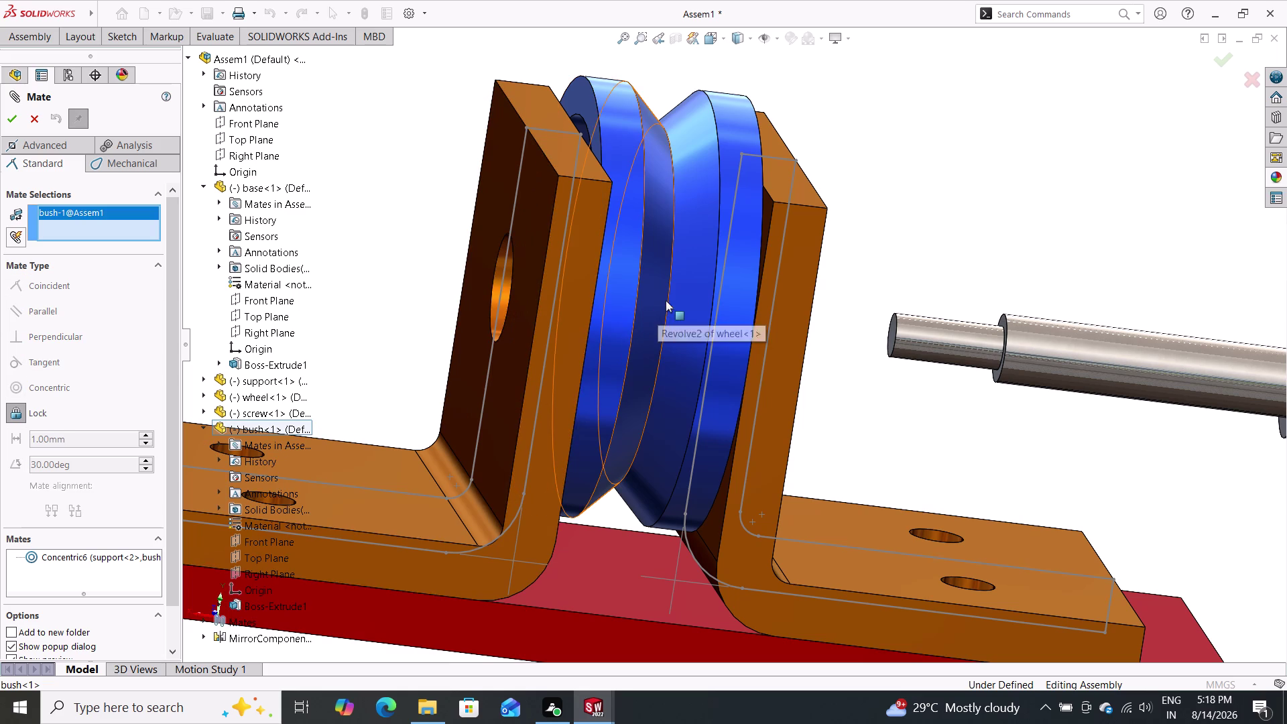
Orbit and zoom the view to inspect the bush inside the support hole.
scroll(down, 3)
middle_drag(865, 214, 868, 233)
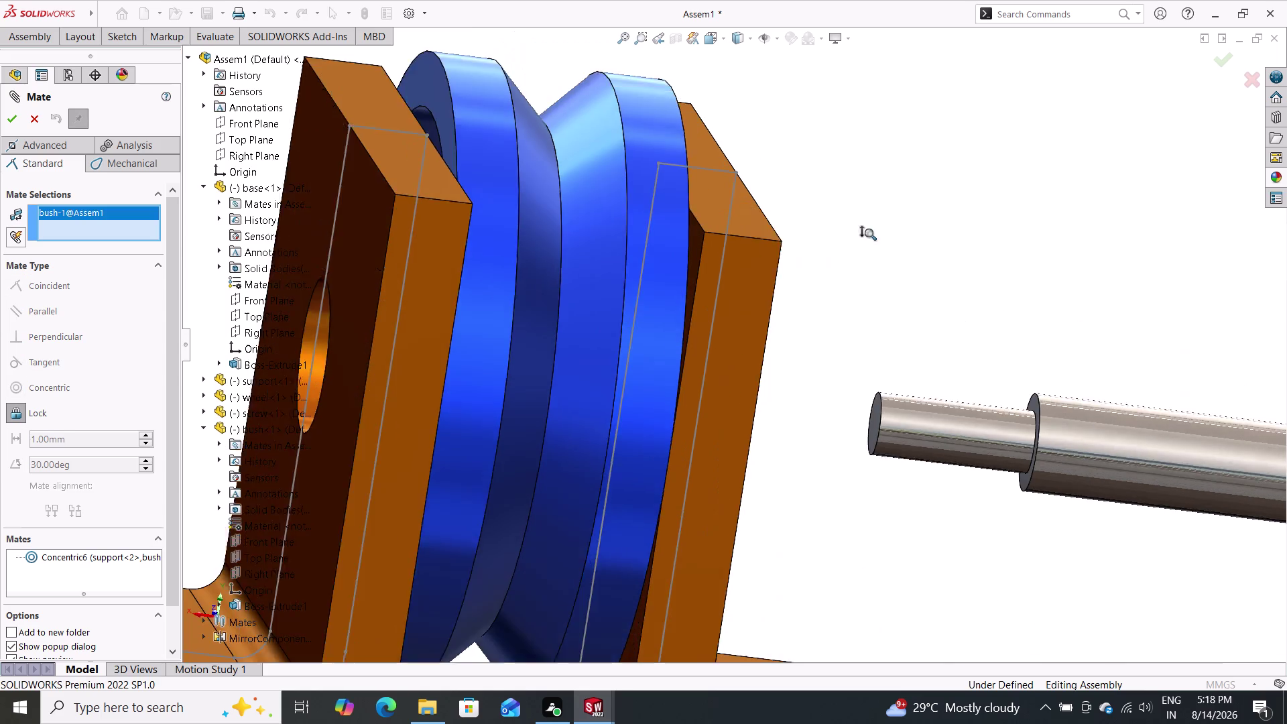
middle_drag(869, 232, 864, 256)
middle_drag(760, 290, 745, 361)
scroll(up, 3)
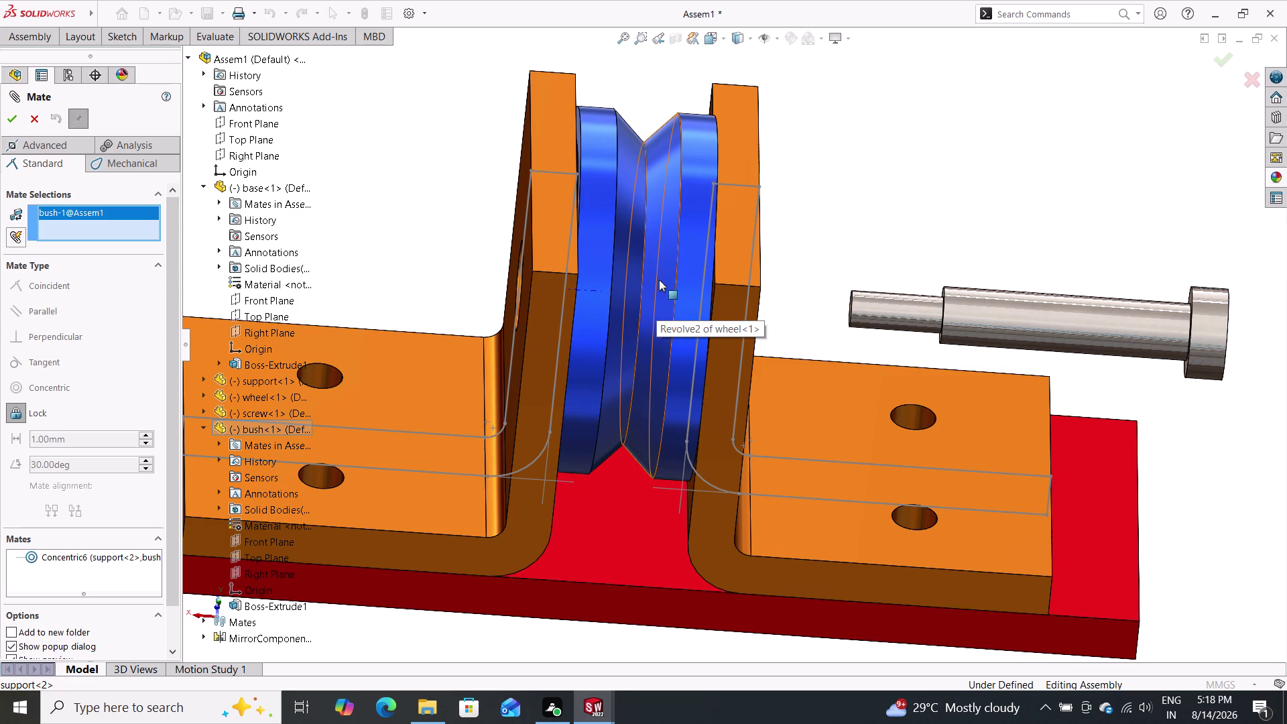
scroll(up, 3)
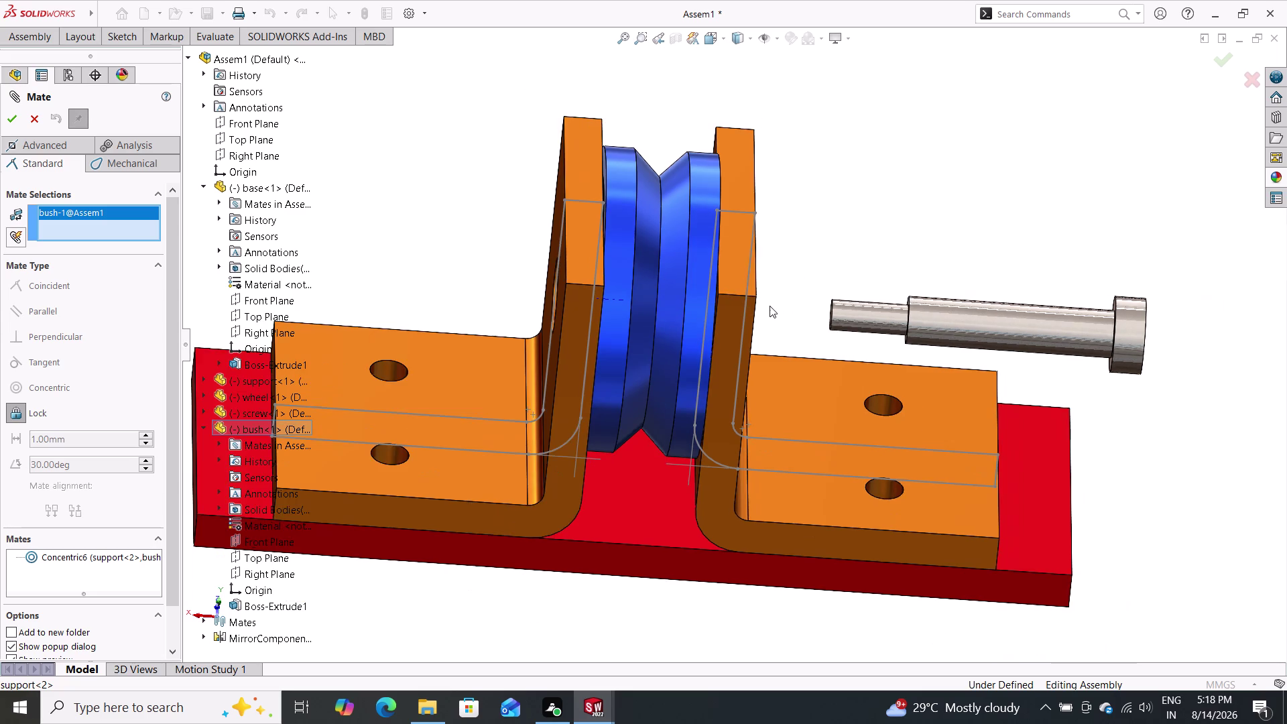
scroll(down, 3)
scroll(down, 3)
middle_drag(764, 306, 727, 342)
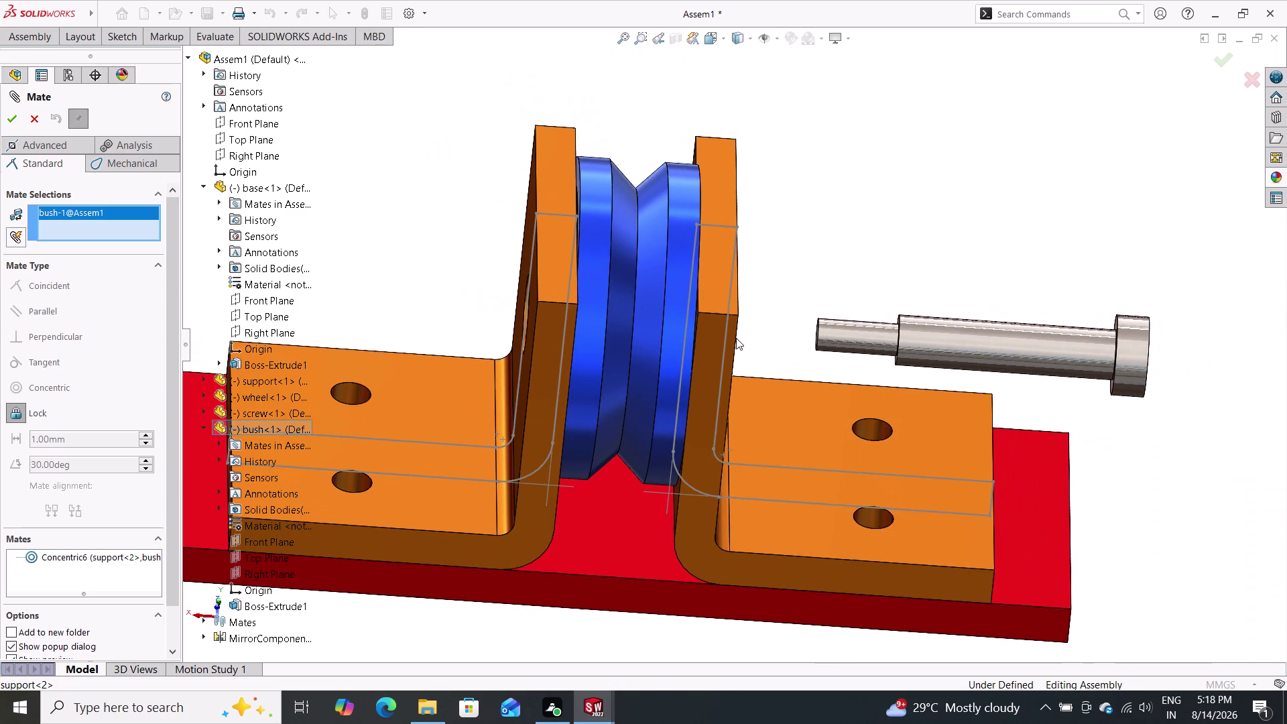
scroll(up, 3)
scroll(up, 3)
scroll(down, 3)
scroll(down, 3)
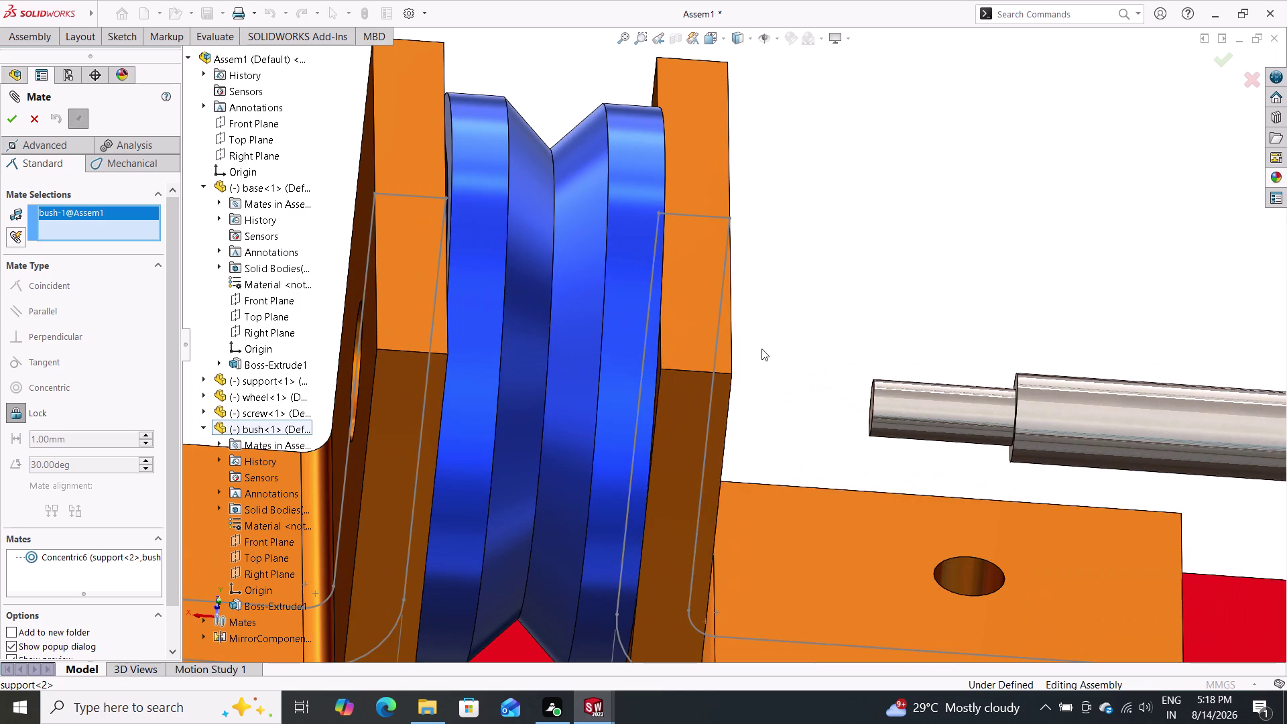
middle_drag(763, 352, 623, 422)
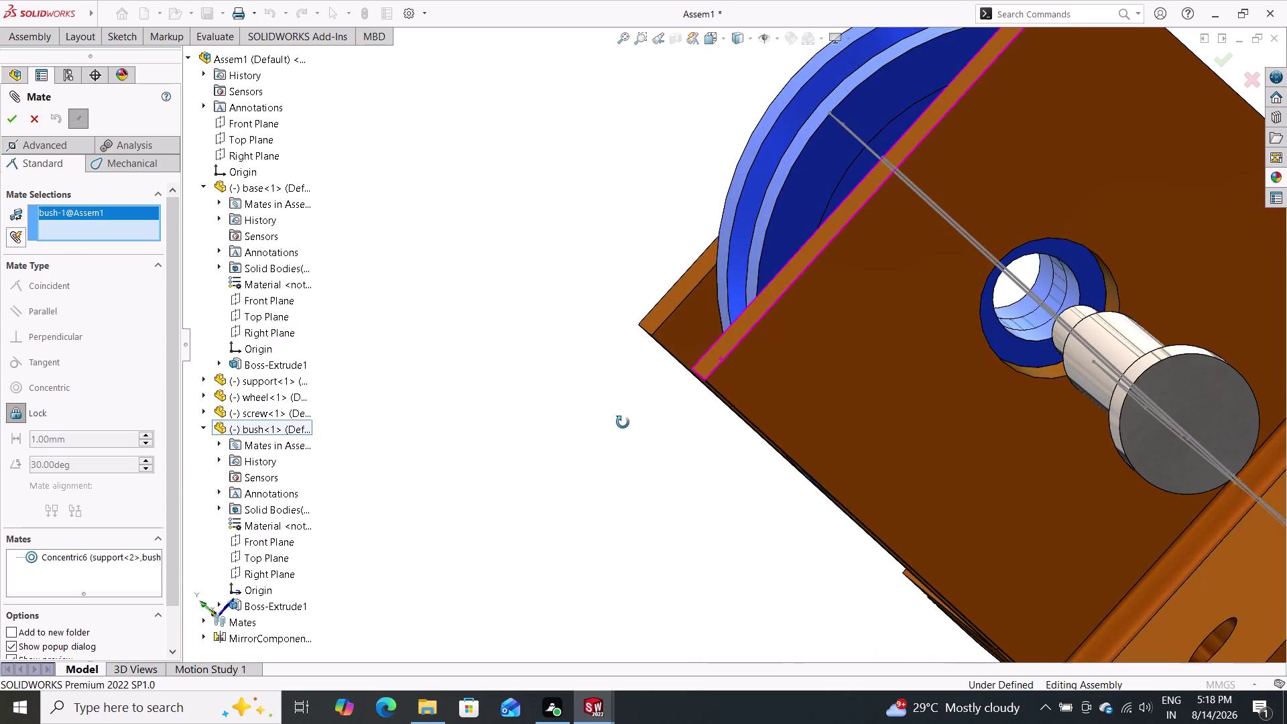
middle_drag(622, 422, 640, 435)
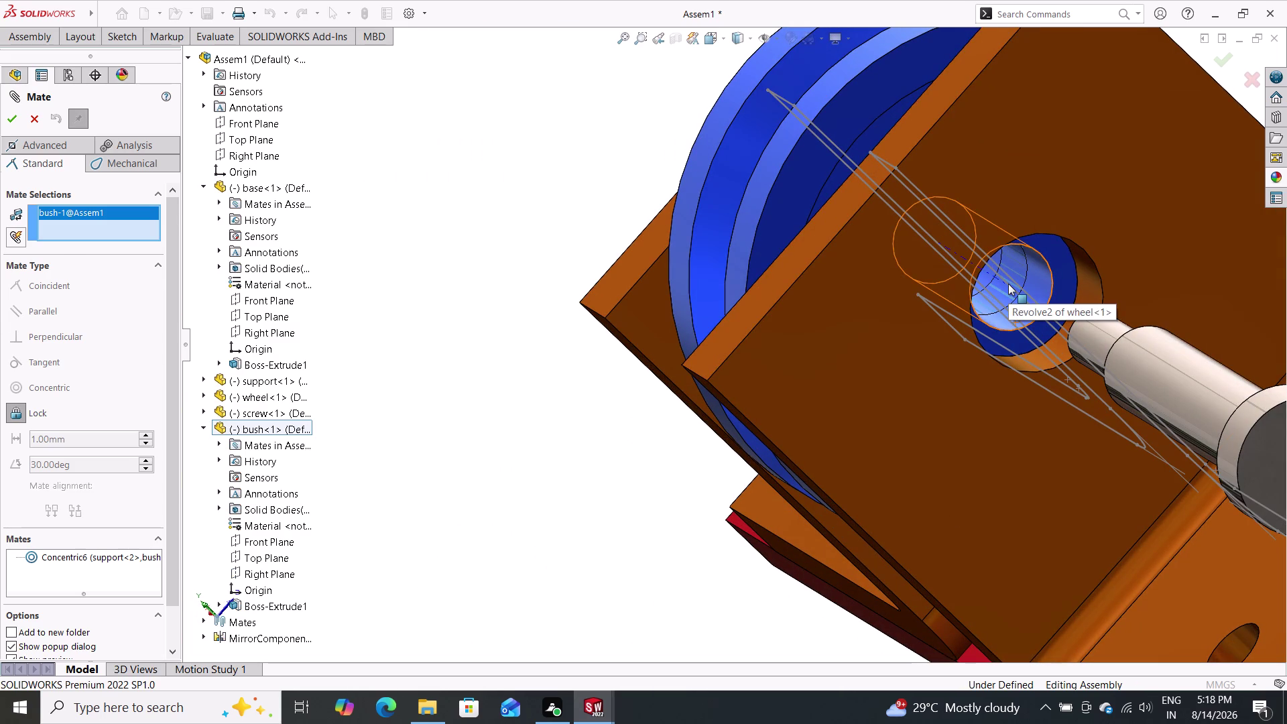
Select the bush<1> component in the feature tree.
double_click(271, 429)
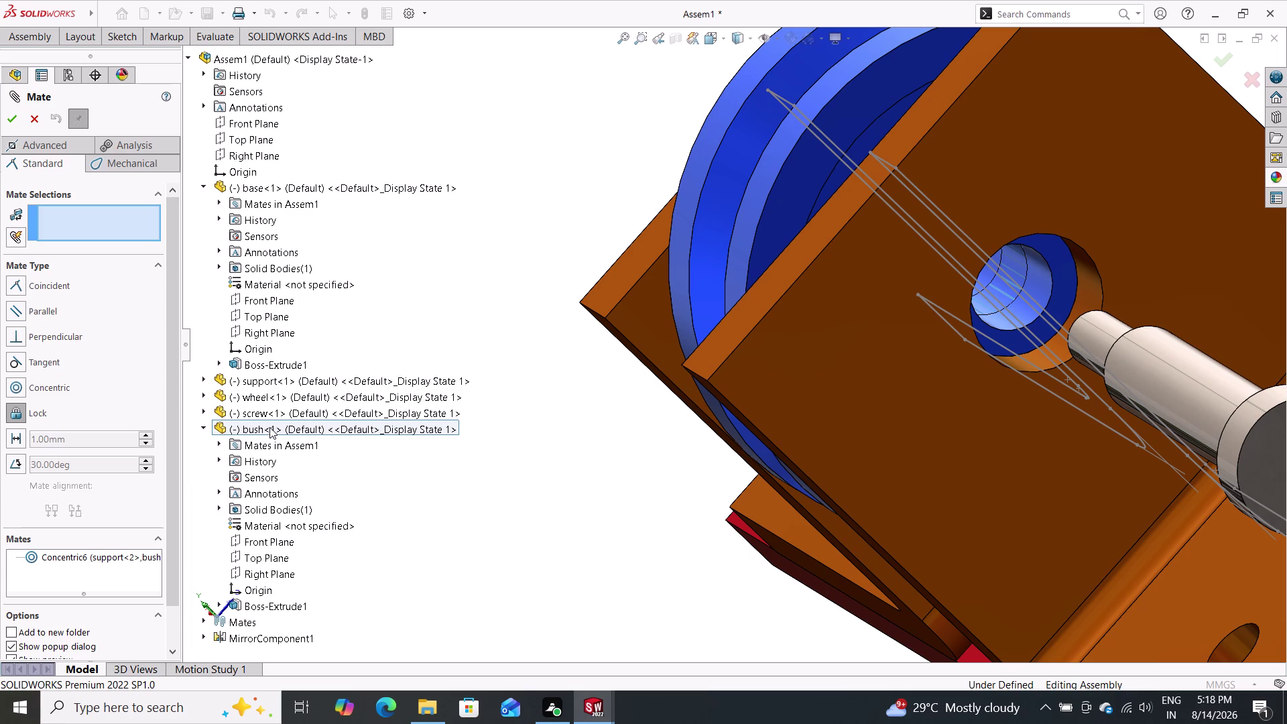
double_click(251, 425)
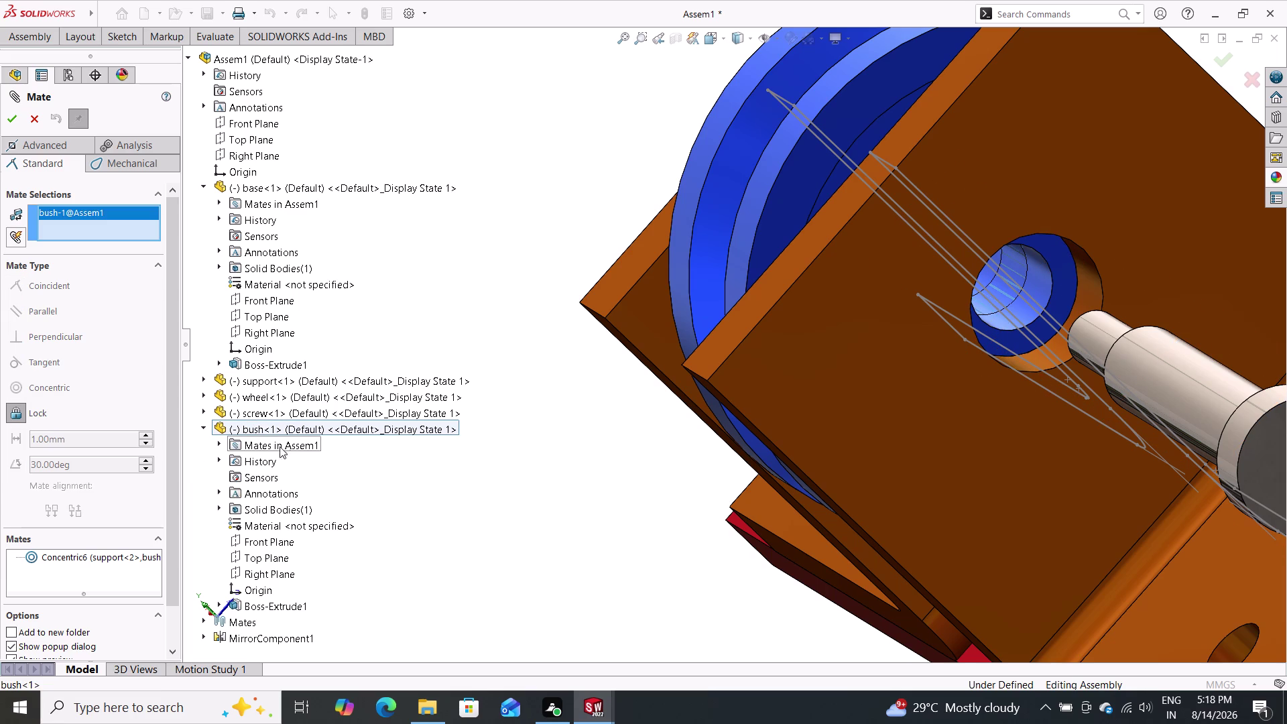
middle_drag(484, 502, 563, 480)
scroll(down, 3)
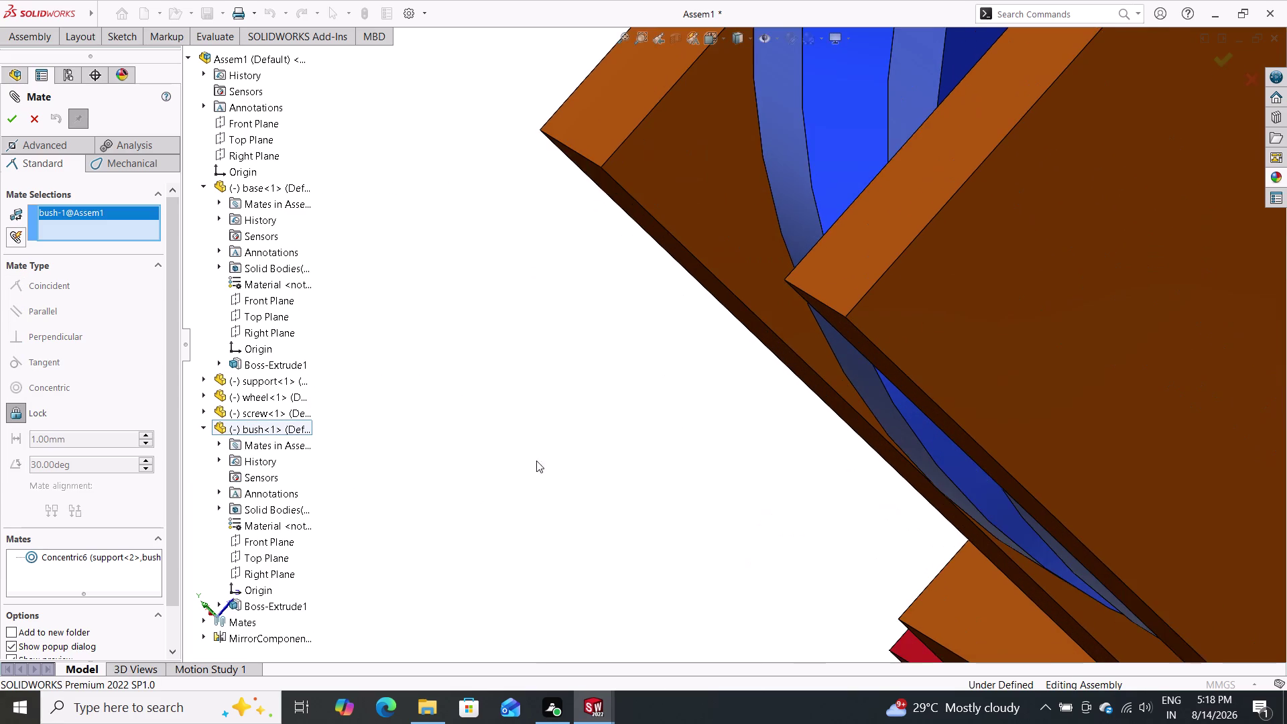
scroll(up, 3)
scroll(up, 3)
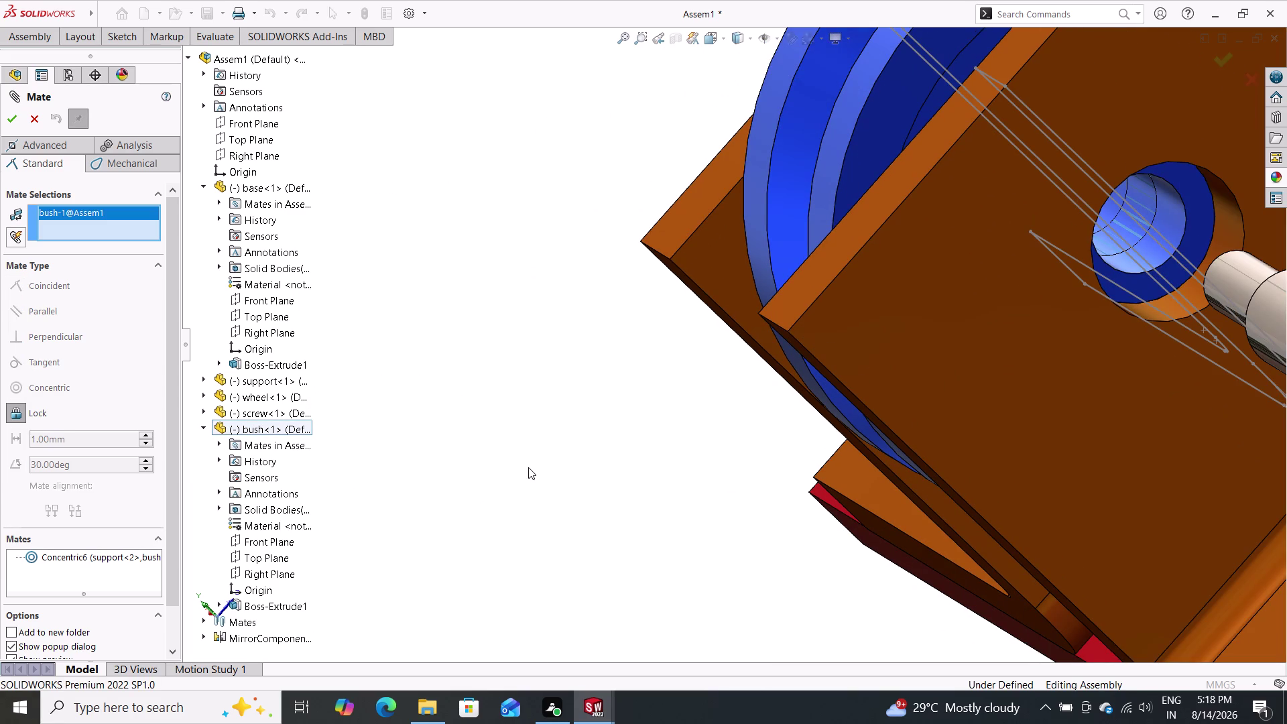
middle_drag(536, 474, 654, 495)
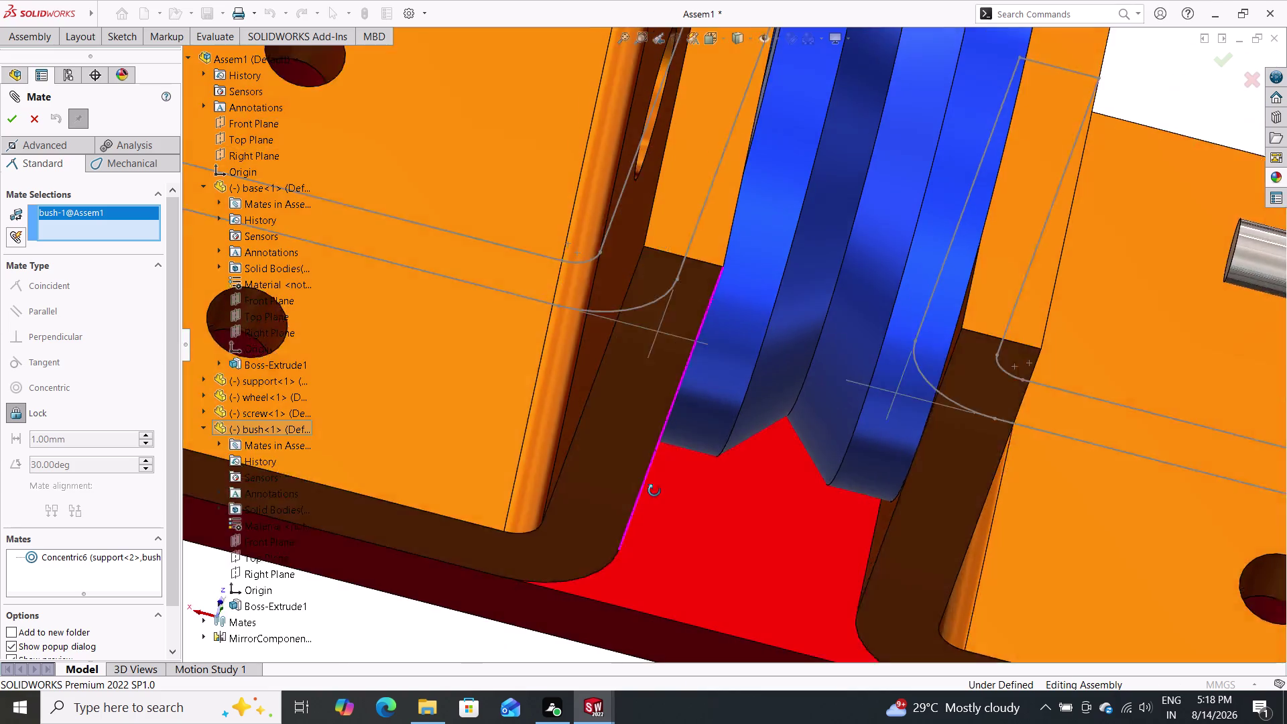
middle_drag(654, 494, 662, 457)
scroll(up, 3)
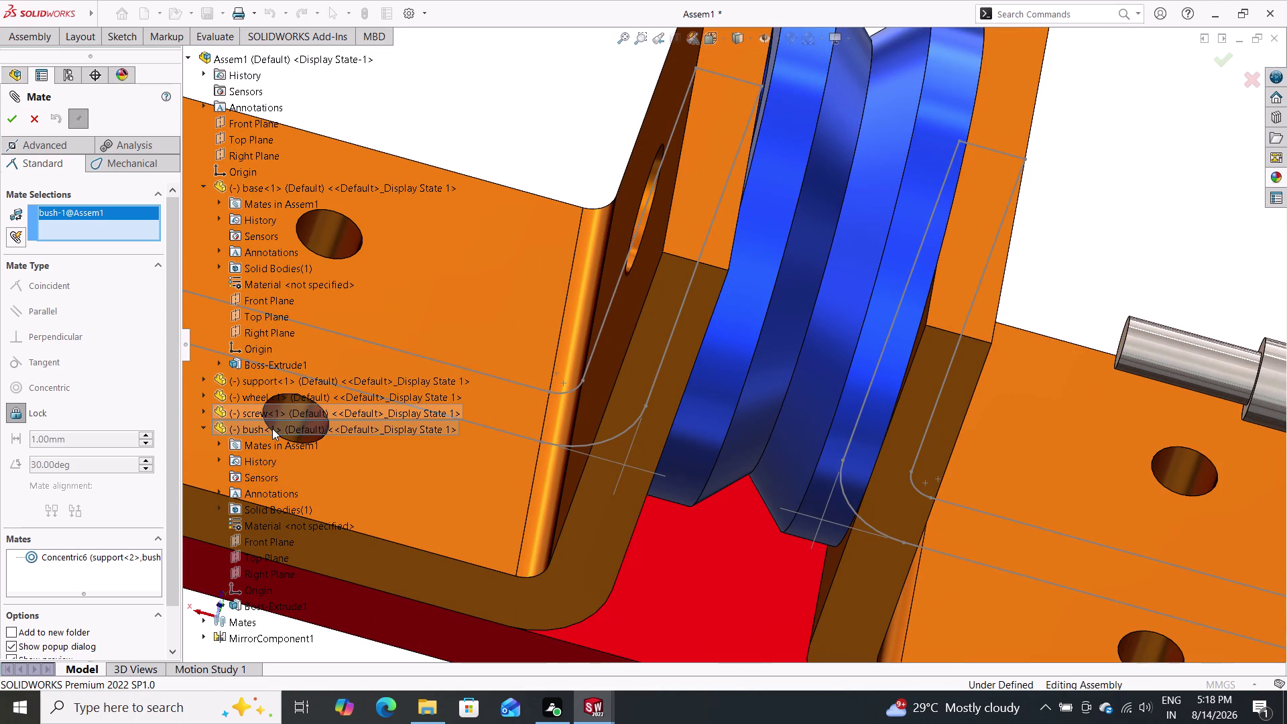
click(271, 449)
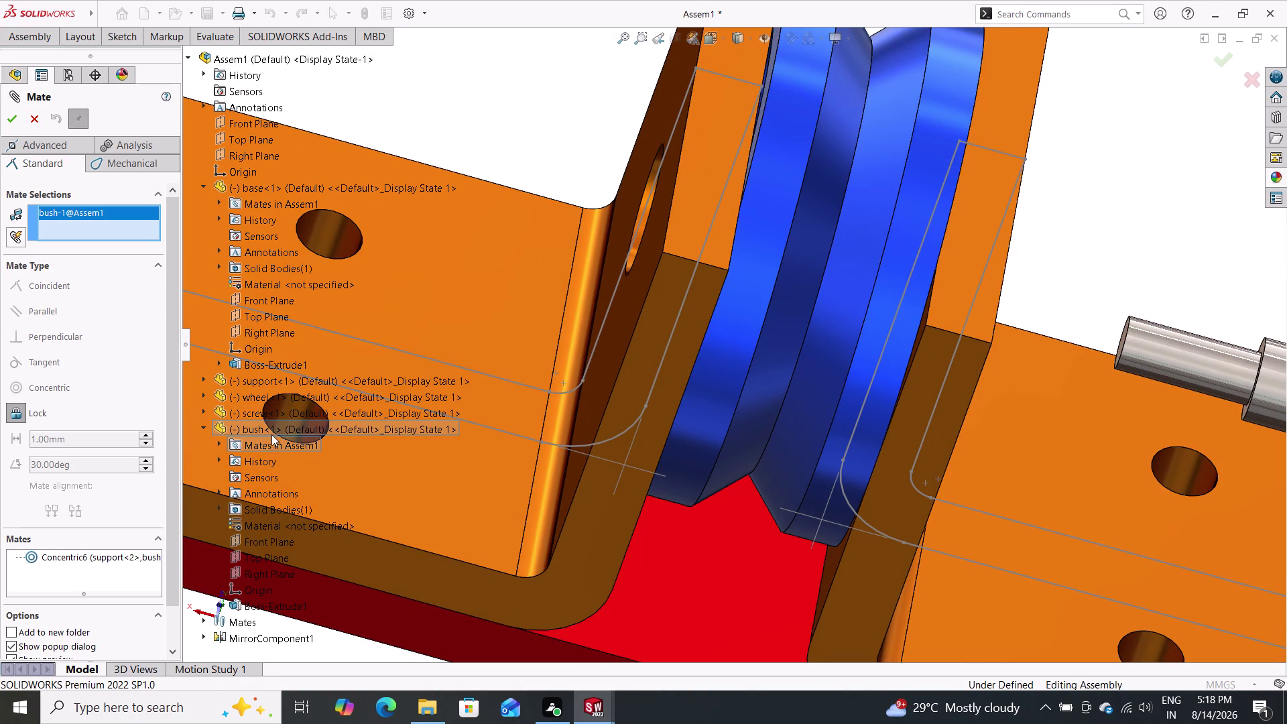
double_click(272, 427)
click(266, 424)
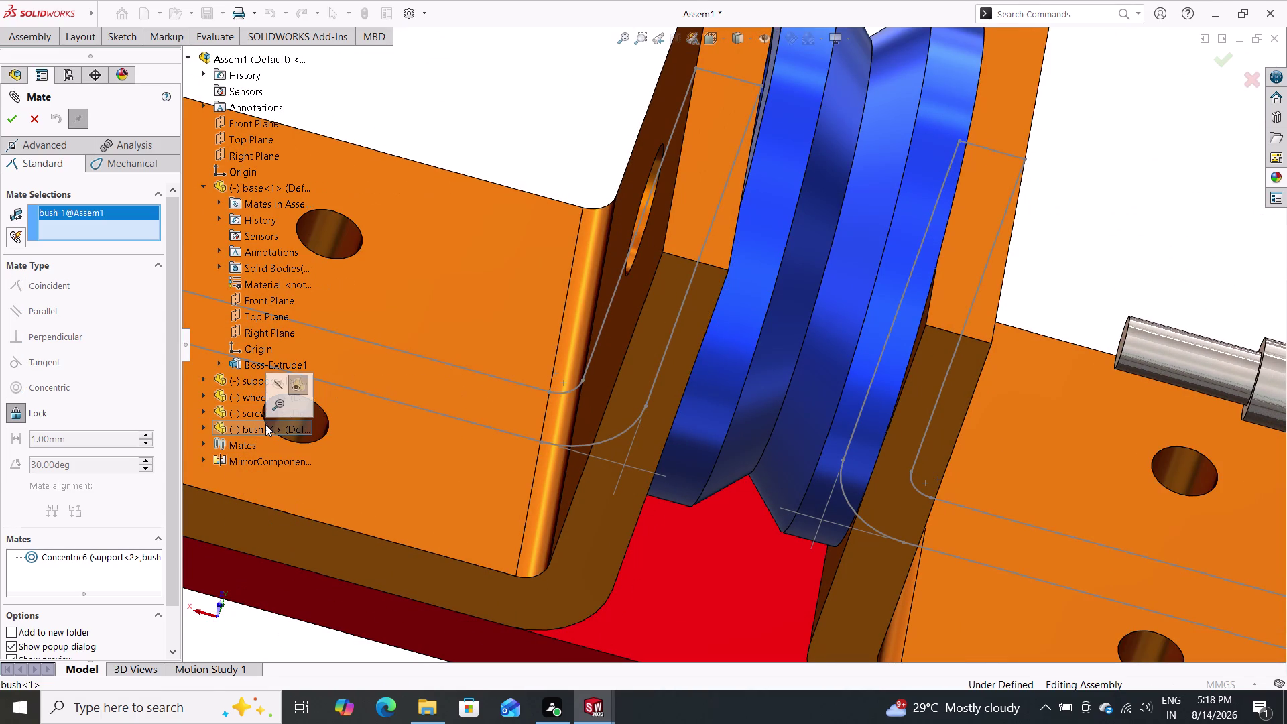
Cancel the unfinished mate, remove bush<1>, and begin inserting a new component.
key(Escape)
key(Escape)
key(Escape)
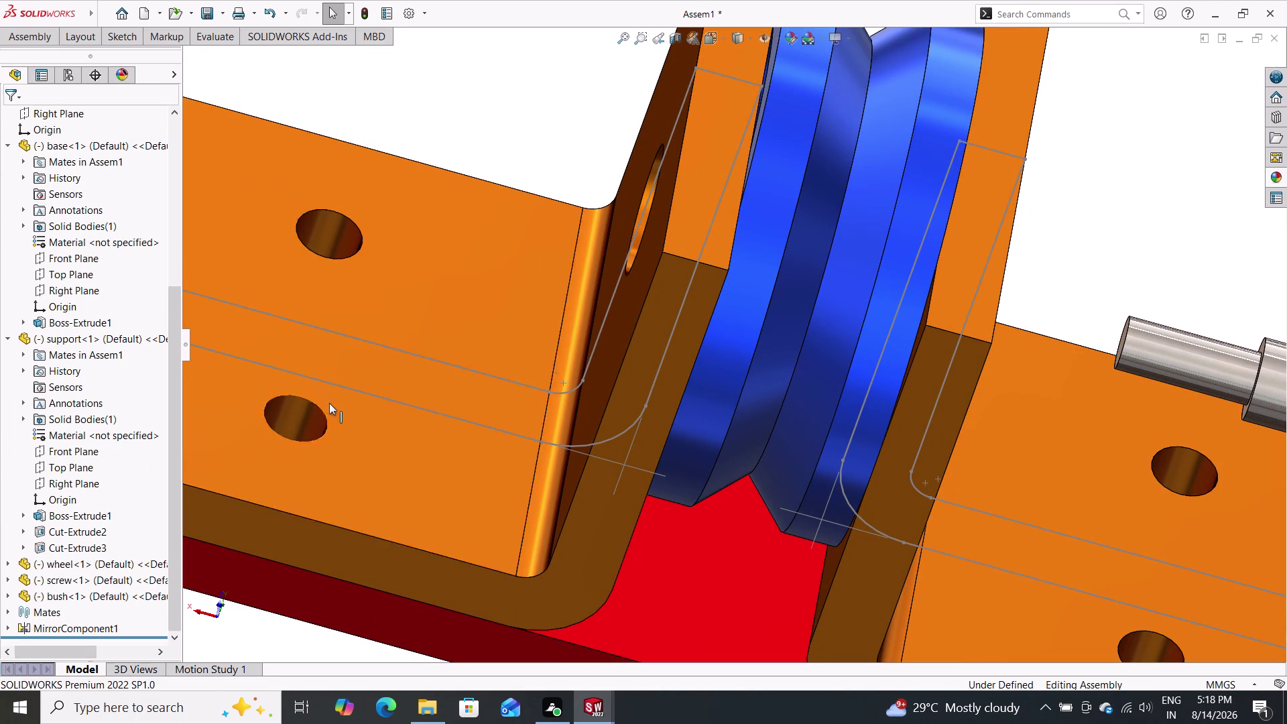
key(ctrl+z)
key(ctrl+z)
key(ctrl+z)
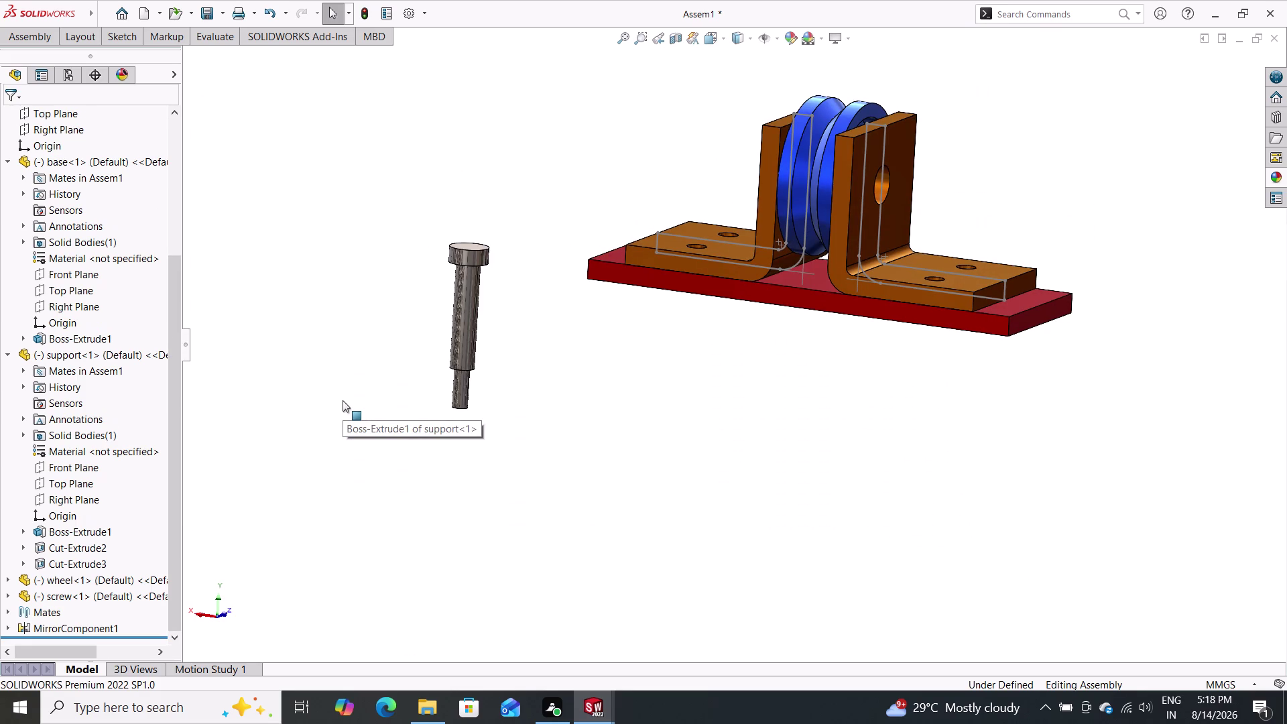
key(Escape)
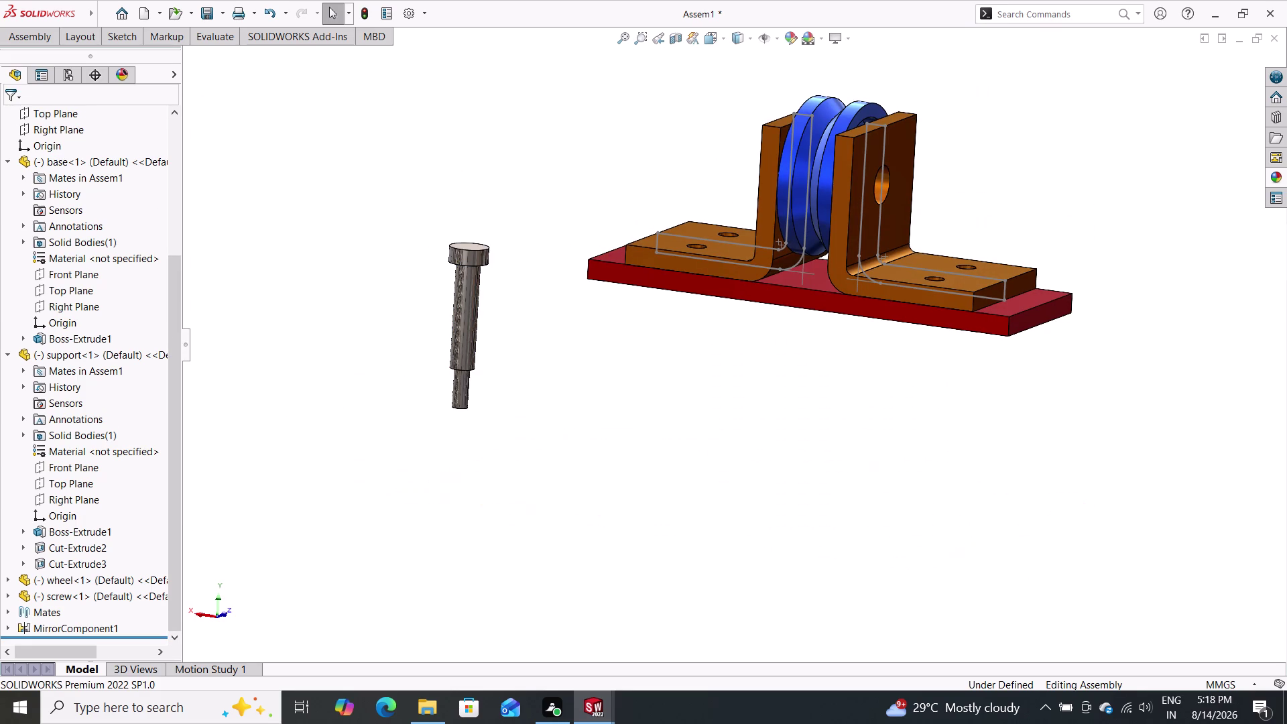
click(31, 35)
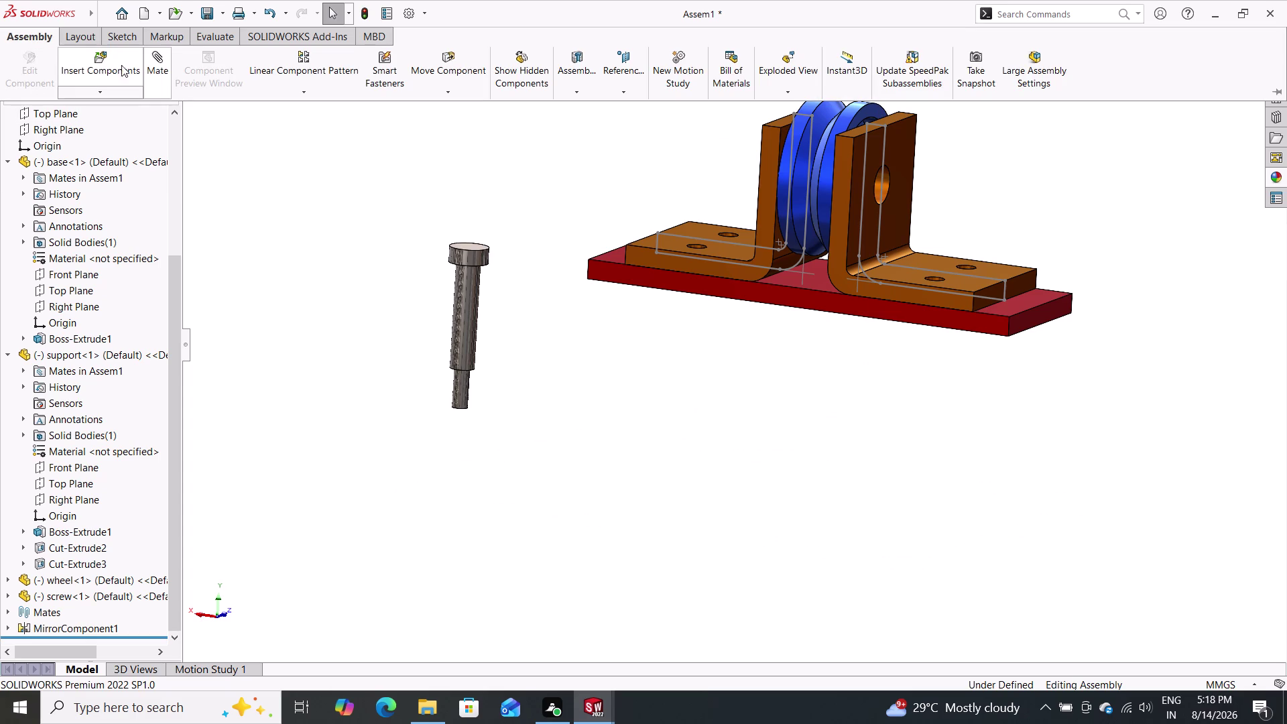
click(103, 66)
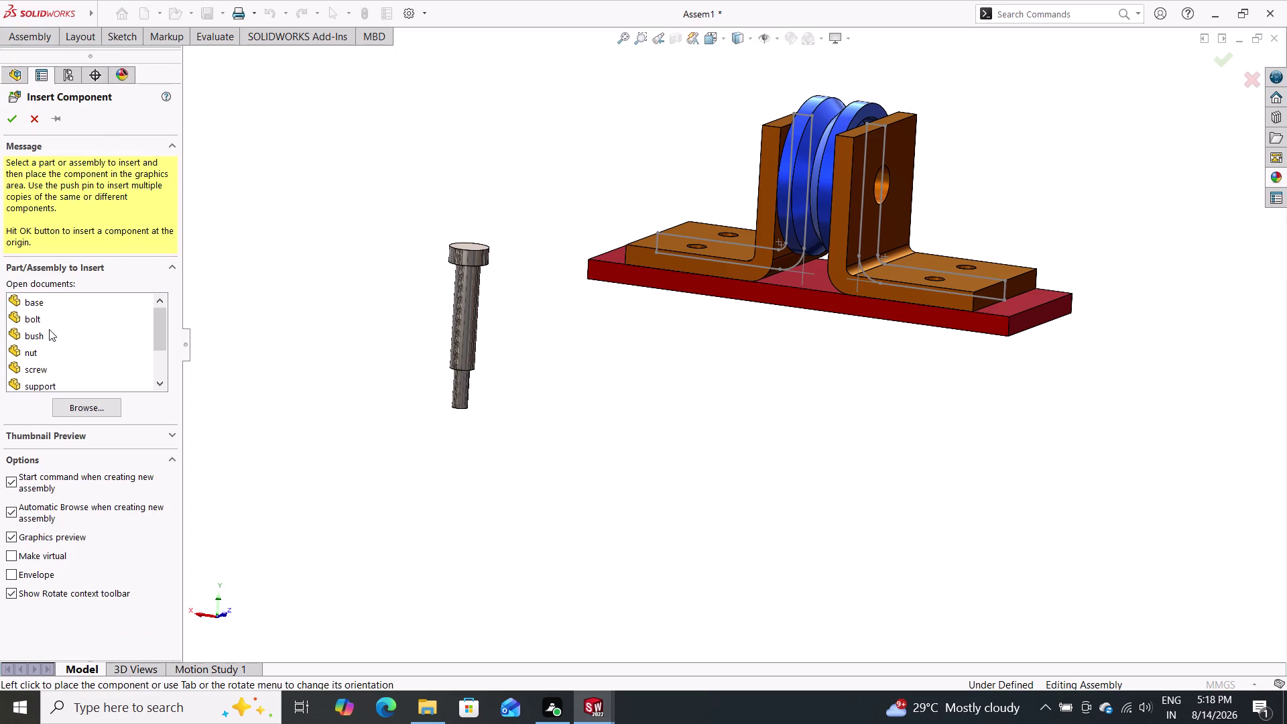
Place the bush from Open documents, rotated 90° upright, beside the screw.
click(40, 338)
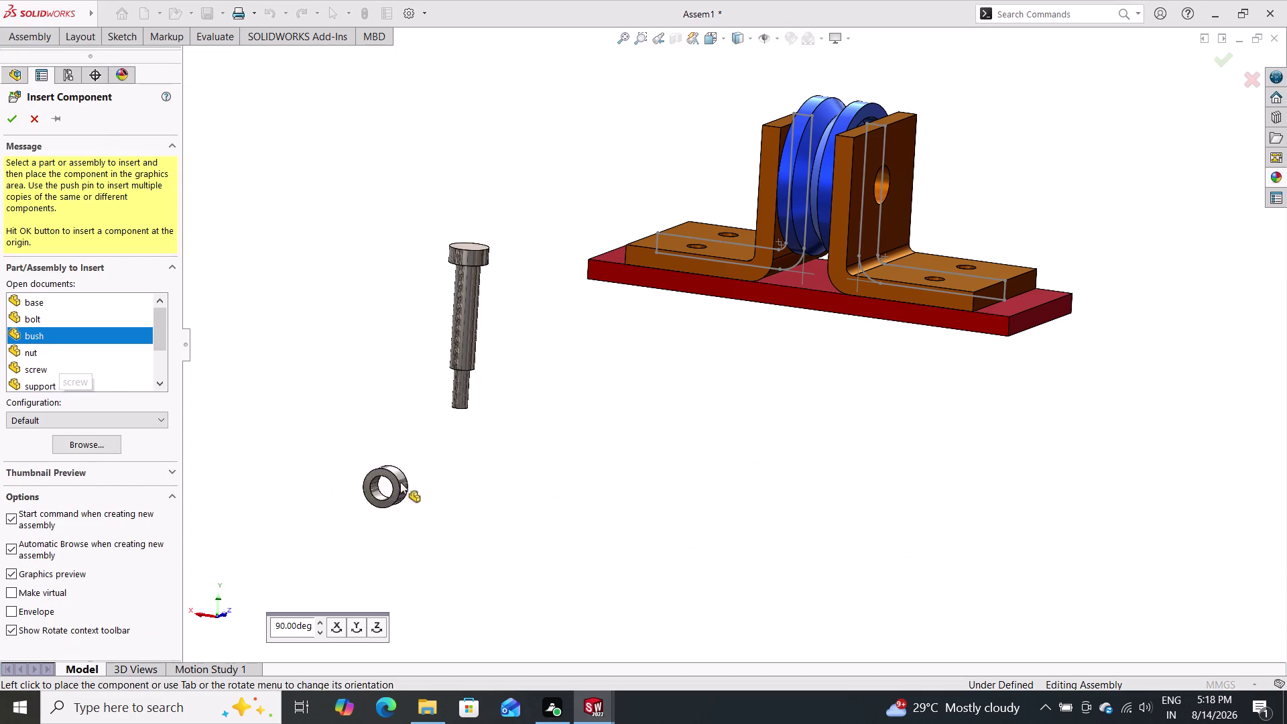
double_click(333, 632)
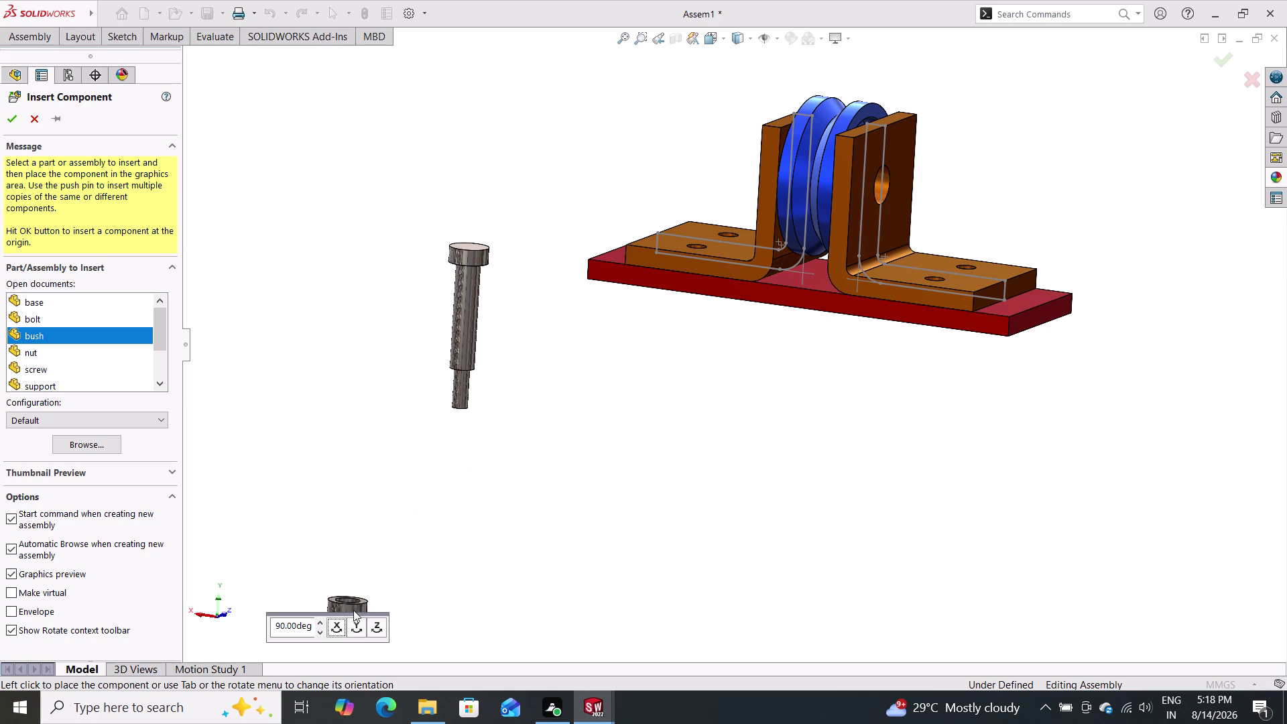
click(579, 385)
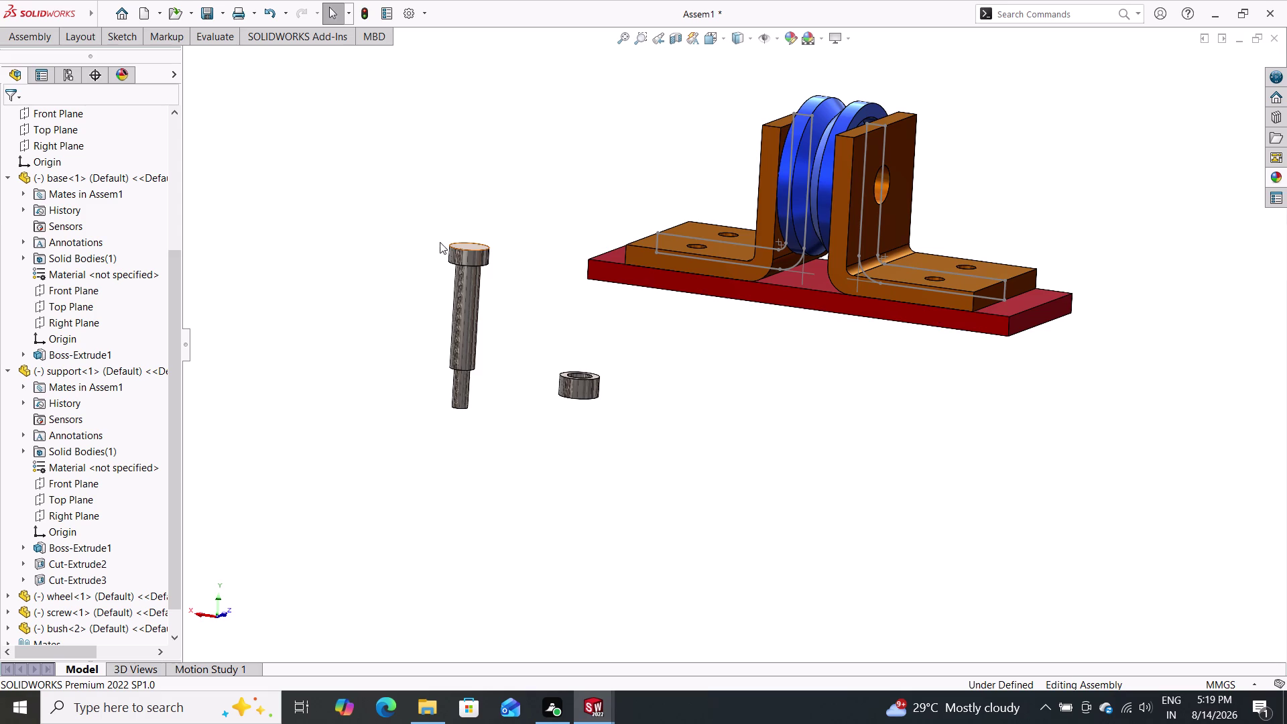
click(22, 39)
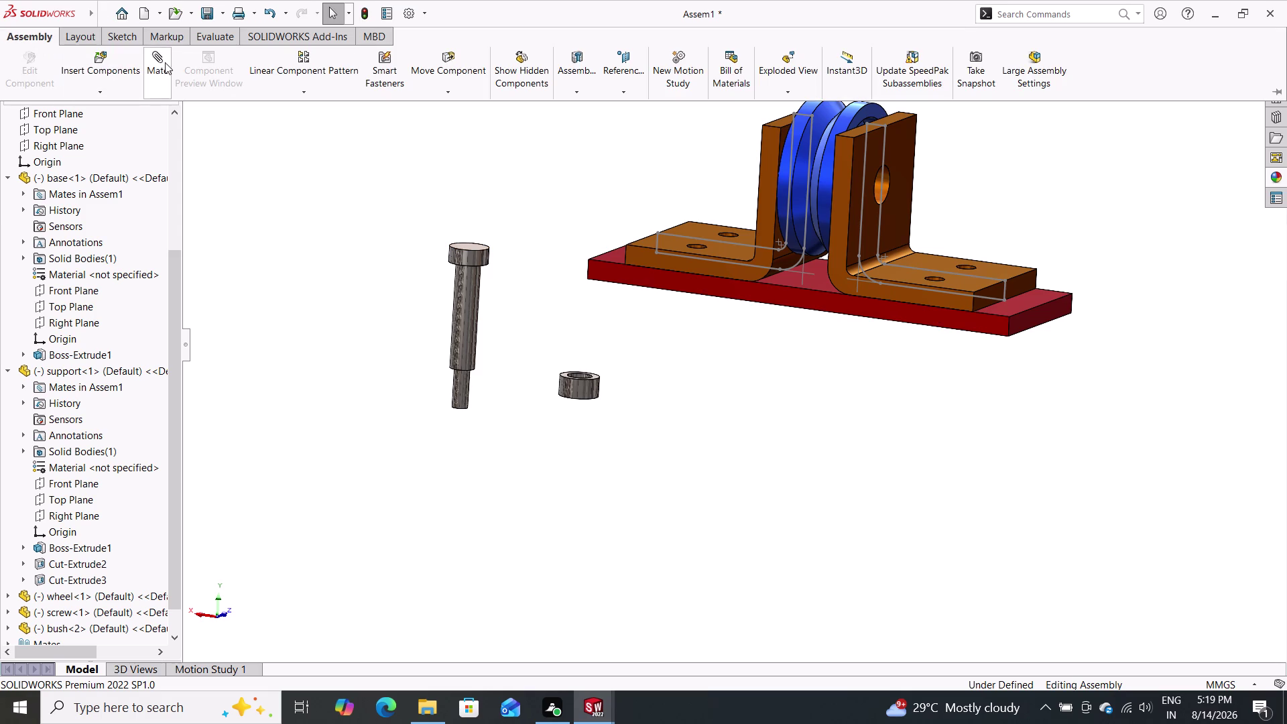
Start a mate and pick the new bush's inner bore.
click(166, 62)
scroll(down, 3)
scroll(up, 3)
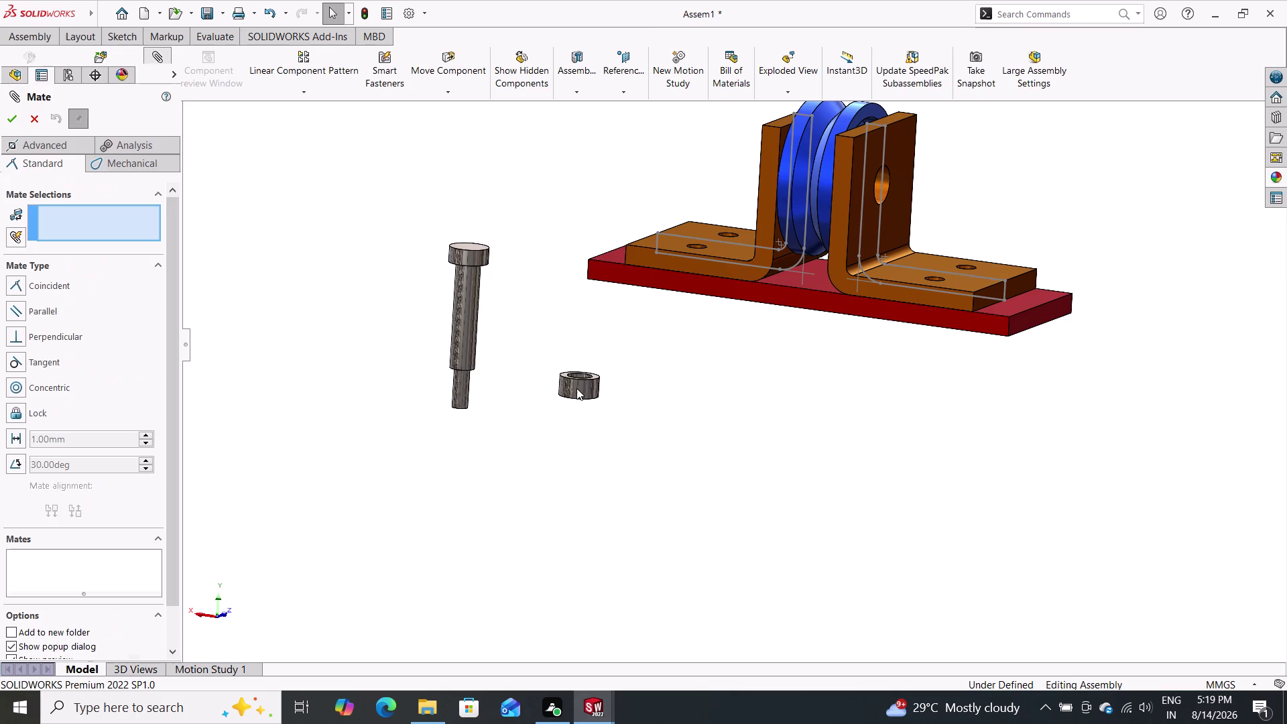
scroll(up, 3)
scroll(down, 3)
scroll(down, 3)
scroll(down, 3)
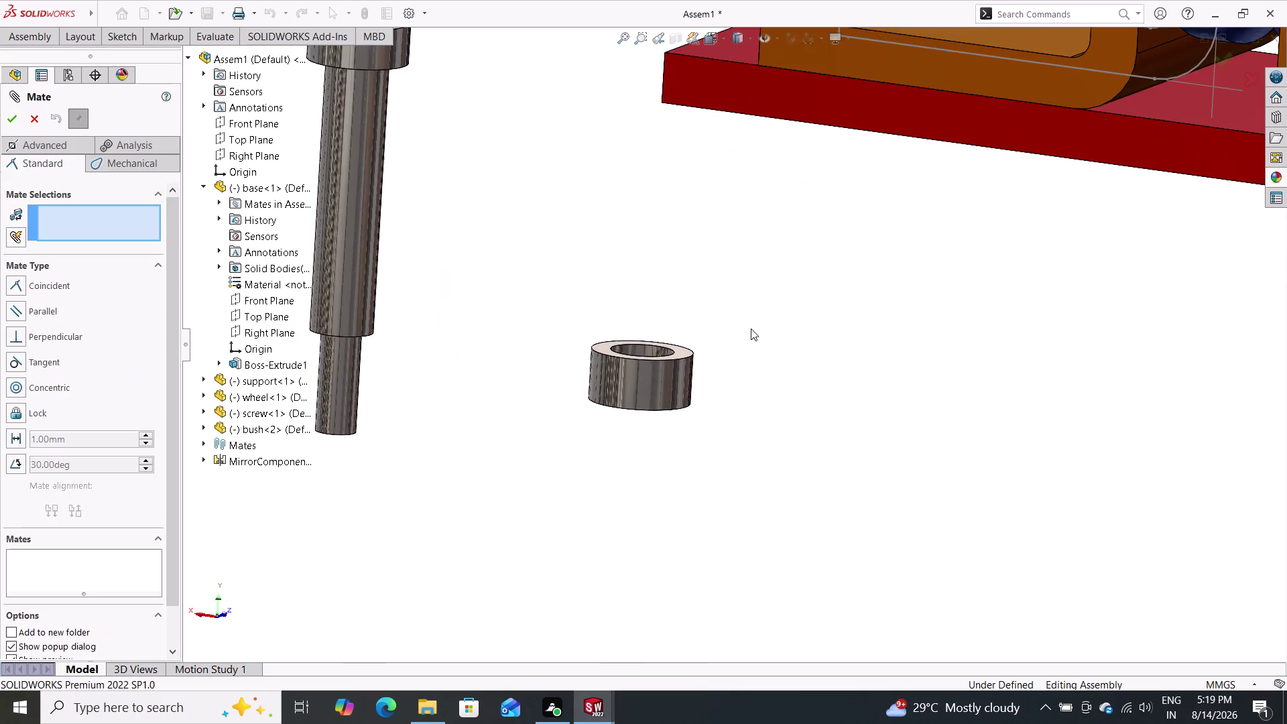
scroll(down, 3)
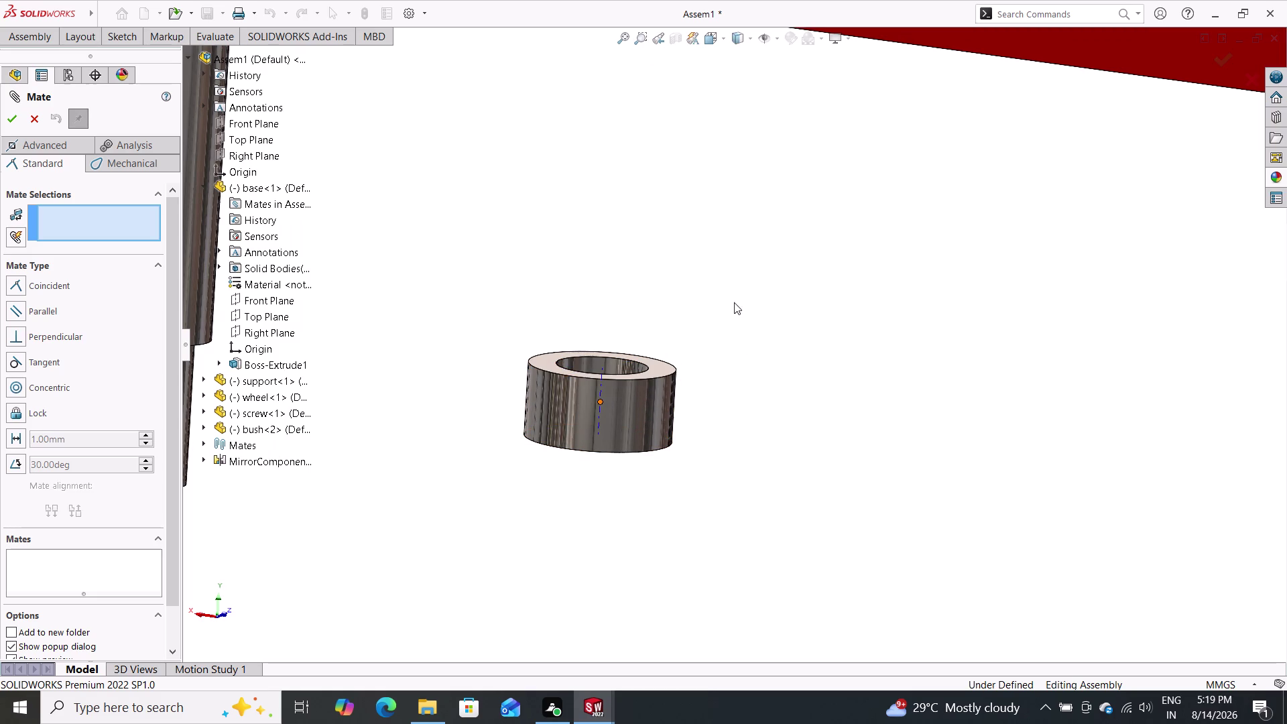
middle_drag(736, 305, 729, 428)
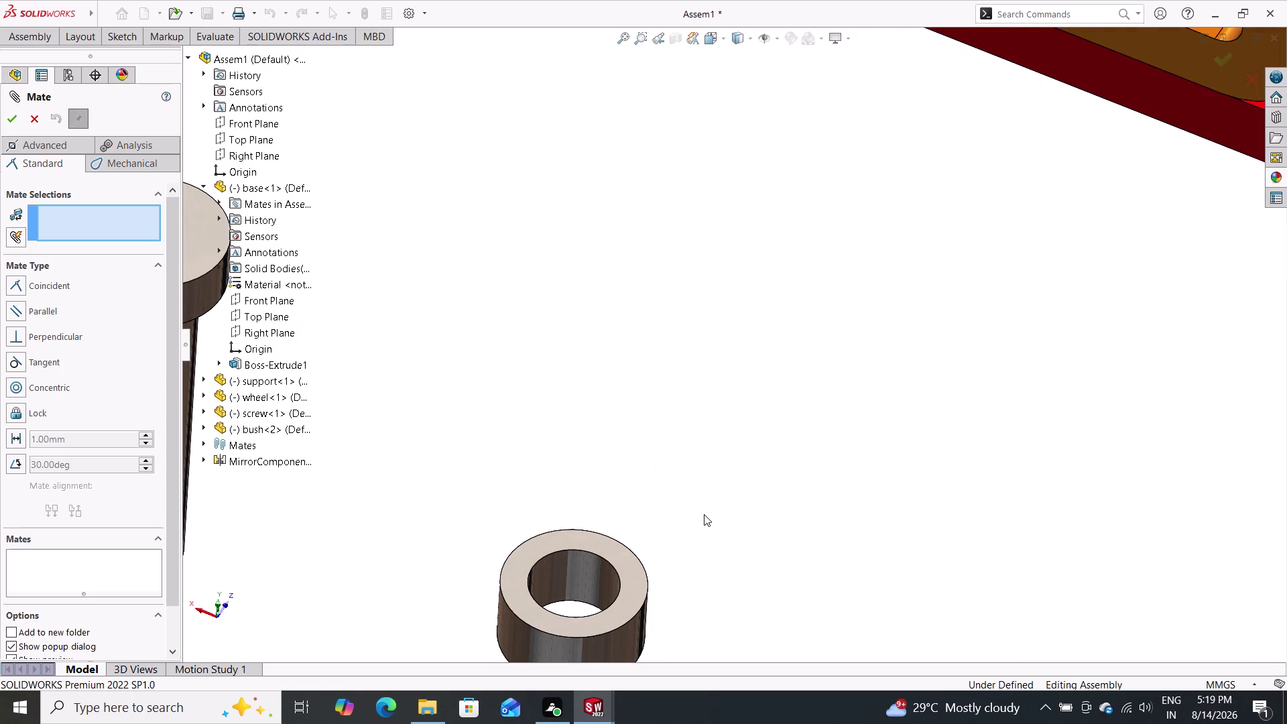
middle_drag(703, 514, 741, 409)
middle_drag(762, 400, 741, 483)
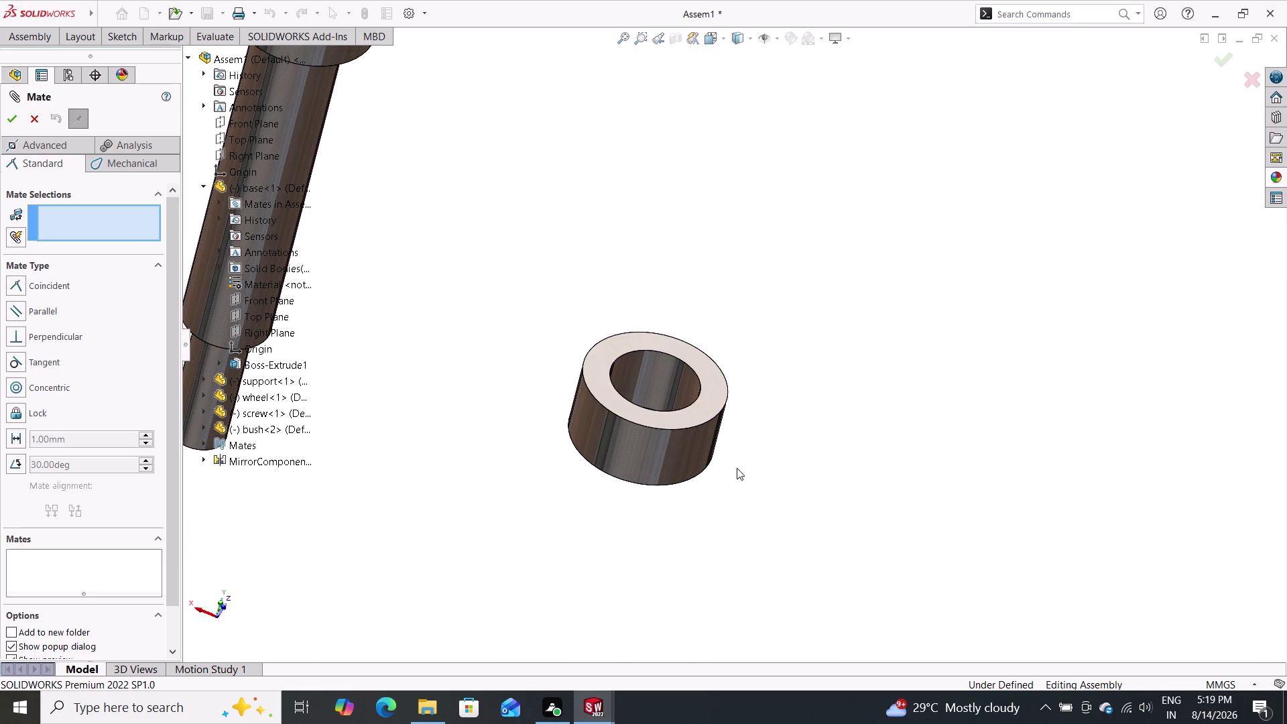
double_click(682, 383)
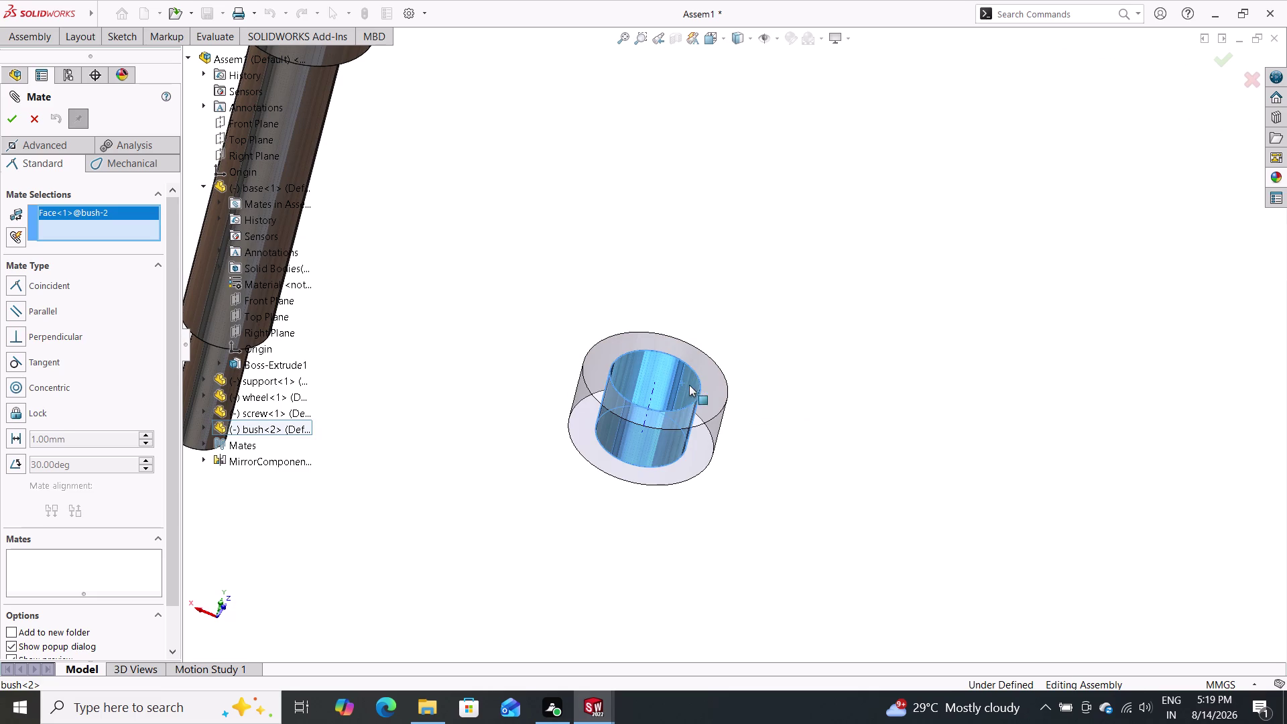
Pick support<2>'s mounting hole and accept the Concentric mate.
scroll(down, 3)
scroll(up, 3)
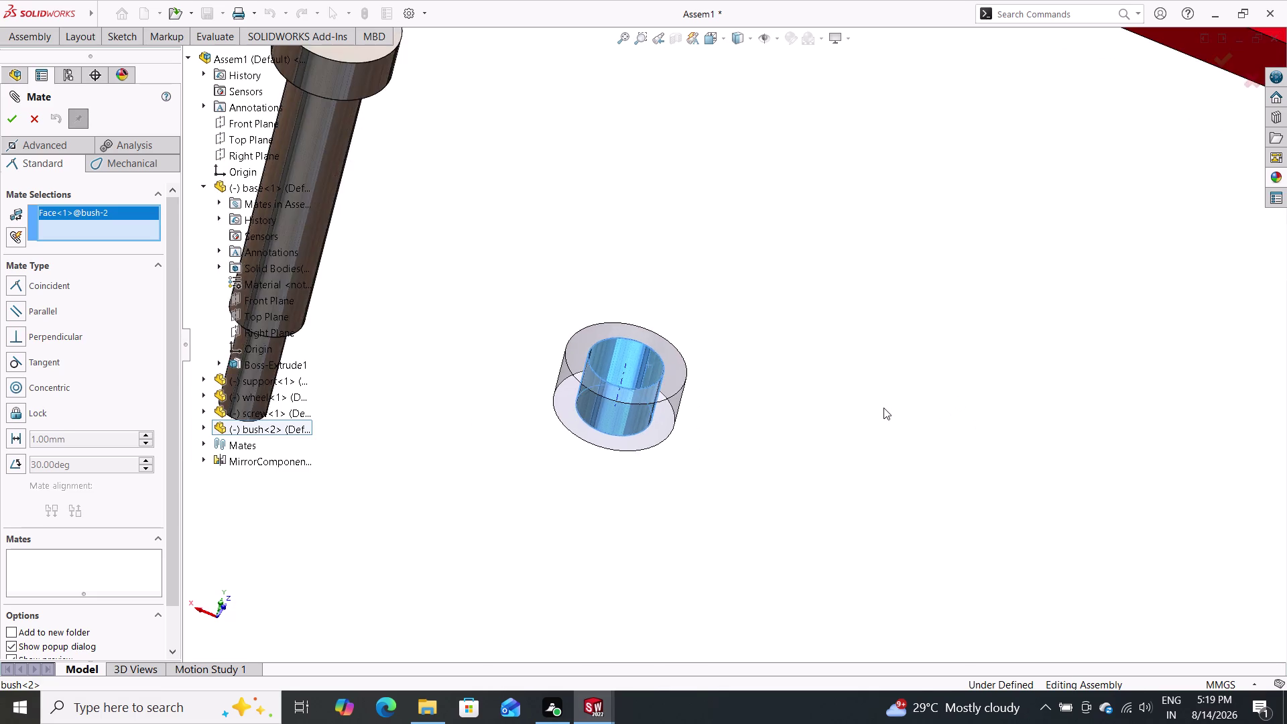
scroll(up, 3)
scroll(up, 3)
middle_drag(899, 357, 932, 339)
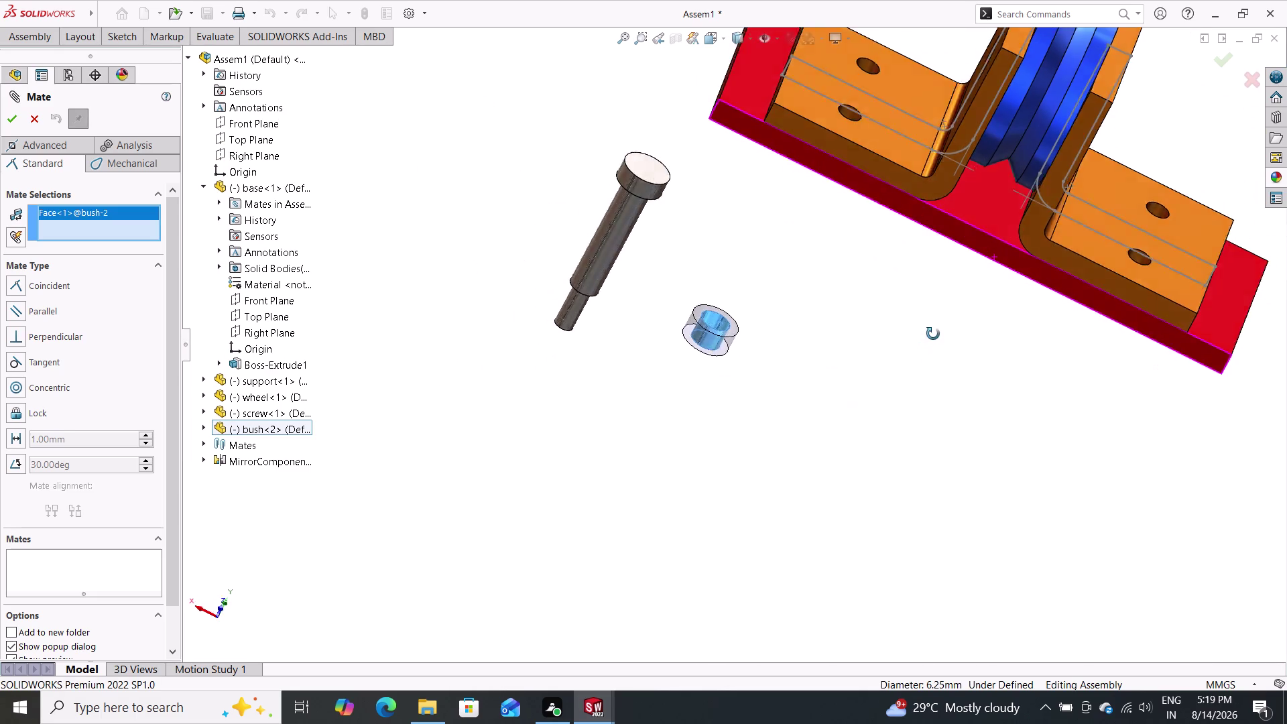
middle_drag(932, 338, 935, 315)
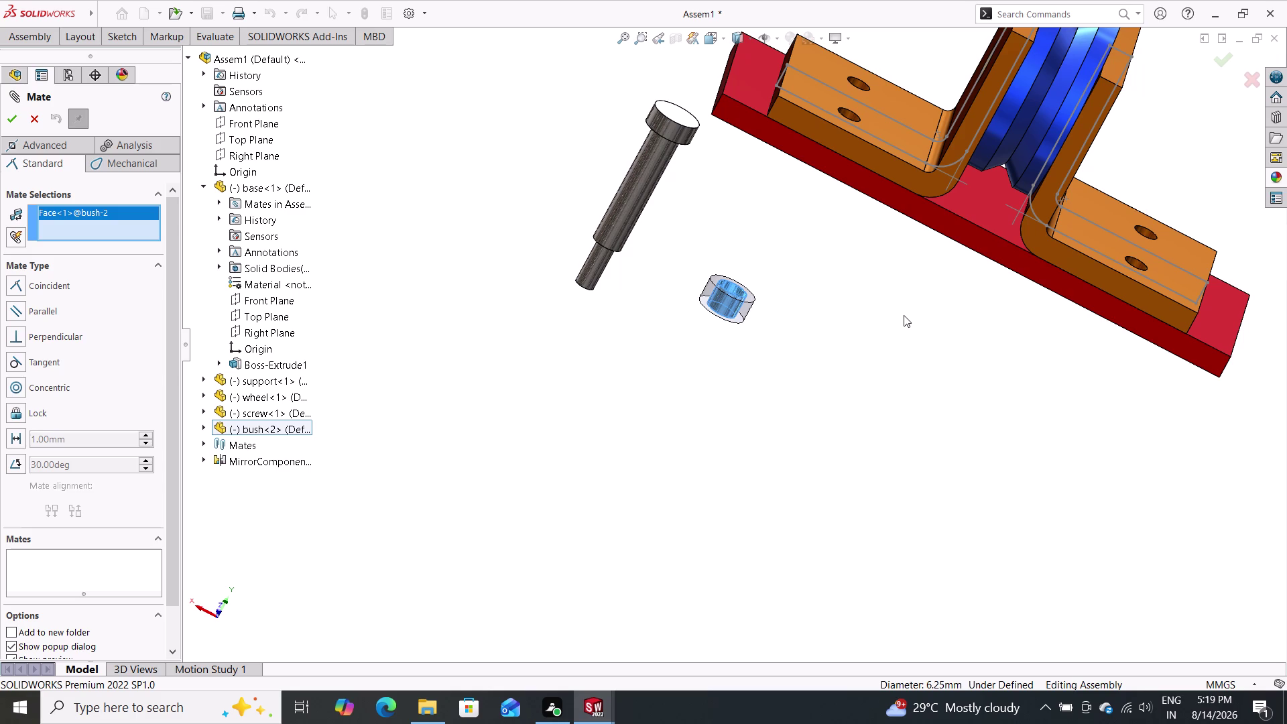
scroll(down, 3)
middle_drag(1067, 374, 967, 335)
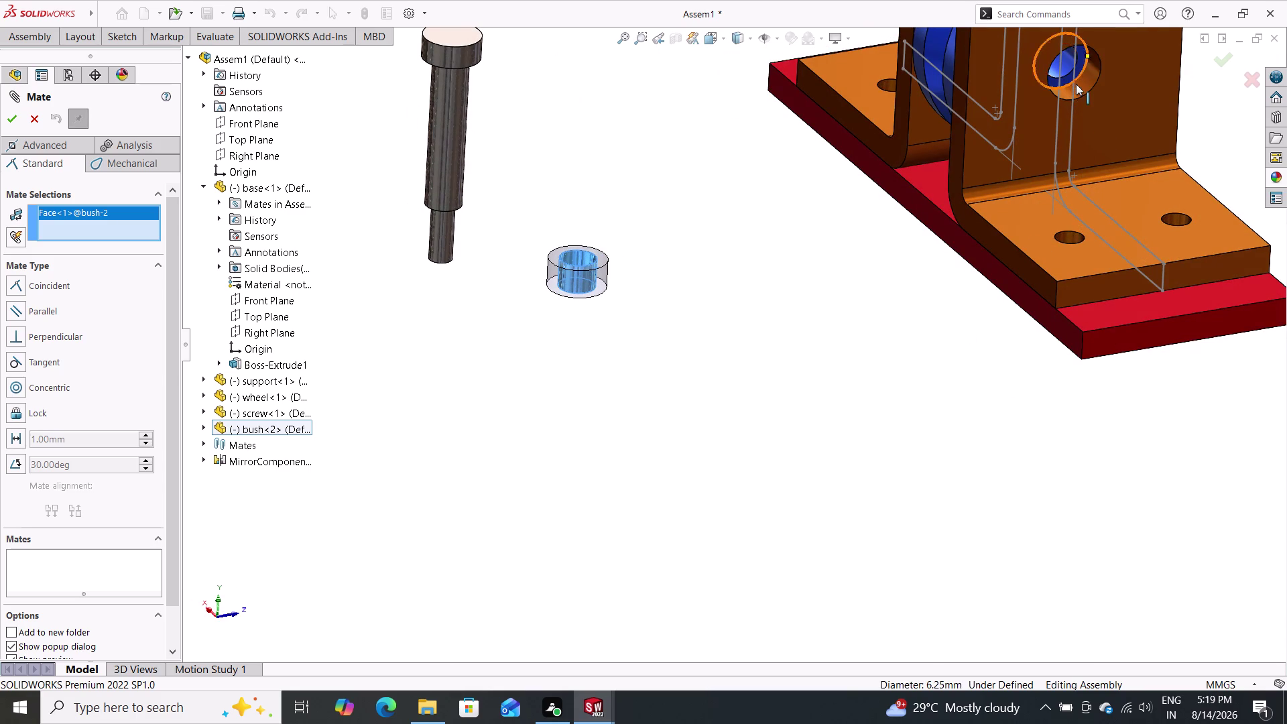
click(1077, 85)
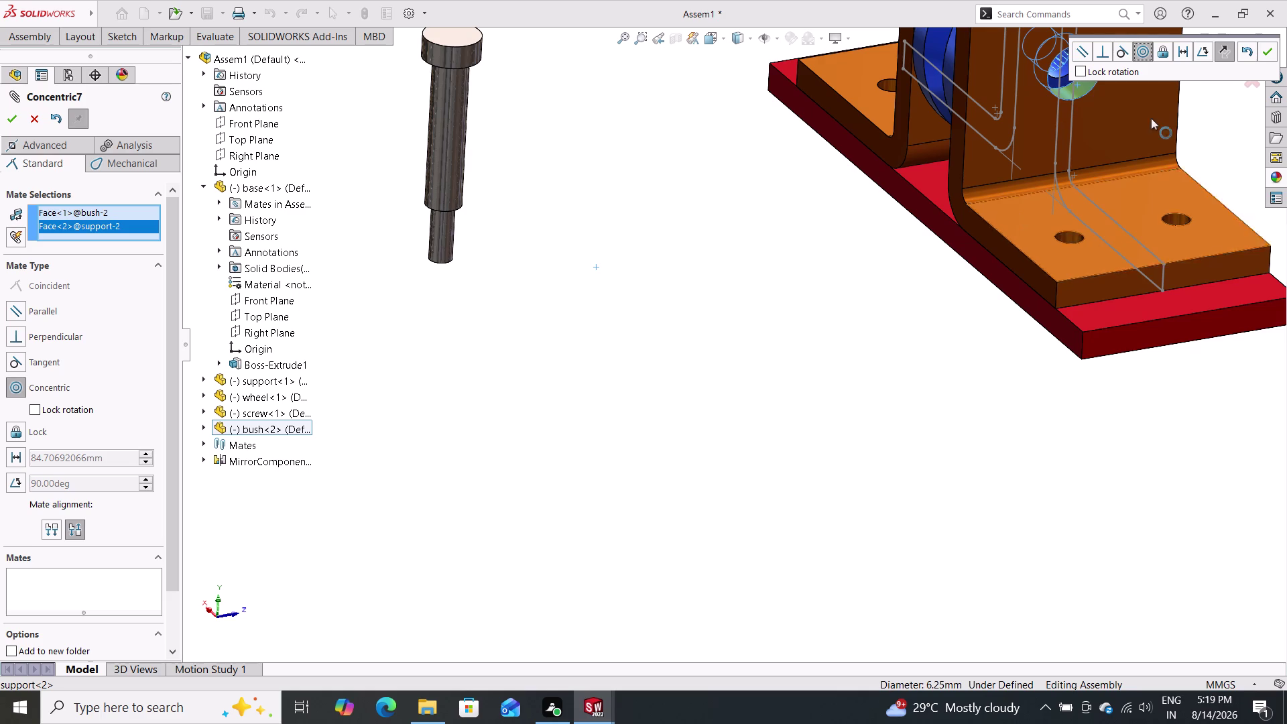
click(1263, 49)
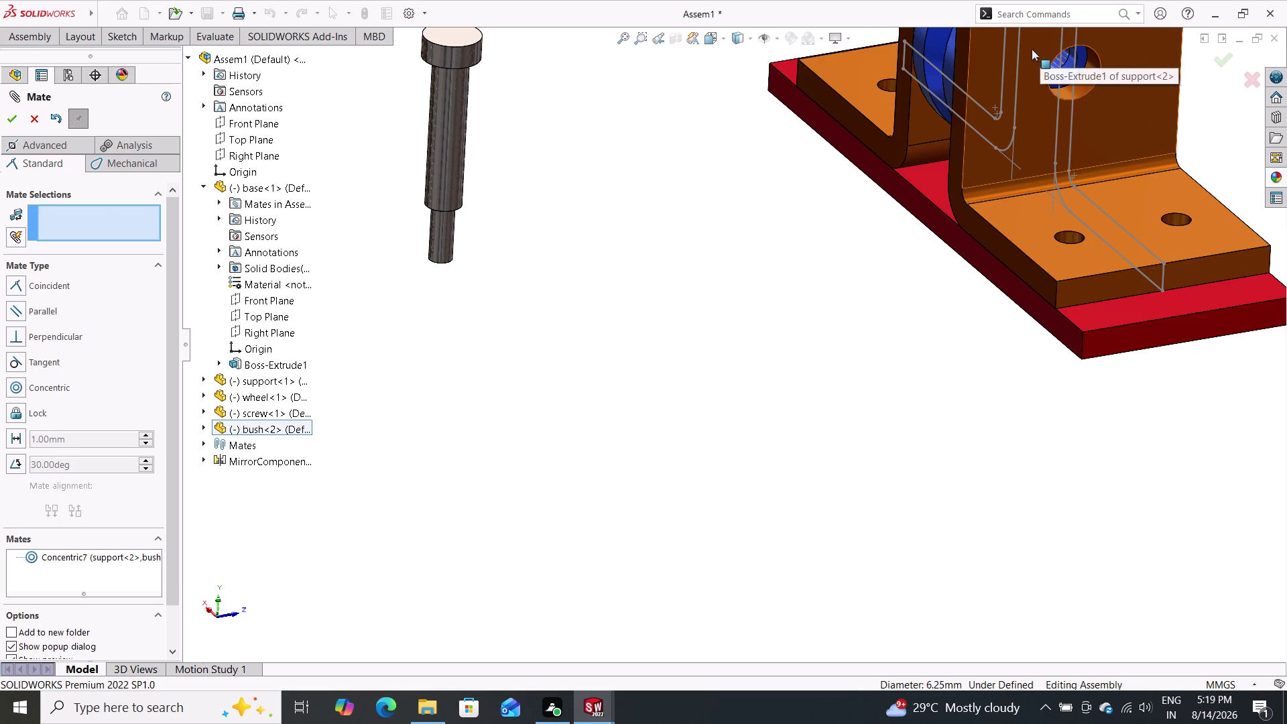
Rotate toward the front support and pick its sketch line.
drag(1032, 49, 1110, 129)
drag(1114, 134, 1046, 199)
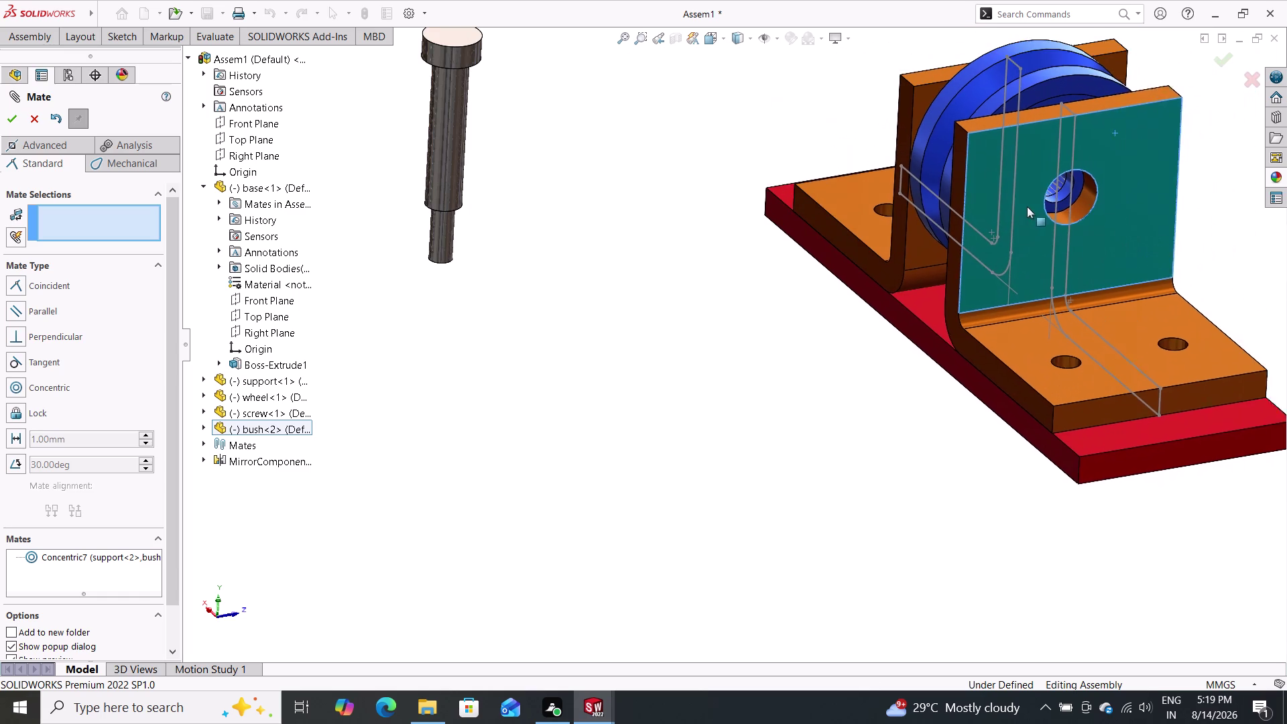
drag(1045, 199, 969, 222)
click(931, 166)
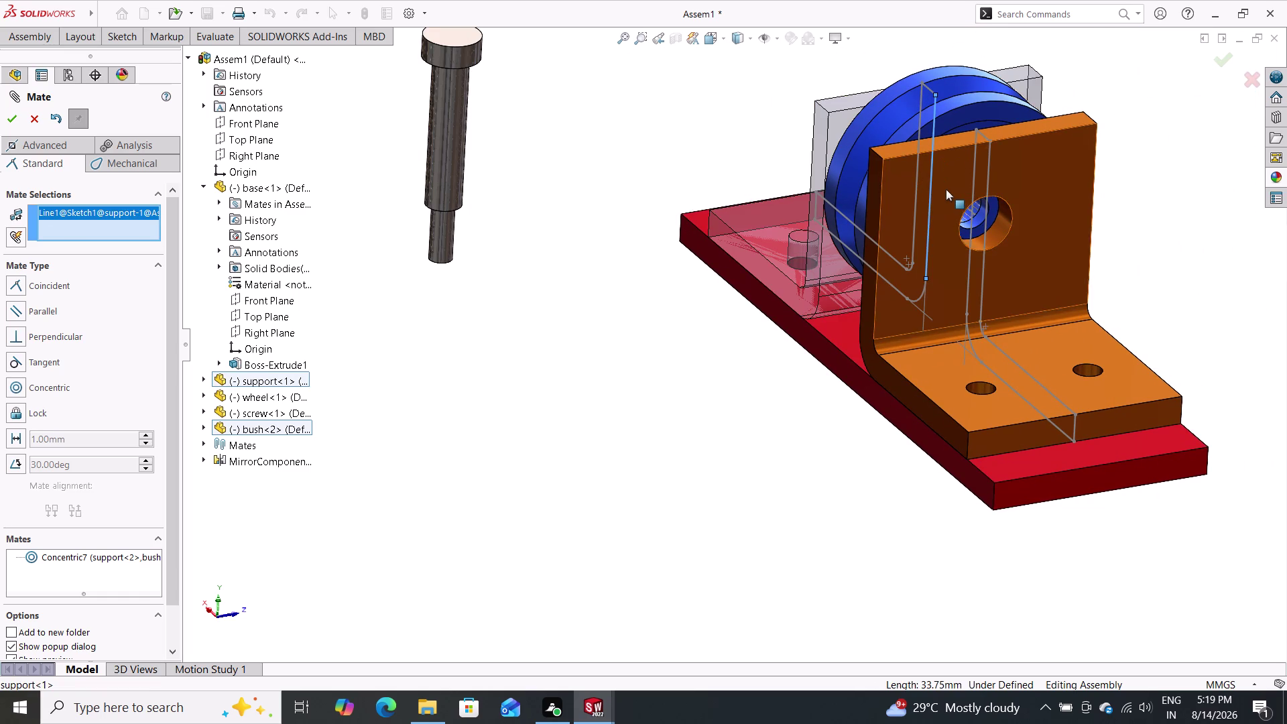
Pick the wheel face, then cancel and close the Mate PropertyManager.
middle_drag(720, 412, 760, 439)
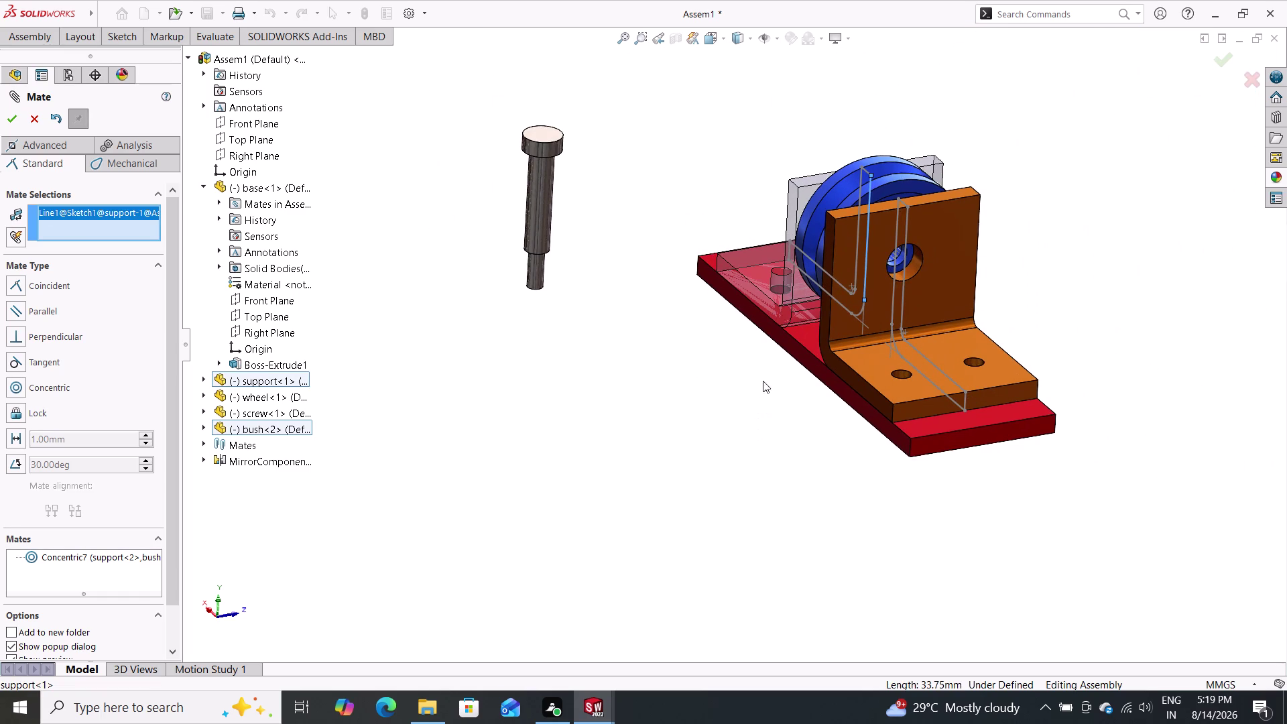
middle_drag(837, 438, 897, 447)
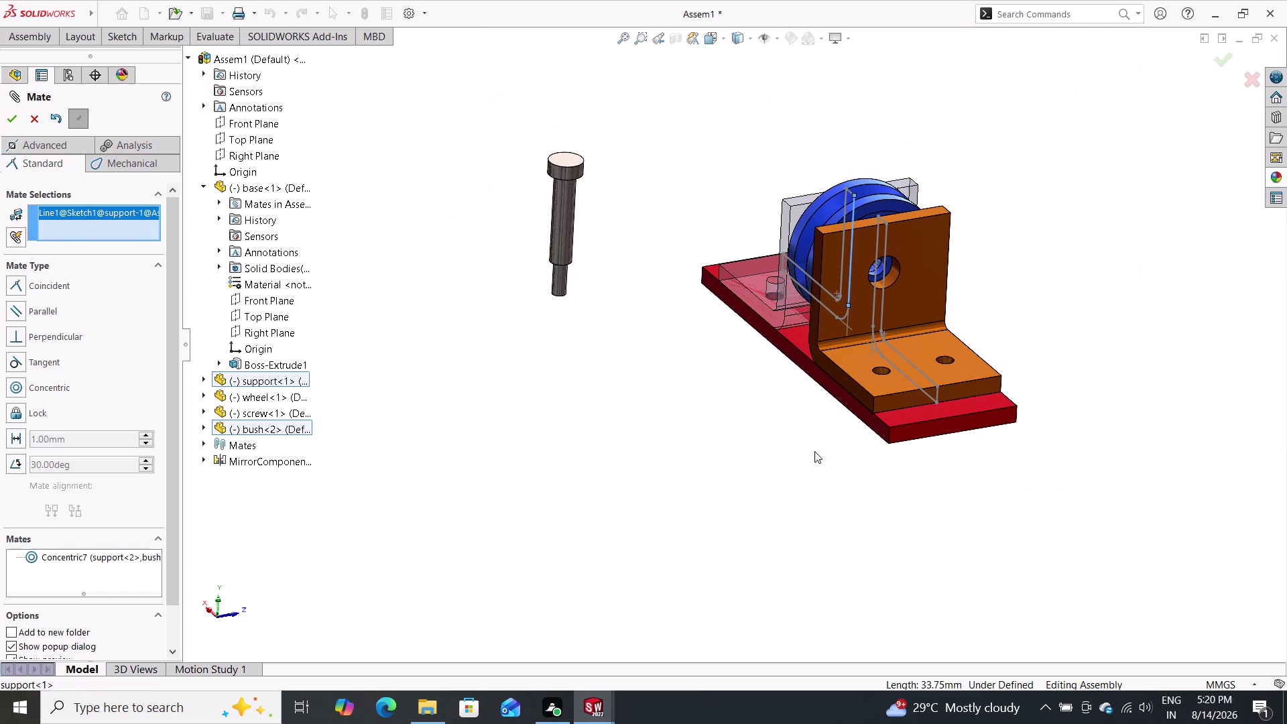
middle_drag(849, 465, 906, 521)
scroll(up, 3)
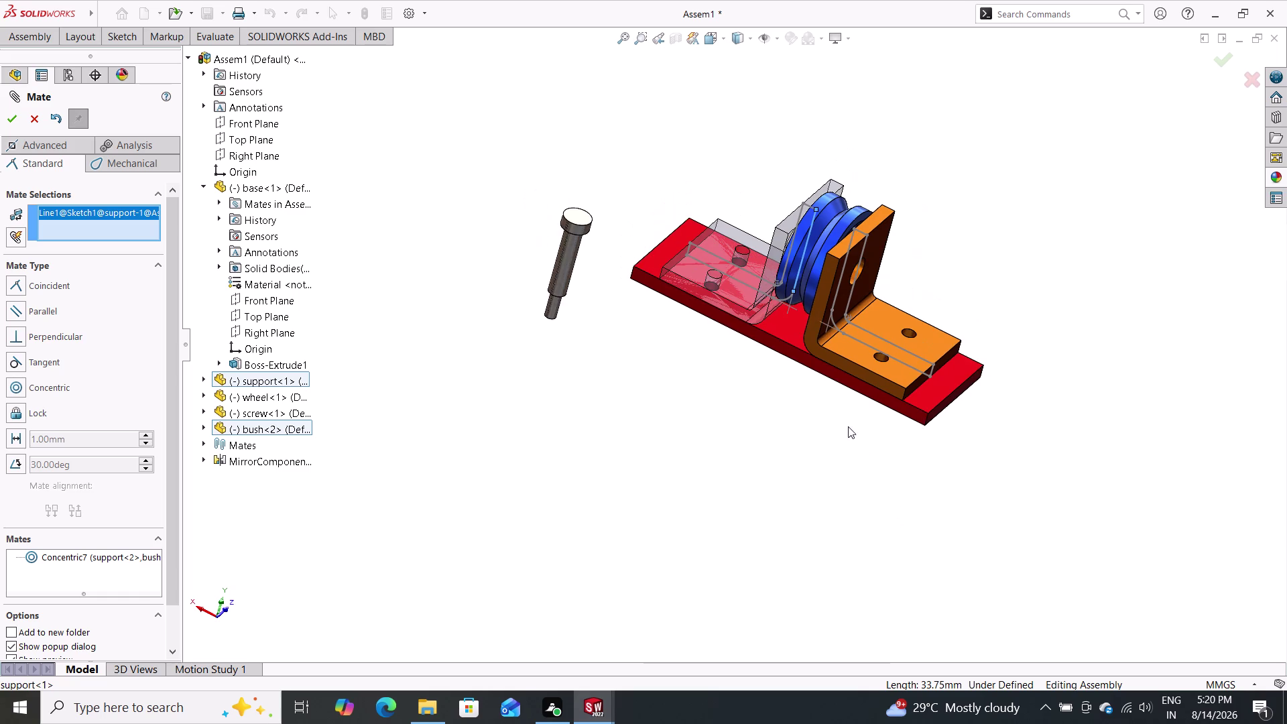
scroll(down, 3)
scroll(down, 3)
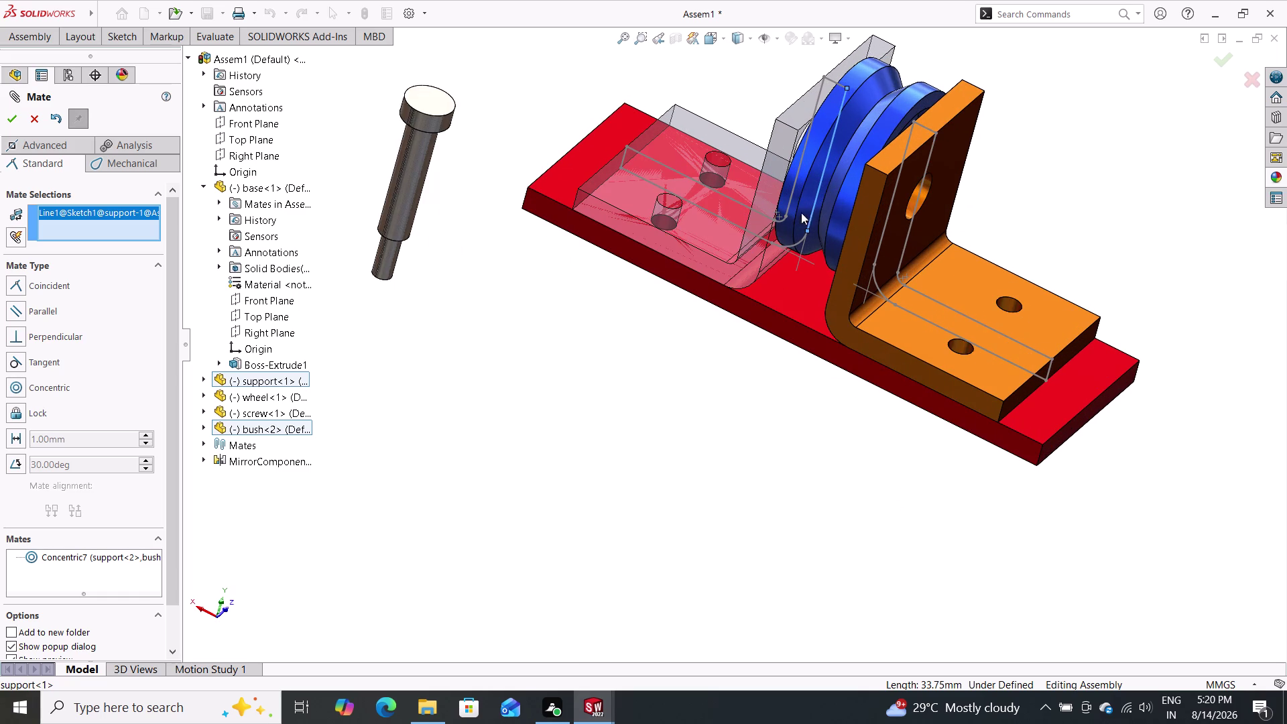
click(829, 192)
key(Escape)
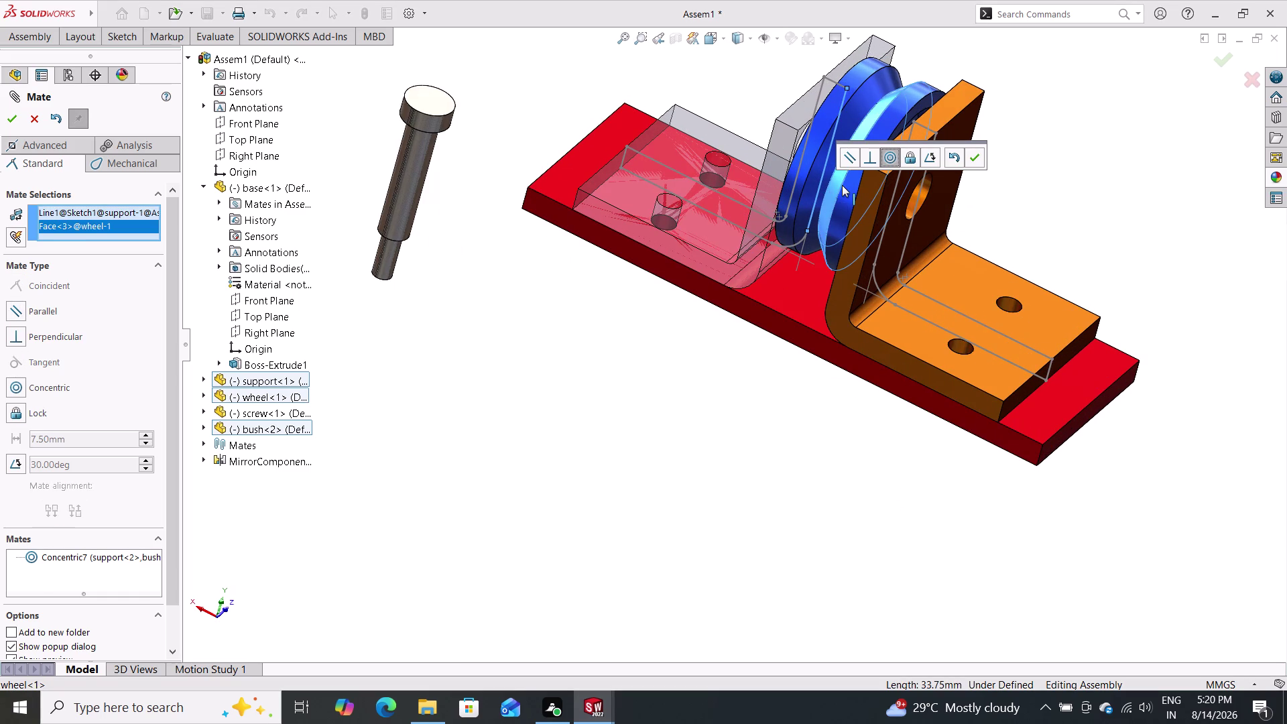
key(Escape)
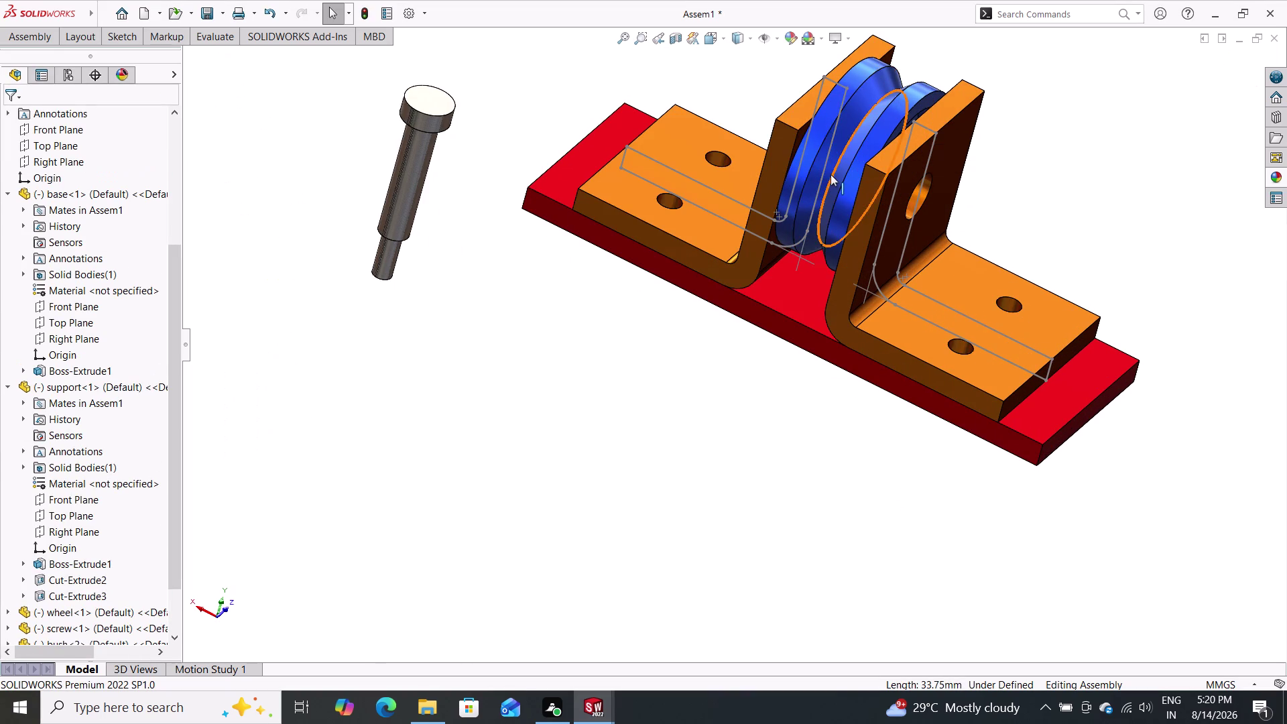
Undo six times to strip the bushes, screw and wheel, leaving base and supports.
scroll(down, 3)
scroll(down, 3)
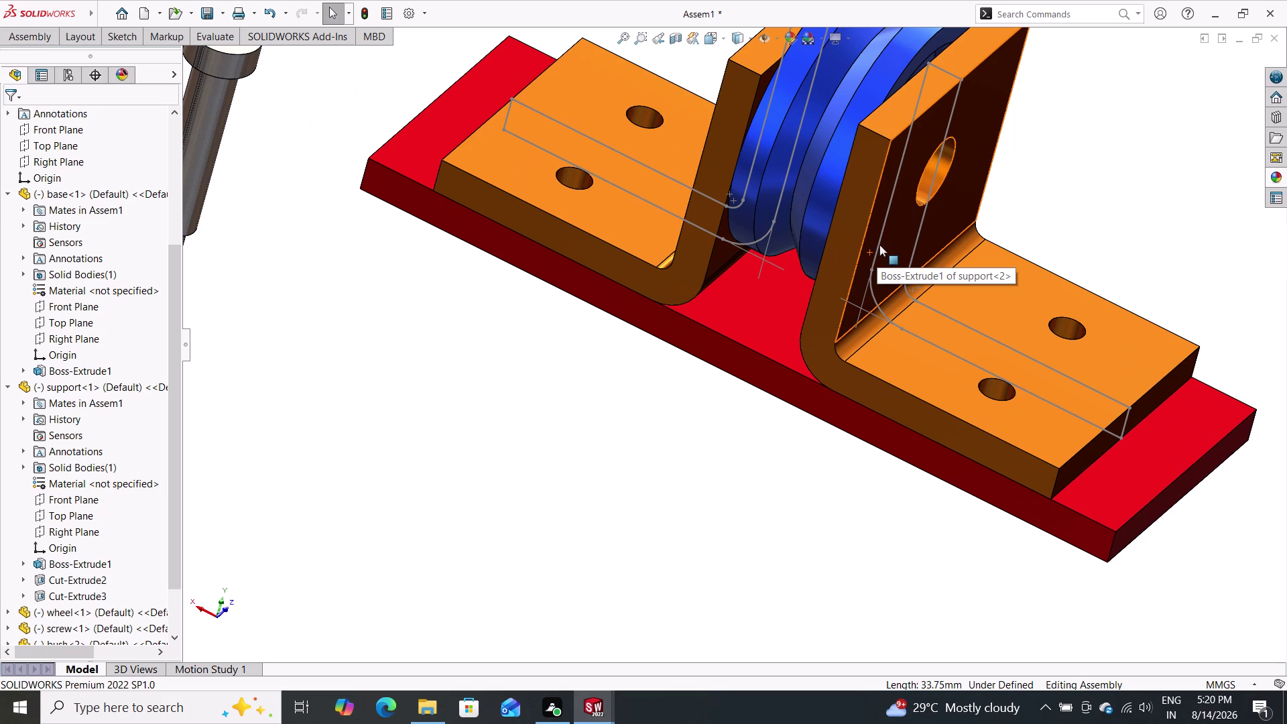
scroll(down, 3)
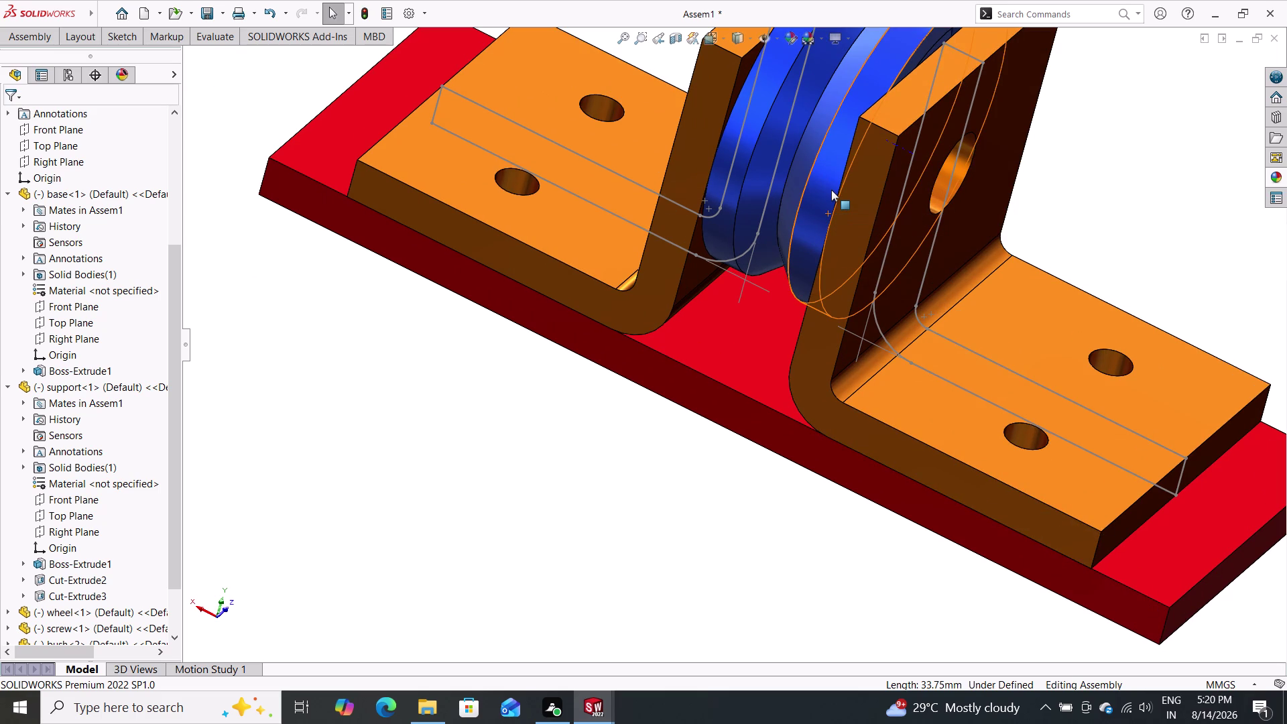
key(ctrl+z)
key(ctrl+z)
key(ctrl+z)
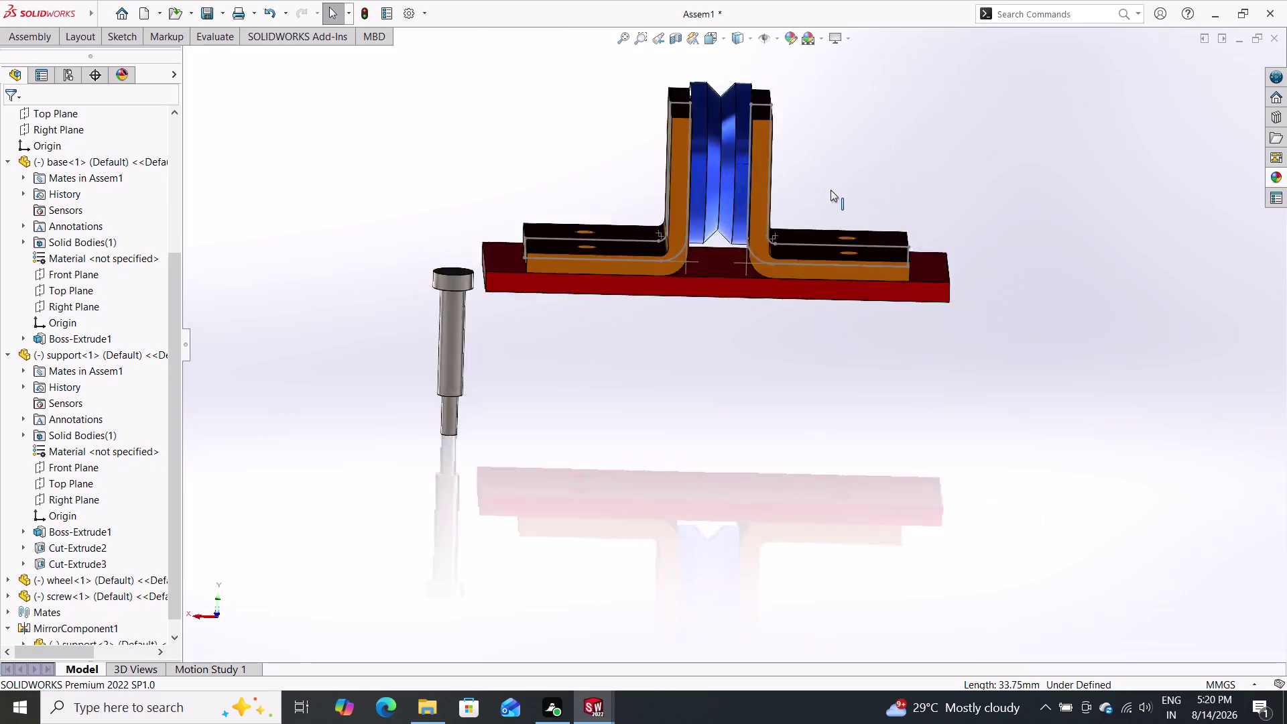
key(ctrl+z)
key(ctrl+z)
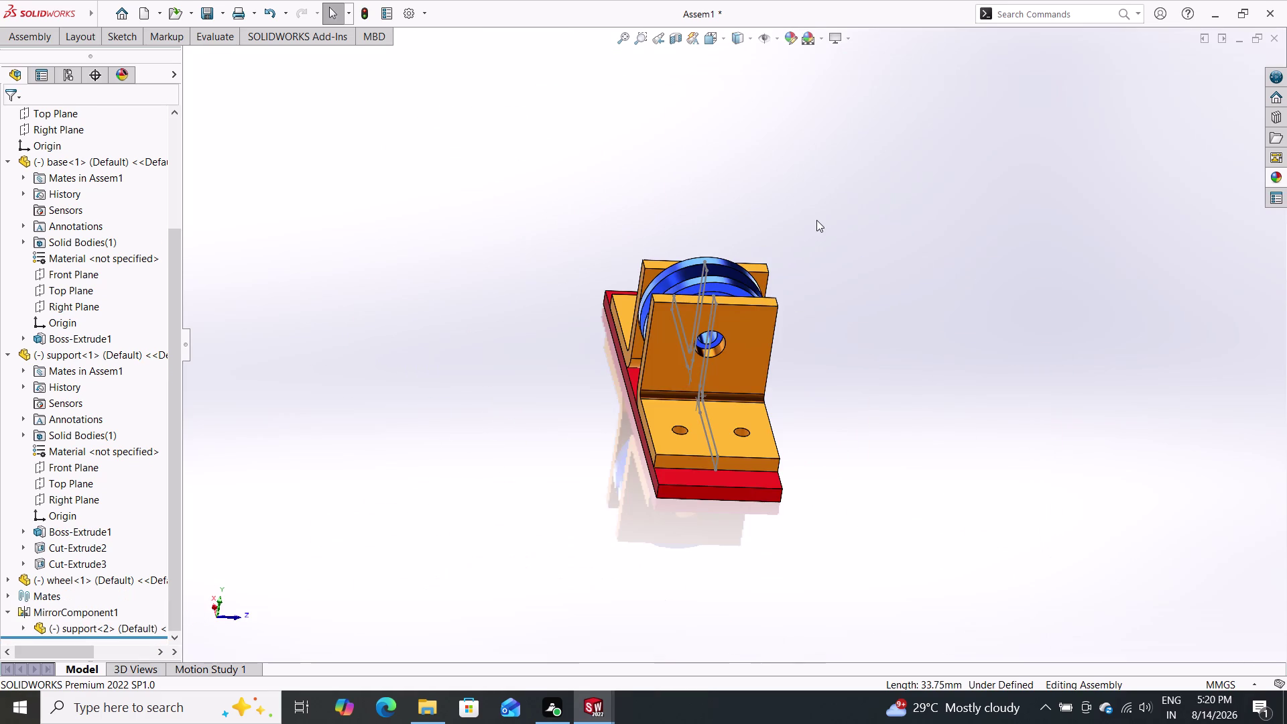
key(ctrl+z)
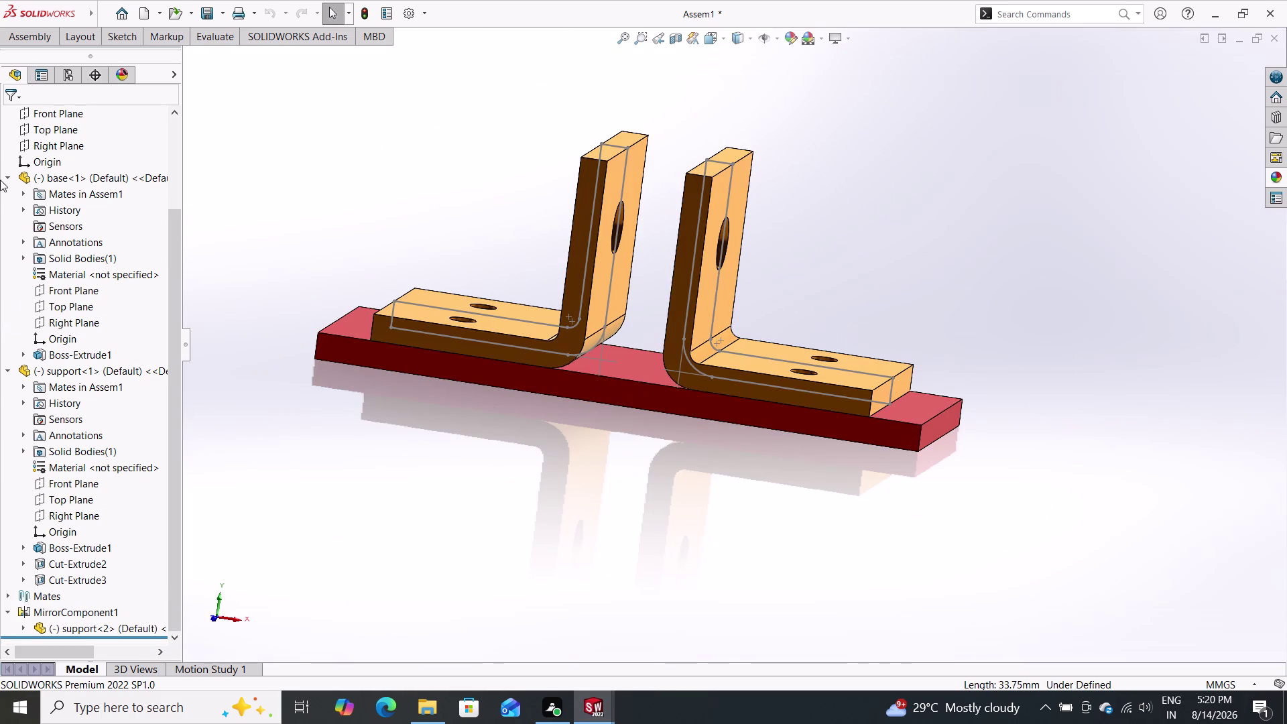
click(18, 44)
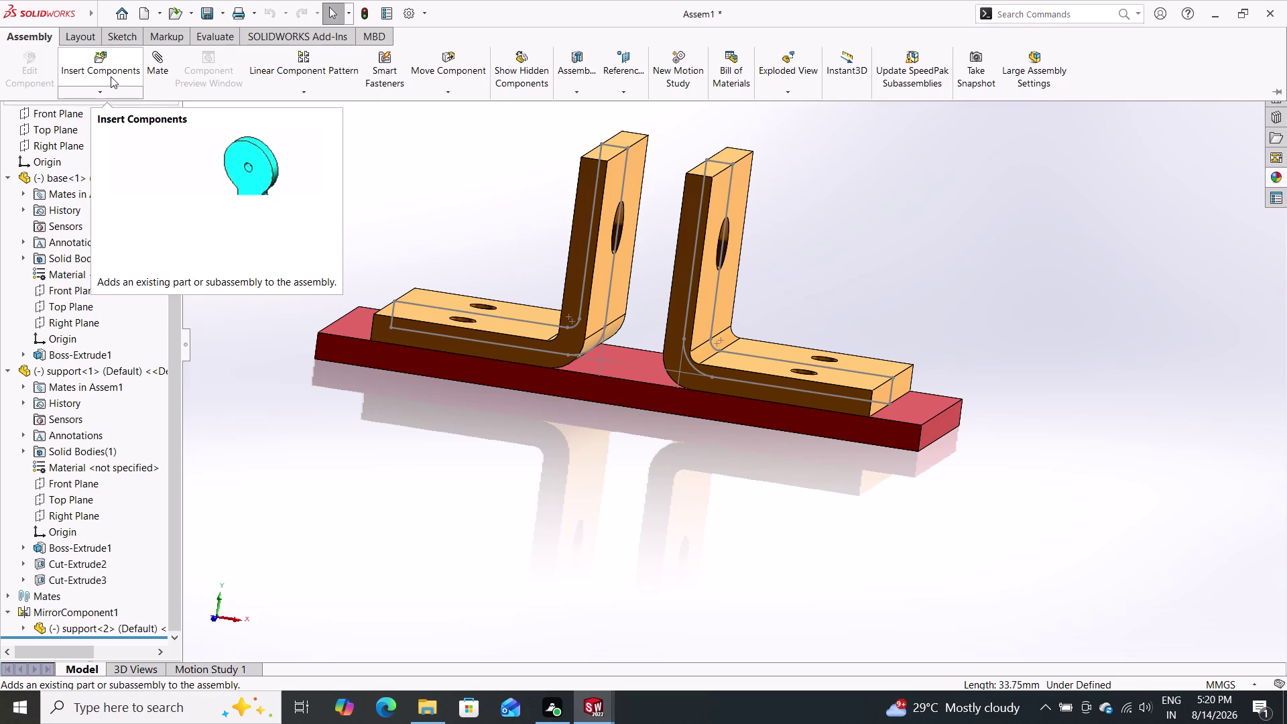
Insert the bush from Open documents, rotated 90°, in front of the base.
click(111, 77)
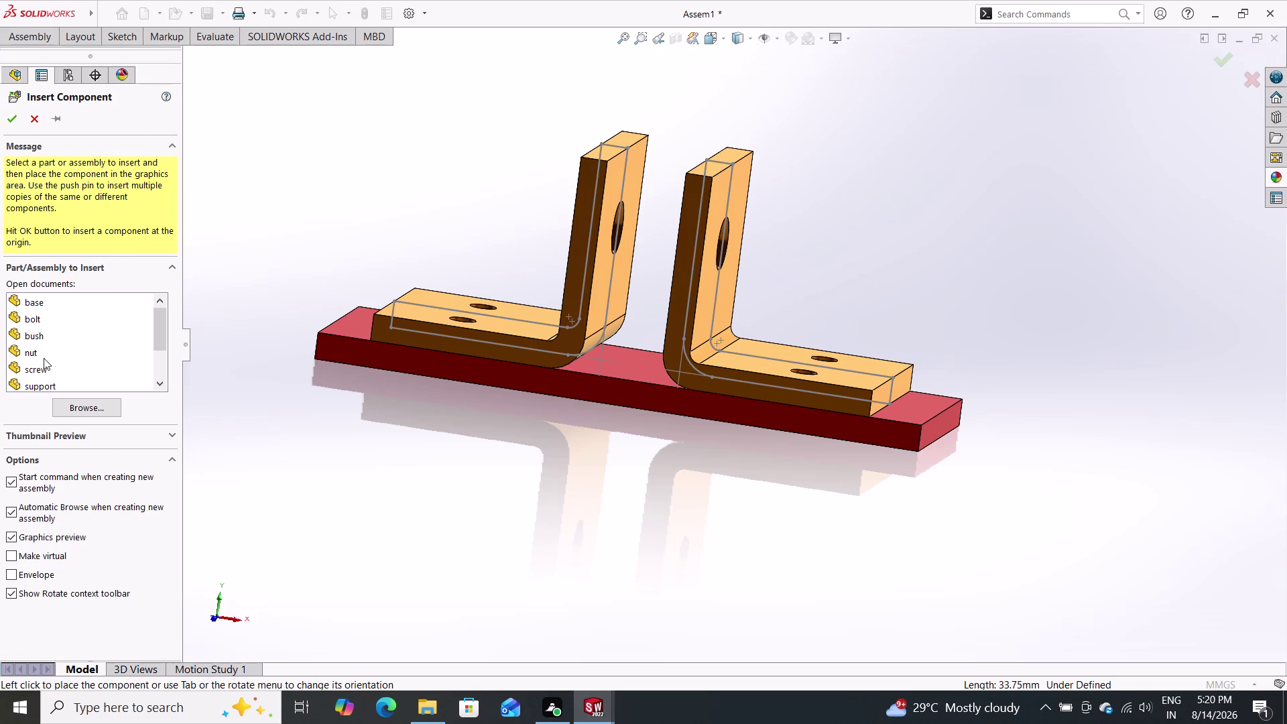
drag(47, 331, 325, 384)
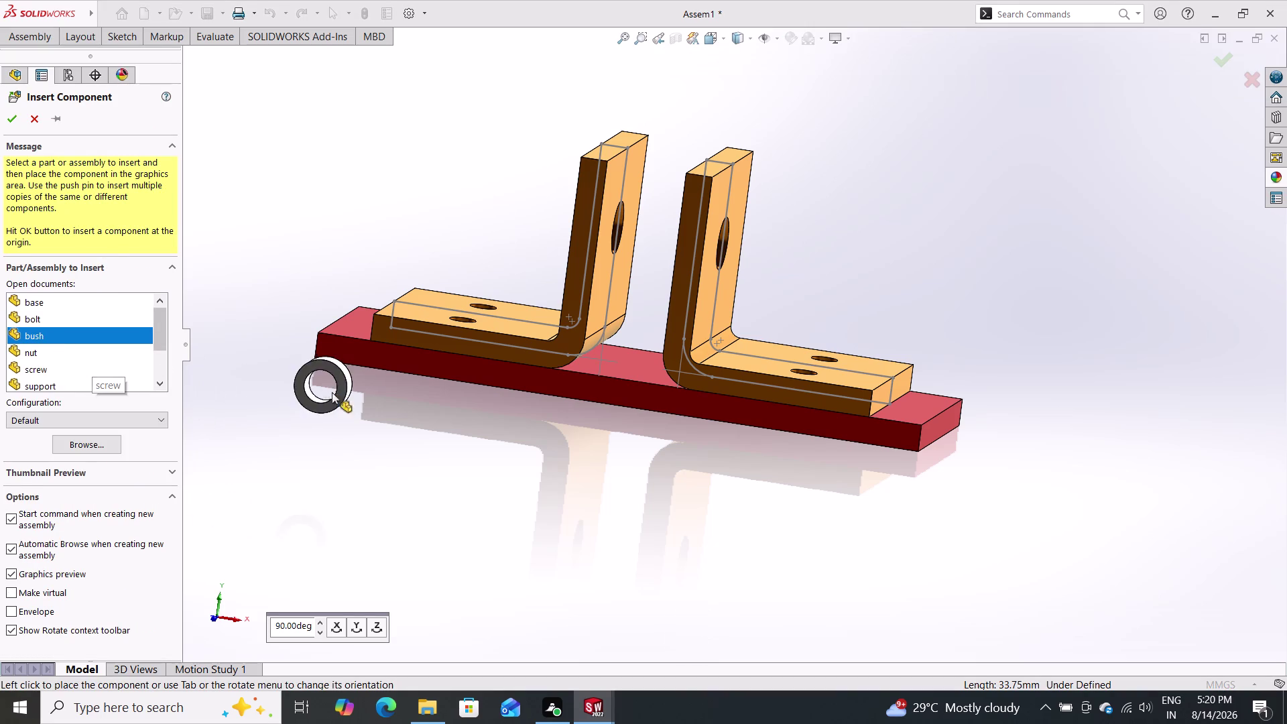
drag(325, 385, 355, 440)
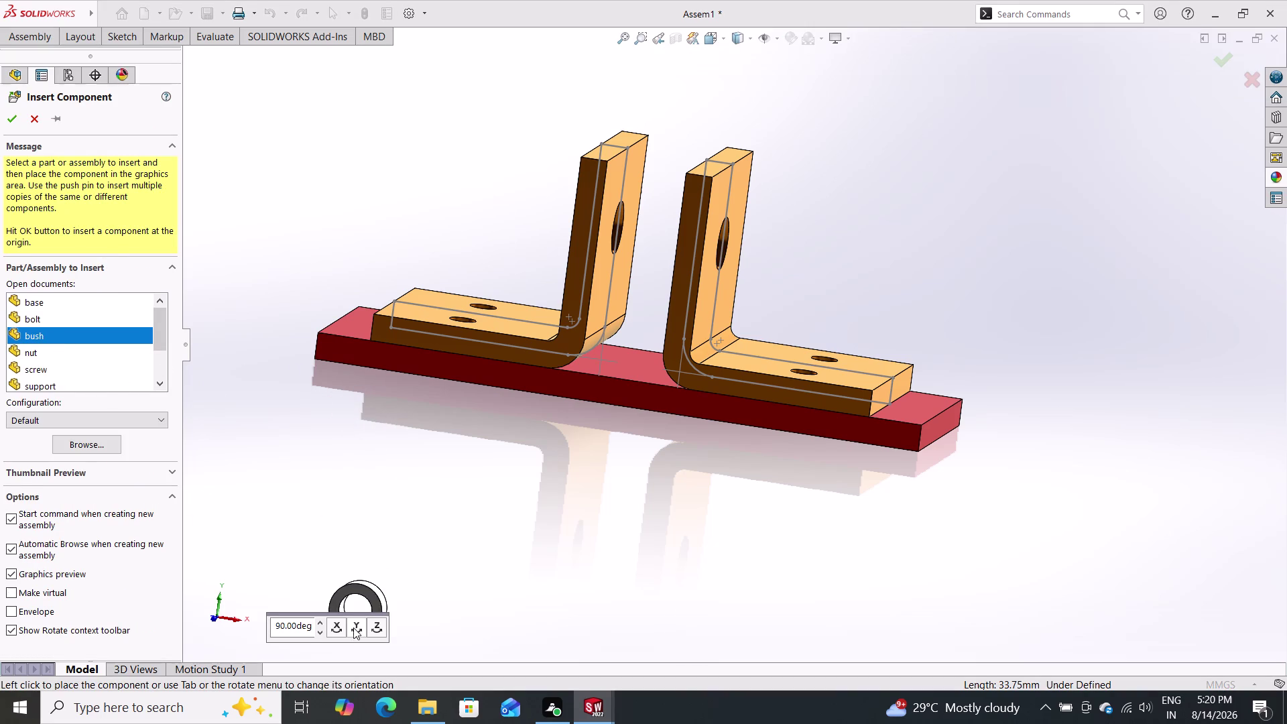
click(335, 626)
click(354, 502)
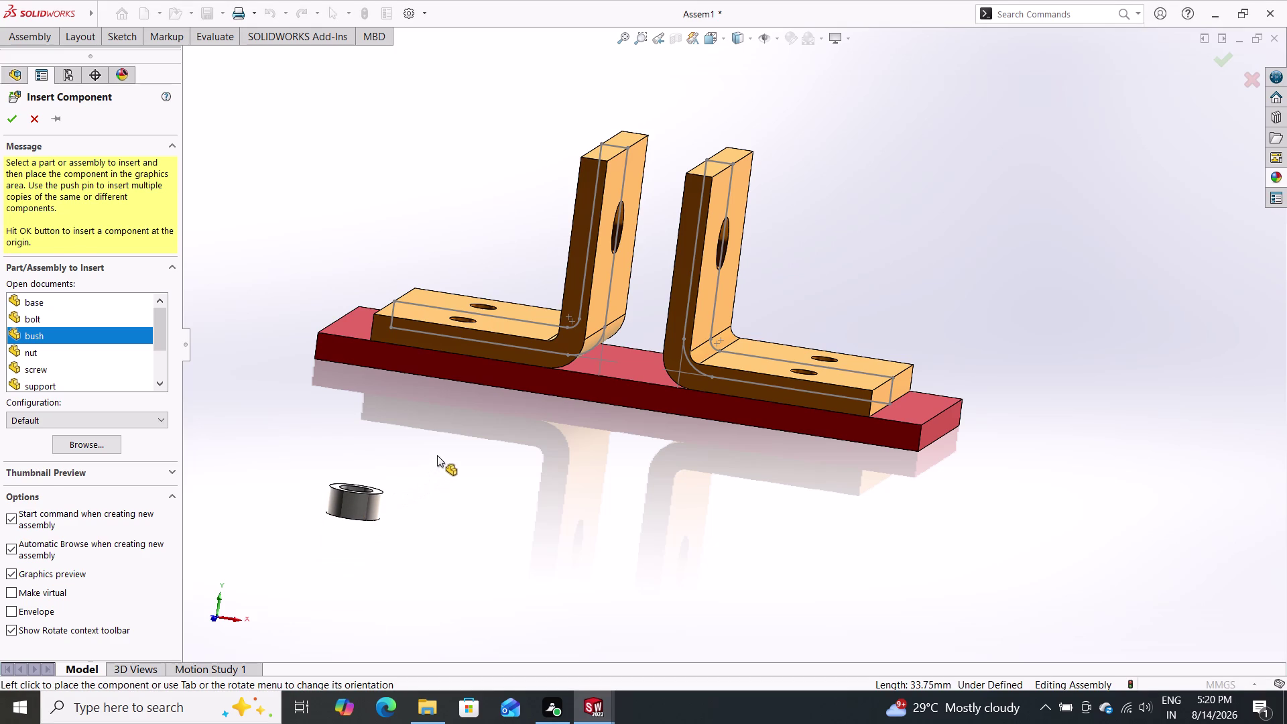
Orbit to view the supports from above and start a new mate.
middle_drag(503, 441, 499, 493)
scroll(up, 3)
scroll(down, 3)
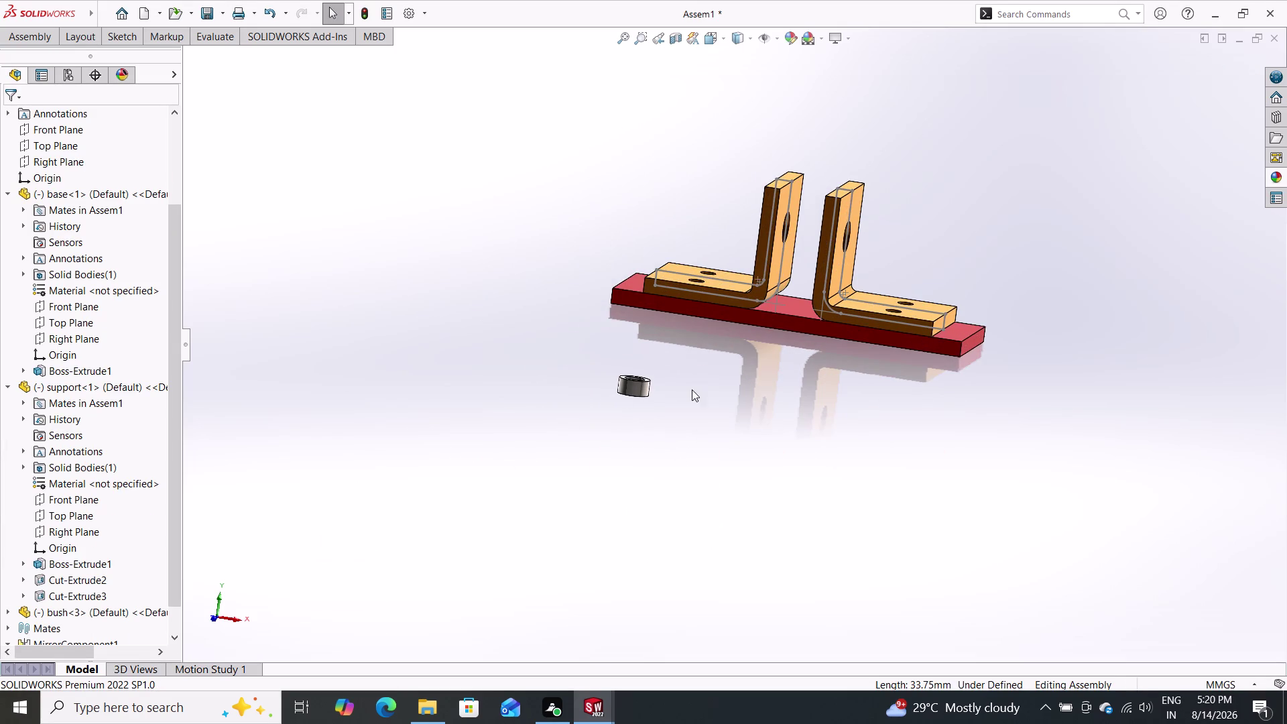
middle_drag(694, 393, 679, 524)
click(24, 33)
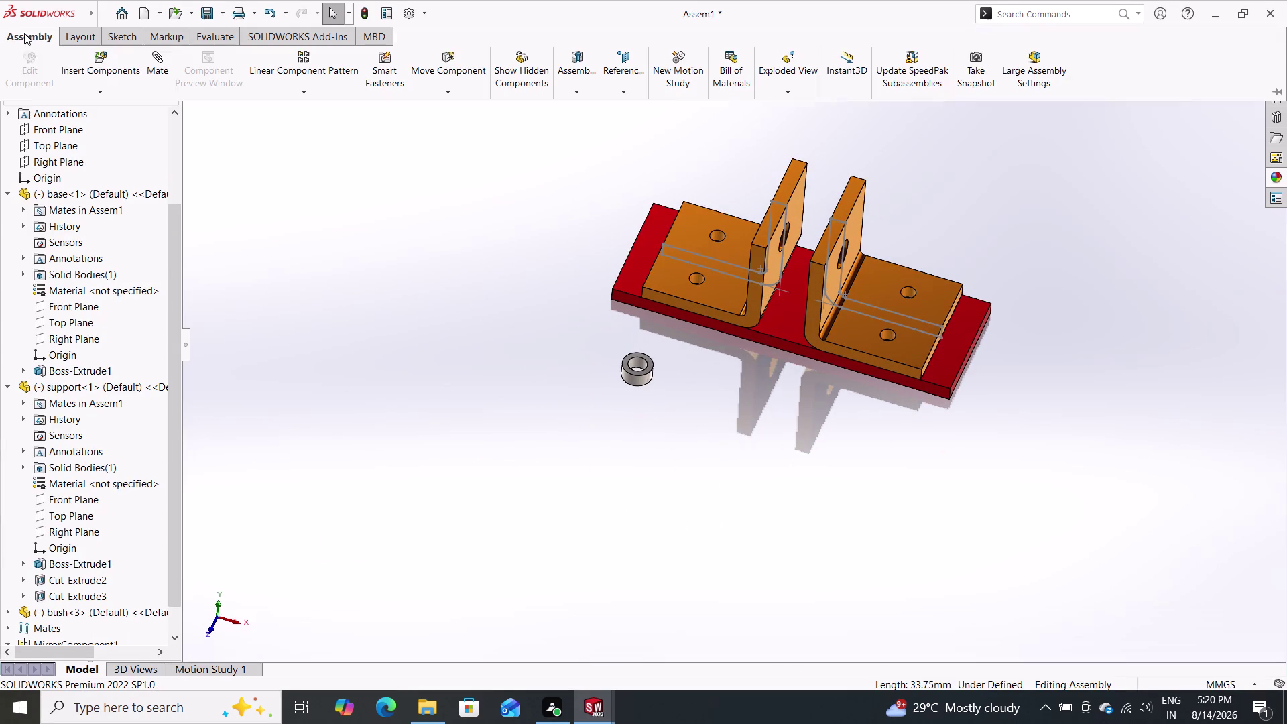
click(166, 64)
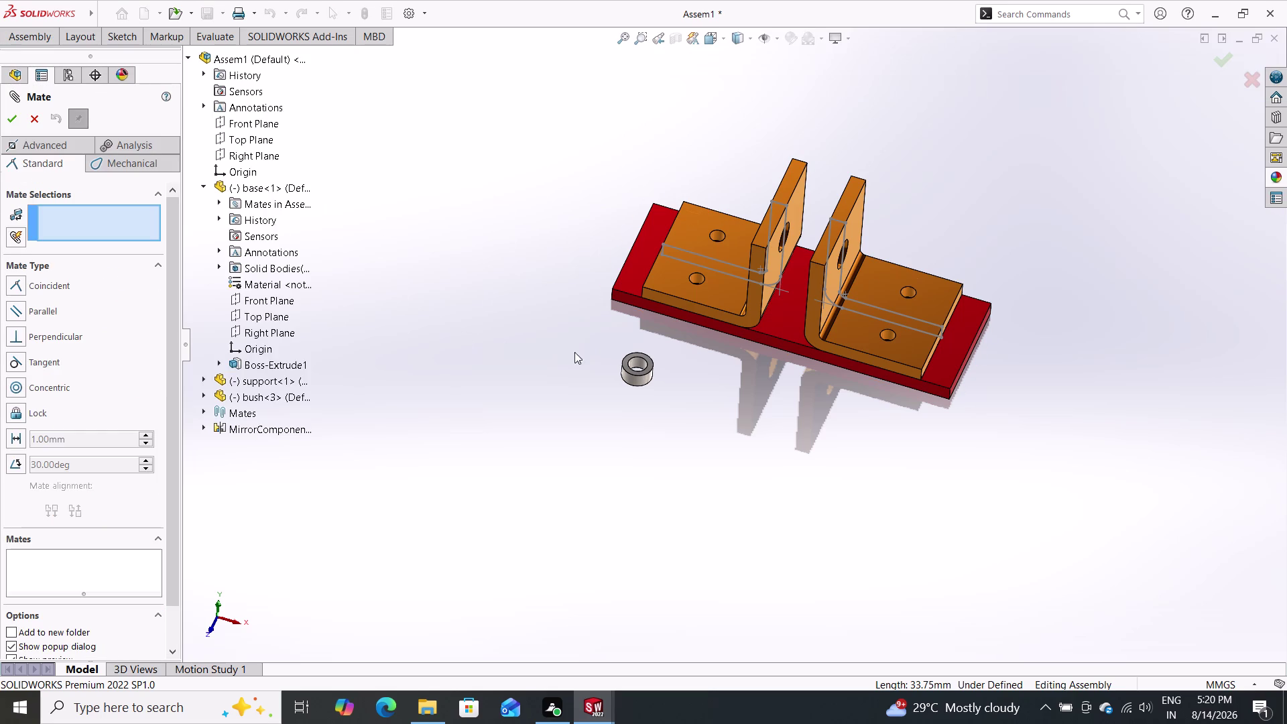
Mate the bush's axis concentric with the first support's hole face.
click(634, 363)
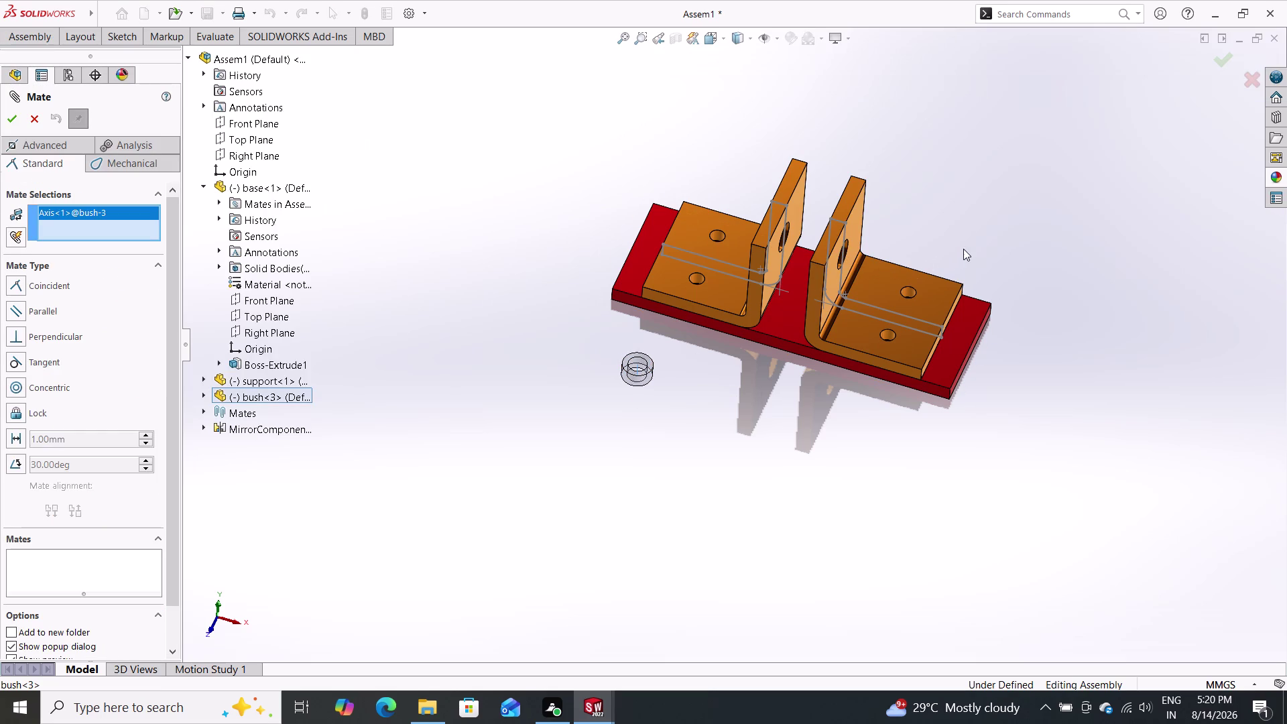
middle_drag(967, 250, 892, 238)
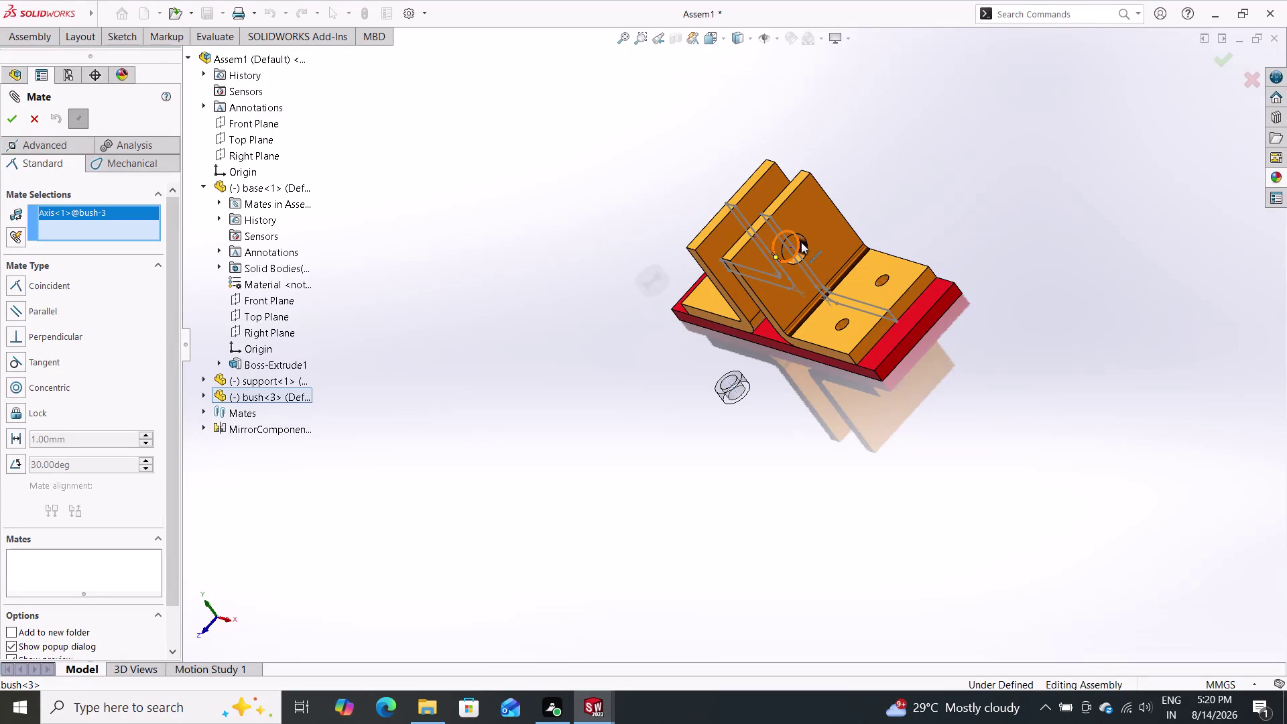
scroll(up, 3)
scroll(down, 3)
scroll(down, 3)
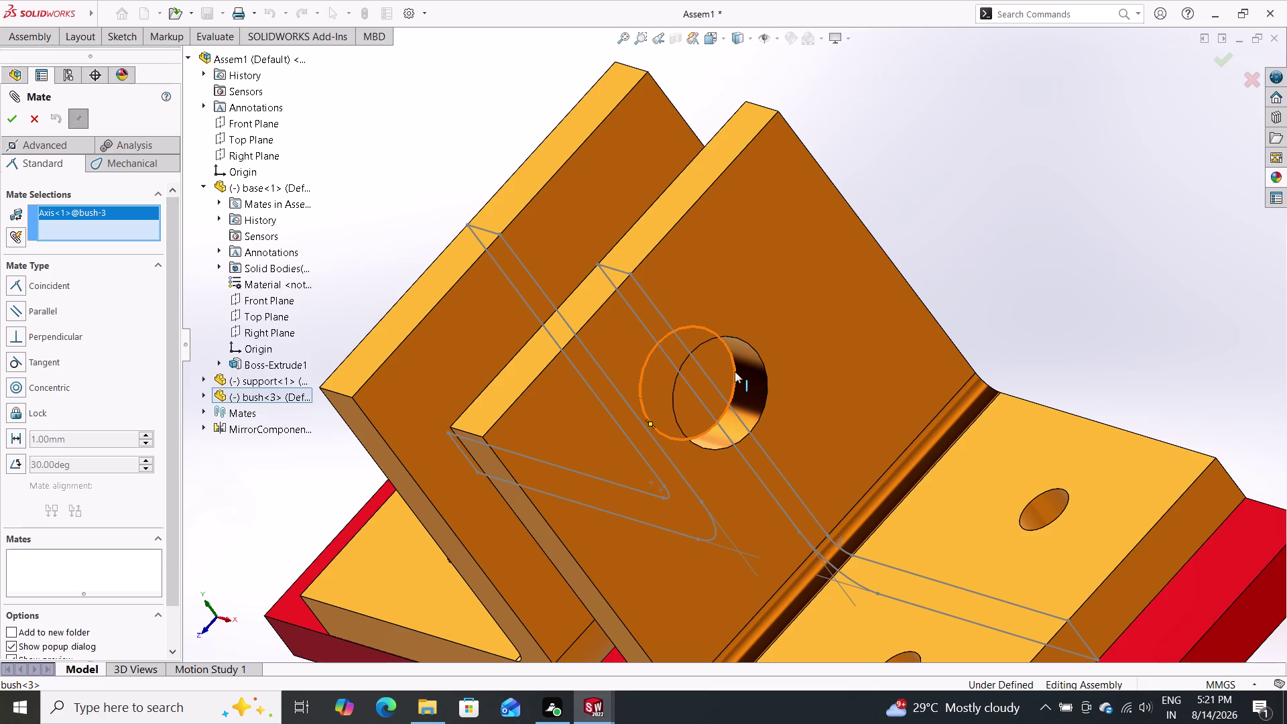
click(742, 370)
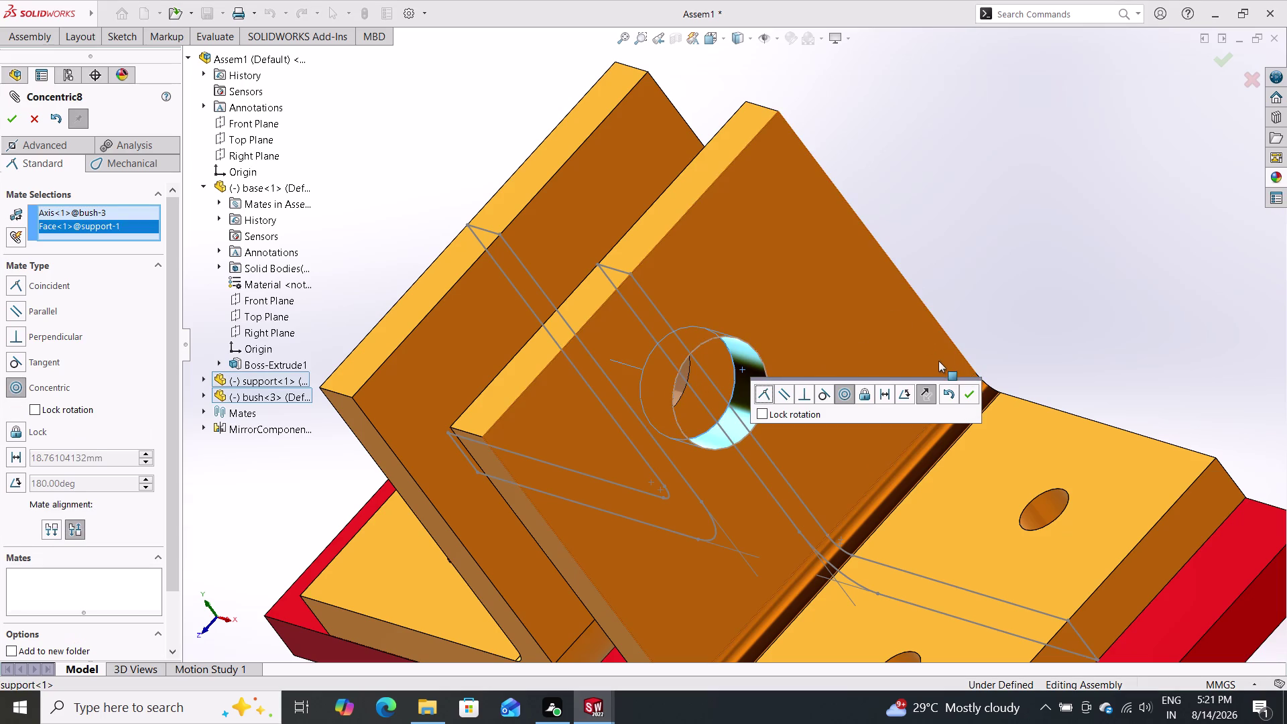
click(971, 398)
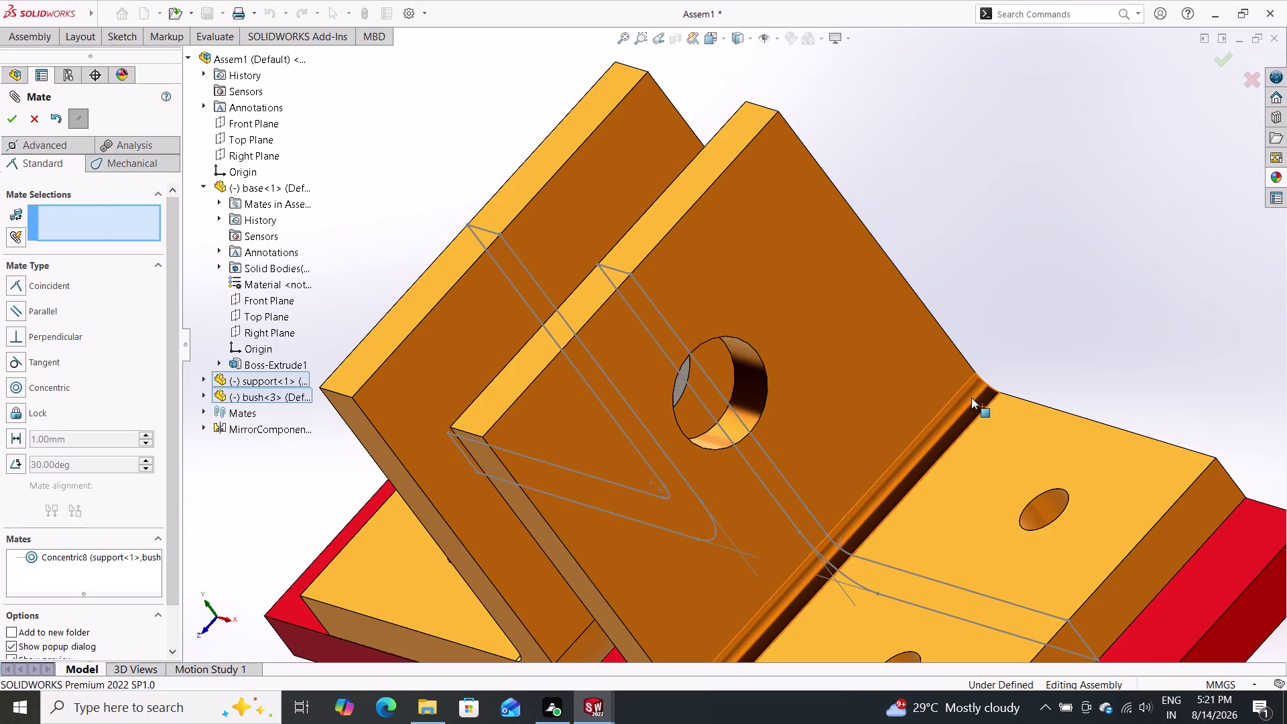
Orbit and zoom to check the bush between the supports, then finish mating.
scroll(down, 3)
middle_drag(1042, 339, 1042, 338)
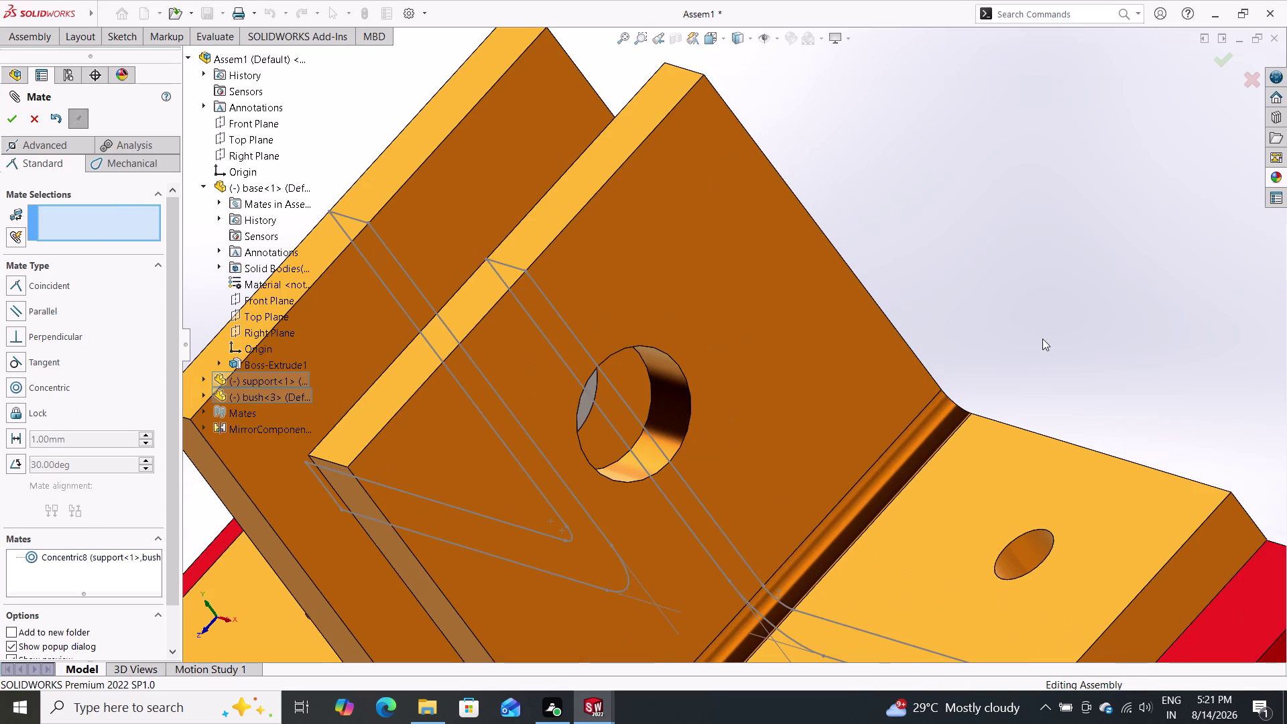
middle_drag(1042, 338, 1131, 231)
scroll(down, 3)
scroll(up, 3)
scroll(up, 3)
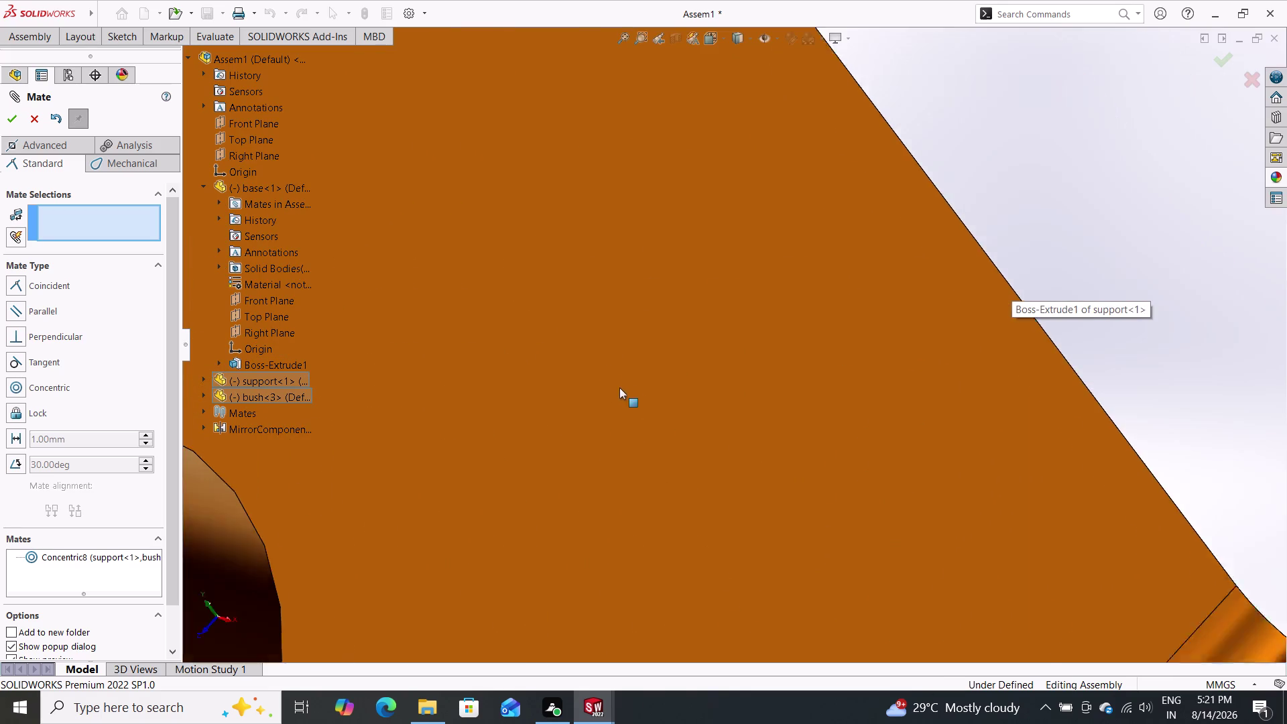
scroll(up, 3)
scroll(up, 3)
scroll(up, 3)
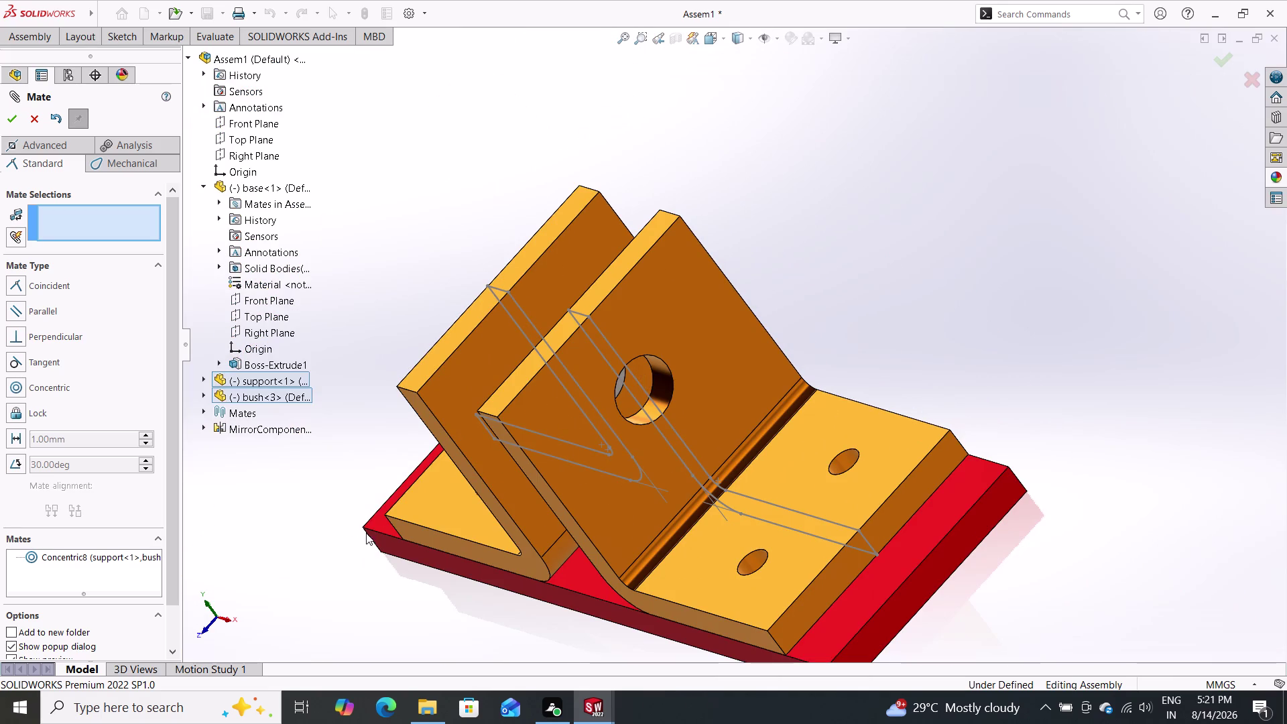
middle_drag(380, 520, 457, 560)
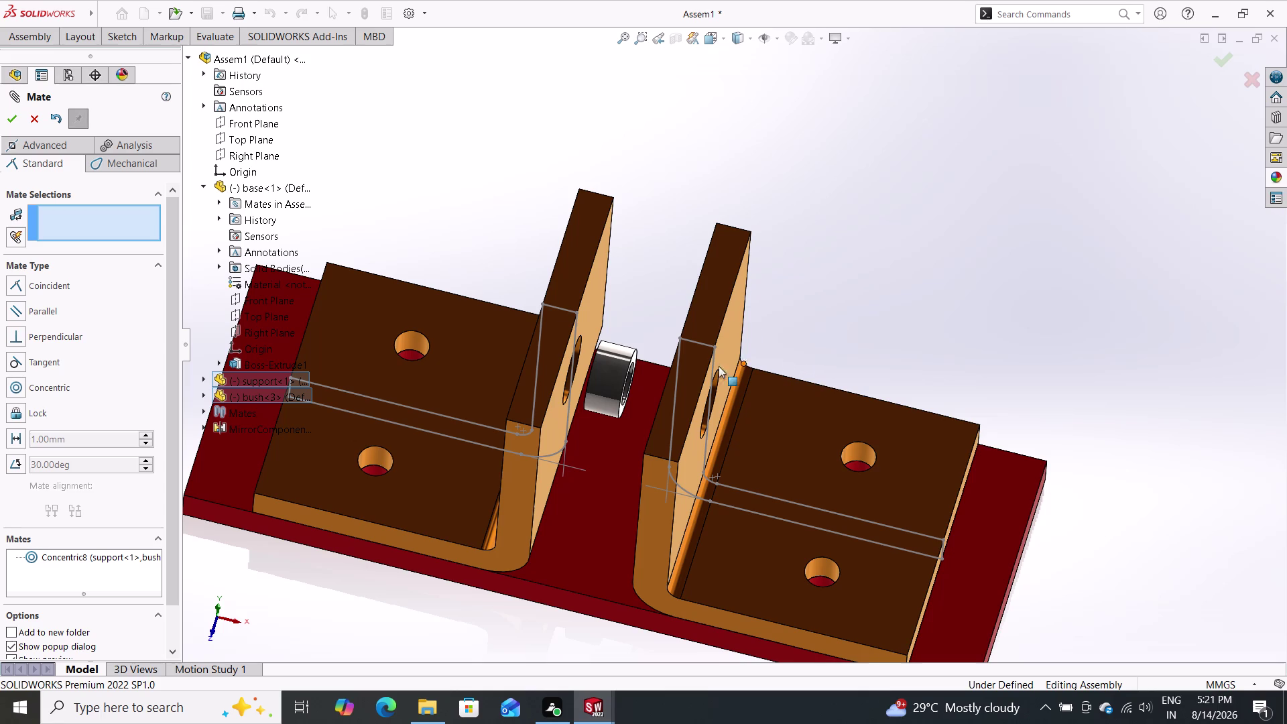
double_click(7, 122)
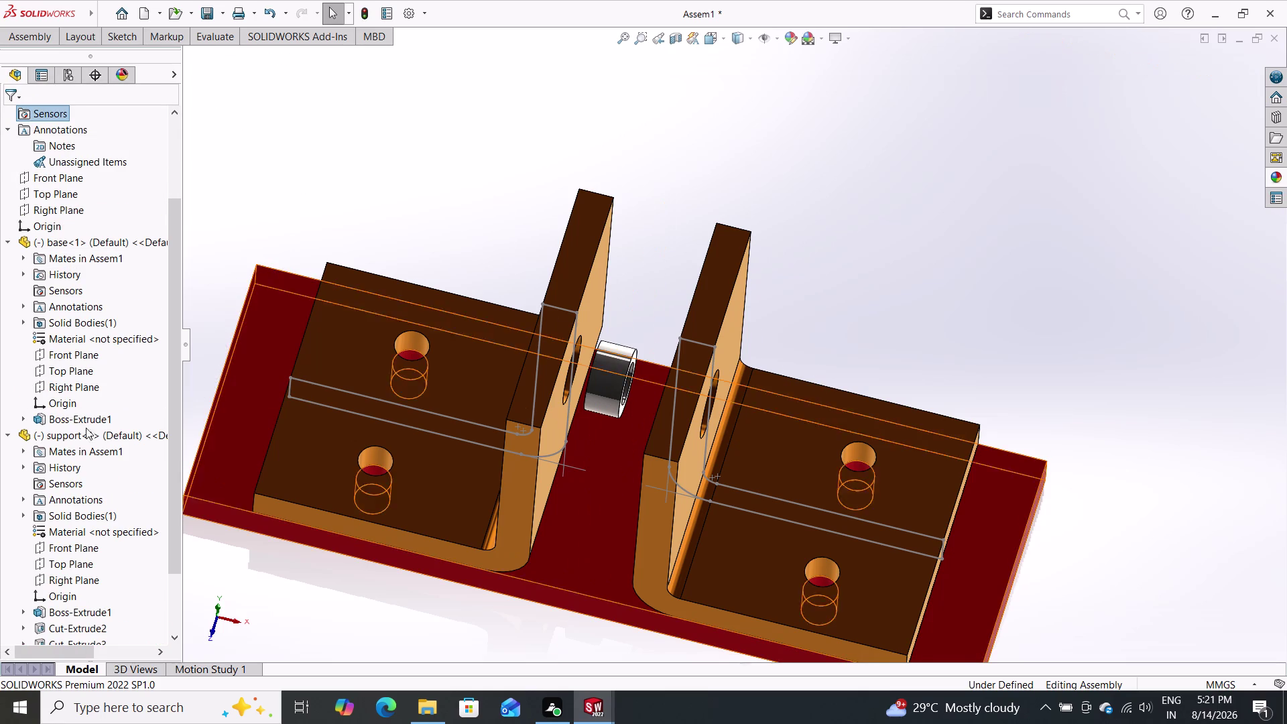
Place the wheel from Open documents right of the base, then start a new mate.
click(26, 30)
double_click(94, 73)
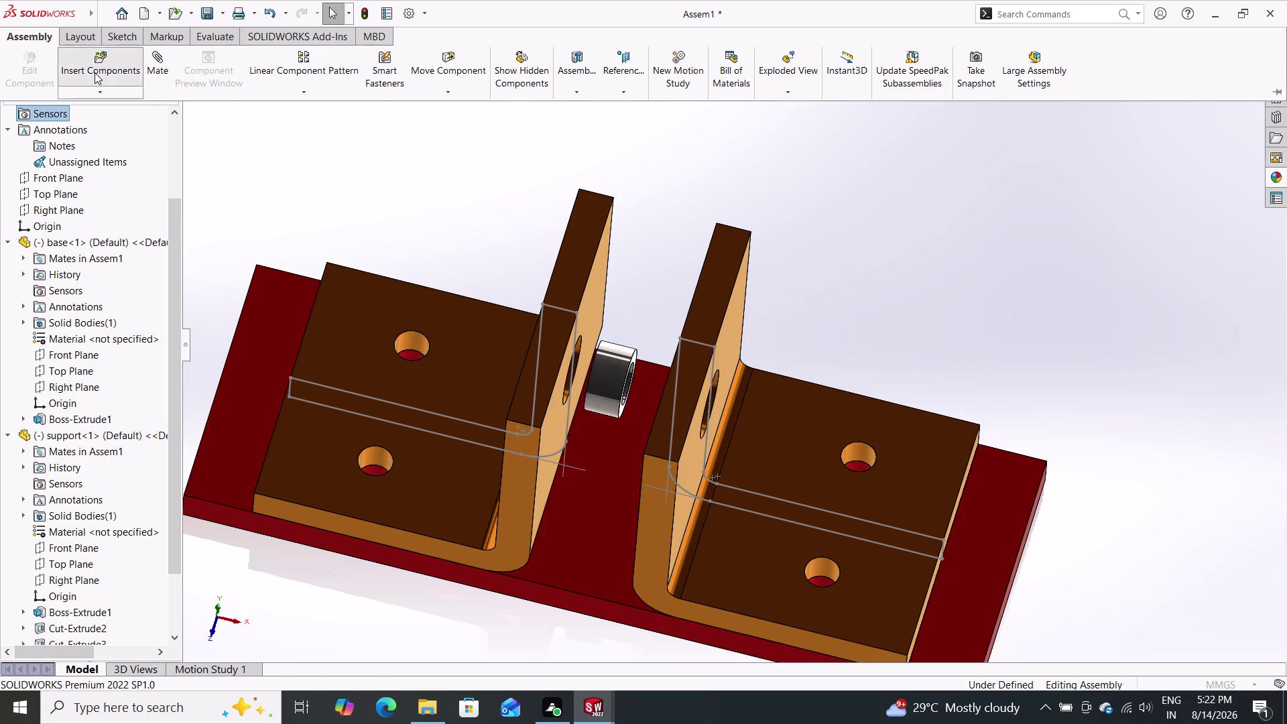
scroll(down, 3)
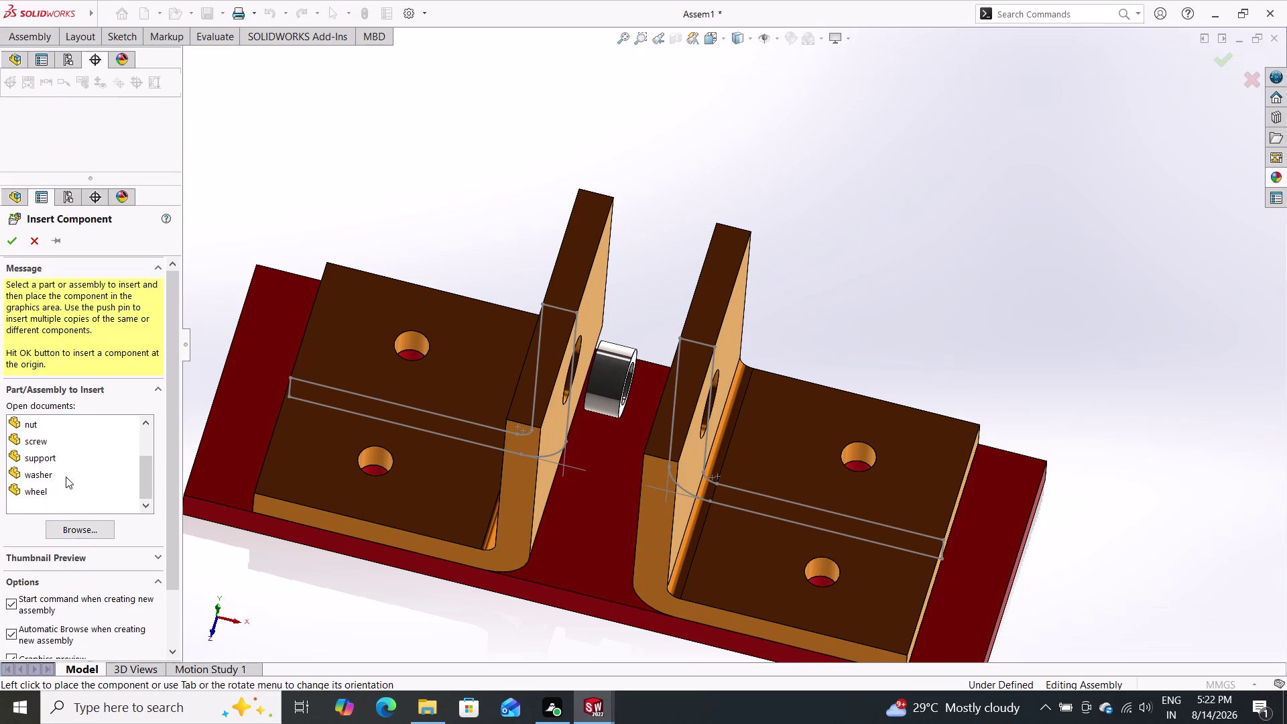
drag(49, 494, 268, 263)
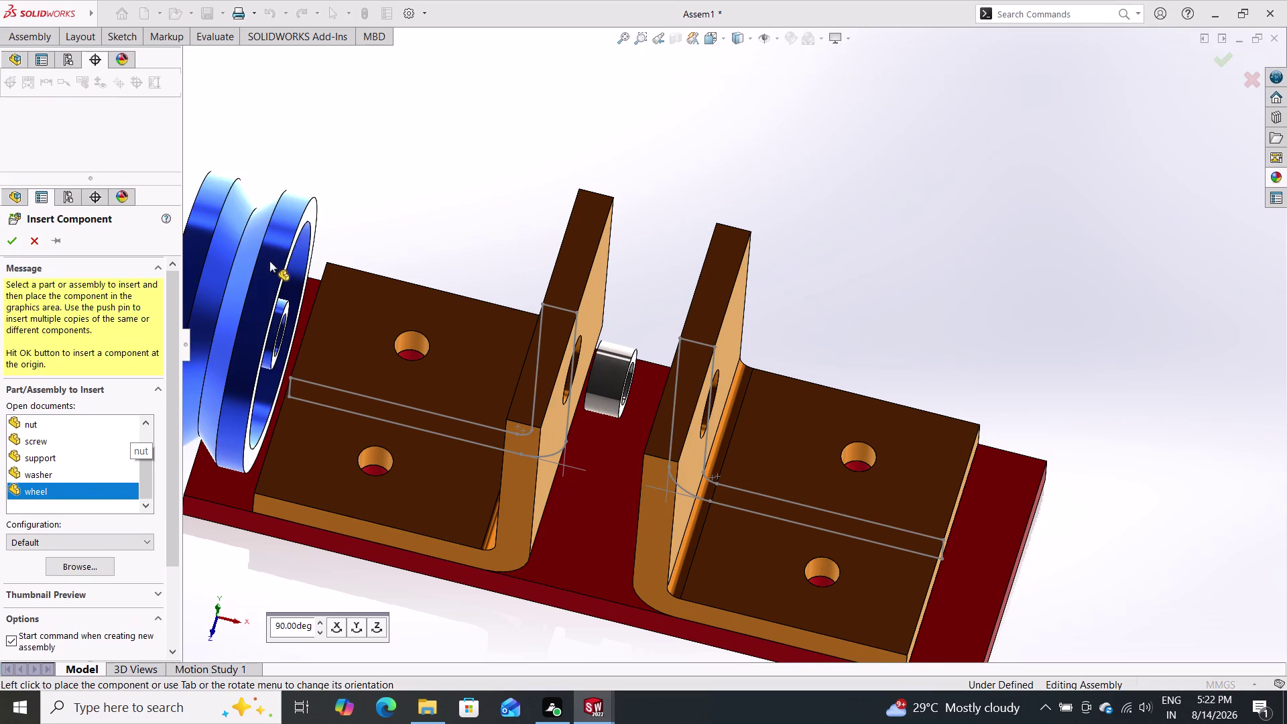
drag(268, 263, 390, 128)
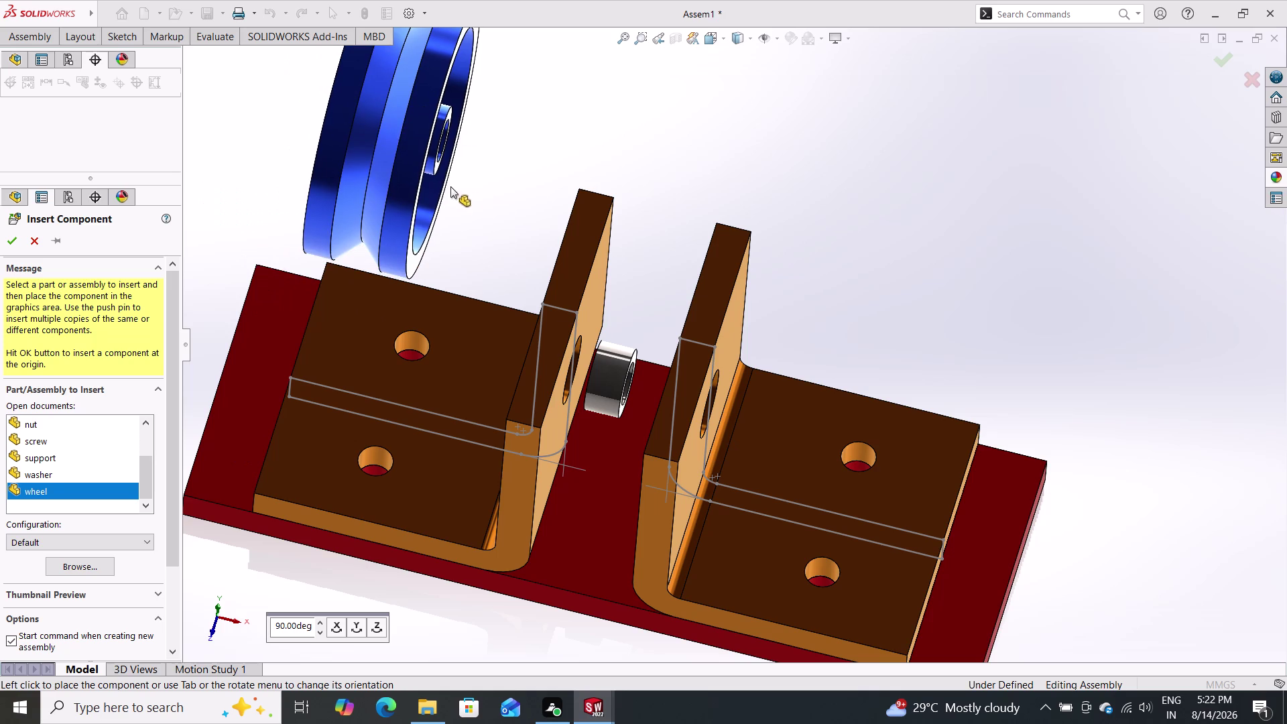
click(980, 235)
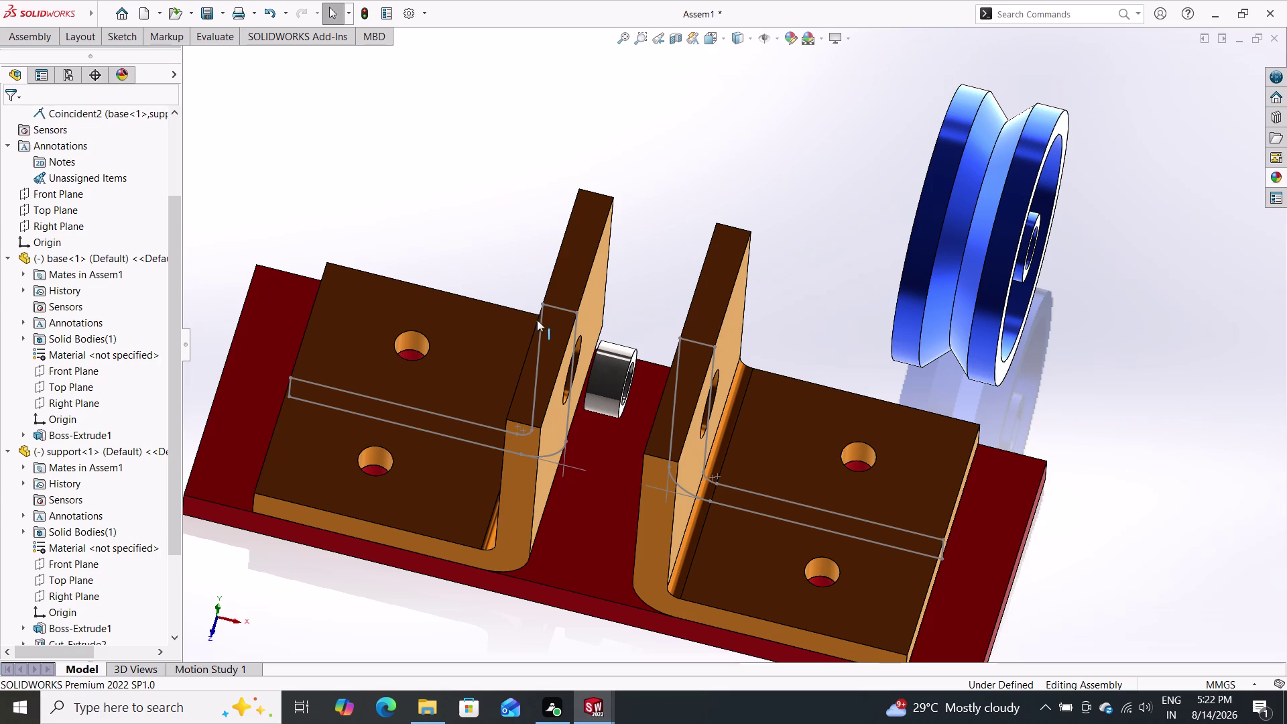
click(18, 39)
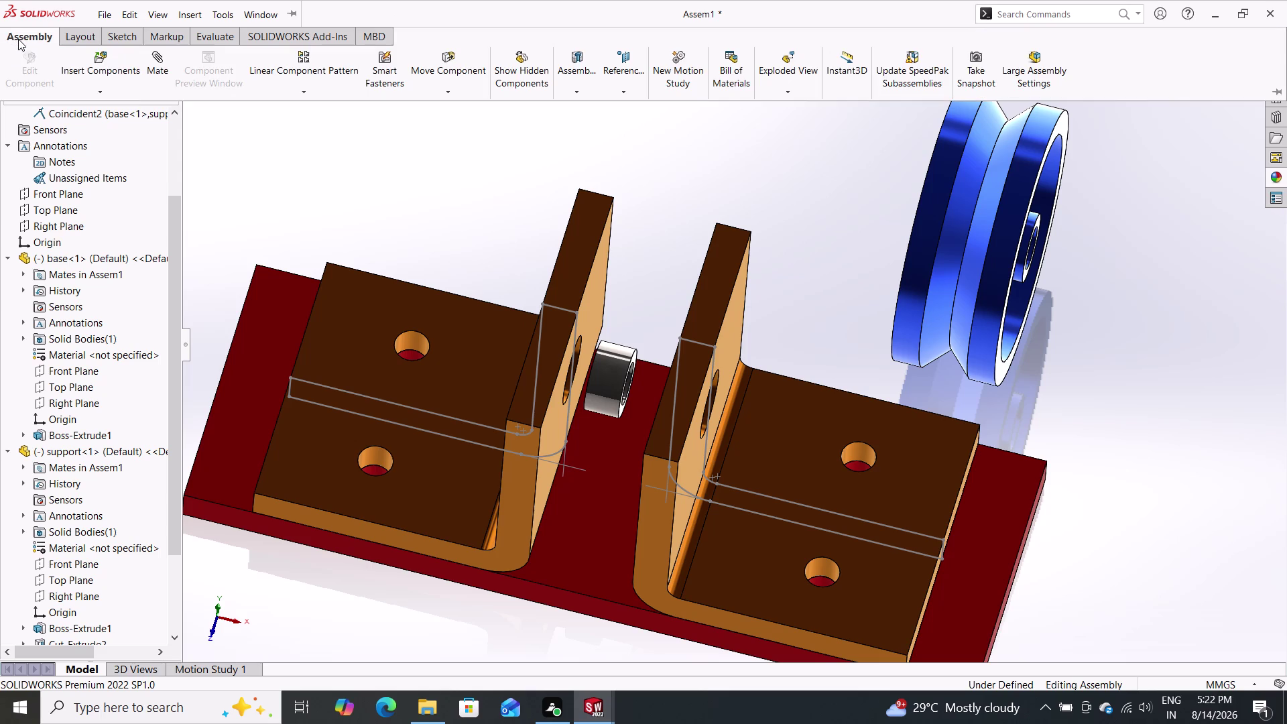
click(149, 64)
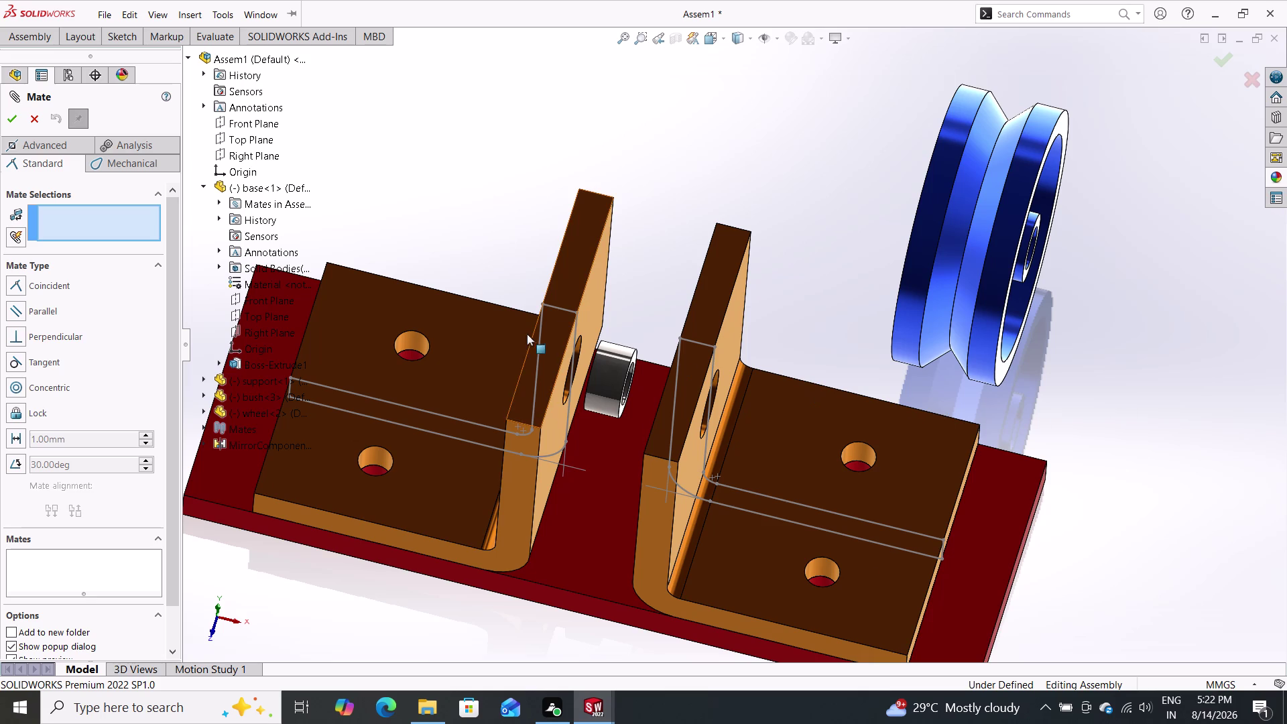
middle_drag(1109, 406, 1057, 417)
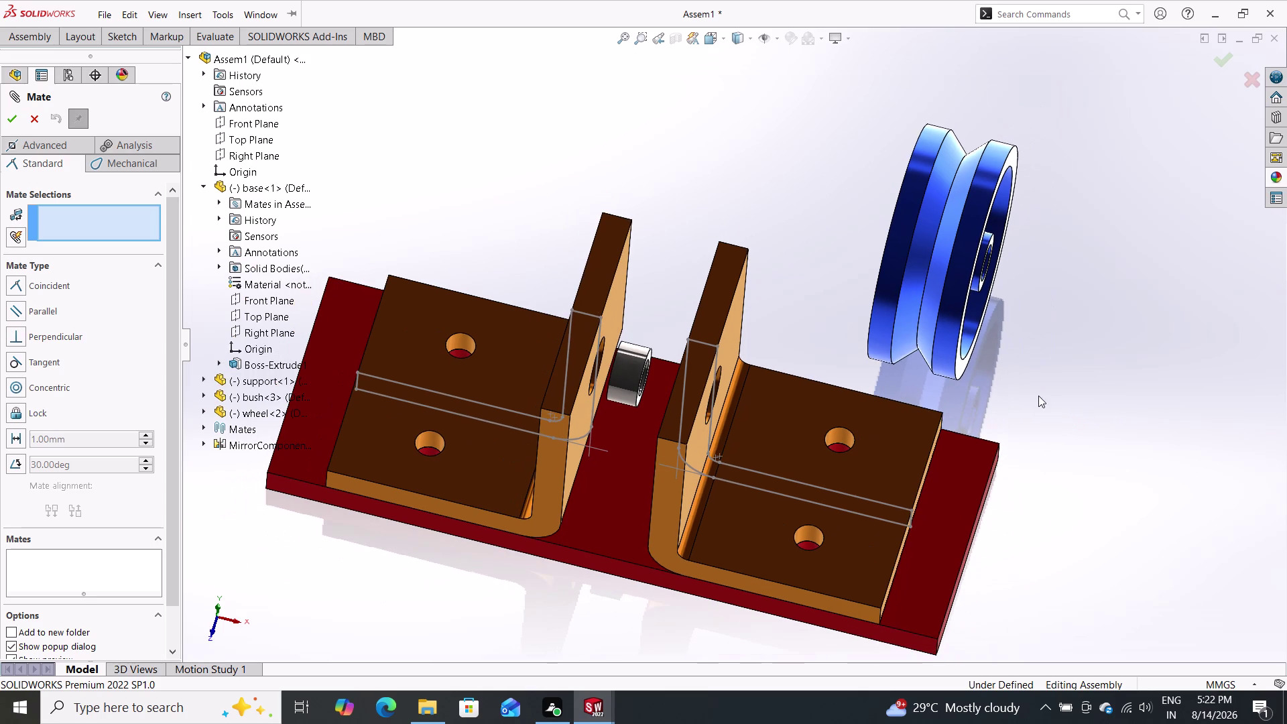
middle_drag(1028, 399, 918, 407)
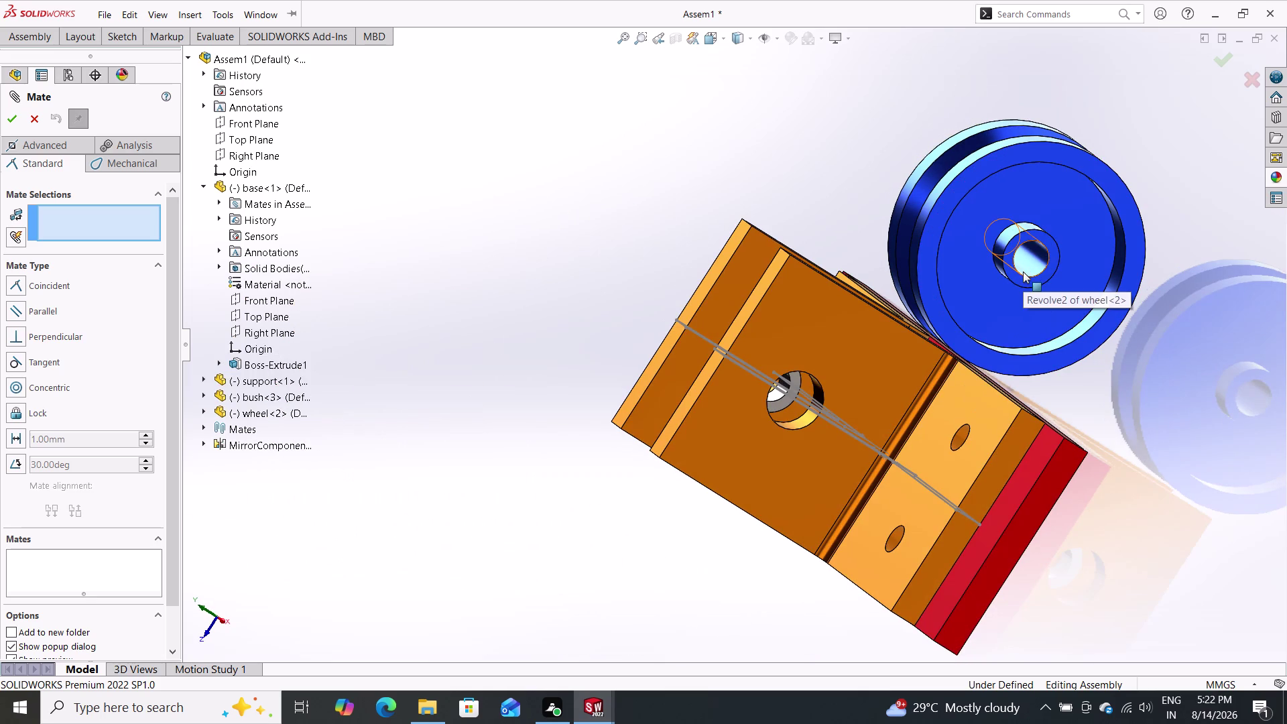
click(1020, 281)
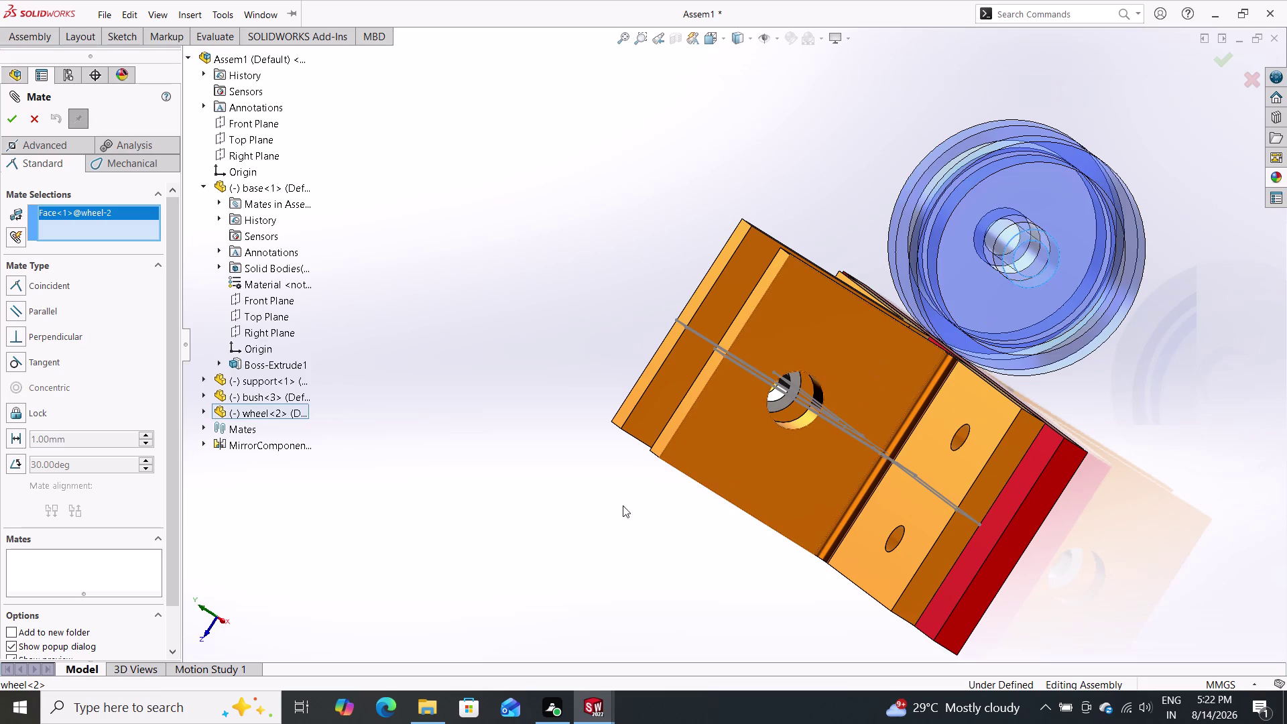
middle_drag(540, 556, 616, 596)
middle_drag(613, 445, 673, 506)
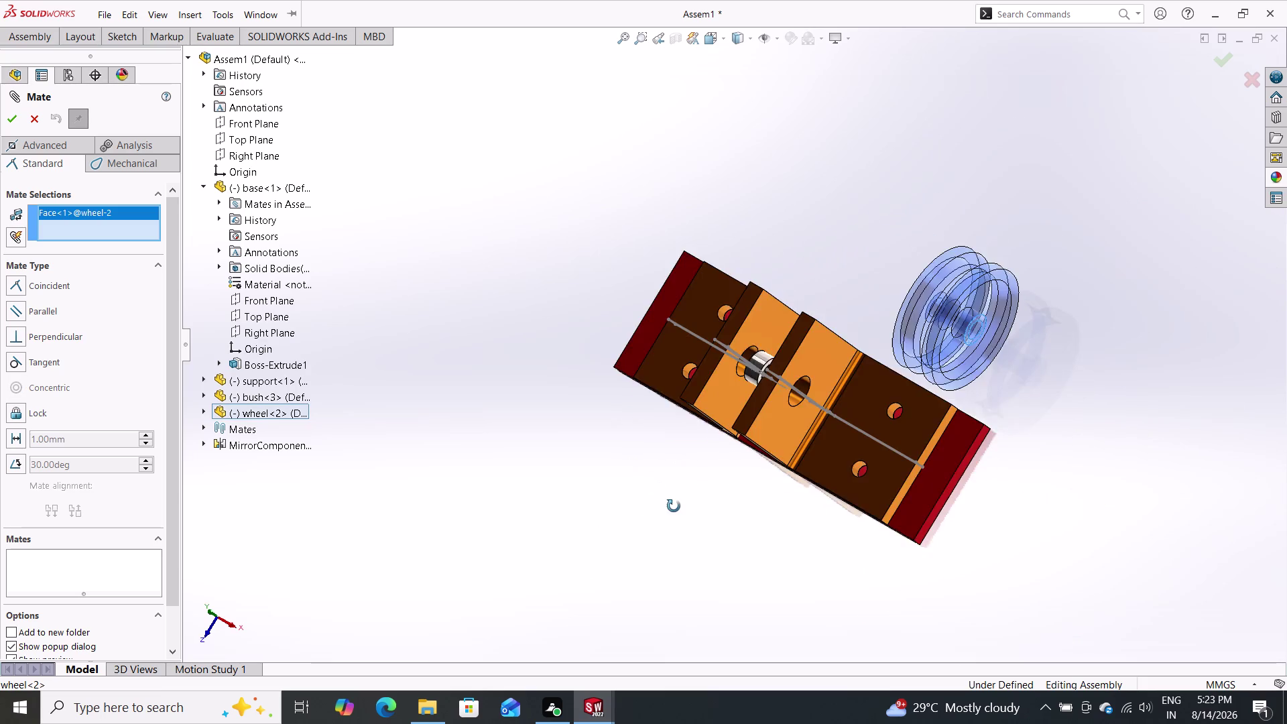
middle_drag(673, 506, 736, 530)
scroll(up, 3)
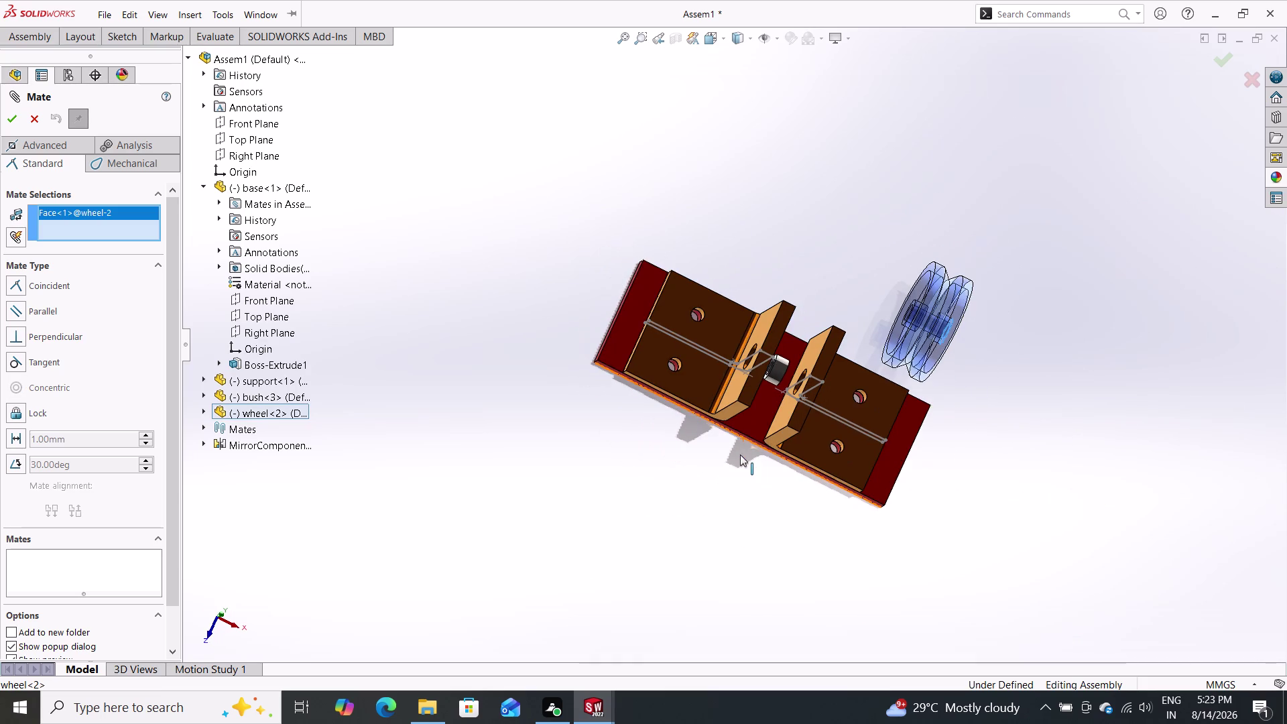
scroll(down, 3)
scroll(down, 3)
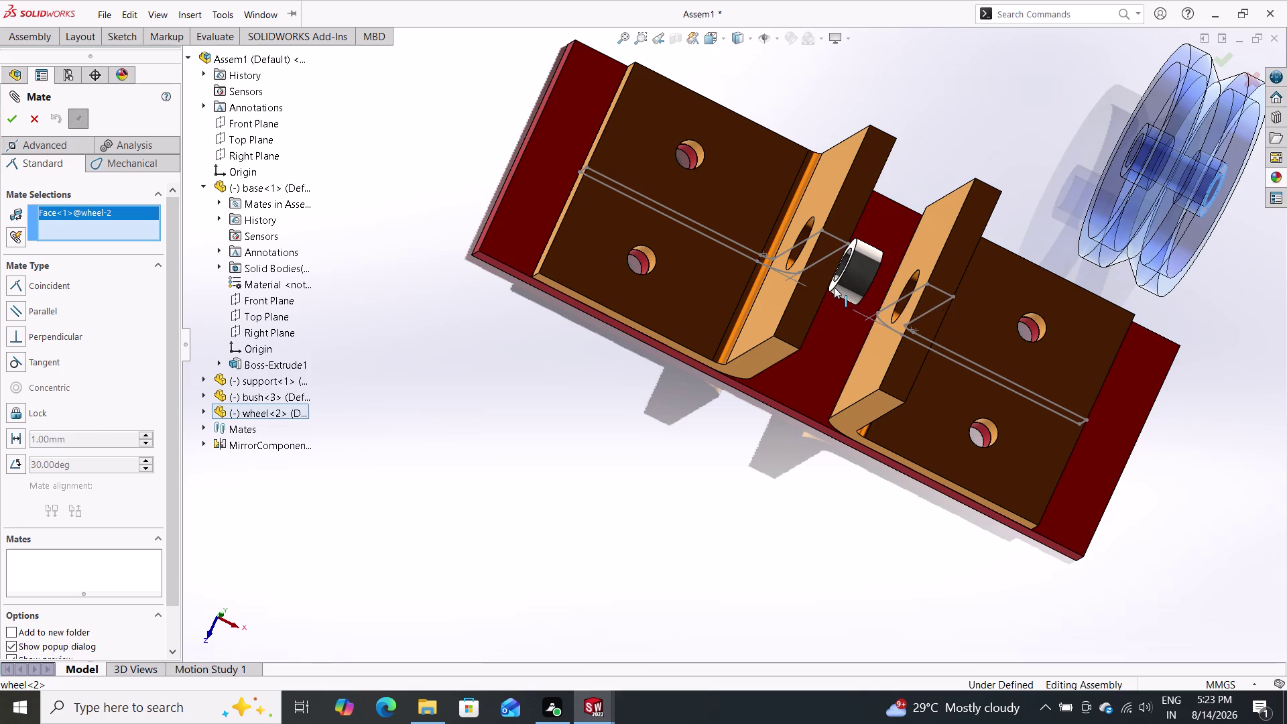
click(834, 287)
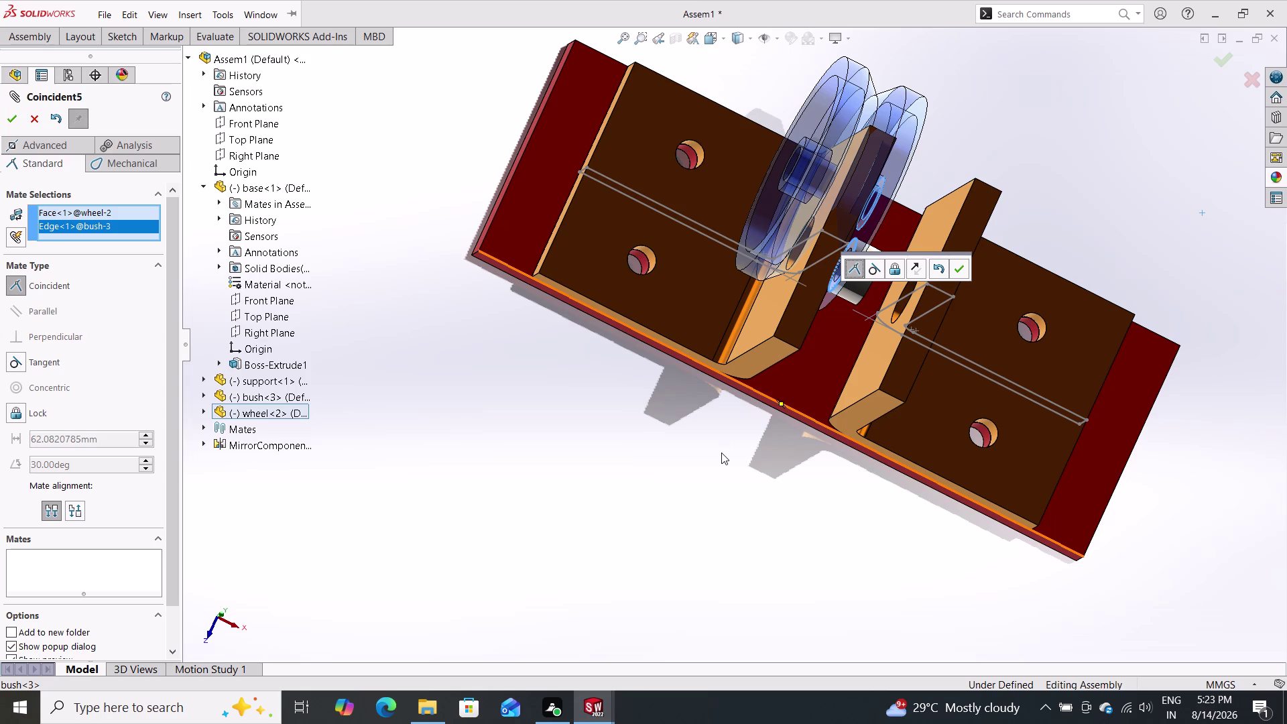
key(Escape)
key(Escape)
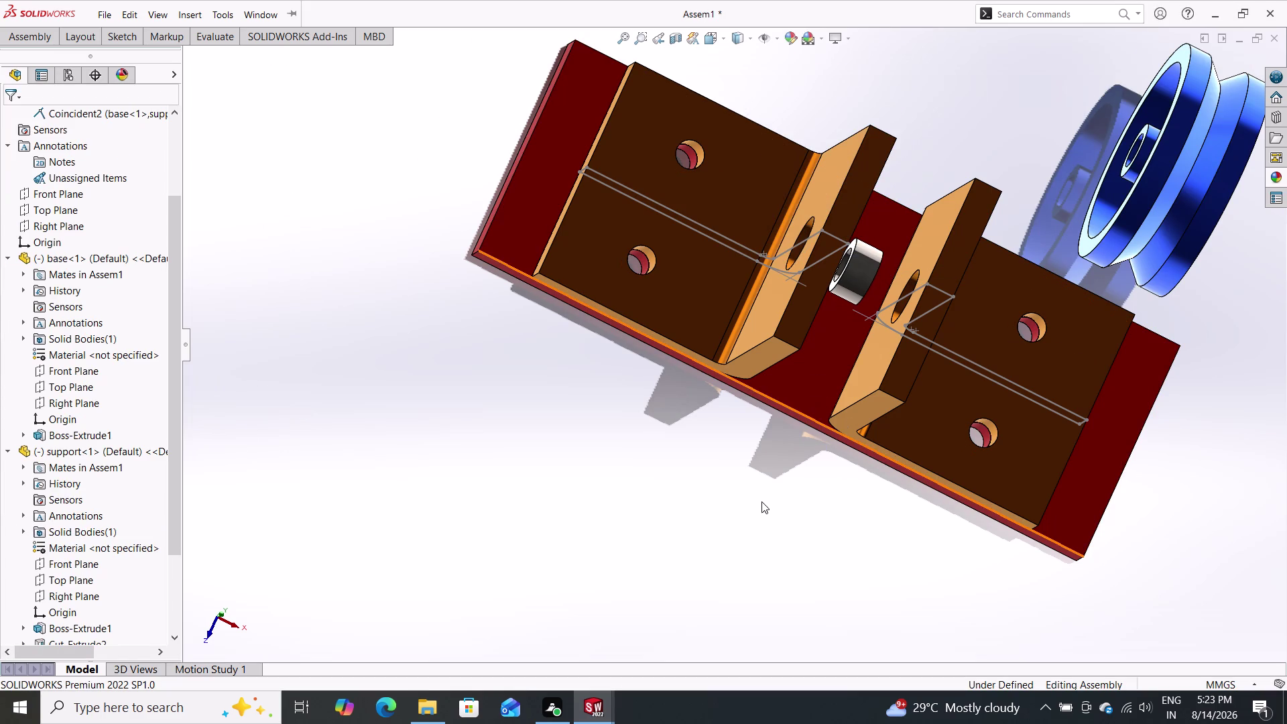
Orbit and zoom to view the base and supports from above.
scroll(down, 3)
scroll(up, 3)
scroll(up, 3)
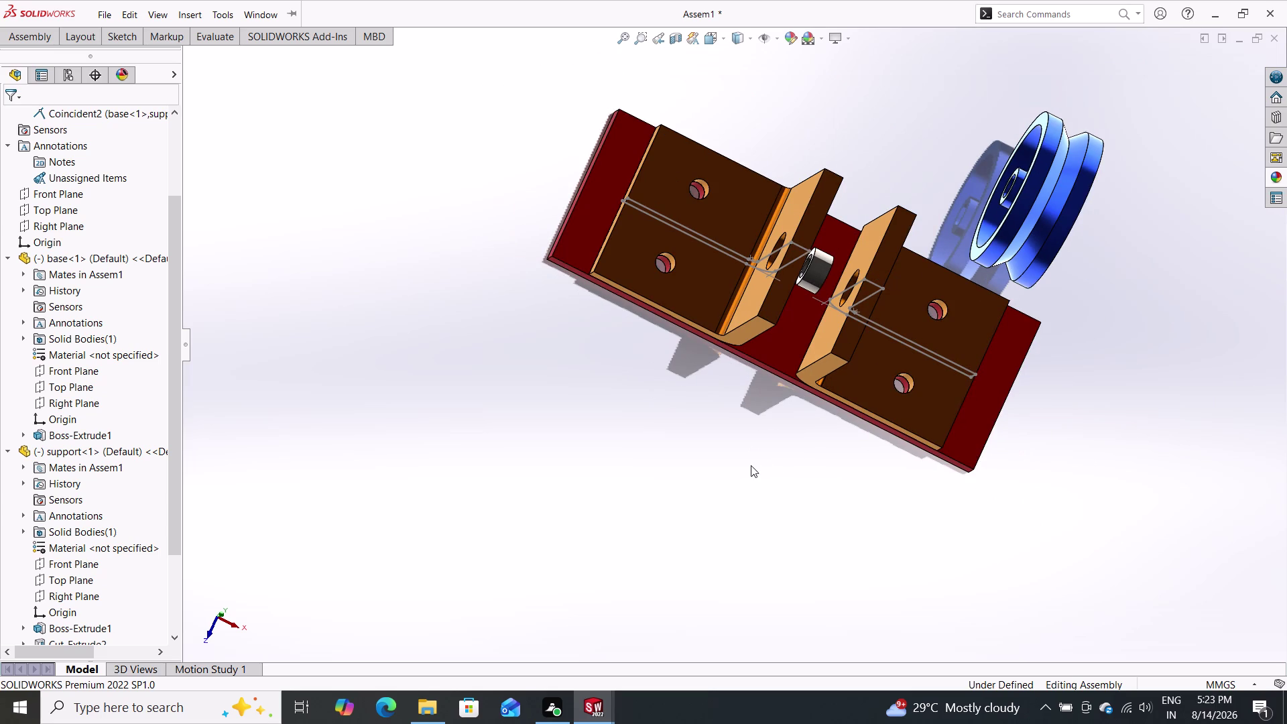
middle_drag(751, 465, 709, 386)
scroll(down, 3)
scroll(down, 3)
scroll(up, 3)
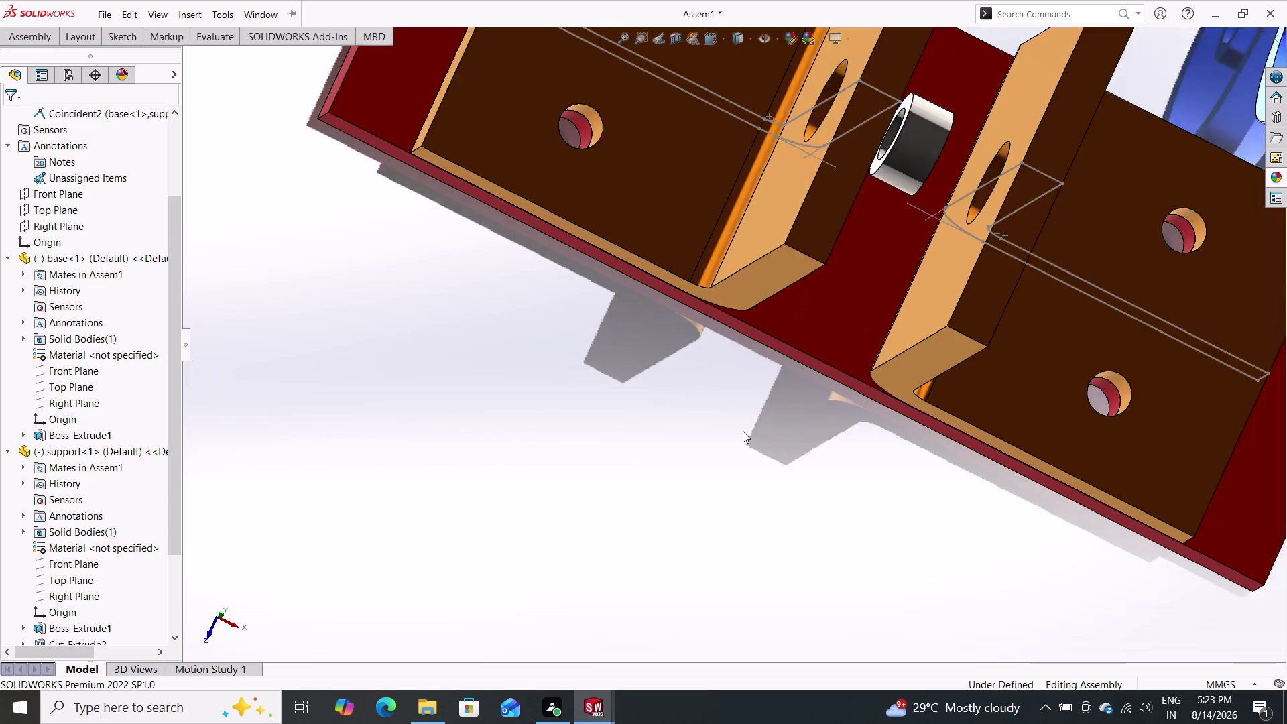
scroll(up, 3)
middle_drag(939, 422, 902, 296)
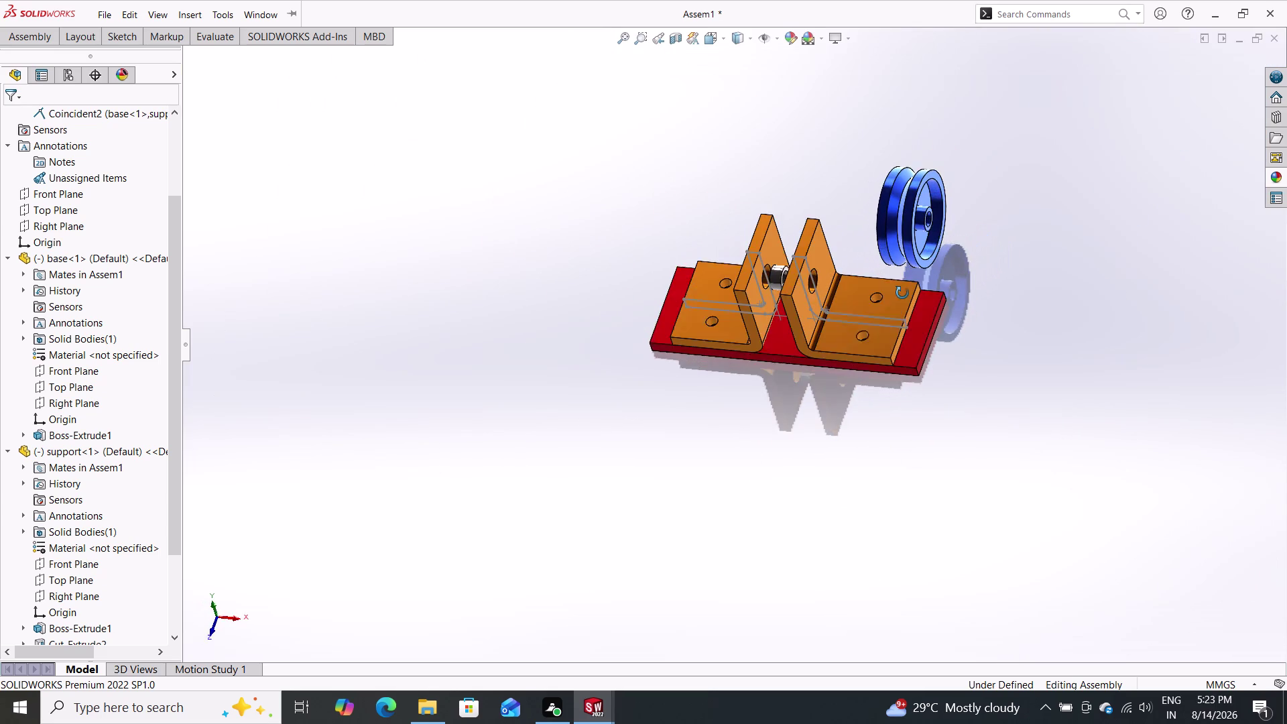
middle_drag(902, 296, 901, 366)
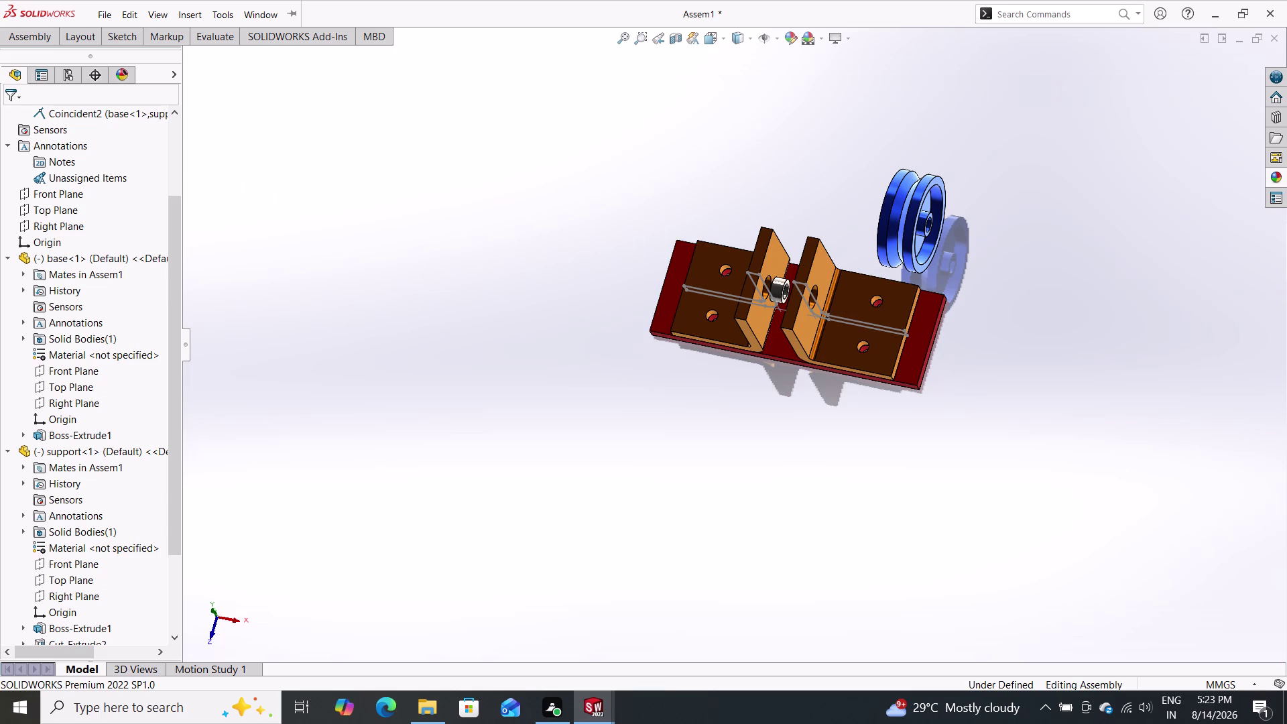
Mate the wheel bore concentric with the support hole and inspect the mounted wheel.
double_click(39, 30)
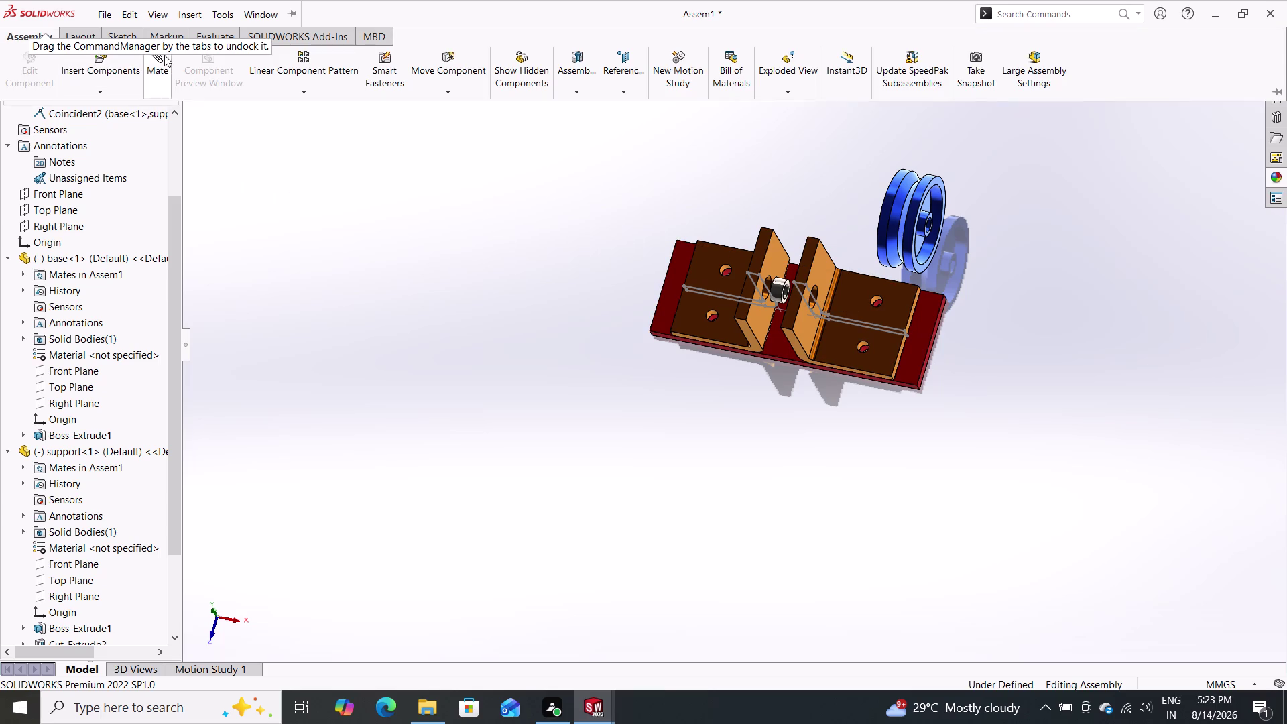
triple_click(157, 64)
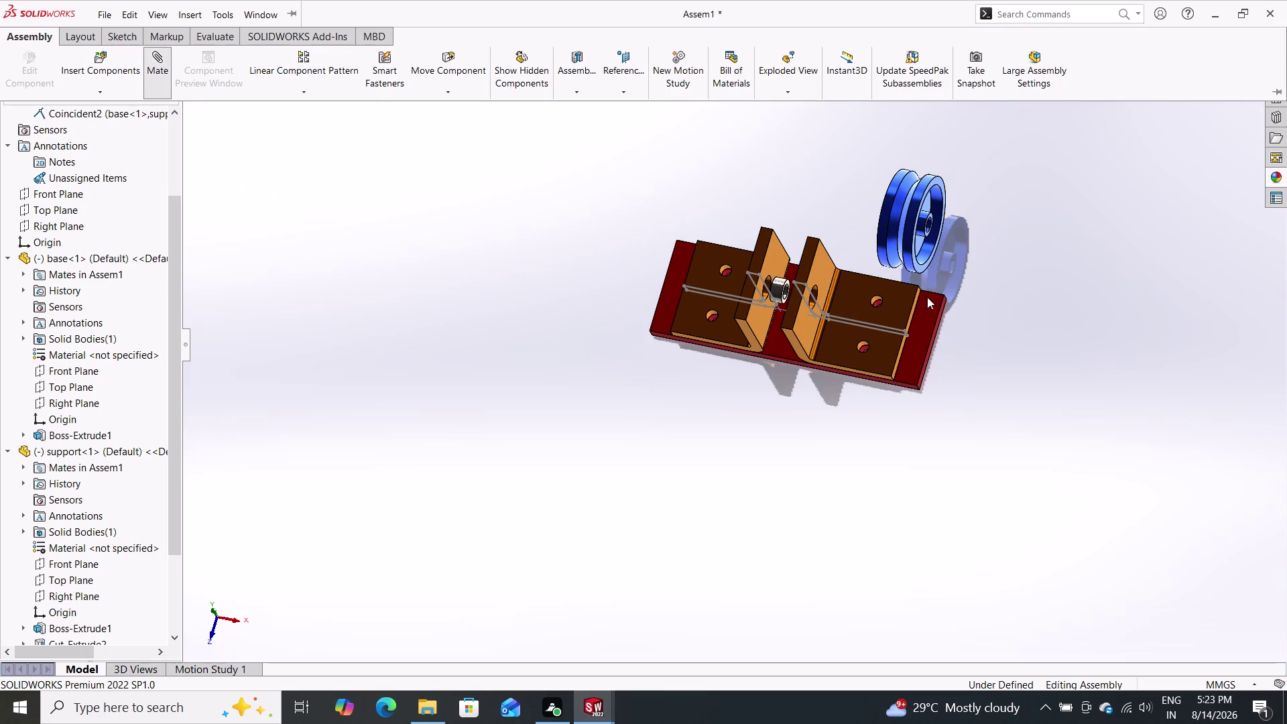
double_click(931, 223)
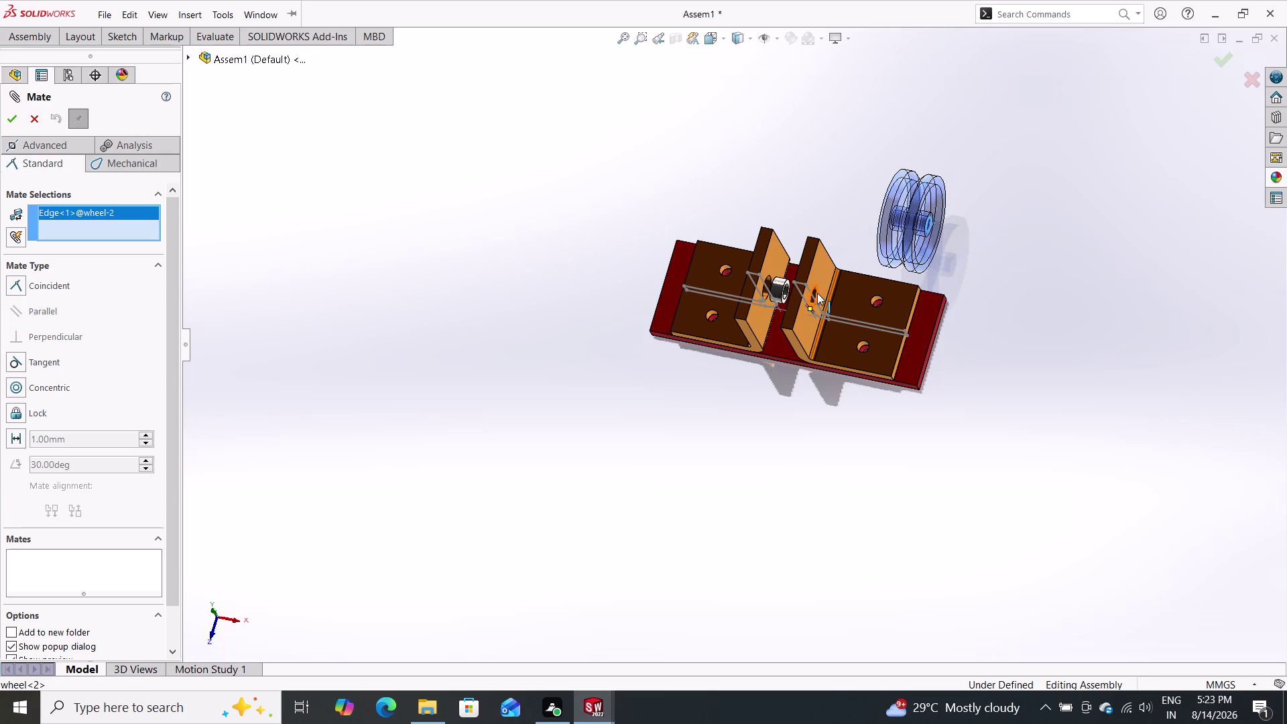
click(817, 293)
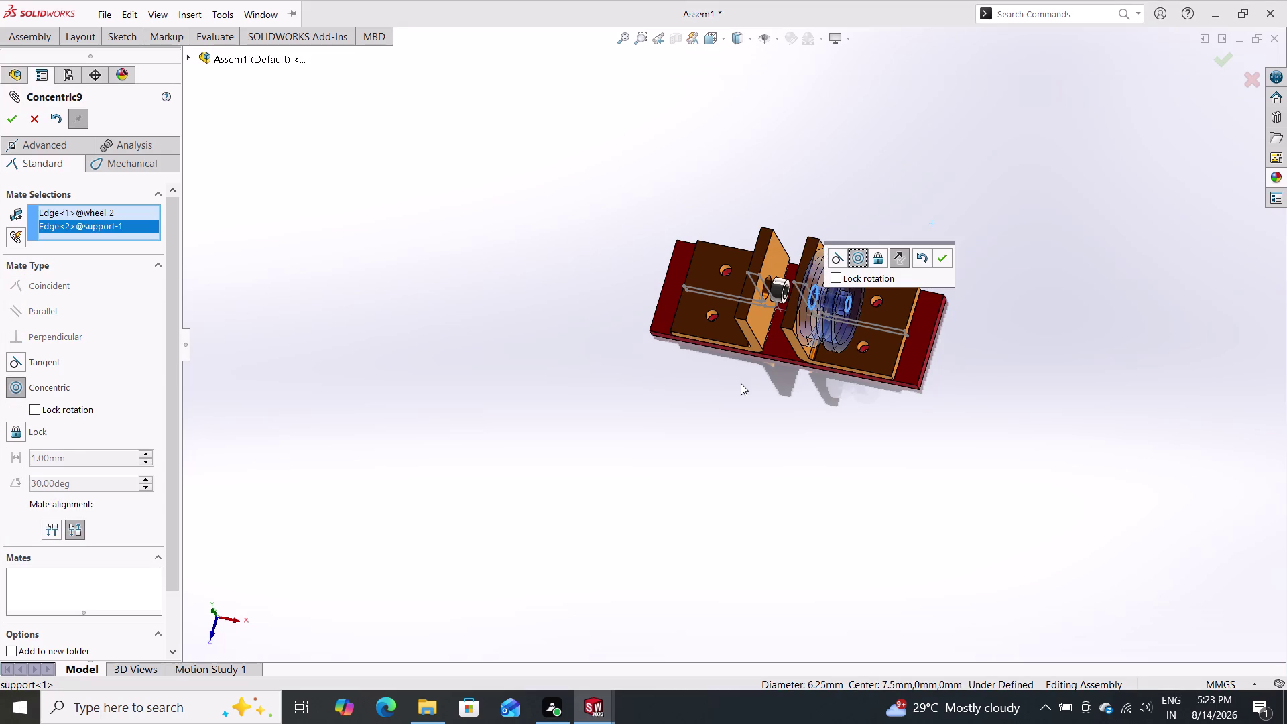
double_click(940, 256)
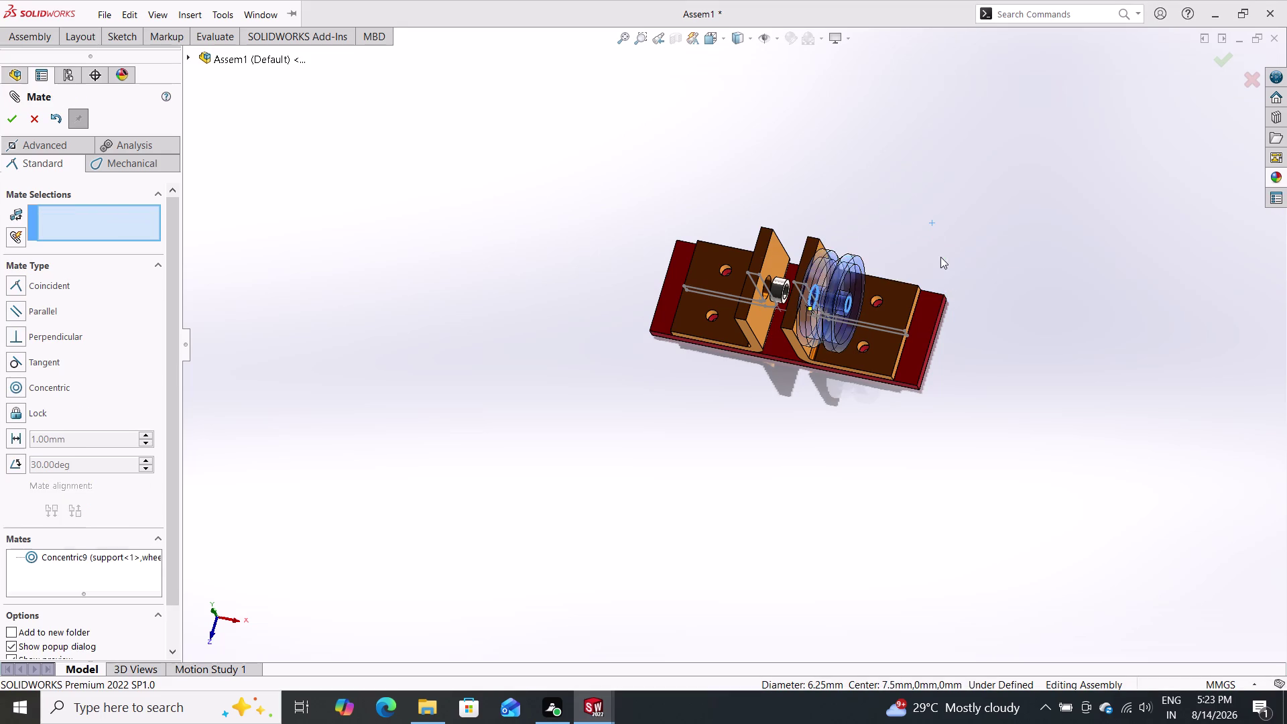
scroll(down, 3)
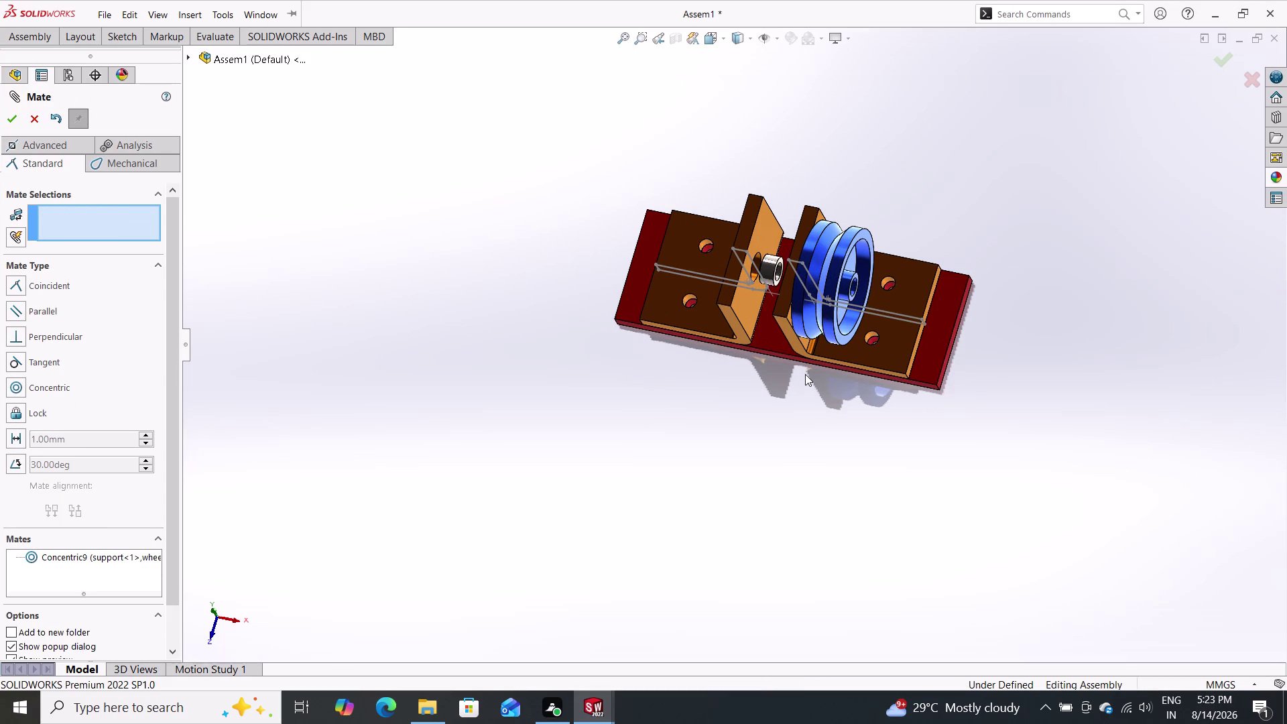
scroll(down, 3)
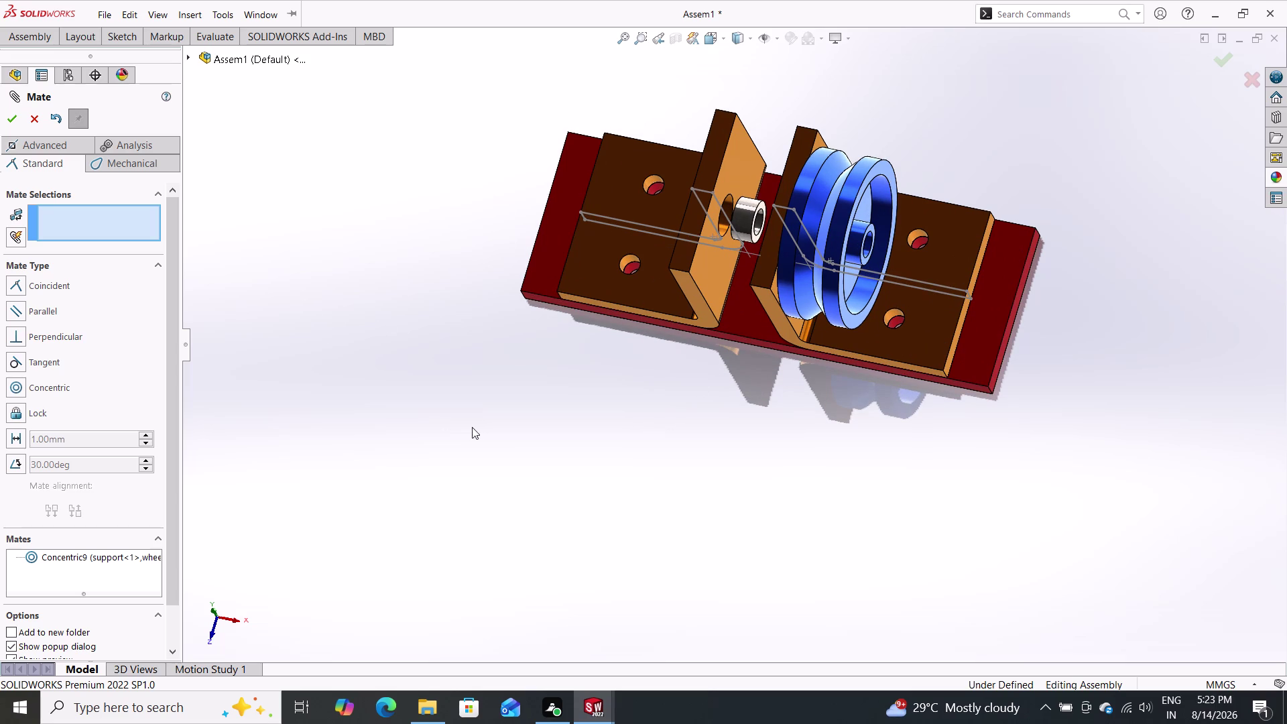
scroll(up, 3)
scroll(down, 3)
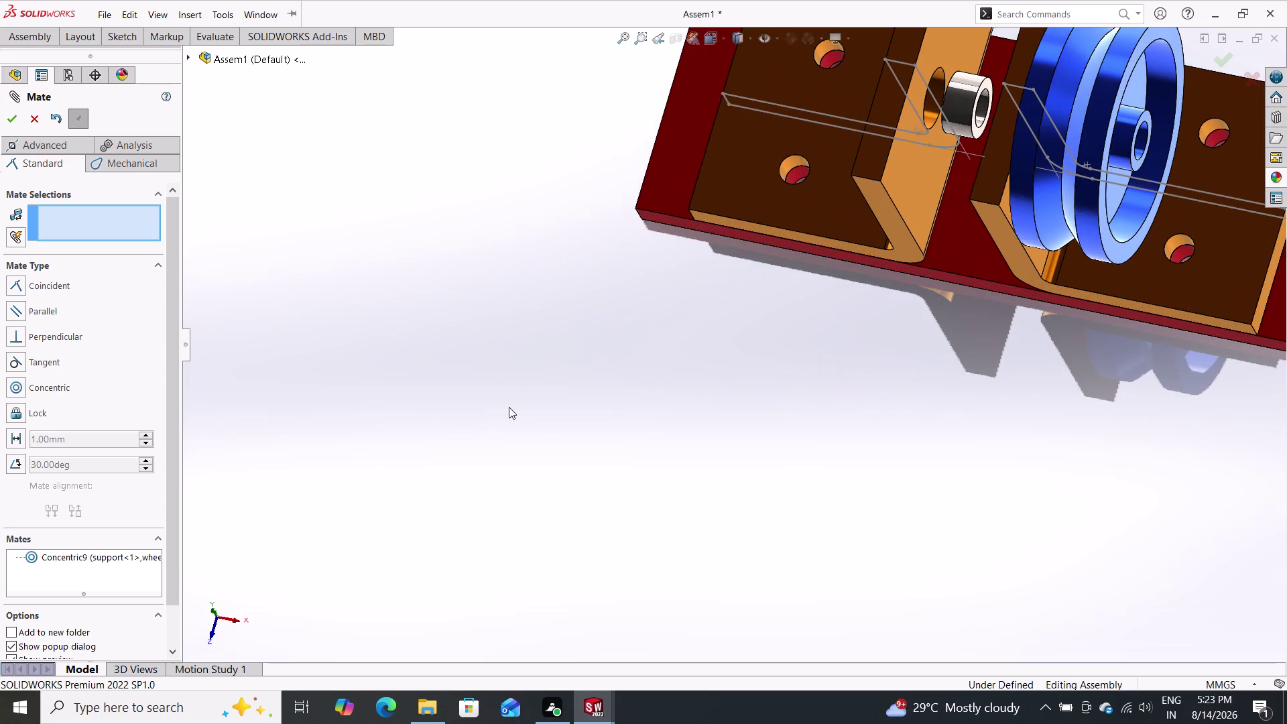
middle_drag(656, 350, 741, 392)
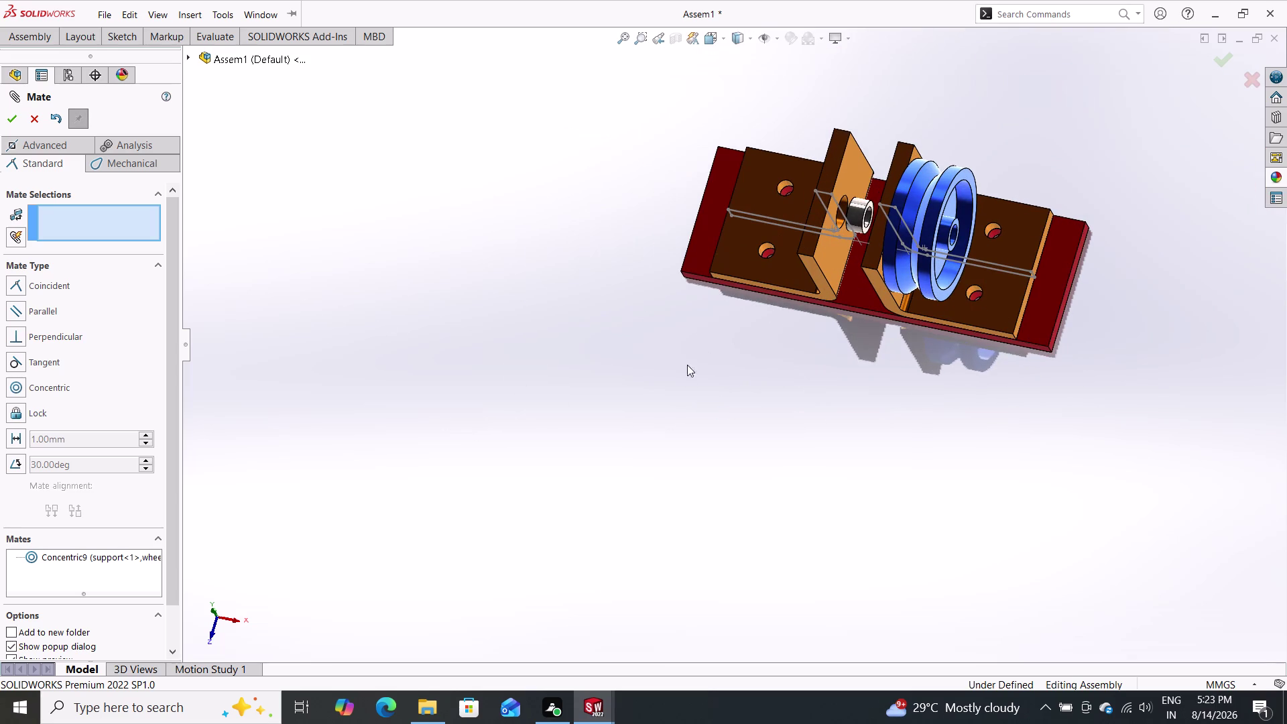
middle_drag(692, 372, 730, 432)
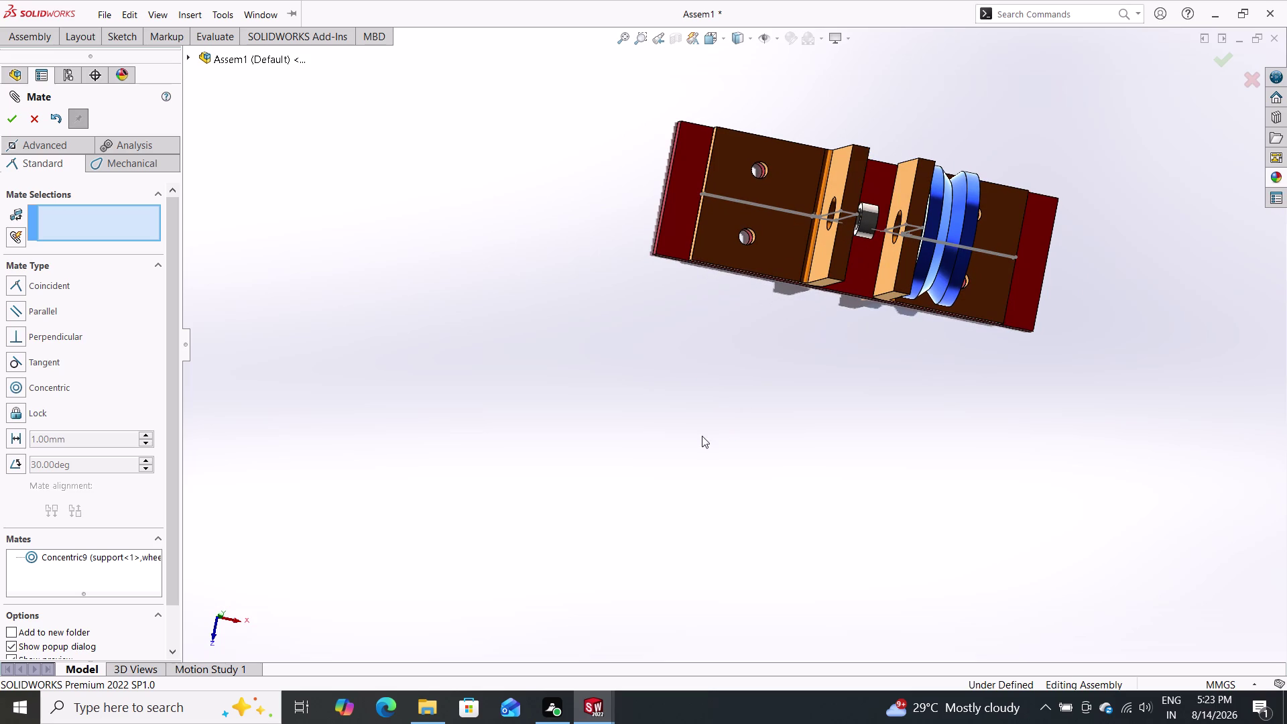
Make the bush's outer cylindrical face concentric with the wheel's bore face.
scroll(up, 3)
scroll(down, 3)
scroll(down, 3)
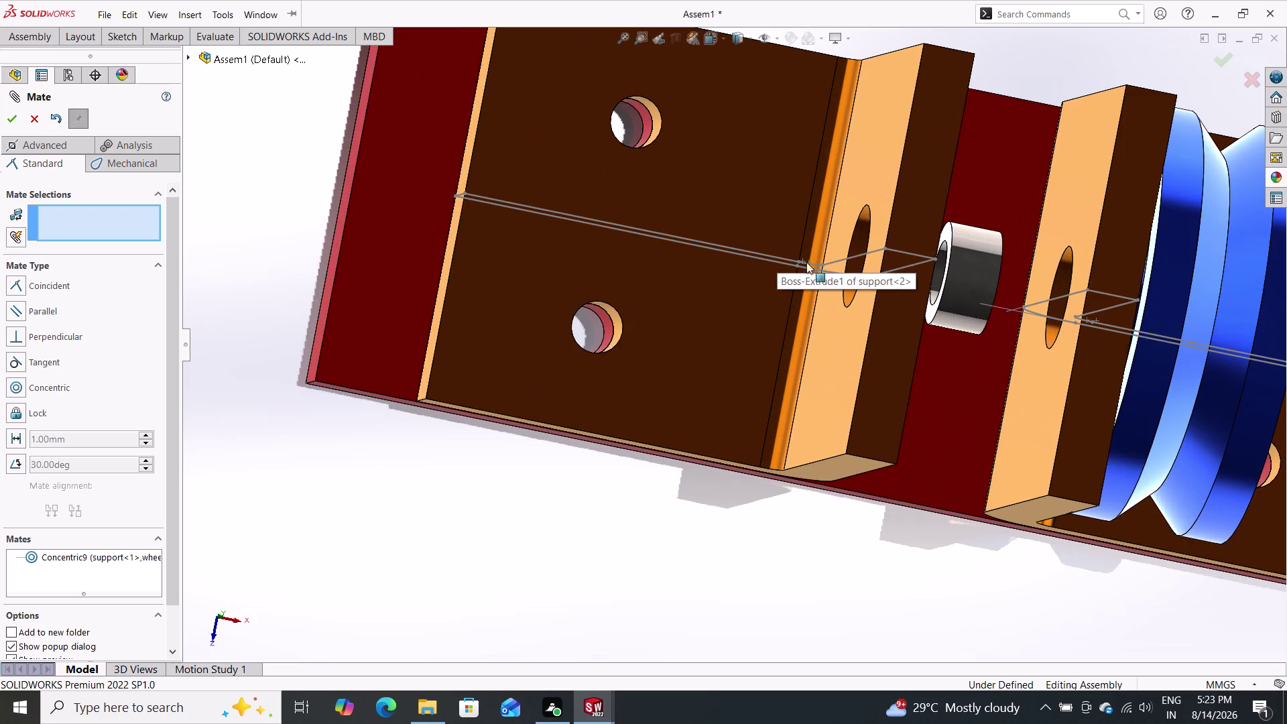
double_click(942, 263)
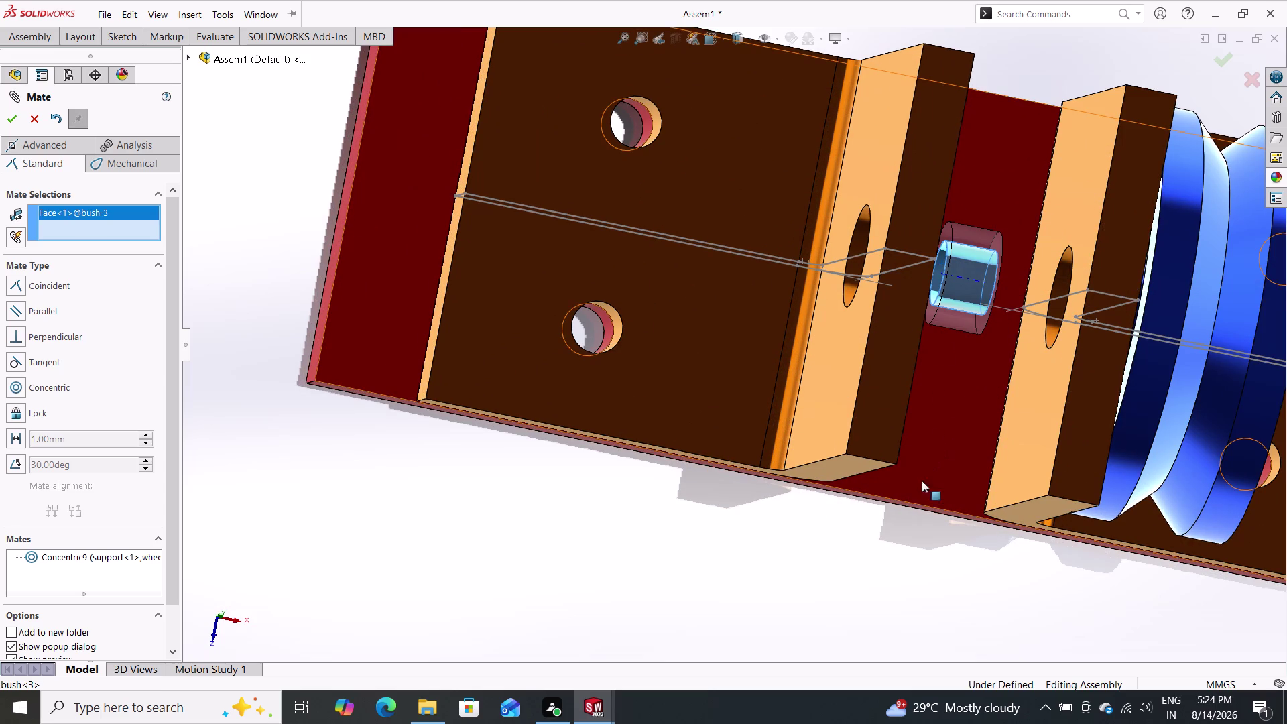
scroll(down, 3)
scroll(up, 3)
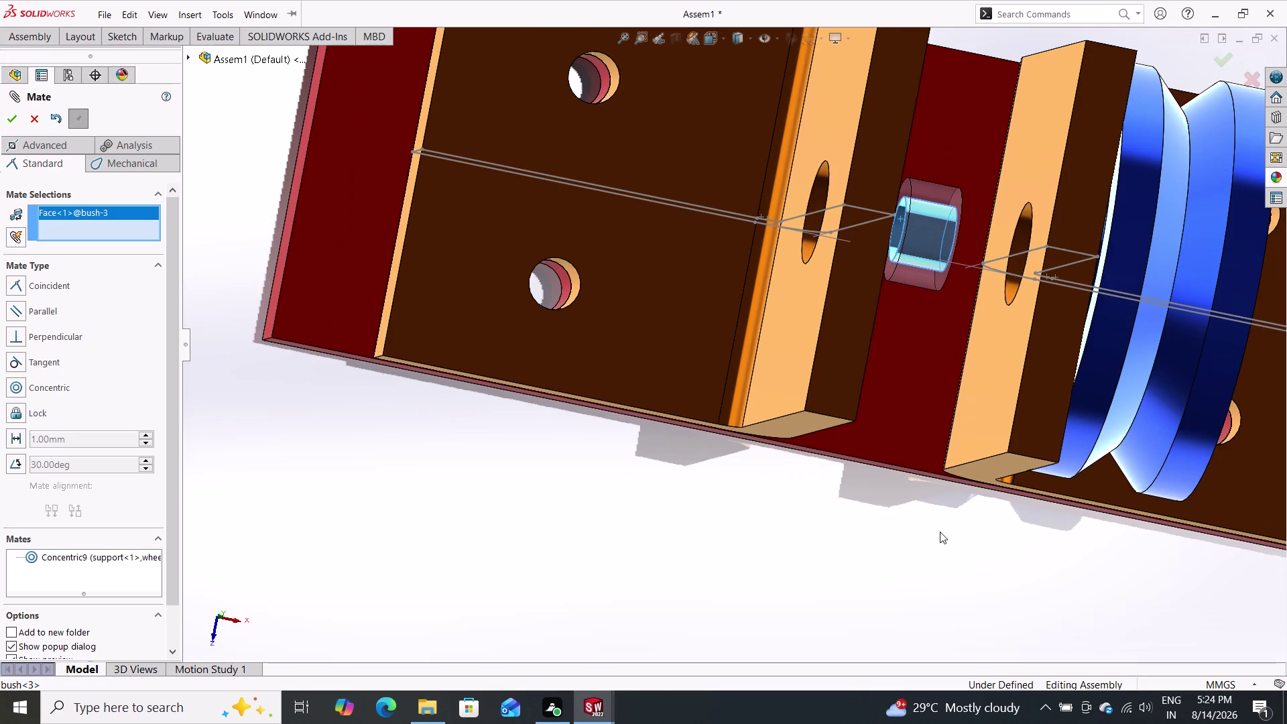
middle_drag(942, 531, 850, 506)
double_click(902, 245)
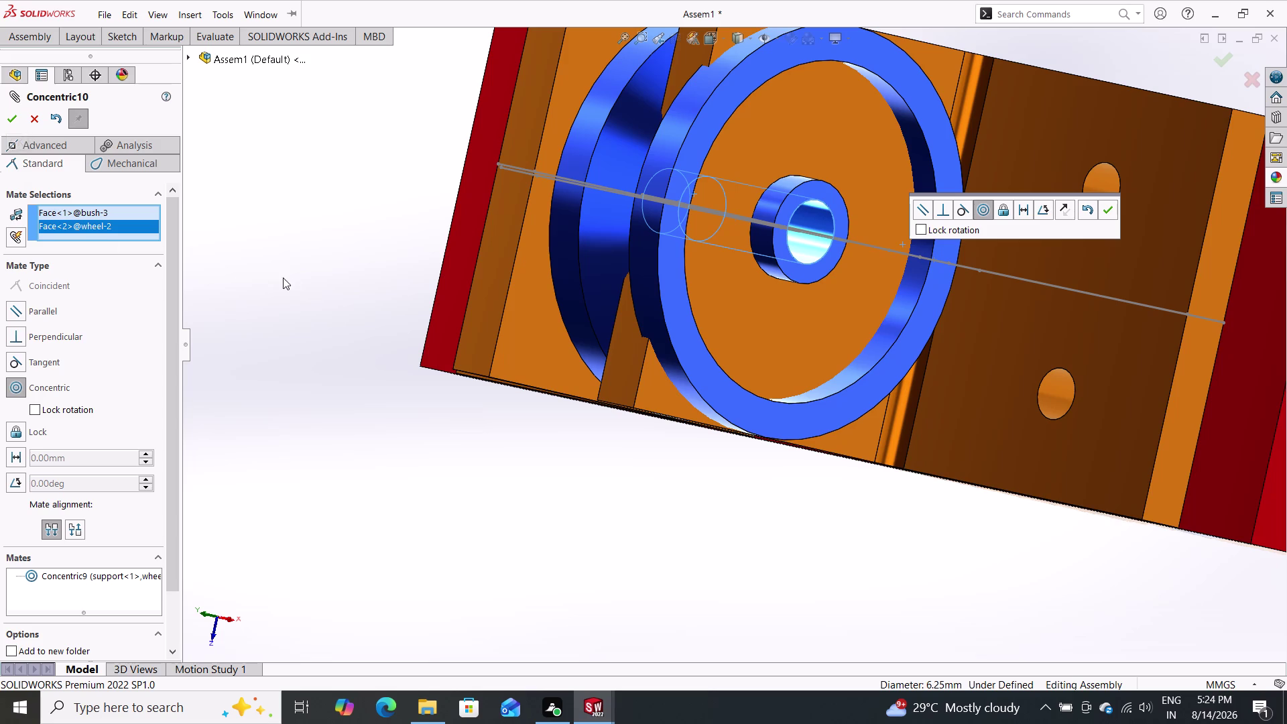
click(1110, 210)
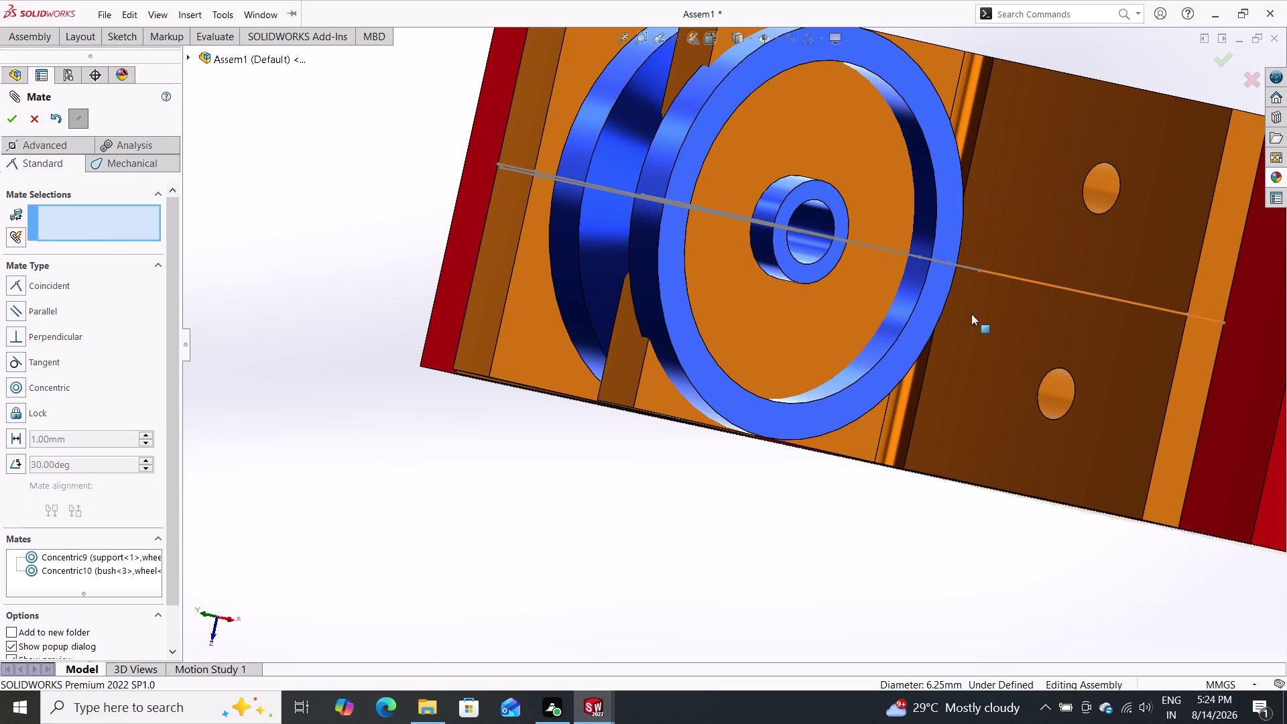
Mate the wheel bore concentric with the support<2> hole face and close the Mate tool.
scroll(up, 3)
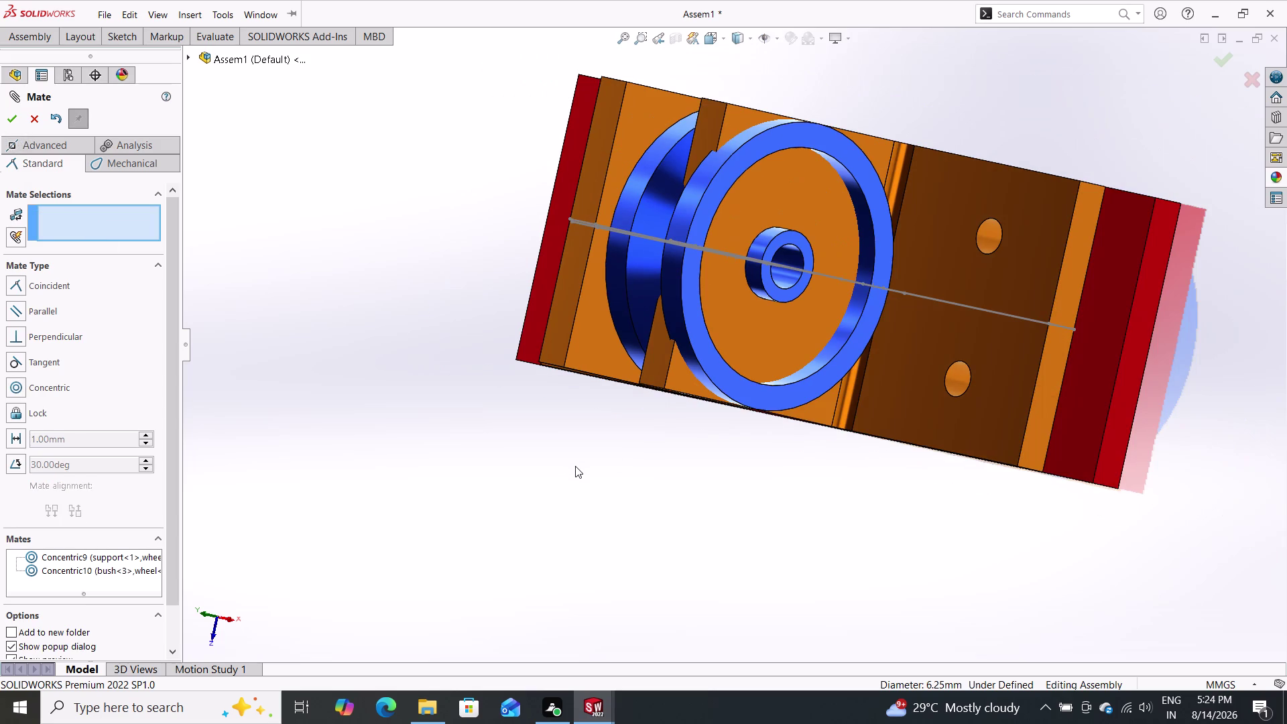
middle_drag(586, 477, 724, 497)
middle_drag(727, 472, 858, 473)
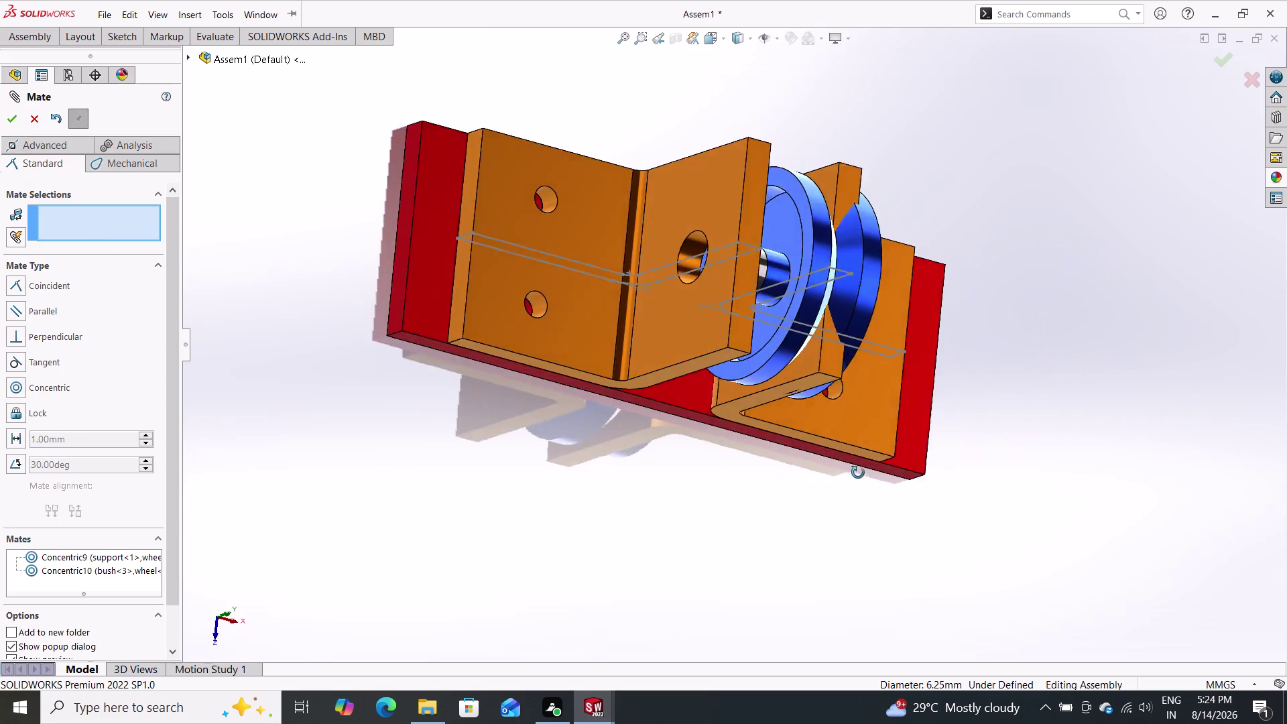
middle_drag(858, 473, 795, 507)
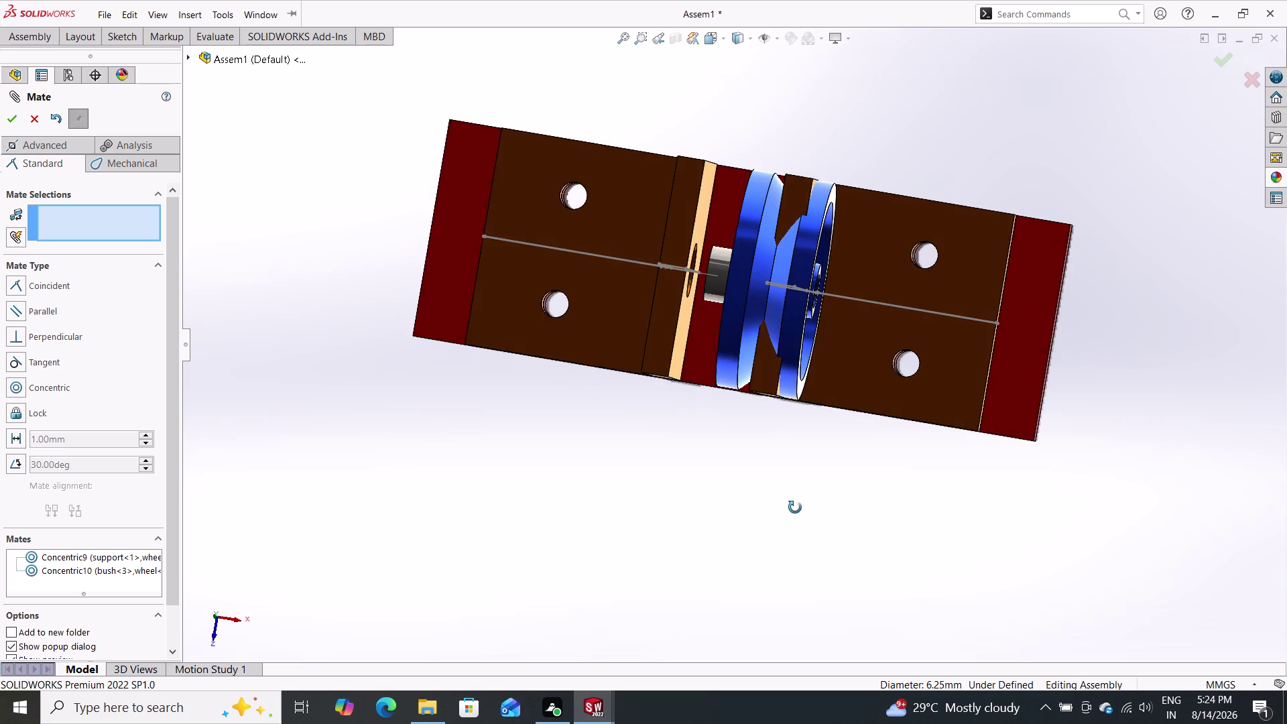
middle_drag(795, 508, 745, 486)
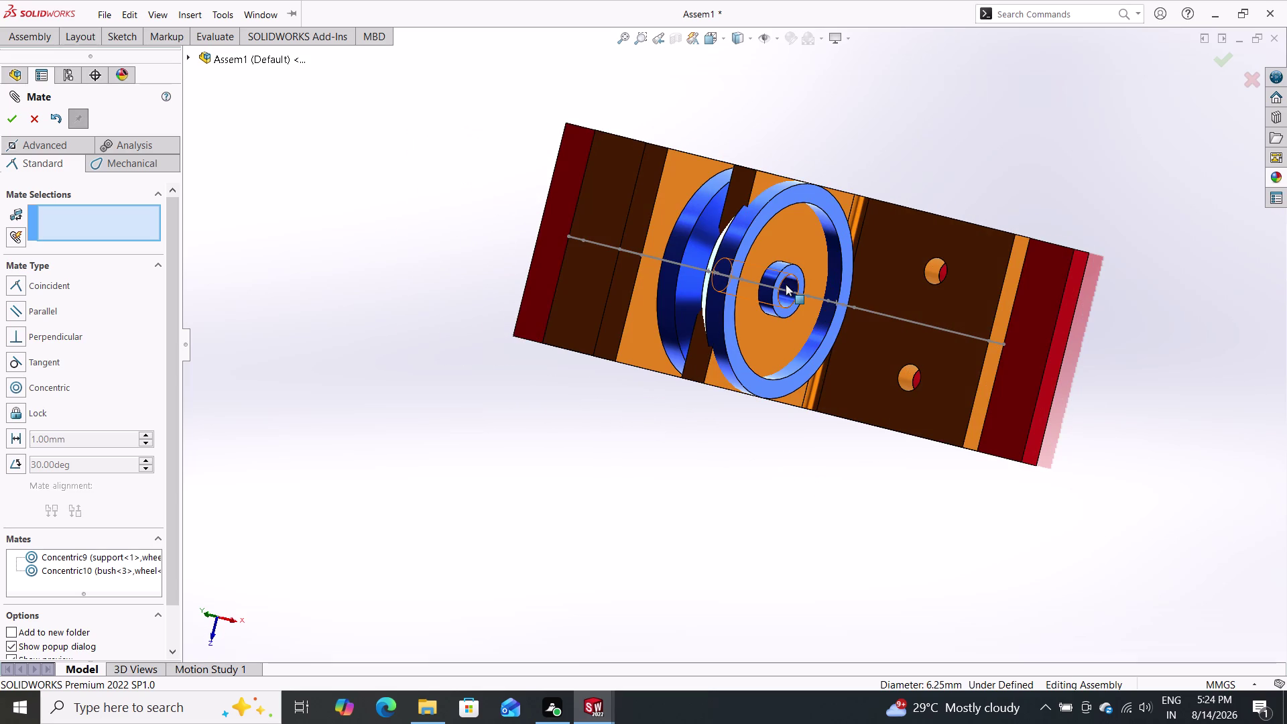
click(790, 286)
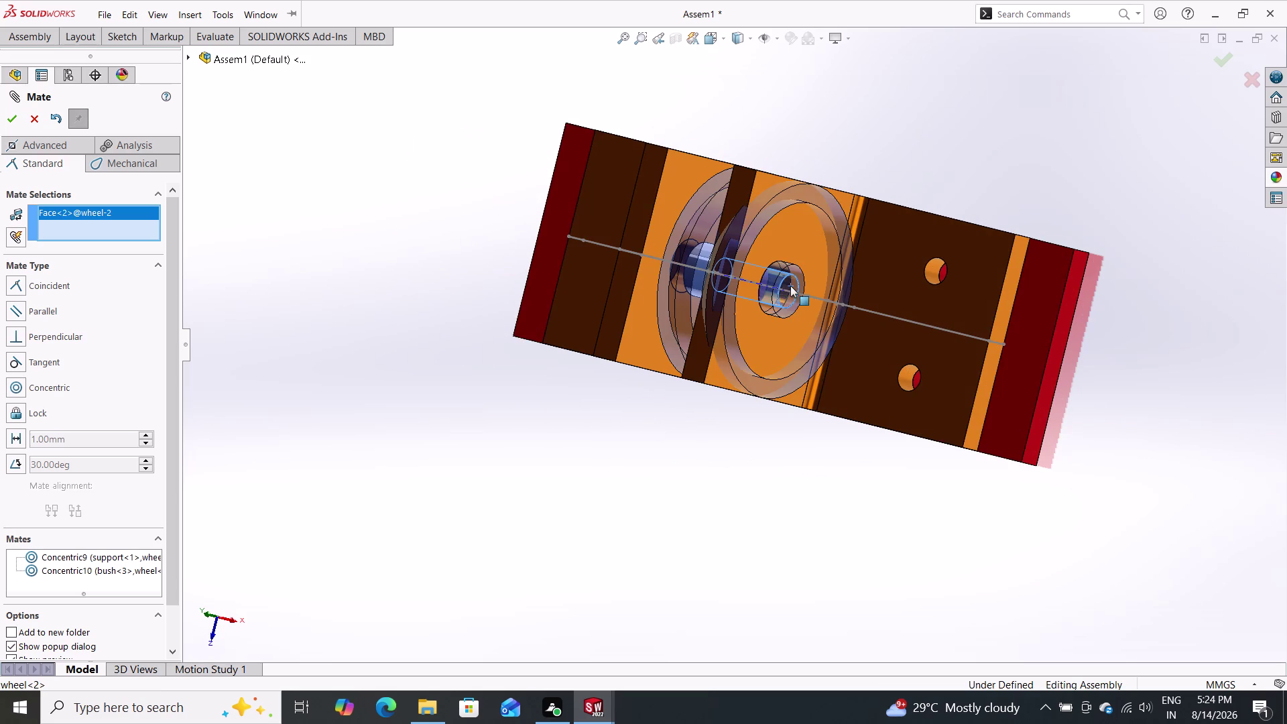
click(681, 272)
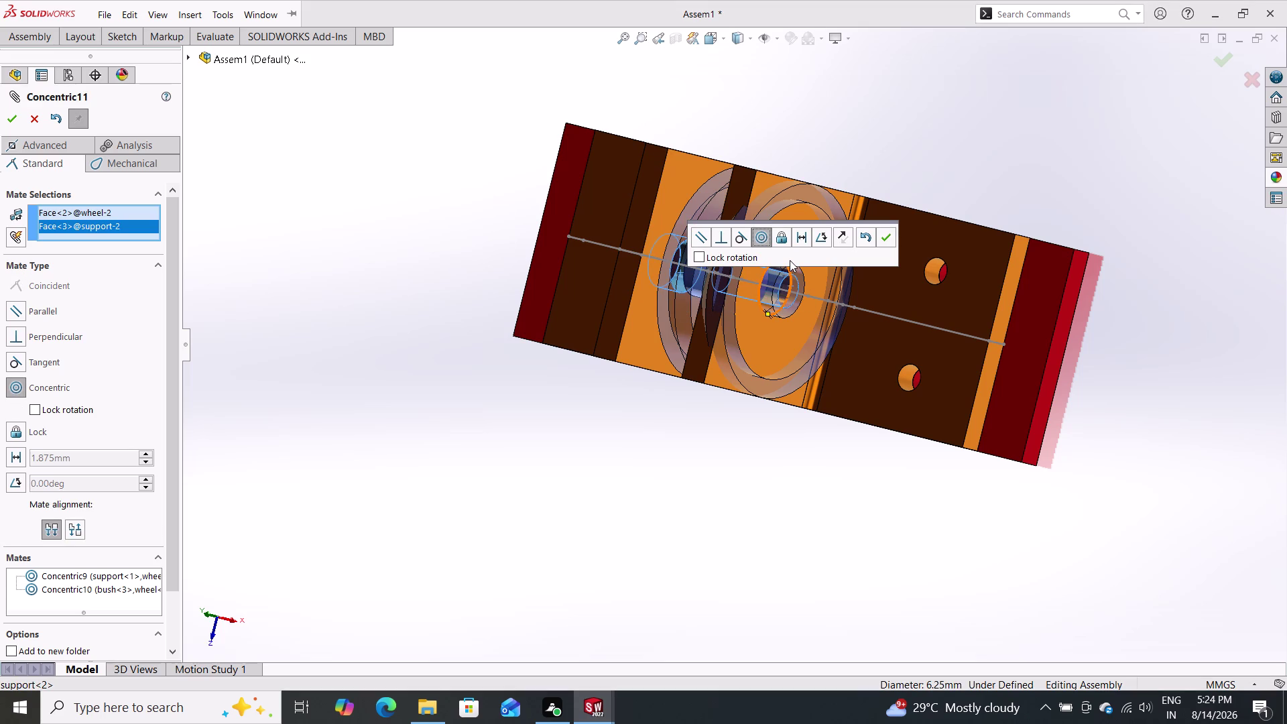
key(Escape)
key(Escape)
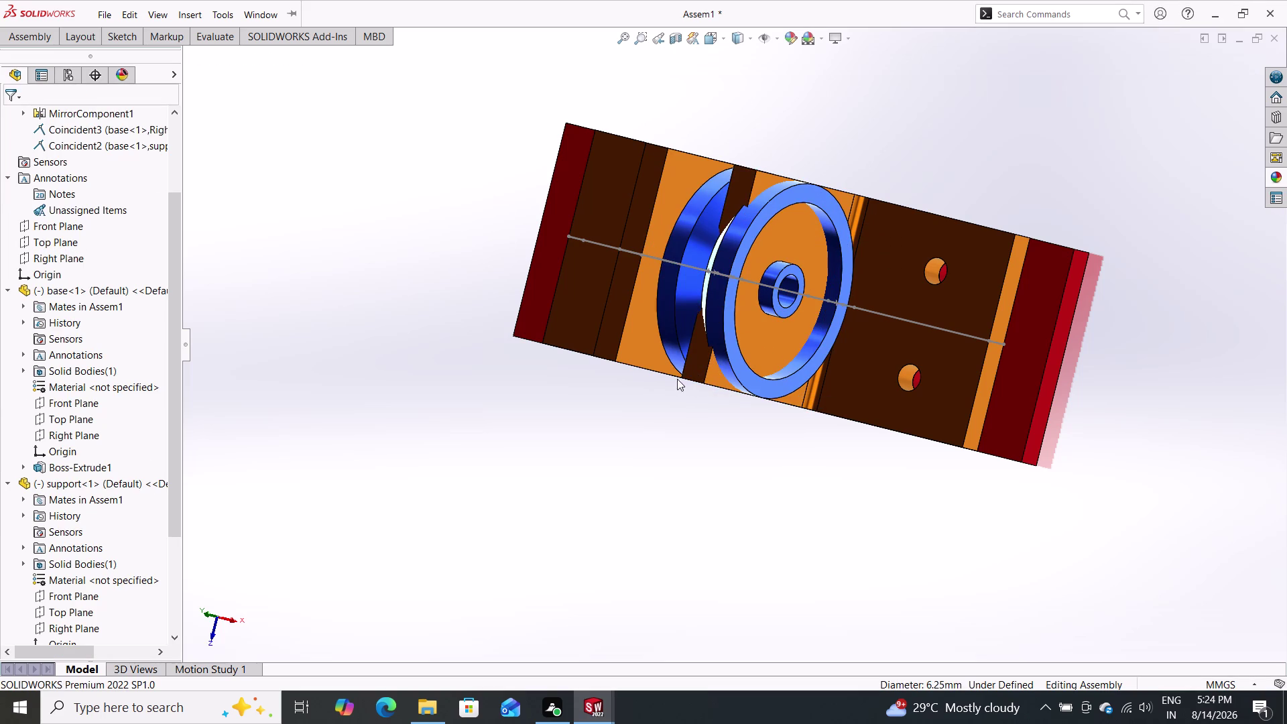
Rotate the view to show the bush, wheel and supports.
middle_drag(674, 371, 758, 424)
scroll(up, 3)
scroll(down, 3)
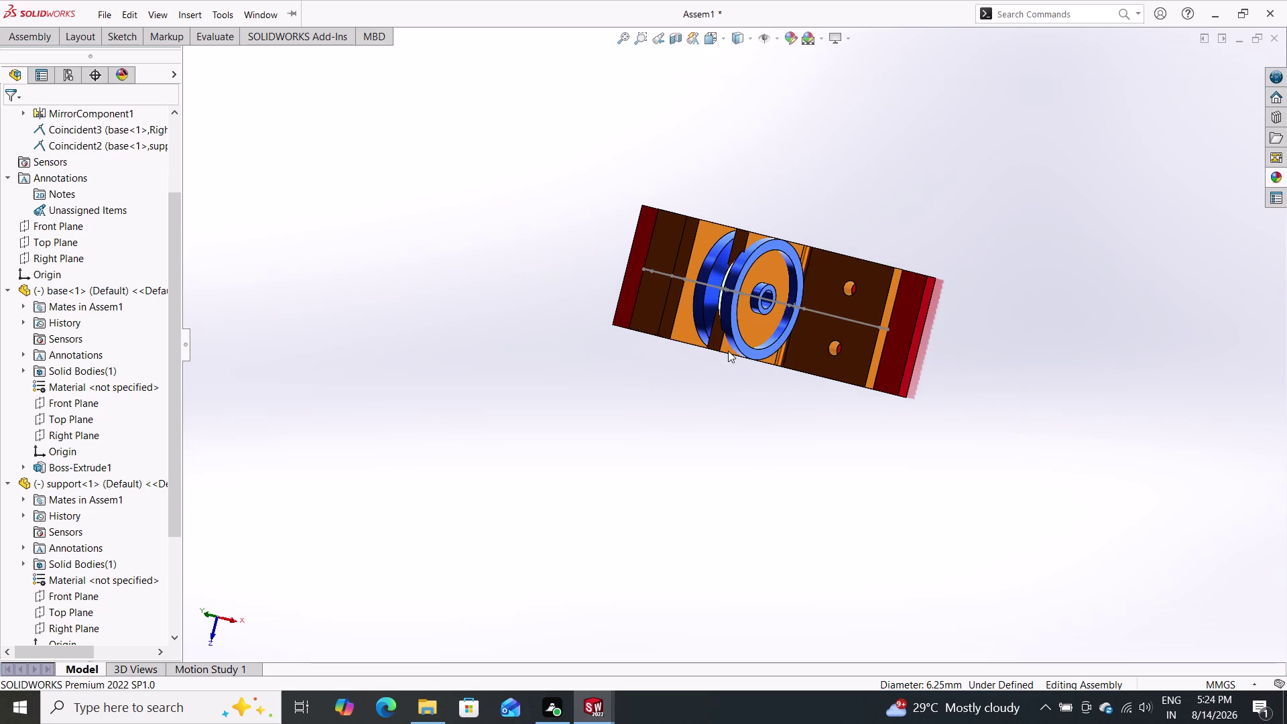
scroll(down, 3)
middle_drag(597, 378, 656, 406)
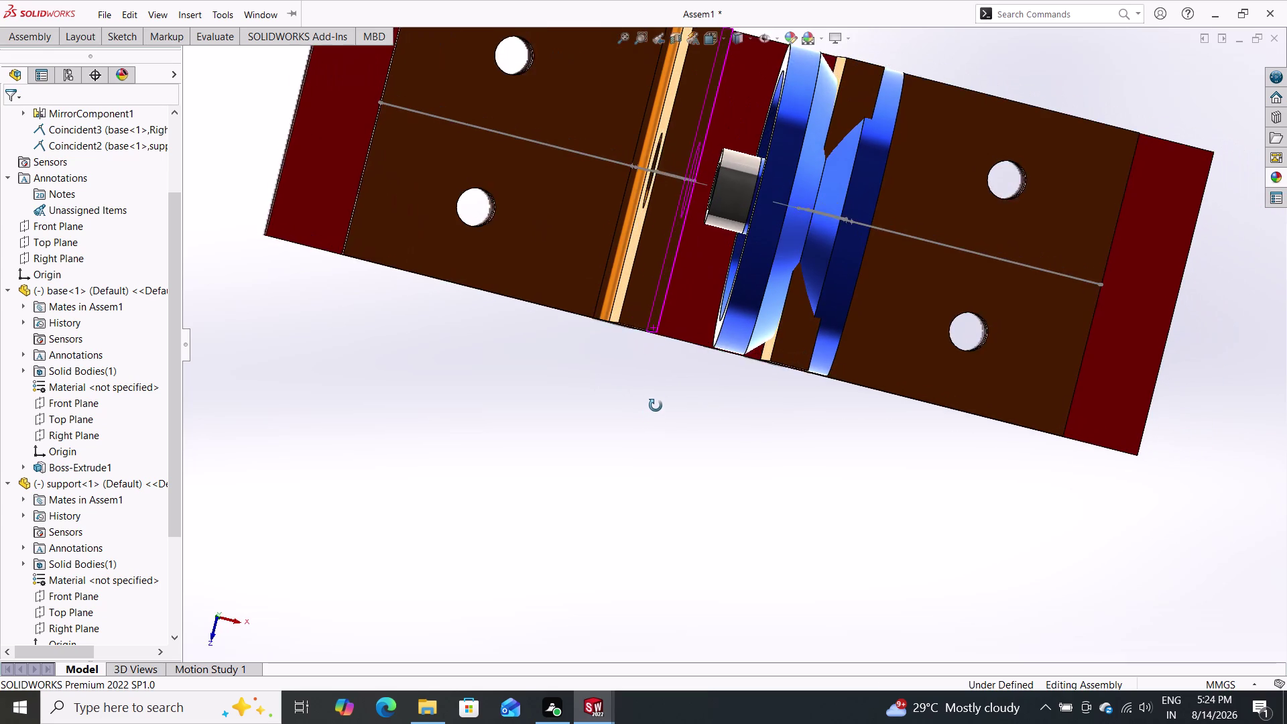
middle_drag(656, 405, 662, 402)
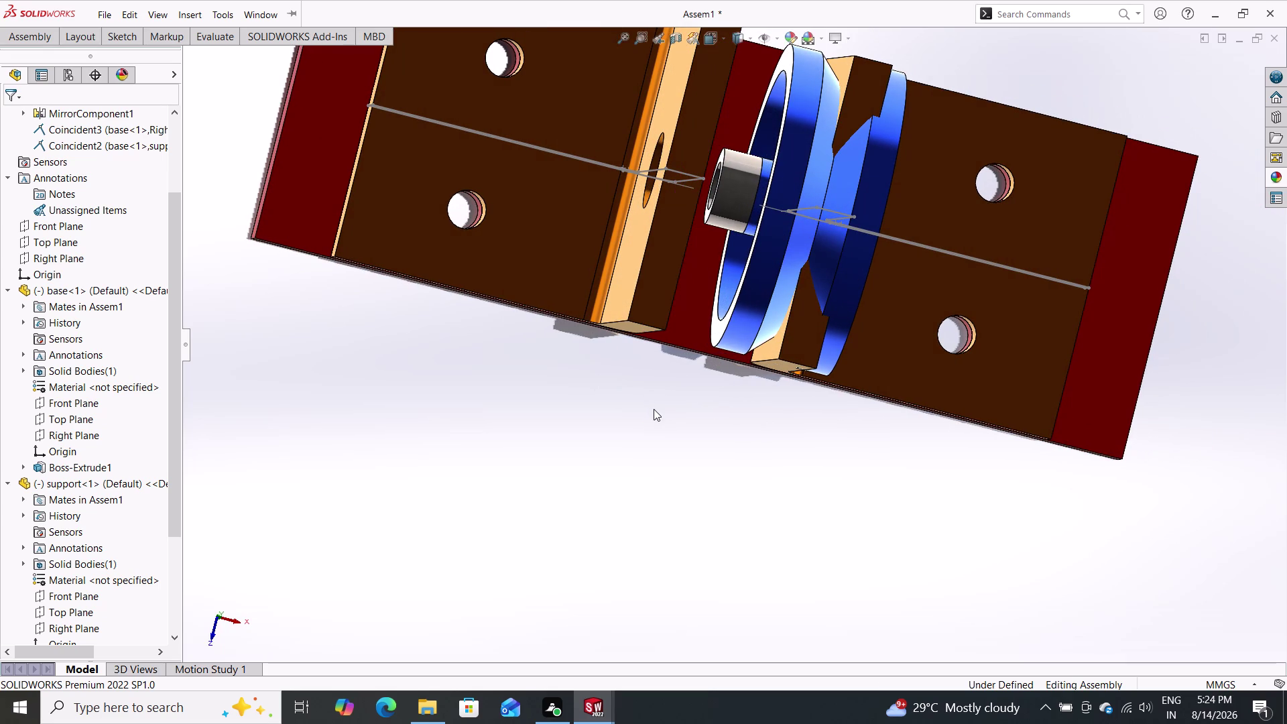
middle_drag(653, 412, 629, 412)
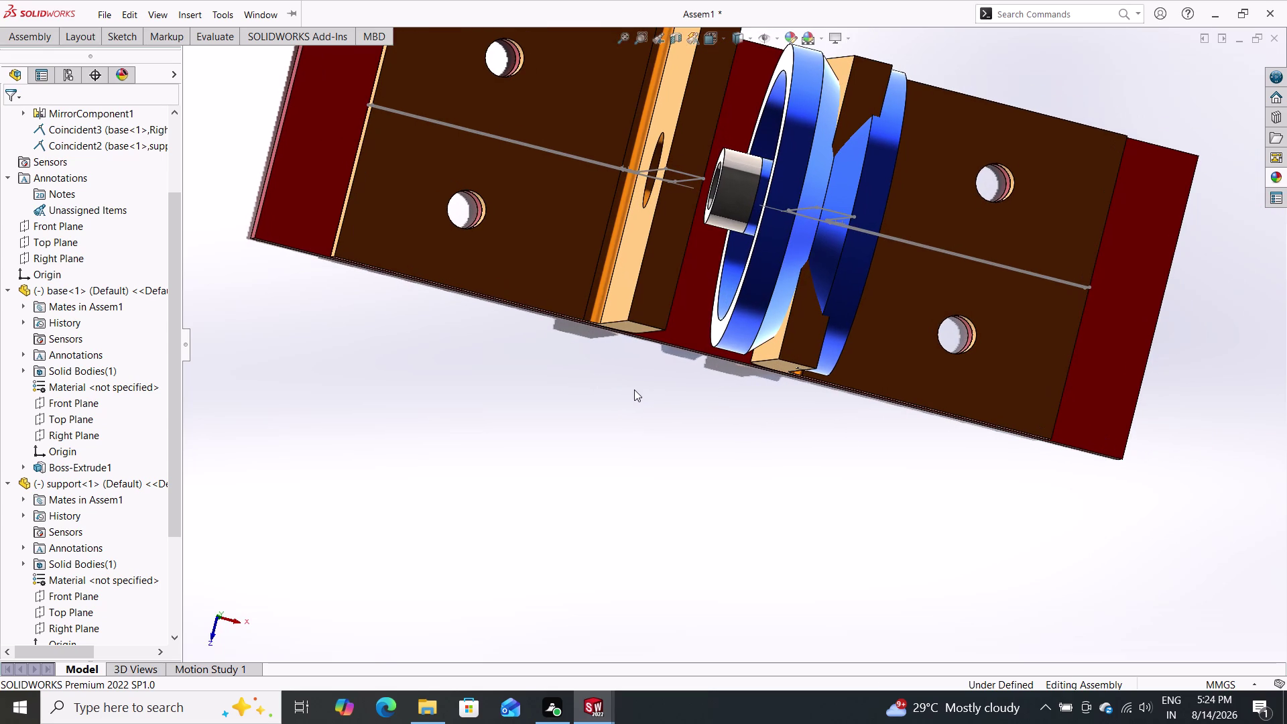
Add a Coincident mate between the wheel's side face and support<2>'s inner face.
click(44, 40)
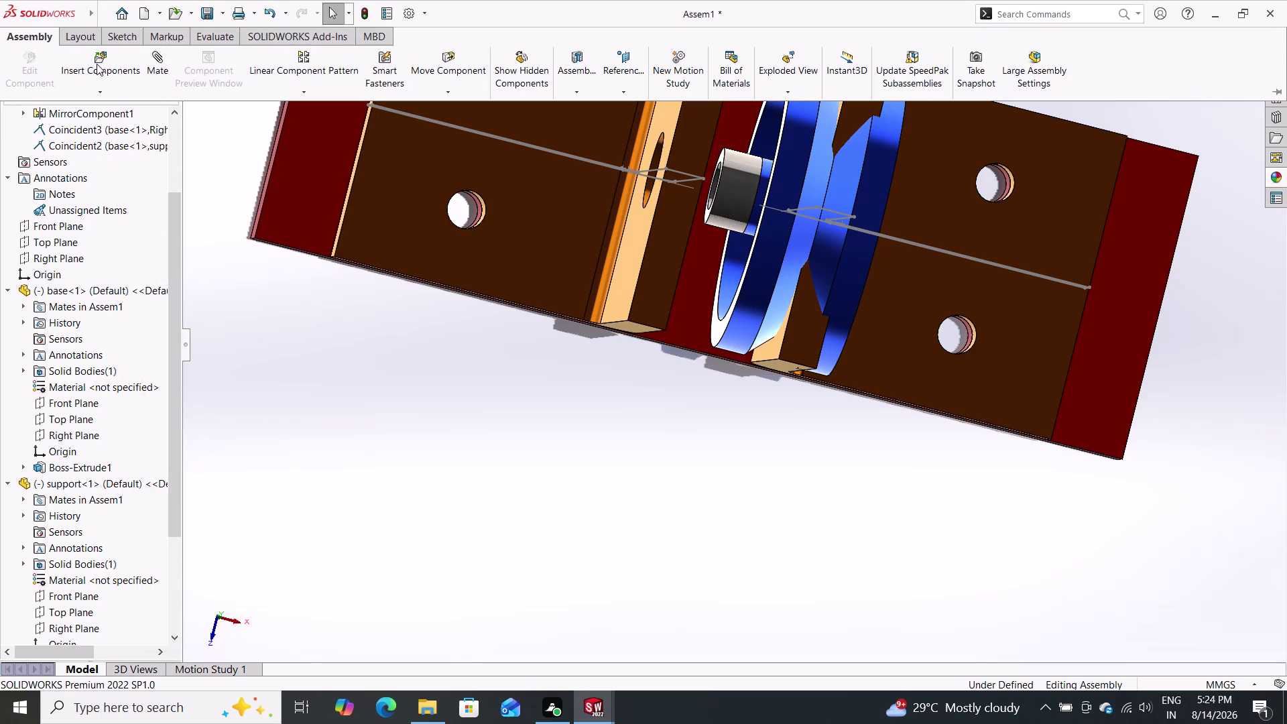
click(164, 61)
middle_drag(601, 452, 637, 470)
scroll(up, 3)
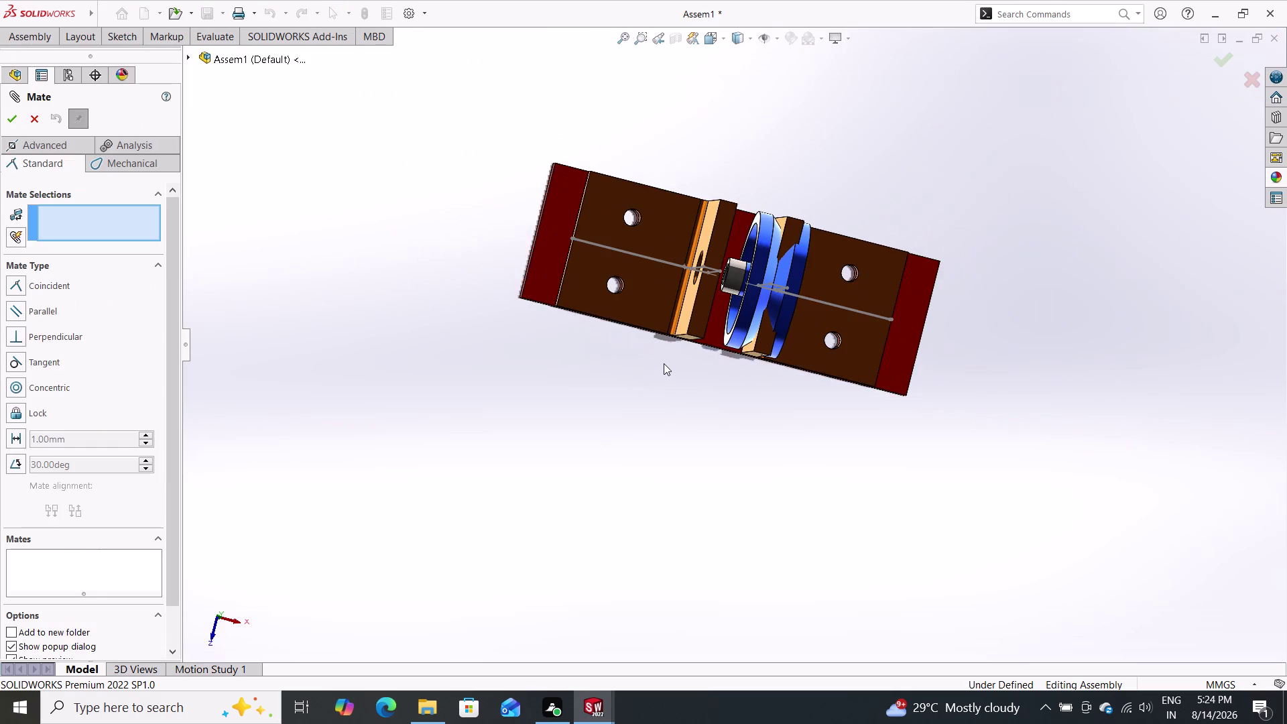
scroll(down, 3)
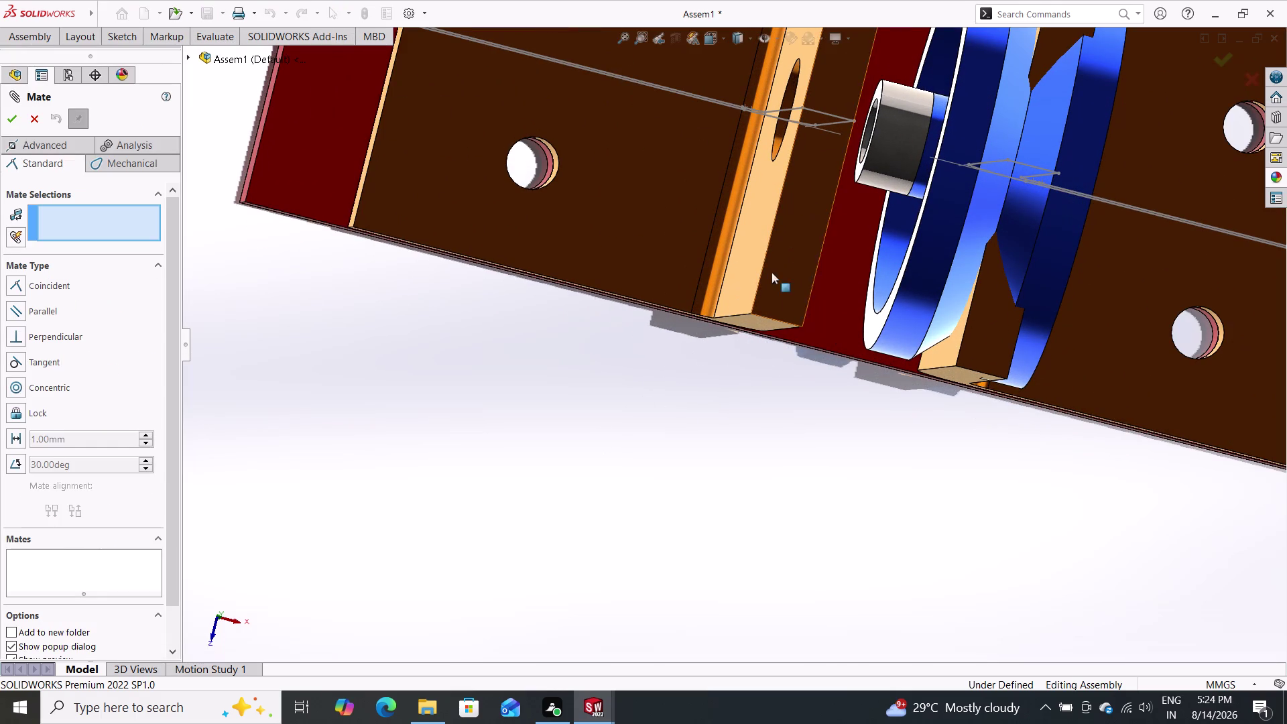
middle_drag(567, 460, 611, 480)
scroll(up, 3)
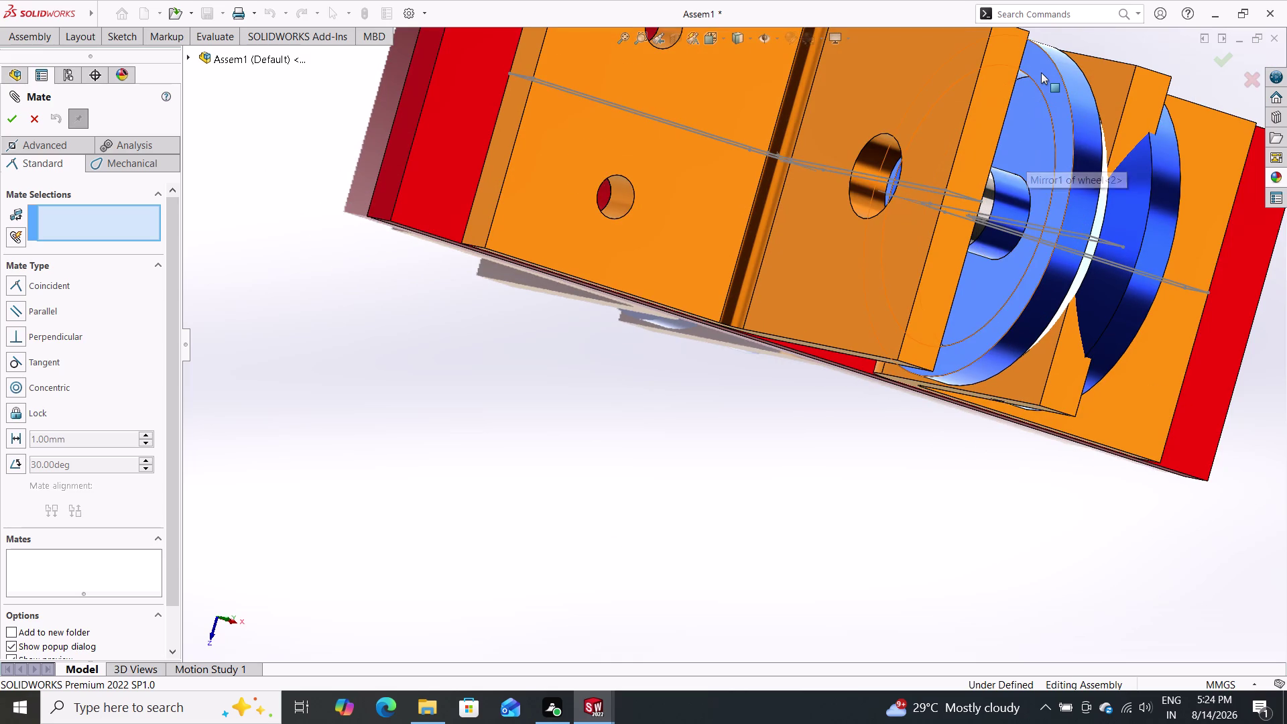
click(1041, 72)
middle_drag(806, 433, 736, 416)
middle_drag(793, 450, 676, 406)
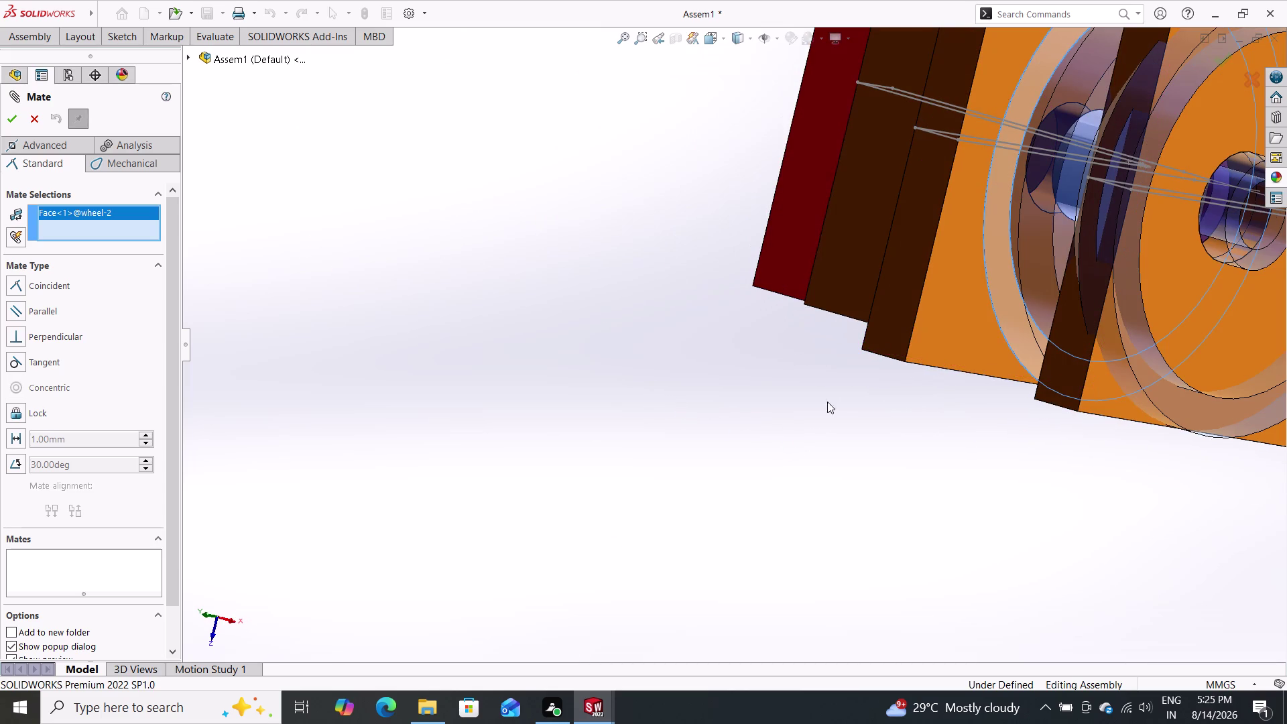
click(952, 308)
click(958, 281)
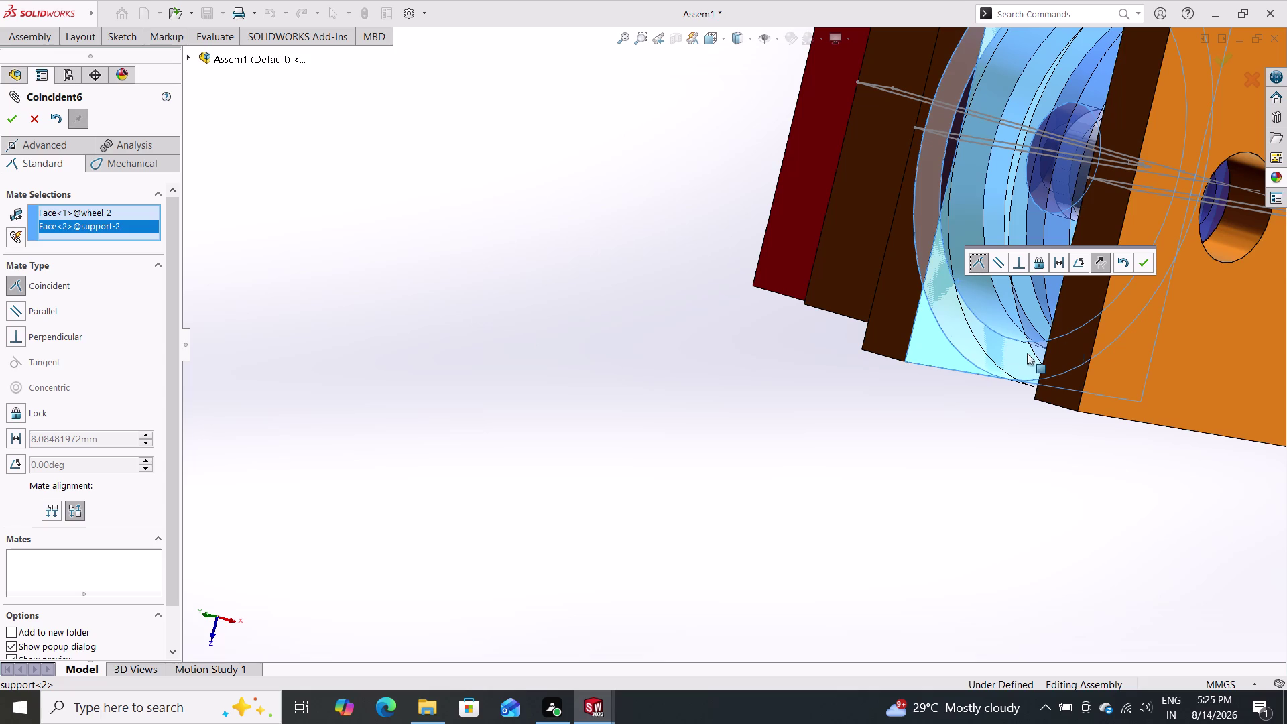
click(1141, 260)
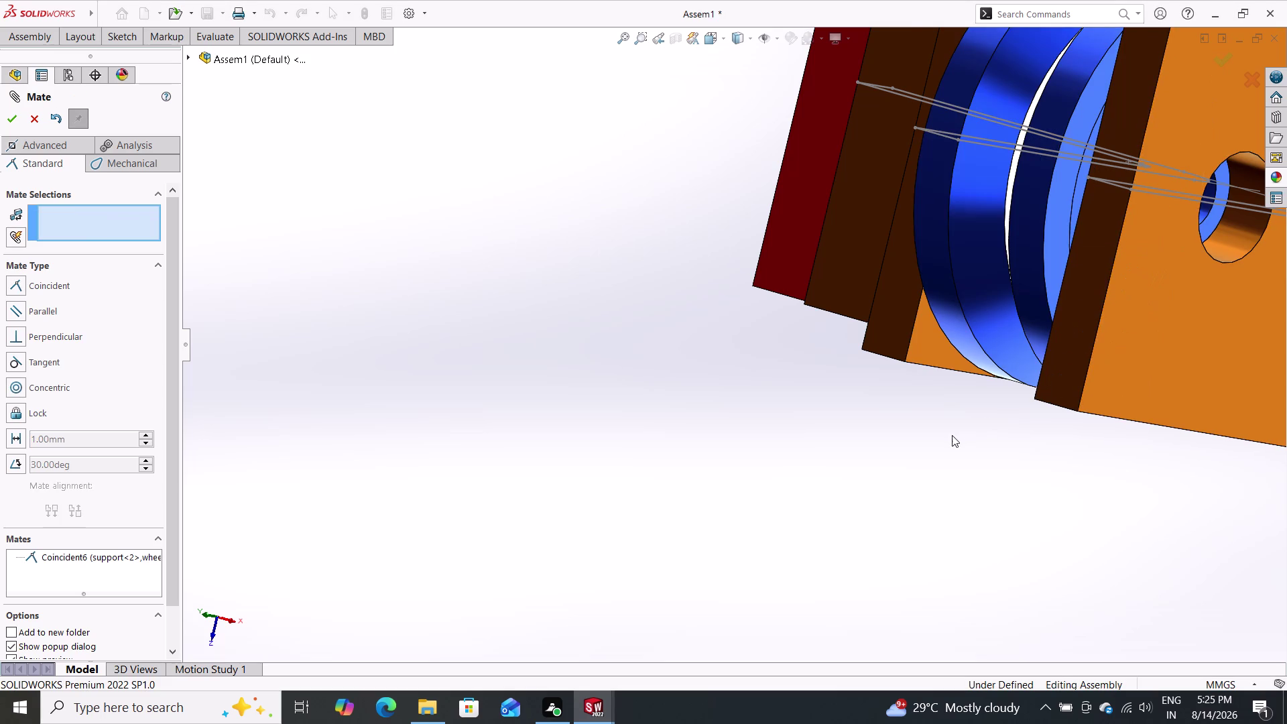
scroll(down, 3)
middle_drag(618, 447, 799, 479)
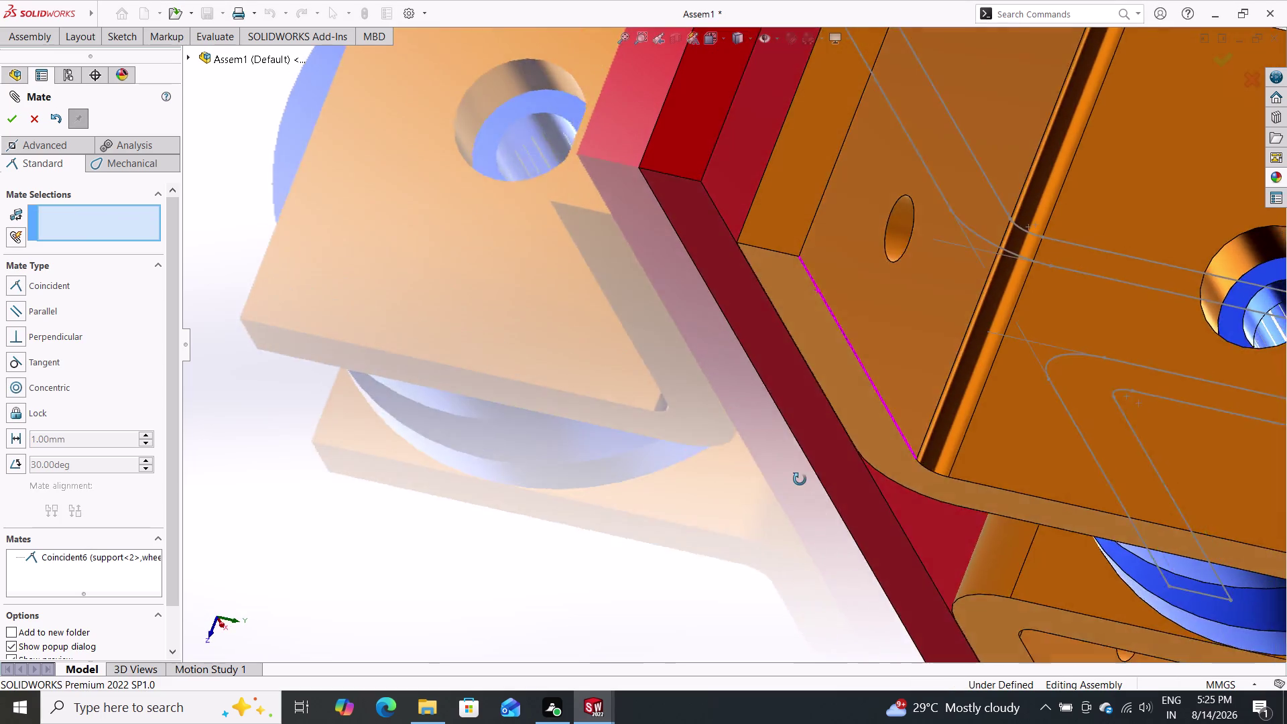
middle_drag(799, 479, 730, 400)
scroll(down, 3)
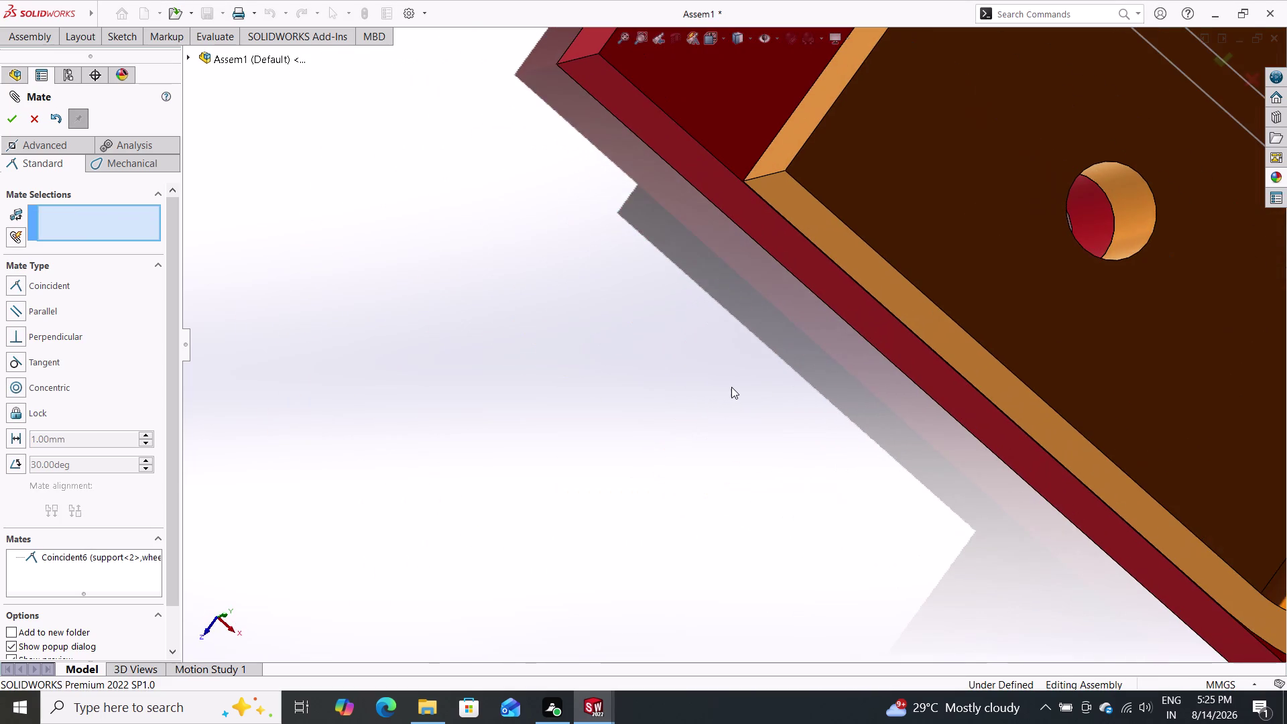
scroll(up, 3)
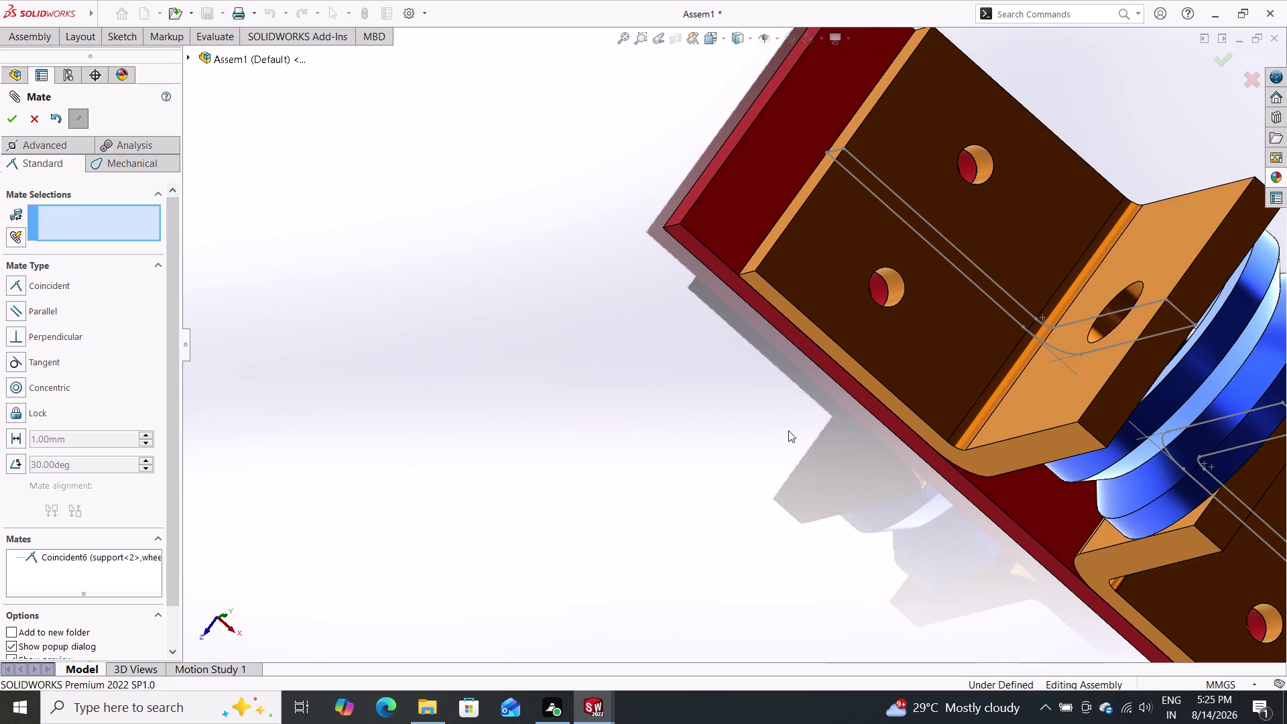
scroll(up, 3)
middle_drag(583, 440, 619, 544)
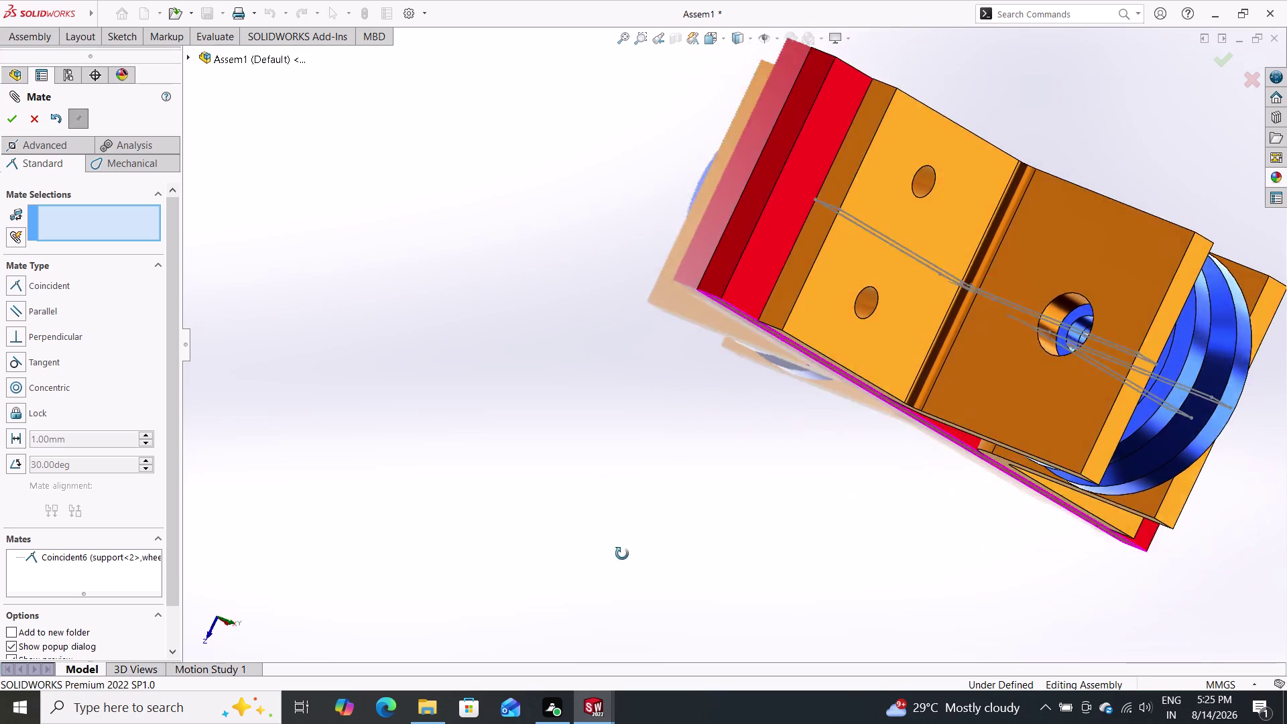
middle_drag(618, 544, 635, 416)
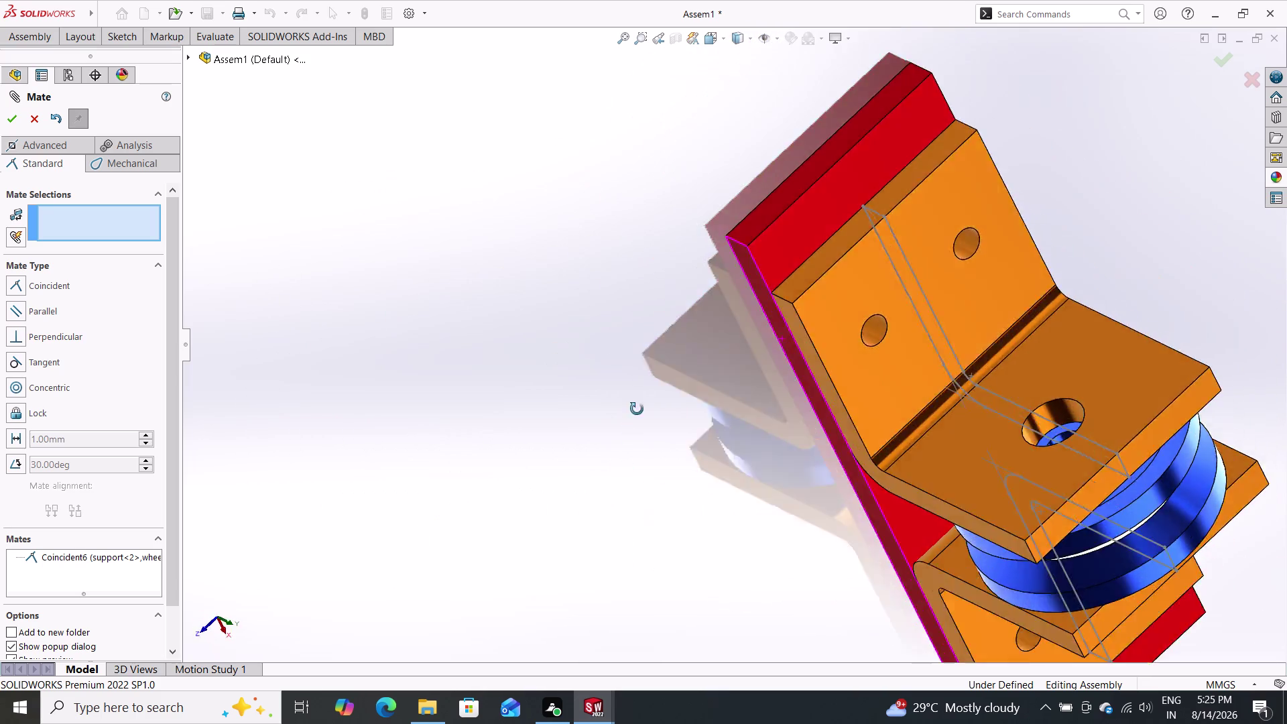
middle_drag(634, 416, 659, 222)
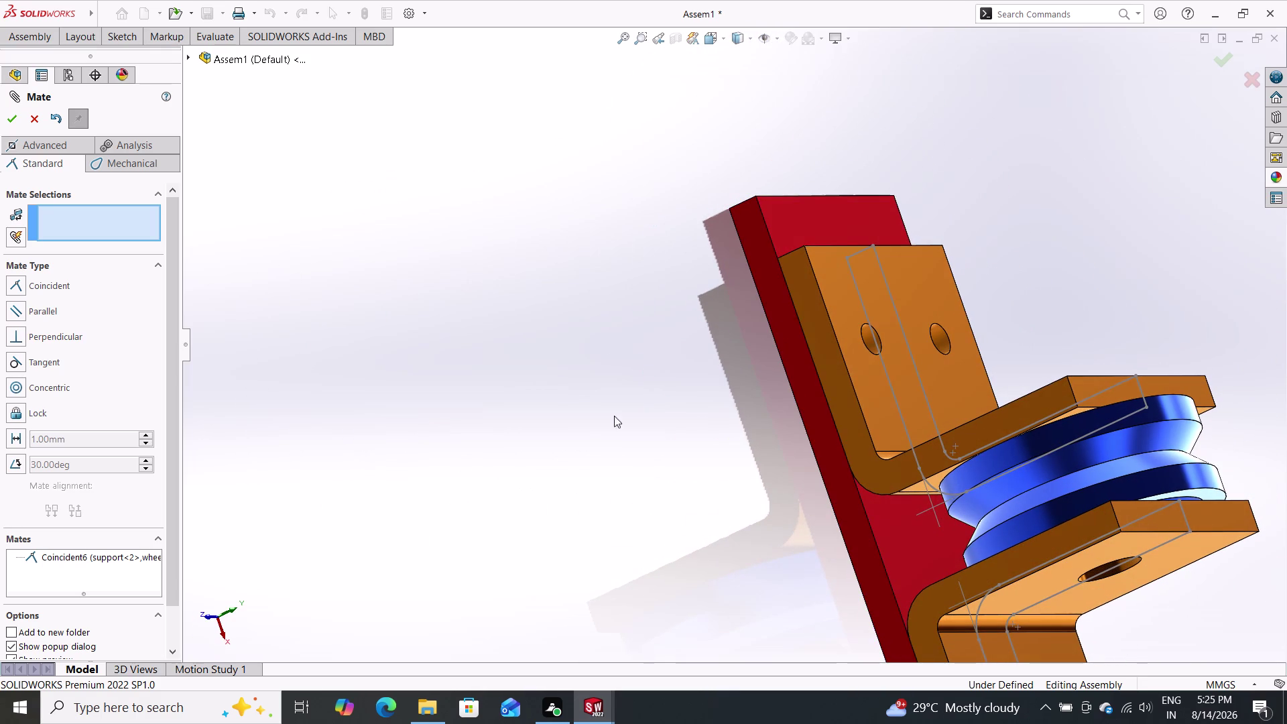
middle_drag(557, 260, 544, 304)
scroll(up, 3)
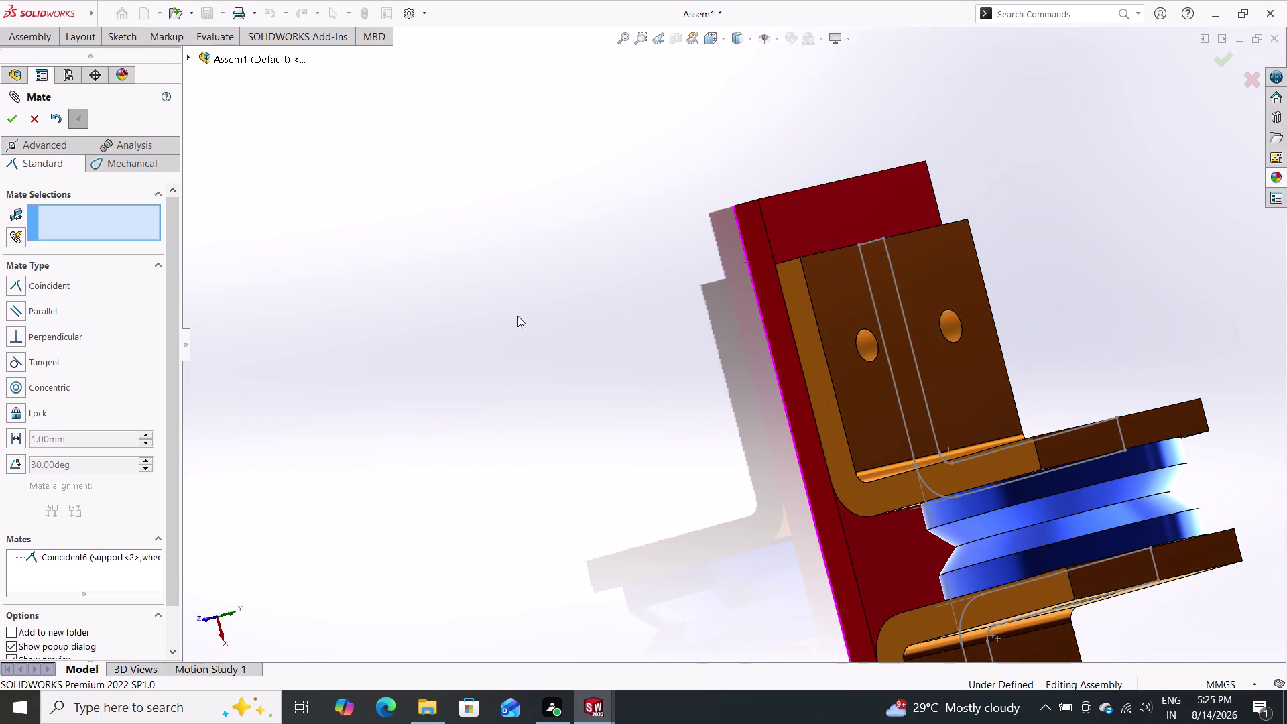
click(4, 114)
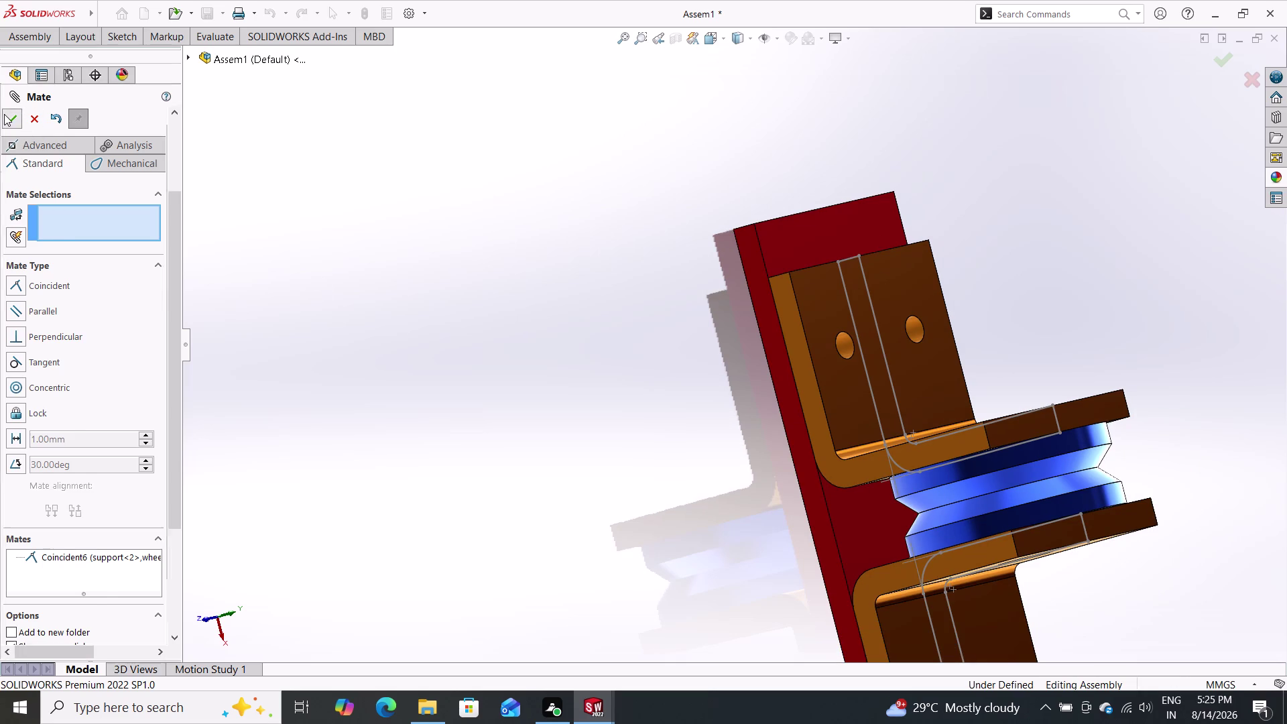
middle_drag(593, 242, 569, 213)
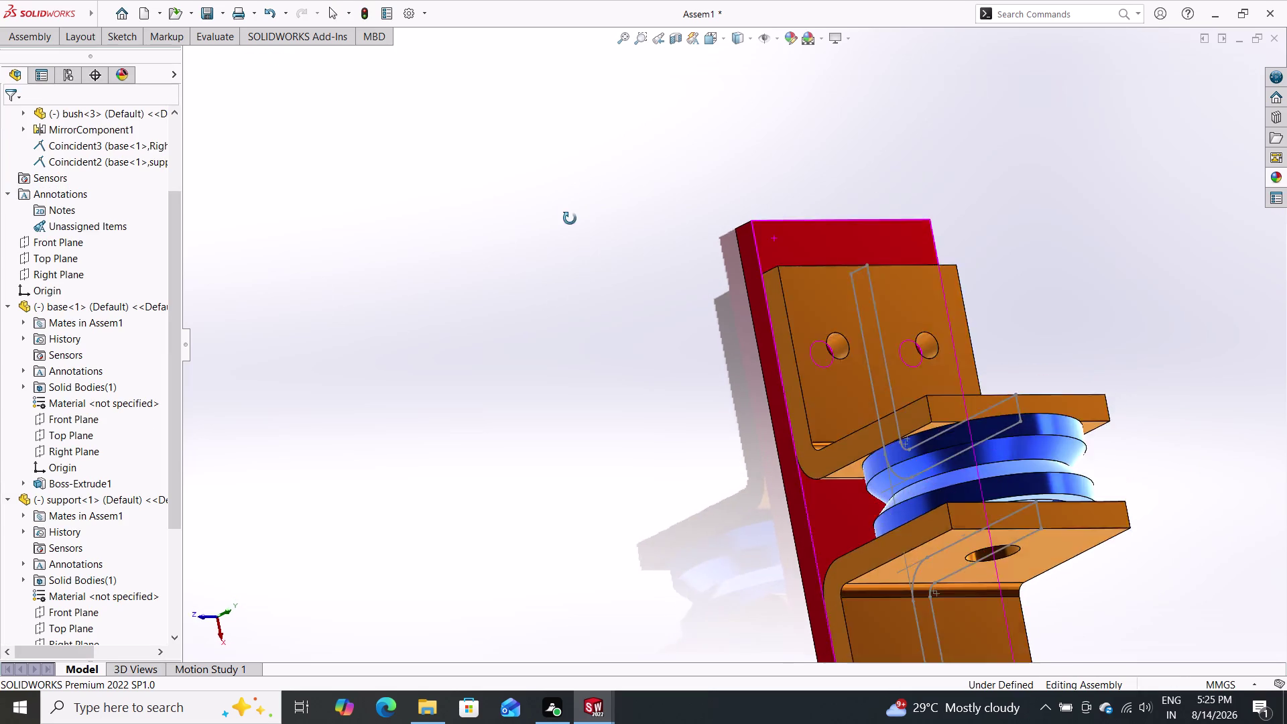
middle_drag(569, 212, 550, 125)
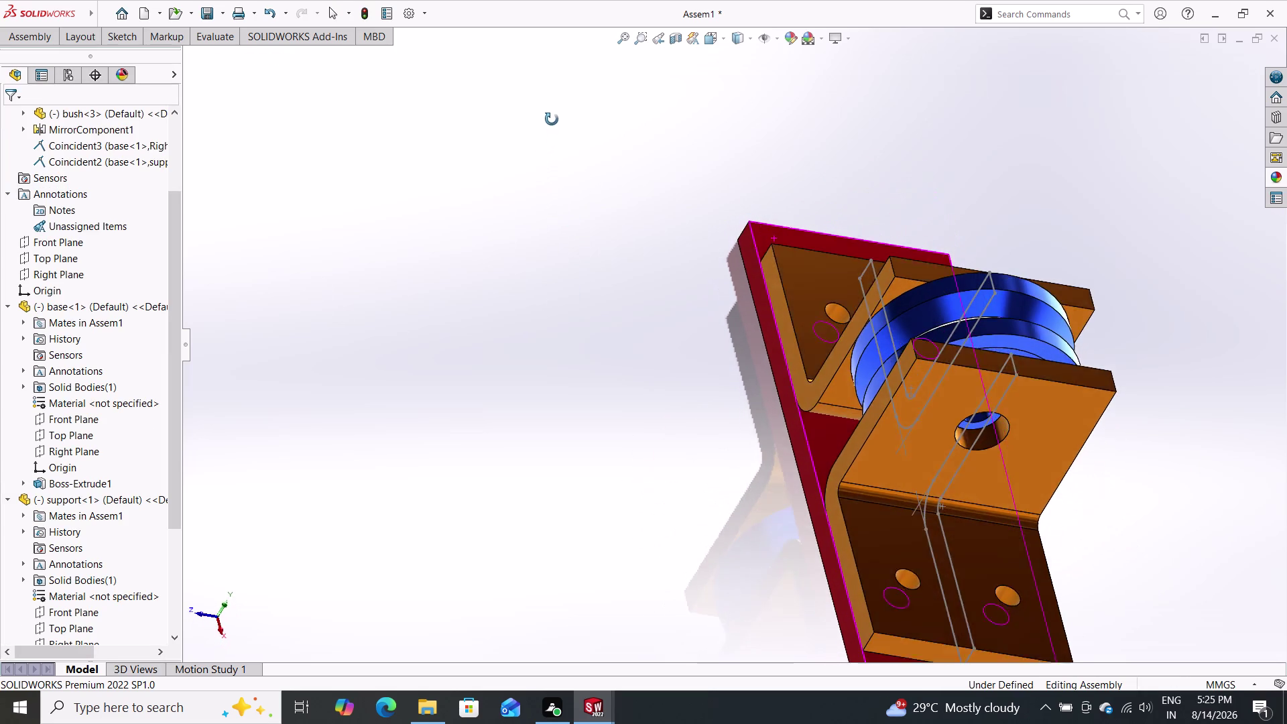
middle_drag(550, 125, 584, 102)
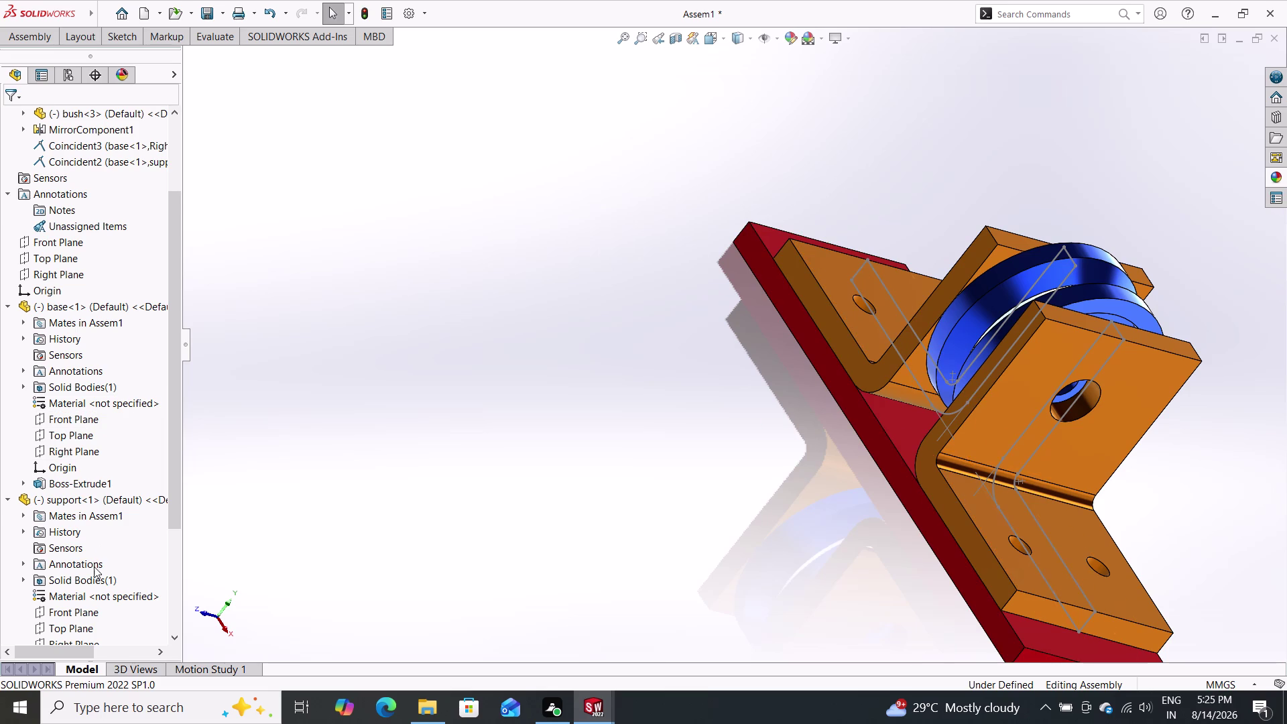
scroll(down, 3)
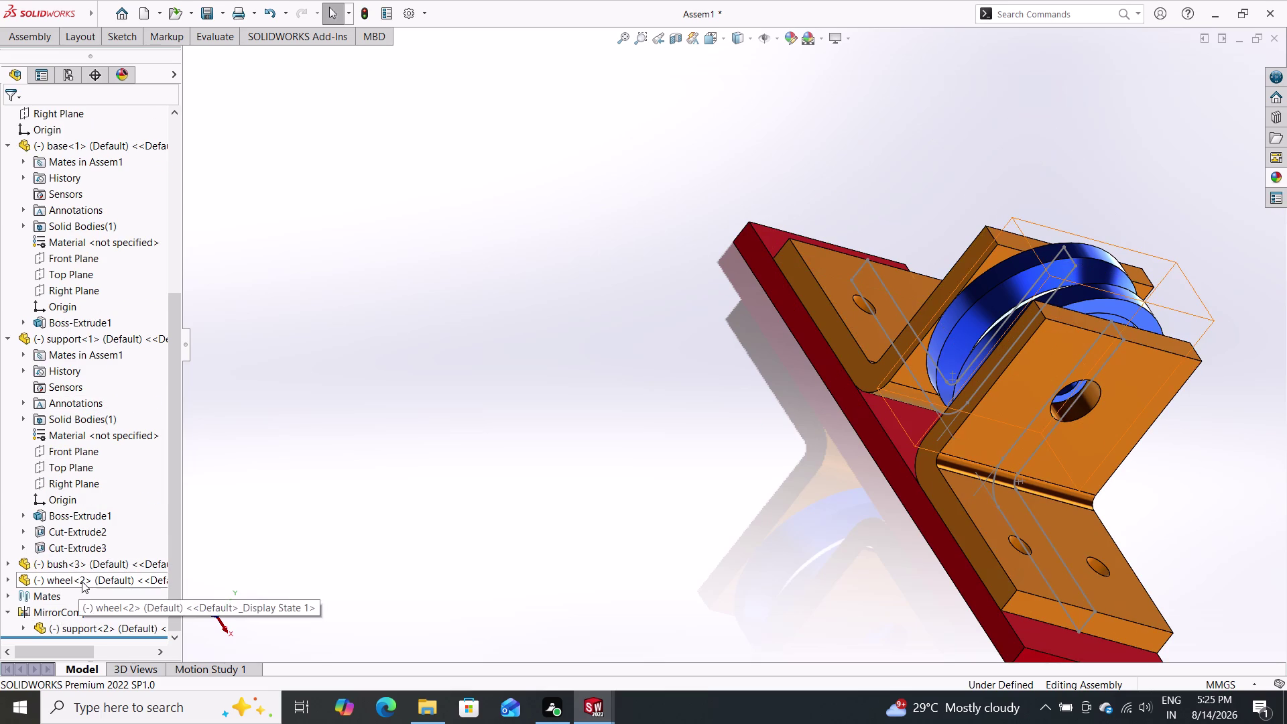
click(71, 567)
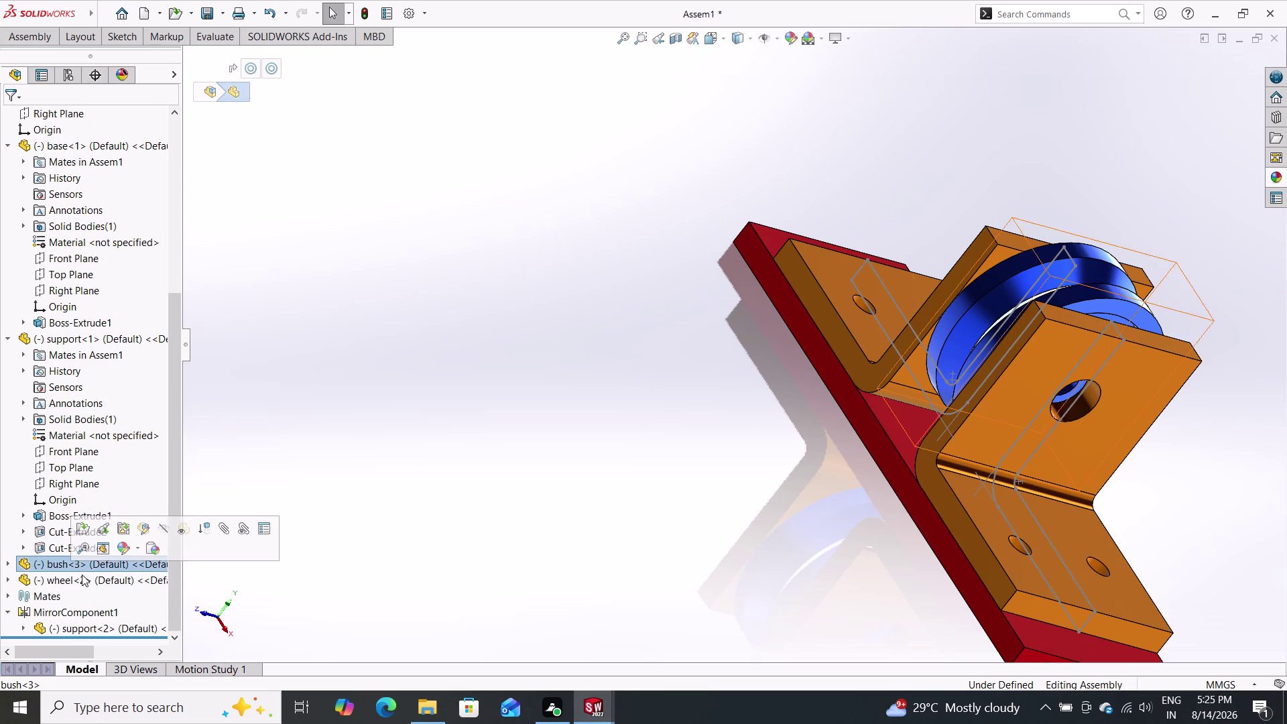
middle_drag(623, 451, 624, 453)
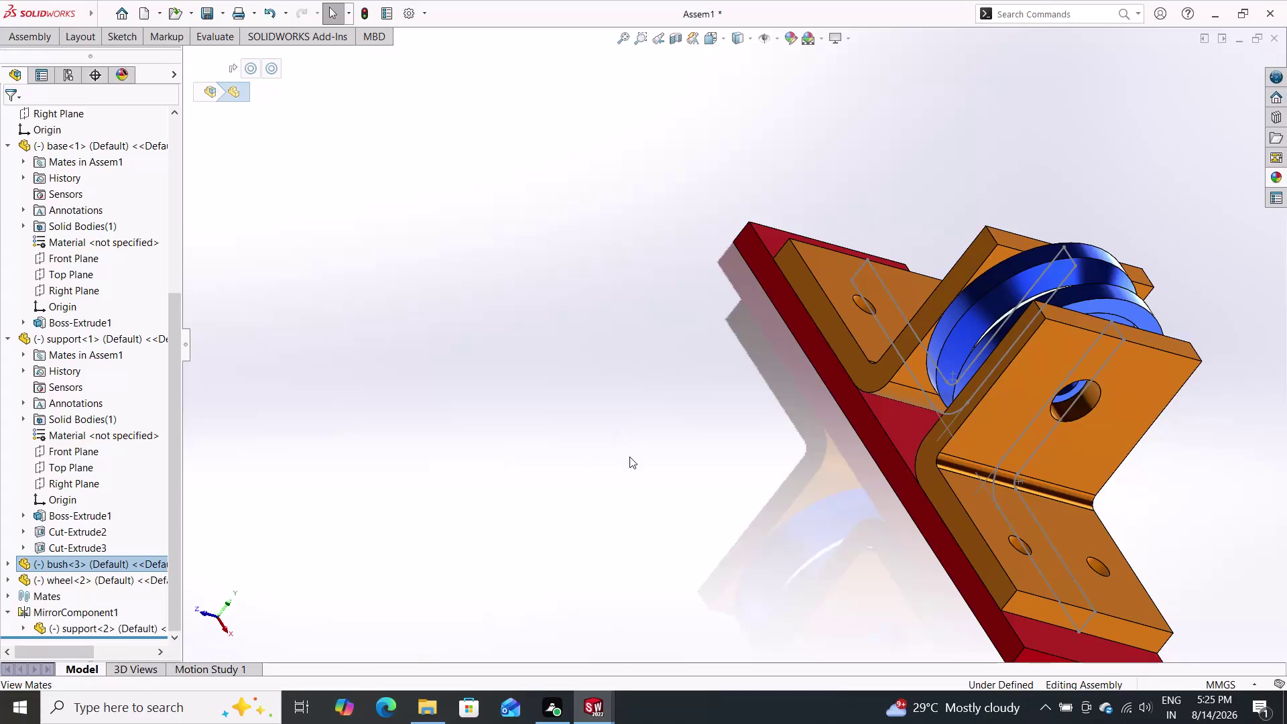
middle_drag(624, 453, 683, 585)
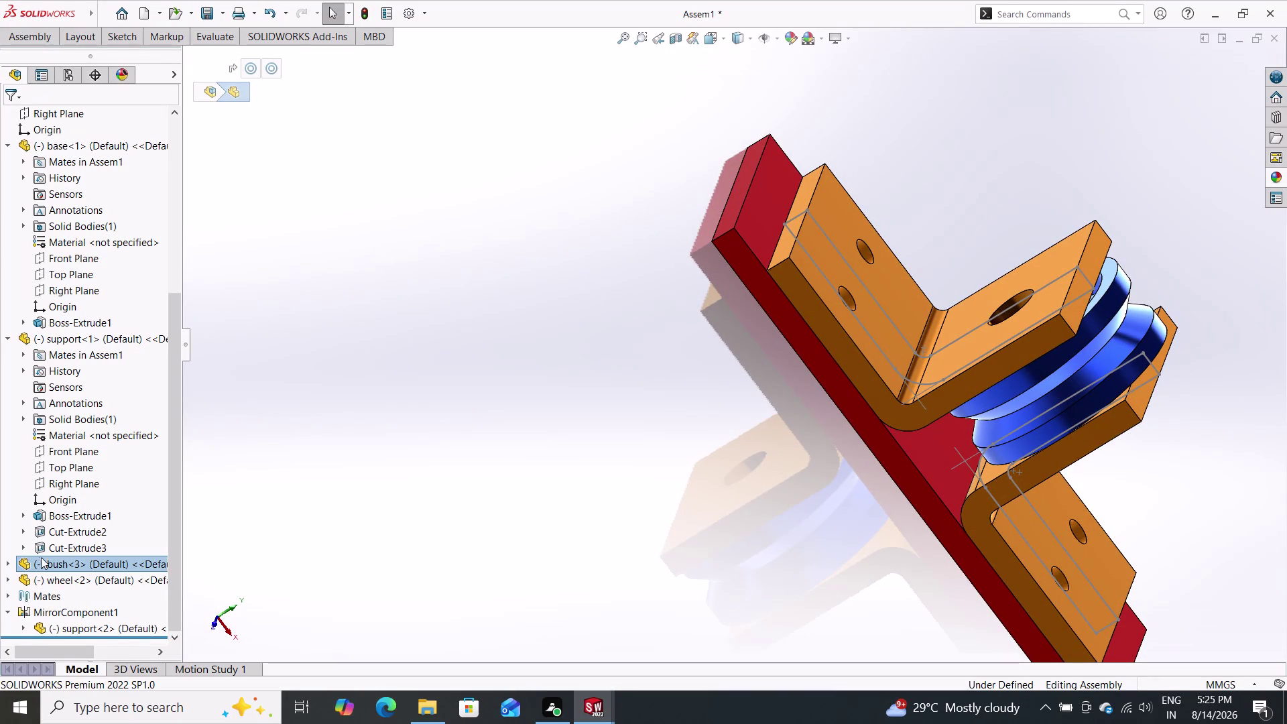
click(65, 581)
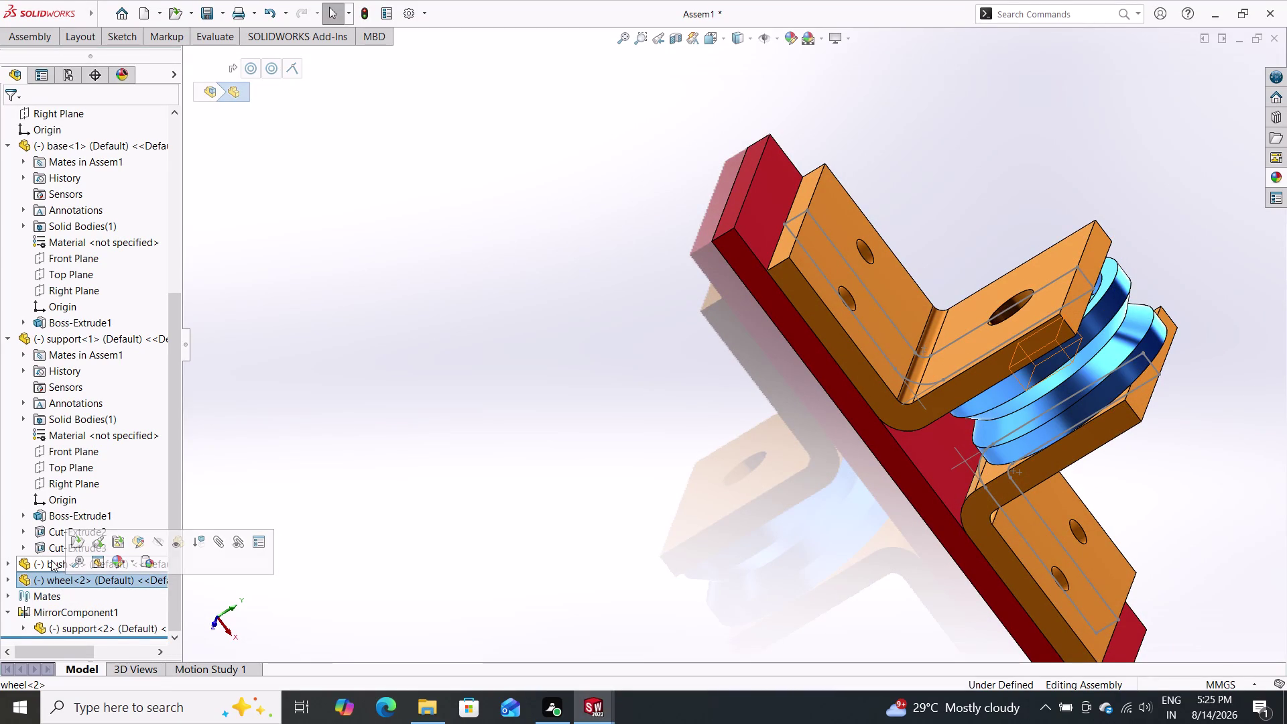
click(49, 560)
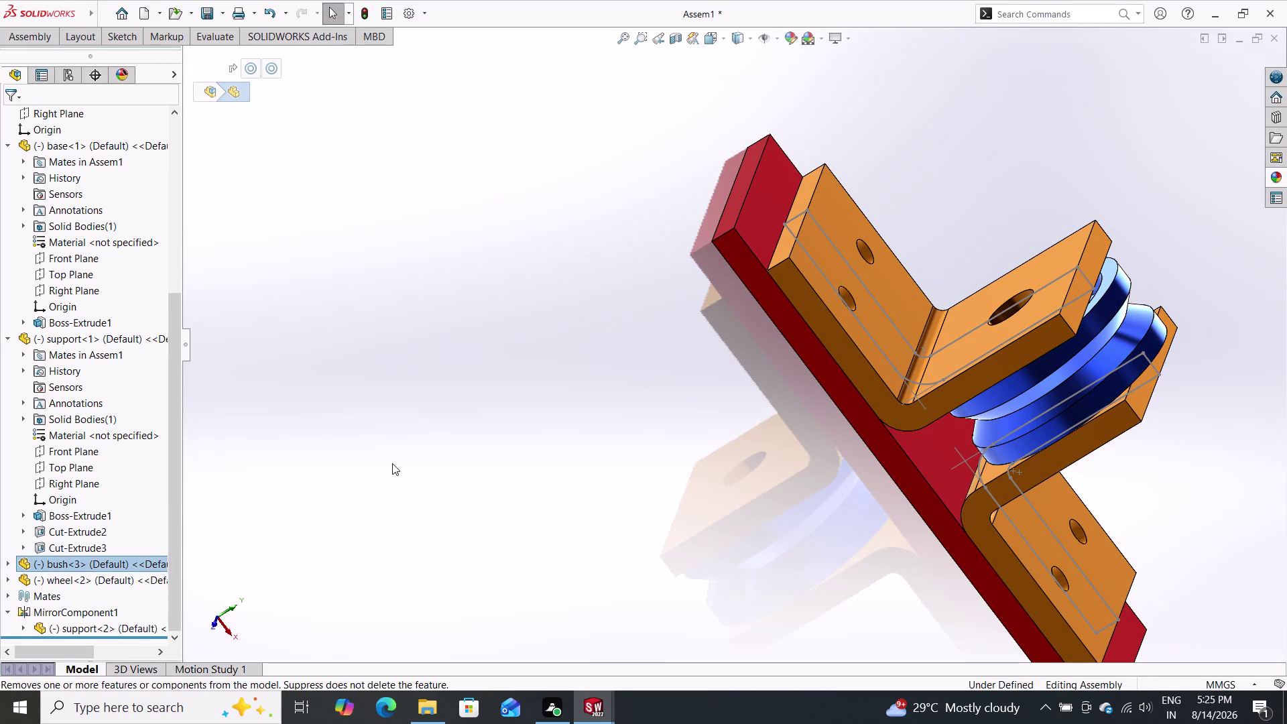
key(Escape)
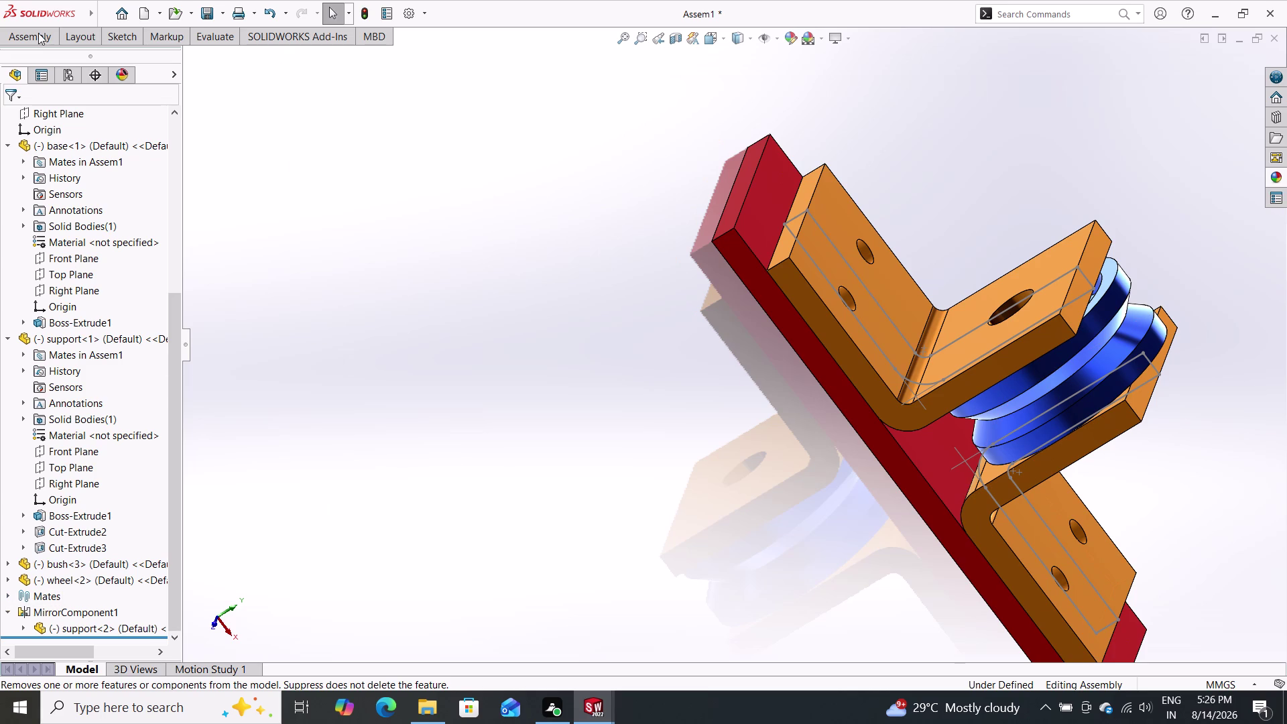
triple_click(23, 36)
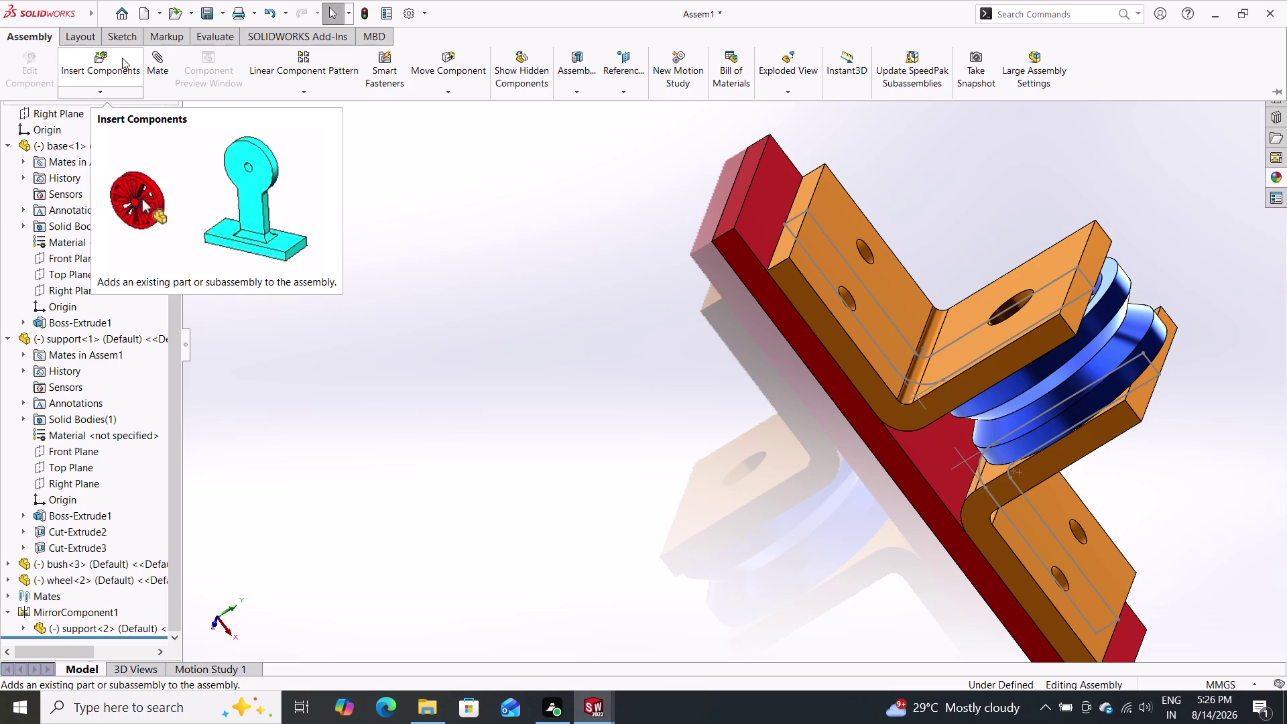
double_click(151, 71)
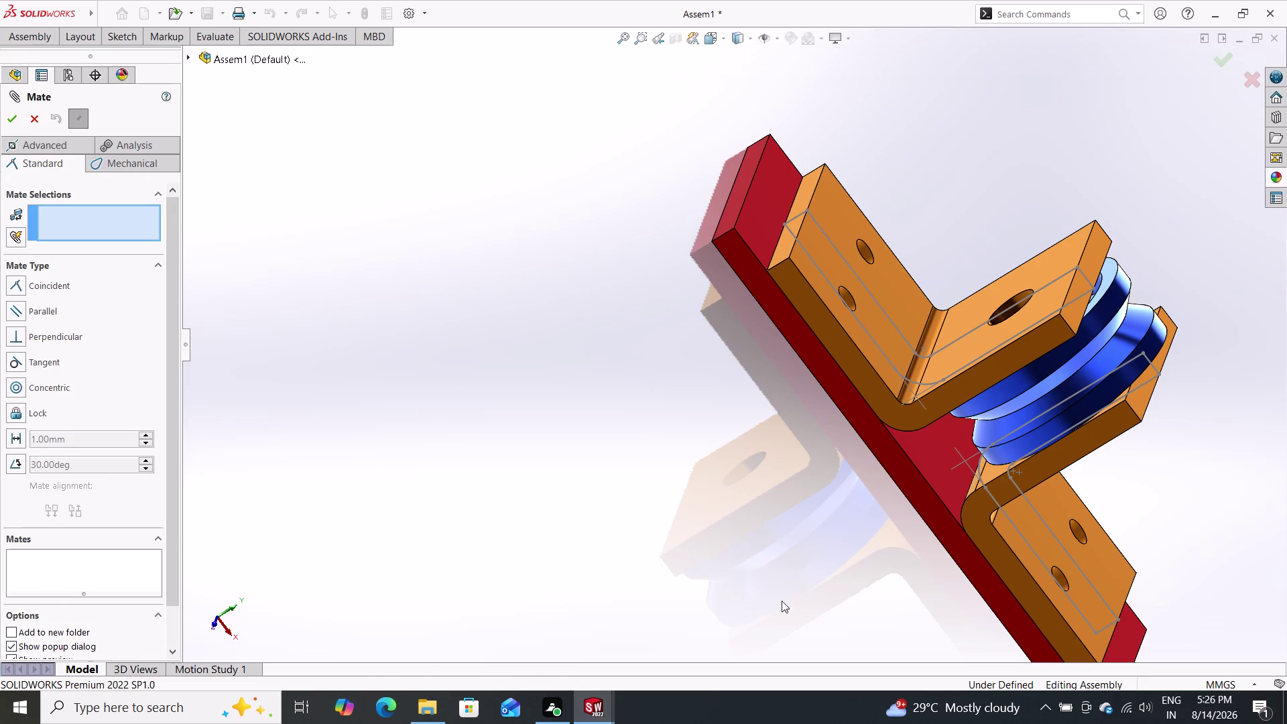
scroll(down, 3)
scroll(down, 3)
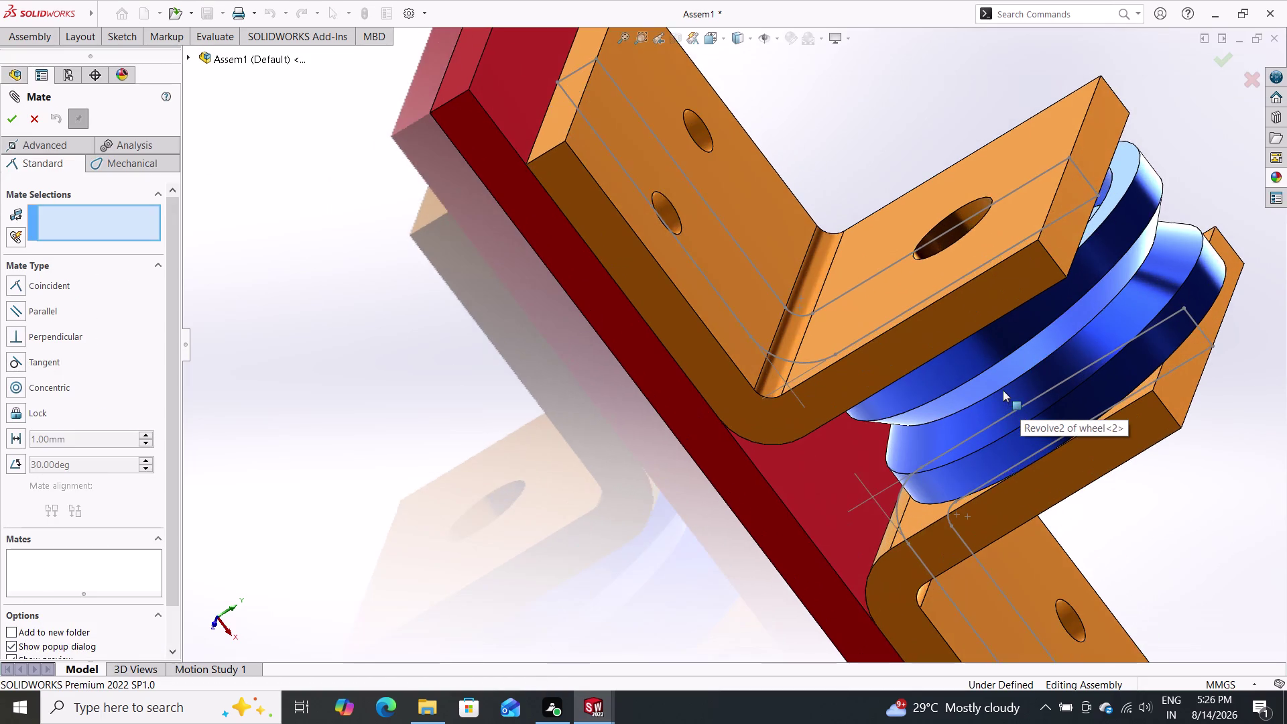
scroll(down, 3)
scroll(down, 3)
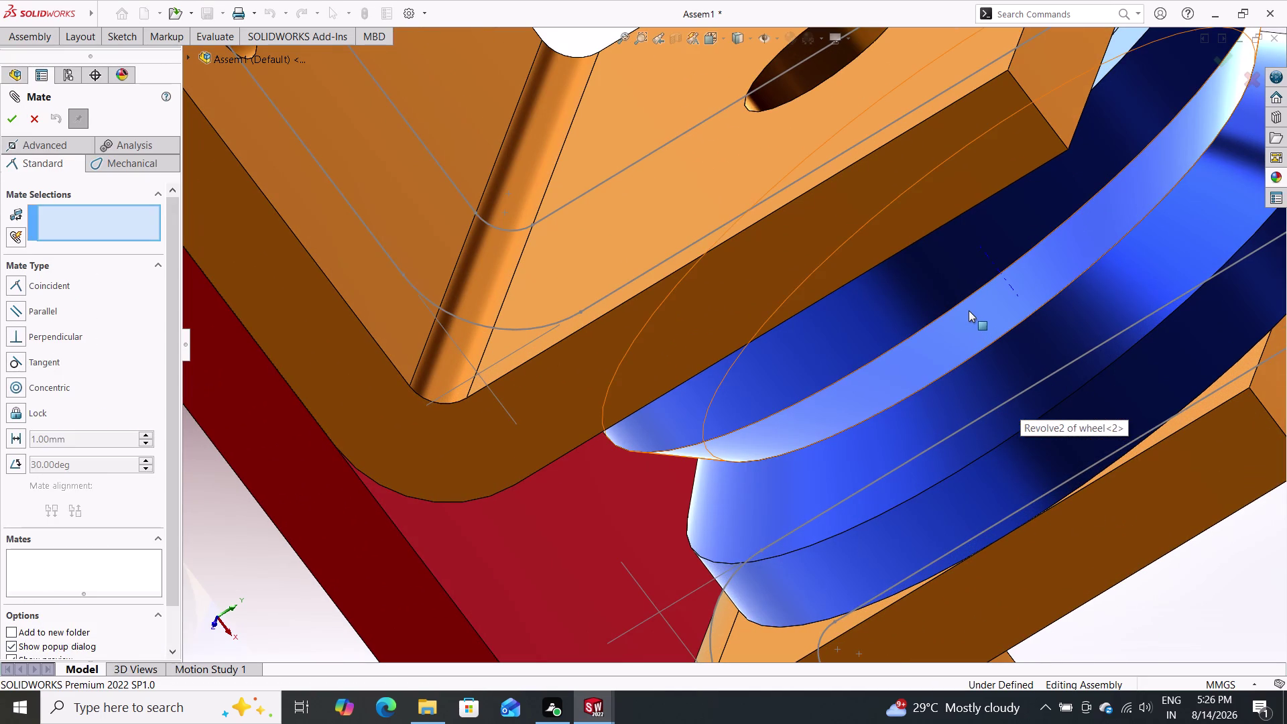
double_click(969, 310)
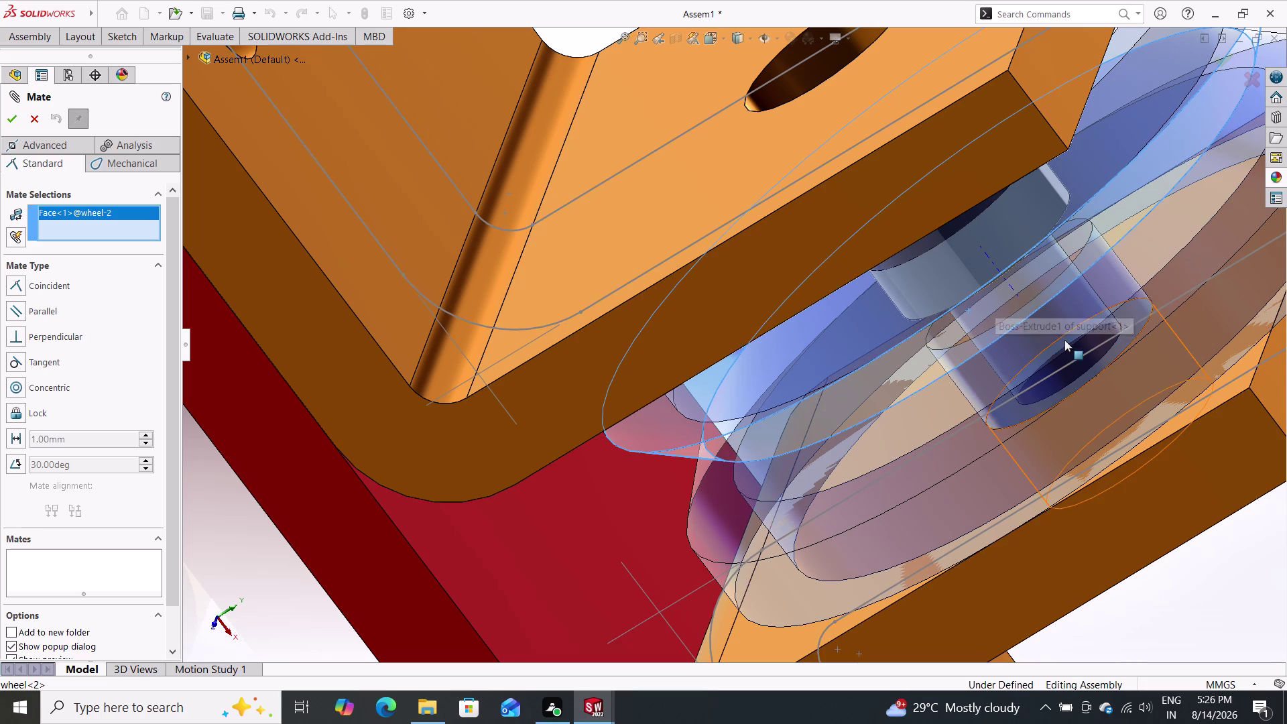
scroll(down, 3)
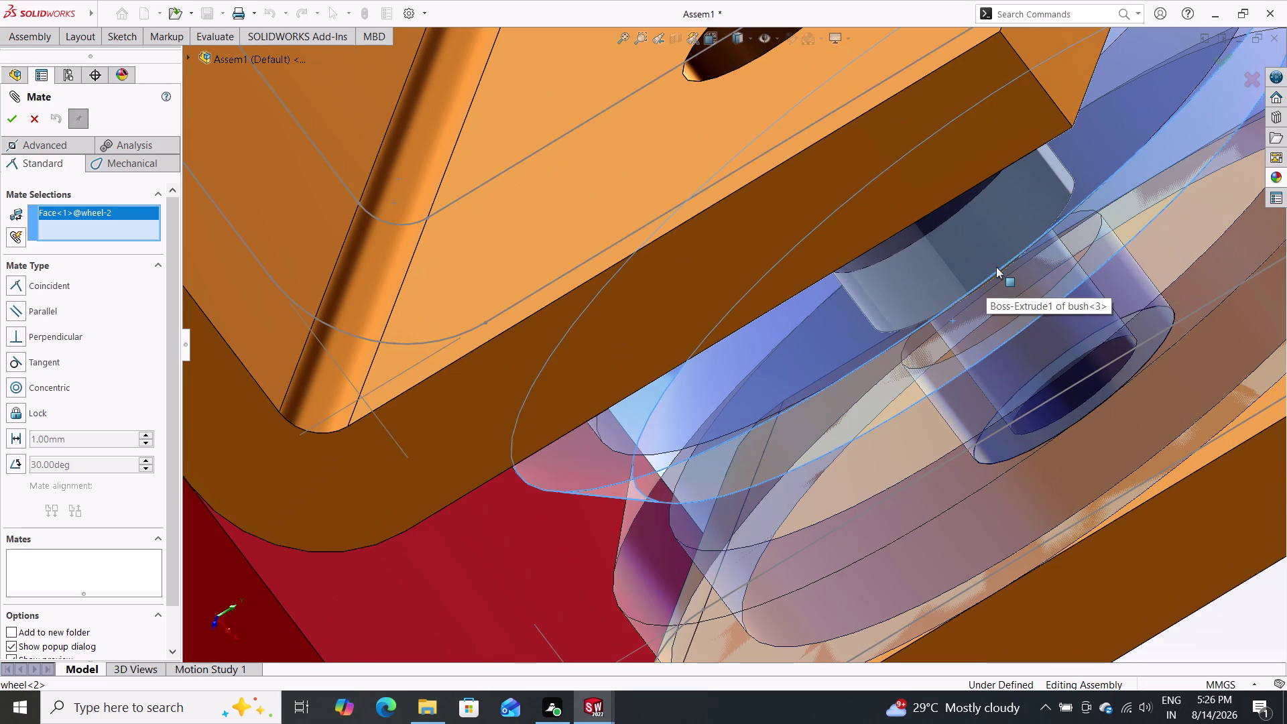
key(Escape)
Cancel the pending mate, undo to remove wheel<2>, and start Insert Components.
key(Escape)
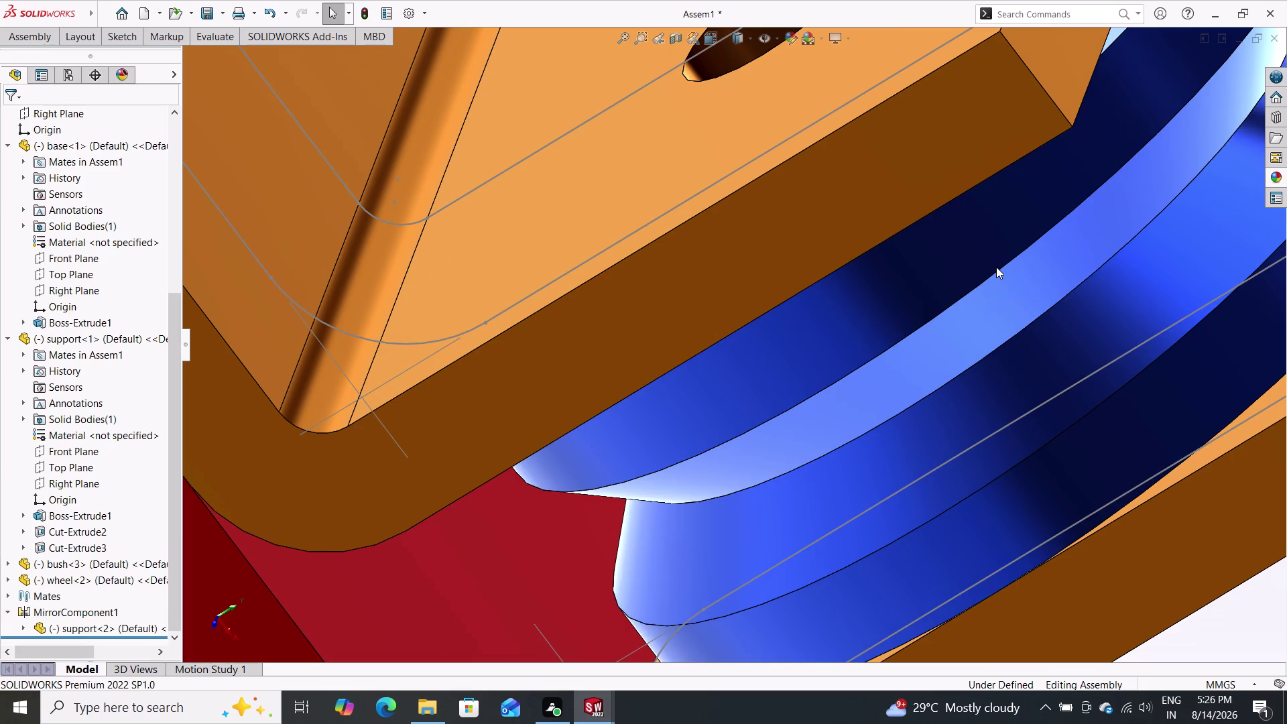
key(ctrl+z)
key(ctrl+z)
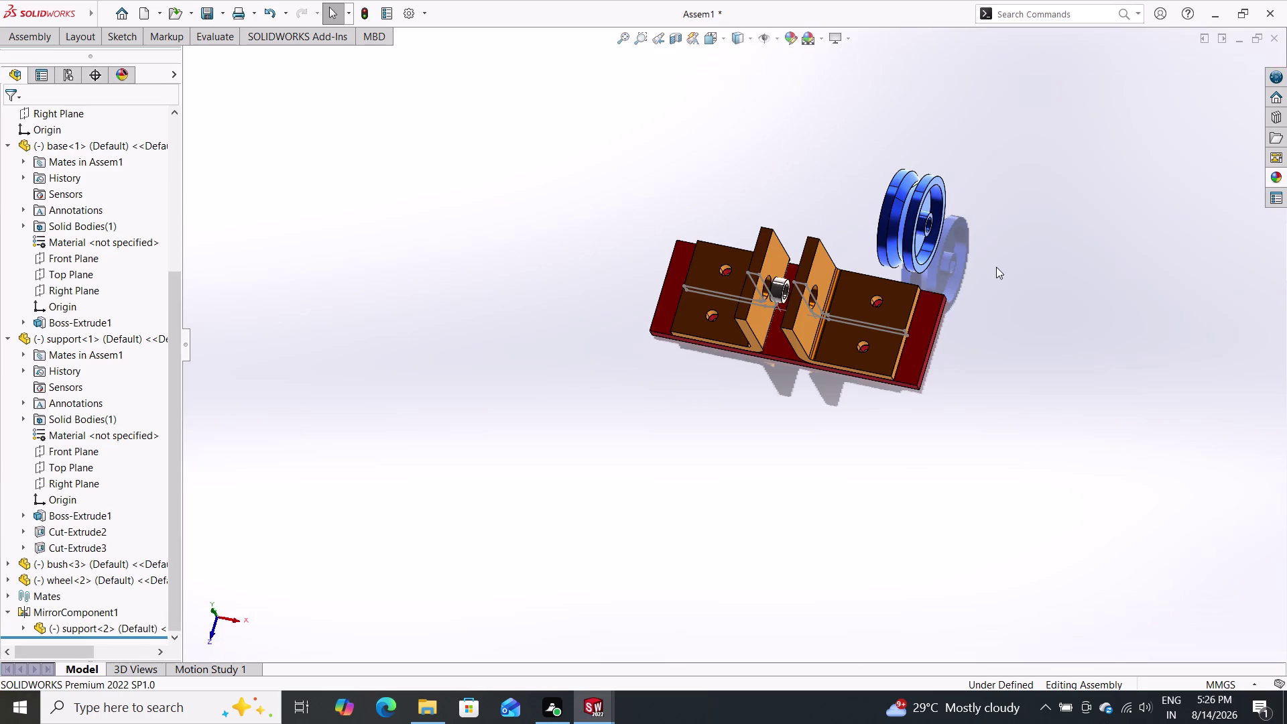
key(ctrl+z)
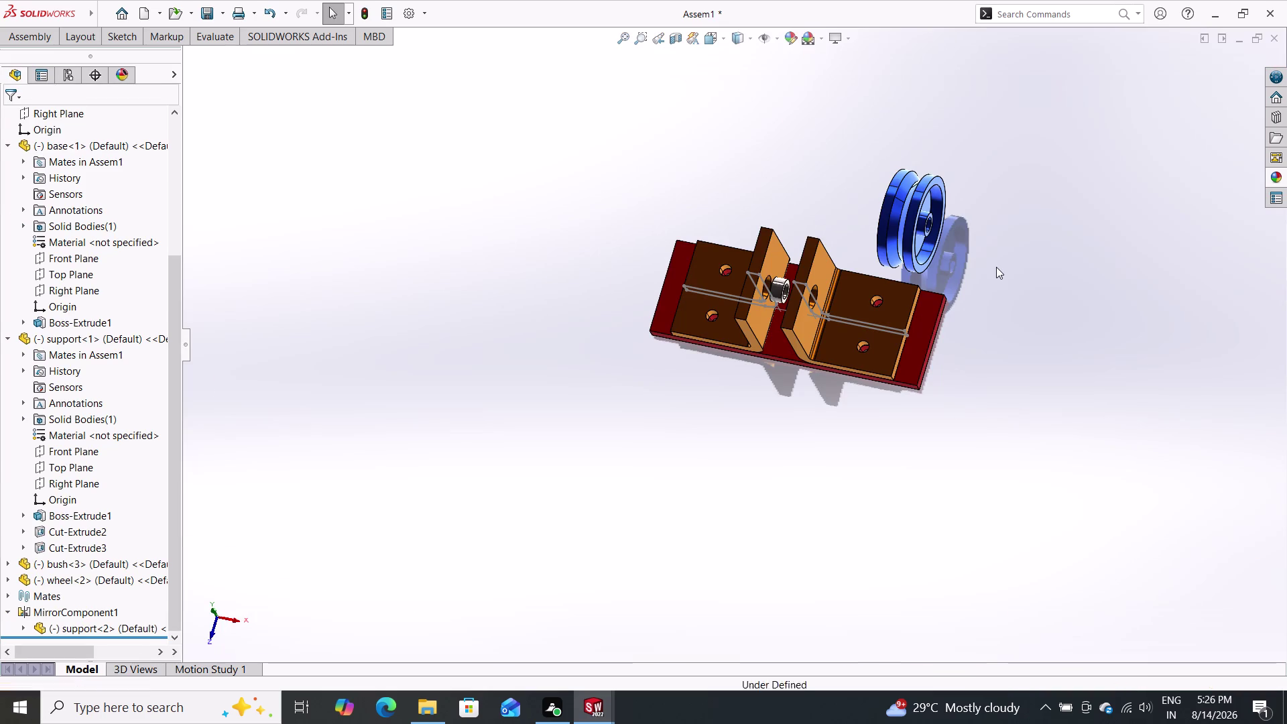
key(ctrl+z)
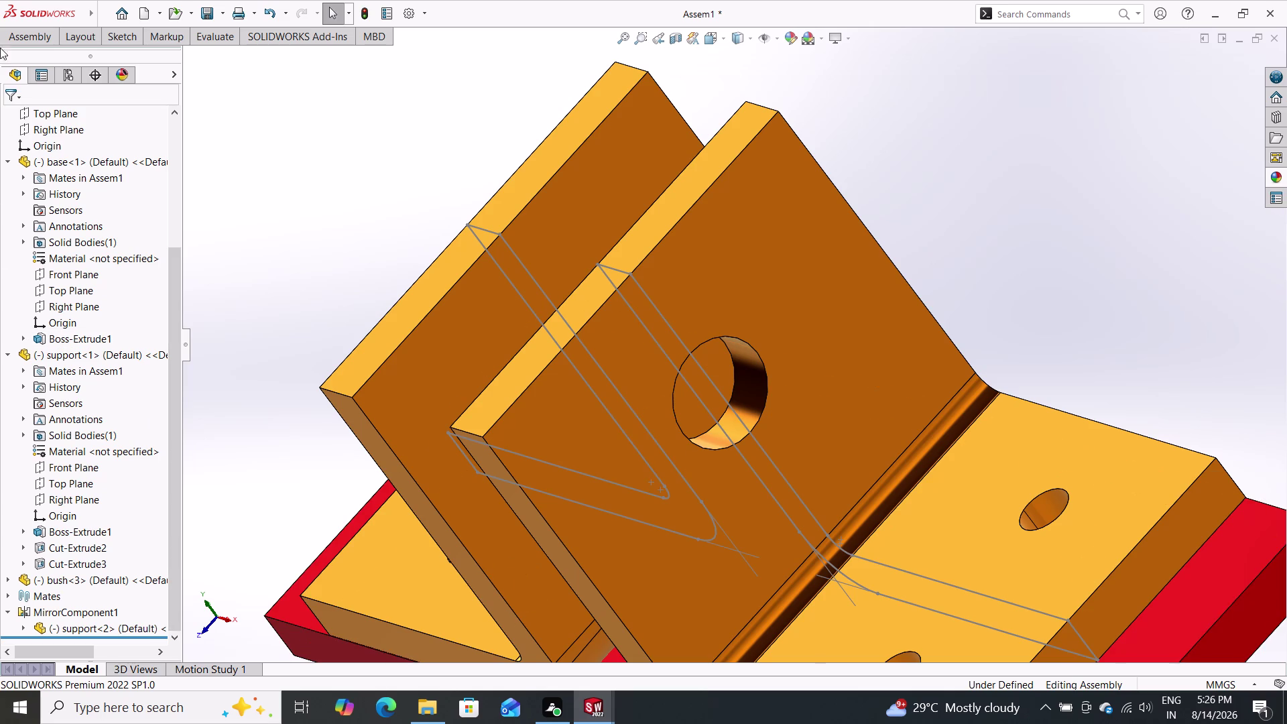
click(8, 36)
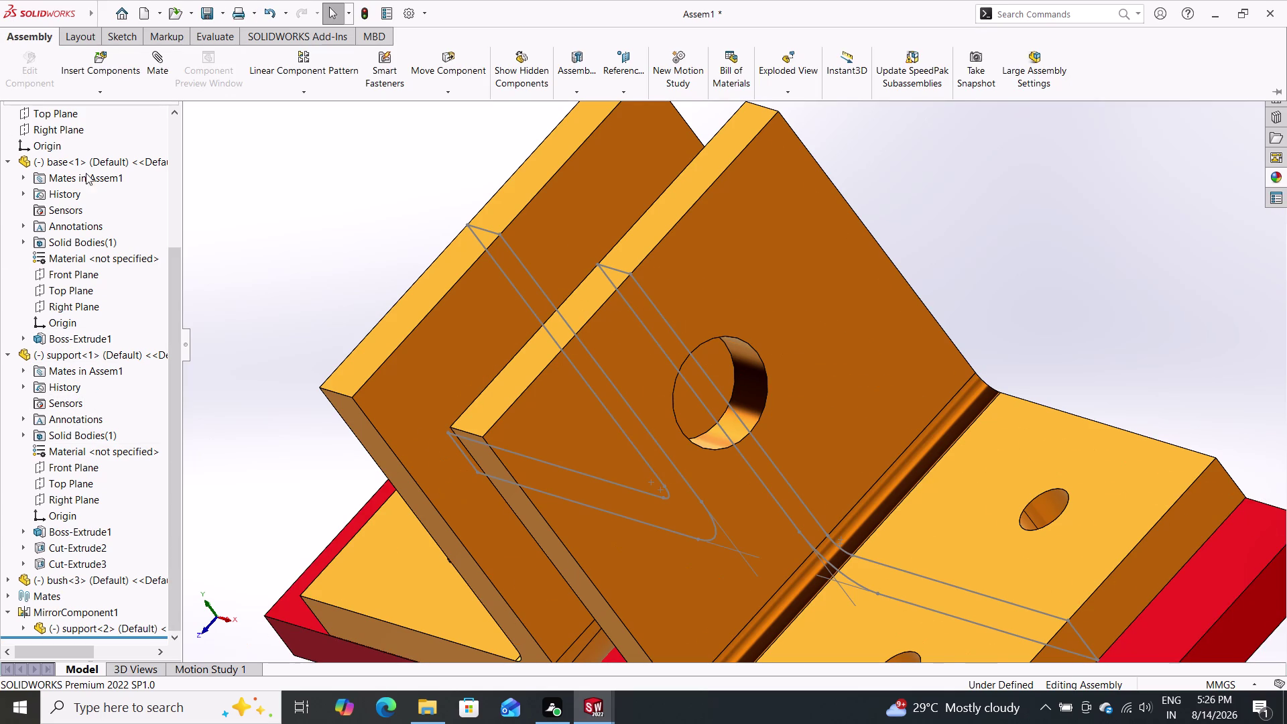
click(101, 56)
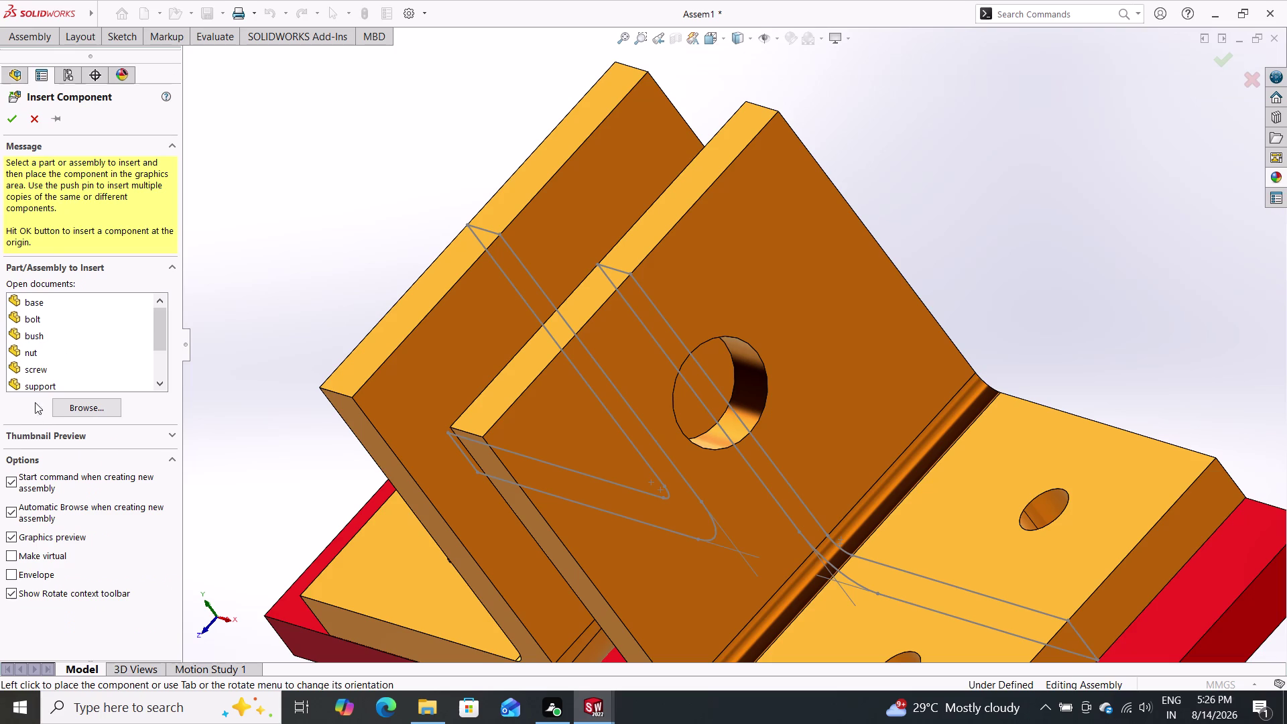
Insert a new wheel from Open documents into the assembly.
scroll(down, 3)
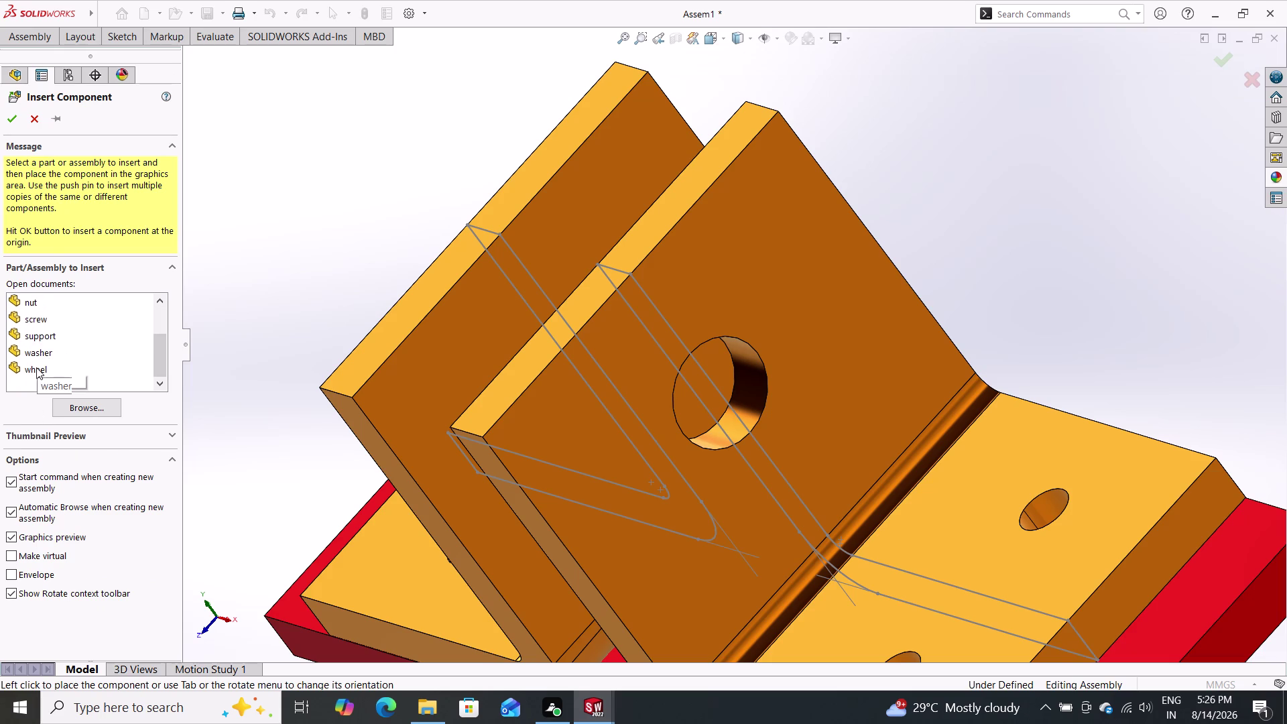
drag(38, 367, 257, 193)
click(257, 192)
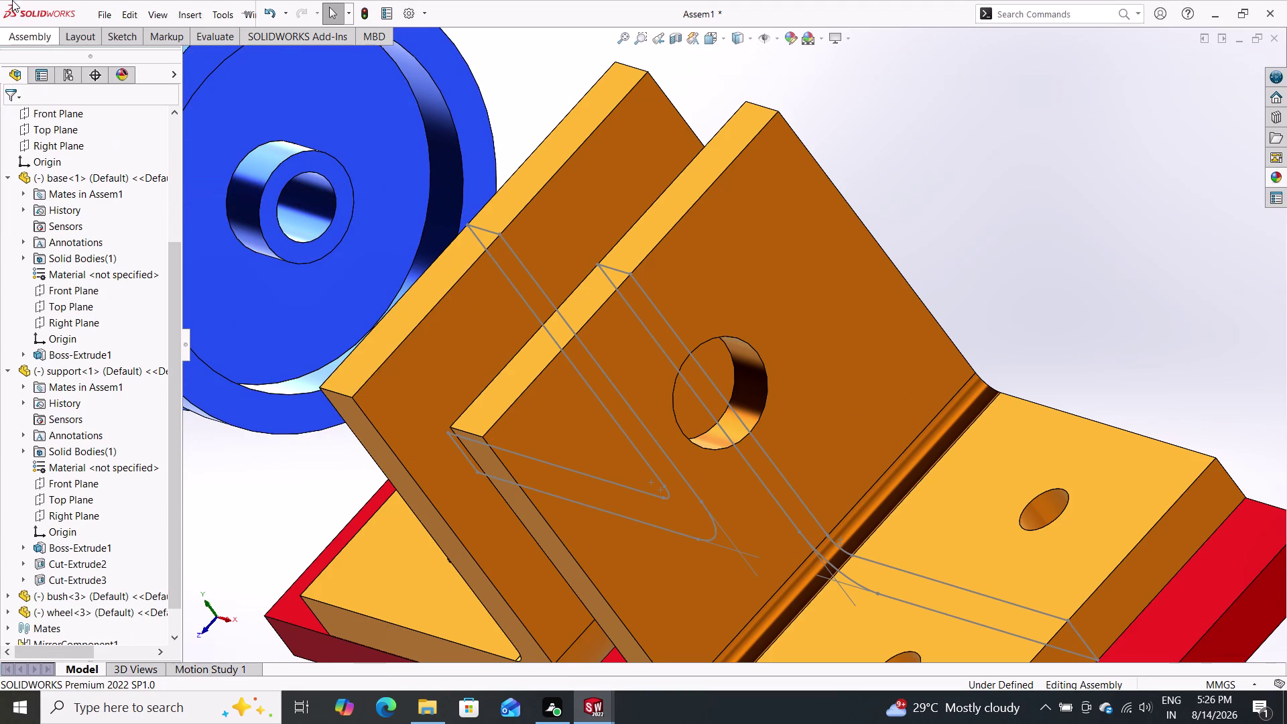
click(21, 33)
Mate the new wheel's bore concentric with the support's mounting hole.
double_click(160, 71)
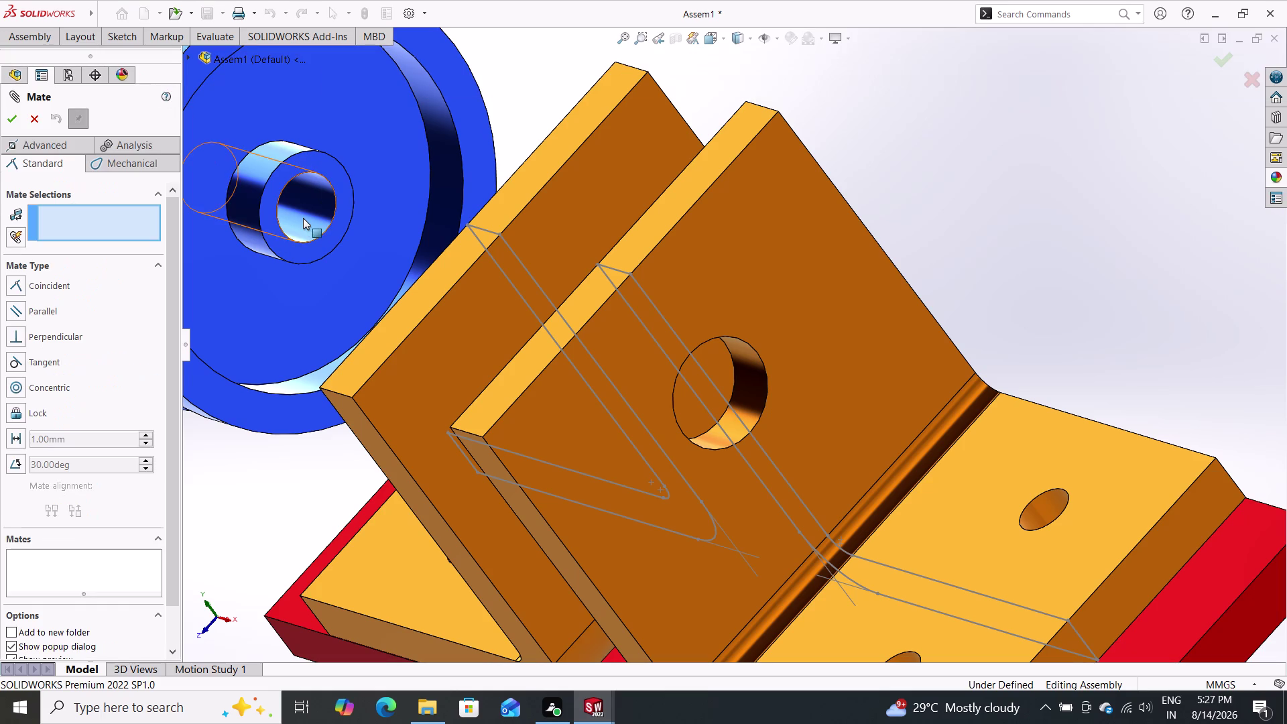
click(303, 218)
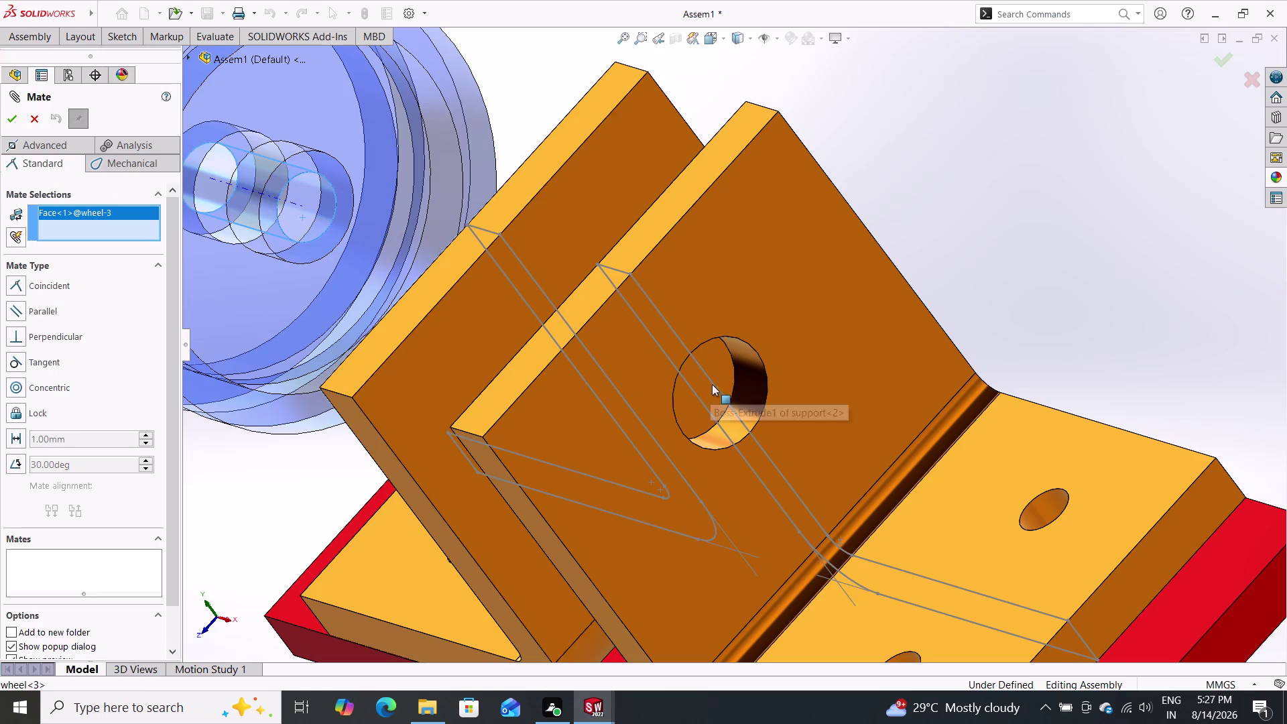
click(745, 403)
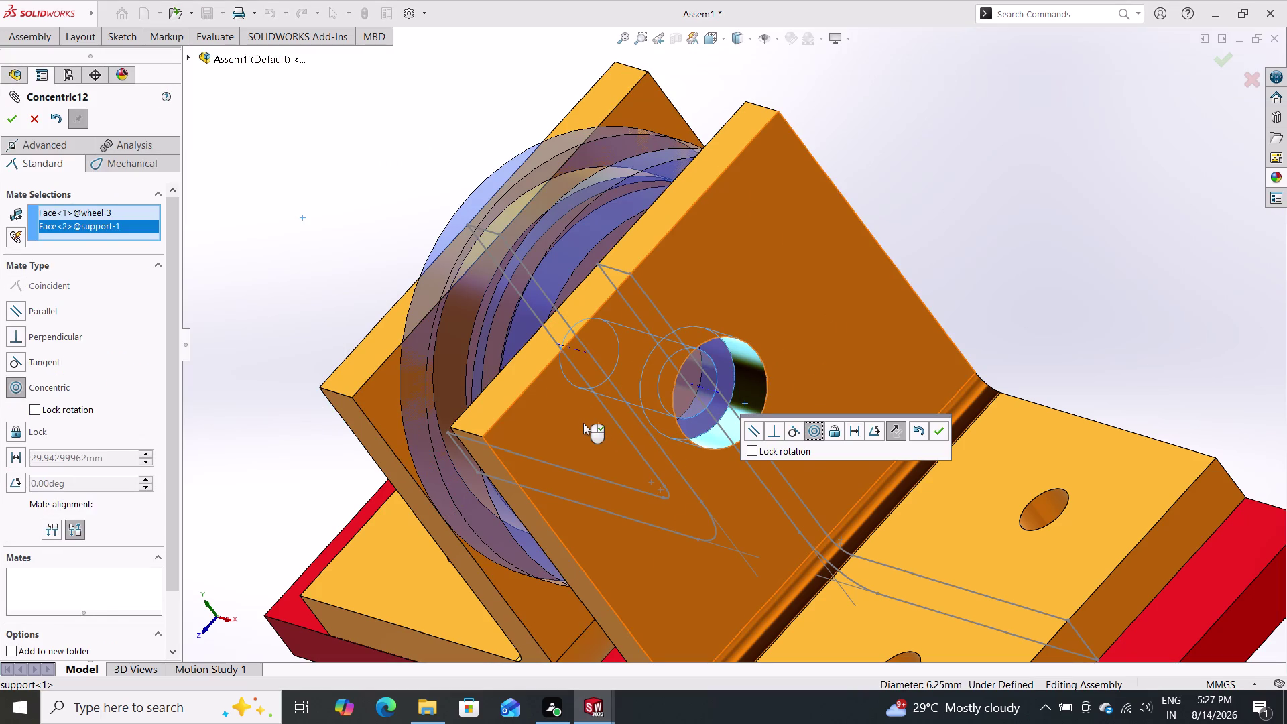
click(941, 435)
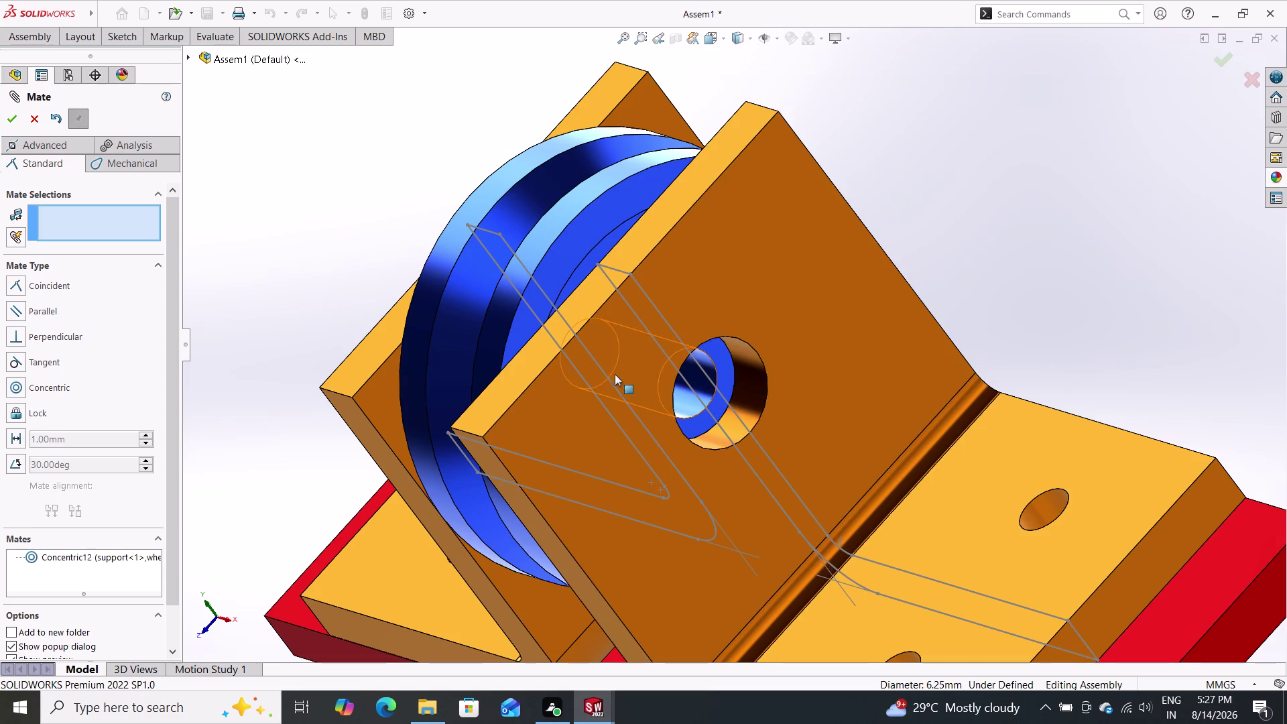
double_click(541, 291)
drag(537, 283, 442, 268)
click(442, 268)
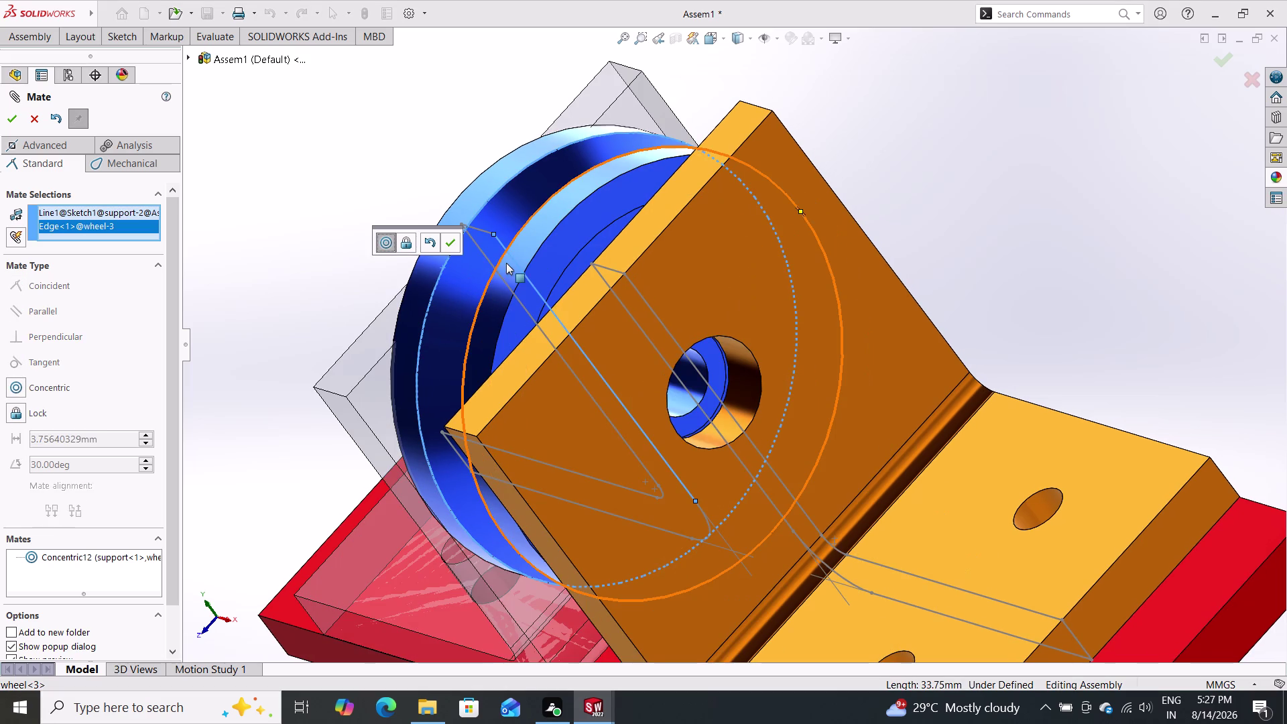
key(Escape)
key(Escape)
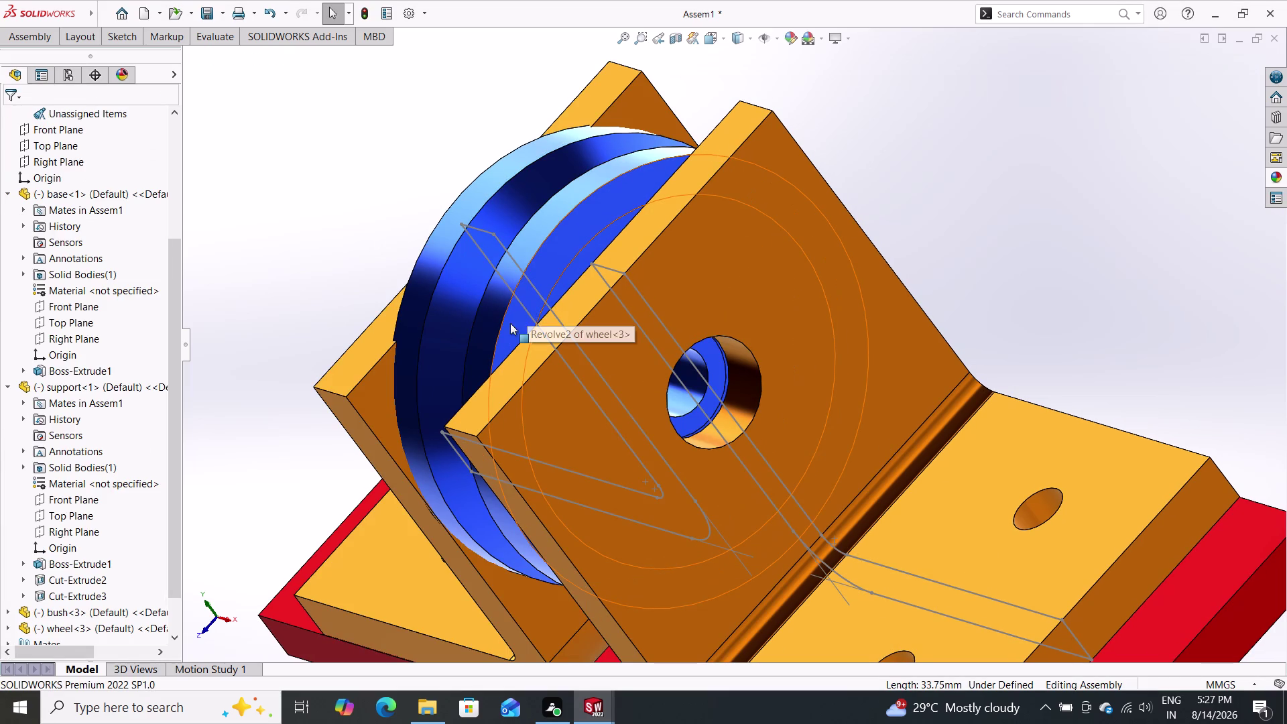
drag(545, 293, 487, 279)
click(487, 279)
key(Escape)
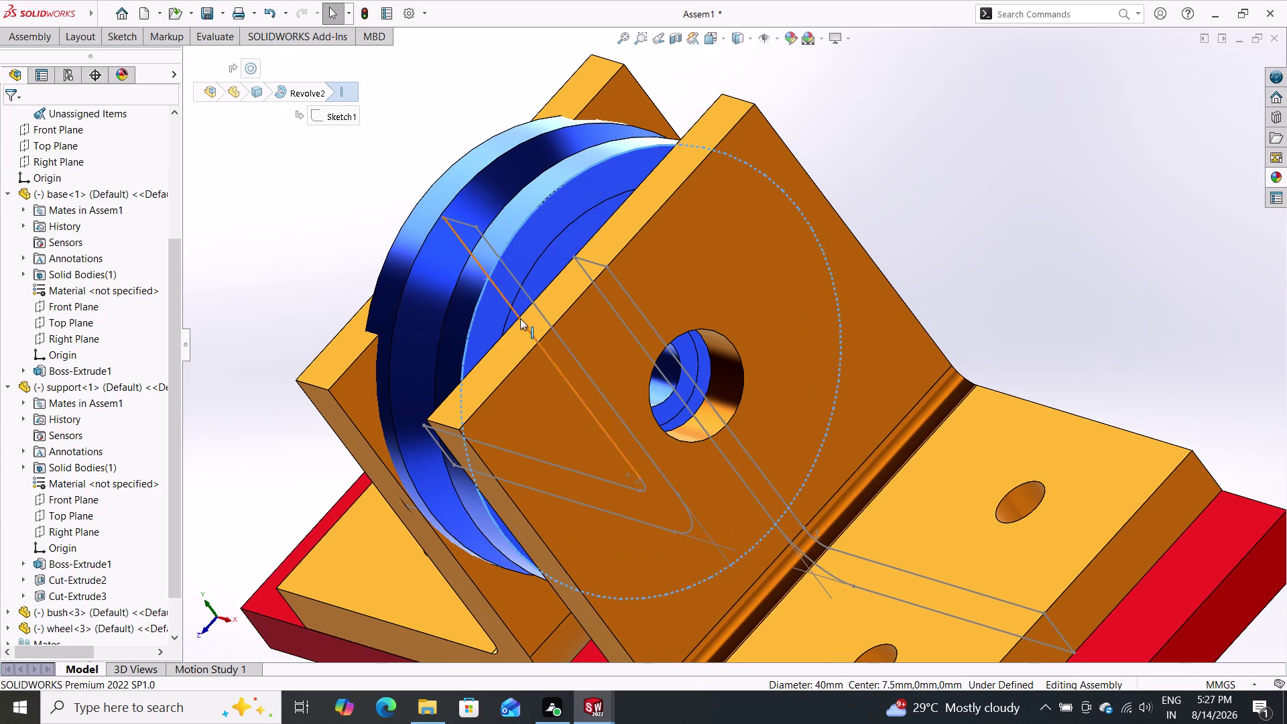
key(Escape)
drag(461, 273, 565, 317)
click(566, 316)
drag(567, 316, 780, 342)
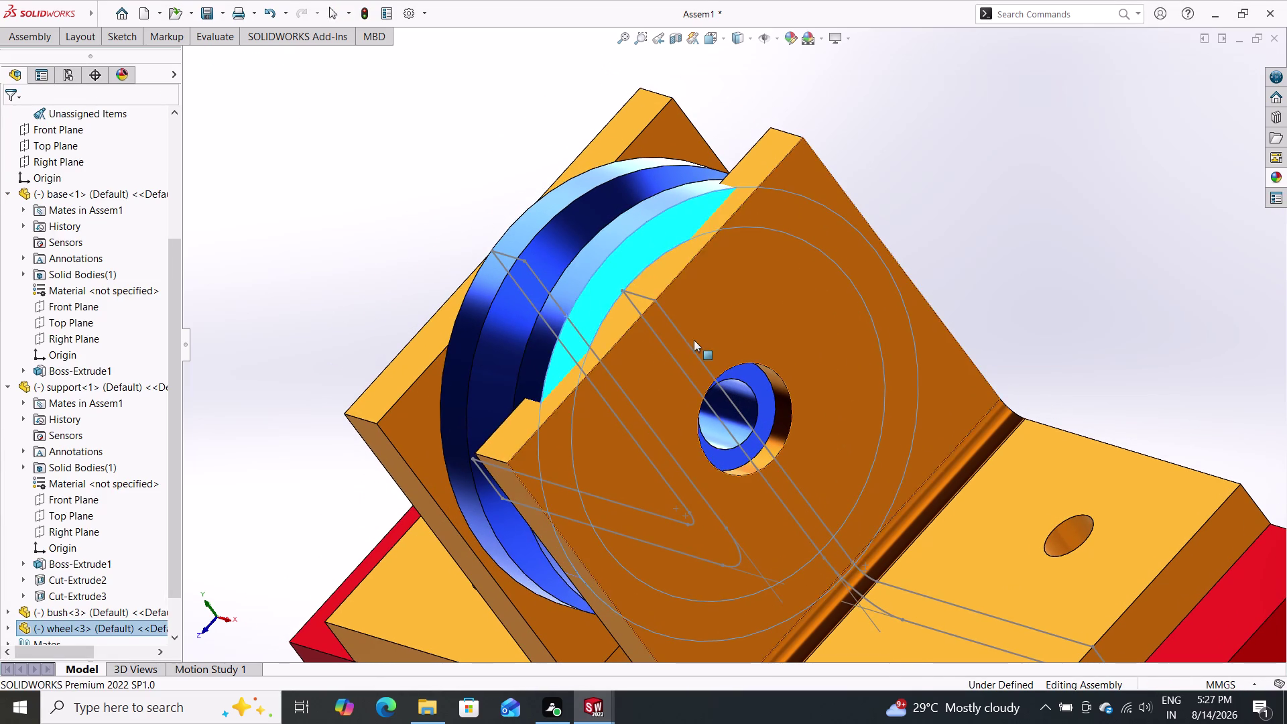
drag(558, 311, 727, 395)
drag(767, 346, 956, 373)
click(956, 372)
click(660, 380)
drag(661, 379, 854, 462)
scroll(down, 3)
scroll(up, 3)
scroll(up, 3)
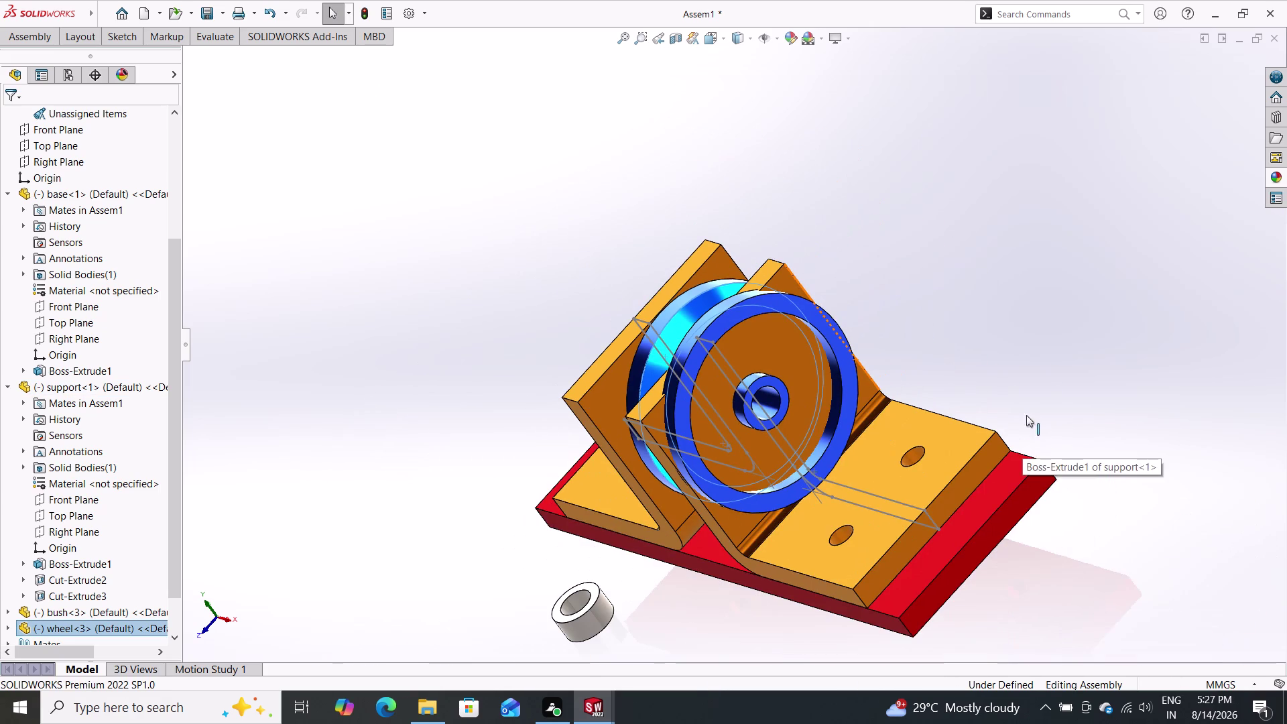
double_click(653, 337)
drag(705, 355, 715, 361)
click(715, 360)
click(681, 349)
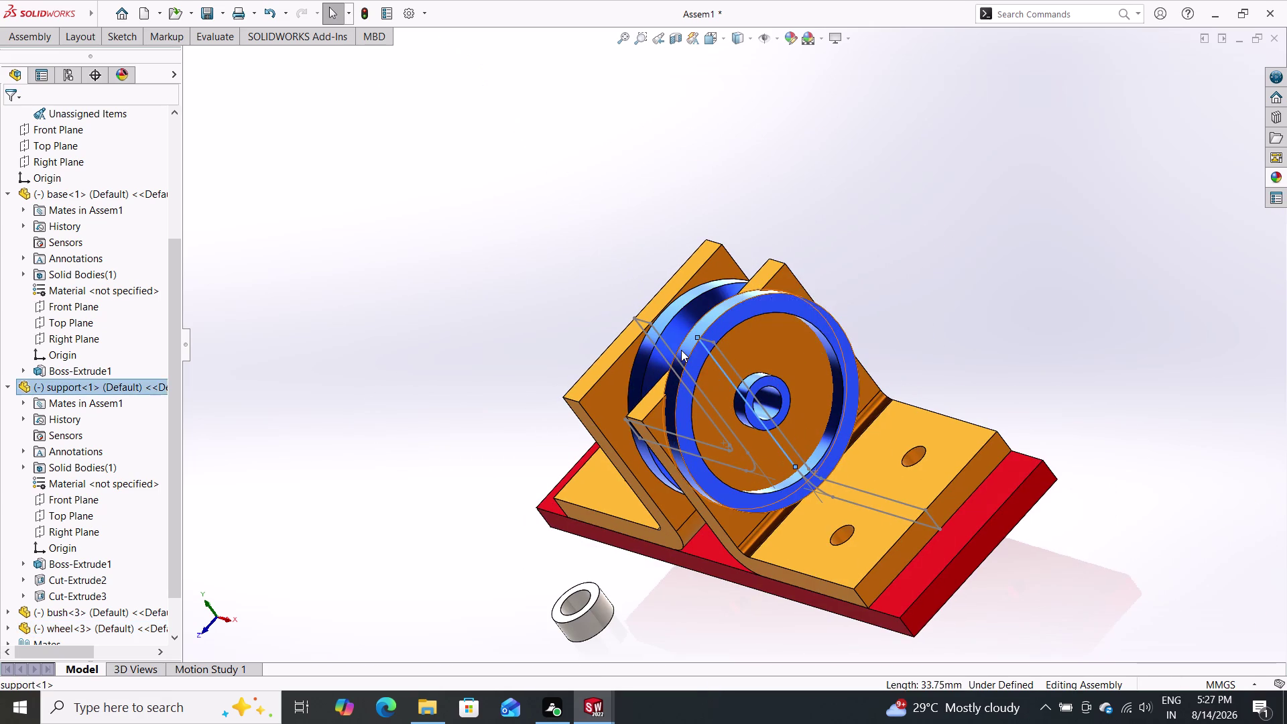
drag(681, 350, 707, 368)
drag(721, 374, 749, 389)
key(Escape)
key(Escape)
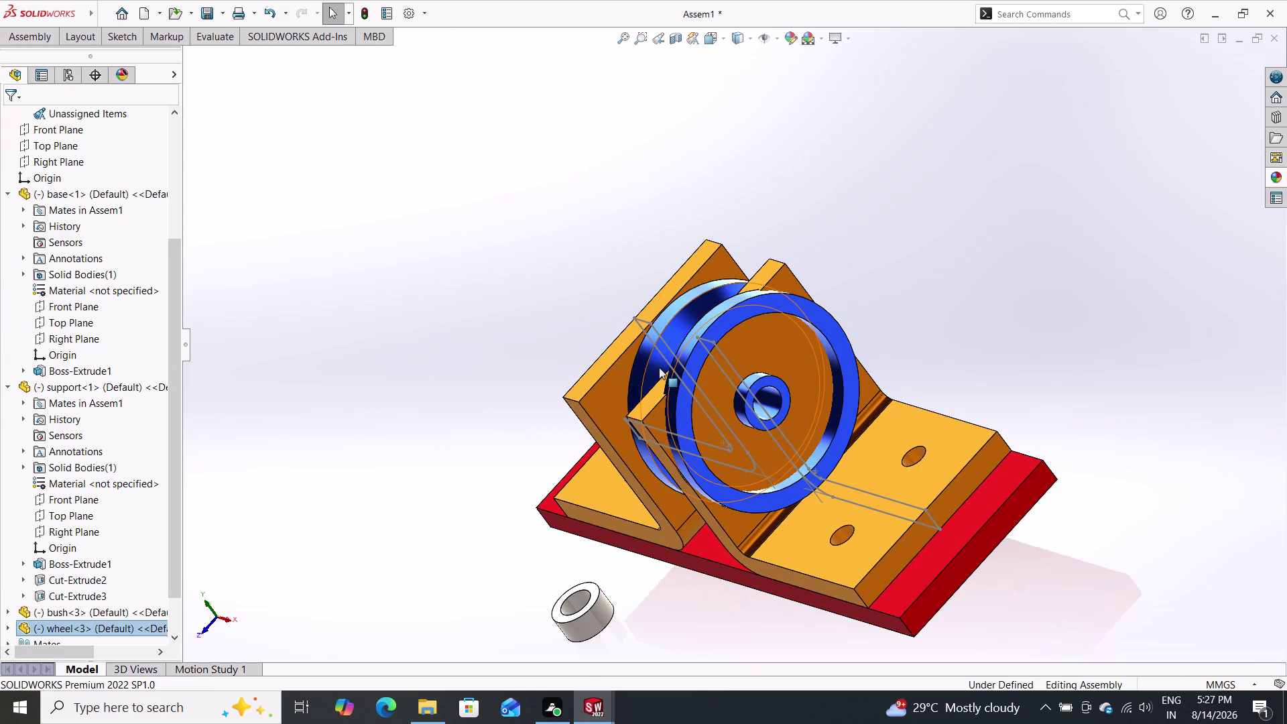
drag(654, 362, 977, 439)
click(977, 438)
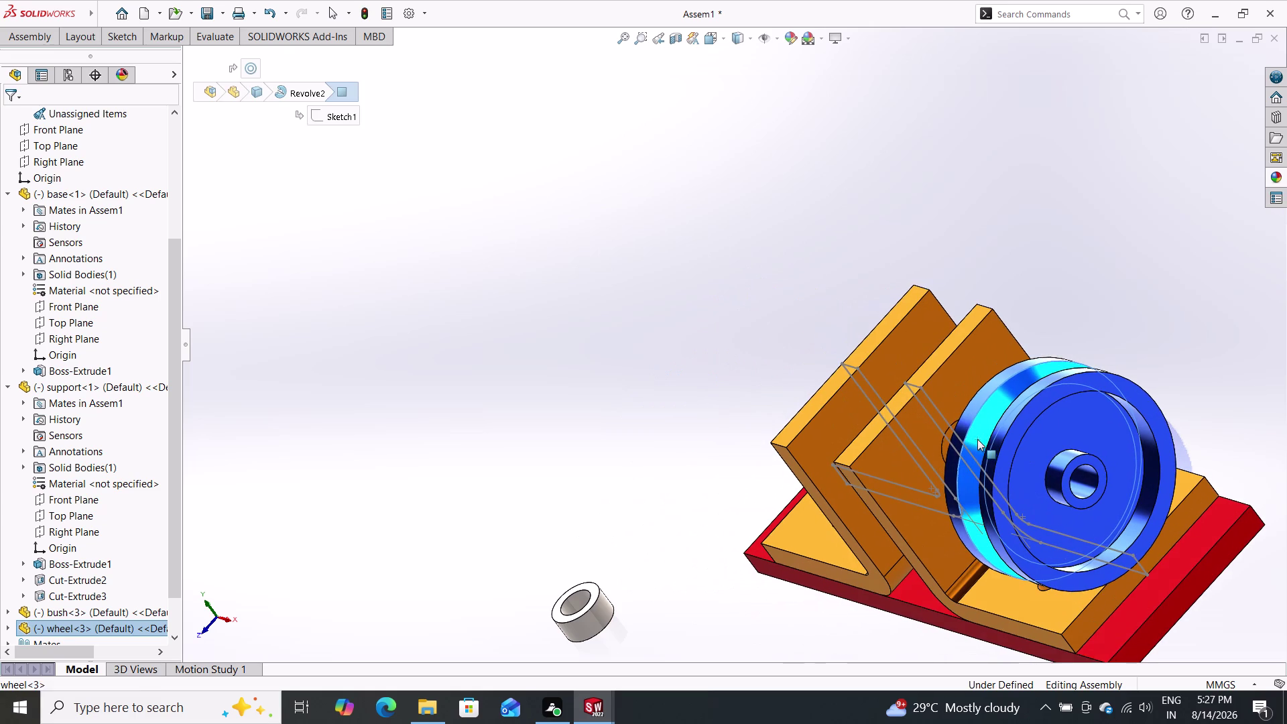
scroll(up, 3)
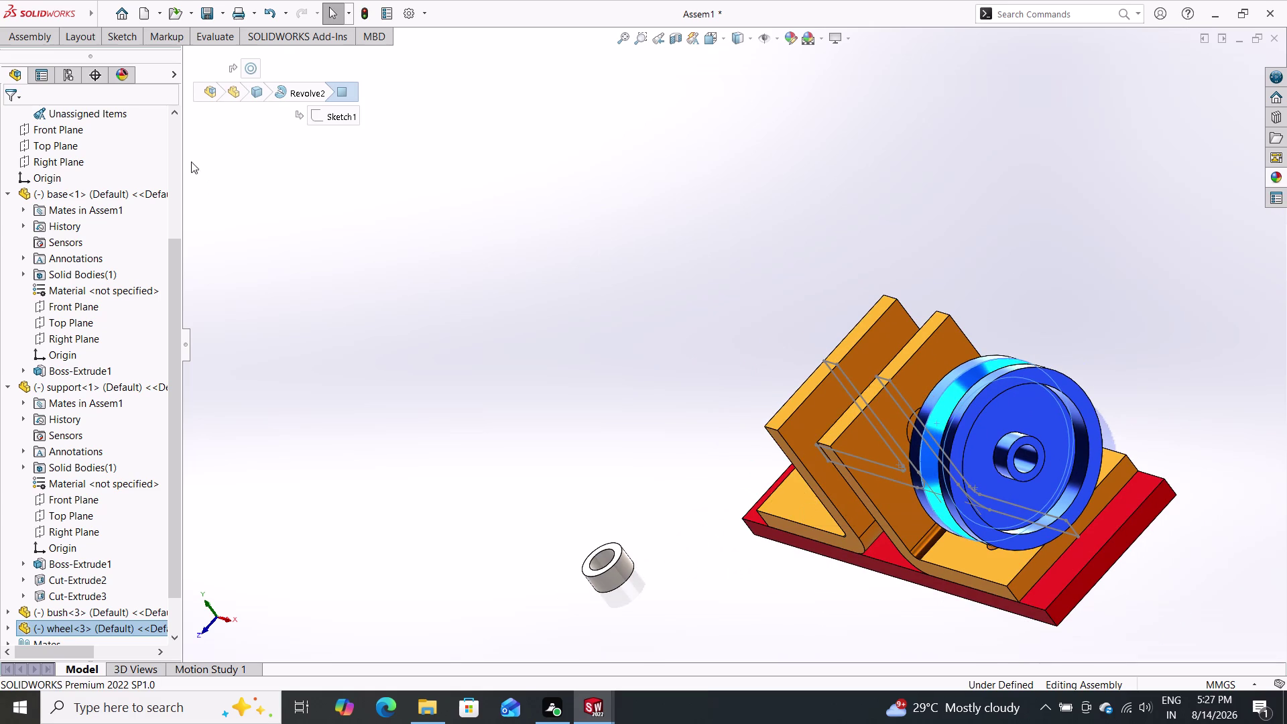
double_click(42, 48)
double_click(36, 39)
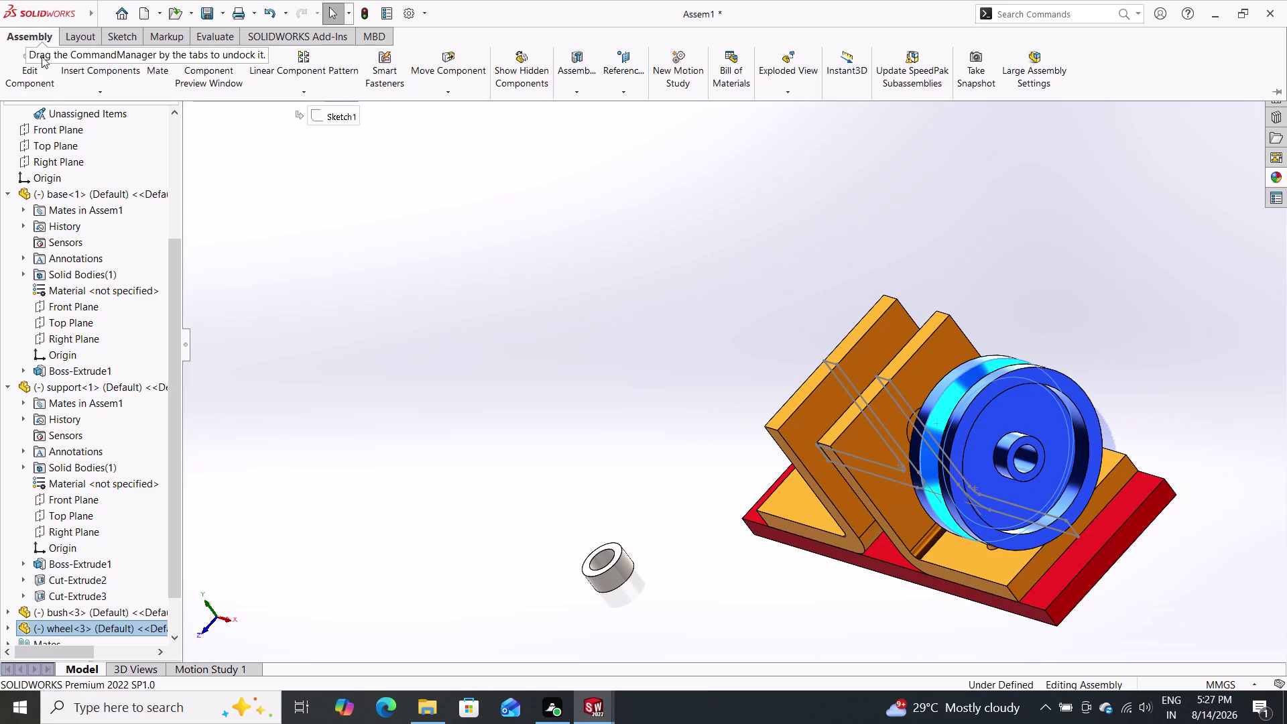
click(94, 73)
click(39, 34)
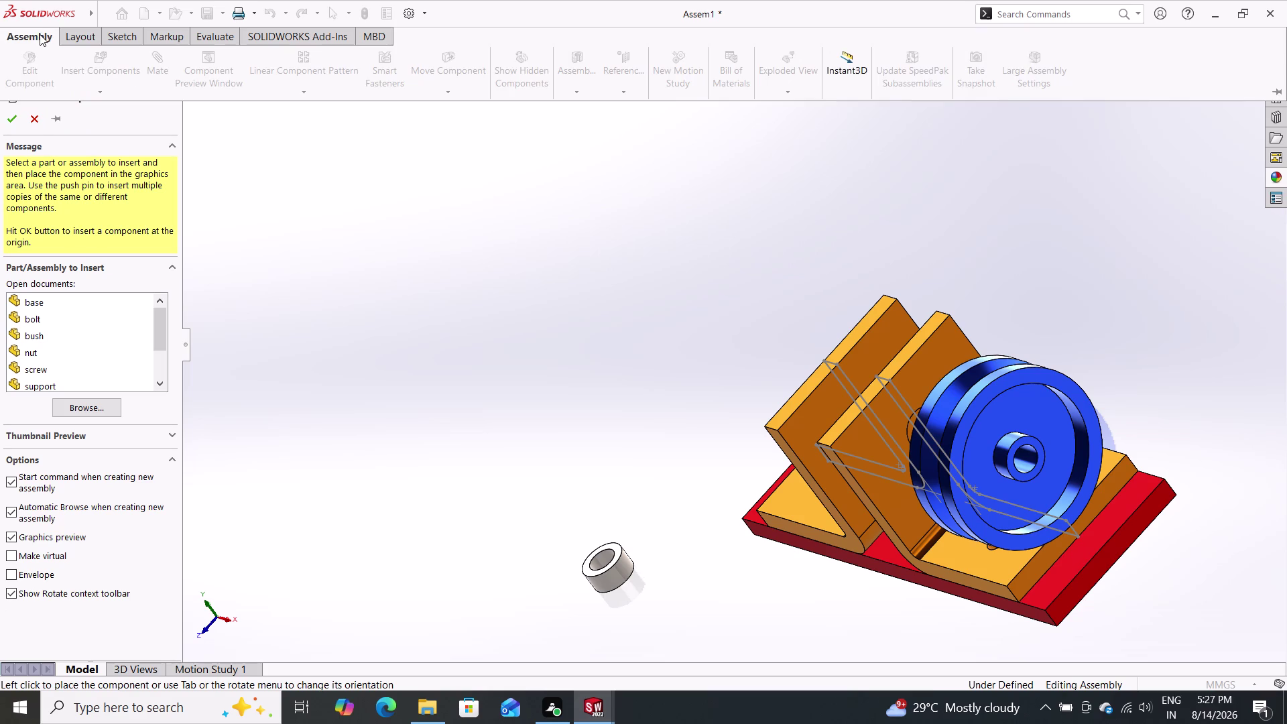
double_click(37, 124)
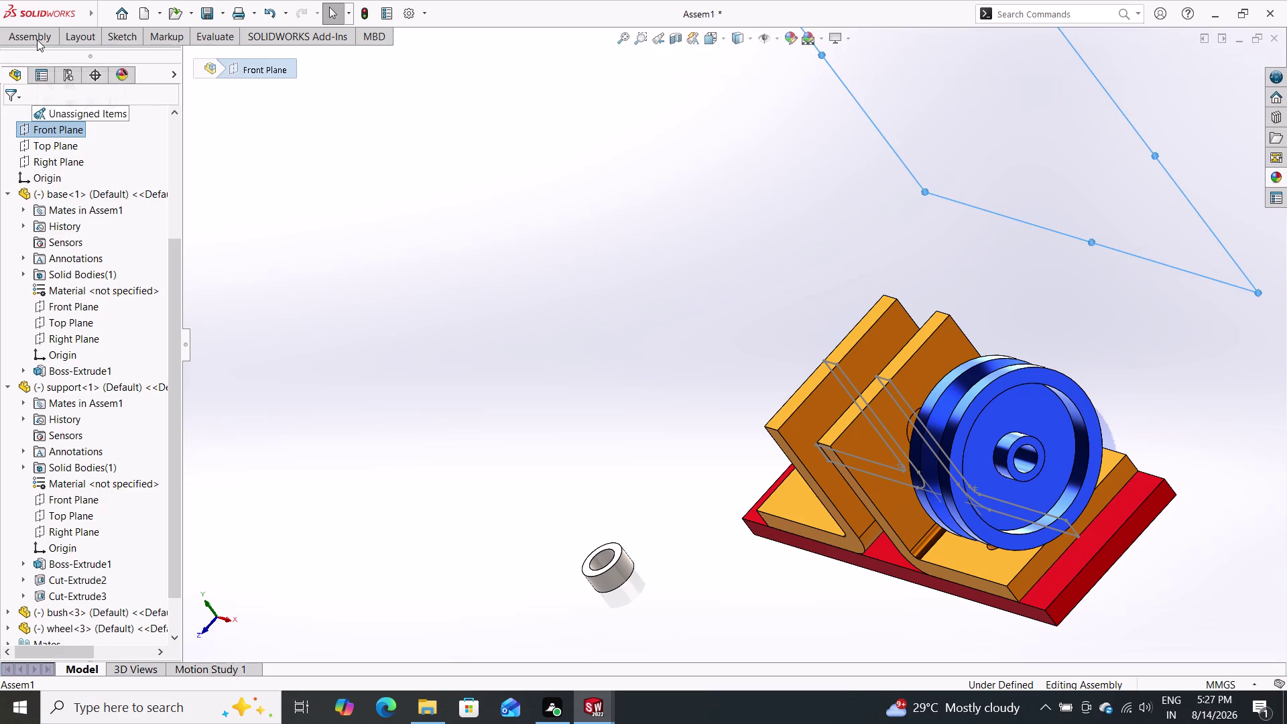
click(37, 40)
click(157, 69)
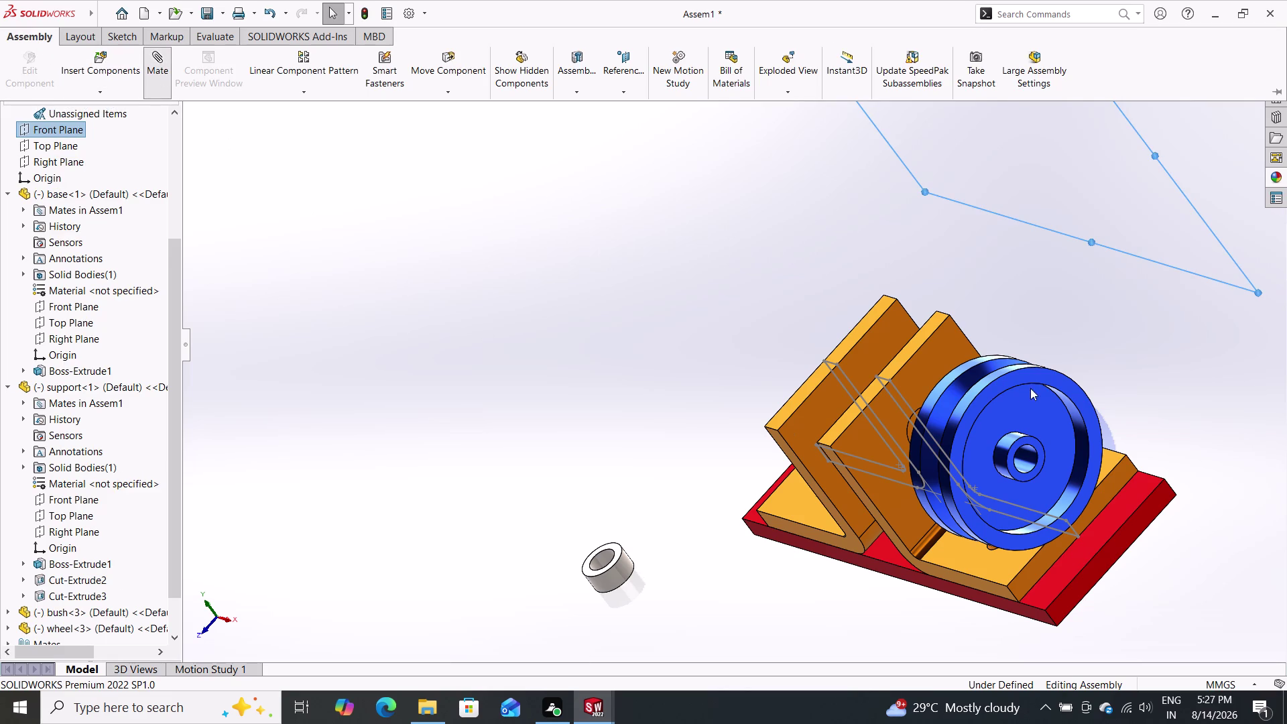
double_click(995, 384)
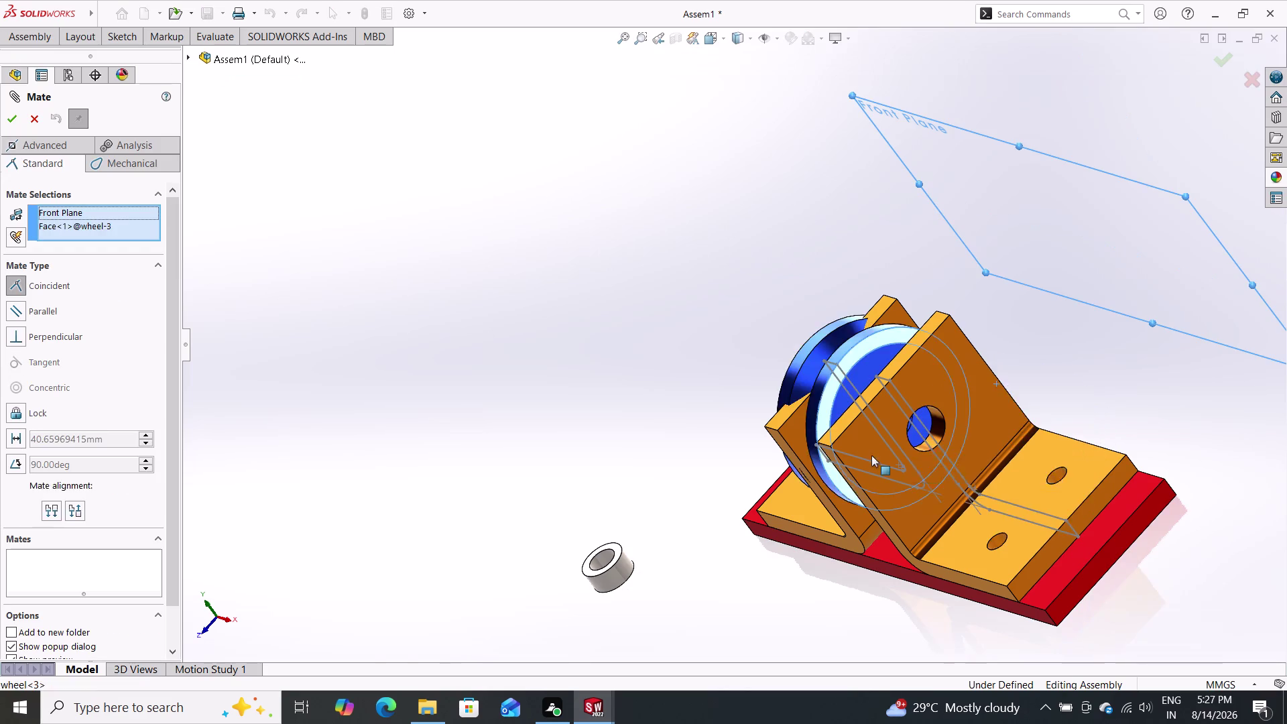
middle_drag(784, 547, 912, 677)
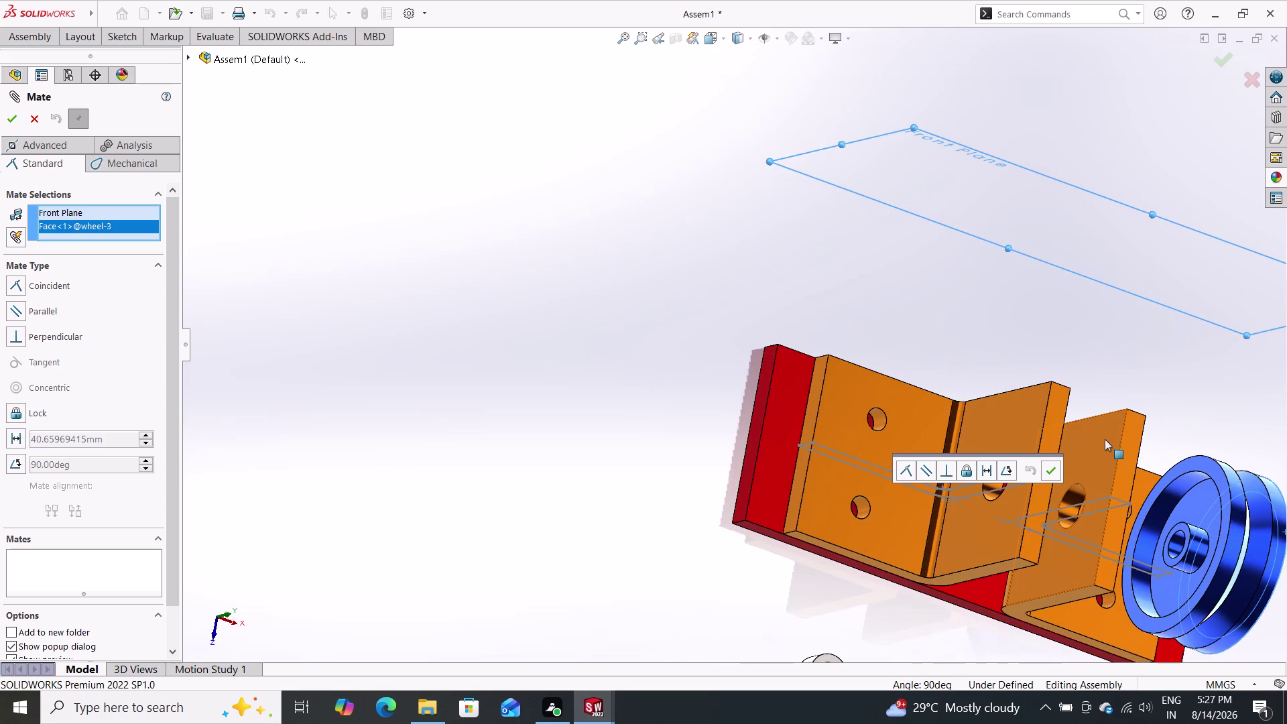
click(1084, 455)
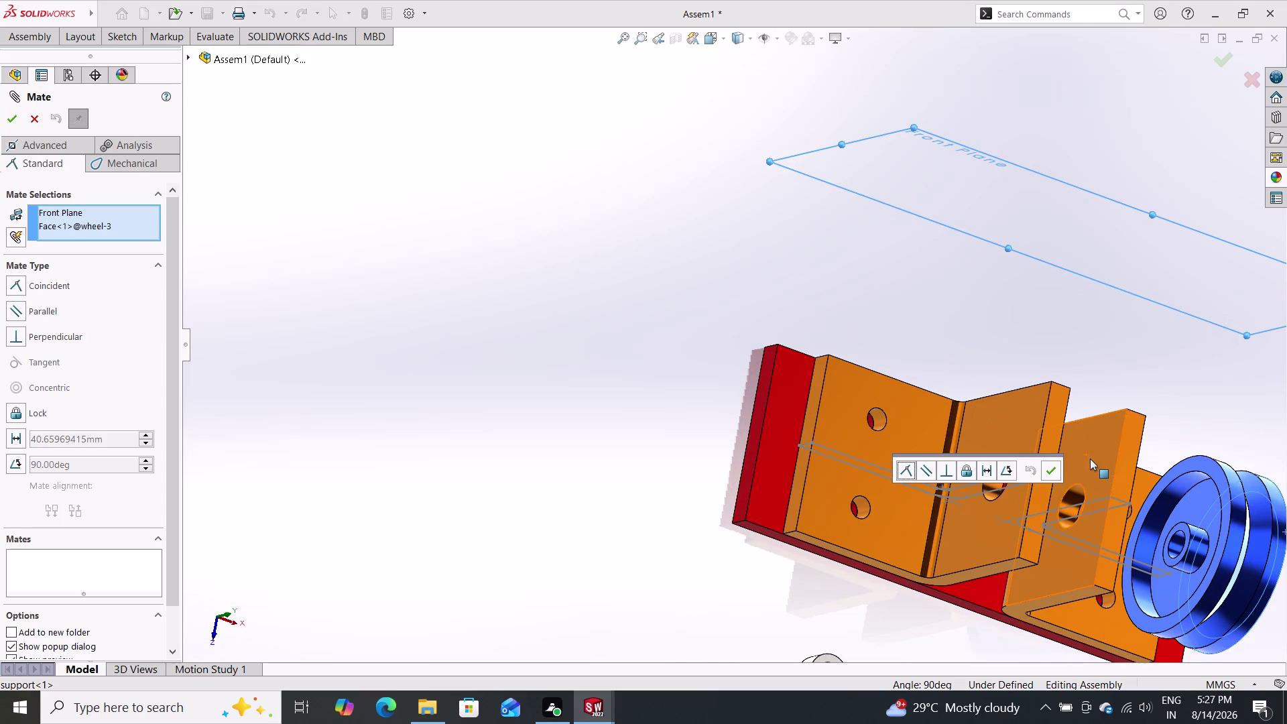
click(1052, 468)
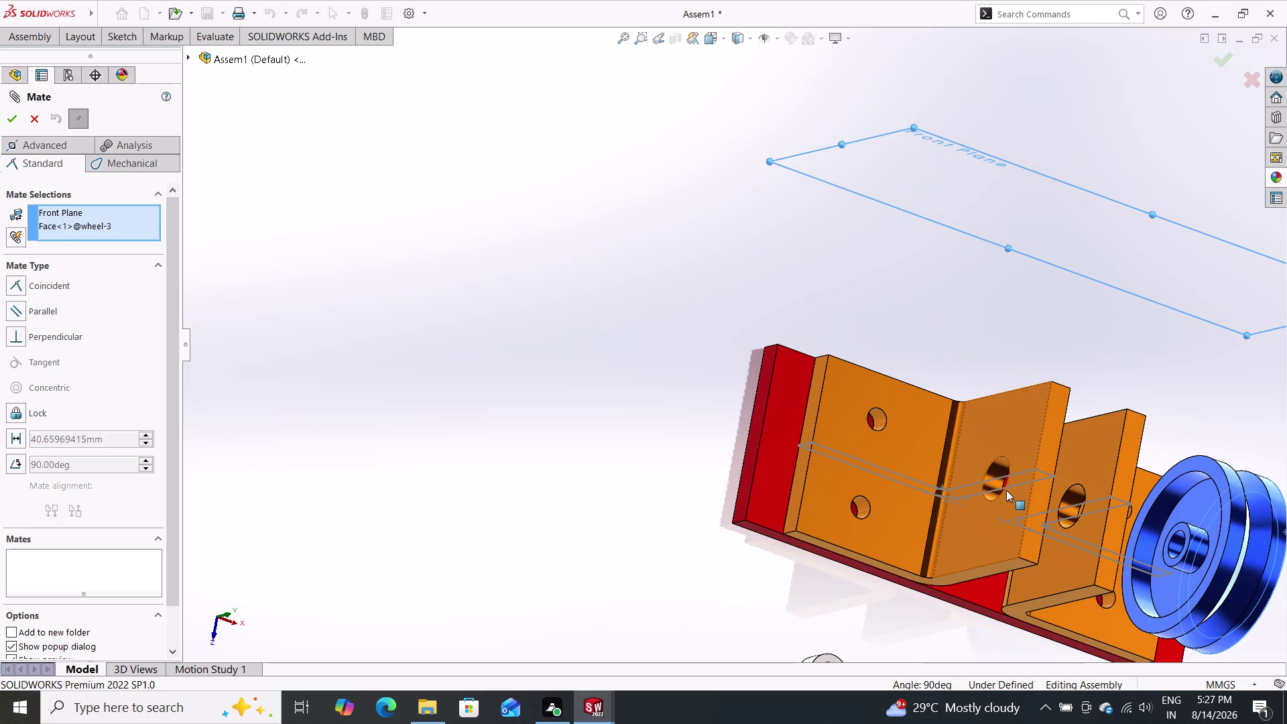
key(ctrl+z)
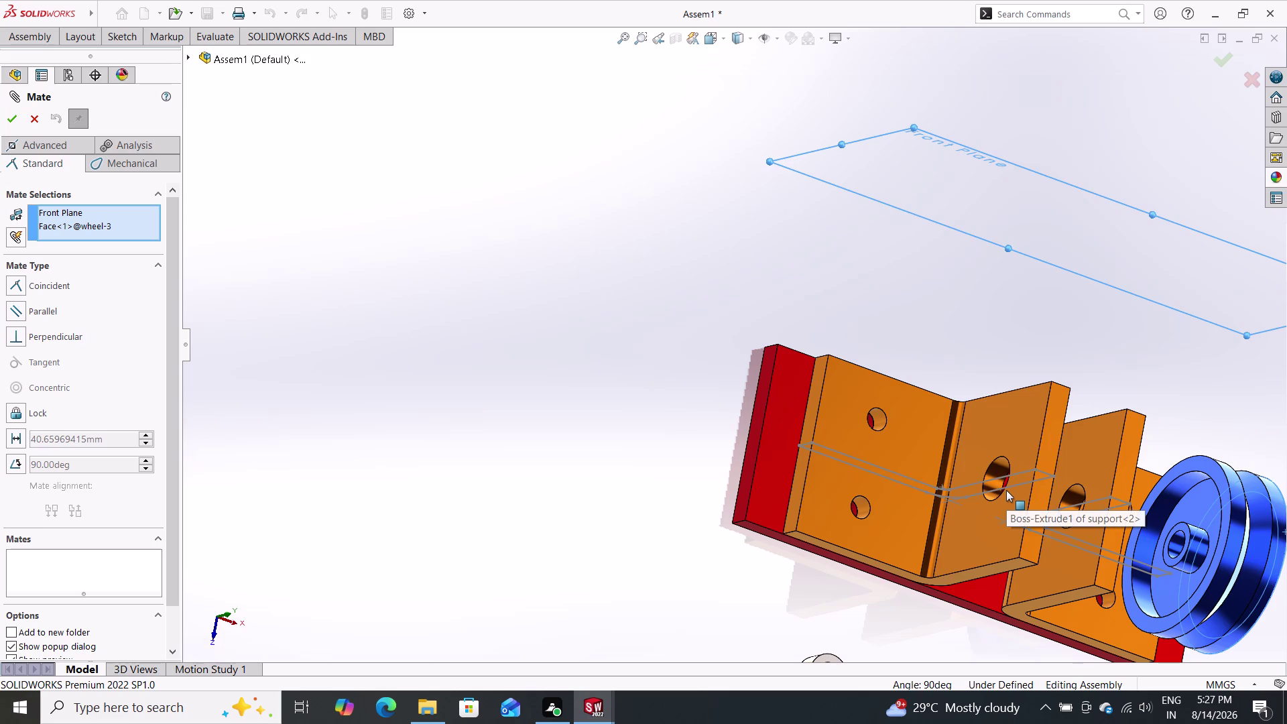
key(ctrl+z)
key(Escape)
key(Escape)
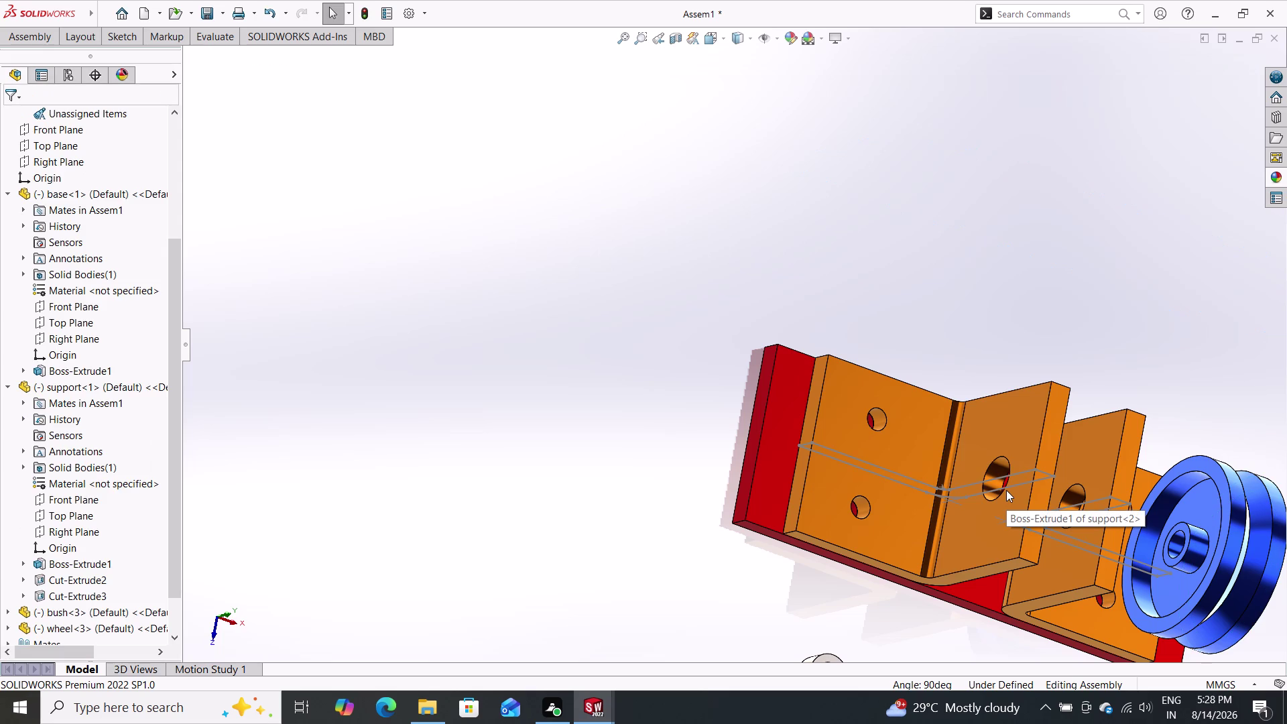
Undo the recent assembly changes ten times with Ctrl+Z.
key(ctrl+z)
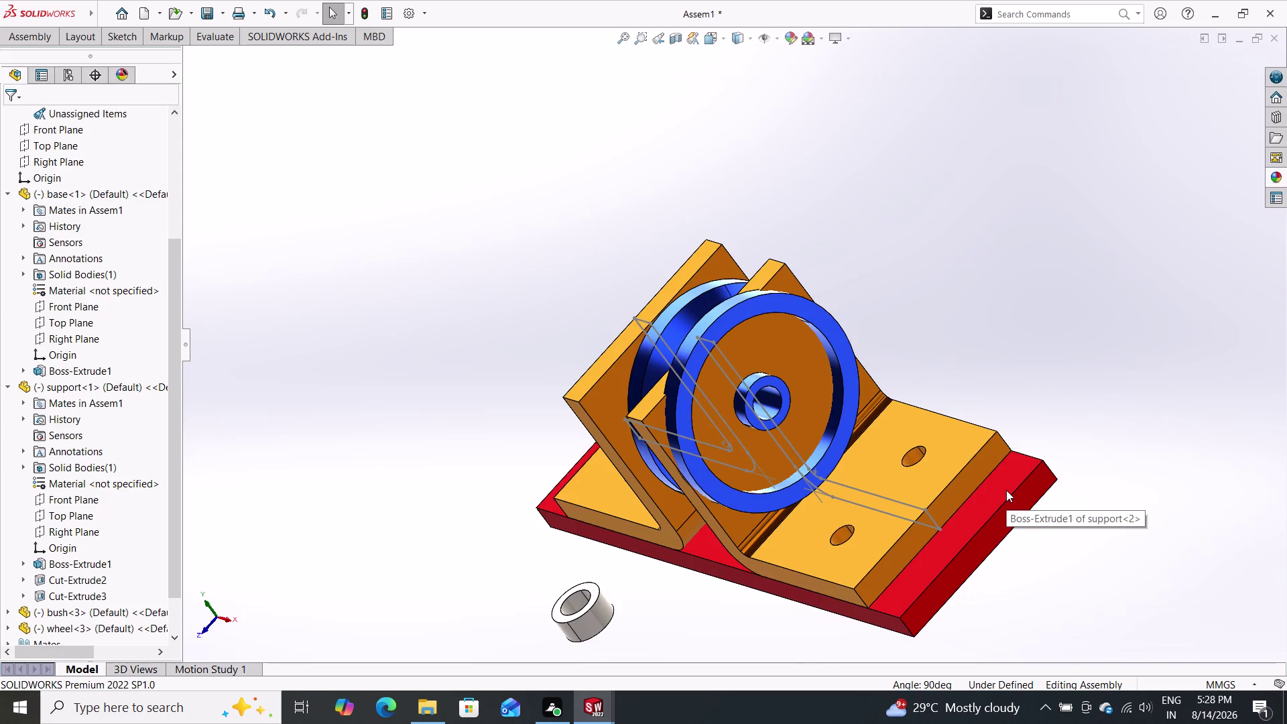
key(ctrl+z)
key(ctrl+z)
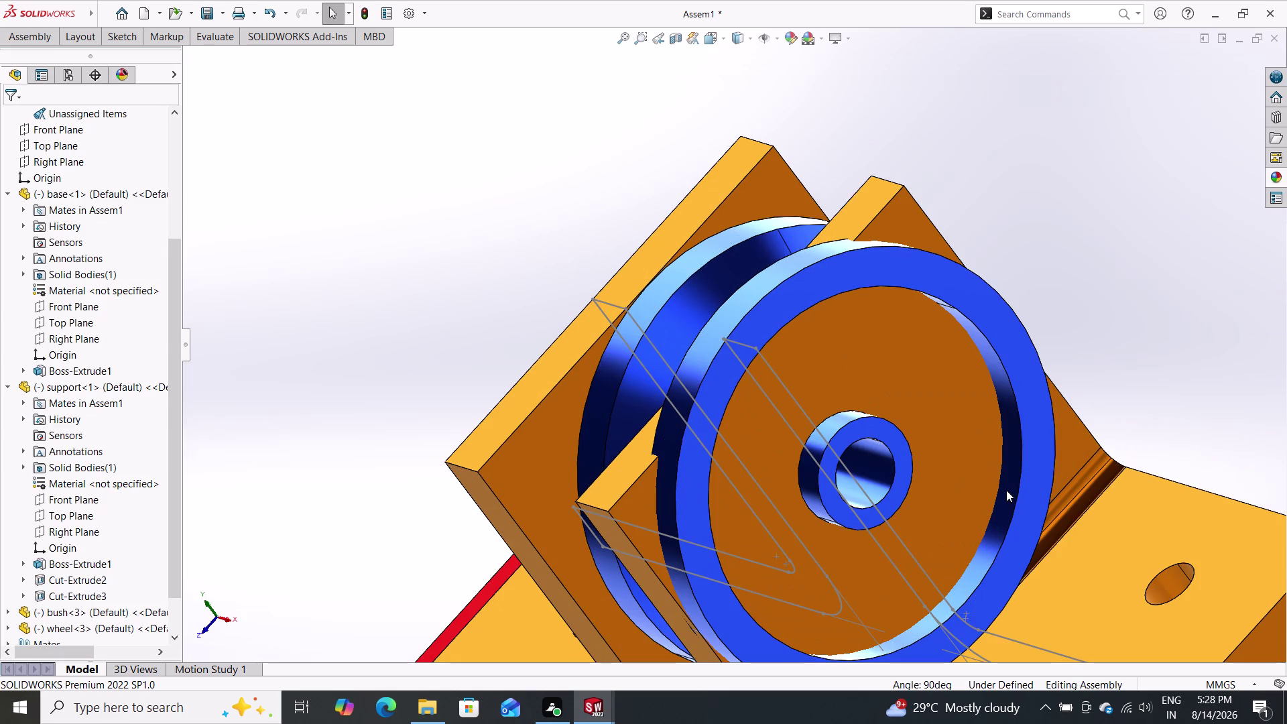
key(ctrl+z)
key(ctrl+z)
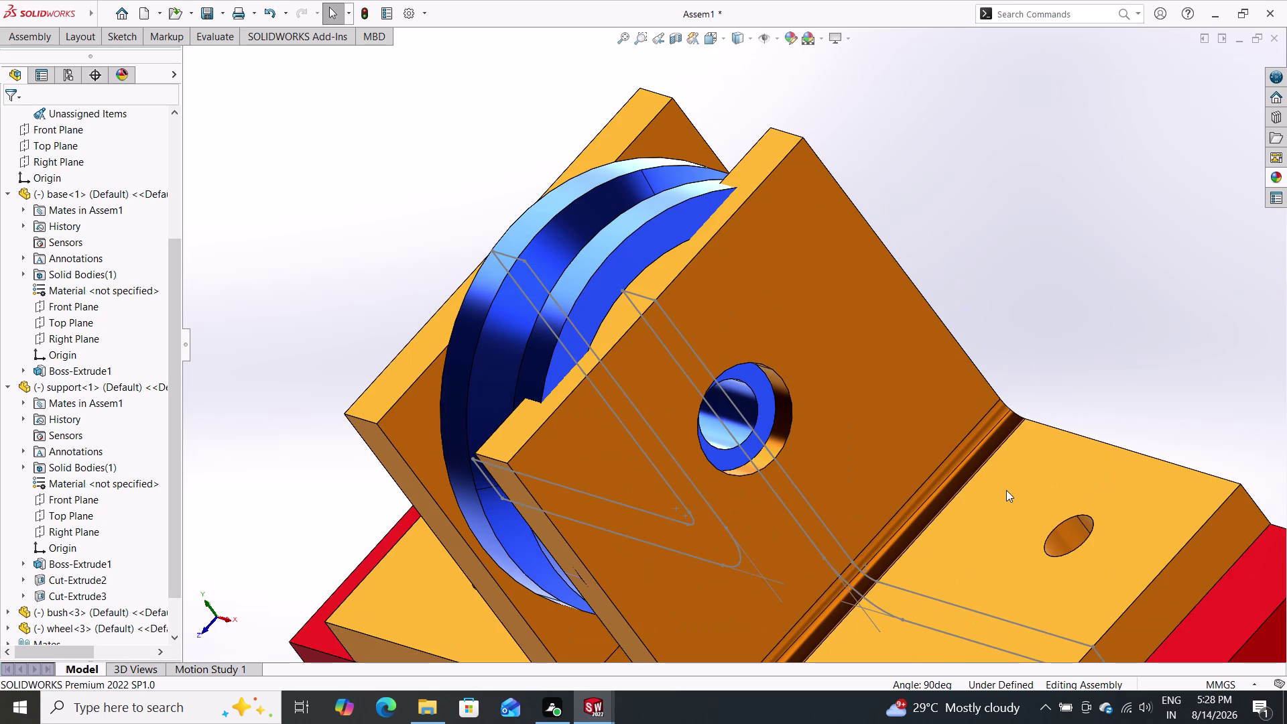
key(ctrl+z)
key(ctrl+z)
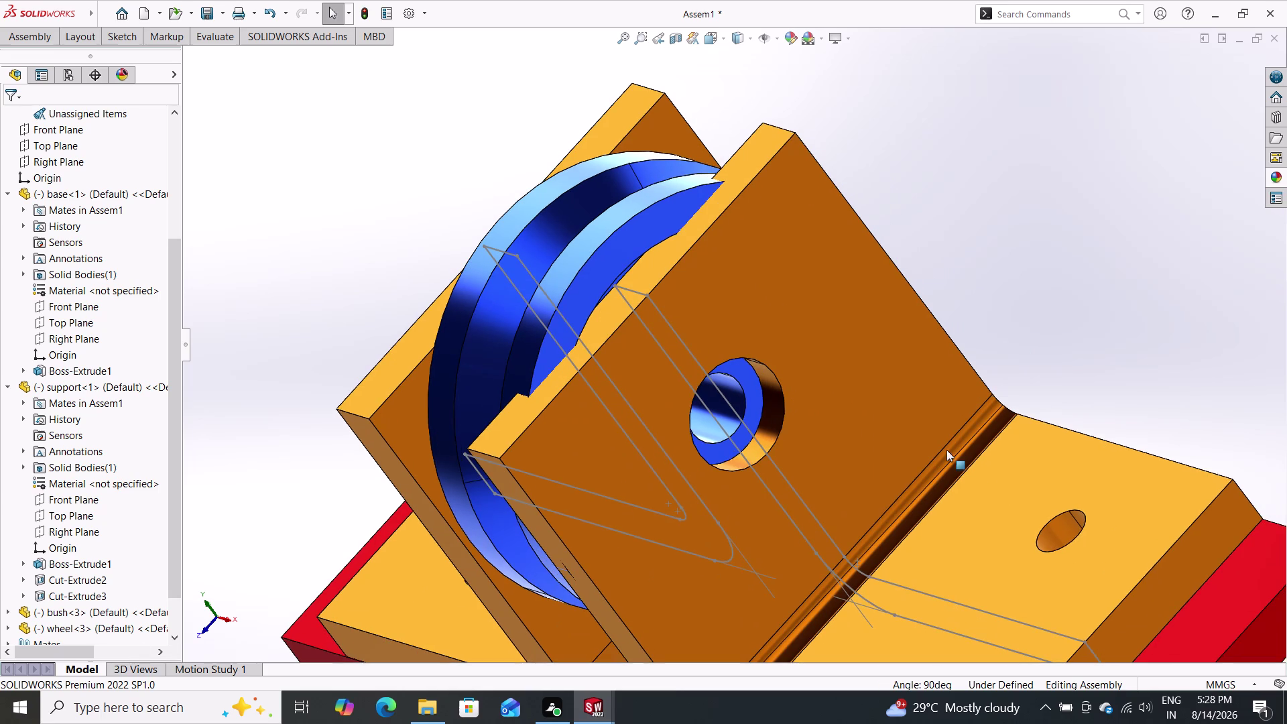
key(ctrl+z)
key(ctrl+z)
key(ctrl+z)
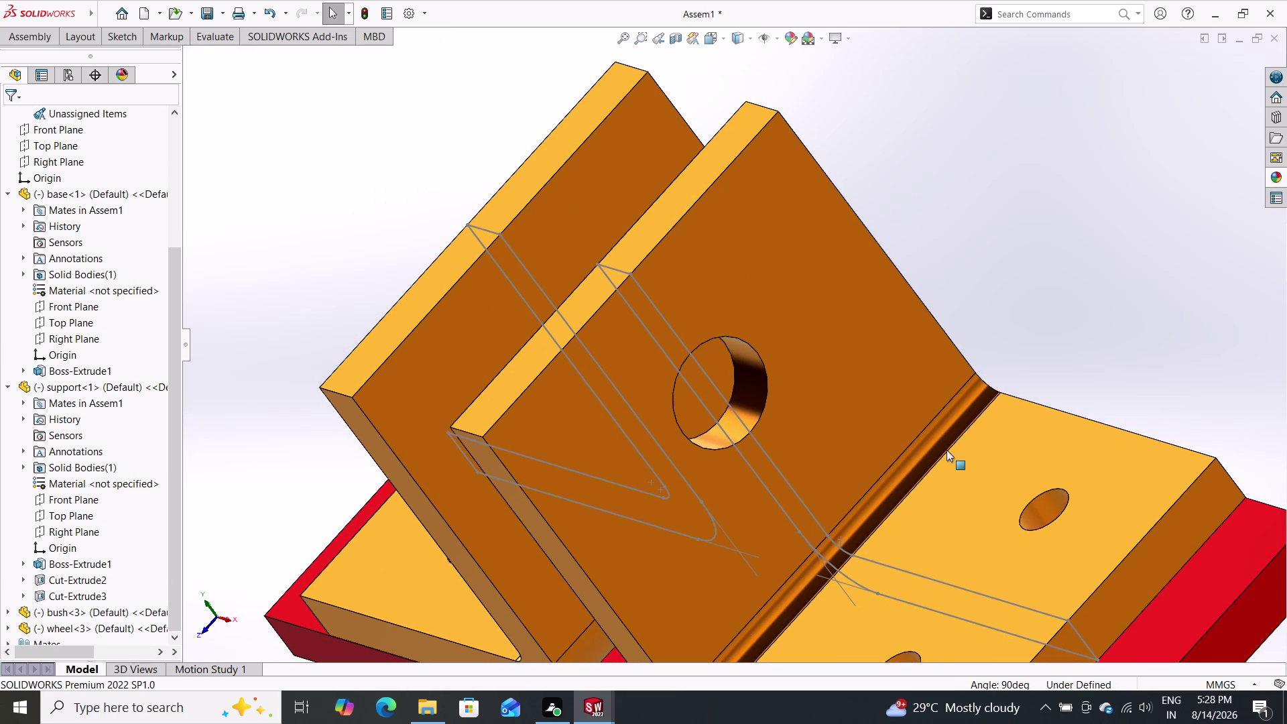
Delete the selected component from the assembly and start Insert Components.
scroll(down, 3)
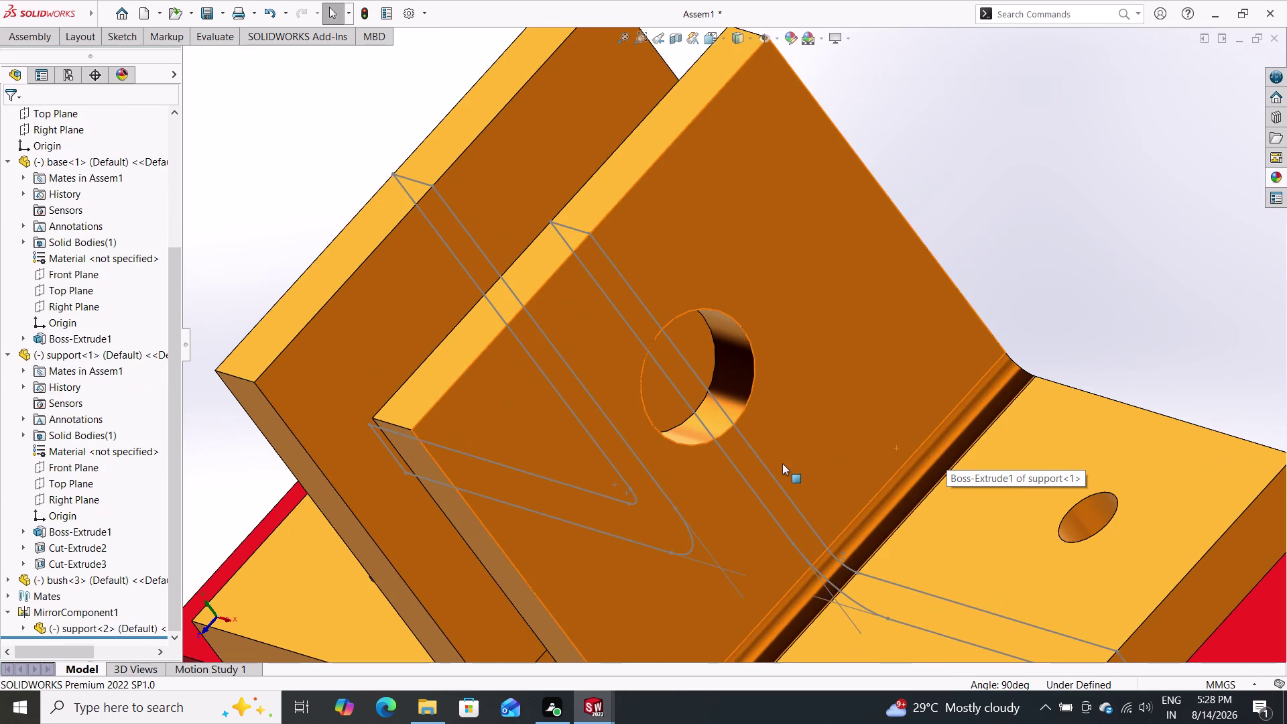
scroll(up, 3)
click(622, 599)
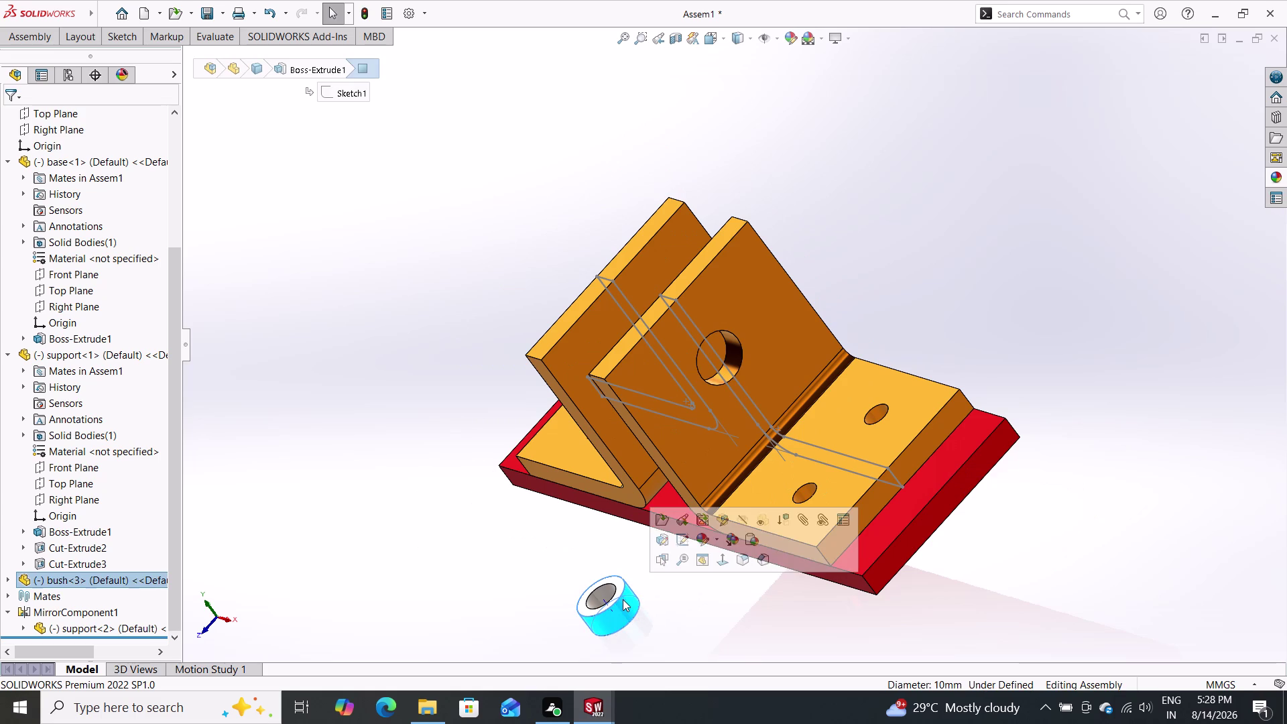
key(Delete)
double_click(752, 273)
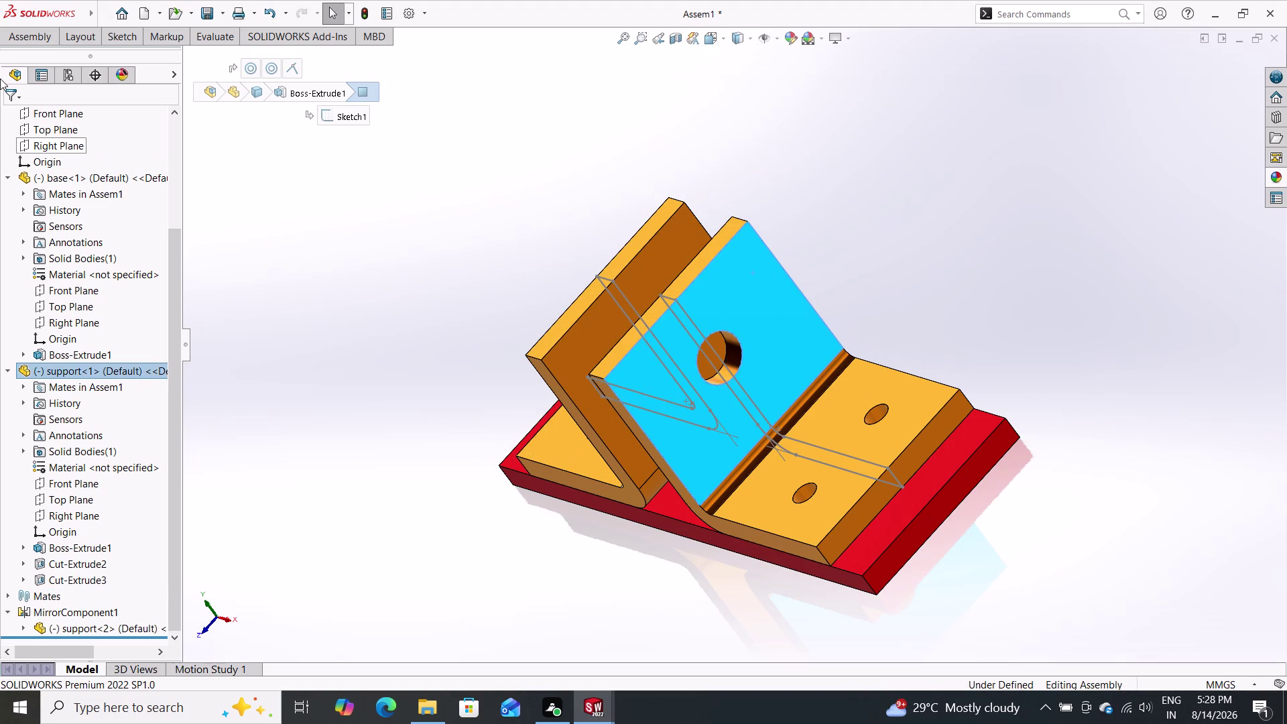
click(35, 46)
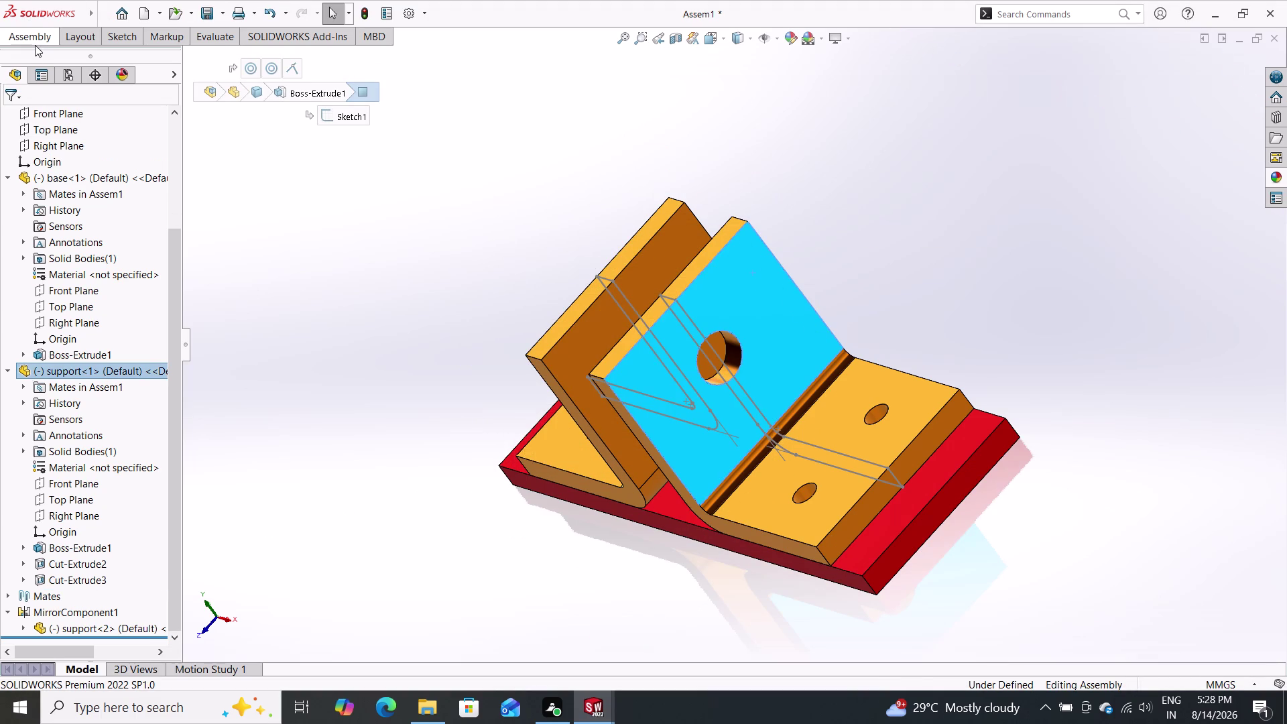
click(38, 34)
click(93, 61)
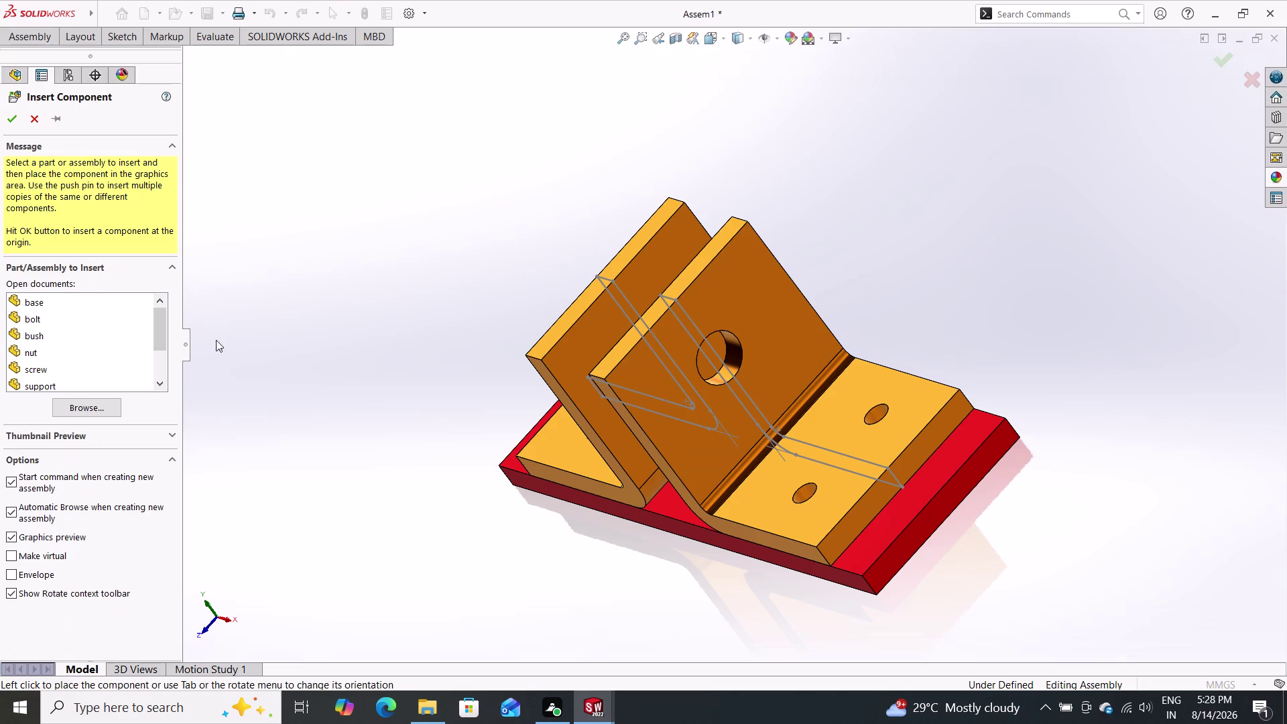
Insert a new wheel and drop it beside the supports.
scroll(down, 3)
drag(47, 369, 91, 377)
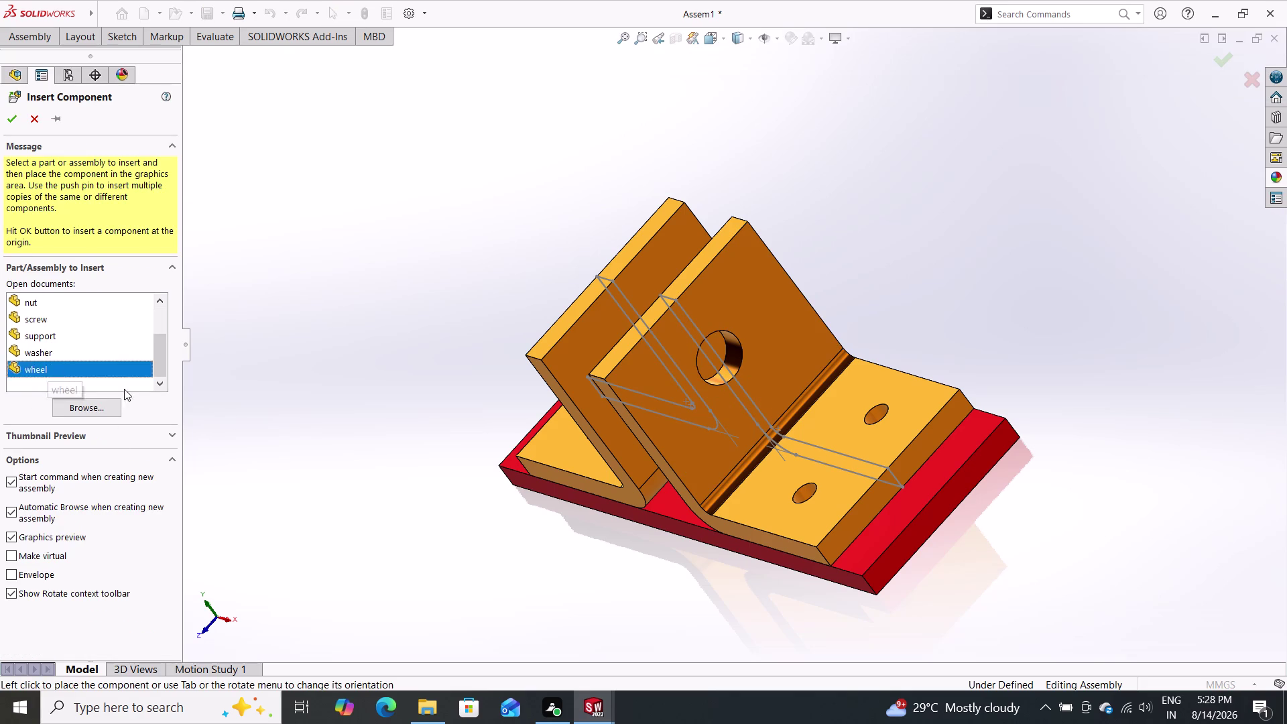
drag(91, 377, 328, 402)
drag(343, 396, 271, 324)
click(270, 324)
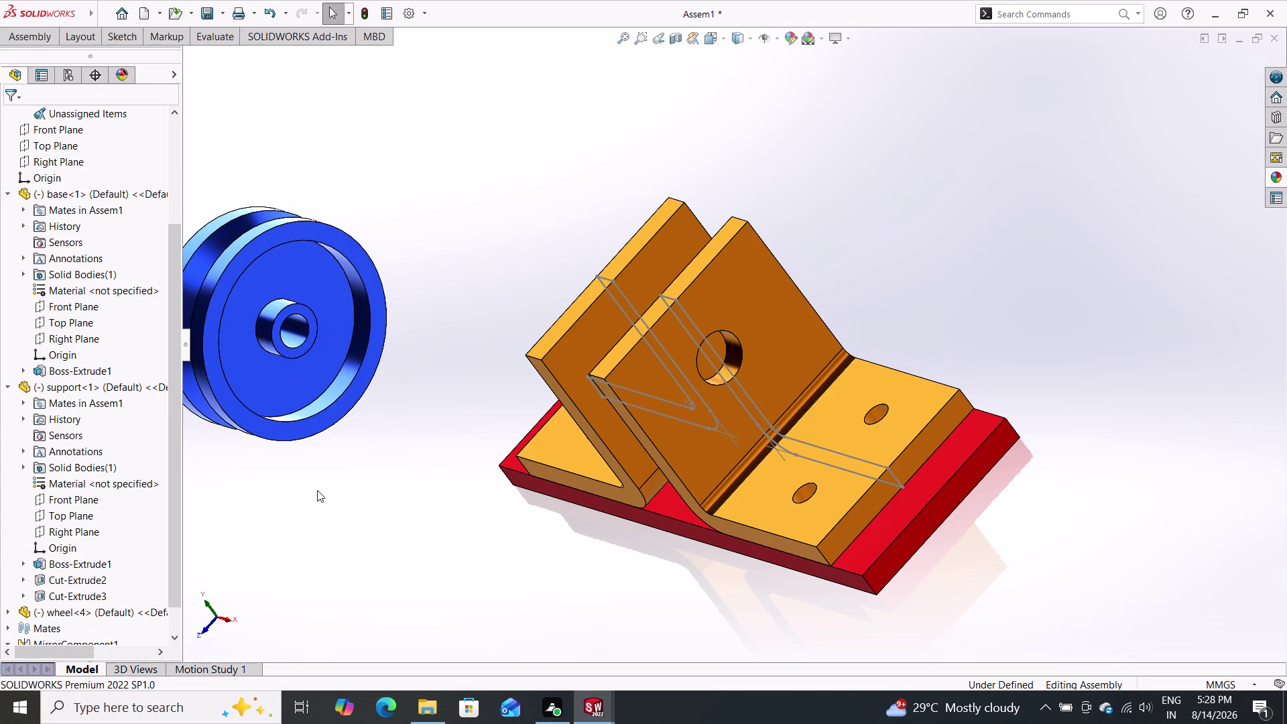
Mate the new wheel's round face concentric with the support's hole.
click(13, 28)
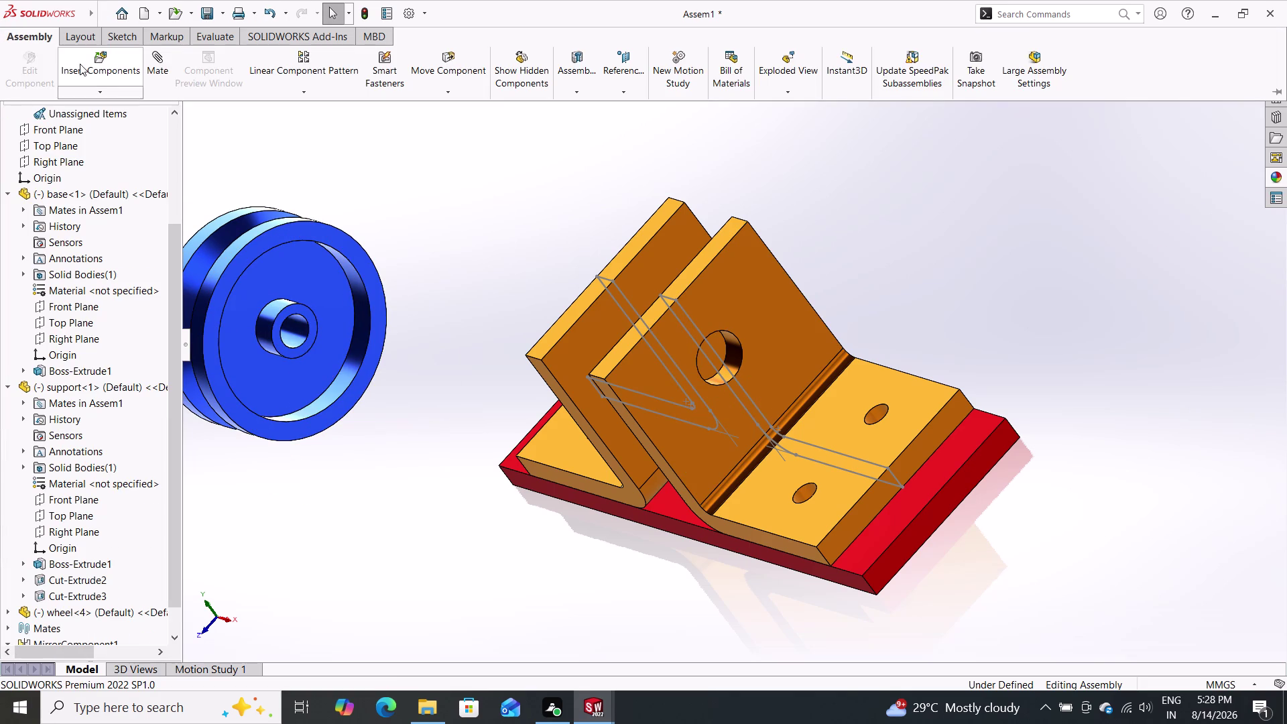
click(158, 66)
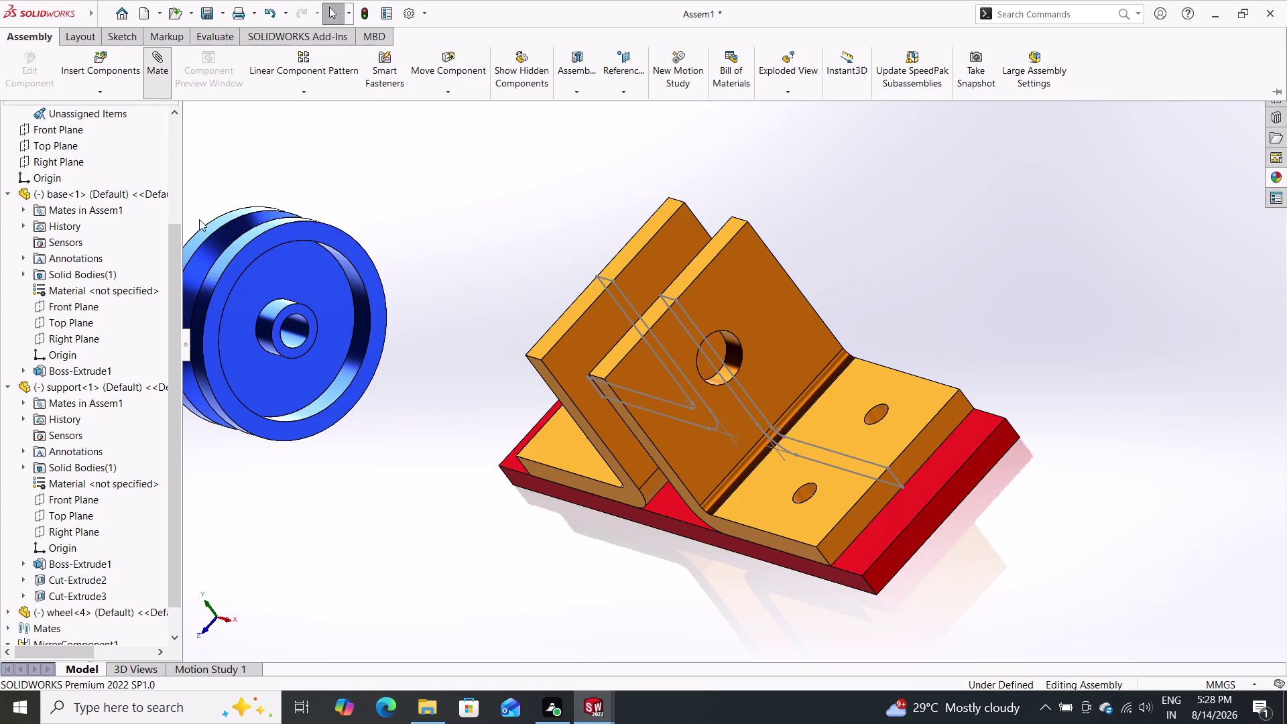
click(304, 335)
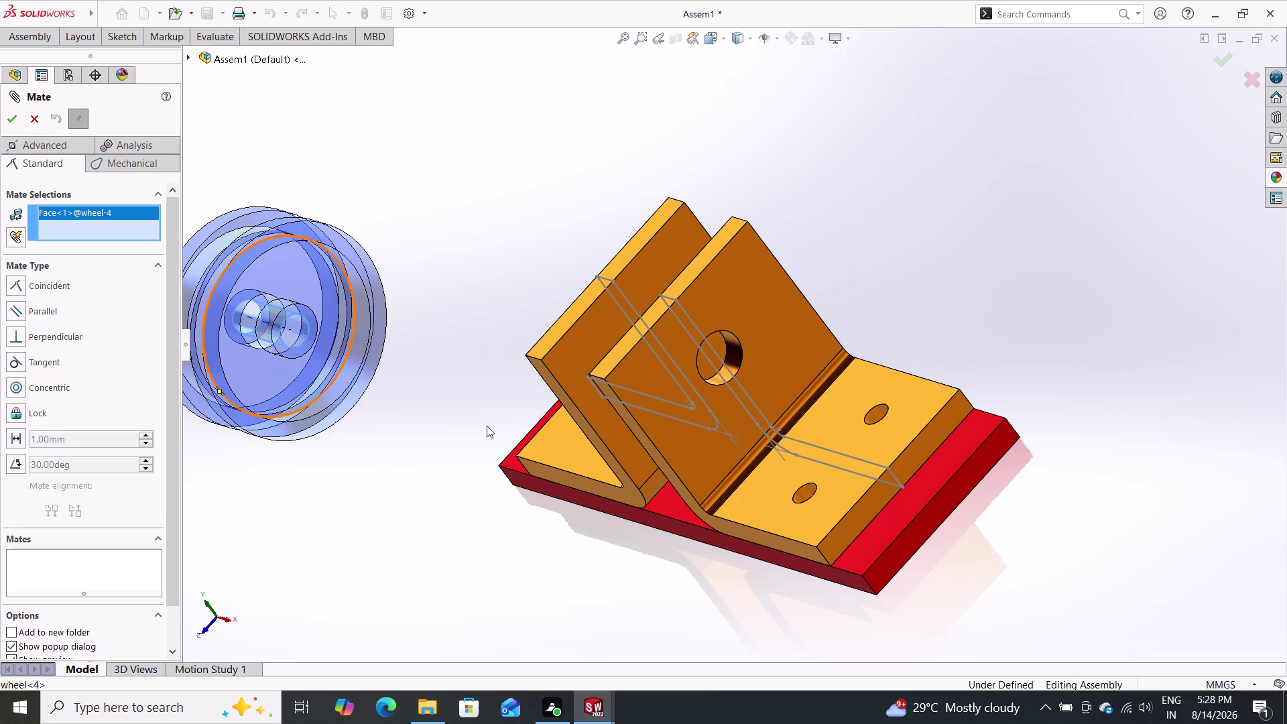
click(725, 376)
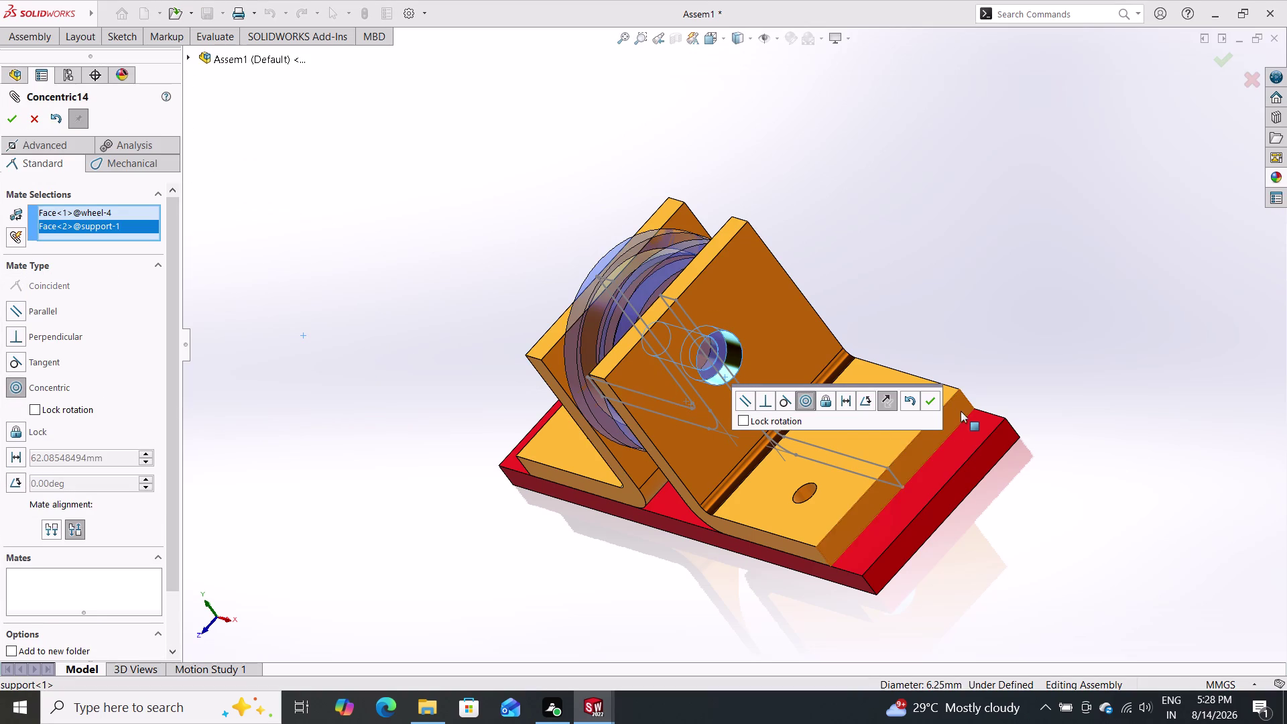
click(933, 399)
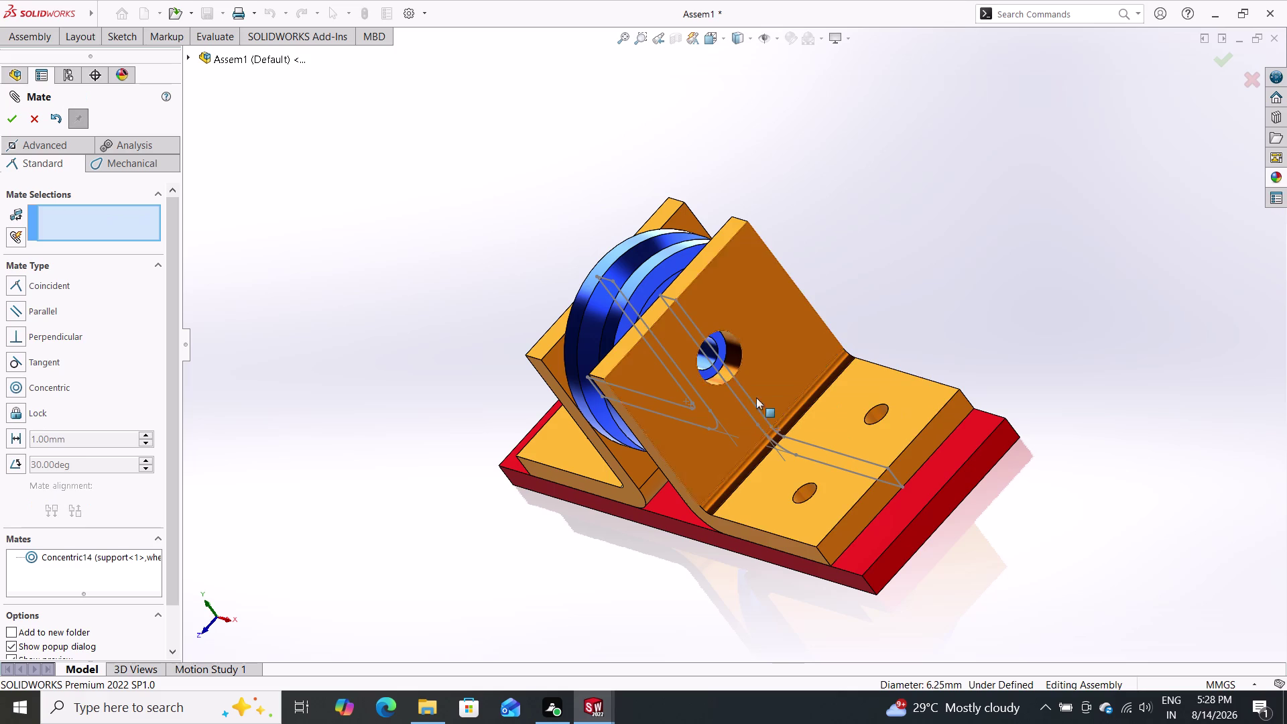
Make the wheel's side face coincident with the support's inner face.
click(639, 291)
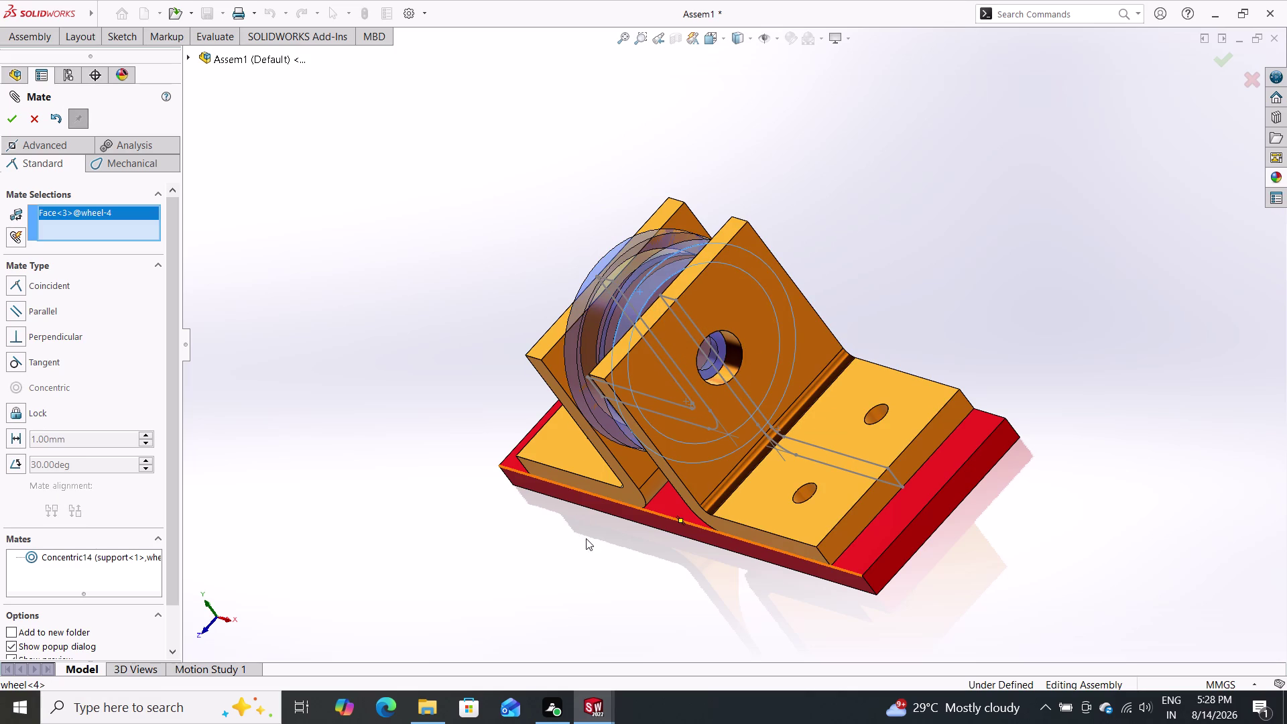
middle_drag(614, 554, 729, 666)
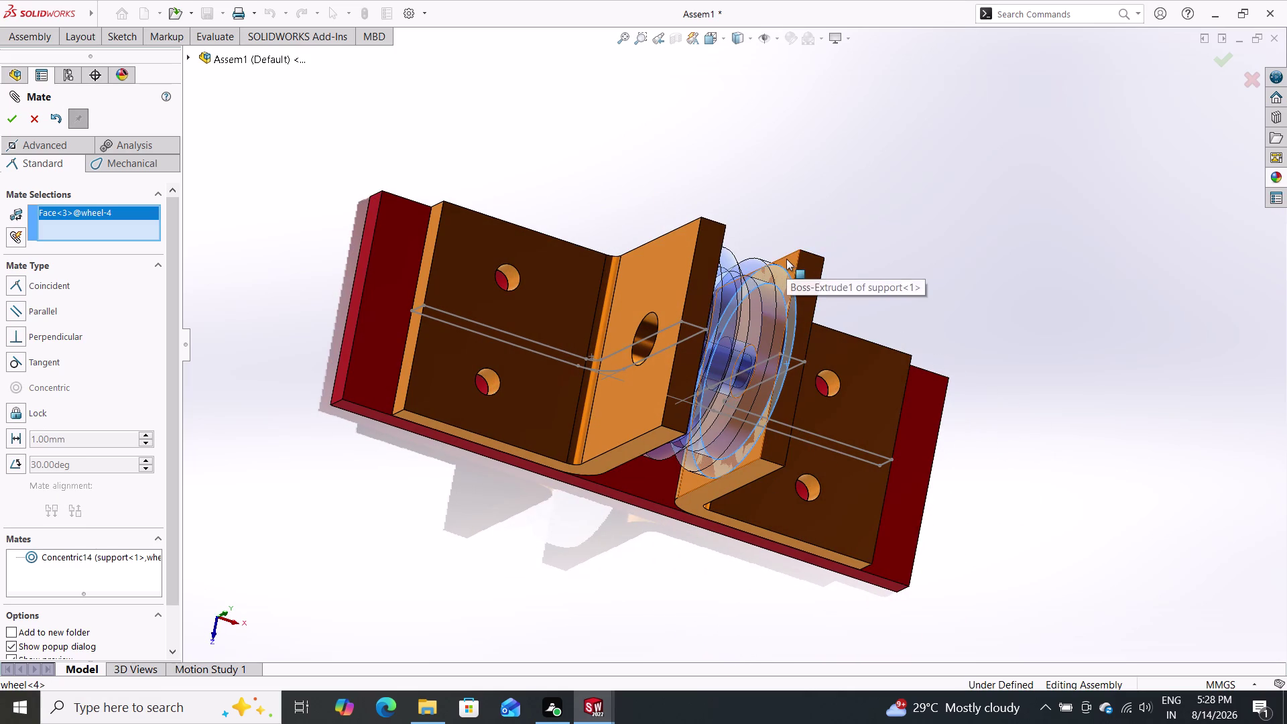
middle_drag(960, 470, 1033, 326)
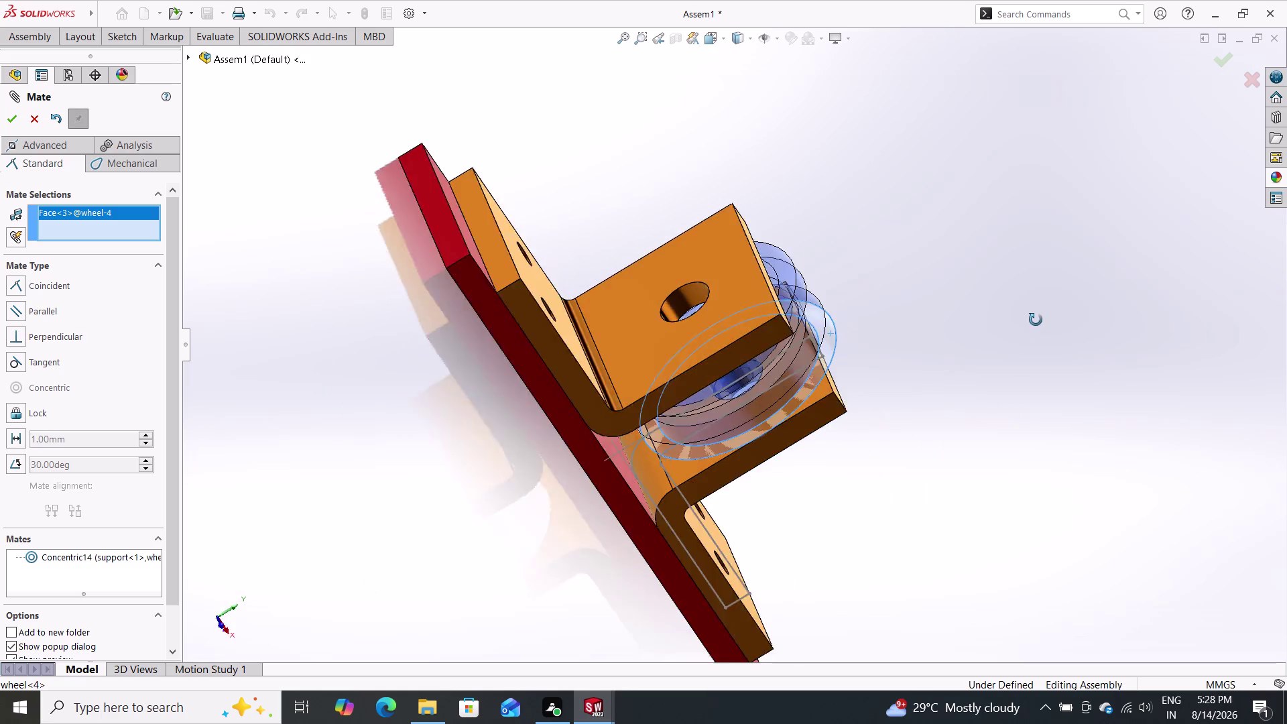
middle_drag(1033, 325, 982, 678)
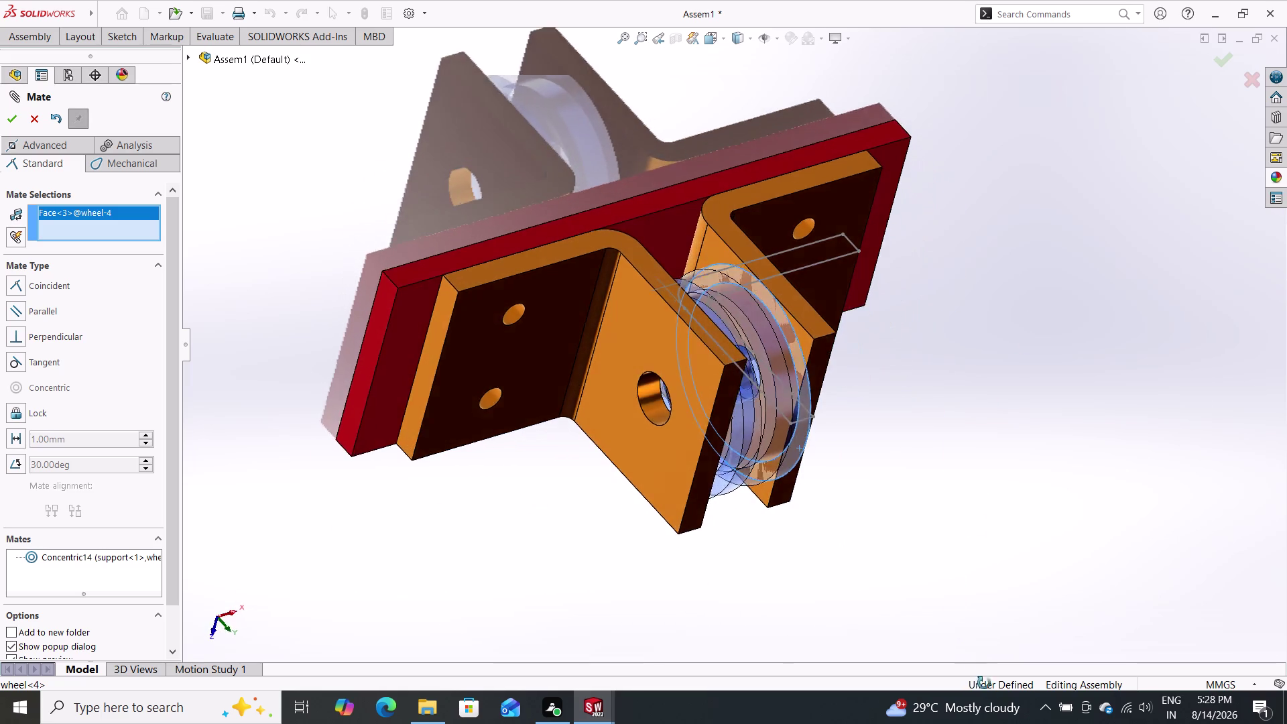
middle_drag(982, 678, 1021, 722)
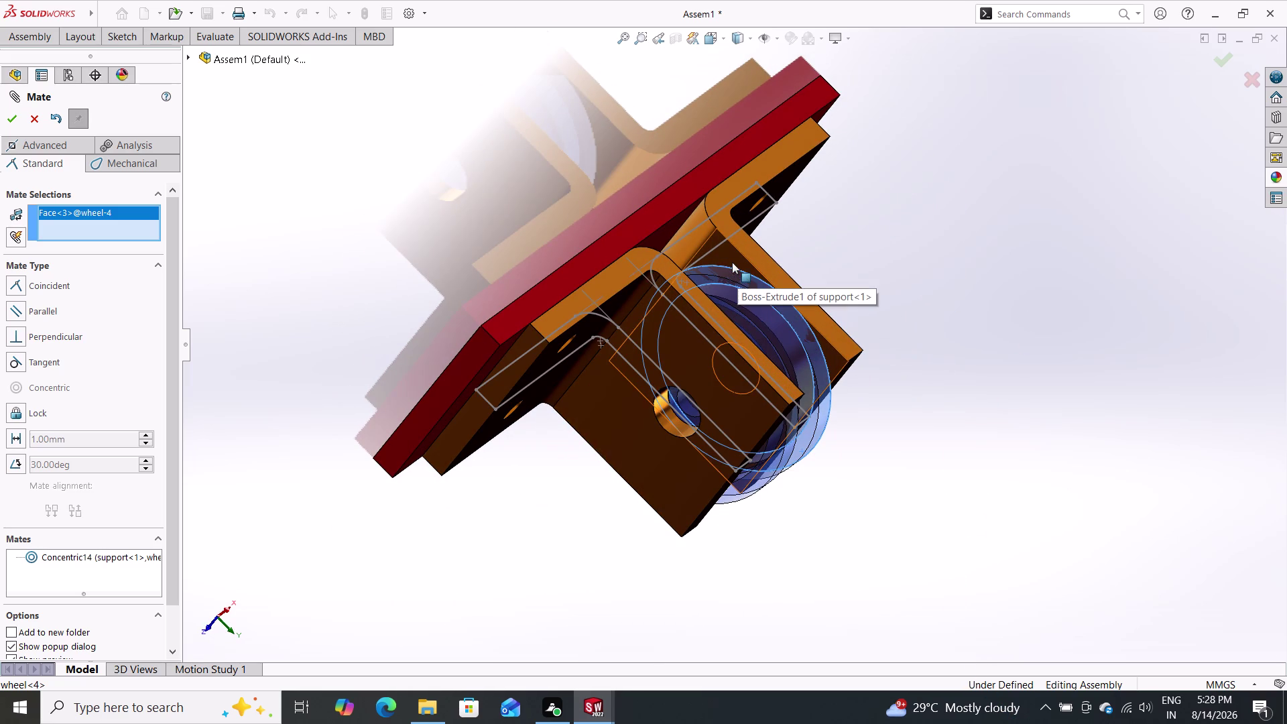
click(732, 260)
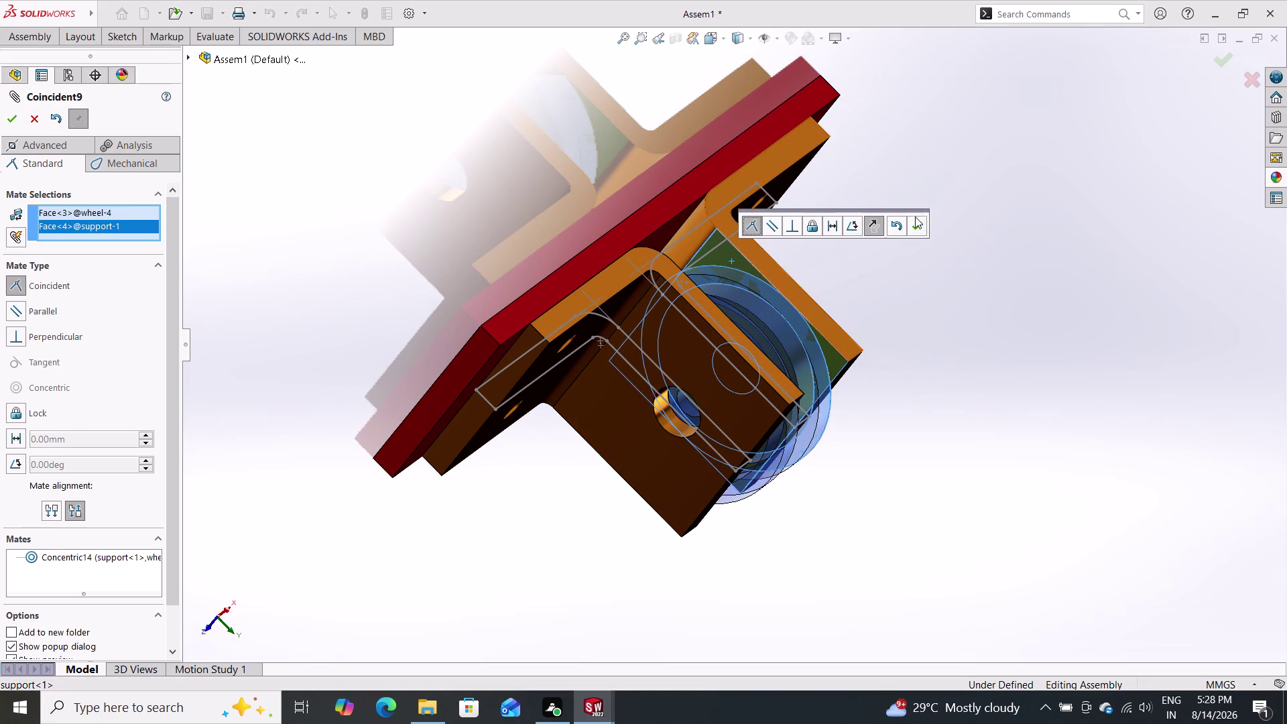
triple_click(916, 226)
Orbit to check the wheel between the supports and close the Mate tool.
middle_drag(934, 348, 865, 127)
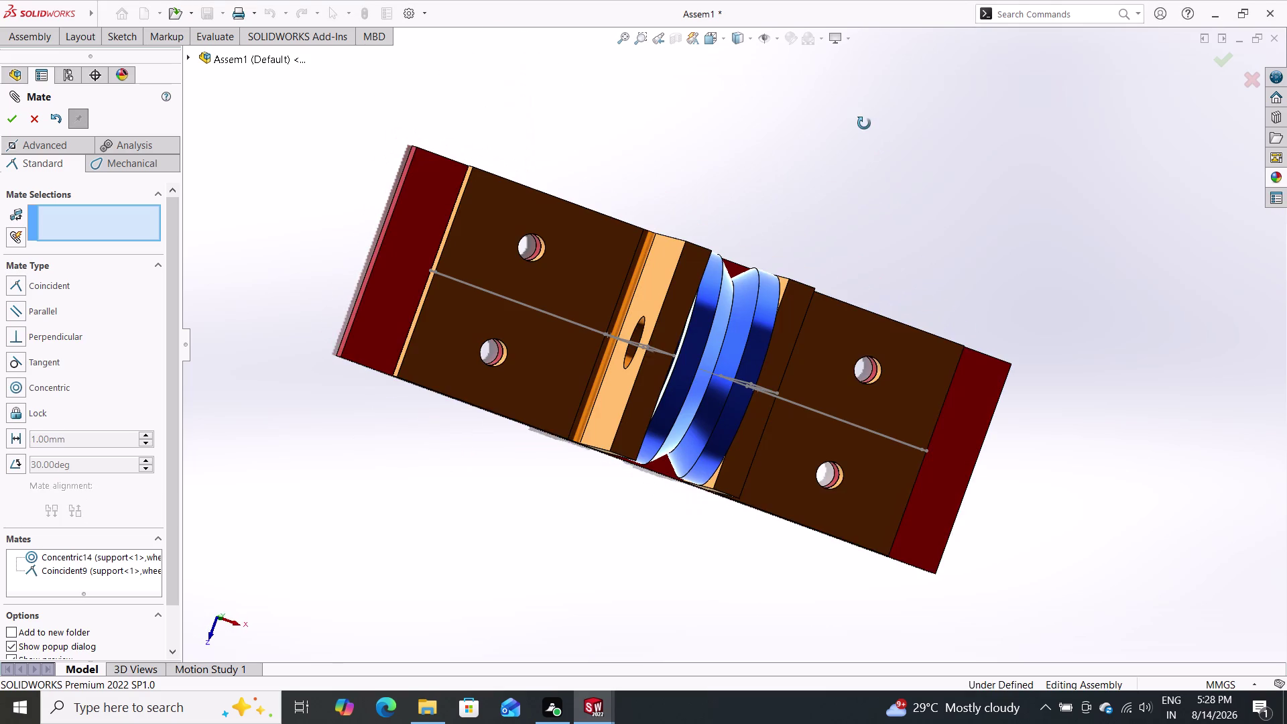
middle_drag(866, 127, 864, 123)
middle_drag(1015, 487, 1035, 265)
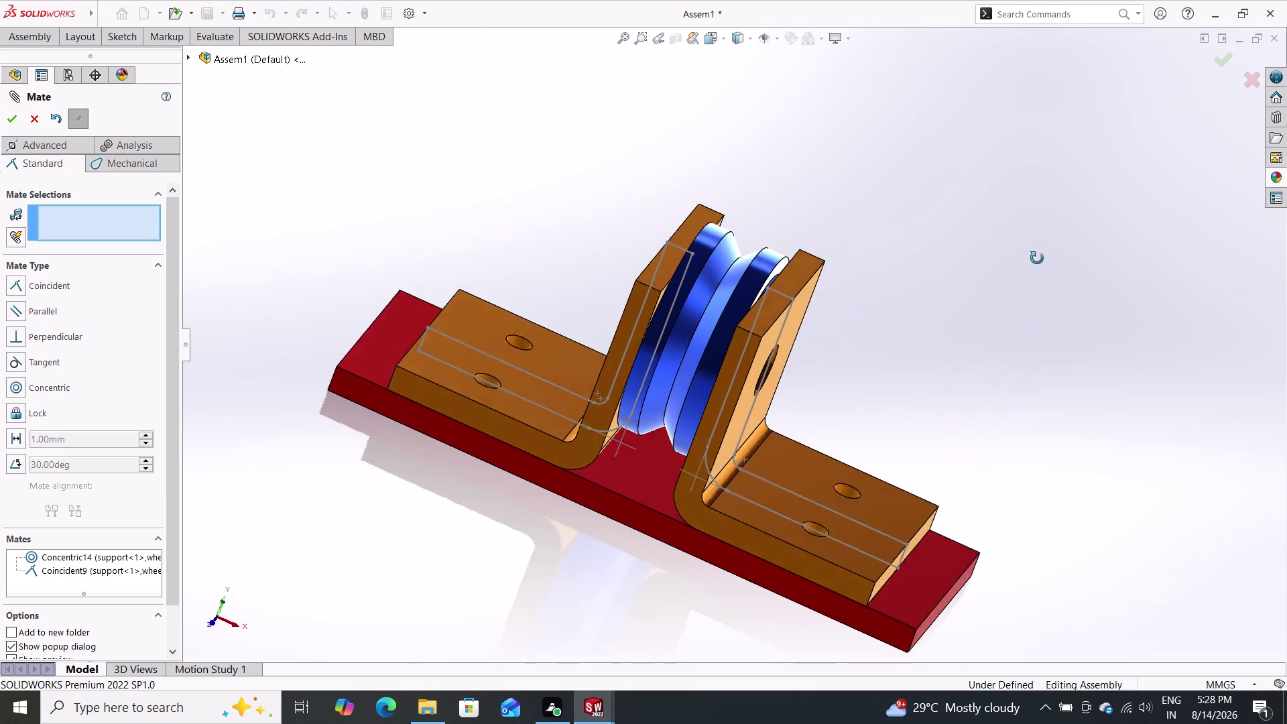
middle_drag(1034, 265, 1045, 219)
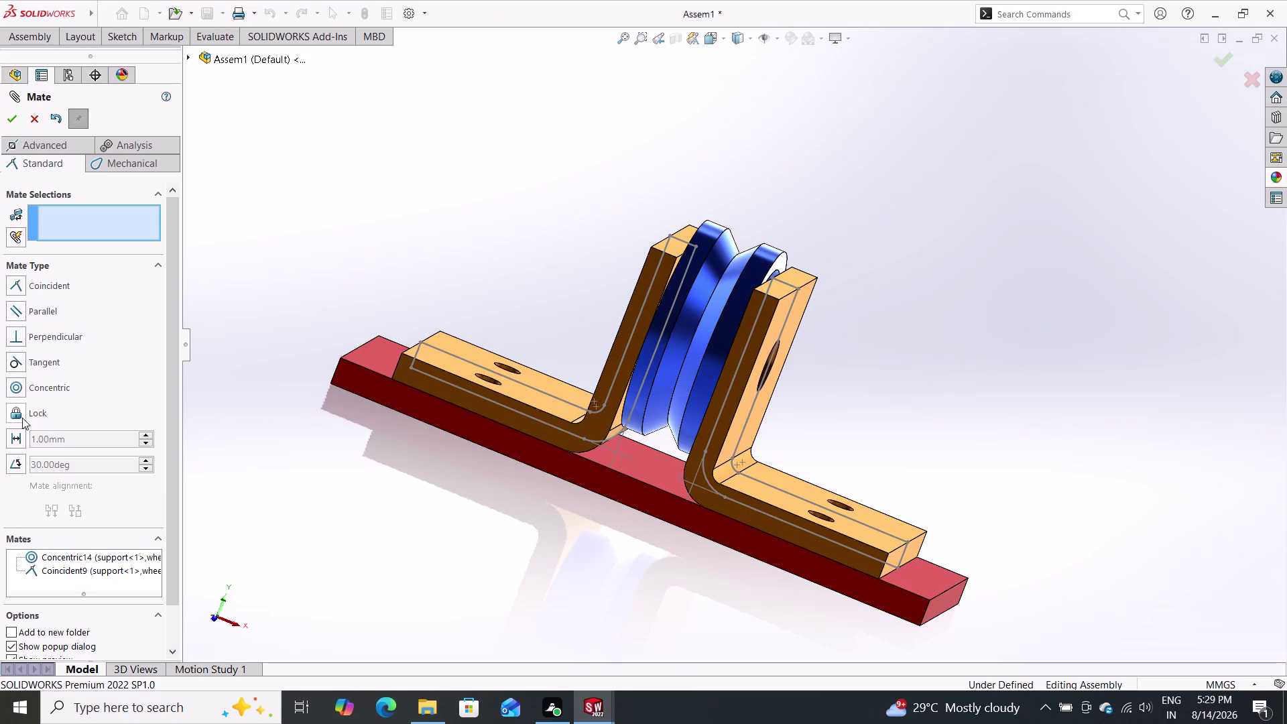
click(9, 114)
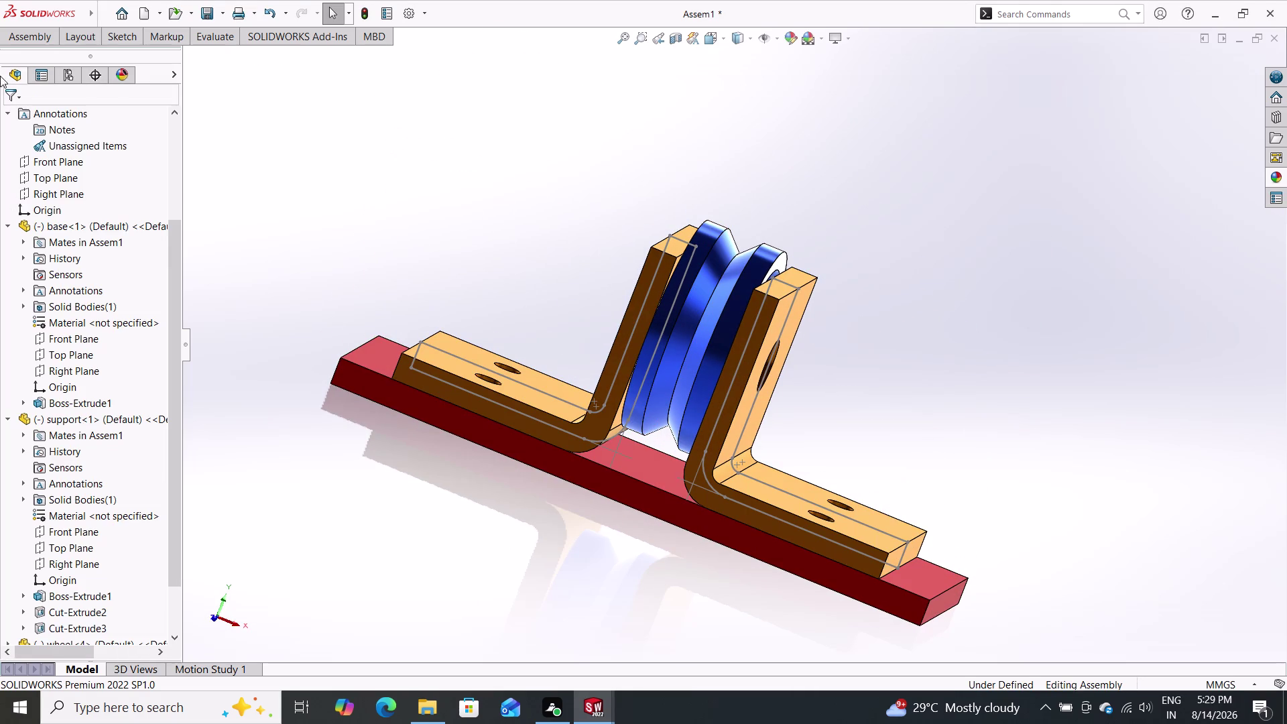
Insert the bush rotated 90° beside the base and start a new mate.
click(21, 42)
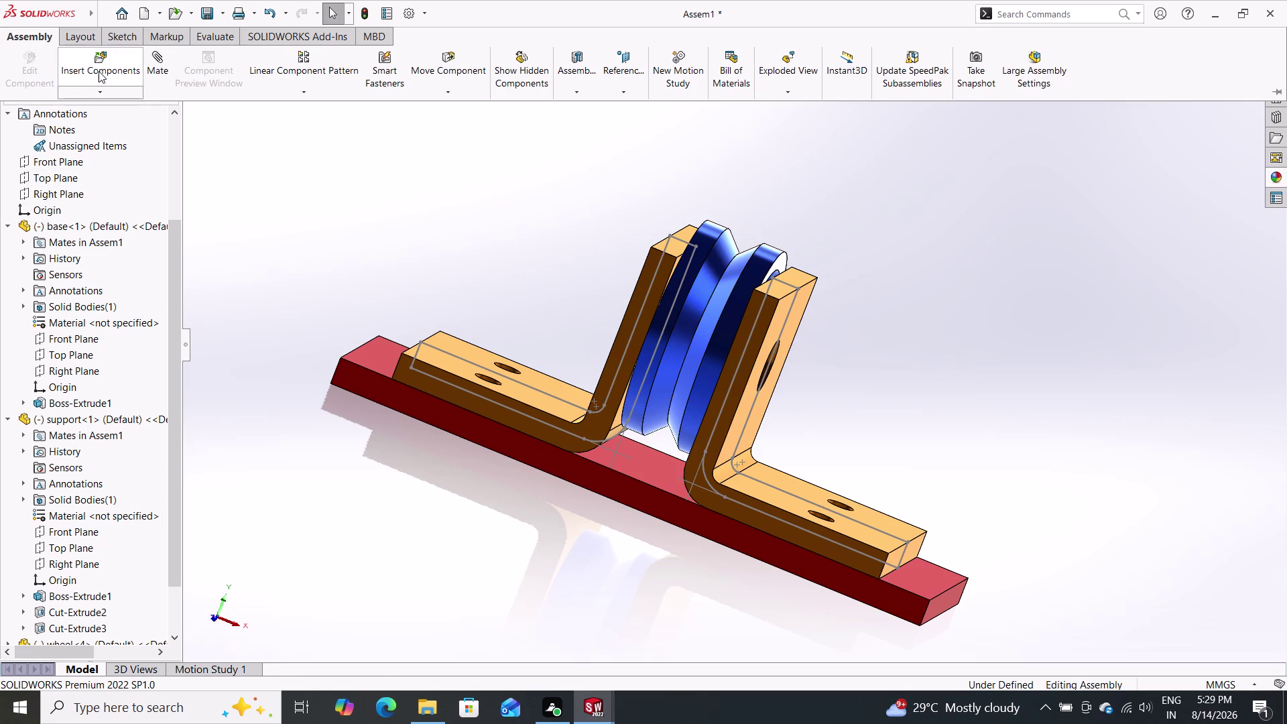
click(99, 71)
scroll(down, 3)
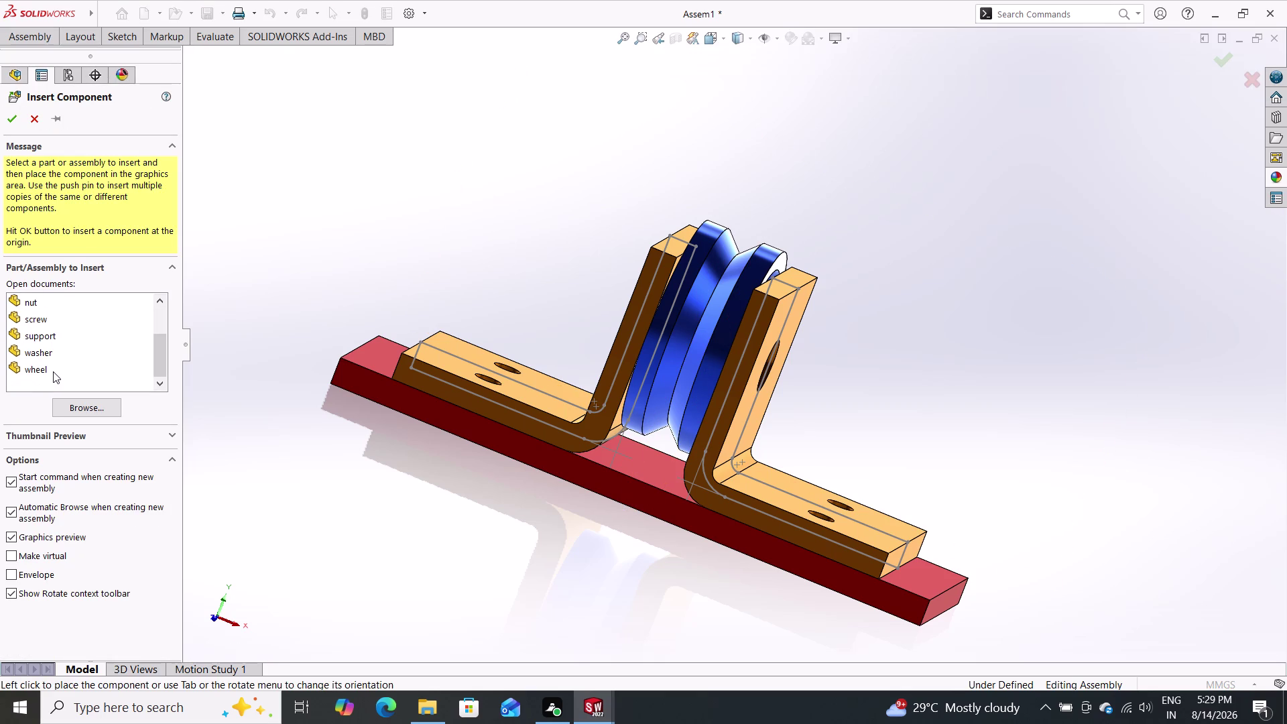
scroll(up, 3)
drag(40, 333, 154, 374)
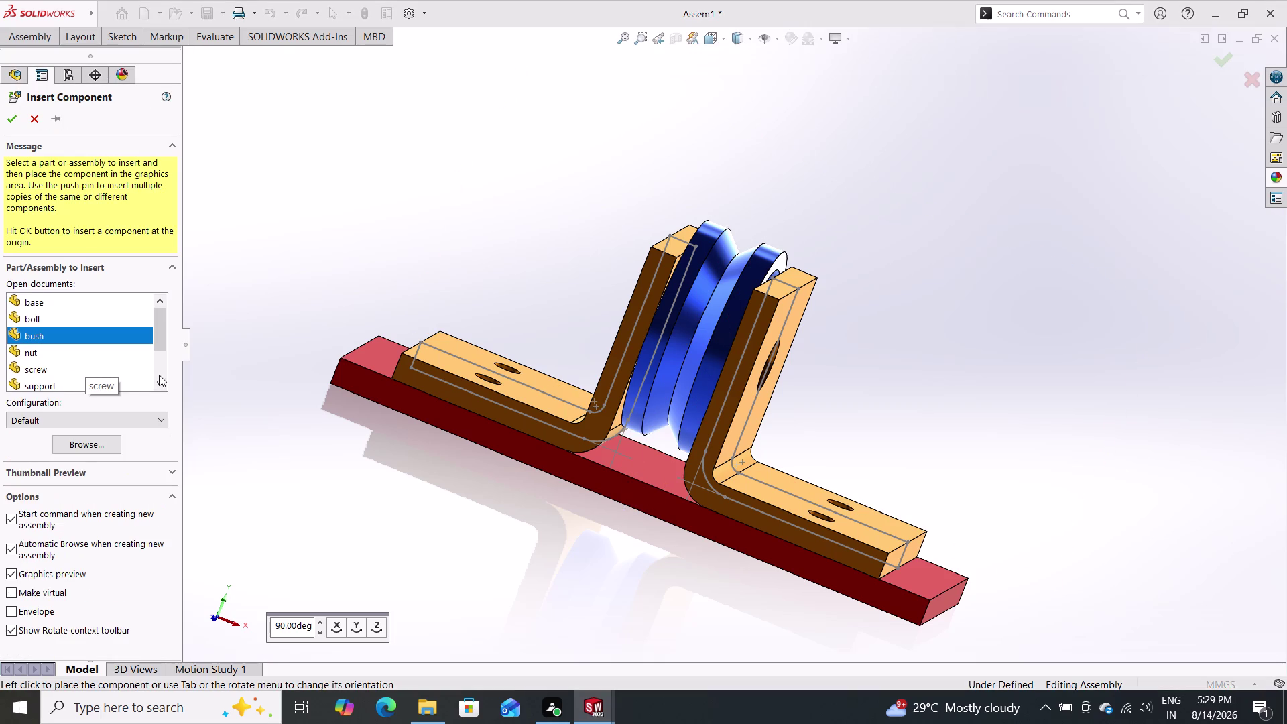
drag(155, 374, 305, 443)
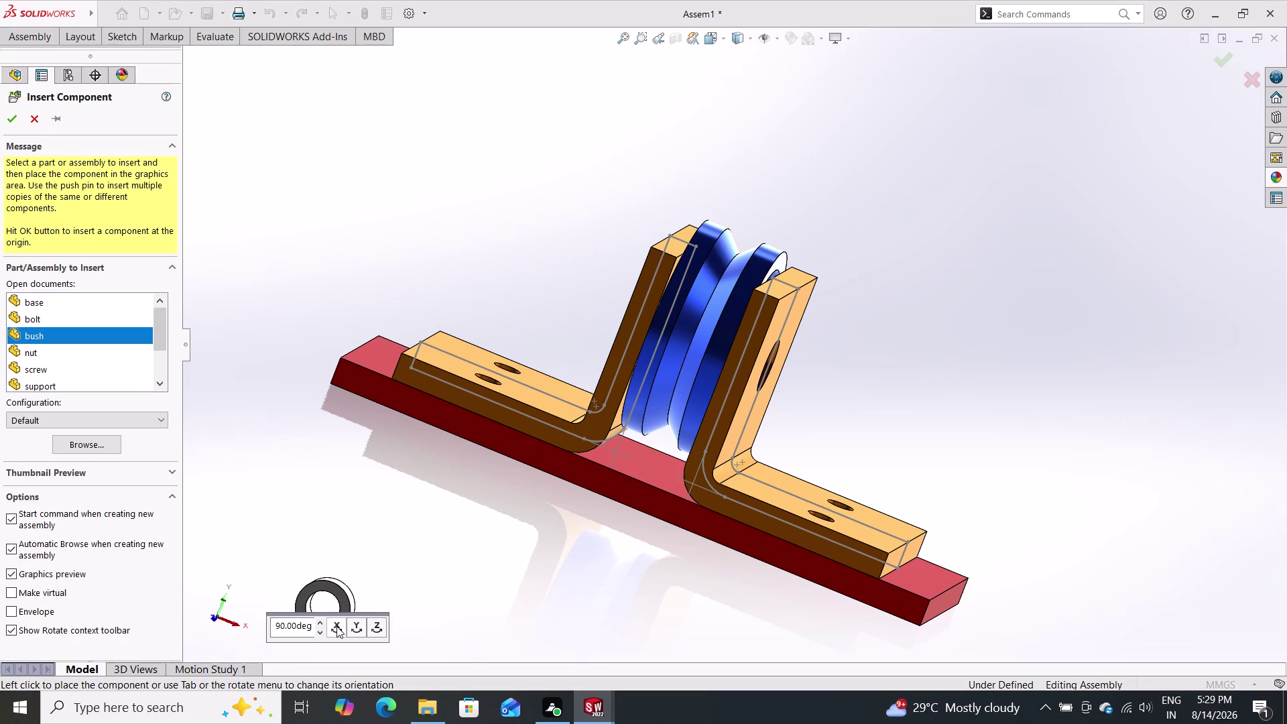
click(336, 626)
click(329, 497)
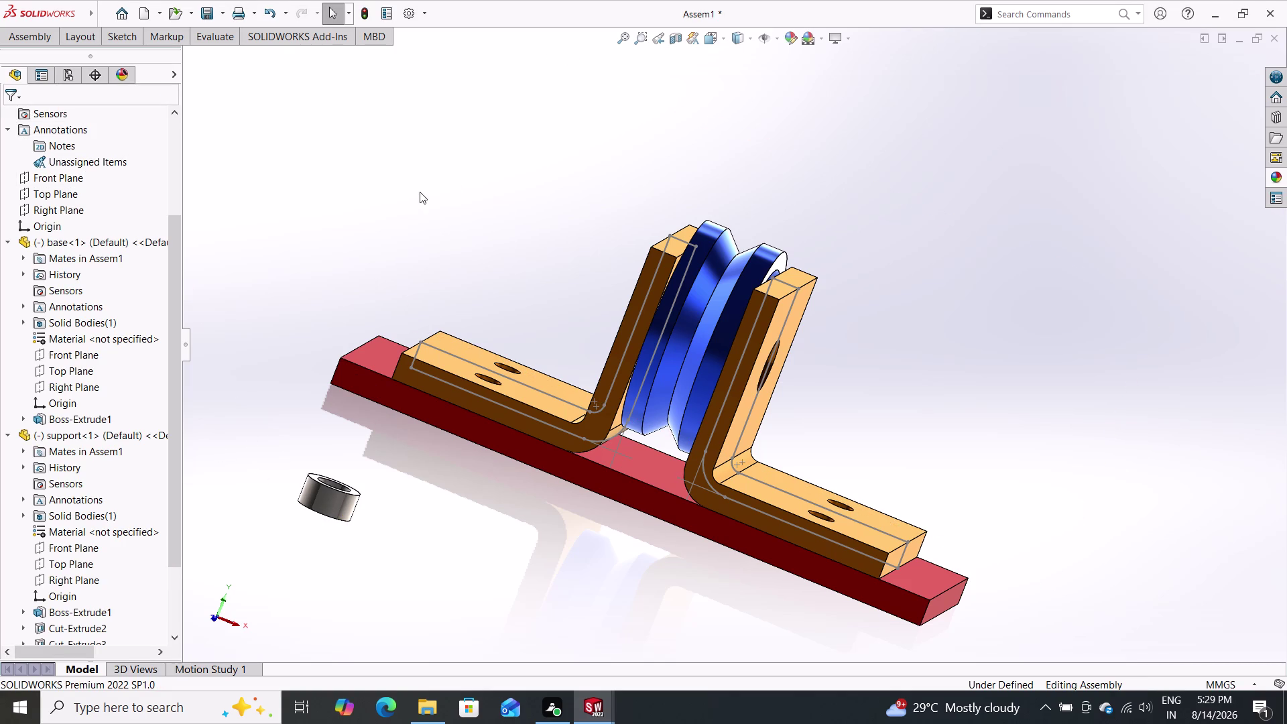
middle_drag(418, 201, 397, 331)
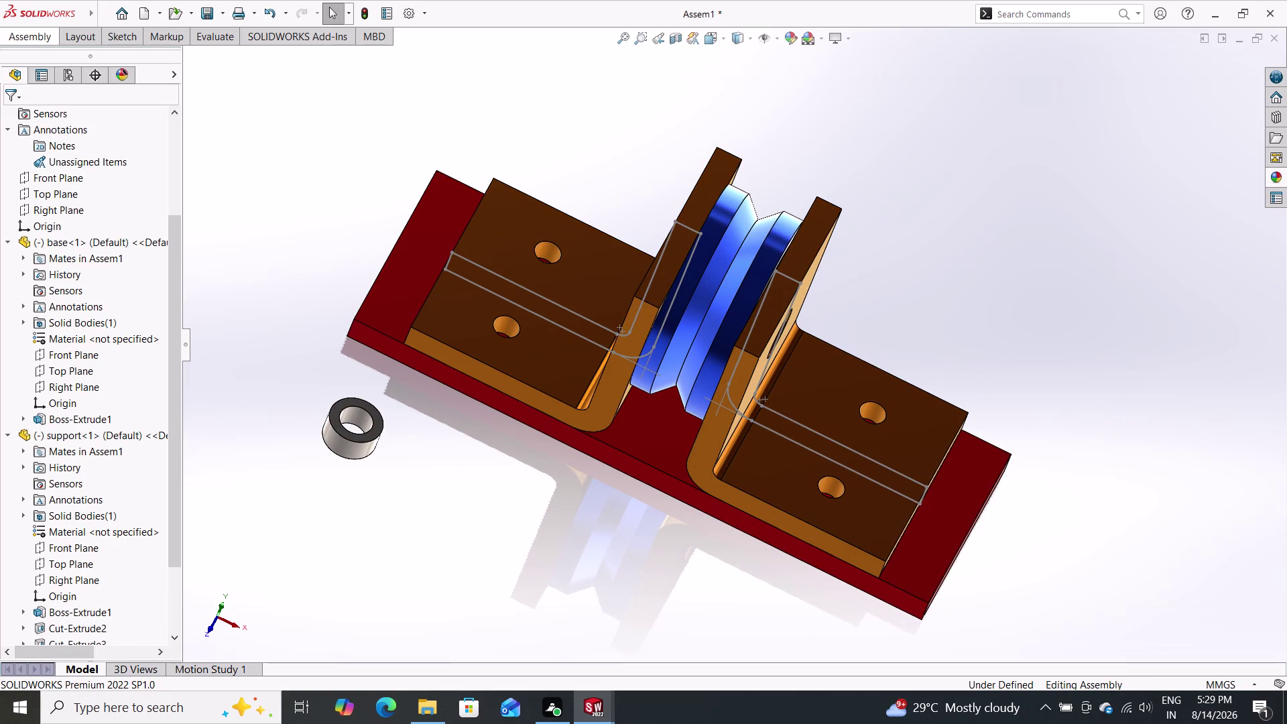
click(41, 37)
click(169, 67)
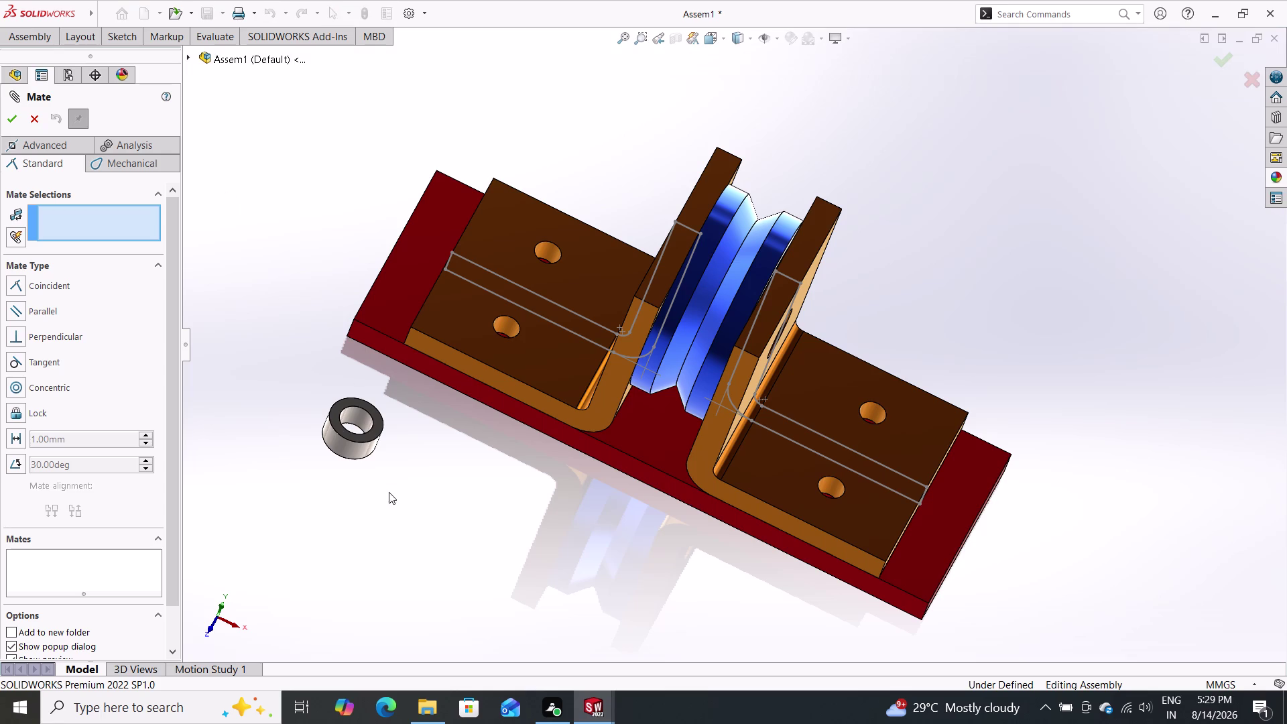
Mate the bush's circular edge concentric with the support hole's inner face.
double_click(368, 431)
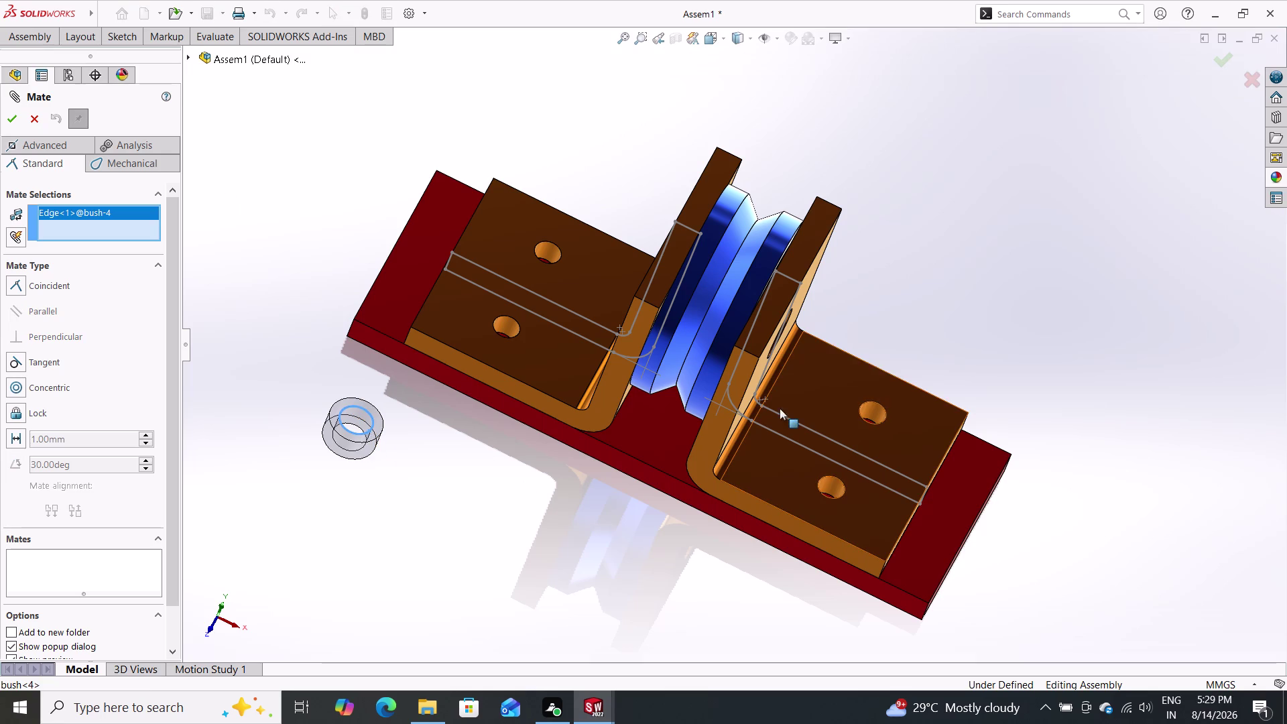
middle_drag(944, 324, 886, 251)
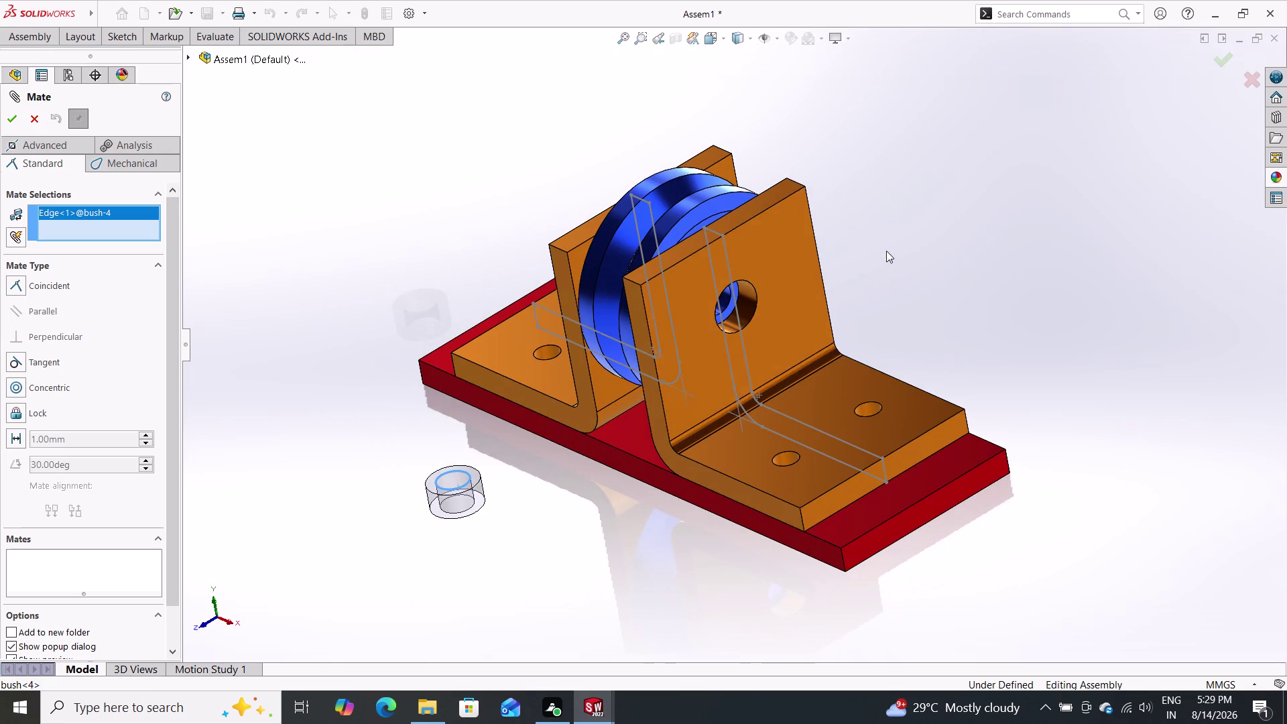
double_click(743, 314)
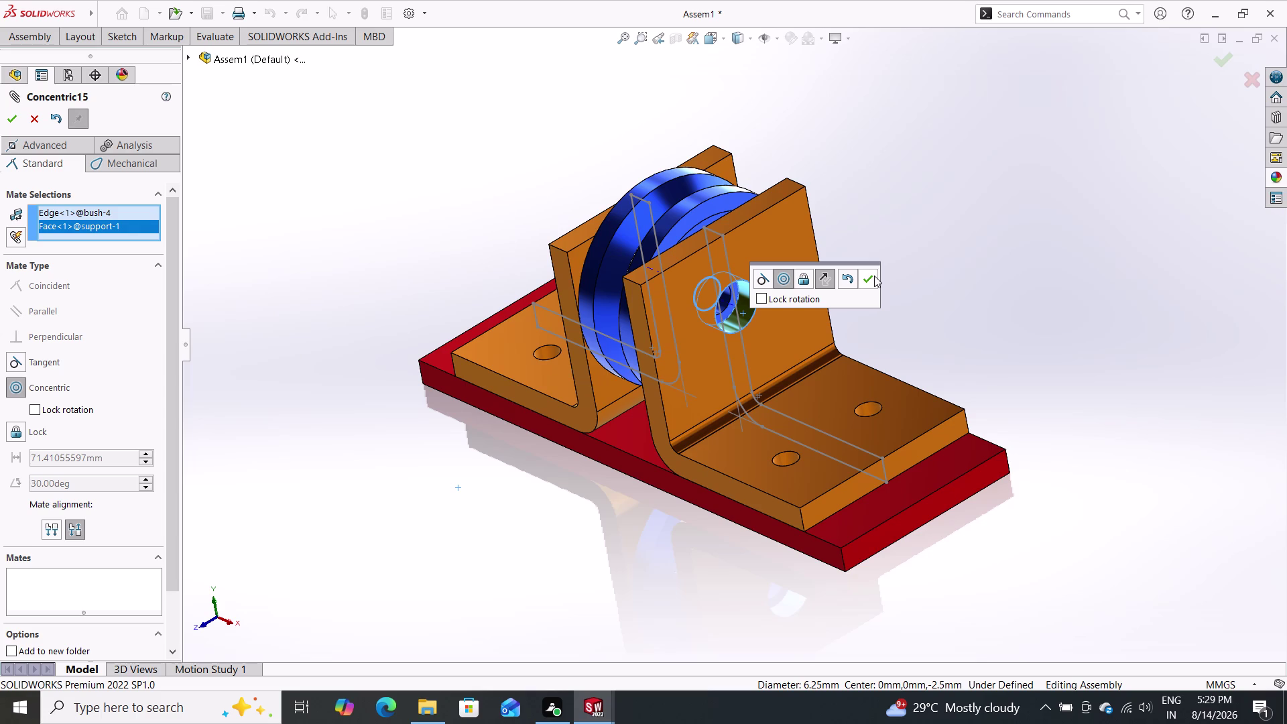
click(871, 277)
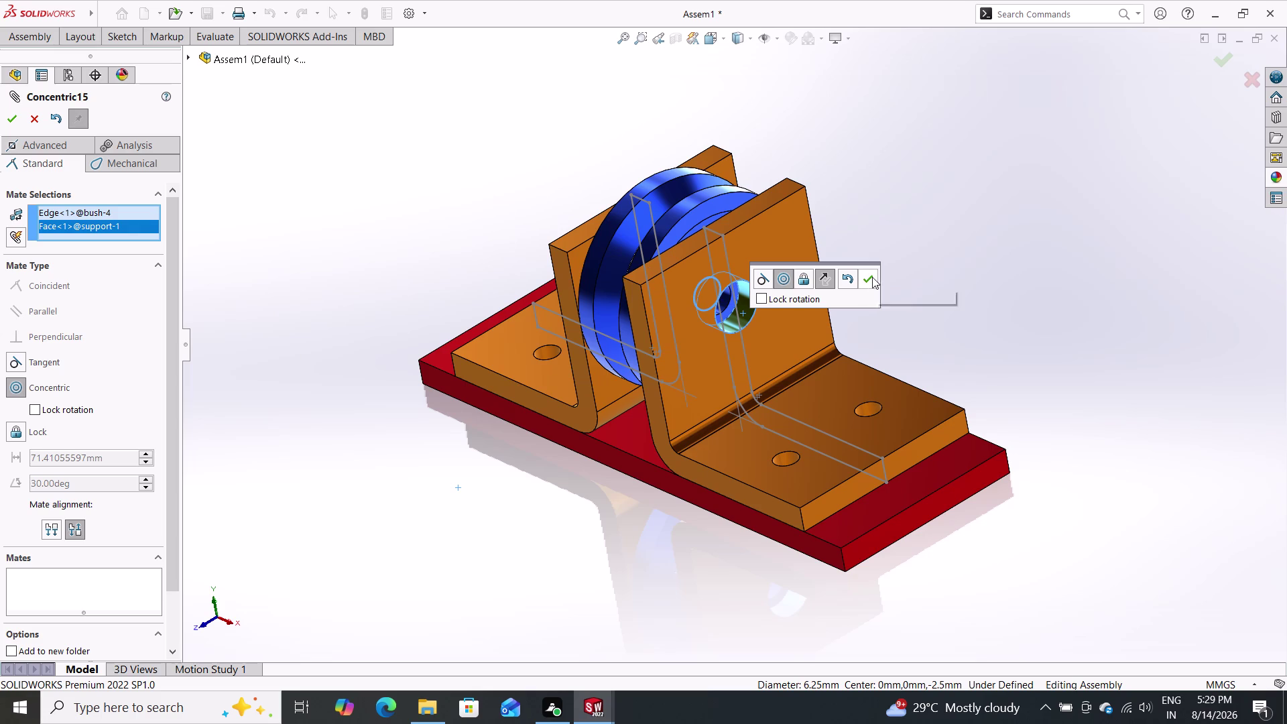
Mate the wheel's bore edge coincident with the bush's end face.
double_click(731, 312)
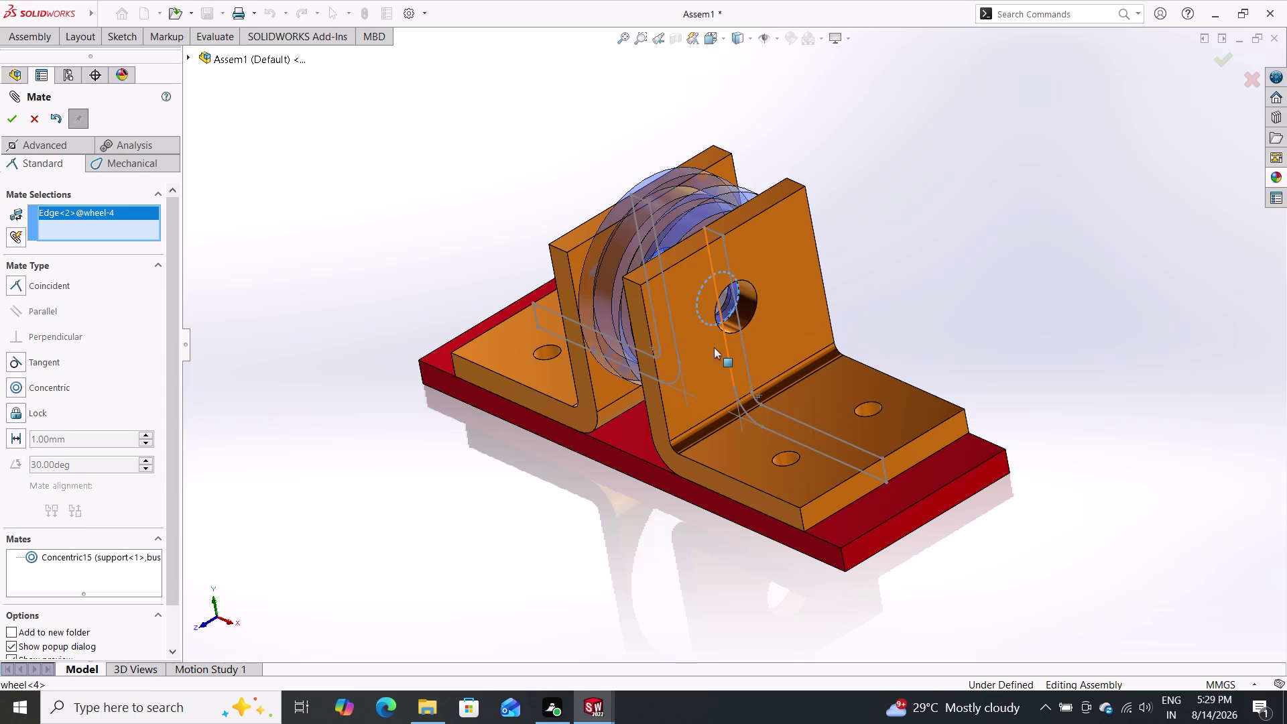
middle_drag(571, 456, 592, 473)
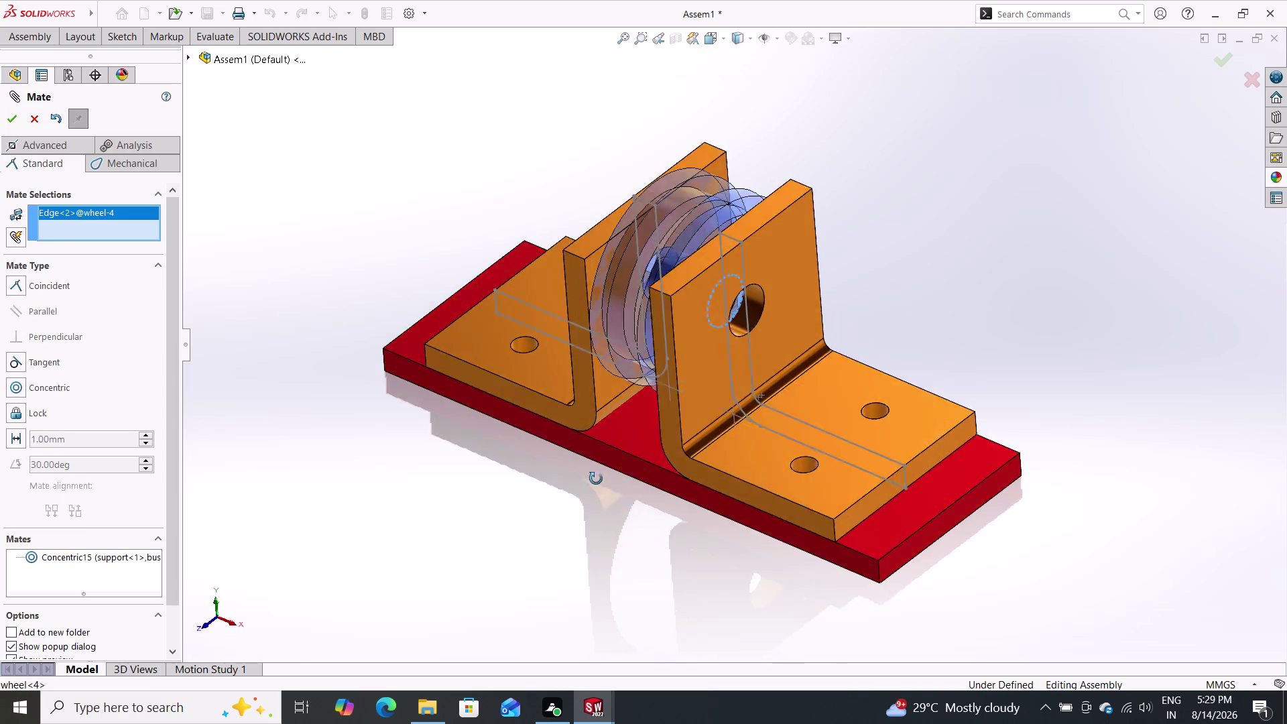
middle_drag(593, 473, 632, 621)
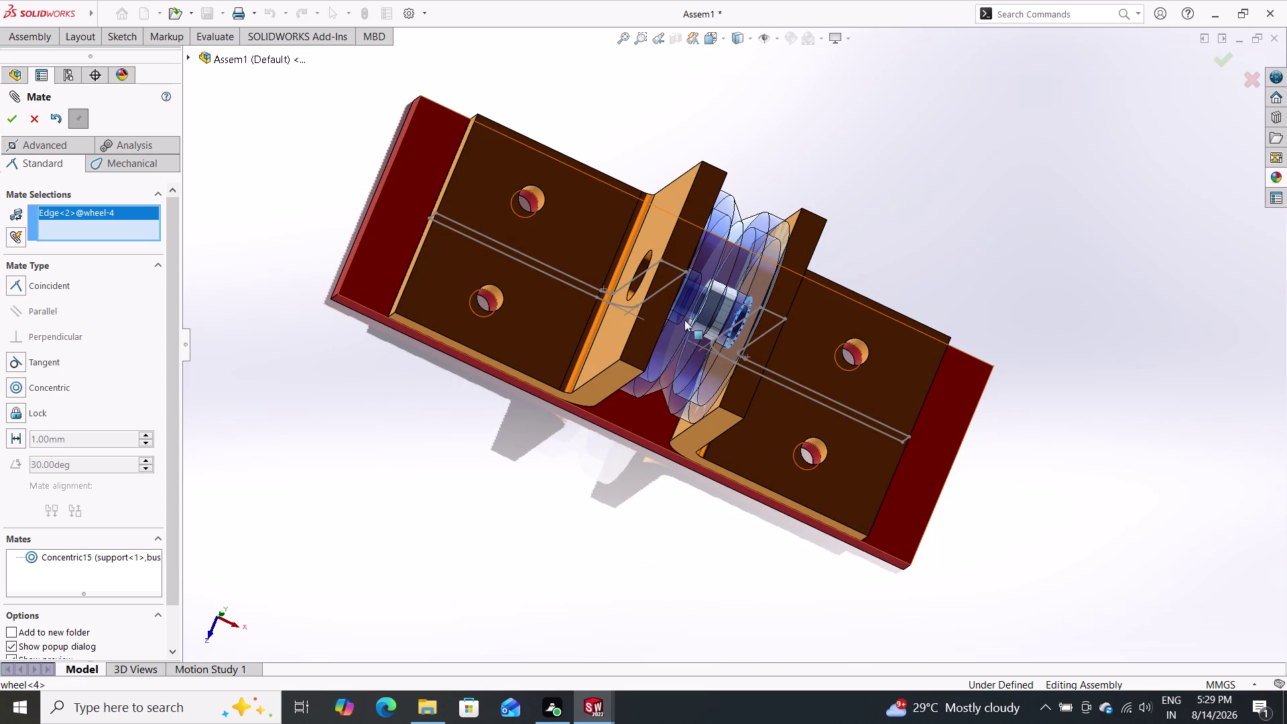
scroll(up, 3)
scroll(down, 3)
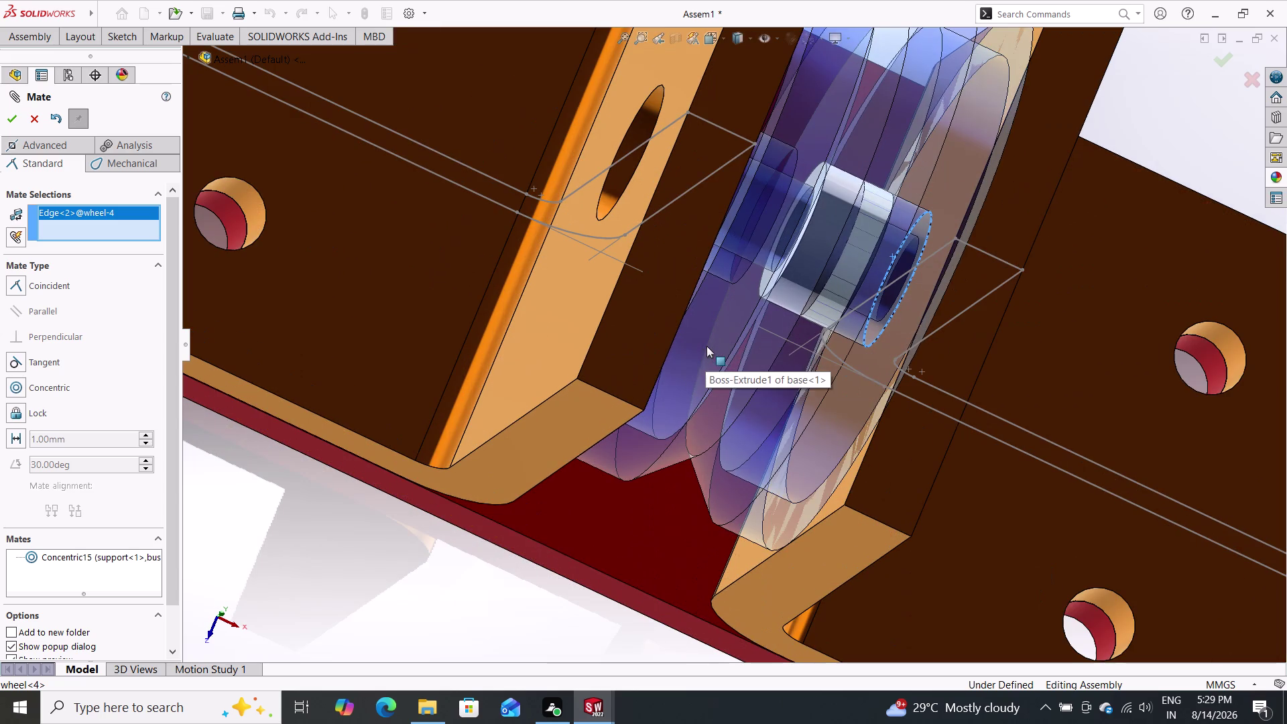
click(769, 288)
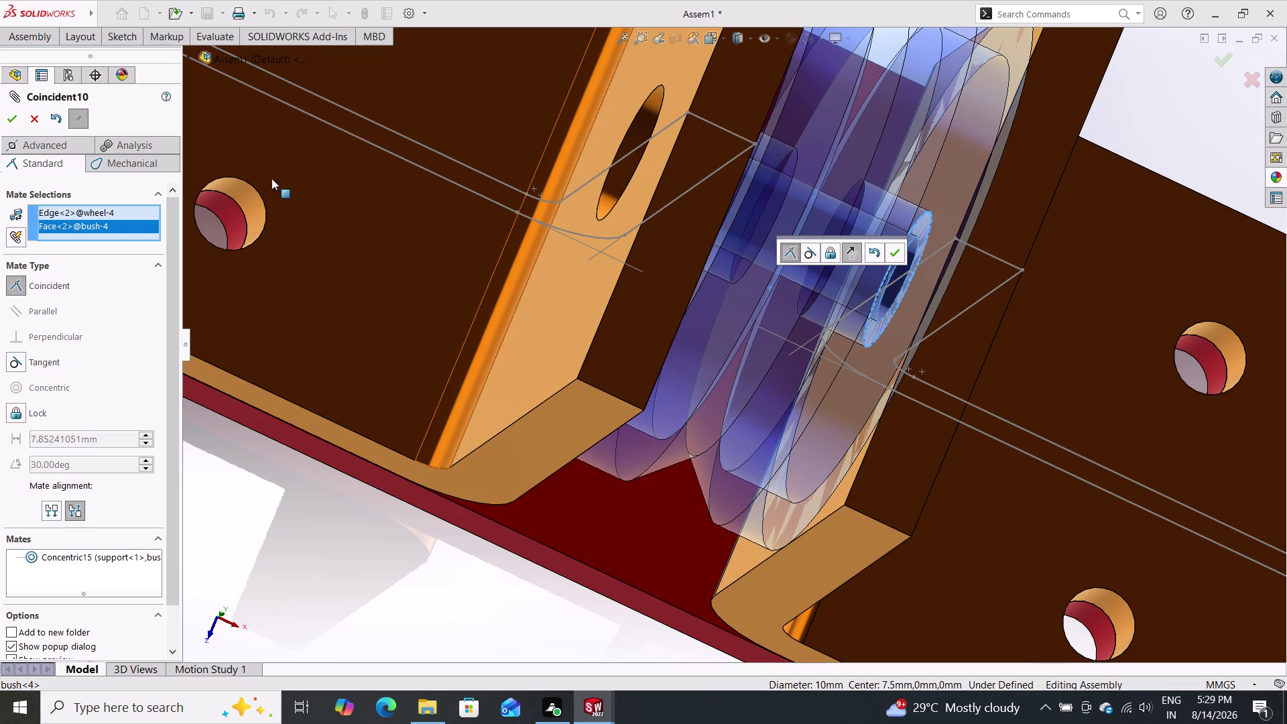
double_click(13, 121)
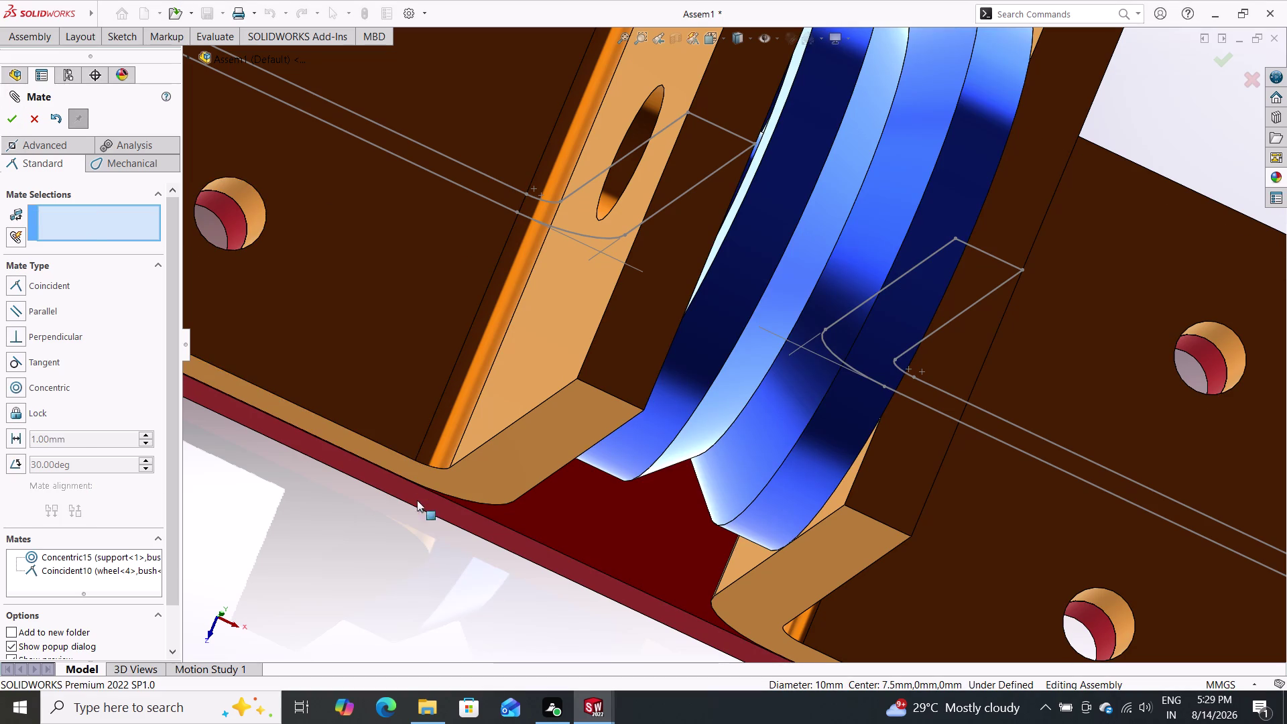
Inspect the bush seated in the support hole from below and close the mate tool.
scroll(down, 3)
scroll(up, 3)
scroll(up, 3)
middle_drag(649, 471, 574, 393)
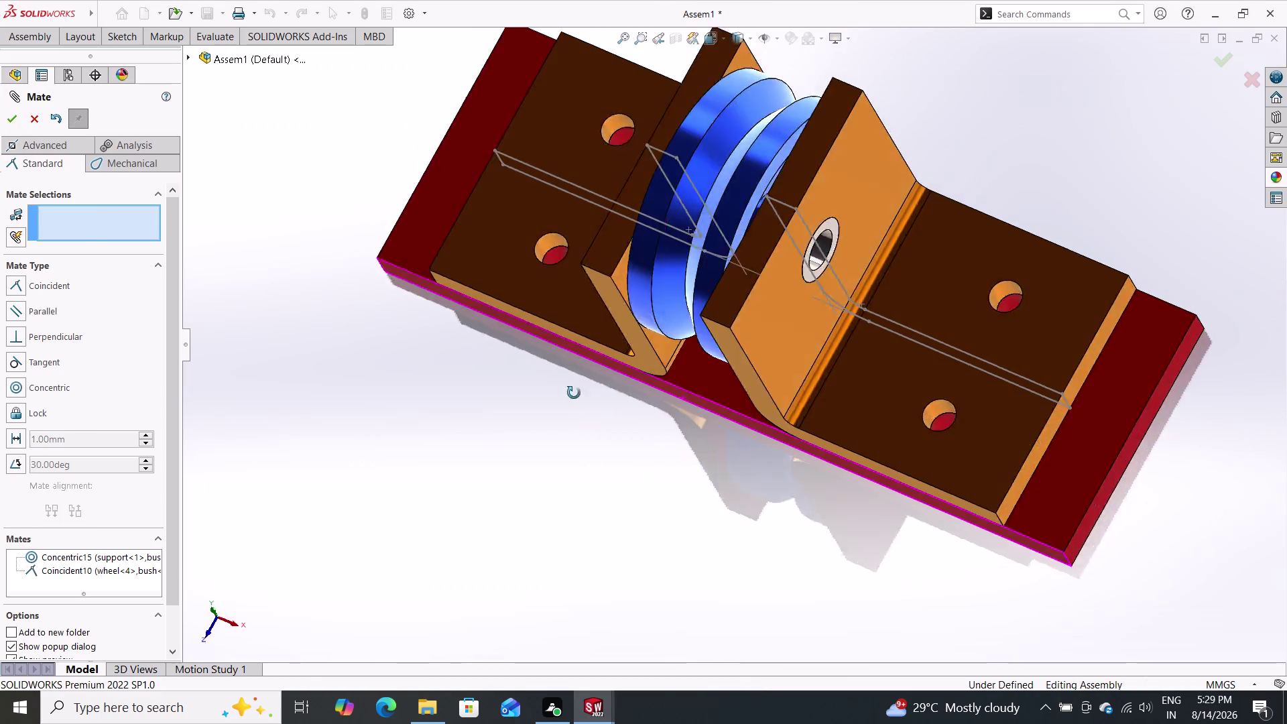
middle_drag(573, 392, 566, 420)
scroll(down, 3)
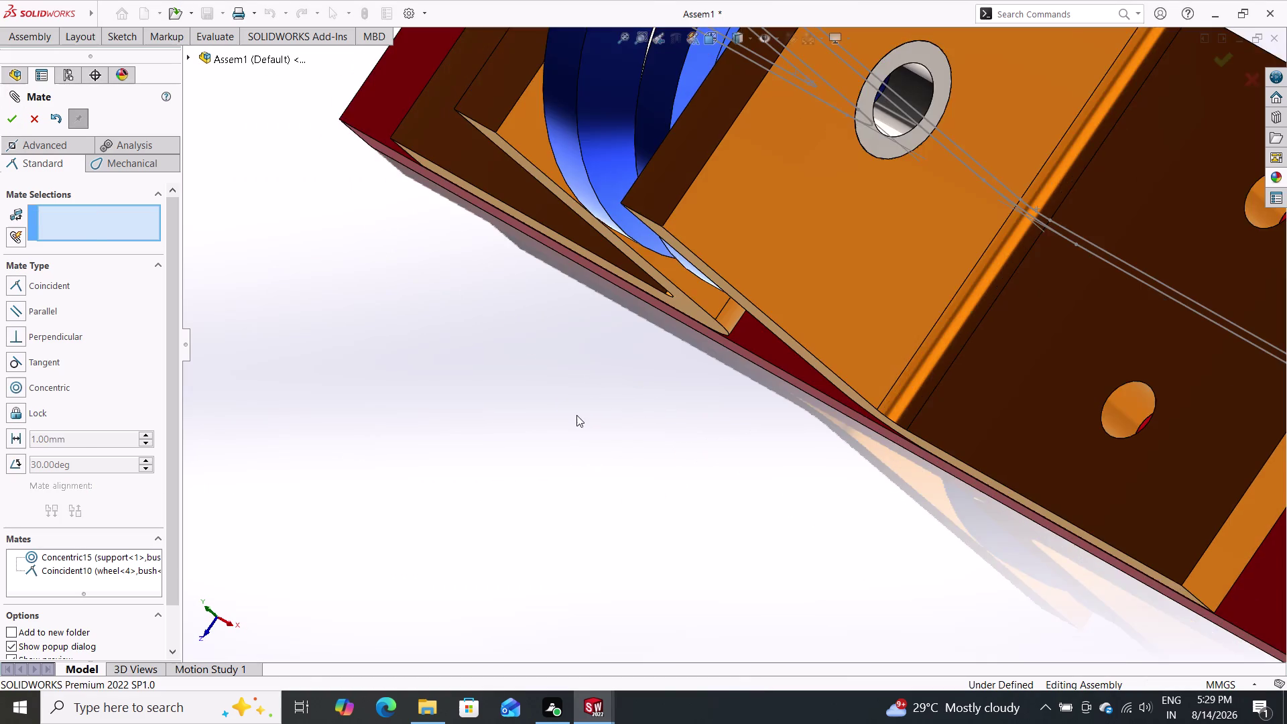
scroll(up, 3)
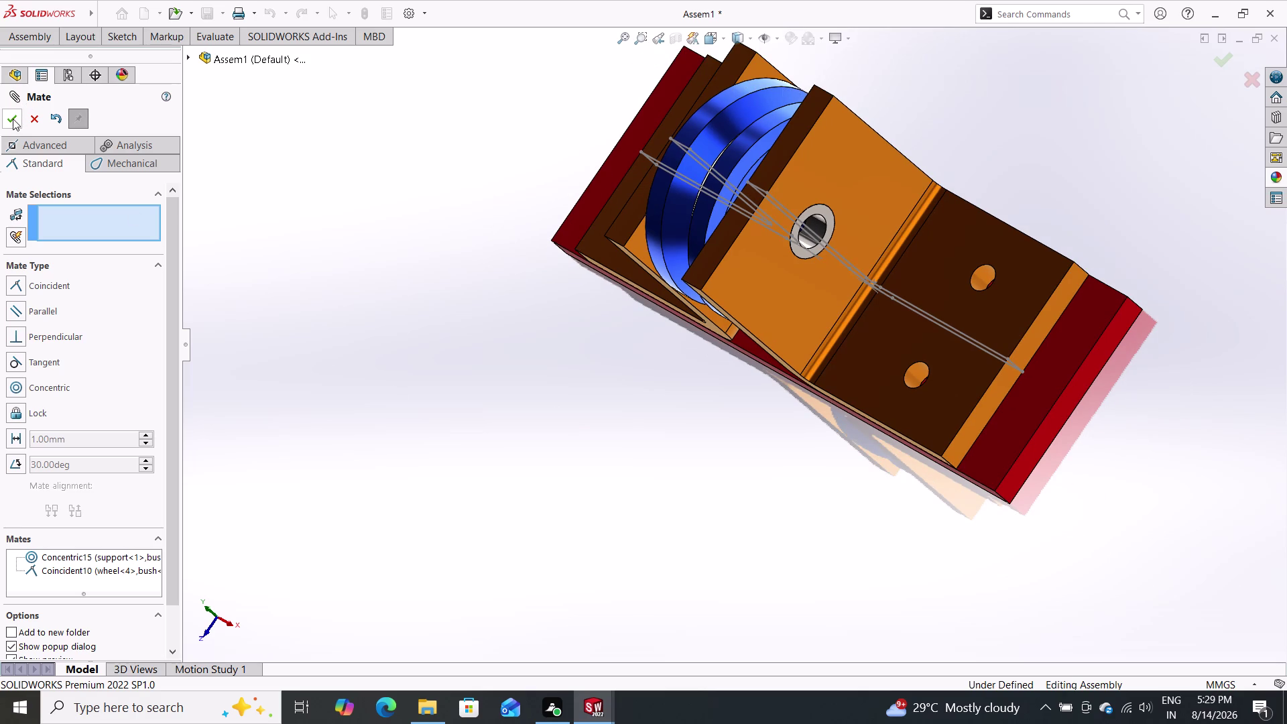
click(13, 119)
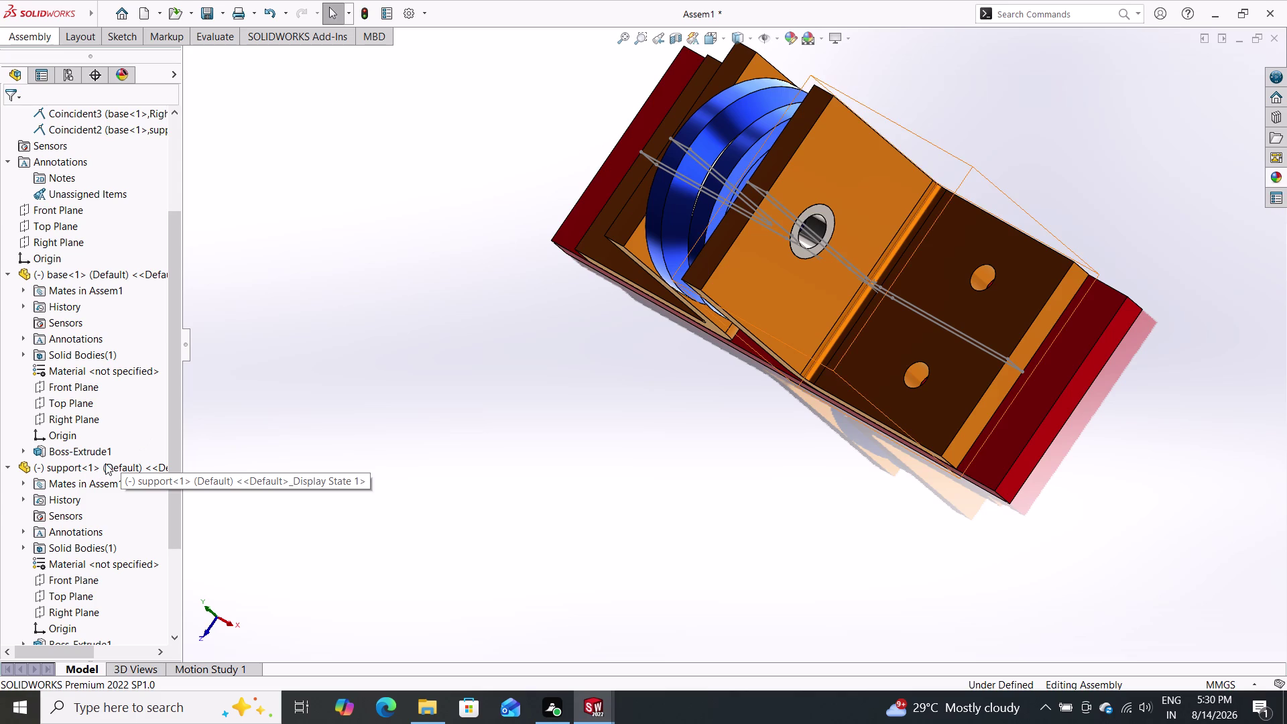
Mirror bush<4> about the Front Plane using Mirror Components.
scroll(down, 3)
scroll(down, 3)
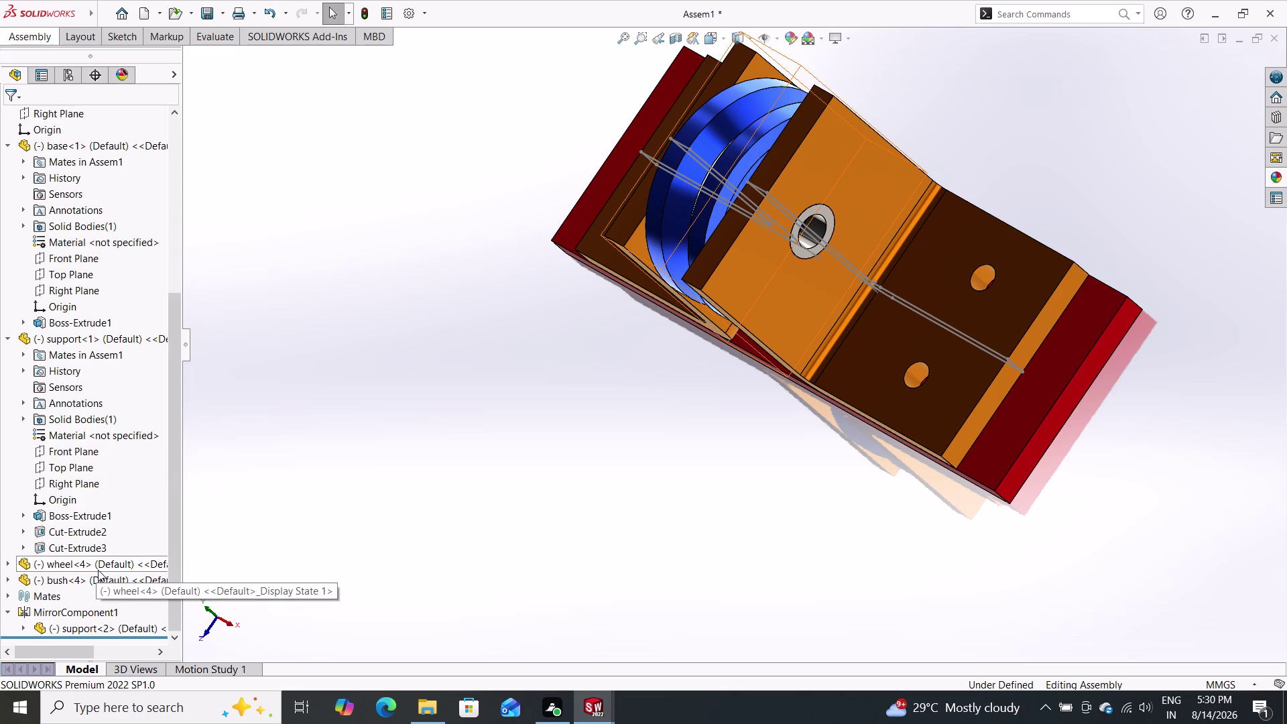
triple_click(66, 574)
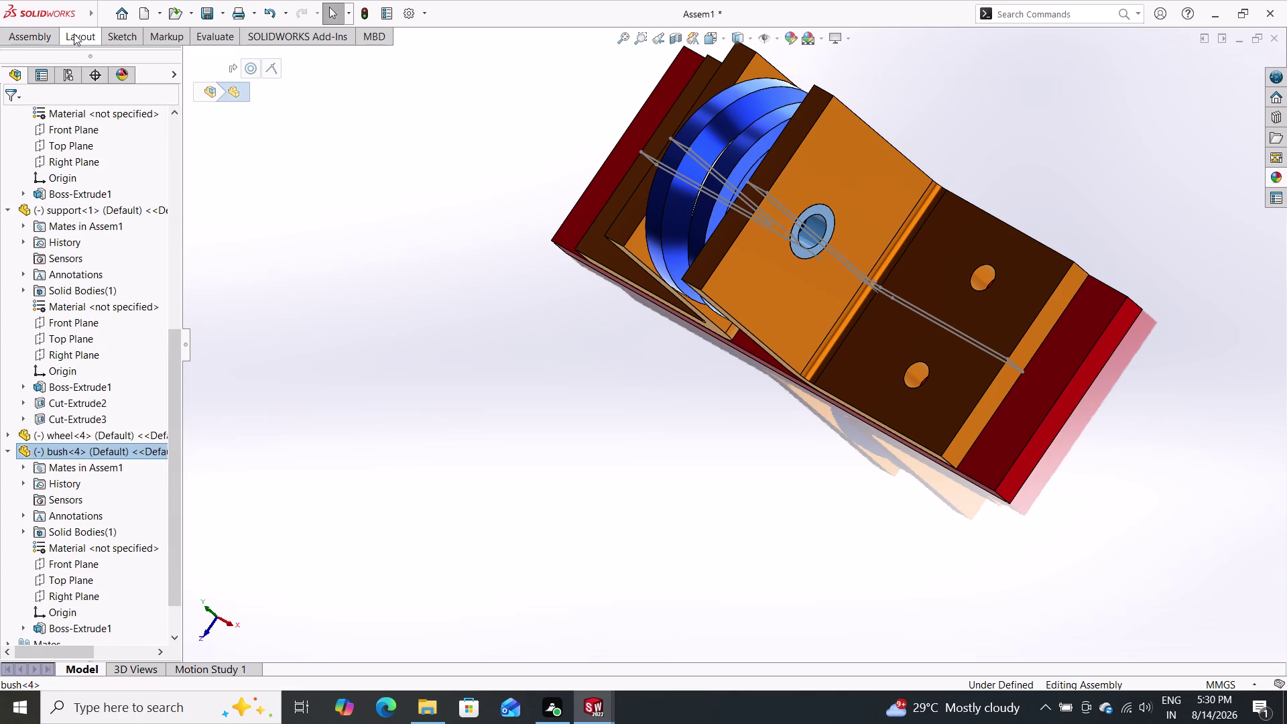
click(34, 36)
double_click(308, 93)
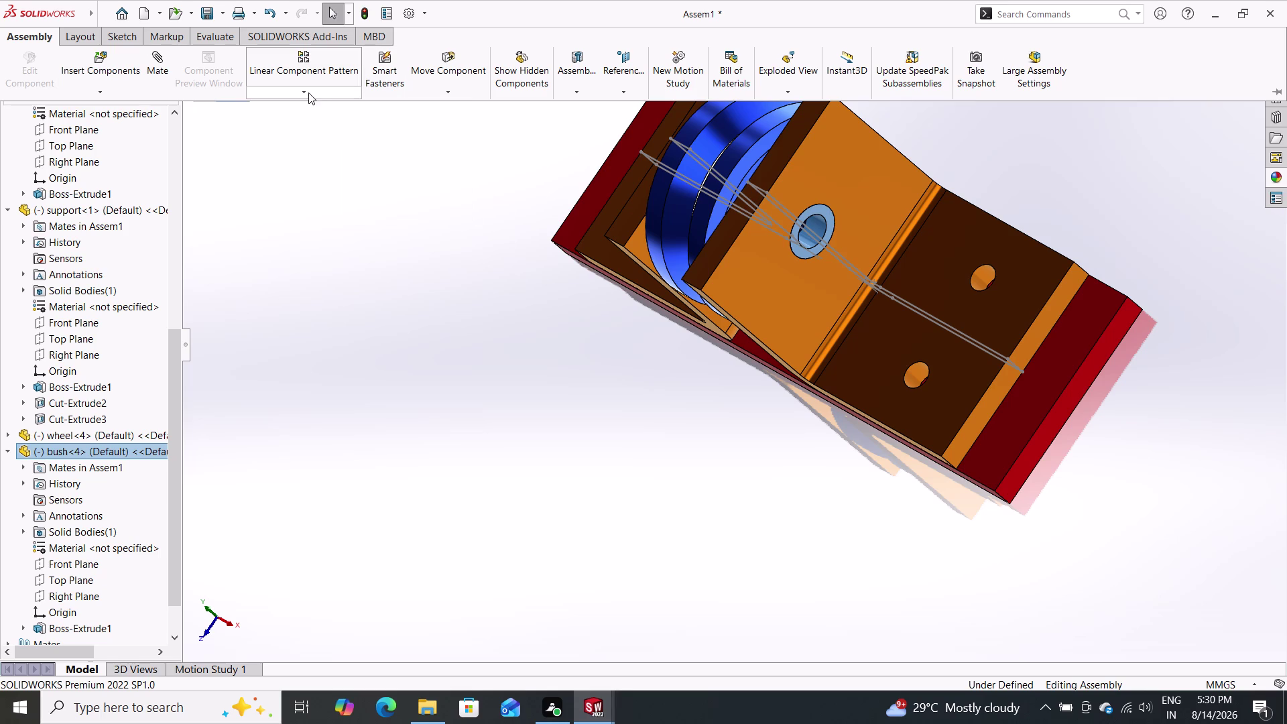
click(309, 96)
click(308, 207)
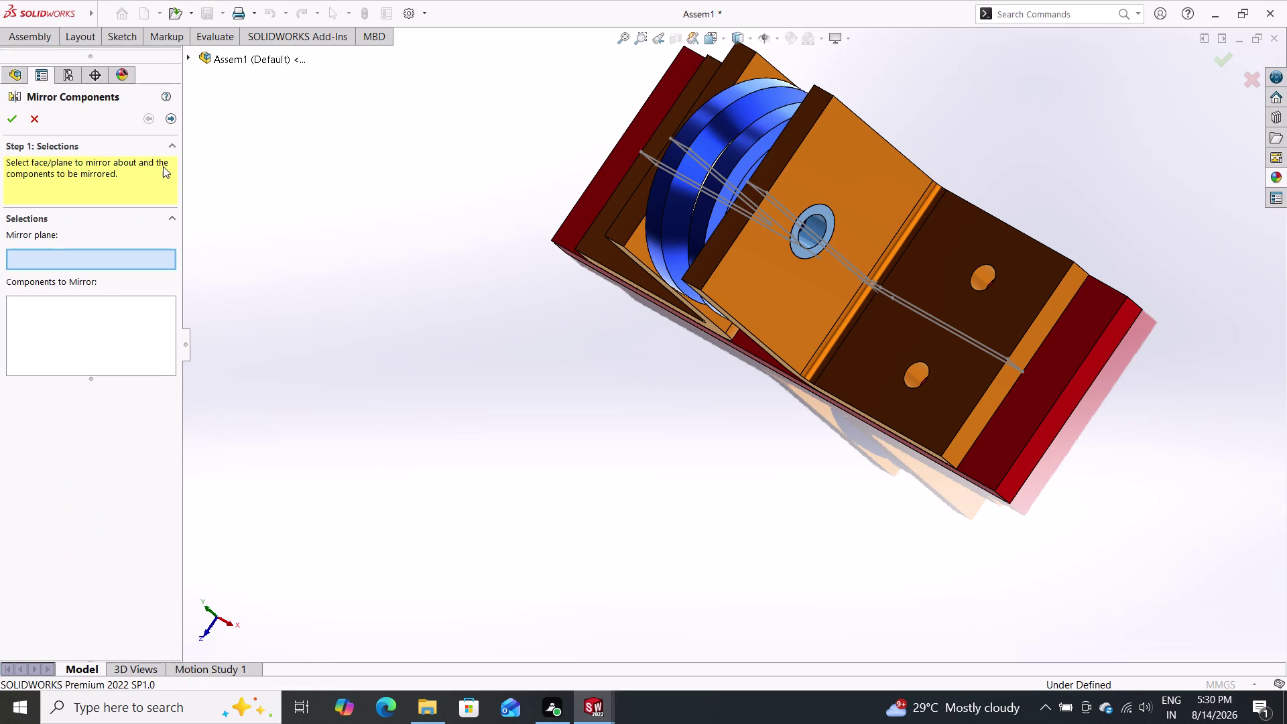
click(187, 56)
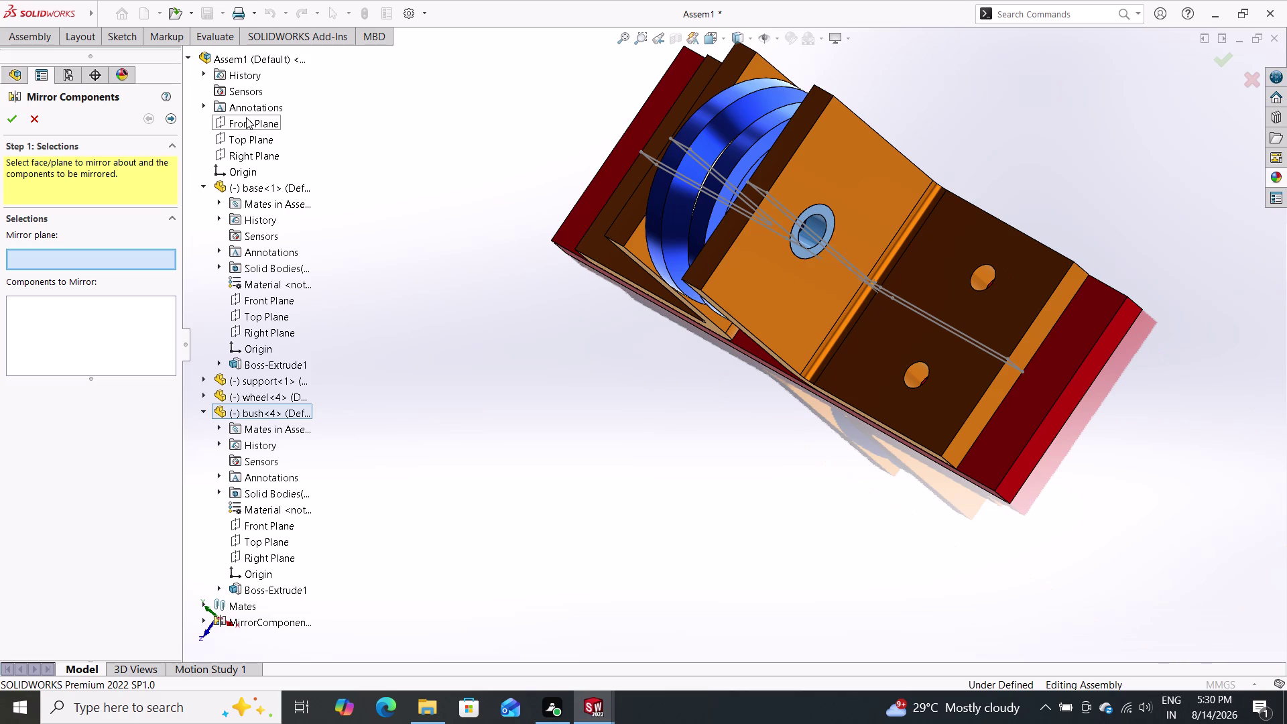
click(246, 117)
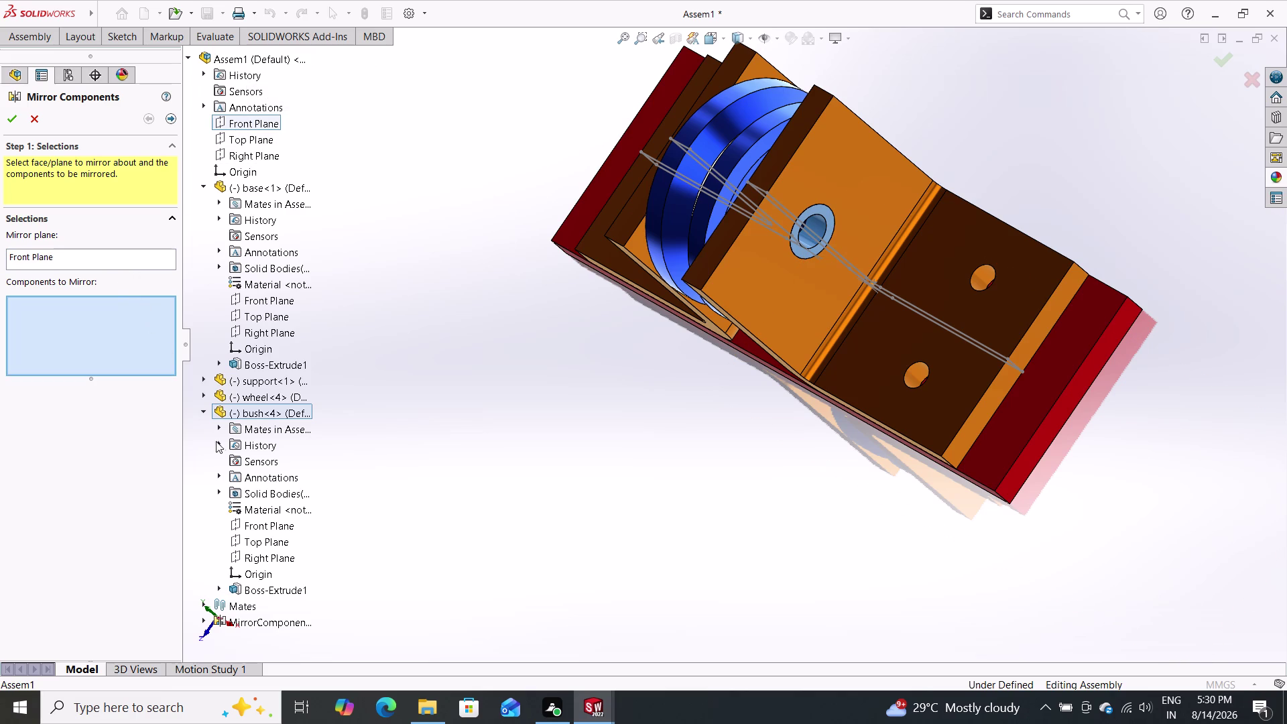
double_click(258, 412)
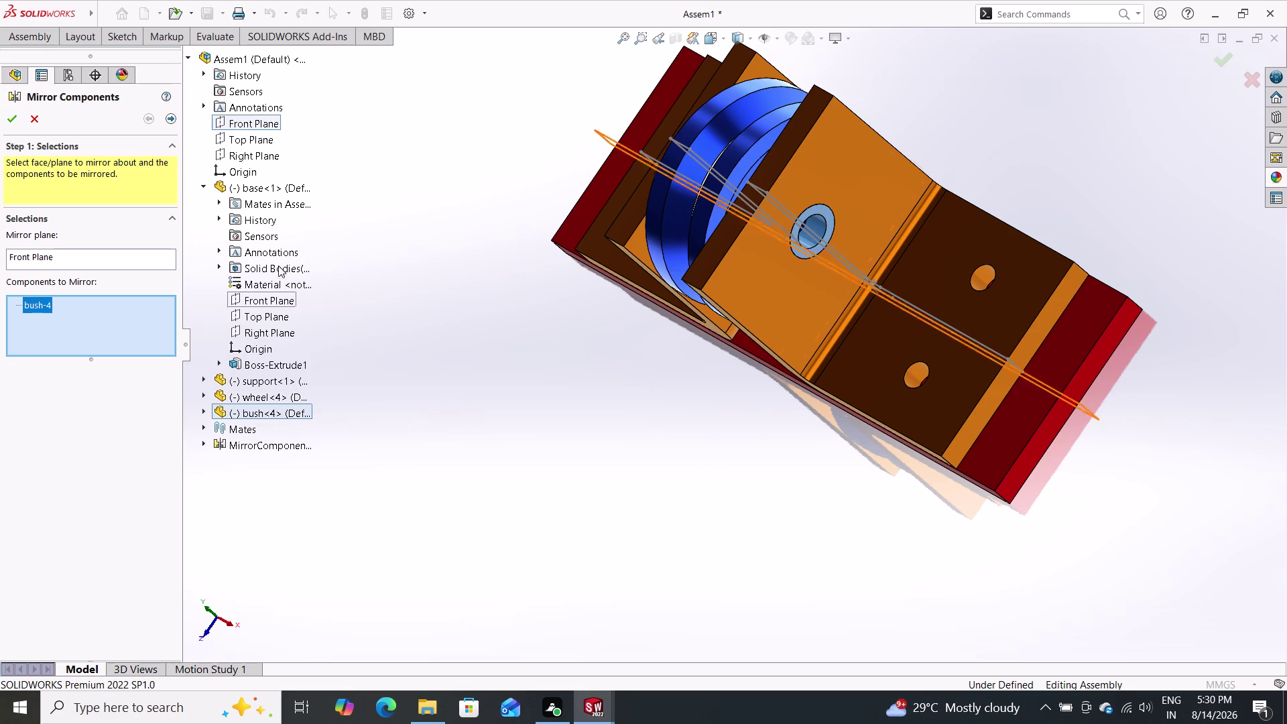
click(7, 115)
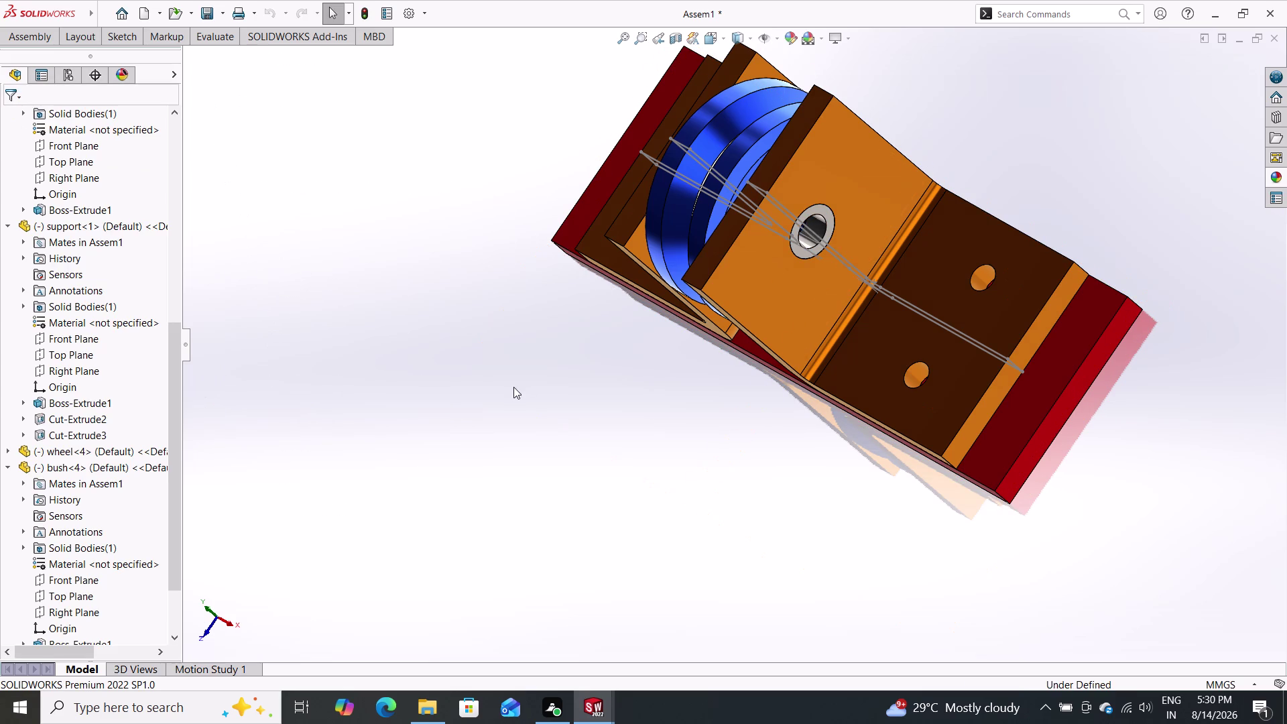
Find the stray mirrored bush<5> and delete it, confirming the deletion.
middle_drag(524, 384, 604, 467)
scroll(down, 3)
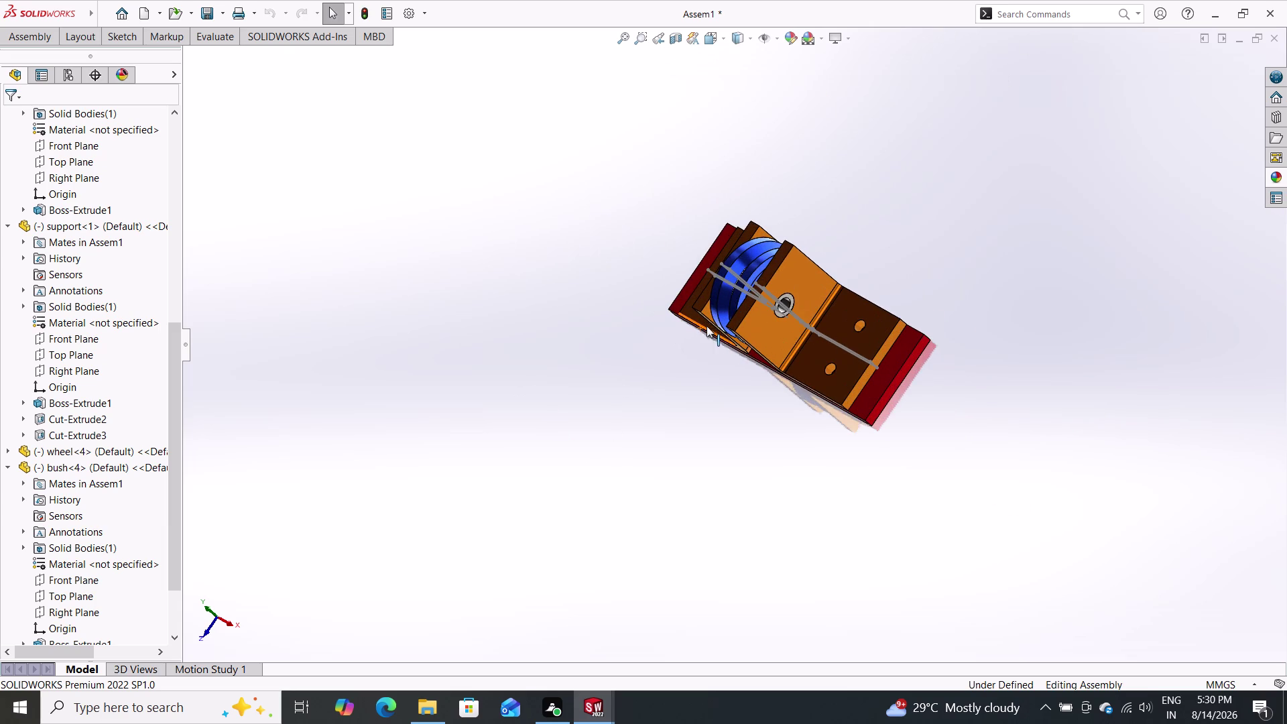
scroll(down, 3)
scroll(up, 3)
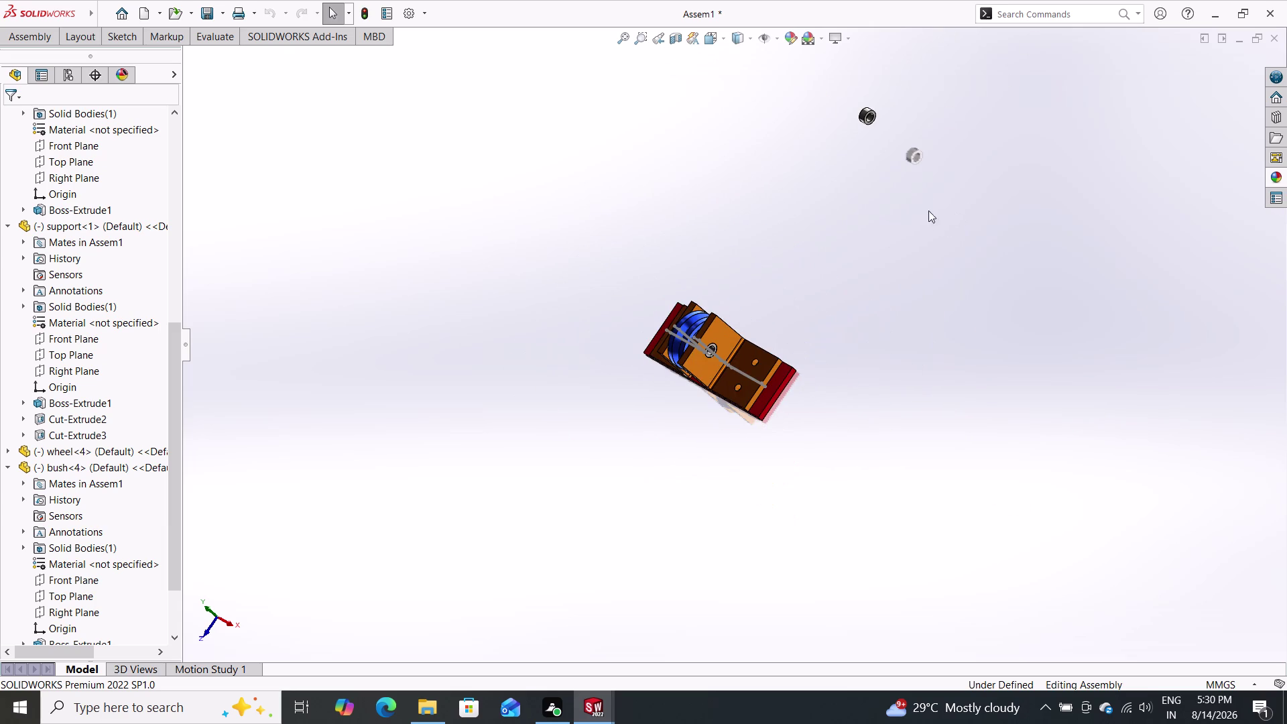
double_click(911, 157)
double_click(862, 120)
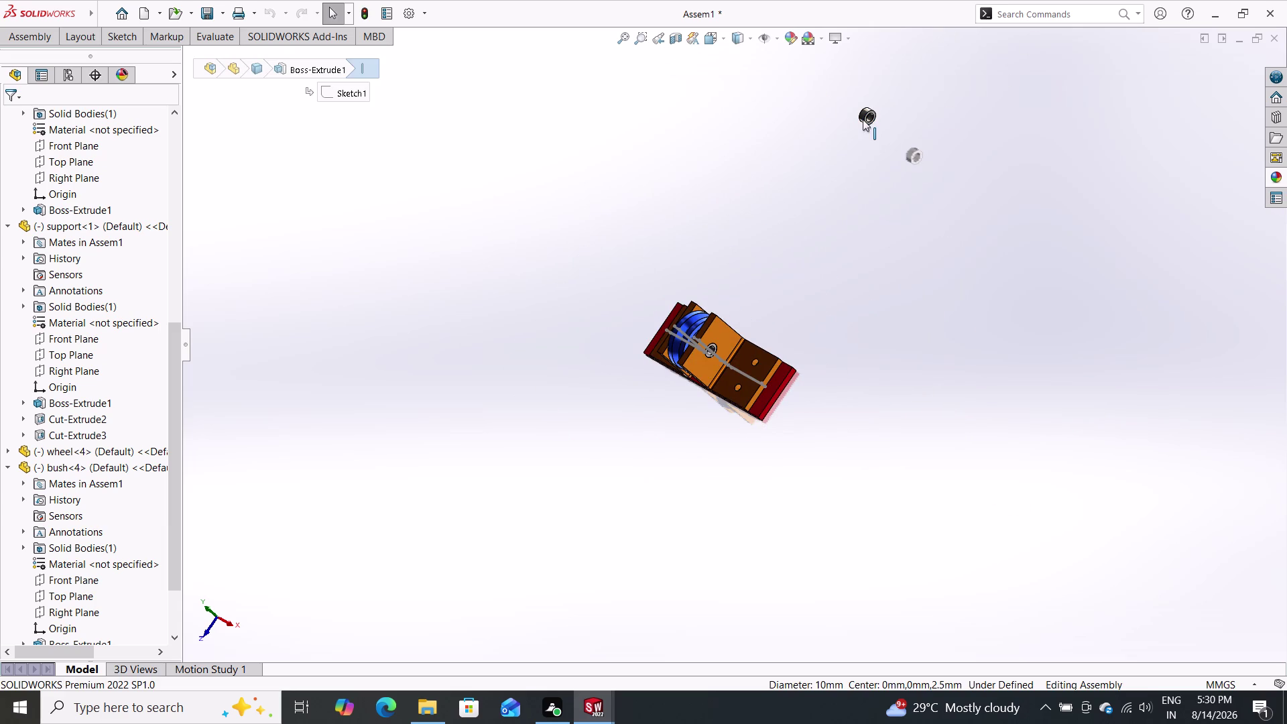
key(Delete)
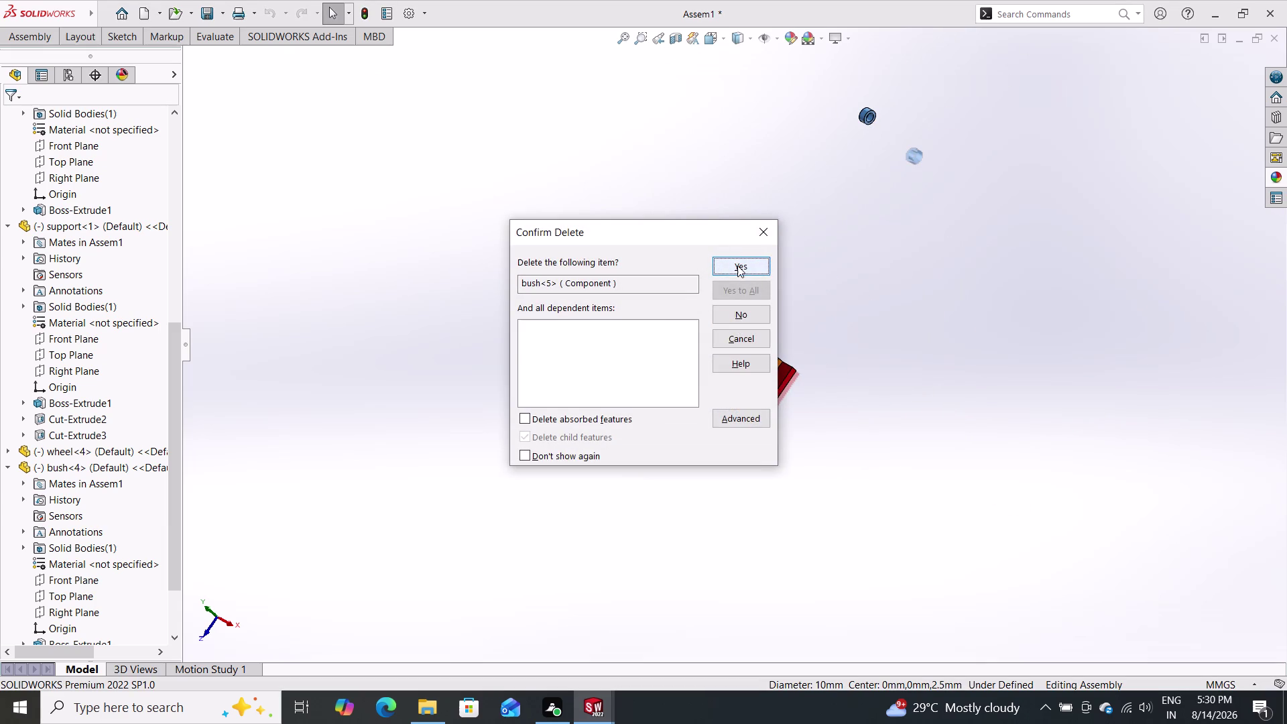
double_click(737, 264)
Return the view upright to the assembly and select the bush in the support hole.
scroll(down, 3)
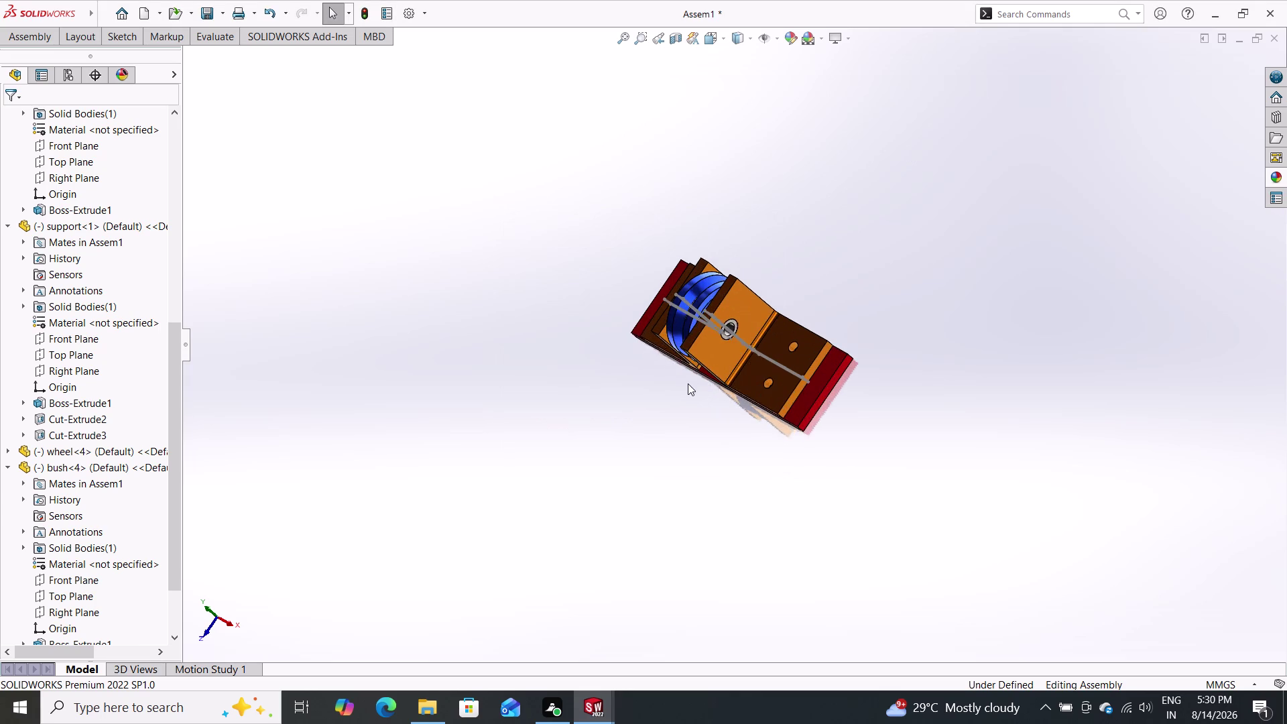
scroll(down, 3)
middle_drag(638, 430, 768, 533)
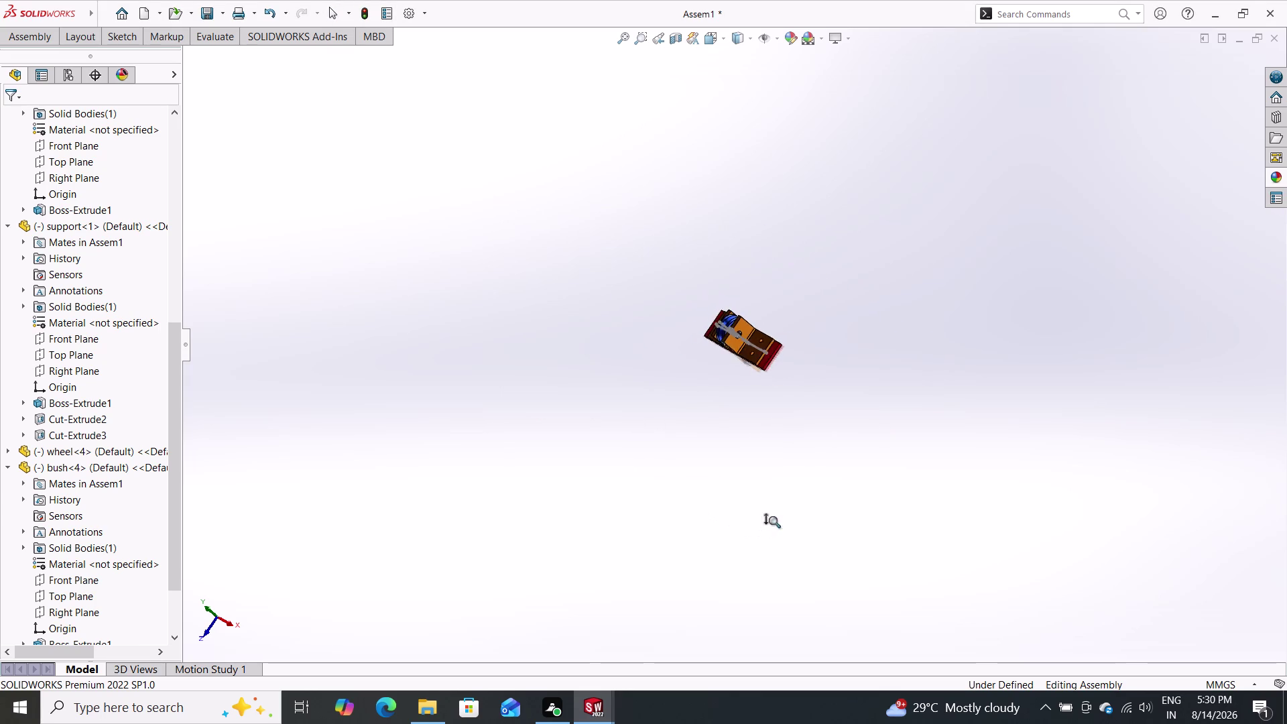
middle_drag(768, 532, 775, 474)
middle_drag(632, 398, 726, 384)
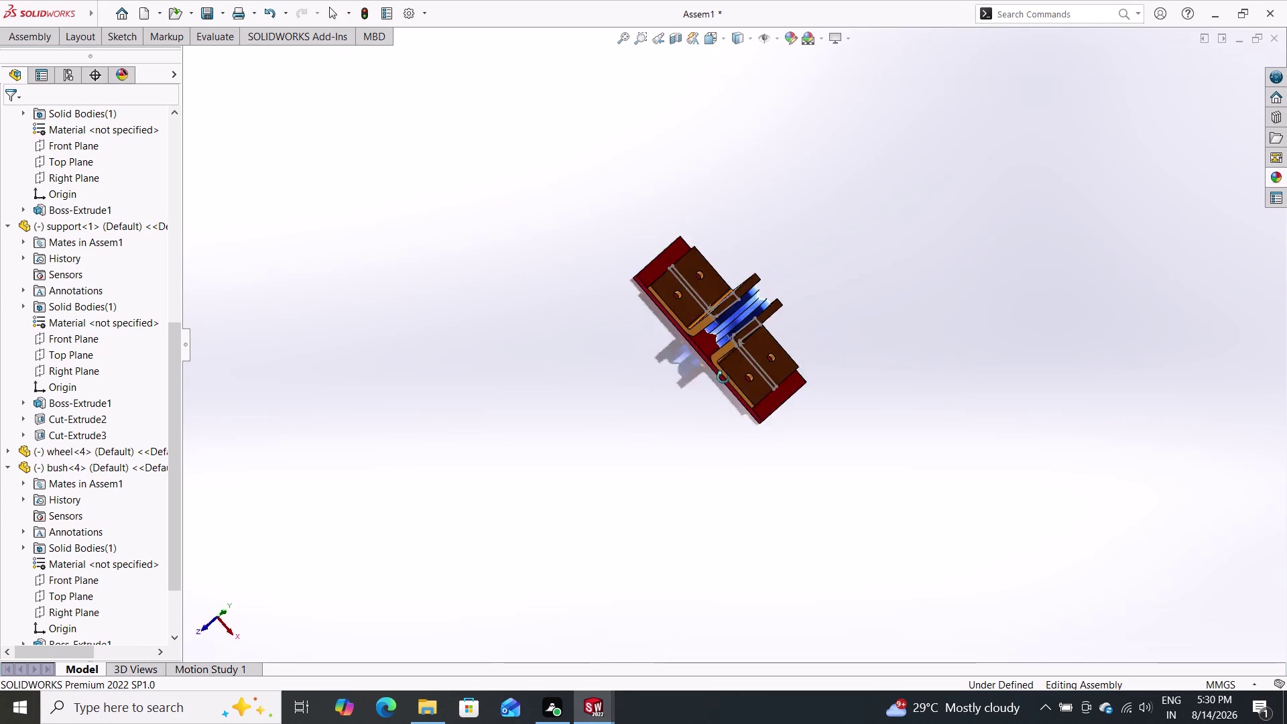
middle_drag(725, 384, 706, 246)
scroll(down, 3)
scroll(down, 3)
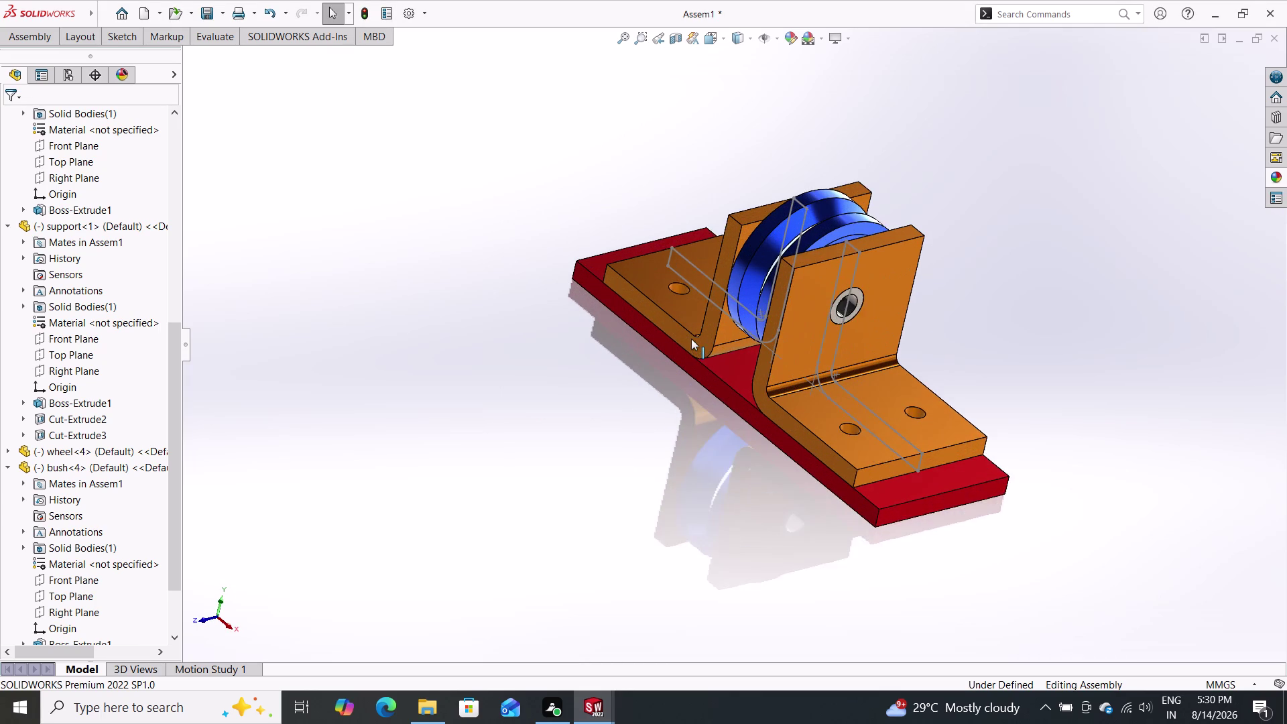
scroll(down, 3)
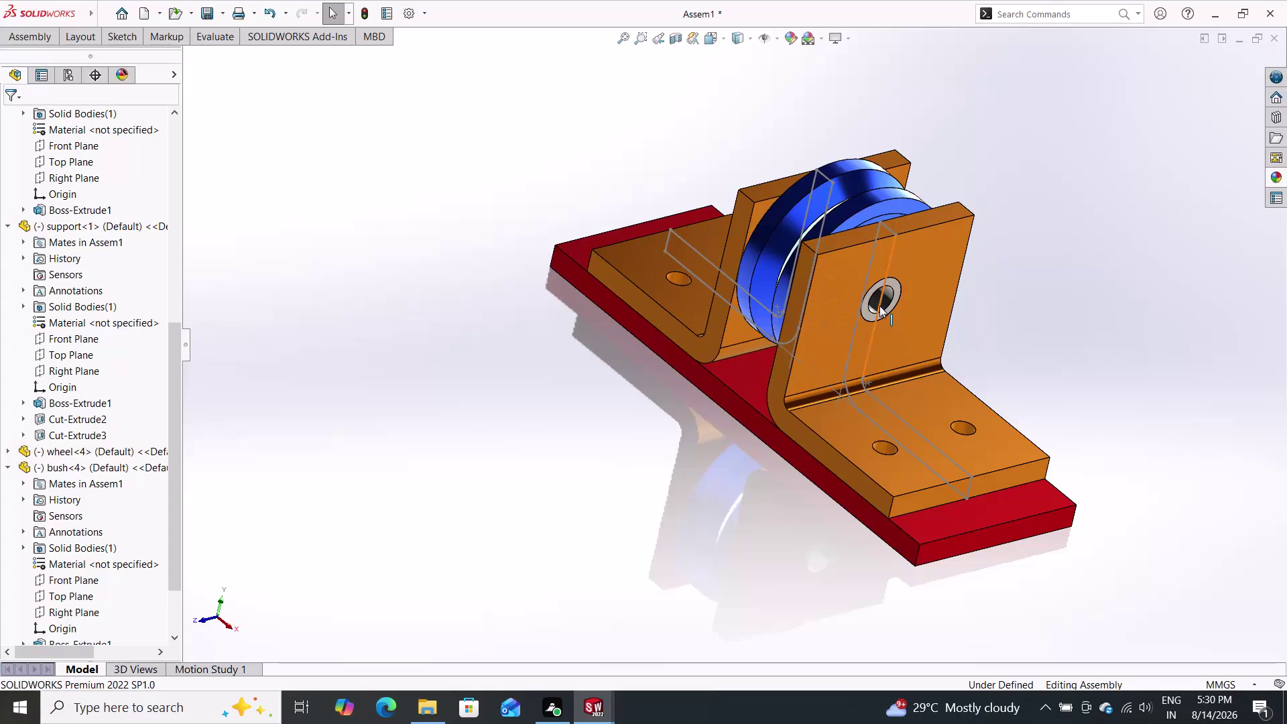
double_click(886, 313)
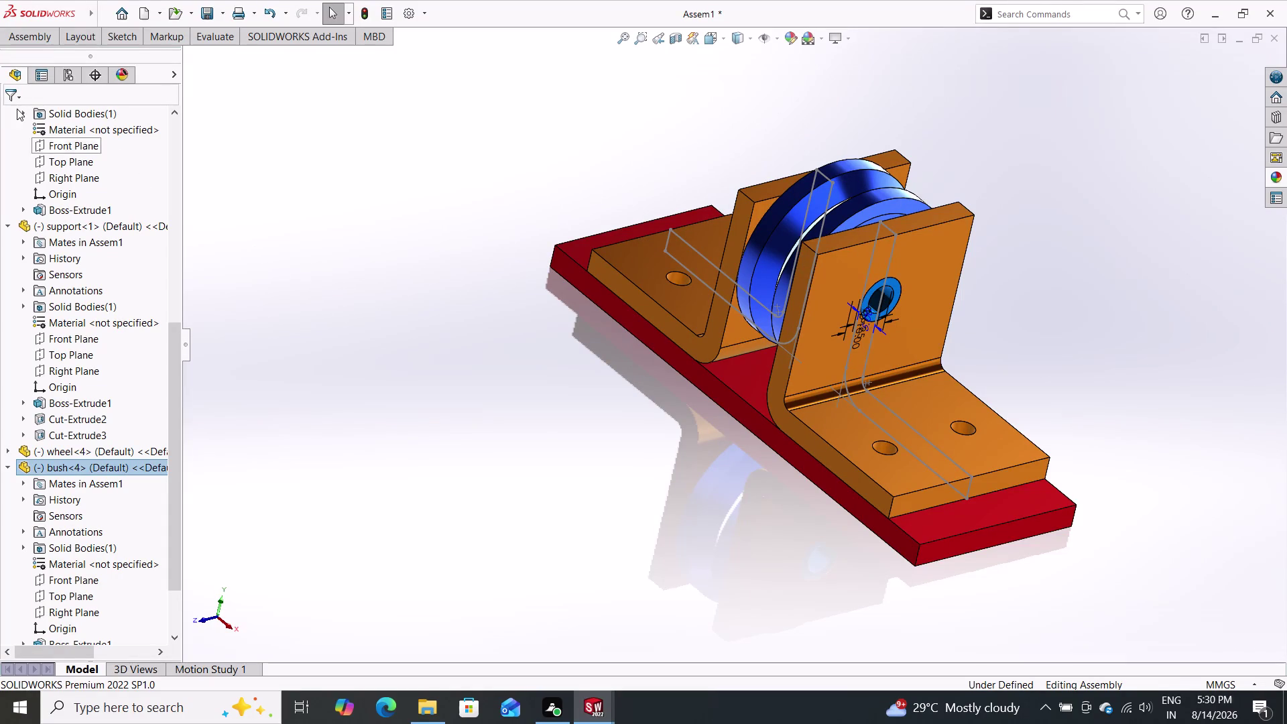
Mirror bush<4> about the Right Plane so the opposite support gets a bush.
click(38, 35)
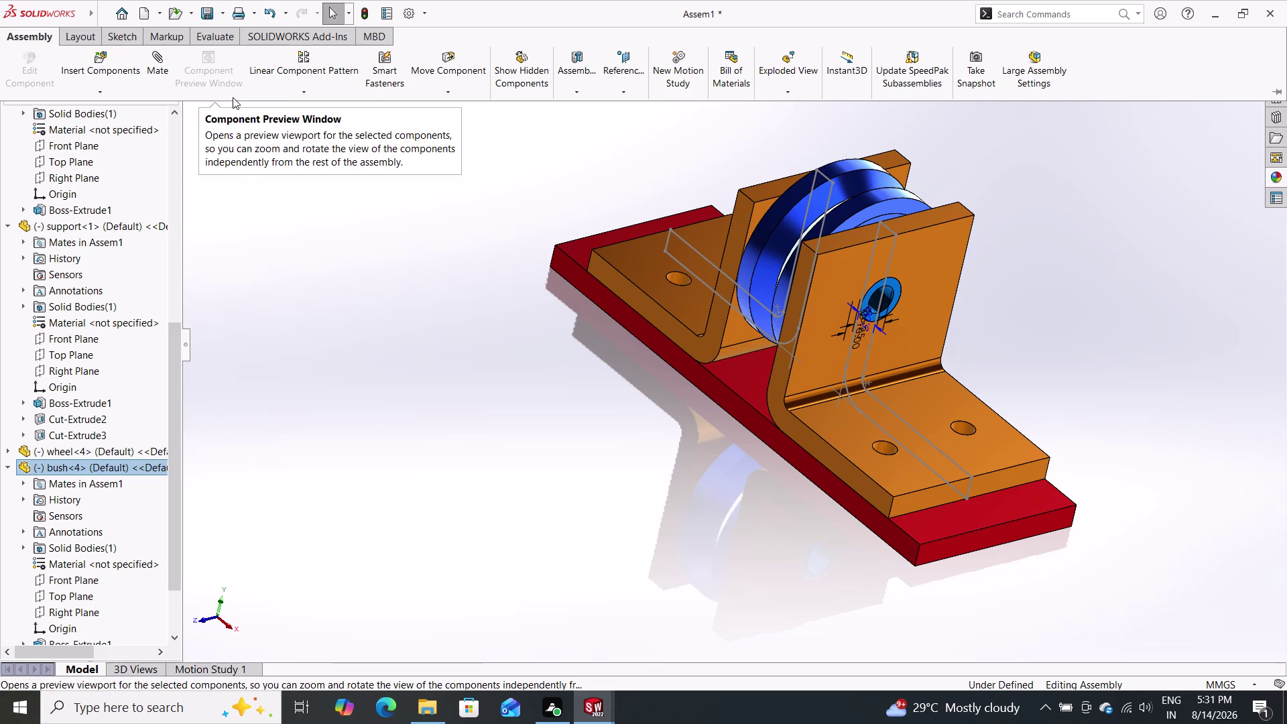
click(313, 97)
double_click(322, 207)
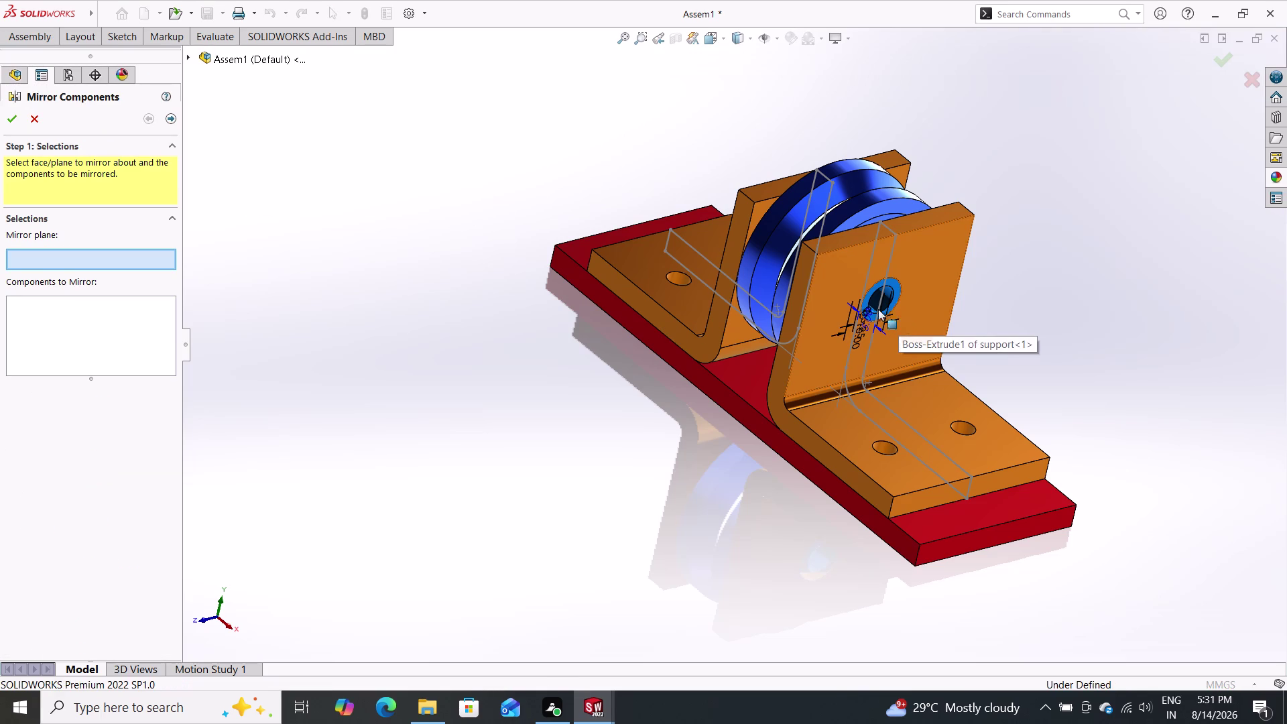
double_click(36, 323)
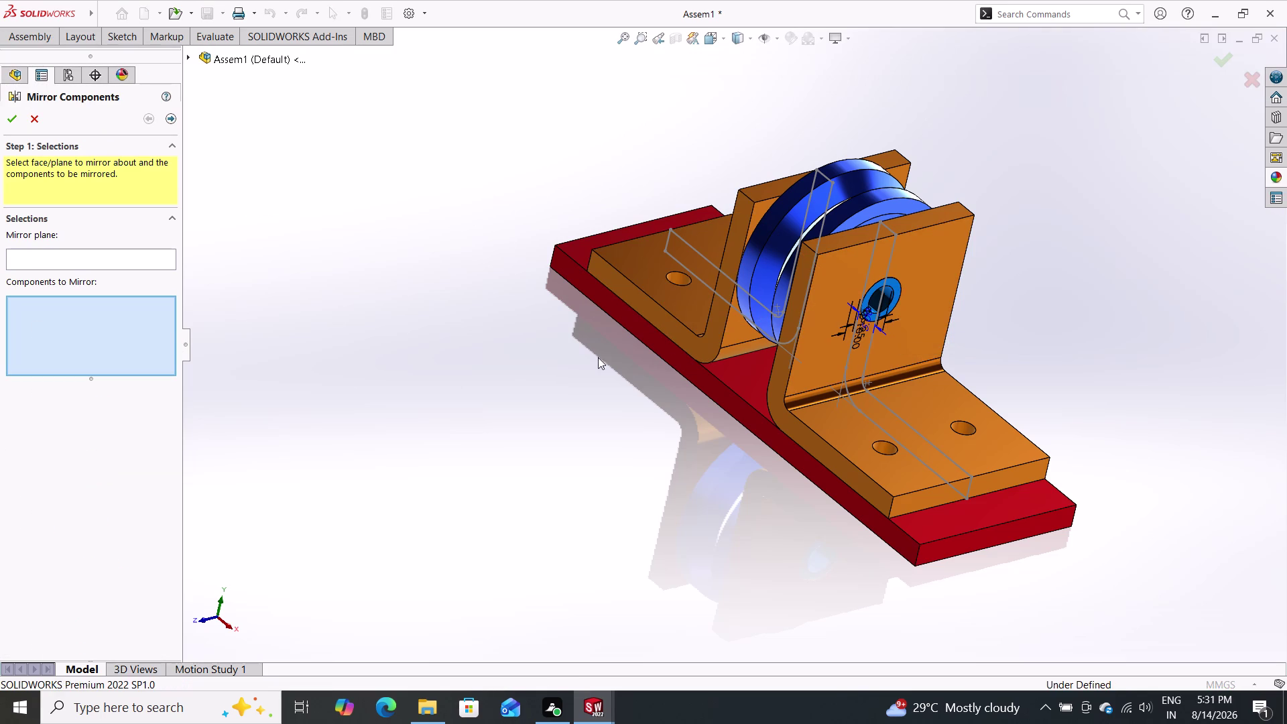
double_click(894, 284)
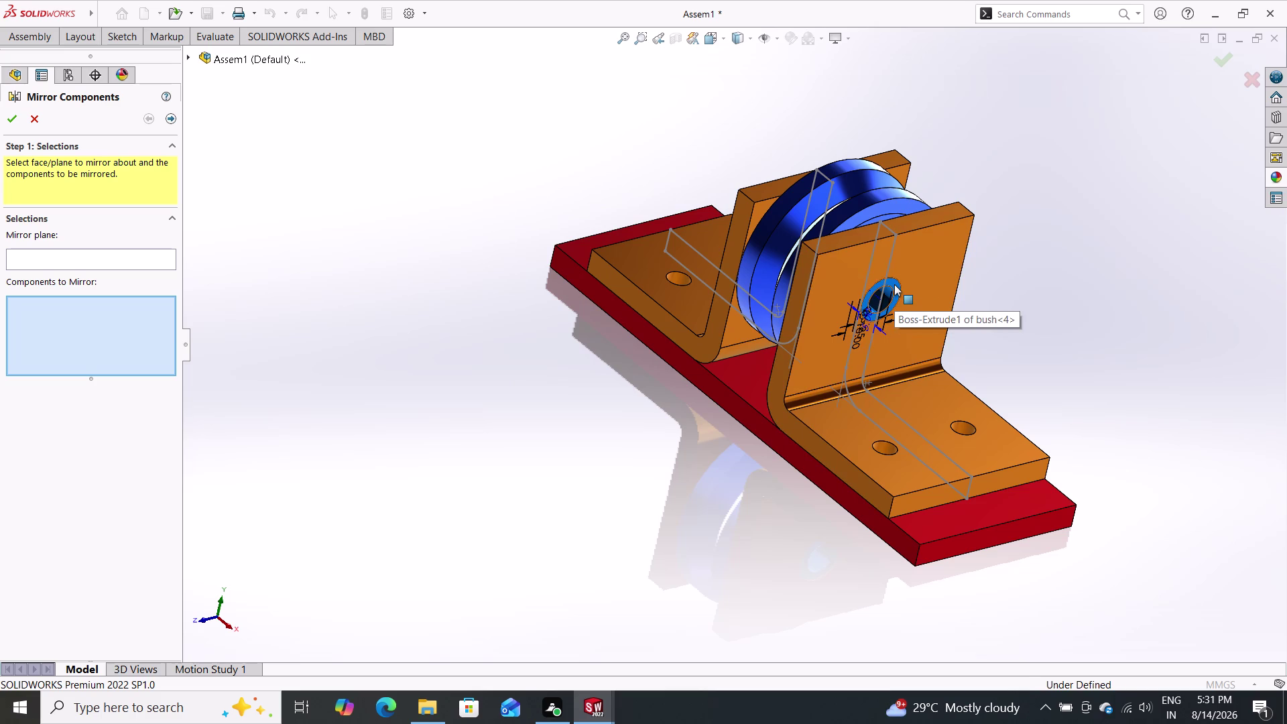
double_click(18, 256)
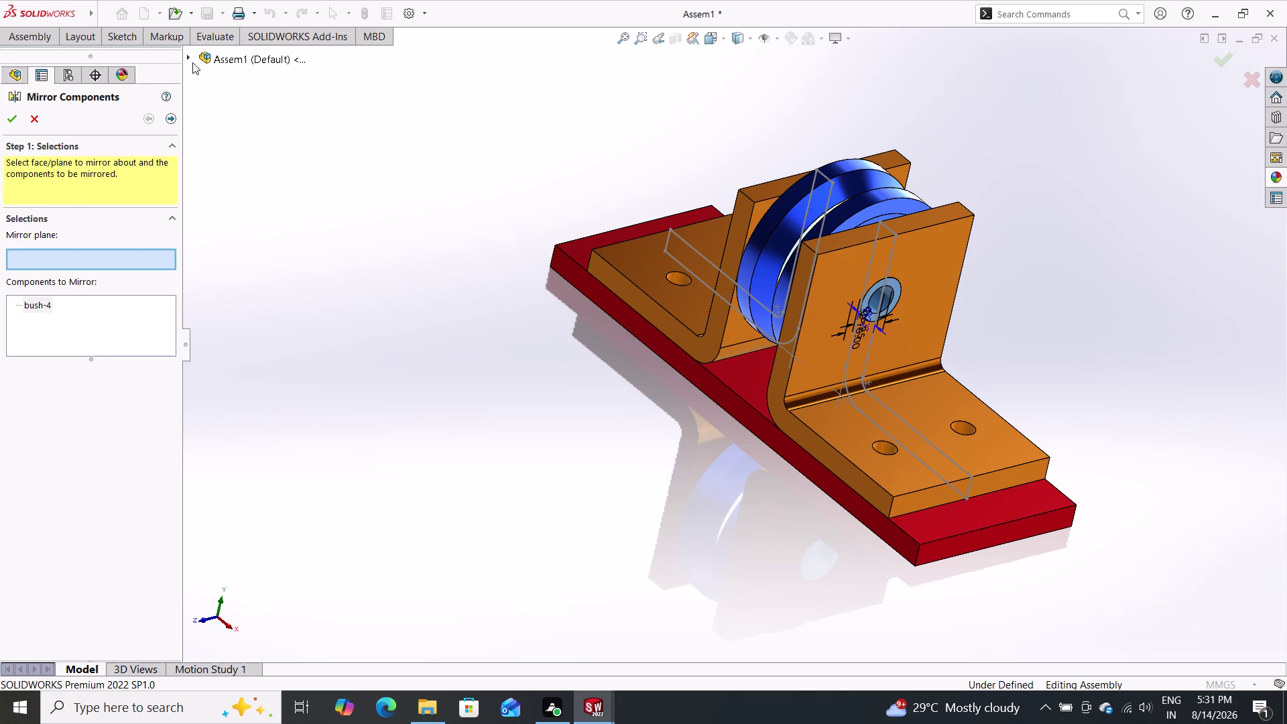
click(186, 53)
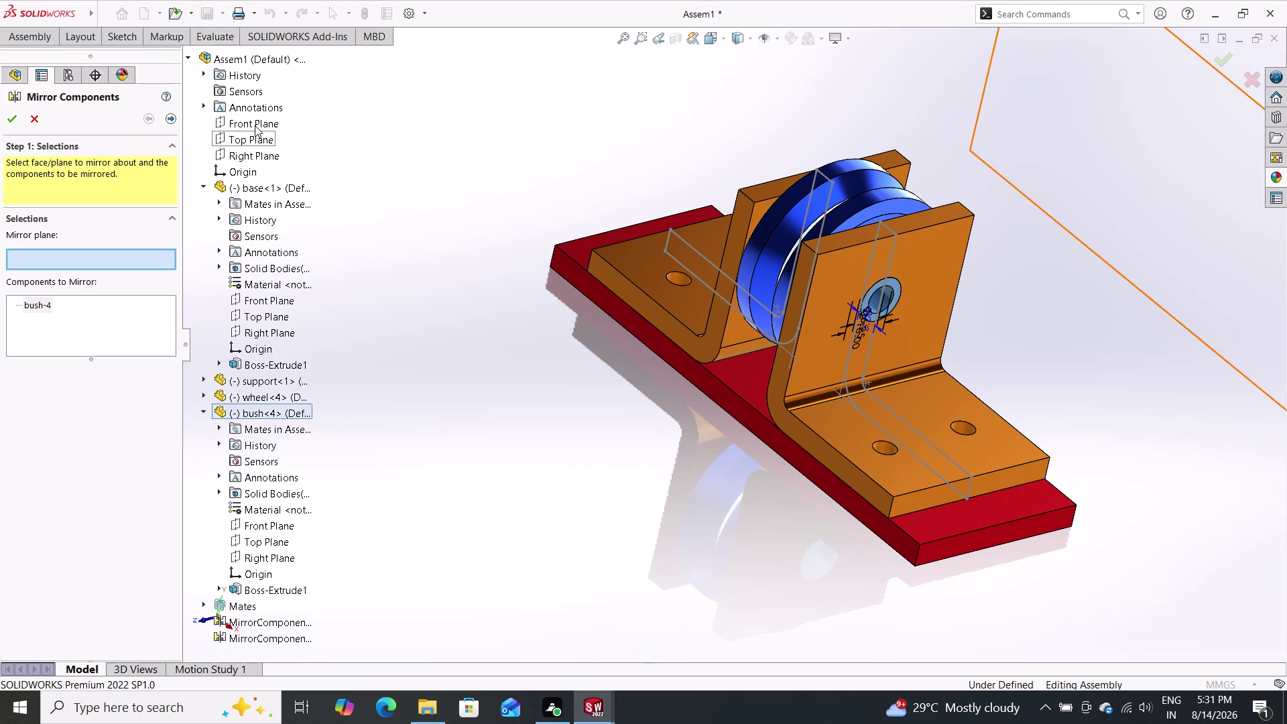
click(243, 159)
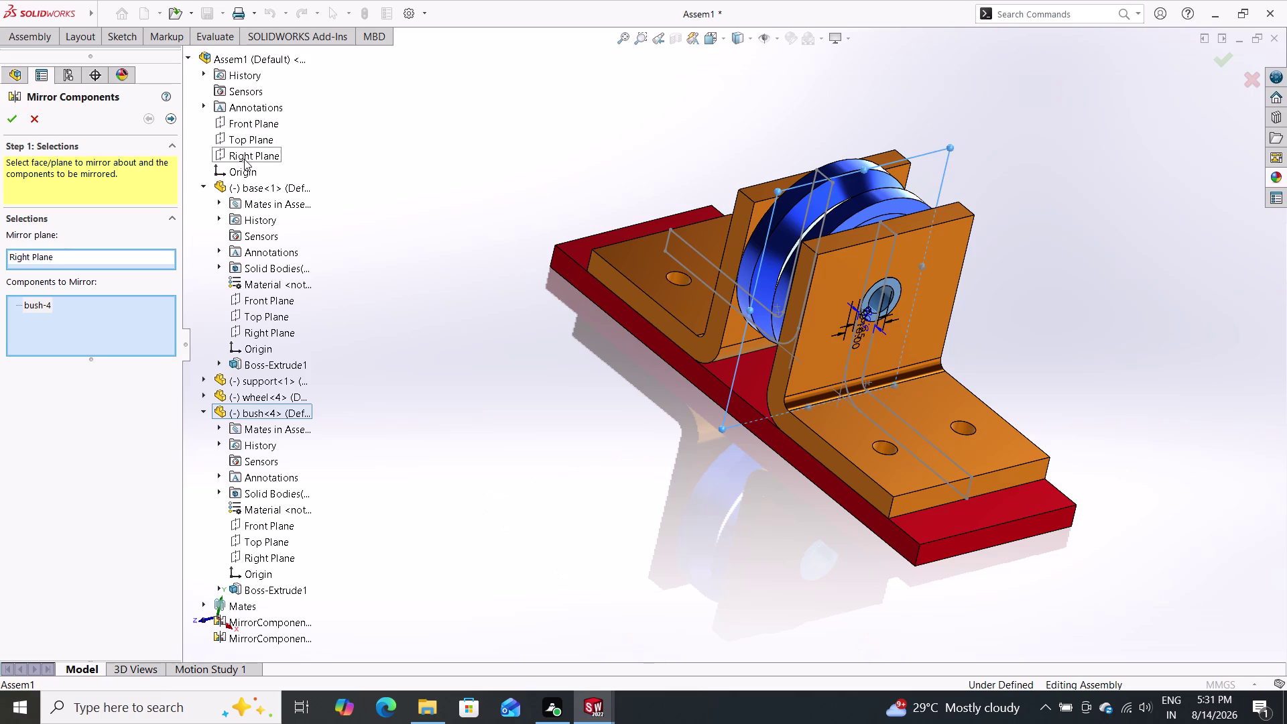
click(10, 118)
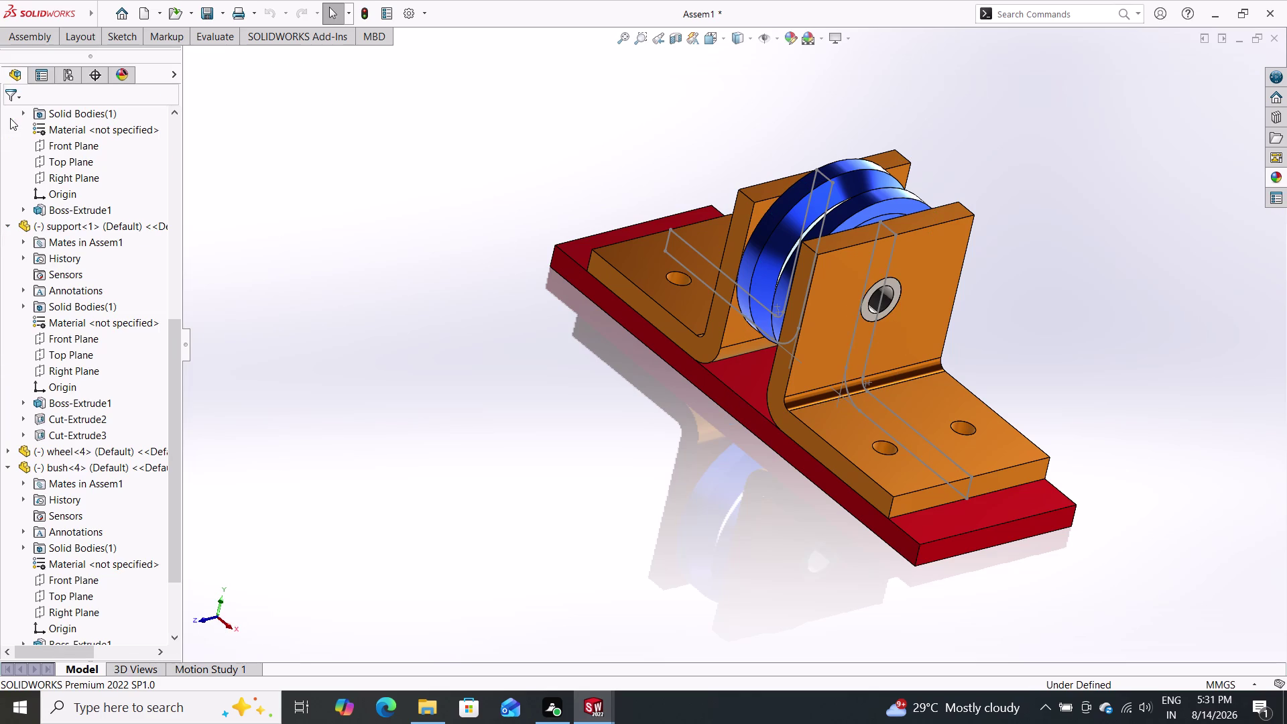
middle_drag(434, 355, 455, 448)
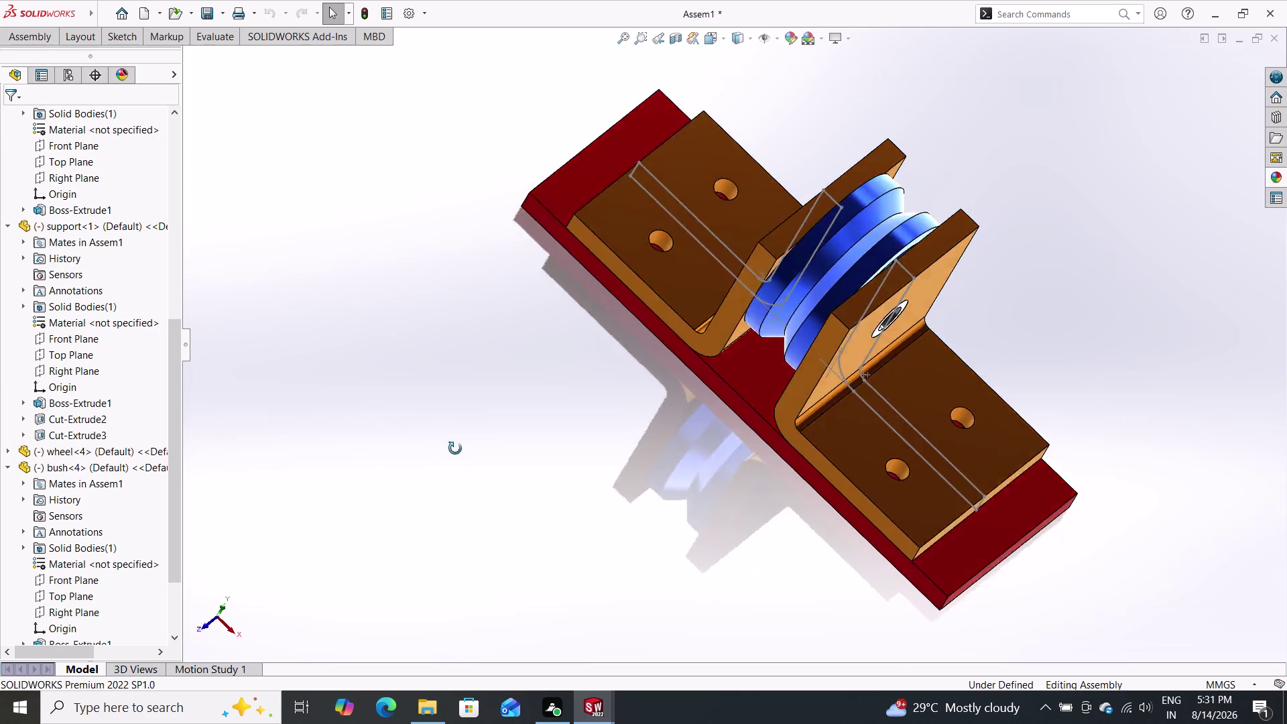
middle_drag(455, 448, 479, 293)
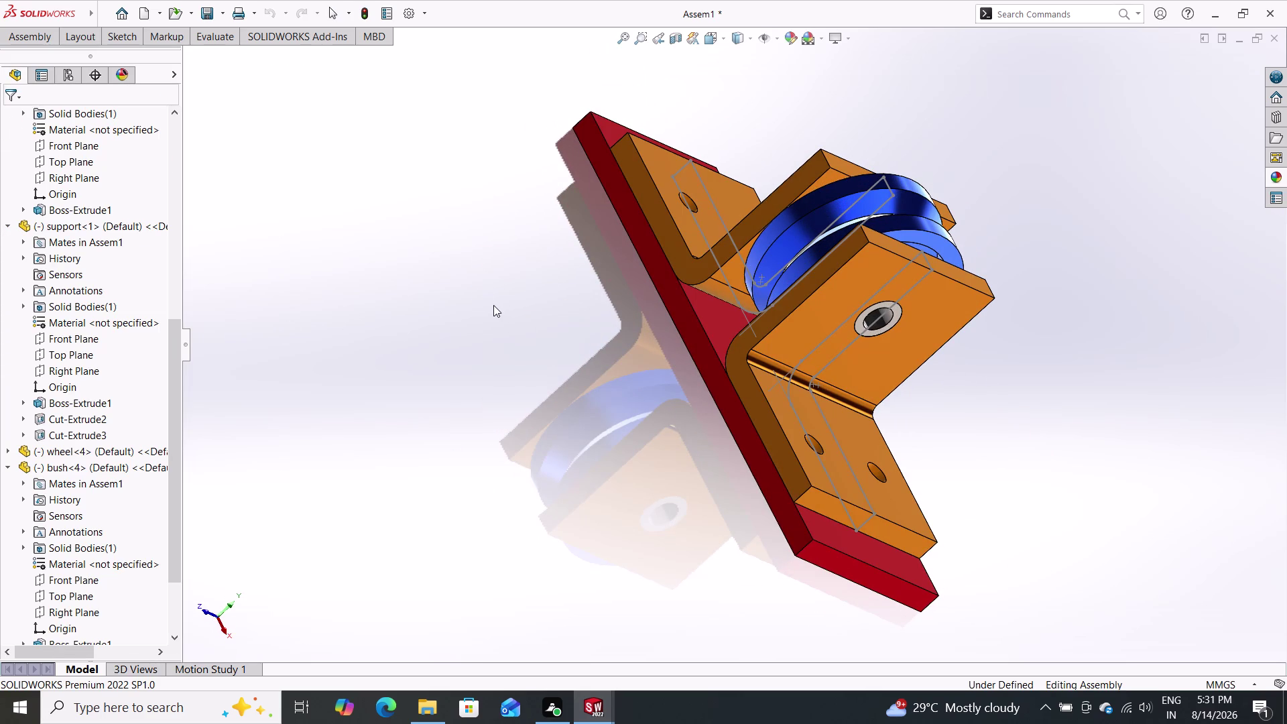
middle_drag(484, 411, 509, 470)
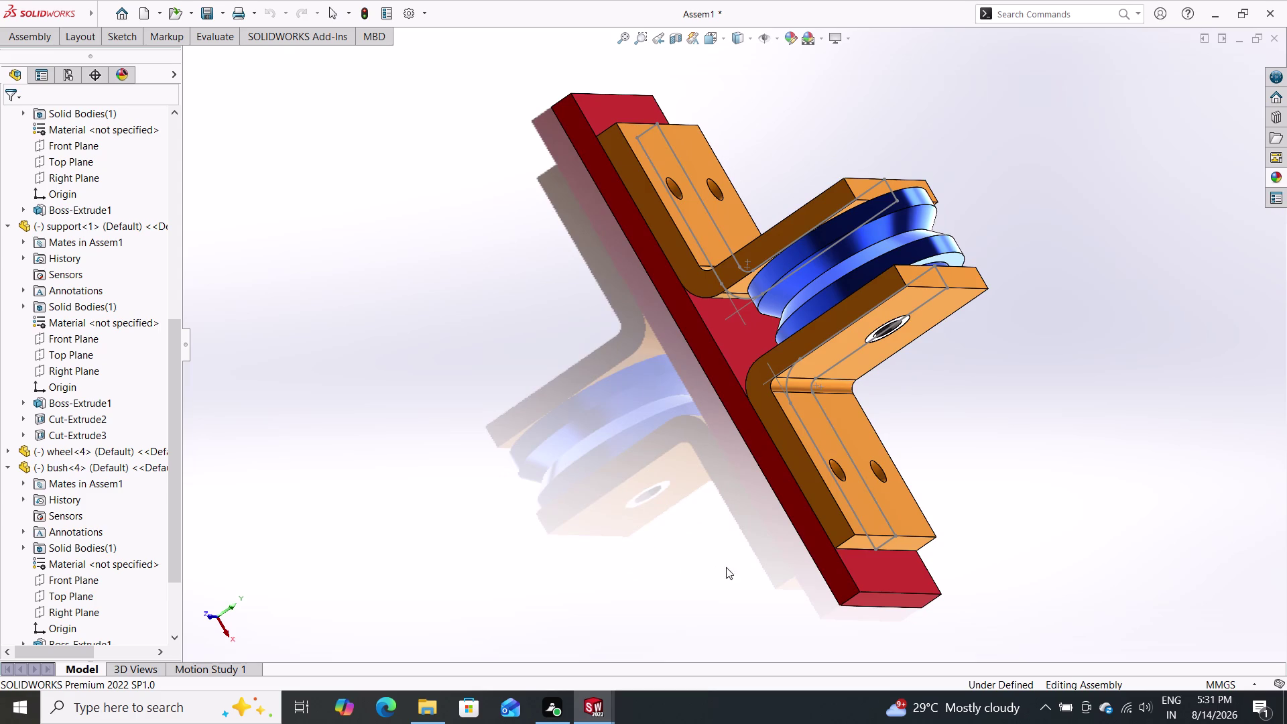
middle_drag(743, 562, 691, 551)
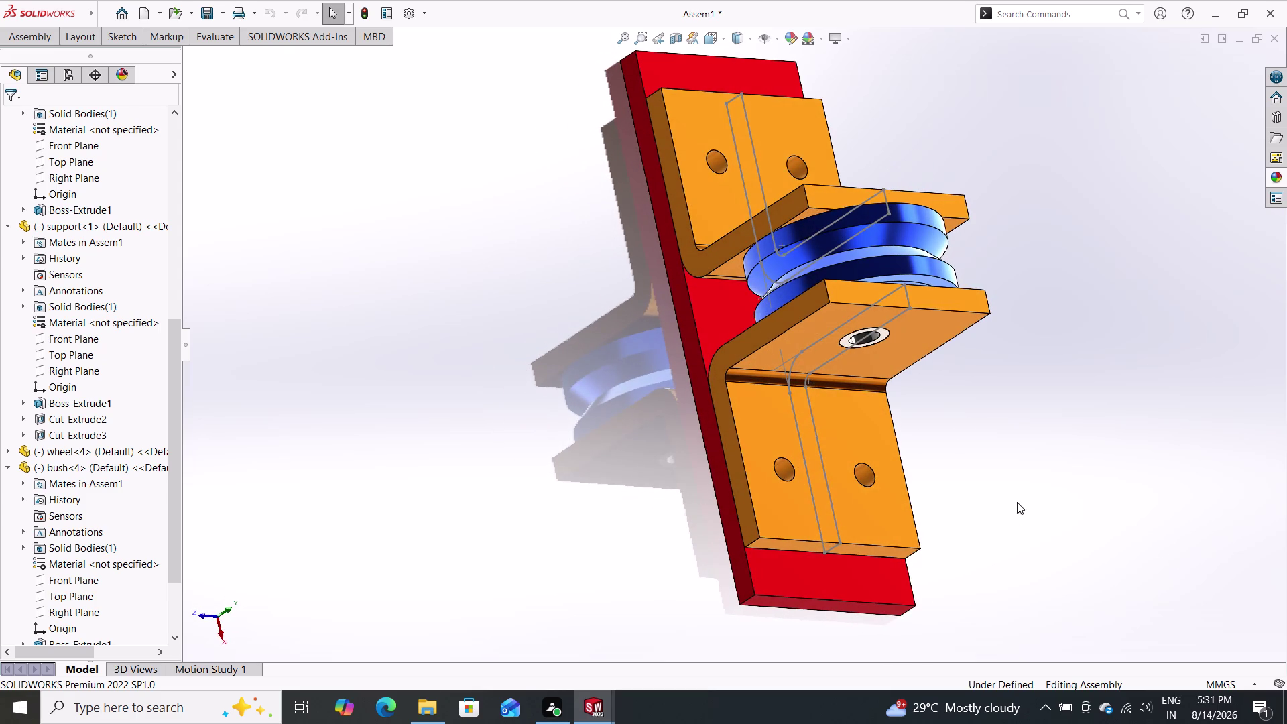
middle_drag(1016, 501, 987, 514)
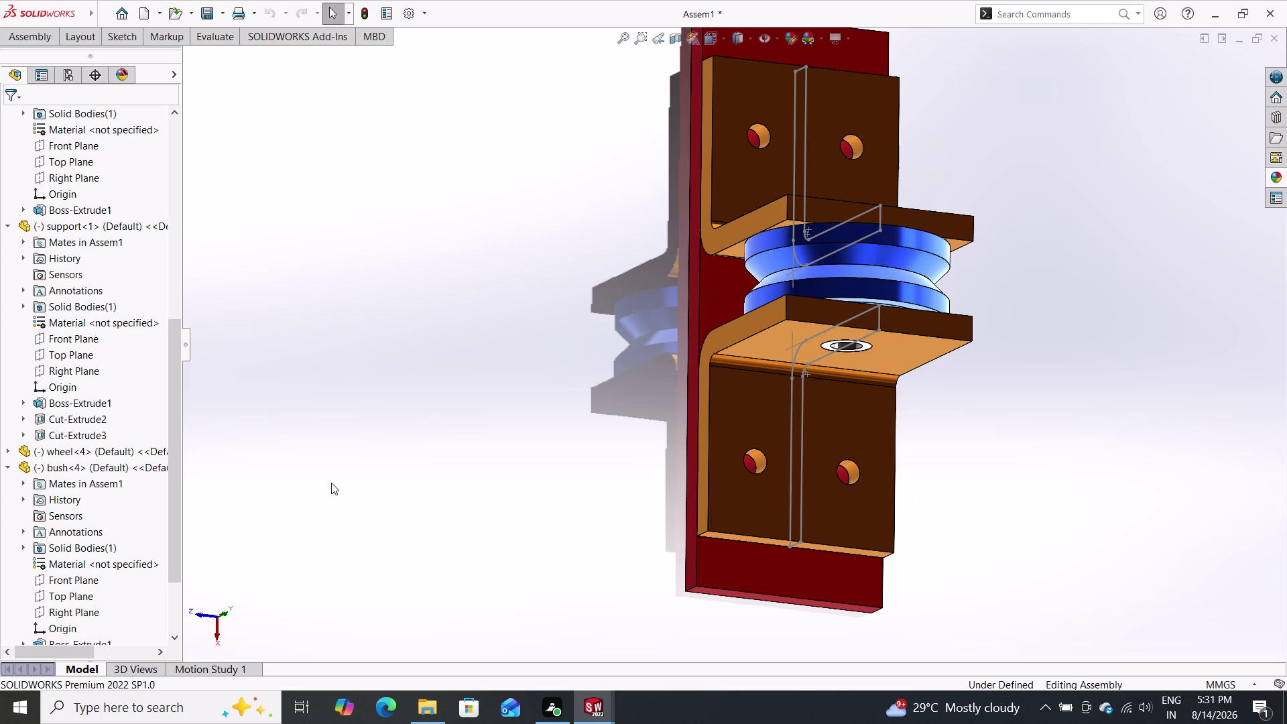
scroll(down, 3)
middle_drag(662, 472, 665, 472)
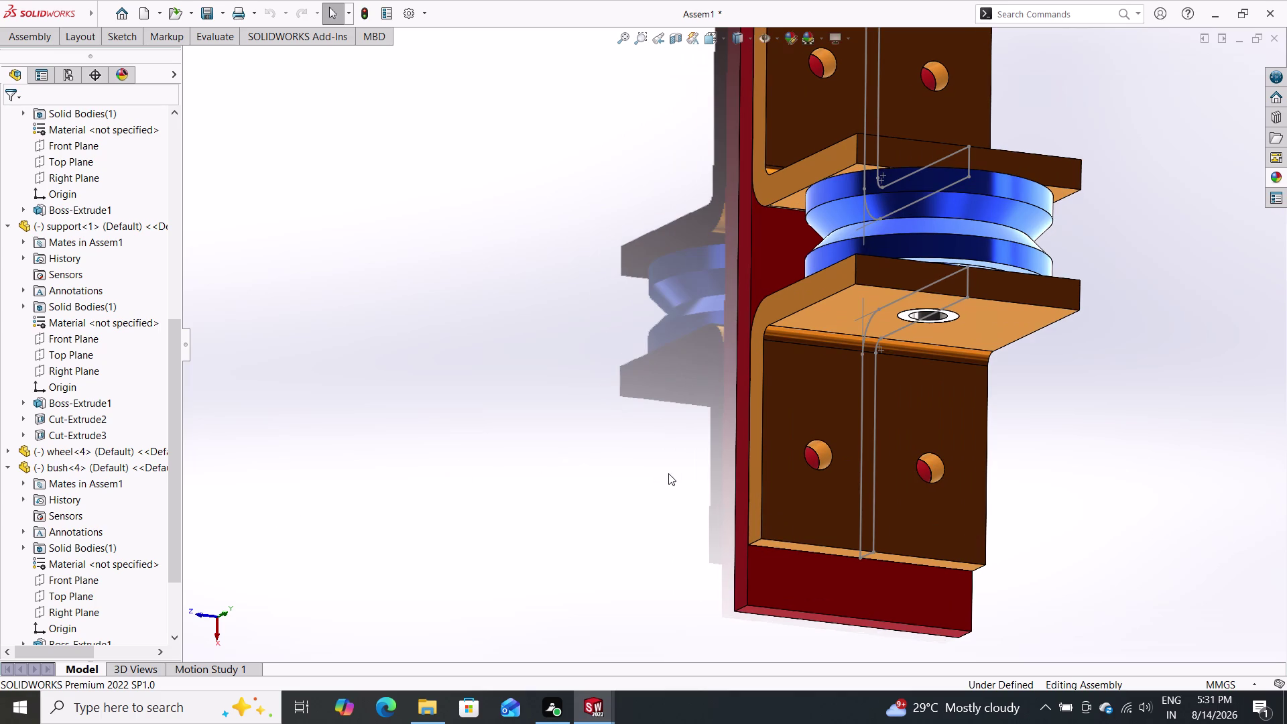
middle_drag(665, 471, 690, 472)
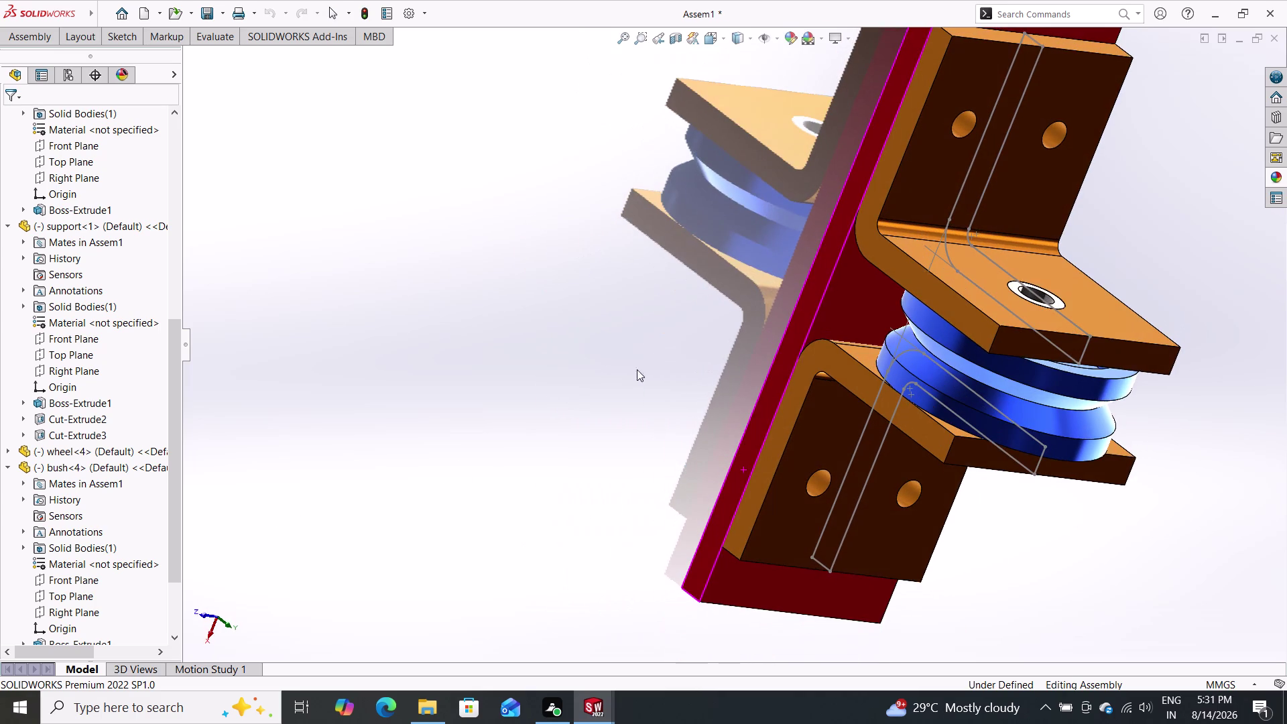
middle_drag(715, 140, 715, 44)
scroll(up, 3)
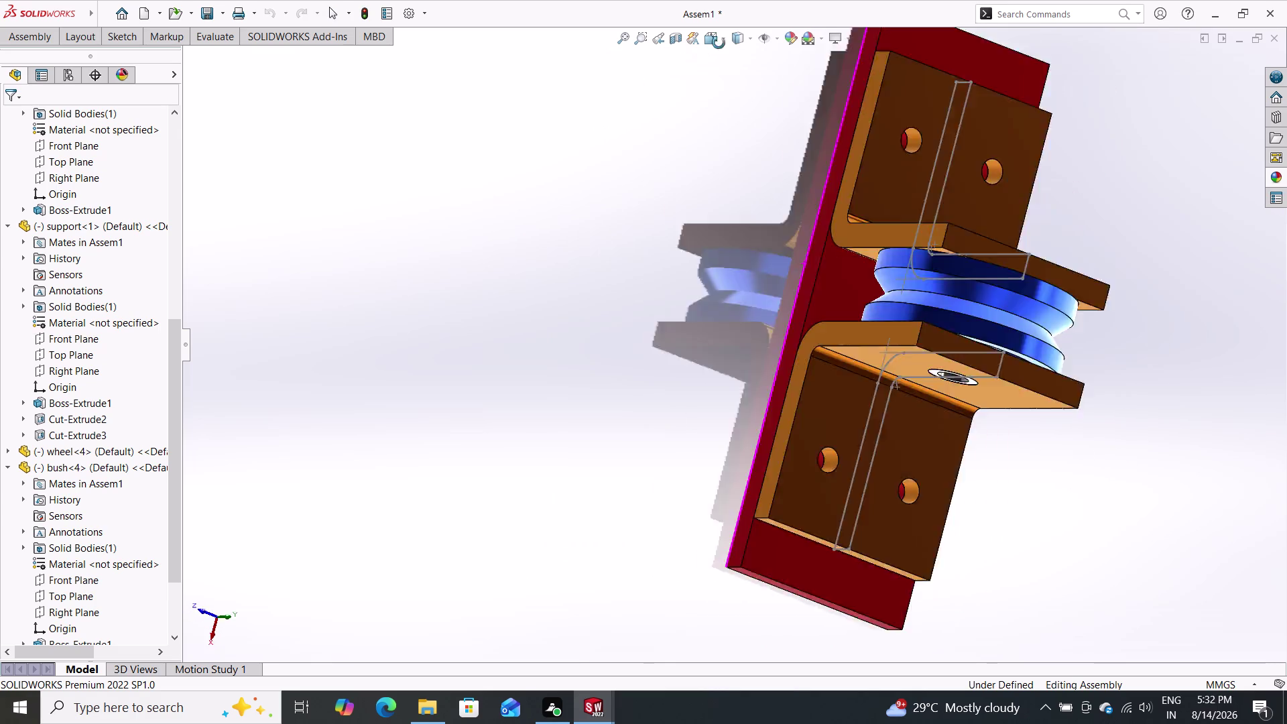
middle_drag(715, 44, 717, 1)
middle_drag(658, 563, 703, 507)
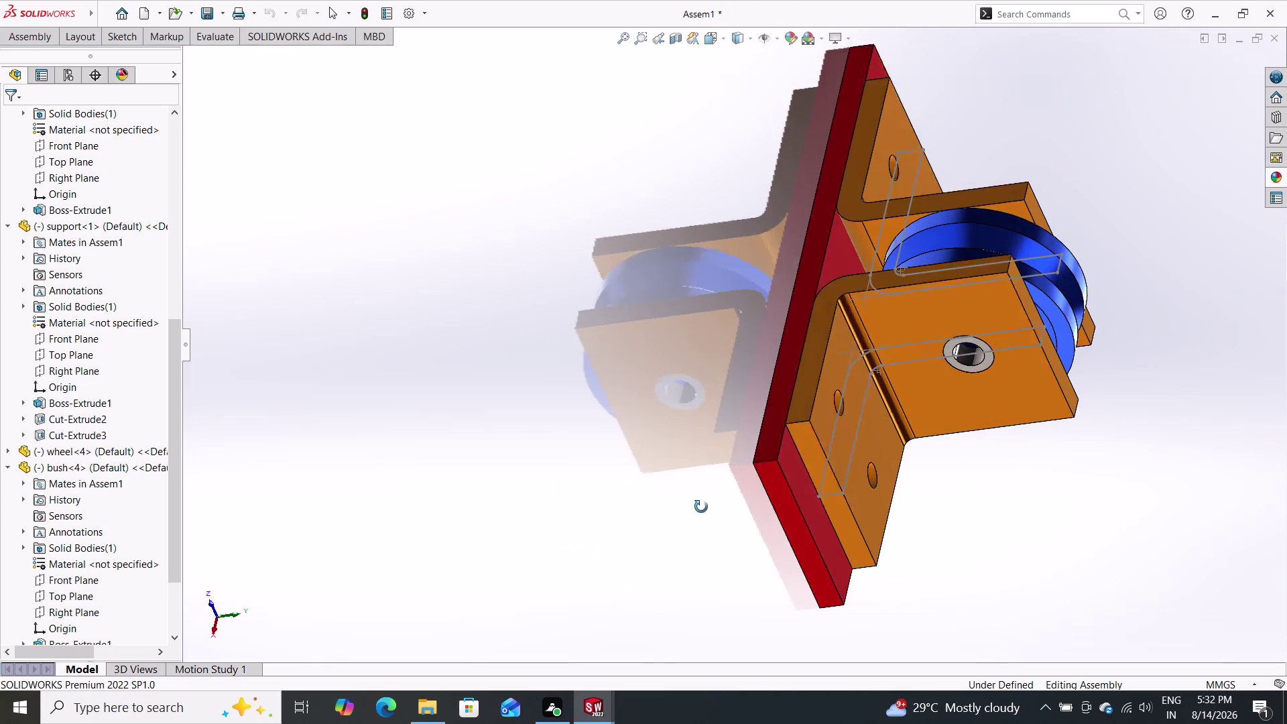
middle_drag(703, 507, 701, 506)
middle_drag(984, 571, 1156, 403)
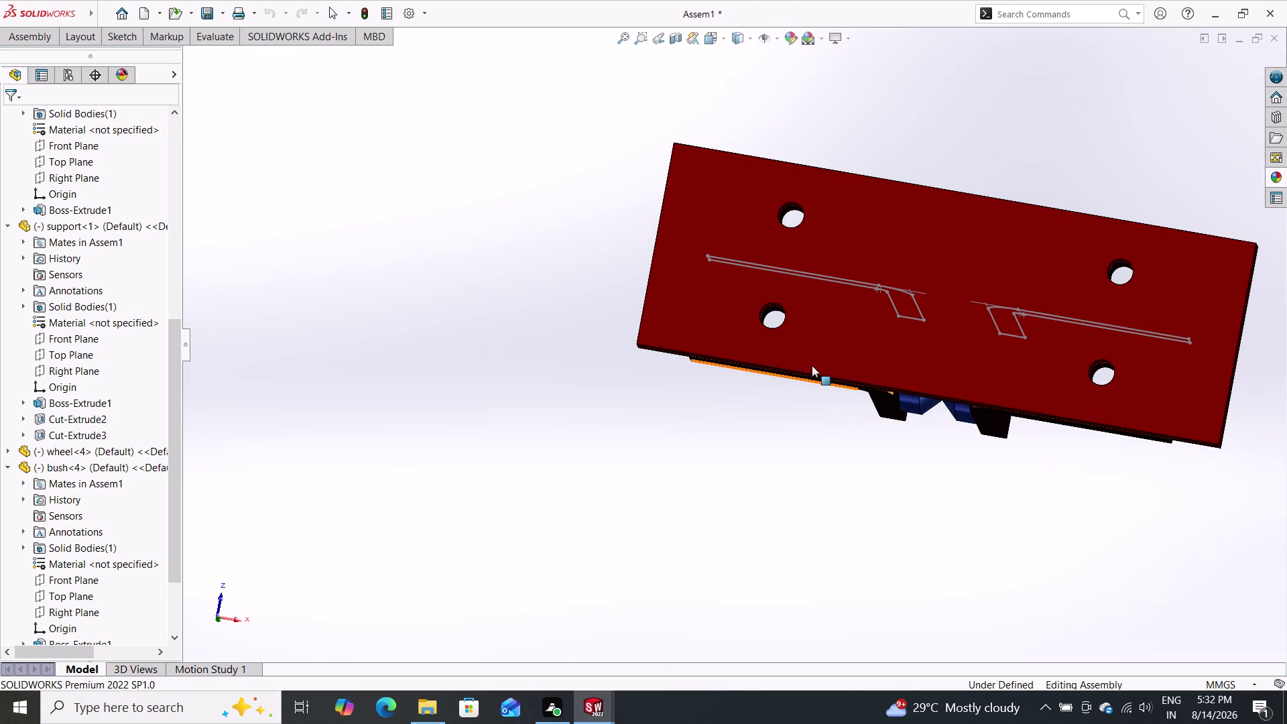
middle_drag(742, 309, 710, 388)
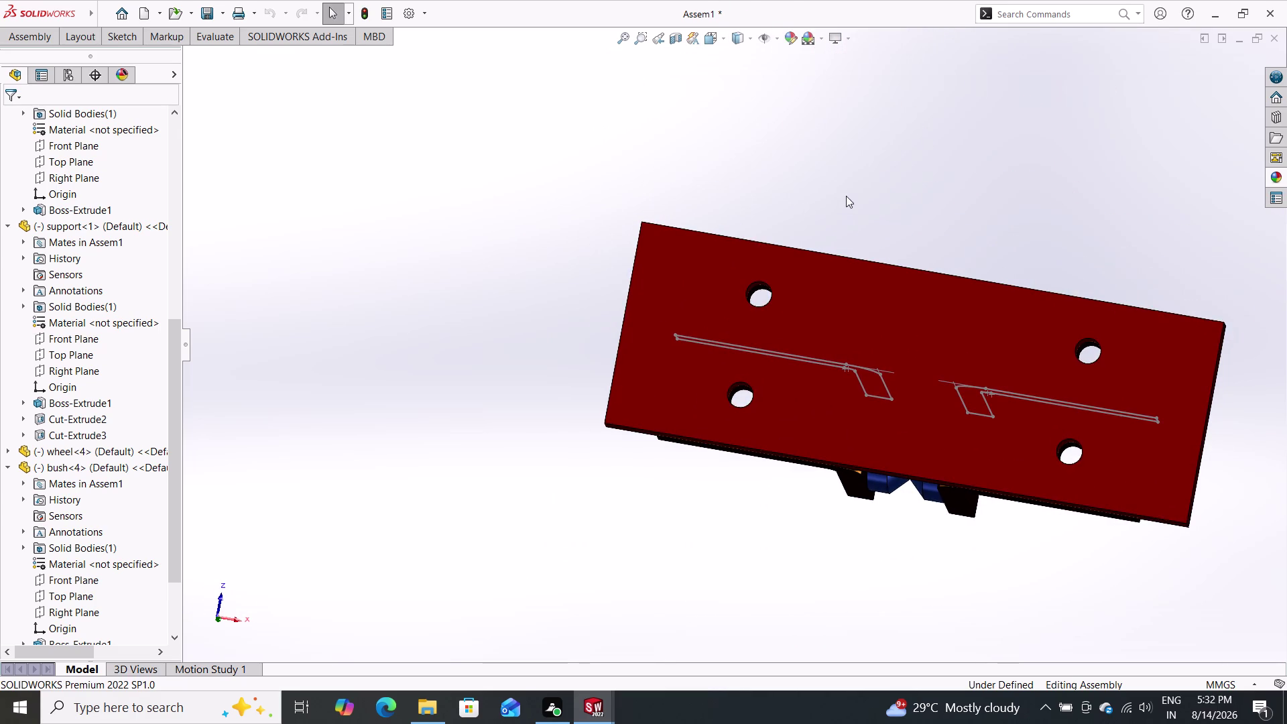
middle_drag(841, 197, 797, 264)
middle_drag(820, 212, 747, 582)
middle_drag(989, 509, 981, 488)
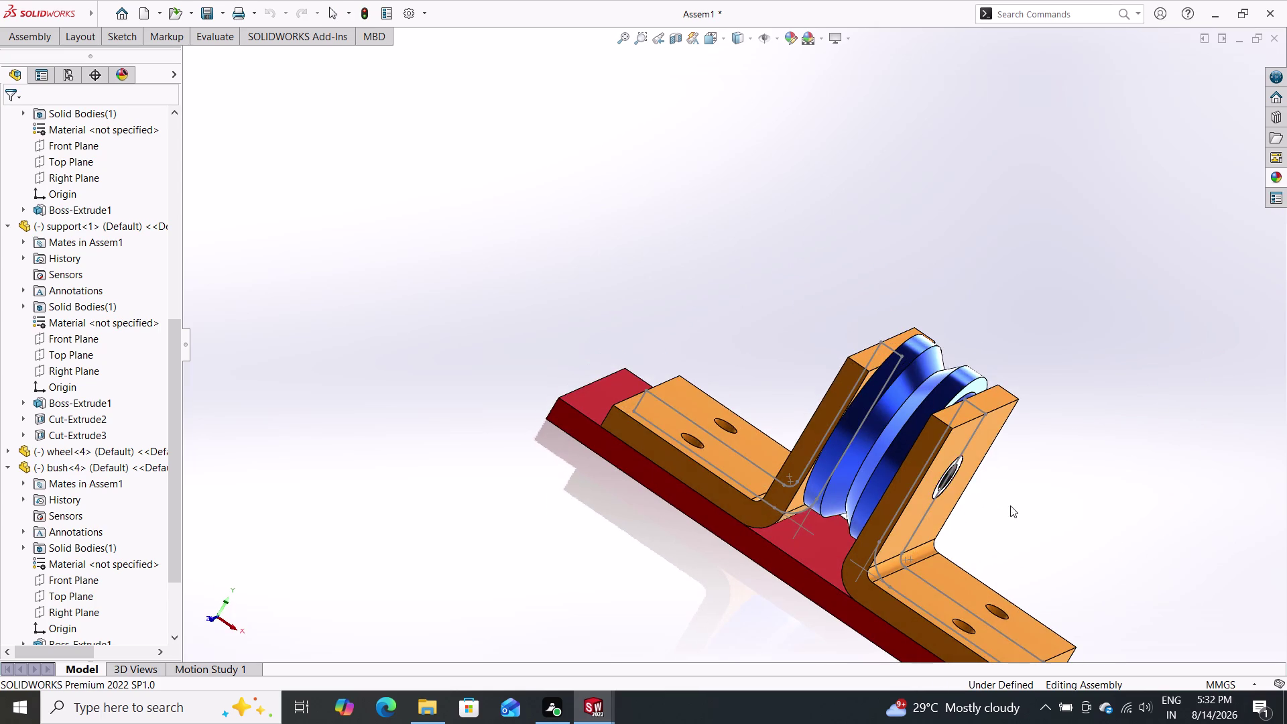
middle_drag(1009, 505, 988, 499)
middle_drag(1028, 518, 978, 399)
middle_drag(1048, 548, 1076, 542)
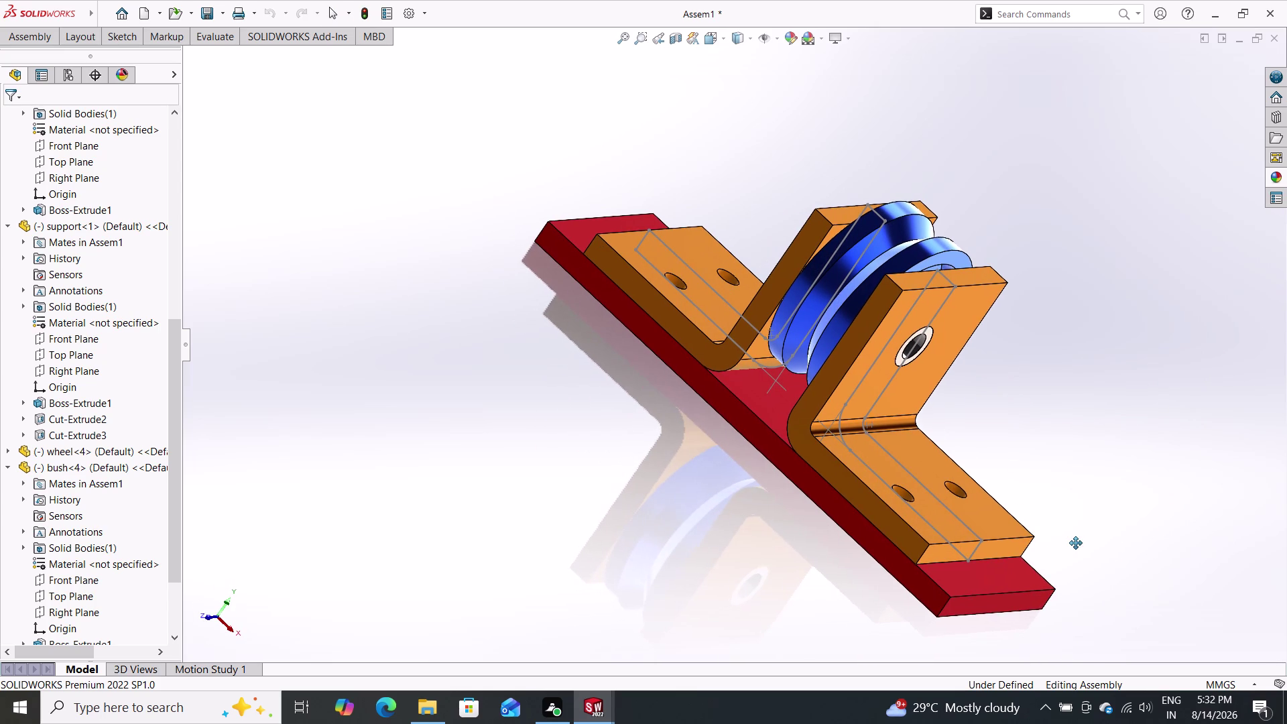
middle_drag(1075, 543, 1076, 542)
middle_click(1076, 540)
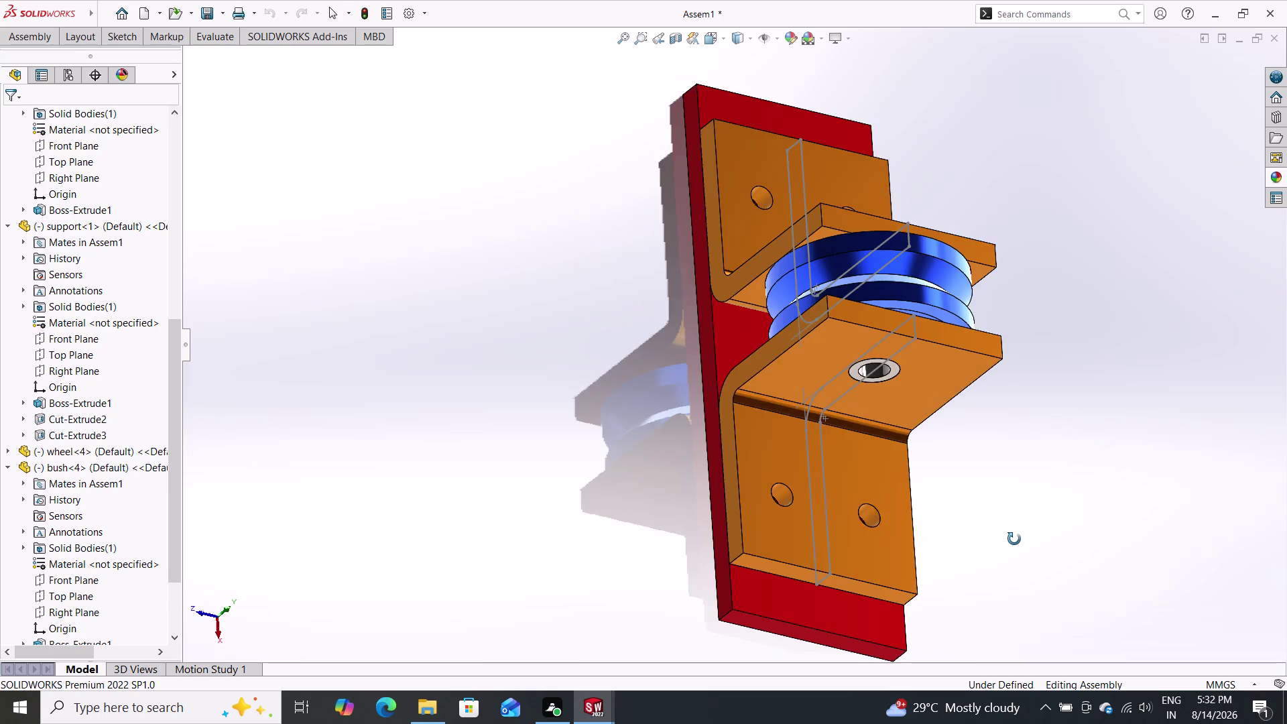
middle_drag(560, 183, 506, 175)
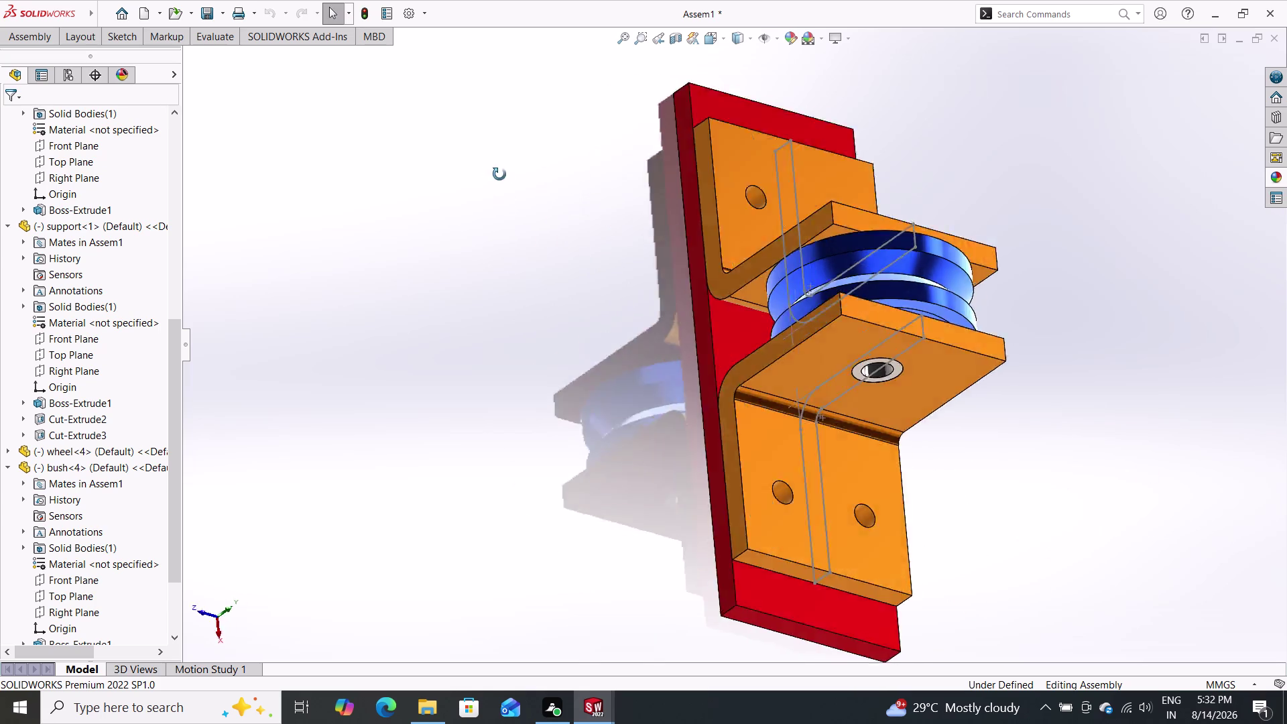
middle_drag(505, 176, 456, 90)
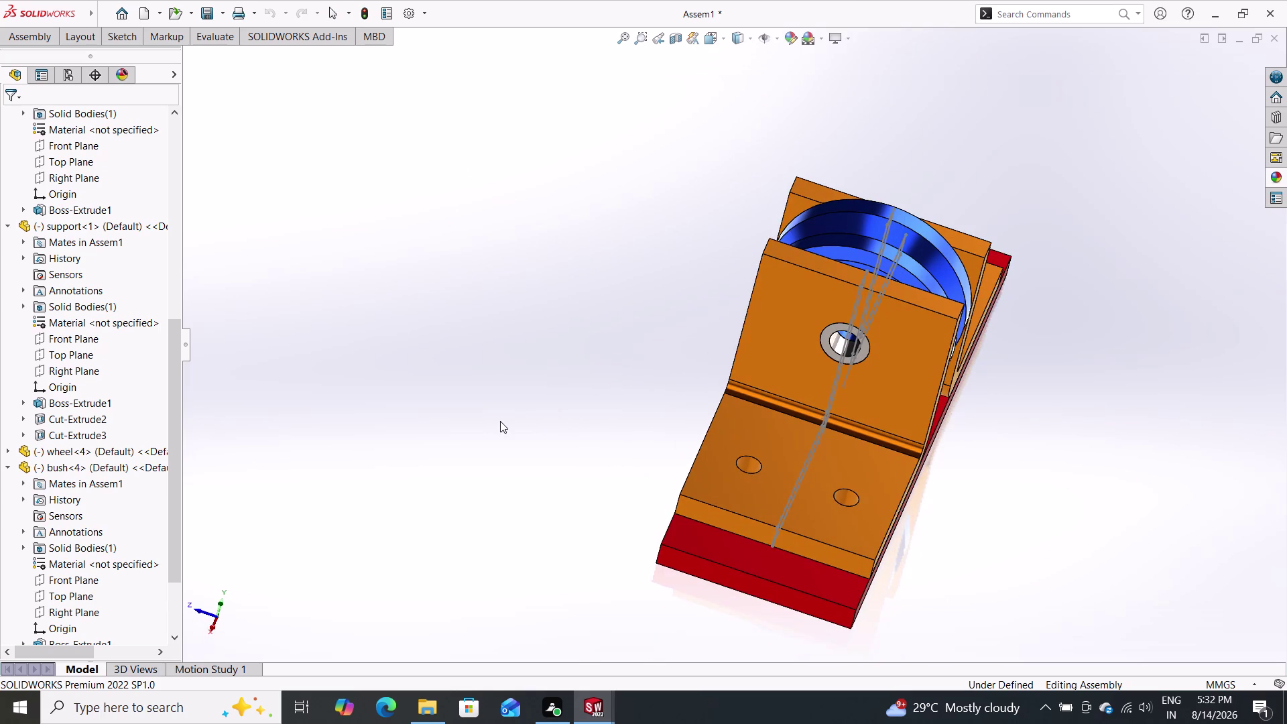
middle_drag(500, 421, 384, 197)
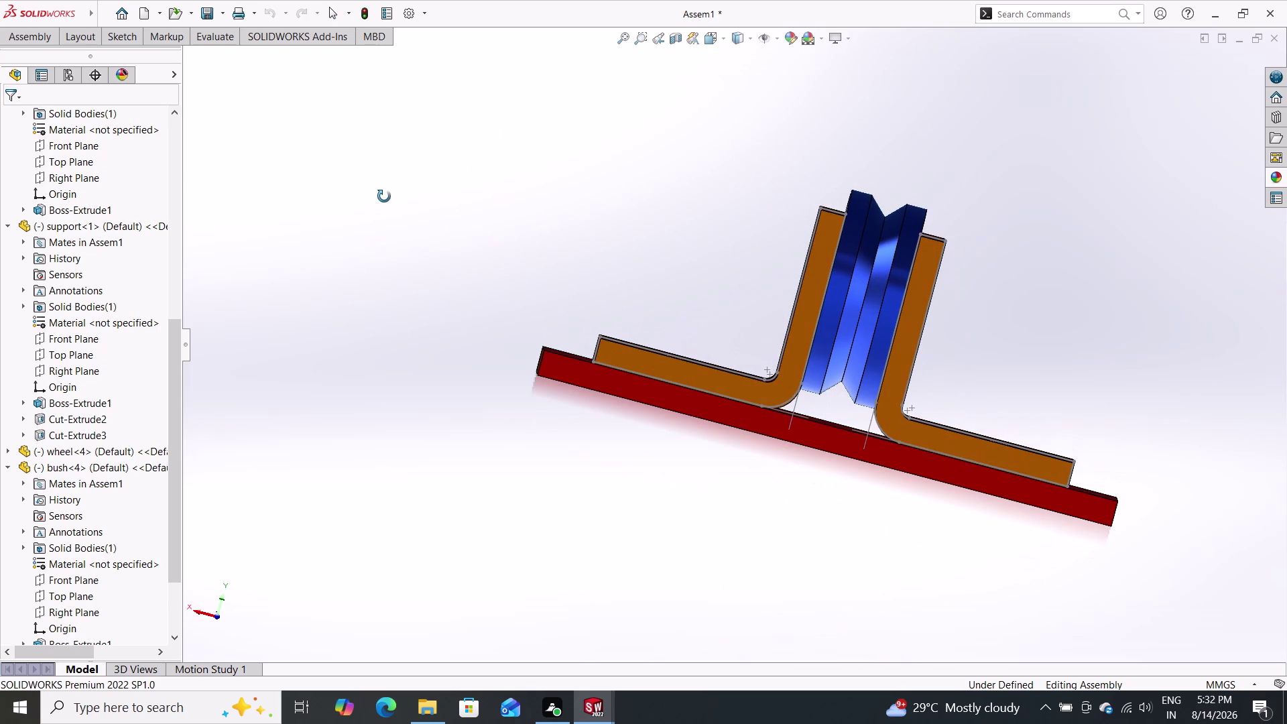
middle_drag(384, 197, 386, 196)
scroll(down, 3)
scroll(down, 3)
scroll(up, 3)
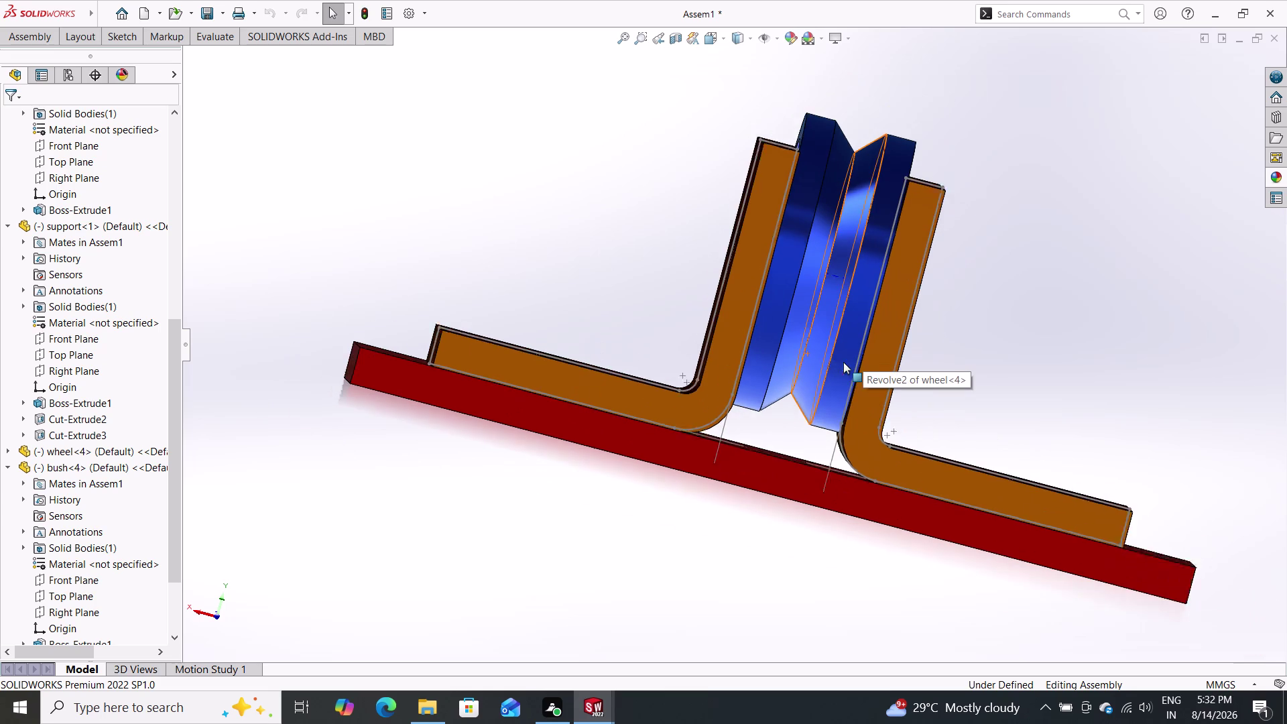
scroll(up, 3)
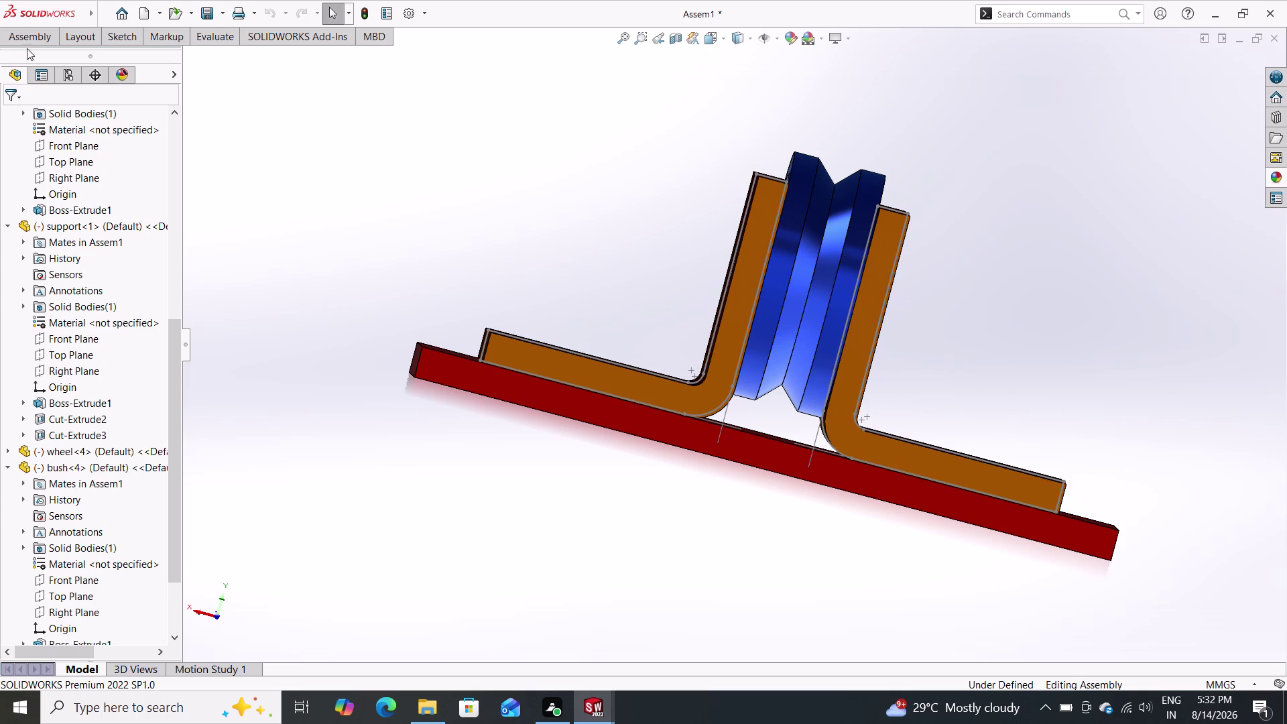
click(31, 33)
click(163, 60)
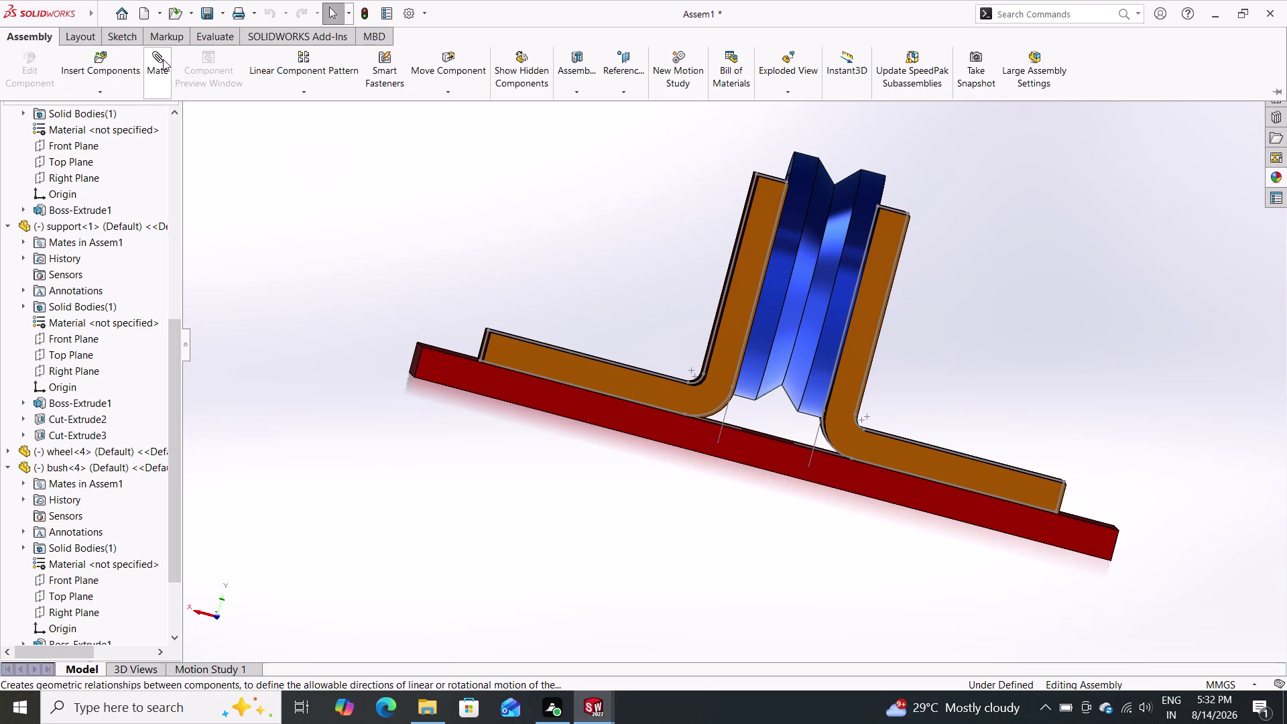
click(102, 74)
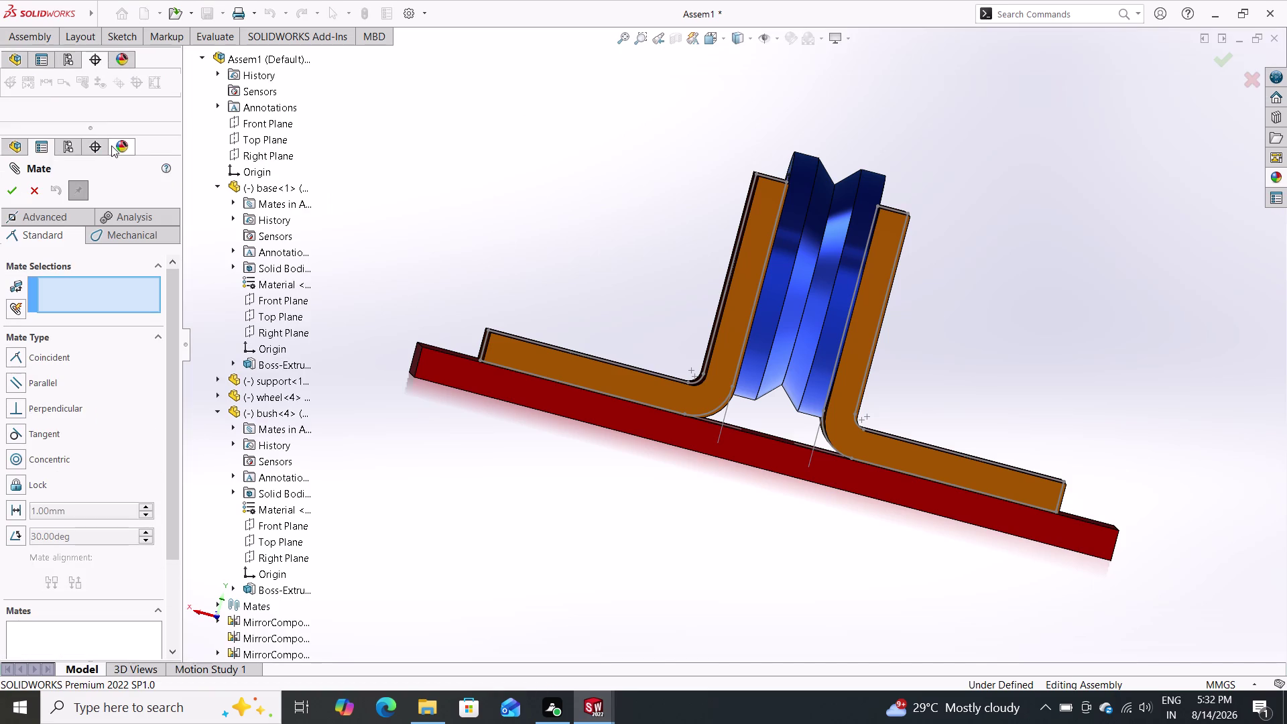
click(35, 191)
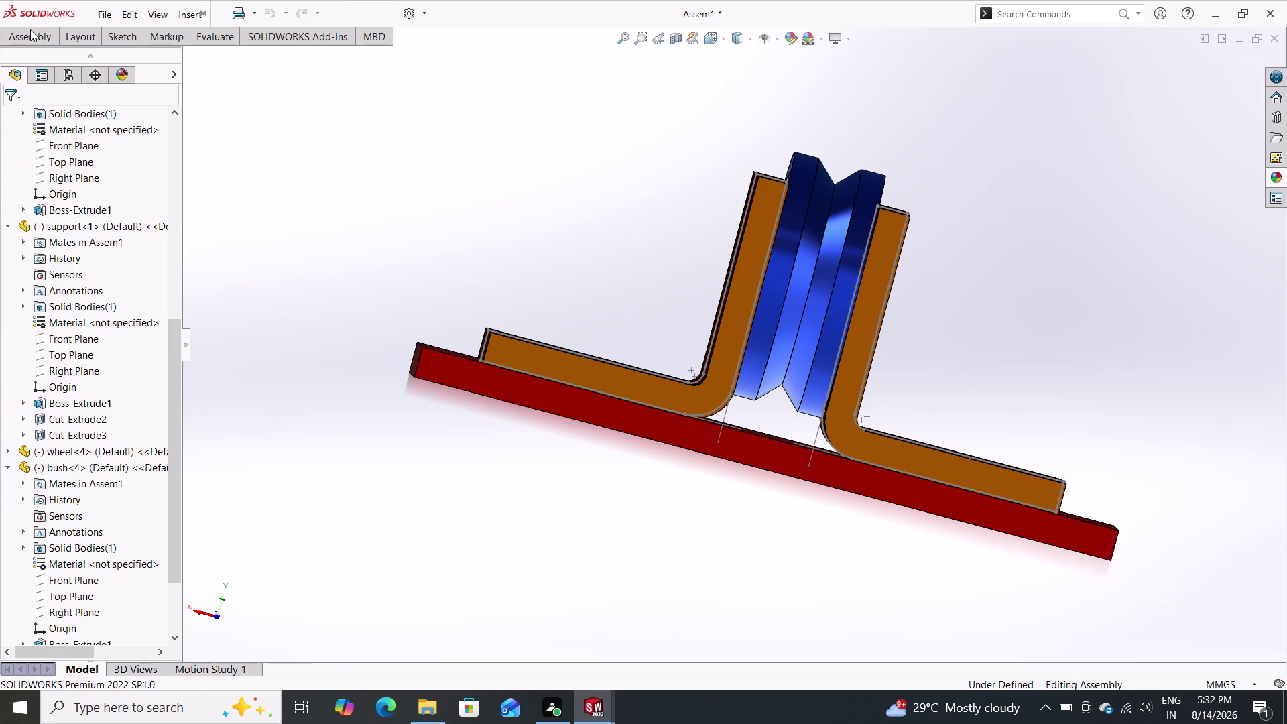
Insert the screw part from open documents and place it left of the base.
click(25, 32)
click(88, 59)
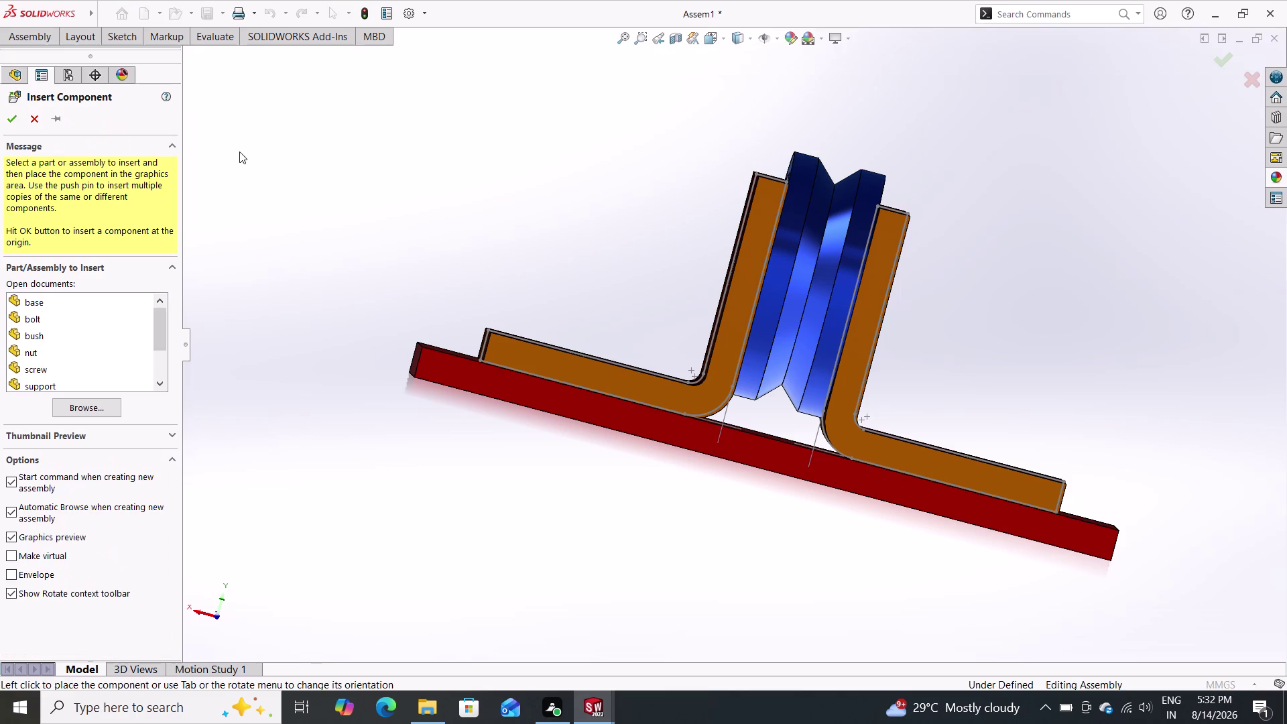
scroll(down, 3)
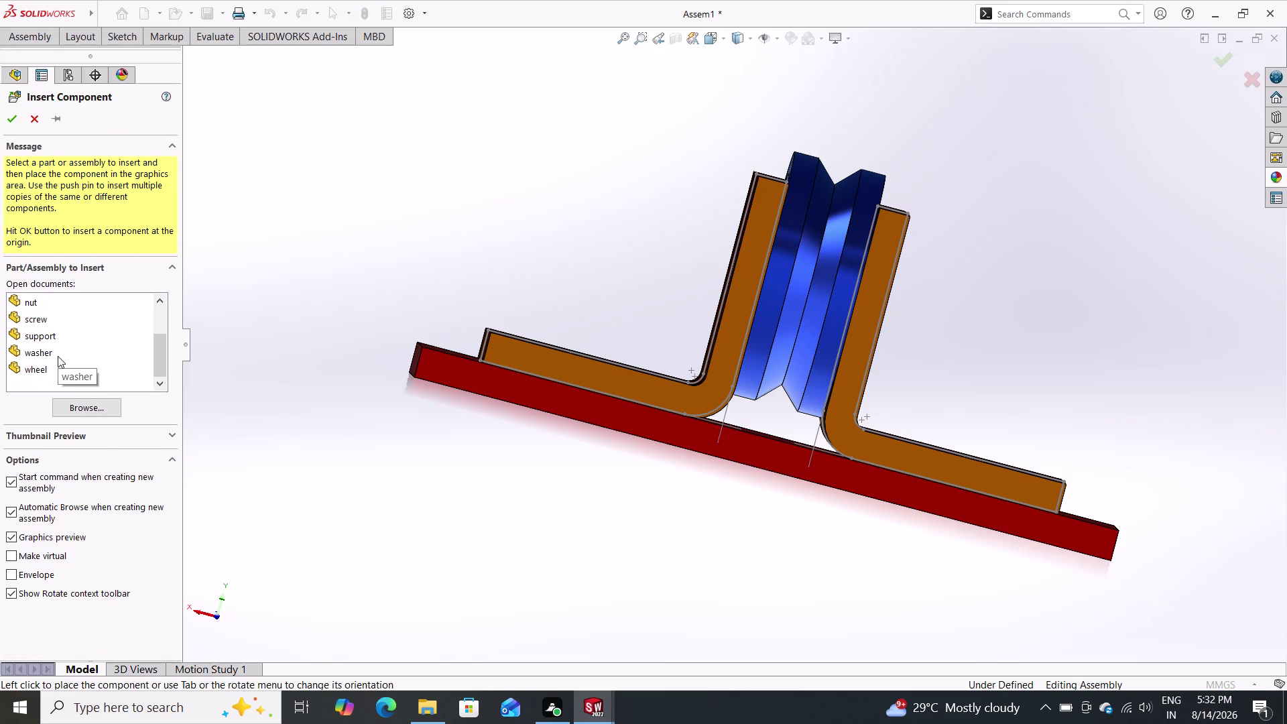
scroll(down, 3)
scroll(up, 3)
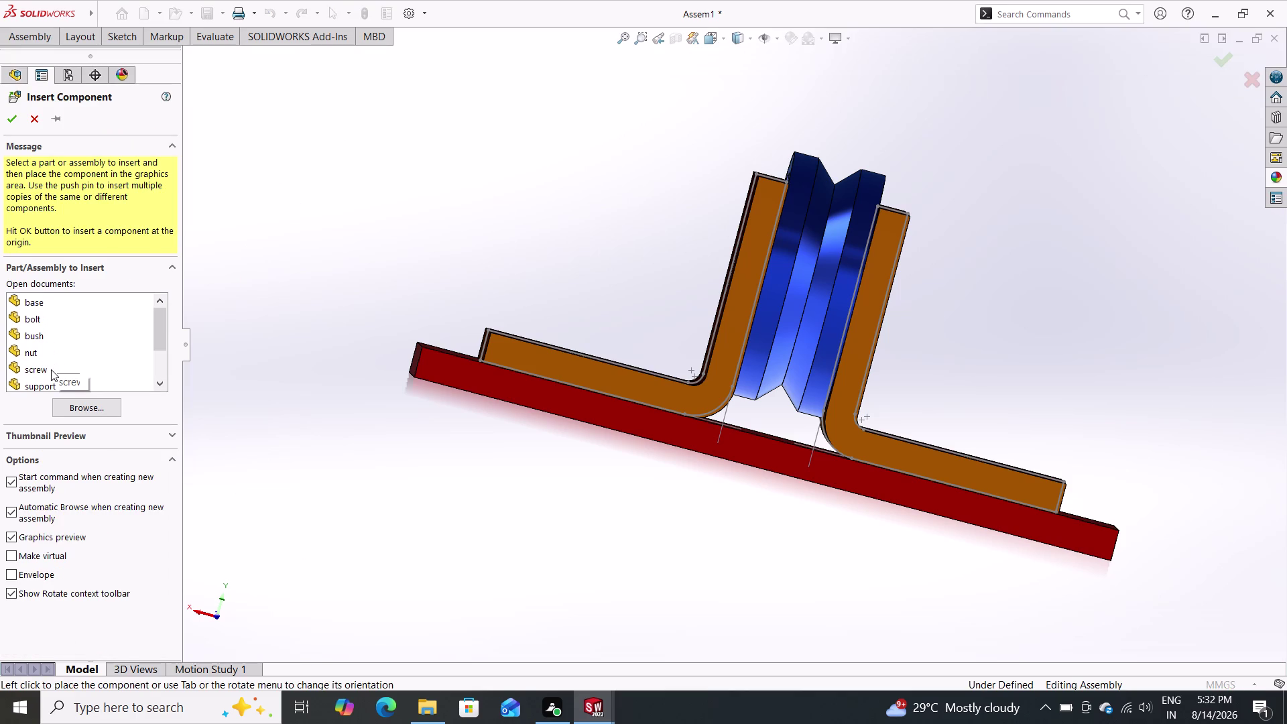
drag(42, 371, 258, 209)
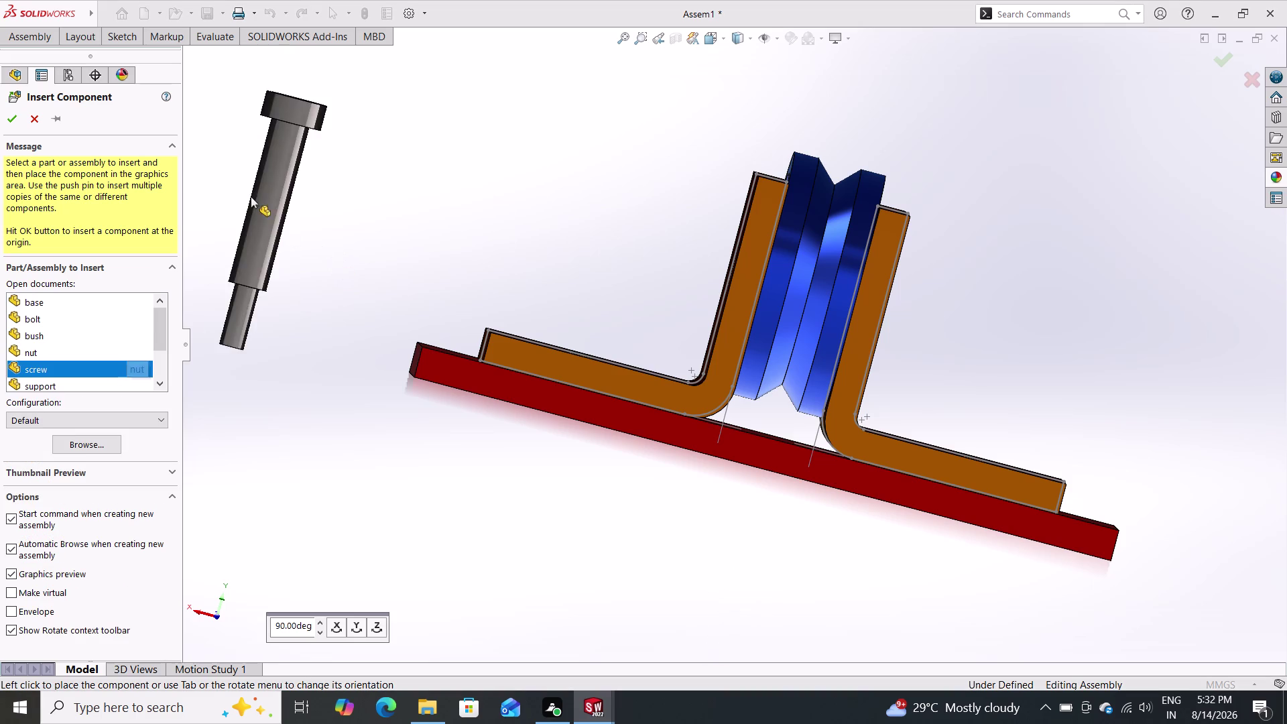
drag(258, 209, 290, 283)
click(302, 302)
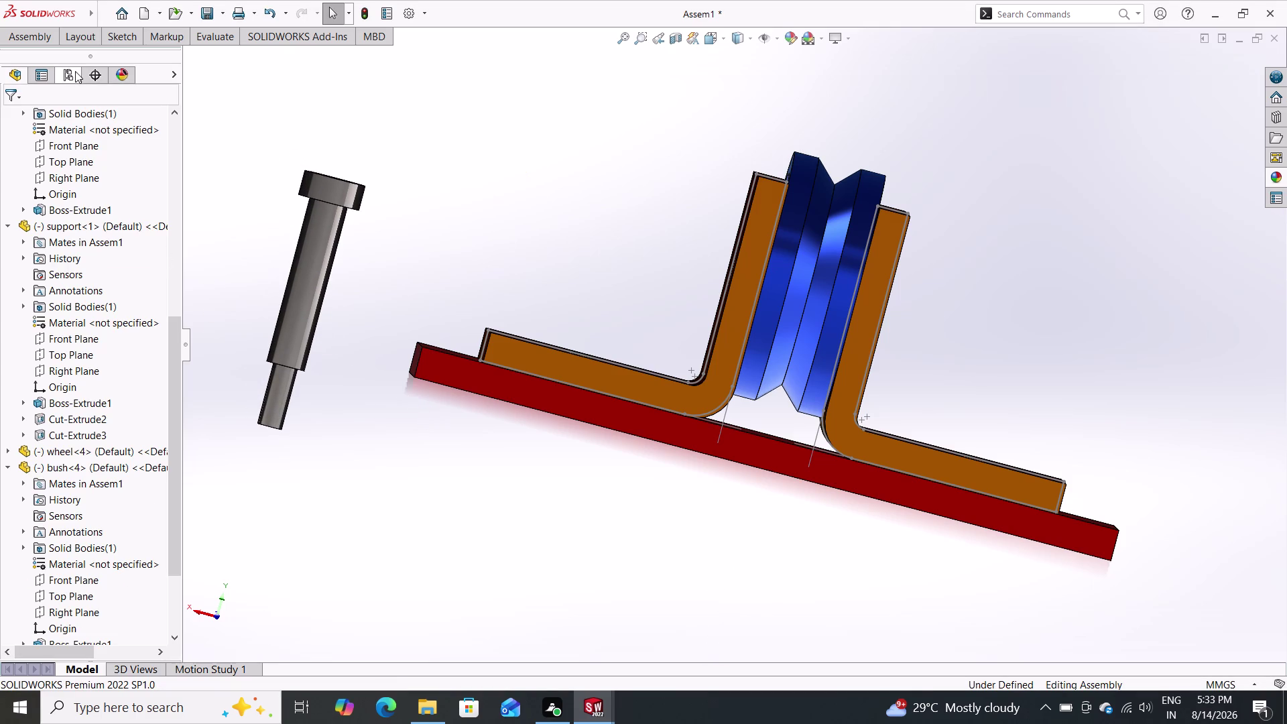
double_click(32, 33)
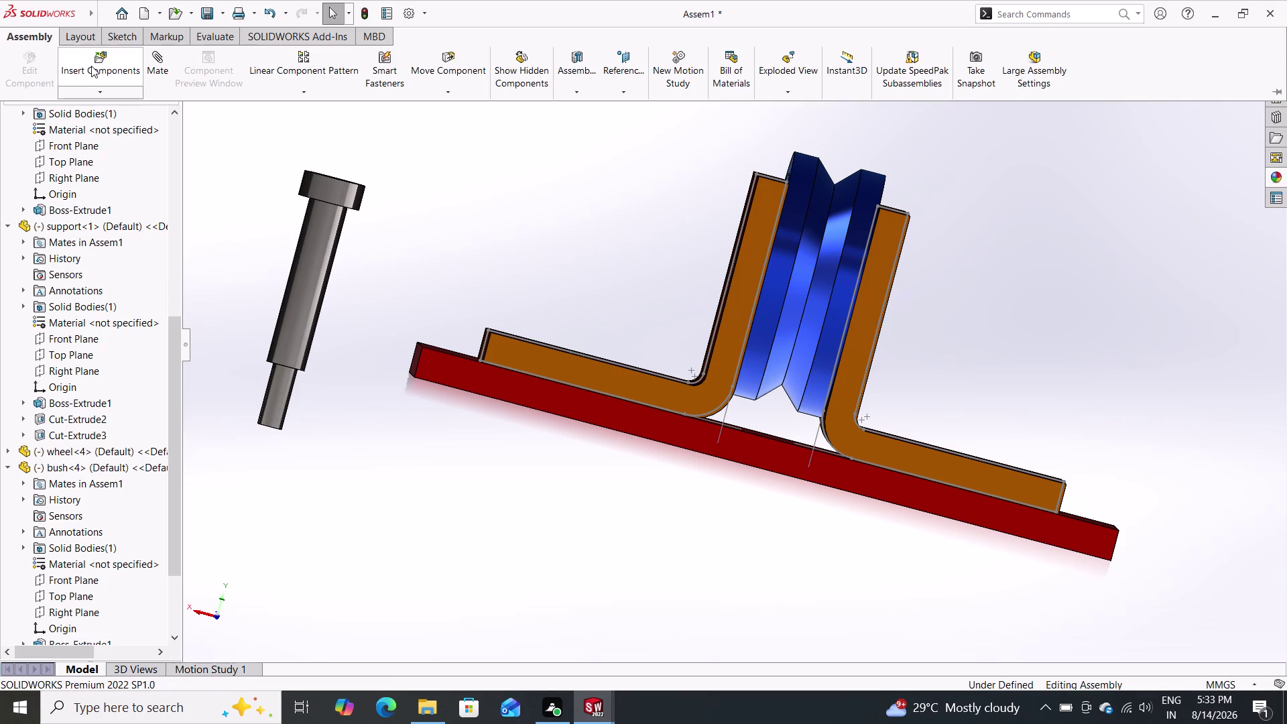
Mate the screw's cylindrical face coincident with the bush hole edge.
click(159, 55)
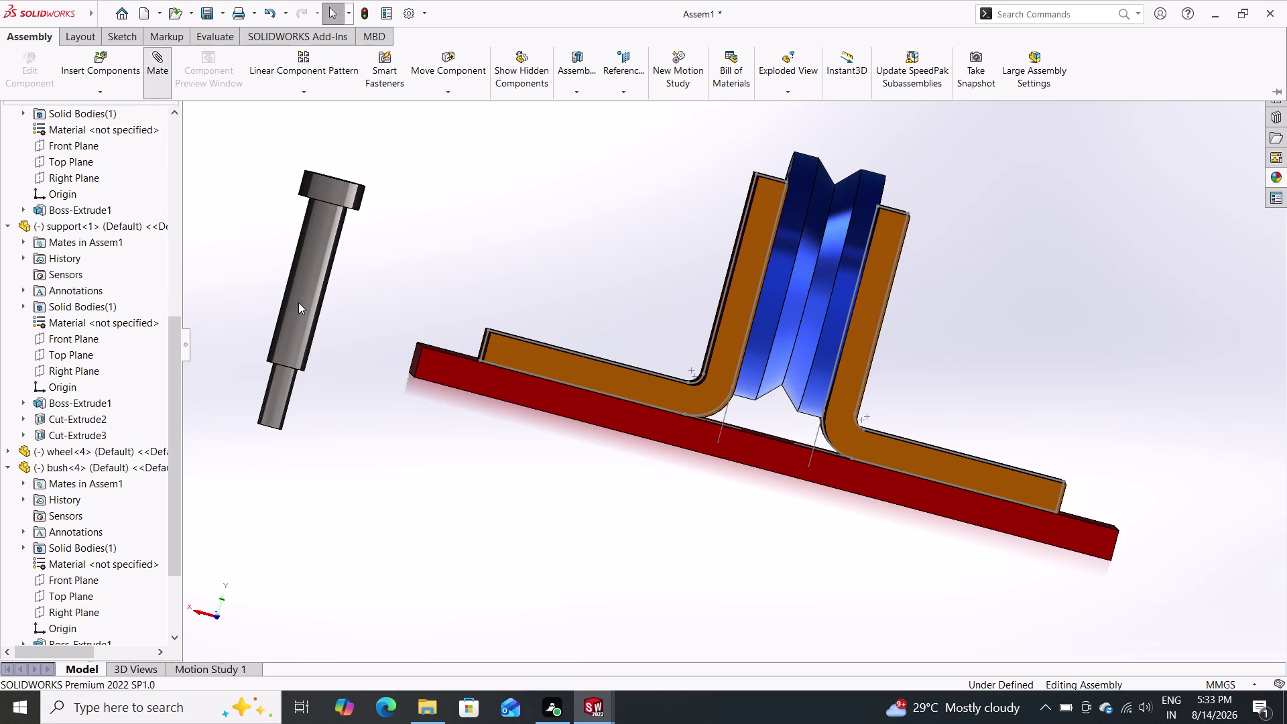
click(312, 270)
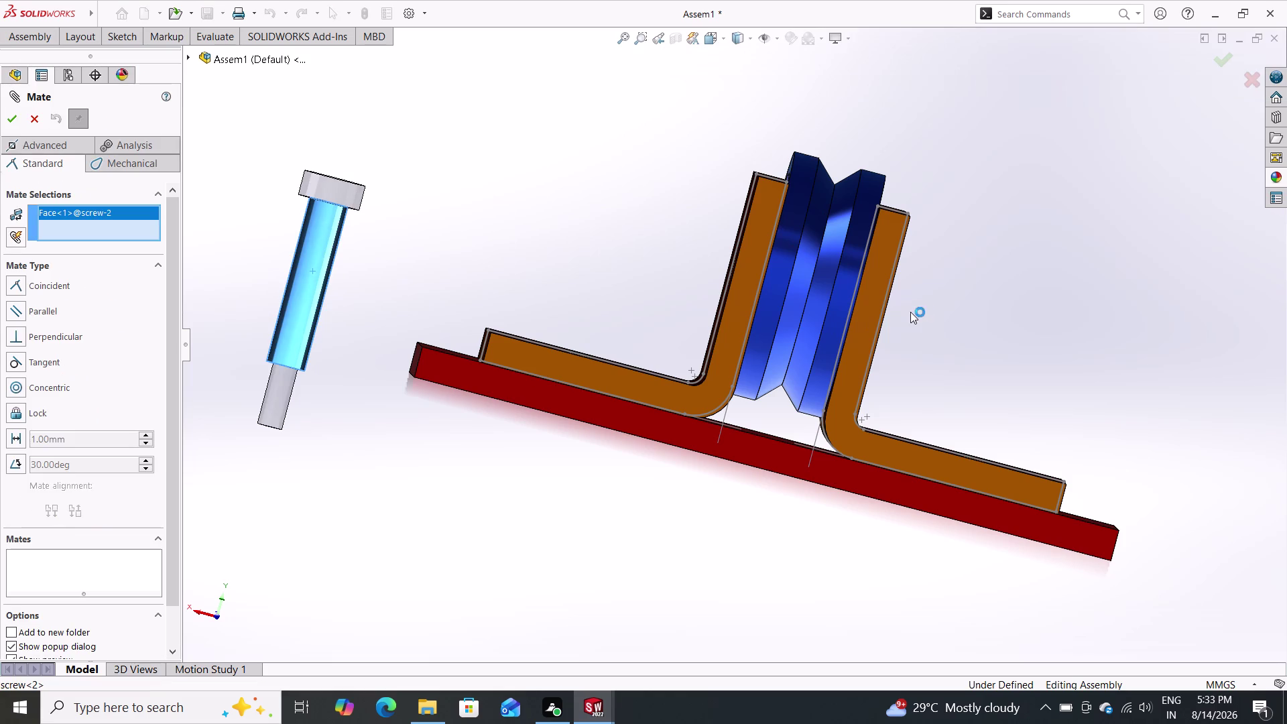
middle_drag(969, 322, 925, 348)
middle_click(925, 348)
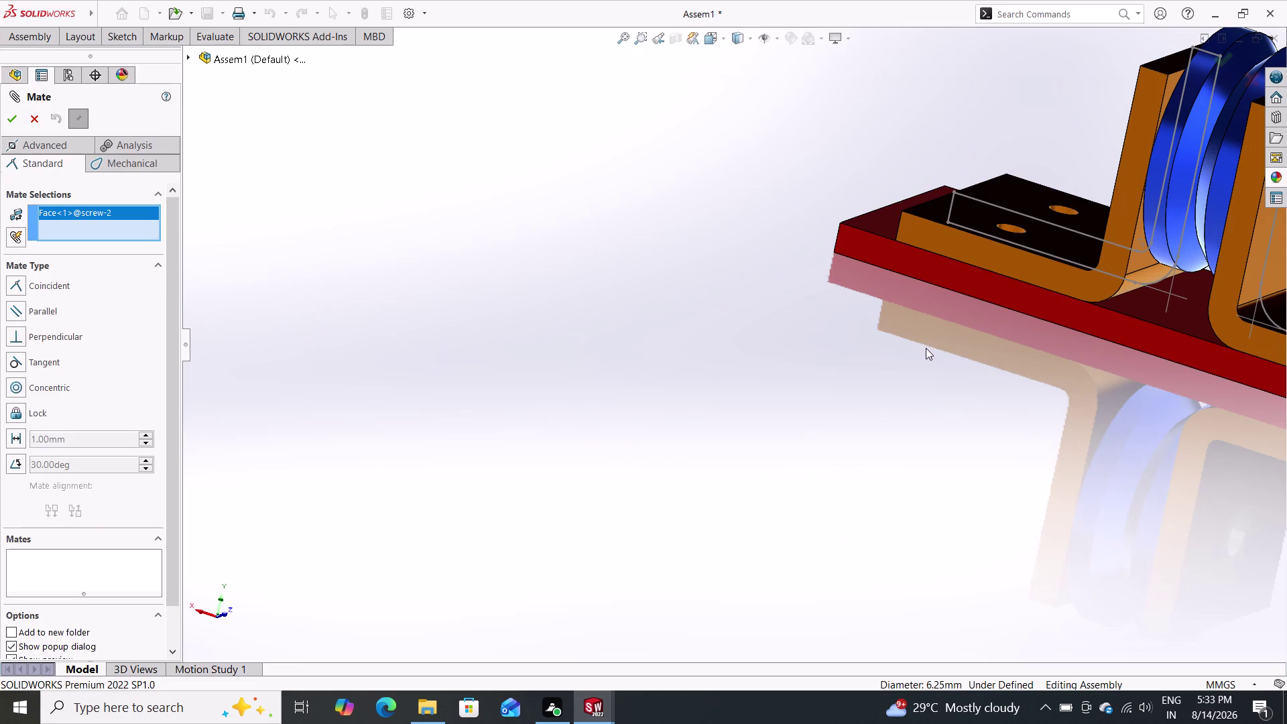
scroll(up, 3)
scroll(down, 3)
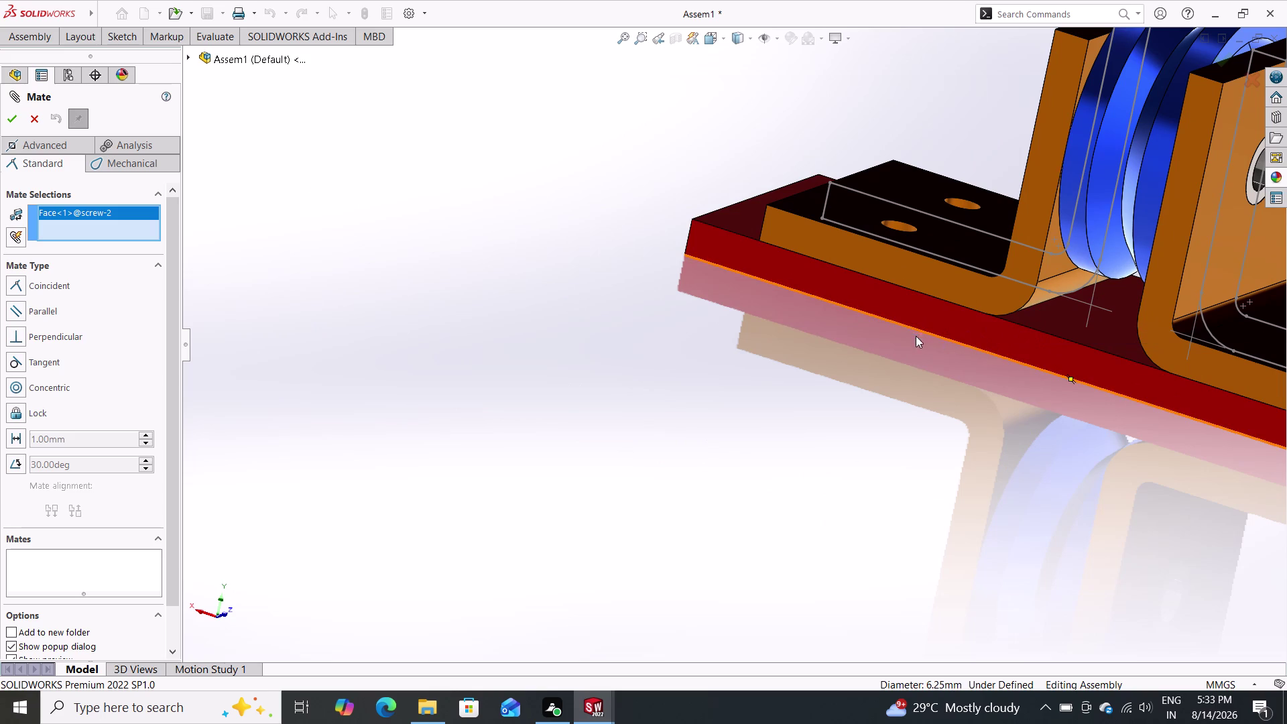
scroll(up, 3)
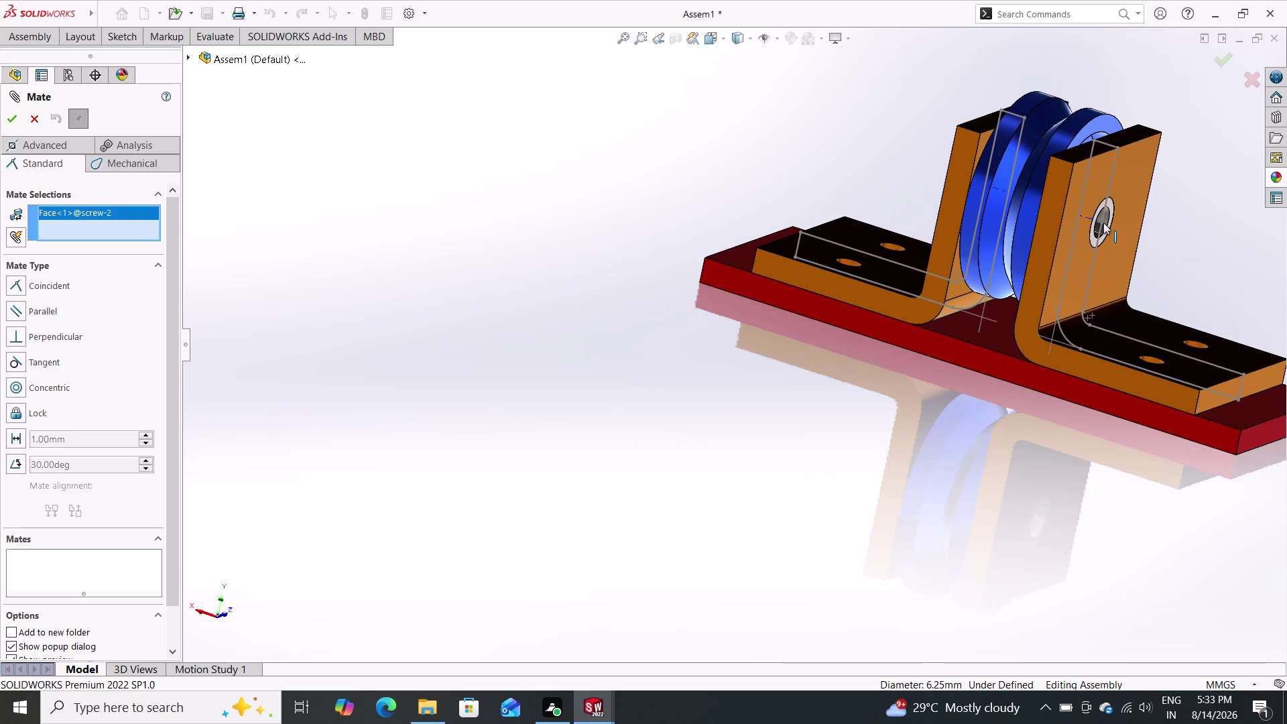
click(1106, 224)
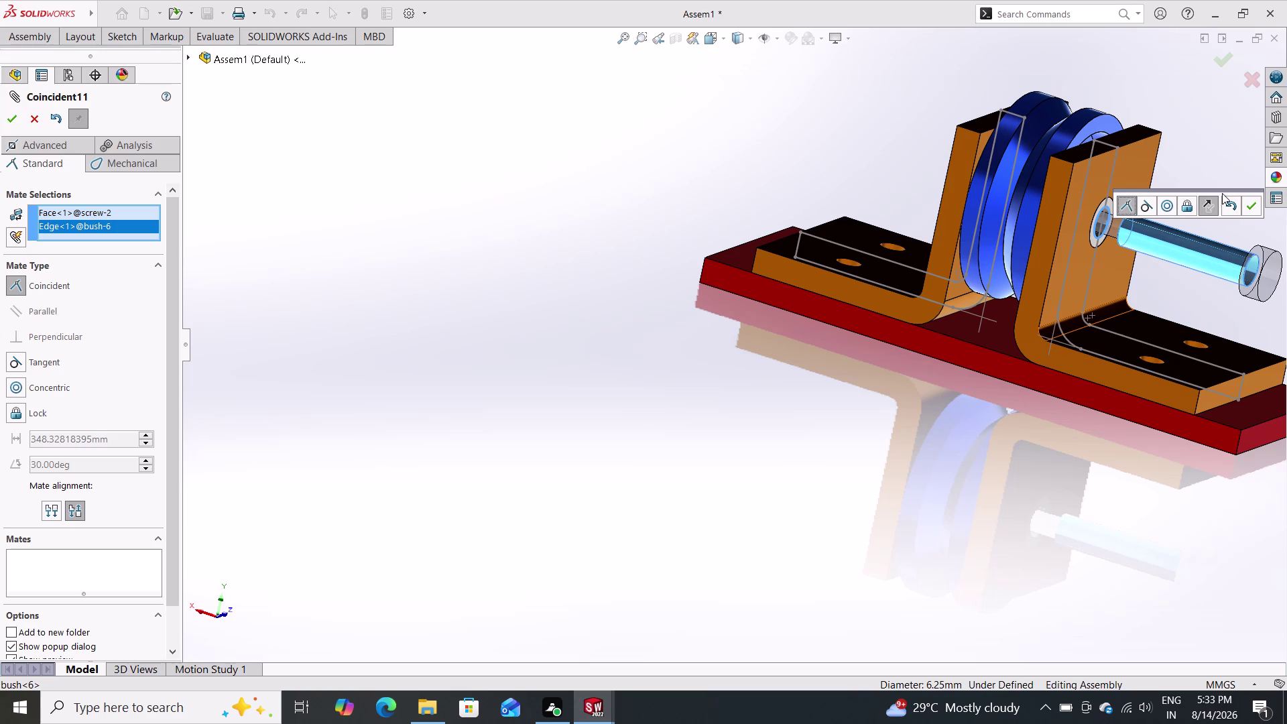
click(1250, 206)
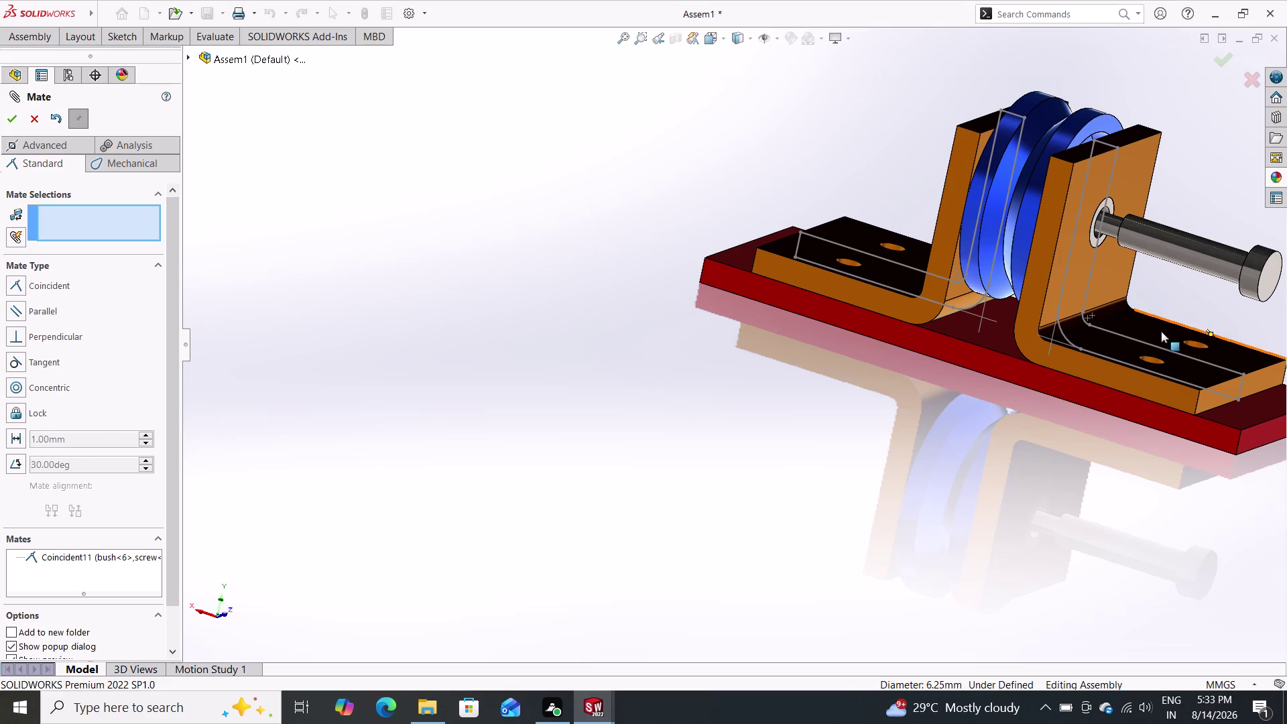
Drag the screw outward along its axis, then undo the attempt.
drag(1172, 253, 1263, 304)
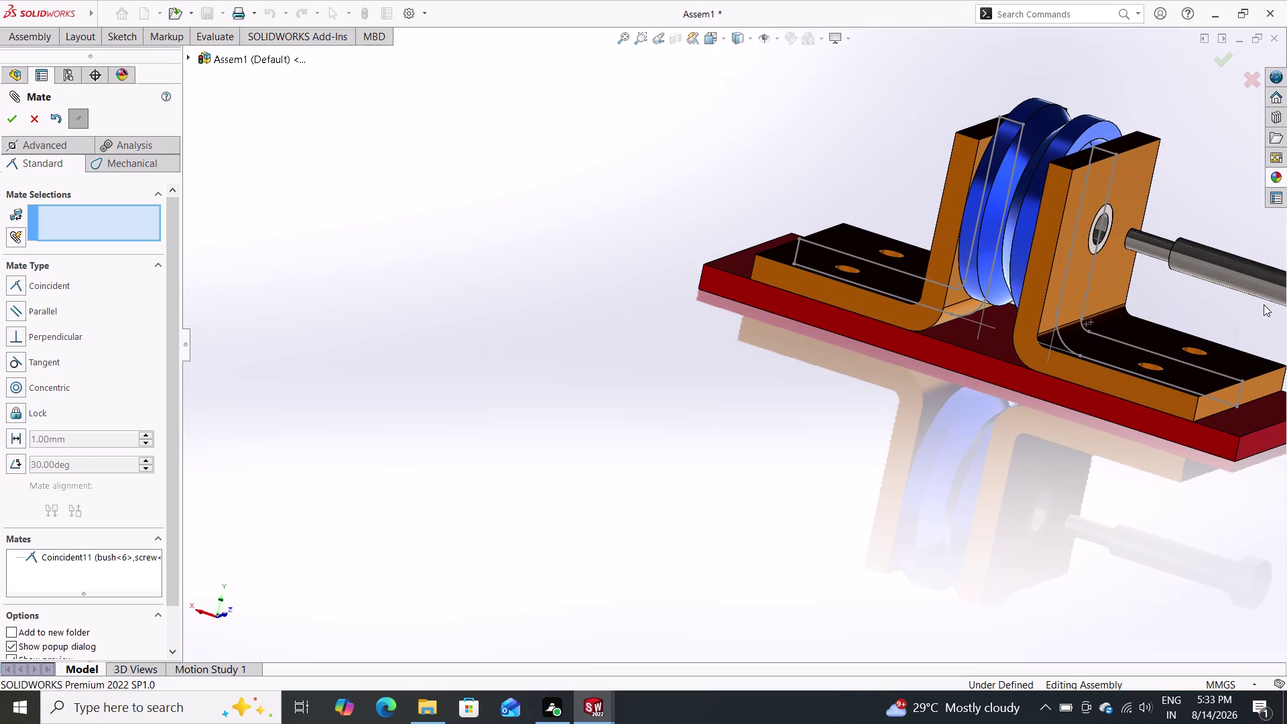
scroll(down, 3)
scroll(down, 3)
scroll(up, 3)
scroll(up, 3)
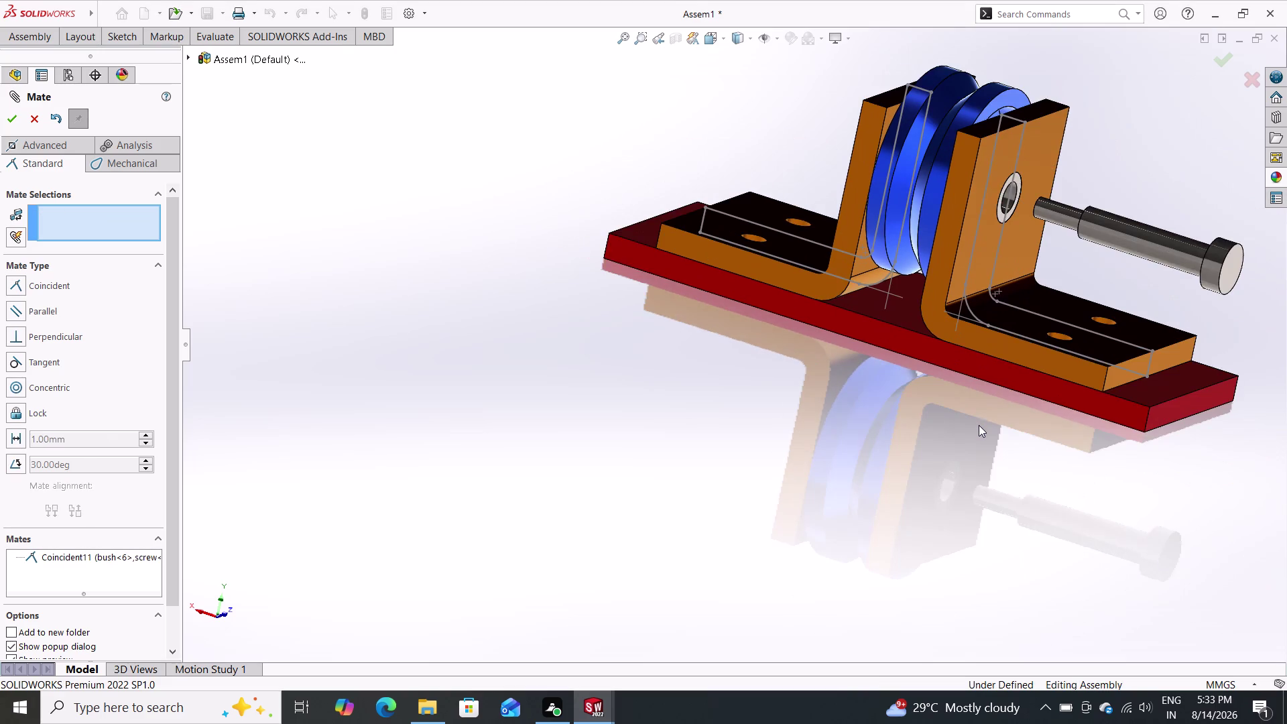
scroll(up, 3)
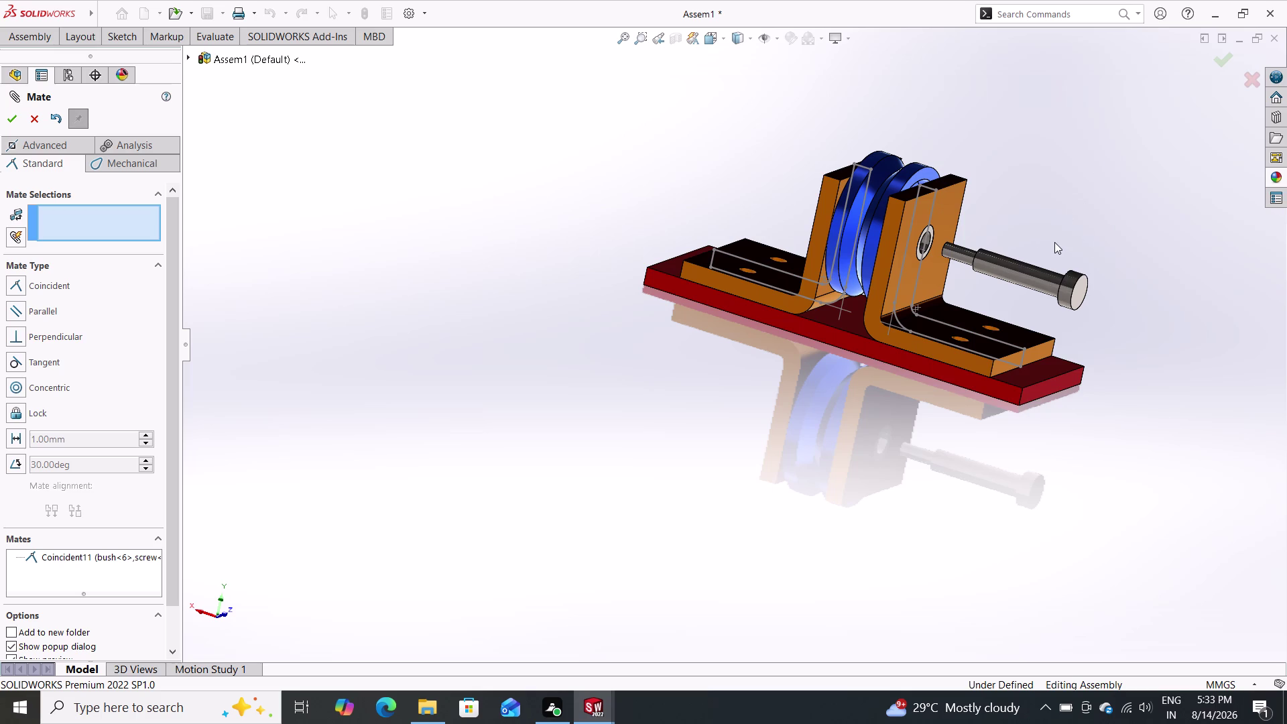
key(ctrl+z)
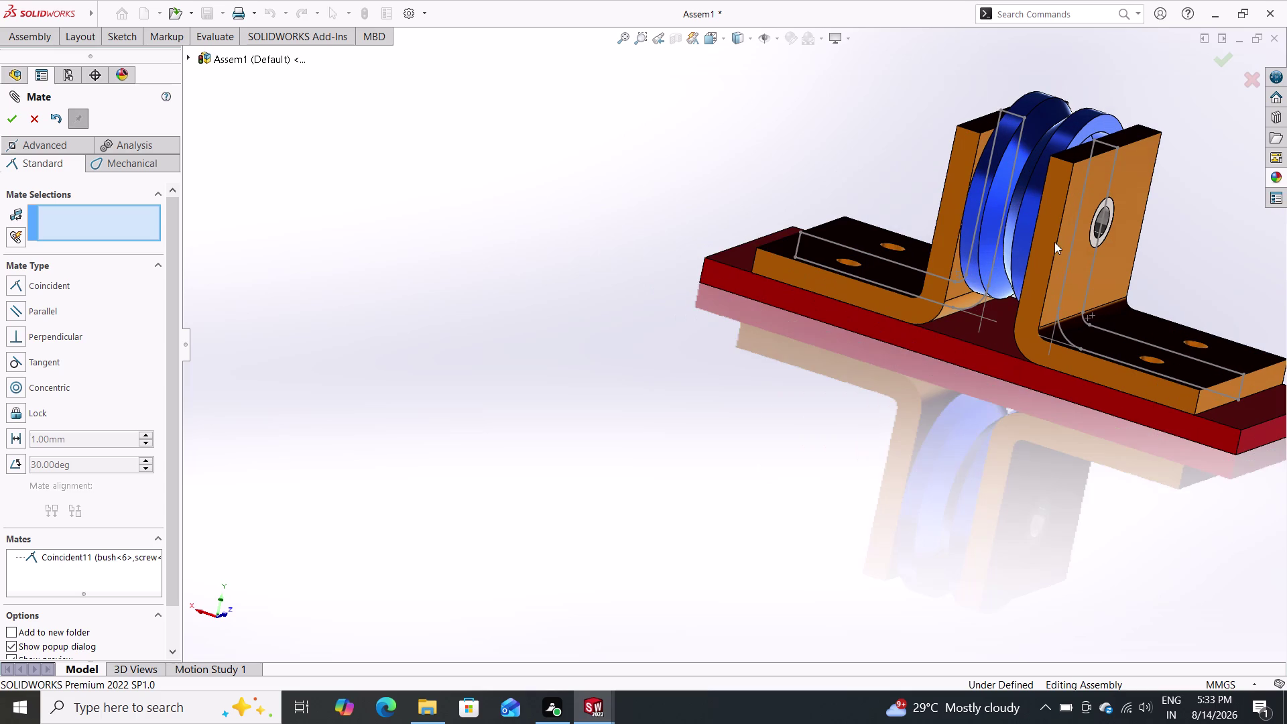
Select the screw's axis and the bush's bore as concentric mate references.
scroll(down, 3)
scroll(up, 3)
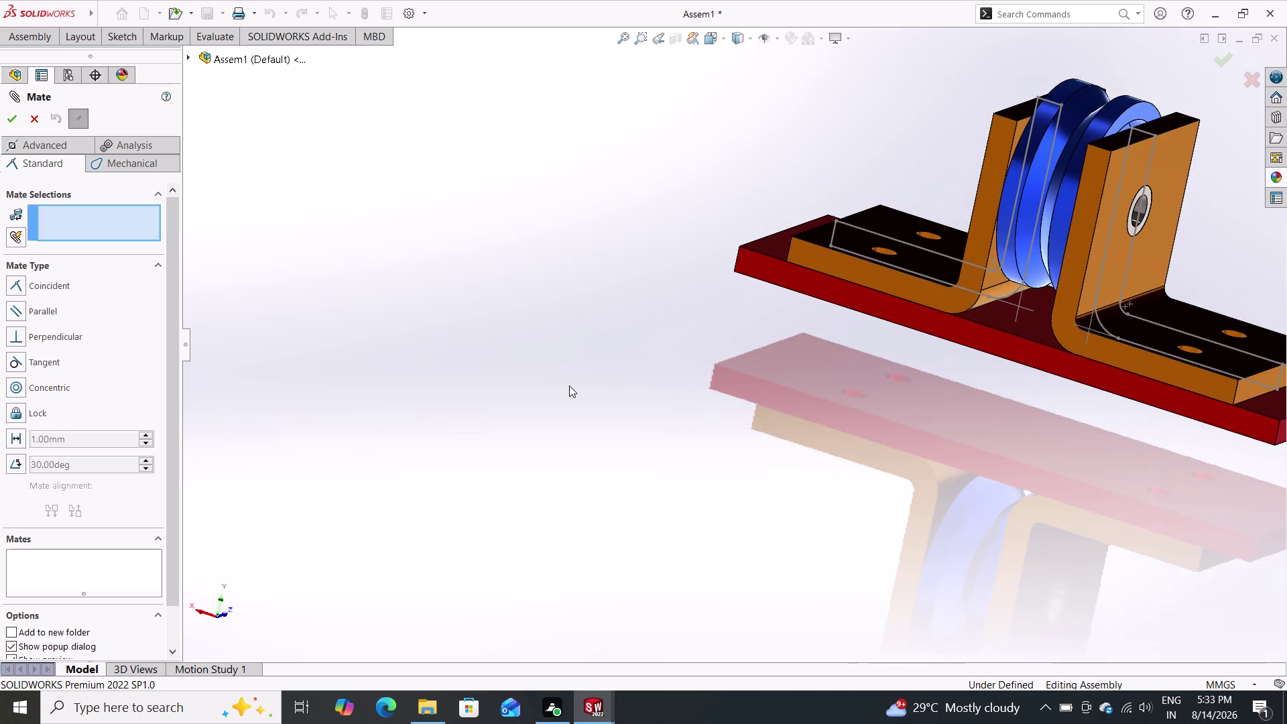
scroll(up, 3)
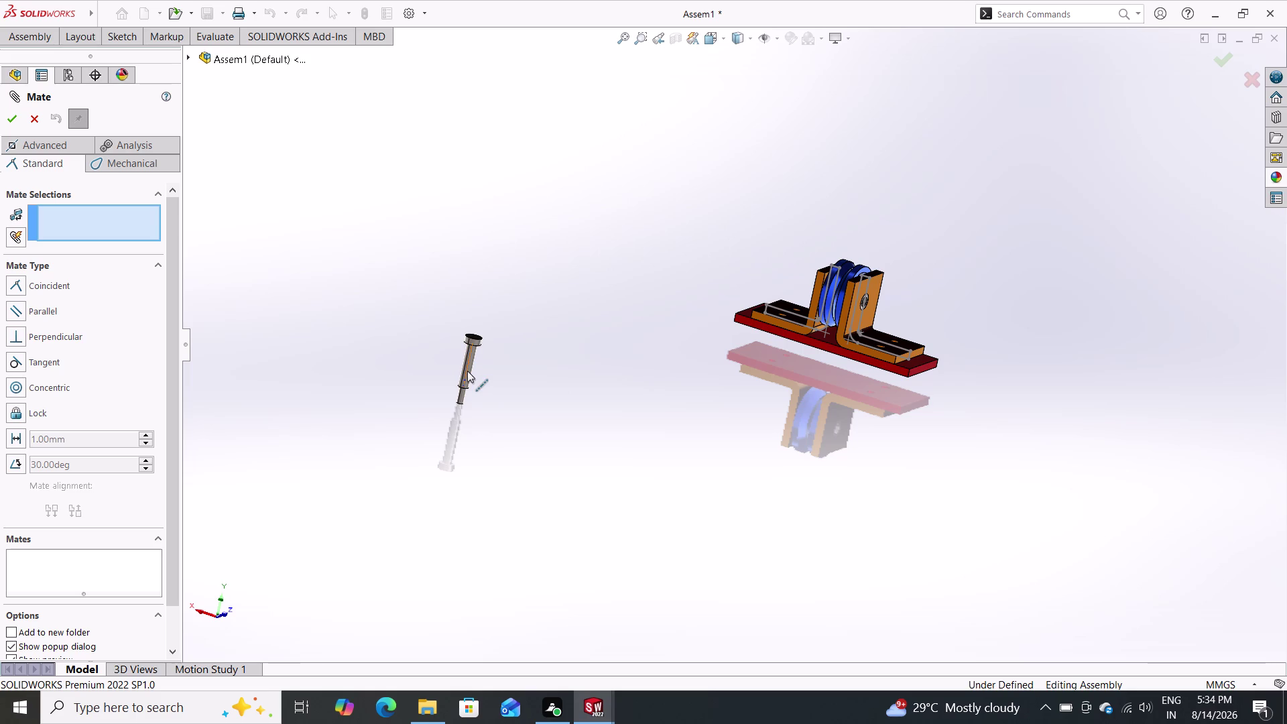
double_click(467, 371)
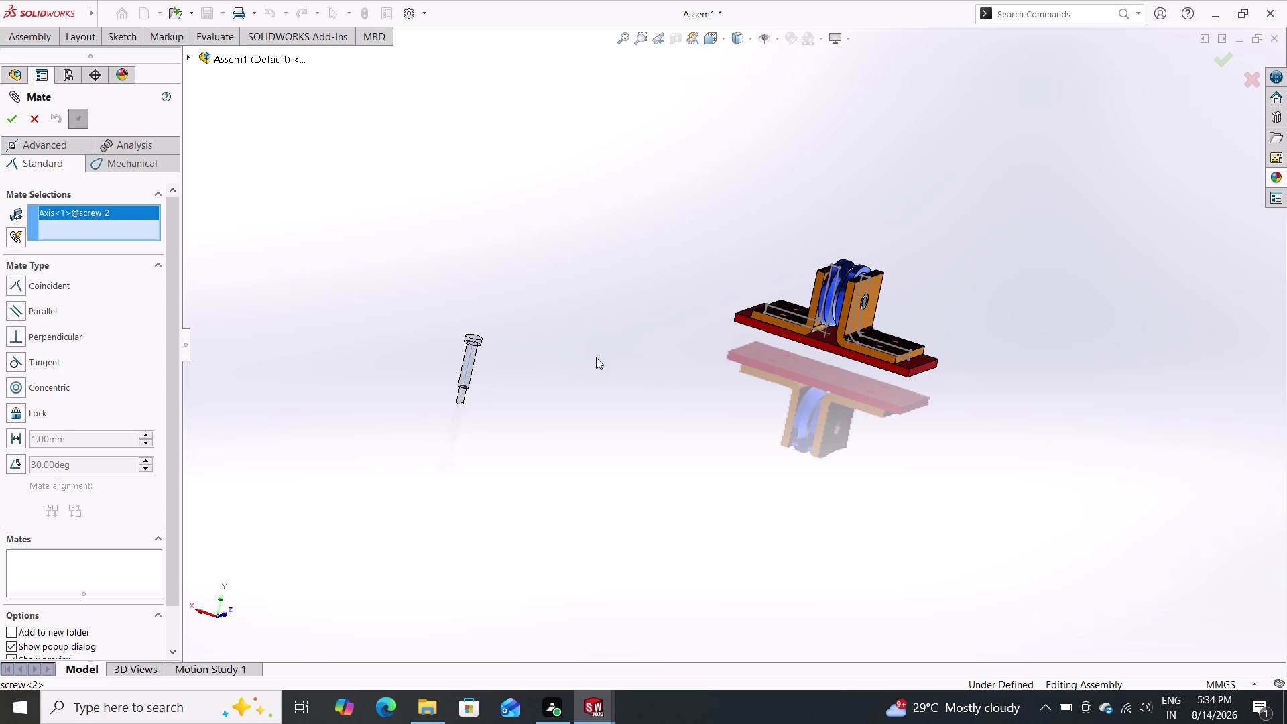
scroll(up, 3)
scroll(down, 3)
scroll(down, 3)
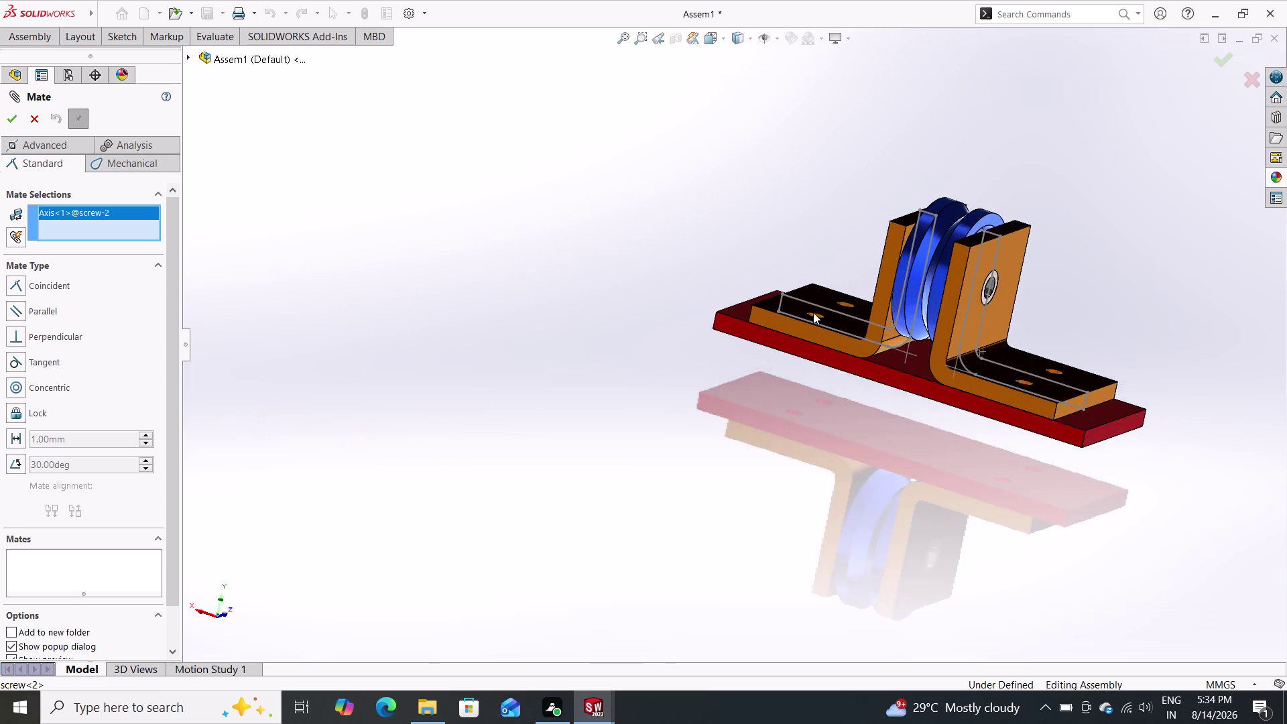
scroll(down, 3)
middle_drag(750, 229, 856, 401)
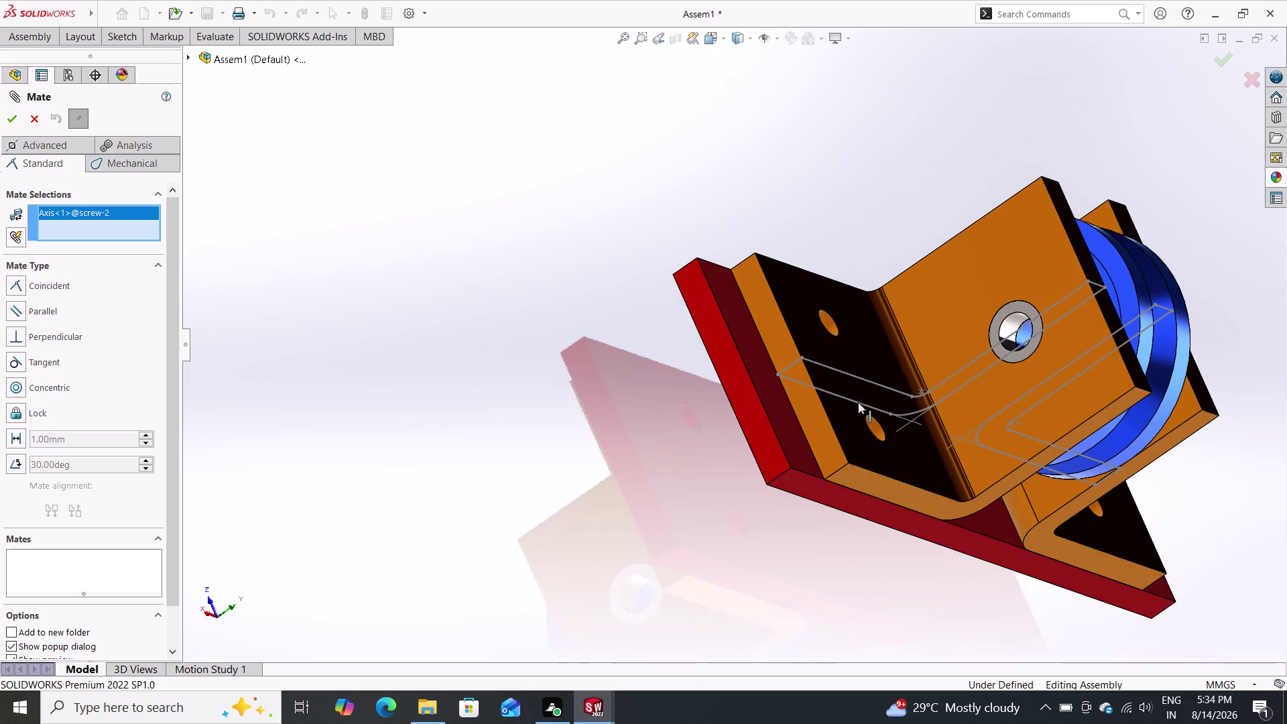
double_click(1014, 322)
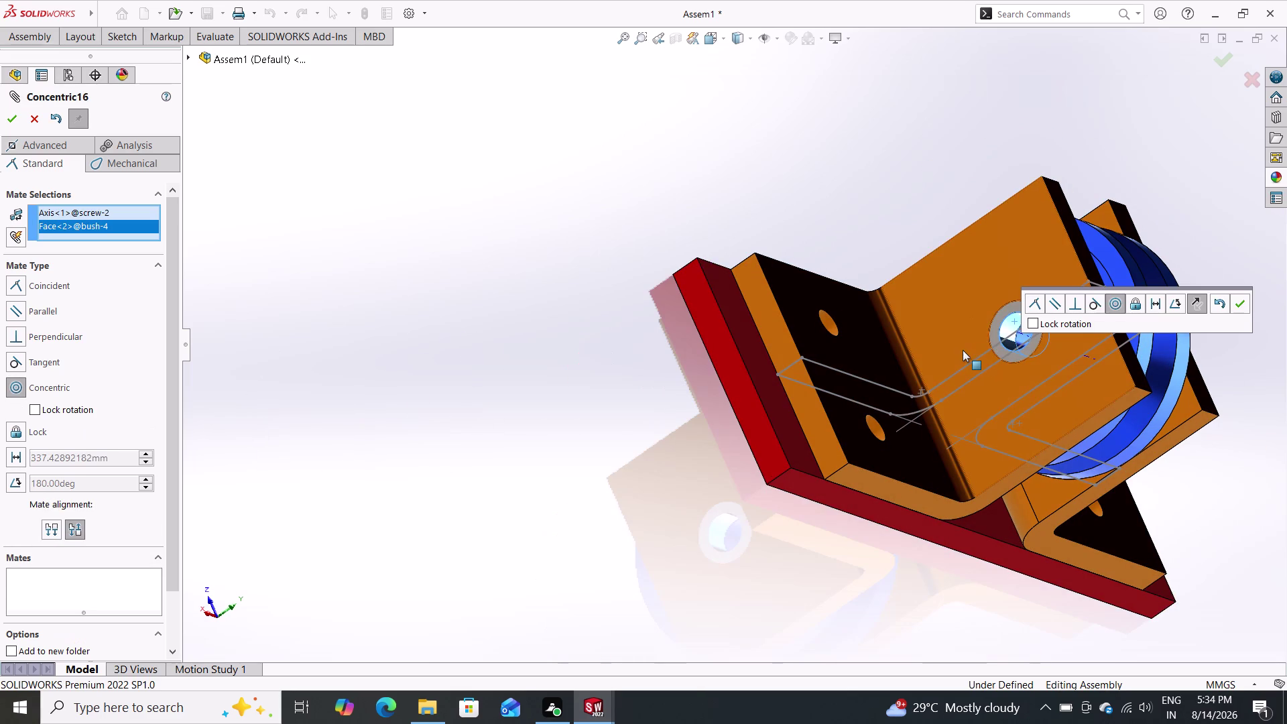
Flip the concentric mate alignment so the screw faces the hole, and confirm.
scroll(down, 3)
scroll(up, 3)
scroll(up, 3)
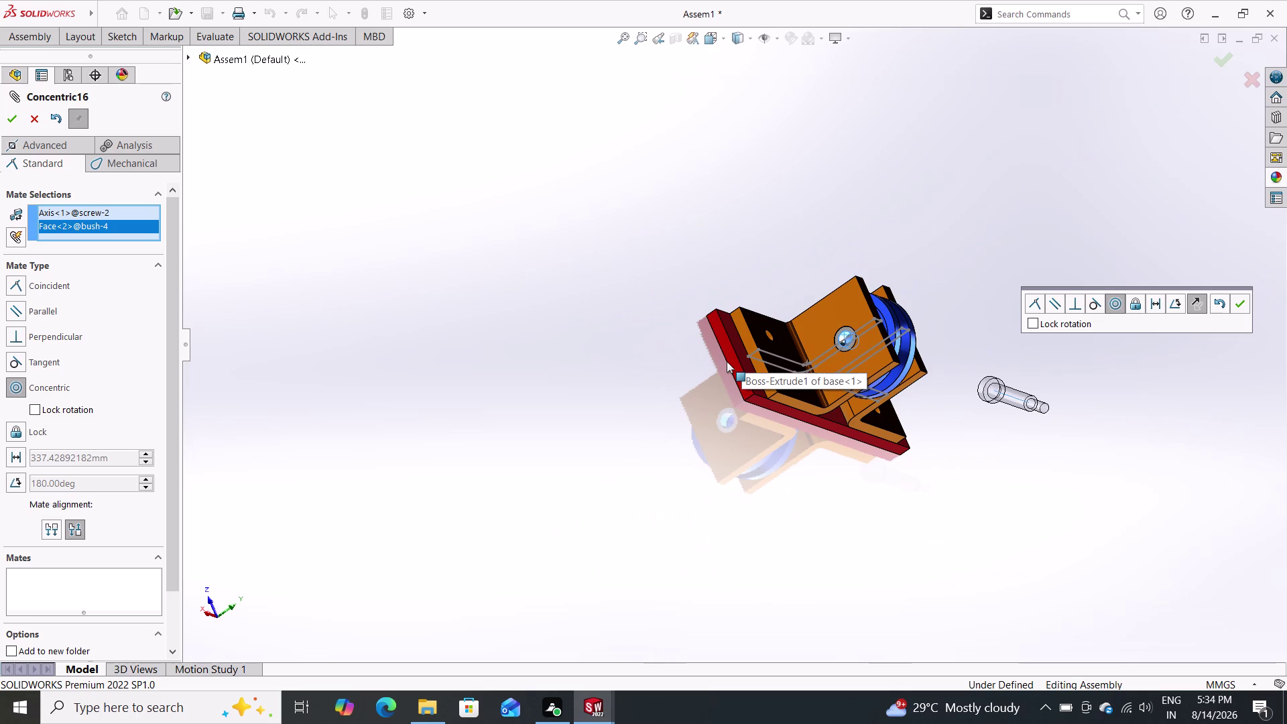
click(1191, 303)
click(1192, 303)
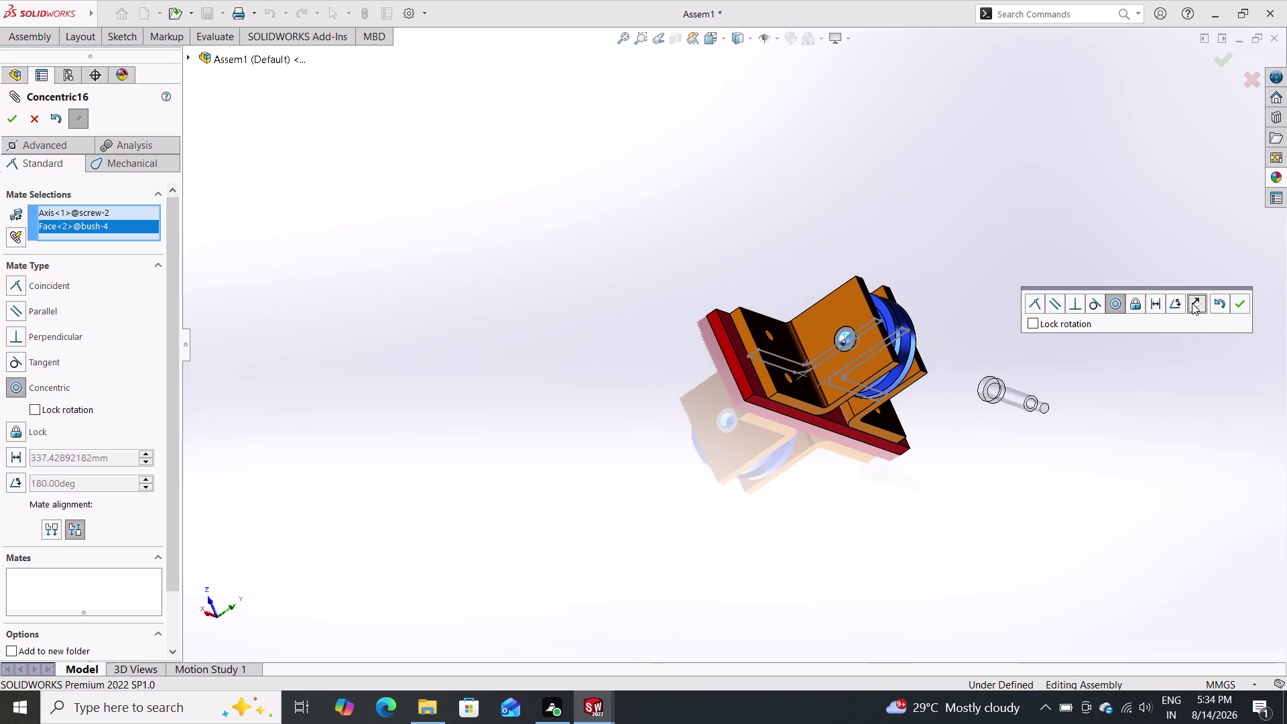
scroll(up, 3)
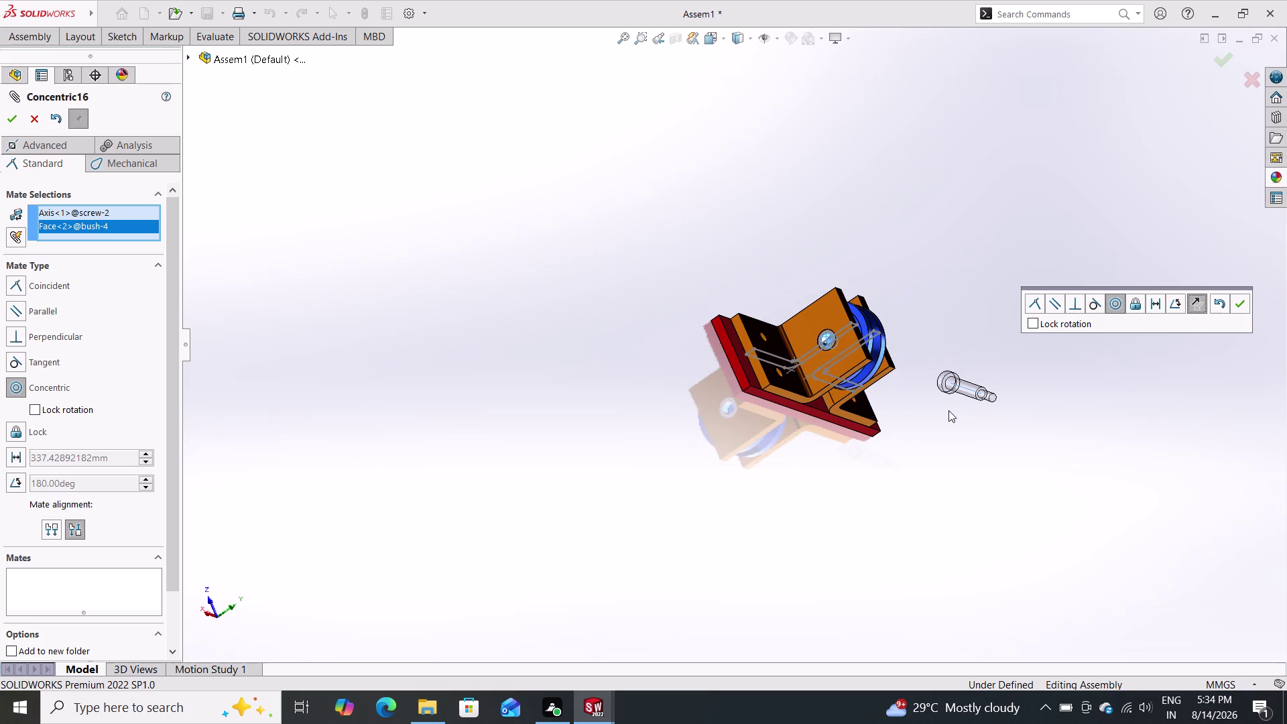
scroll(down, 3)
middle_drag(929, 412, 777, 322)
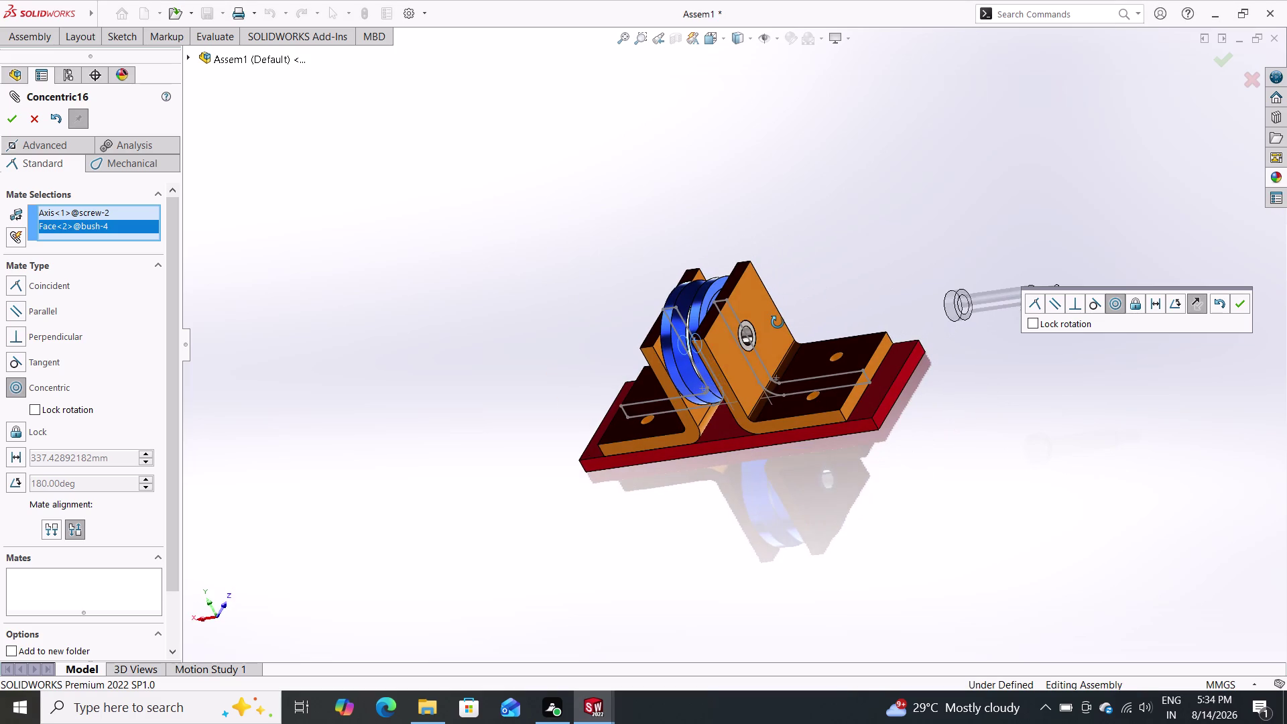
middle_drag(777, 323, 794, 339)
scroll(up, 3)
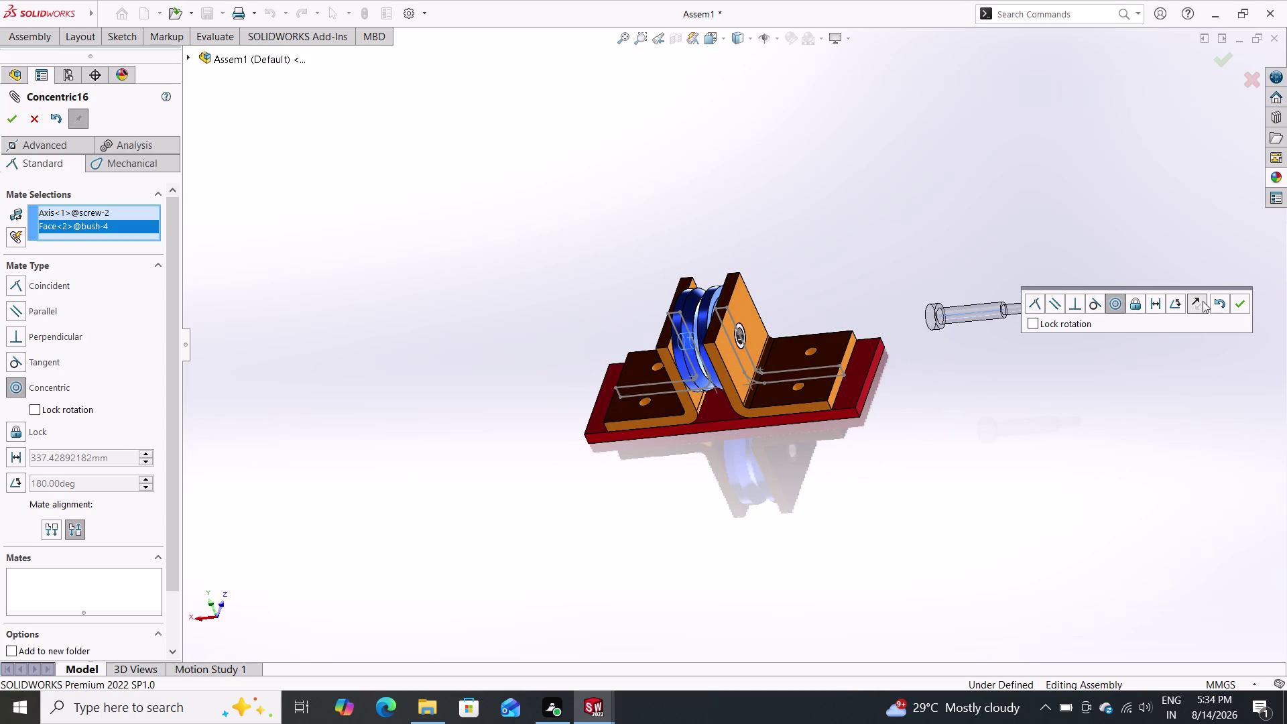
click(1200, 302)
click(1200, 303)
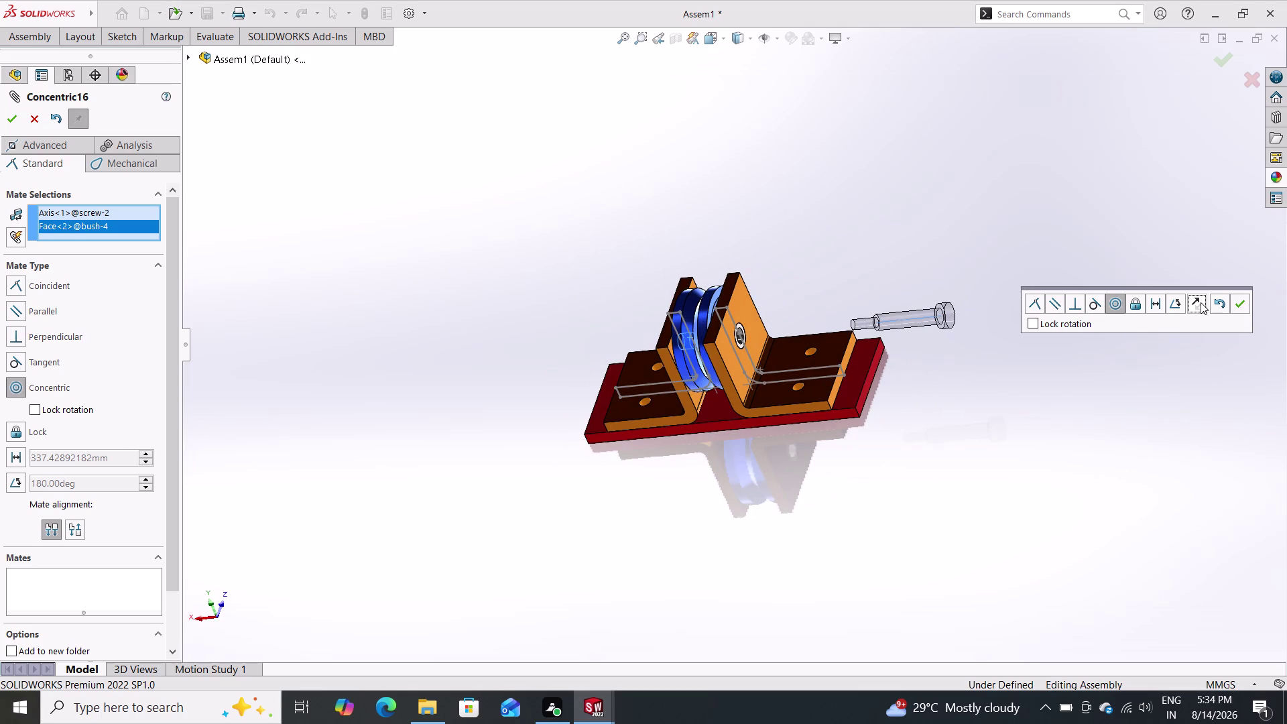
click(1237, 302)
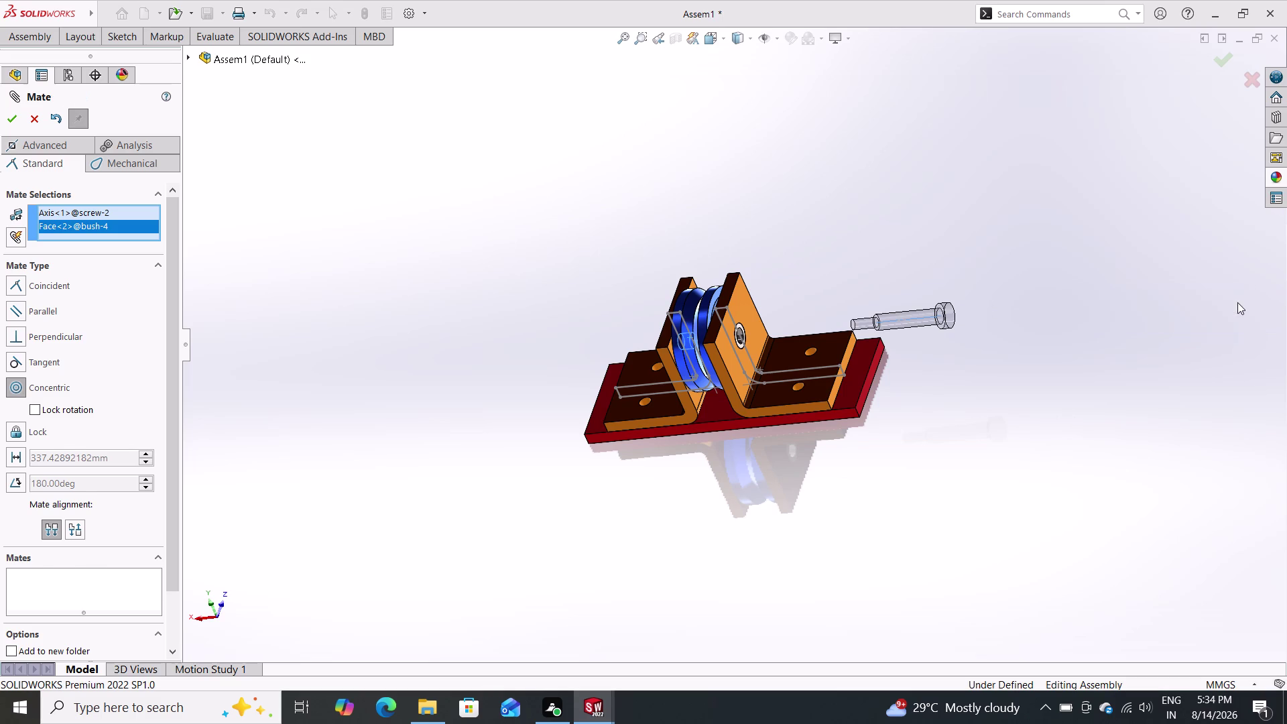
Select the screw's cylindrical face and head edge, then exit the mate tool.
scroll(down, 3)
scroll(down, 3)
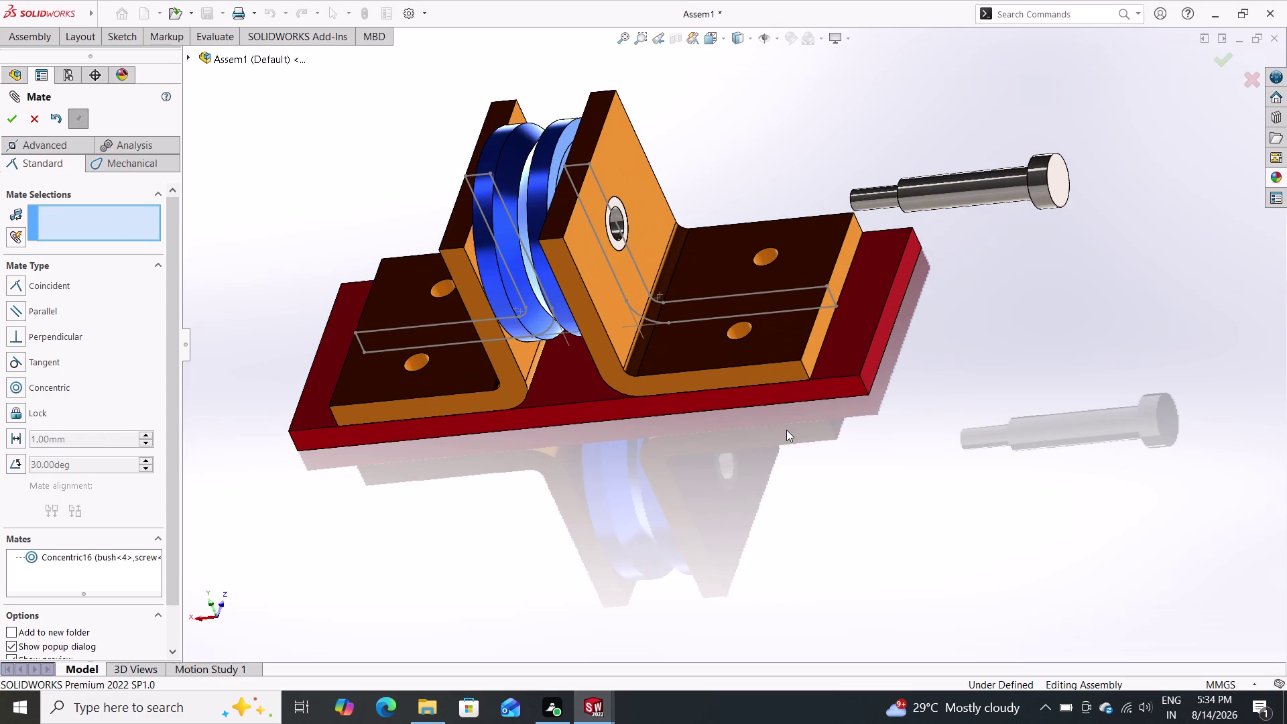
click(979, 181)
drag(969, 181, 872, 179)
drag(861, 181, 851, 184)
drag(851, 184, 818, 190)
drag(771, 201, 754, 205)
double_click(753, 205)
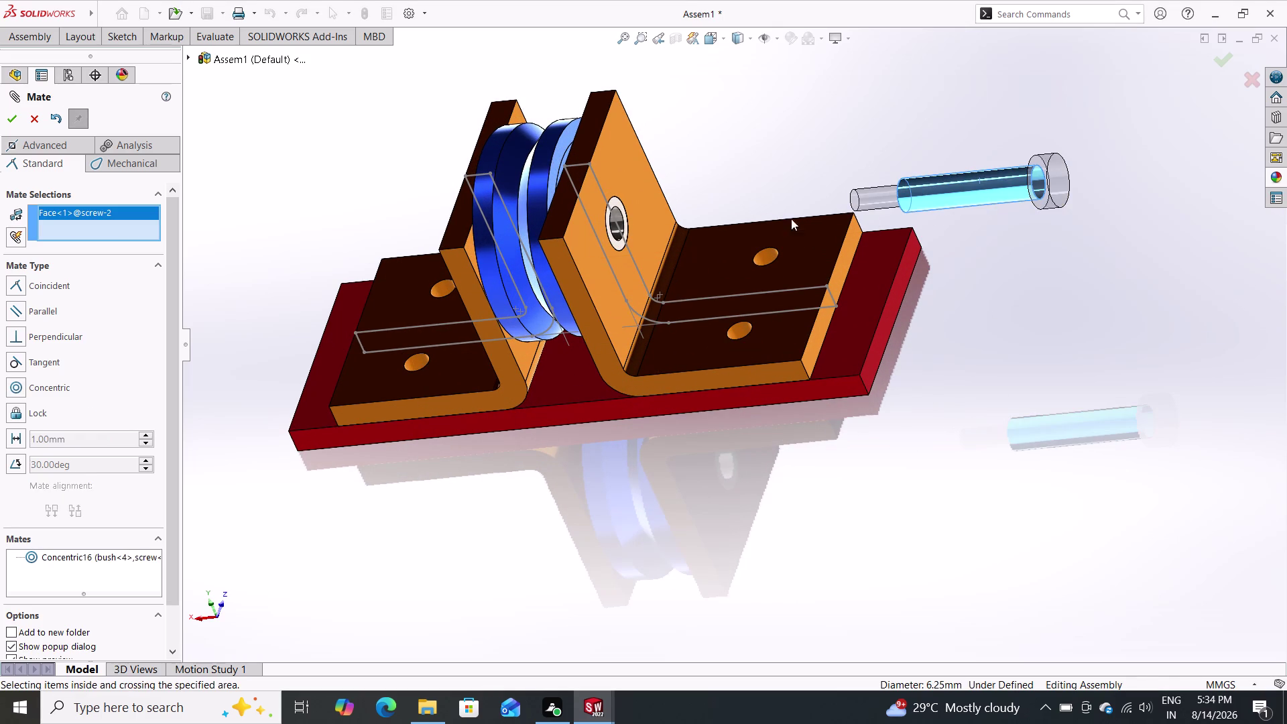
drag(1063, 174, 1025, 181)
click(1025, 181)
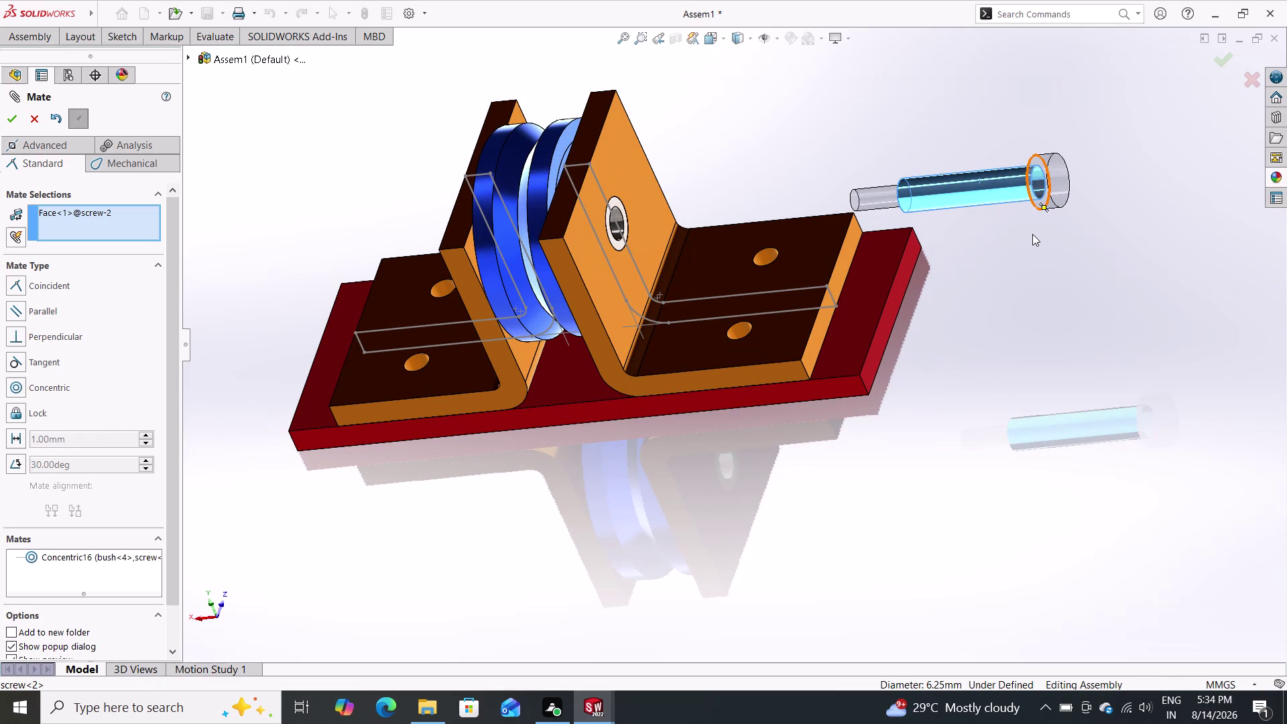
key(Escape)
key(Escape)
Test the mate by sliding the screw into the bush hole and back out.
drag(865, 200, 788, 212)
drag(785, 213, 774, 215)
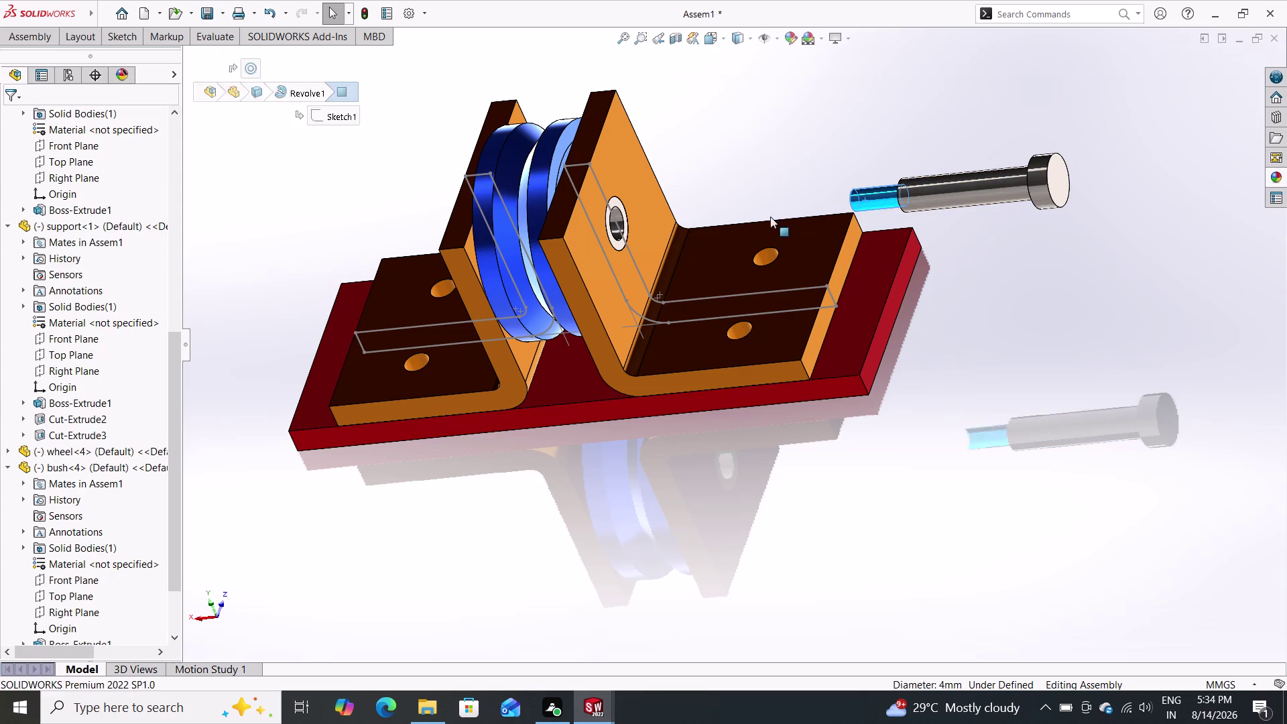
drag(774, 215, 752, 222)
click(751, 222)
key(Escape)
key(Escape)
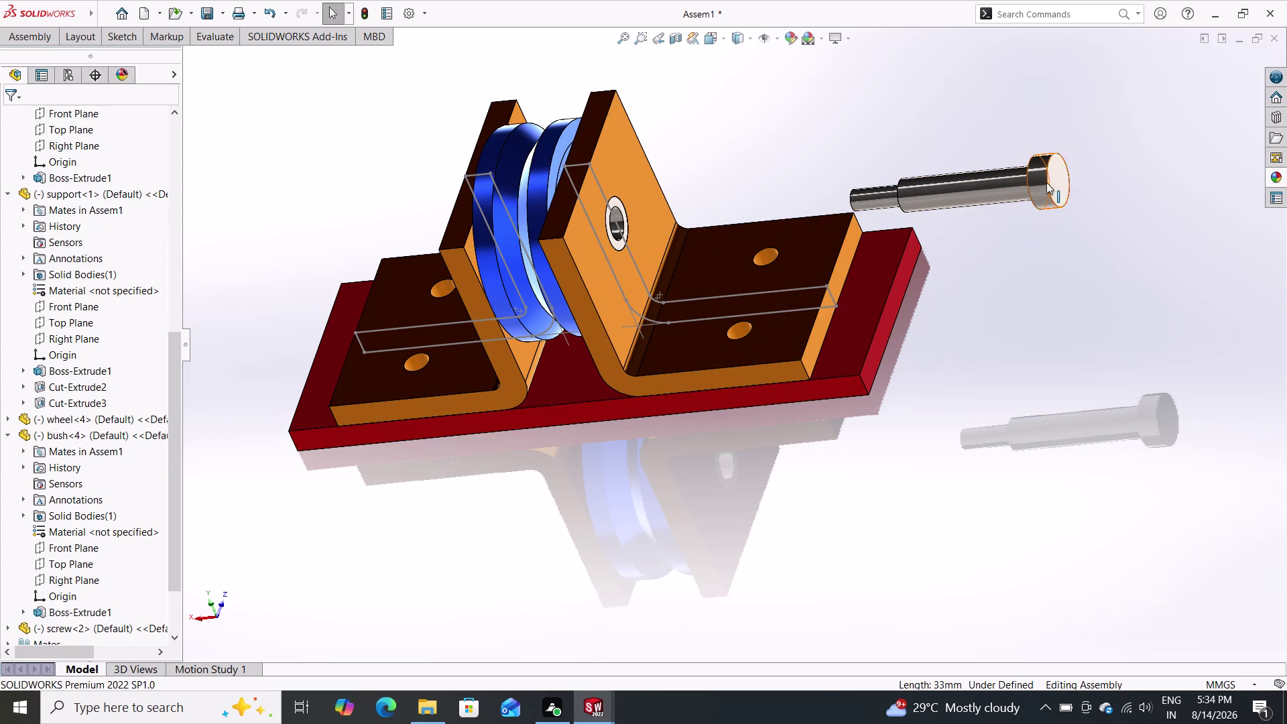
drag(1046, 183, 535, 227)
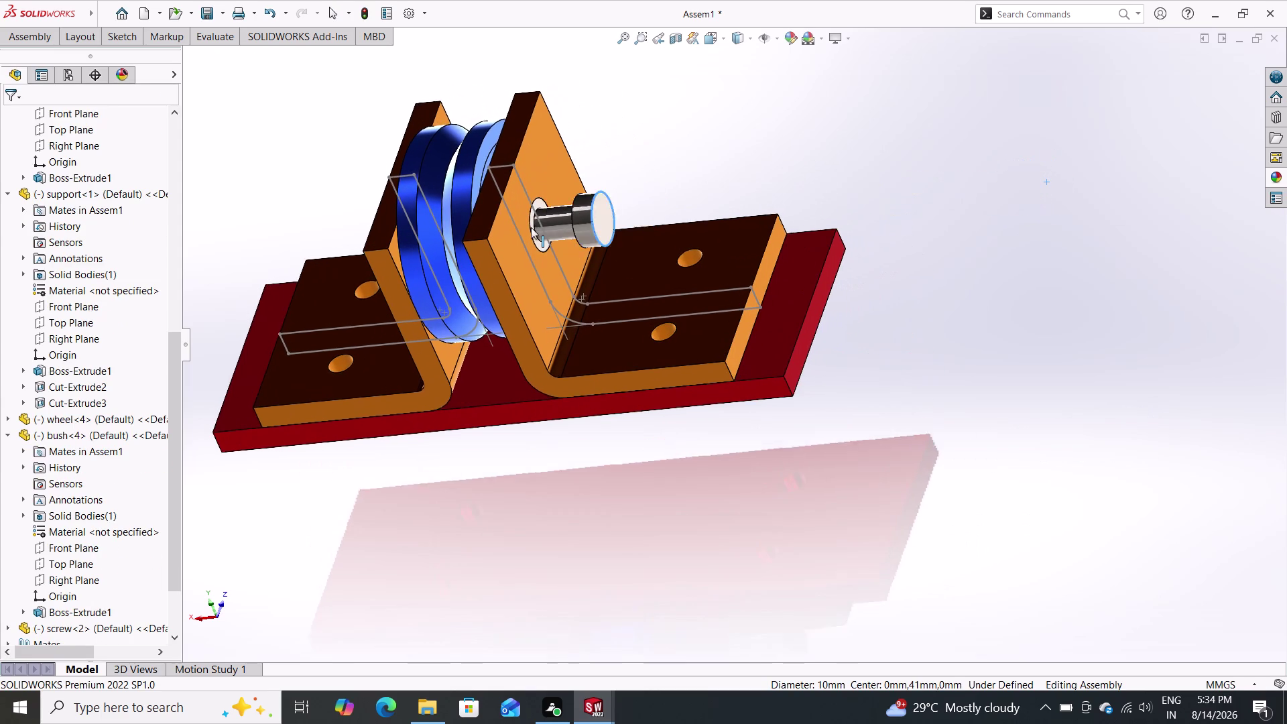
drag(536, 227, 827, 230)
click(827, 230)
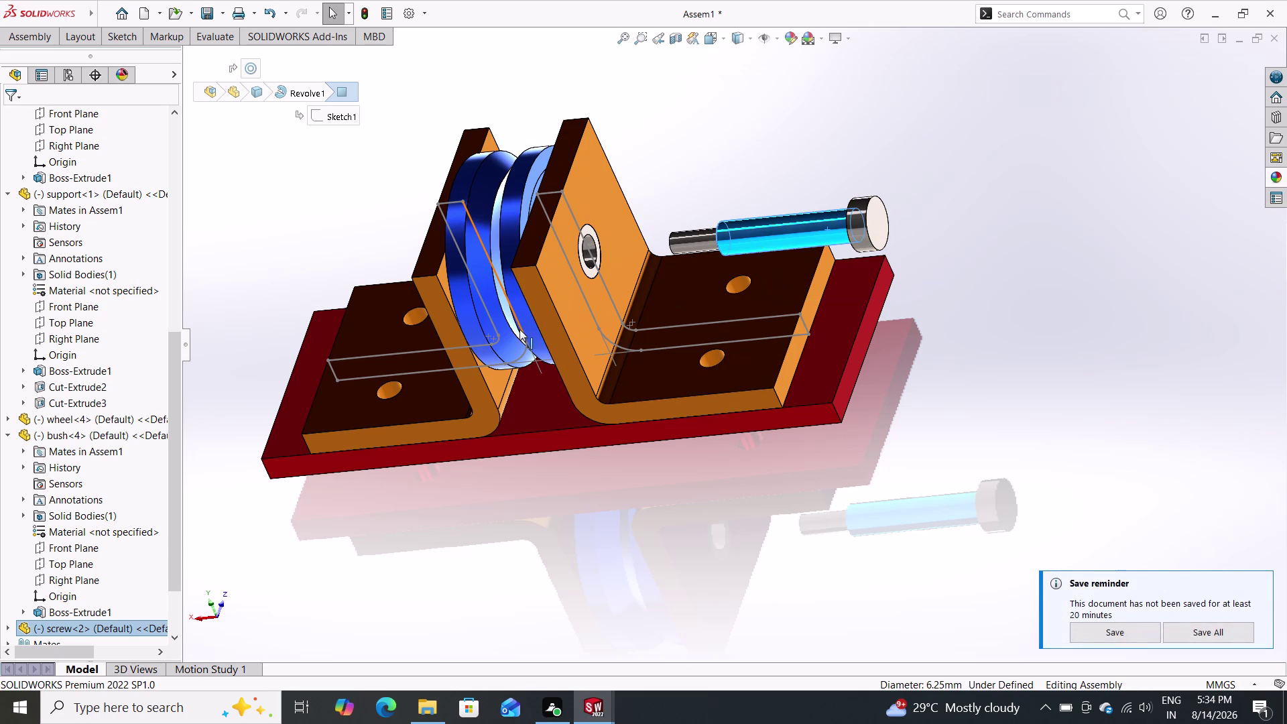
click(14, 32)
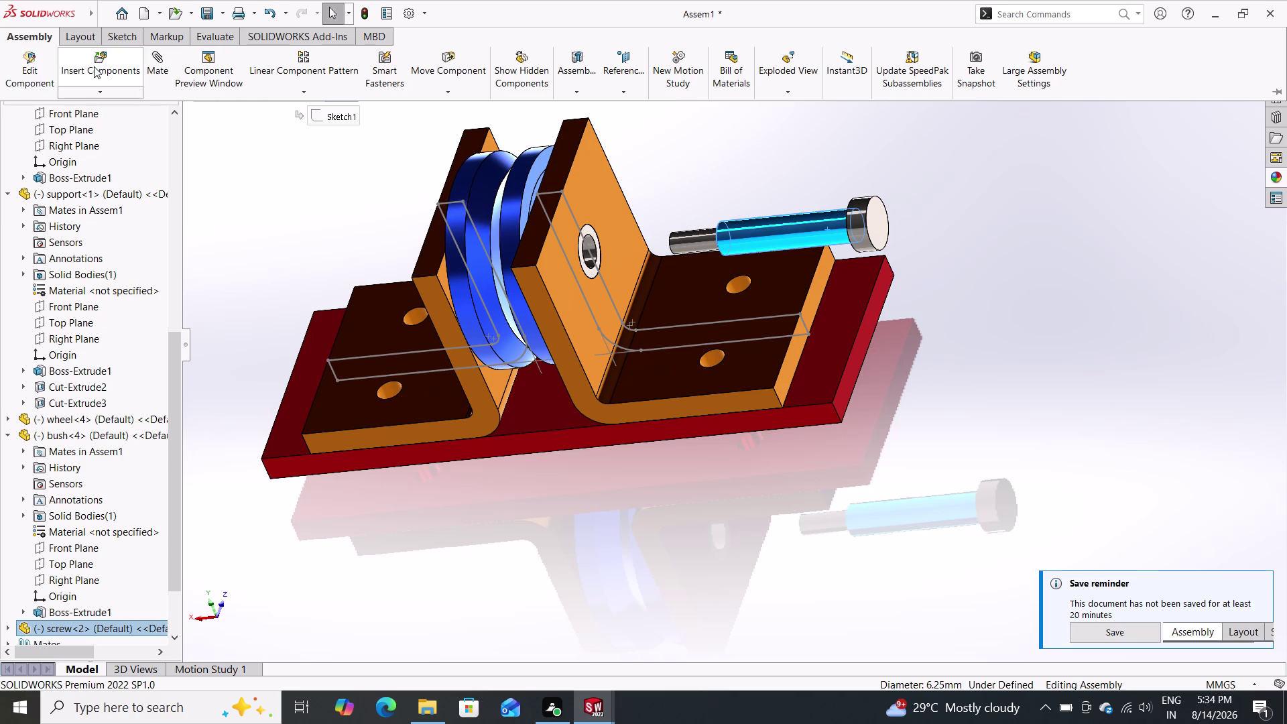
Insert the washer from open documents near the base, then start a new mate.
click(94, 66)
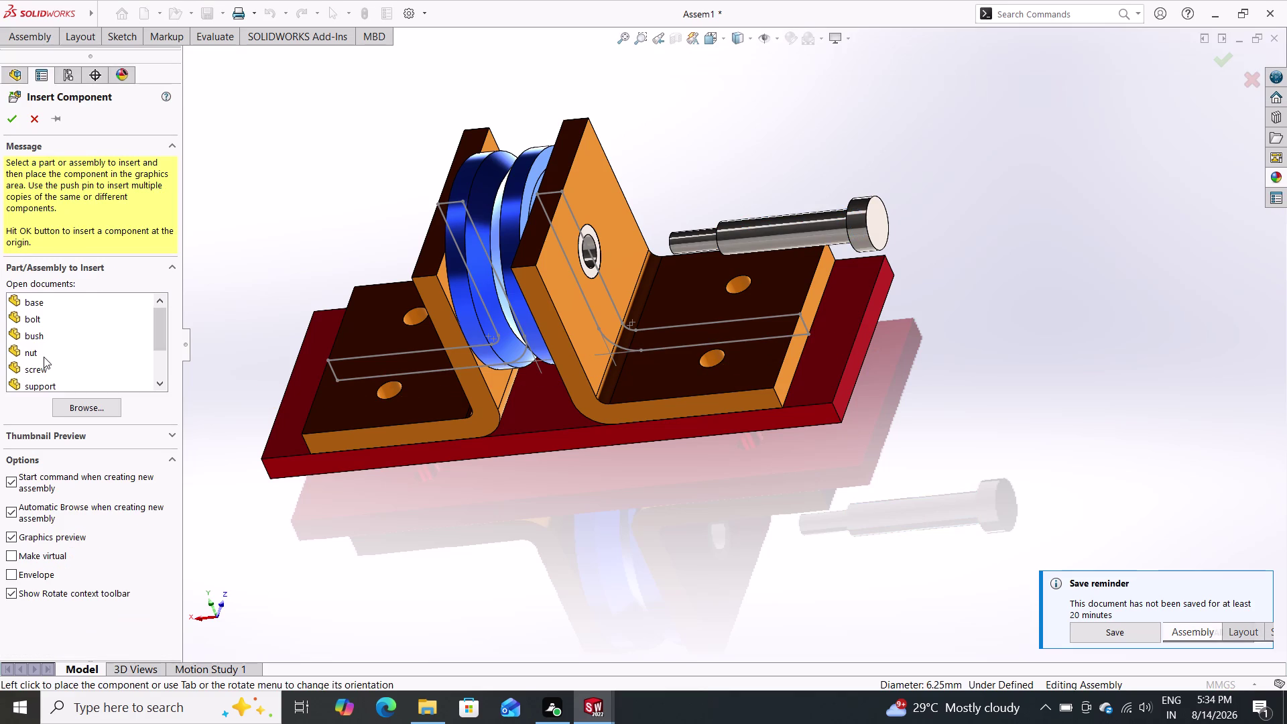
scroll(down, 3)
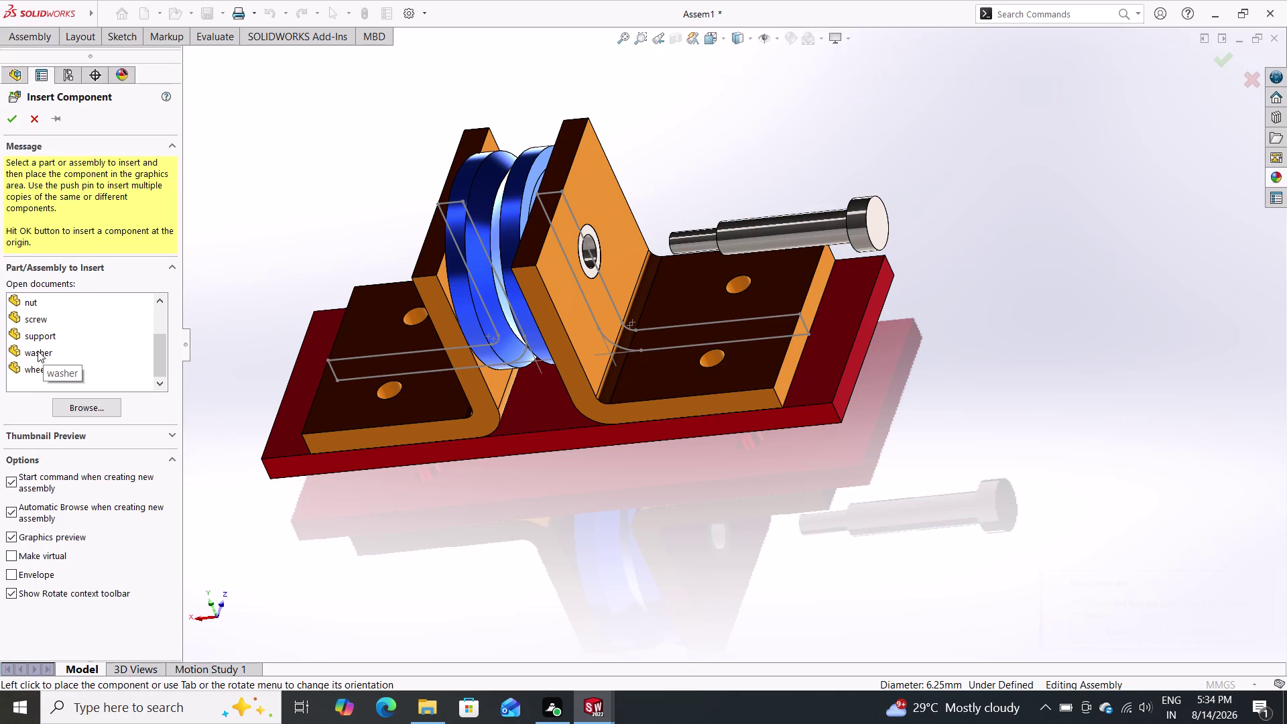
drag(37, 351, 360, 545)
double_click(360, 545)
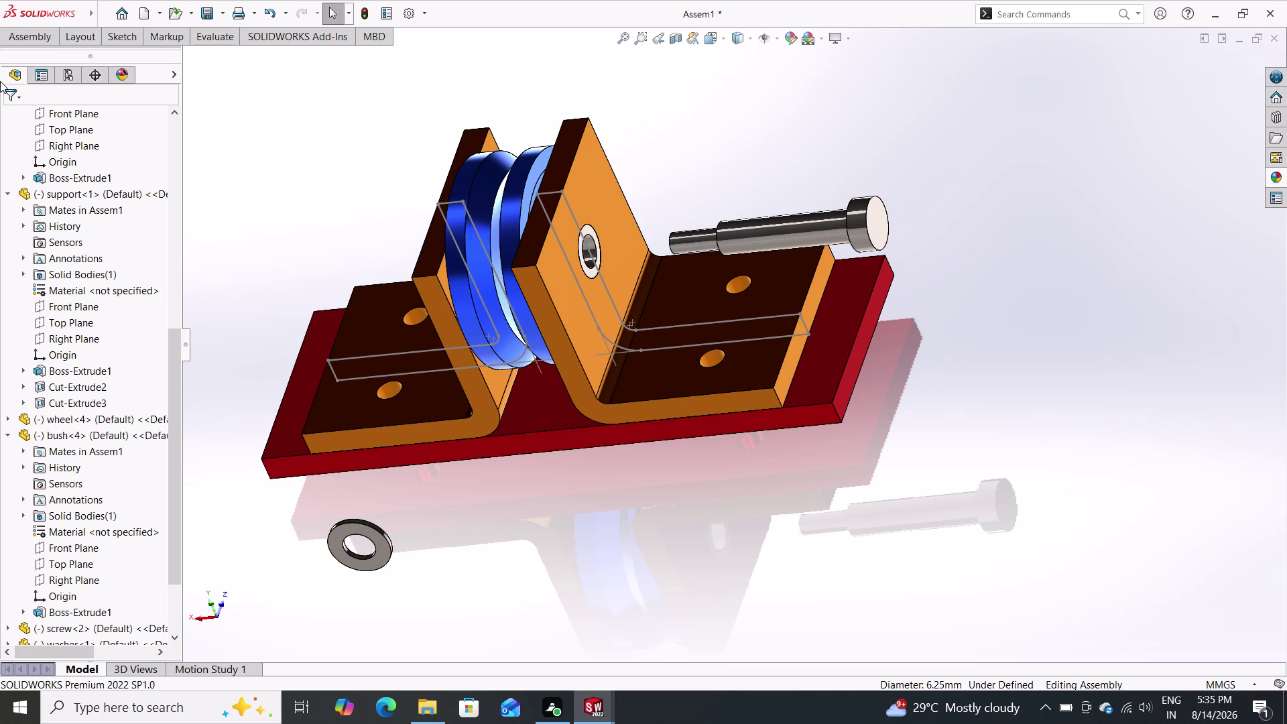
click(27, 40)
double_click(153, 64)
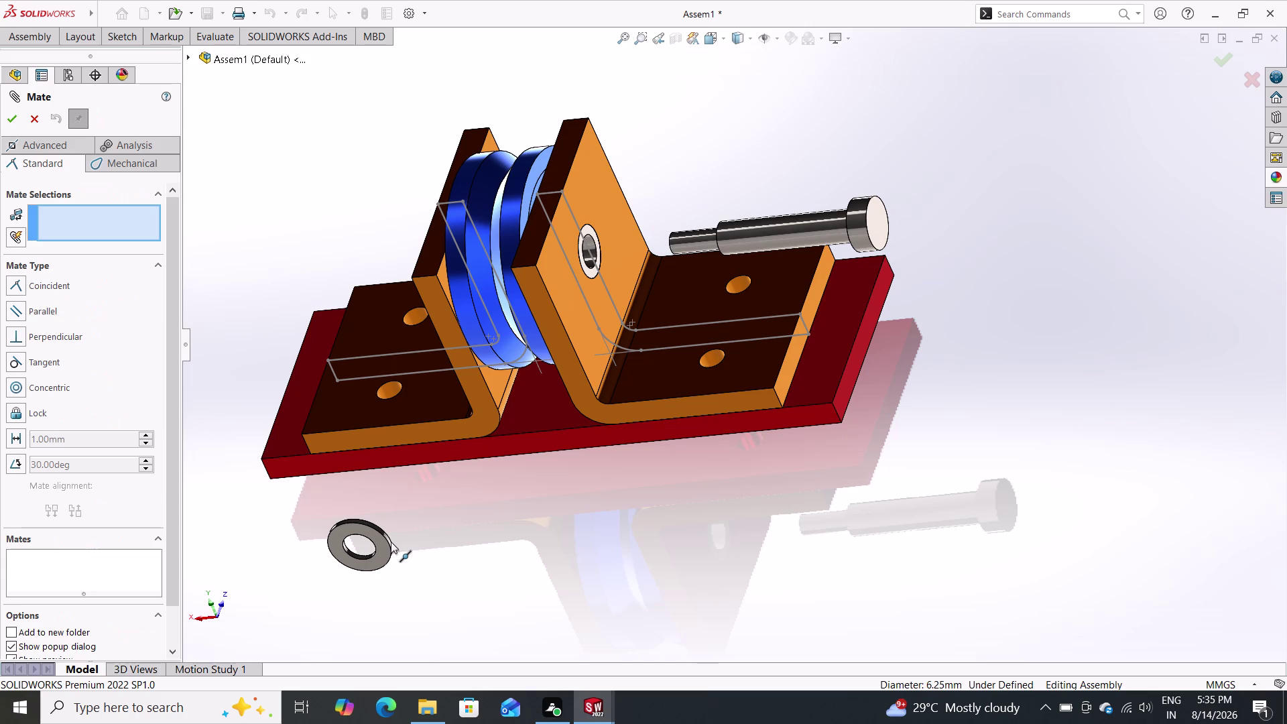
Mate the washer's inner edge coincident with the bush's edge.
double_click(359, 559)
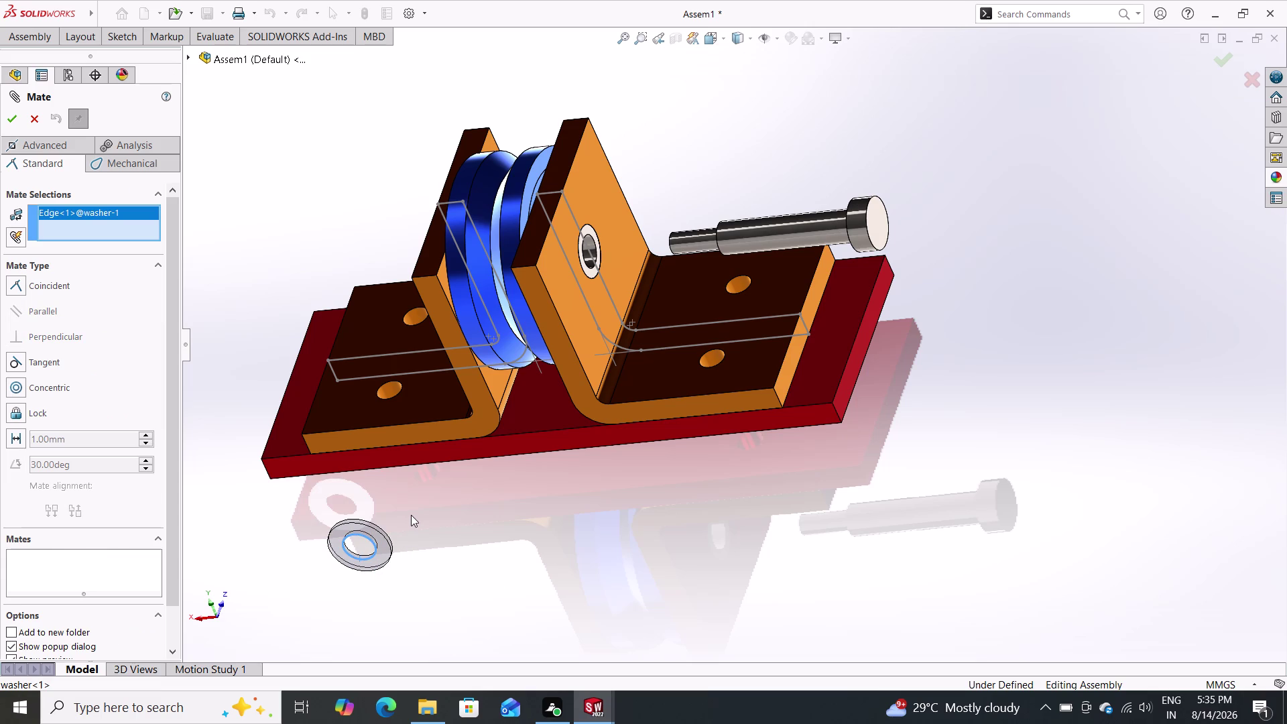
double_click(595, 250)
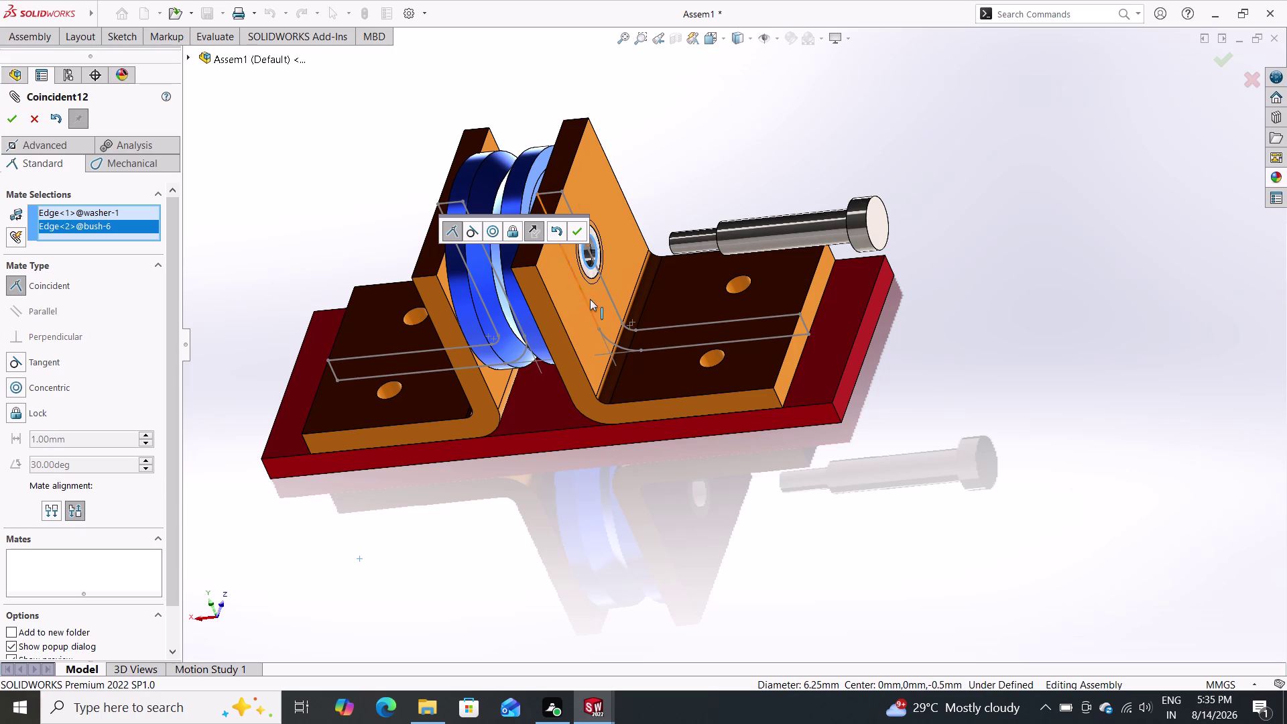
click(577, 229)
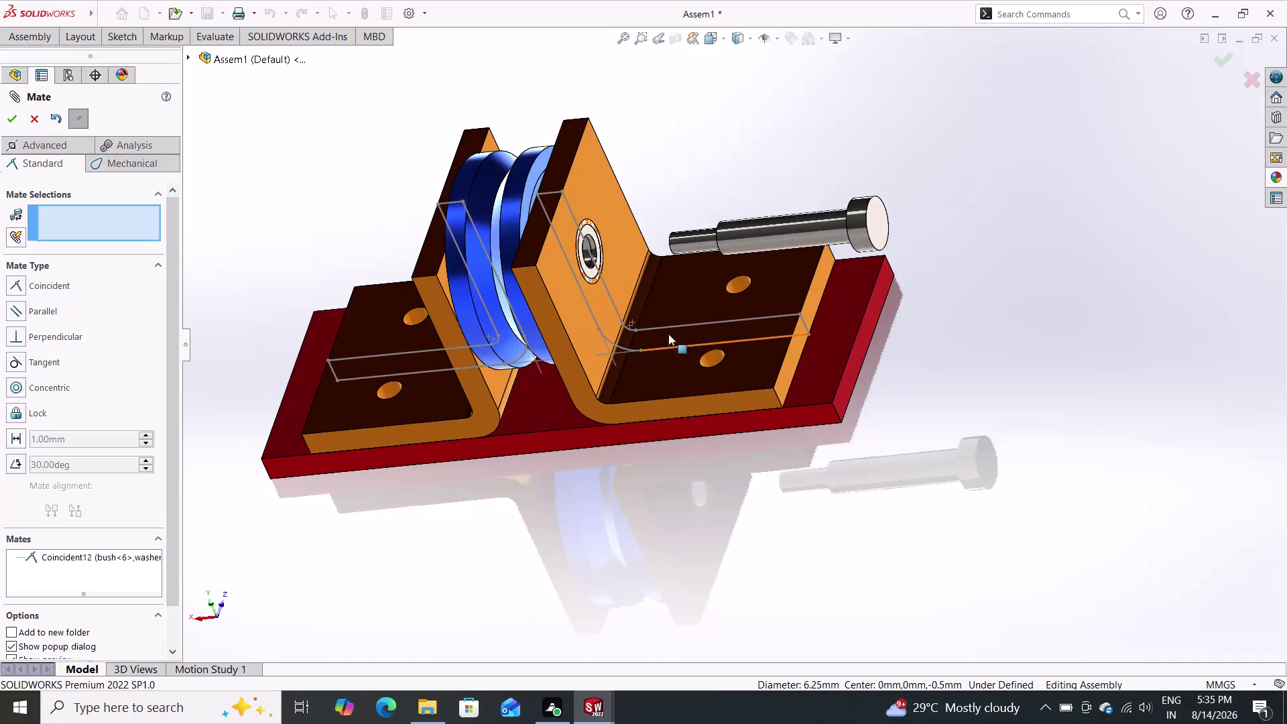
Select a bush face and the support's front face for a Tangent mate.
drag(597, 245, 703, 257)
click(703, 258)
double_click(628, 258)
drag(646, 258, 677, 253)
click(676, 253)
drag(690, 254, 713, 254)
click(712, 254)
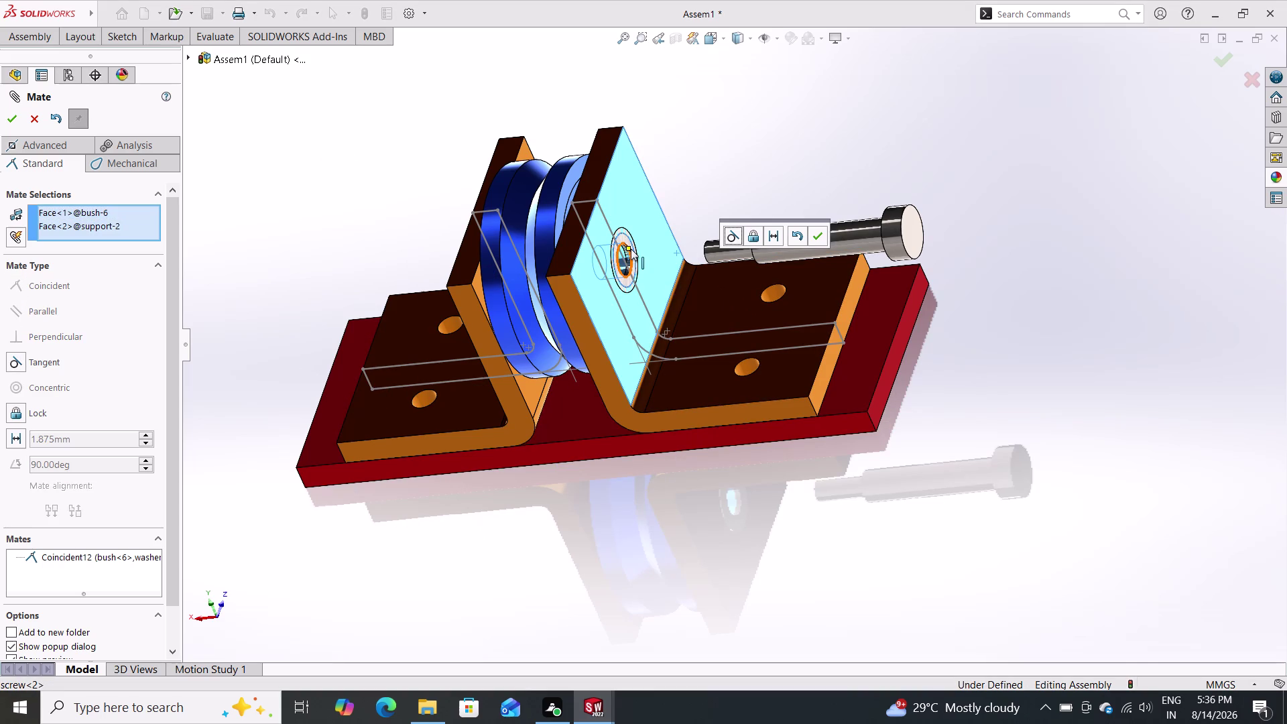
drag(631, 249, 705, 259)
drag(710, 260, 728, 272)
double_click(731, 271)
click(745, 273)
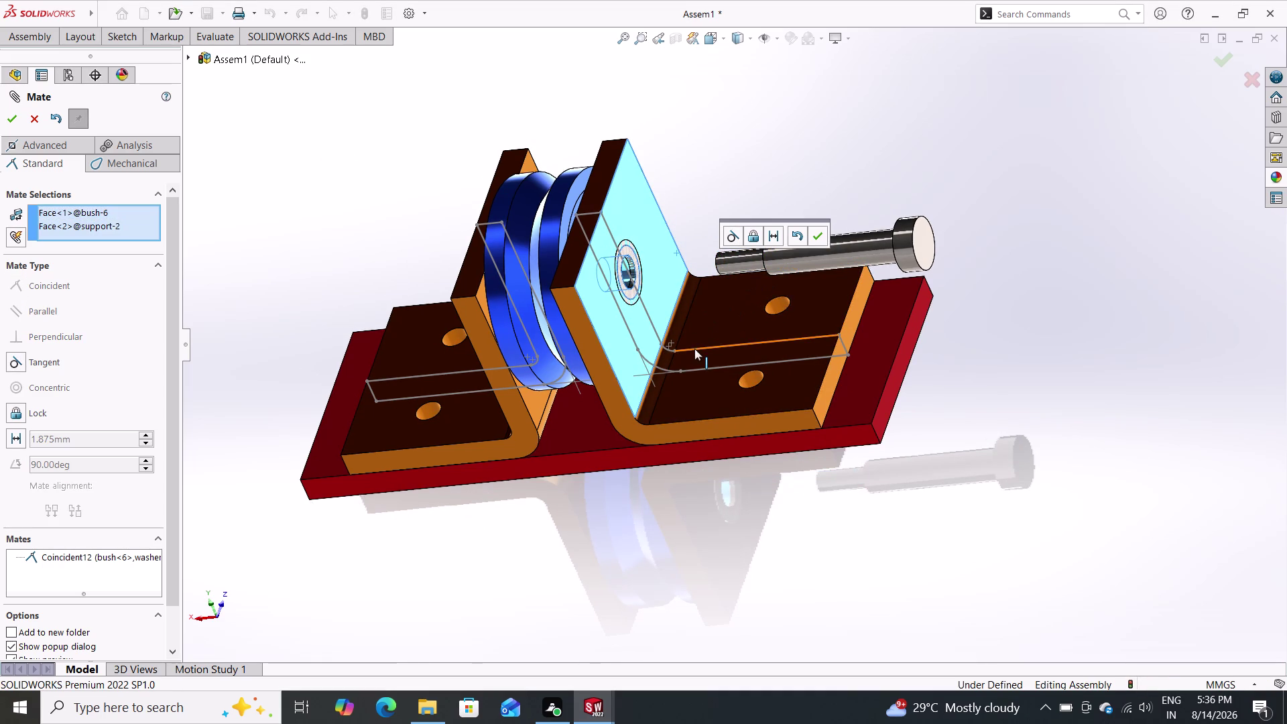
Discard the tangent mate and close the mating session.
key(Escape)
key(Escape)
key(Escape)
key(Escape)
key(Escape)
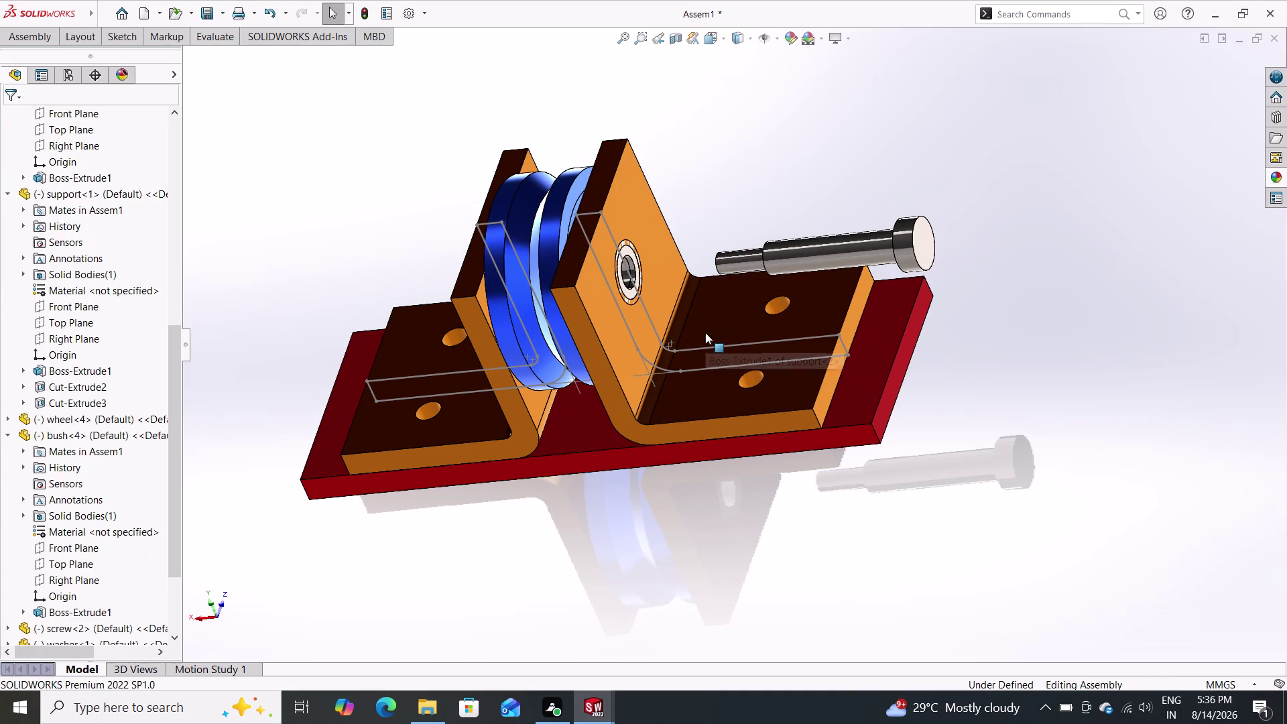
key(Escape)
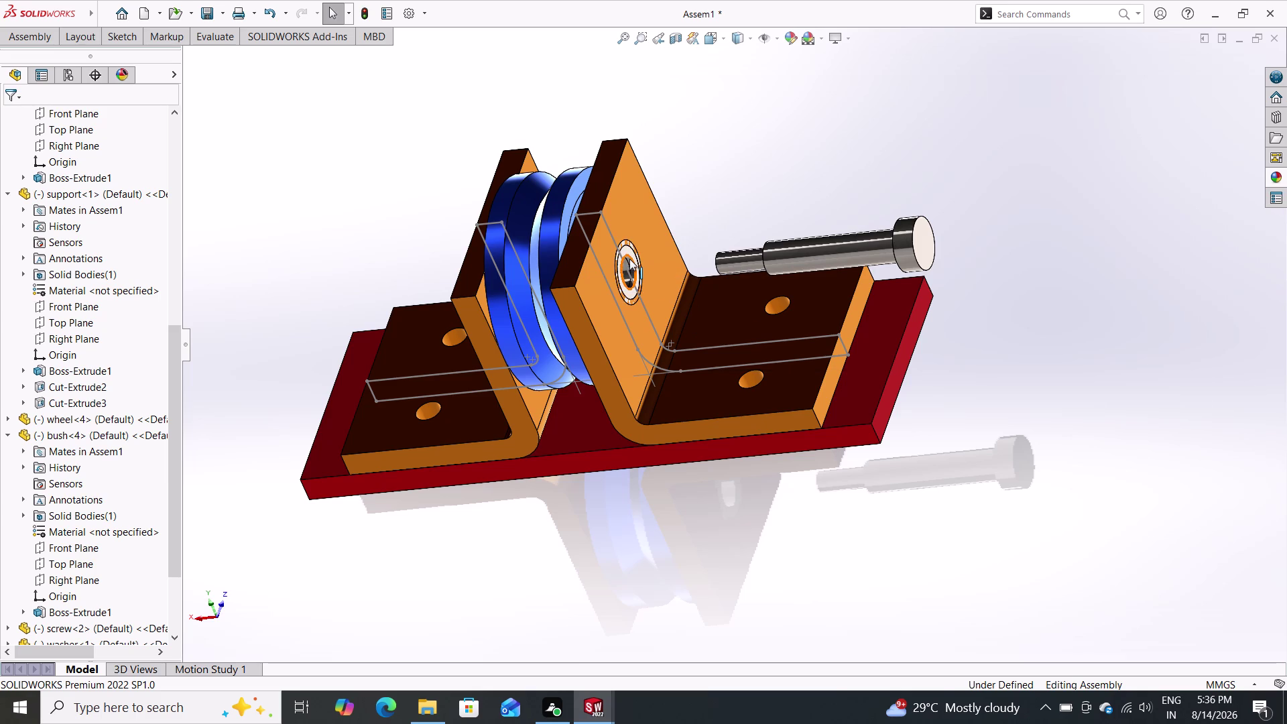
Clear the current selection and reorient the view toward the second support.
drag(629, 258, 686, 263)
triple_click(686, 263)
double_click(685, 263)
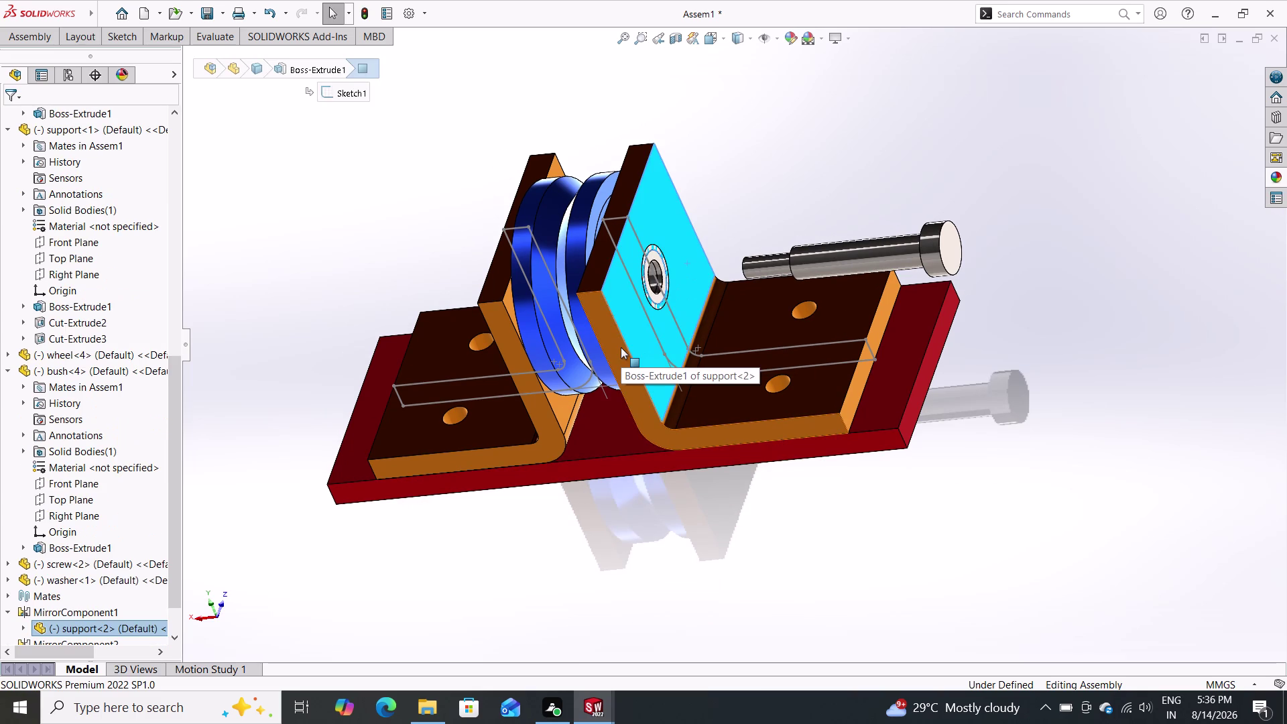
key(Escape)
key(Escape)
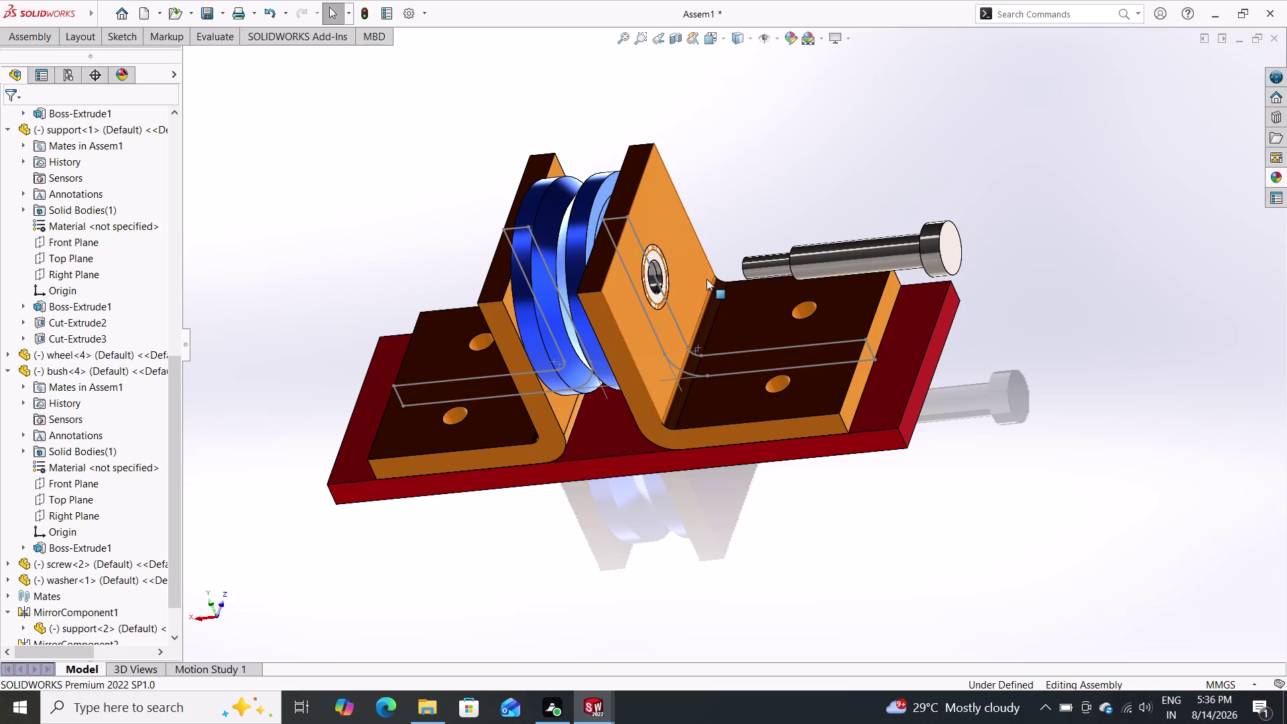
middle_drag(739, 229, 745, 327)
scroll(down, 3)
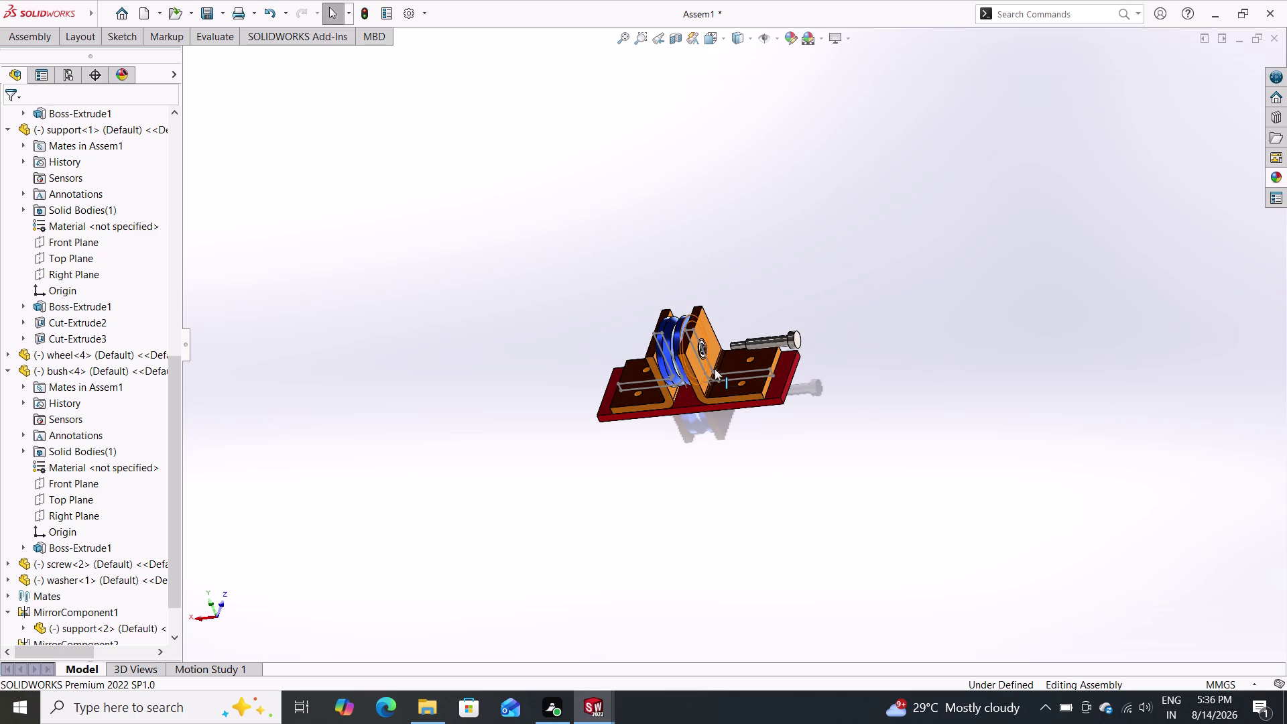
scroll(down, 3)
scroll(down, 3)
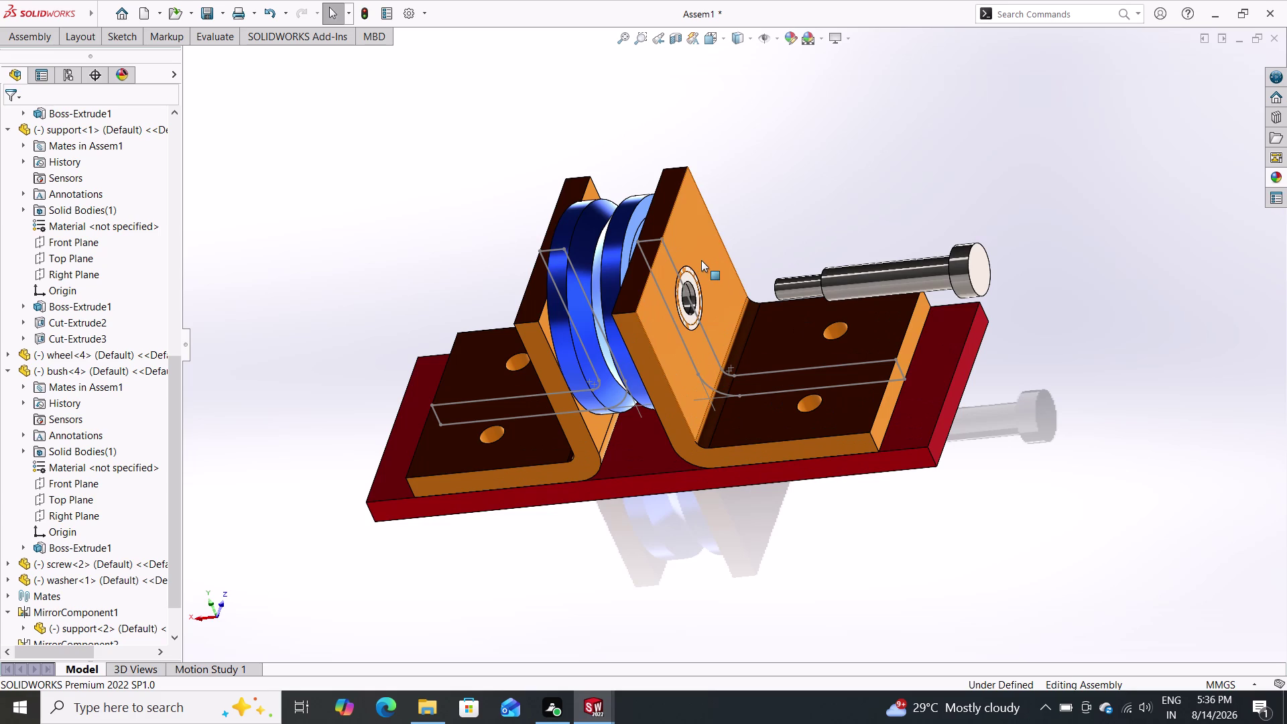
Select support<2>'s outer face and start a Mate from the Assembly tab.
click(700, 248)
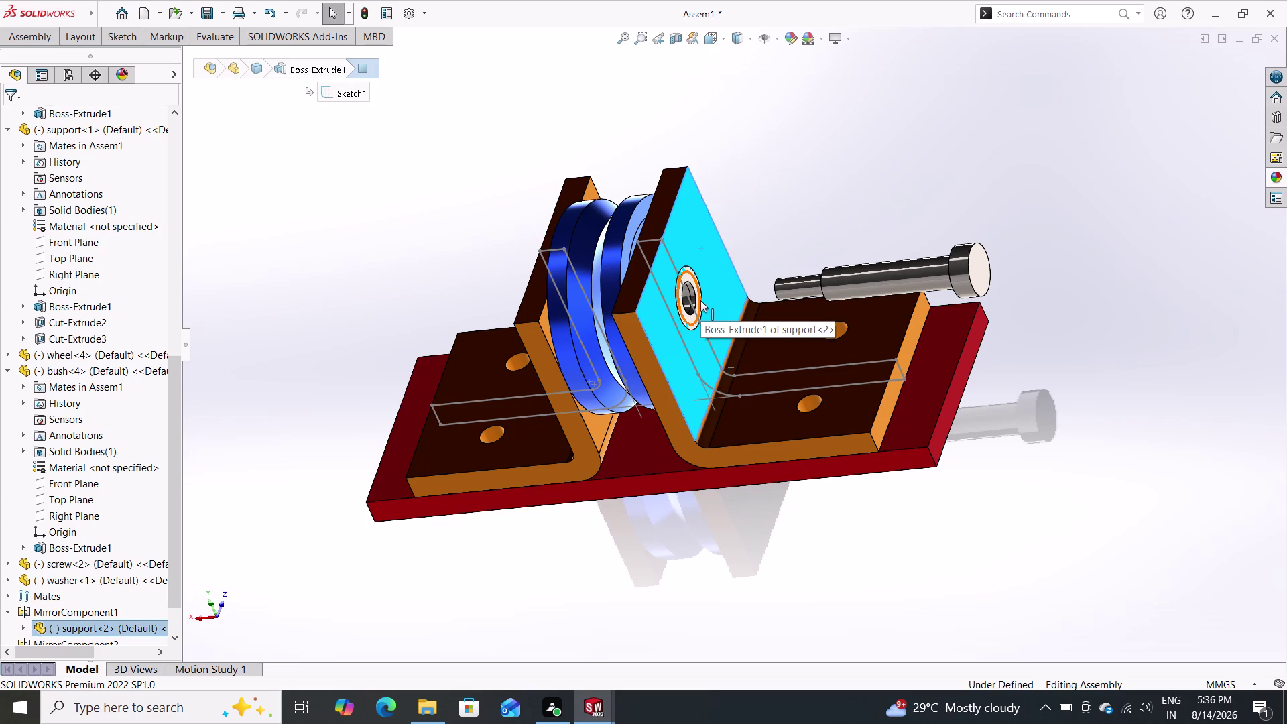
key(Escape)
key(Escape)
click(23, 43)
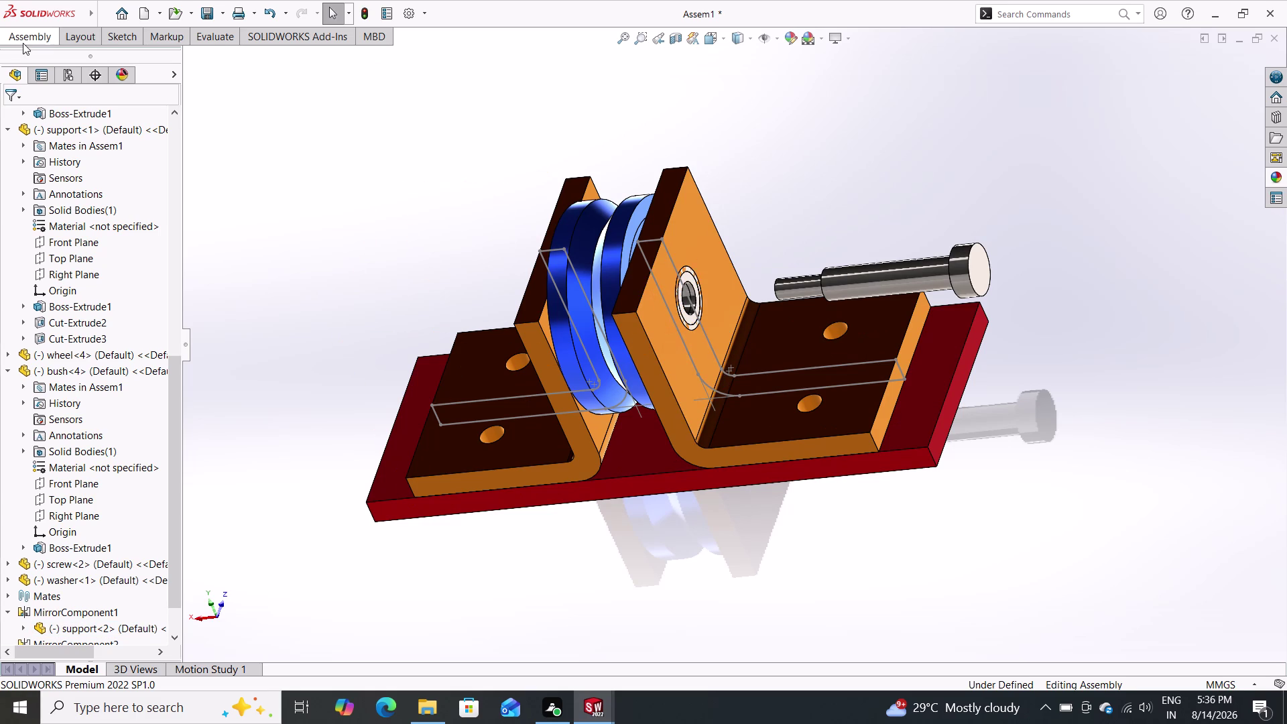
click(166, 68)
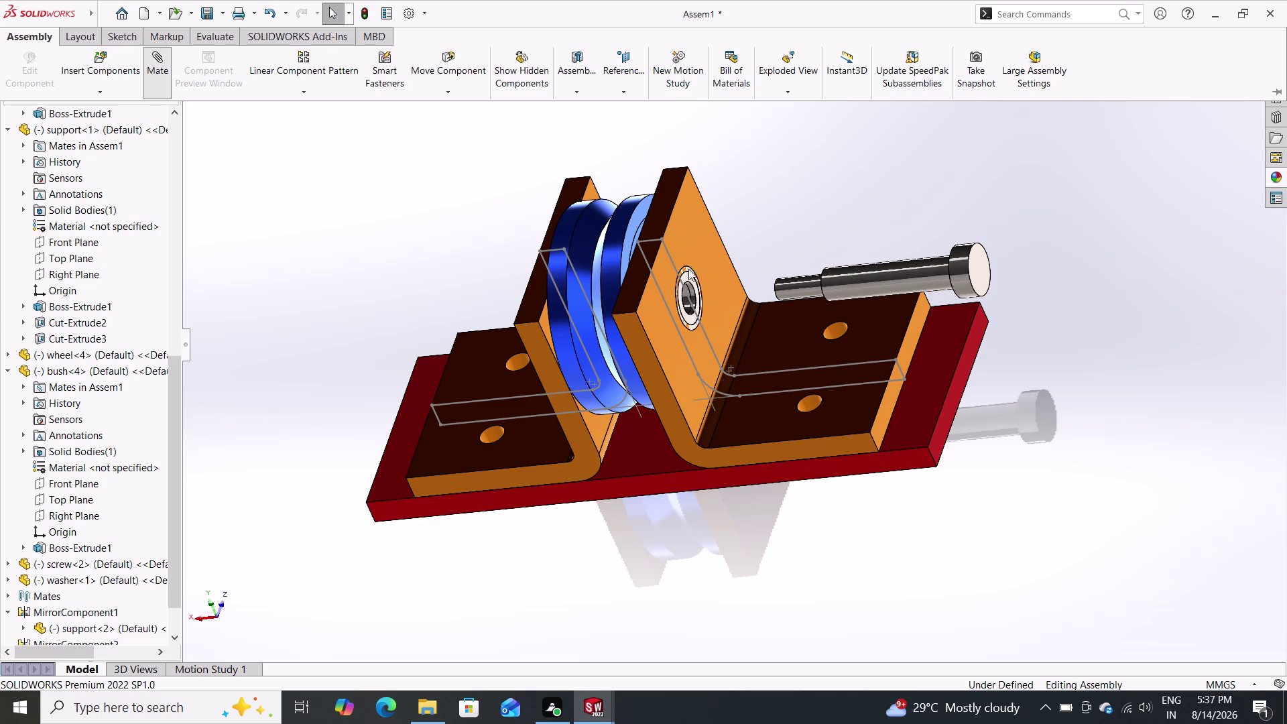
click(691, 251)
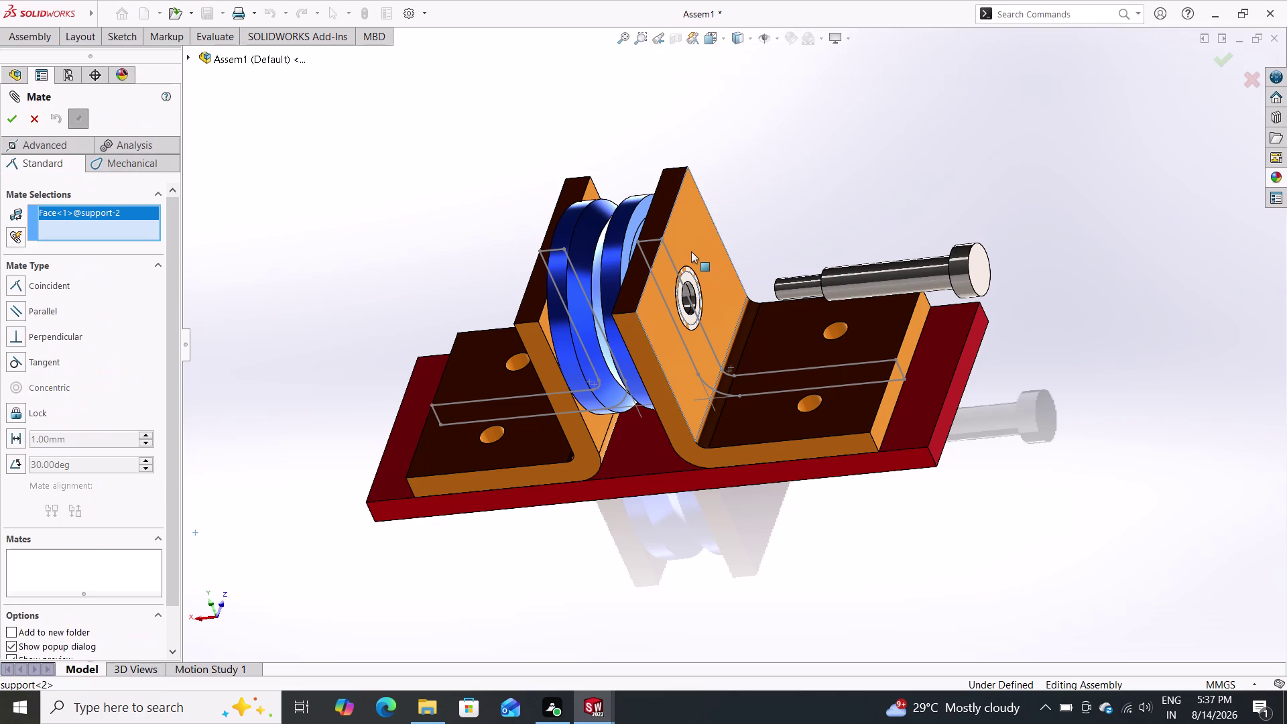
Zoom in behind the wheel and pick the washer's circular edge as the second reference.
scroll(down, 3)
scroll(down, 3)
scroll(down, 3)
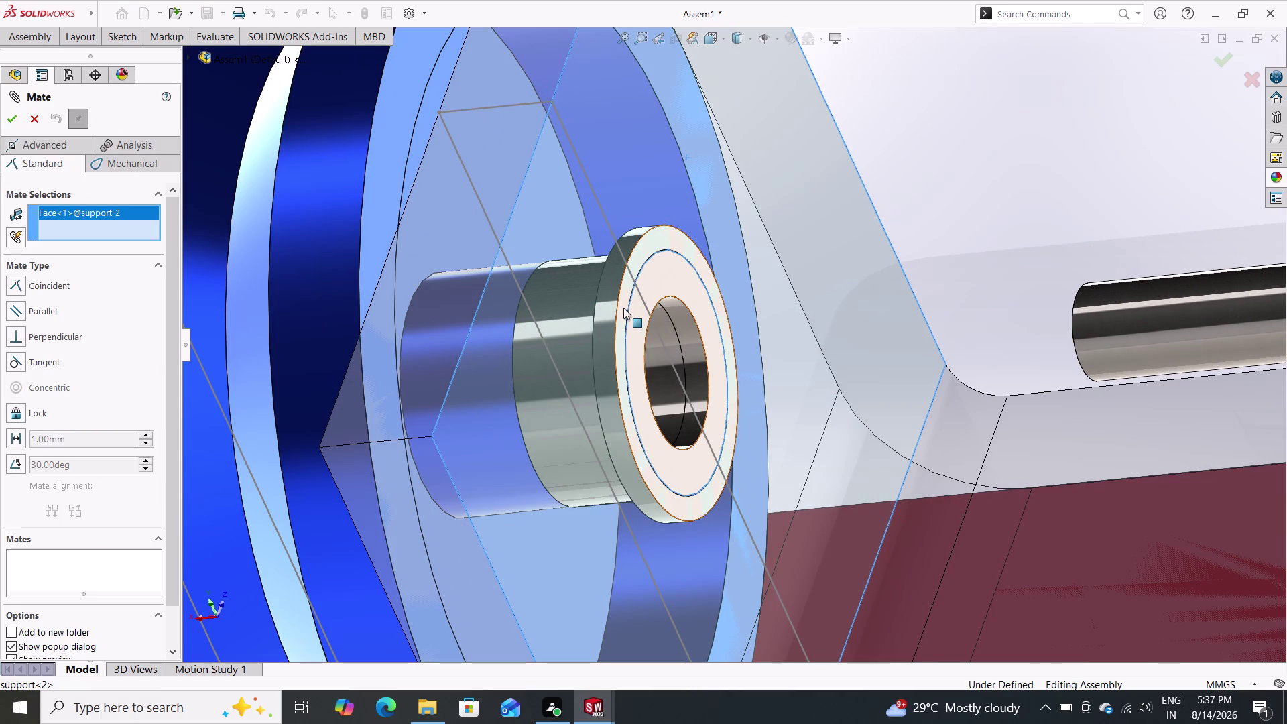
scroll(down, 3)
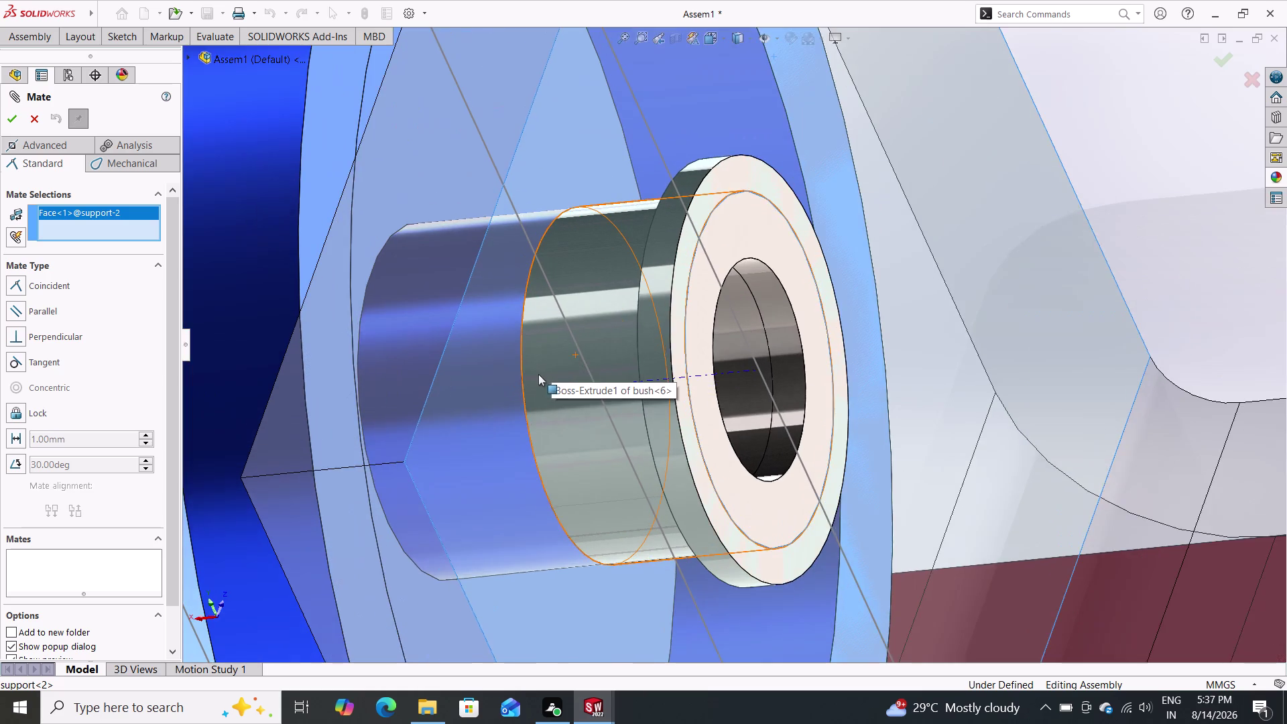
scroll(up, 3)
scroll(up, 3)
scroll(down, 3)
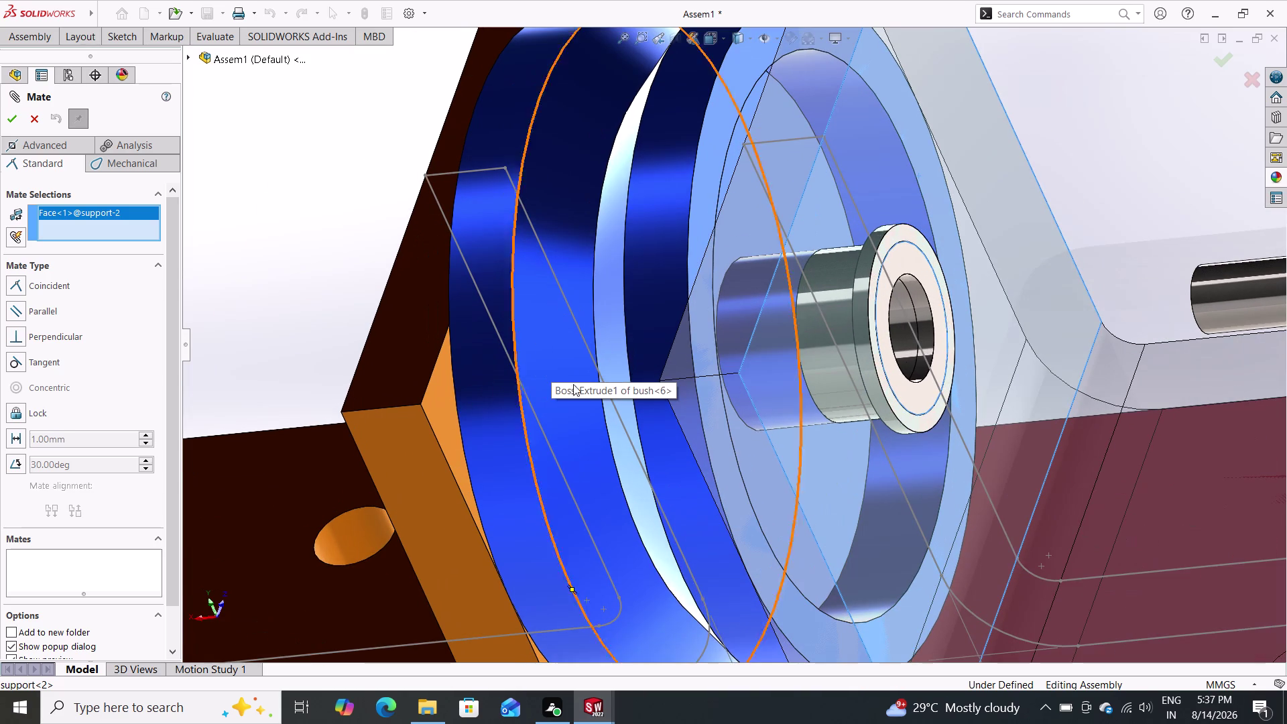
scroll(down, 3)
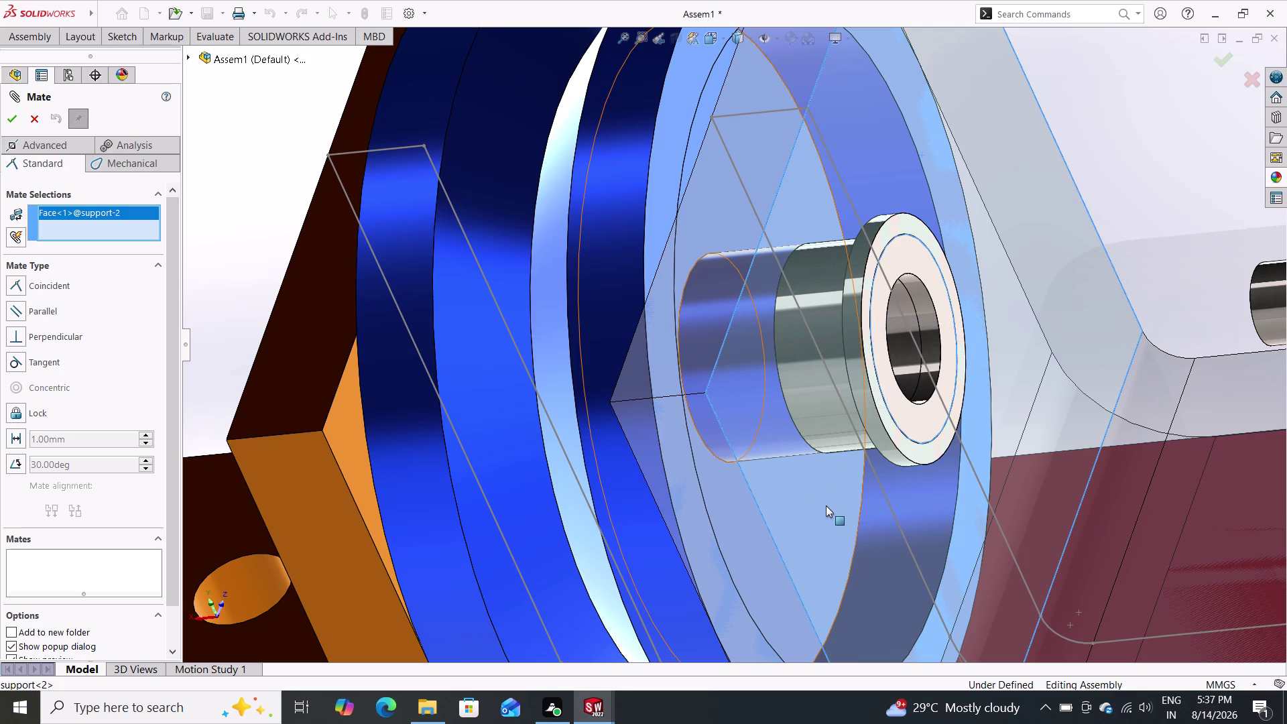
middle_drag(837, 515, 888, 535)
middle_drag(852, 506, 906, 483)
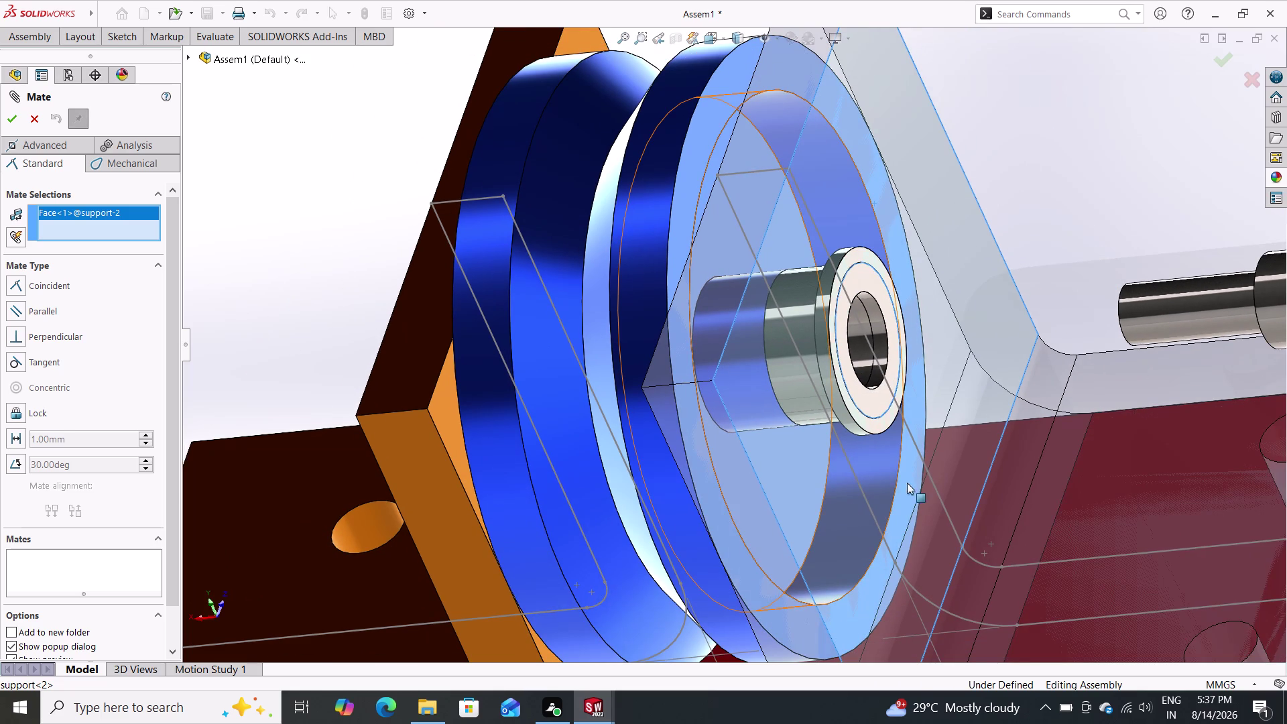
middle_drag(906, 482, 910, 549)
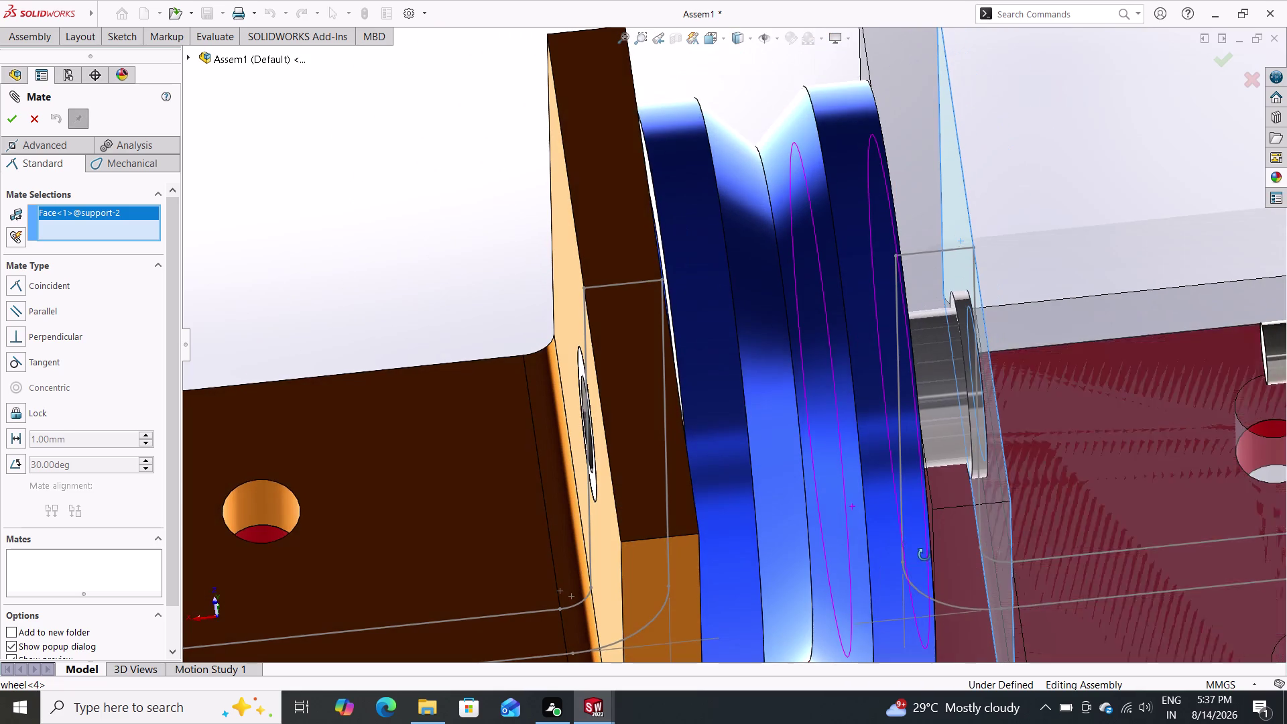
middle_drag(910, 550, 915, 537)
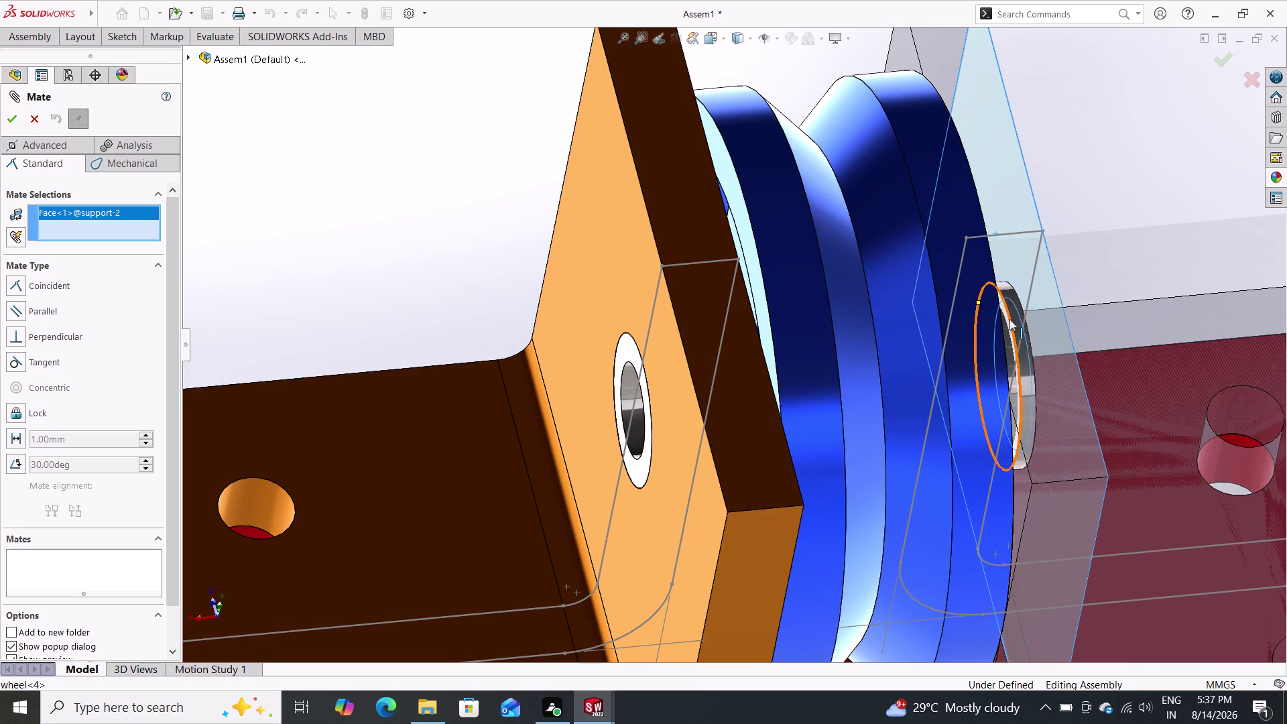
double_click(1010, 319)
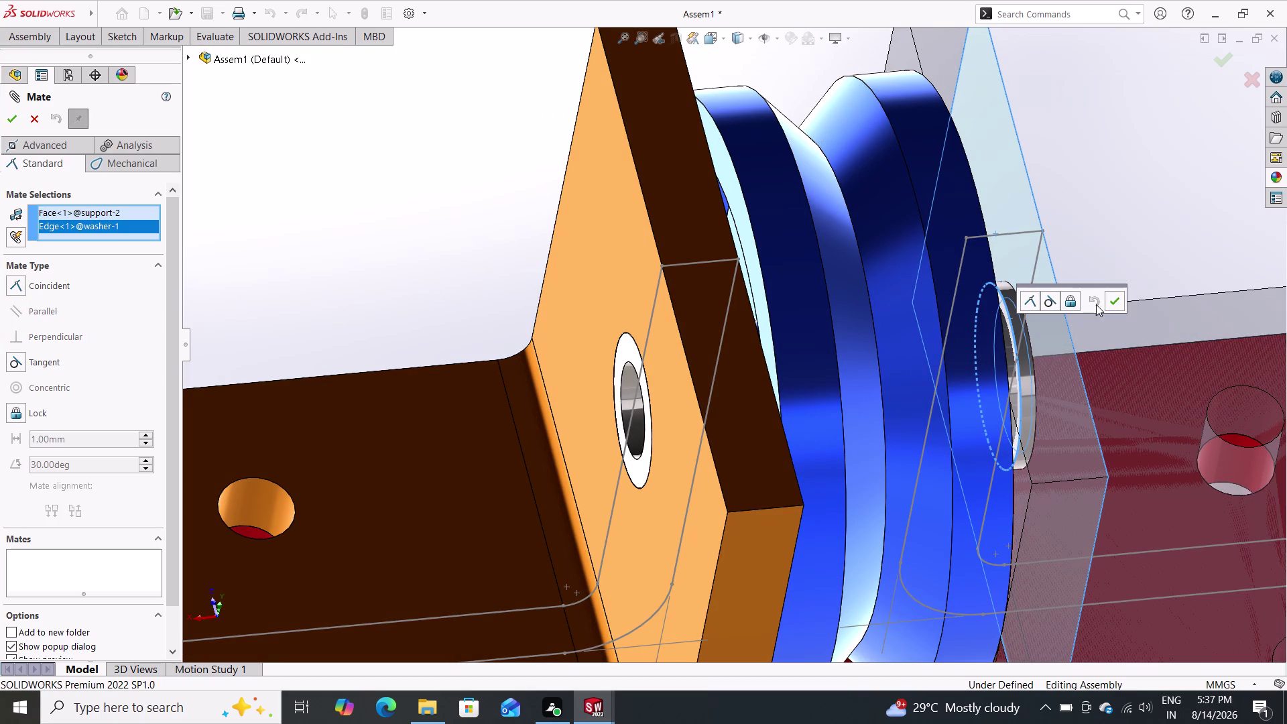
click(1120, 297)
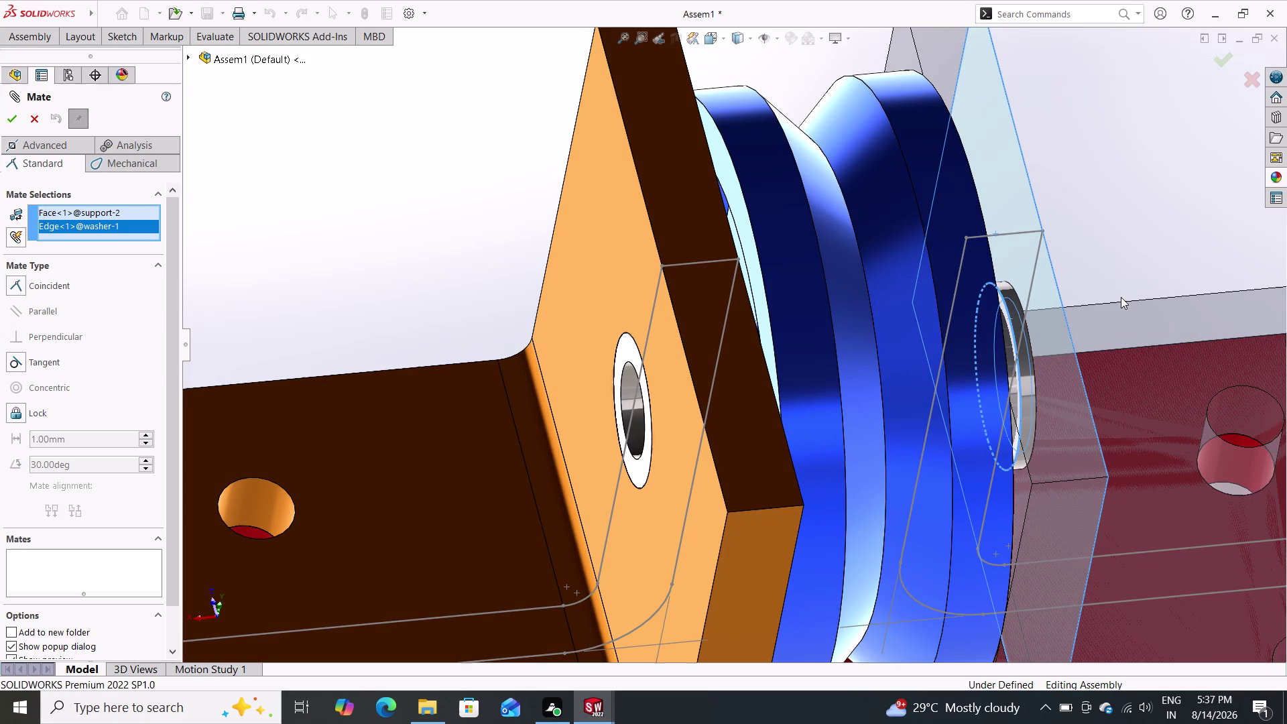
Return to the whole-assembly view and cancel the unfinished mate.
scroll(down, 3)
scroll(down, 3)
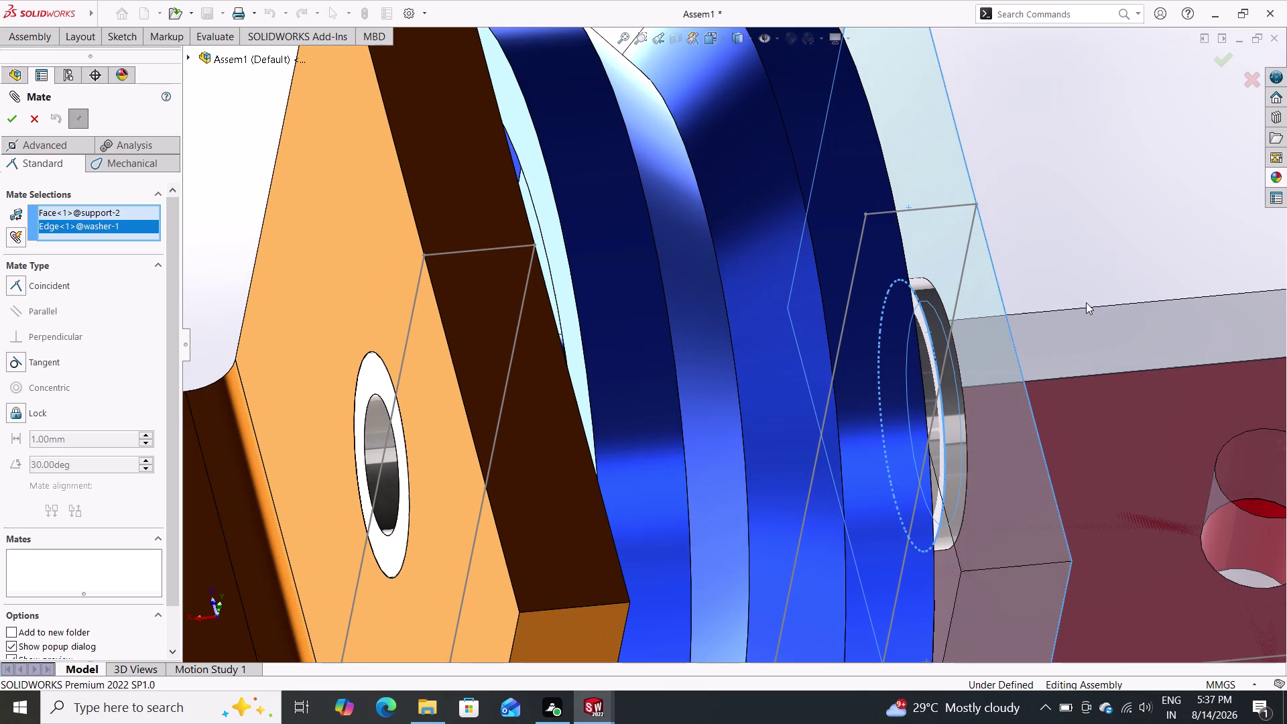
scroll(up, 3)
scroll(up, 3)
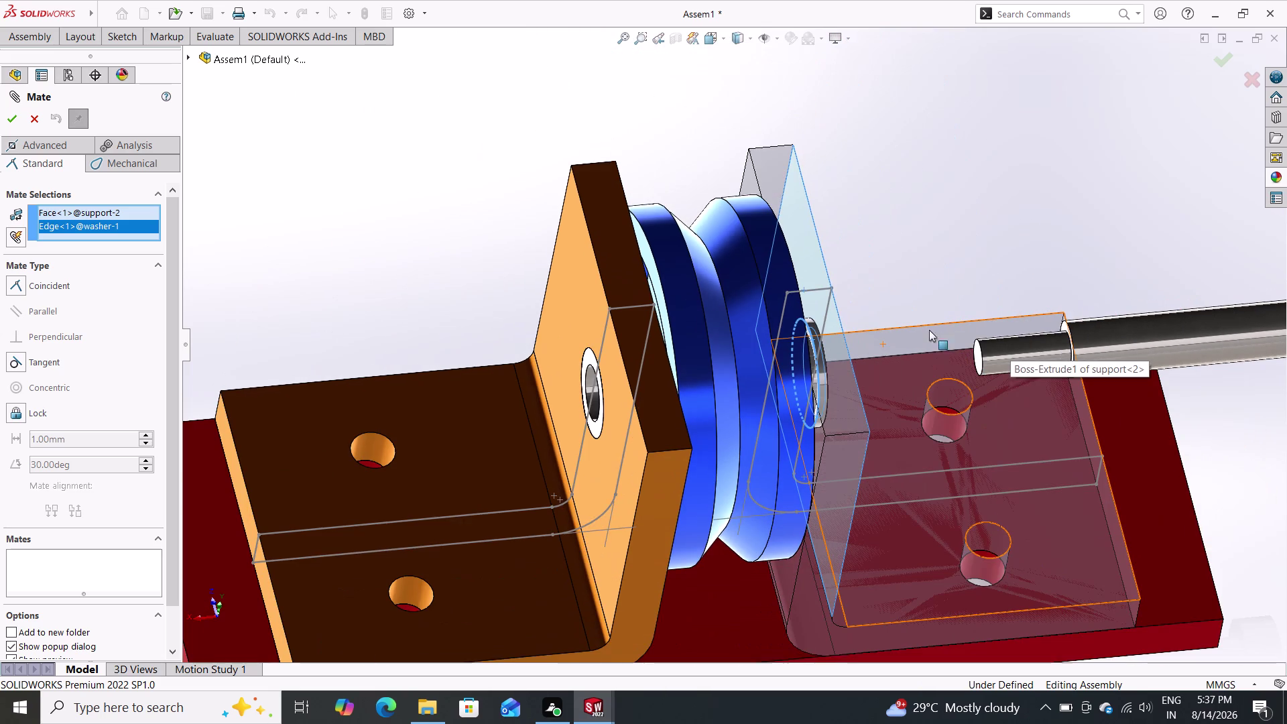
middle_drag(908, 252, 813, 345)
middle_drag(795, 315, 722, 407)
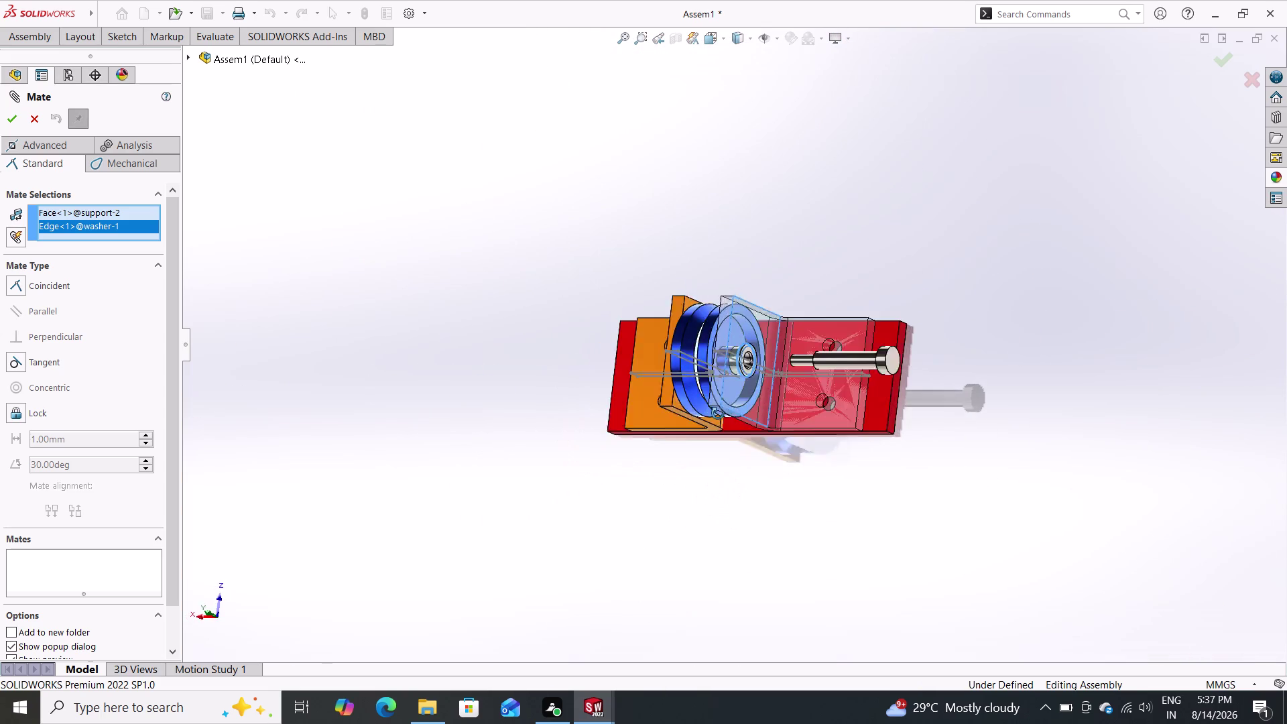
middle_drag(722, 407, 748, 323)
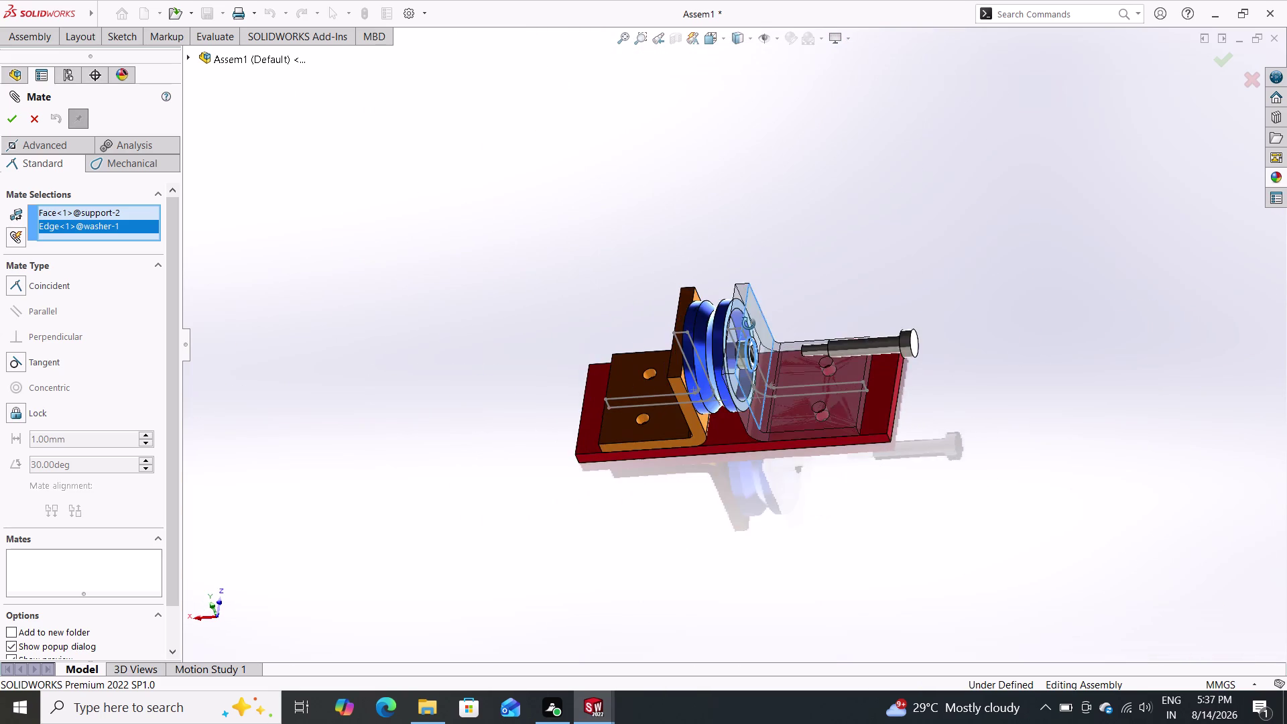
middle_drag(749, 324, 764, 307)
key(Escape)
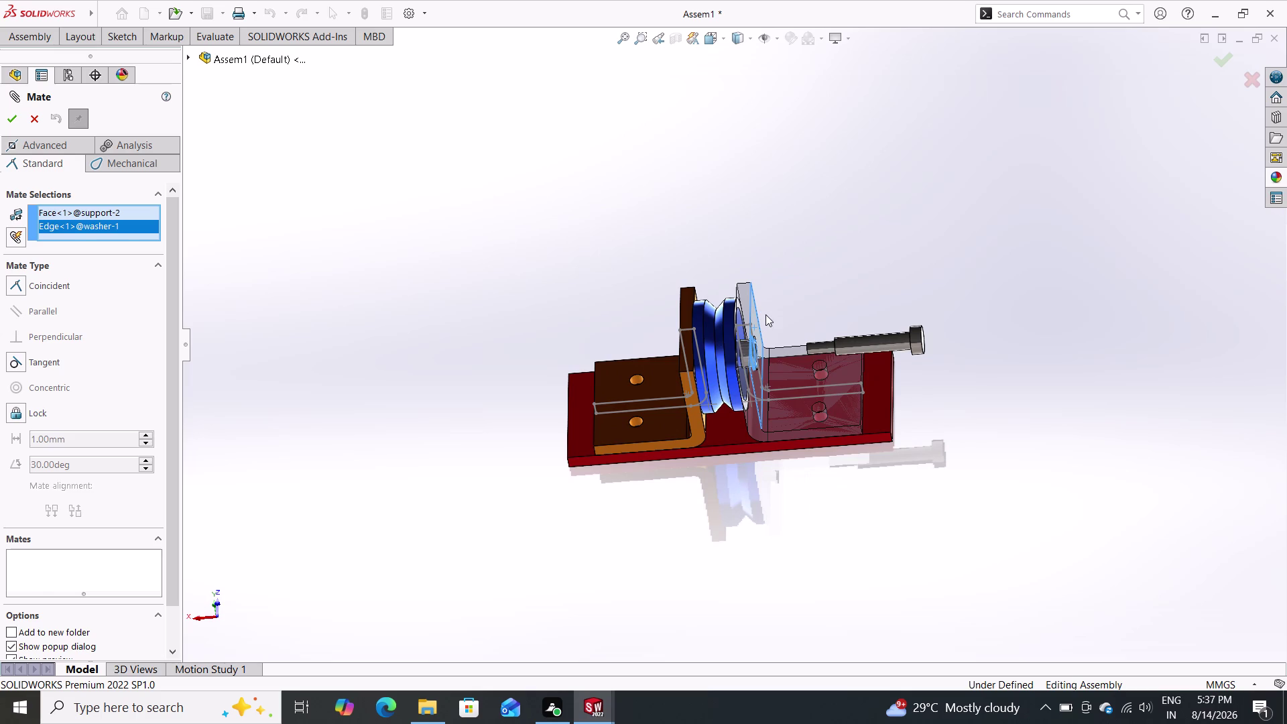
key(Escape)
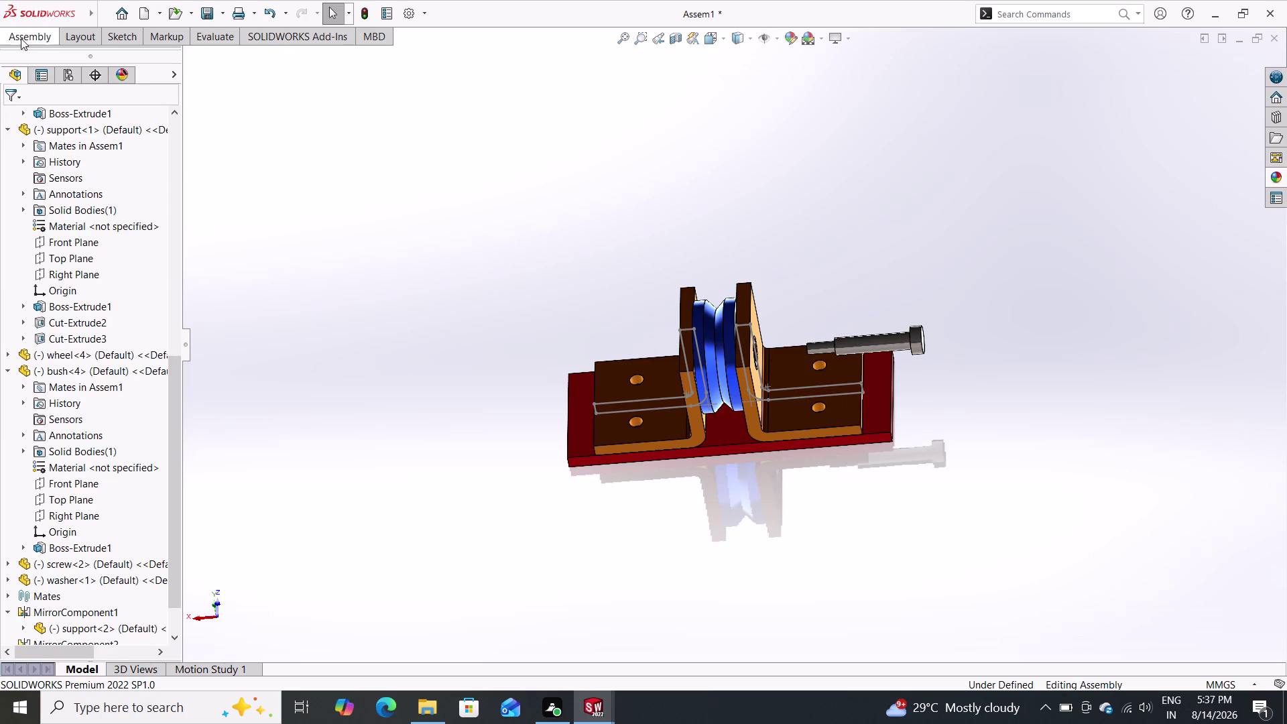
Start a new mate with the second support's outer face as first reference.
click(32, 33)
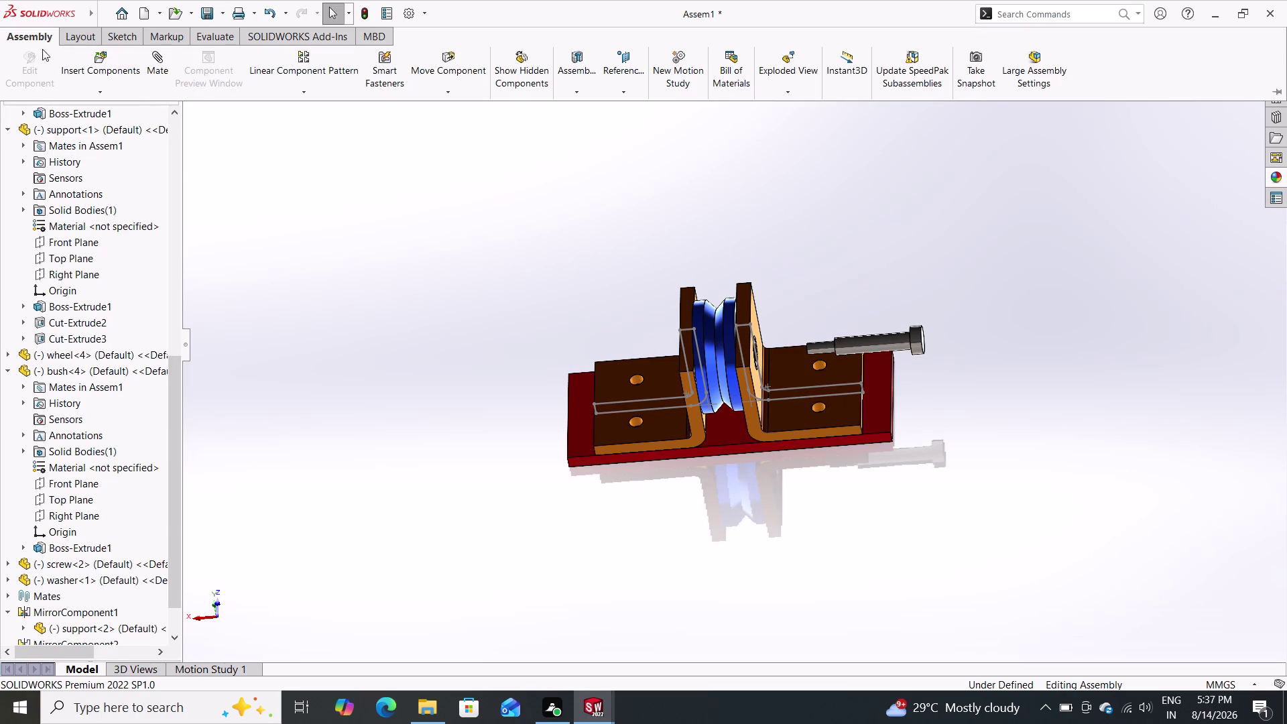
click(163, 68)
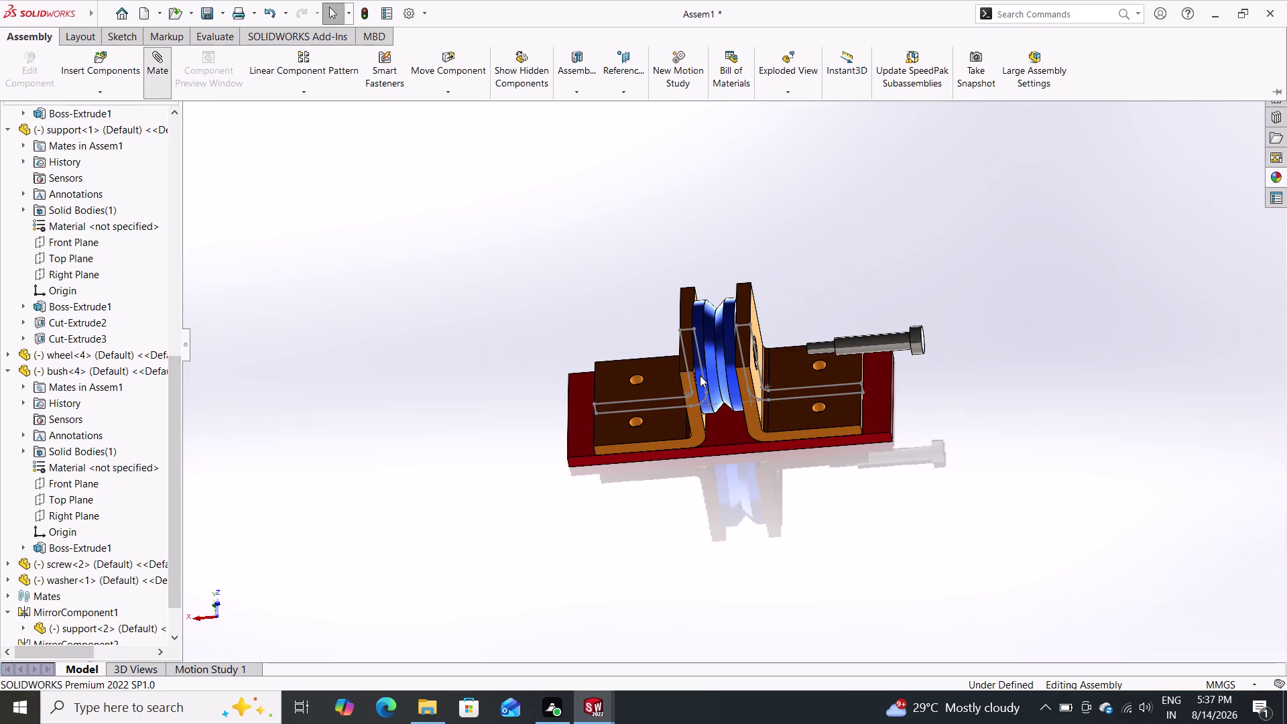
scroll(up, 3)
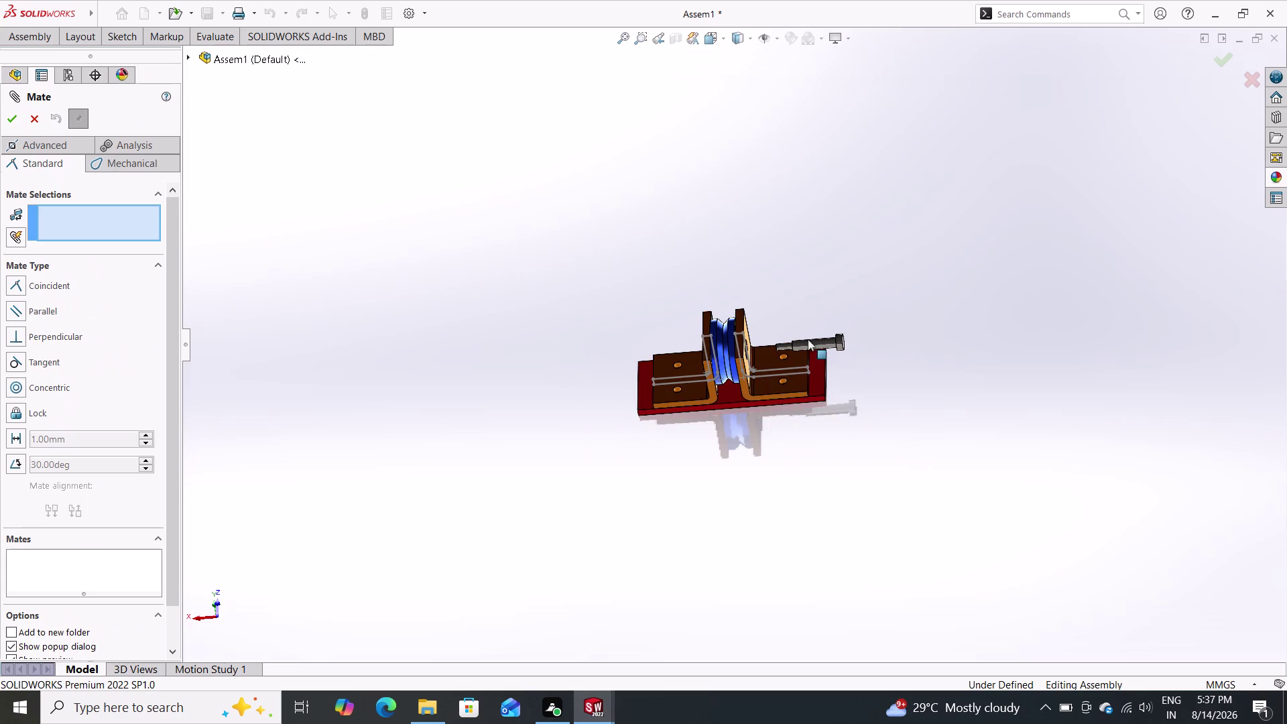
scroll(down, 3)
middle_drag(784, 331, 734, 408)
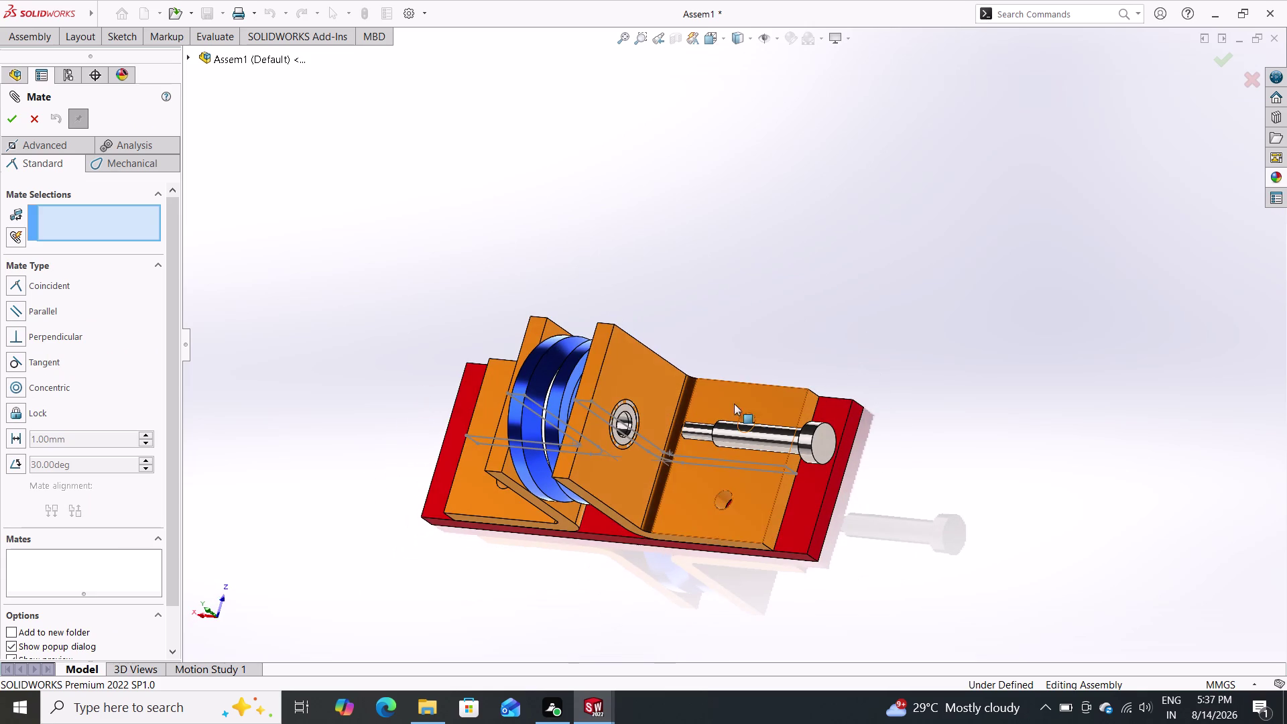
click(634, 390)
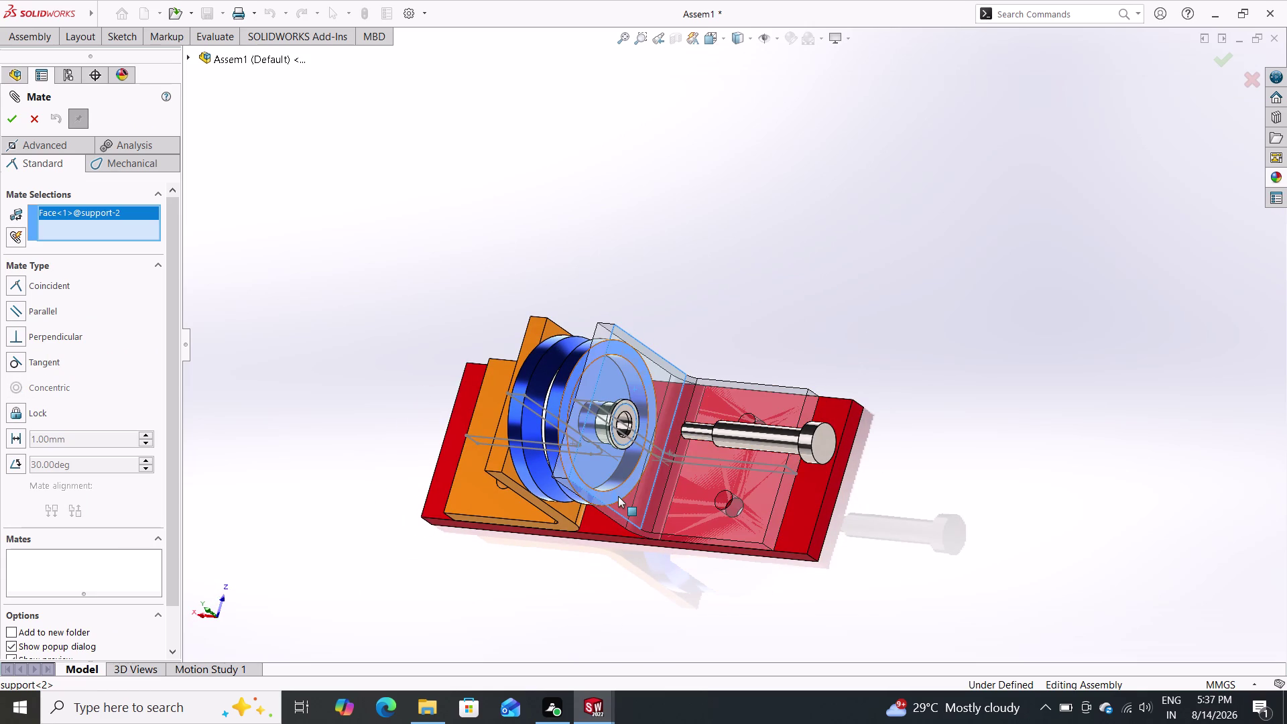
Pick the bush end face as second reference, then cancel without adding the mate.
scroll(down, 3)
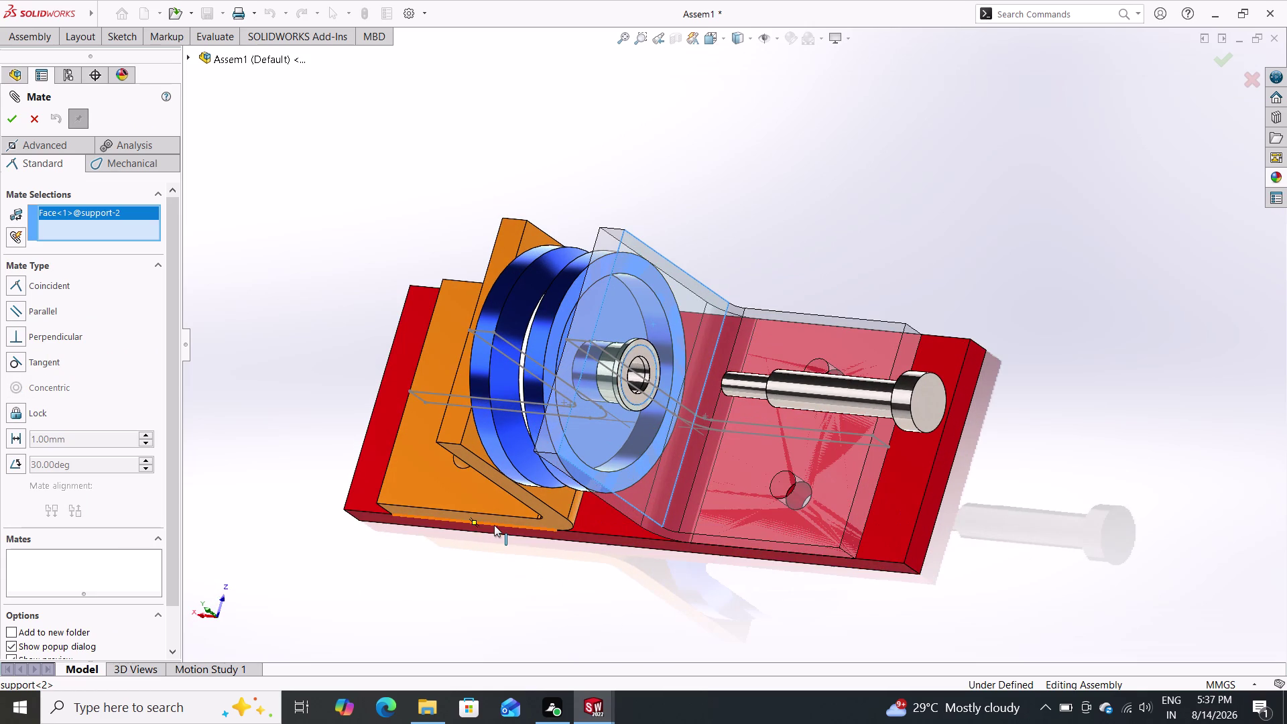
middle_drag(494, 559, 514, 607)
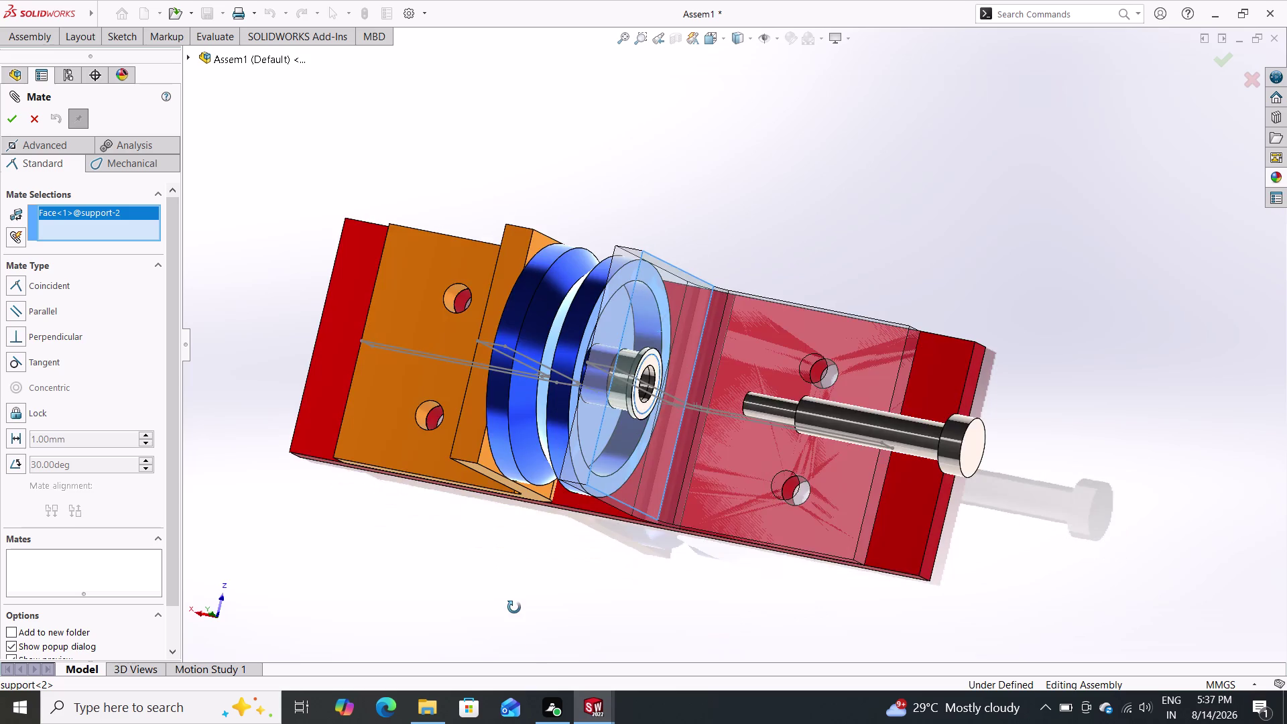
middle_drag(514, 607, 544, 701)
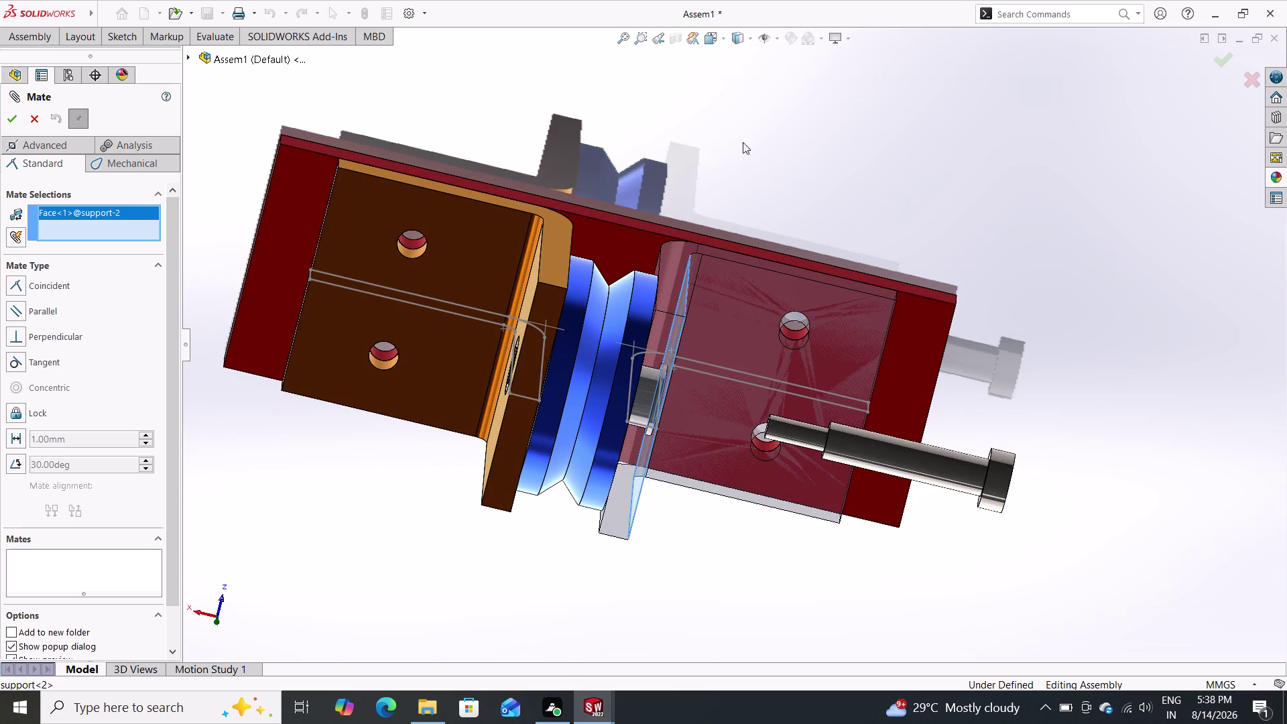
middle_drag(750, 170, 725, 459)
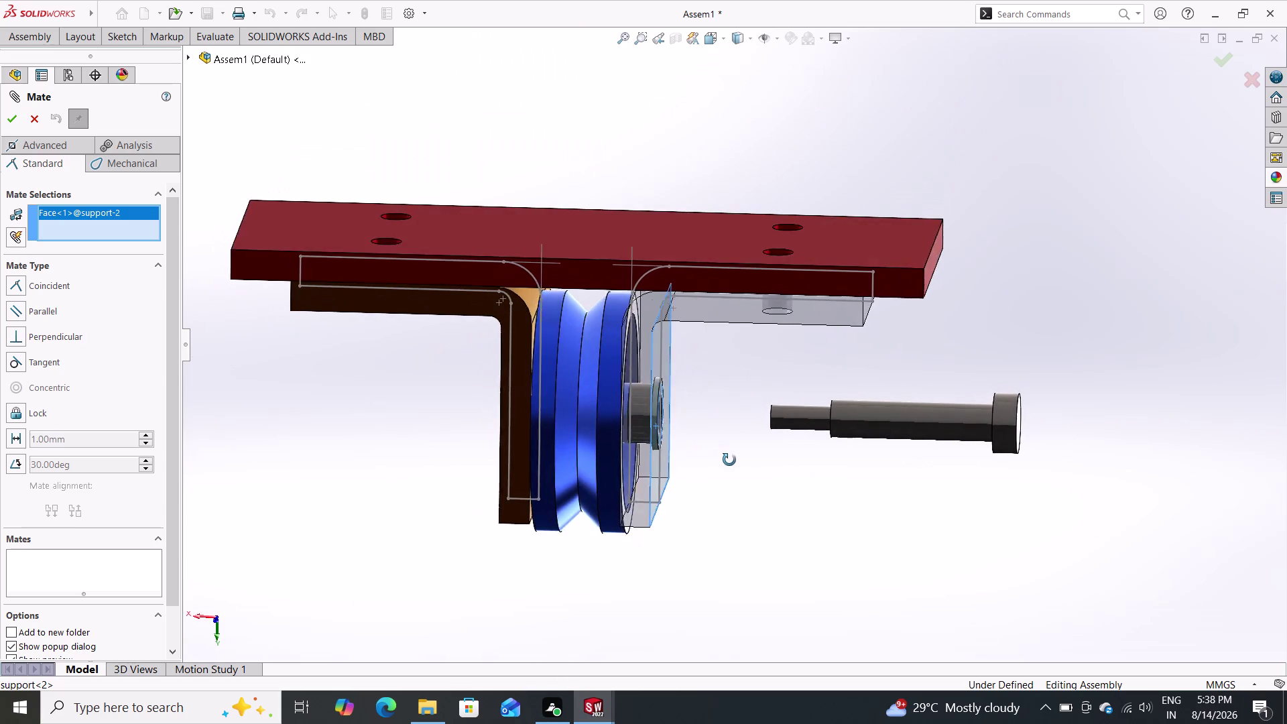
middle_drag(726, 459, 725, 465)
middle_drag(741, 474, 766, 488)
scroll(down, 3)
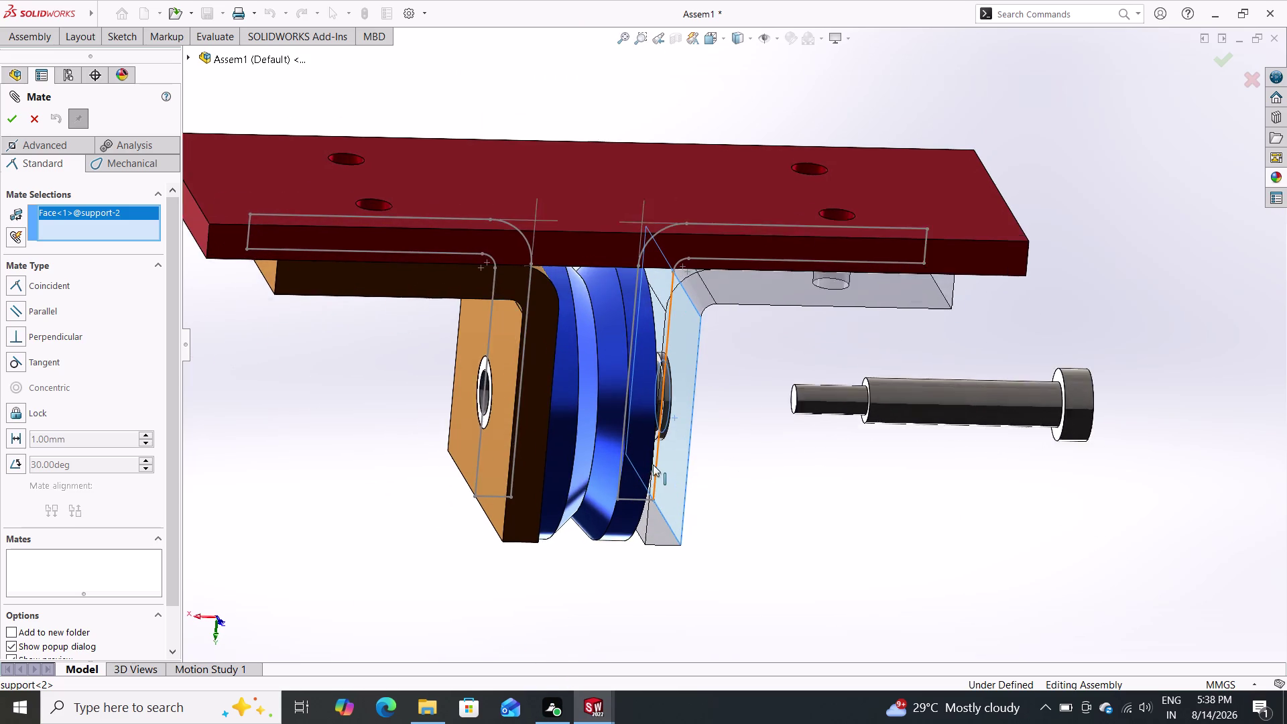
scroll(down, 3)
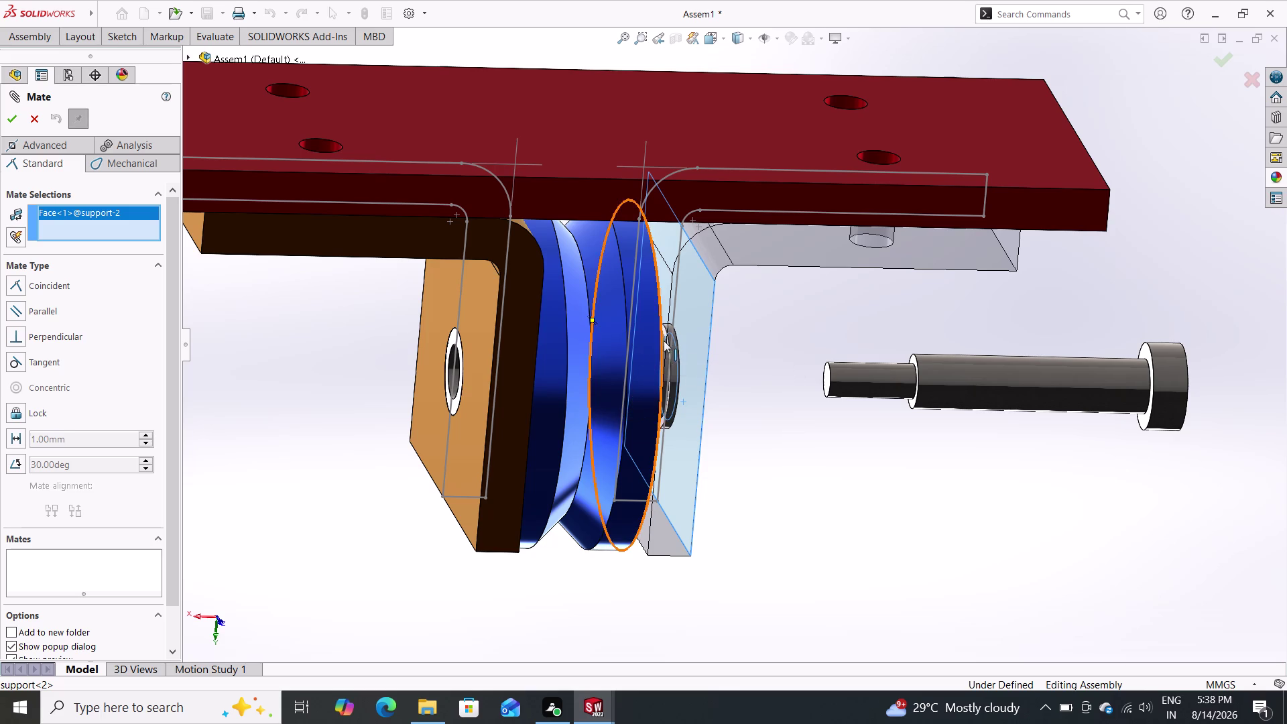
click(664, 341)
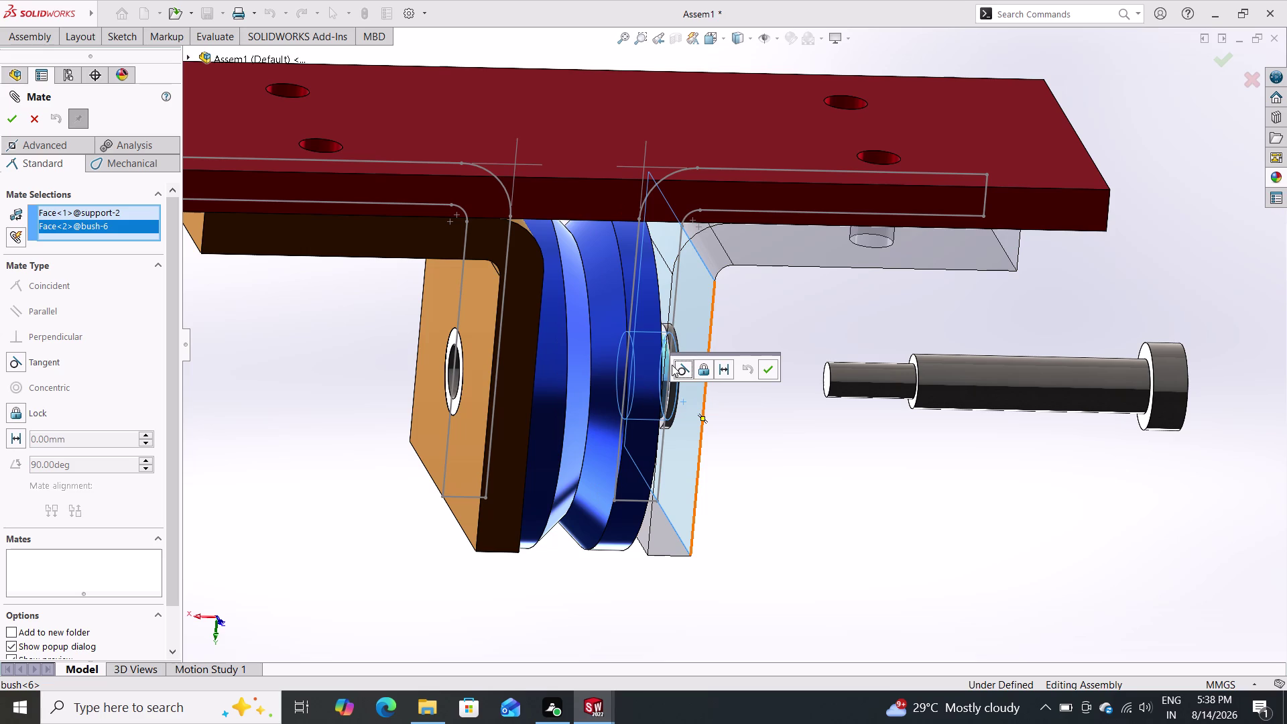
key(Escape)
key(Escape)
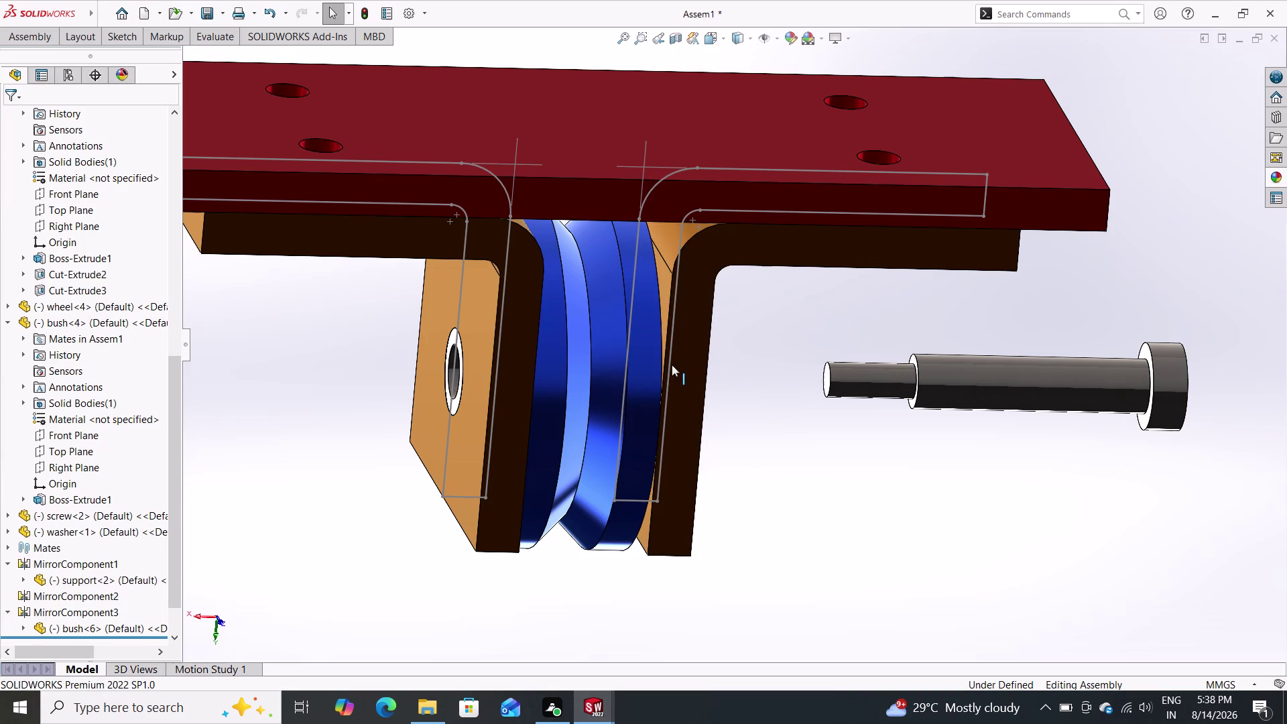
Zoom and rotate the view around the pulley assembly.
scroll(down, 3)
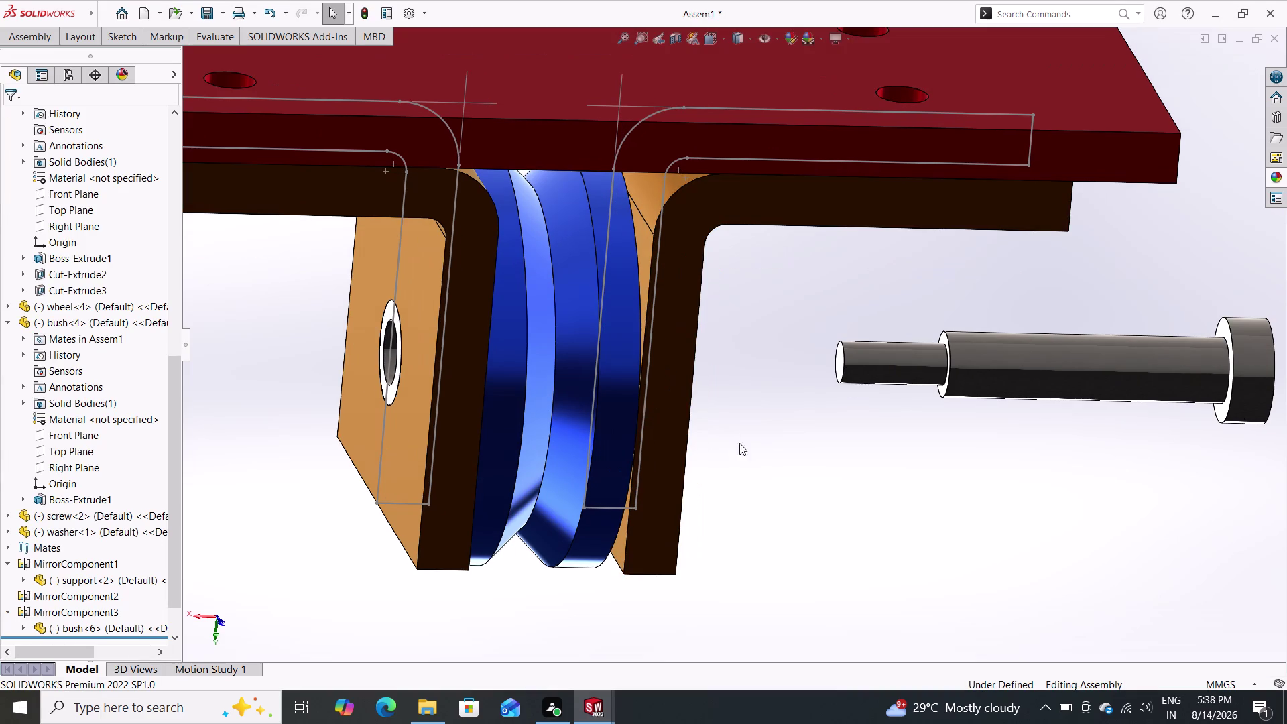
middle_drag(713, 451, 713, 308)
scroll(down, 3)
scroll(up, 3)
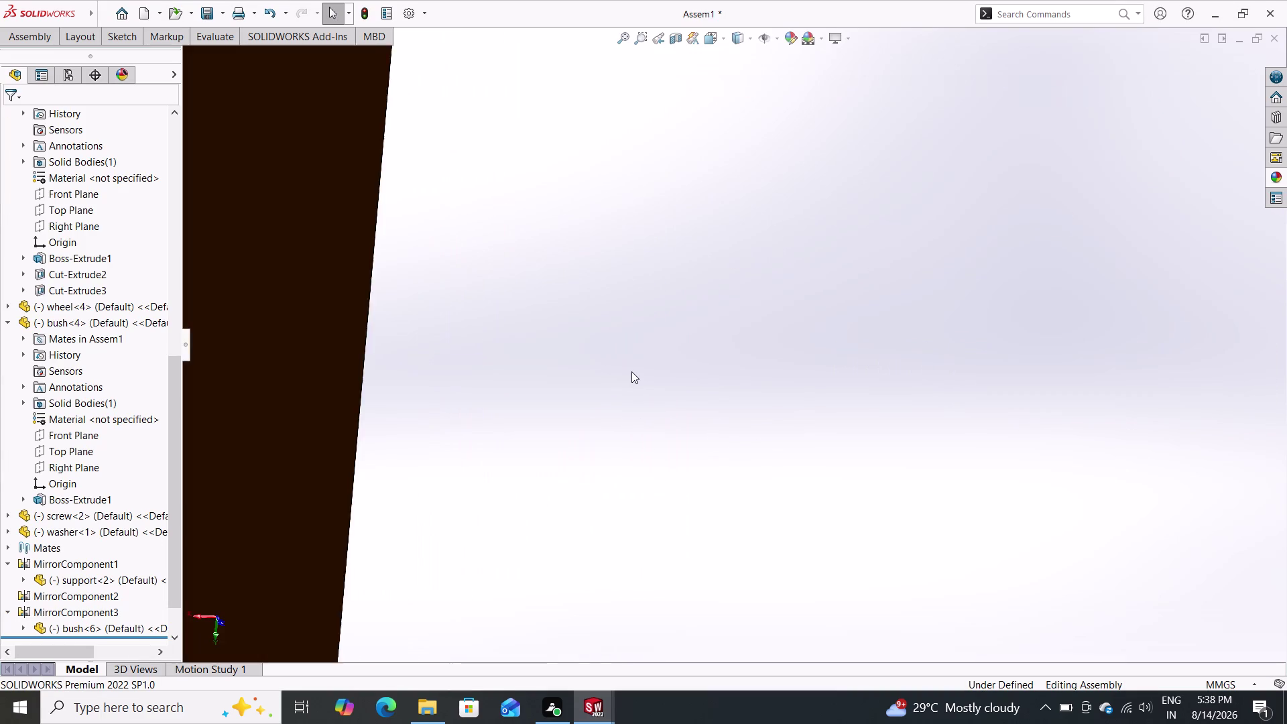
scroll(up, 3)
middle_drag(776, 497, 783, 491)
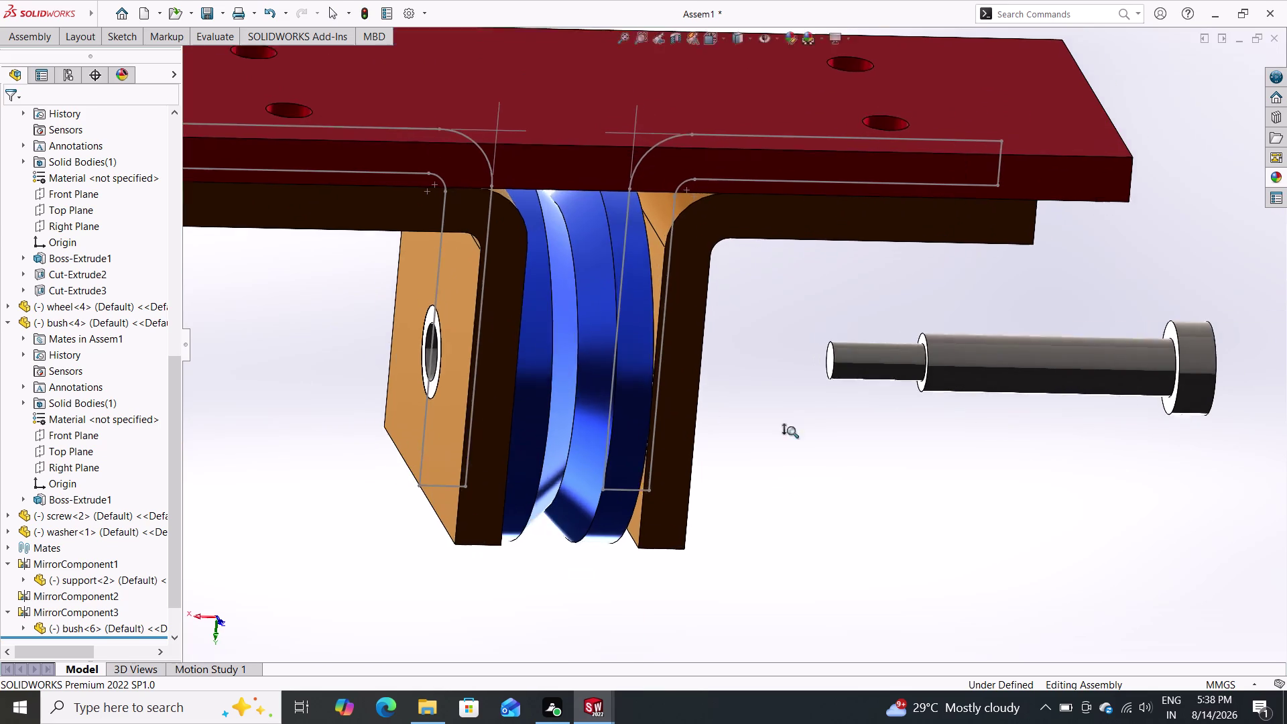
middle_drag(783, 492, 793, 327)
scroll(down, 3)
scroll(up, 3)
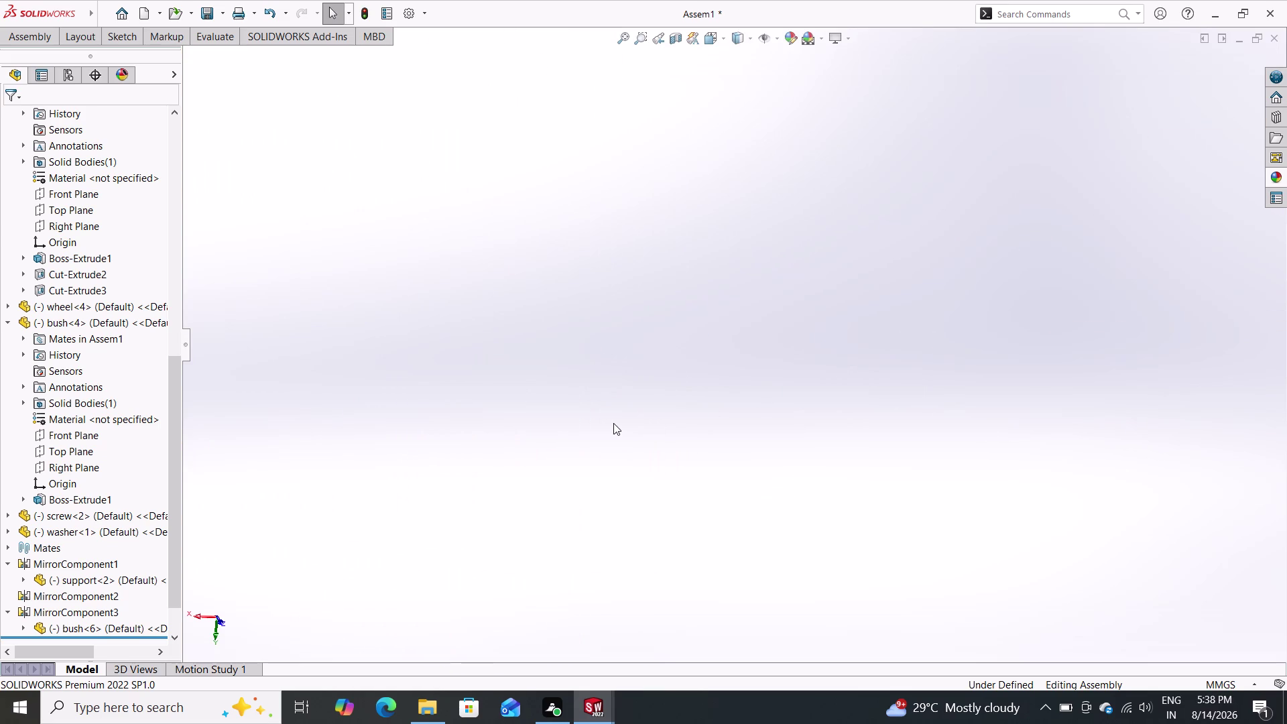
scroll(up, 3)
scroll(up, 3)
scroll(down, 3)
Select the top-level assembly in the tree and dismiss the rename notice.
click(225, 624)
triple_click(196, 616)
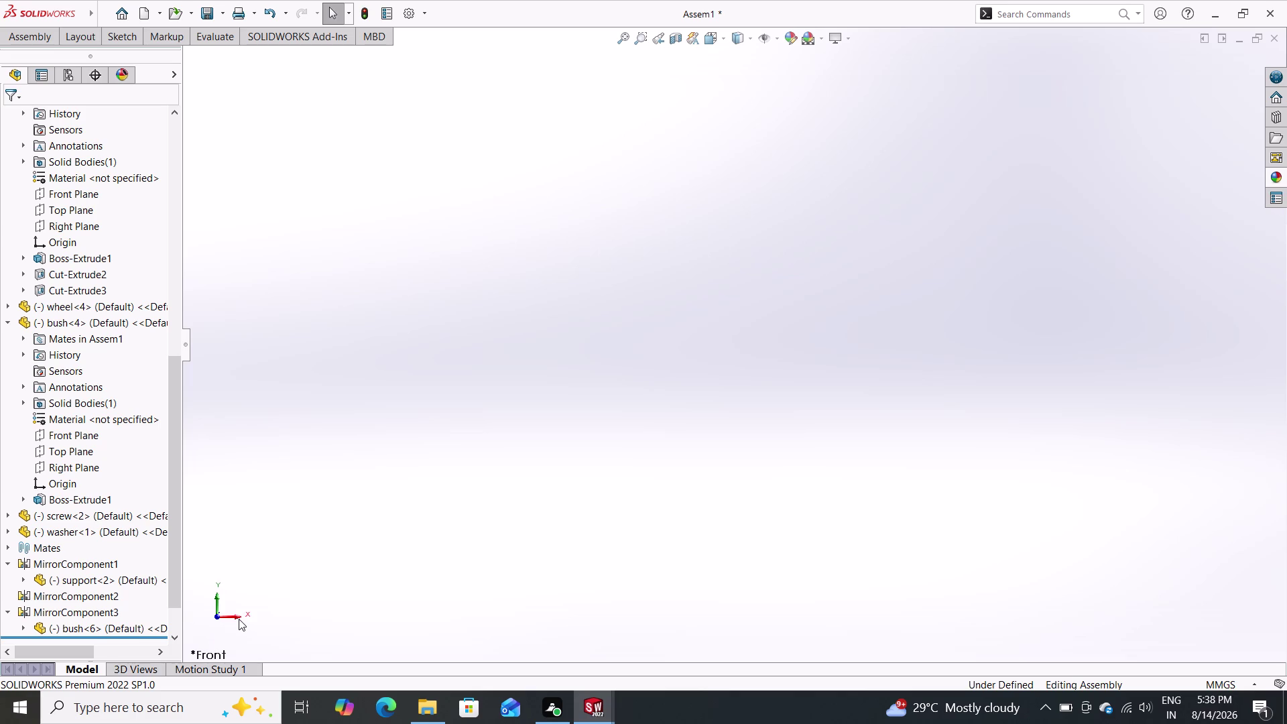
click(238, 619)
click(199, 618)
scroll(down, 3)
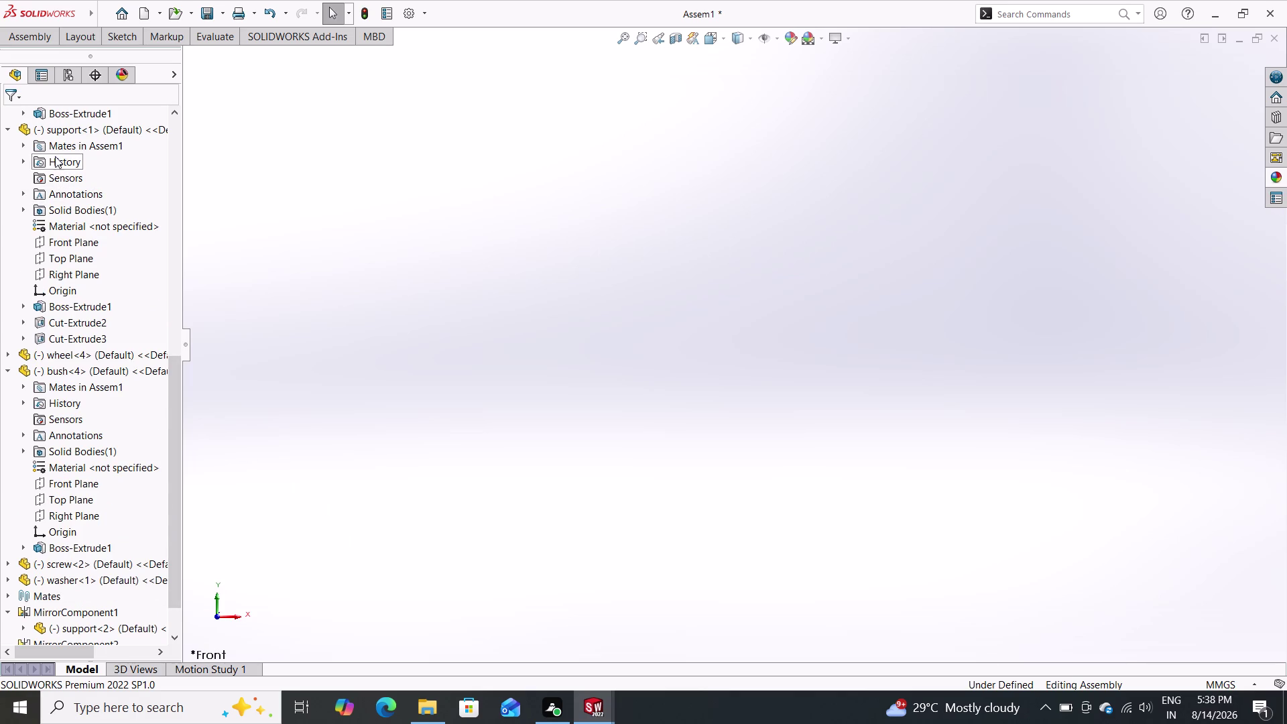
scroll(up, 3)
click(76, 114)
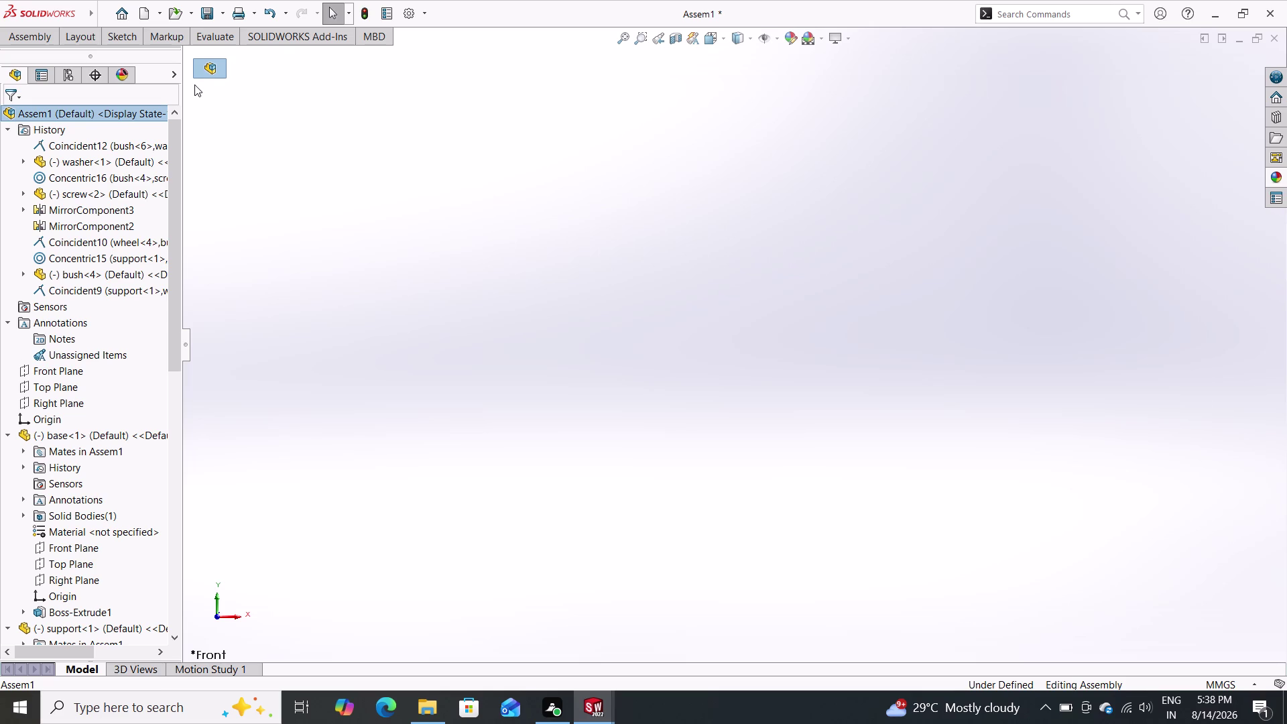
scroll(down, 3)
scroll(up, 3)
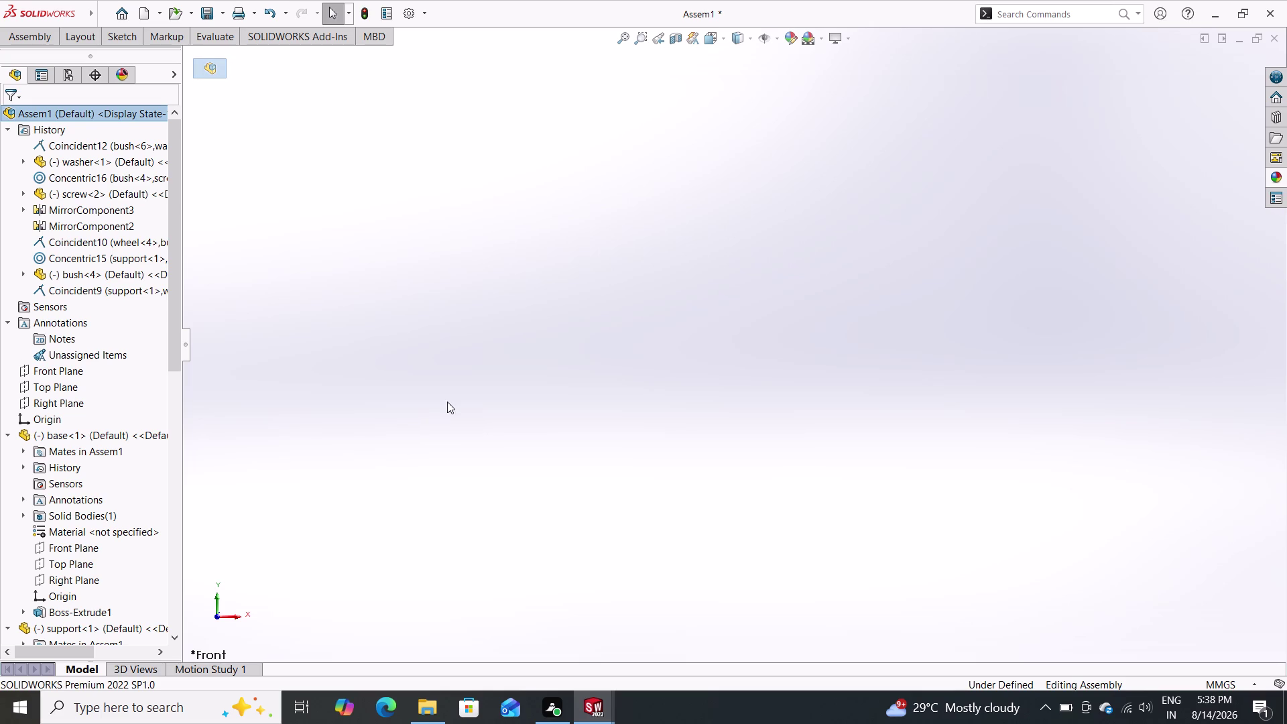
scroll(down, 3)
scroll(down, 3)
double_click(217, 620)
click(217, 613)
scroll(down, 3)
click(82, 115)
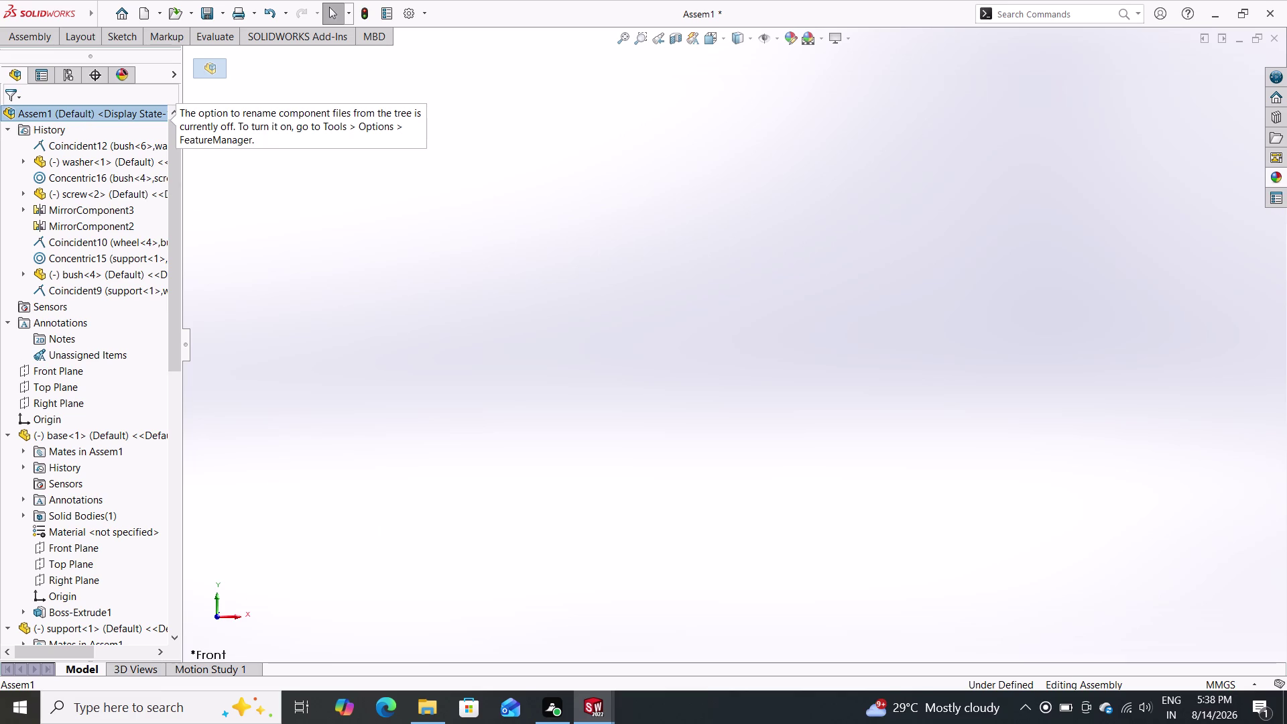
click(208, 67)
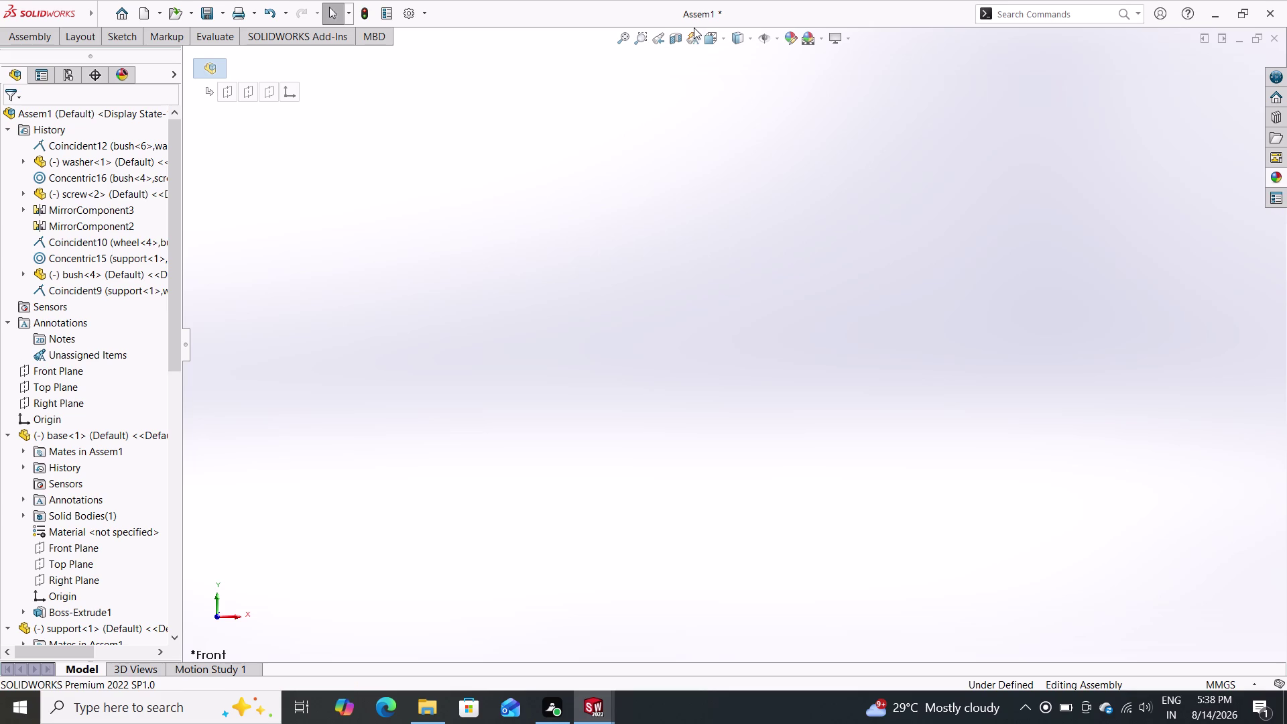
Restore the overall assembly view with Previous View and show the Assembly commands.
click(658, 41)
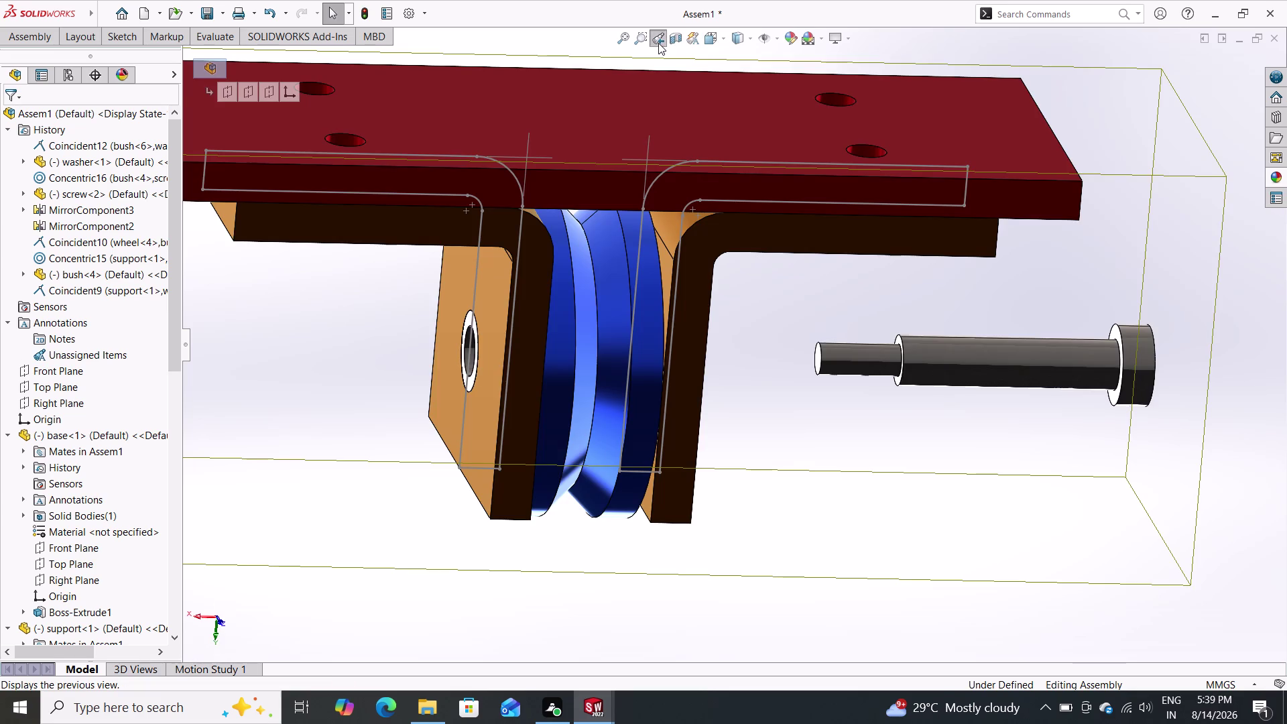
click(658, 43)
triple_click(658, 43)
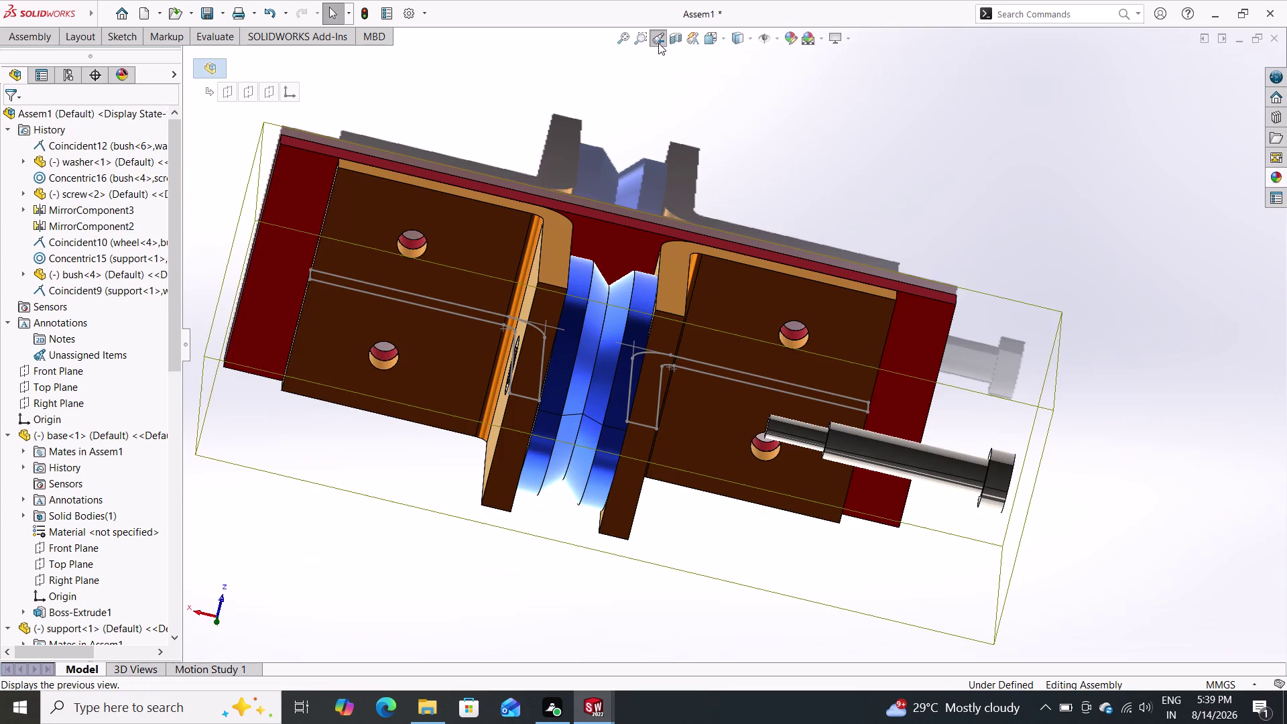
double_click(658, 43)
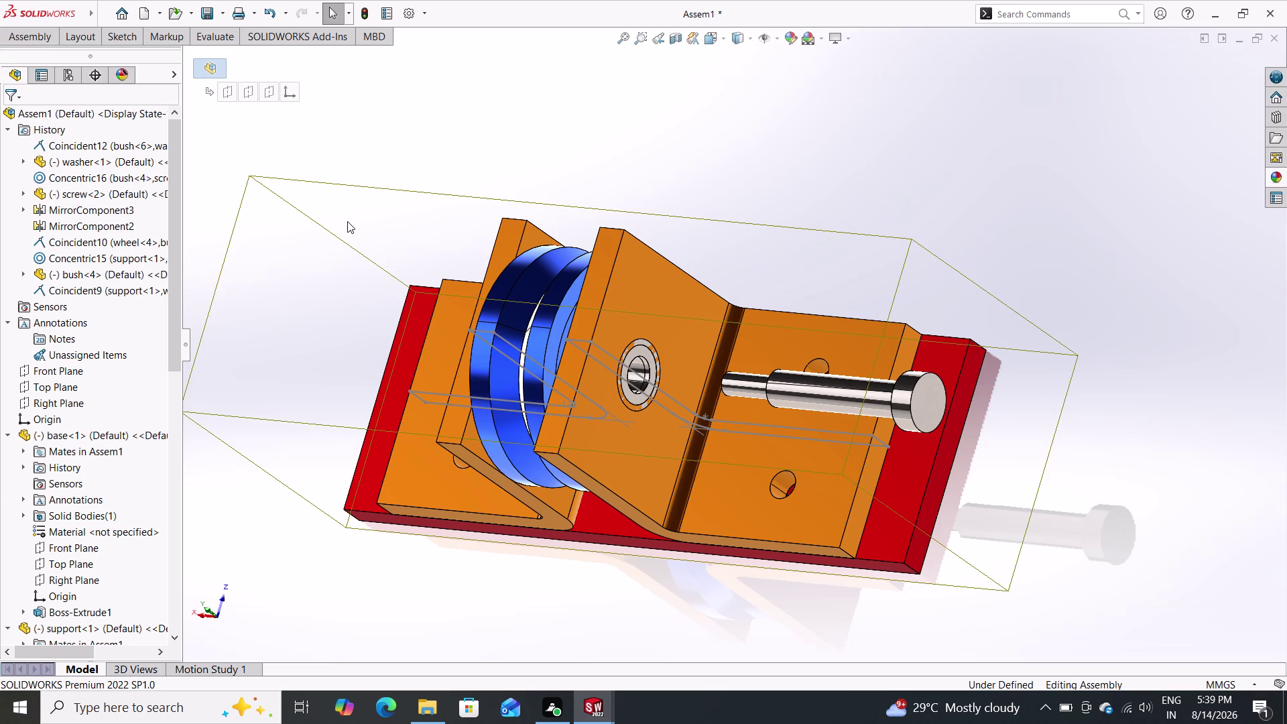
click(25, 32)
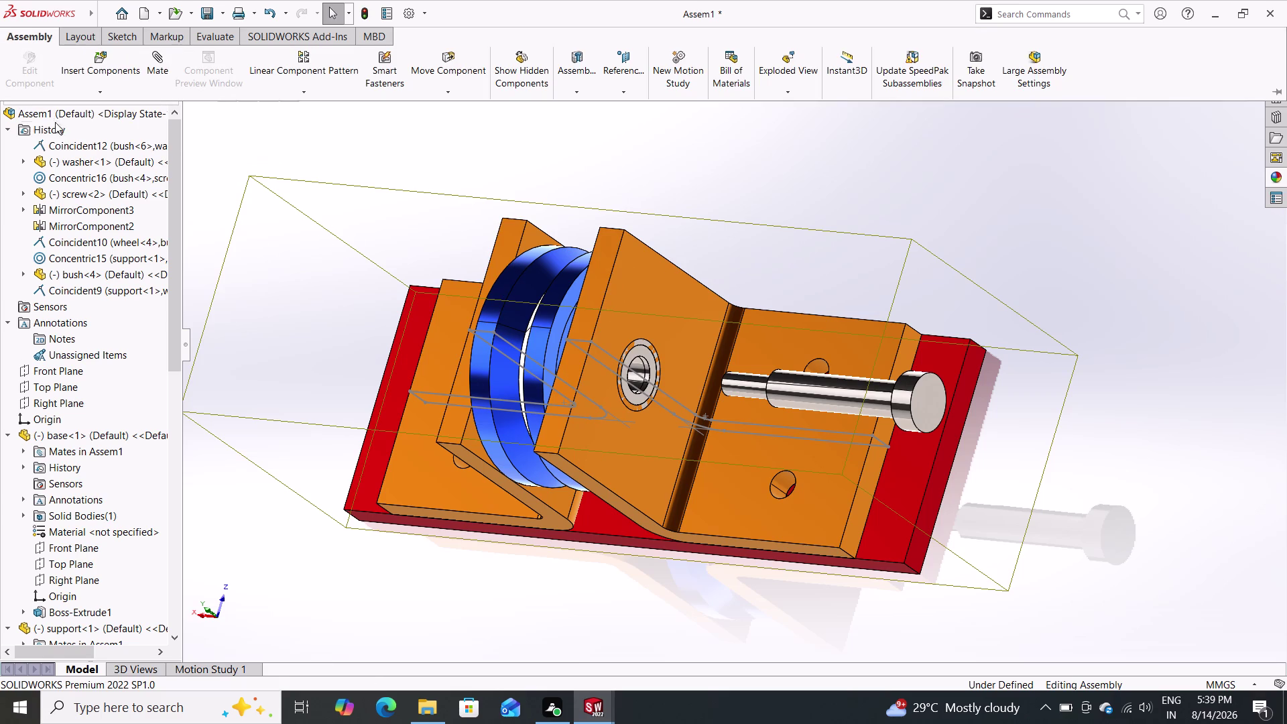
Start a mate between the second support's face and the washer's edge.
click(159, 61)
click(663, 314)
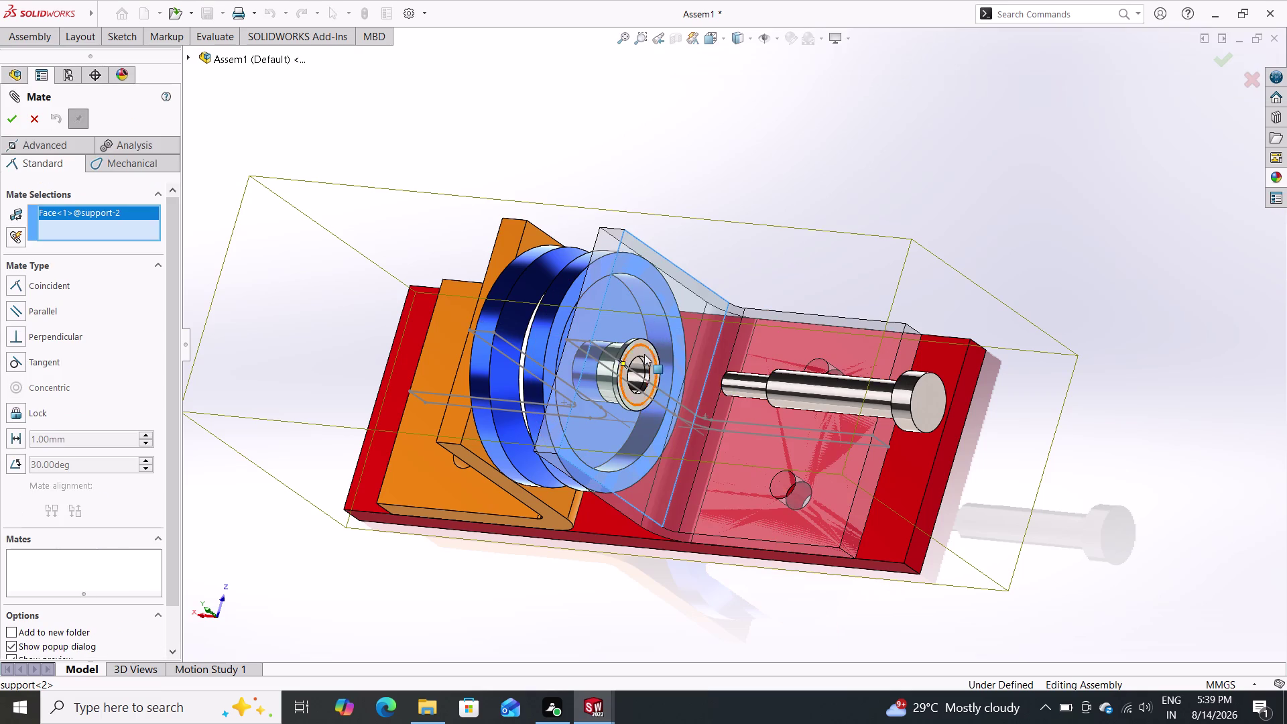
scroll(down, 3)
scroll(down, 3)
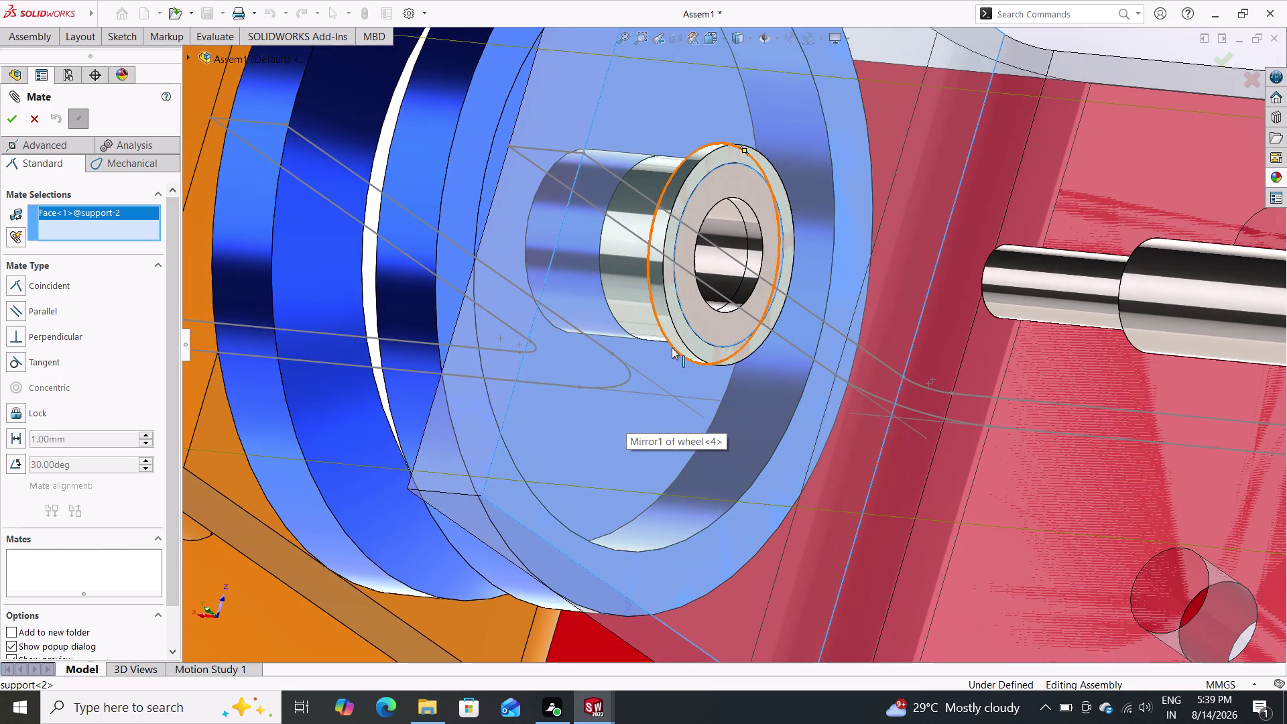
click(650, 243)
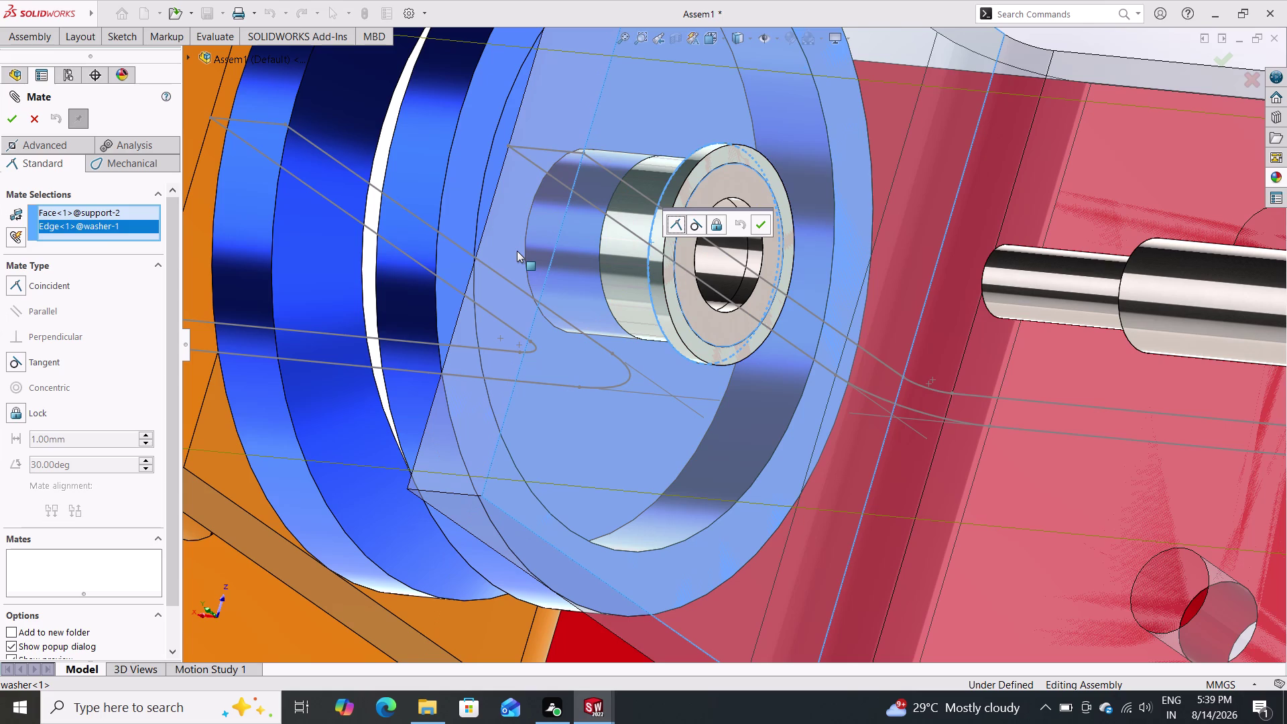
Choose Coincident and apply it, triggering the cannot-create warning.
click(11, 117)
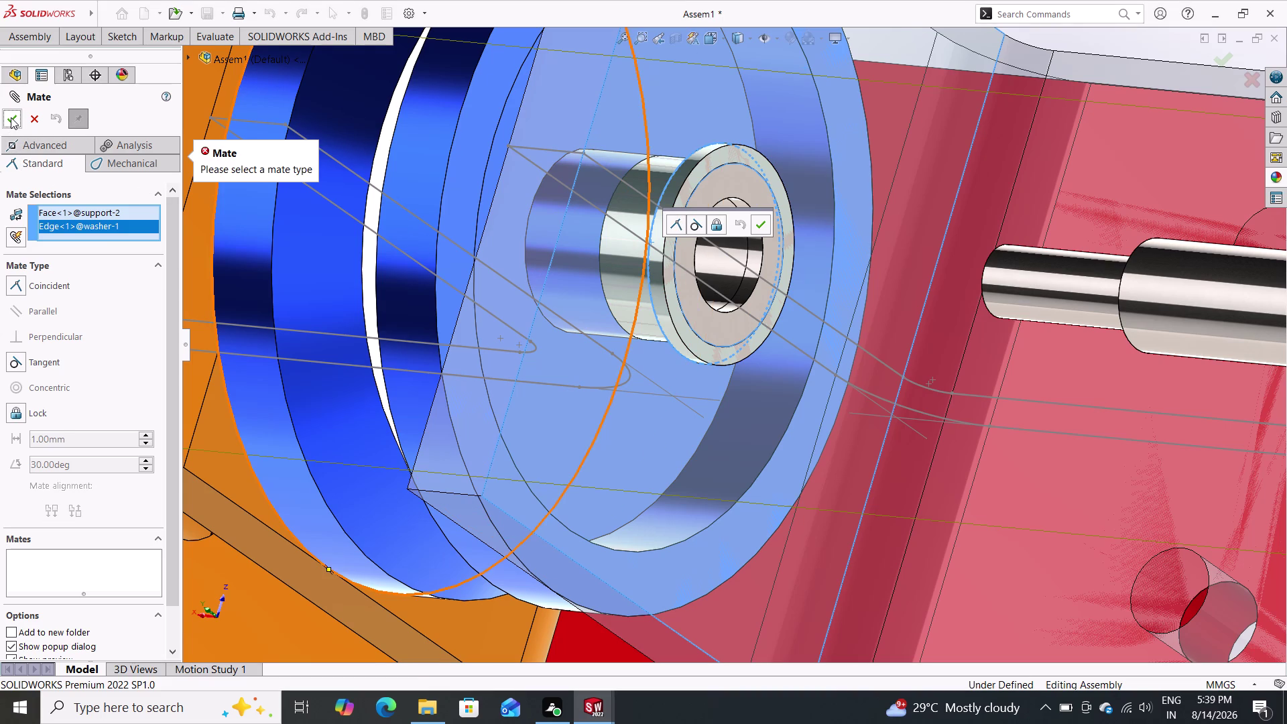
double_click(676, 224)
click(765, 222)
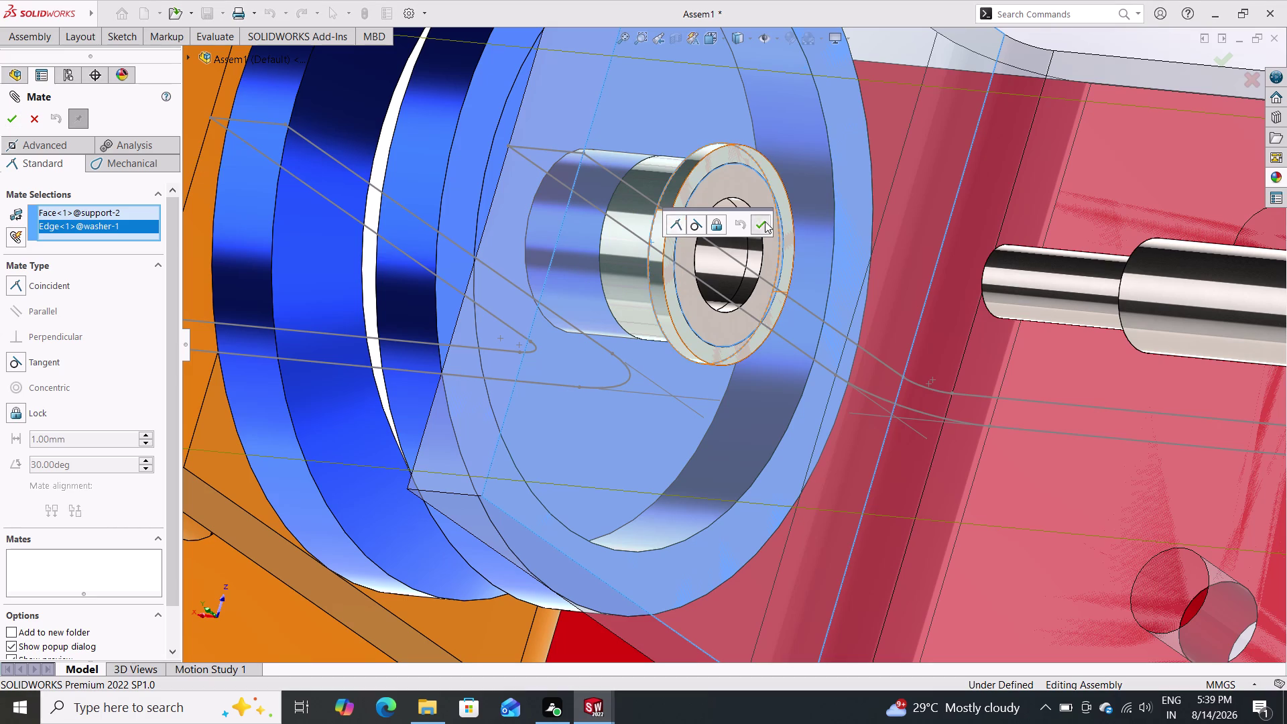
scroll(down, 3)
scroll(up, 3)
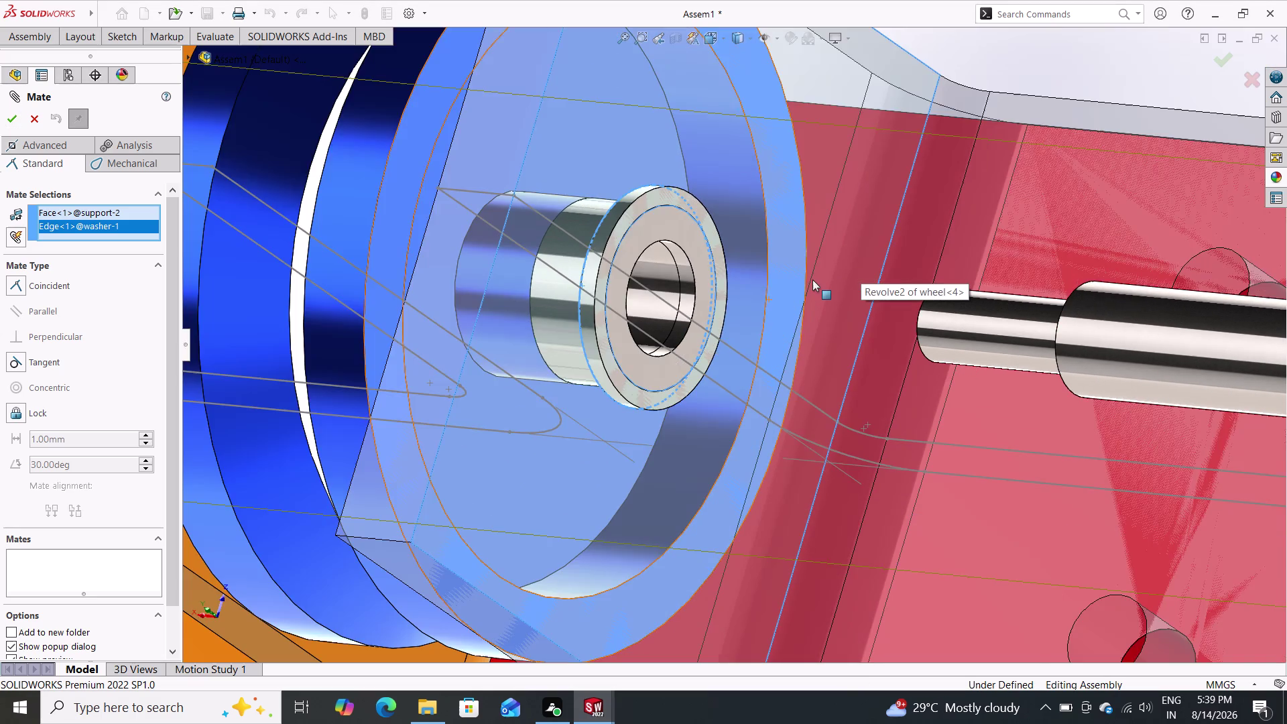
scroll(up, 3)
scroll(up, 3)
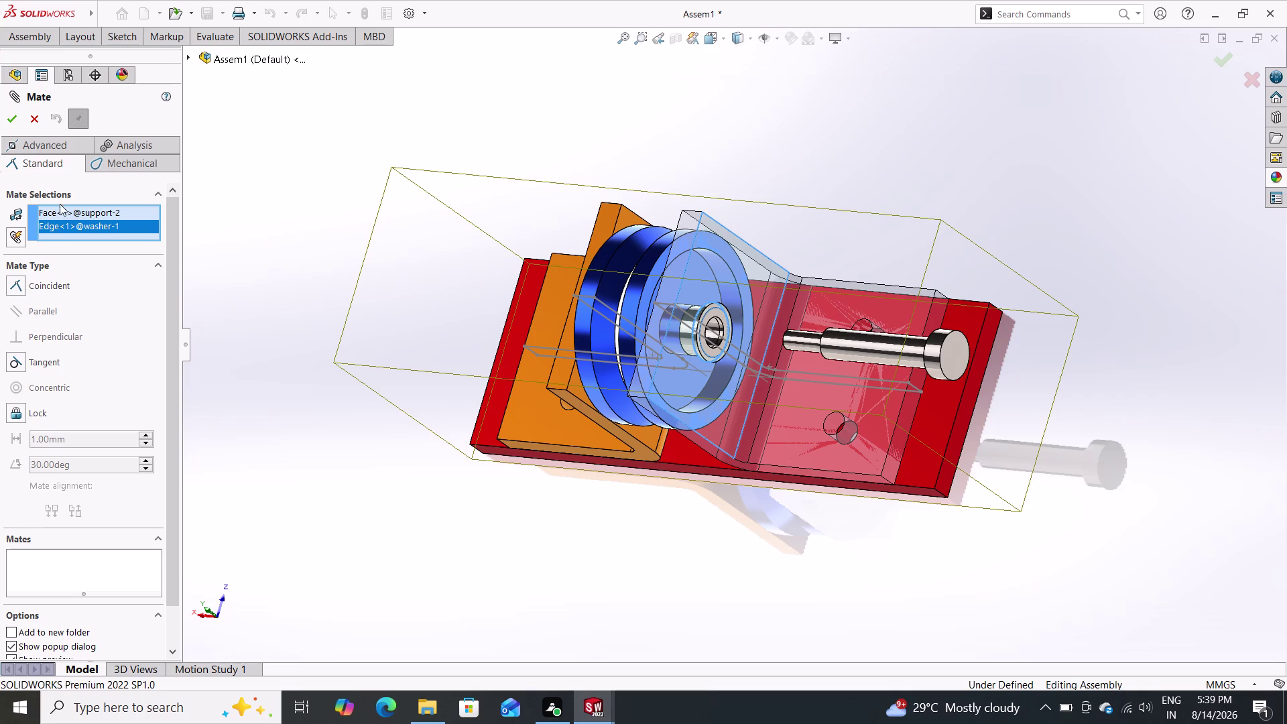
click(13, 120)
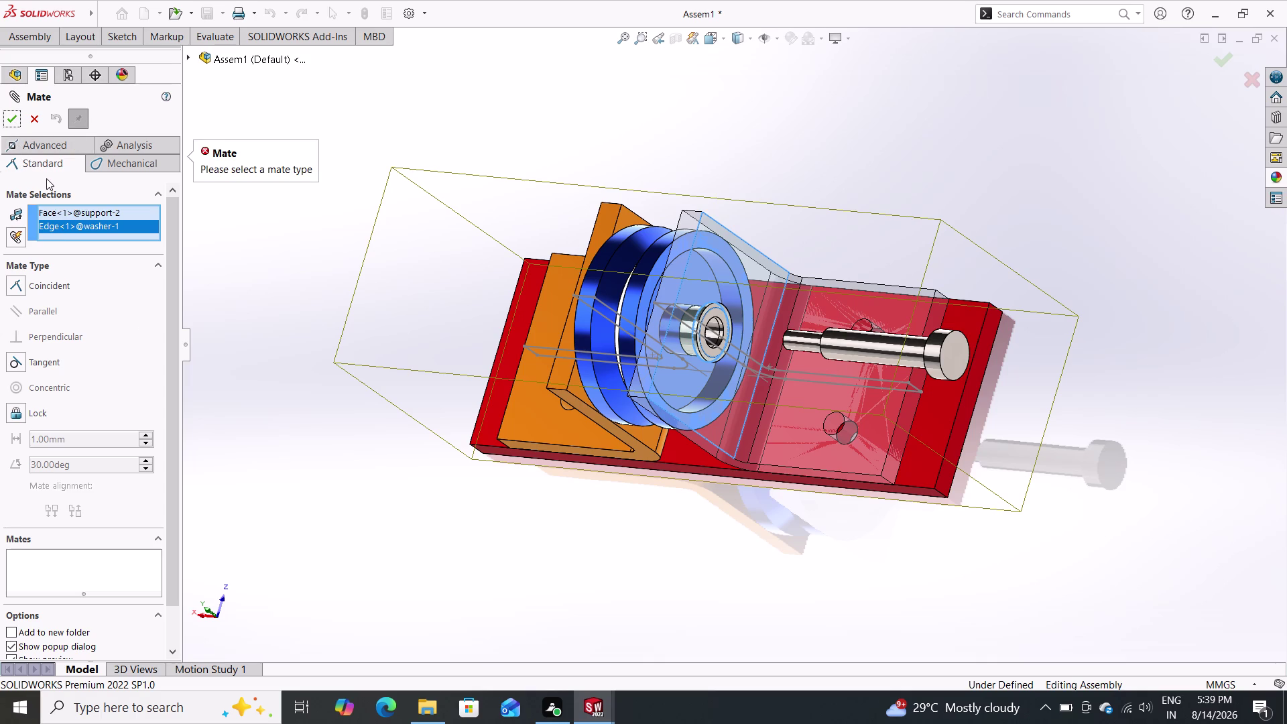
click(57, 288)
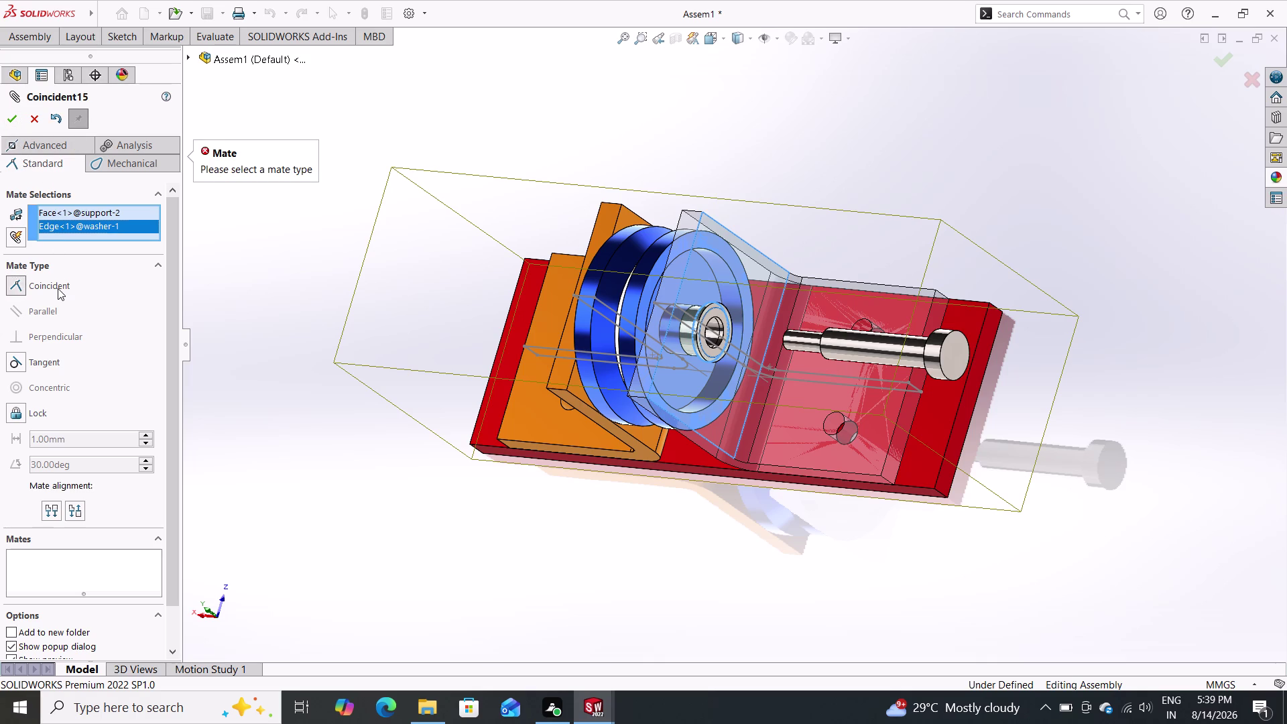
double_click(14, 111)
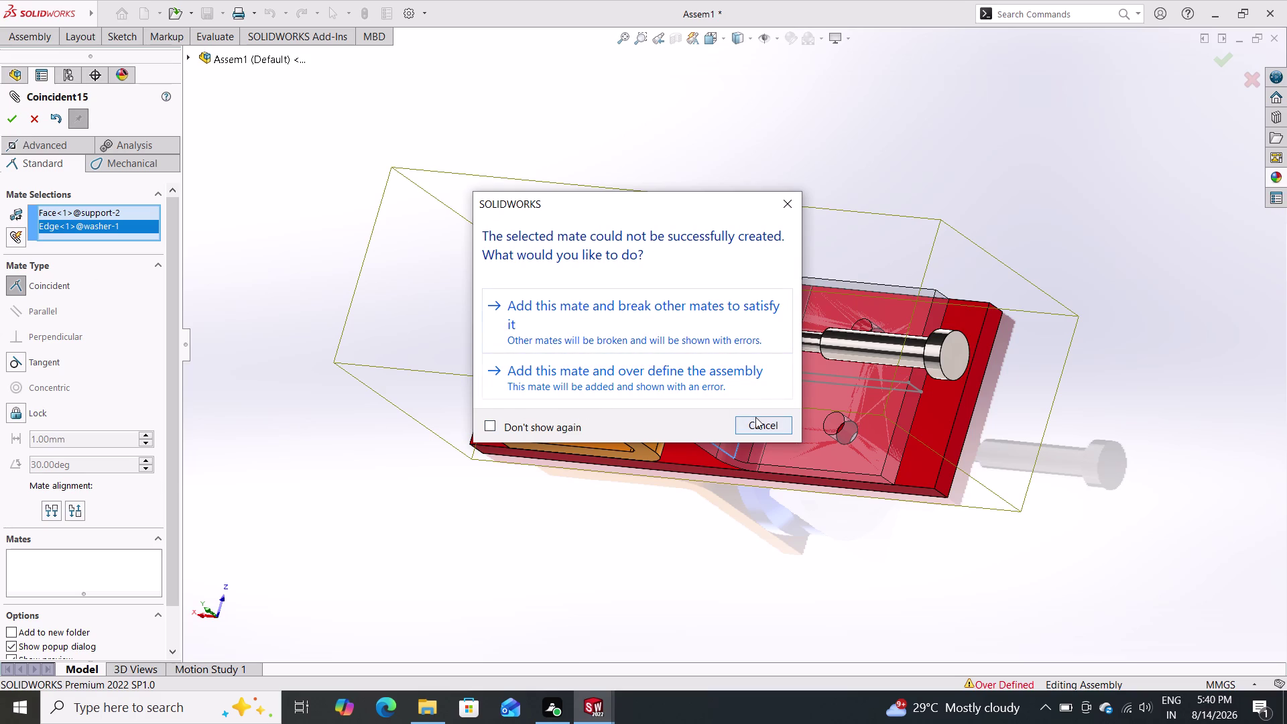
Add the over-defining support–washer mate anyway and close the What's Wrong list.
click(704, 322)
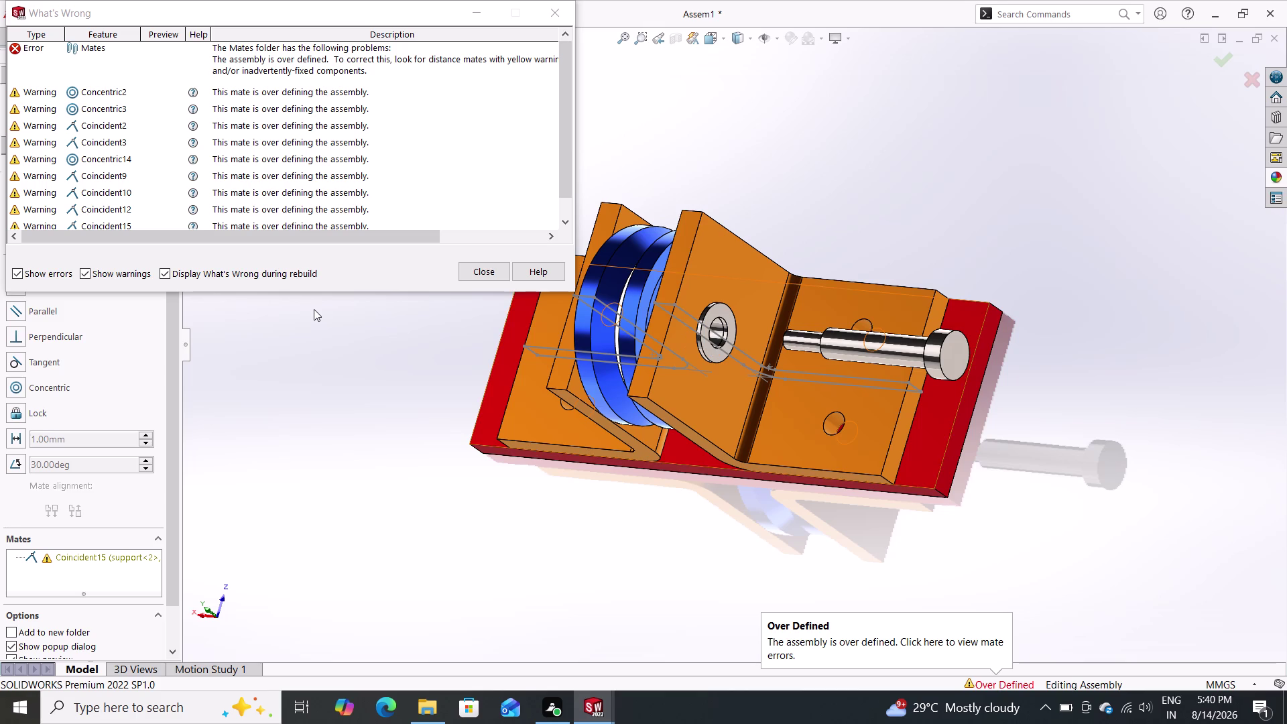
scroll(down, 3)
scroll(up, 3)
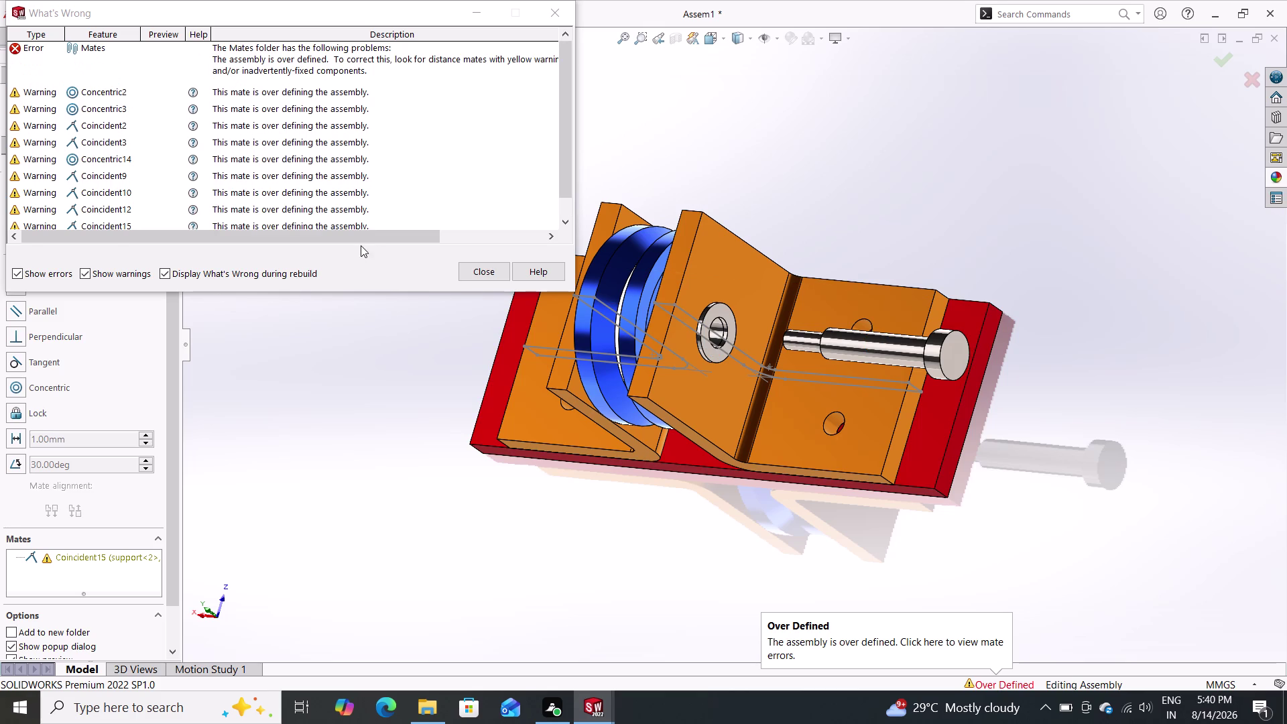
click(470, 273)
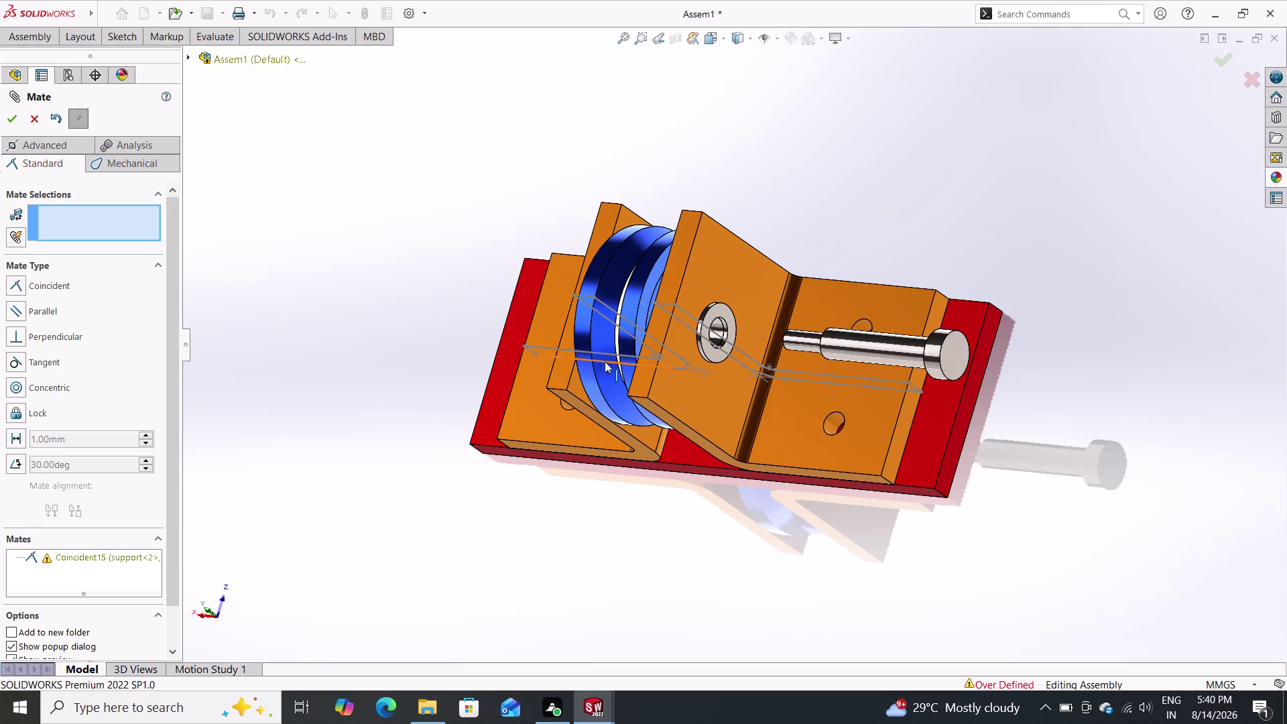
scroll(down, 3)
scroll(down, 3)
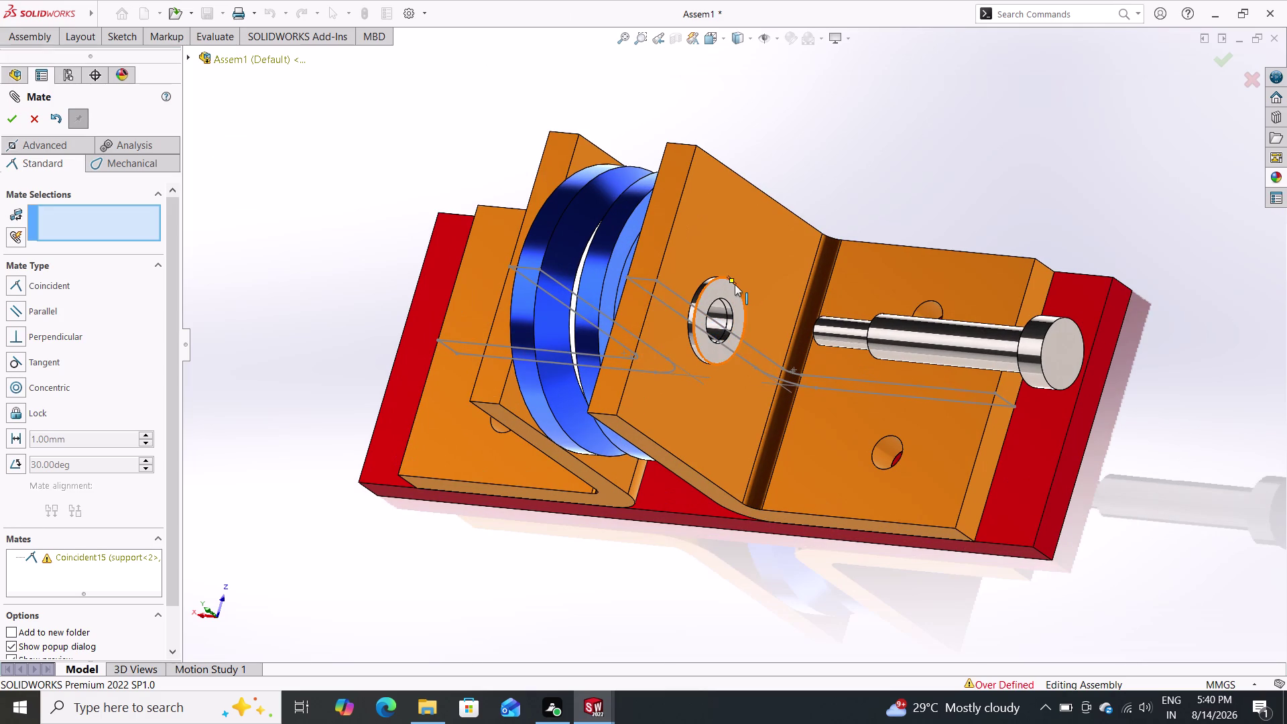
double_click(10, 121)
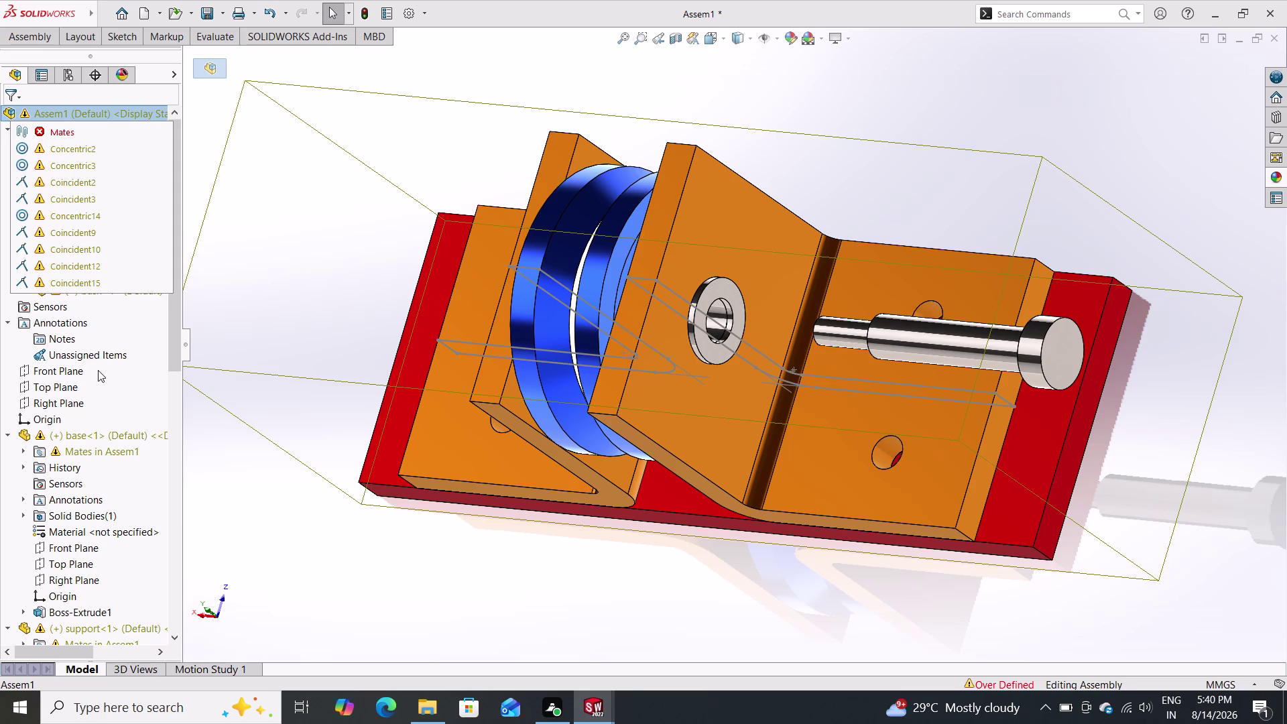
Undo the over-defining washer mate with Ctrl+Z, leaving the assembly under-defined.
scroll(down, 3)
scroll(down, 3)
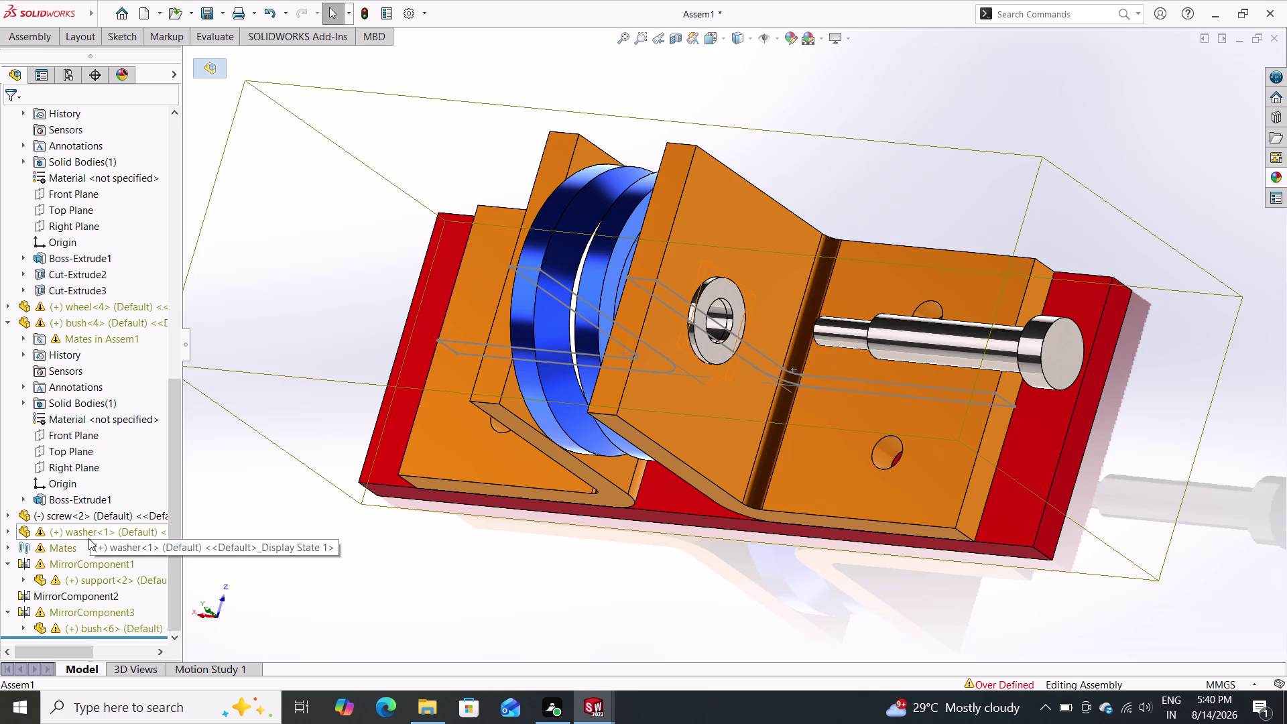
key(ctrl+z)
key(ctrl+z)
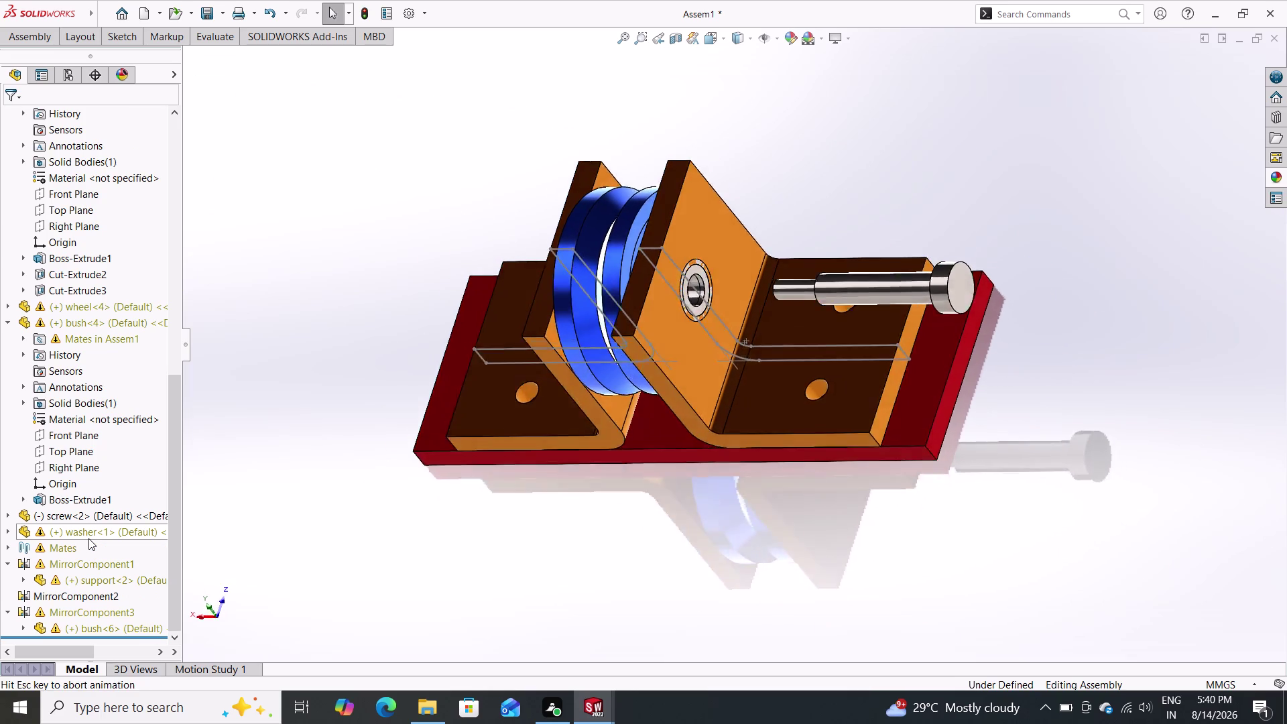
key(ctrl+z)
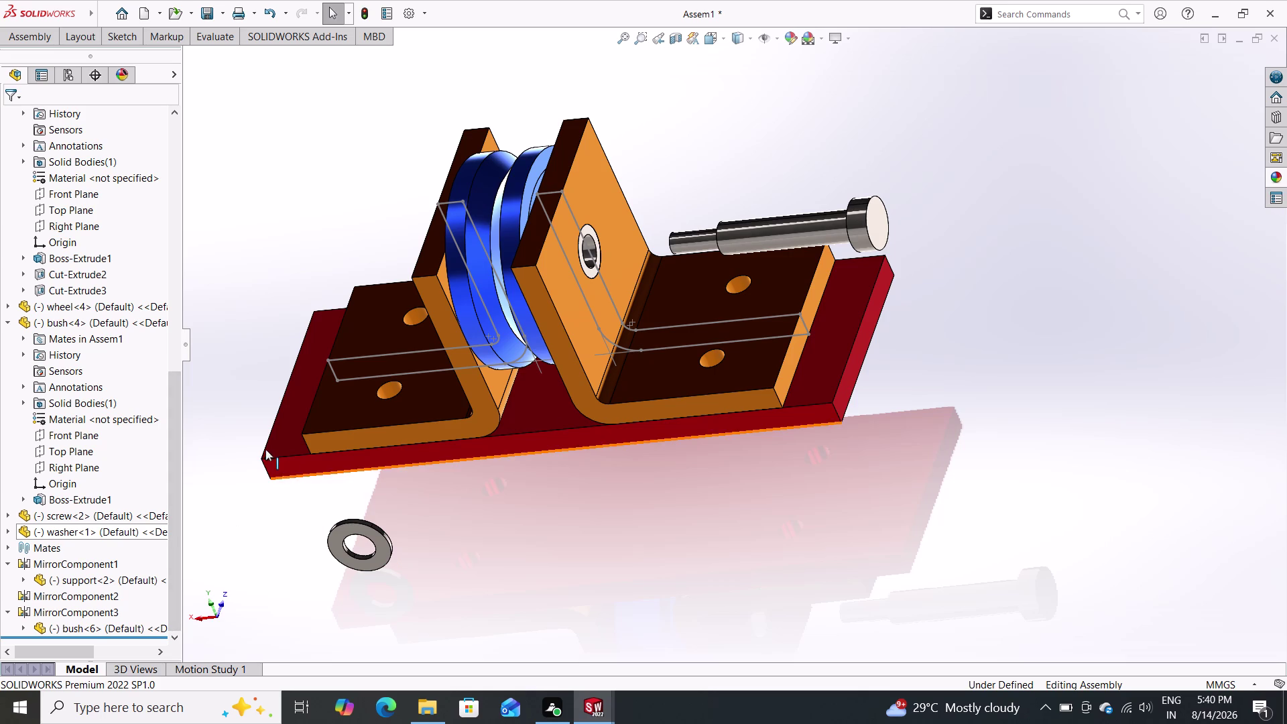
click(32, 43)
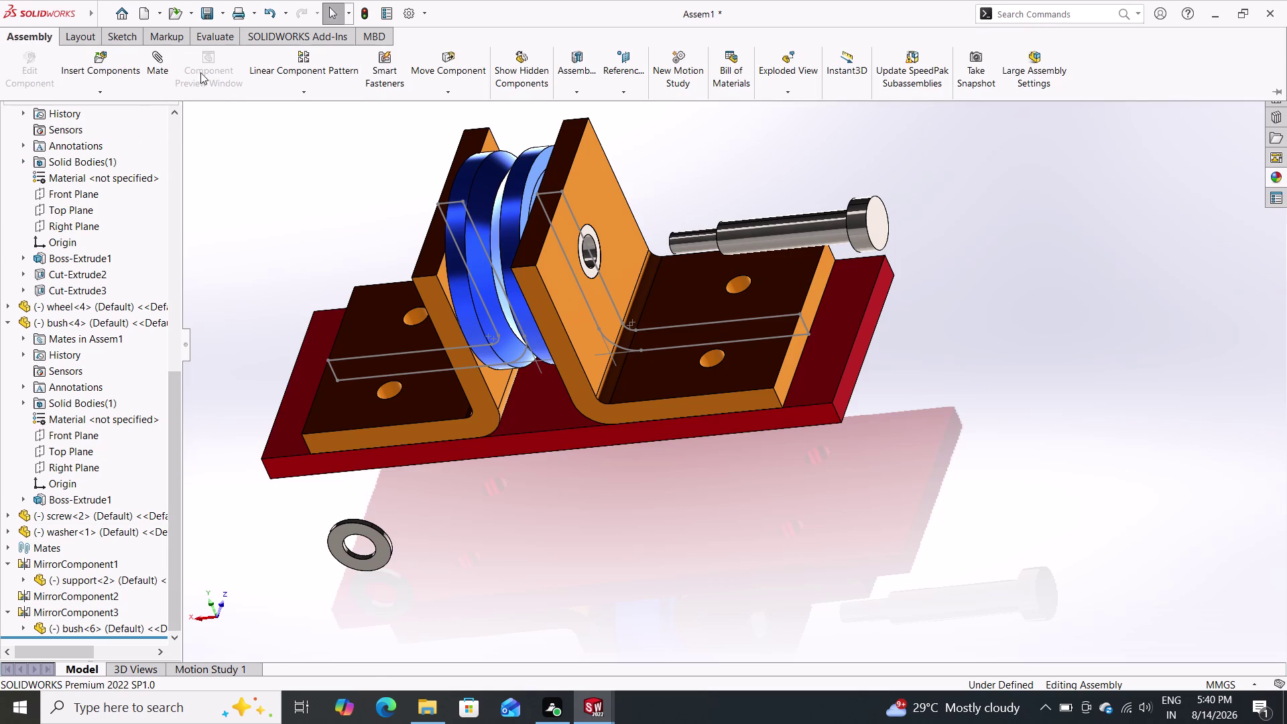
click(149, 66)
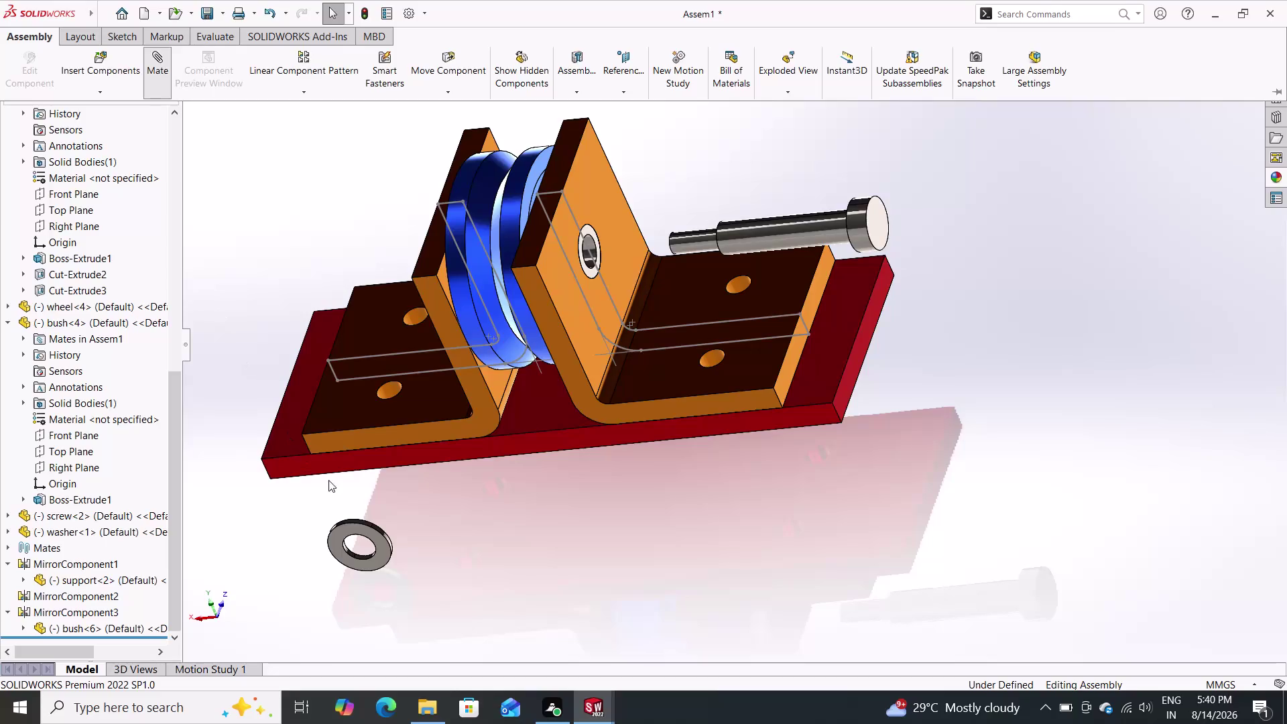
click(370, 535)
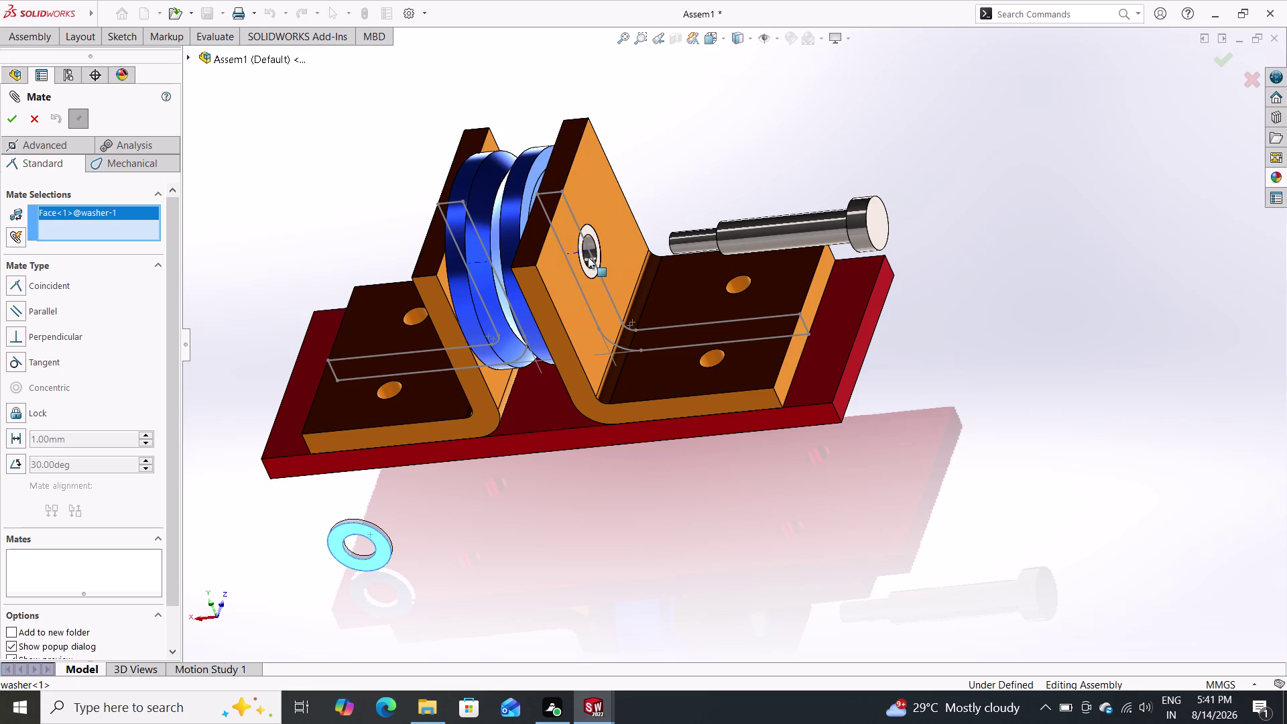
scroll(up, 3)
scroll(down, 3)
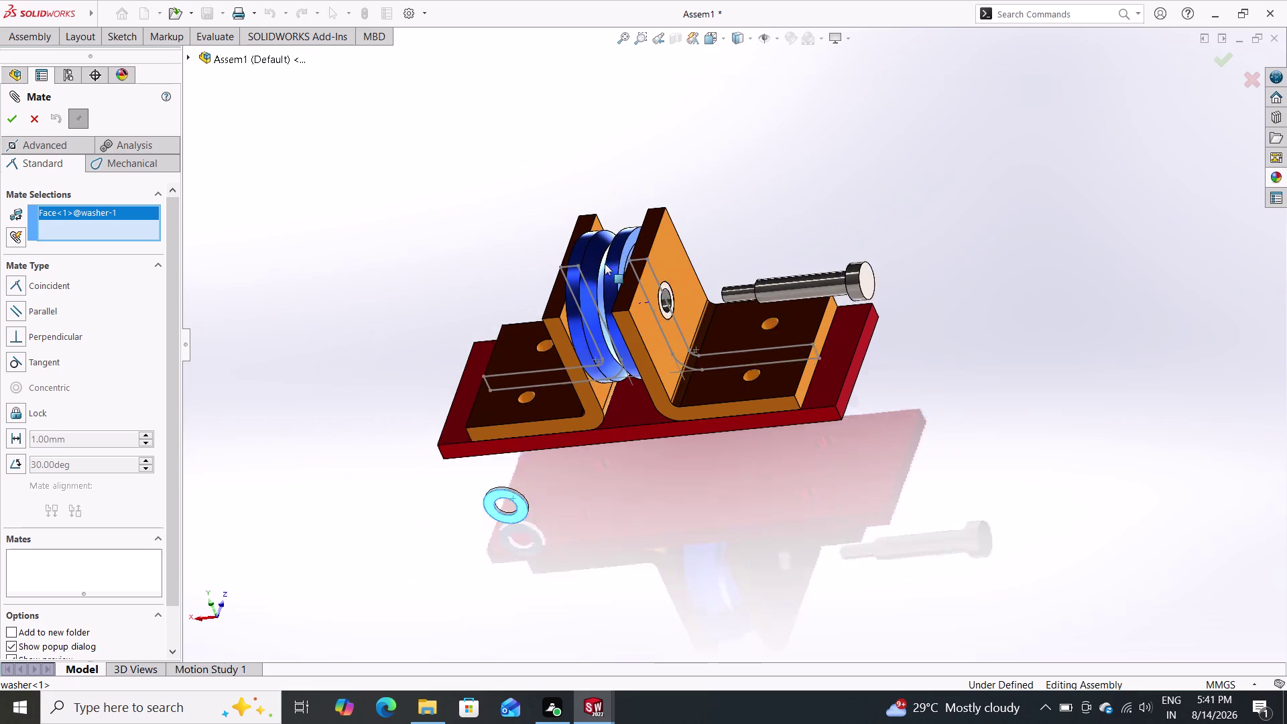
scroll(down, 3)
scroll(down, 3)
scroll(down, 3)
scroll(down, 3)
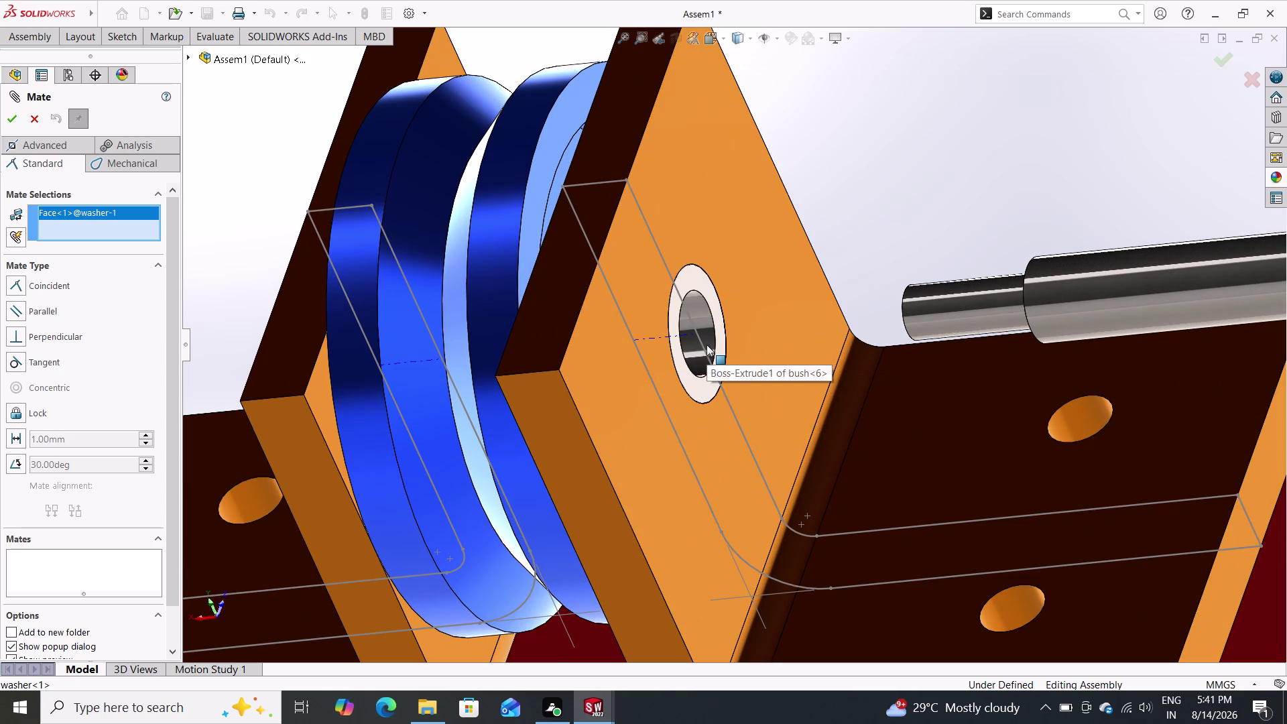
click(707, 338)
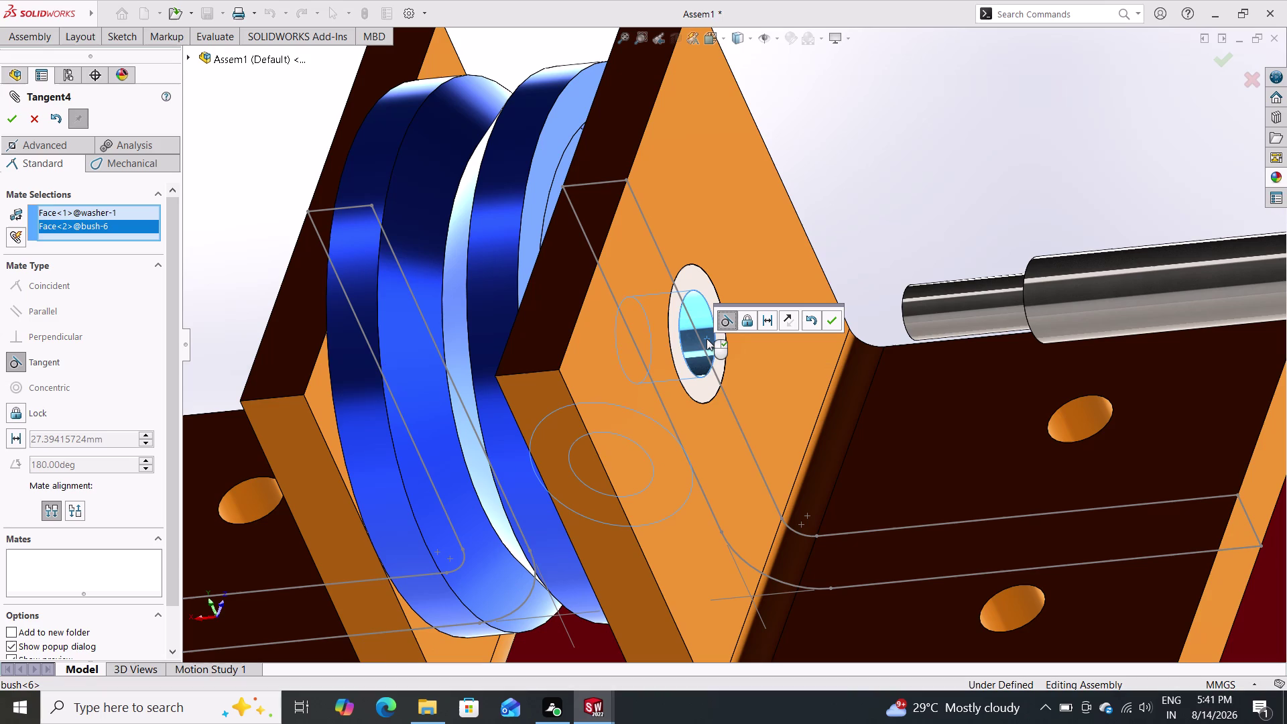
key(Escape)
key(Escape)
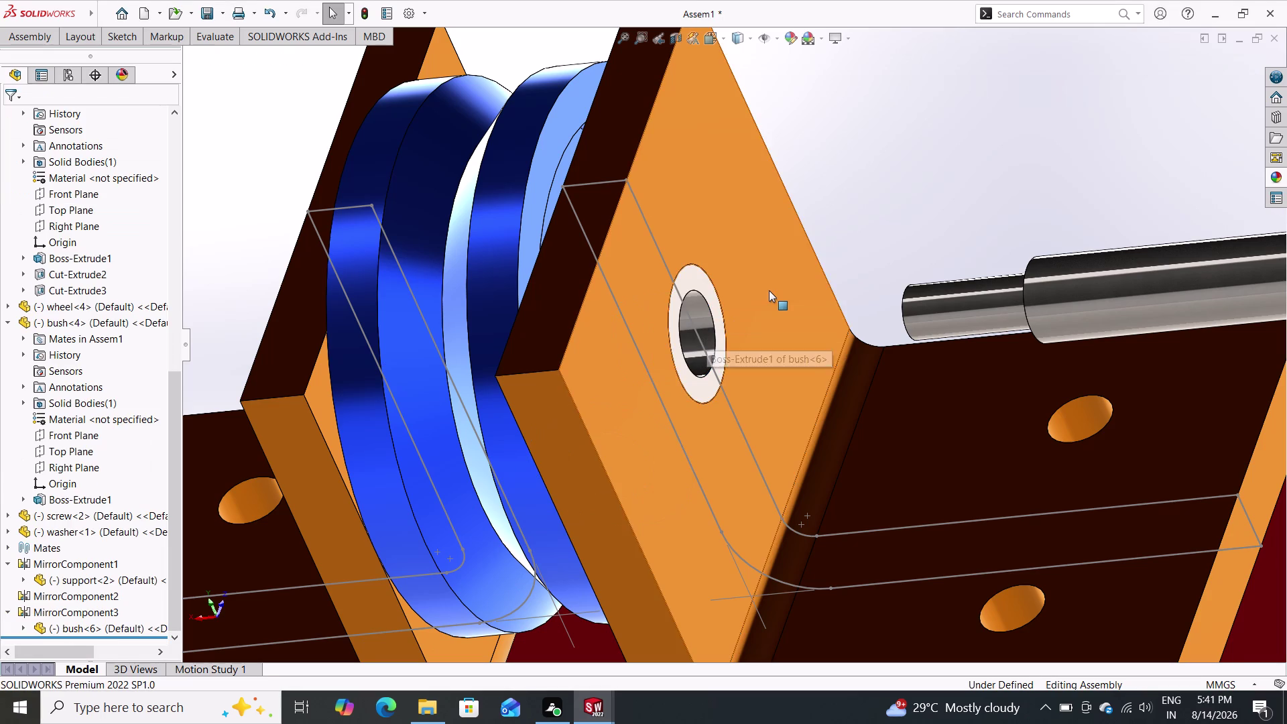
Clear the washer selection and bring the Assembly commands back up.
scroll(down, 3)
scroll(up, 3)
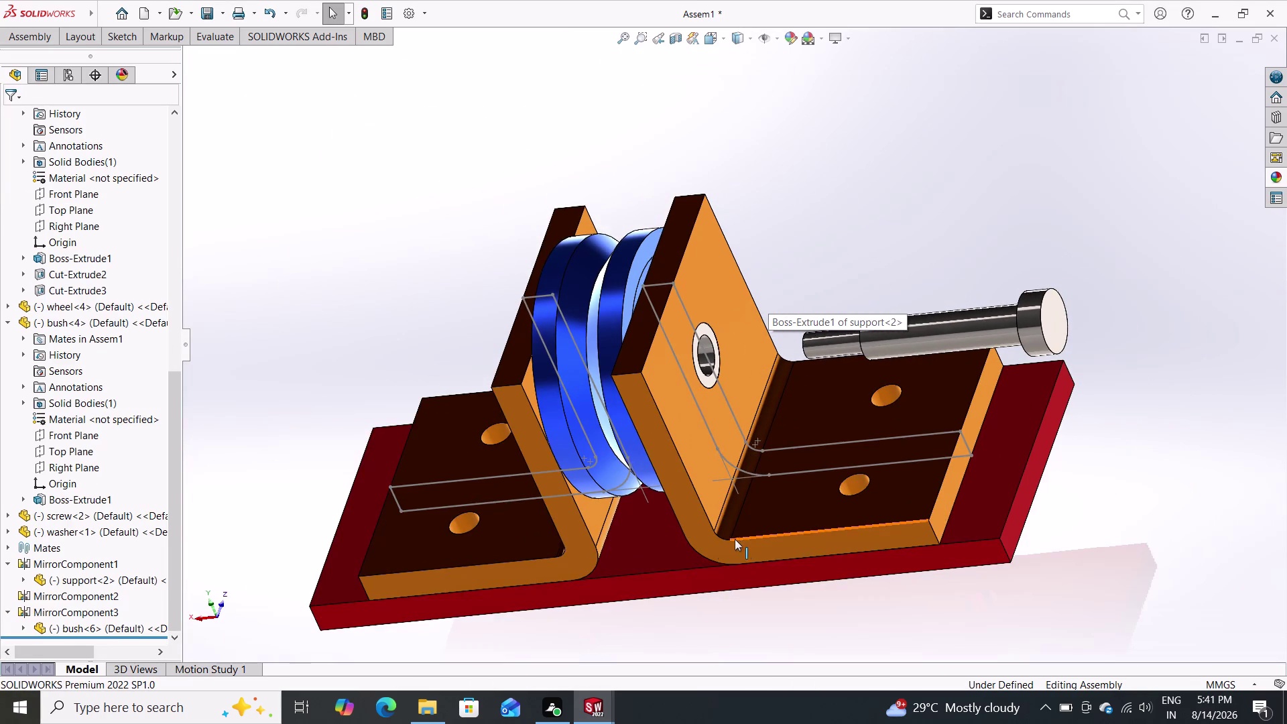
scroll(up, 3)
click(505, 590)
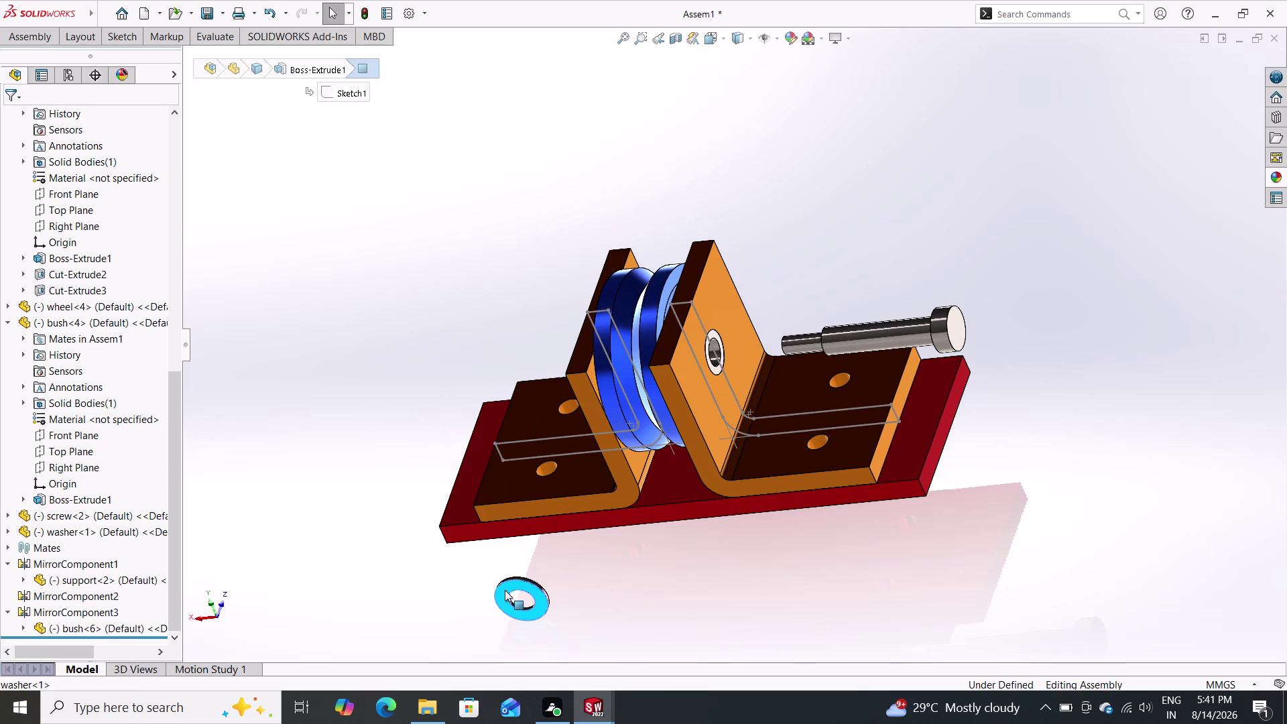
key(Escape)
key(Escape)
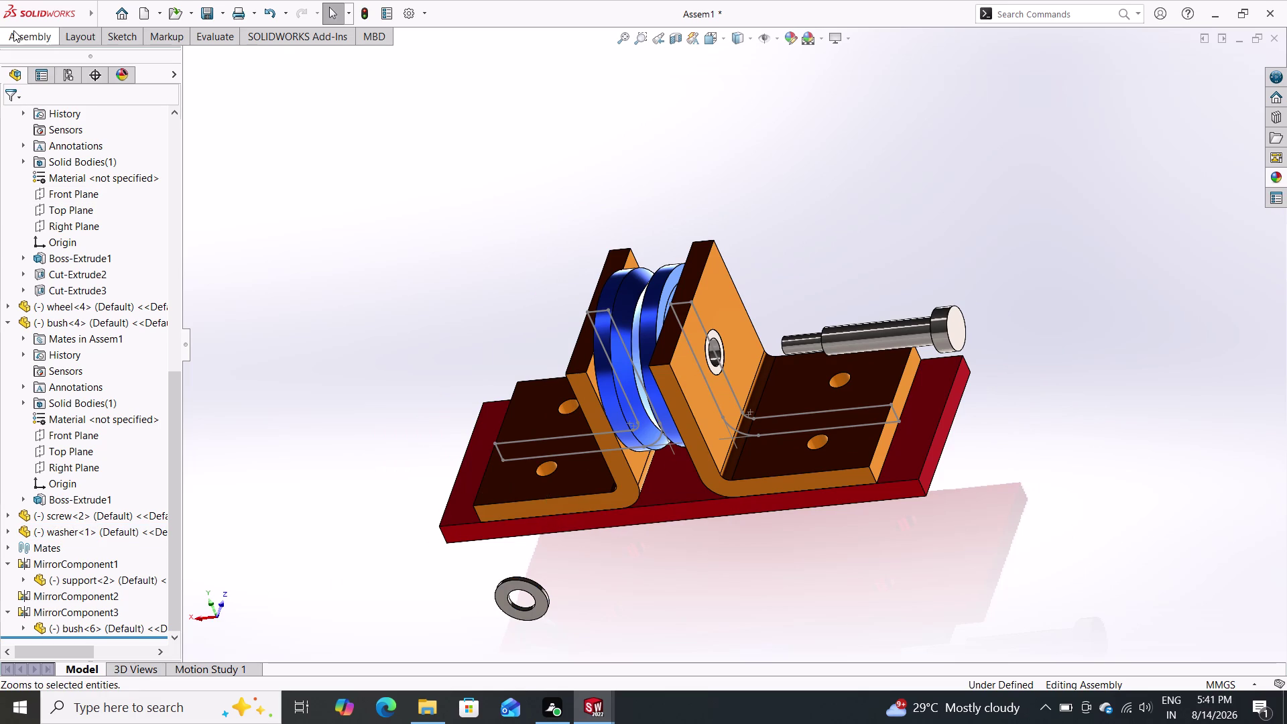
double_click(14, 30)
click(148, 68)
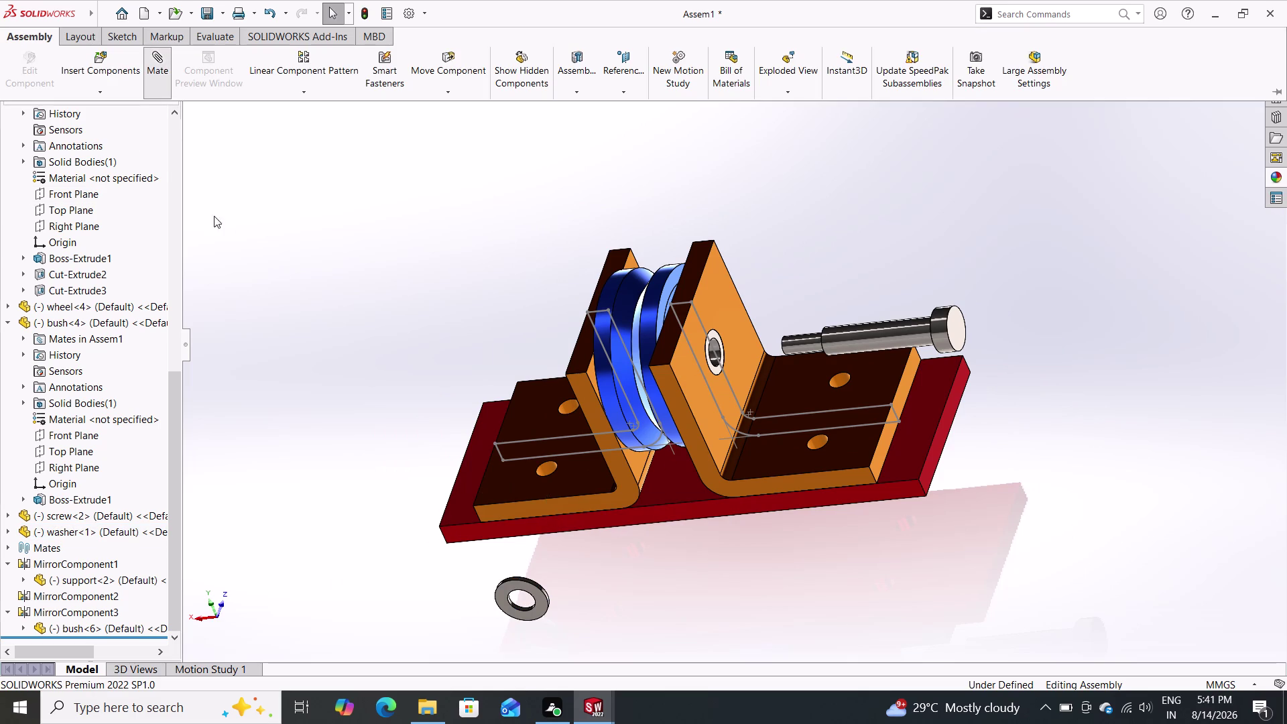
Add Concentric17 between the washer edge and the wheel bore face.
click(519, 605)
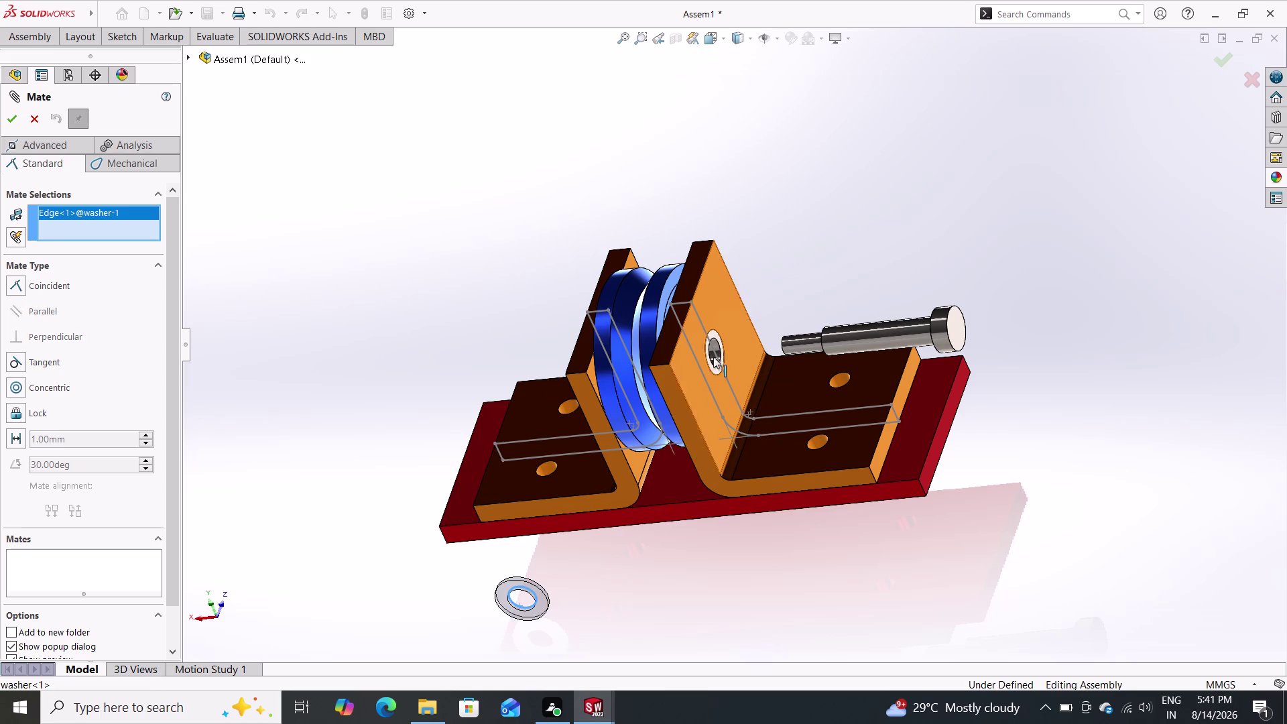
scroll(up, 3)
scroll(down, 3)
scroll(down, 3)
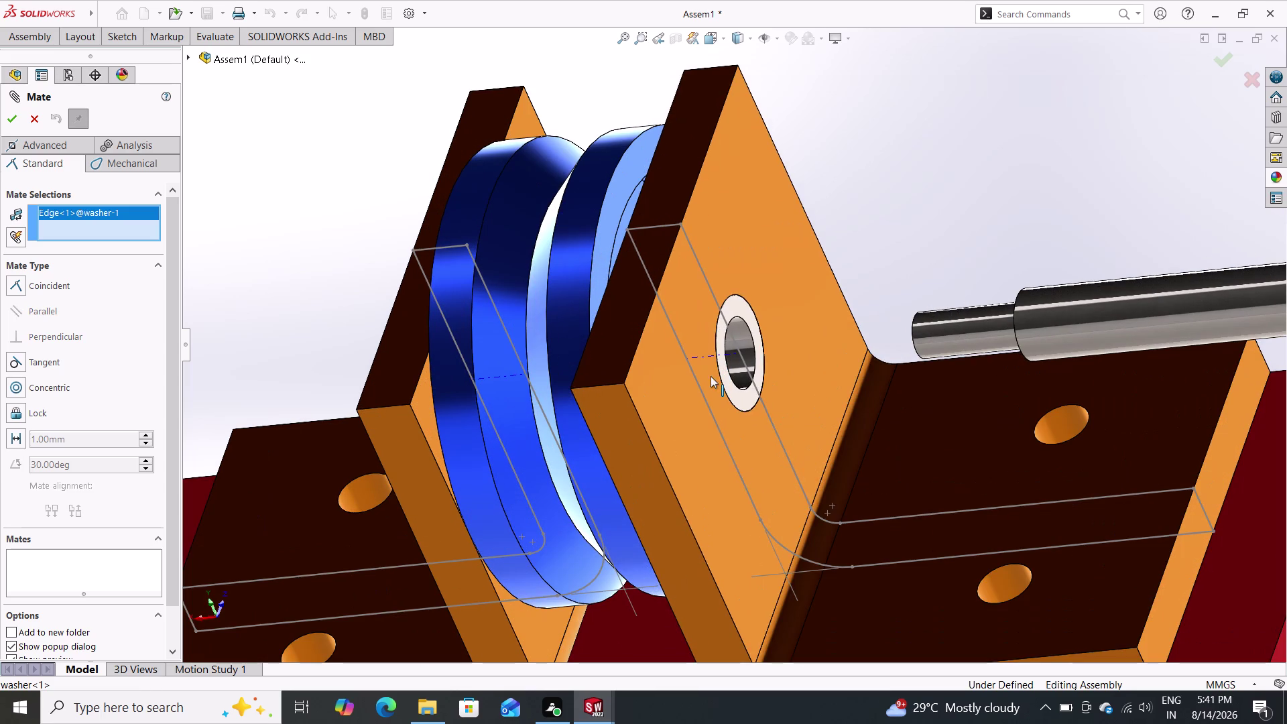
middle_drag(886, 250, 812, 334)
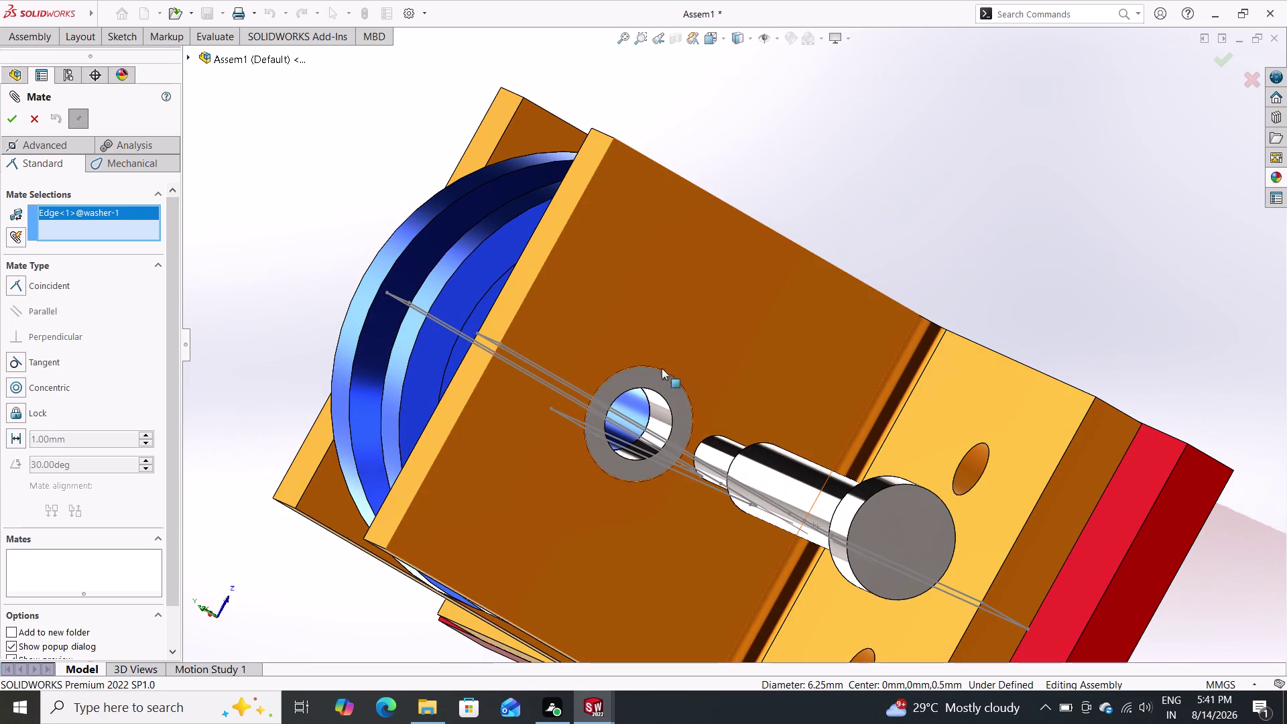
click(644, 414)
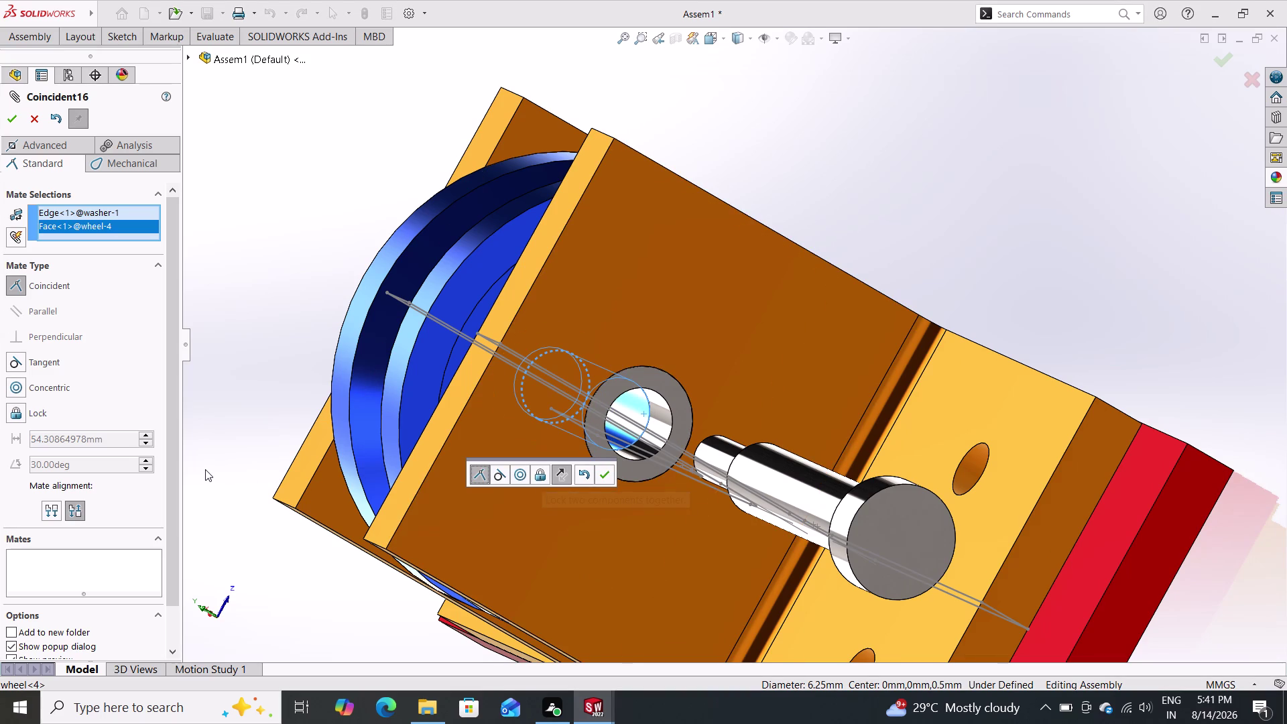
double_click(58, 383)
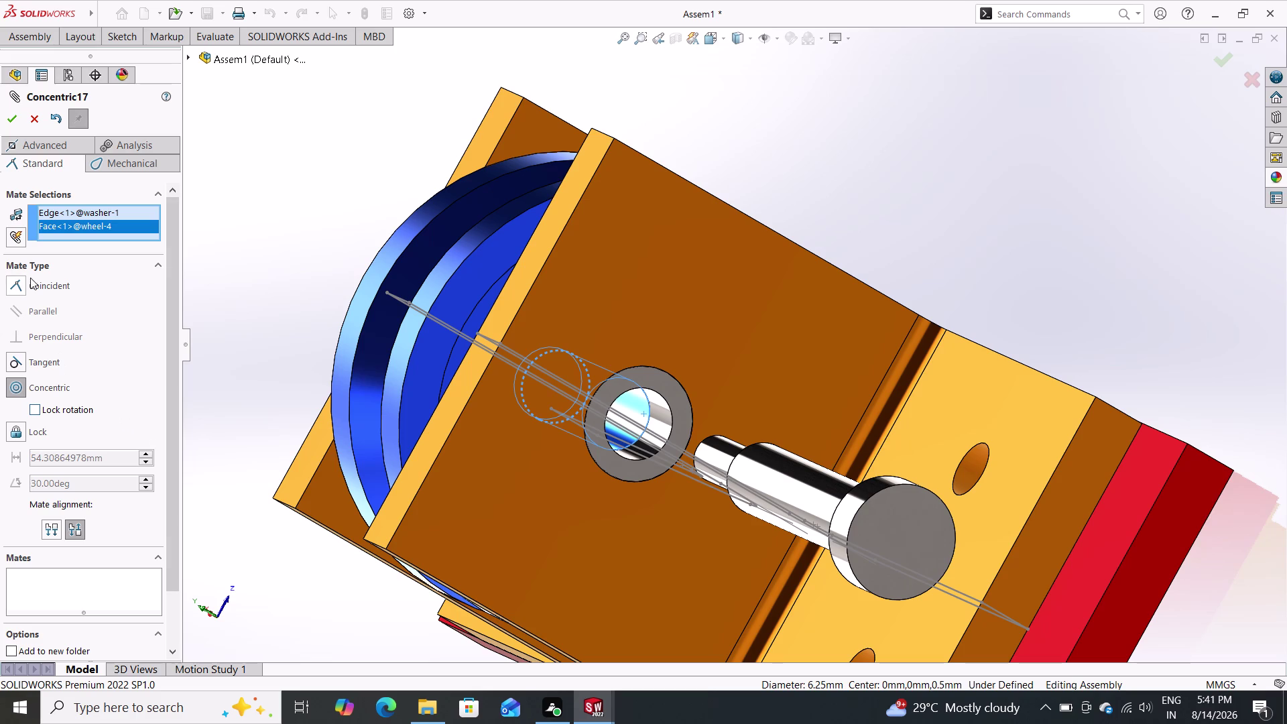
click(7, 115)
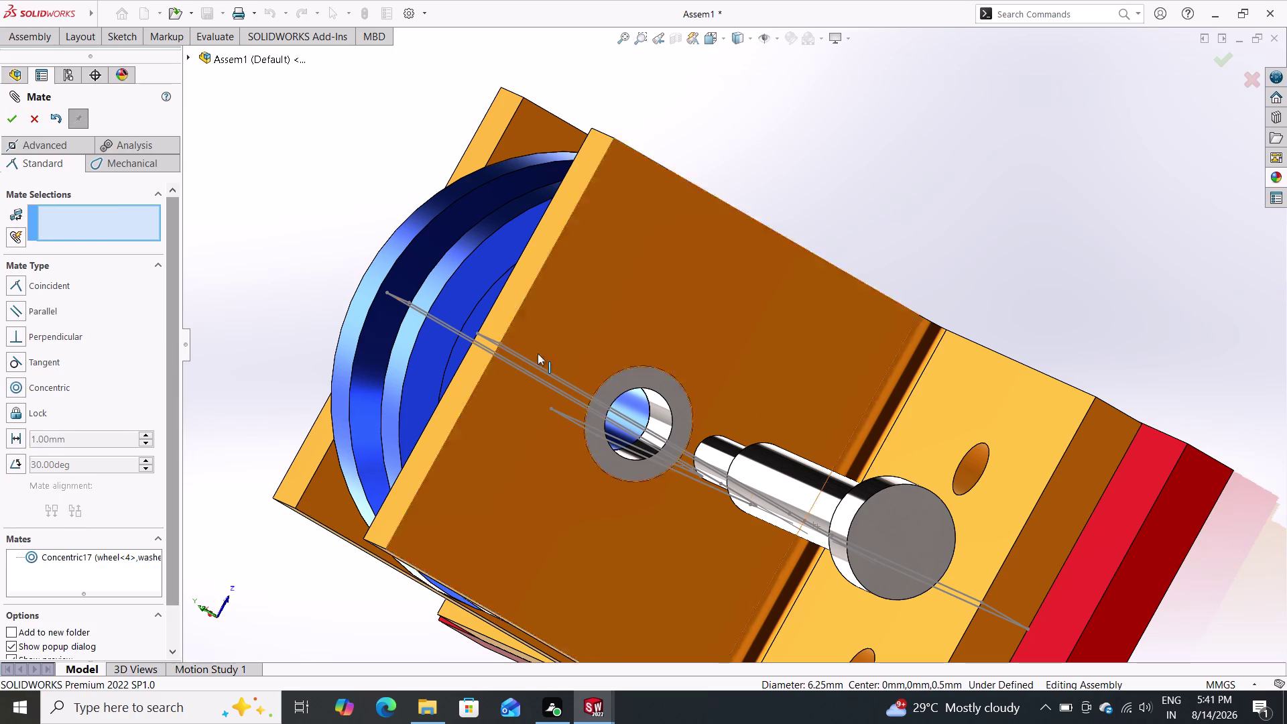
click(731, 308)
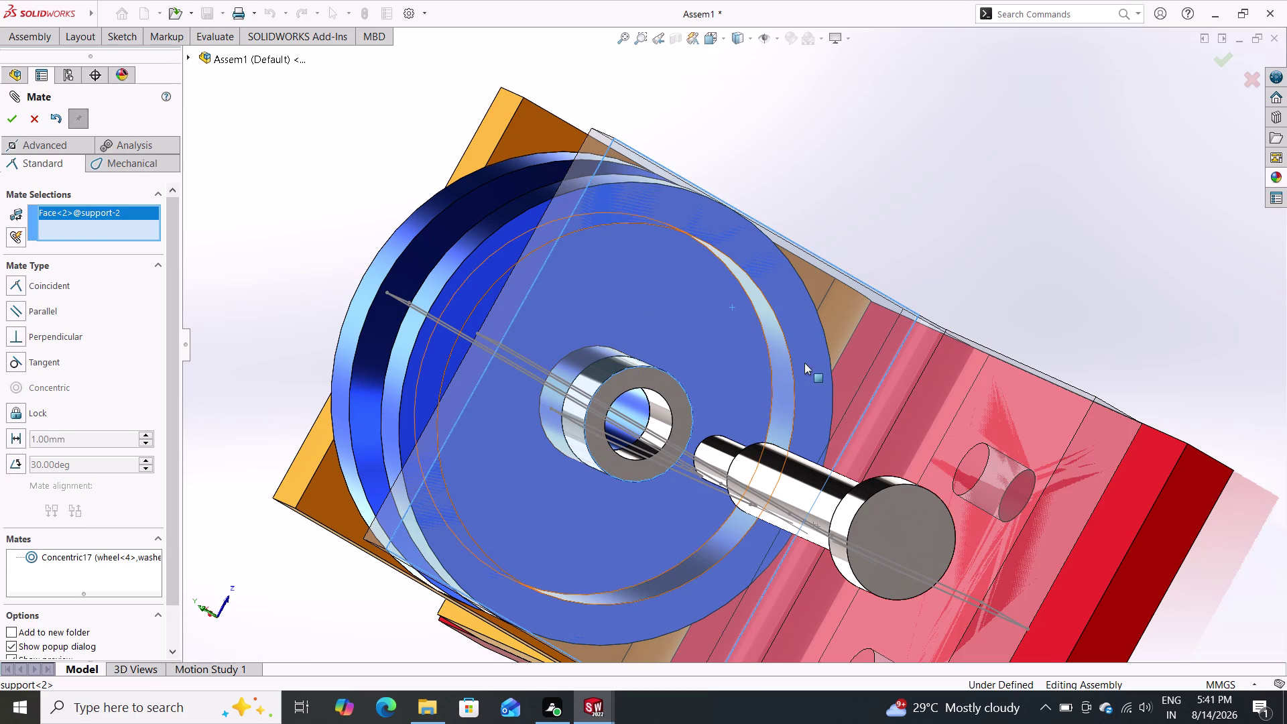
Orbit and zoom to inspect the washer, support underside, bush and wheel.
middle_drag(967, 304, 1057, 188)
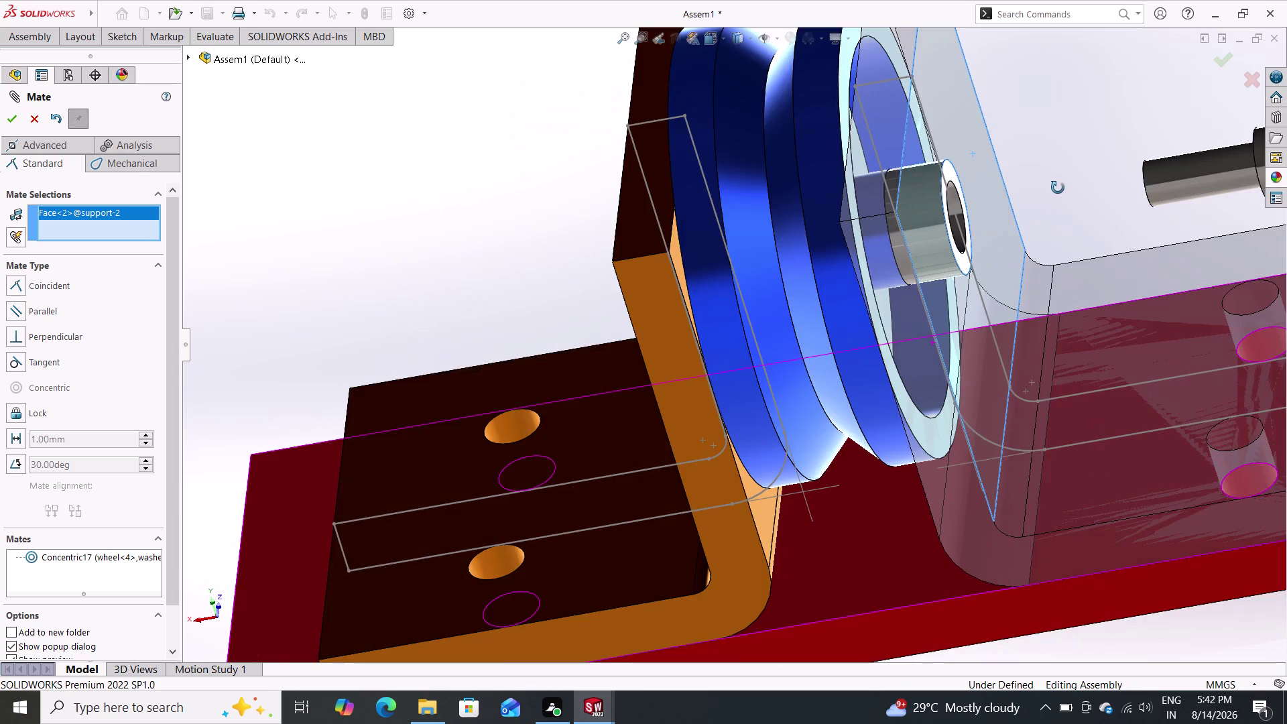
middle_drag(1057, 188, 977, 429)
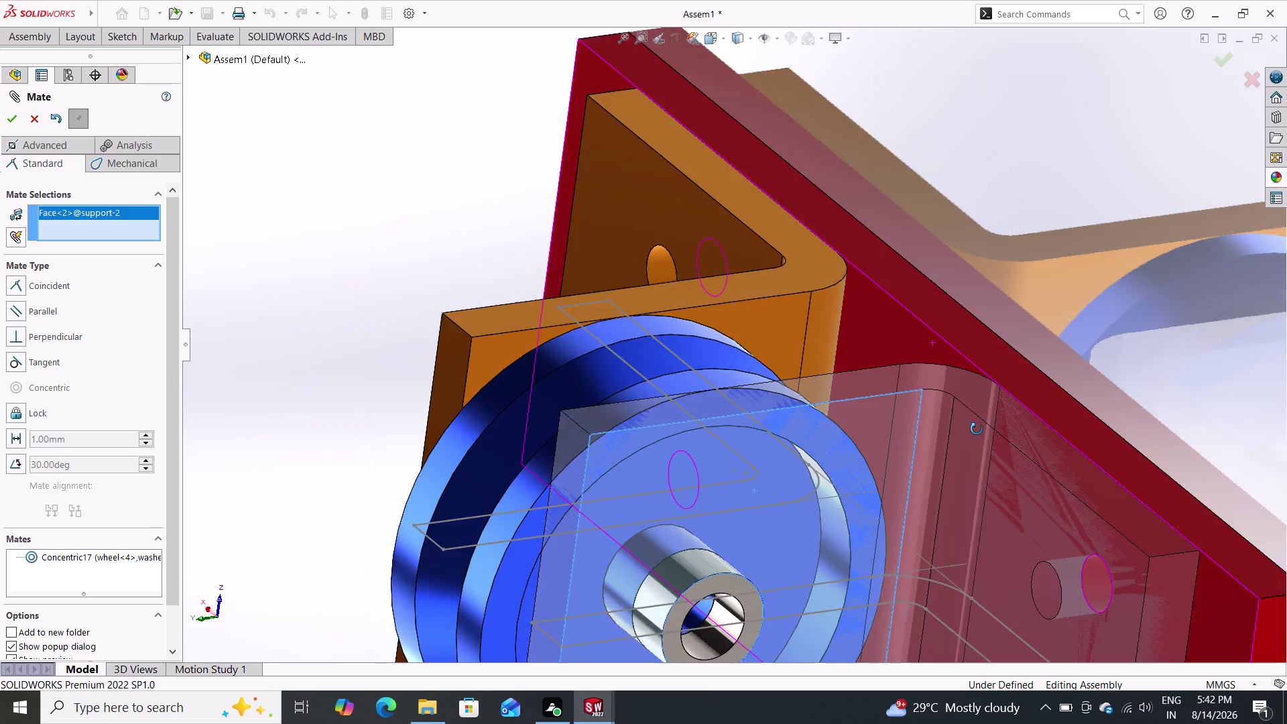
middle_drag(976, 429, 1038, 195)
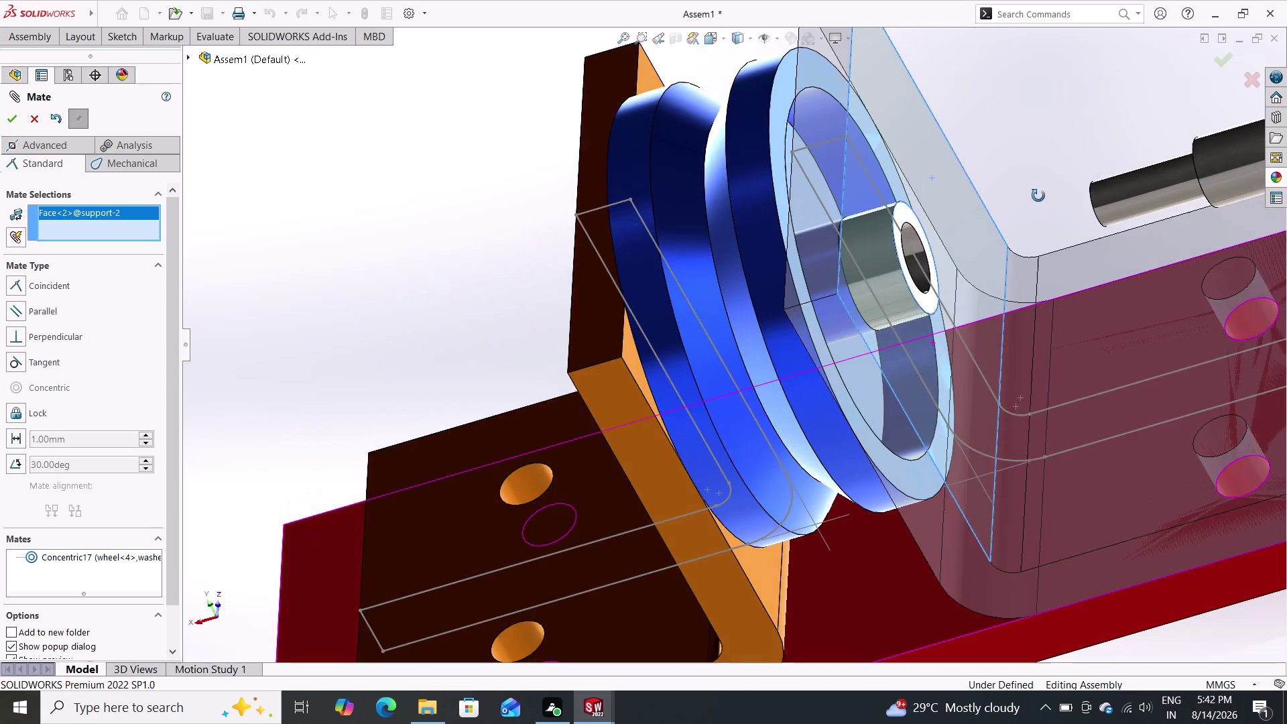
middle_drag(1038, 196, 1042, 158)
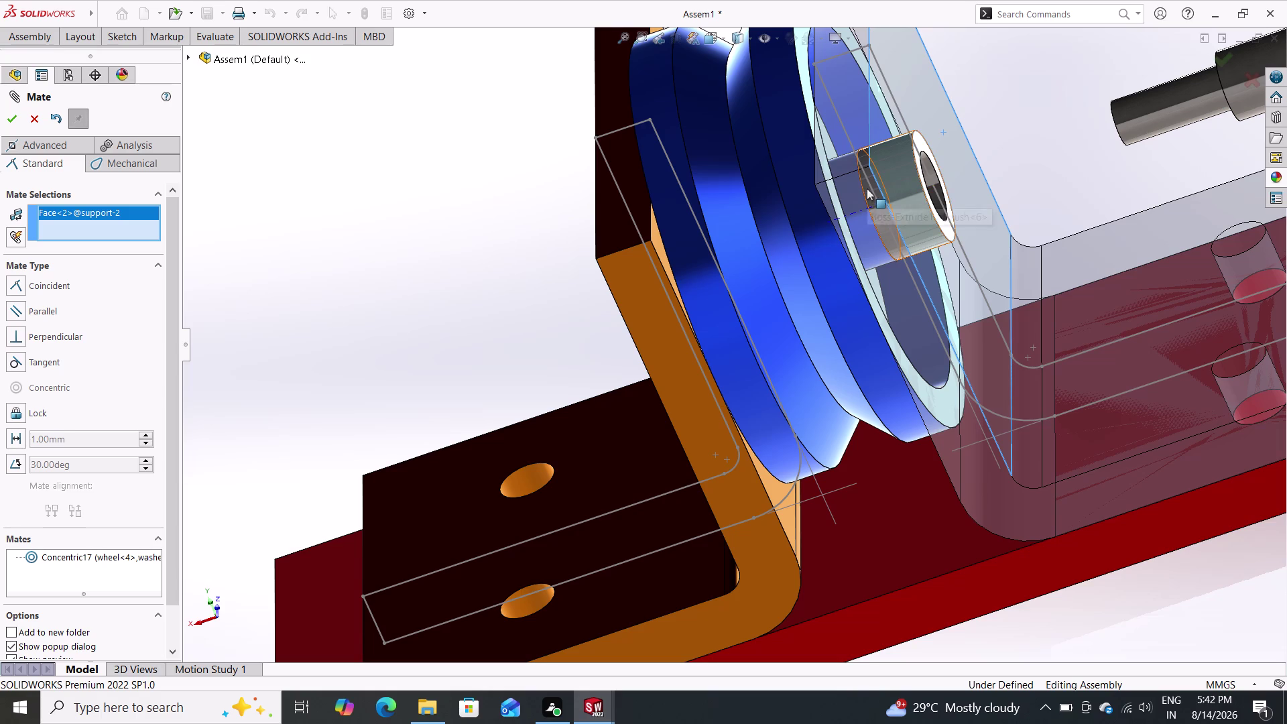
scroll(up, 3)
scroll(down, 3)
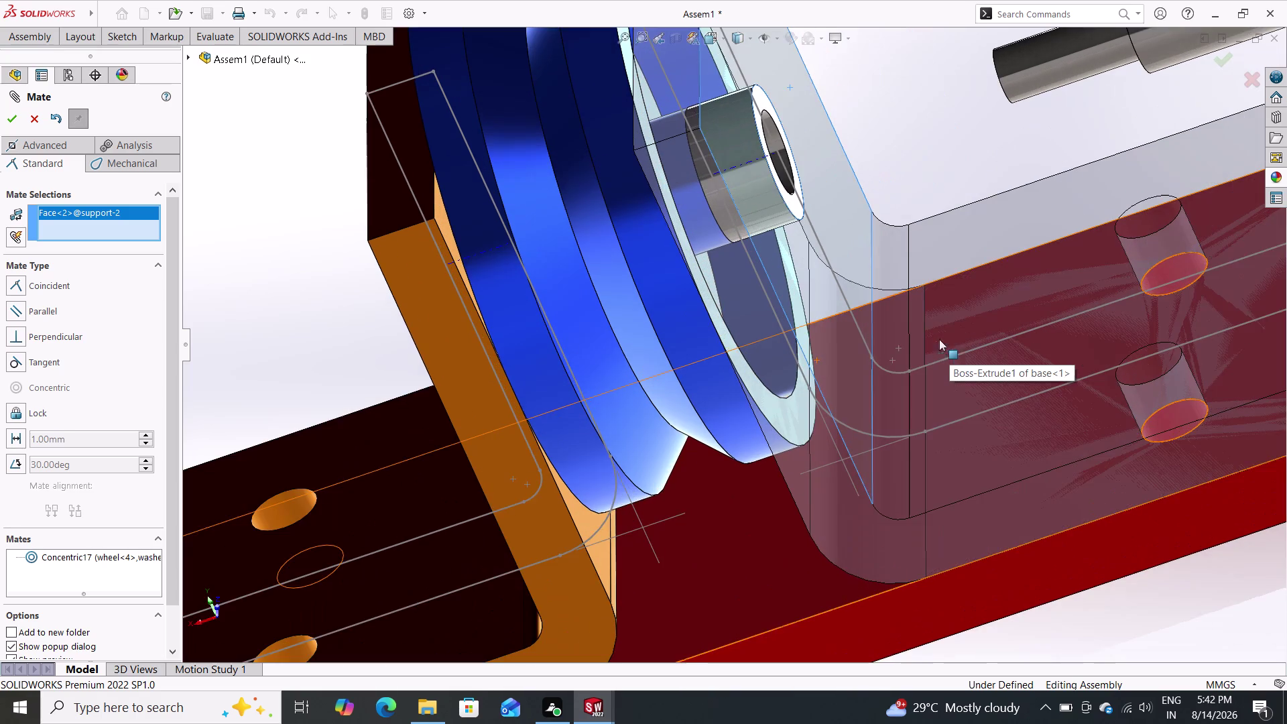
scroll(down, 3)
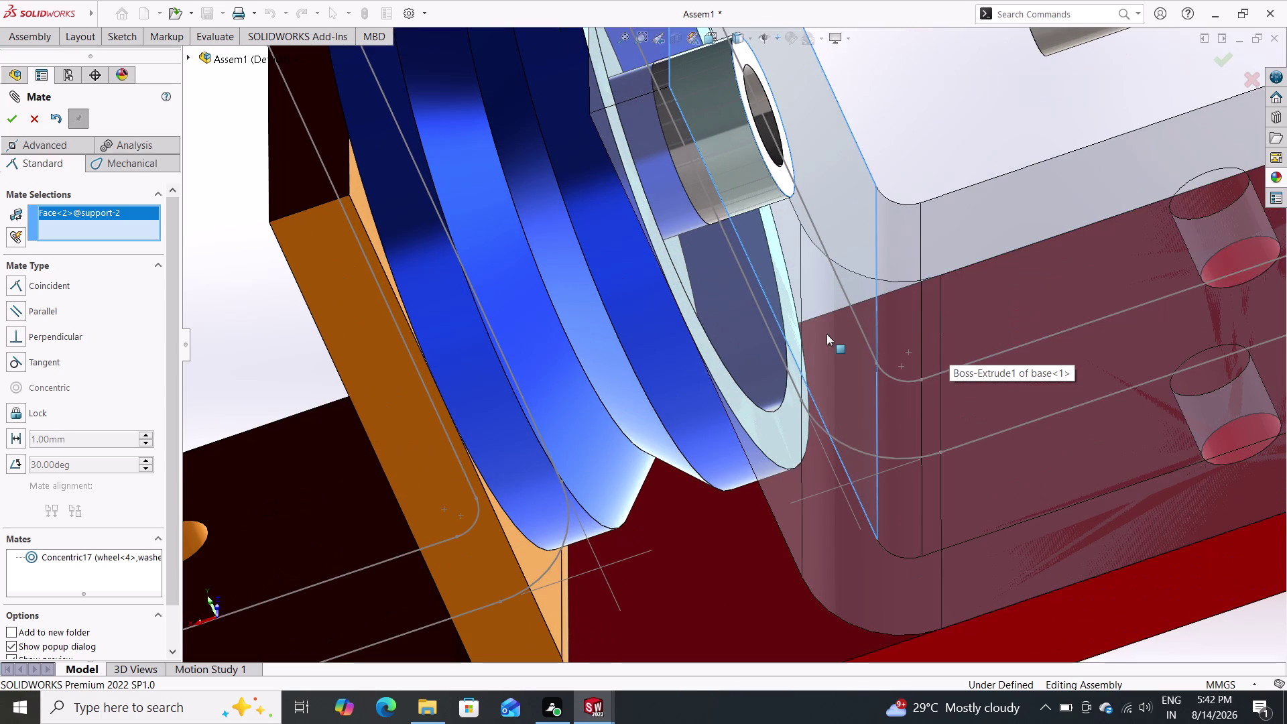
Close the Mate PropertyManager without a second mate and reopen the Assembly tab.
key(Escape)
key(Escape)
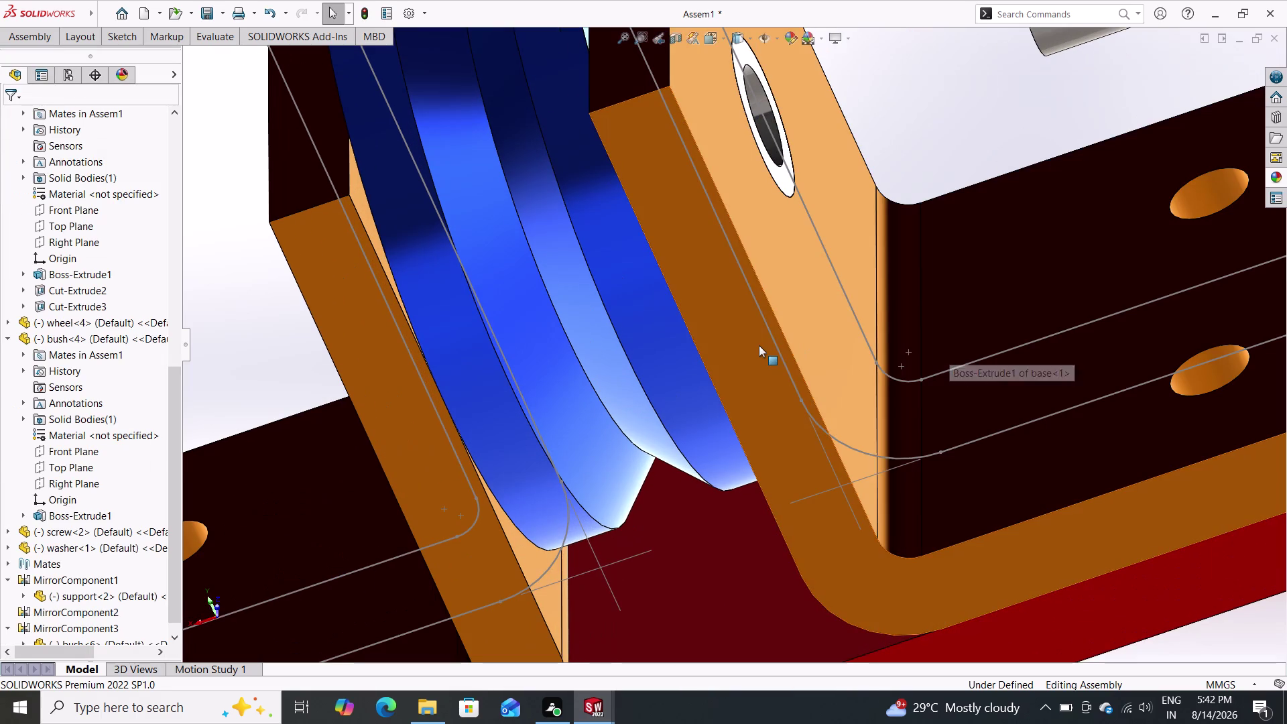
scroll(down, 3)
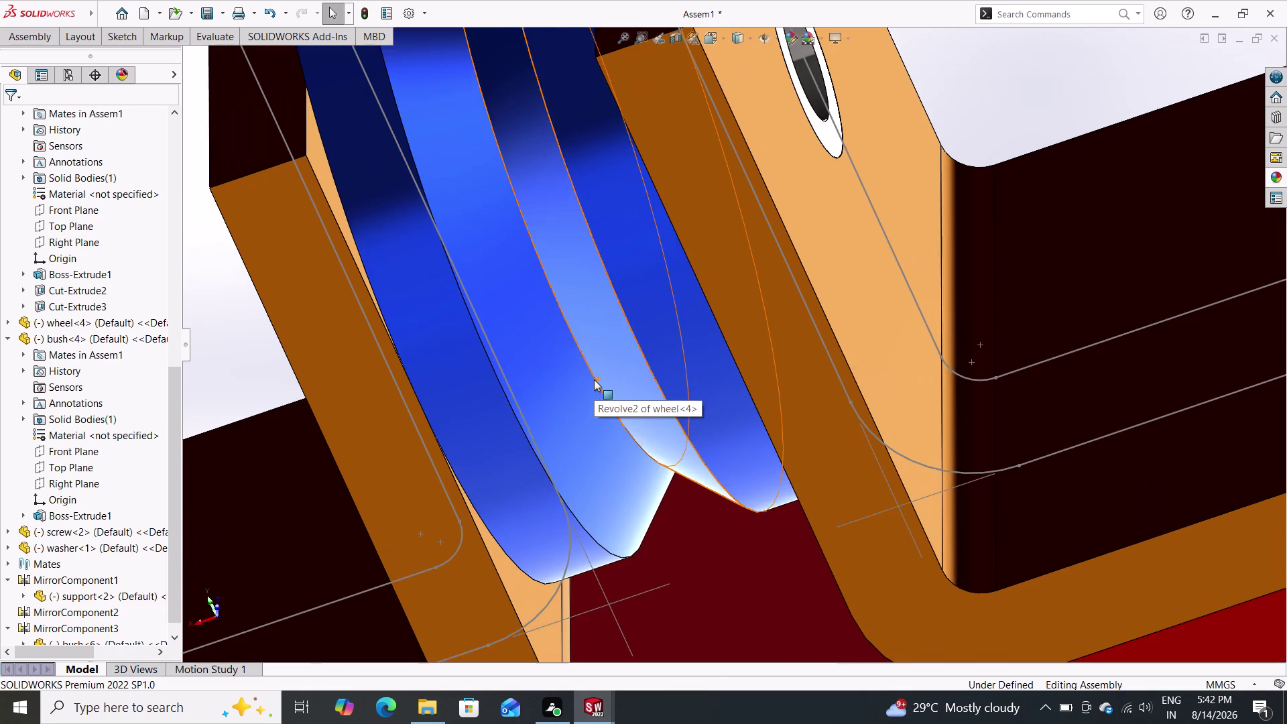
scroll(up, 3)
scroll(up, 3)
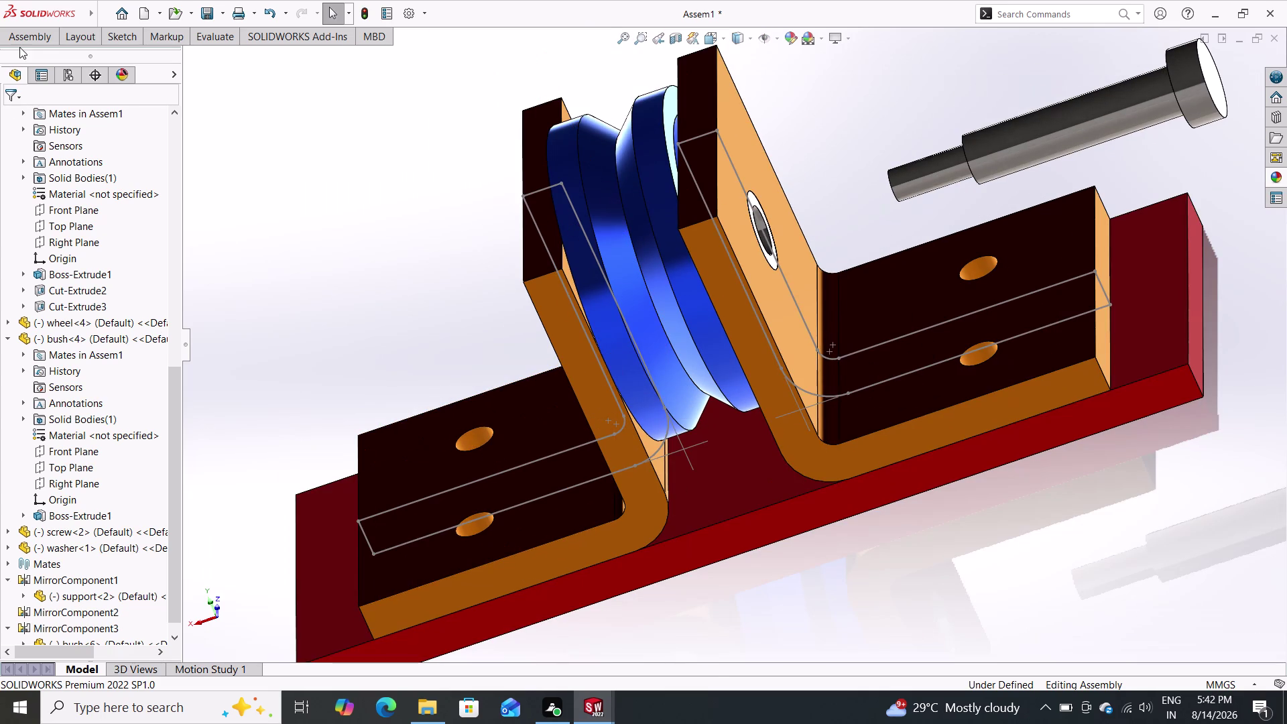
click(23, 37)
click(159, 62)
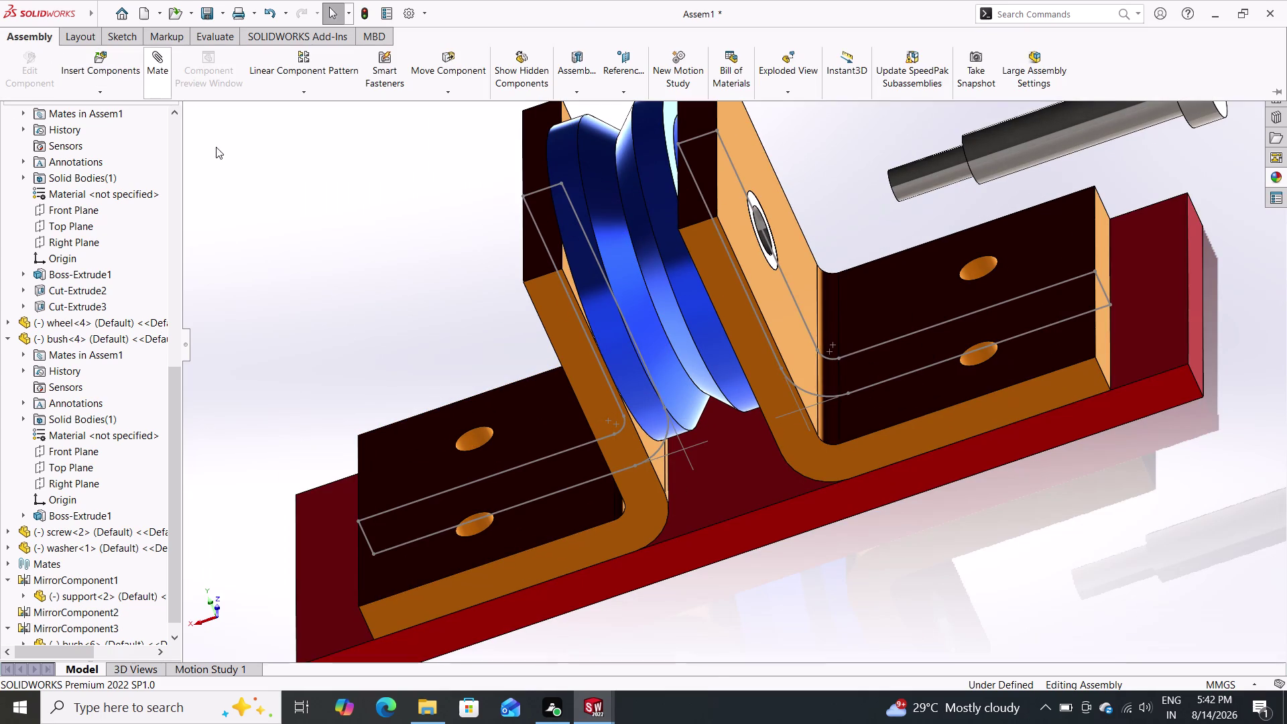
Select the first support's face as the start of a new mate.
middle_click(749, 590)
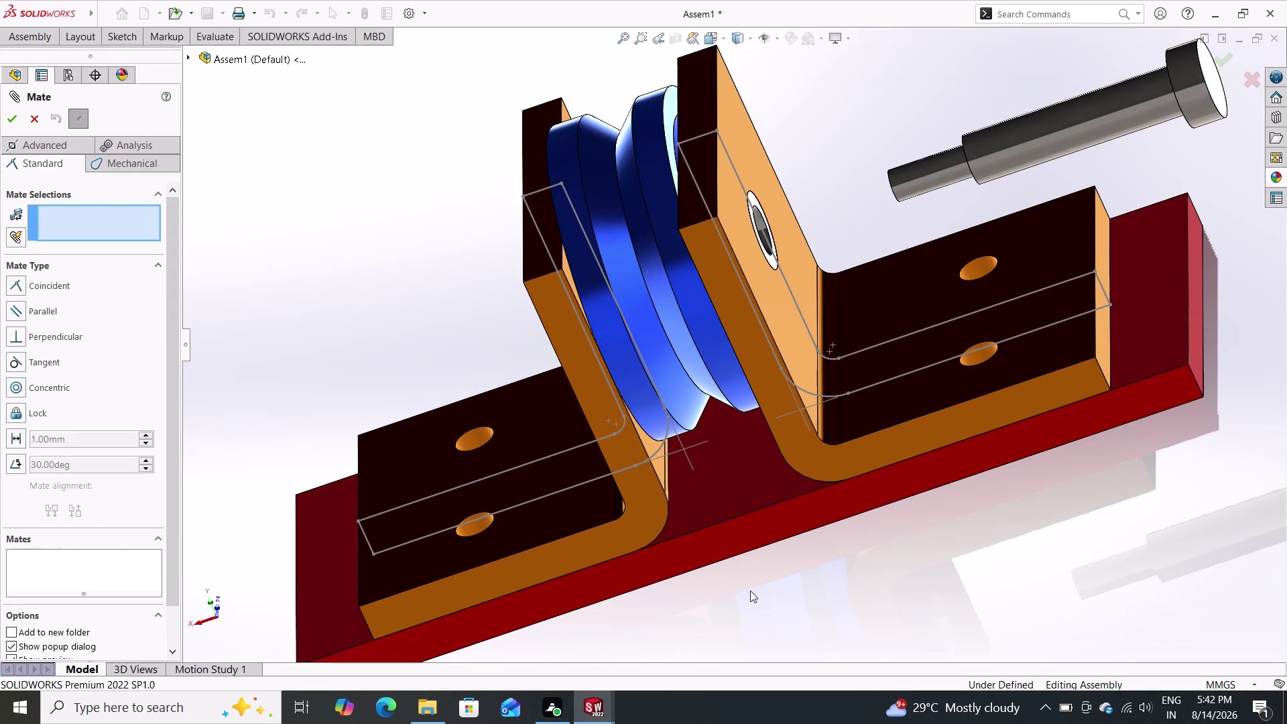
middle_drag(758, 571, 865, 587)
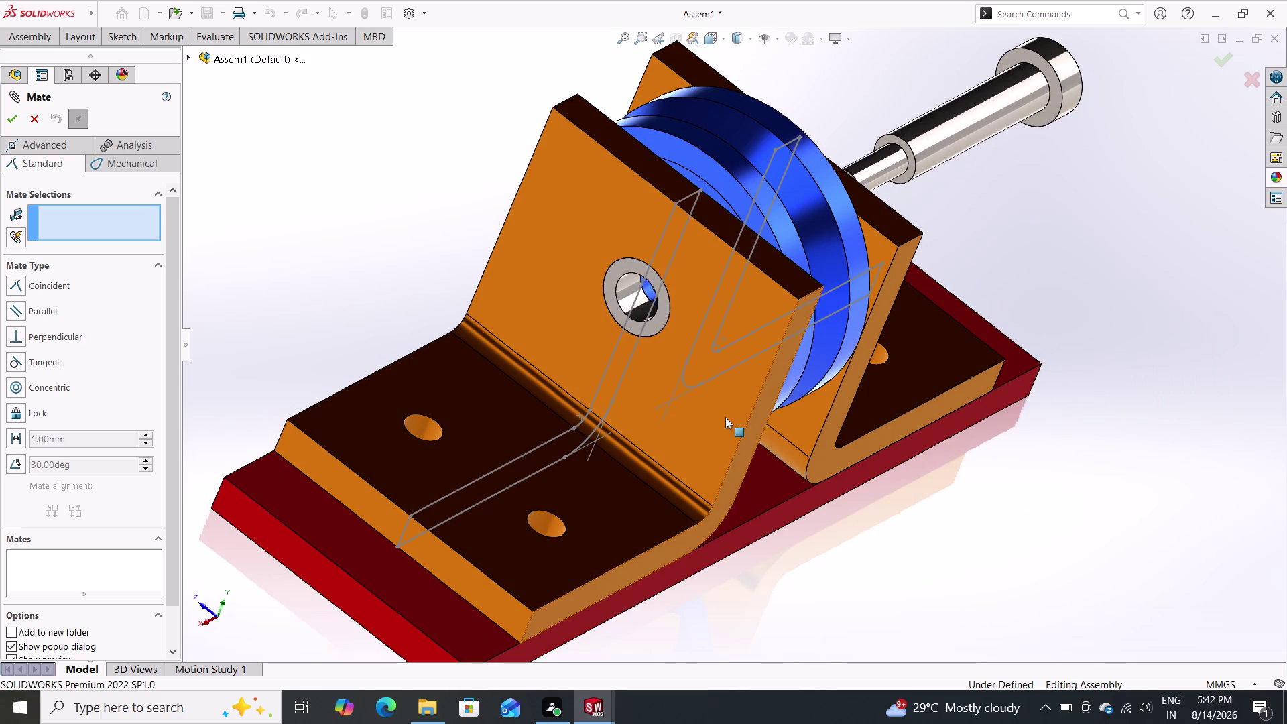
click(688, 290)
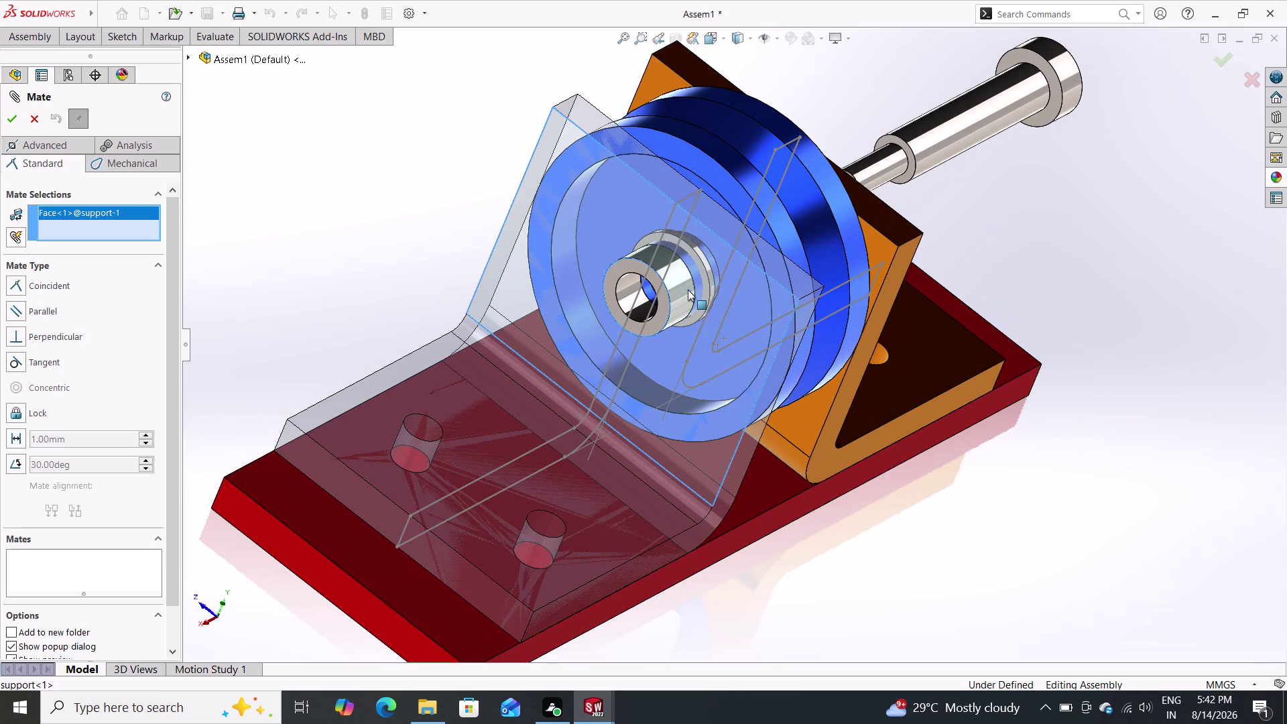
scroll(down, 3)
scroll(up, 3)
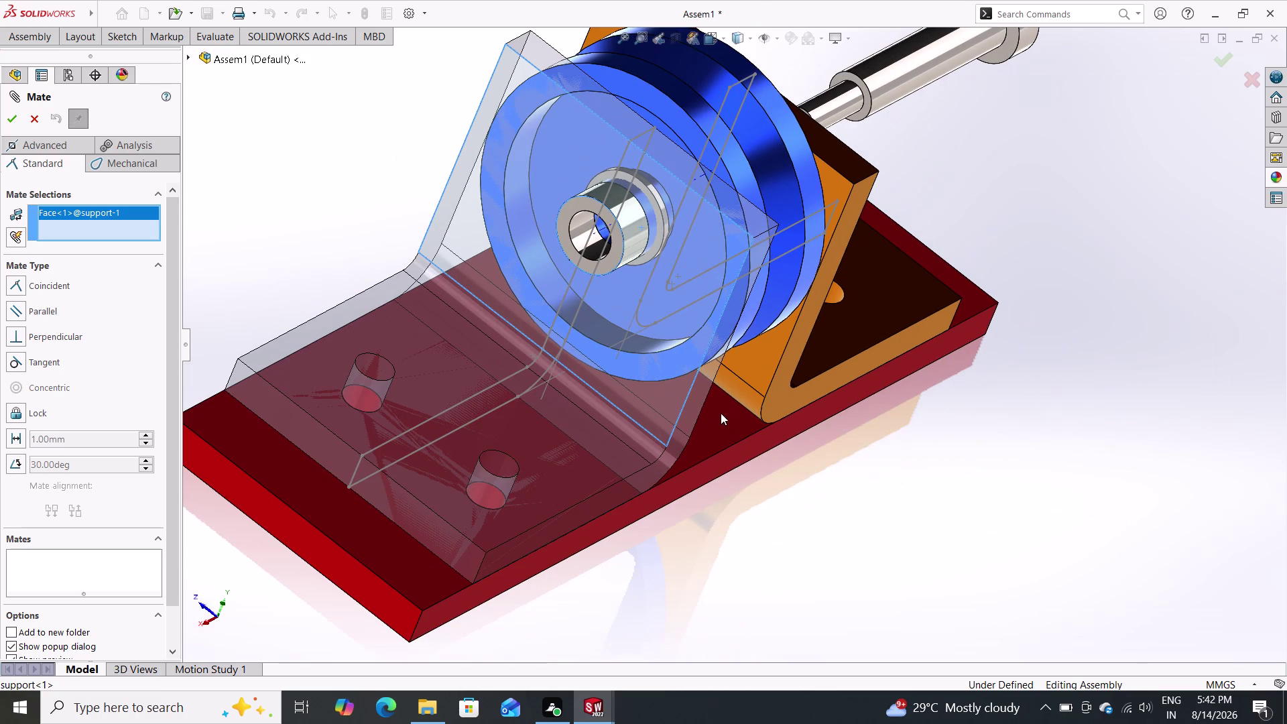
scroll(down, 3)
scroll(down, 3)
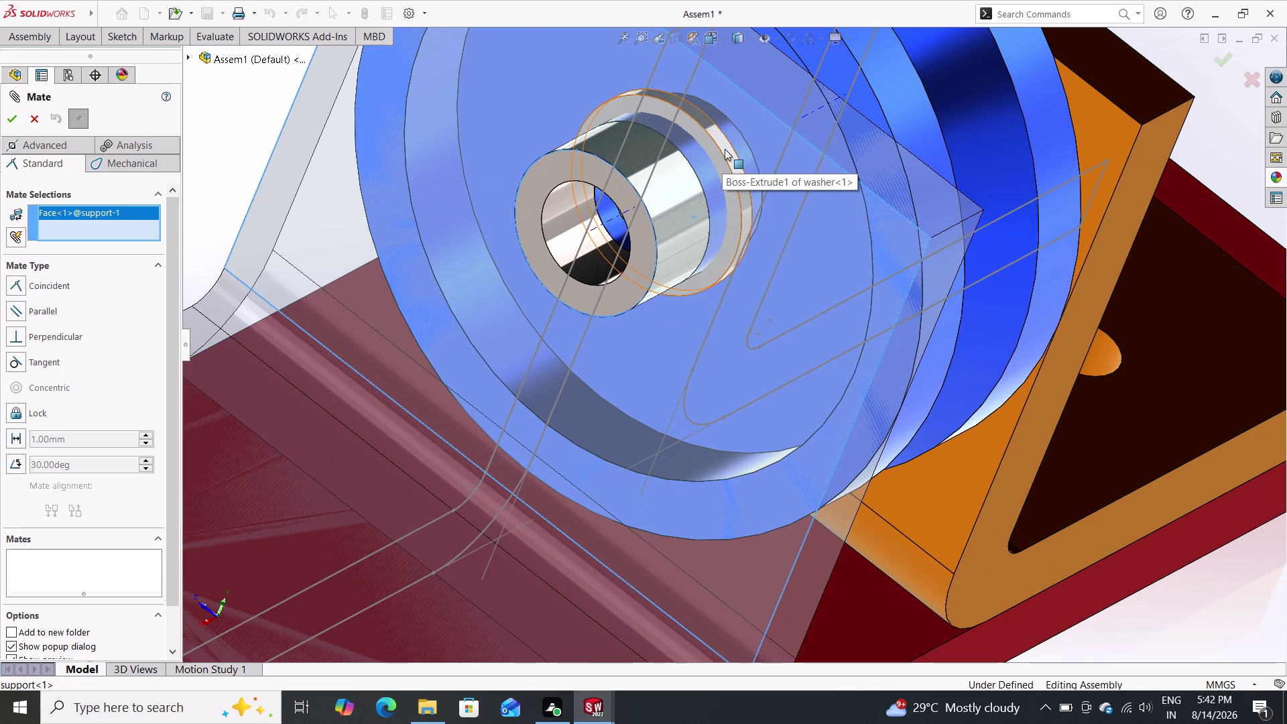
Orbit around the wheel and supports, then cancel the unfinished mate.
middle_drag(893, 306, 694, 420)
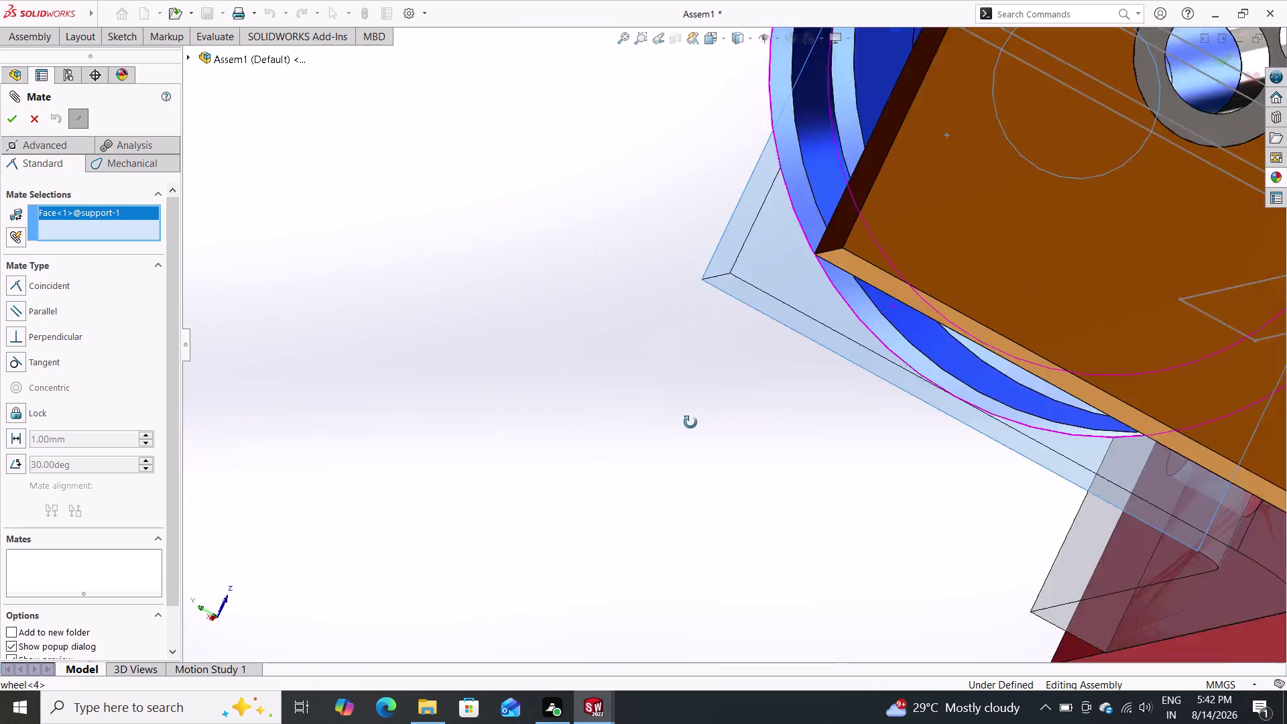
middle_drag(694, 420, 822, 401)
scroll(down, 3)
scroll(up, 3)
scroll(up, 3)
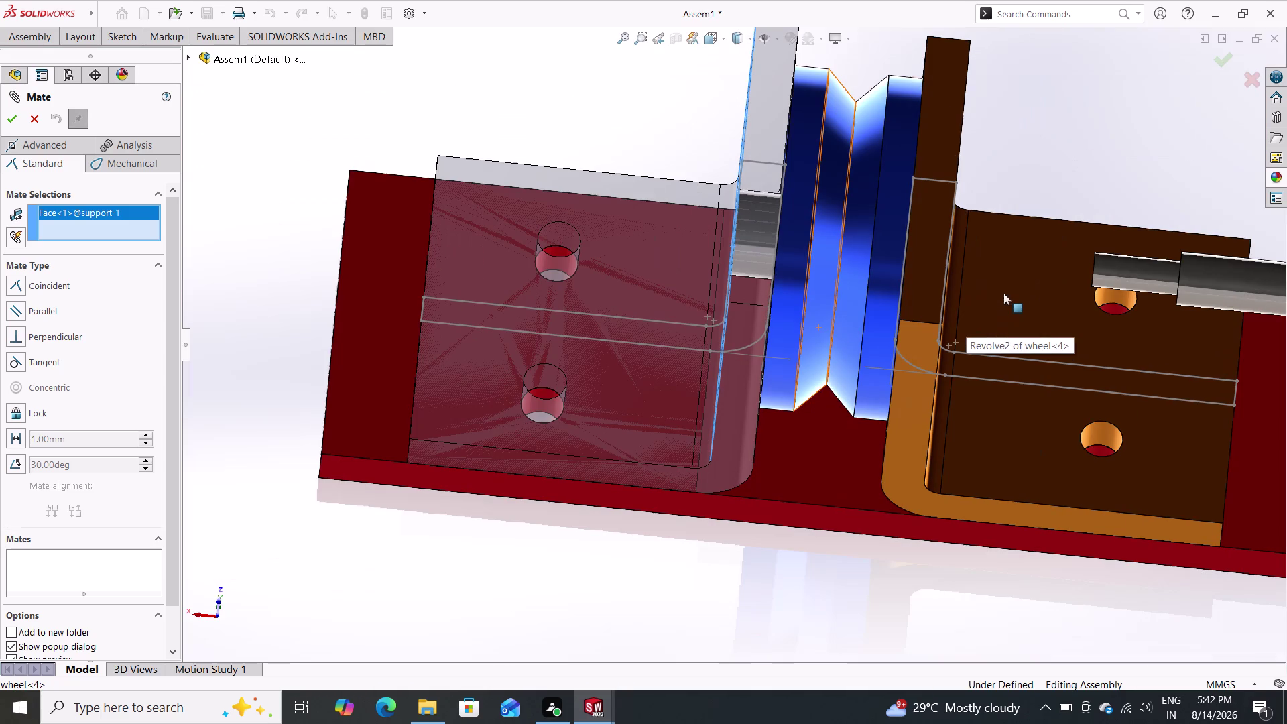
scroll(up, 3)
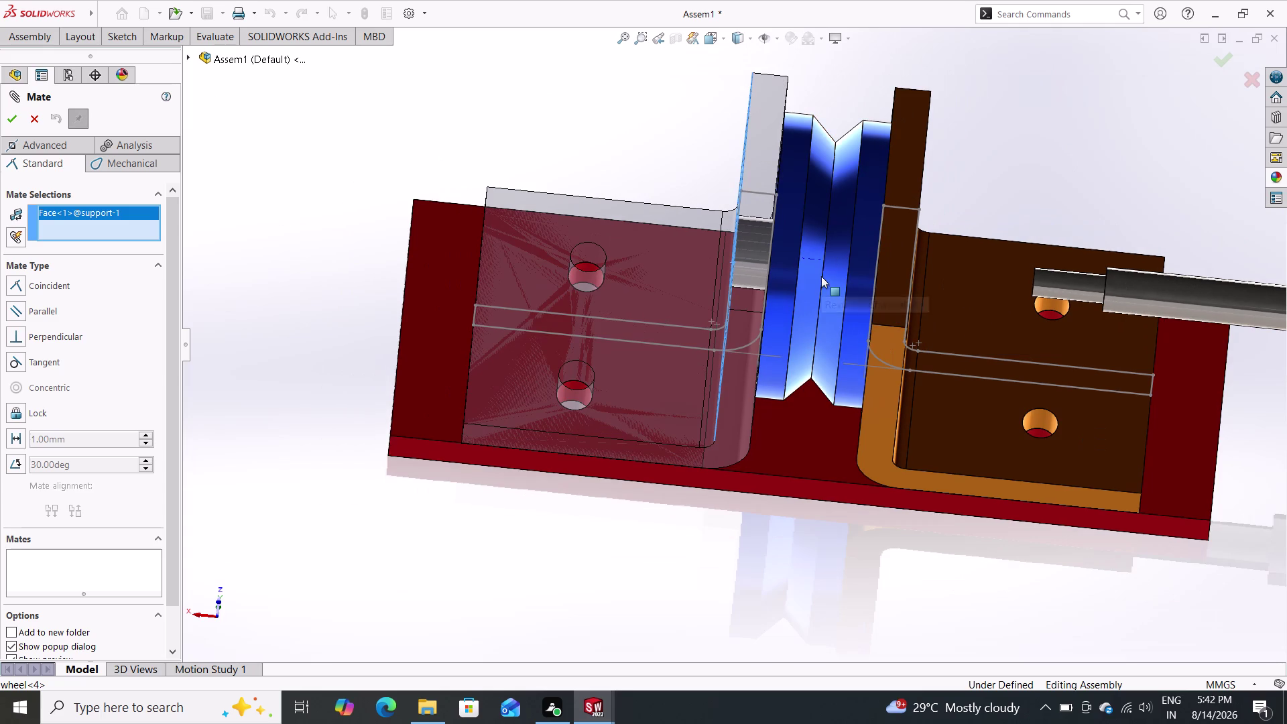
scroll(down, 3)
scroll(down, 3)
scroll(down, 3)
scroll(down, 3)
scroll(up, 3)
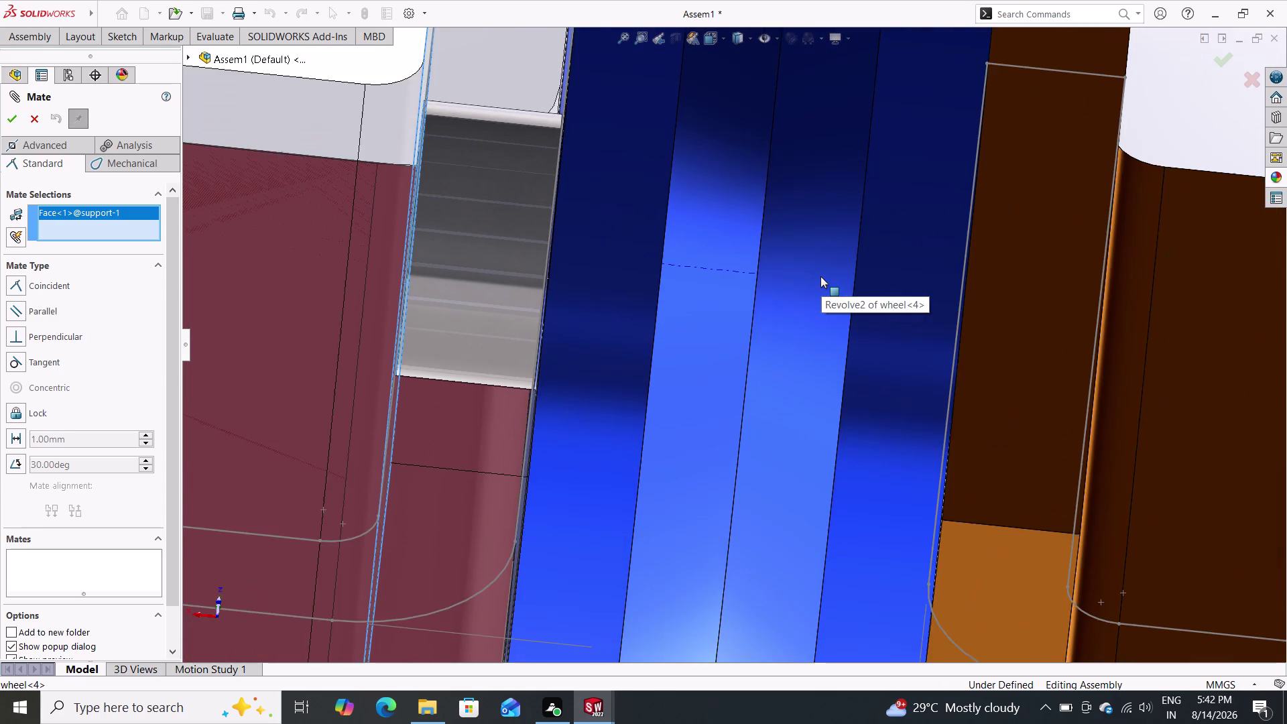
scroll(up, 3)
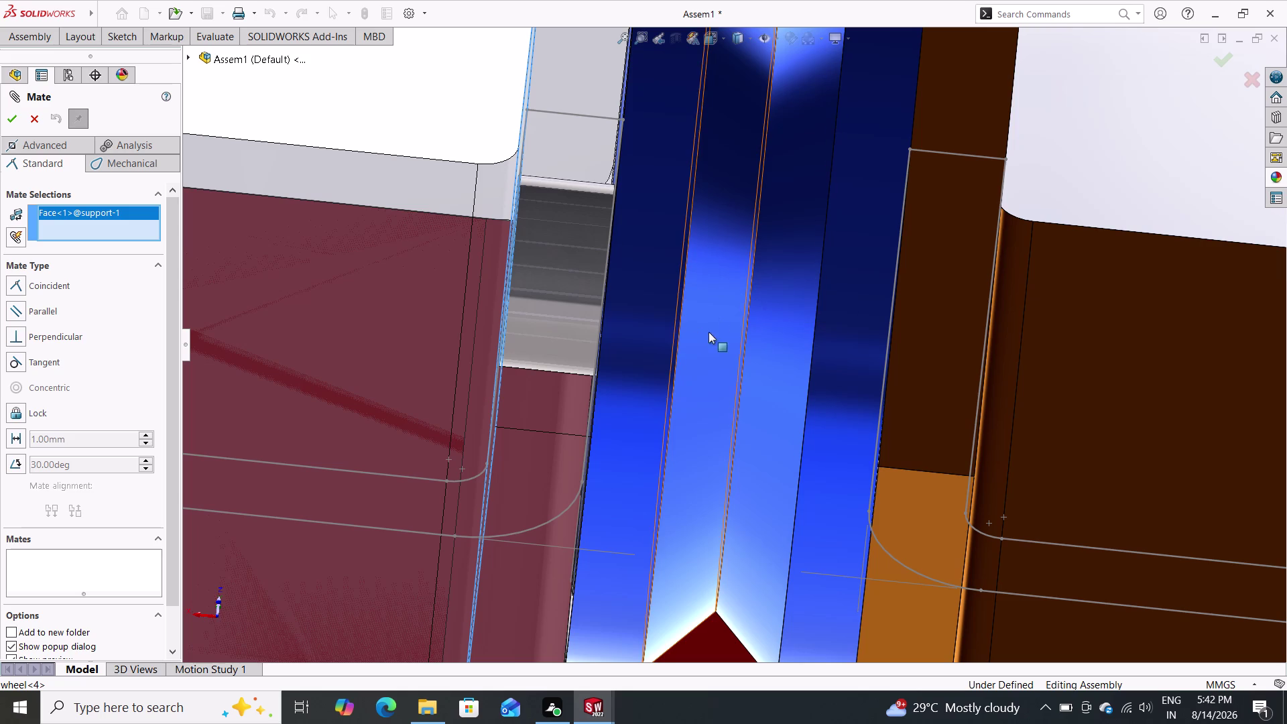
key(Escape)
key(Escape)
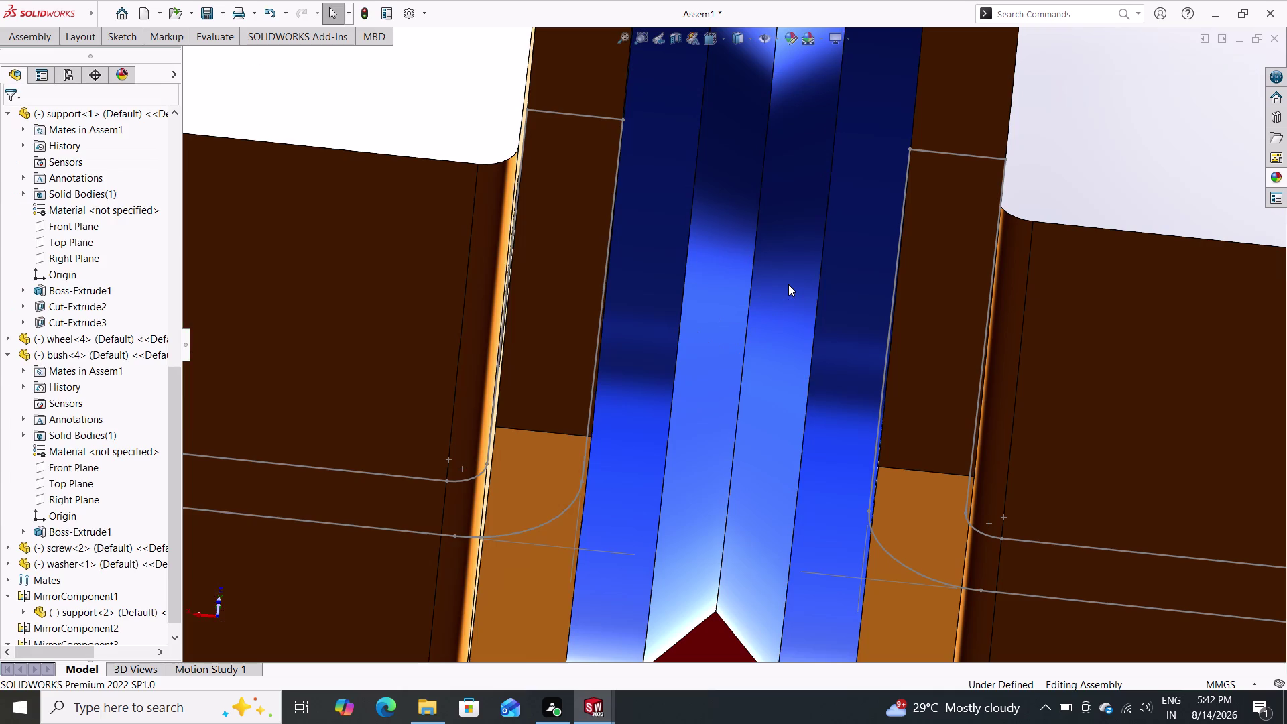
click(39, 40)
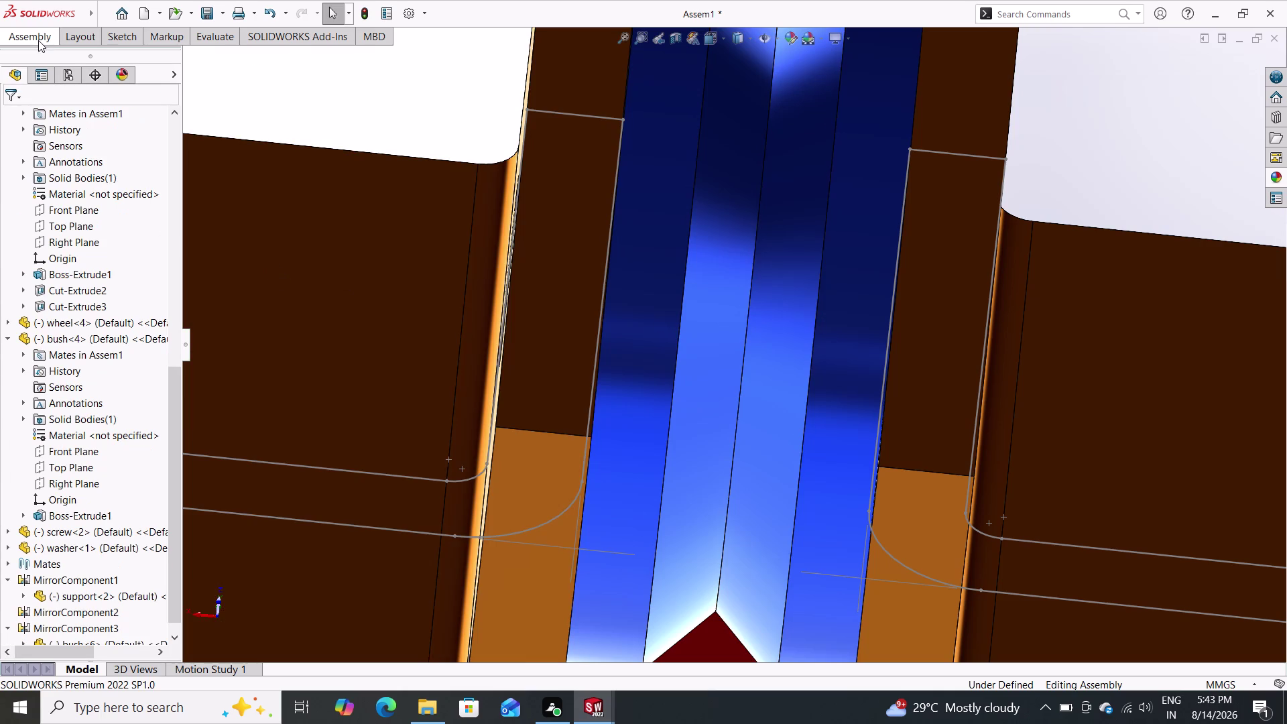
click(151, 75)
scroll(down, 3)
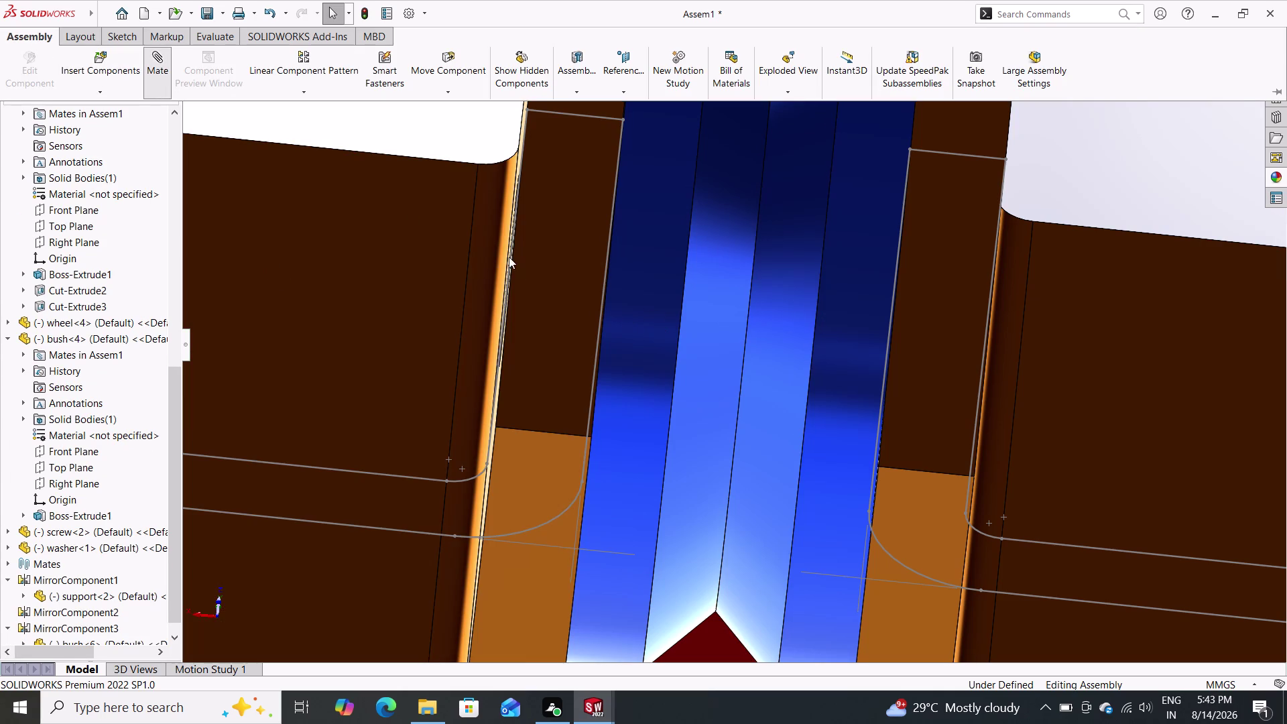
scroll(down, 3)
scroll(up, 3)
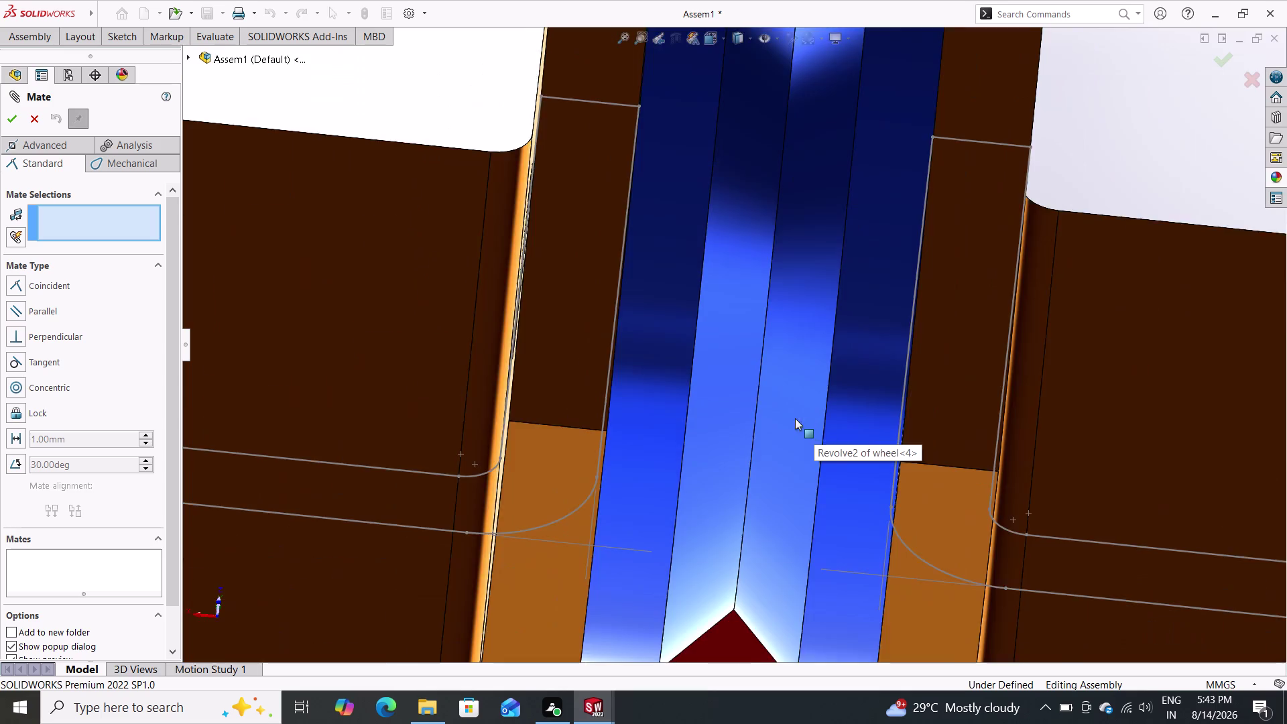
scroll(up, 3)
middle_drag(1005, 244, 965, 250)
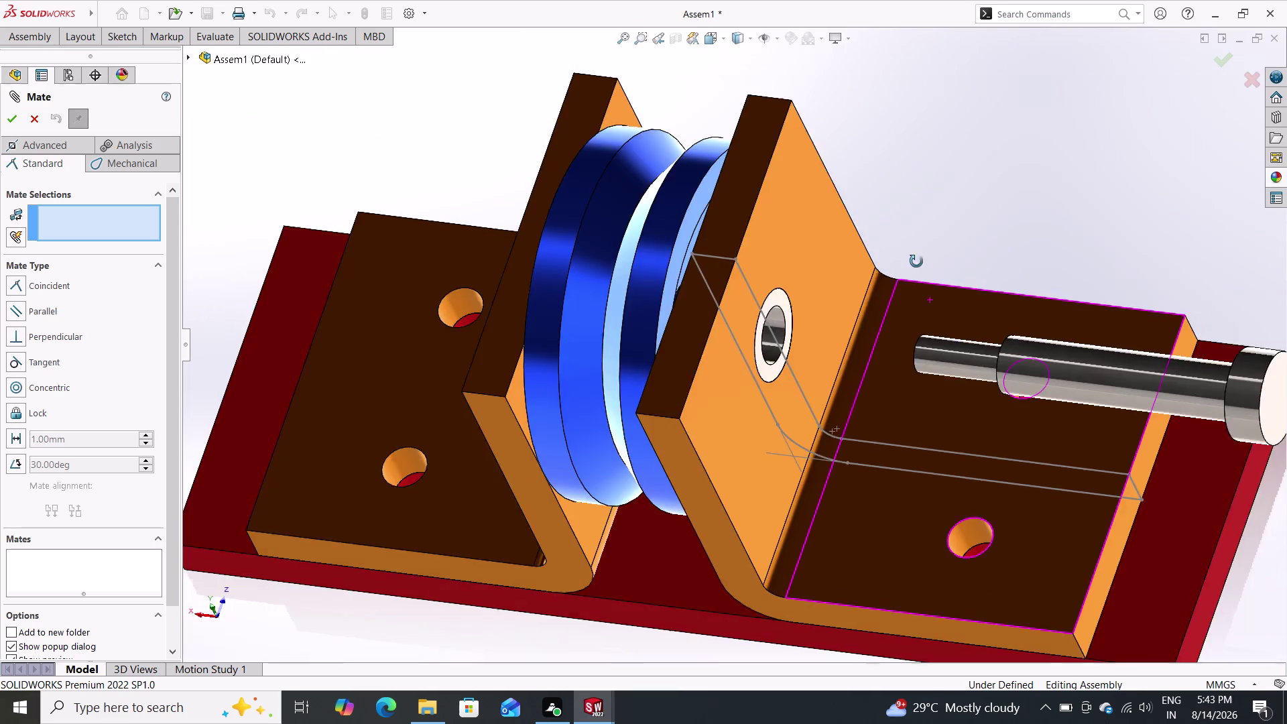
middle_drag(966, 250, 932, 252)
click(745, 253)
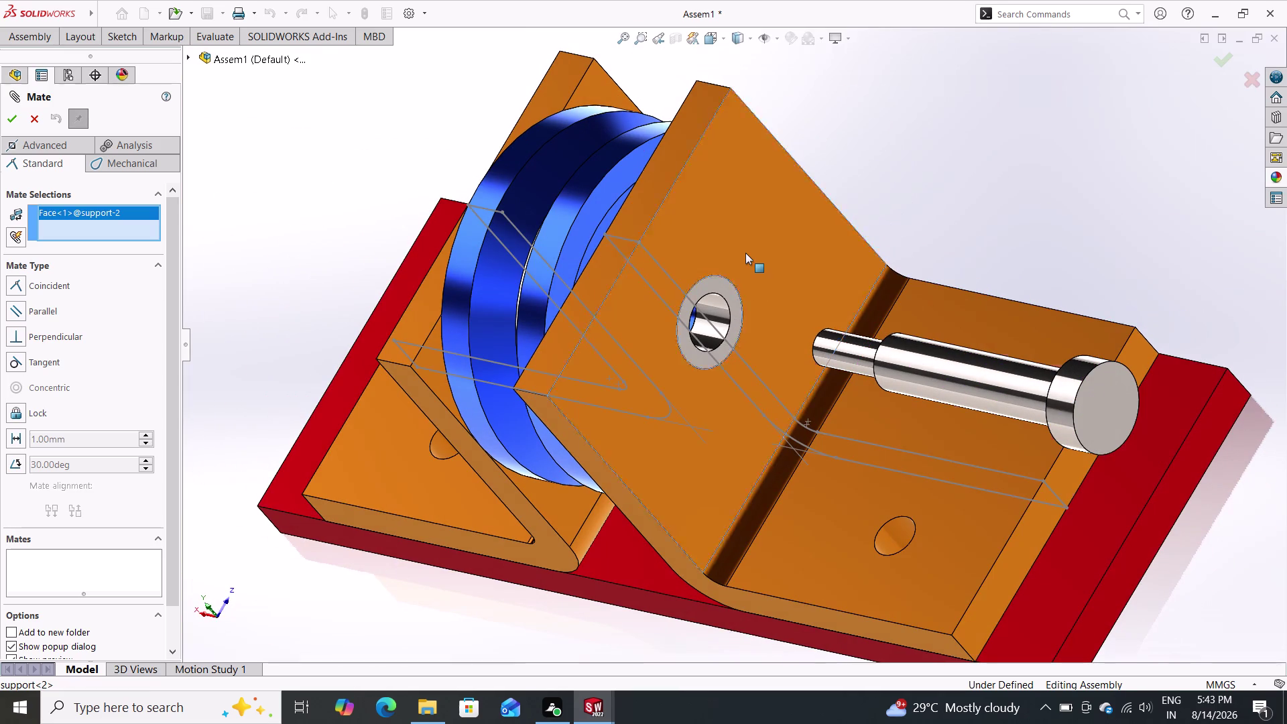
scroll(up, 3)
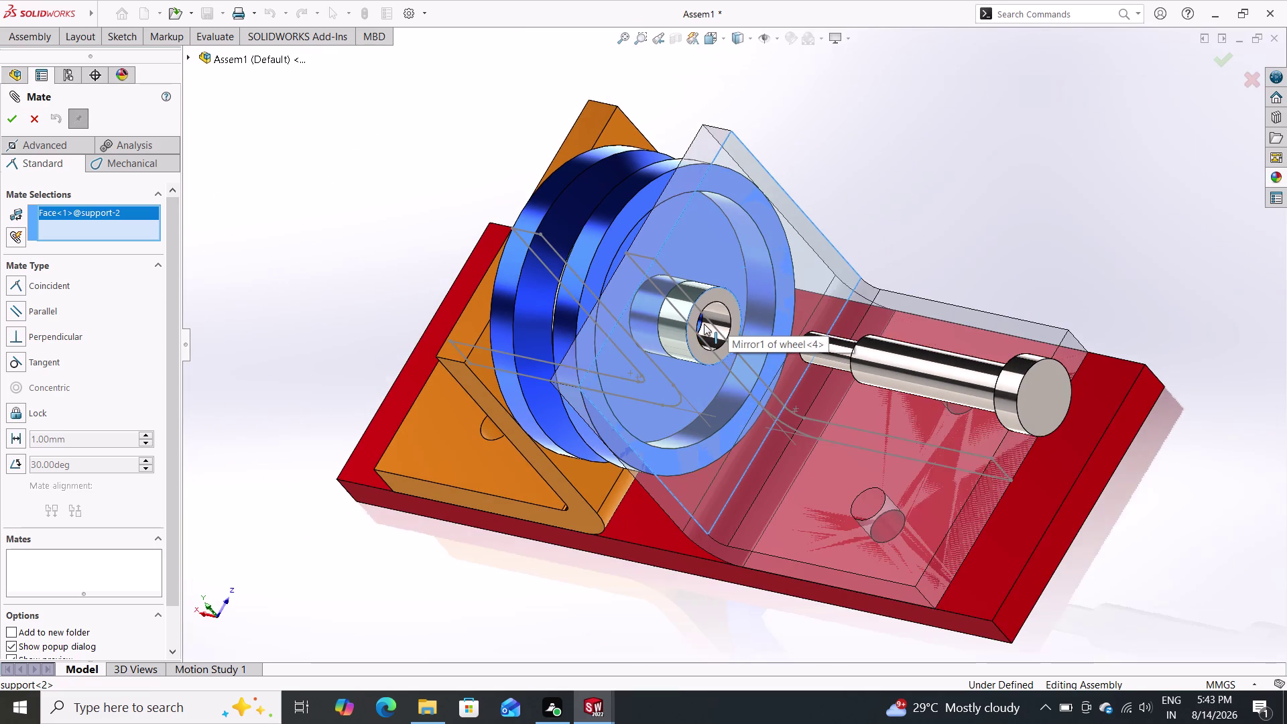
scroll(down, 3)
scroll(down, 3)
scroll(down, 3)
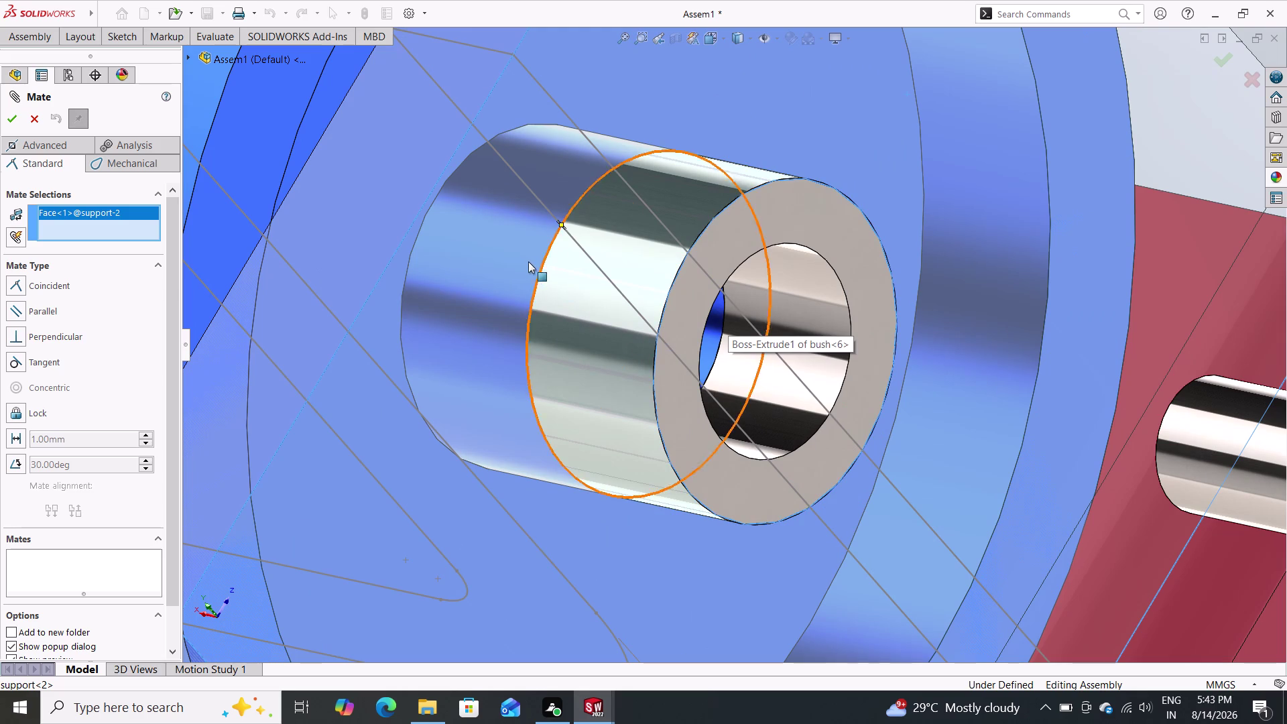
middle_drag(400, 381, 441, 442)
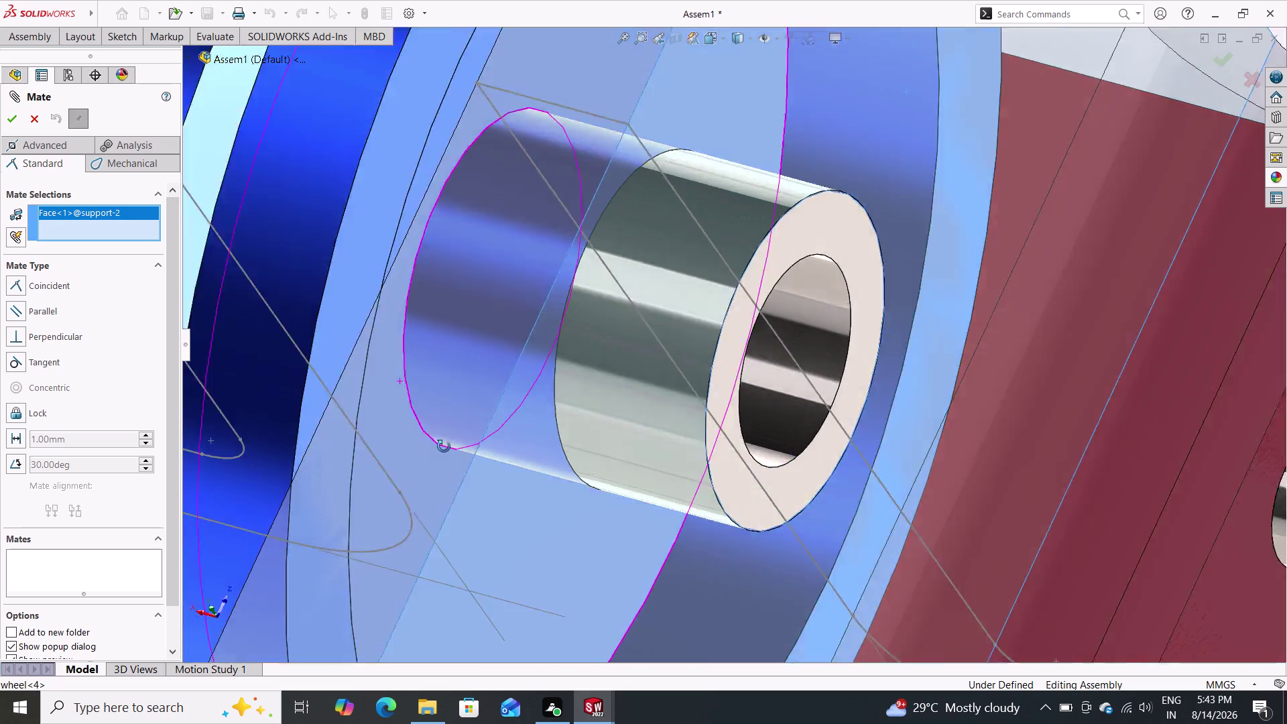
middle_drag(441, 442, 437, 557)
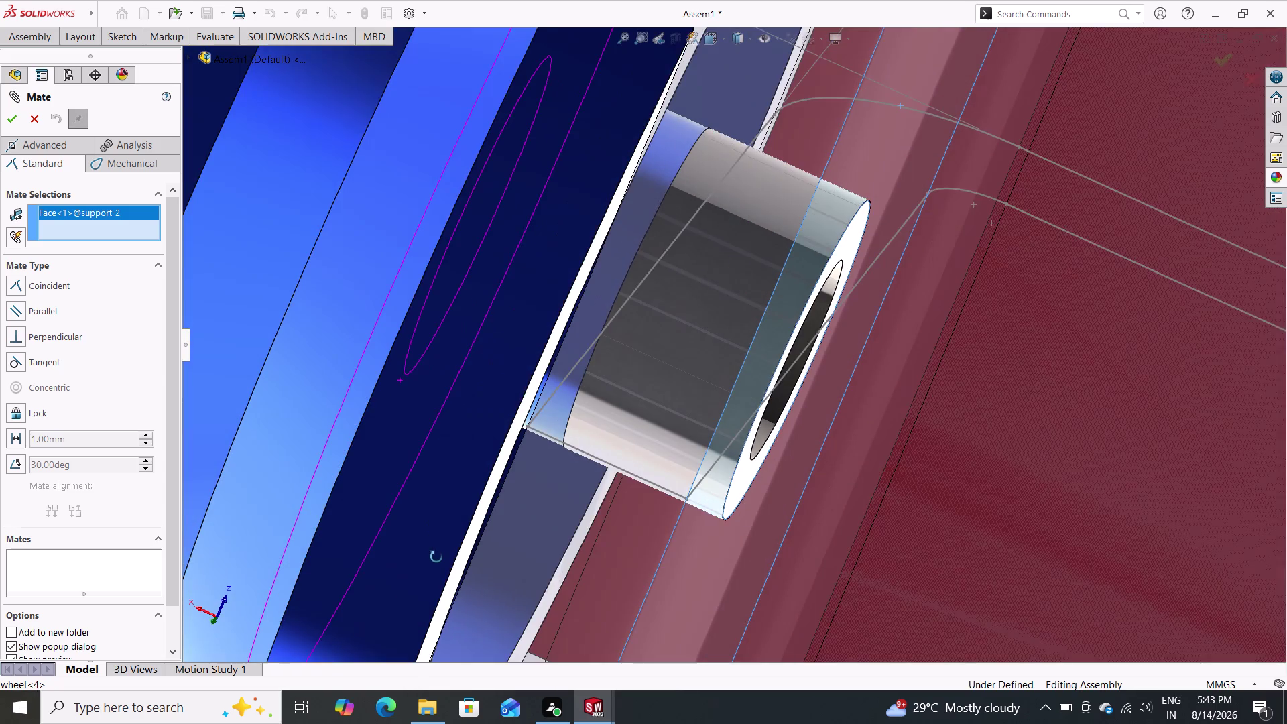
middle_drag(437, 557, 443, 527)
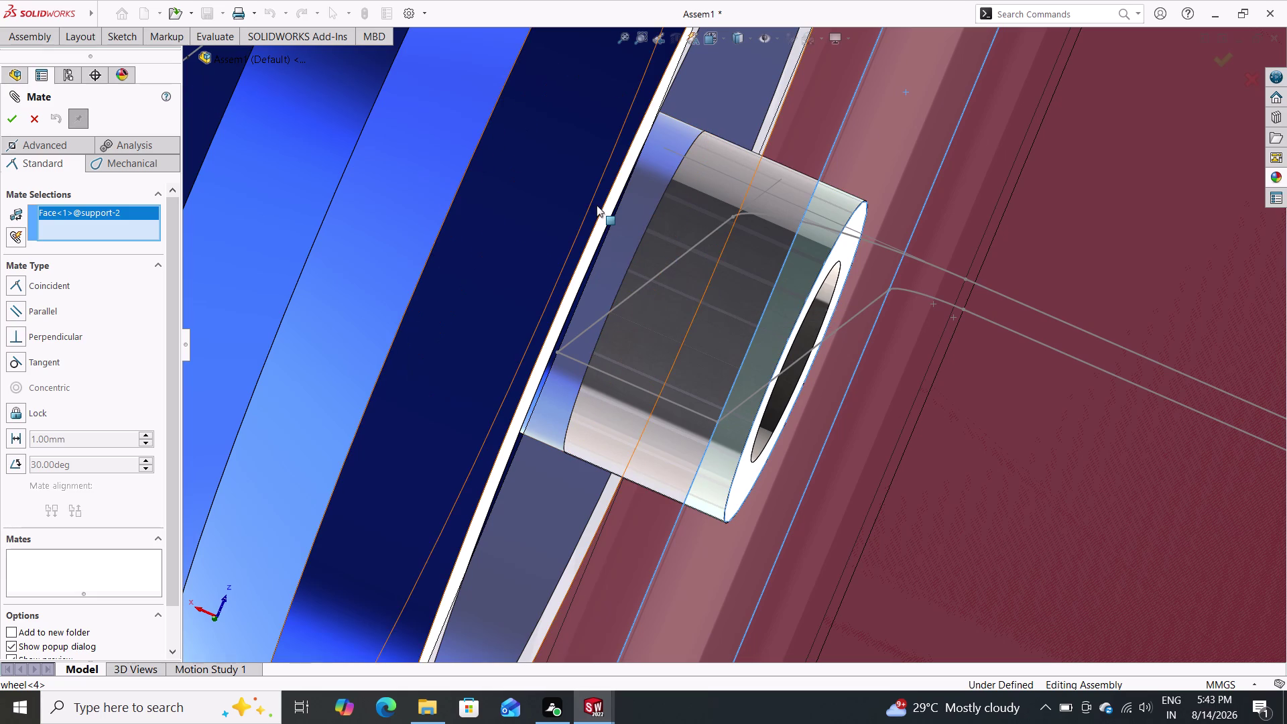
scroll(down, 3)
scroll(up, 3)
scroll(up, 3)
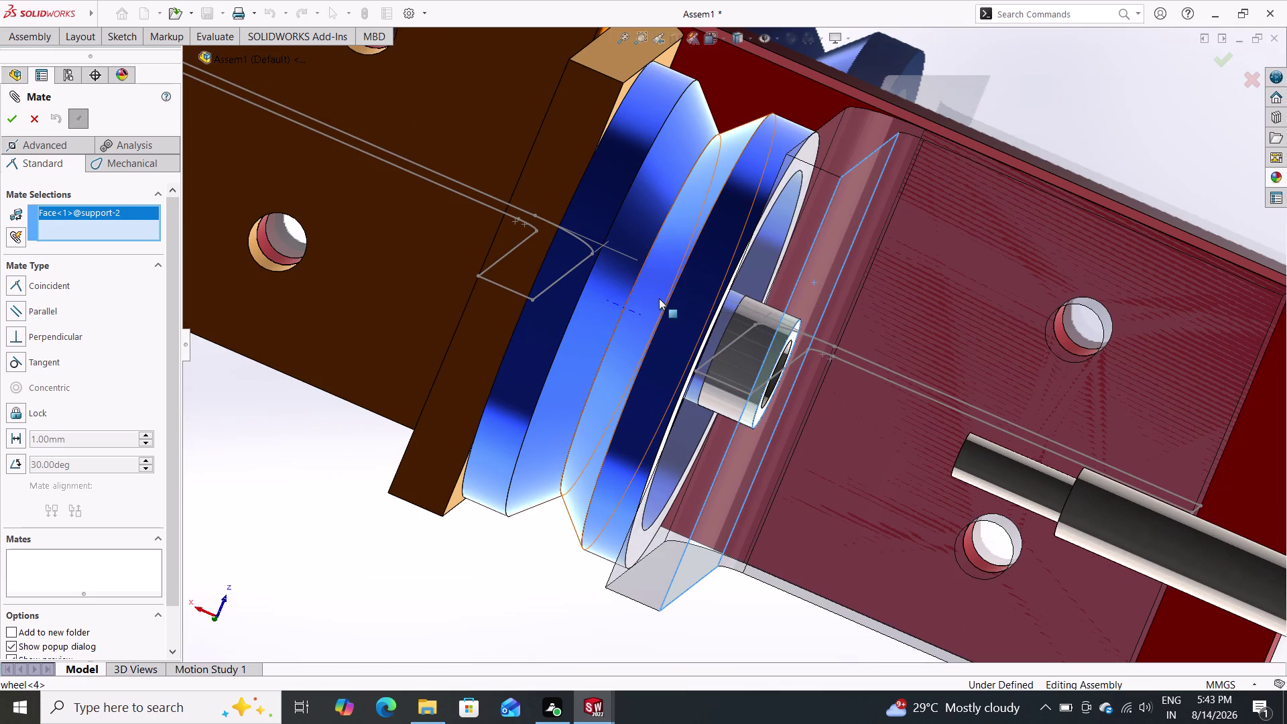
key(Escape)
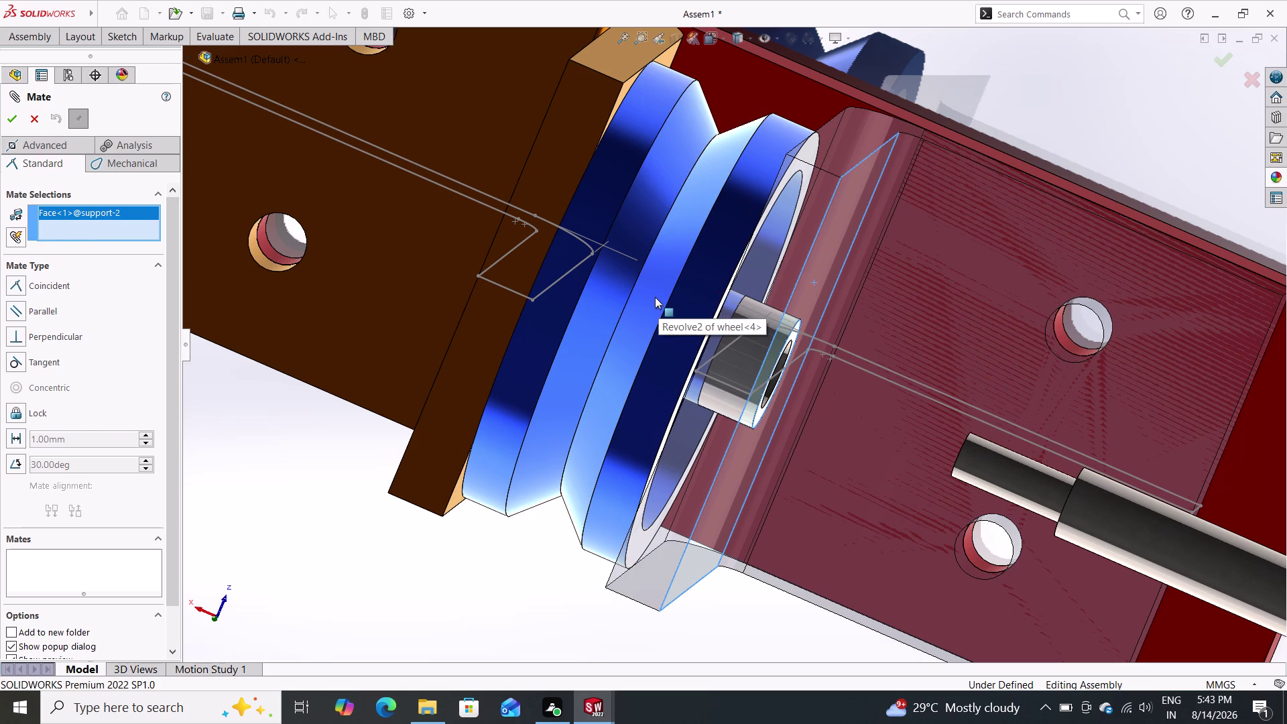
key(Escape)
key(ctrl+z)
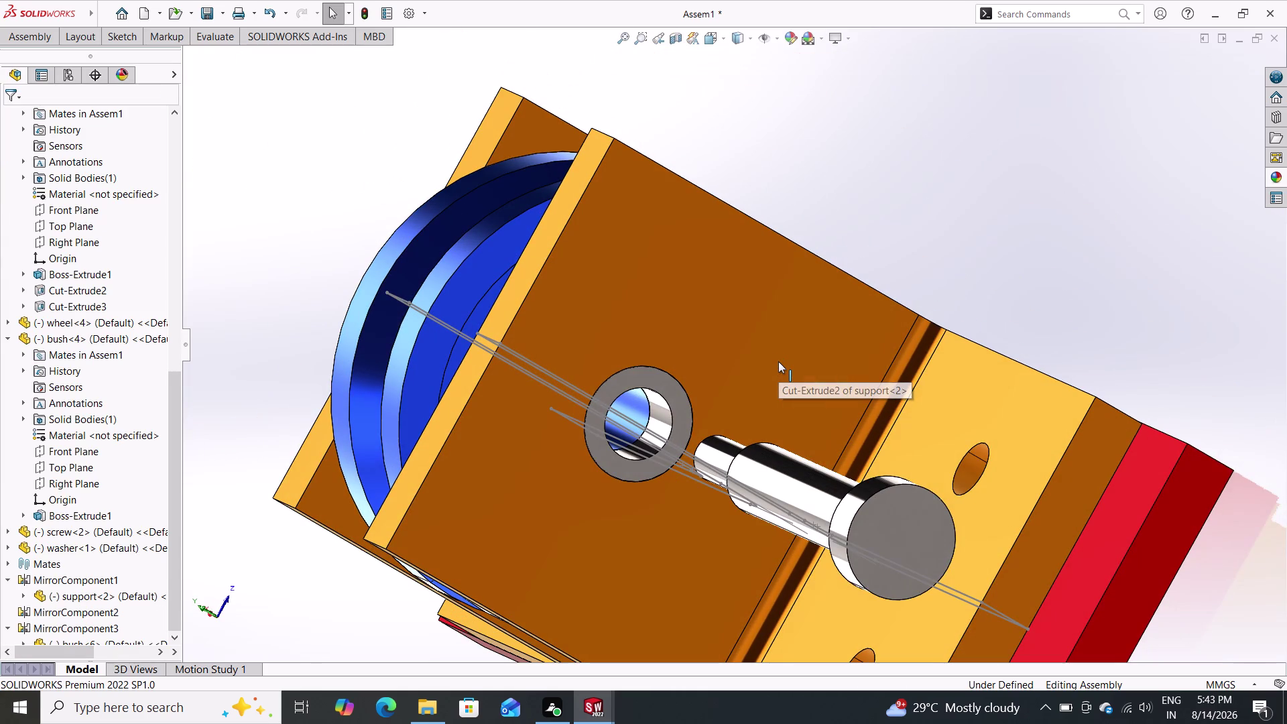
key(ctrl+z)
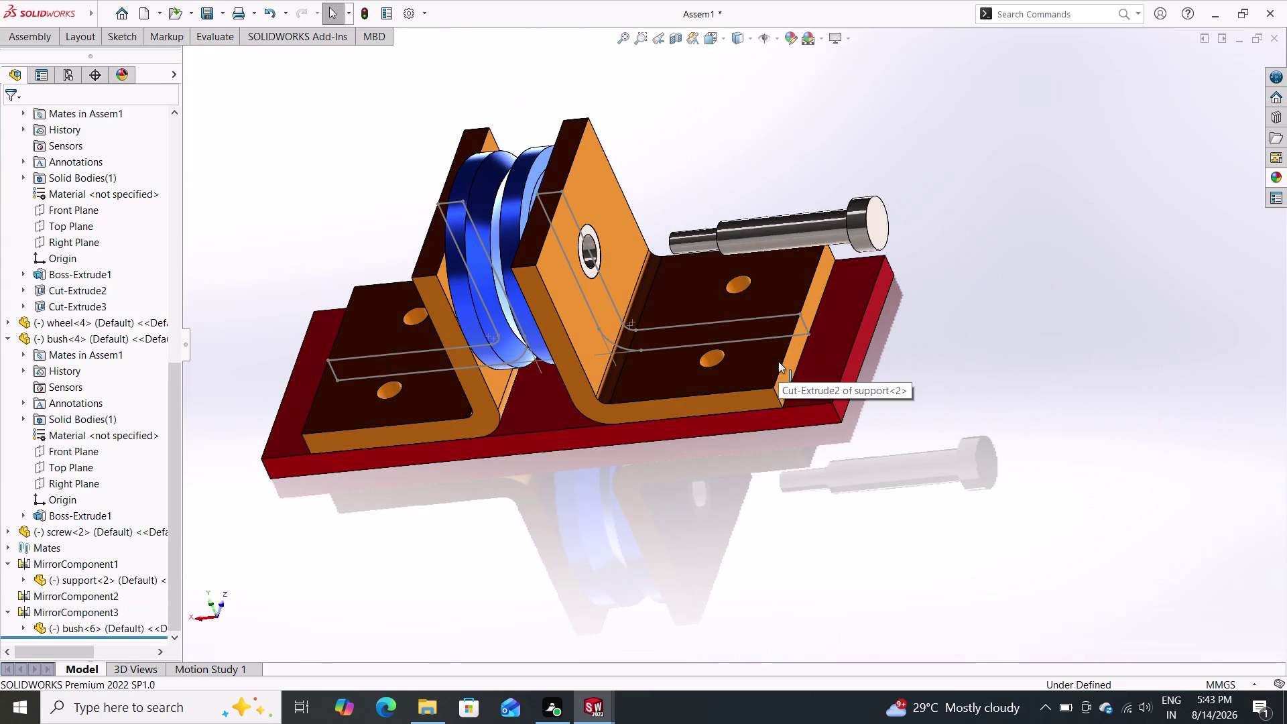
key(ctrl+z)
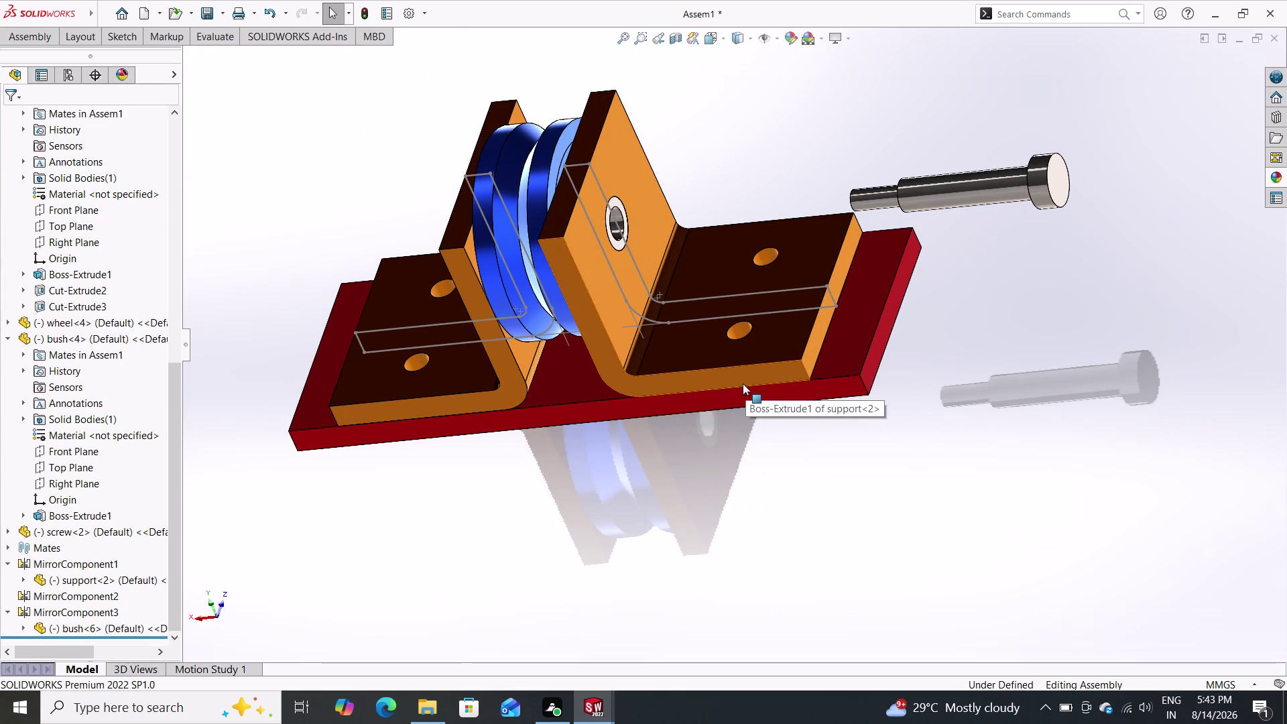
key(ctrl+z)
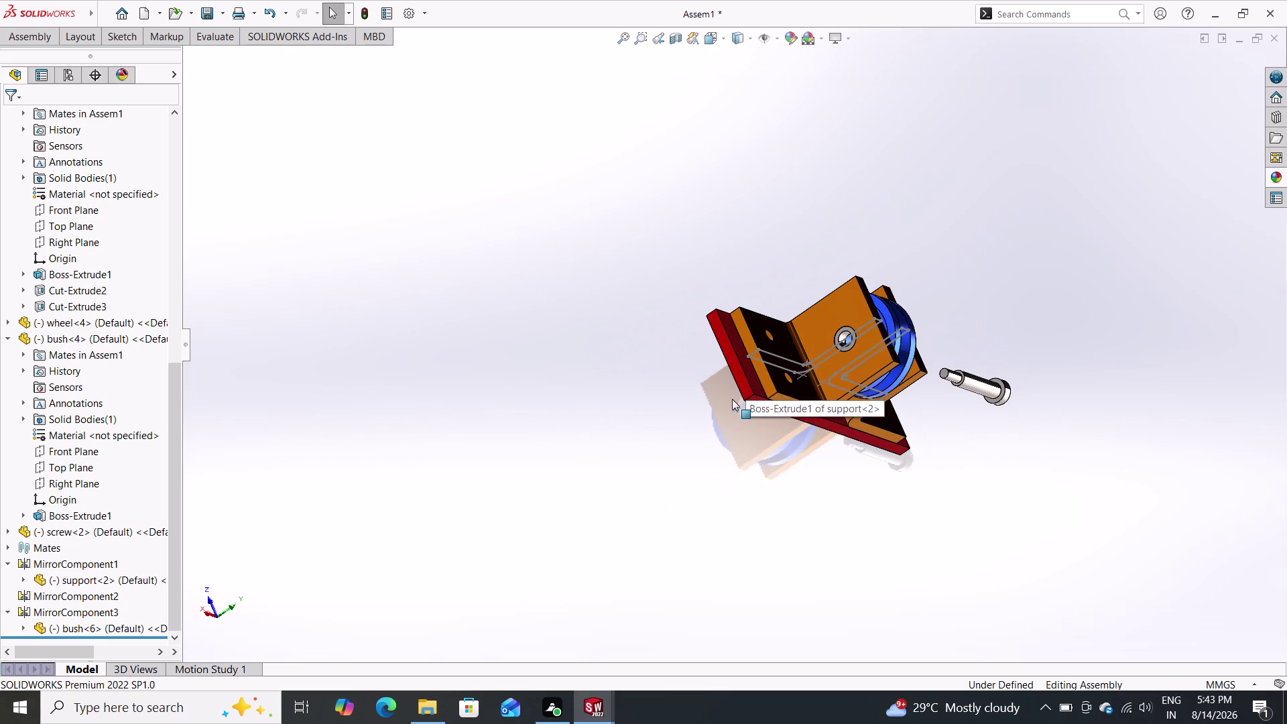
key(ctrl+z)
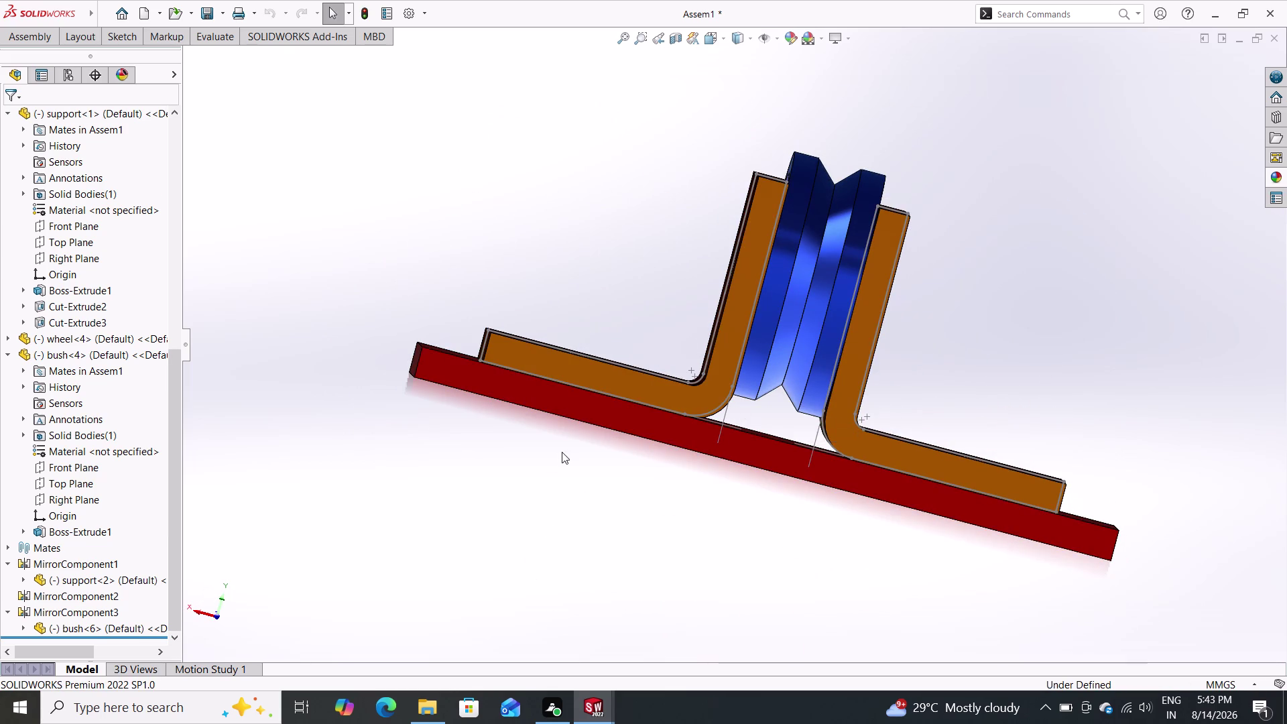
click(95, 635)
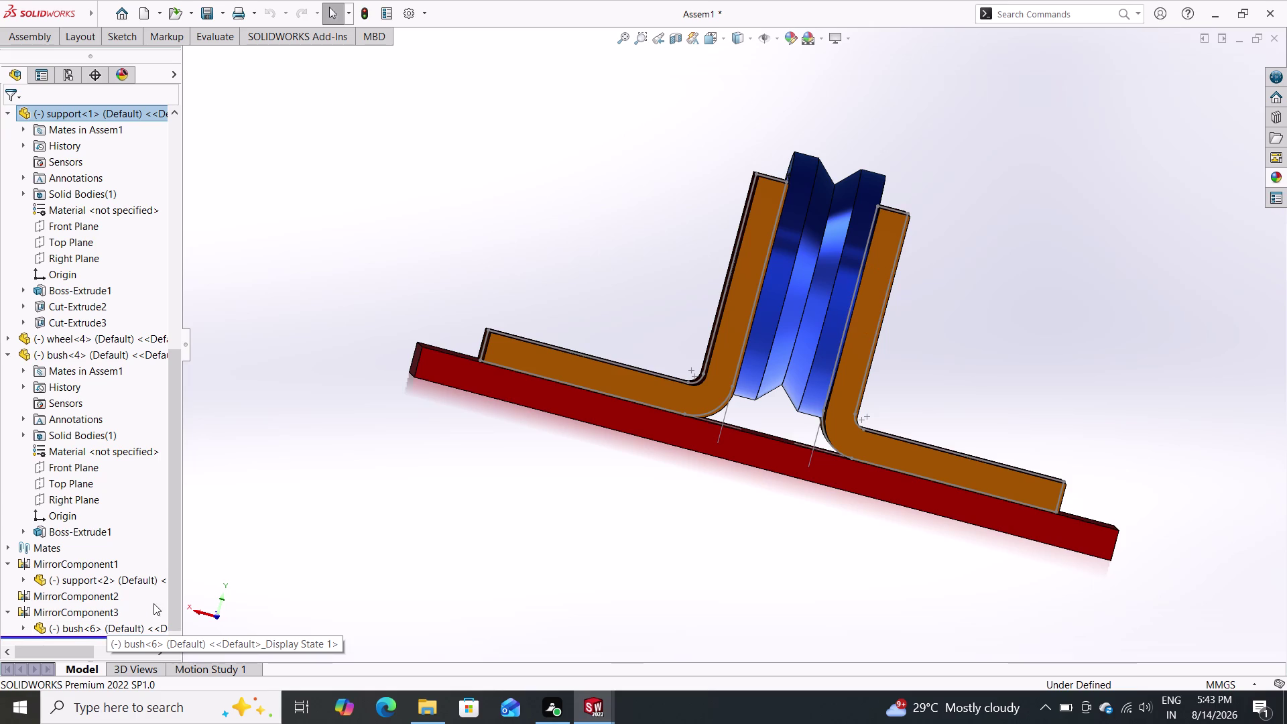
key(Escape)
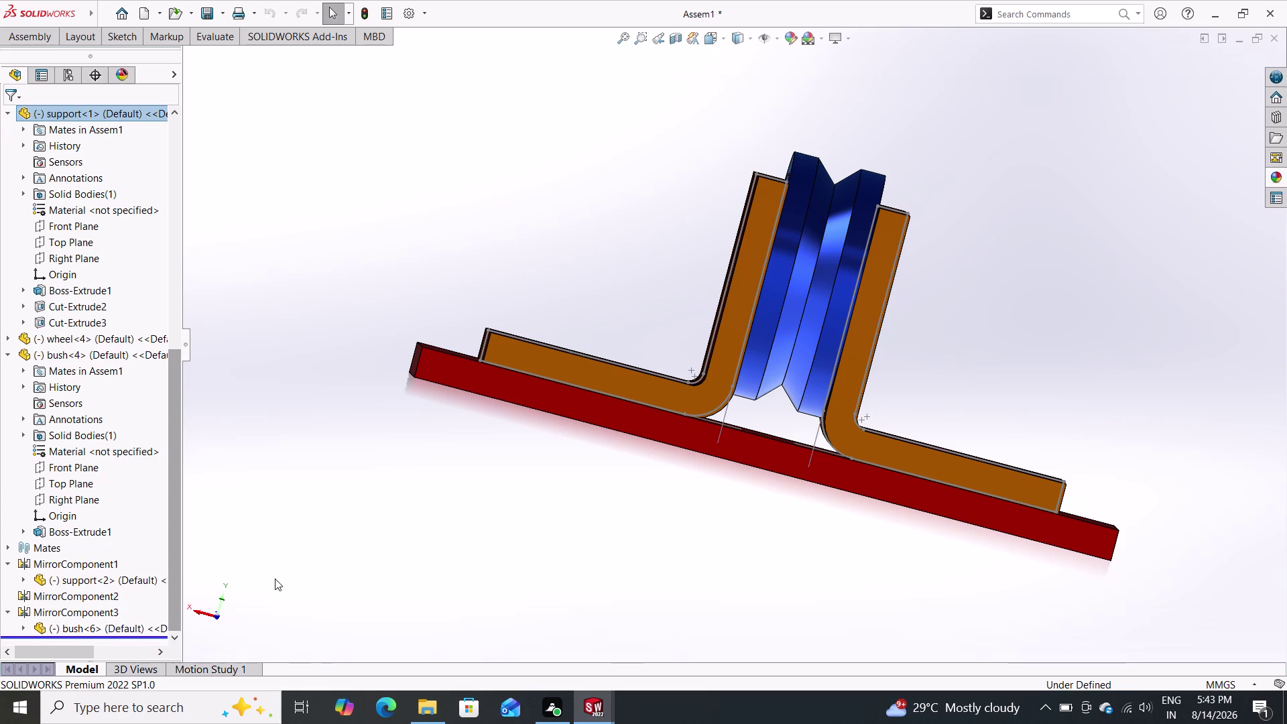
scroll(down, 3)
scroll(up, 3)
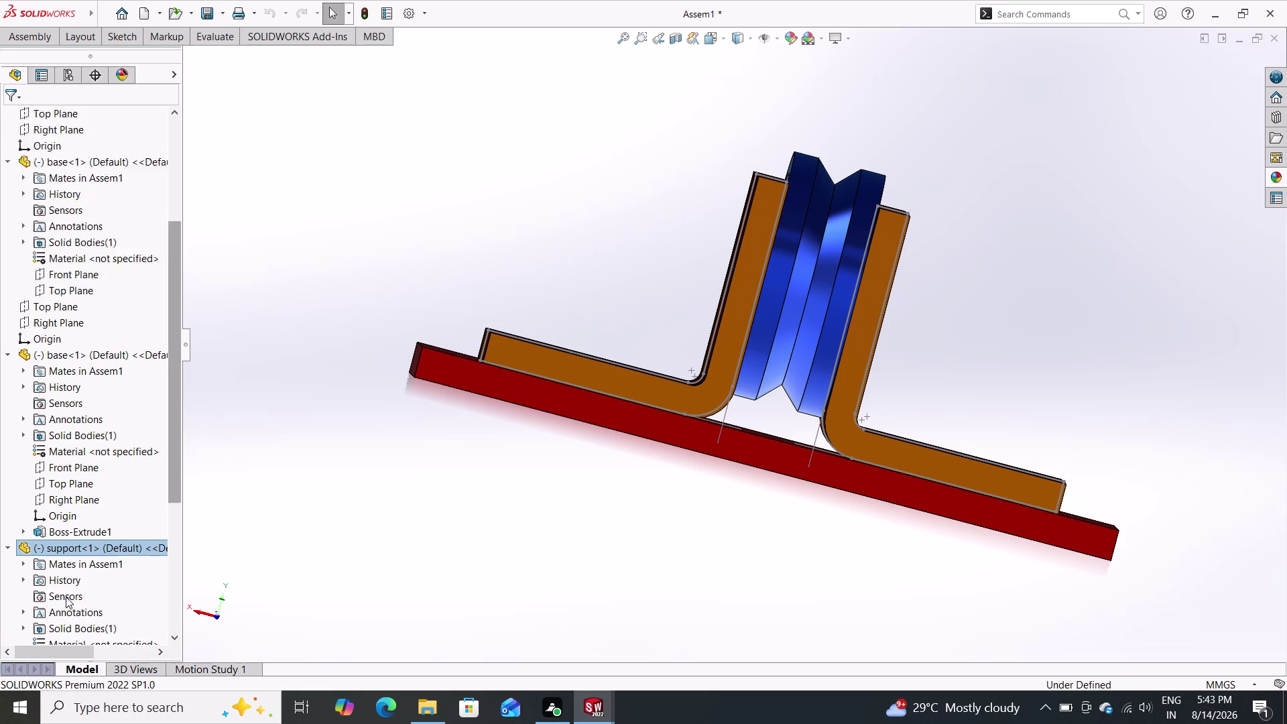
scroll(up, 3)
scroll(down, 3)
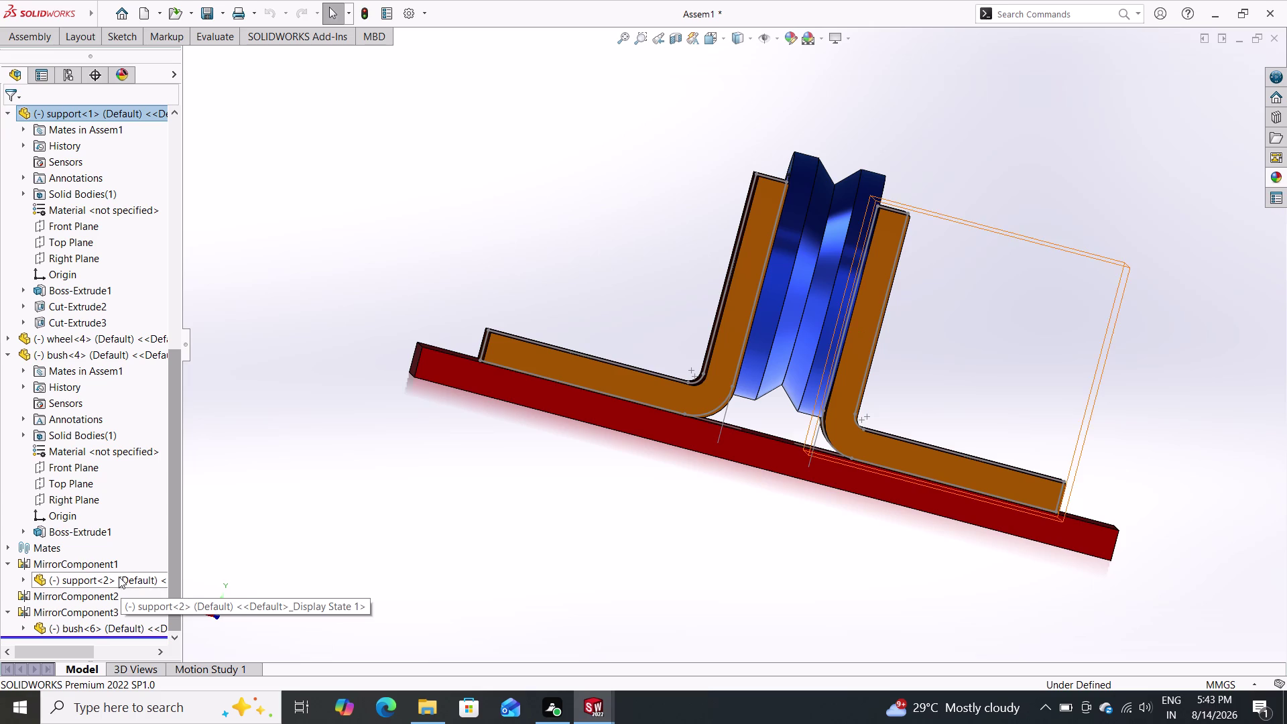
click(23, 35)
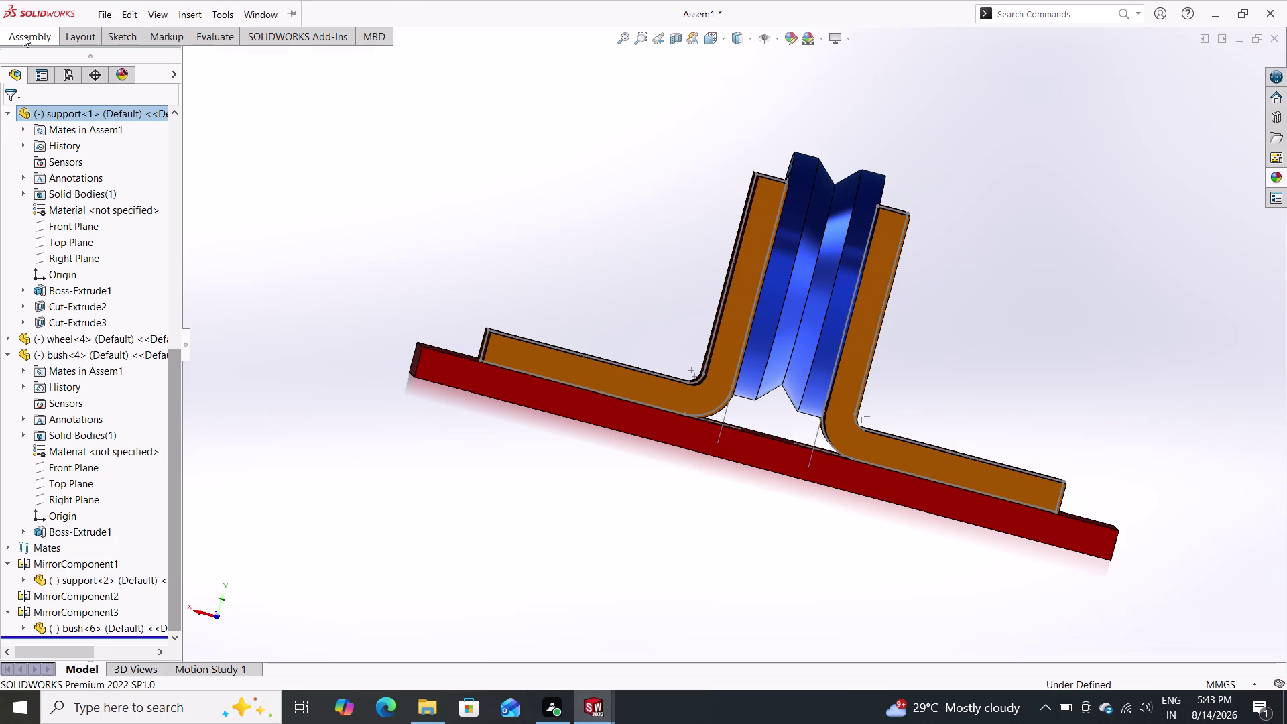
Start a mate and cancel it without adding anything.
click(151, 66)
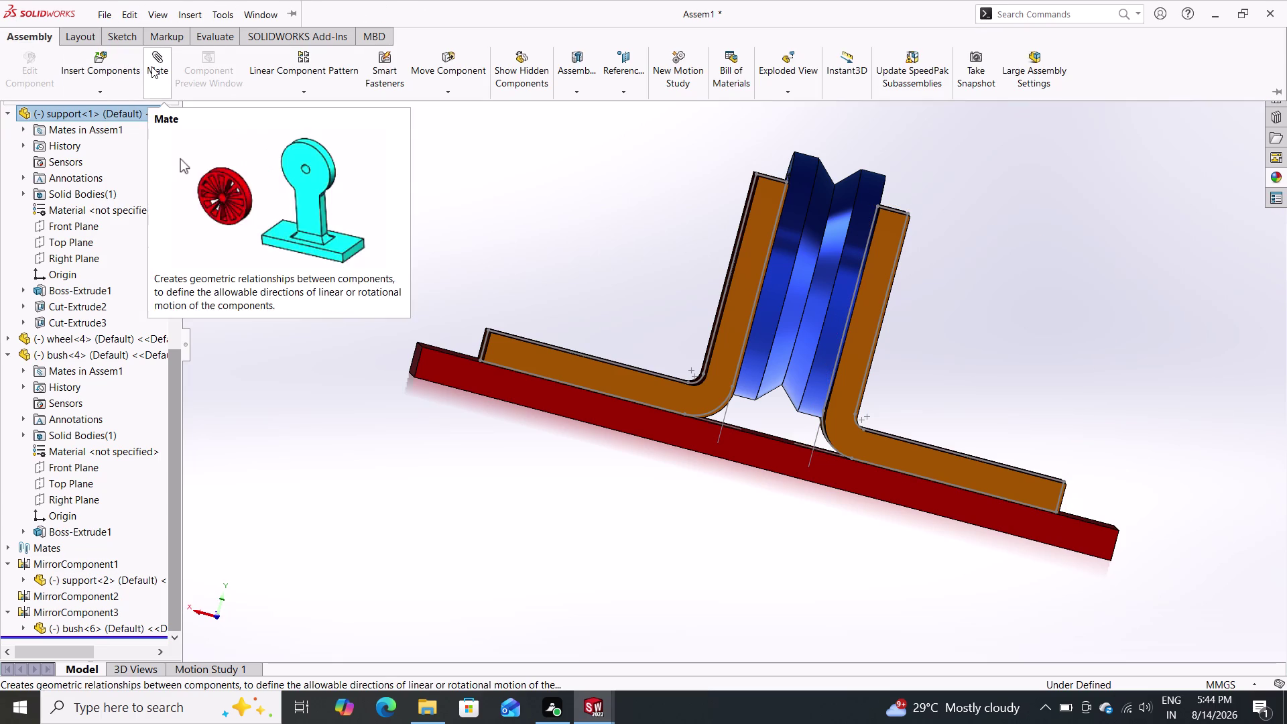
click(127, 53)
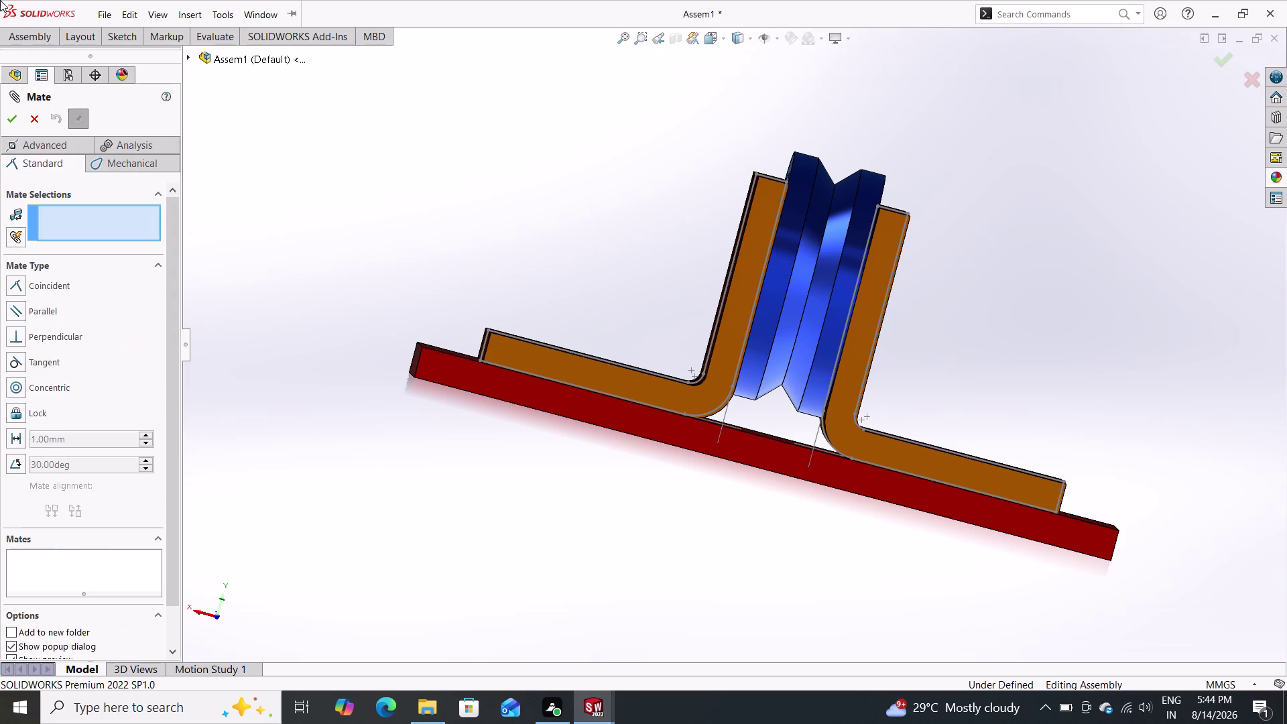
click(34, 119)
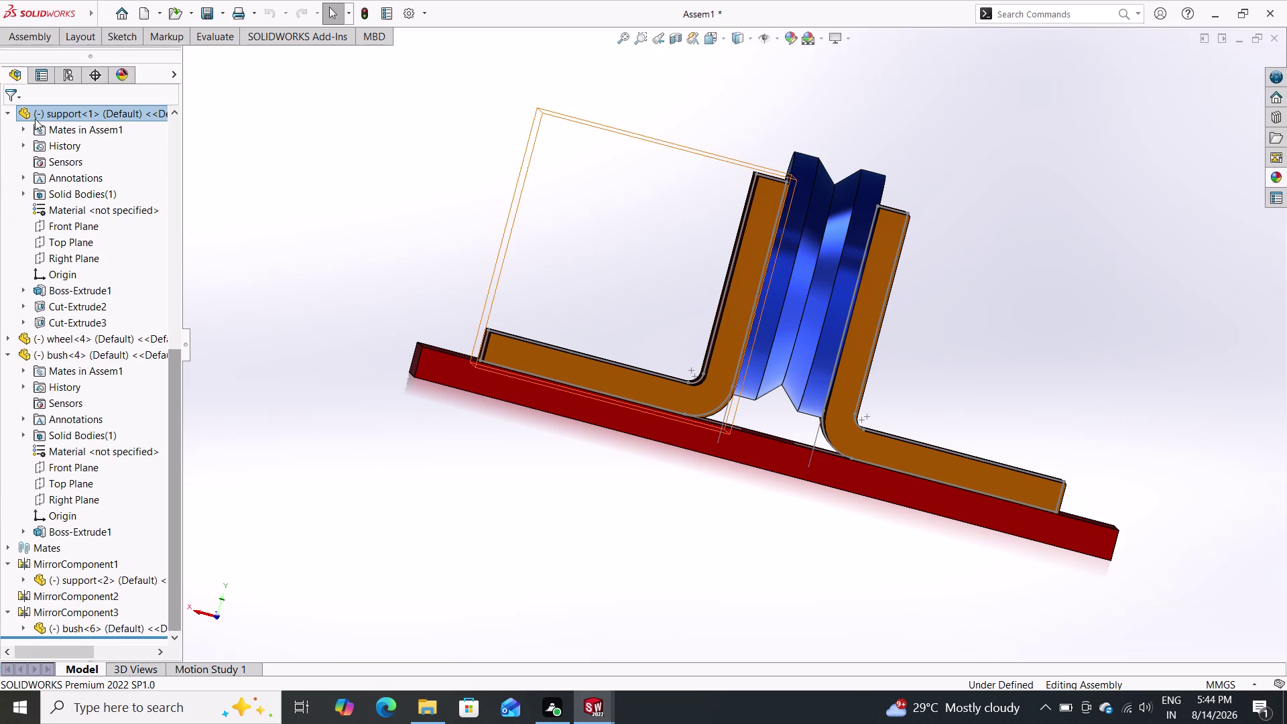
click(27, 37)
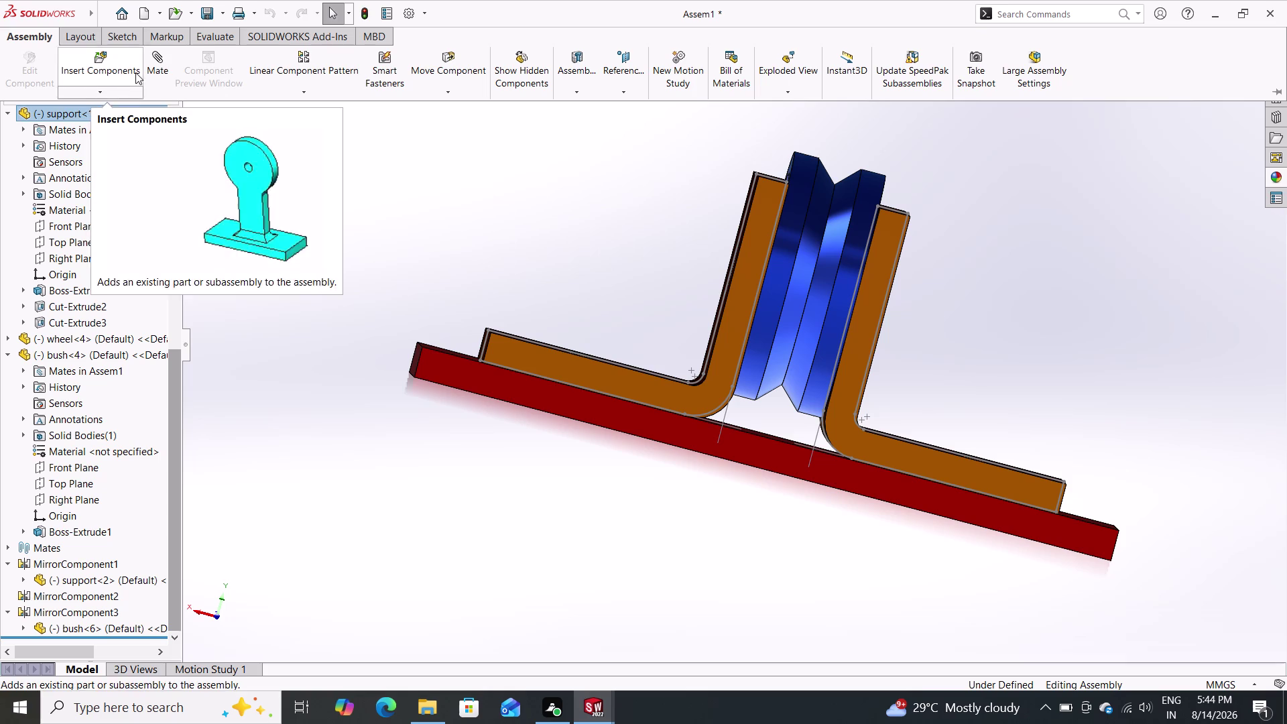
Insert the washer from Open documents, rotated 90°, below the base.
click(90, 57)
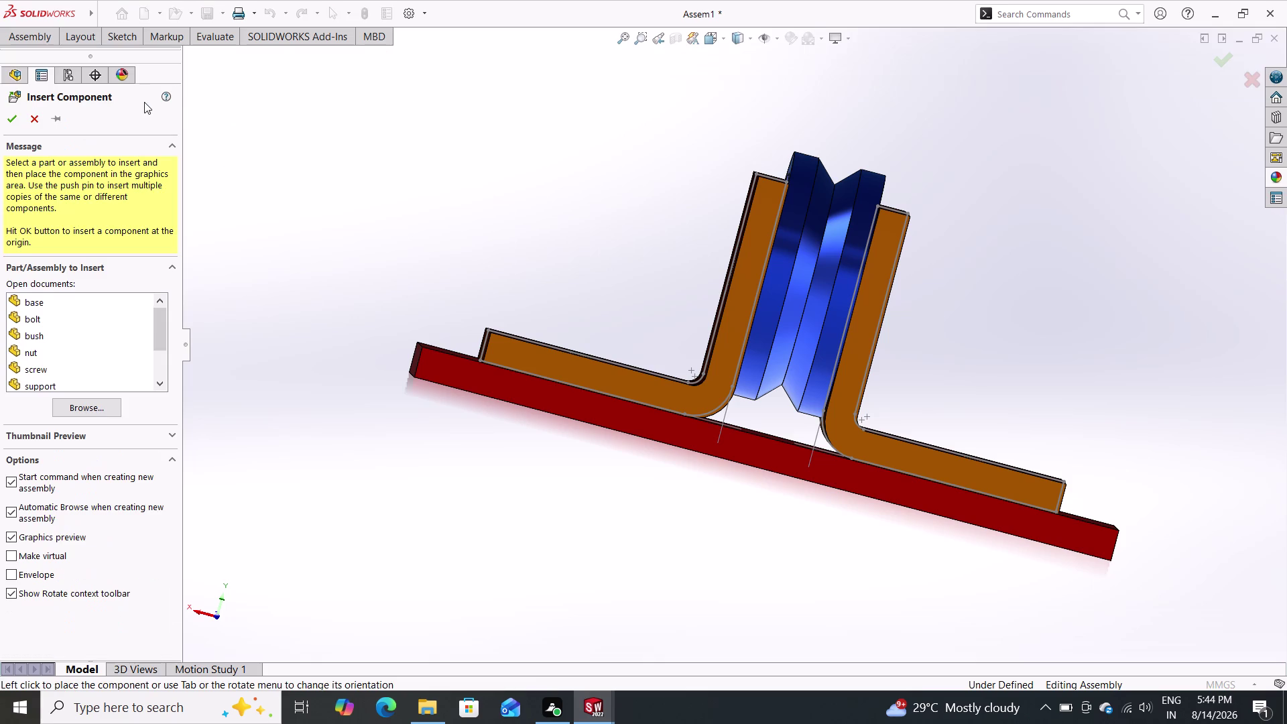
scroll(down, 3)
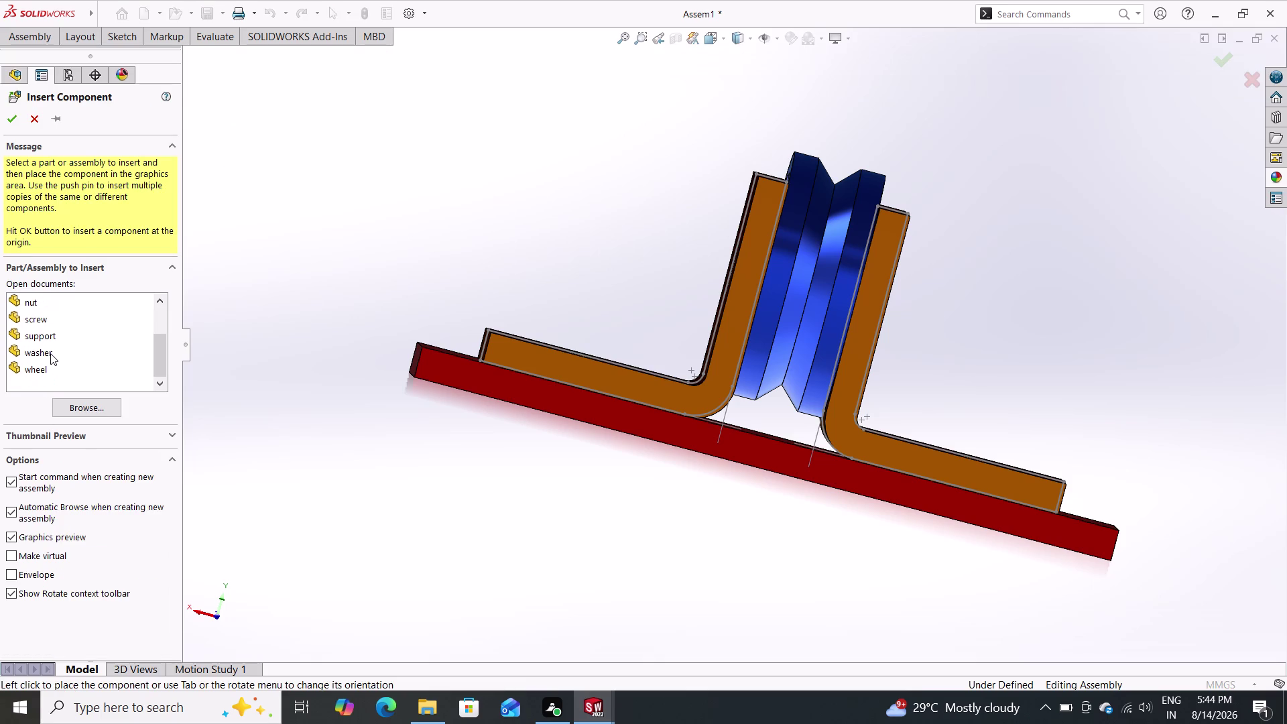
click(49, 353)
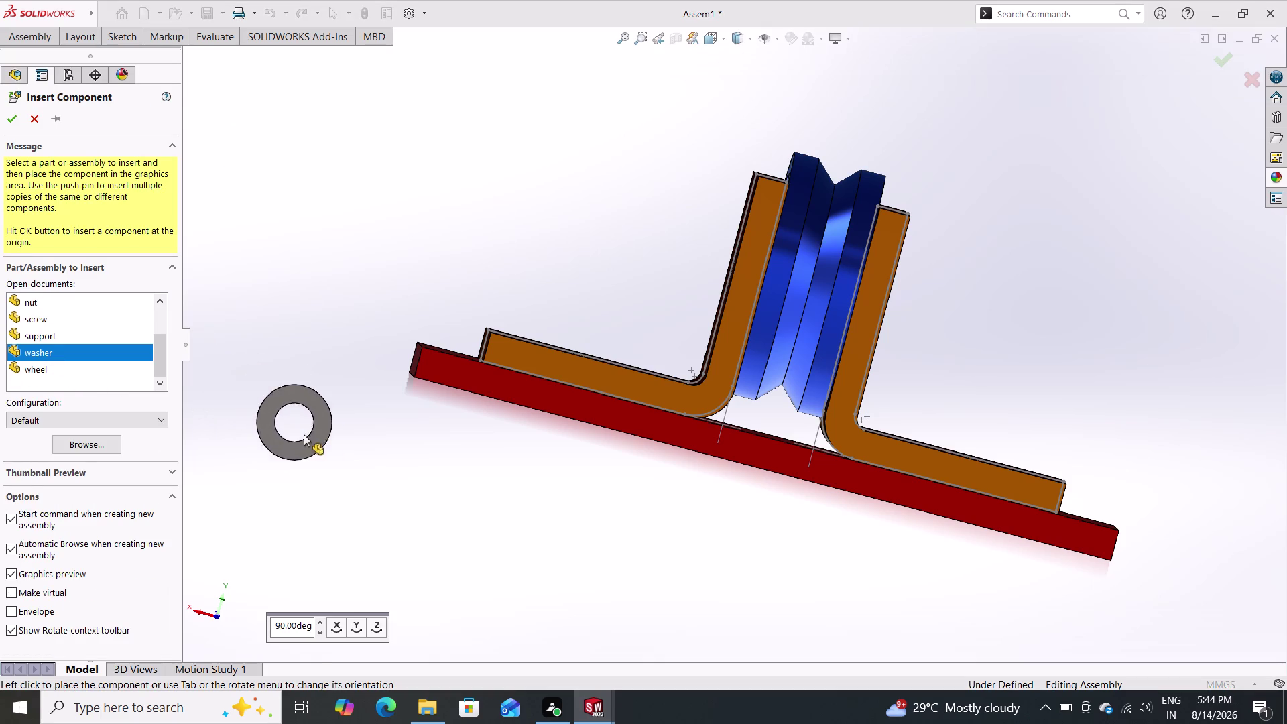
click(333, 626)
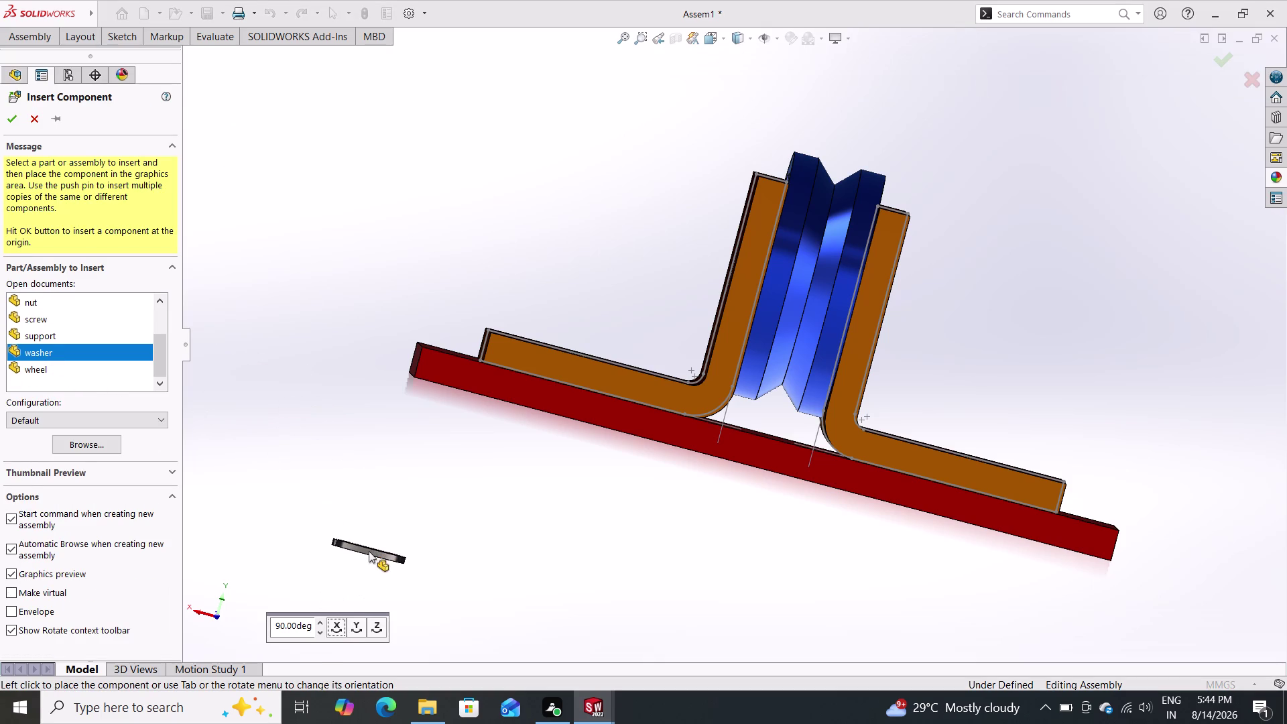
click(368, 551)
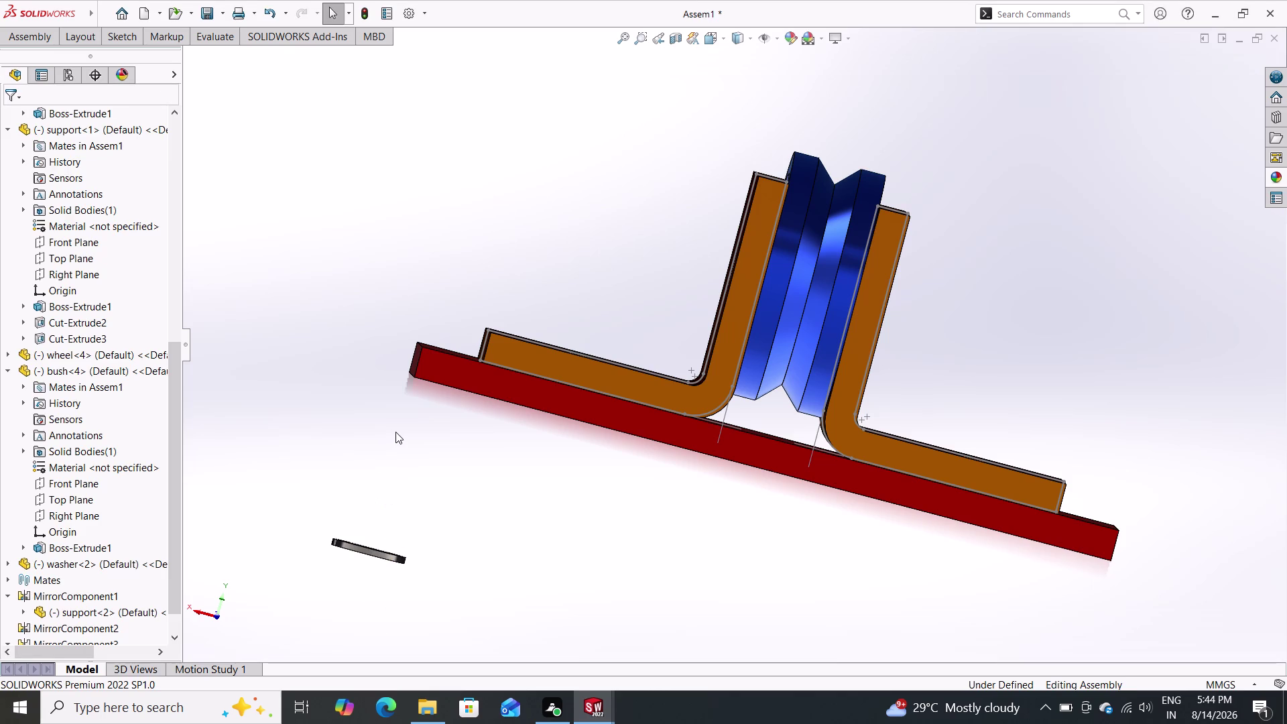
click(28, 31)
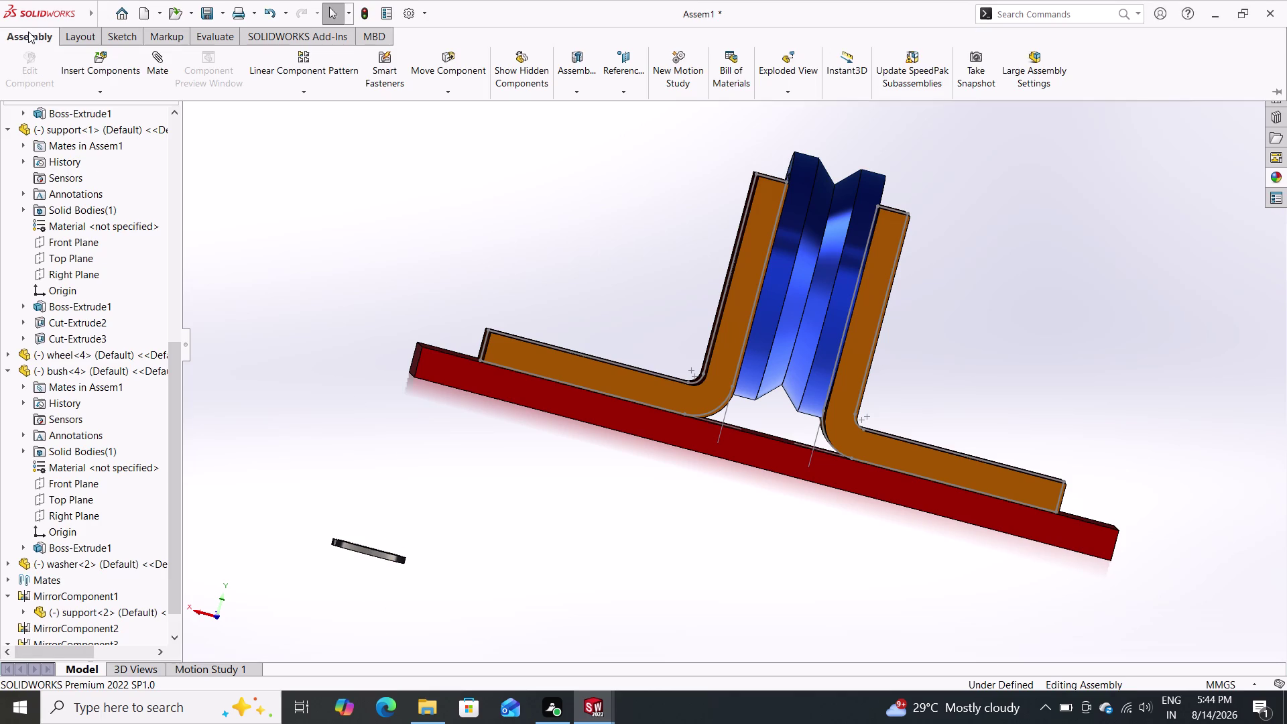
Start a mate and select the new washer's flat face.
double_click(167, 68)
scroll(up, 3)
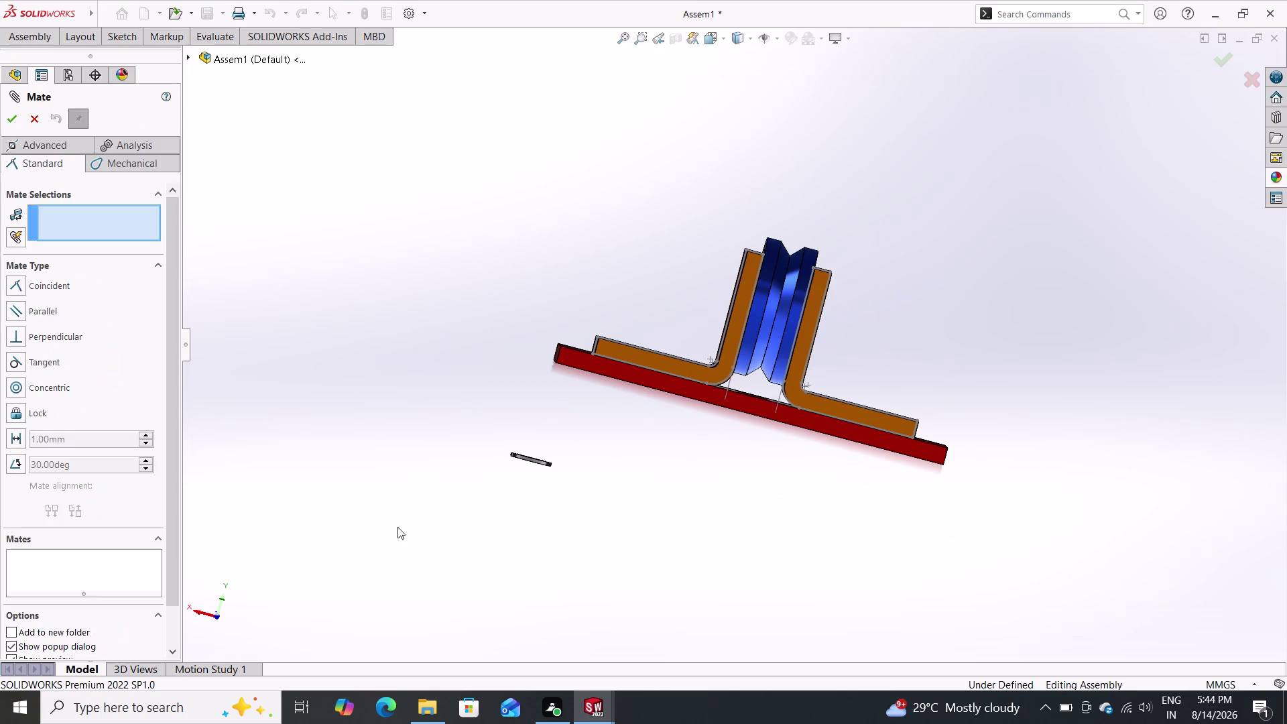
scroll(down, 3)
scroll(down, 3)
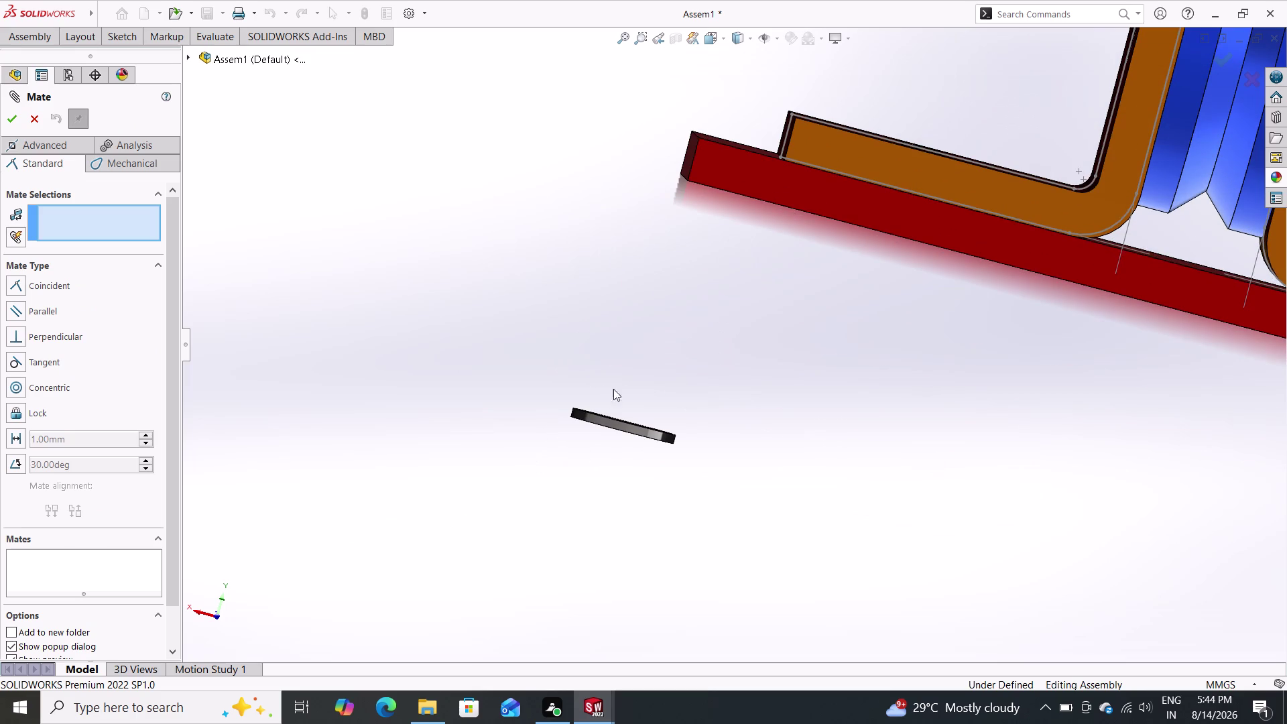
middle_drag(646, 360, 627, 454)
scroll(up, 3)
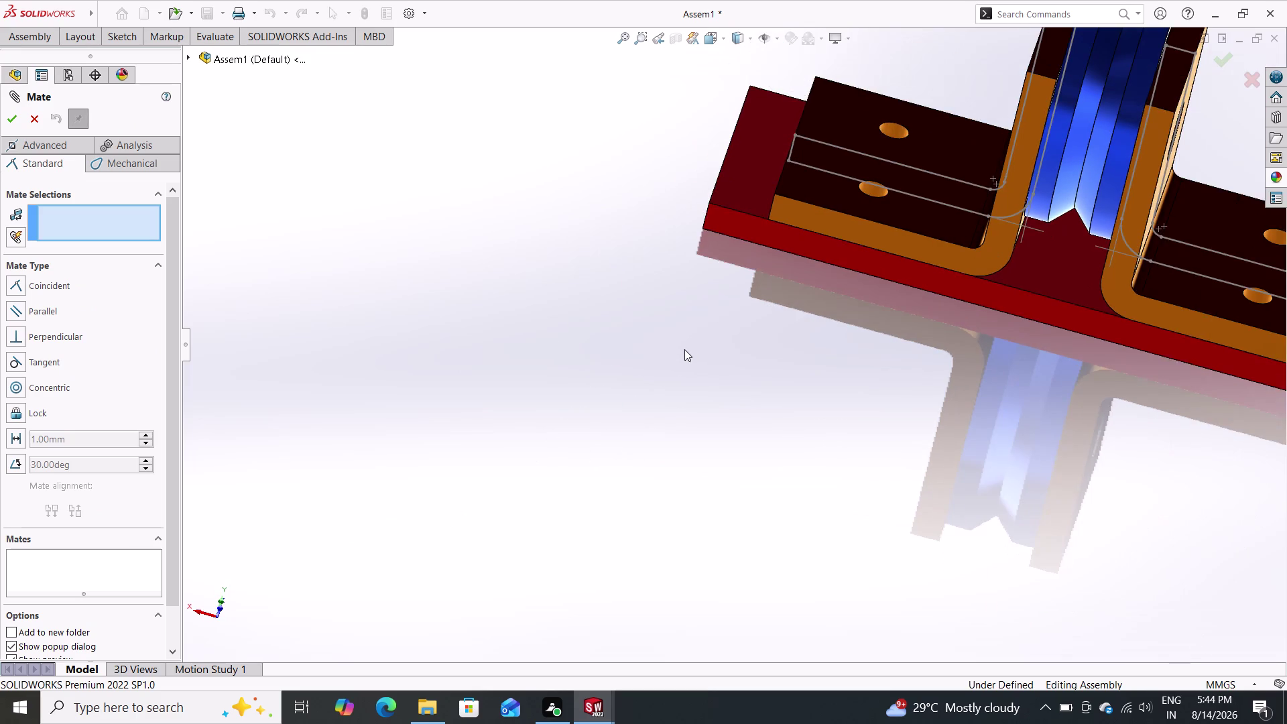
scroll(up, 3)
scroll(down, 3)
scroll(up, 3)
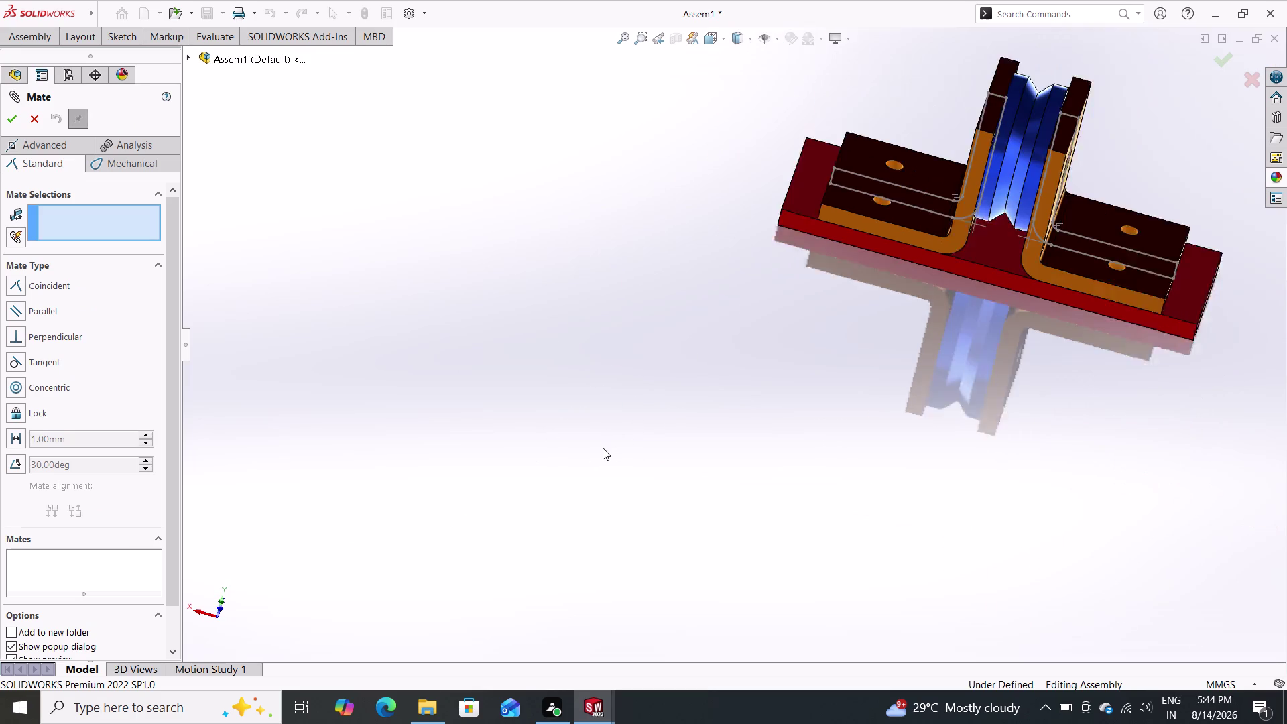
scroll(up, 3)
scroll(up, 3)
scroll(up, 3)
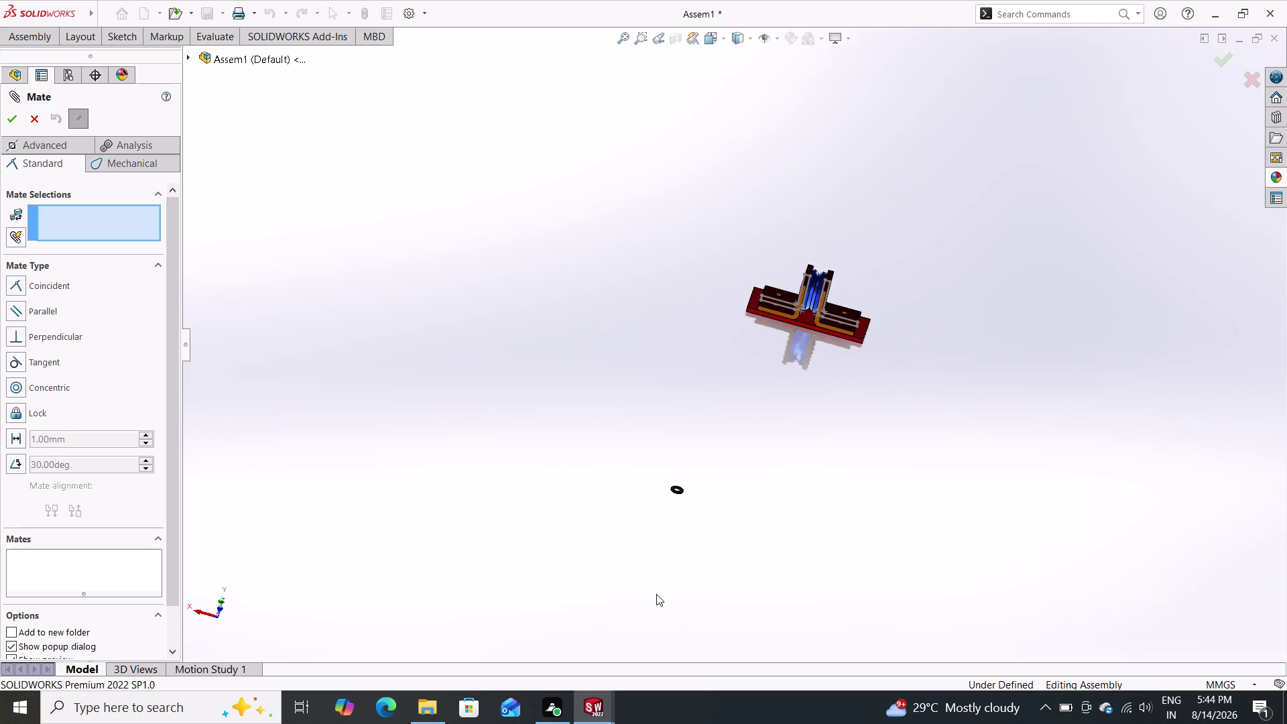
scroll(down, 3)
scroll(down, 3)
scroll(down, 3)
scroll(down, 3)
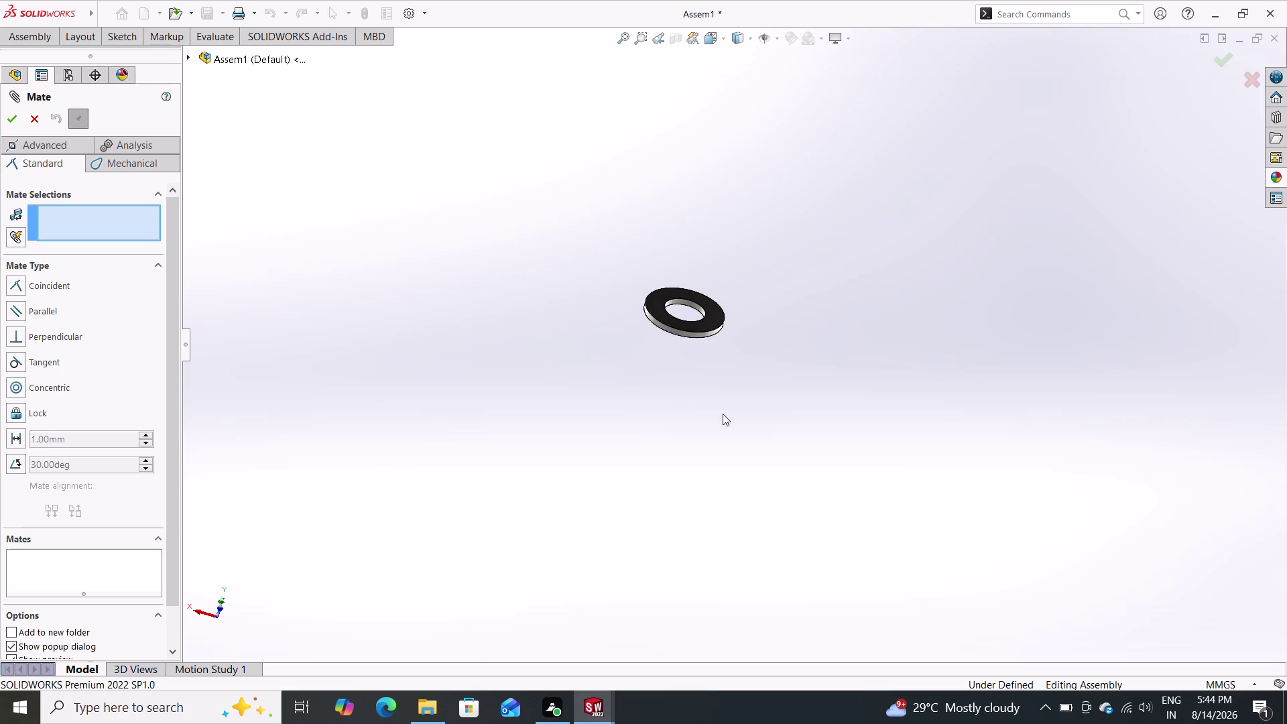
click(714, 314)
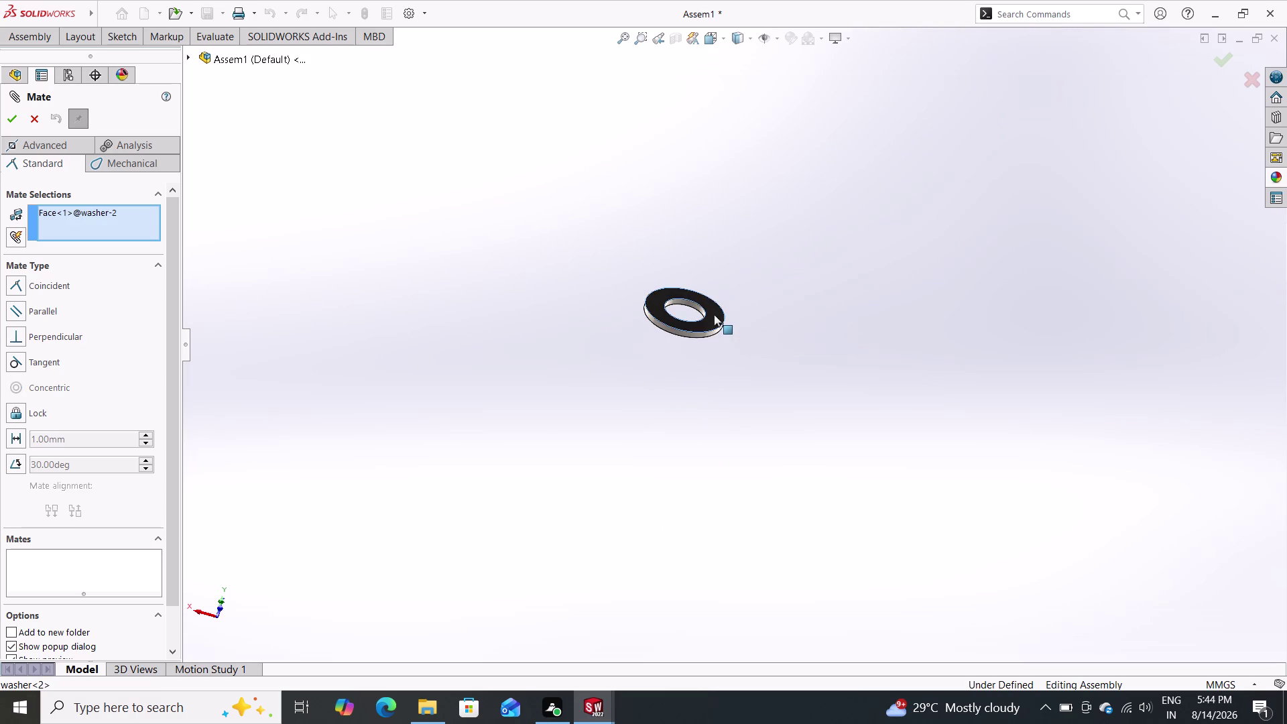
Select the wheel face near the support hole, so Tangent is proposed.
scroll(up, 3)
scroll(up, 3)
scroll(up, 3)
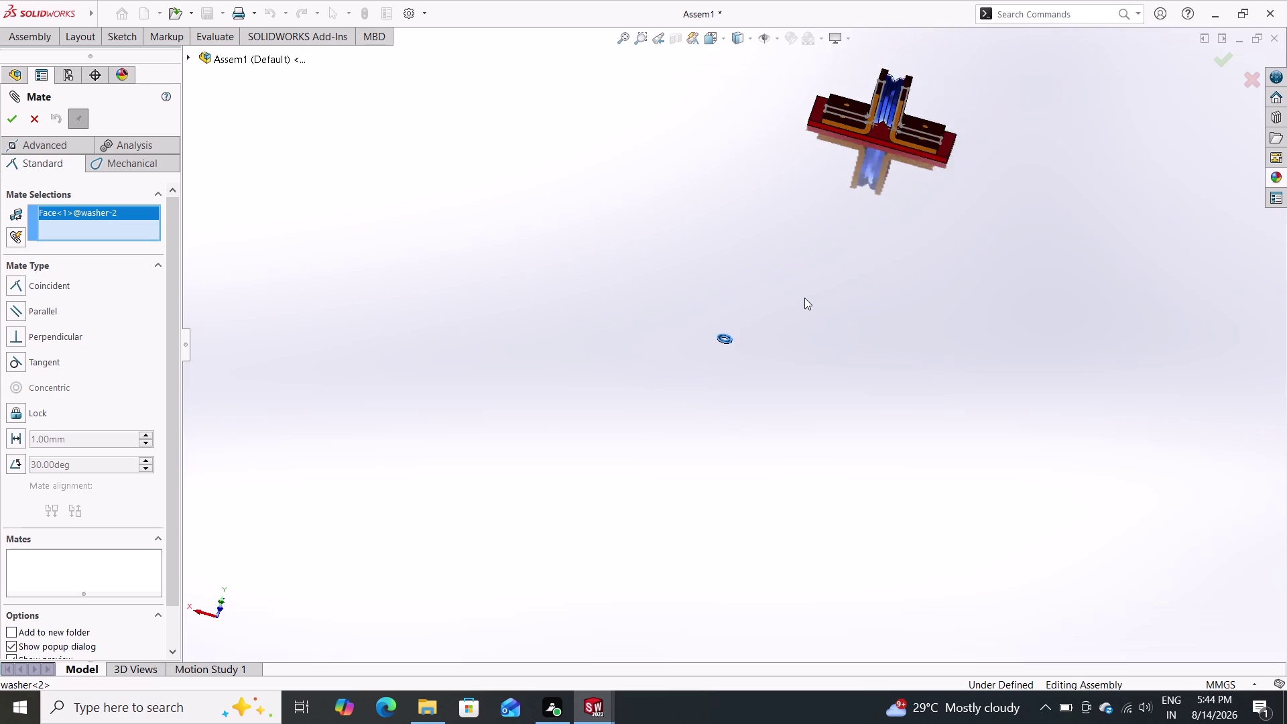
scroll(down, 3)
scroll(down, 3)
scroll(down, 3)
scroll(down, 3)
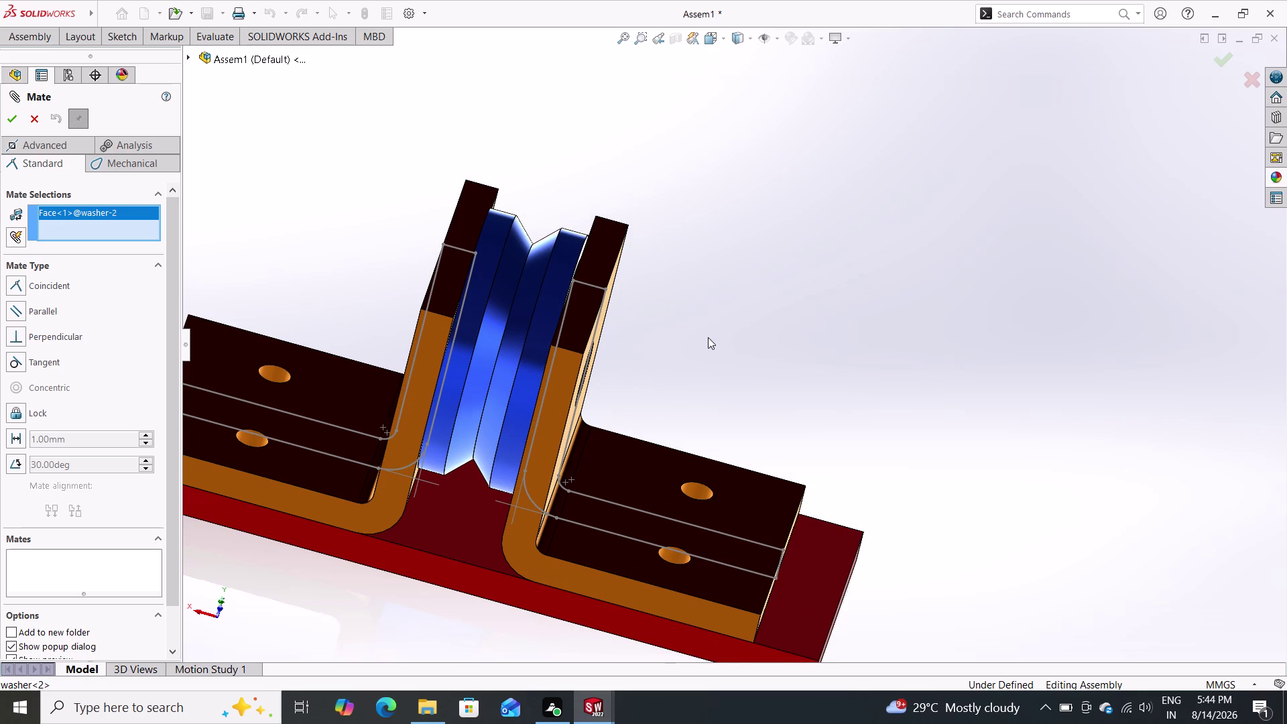
middle_drag(650, 356, 521, 335)
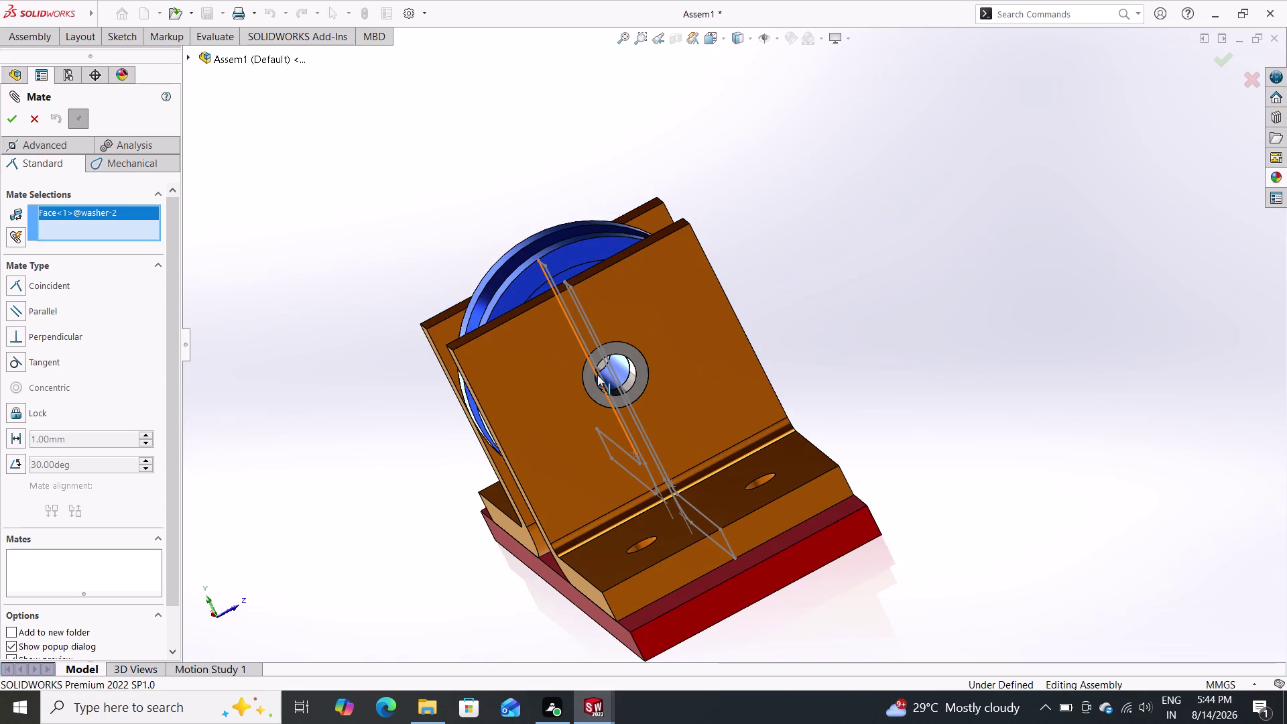
click(614, 361)
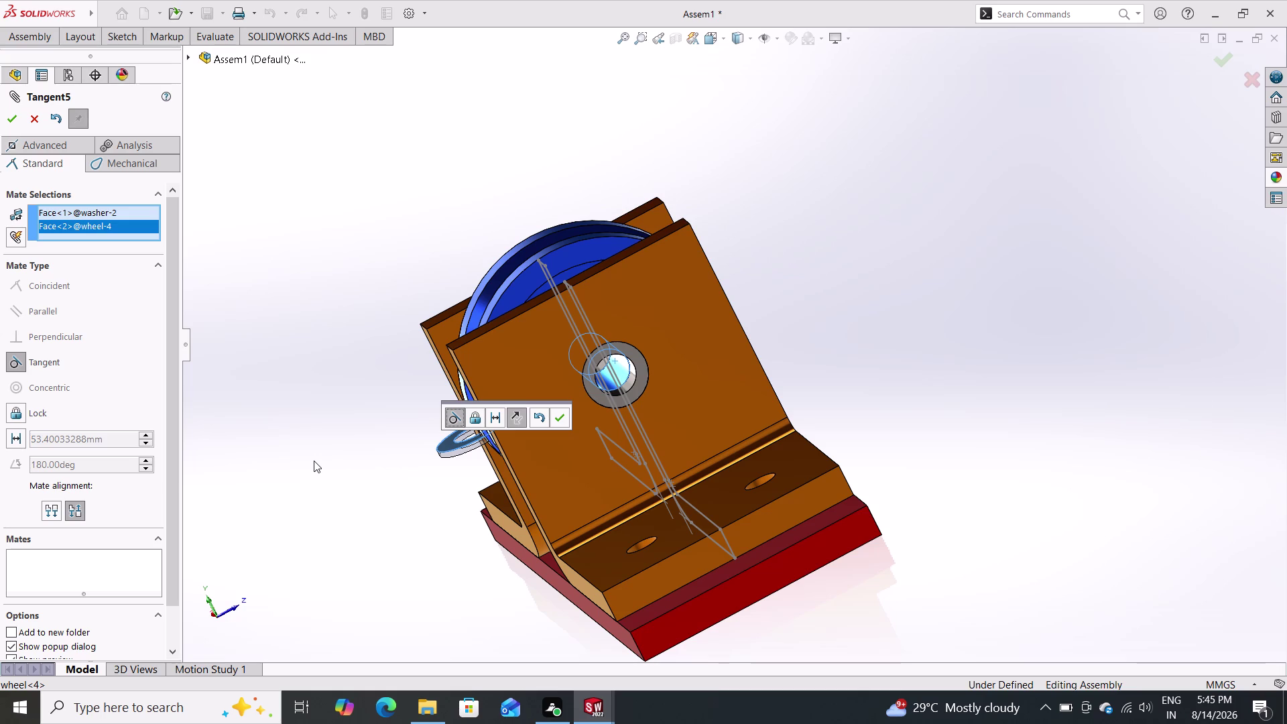
Cancel the unfinished tangent washer mate.
key(Escape)
key(Escape)
key(Escape)
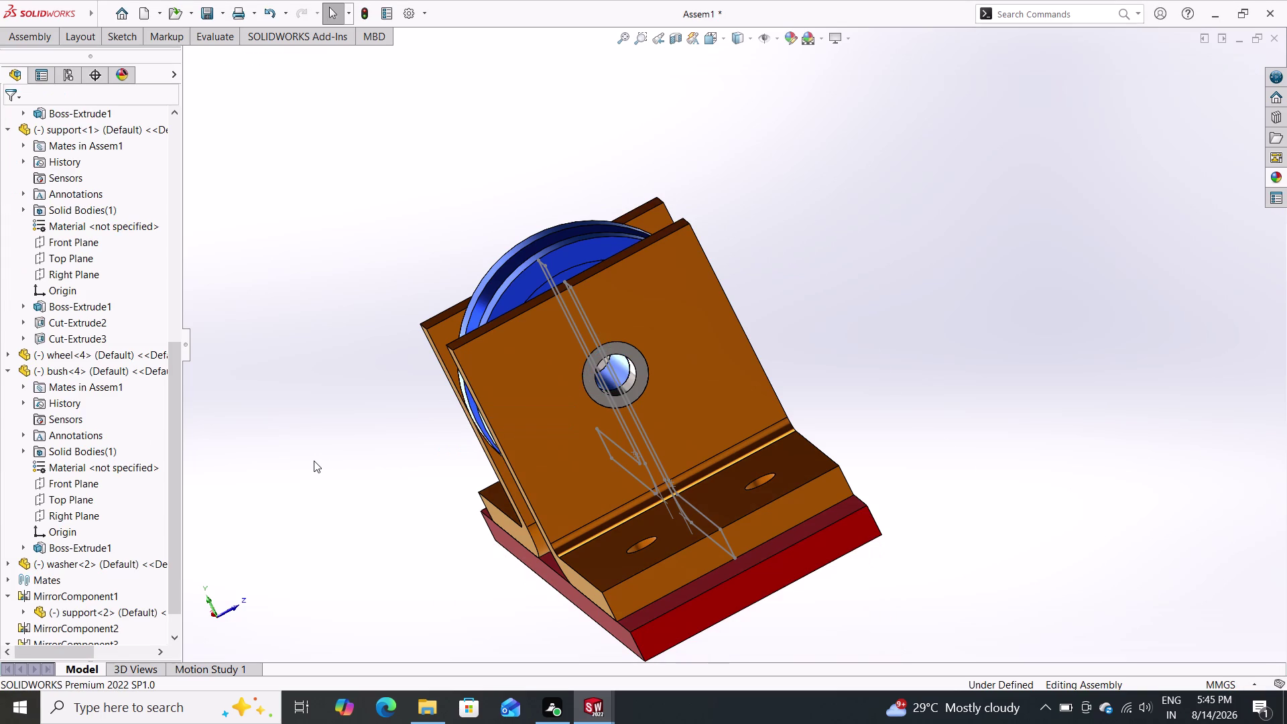
scroll(down, 3)
scroll(up, 3)
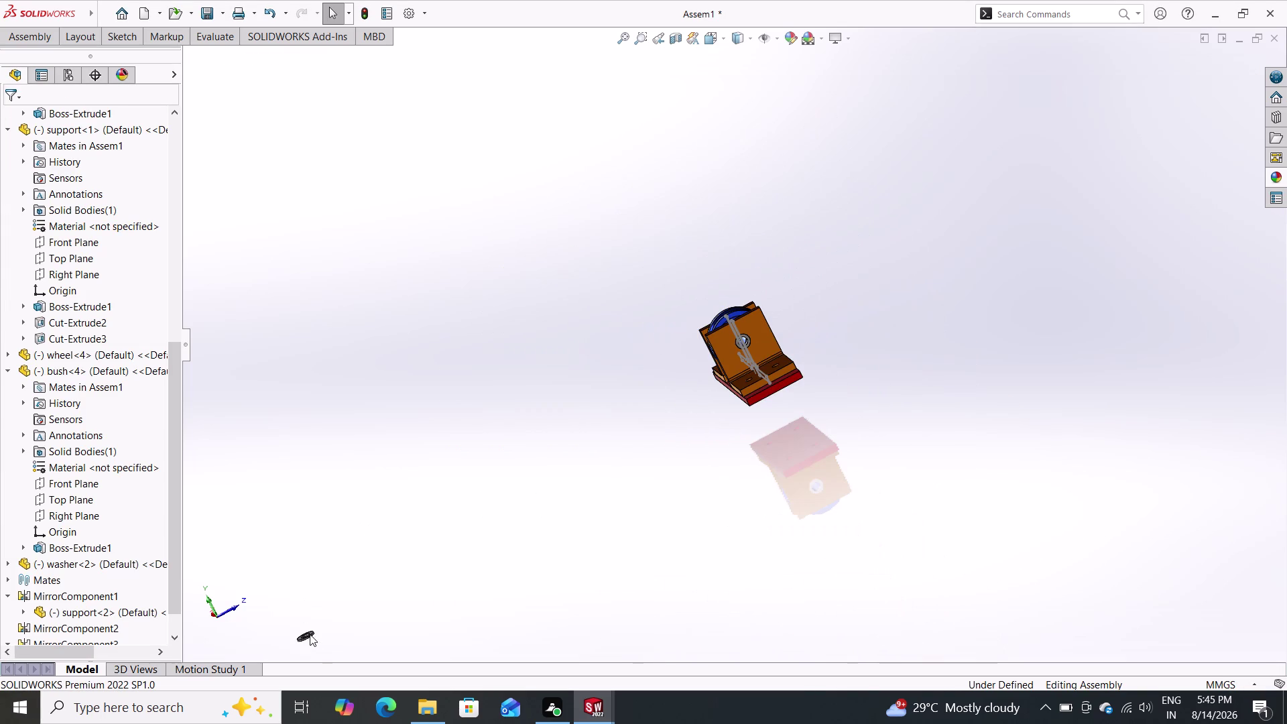
Delete washer<2> from the assembly, confirming with Yes.
click(310, 634)
key(Delete)
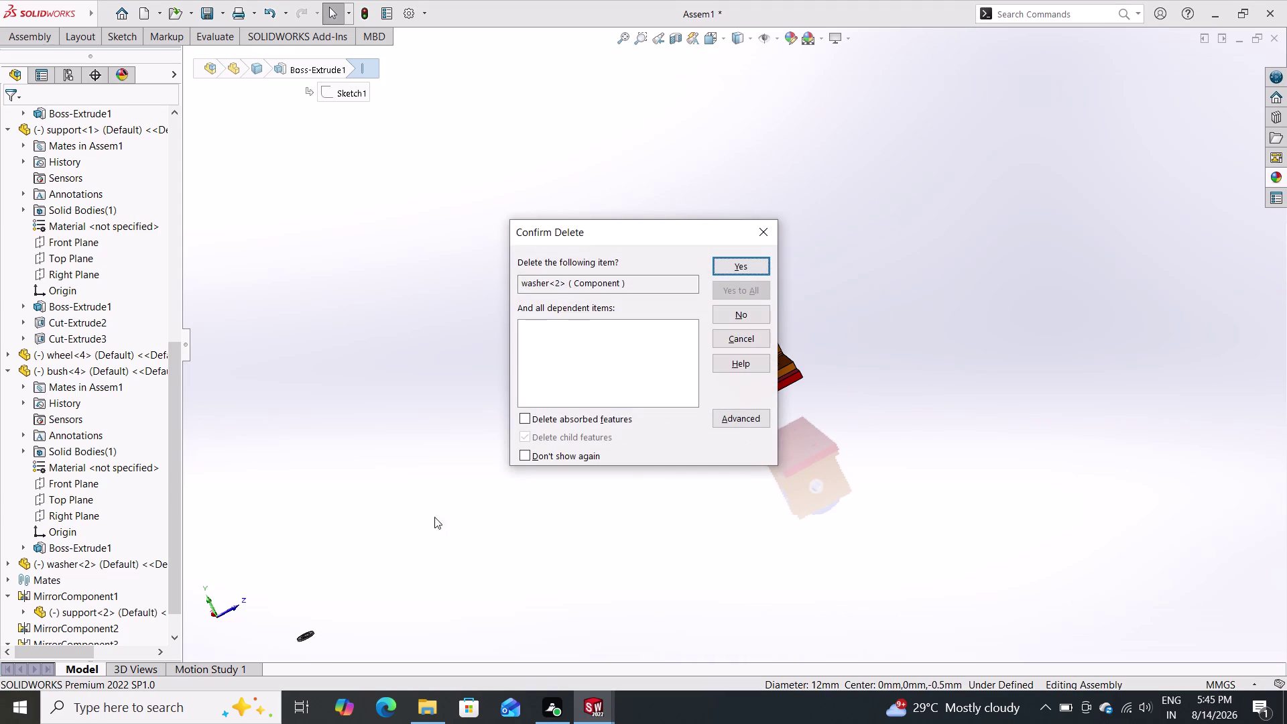
click(744, 274)
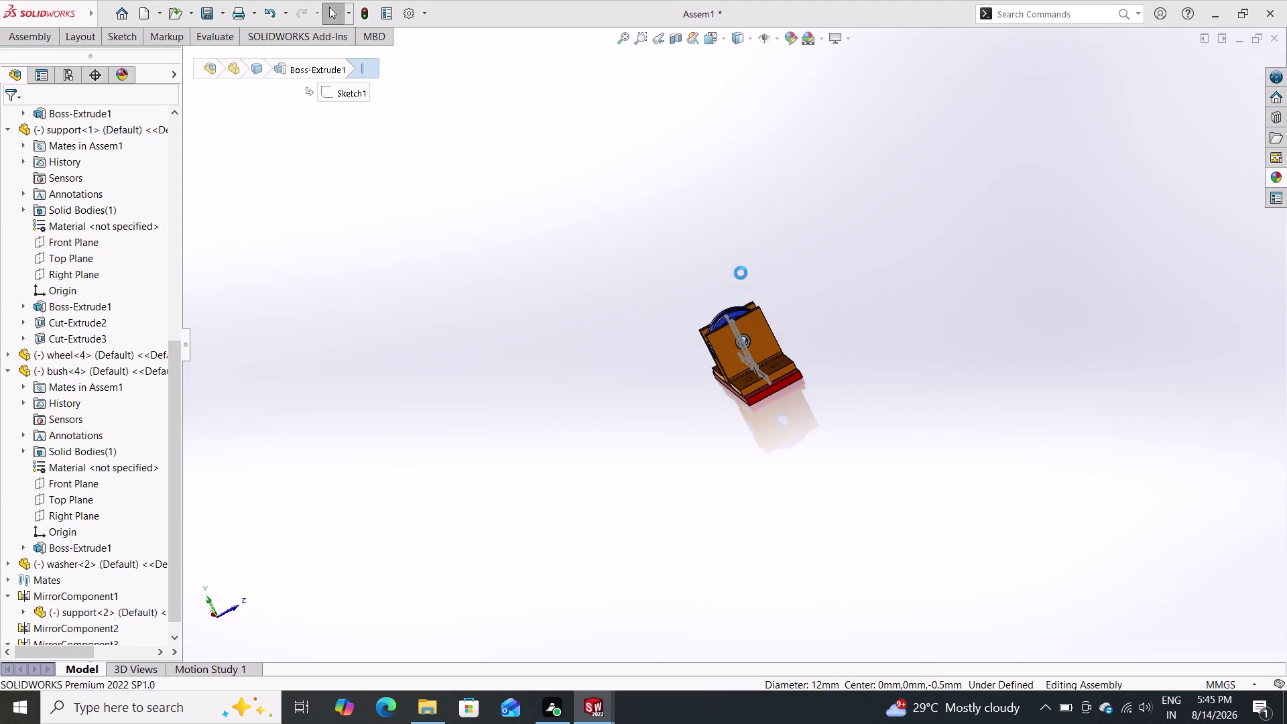
scroll(down, 3)
scroll(down, 3)
scroll(down, 3)
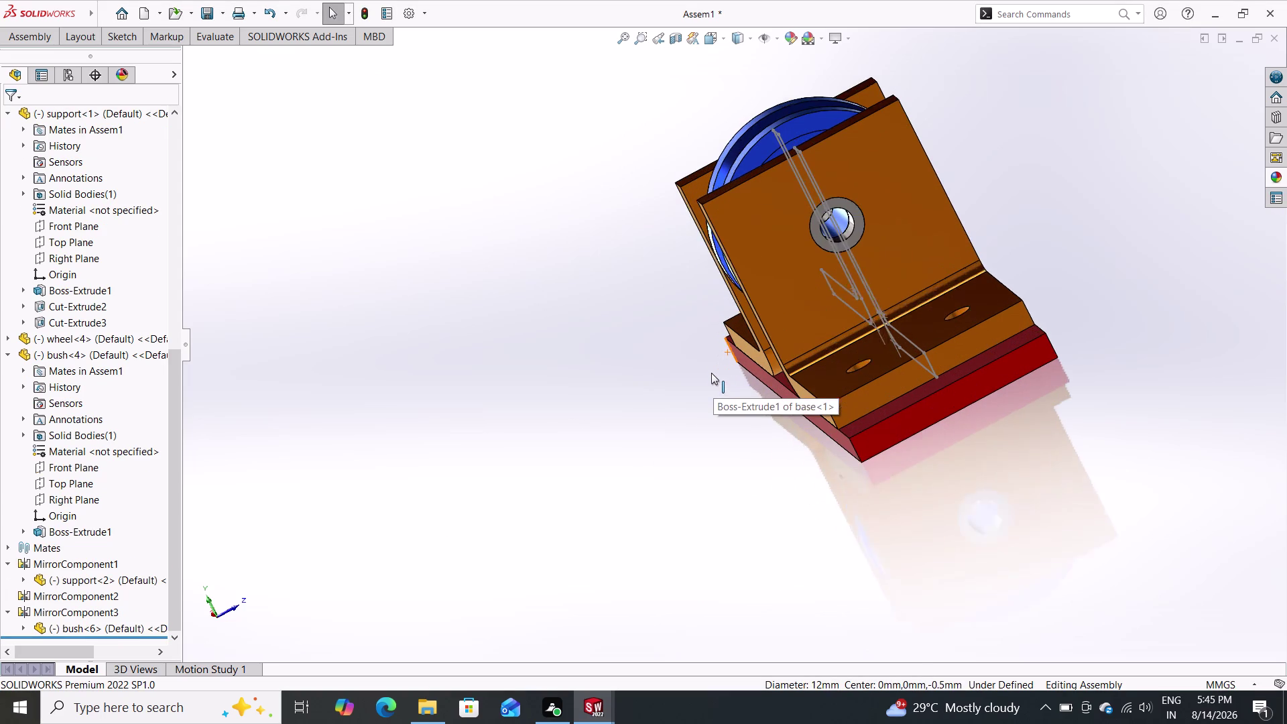
scroll(down, 3)
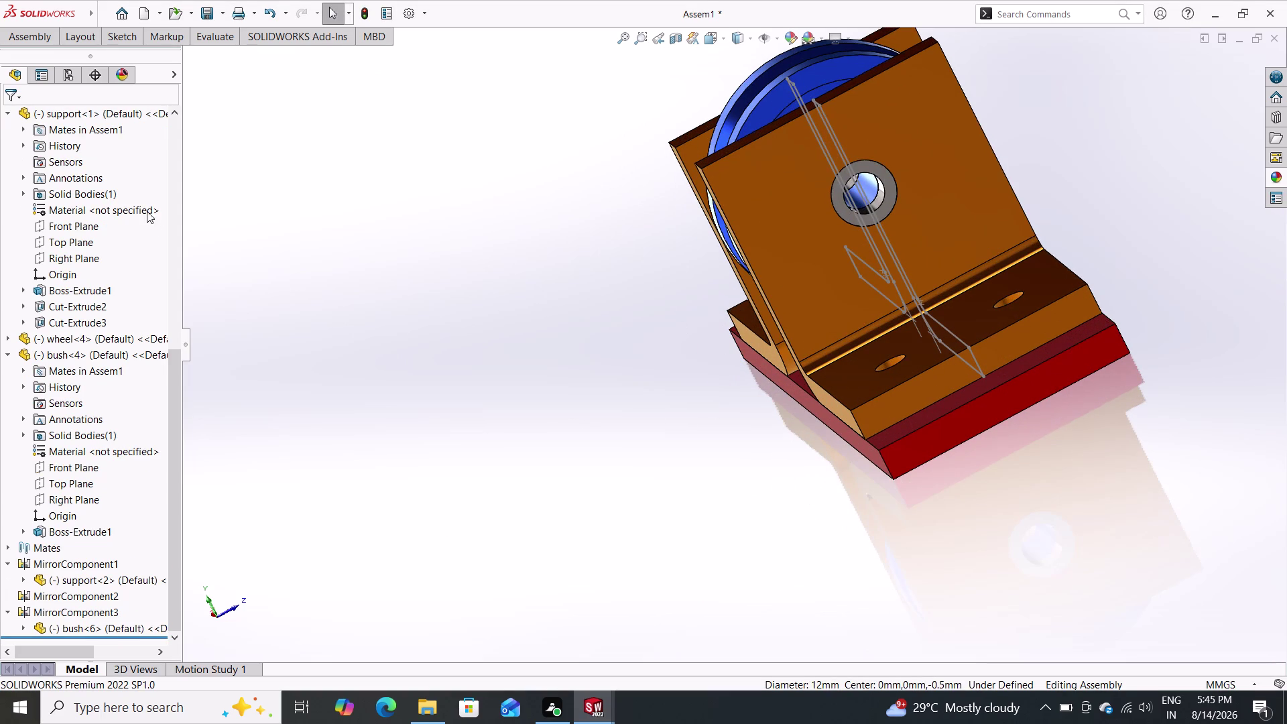
Start inserting another component from the Assembly tab.
double_click(12, 32)
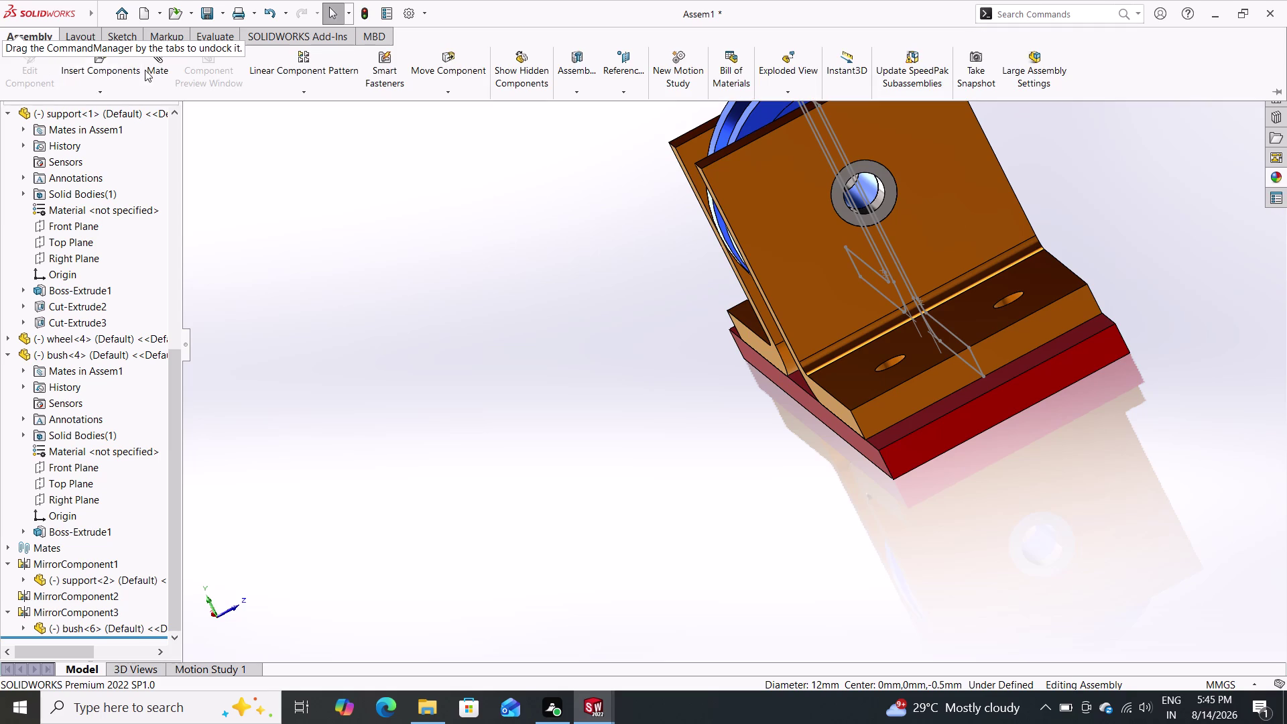
click(110, 56)
click(102, 71)
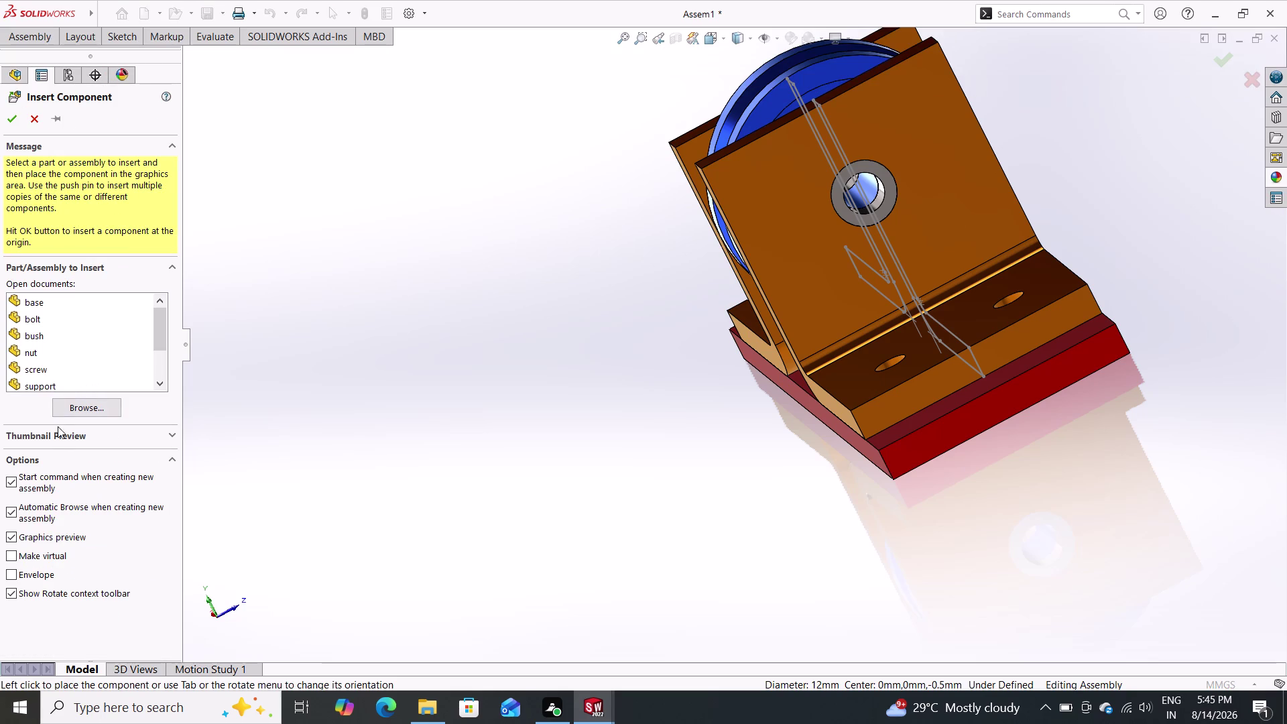
Place a fresh washer<3> beside the assembly.
scroll(down, 3)
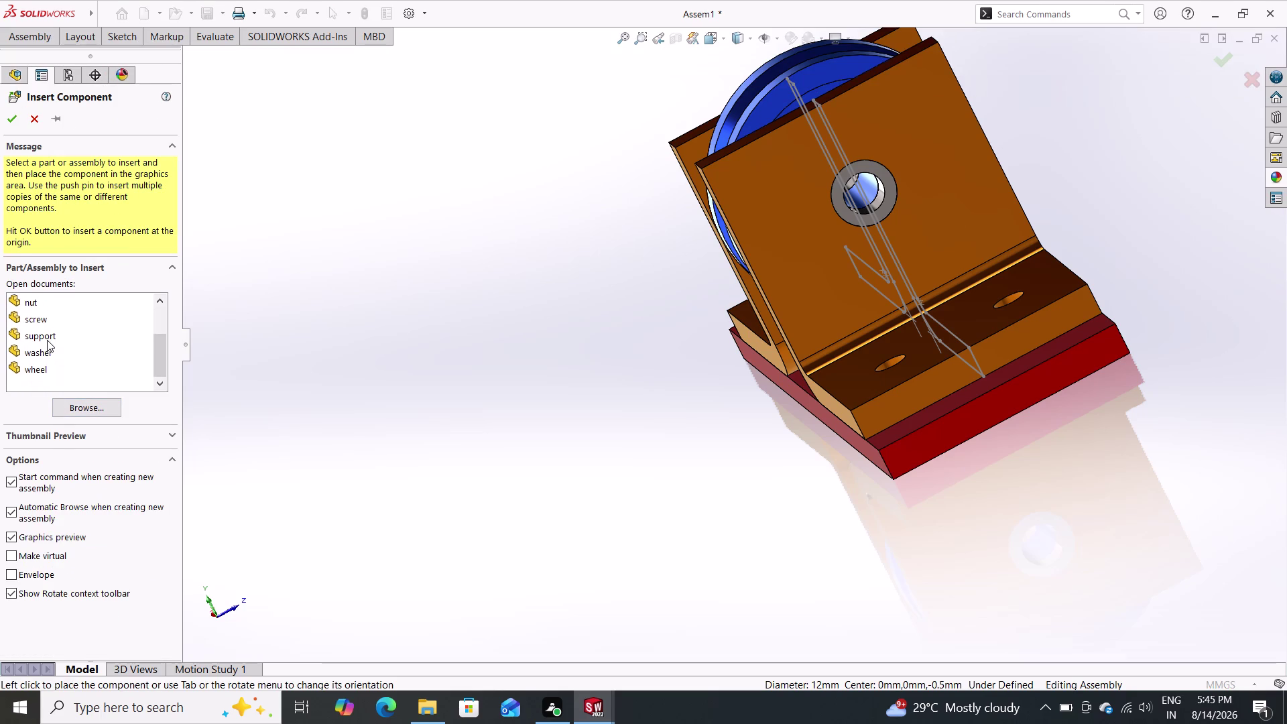
drag(47, 352, 256, 362)
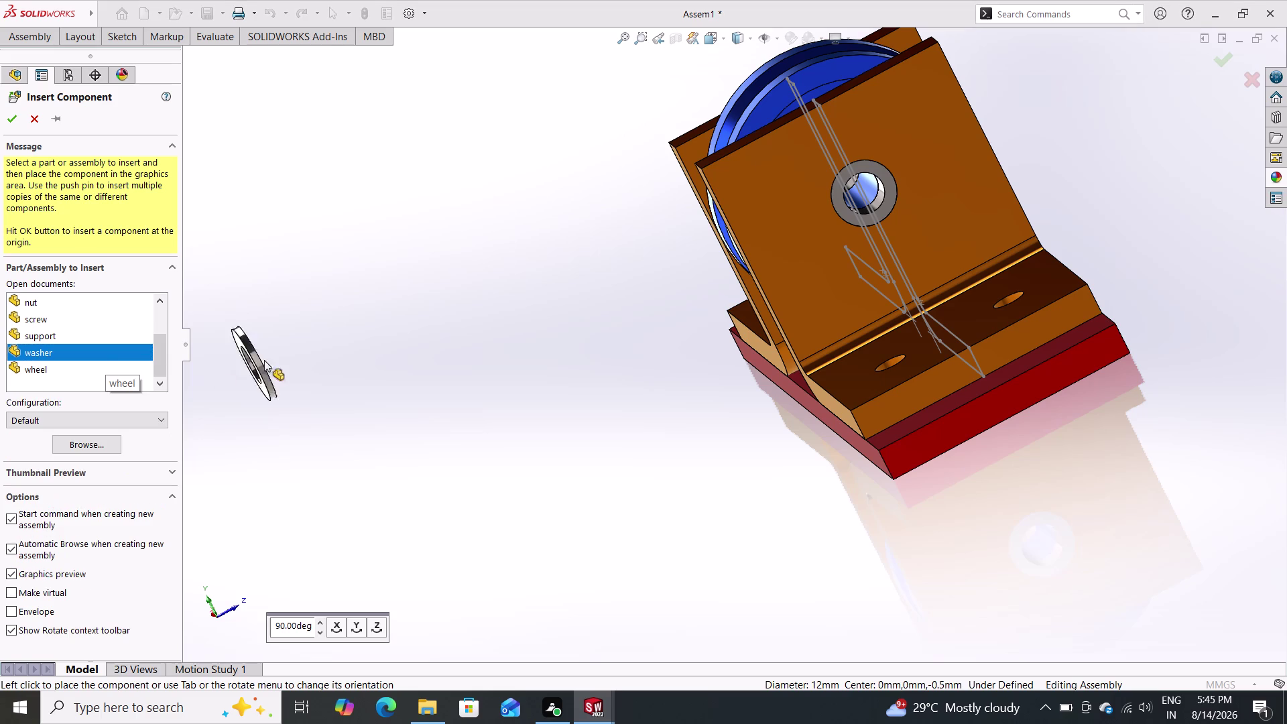
drag(257, 362, 404, 330)
click(403, 330)
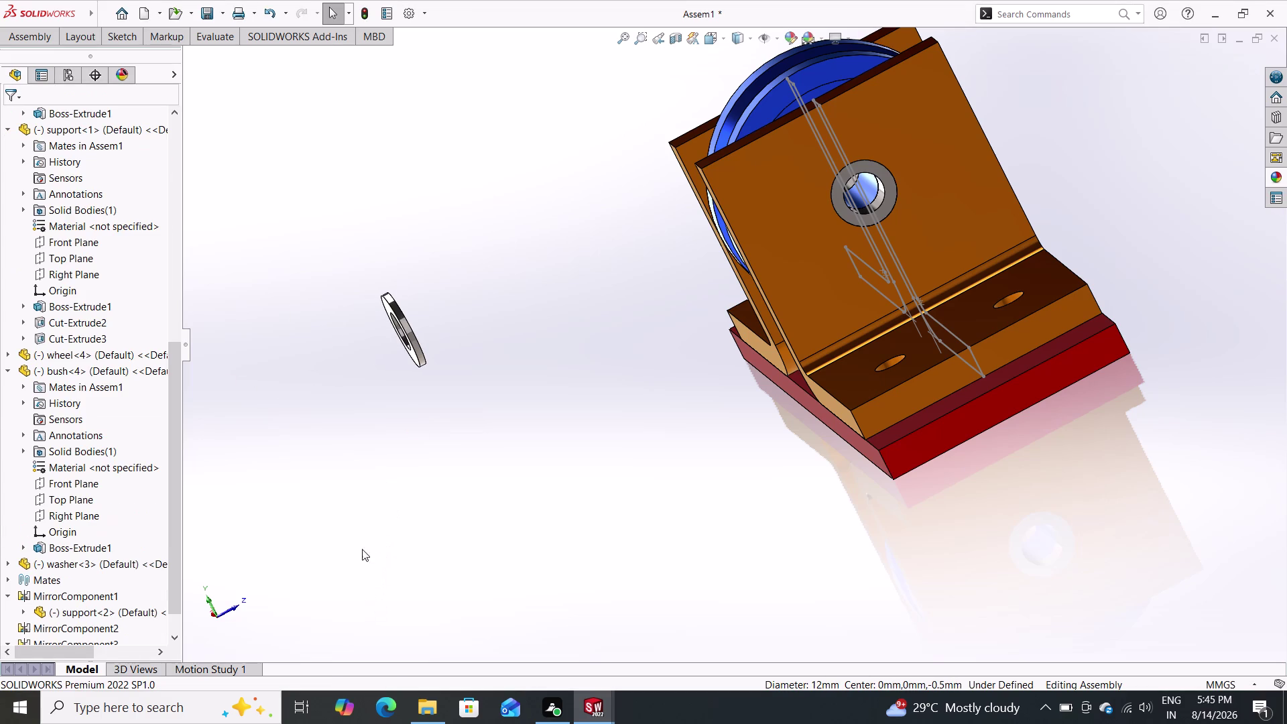
Zoom toward the washer and open a new Mate session.
scroll(down, 3)
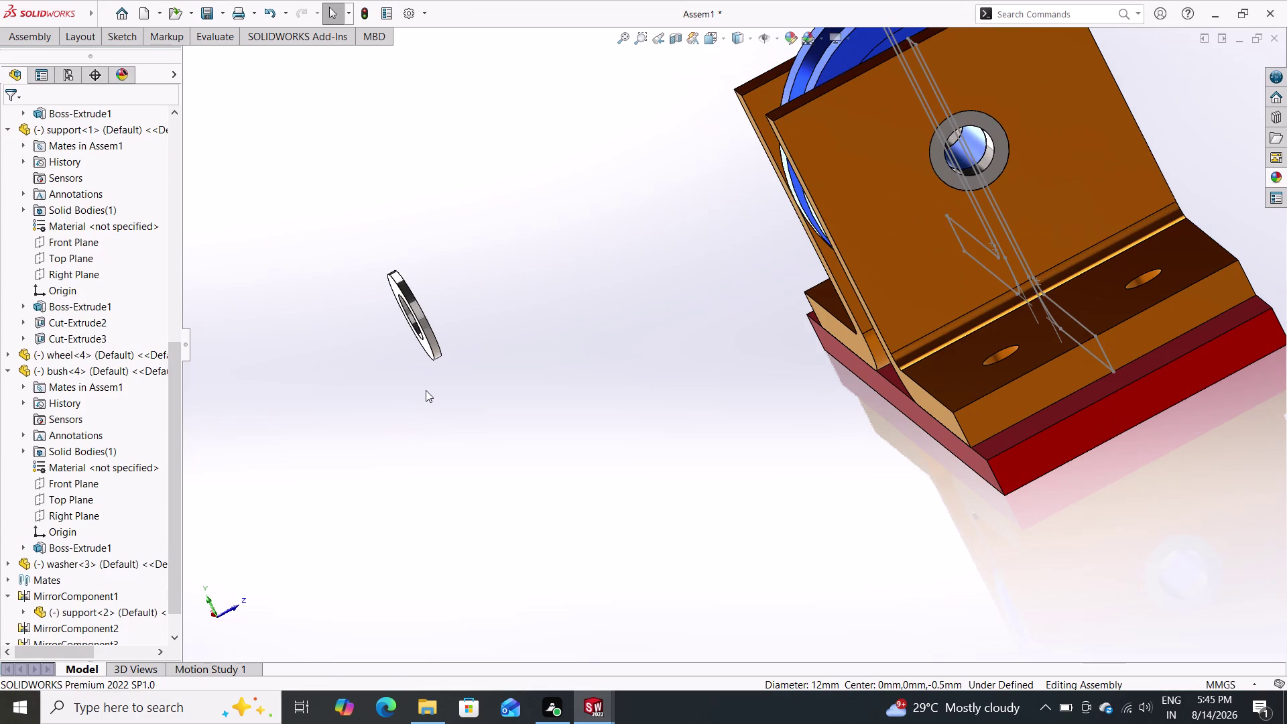
scroll(down, 3)
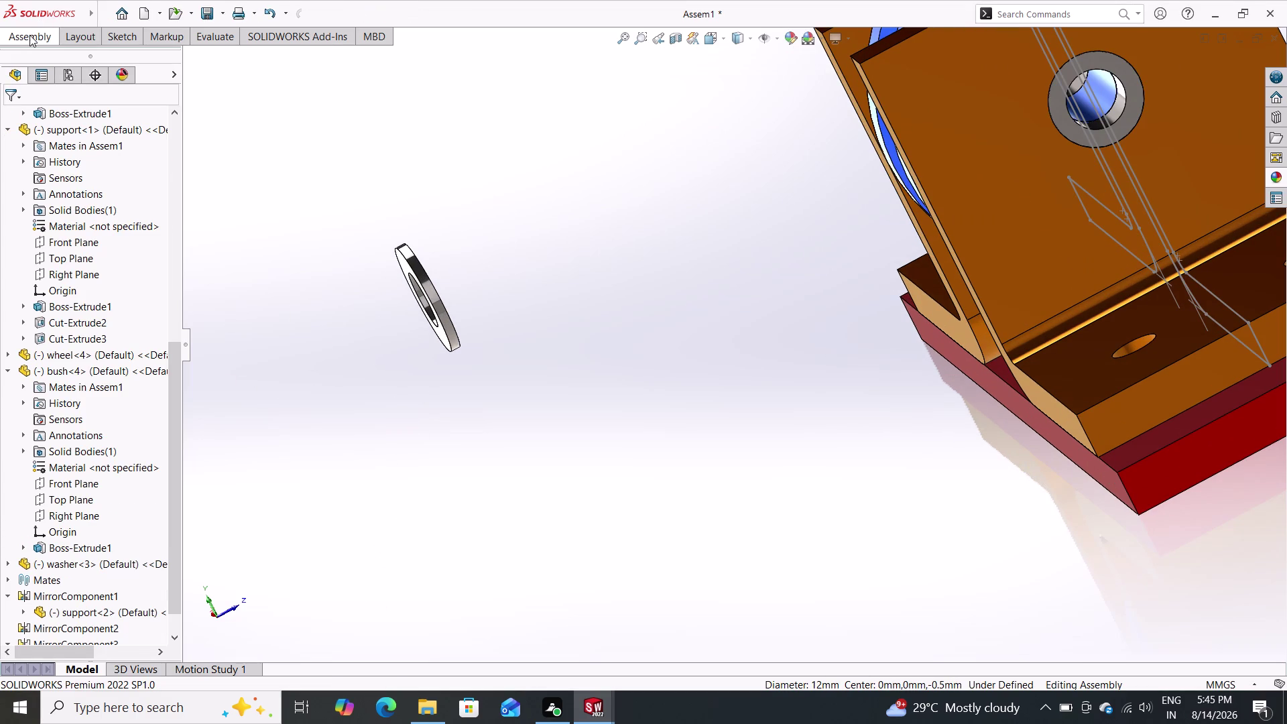
click(30, 35)
click(168, 62)
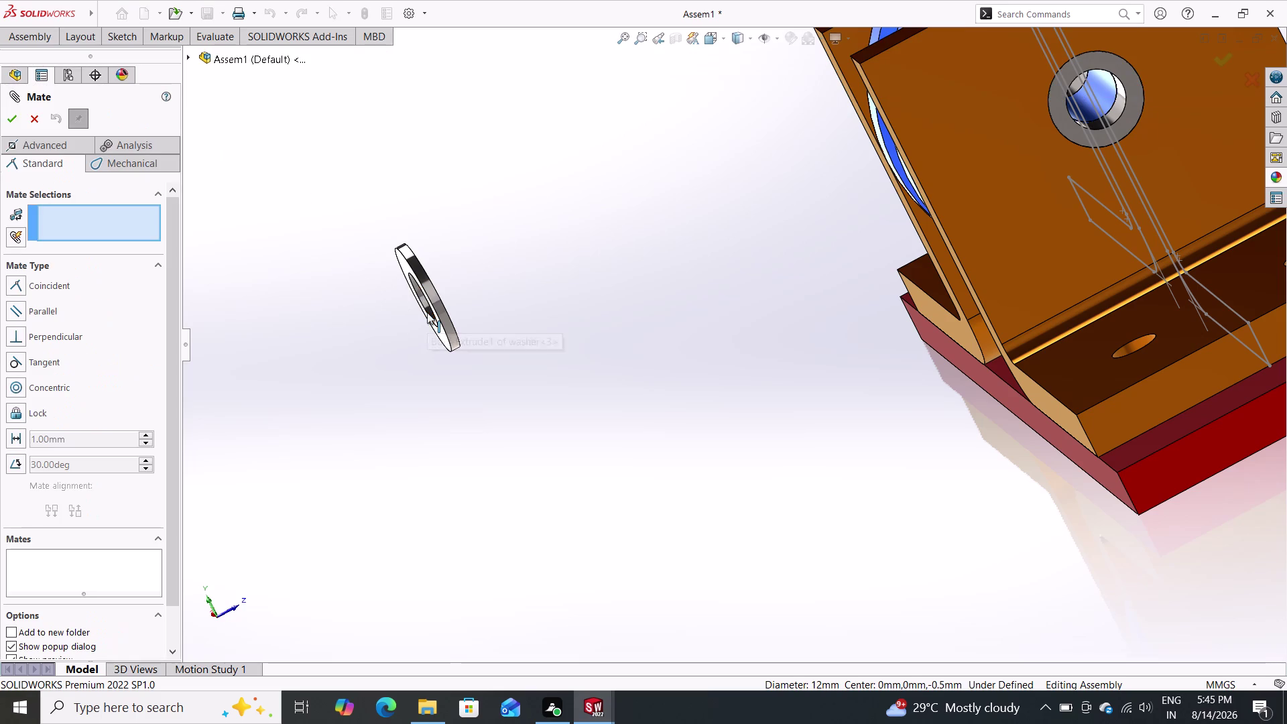
Mate washer<3>'s circular edge Concentric to the wheel's round face, check and accept.
click(427, 312)
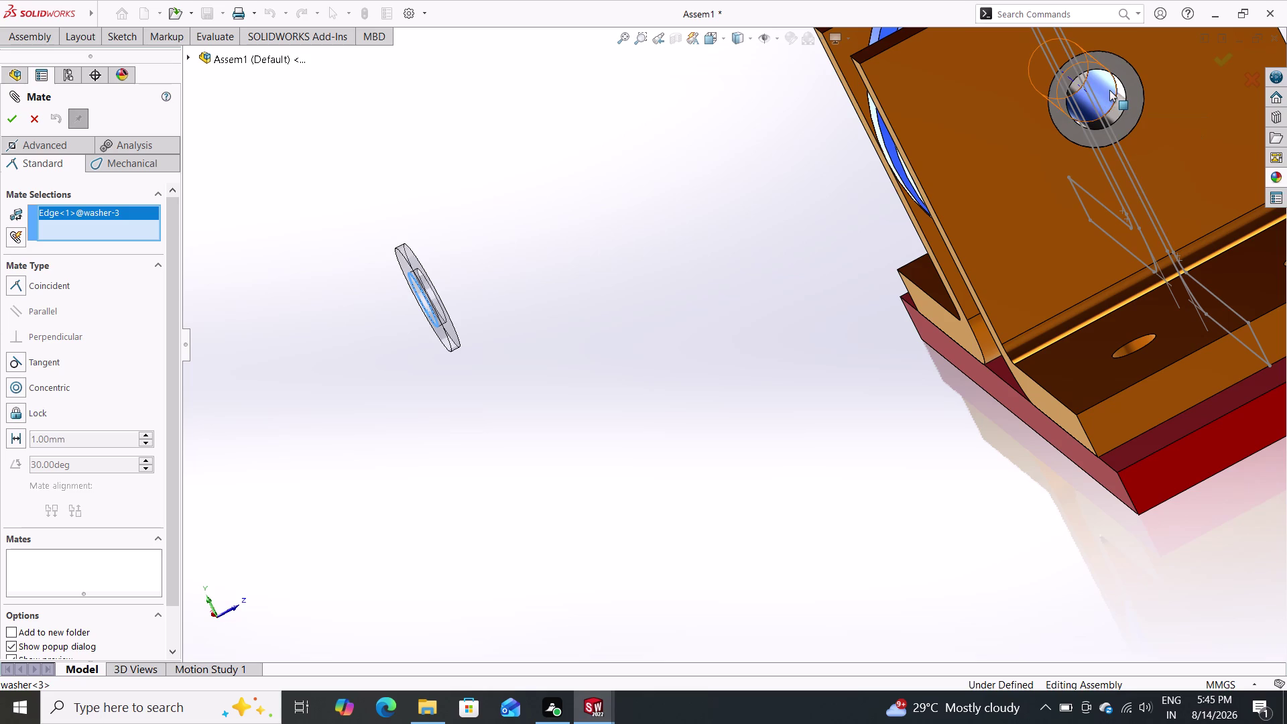
click(1109, 90)
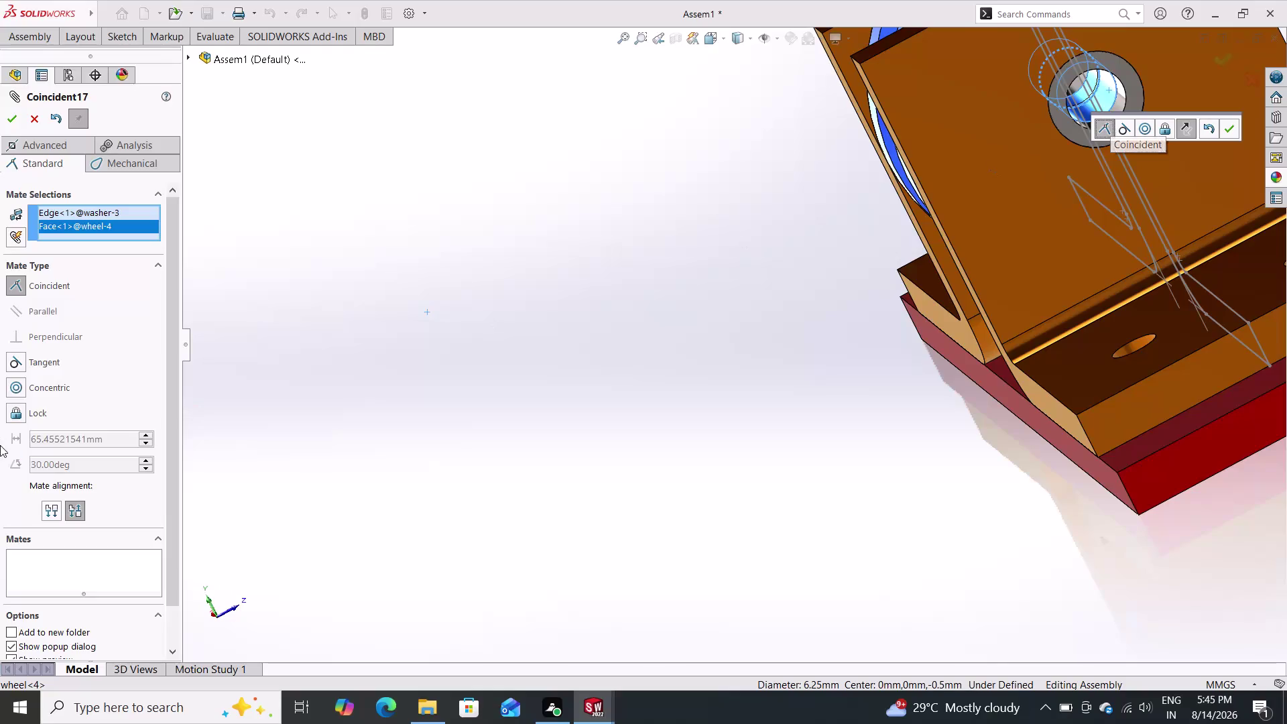
click(36, 392)
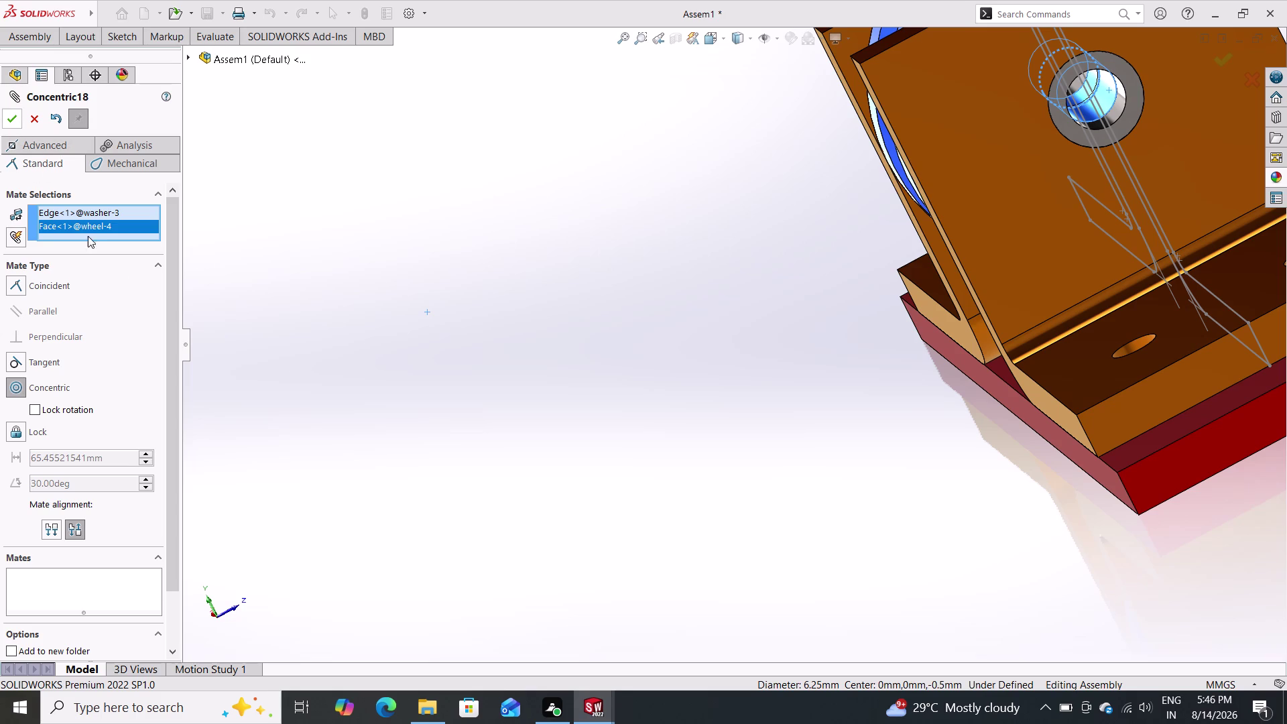
scroll(down, 3)
scroll(up, 3)
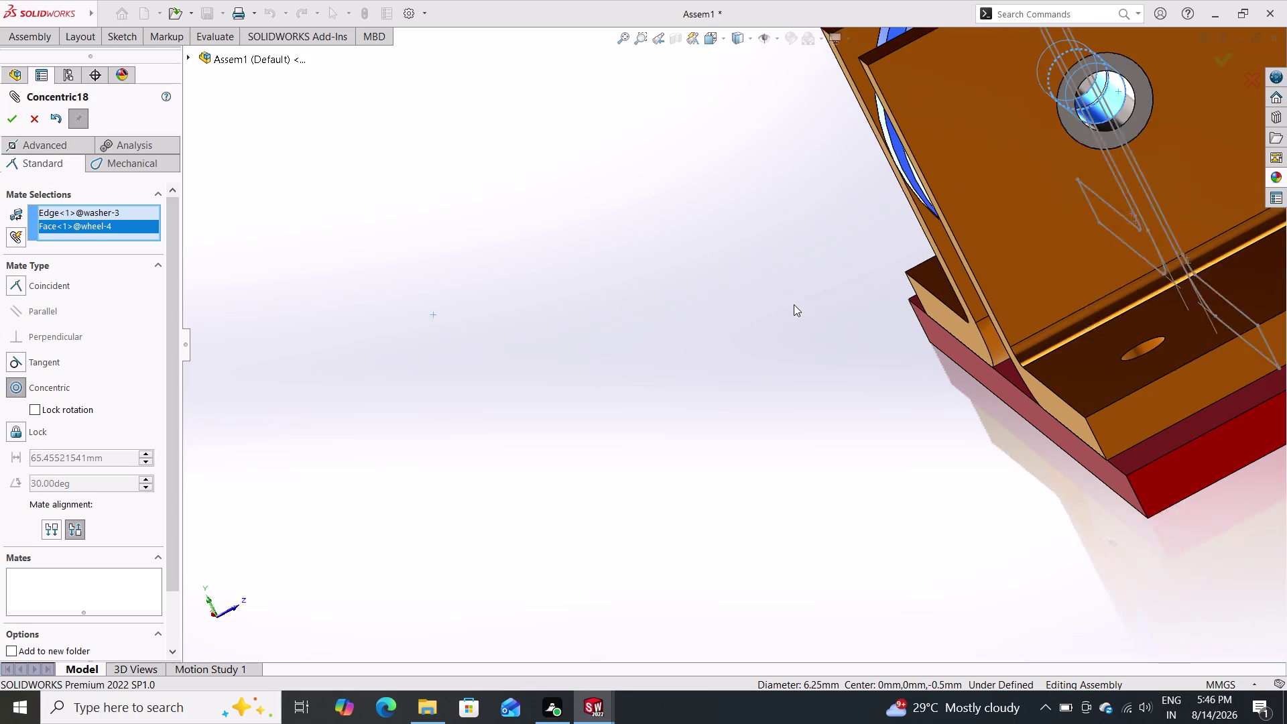
scroll(up, 3)
middle_drag(798, 301, 804, 304)
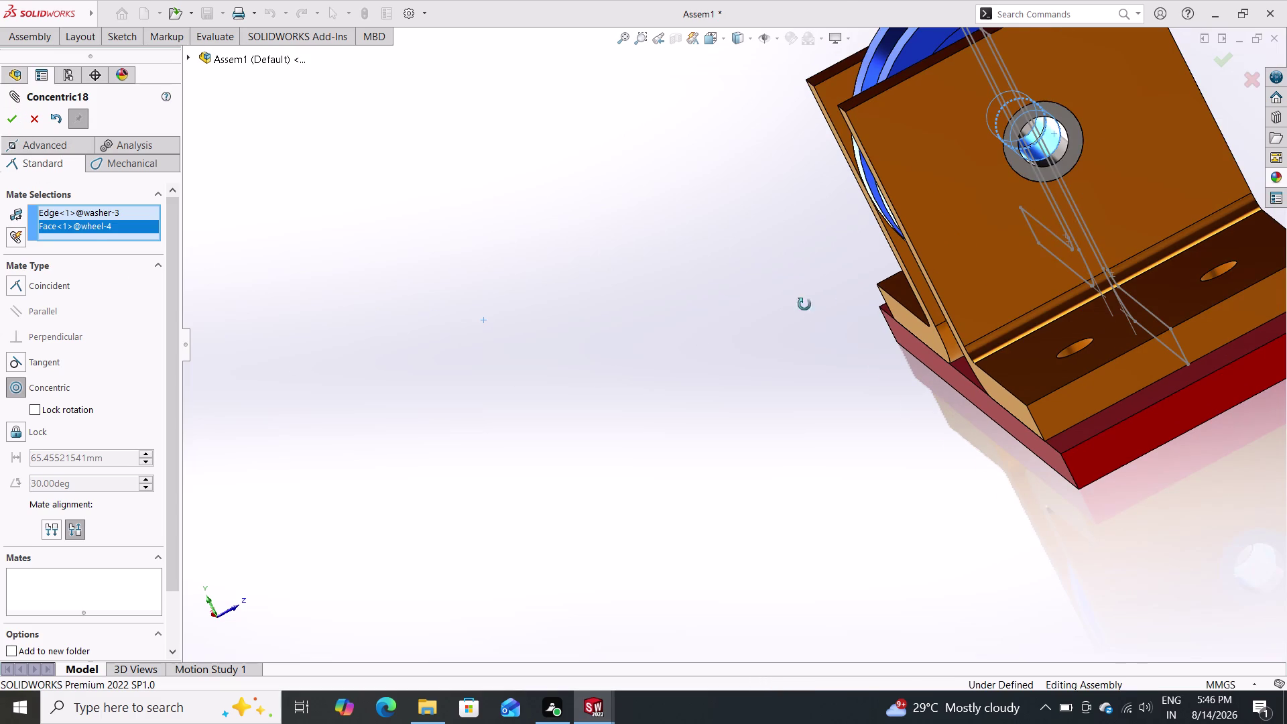
middle_drag(804, 304, 934, 264)
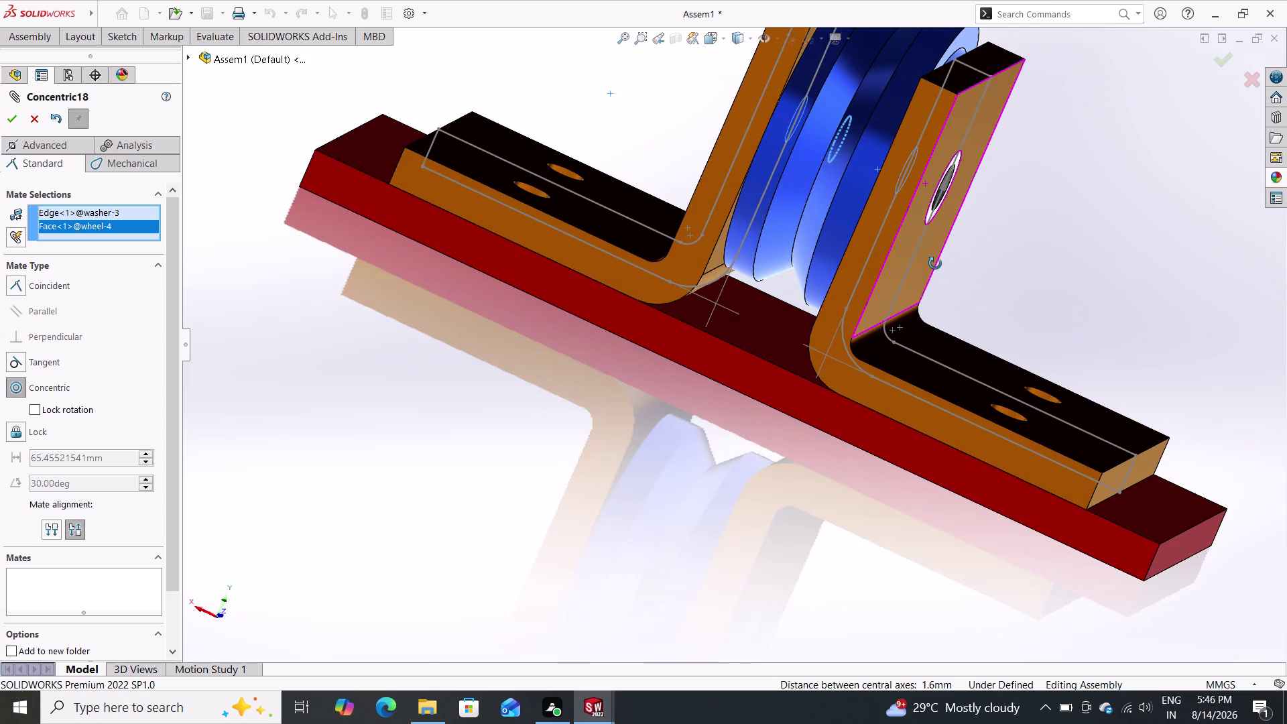
middle_drag(935, 263, 936, 264)
scroll(up, 3)
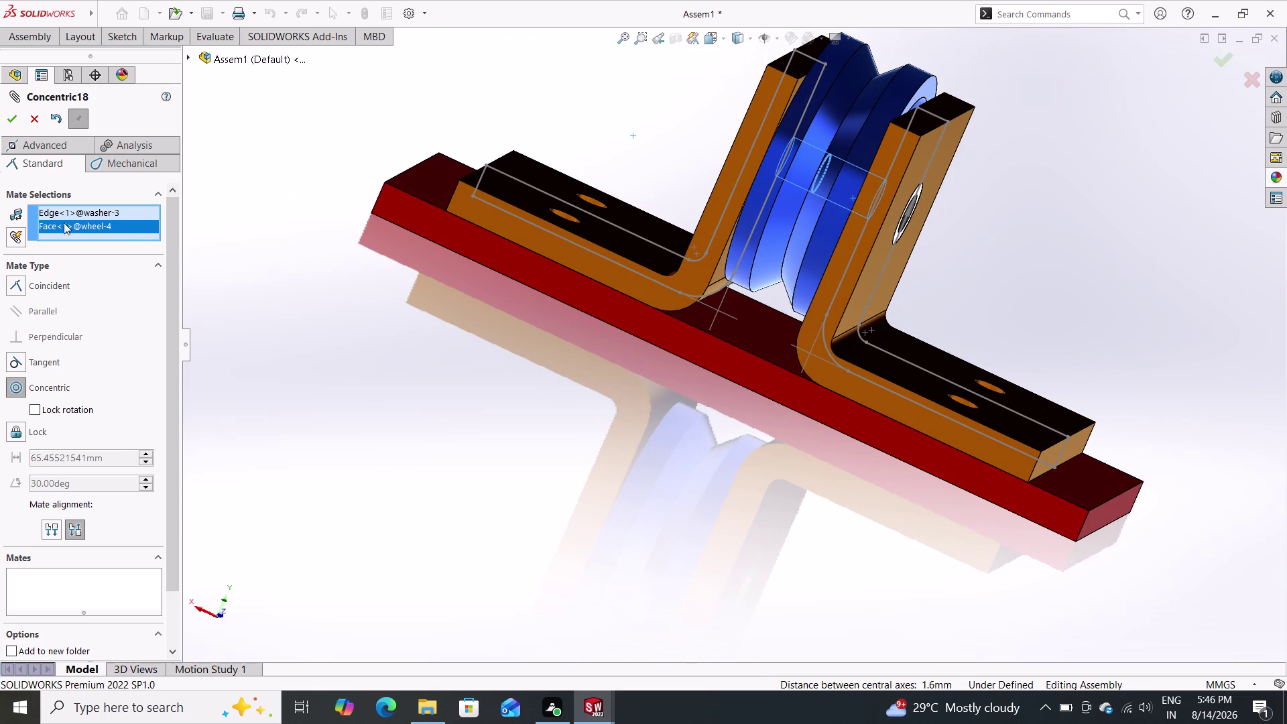
double_click(12, 124)
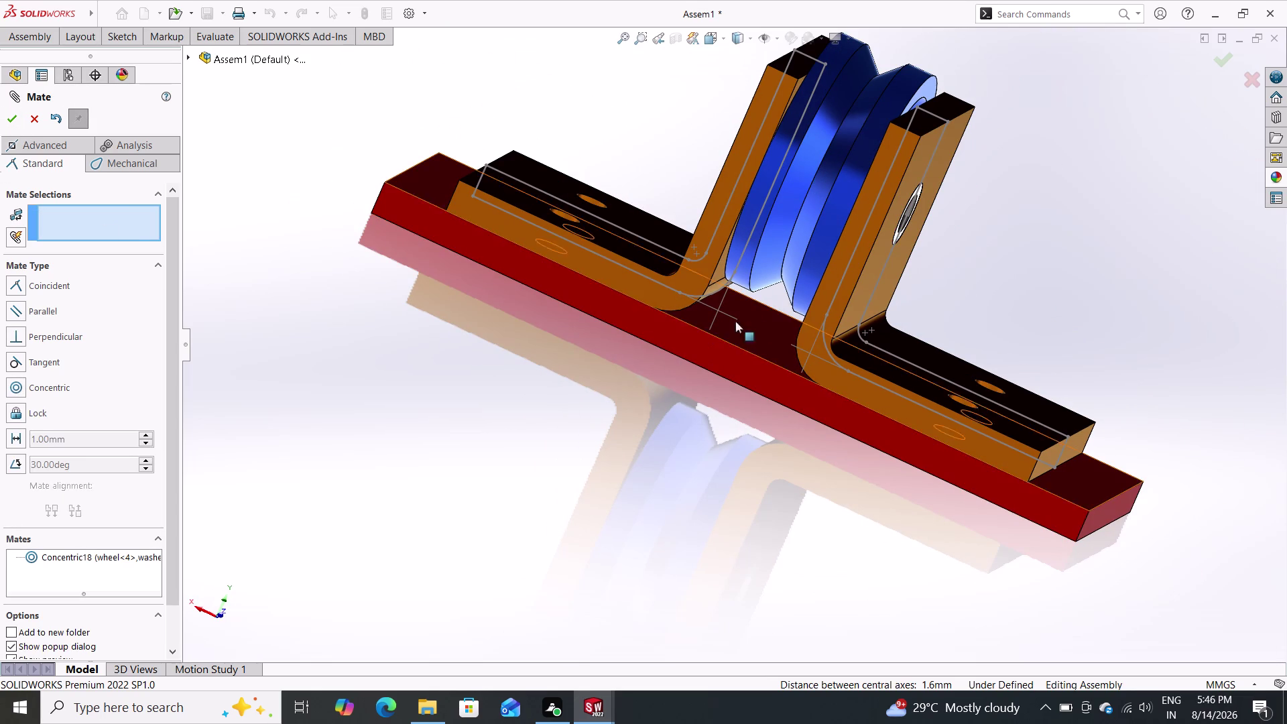
Pick a face on support<2>, then Escape out of the Mate PropertyManager.
double_click(943, 159)
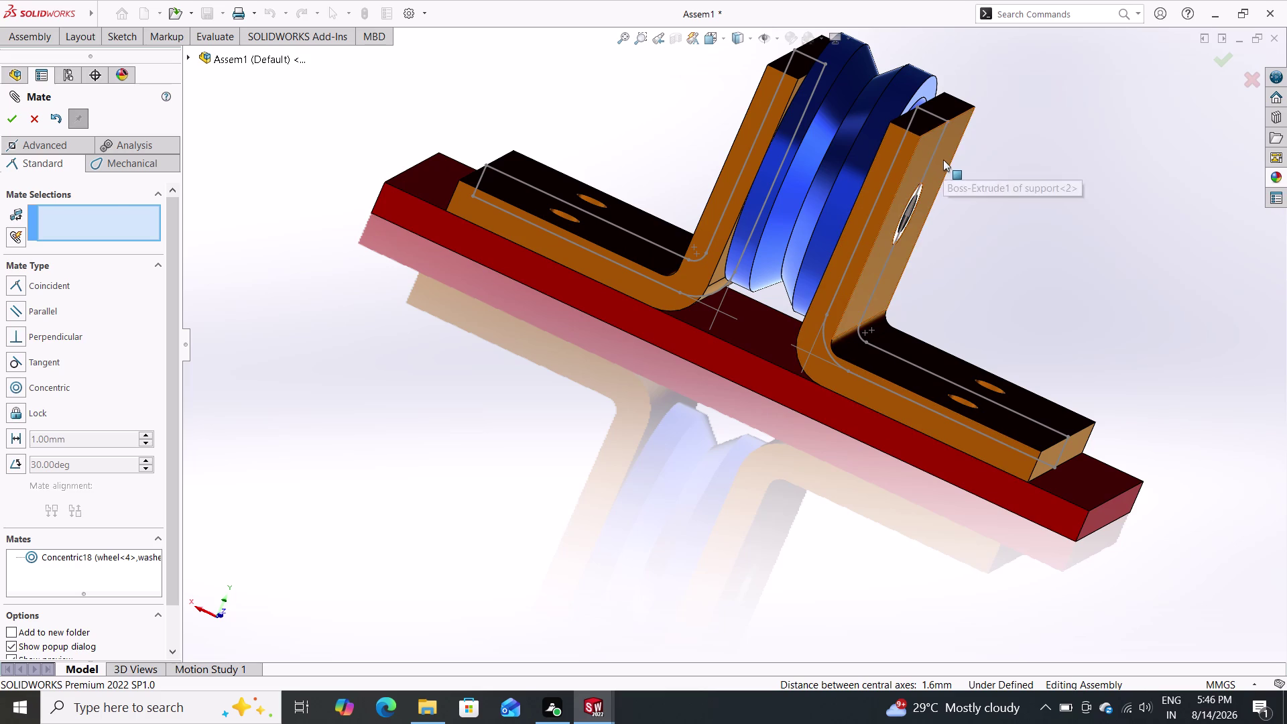
scroll(down, 3)
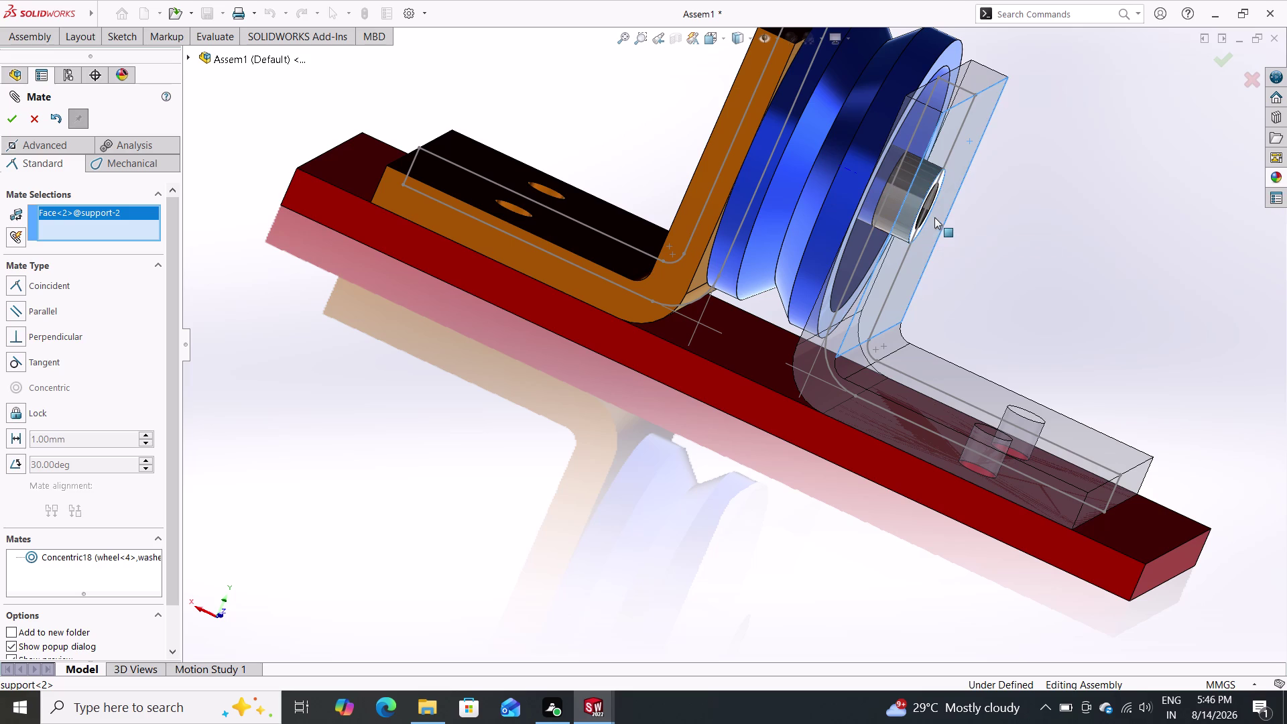
key(Escape)
key(Escape)
key(Escape)
key(Escape)
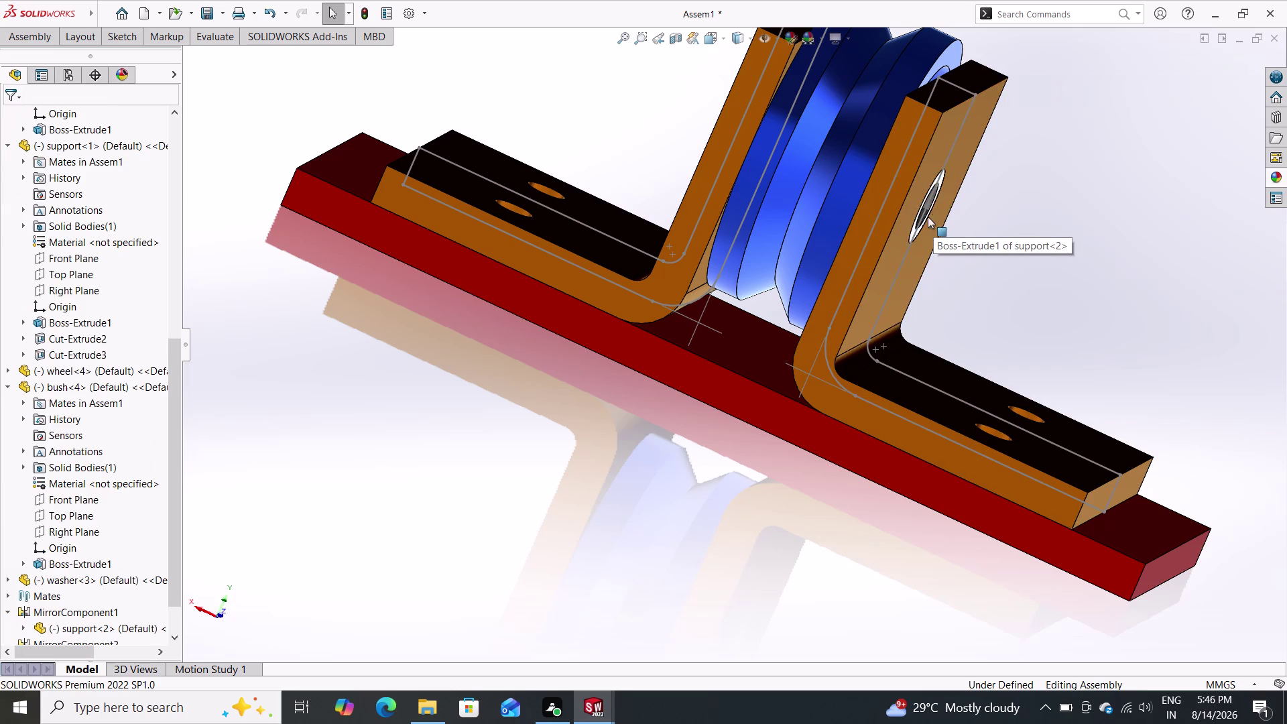
Orbit the view toward the wheel and select the washer in the component tree.
key(Escape)
drag(821, 181, 897, 233)
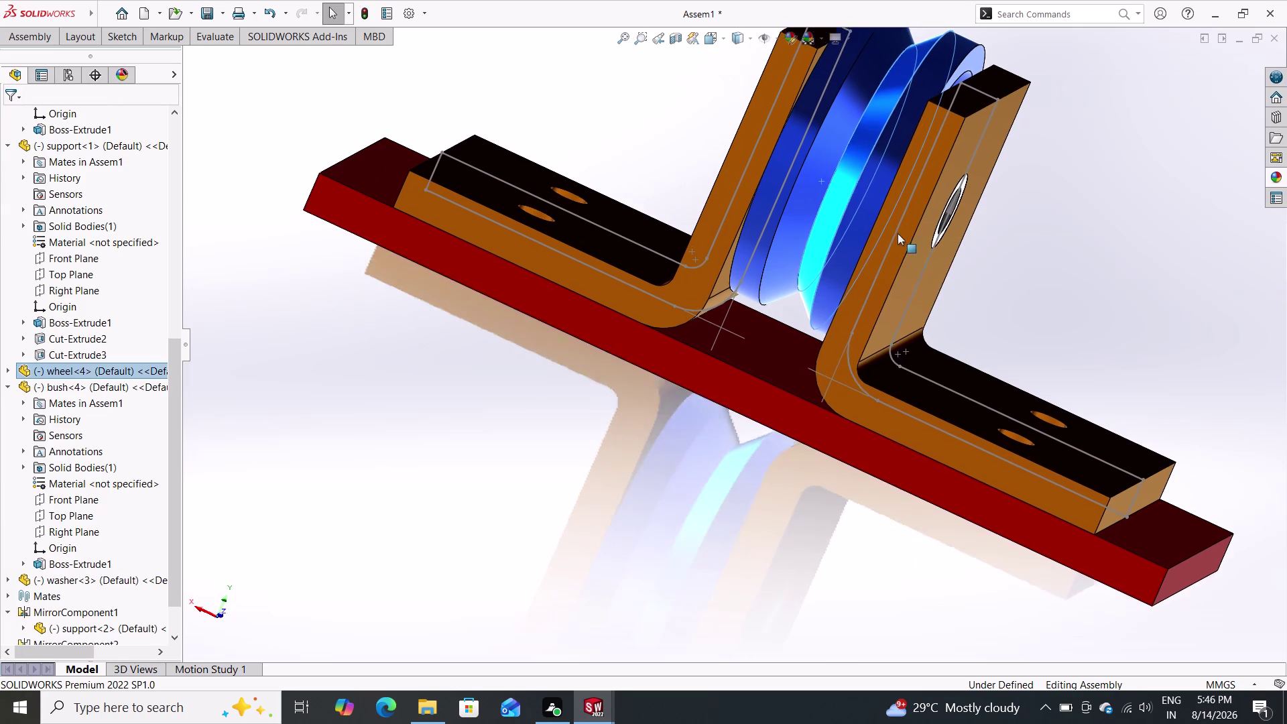
drag(897, 233, 632, 304)
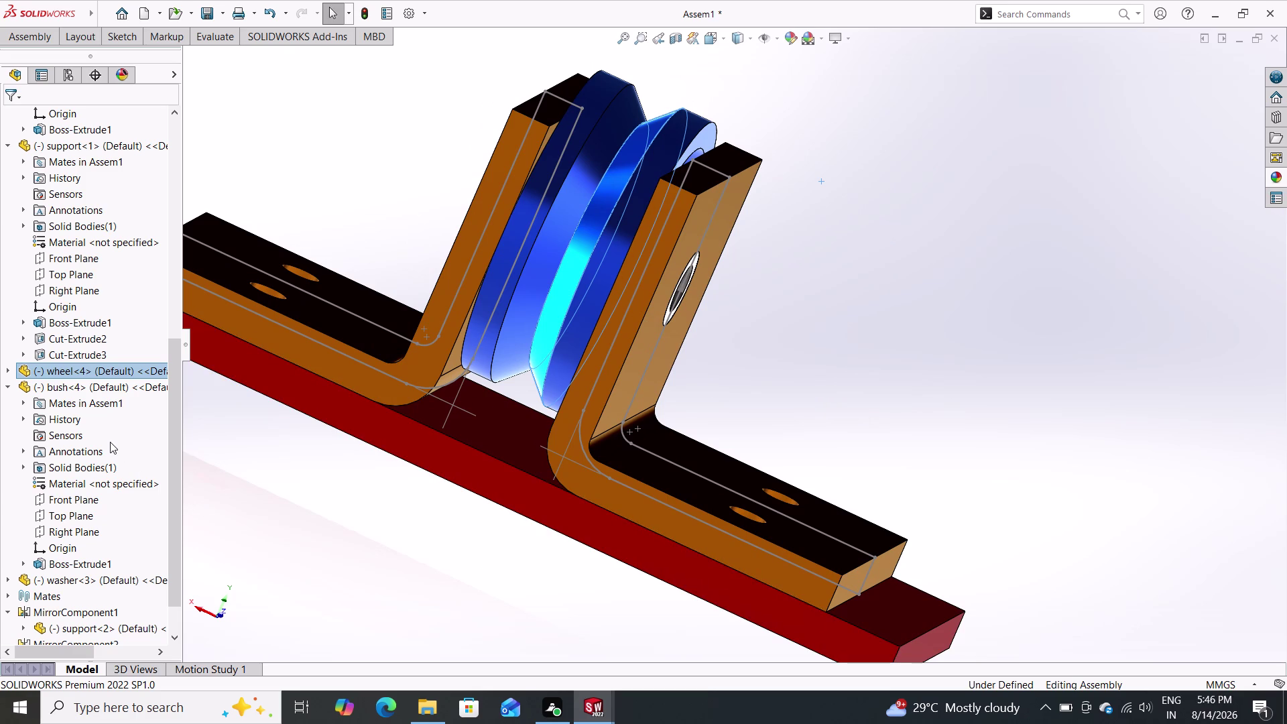
click(97, 575)
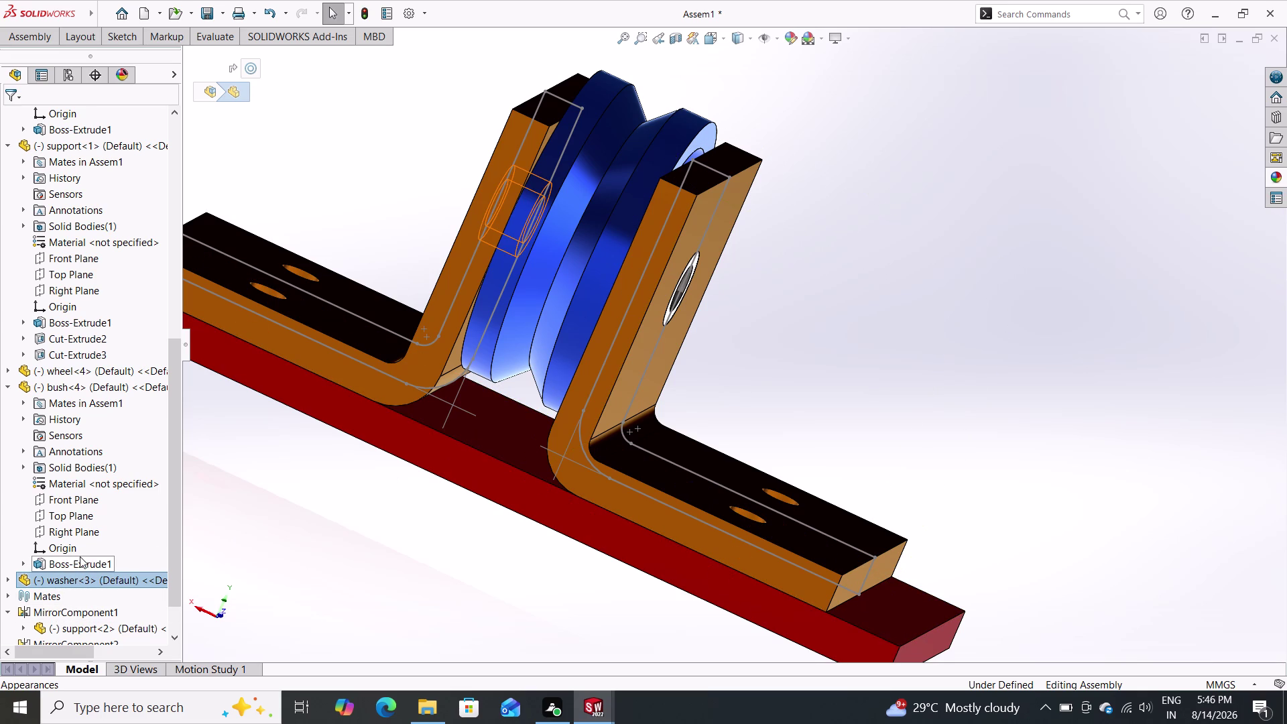
click(68, 577)
scroll(down, 3)
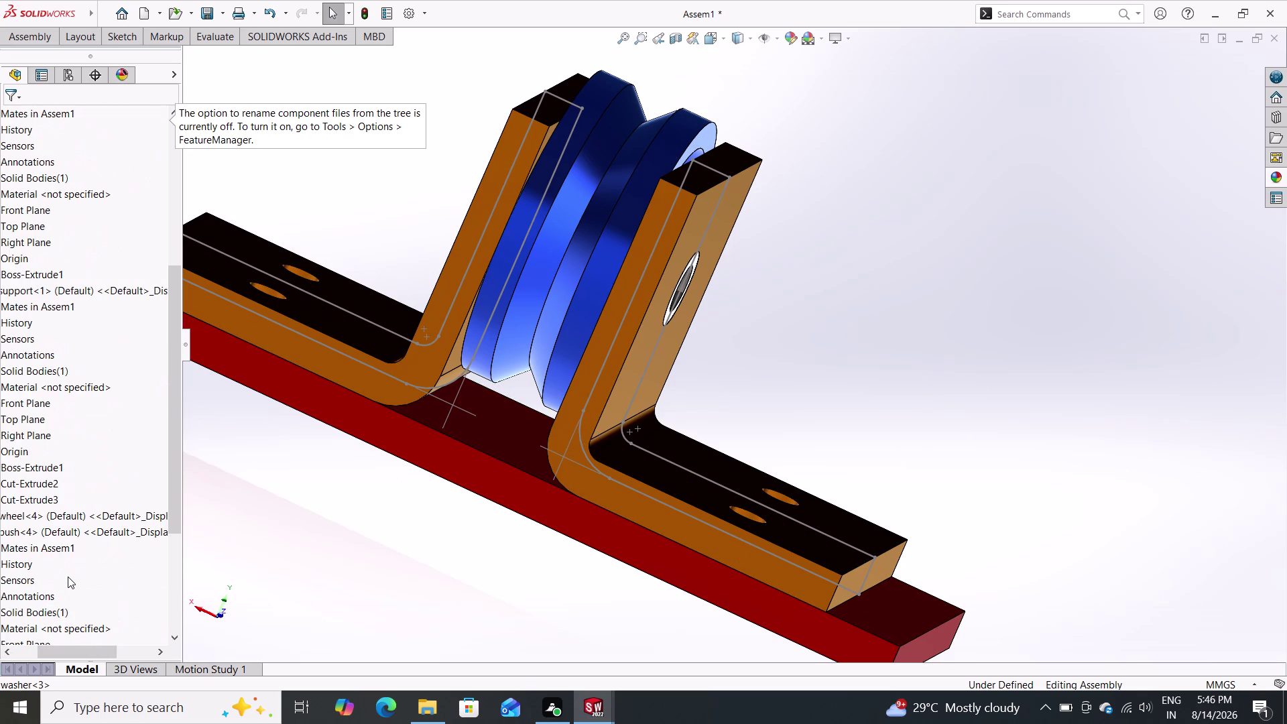
scroll(up, 3)
scroll(down, 3)
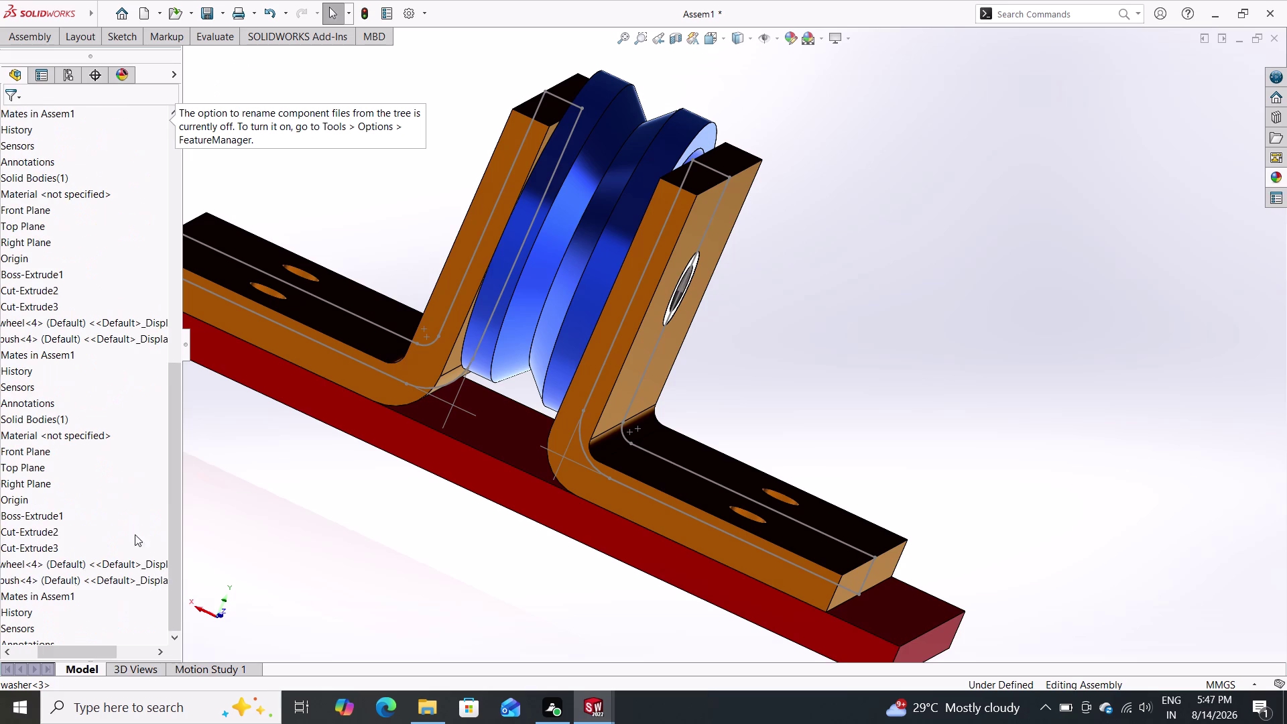
Widen the FeatureManager tree to show full component names, then reselect the washer.
drag(181, 405, 305, 433)
double_click(75, 339)
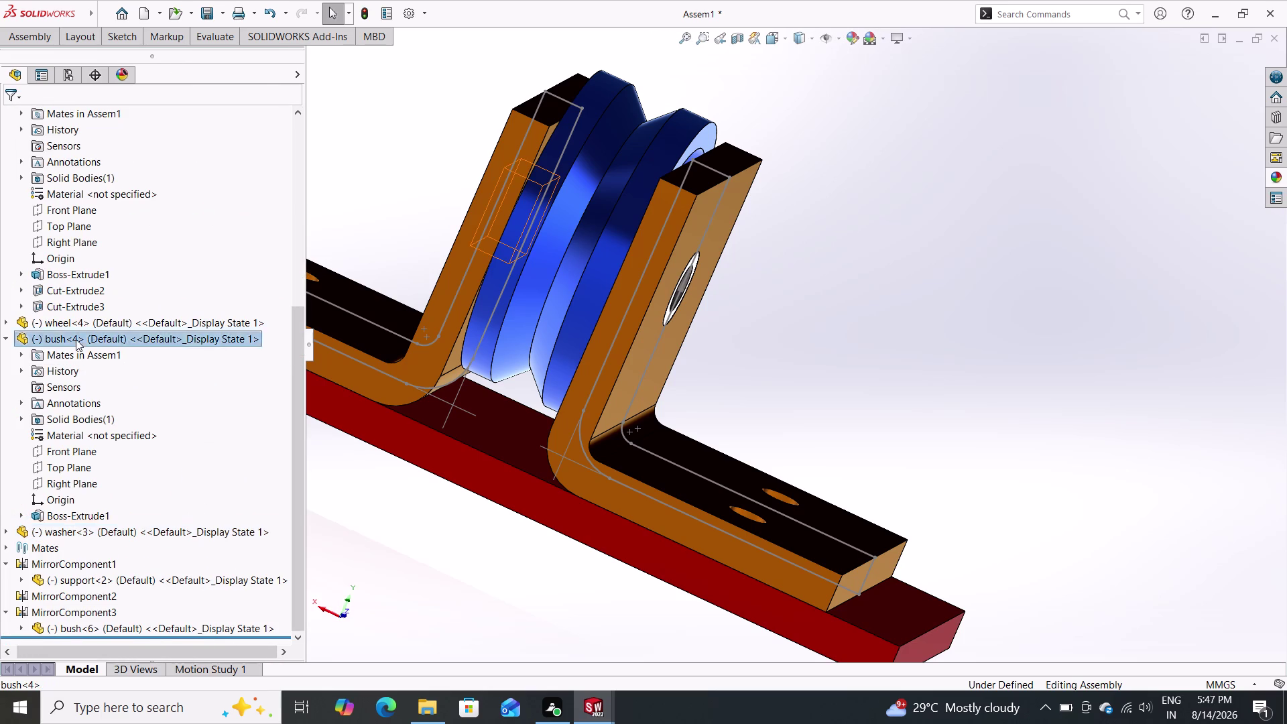
click(105, 530)
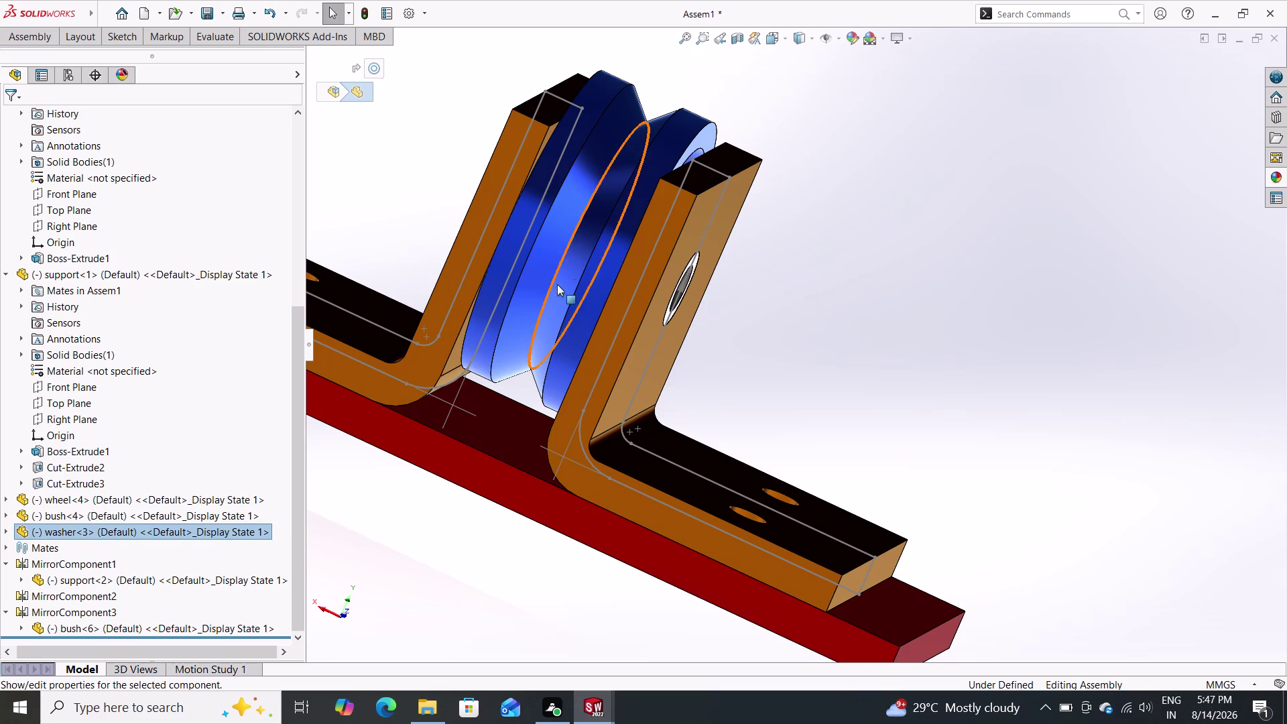
click(579, 251)
drag(579, 251, 656, 299)
click(656, 300)
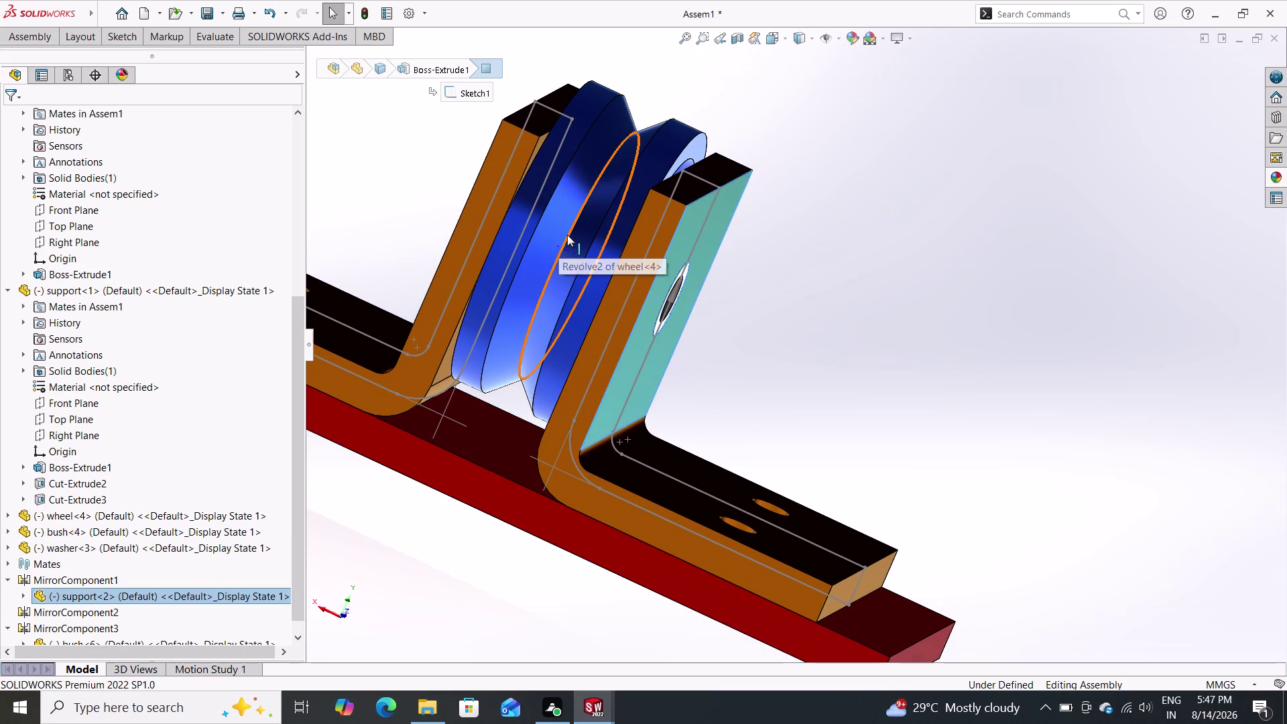
Inspect the right support's face, clear the selection, and show the assembly commands.
click(567, 234)
key(Escape)
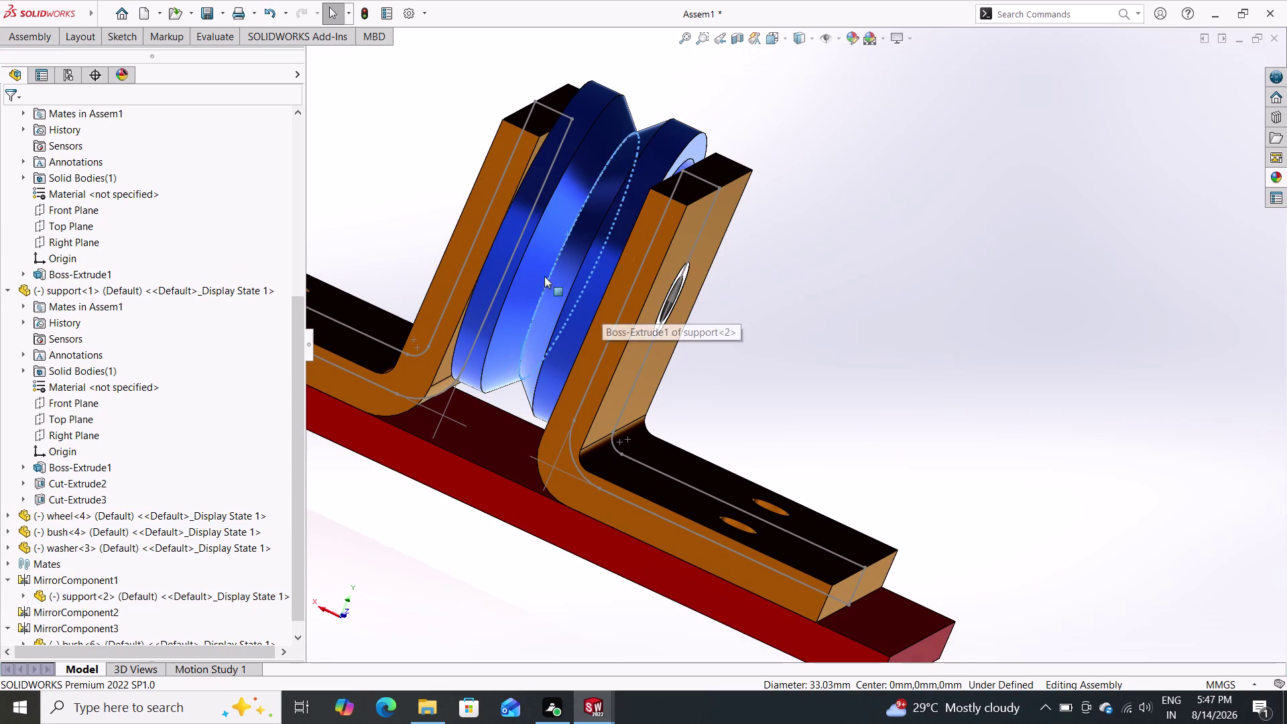
key(Escape)
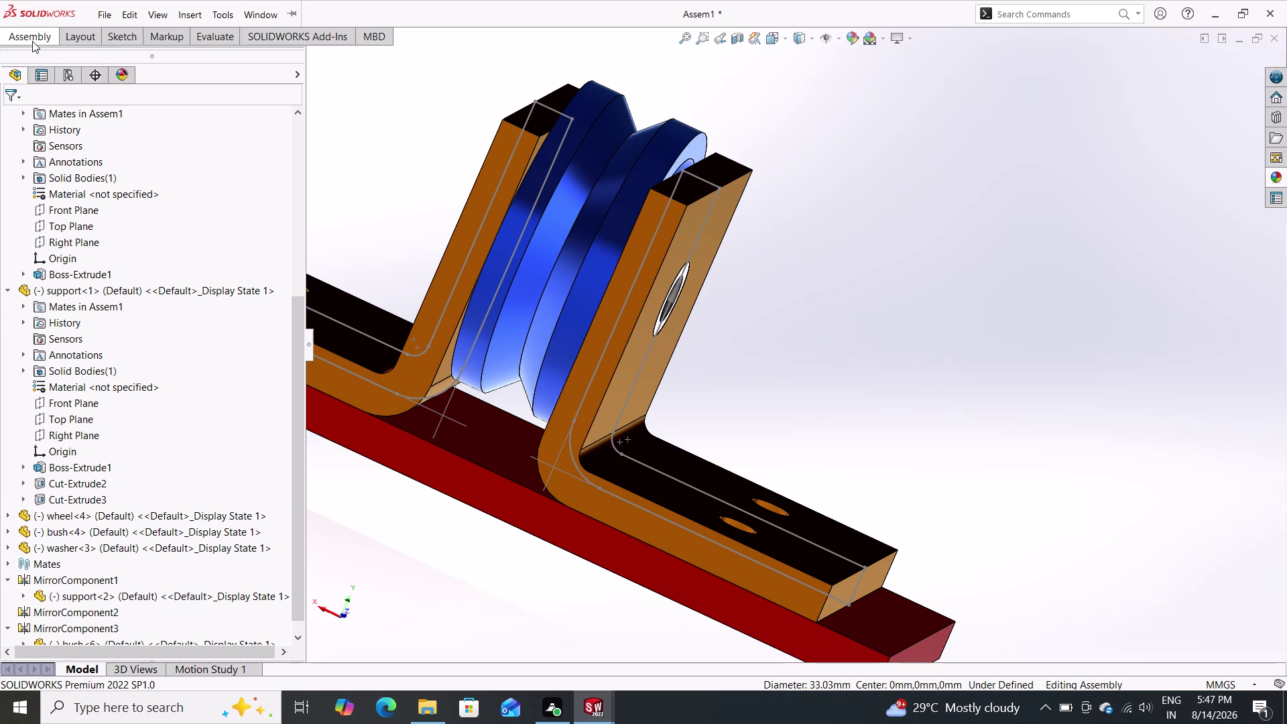
click(32, 41)
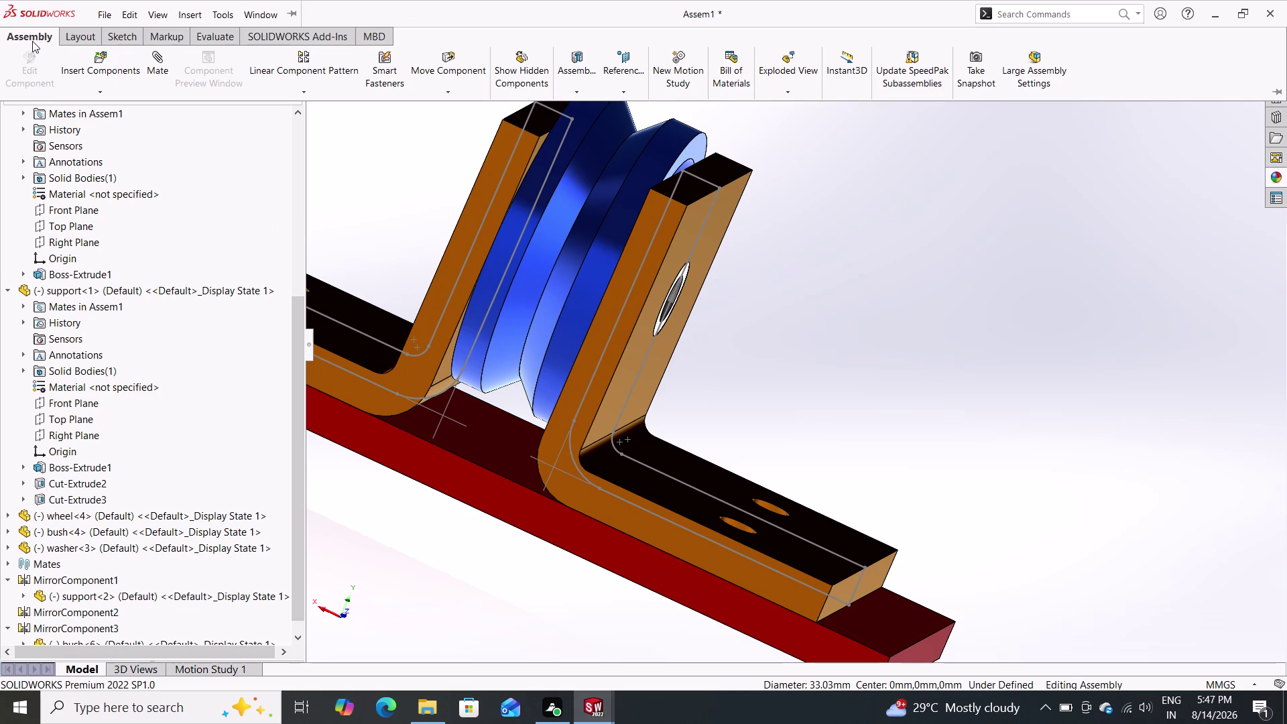
Start a new mate from the right support's inner face.
click(80, 35)
click(40, 36)
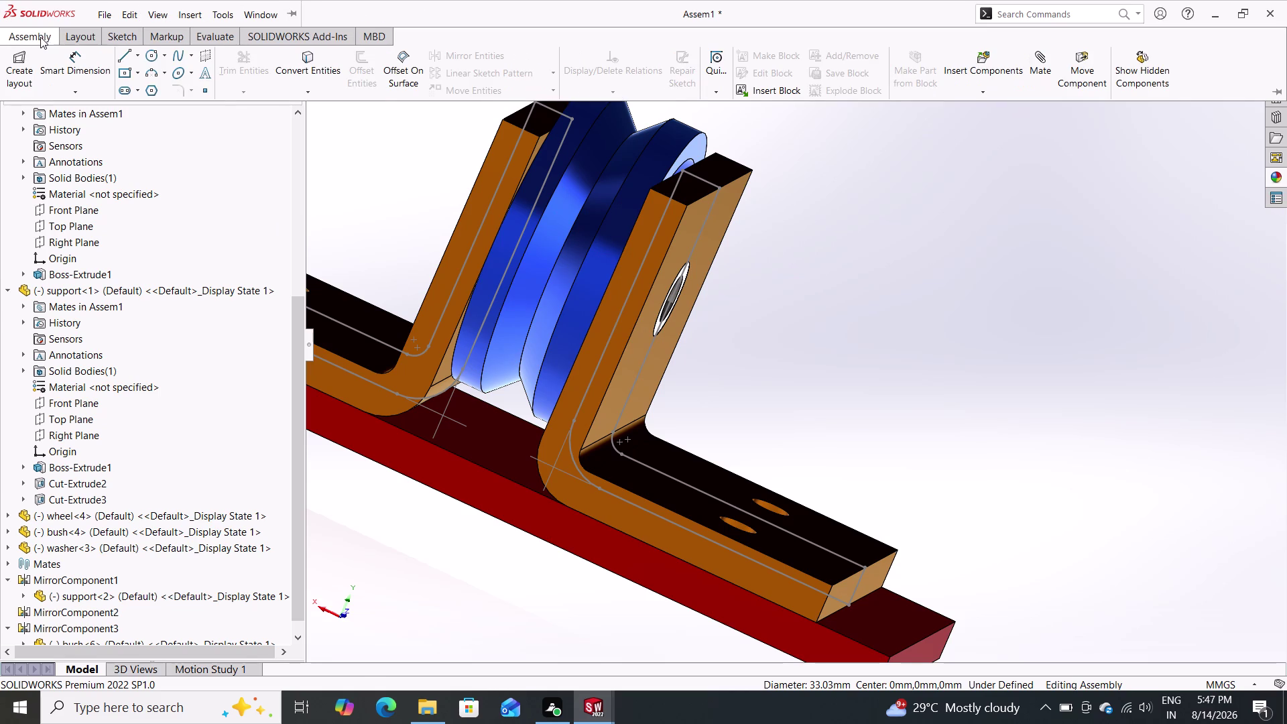
click(153, 66)
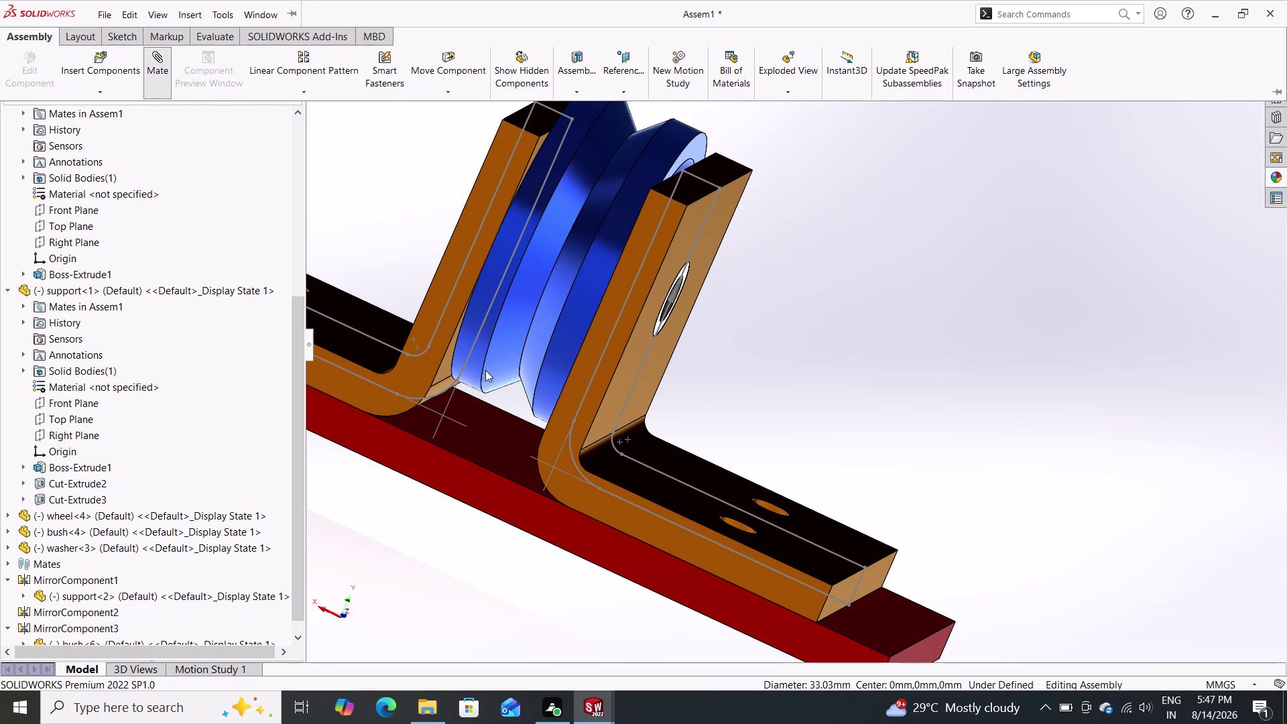
click(714, 236)
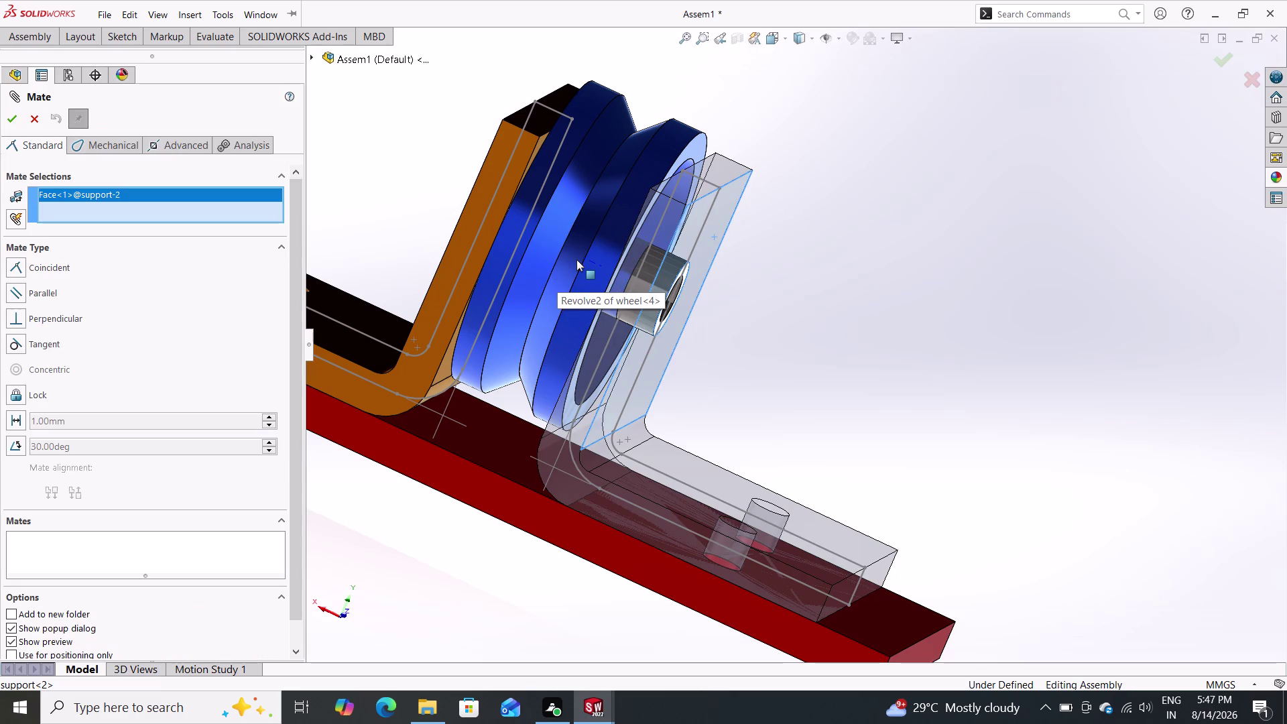
Orbit to inspect the wheel and support holes, then cancel the mate unapplied.
scroll(down, 3)
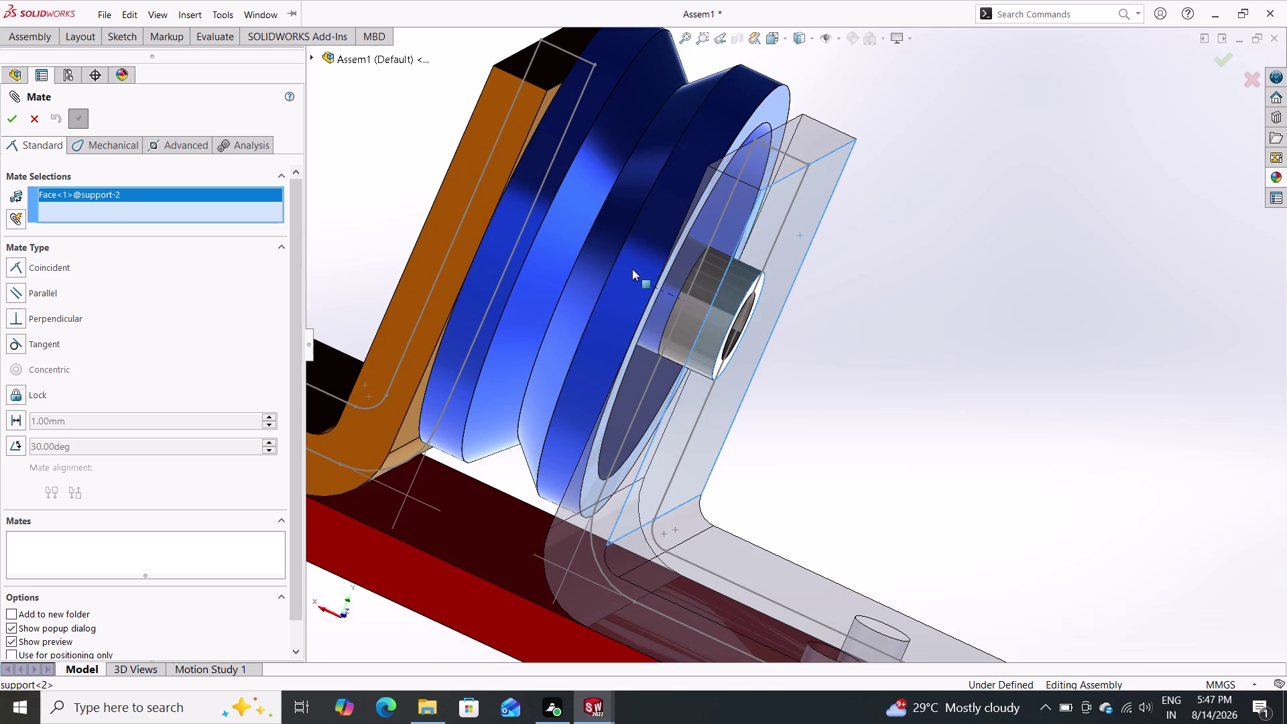
scroll(down, 3)
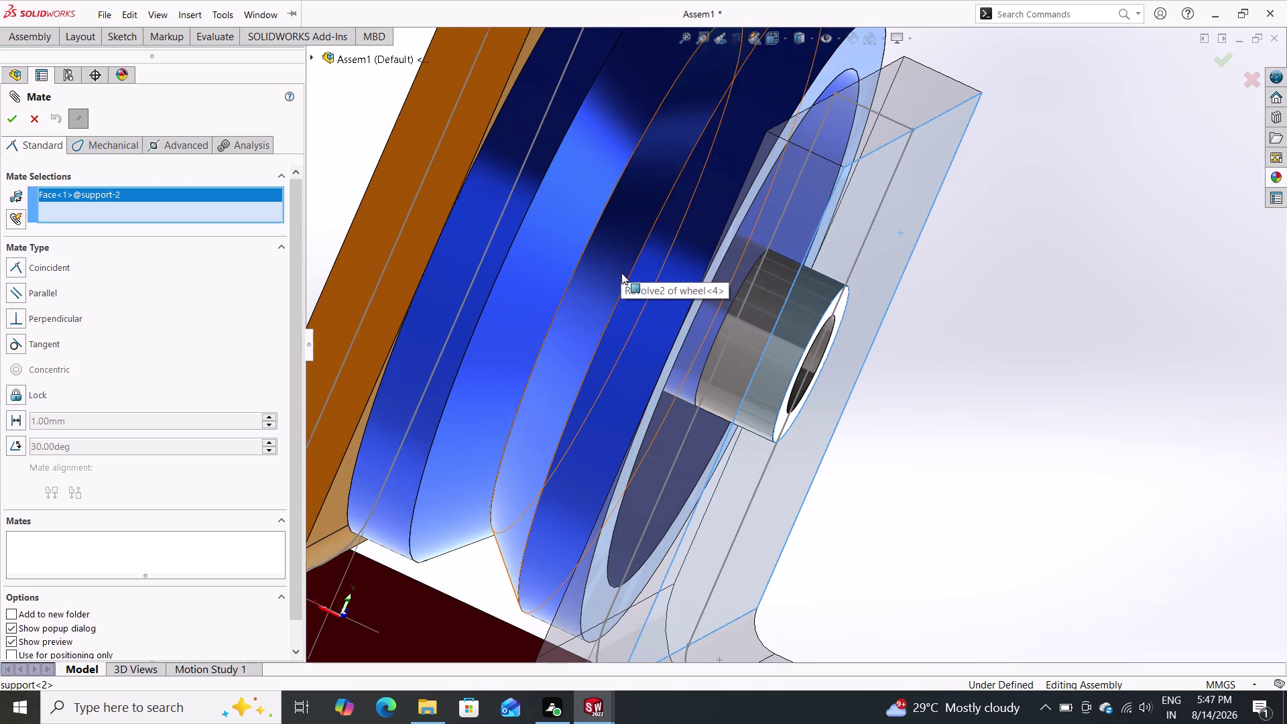
scroll(down, 3)
scroll(down, 3)
scroll(down, 3)
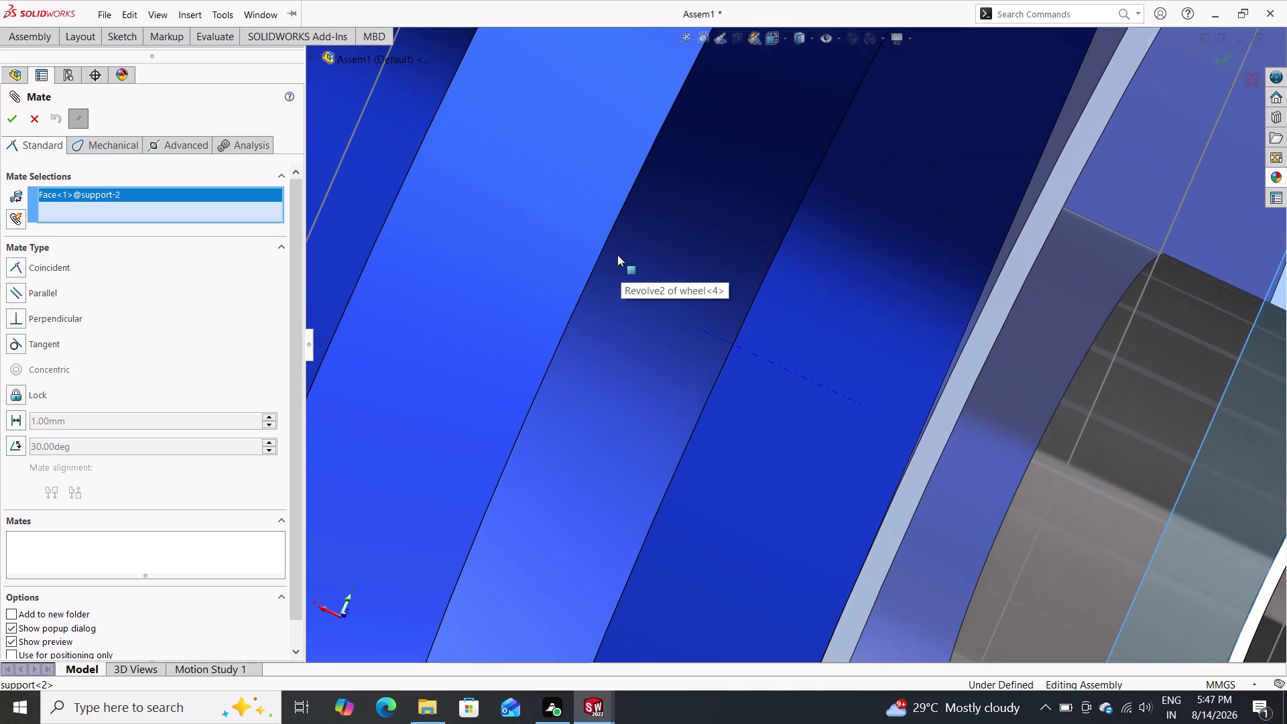
middle_drag(661, 265, 663, 228)
middle_drag(663, 242, 660, 304)
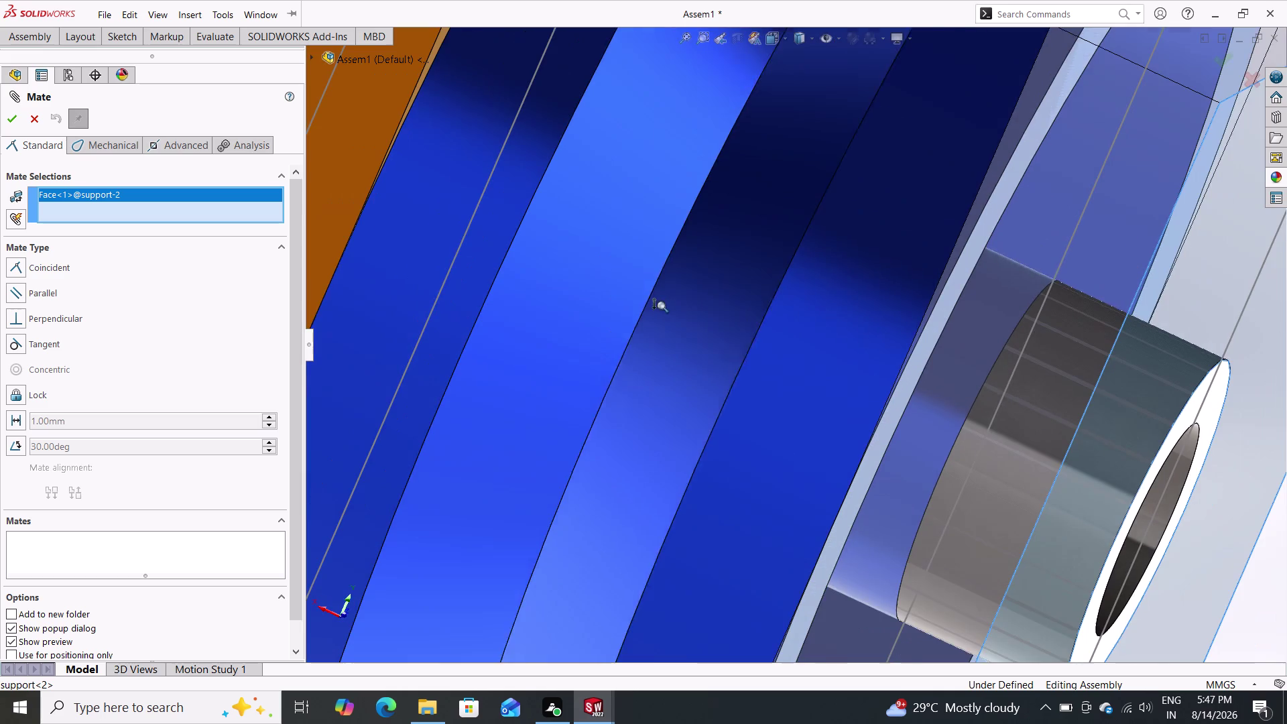
middle_drag(661, 304, 661, 305)
middle_drag(673, 309, 691, 299)
scroll(down, 3)
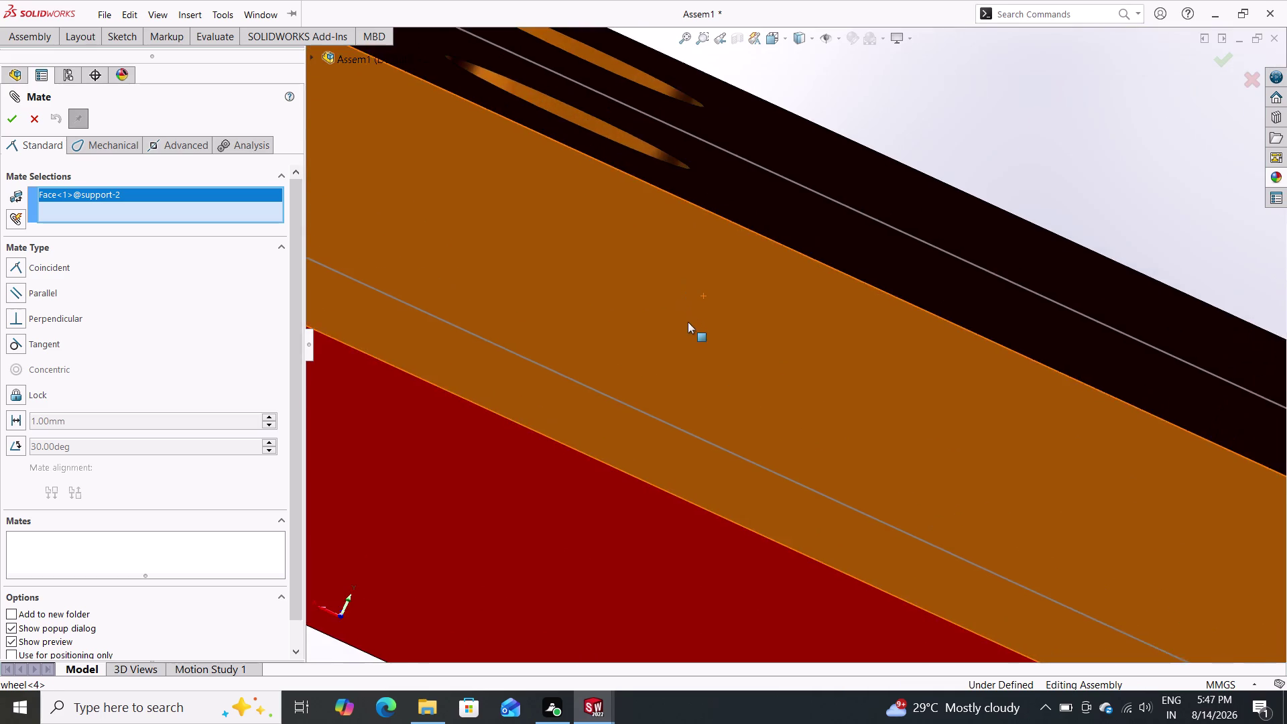
scroll(up, 3)
scroll(up, 3)
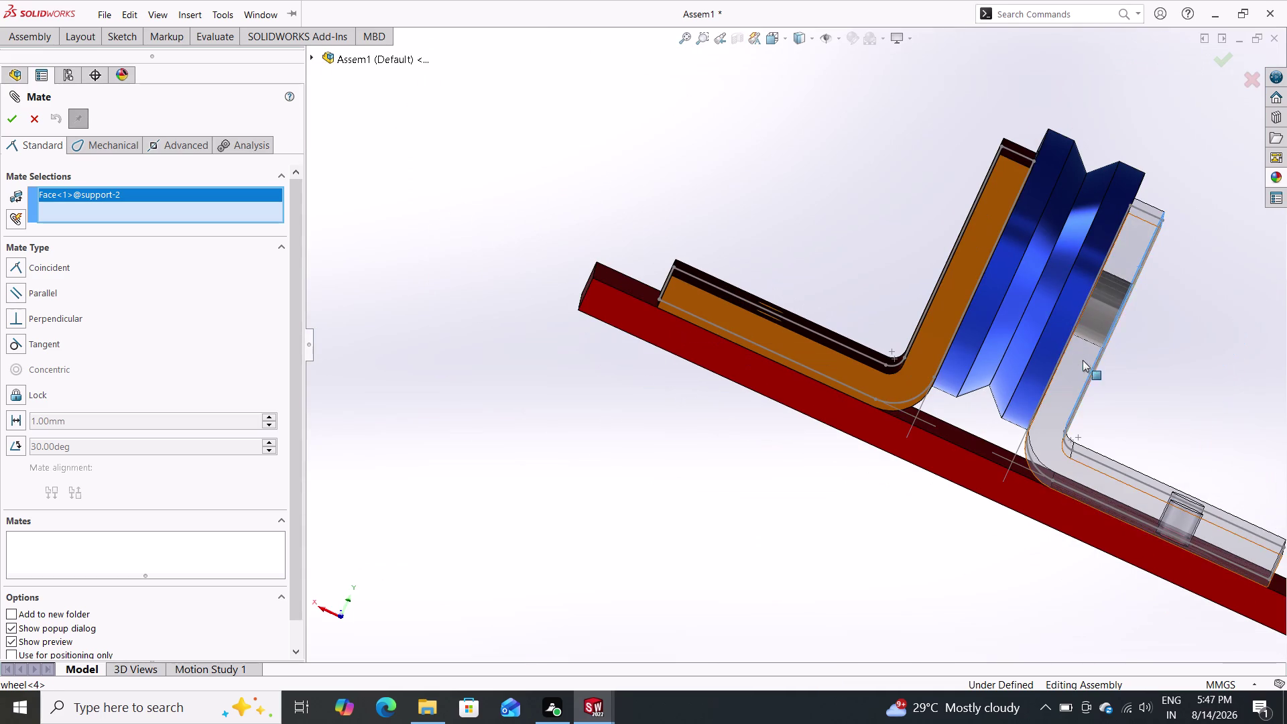
middle_drag(1126, 363, 1163, 357)
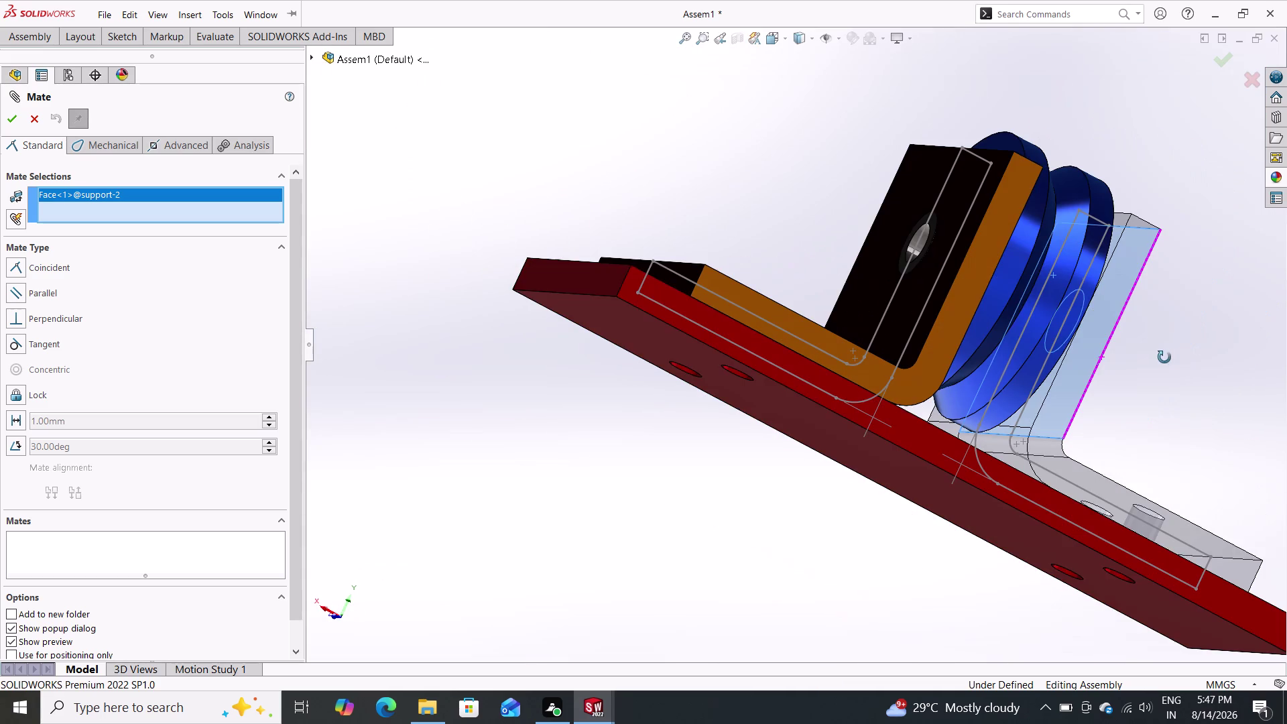
middle_drag(1163, 357, 1164, 358)
middle_drag(1165, 356, 1038, 424)
scroll(up, 3)
scroll(up, 3)
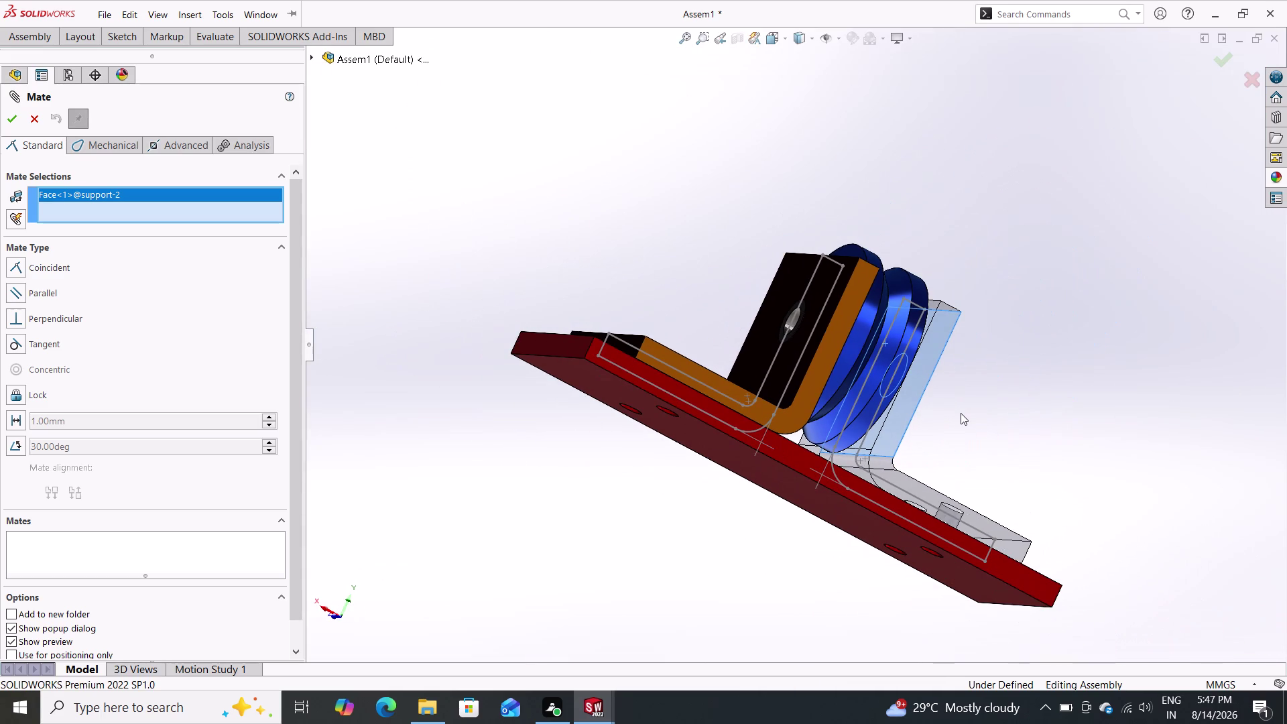
key(Escape)
key(Escape)
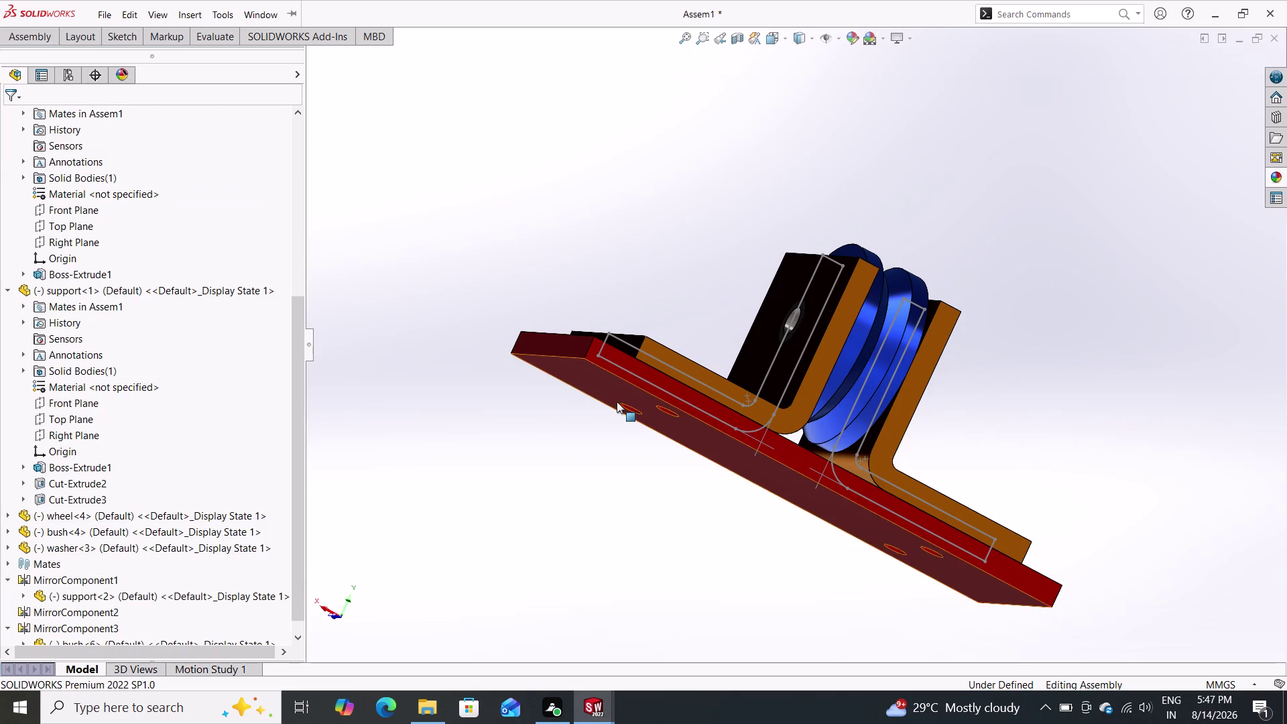
Clear all selections and start Insert Components from the Assembly commands.
key(Escape)
key(Escape)
key(Escape)
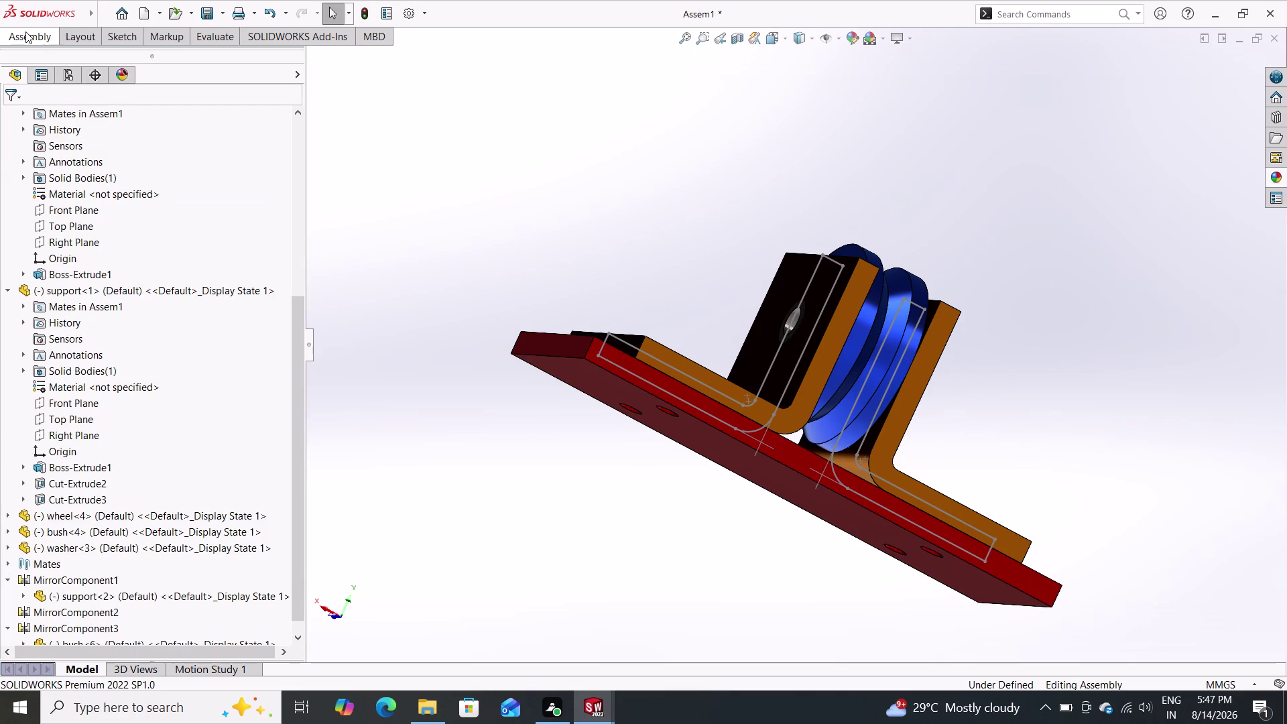
click(25, 32)
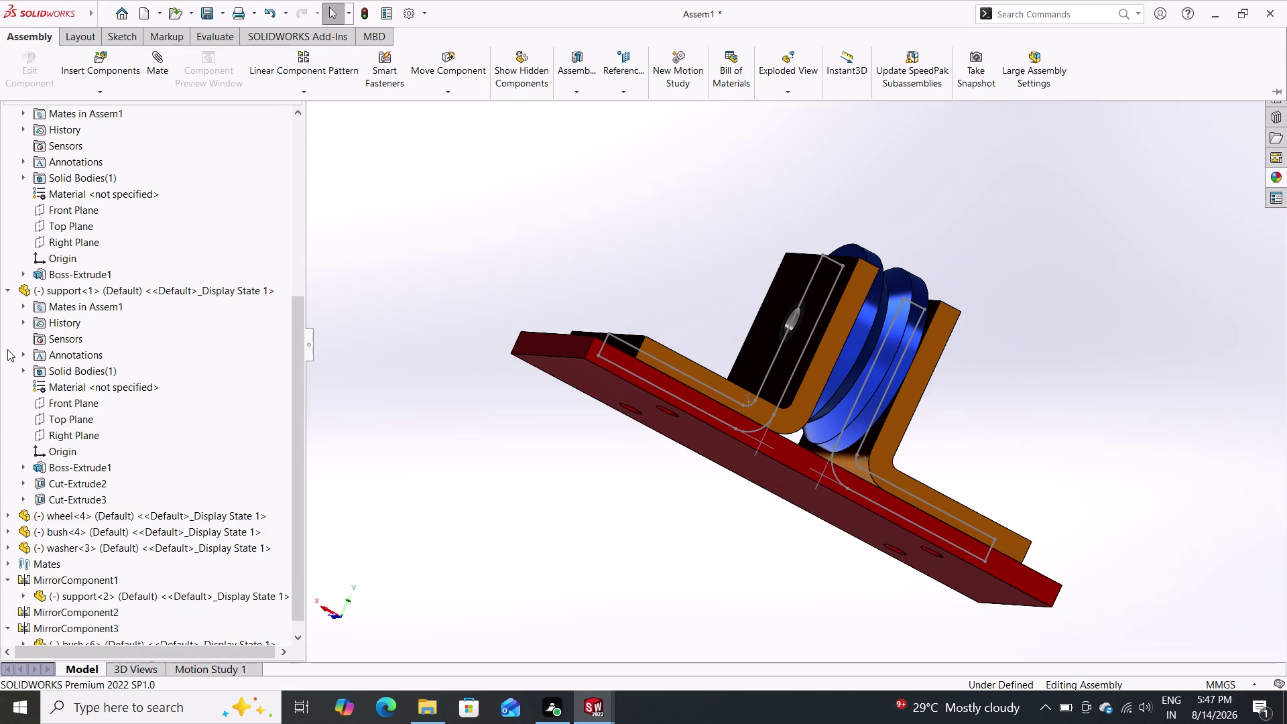
click(90, 67)
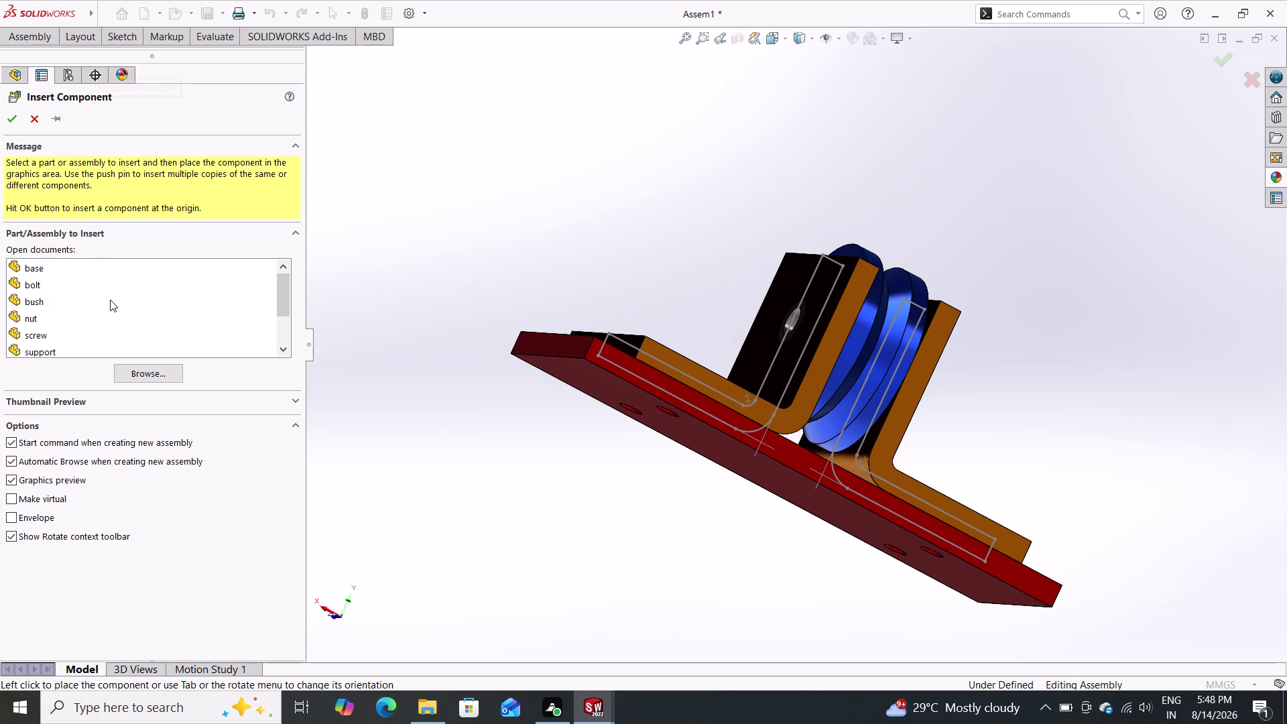
Choose screw from the open documents and drop it left of the base.
scroll(down, 3)
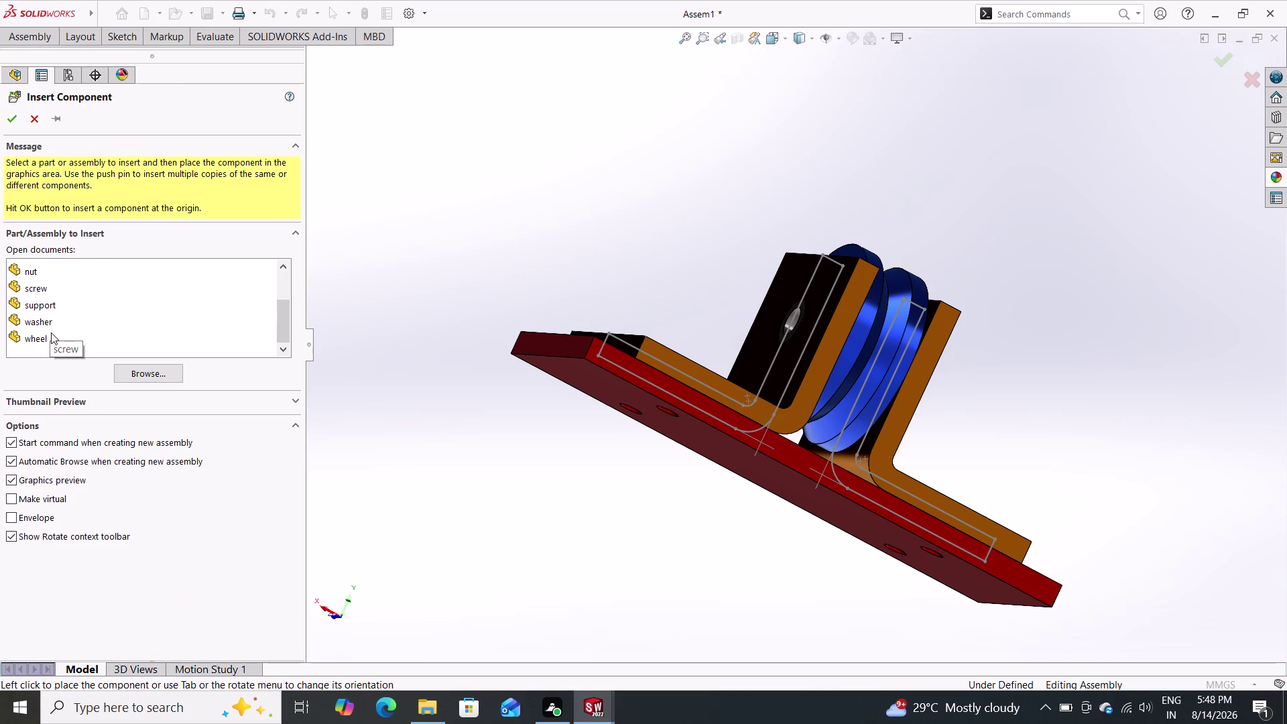
drag(51, 287, 437, 379)
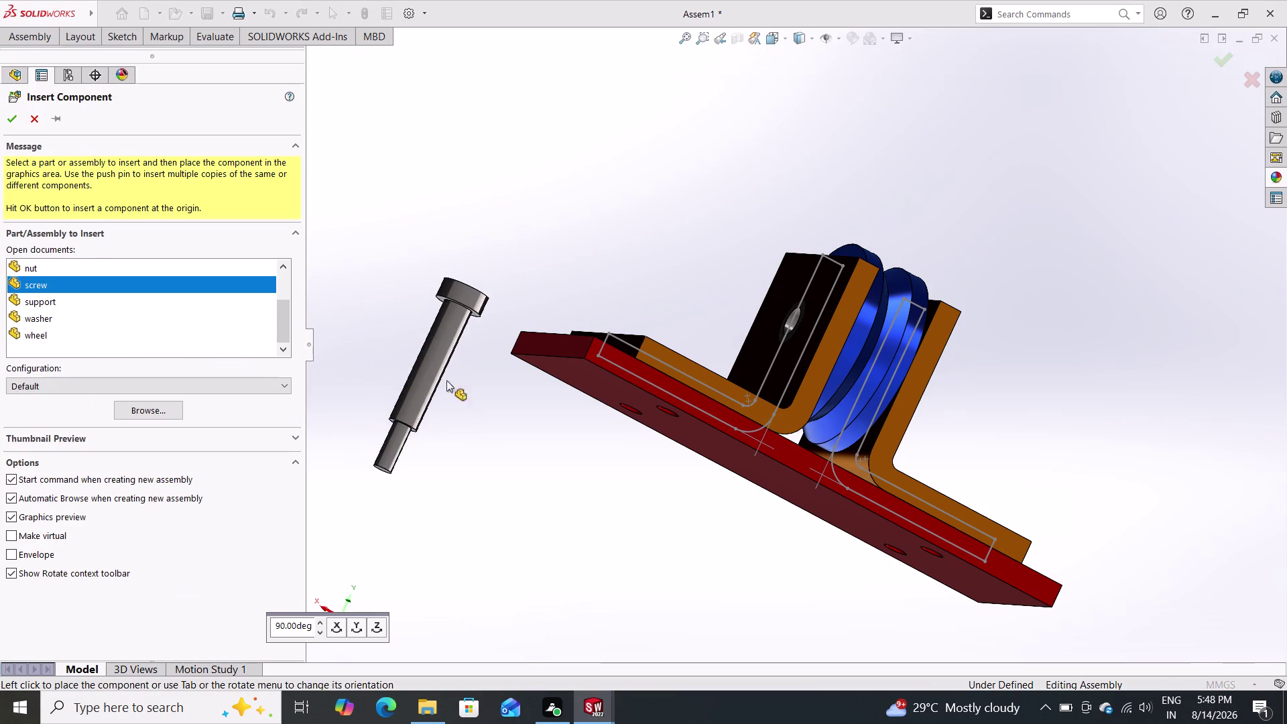
drag(437, 380, 475, 290)
double_click(476, 290)
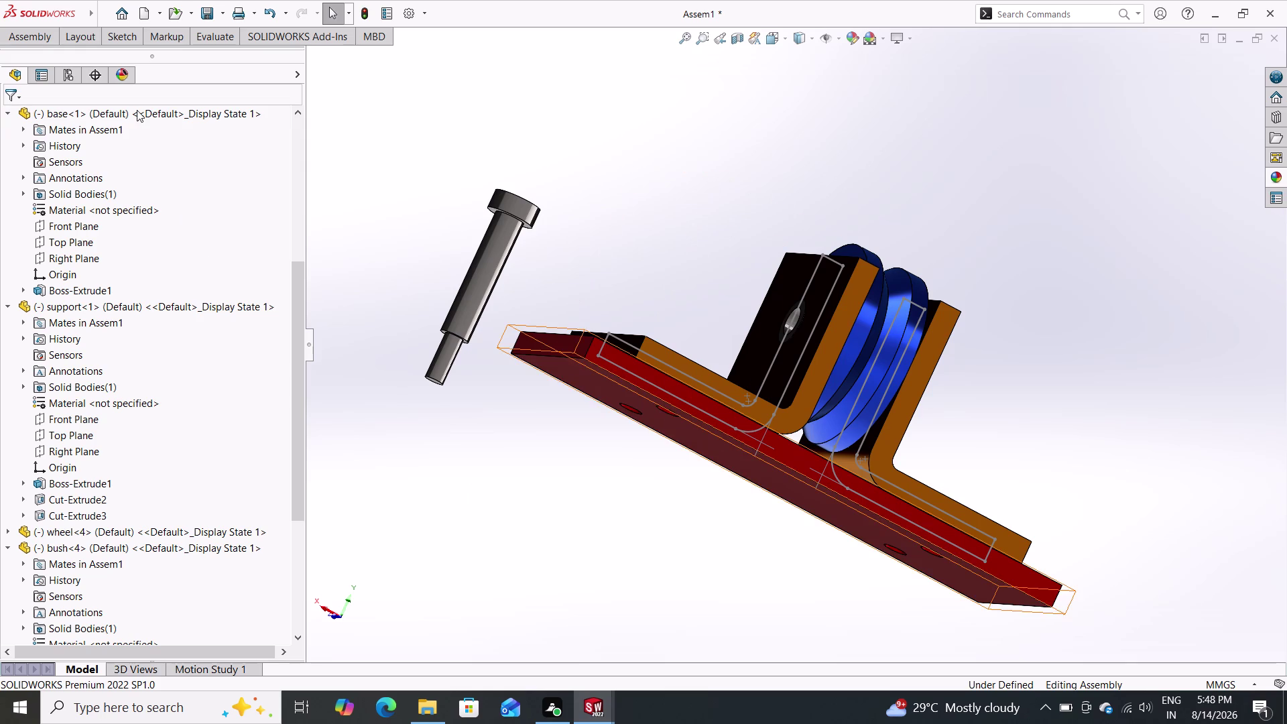
double_click(38, 44)
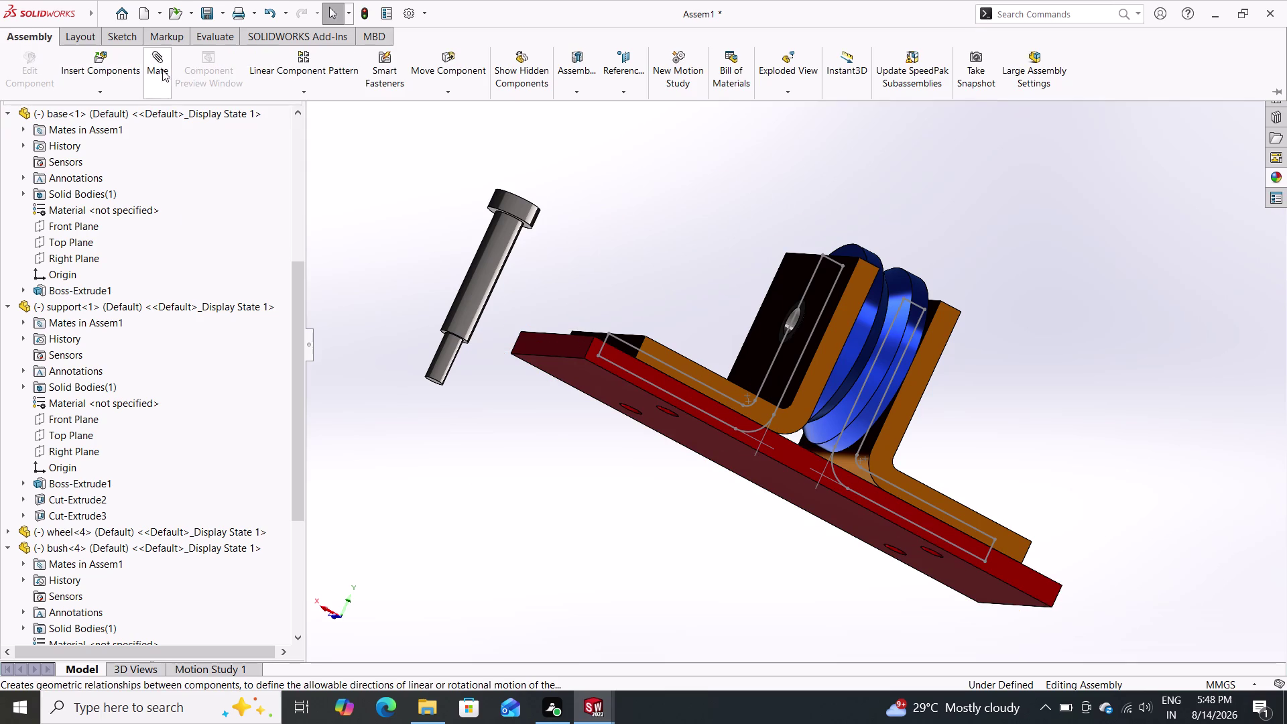
Mate the screw's cylindrical face concentric with the bush hole, then close the mate tool.
click(158, 62)
double_click(488, 261)
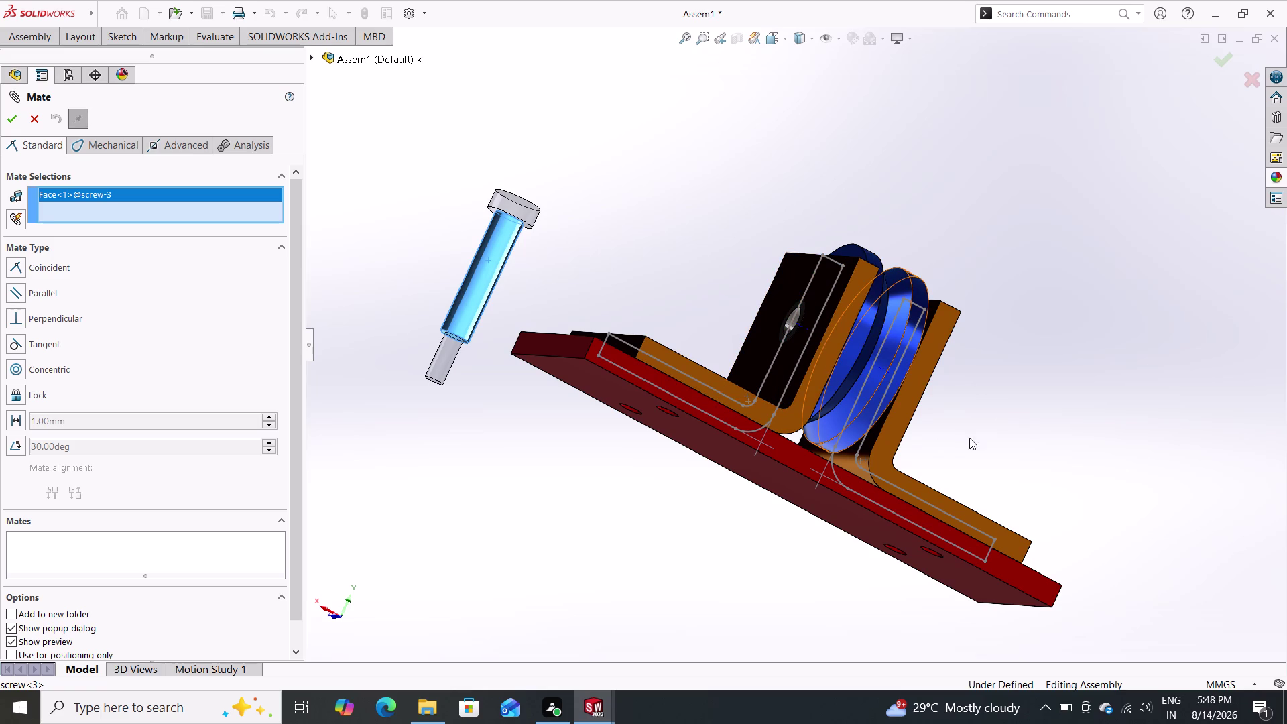
middle_drag(995, 451, 818, 454)
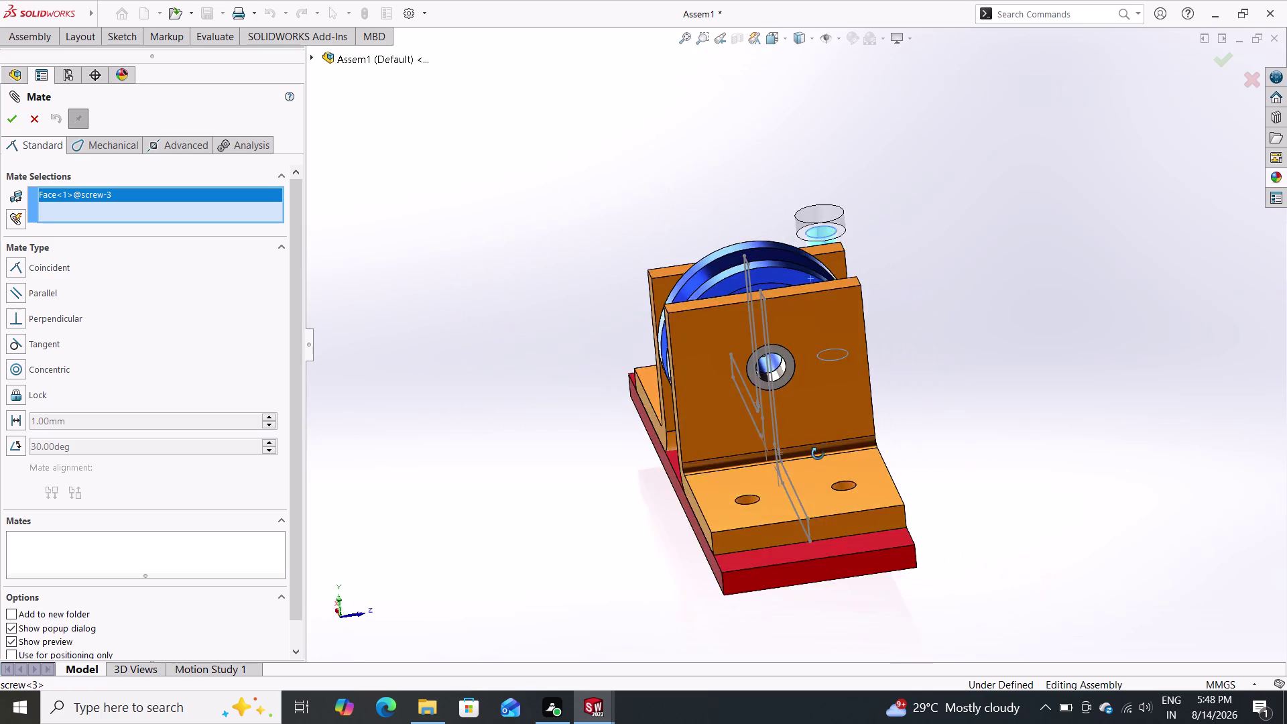
middle_drag(818, 454, 851, 499)
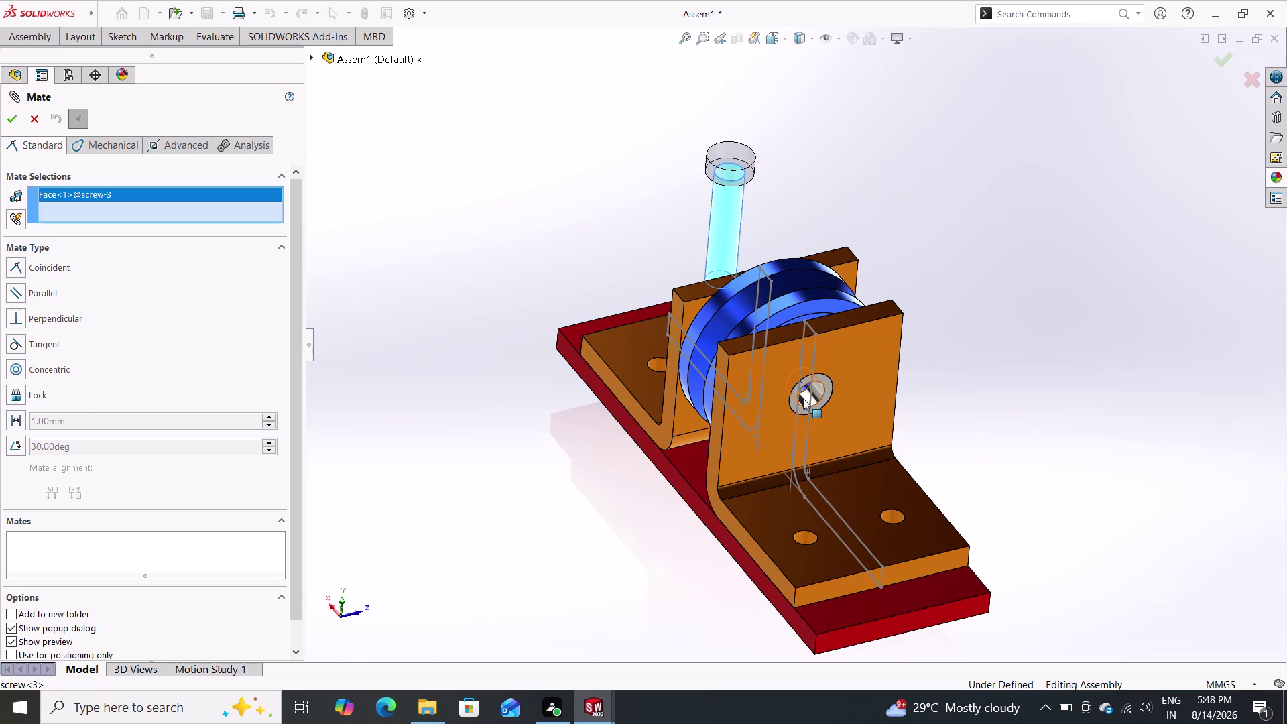
click(803, 398)
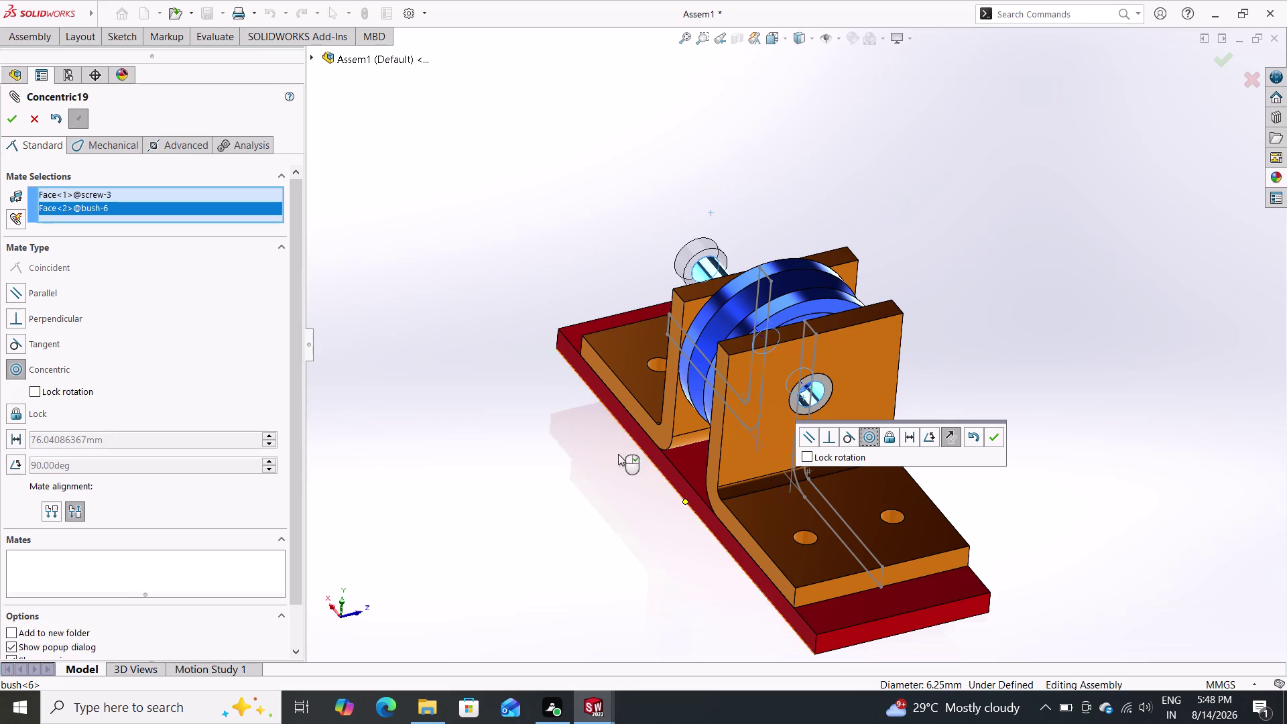
click(998, 433)
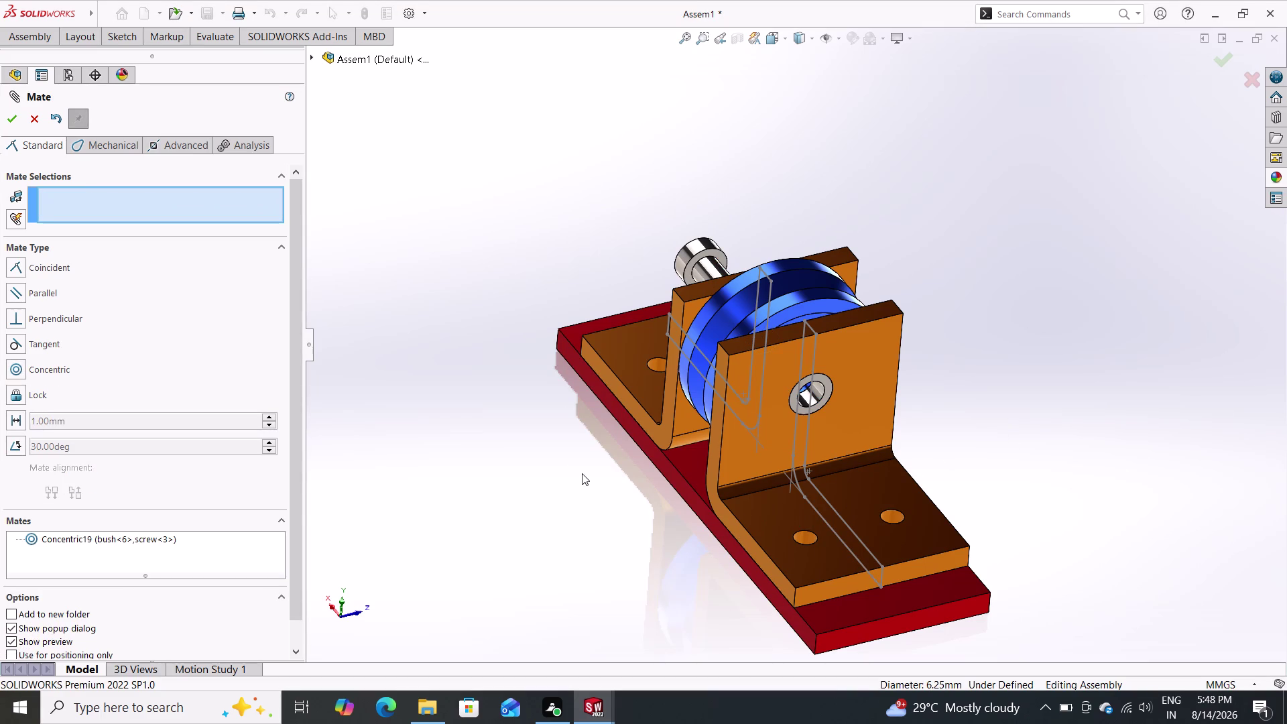
double_click(16, 119)
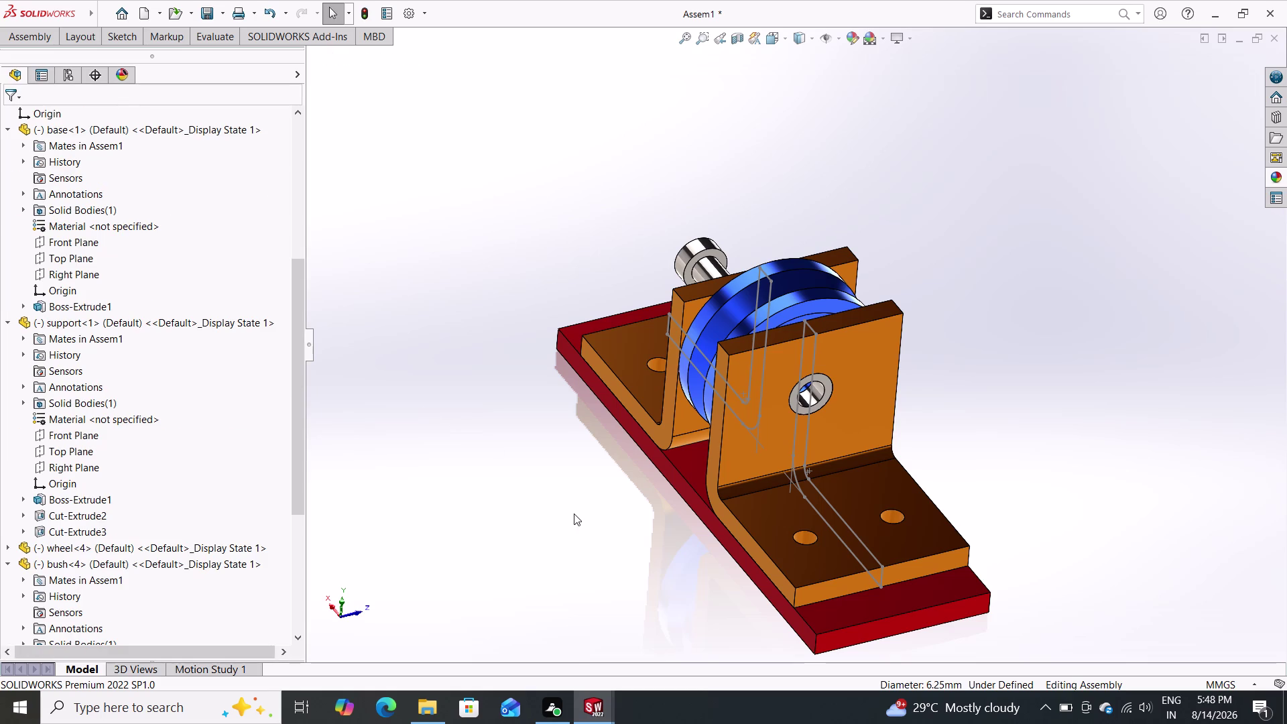
middle_drag(588, 515, 684, 603)
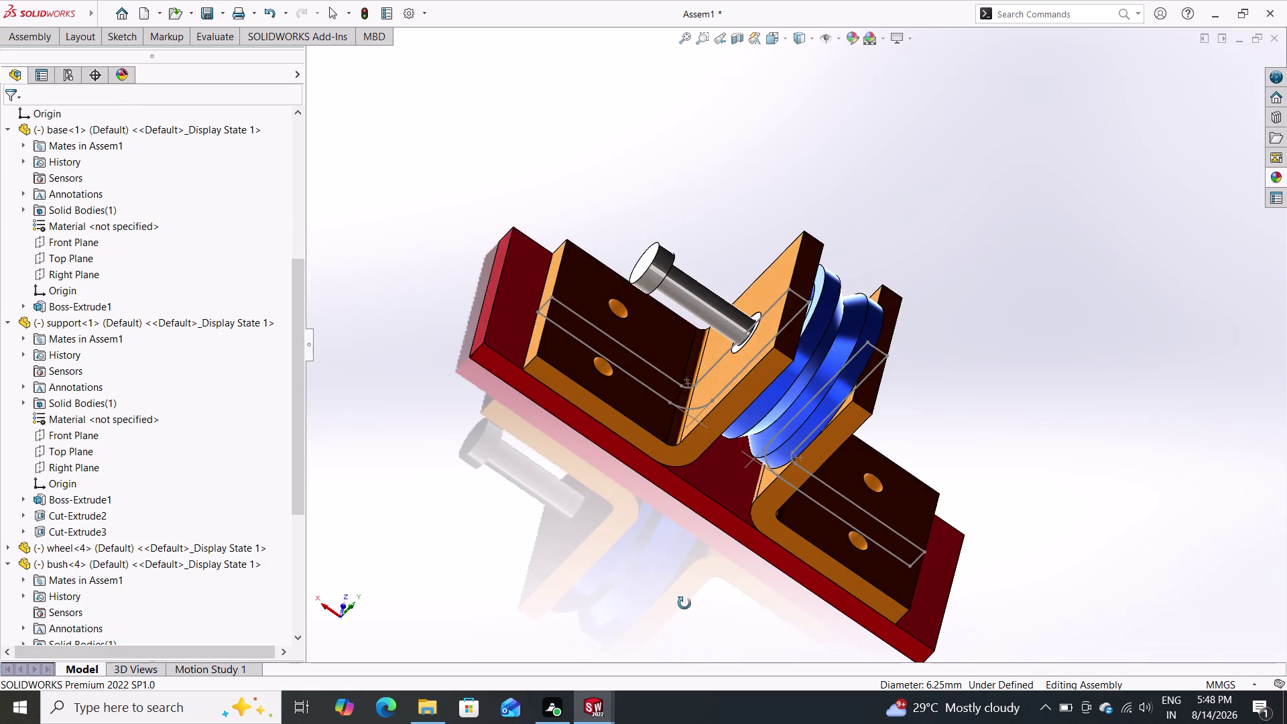
middle_drag(684, 603, 654, 459)
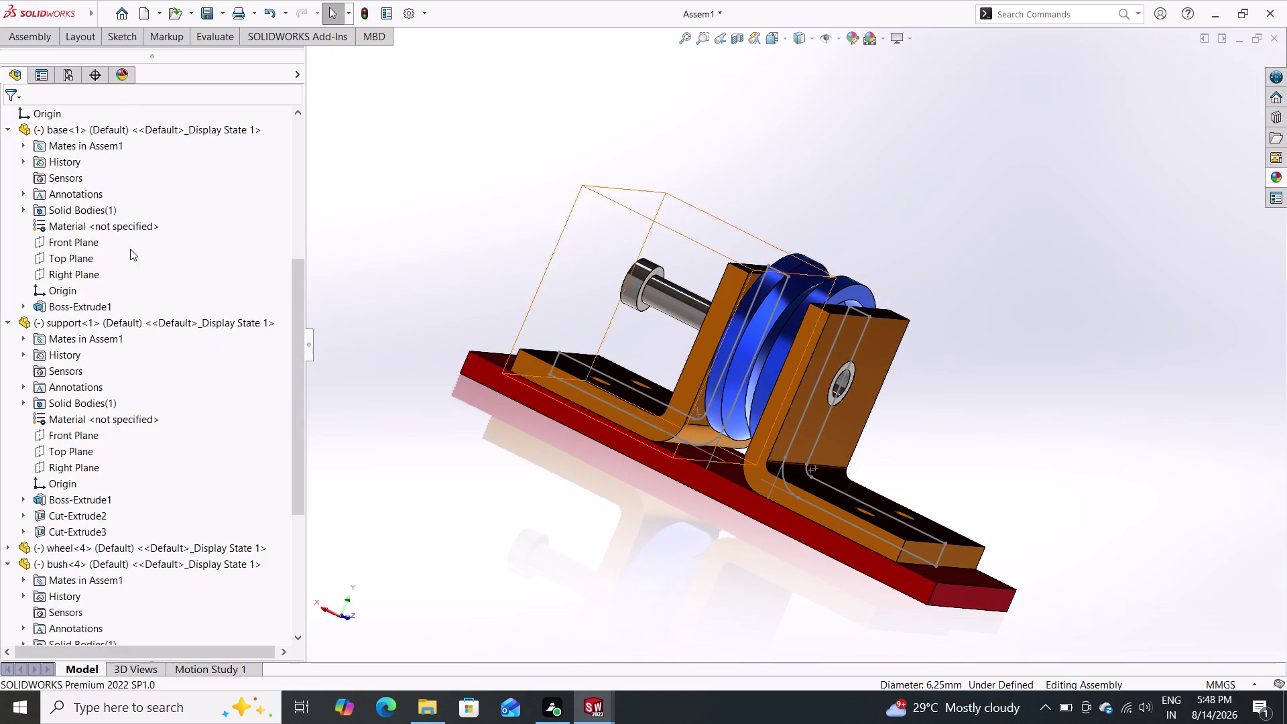
click(31, 36)
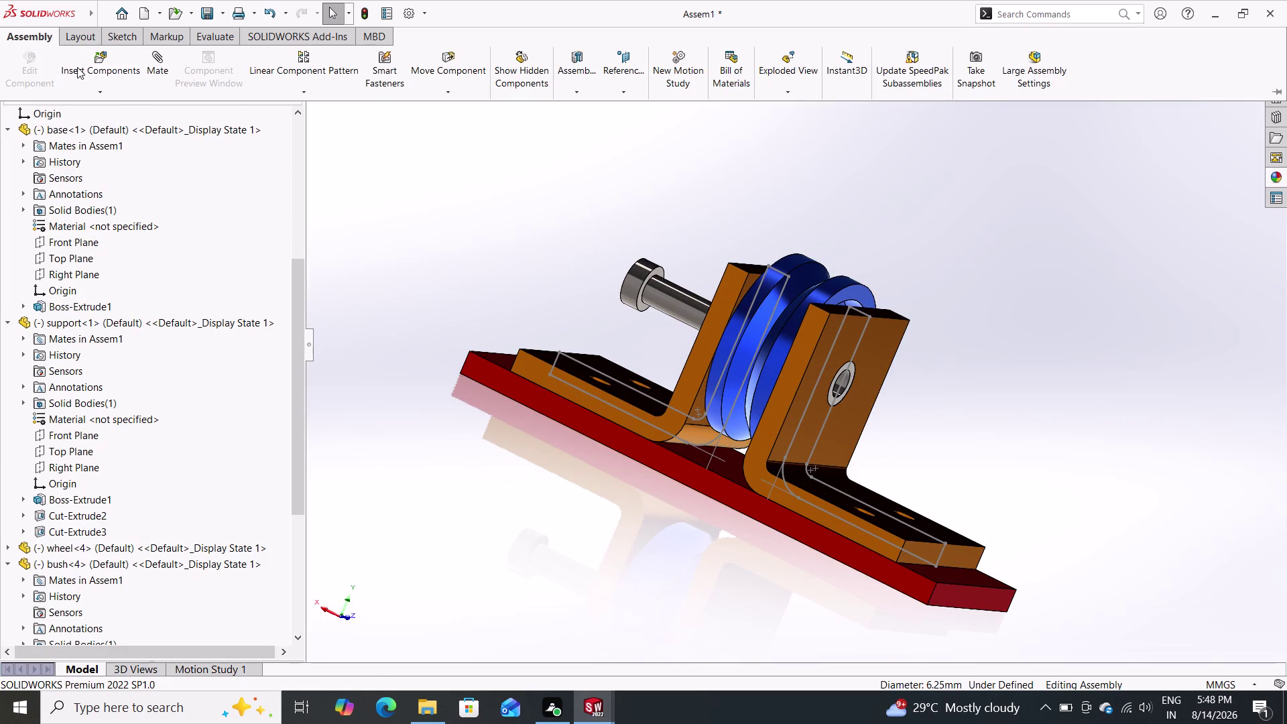
Begin inserting a bush near the base, then abandon that insertion.
click(85, 66)
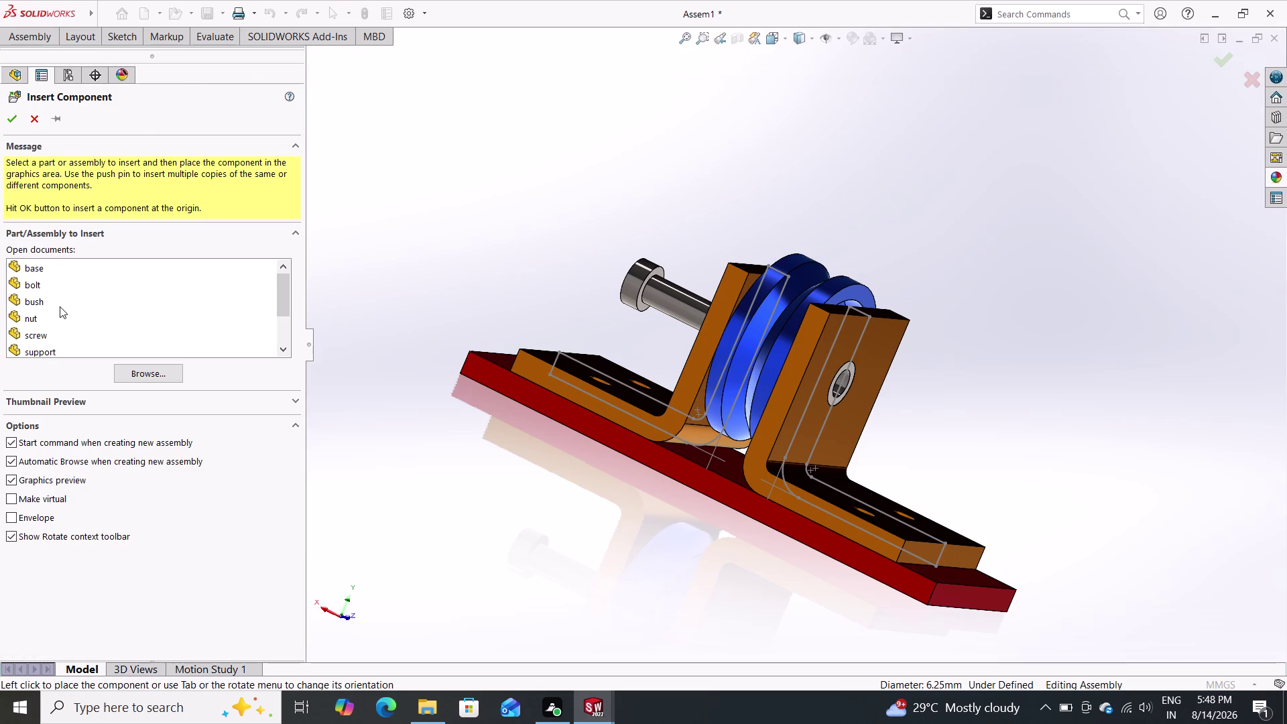
click(47, 300)
drag(47, 299, 320, 374)
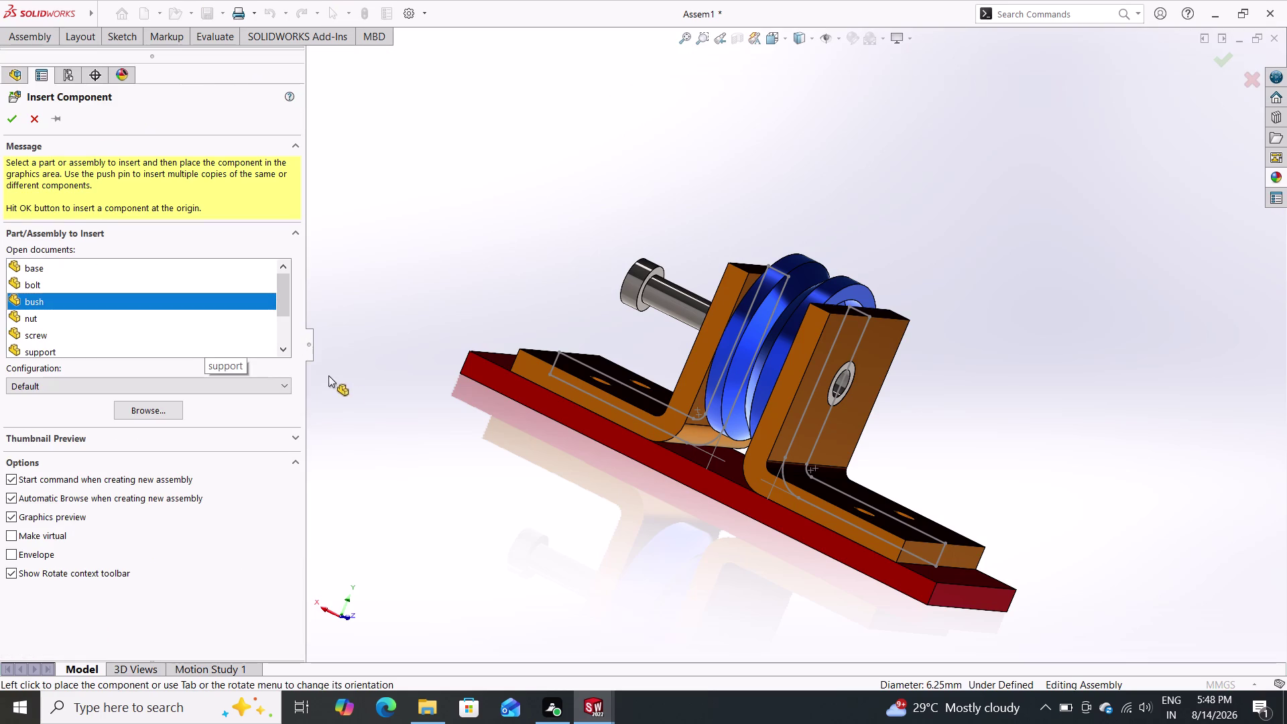
drag(321, 374, 393, 475)
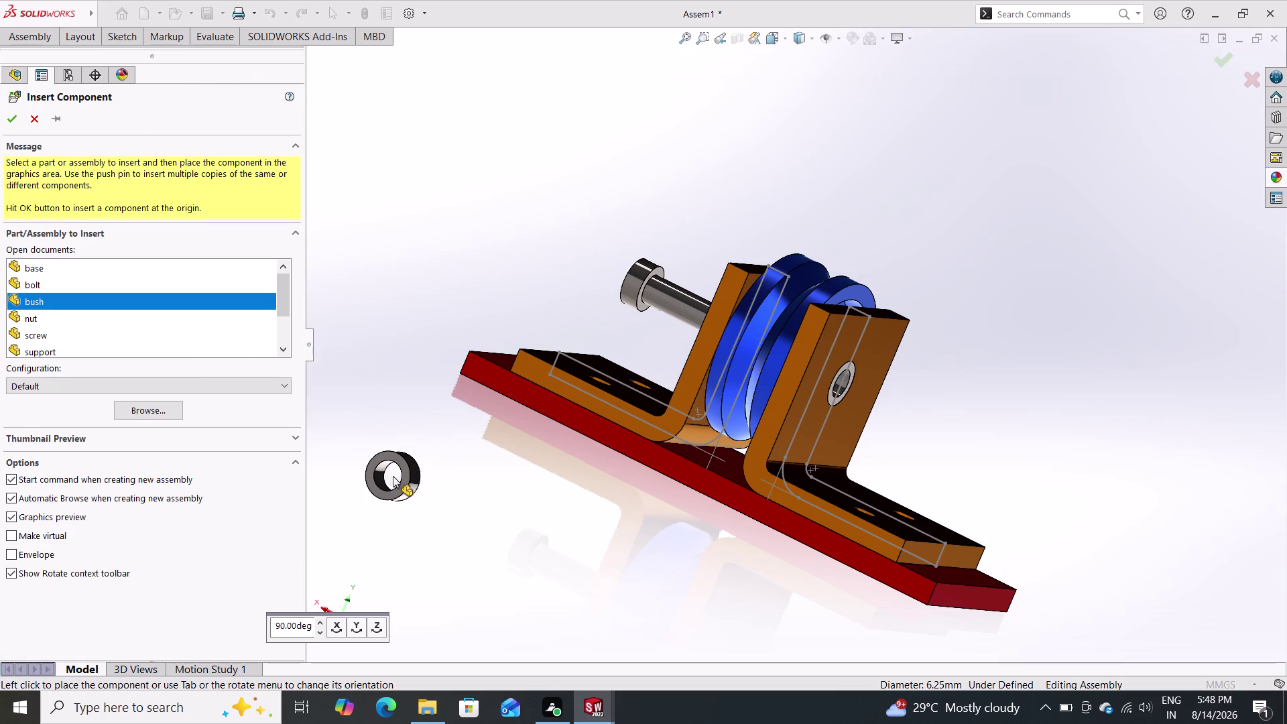
drag(393, 476, 383, 470)
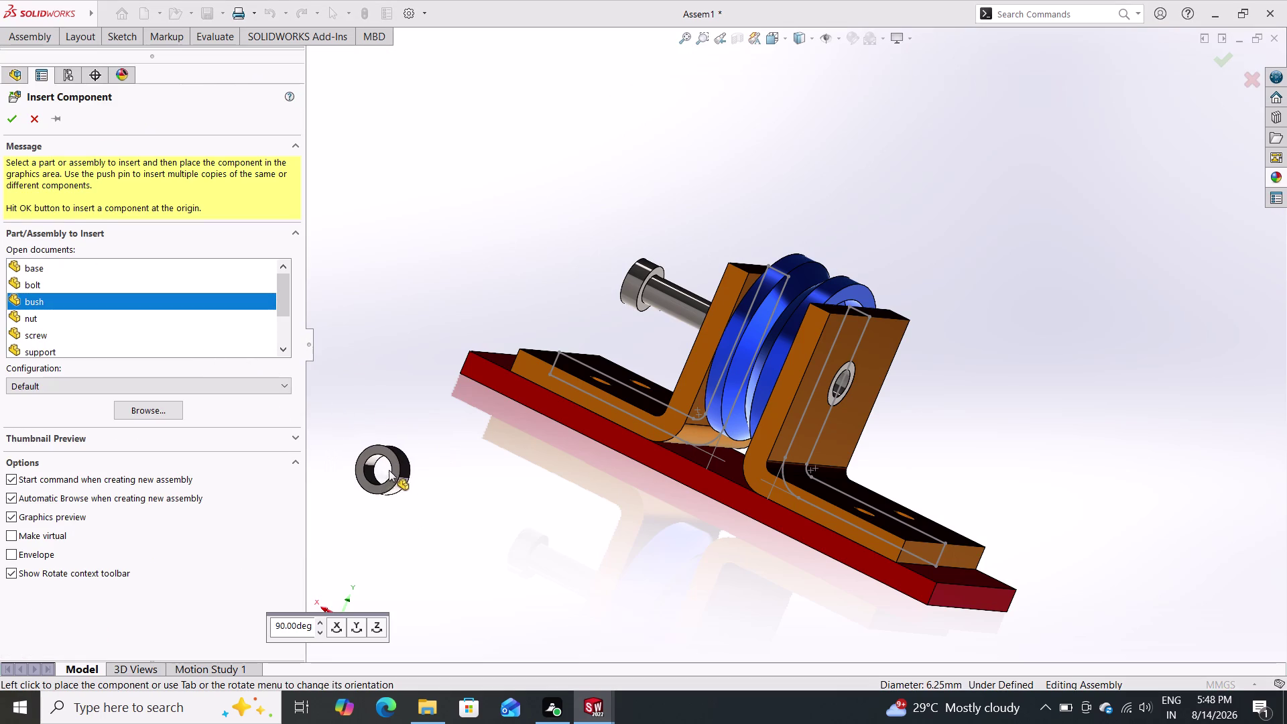
drag(383, 470, 391, 470)
triple_click(39, 112)
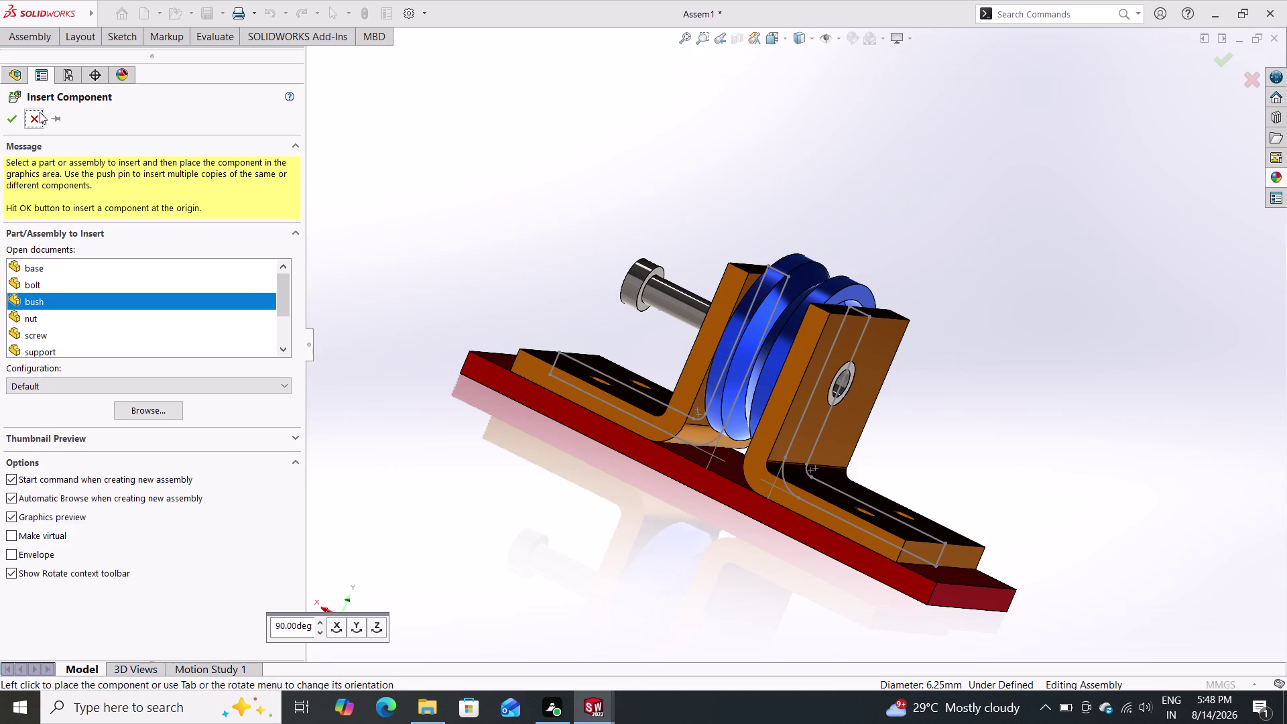
click(47, 45)
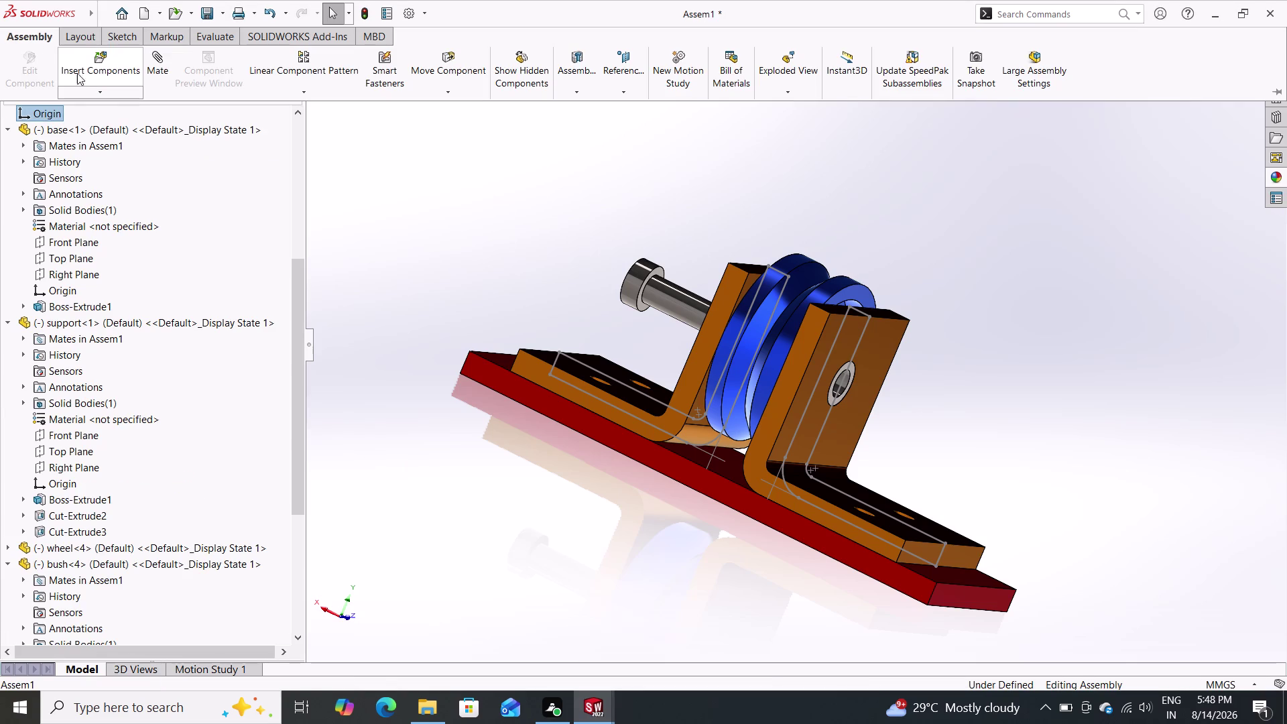
Place a washer from the open parts beside the base, then start a new mate.
double_click(95, 69)
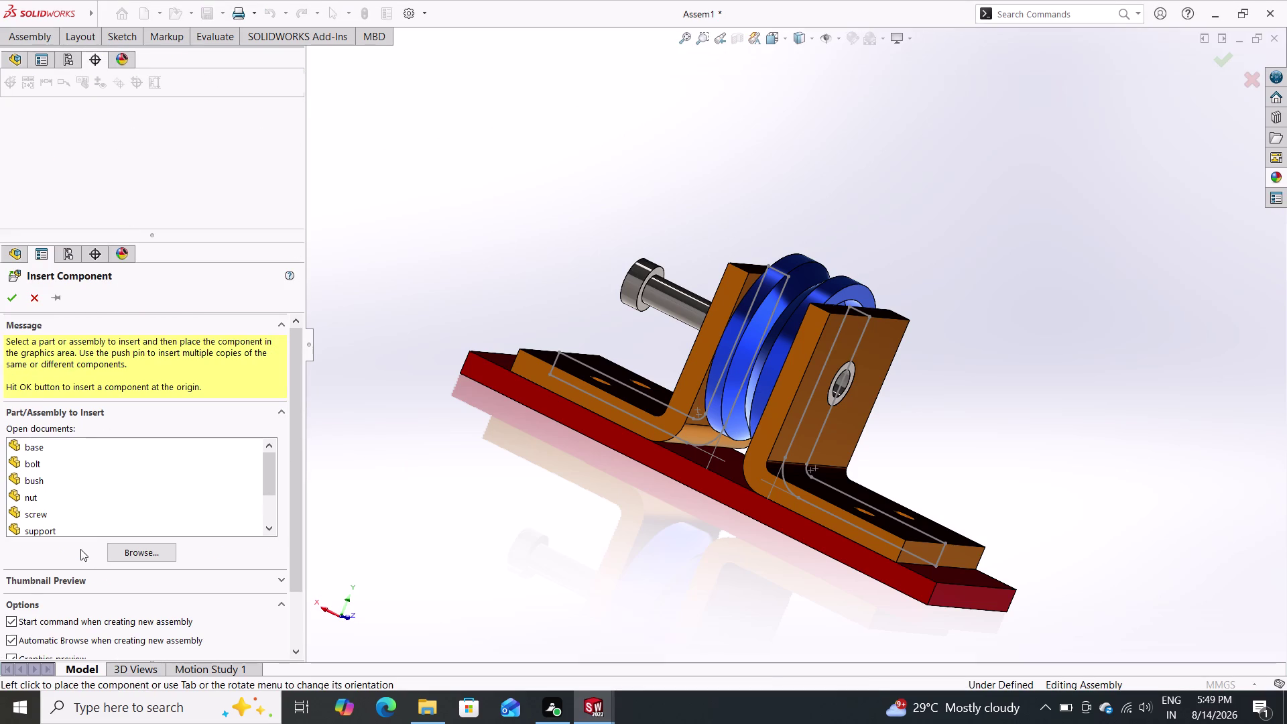
scroll(down, 3)
scroll(down, 3)
scroll(up, 3)
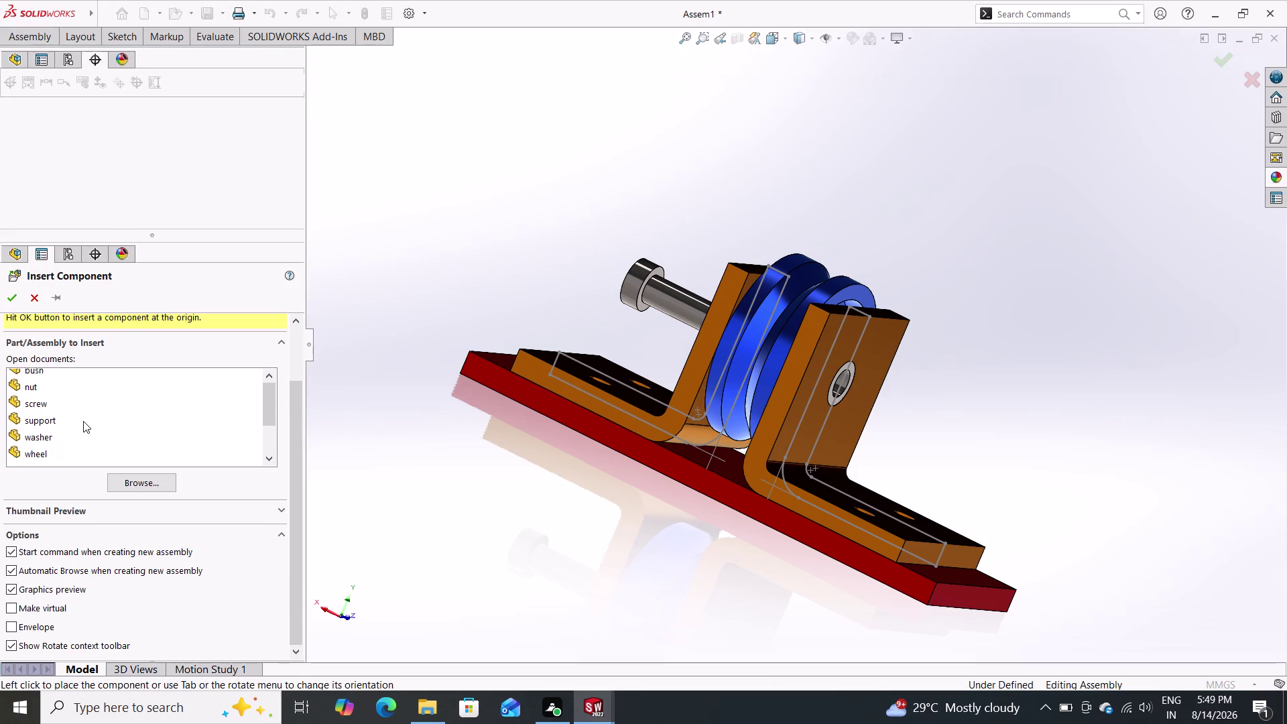
scroll(down, 3)
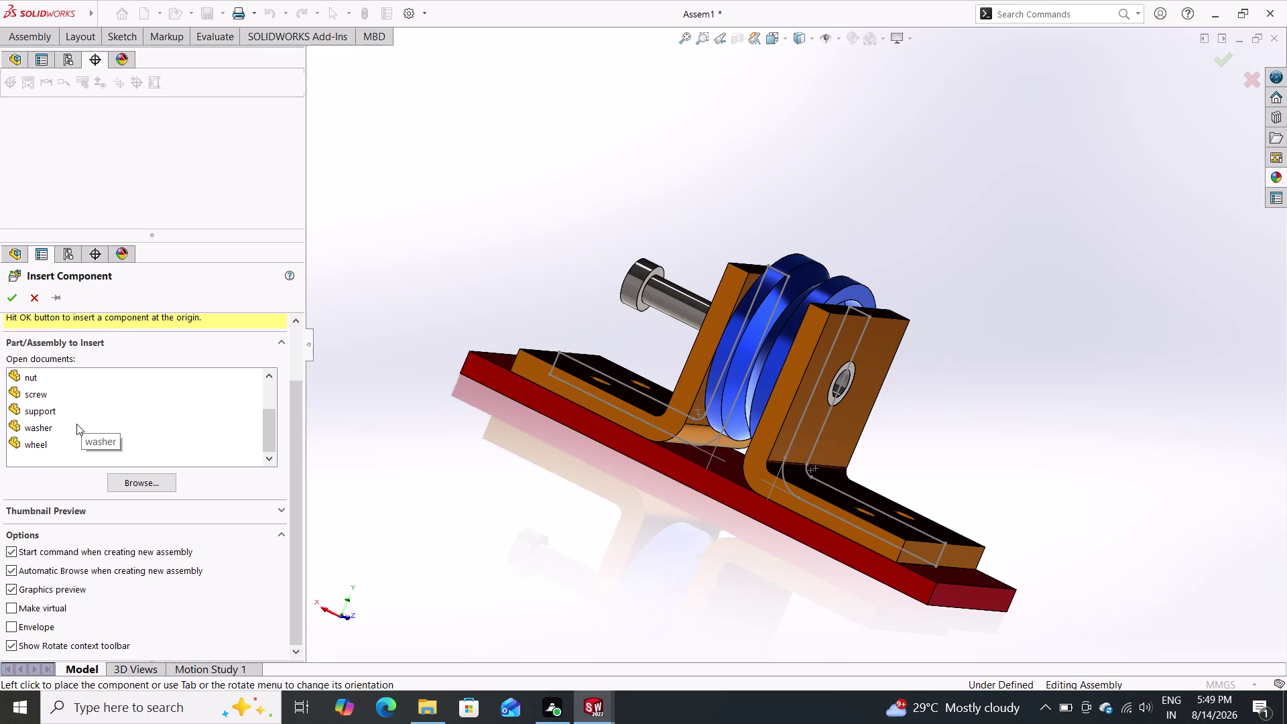
drag(44, 424, 442, 459)
click(453, 490)
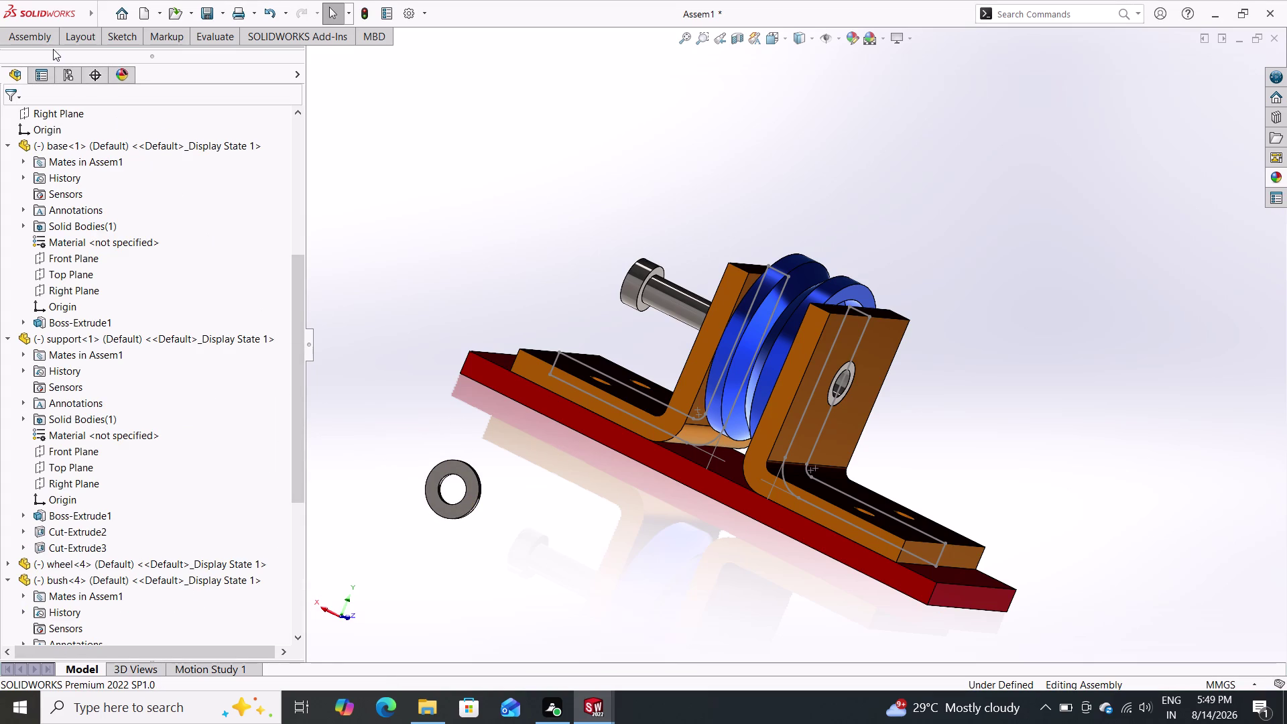
click(36, 39)
click(152, 75)
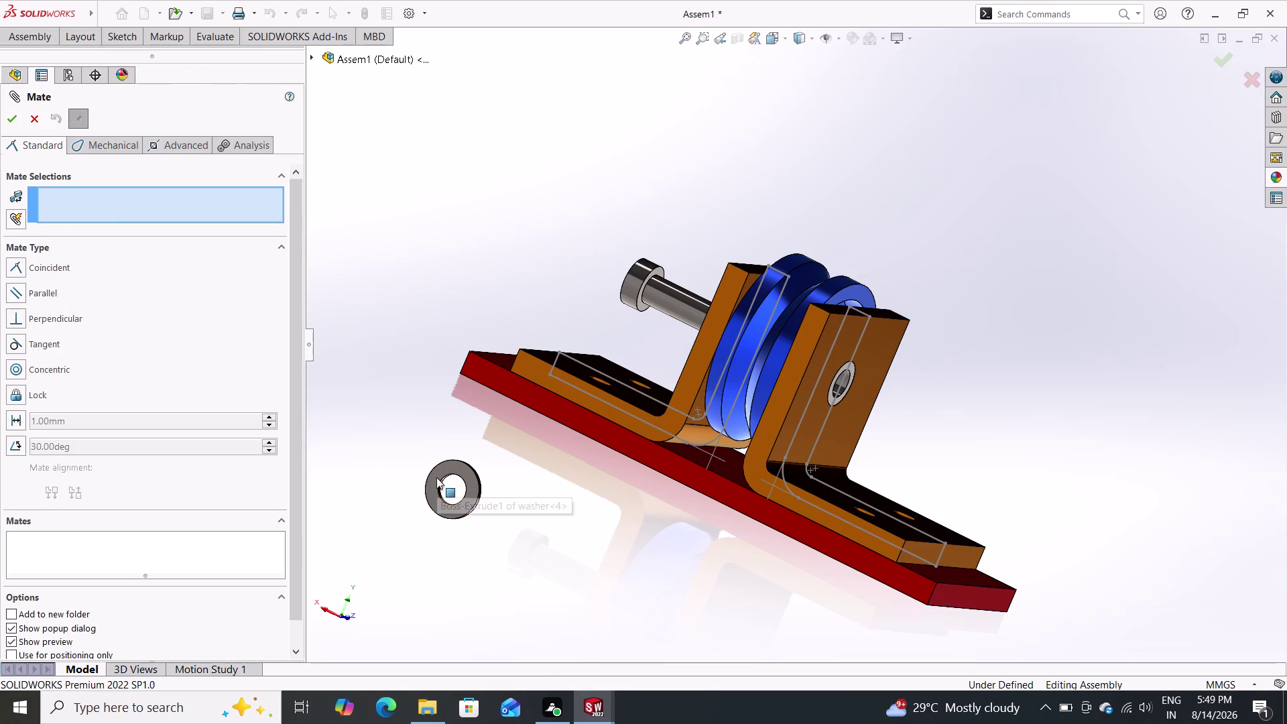
Pair the washer's inner edge with a support sketch line, then discard that mate.
click(443, 482)
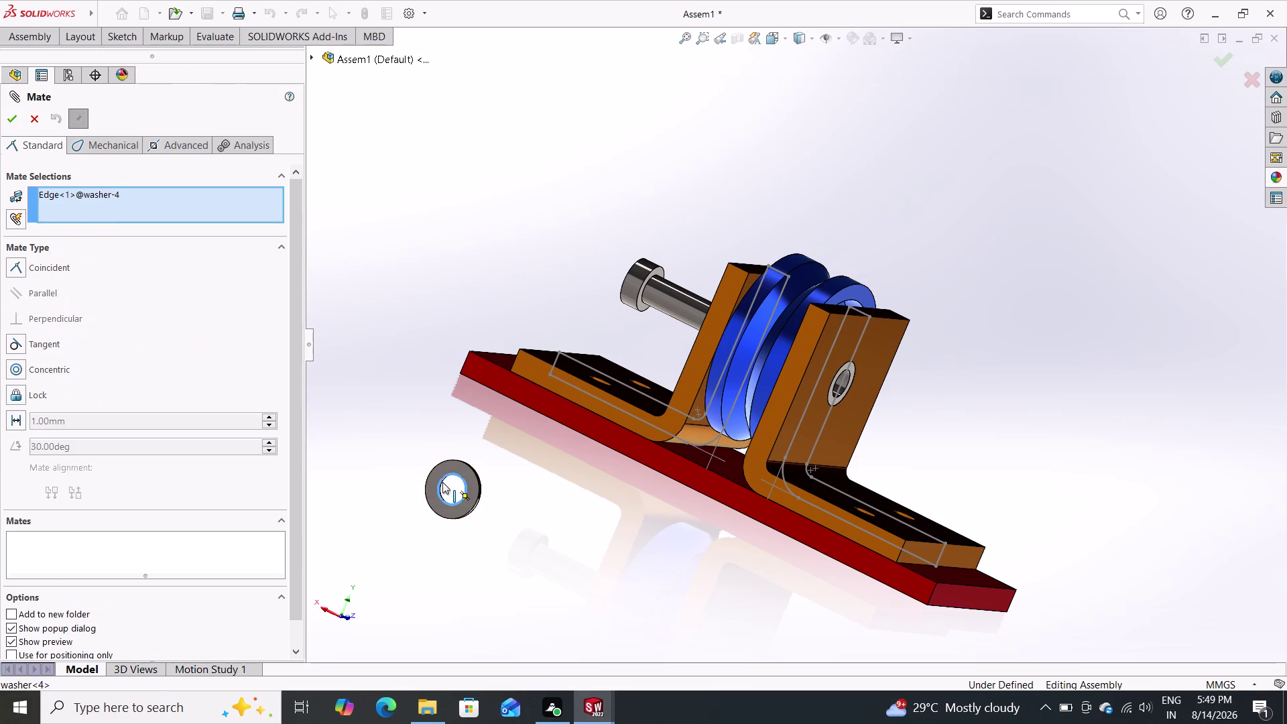
click(846, 380)
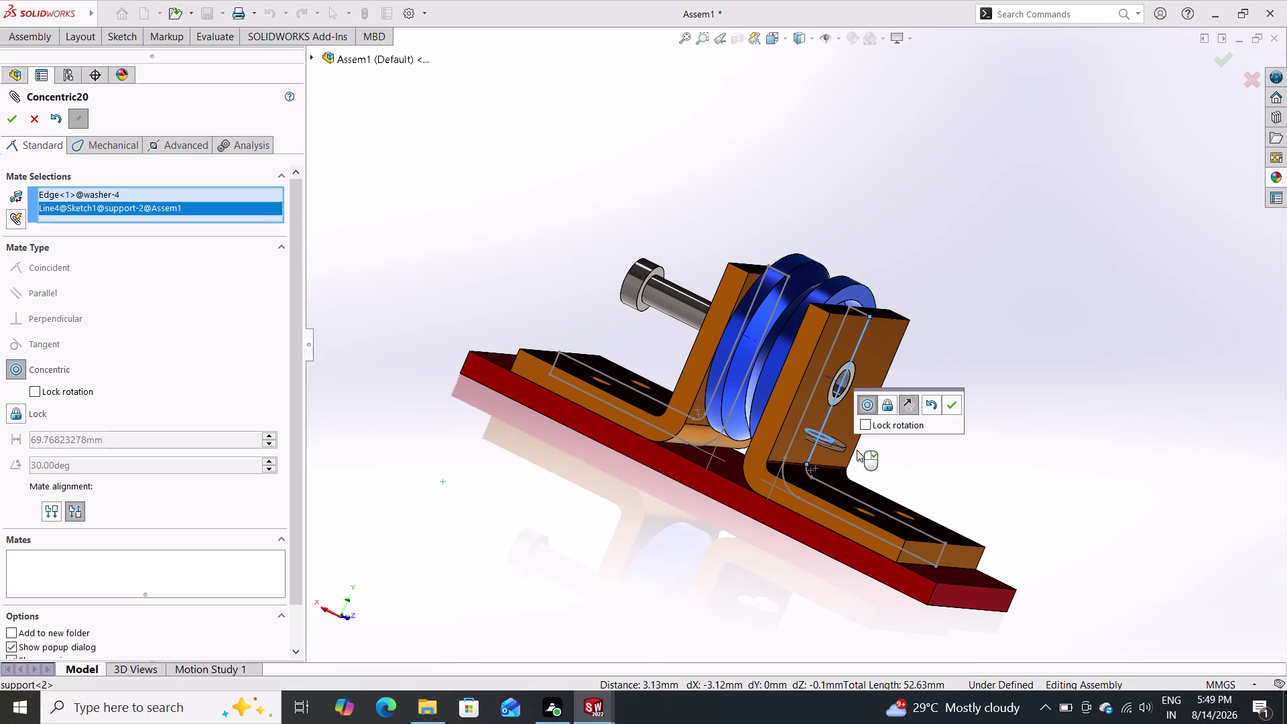
click(57, 368)
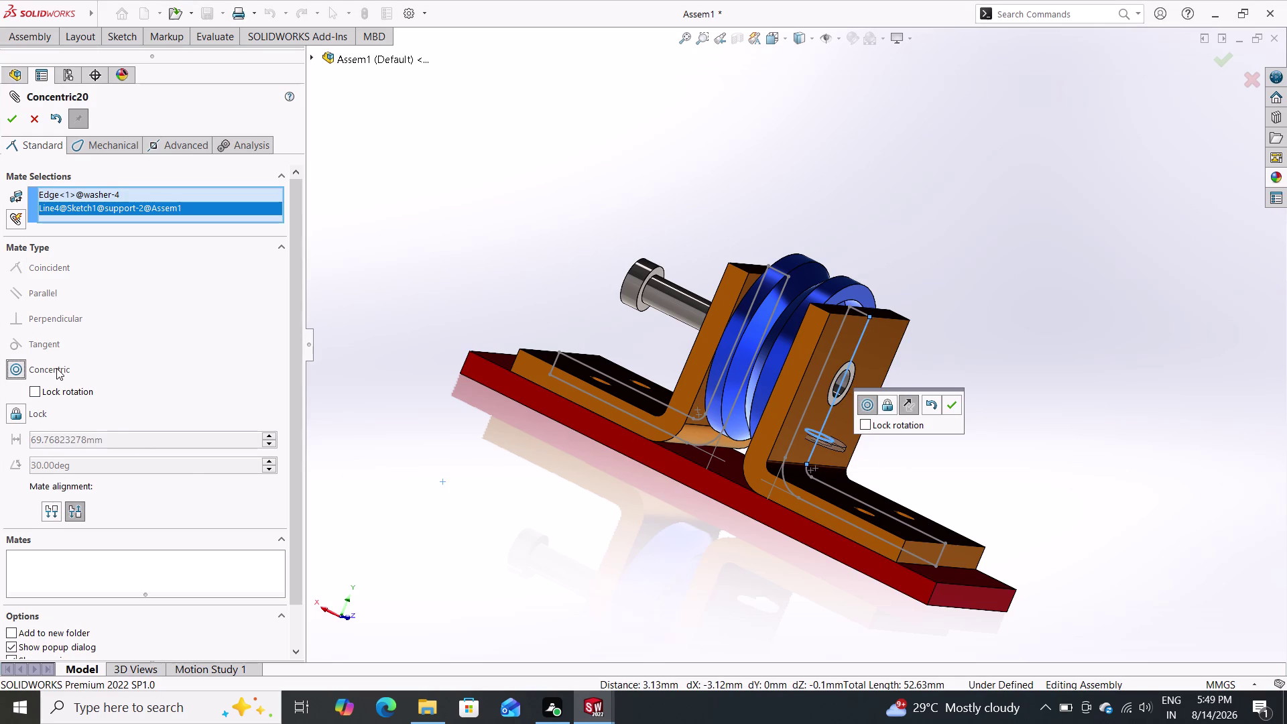
click(19, 362)
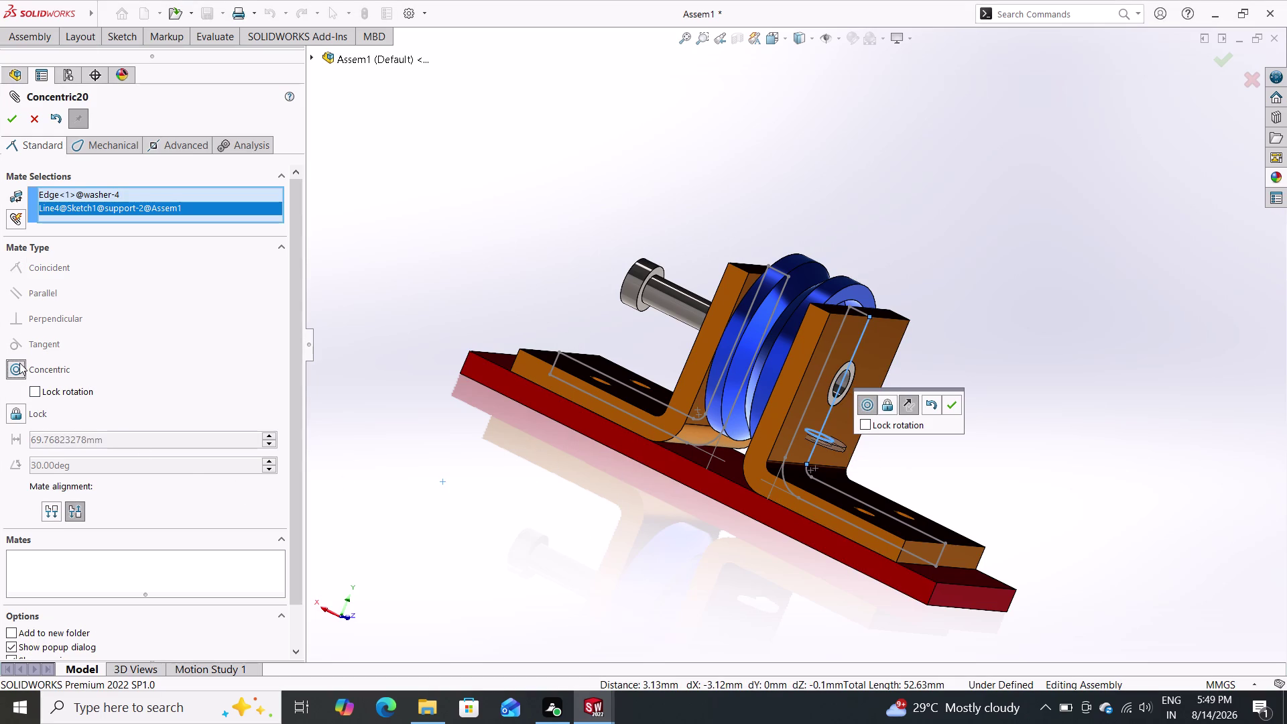
double_click(19, 362)
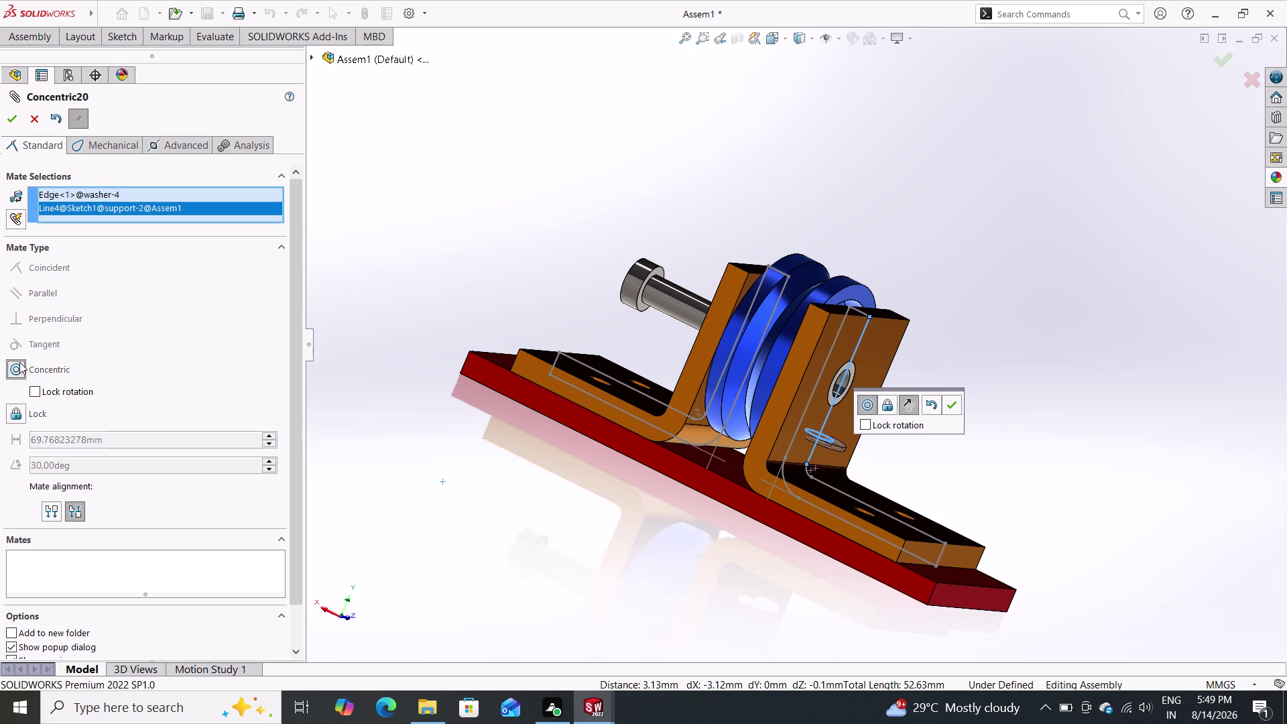
click(19, 362)
click(34, 122)
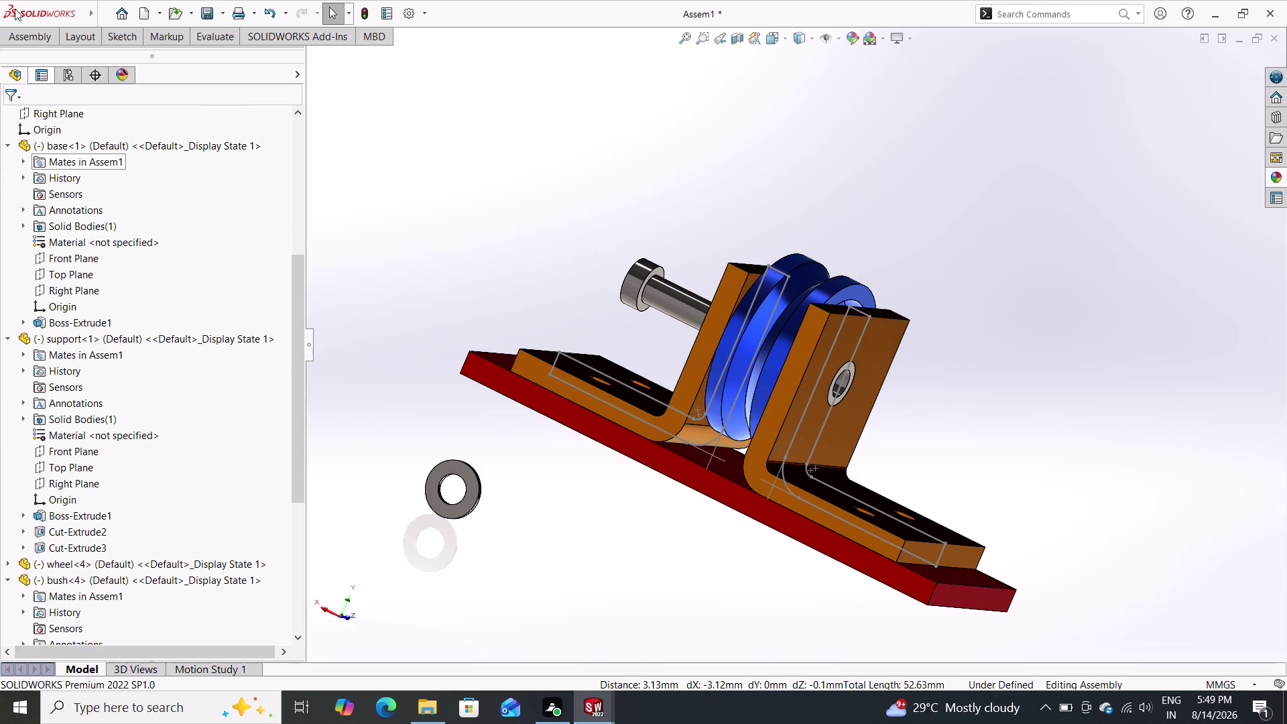
click(24, 34)
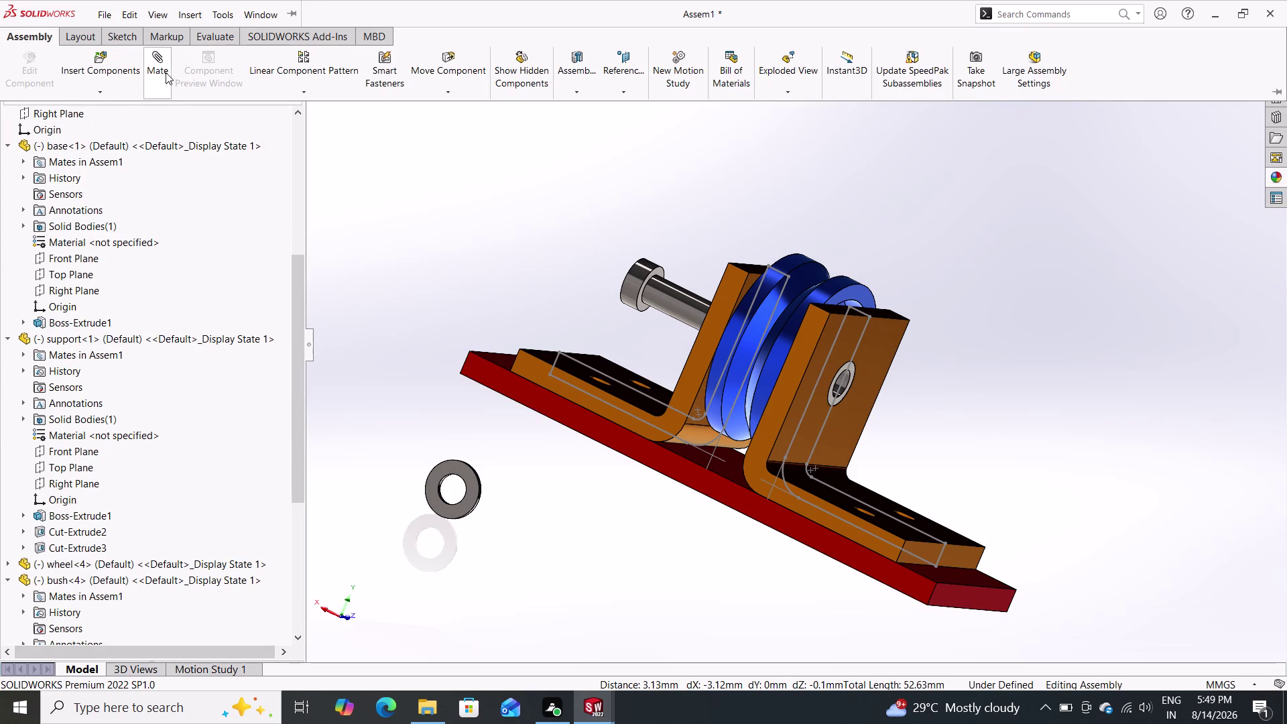
Mate the washer's inner edge concentric with the second support's hole edge.
triple_click(166, 72)
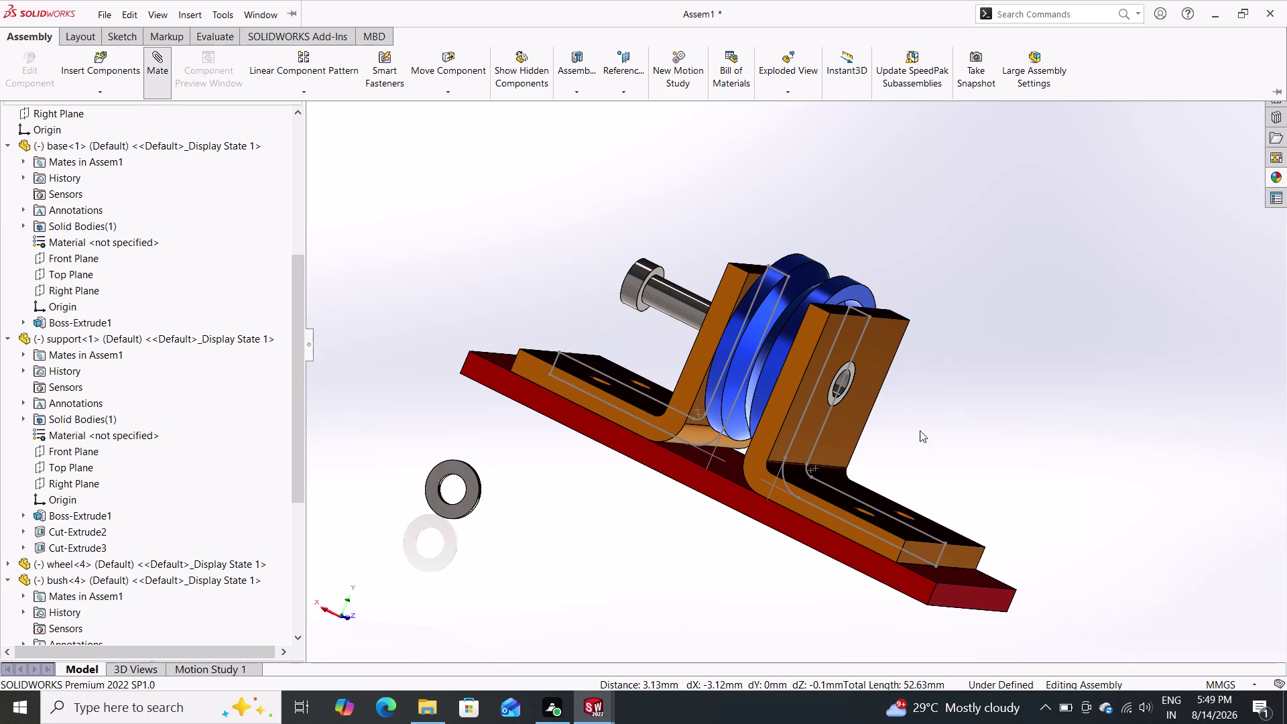
scroll(down, 3)
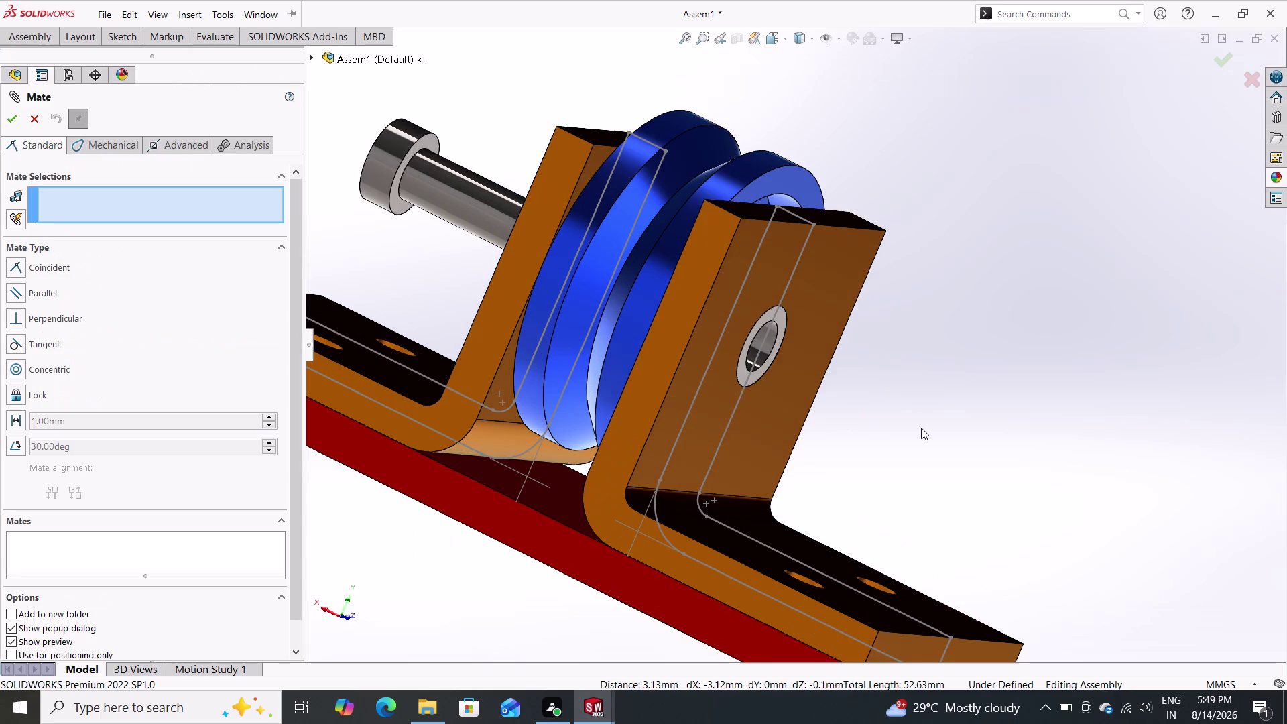
scroll(up, 3)
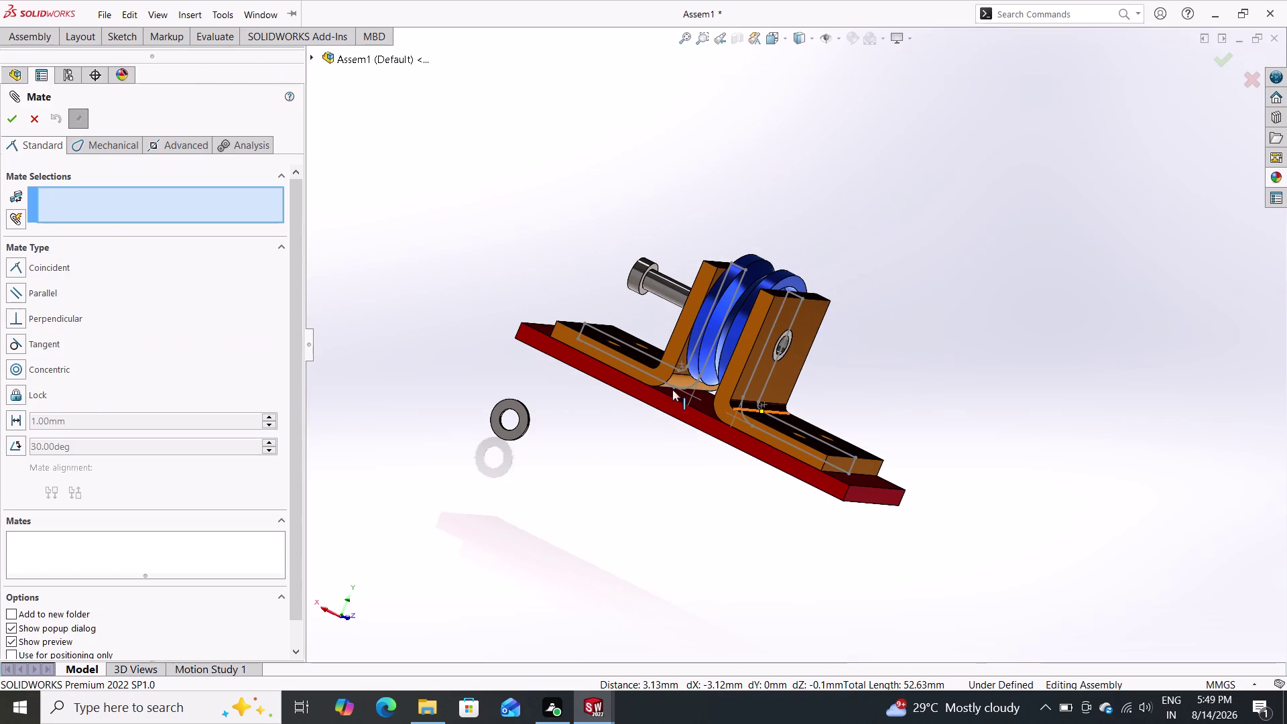
click(516, 421)
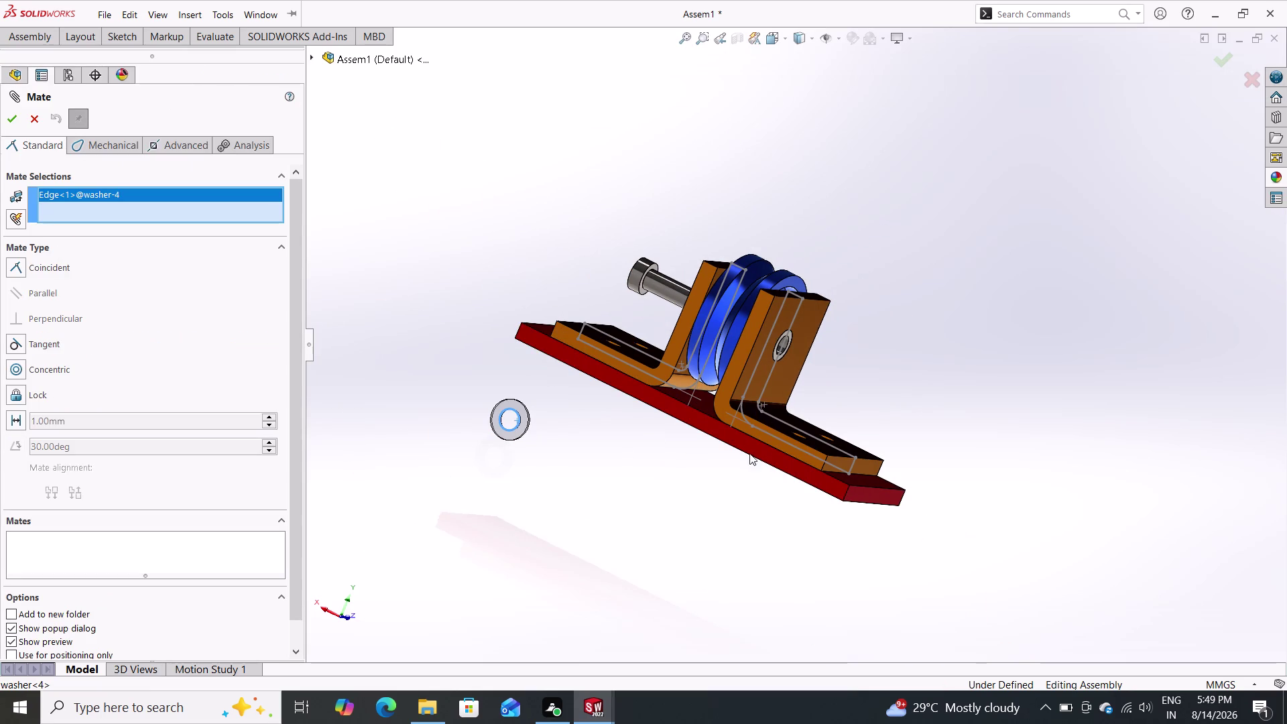
scroll(up, 3)
scroll(down, 3)
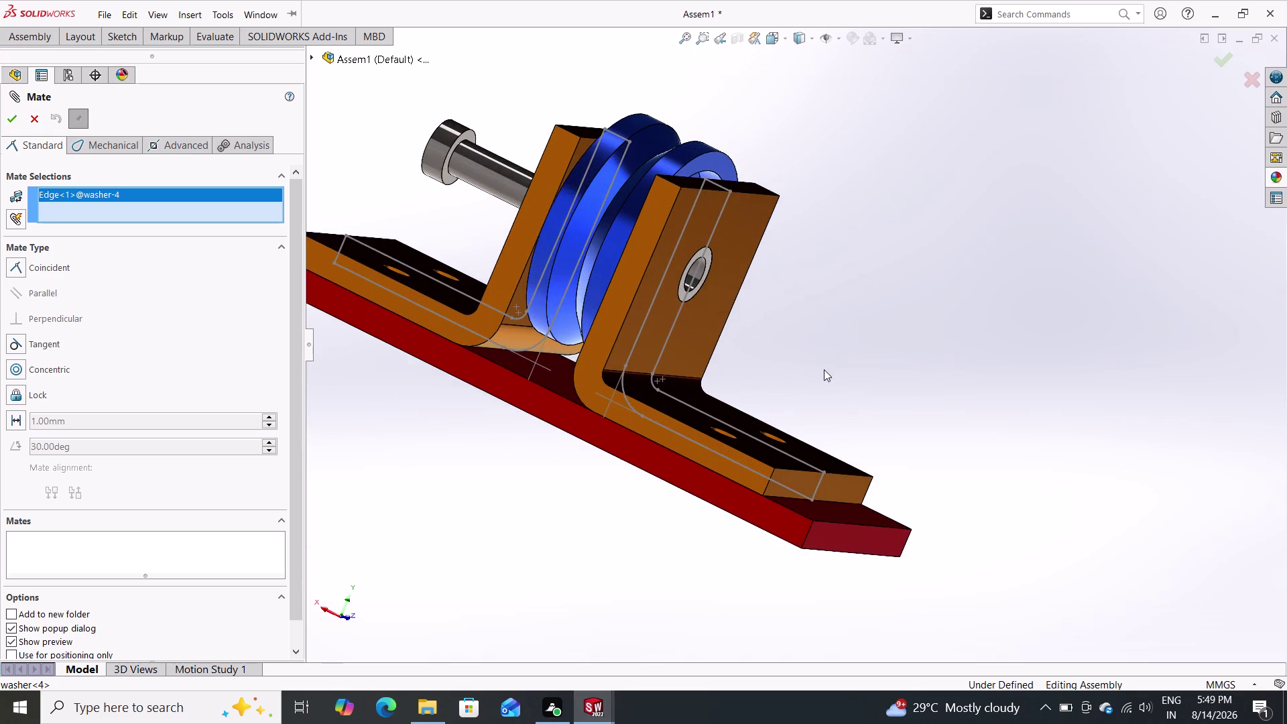
middle_drag(804, 369, 694, 309)
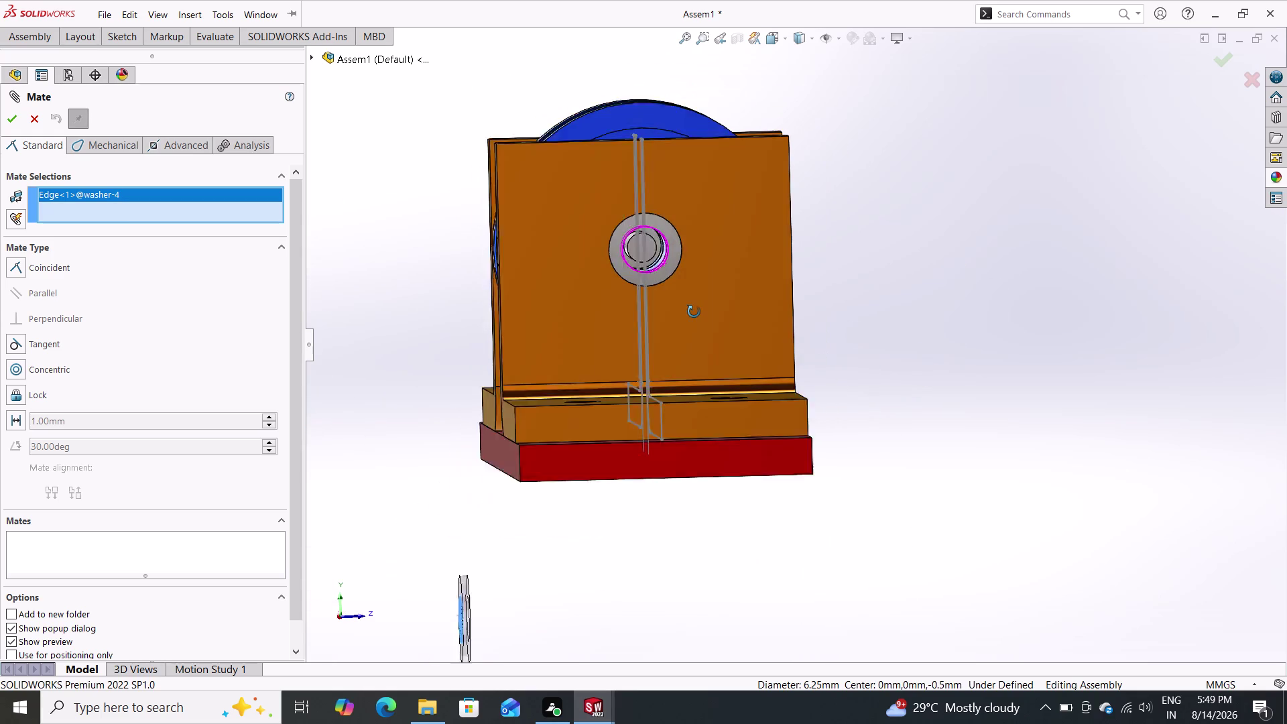
middle_drag(694, 309, 693, 311)
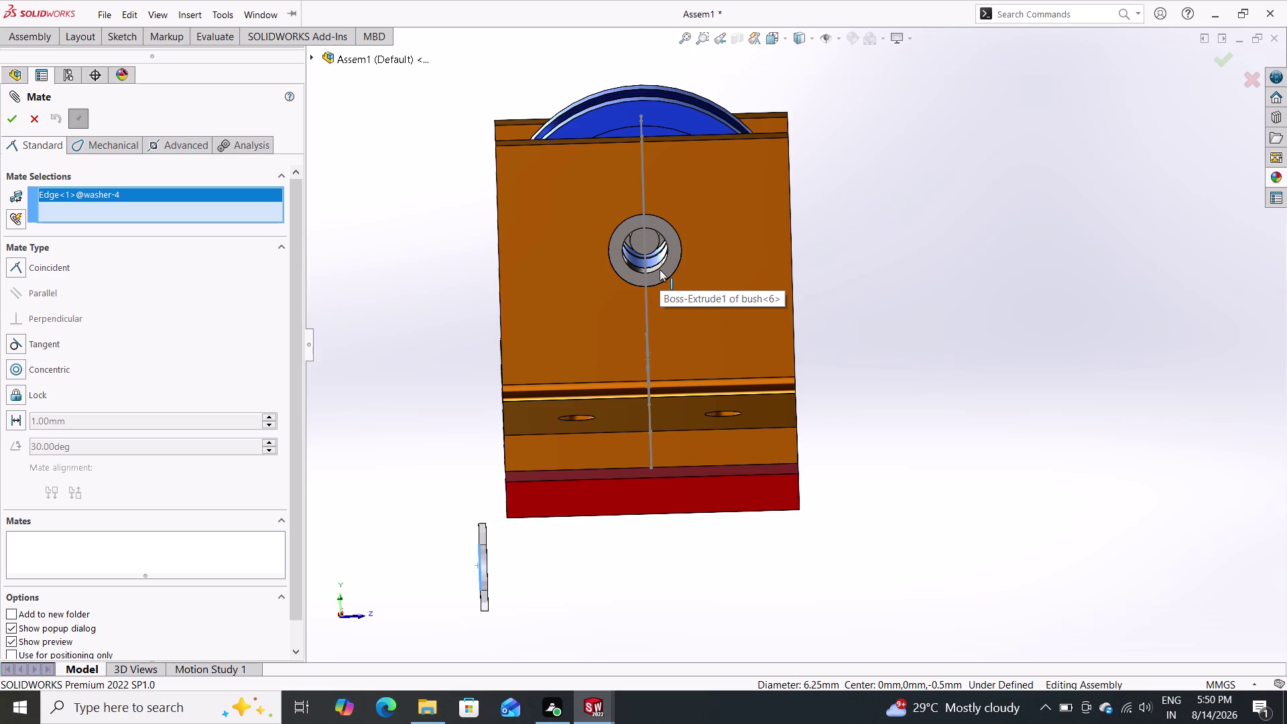
click(659, 215)
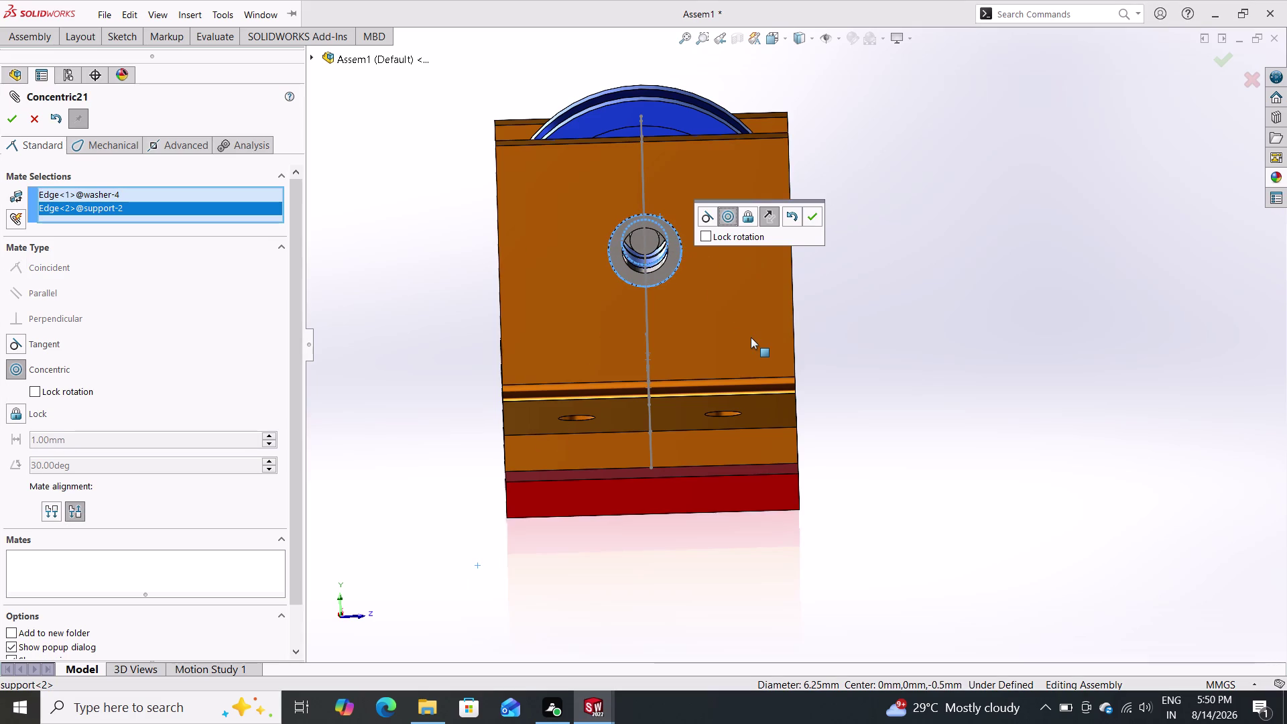
click(35, 375)
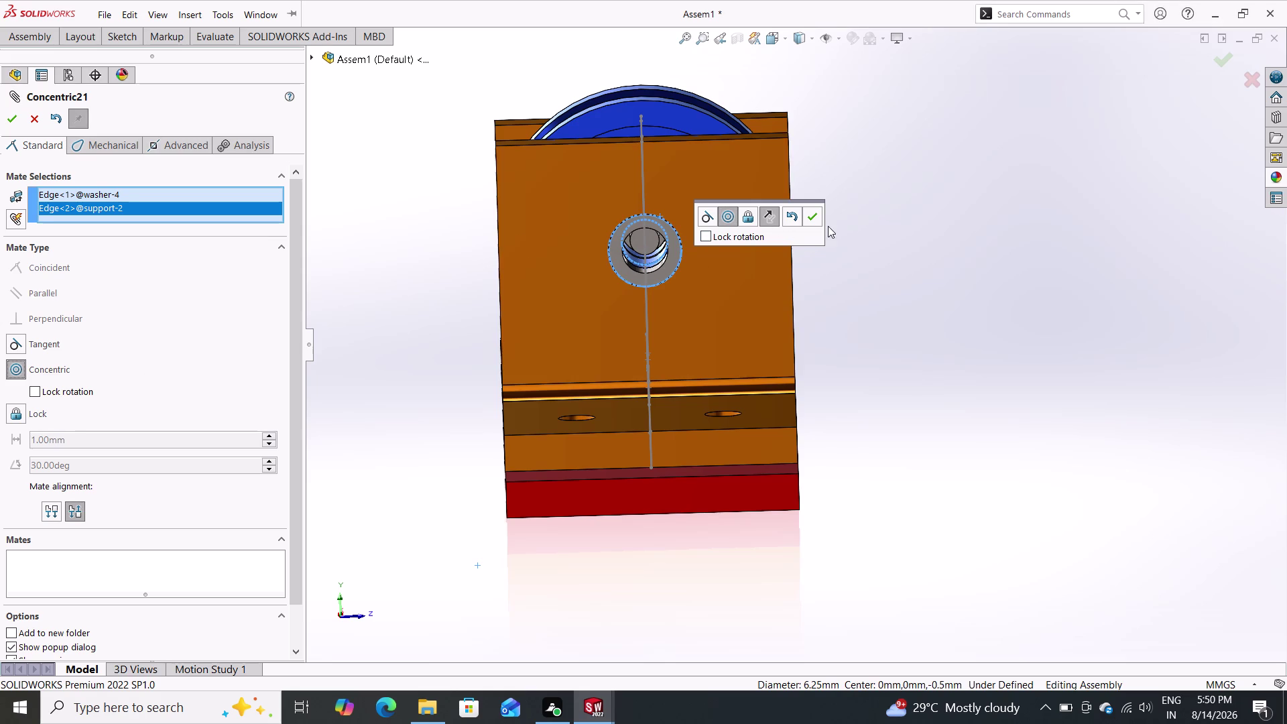
click(812, 216)
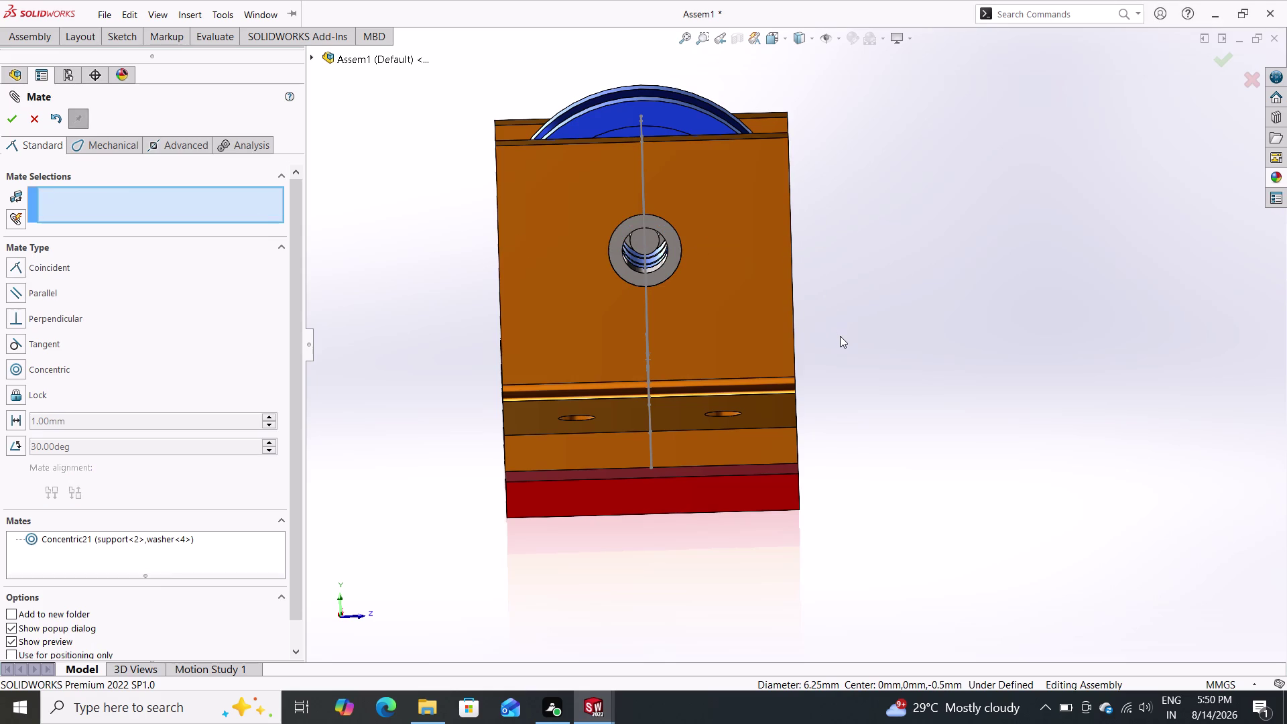
Make the washer's flat edge coincident with the second support face, then close Mate.
middle_drag(872, 328, 999, 286)
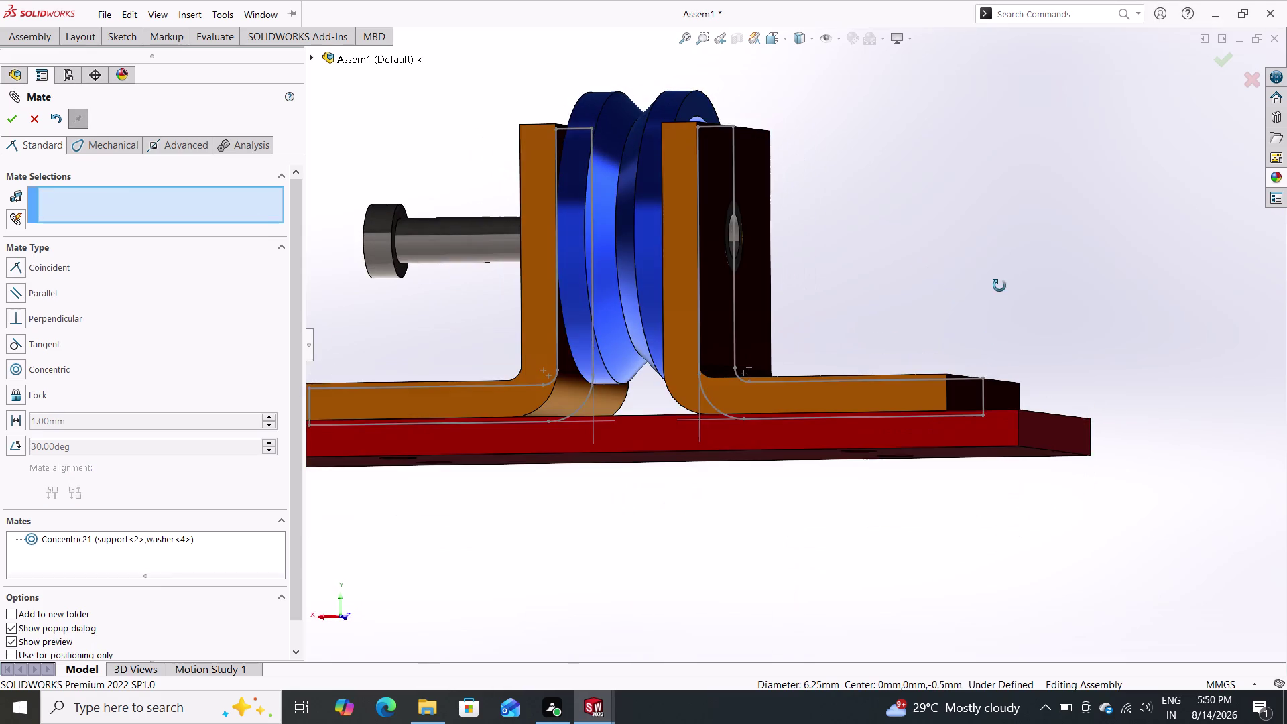
middle_drag(999, 285, 988, 340)
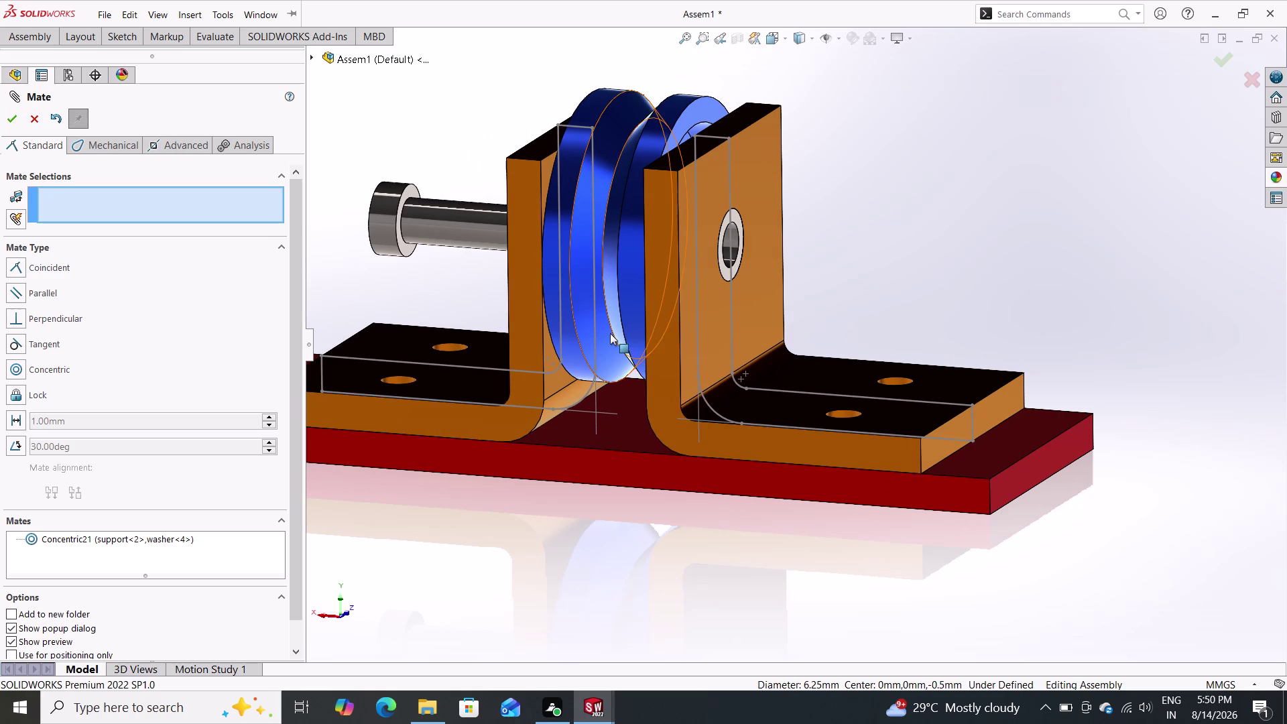
click(753, 181)
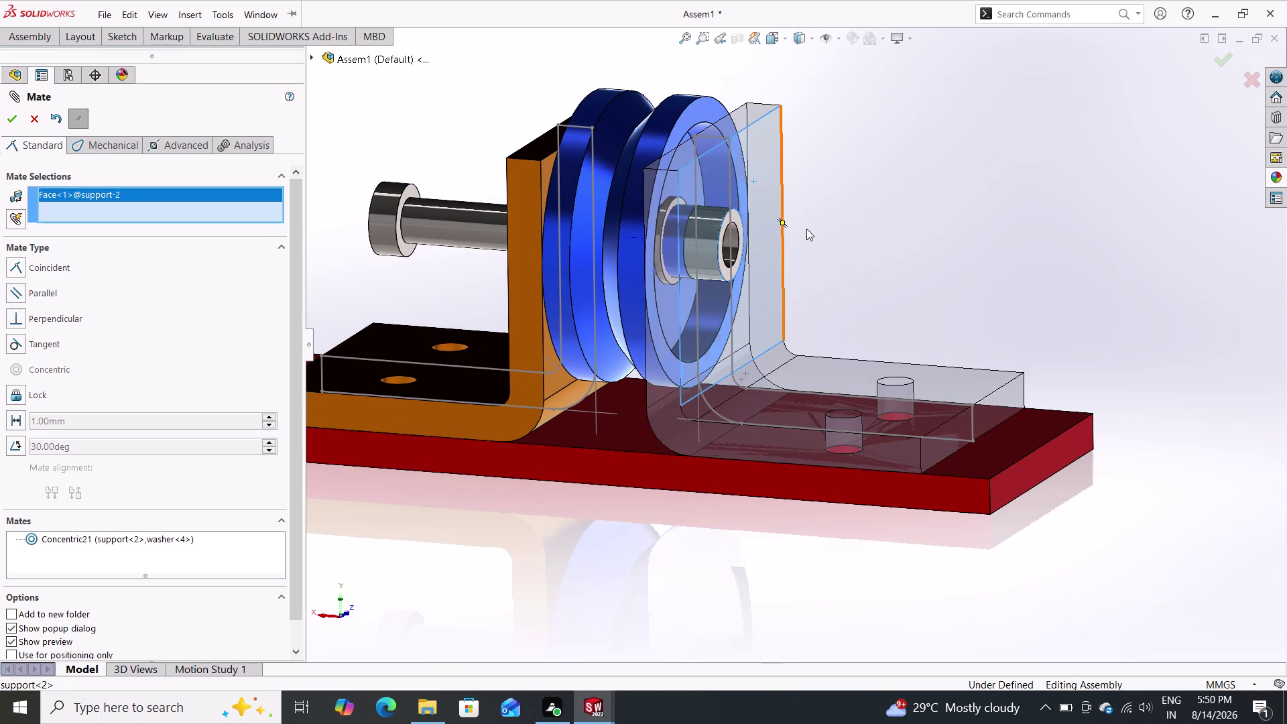
scroll(down, 3)
scroll(down, 3)
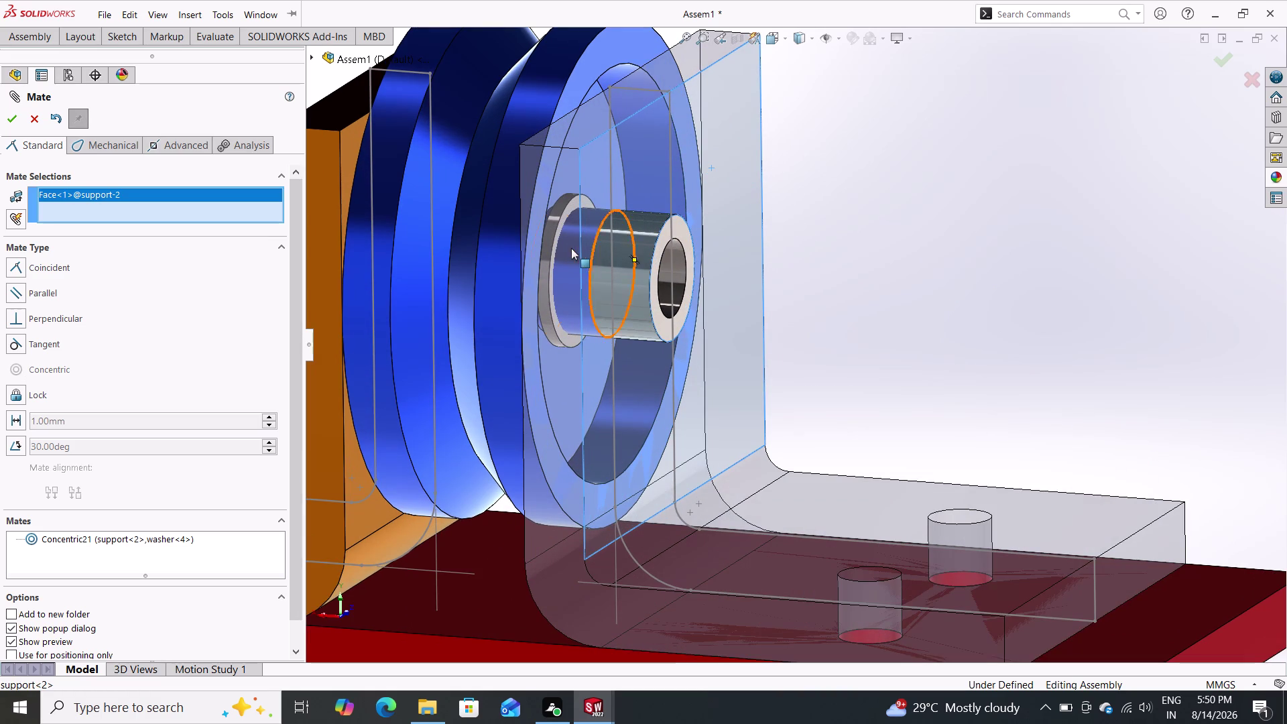
scroll(down, 3)
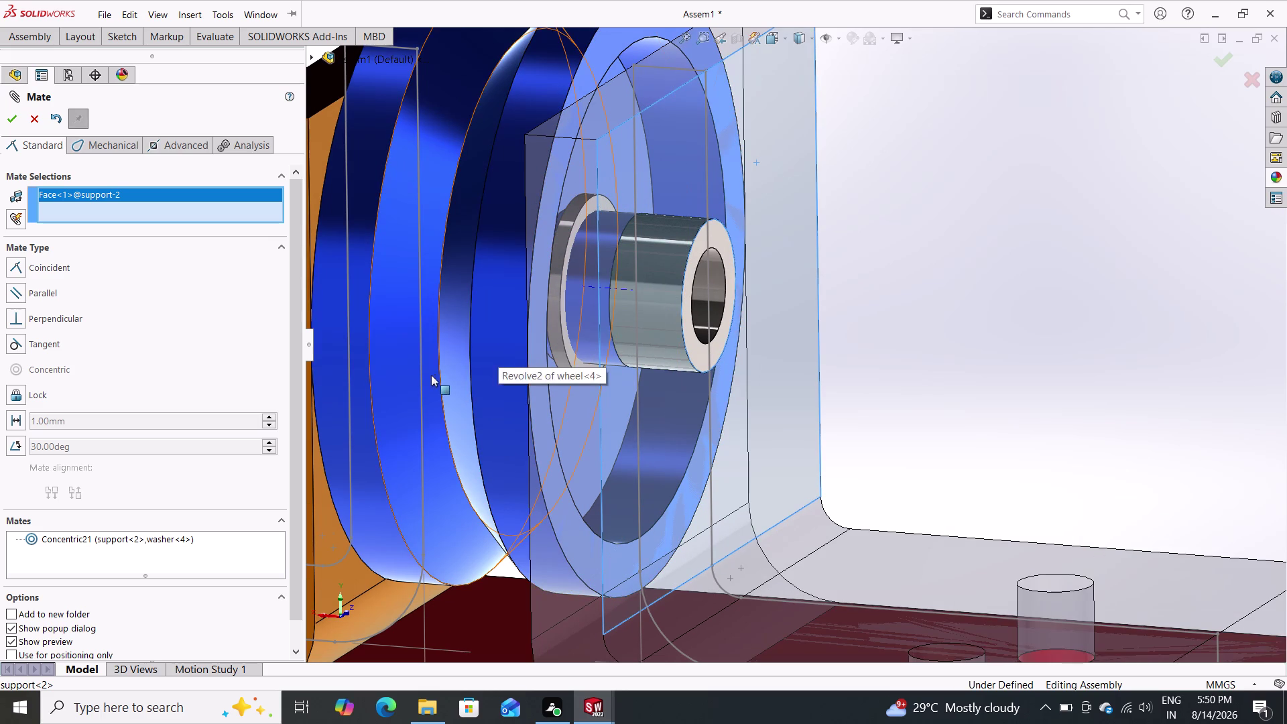
middle_drag(976, 294, 1004, 245)
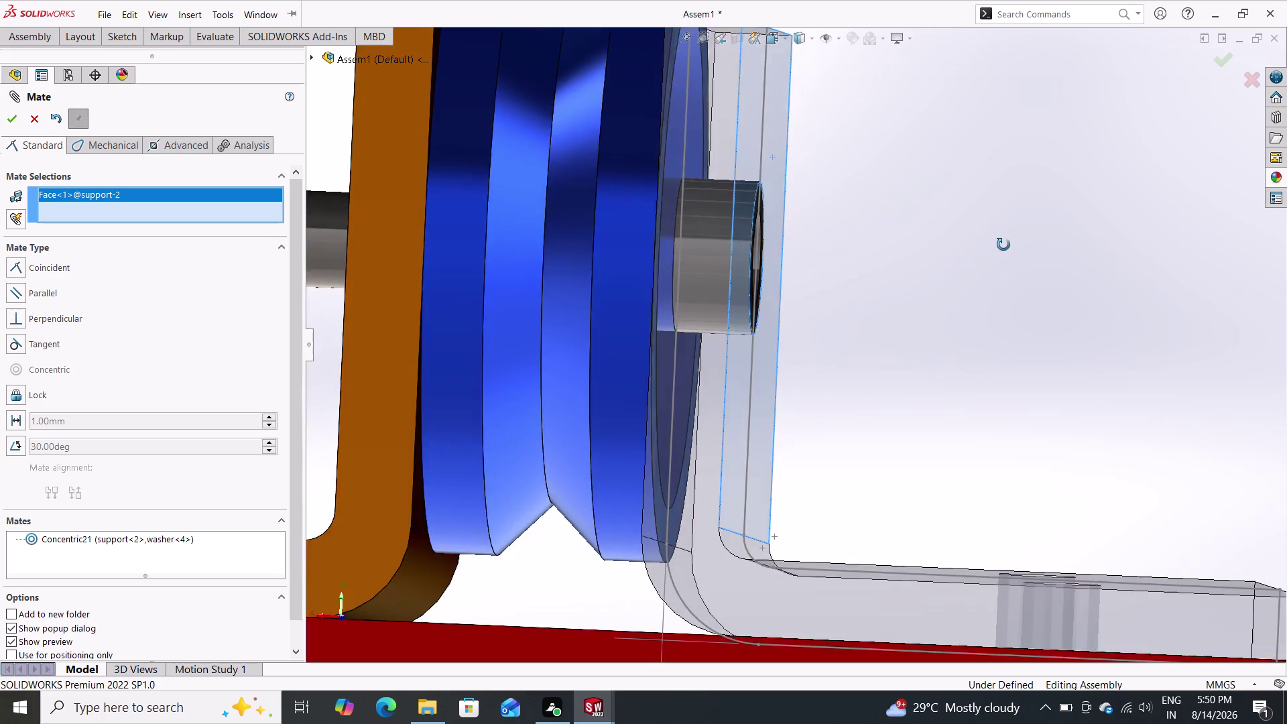
middle_drag(1003, 245, 792, 517)
double_click(565, 370)
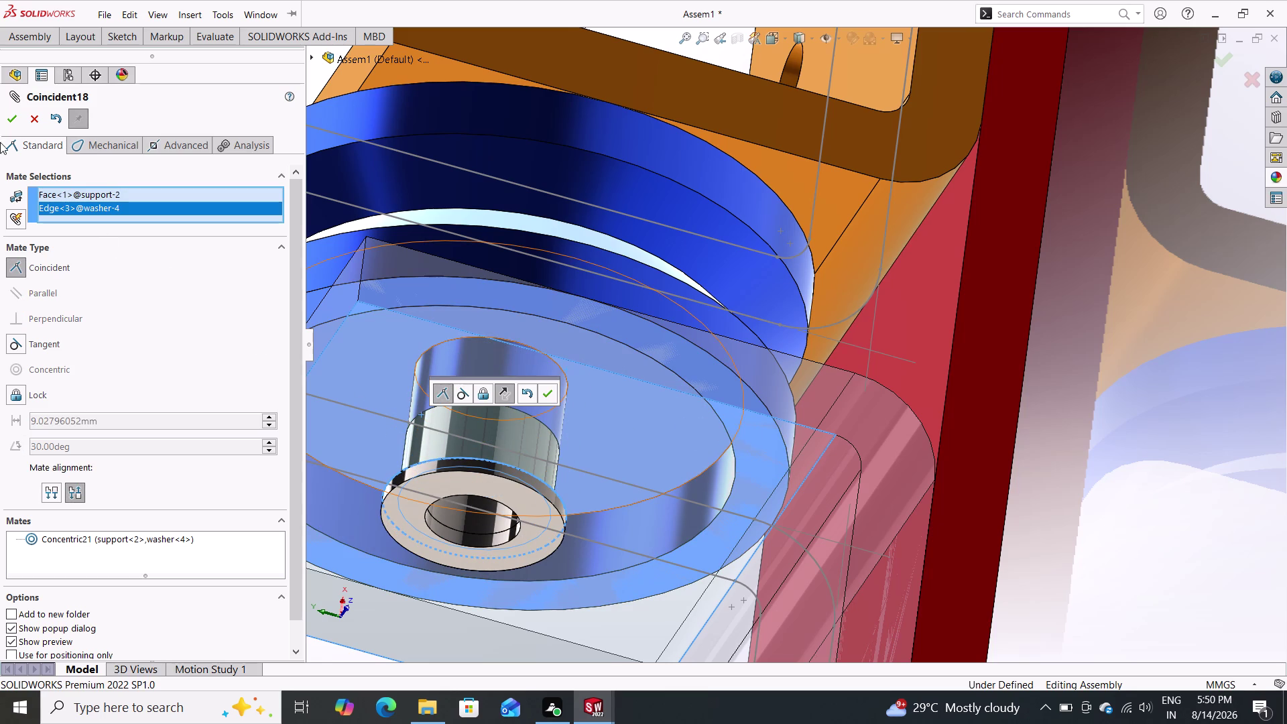
click(12, 122)
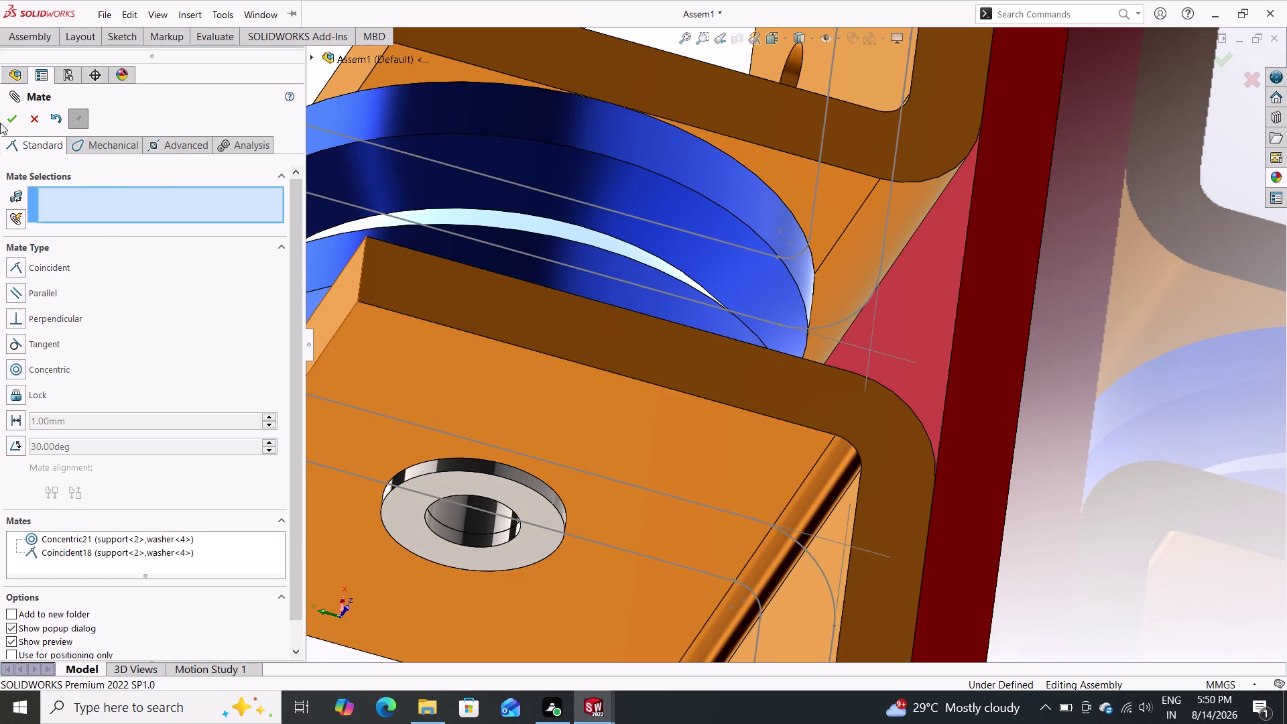
double_click(10, 120)
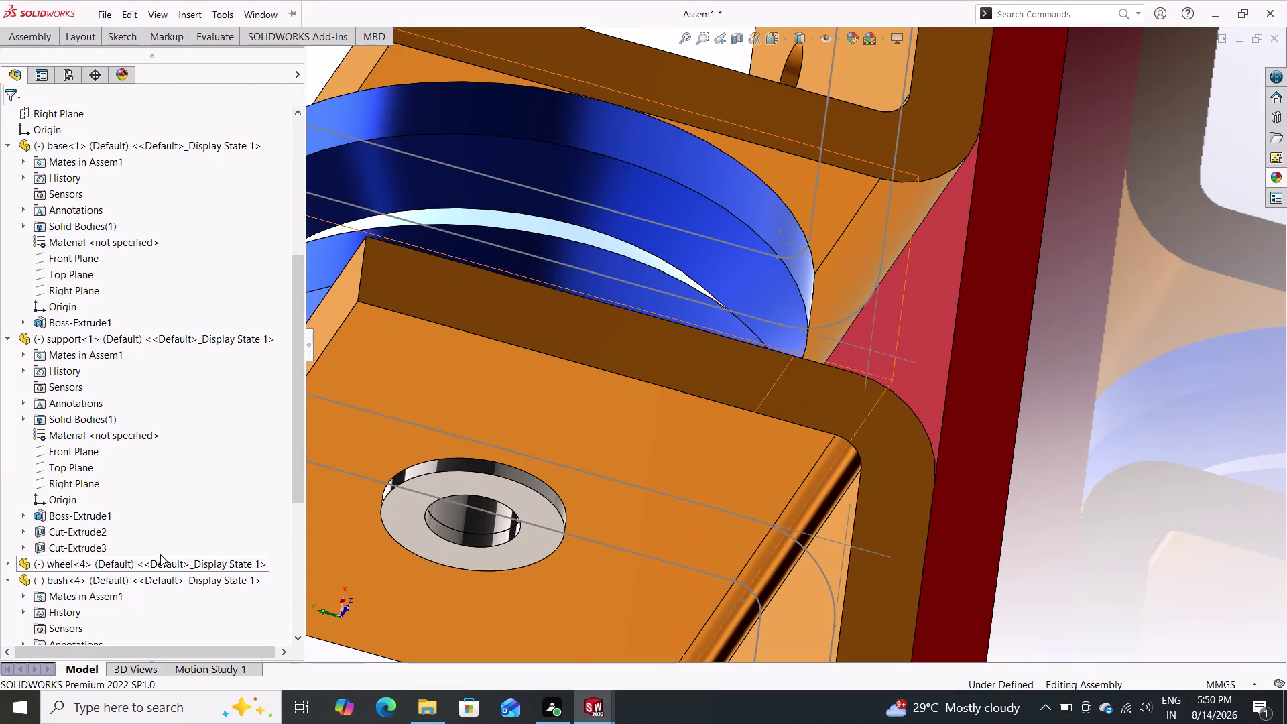
click(125, 577)
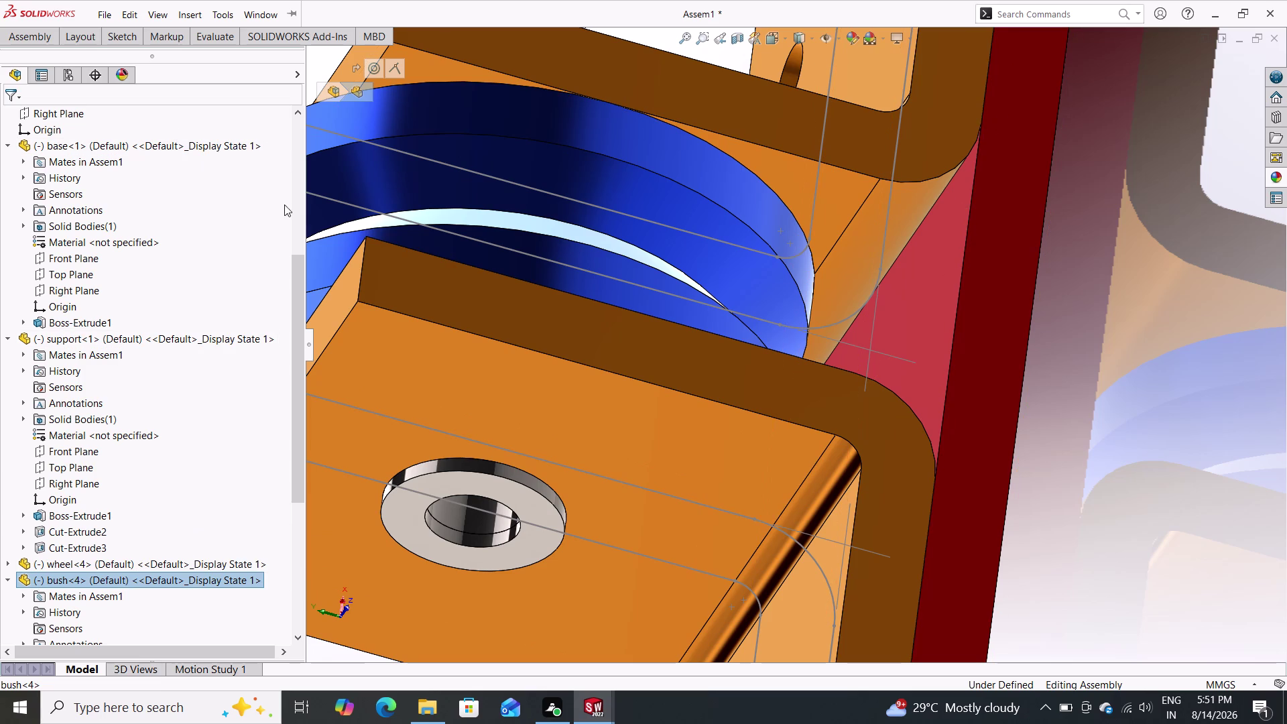
scroll(up, 3)
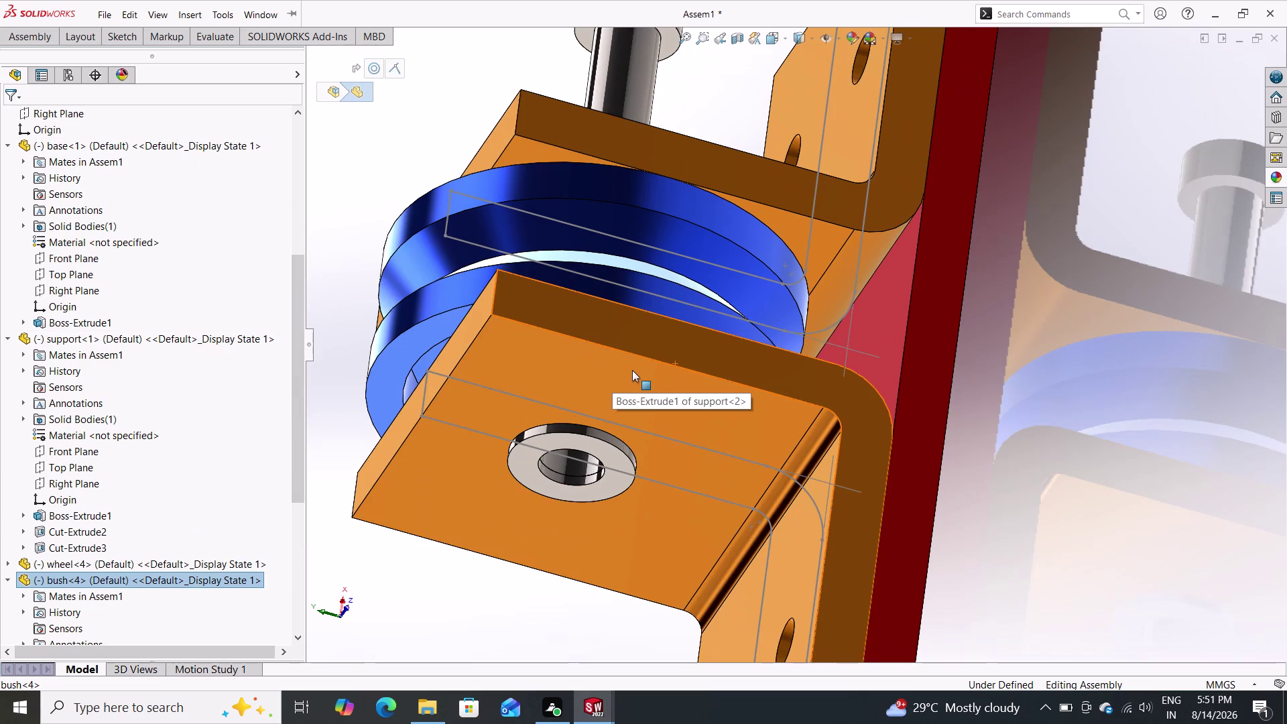
scroll(up, 3)
middle_drag(1011, 193, 1023, 205)
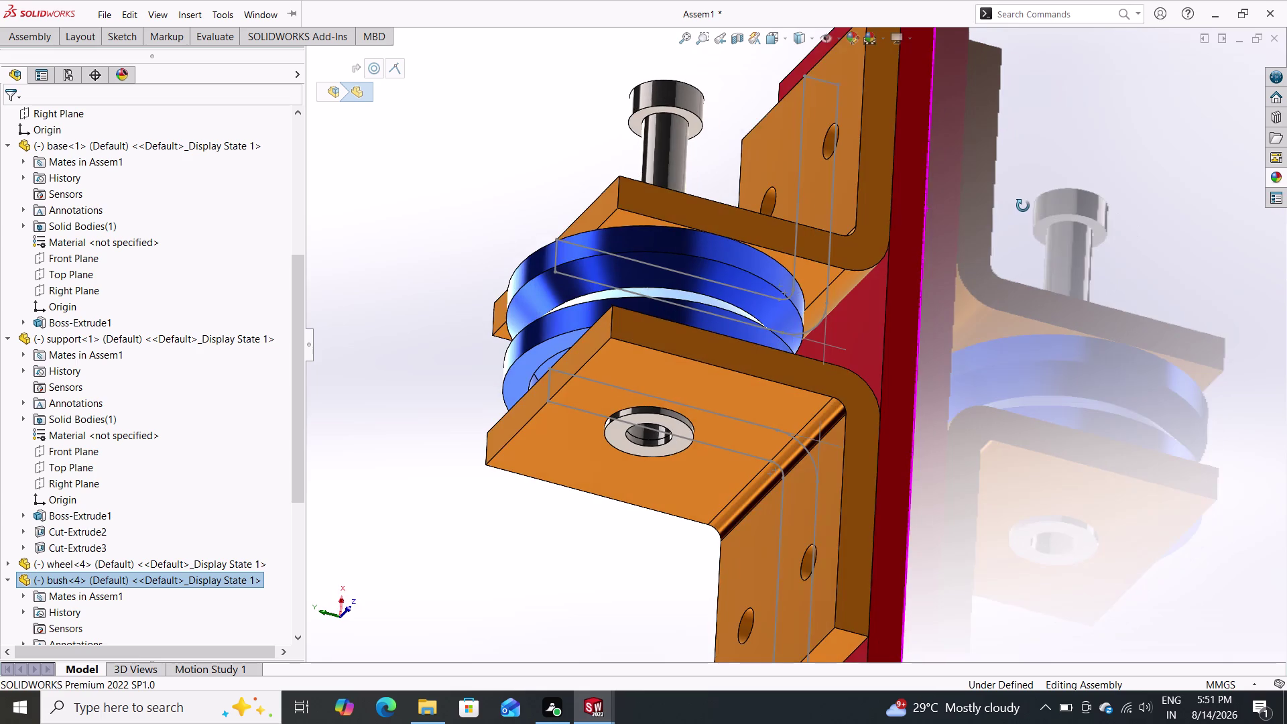
middle_drag(1022, 205, 1024, 206)
middle_drag(1041, 532, 1119, 329)
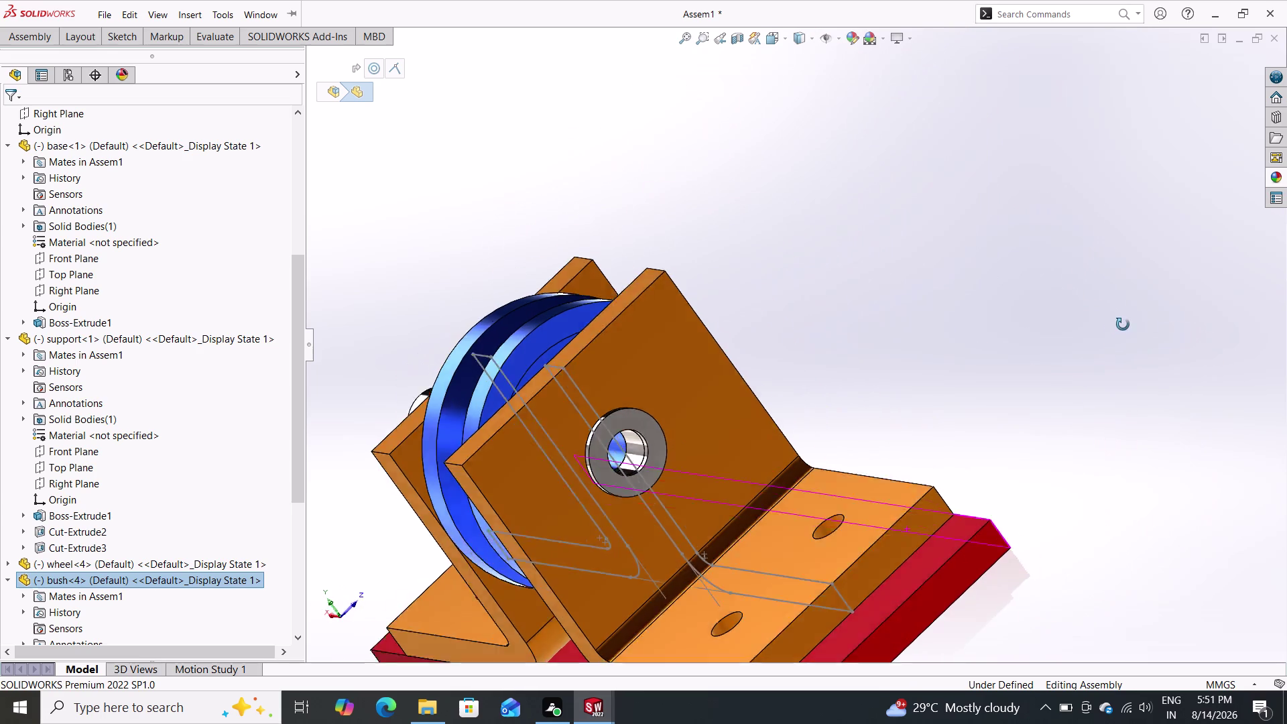
middle_drag(1119, 328, 1123, 323)
scroll(down, 3)
scroll(down, 3)
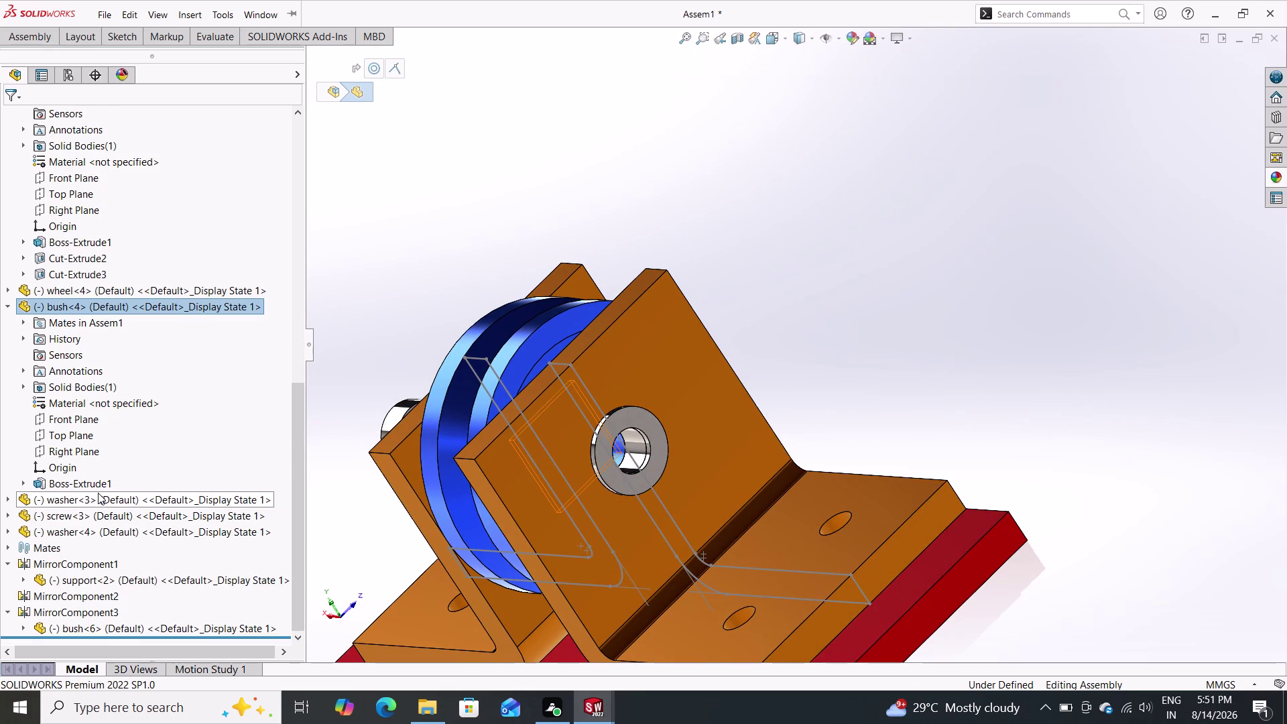
right_click(63, 502)
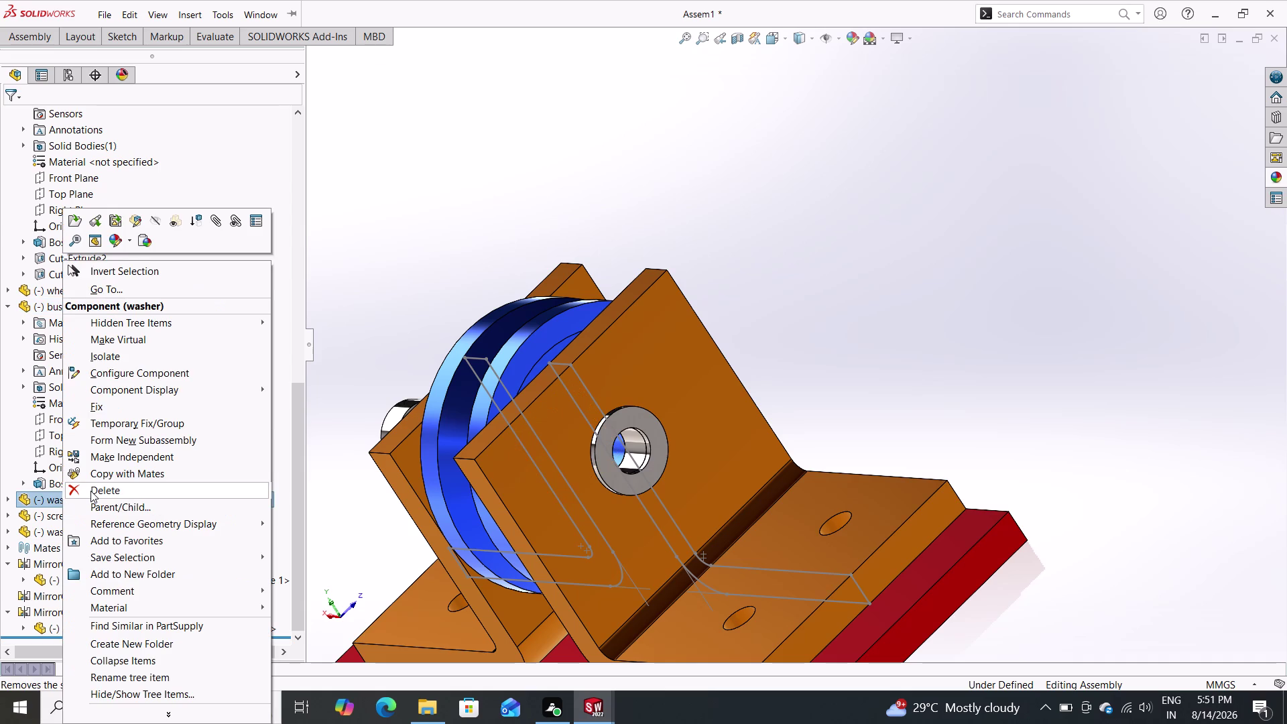
Delete washer<3> with its concentric mate, then select washer<4>.
click(357, 253)
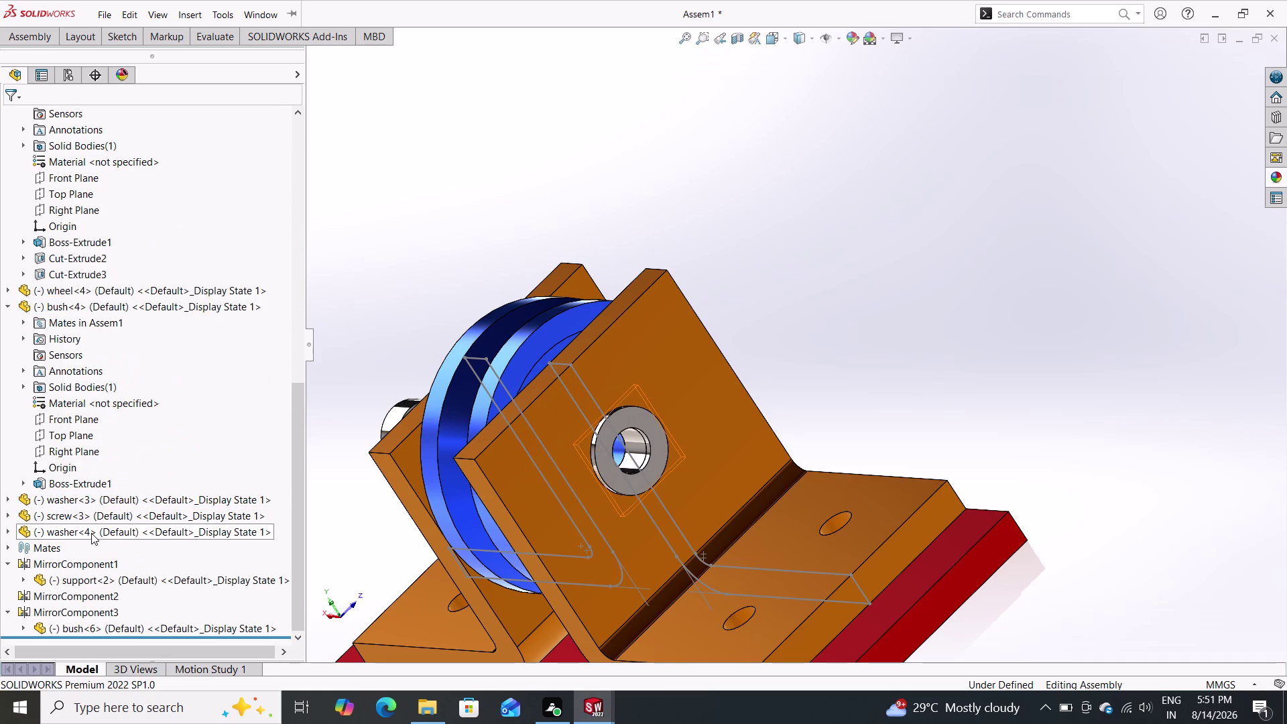
right_click(71, 502)
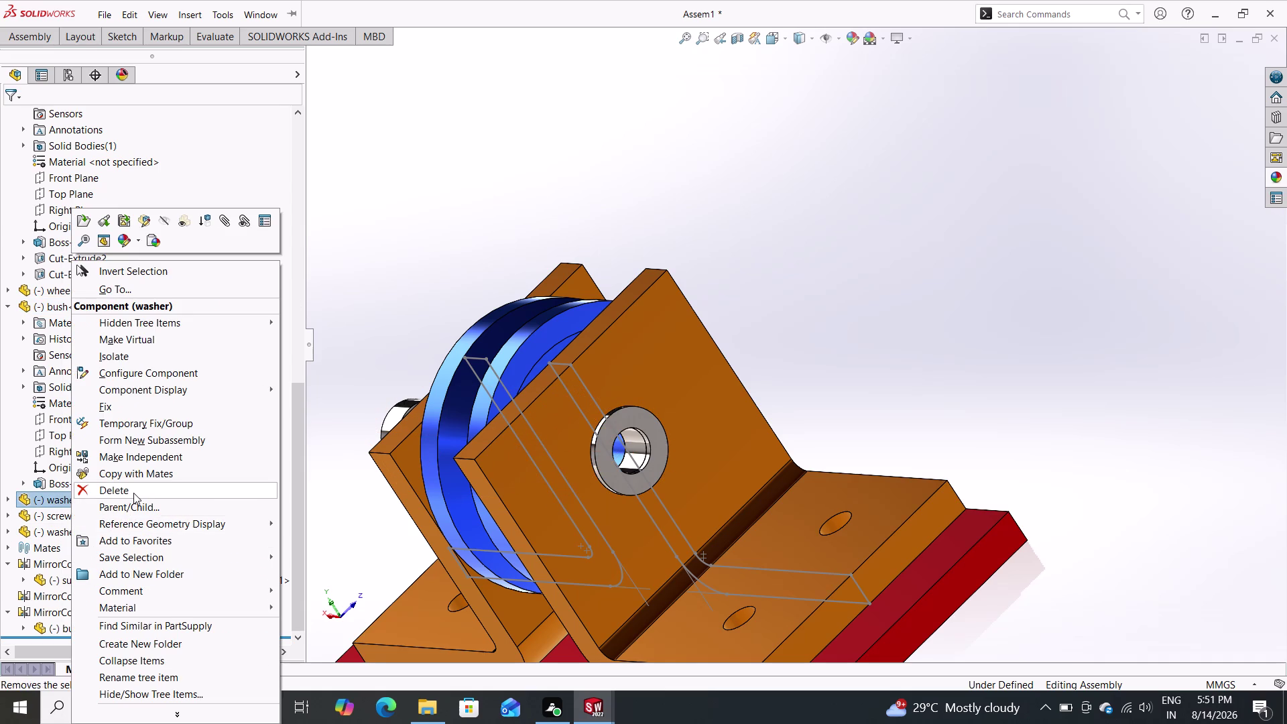
click(133, 493)
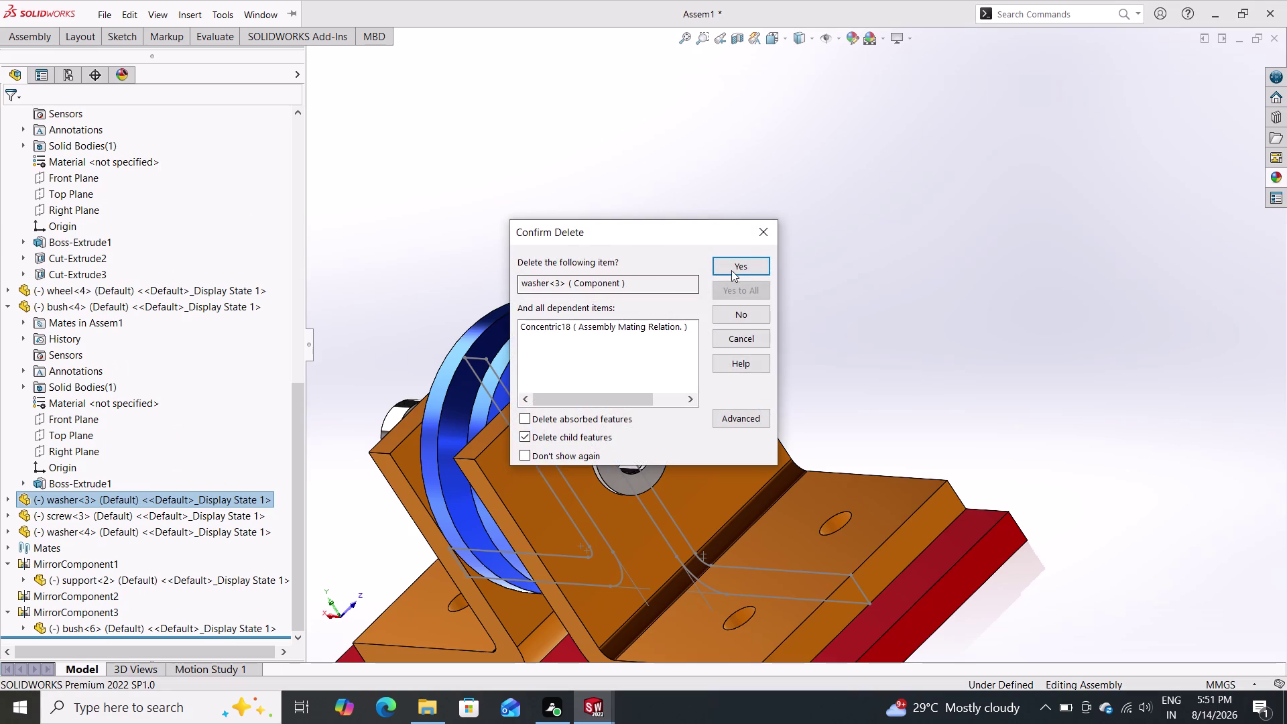
click(732, 268)
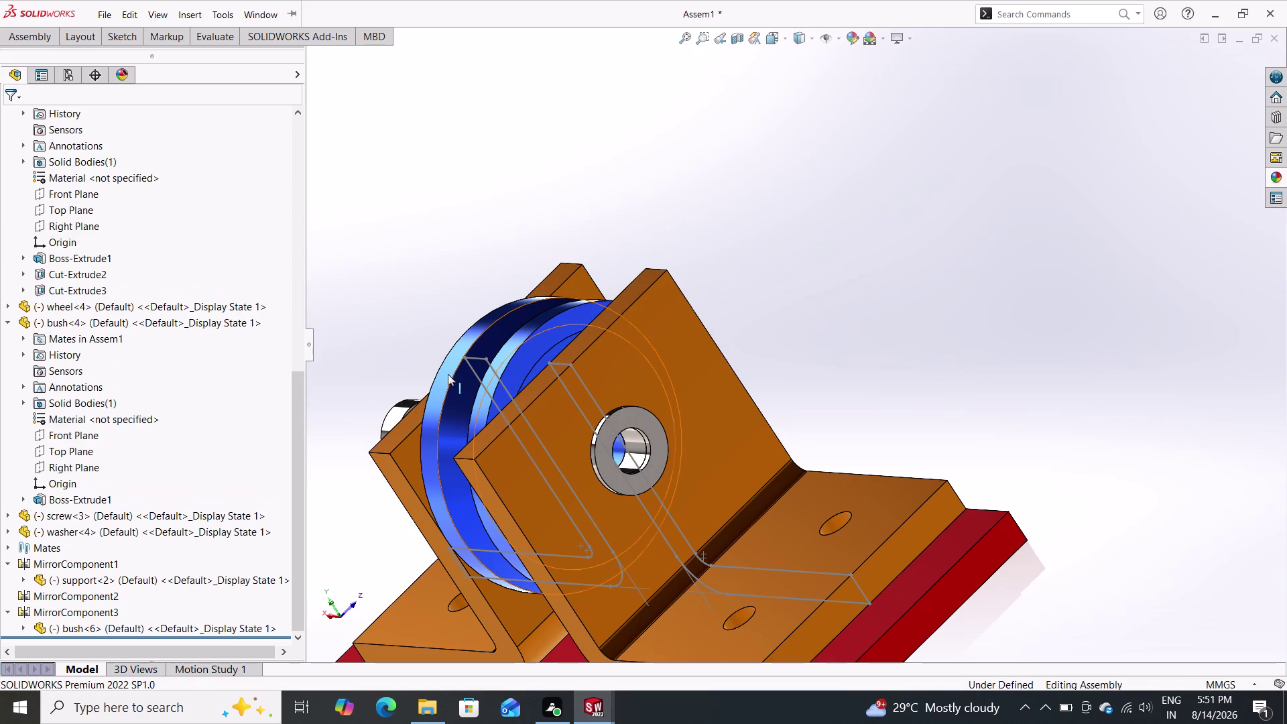
double_click(82, 533)
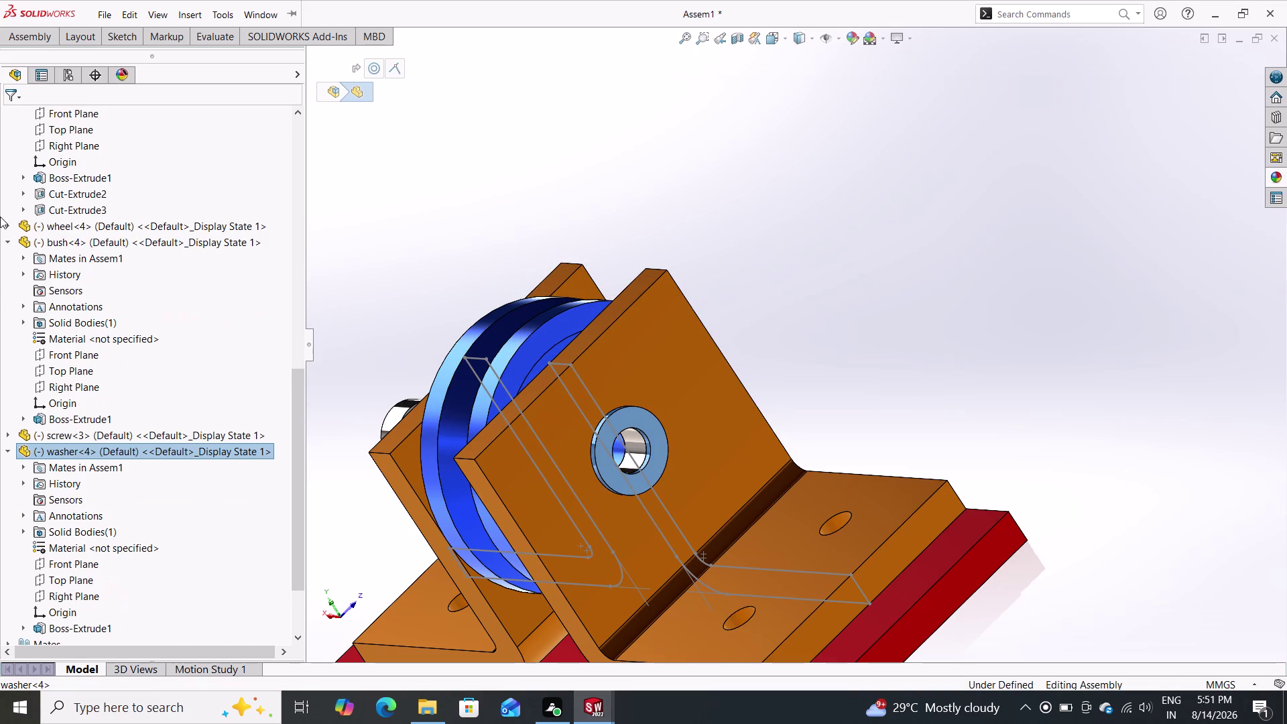
Start a Linear Component Pattern from the Assembly tab, then cancel it.
double_click(46, 29)
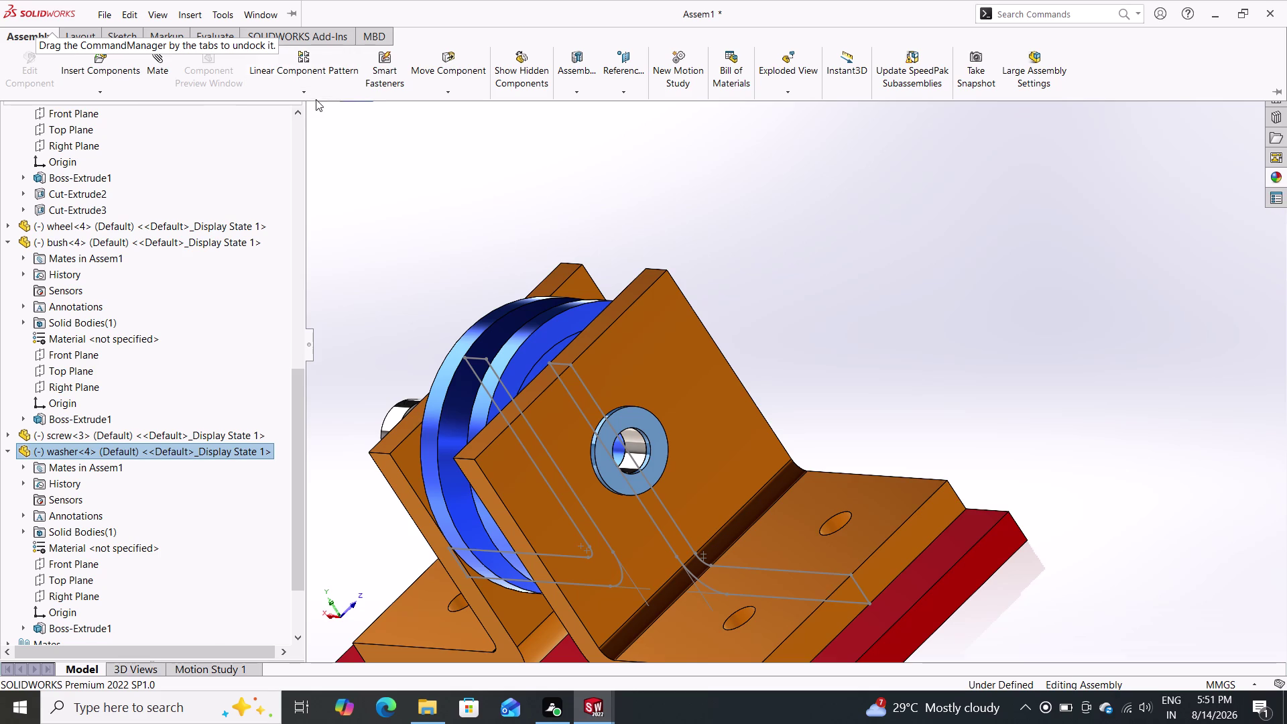
double_click(331, 84)
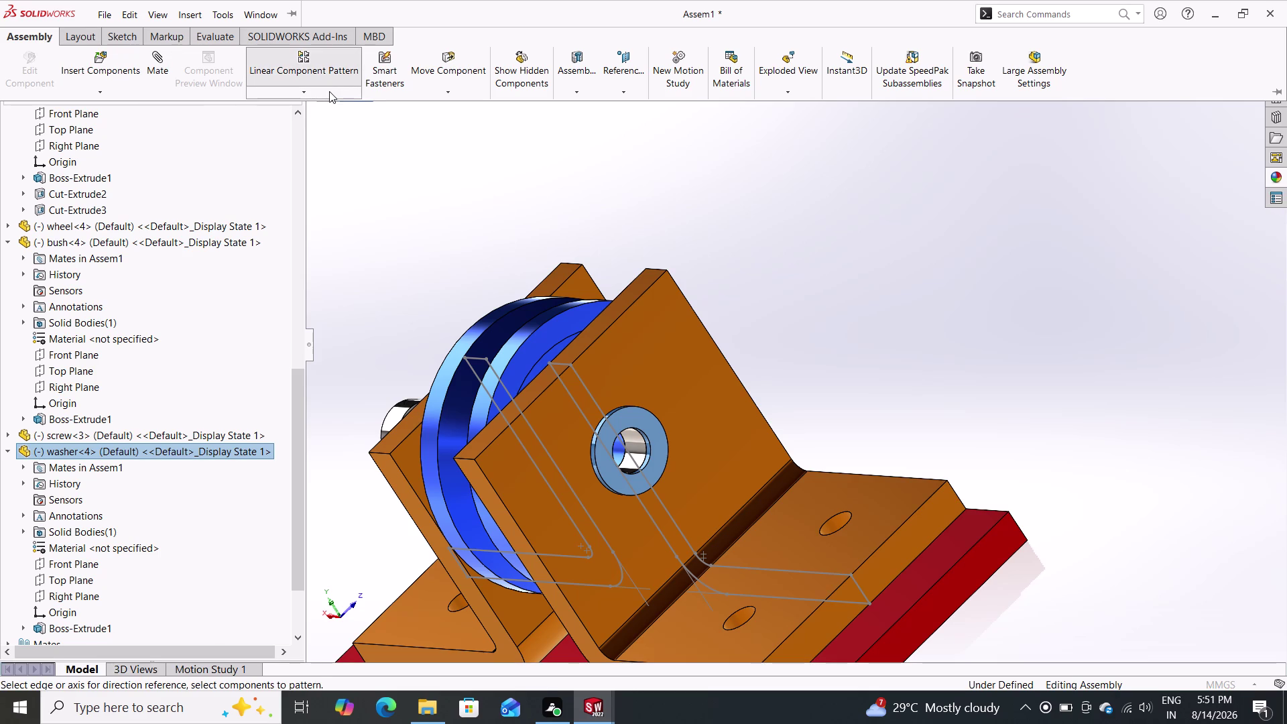
double_click(329, 91)
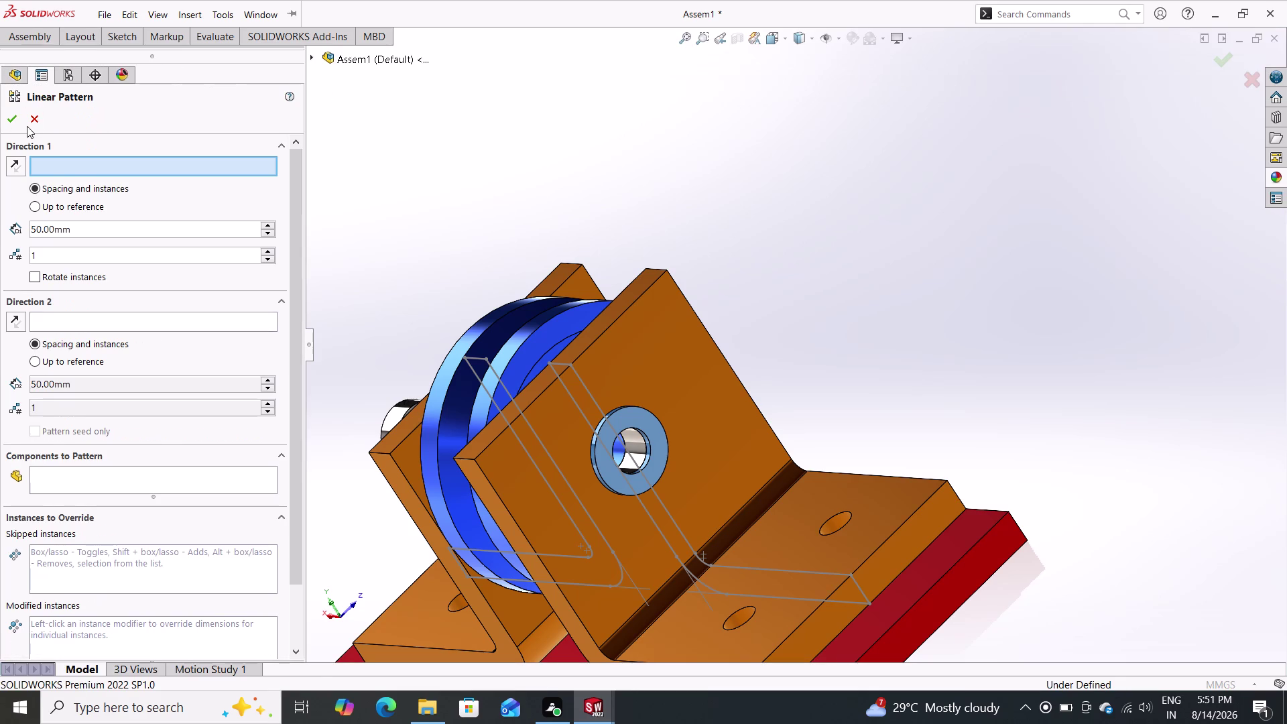
double_click(27, 126)
scroll(down, 3)
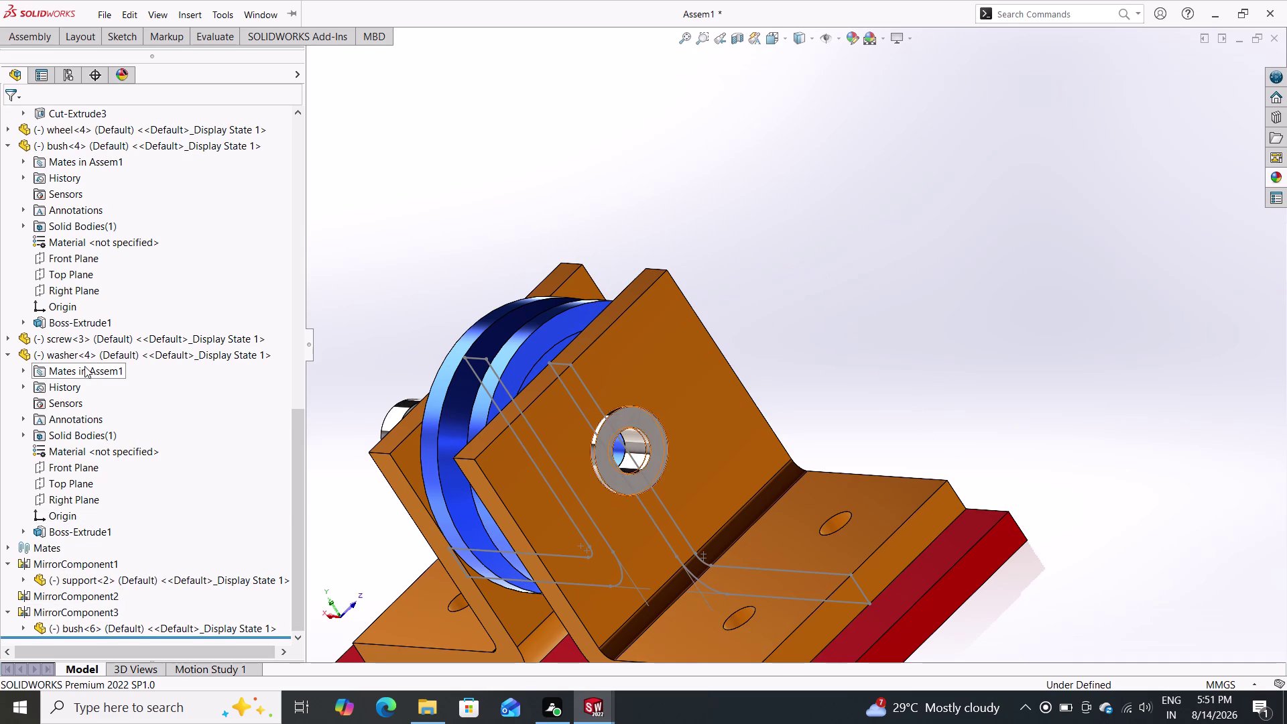
Select washer<4> and choose Mirror Components from the component pattern dropdown.
double_click(94, 351)
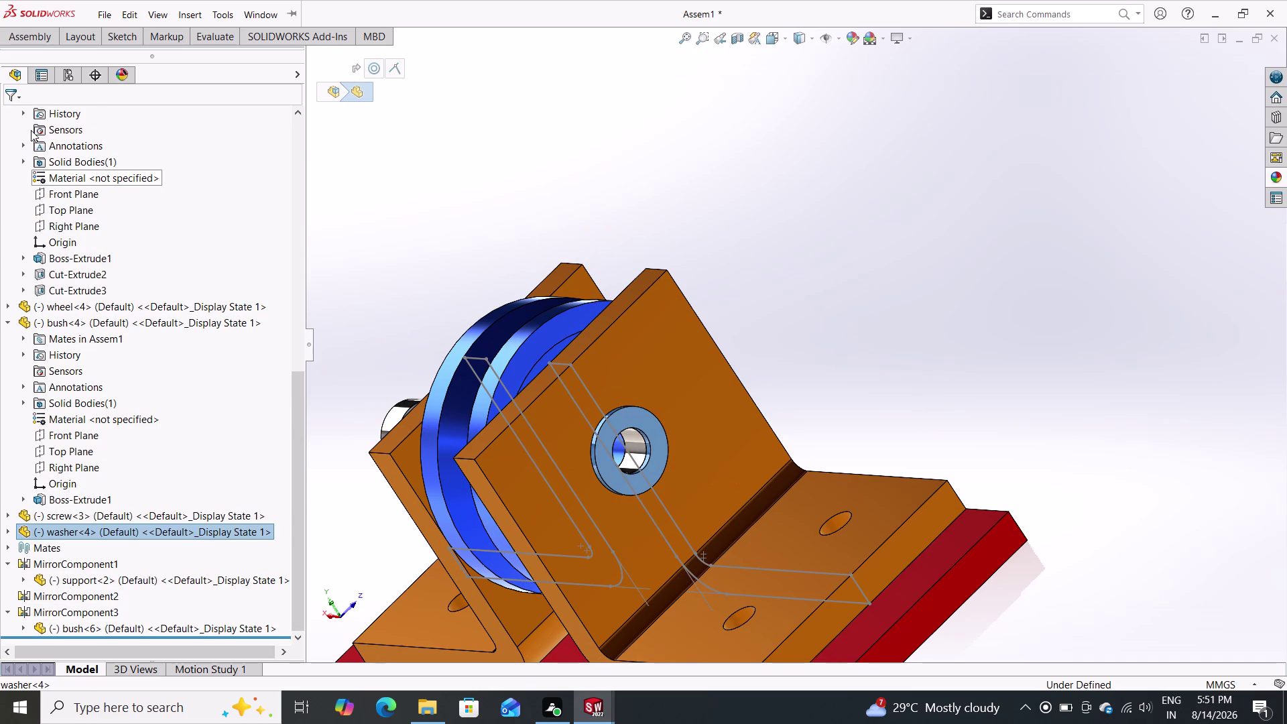
double_click(35, 42)
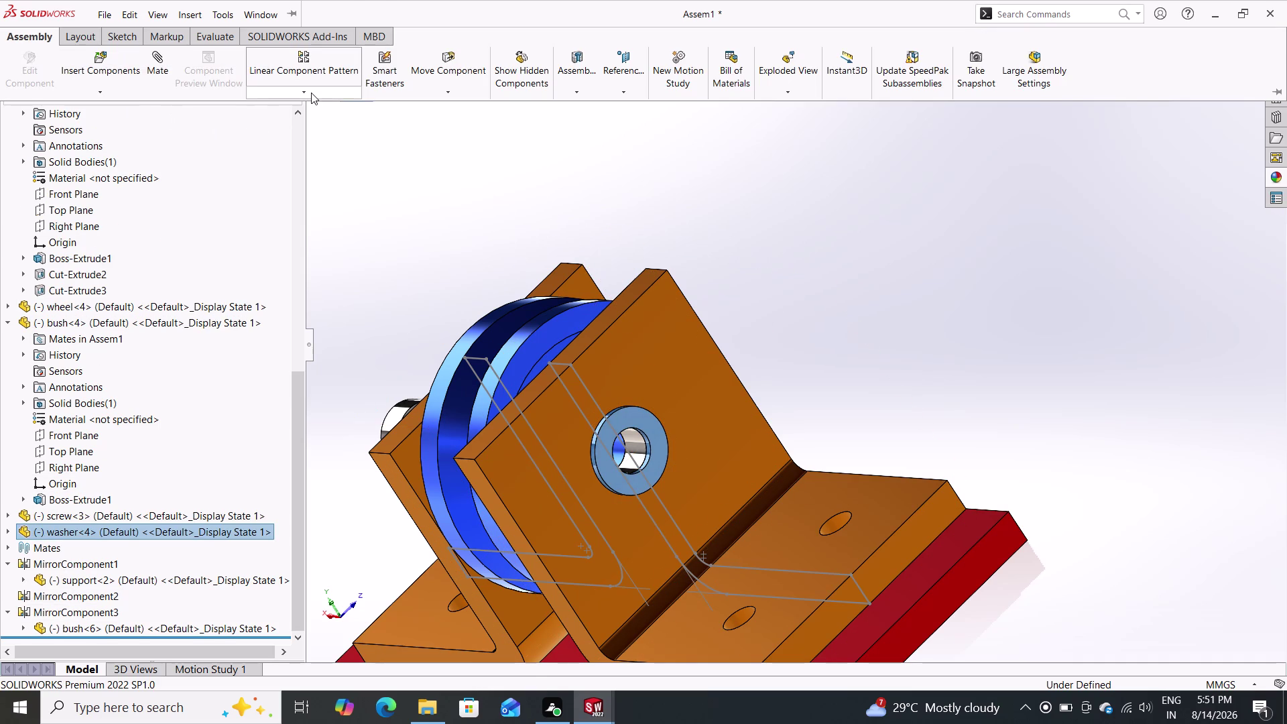
double_click(311, 93)
click(302, 93)
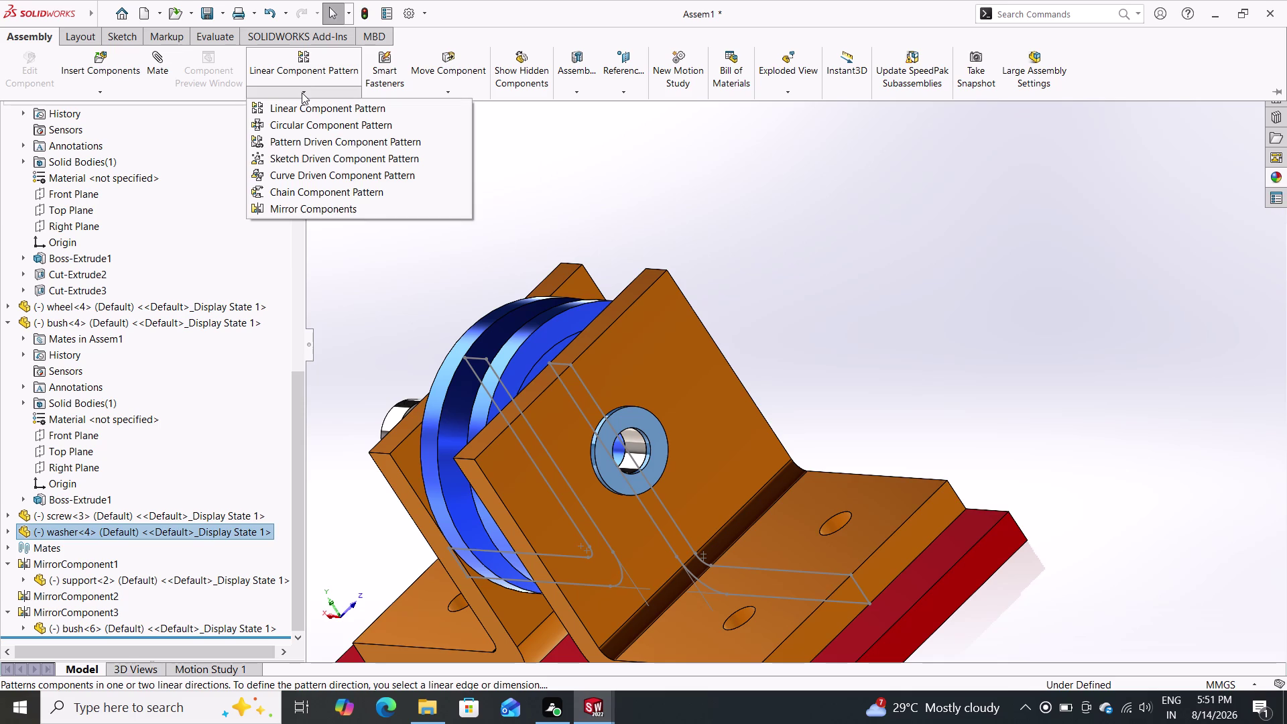
click(320, 209)
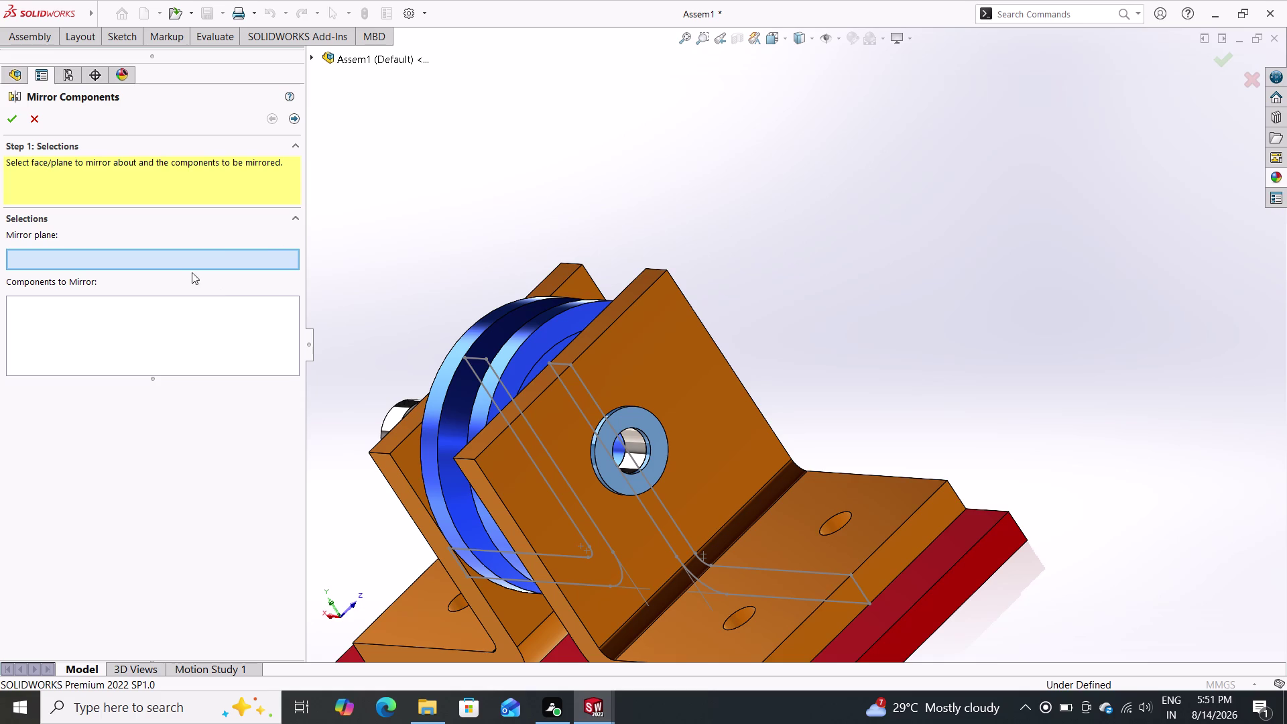
Mirror washer<4> about the Right Plane and confirm the mirror.
click(311, 58)
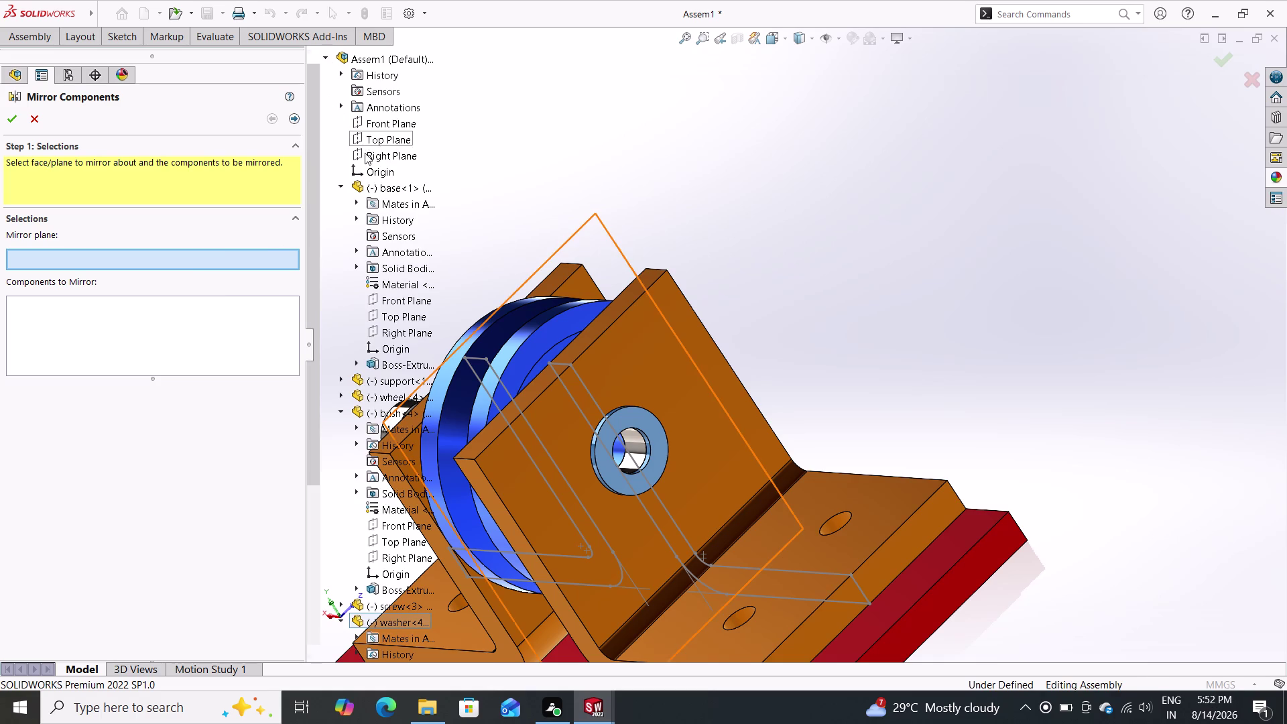
click(365, 153)
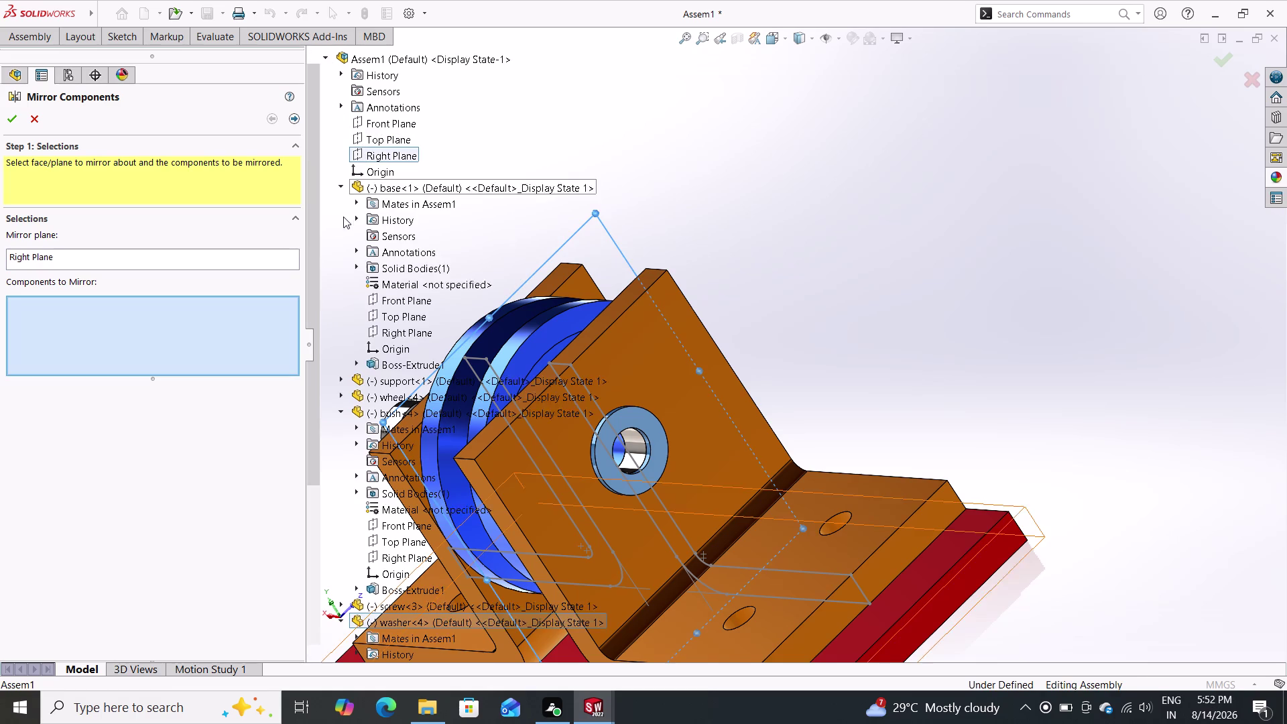
double_click(646, 430)
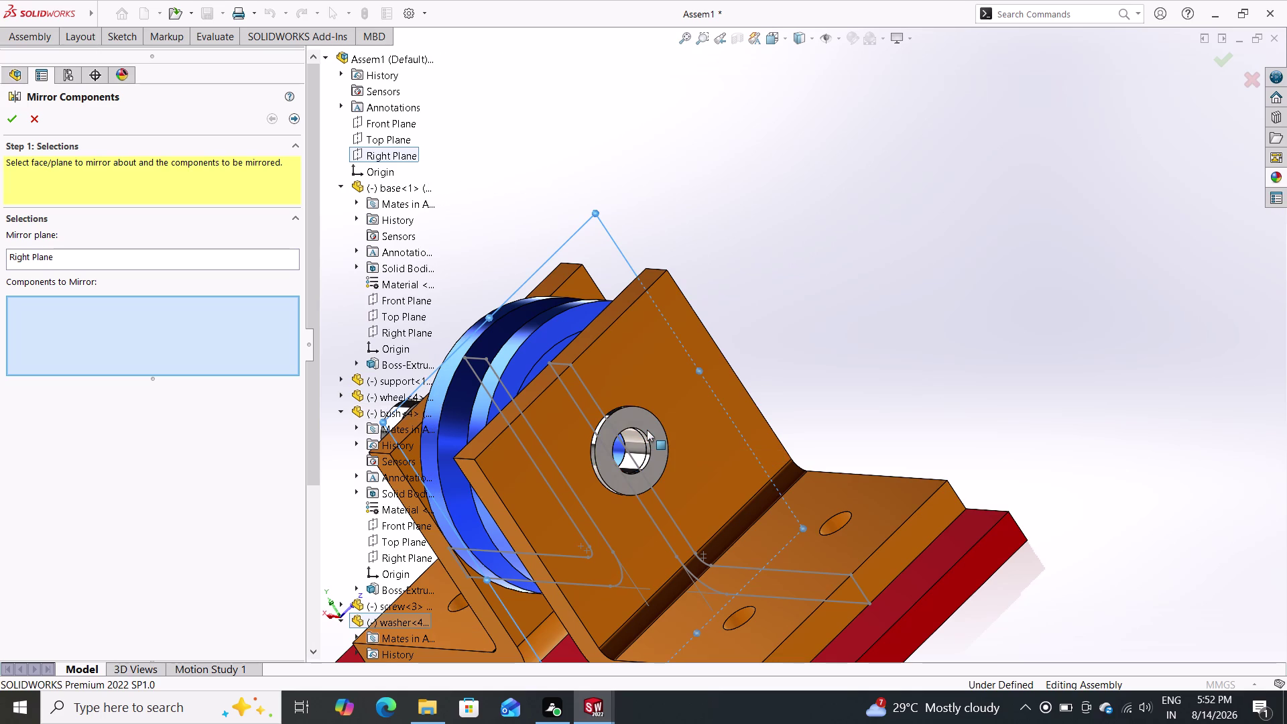
click(654, 431)
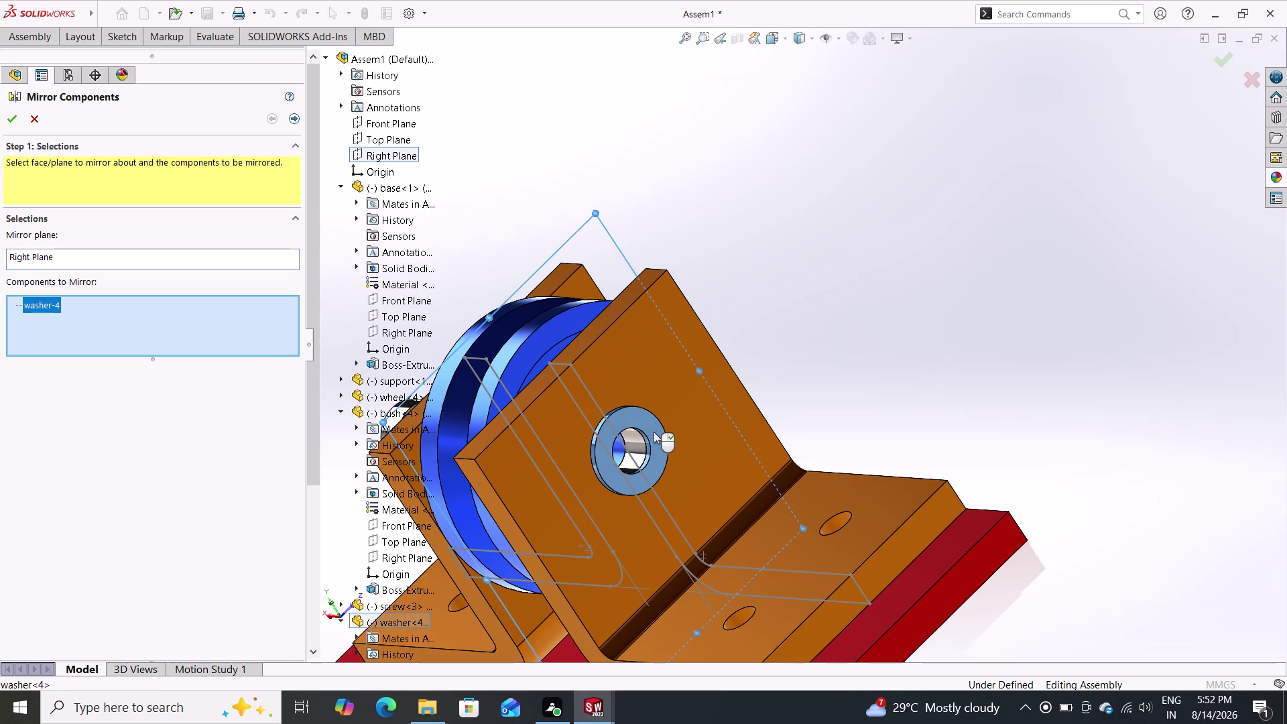
triple_click(9, 121)
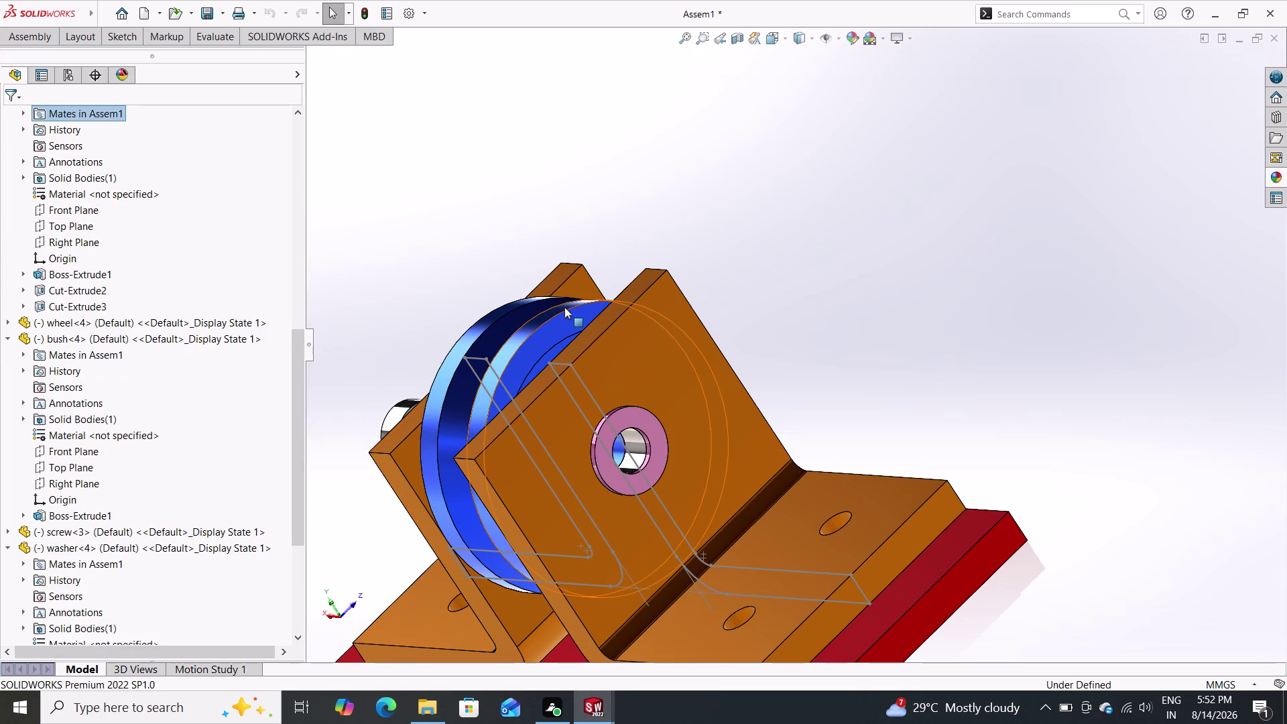
Orbit to view the whole pulley assembly and start a new Mate.
scroll(down, 3)
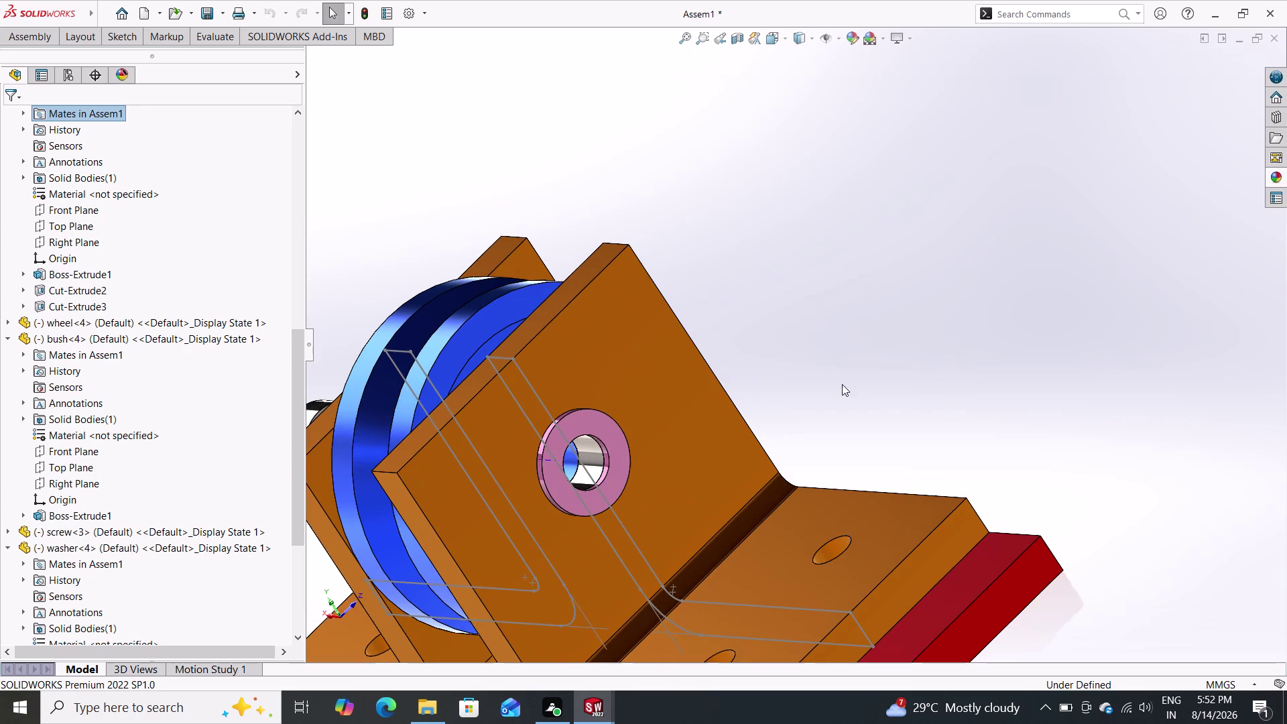
scroll(up, 3)
middle_drag(844, 415, 949, 415)
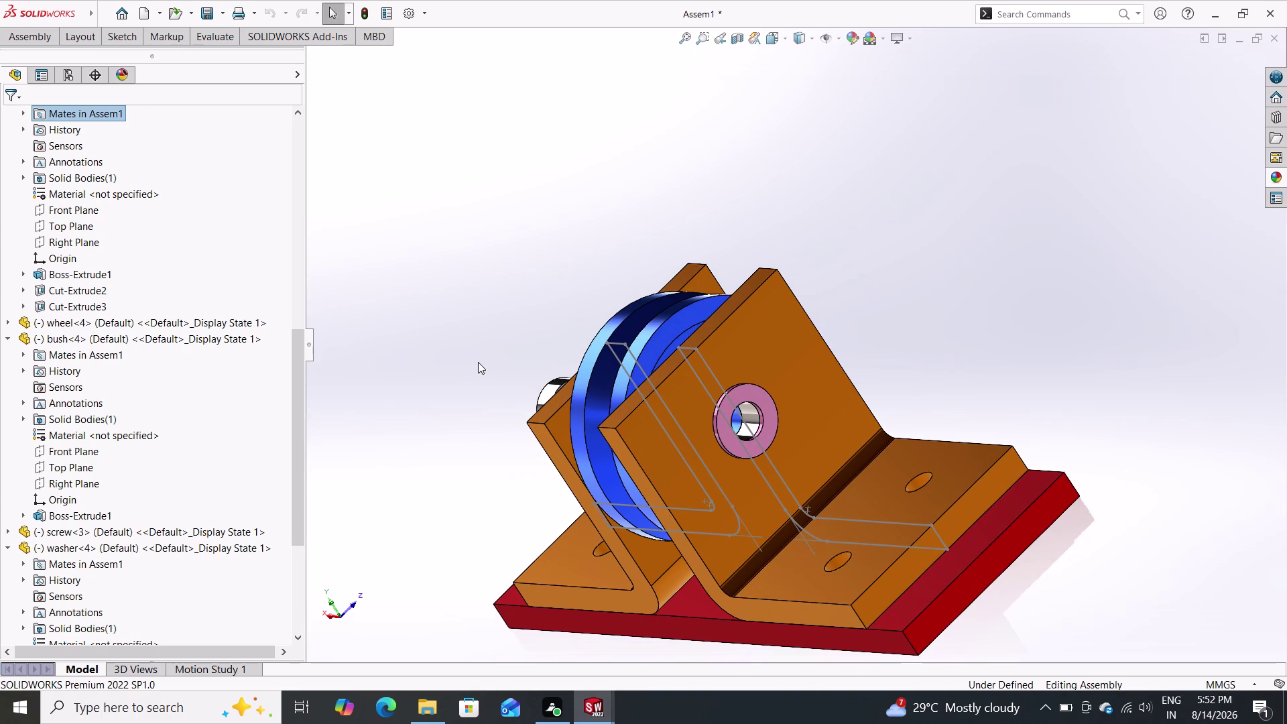
middle_drag(478, 362, 488, 273)
middle_drag(419, 411, 494, 350)
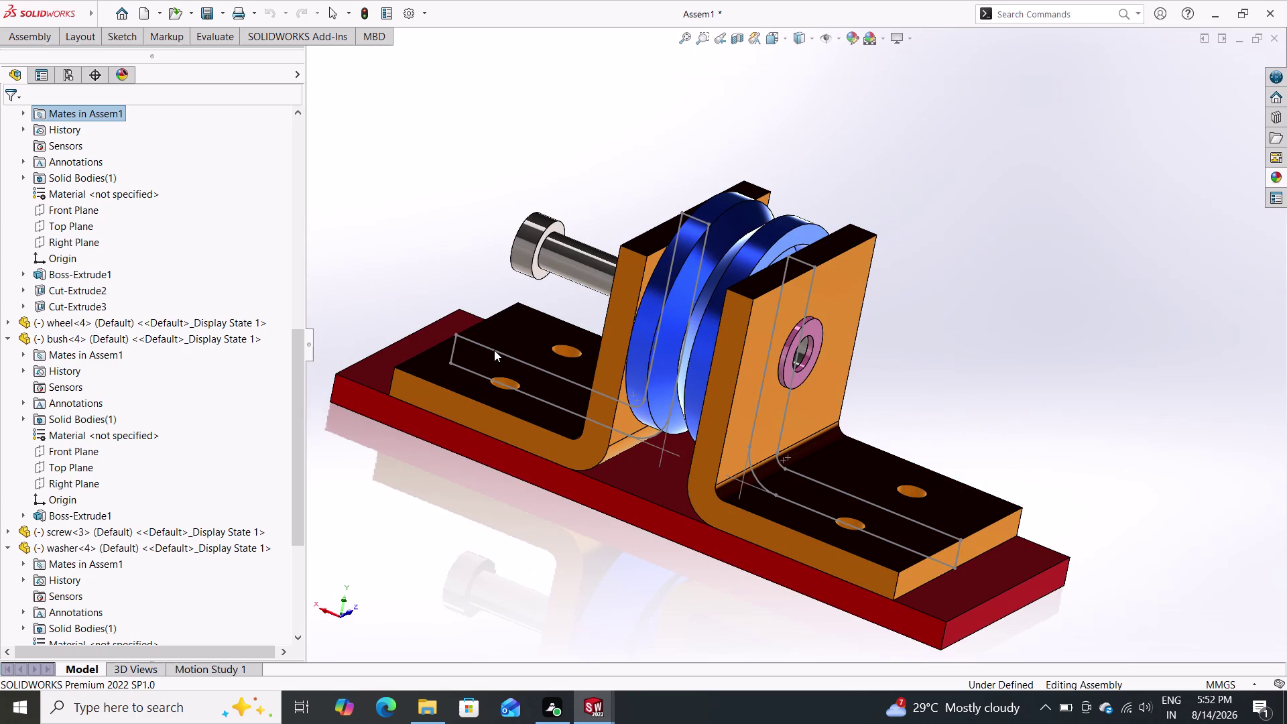
click(15, 38)
click(164, 57)
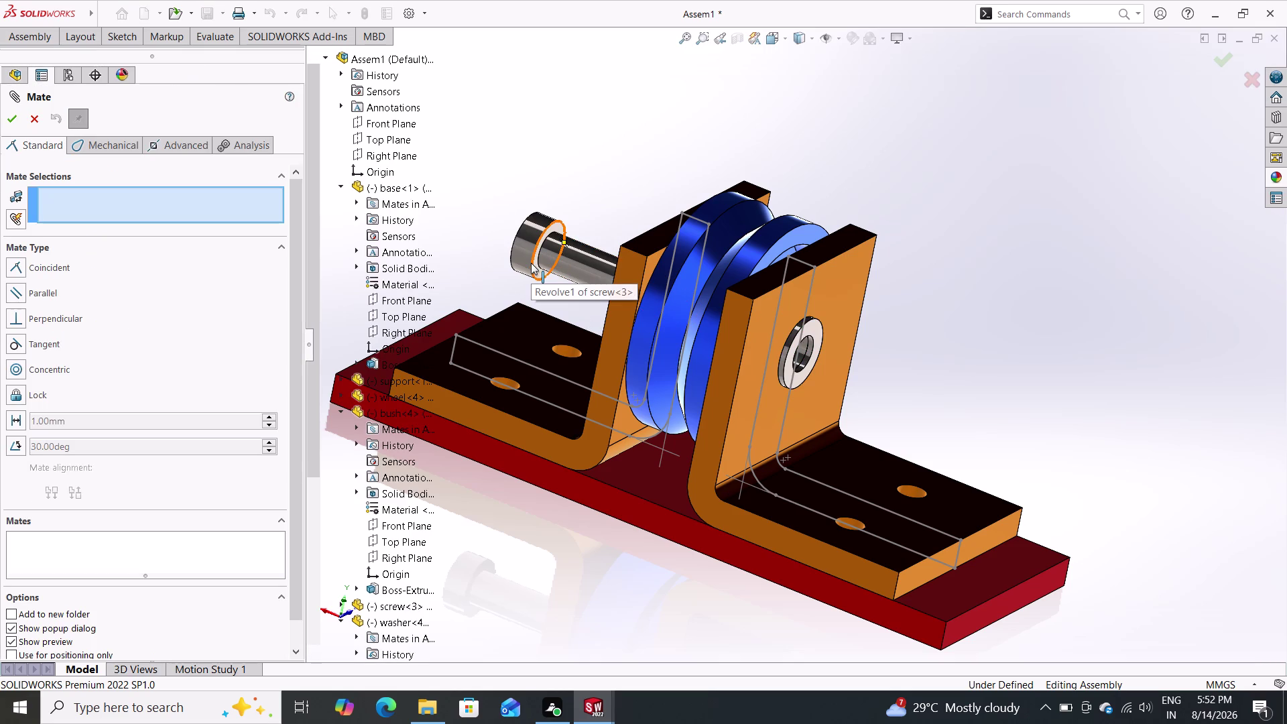
Mate the screw head's circular edge coincident with the support's outer face, then close Mate.
click(534, 262)
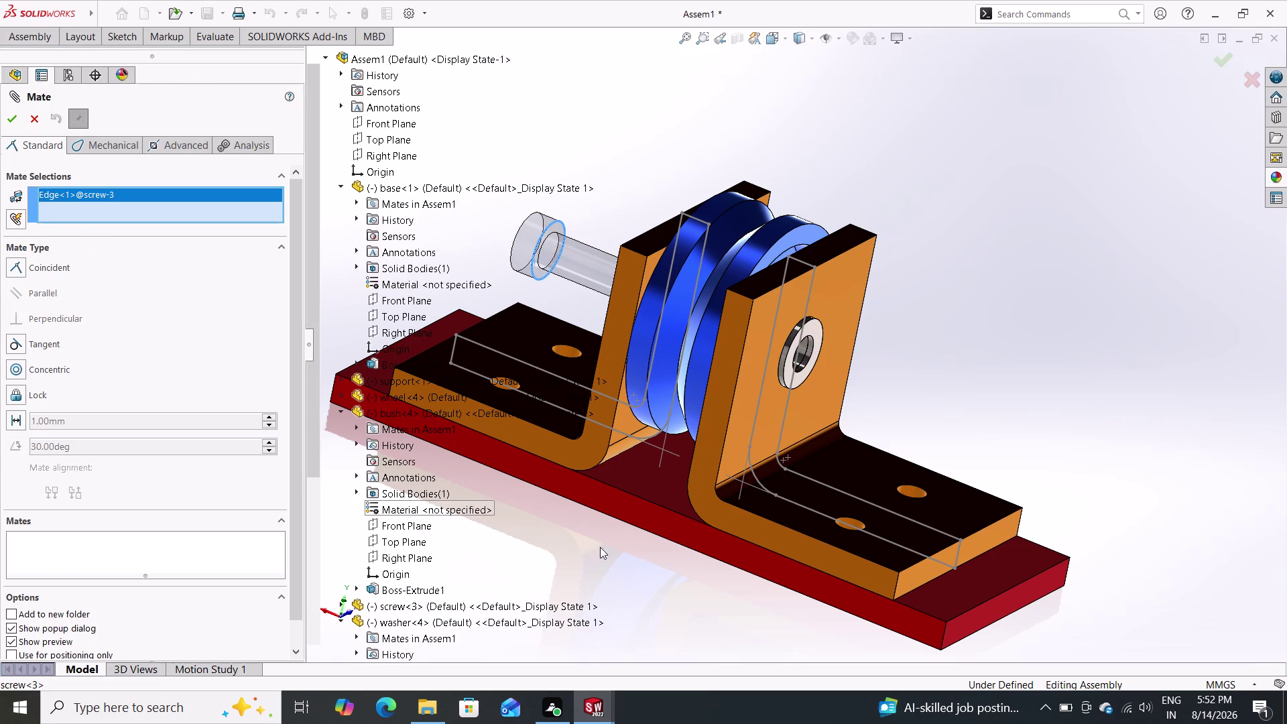
middle_drag(660, 543, 768, 654)
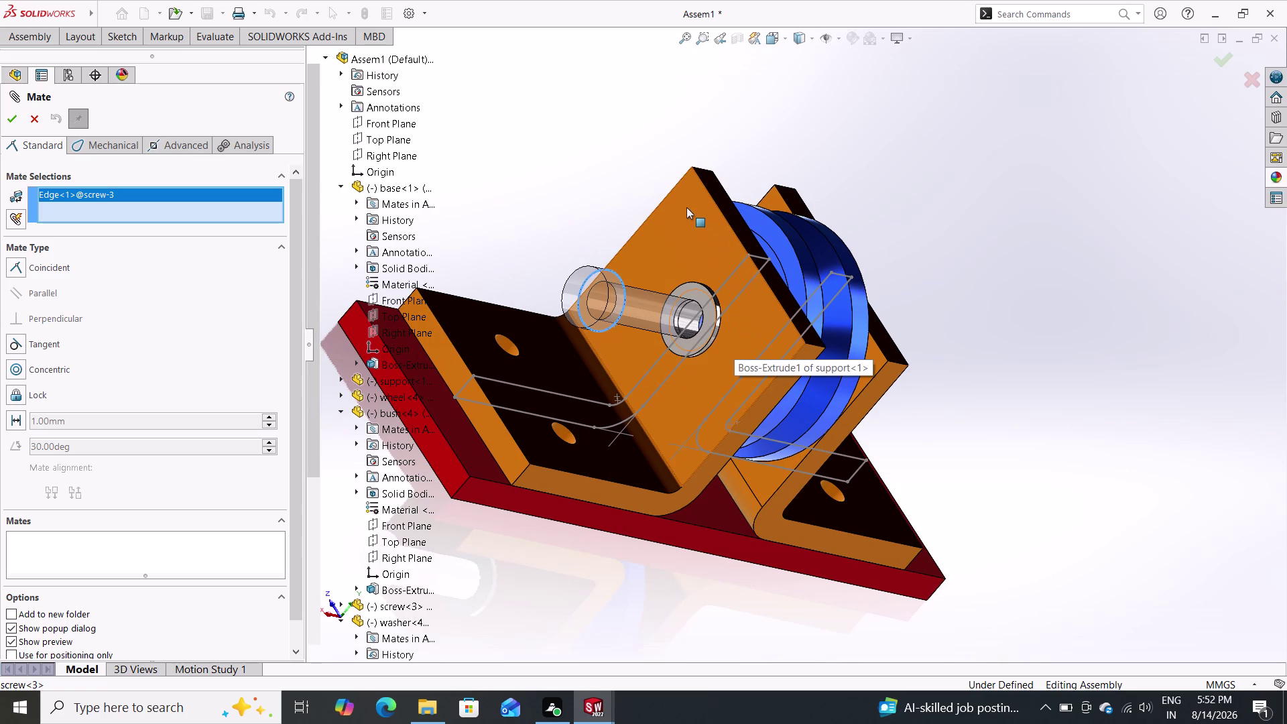
click(699, 229)
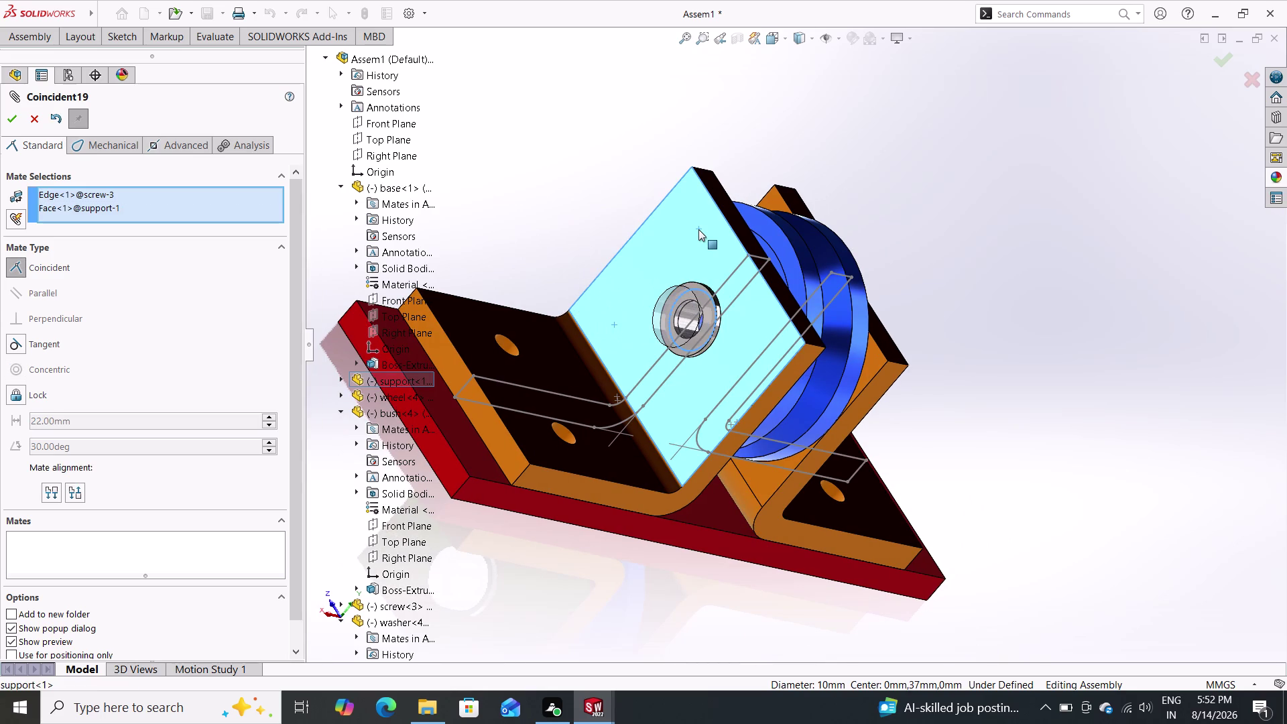
click(7, 116)
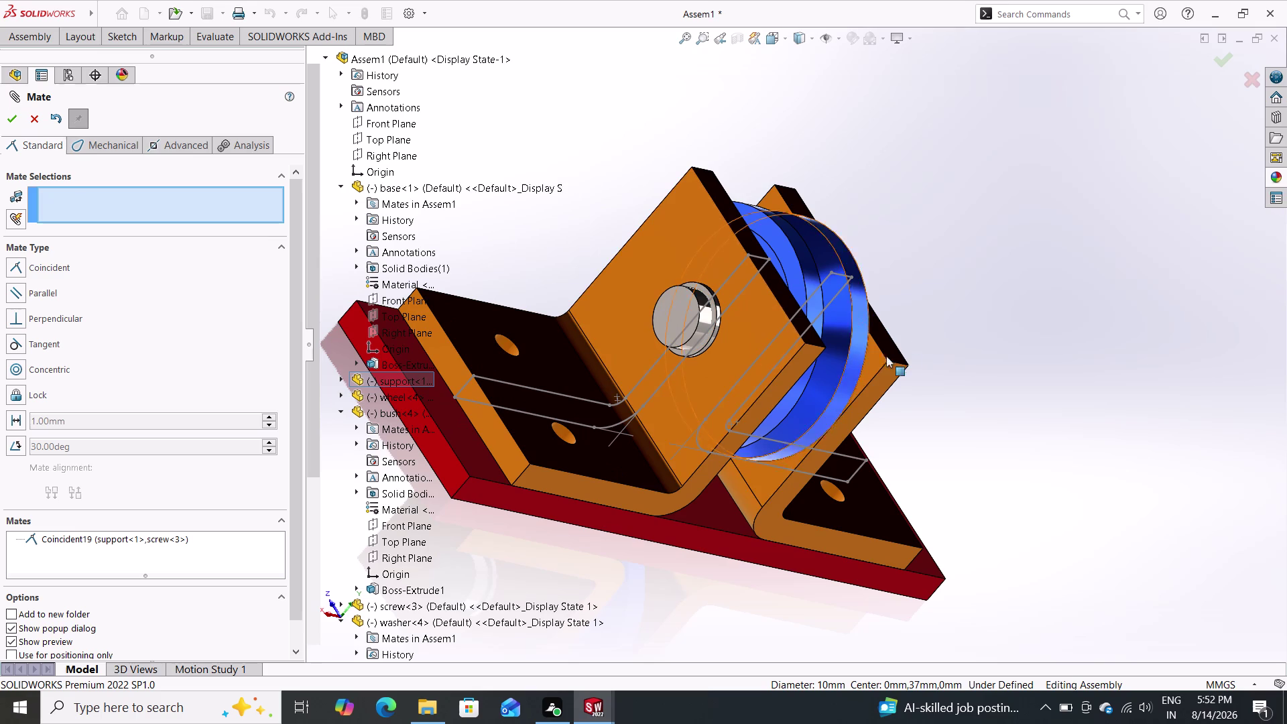
click(5, 121)
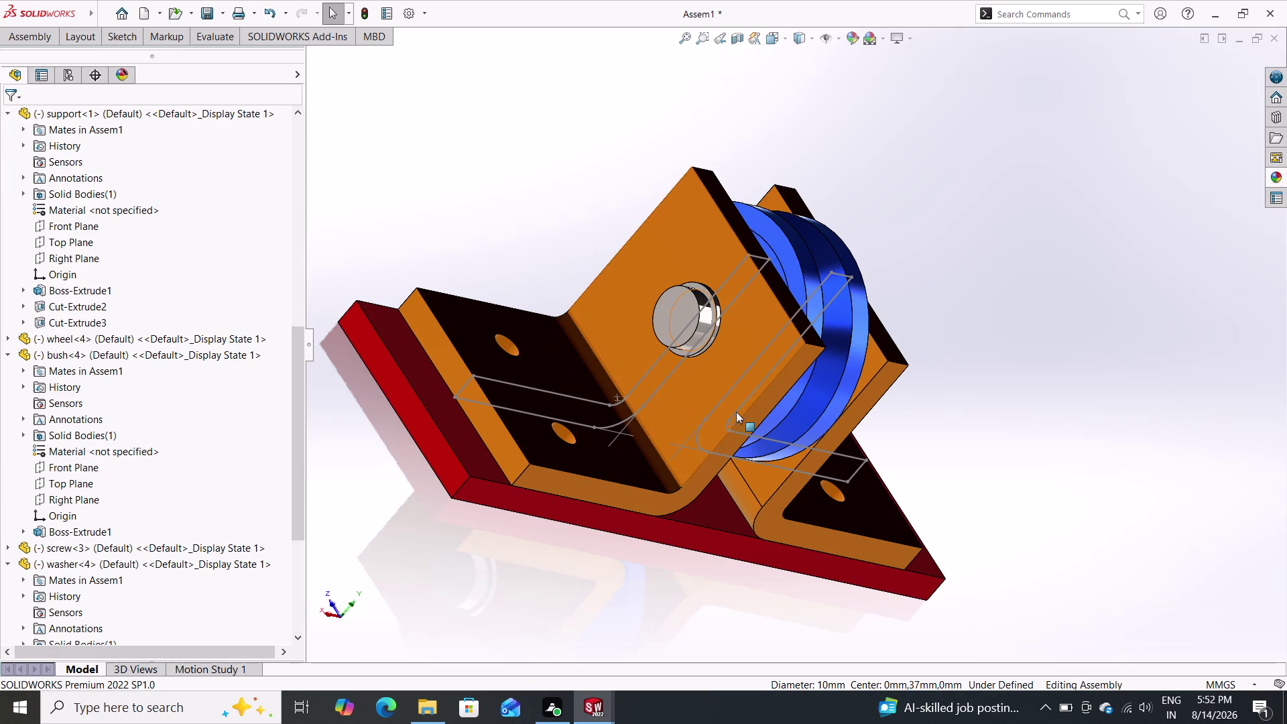
Orbit the model to inspect the mated screw from several sides.
scroll(down, 3)
middle_drag(919, 326, 798, 293)
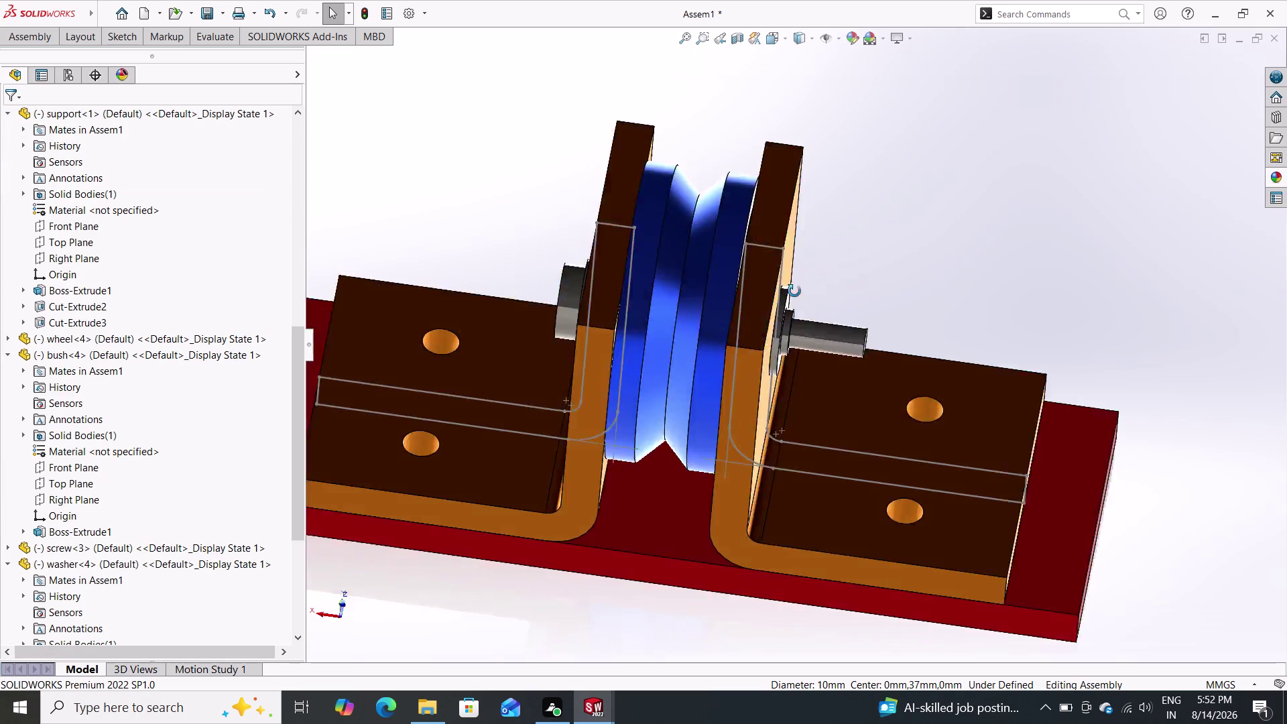
middle_drag(798, 294, 823, 259)
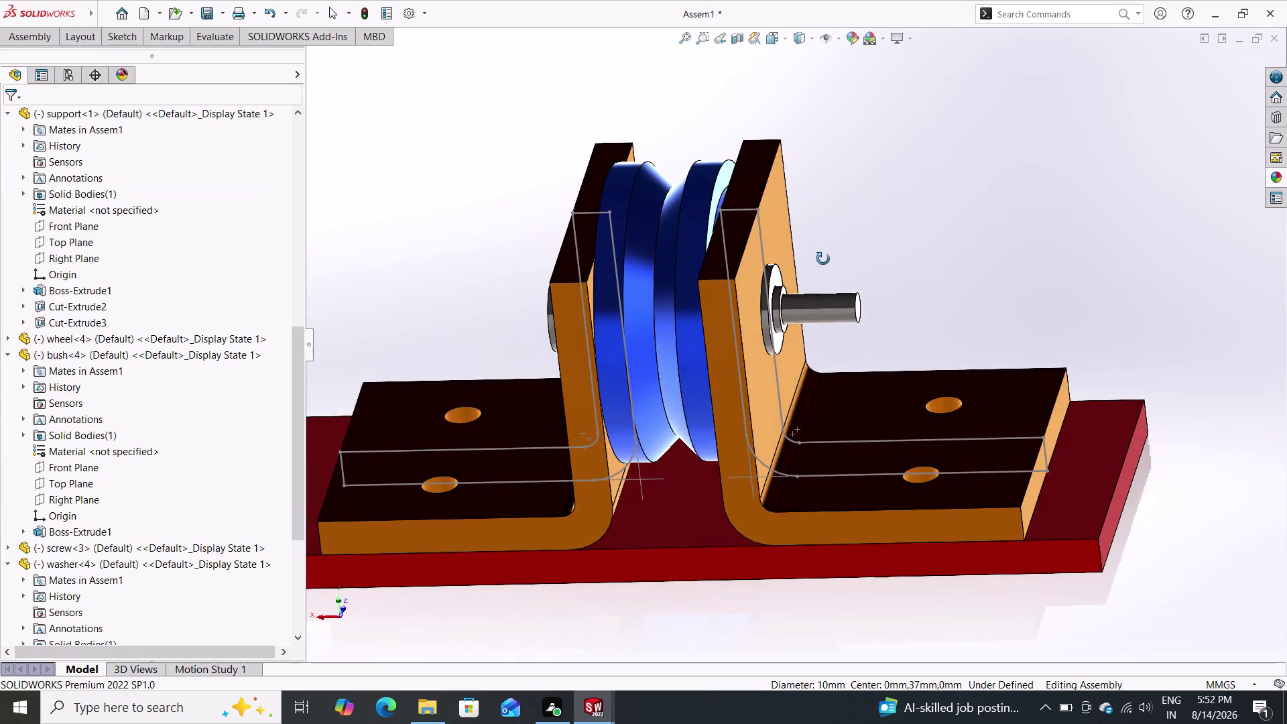
middle_drag(823, 259, 872, 200)
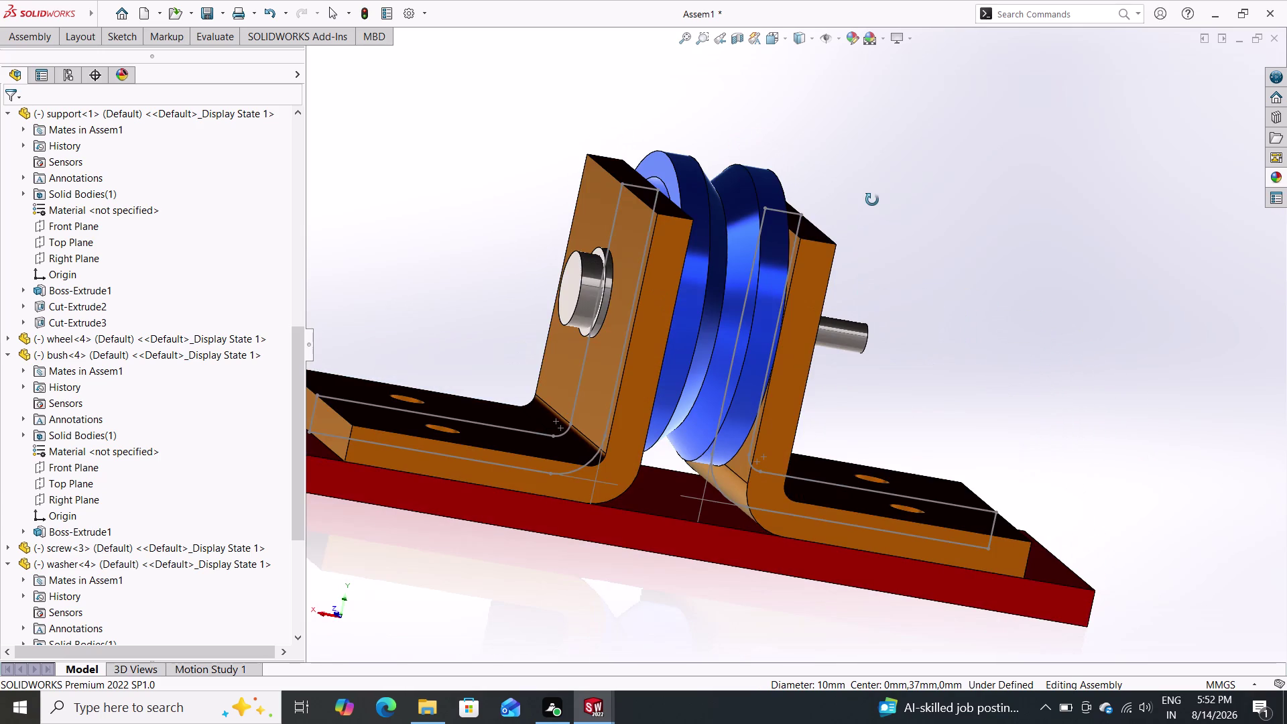
middle_drag(872, 200, 851, 284)
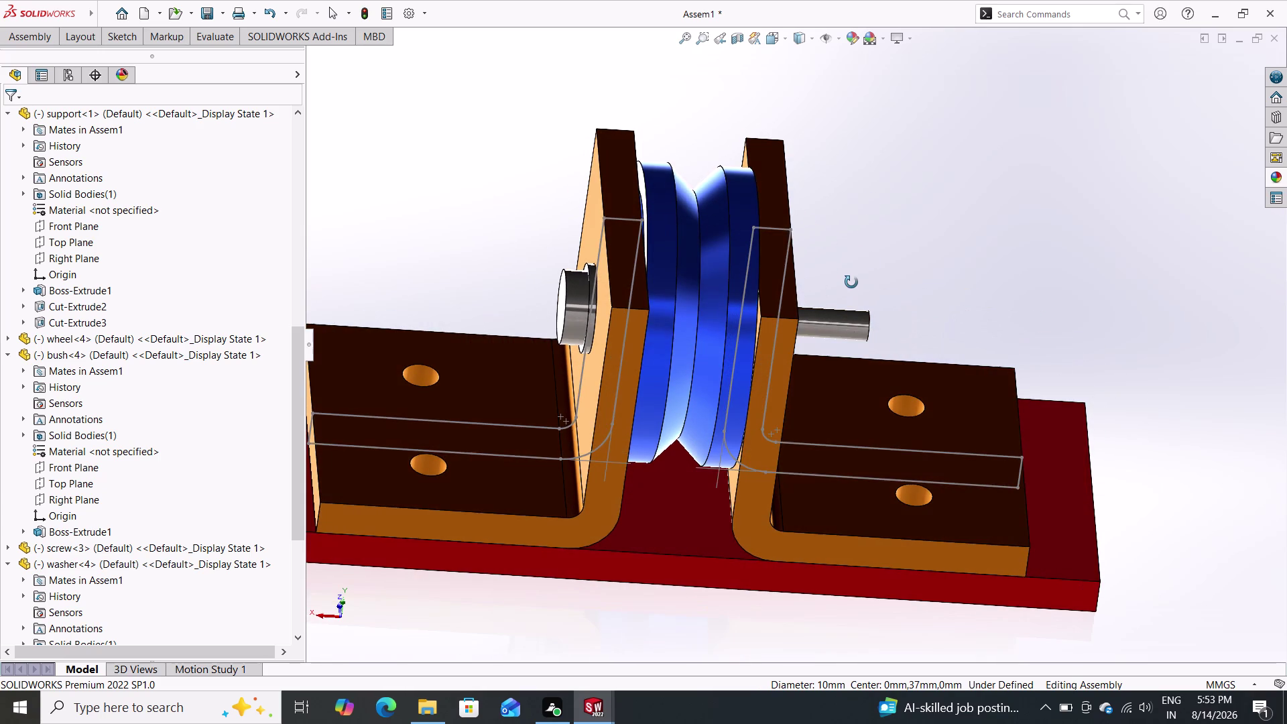
middle_drag(851, 284, 849, 316)
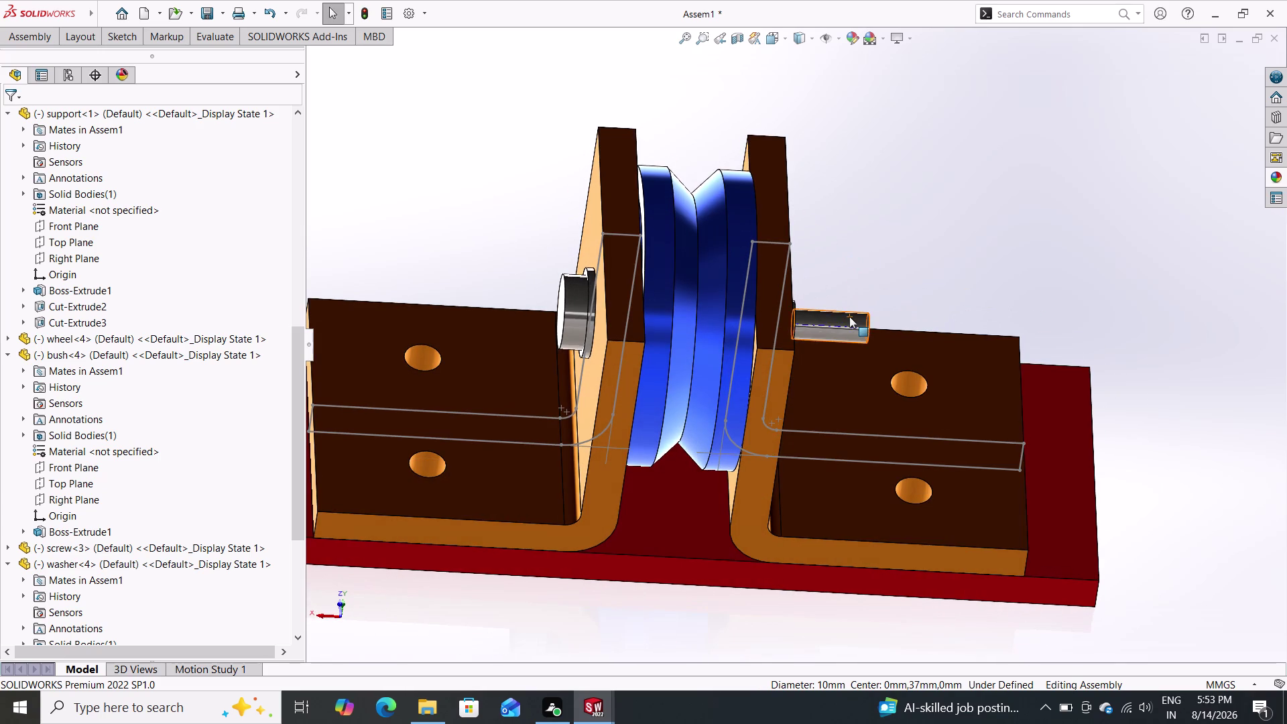
Undo the last two changes, orbit to the support hole, and start a new Mate.
key(ctrl+z)
key(ctrl+z)
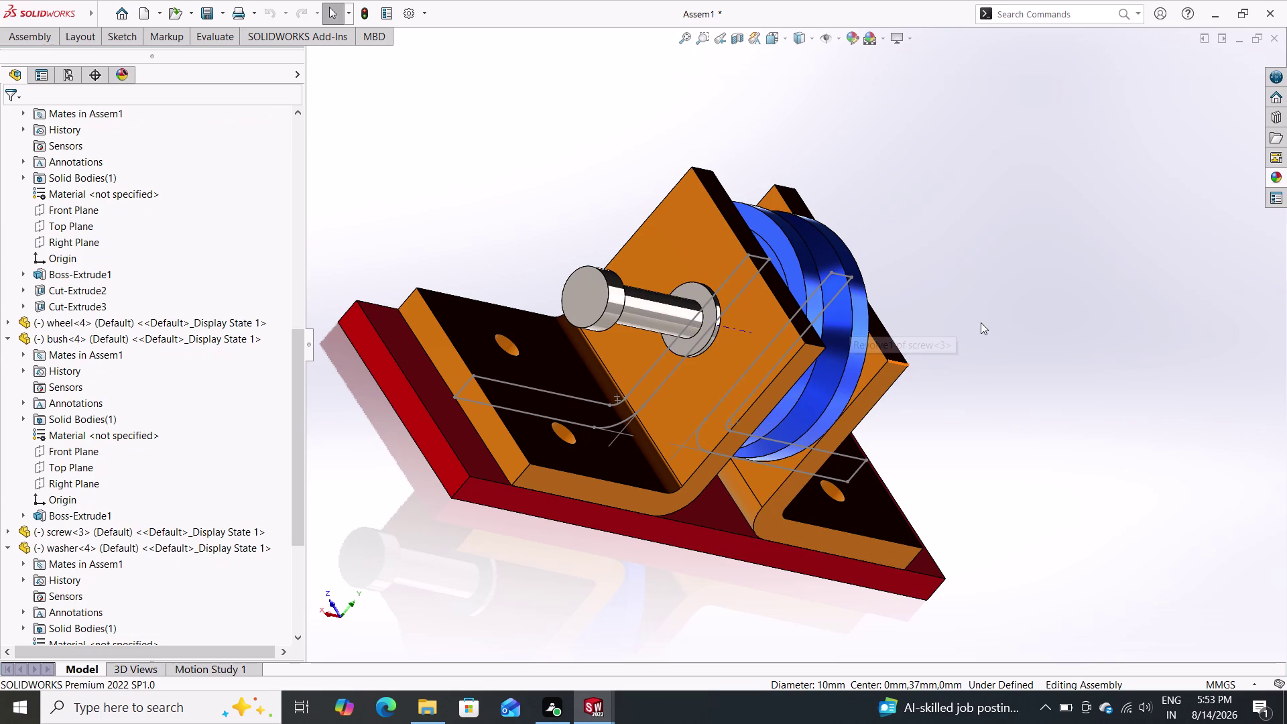
middle_drag(983, 335, 860, 327)
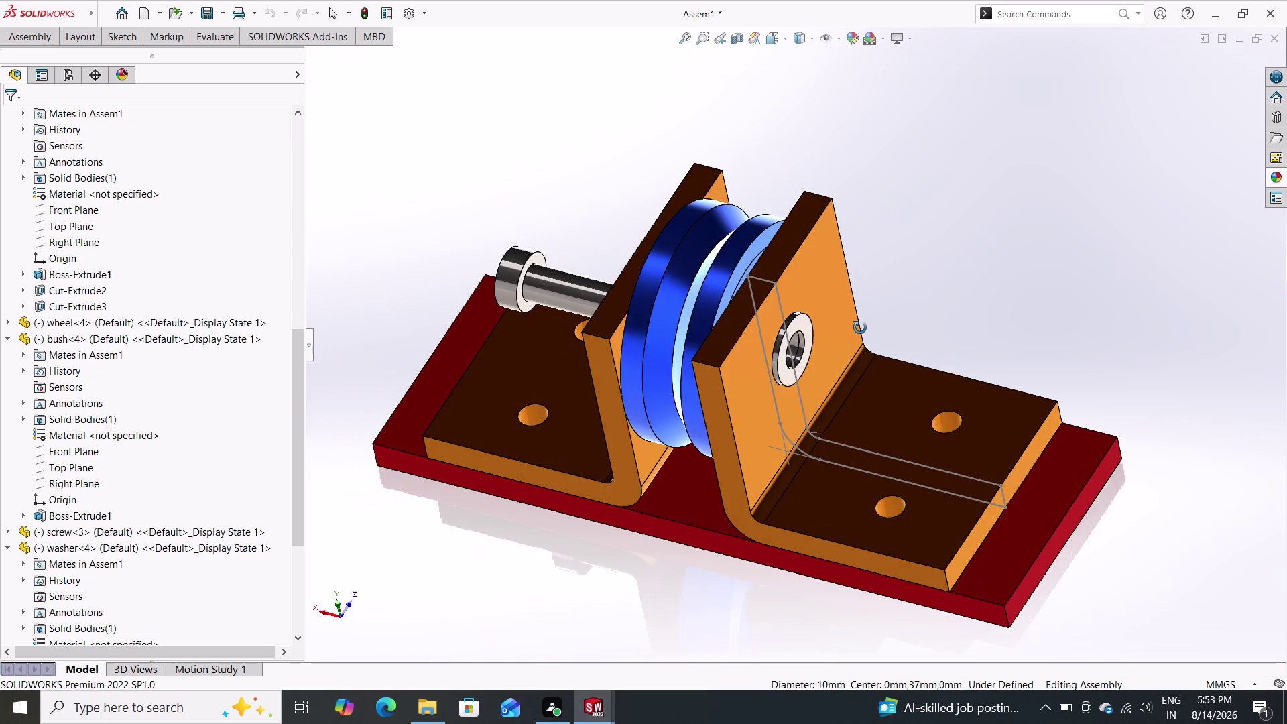
middle_drag(860, 328, 834, 375)
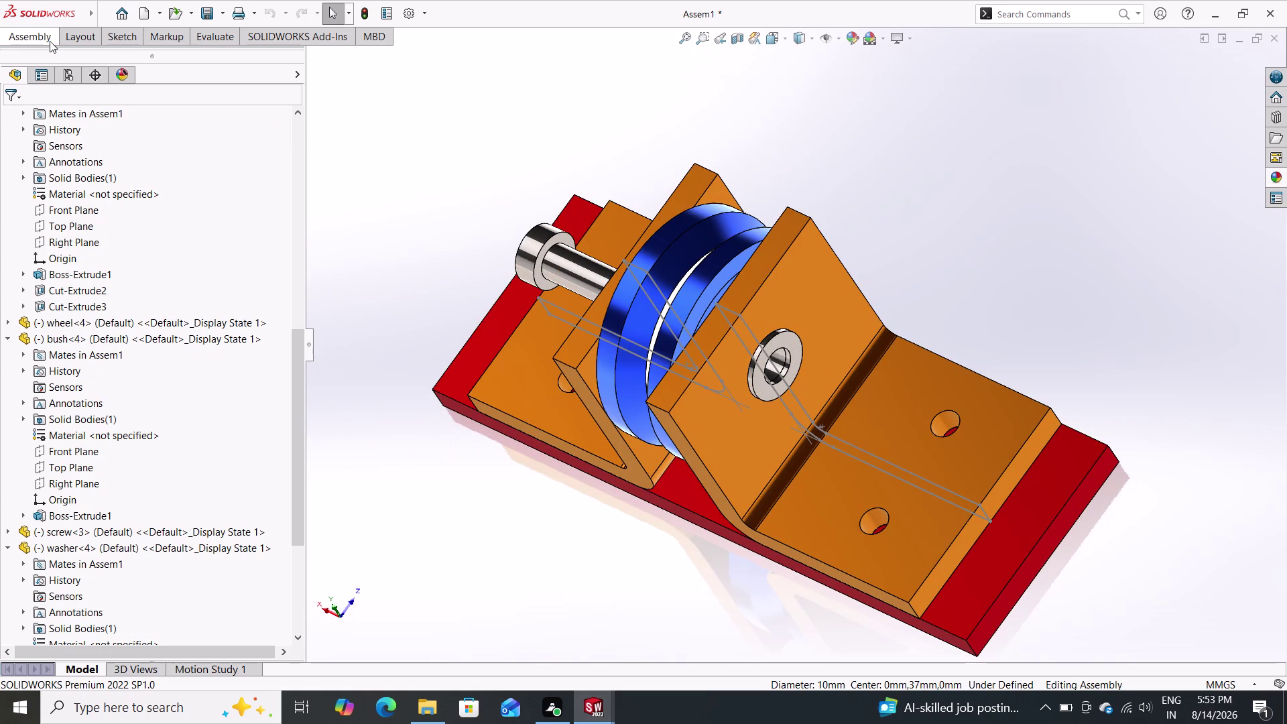
click(40, 39)
click(155, 69)
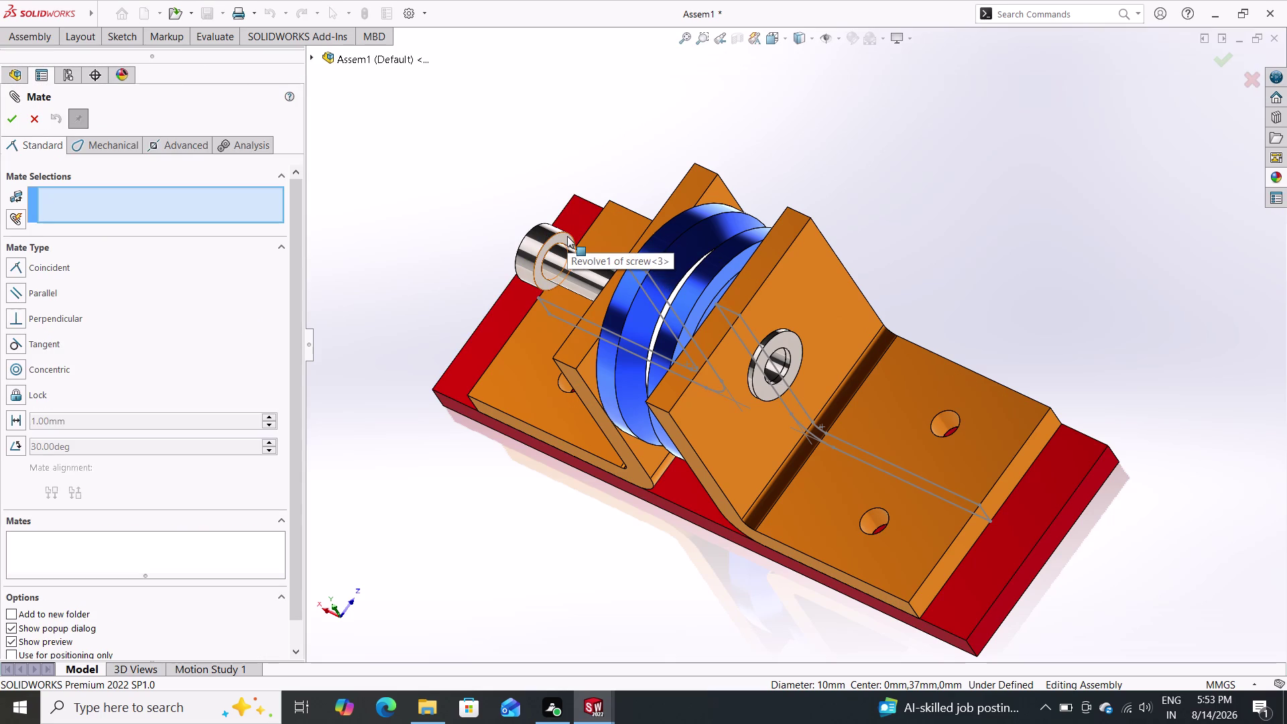
Pick the screw end face and a support face, then undo the selection.
click(567, 236)
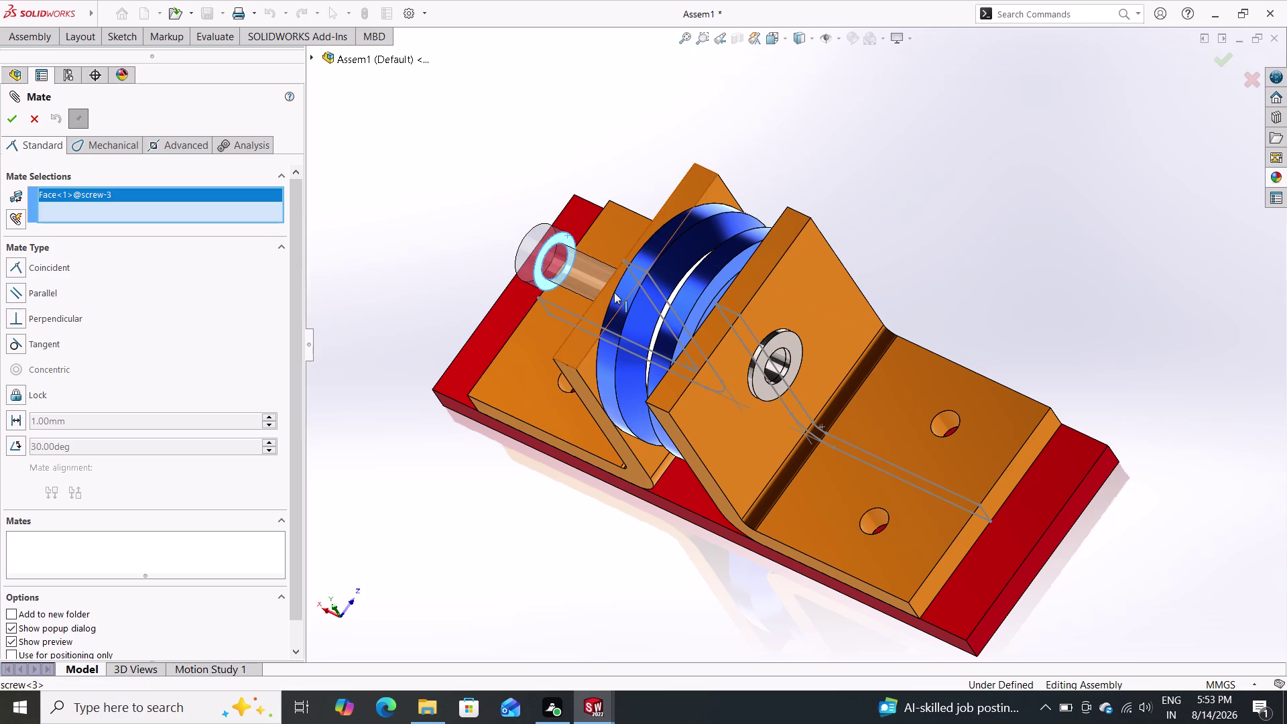
middle_drag(427, 355, 504, 530)
scroll(up, 3)
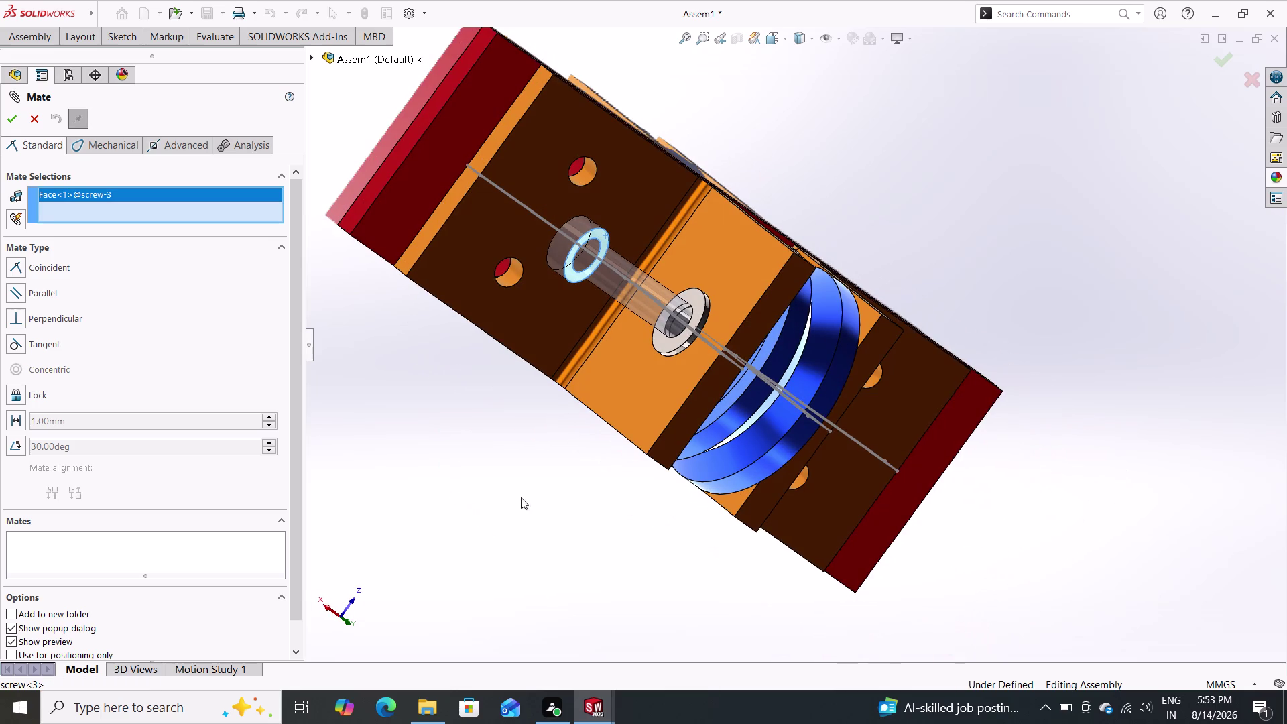
click(749, 287)
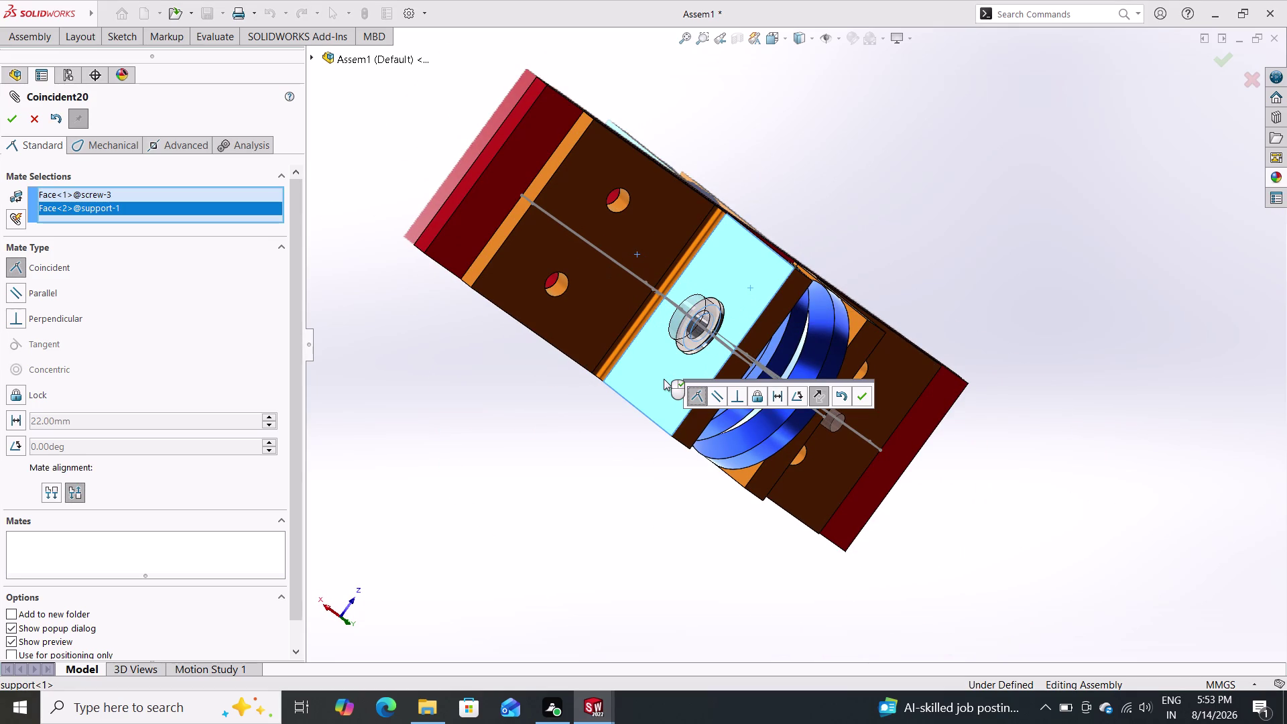
key(ctrl+z)
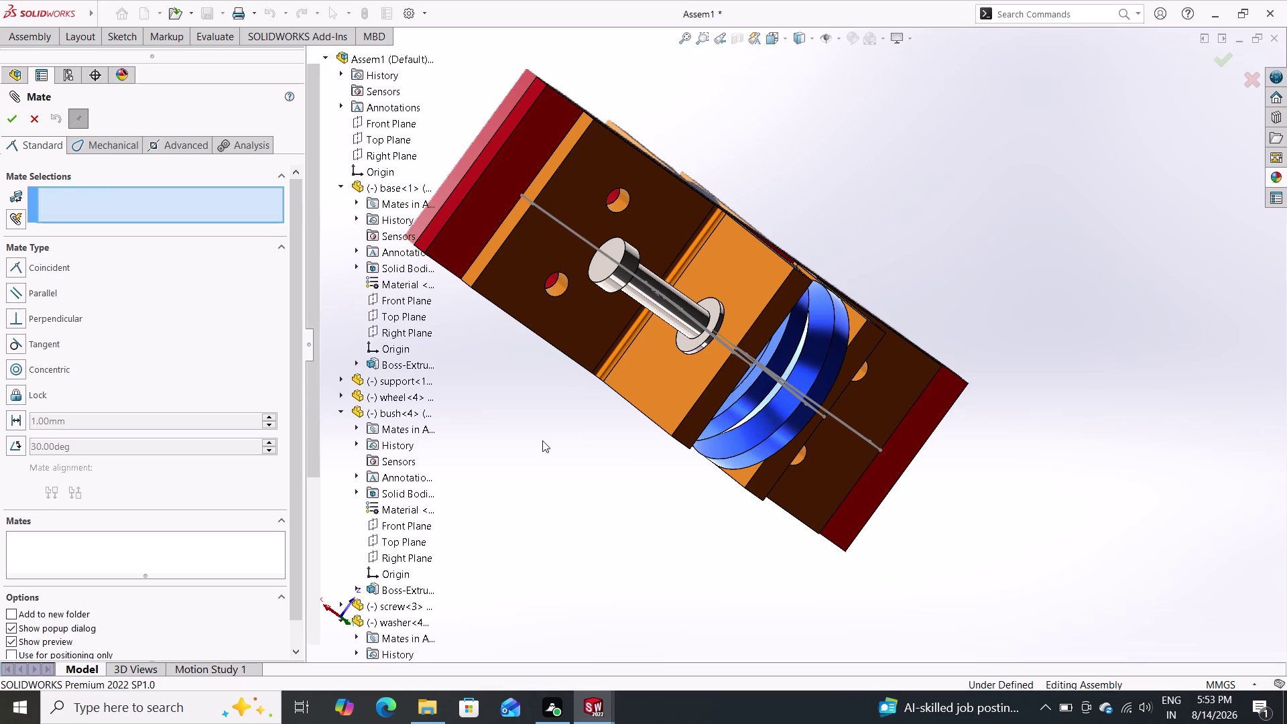
Orbit around the support hole and pick the screw head's circular edge.
middle_drag(548, 436, 525, 260)
scroll(down, 3)
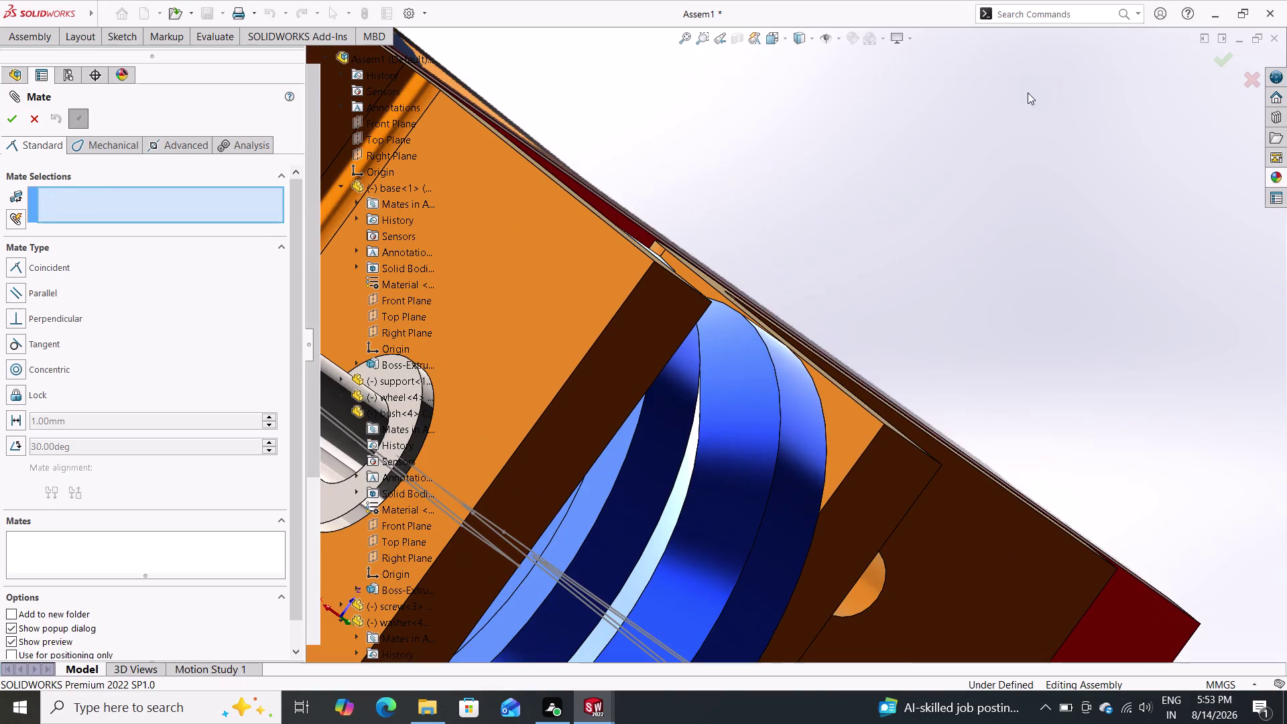
scroll(up, 3)
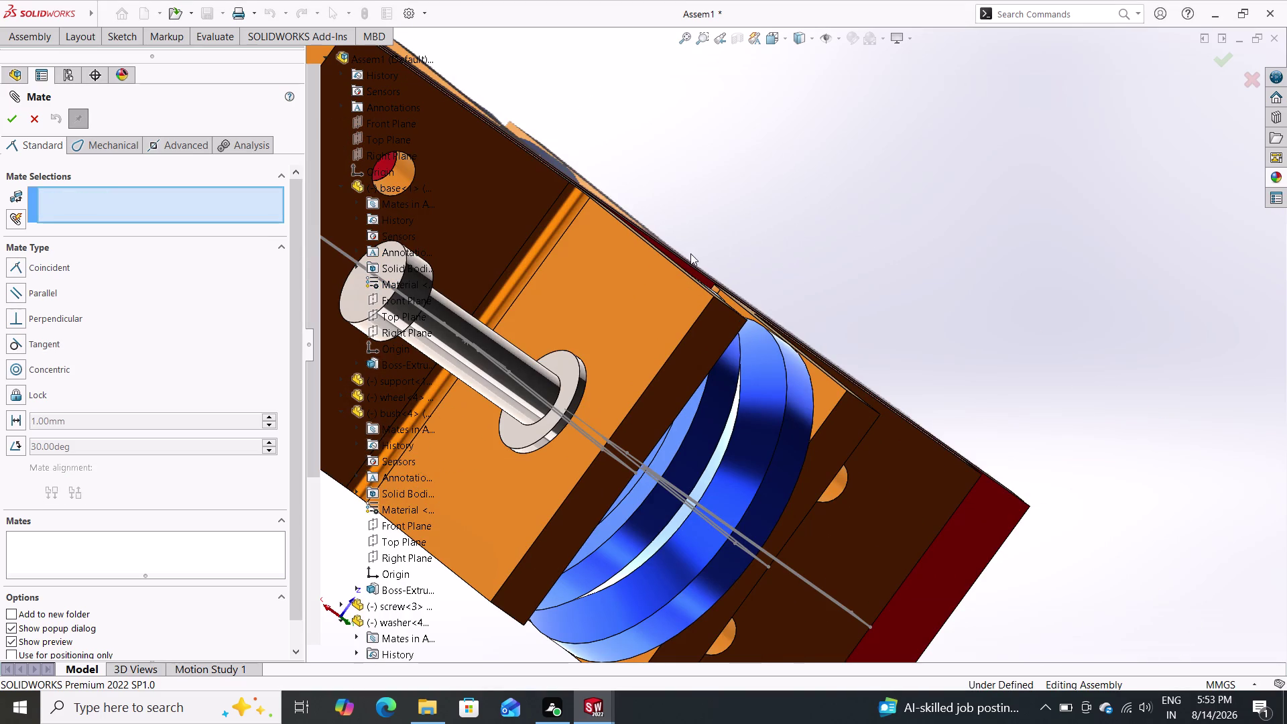
middle_drag(690, 255, 667, 85)
middle_click(668, 85)
scroll(down, 3)
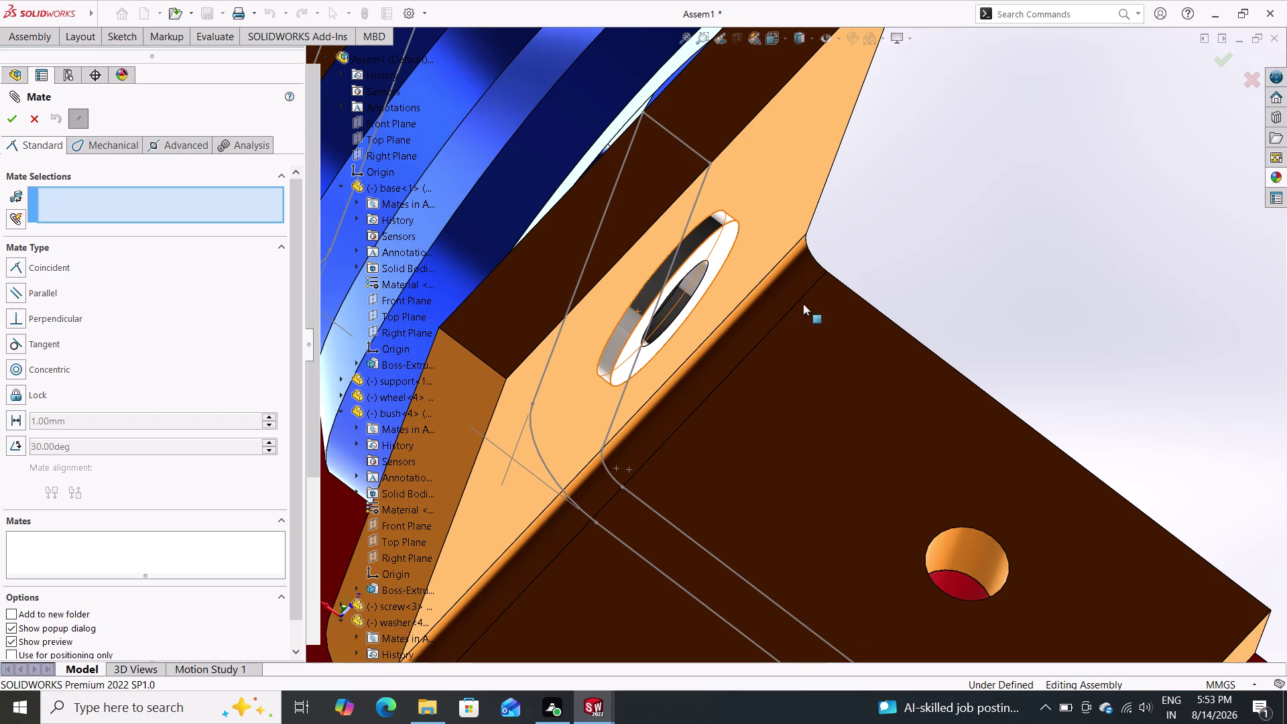
scroll(up, 3)
scroll(up, 3)
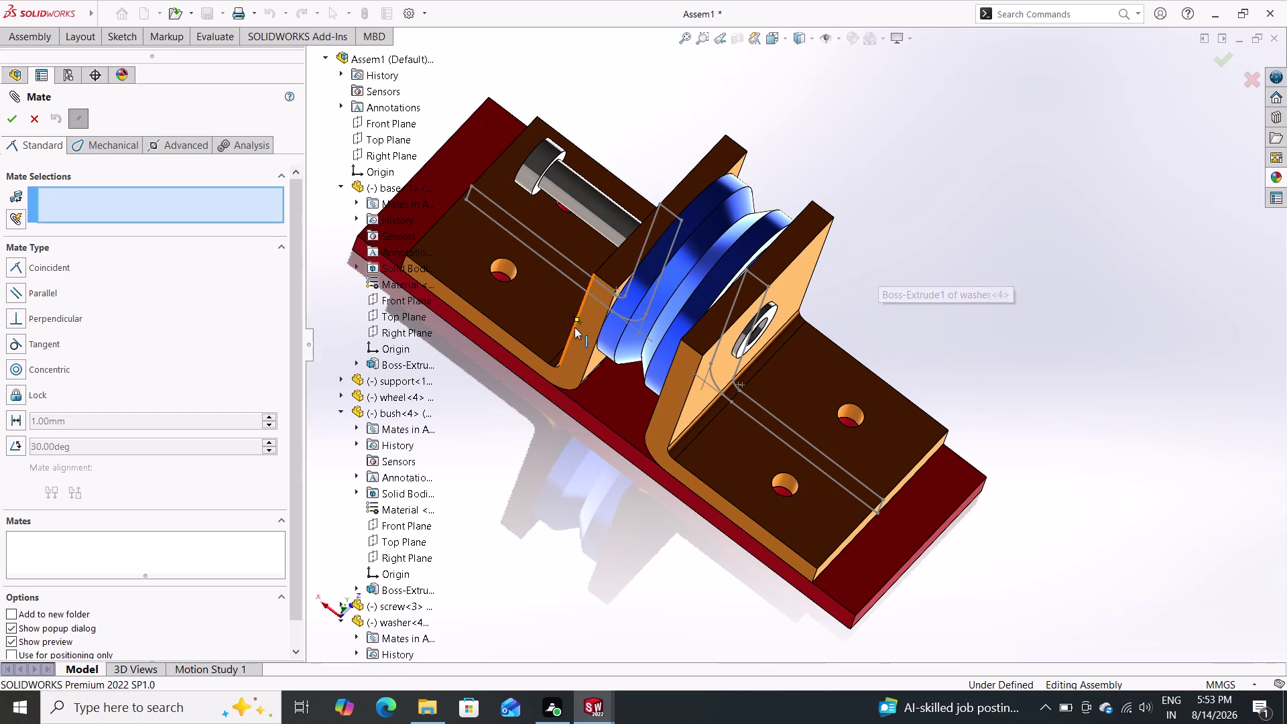
double_click(538, 183)
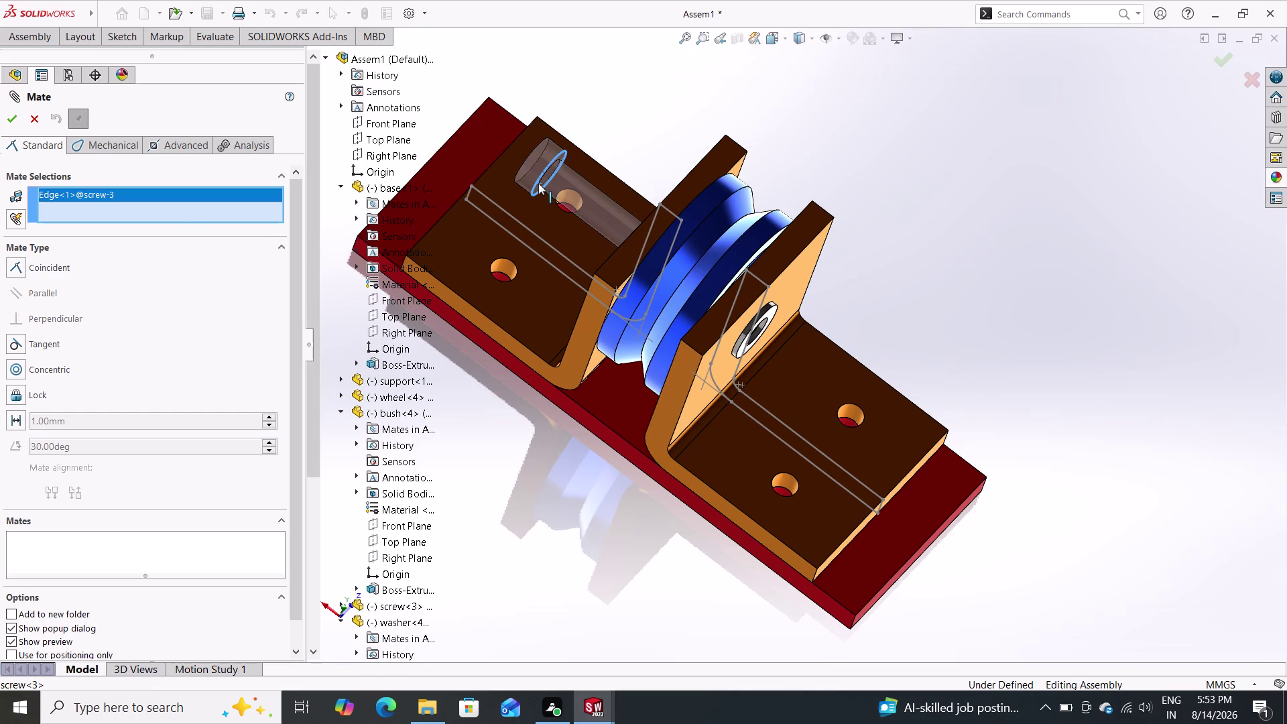
Mate the screw head edge coincident with the washer<5> face and close Mate.
middle_drag(544, 467, 562, 519)
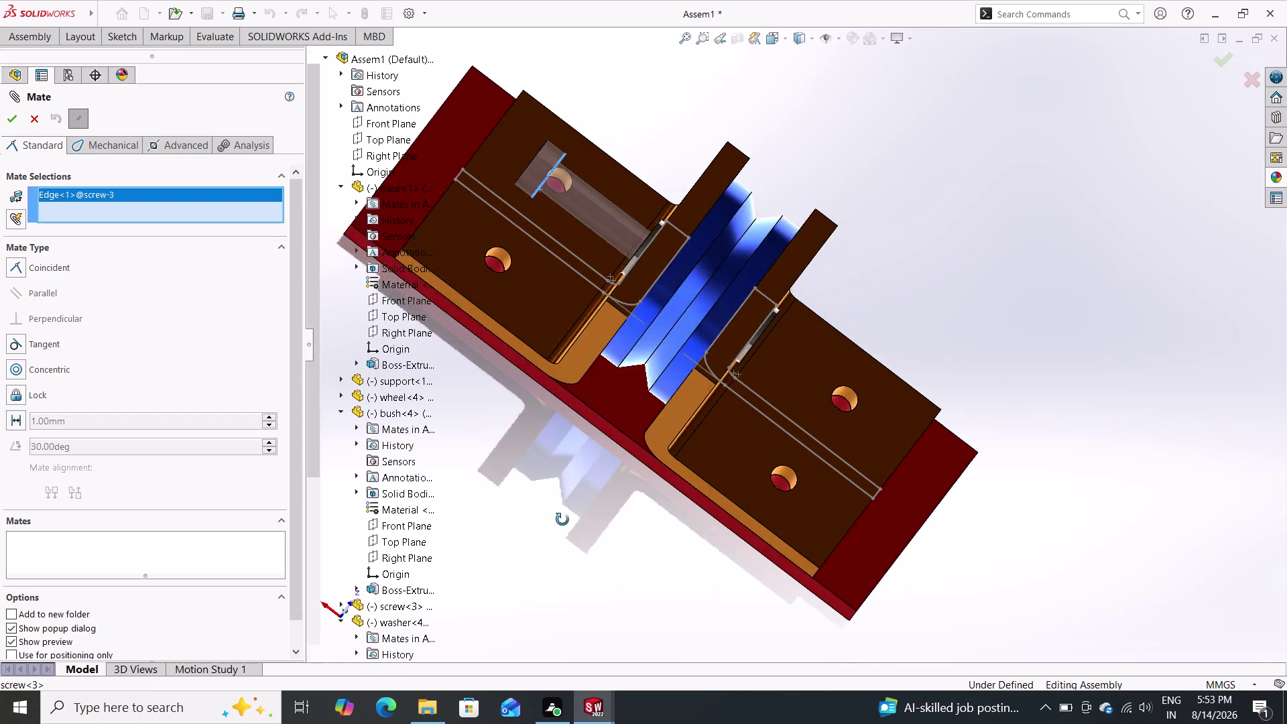
middle_drag(563, 519, 605, 603)
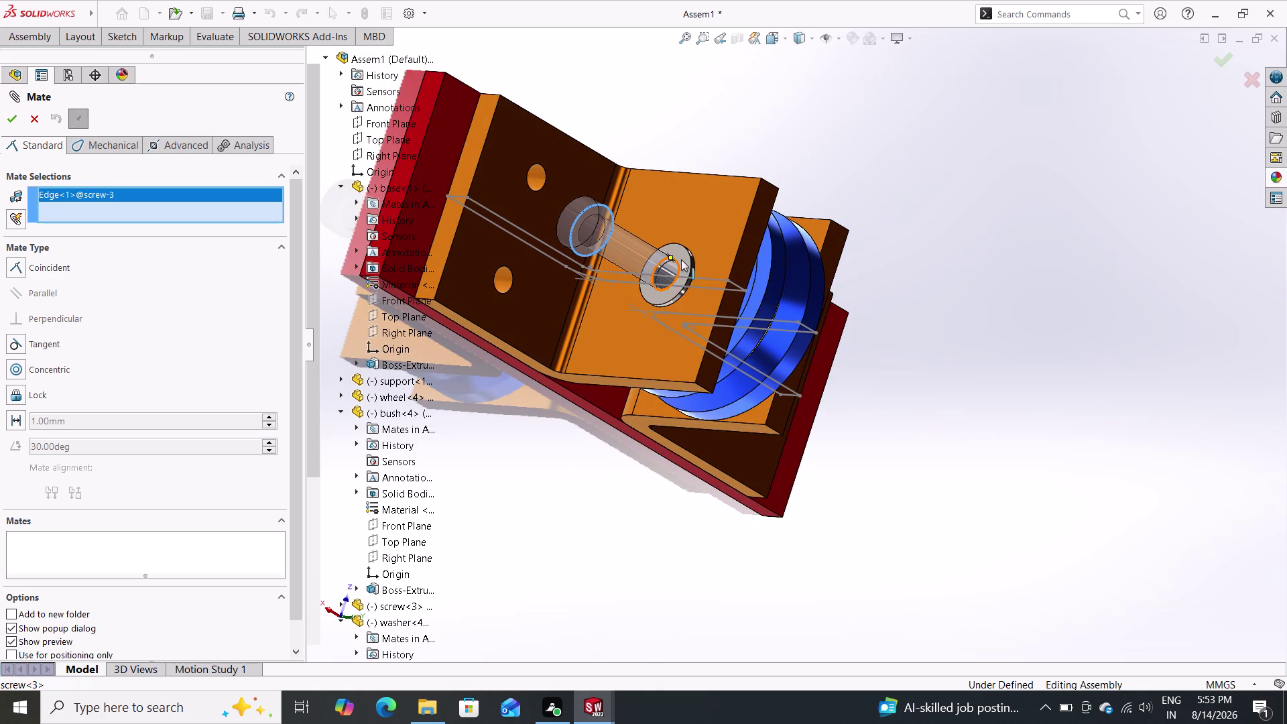
click(680, 257)
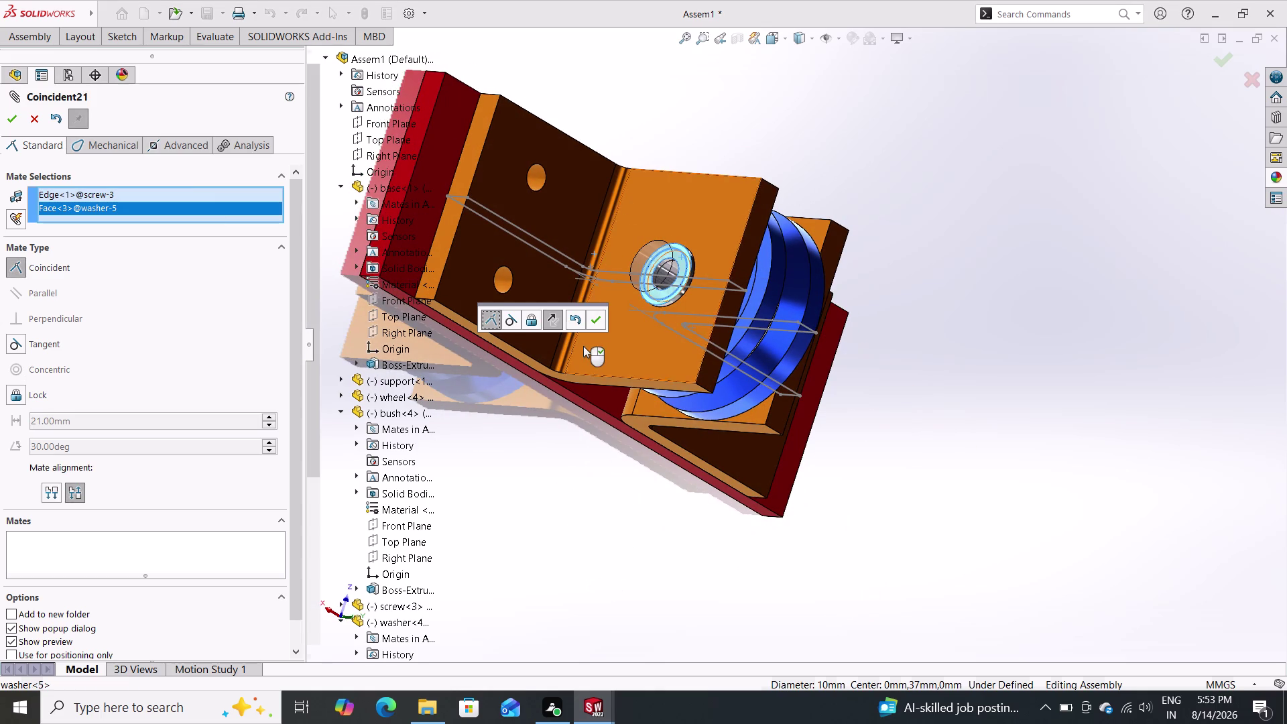
click(6, 118)
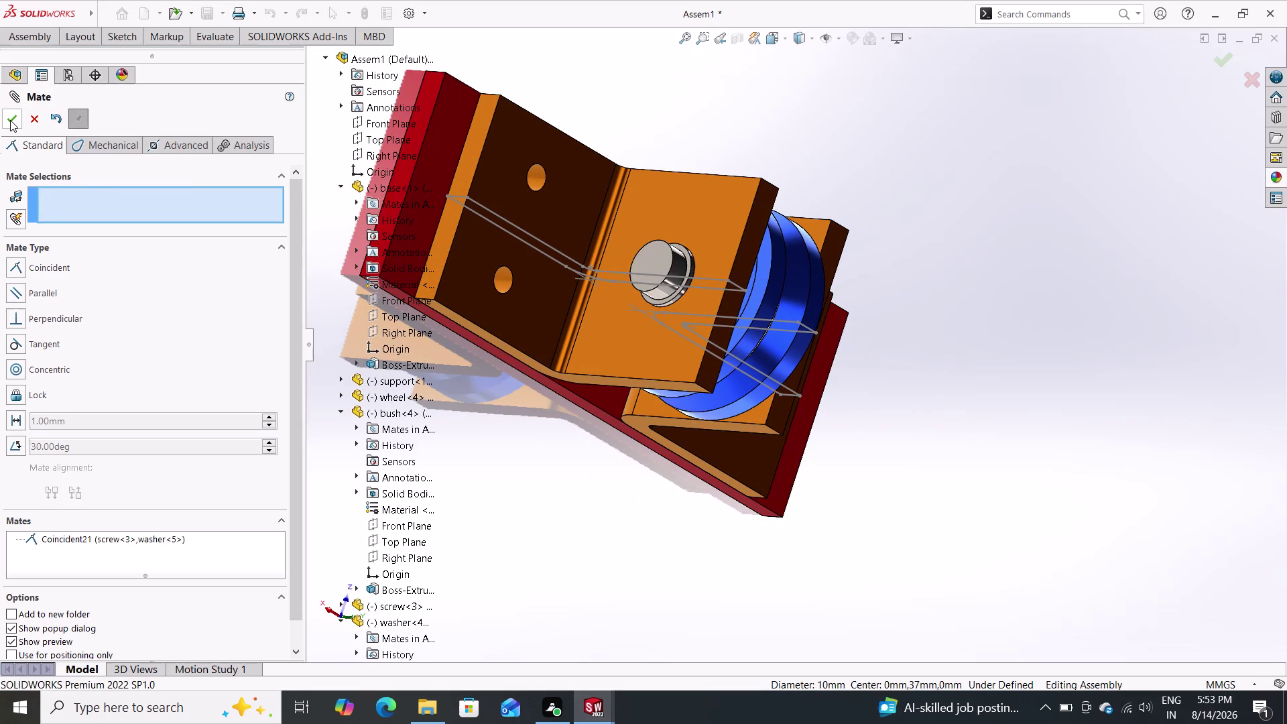
double_click(10, 119)
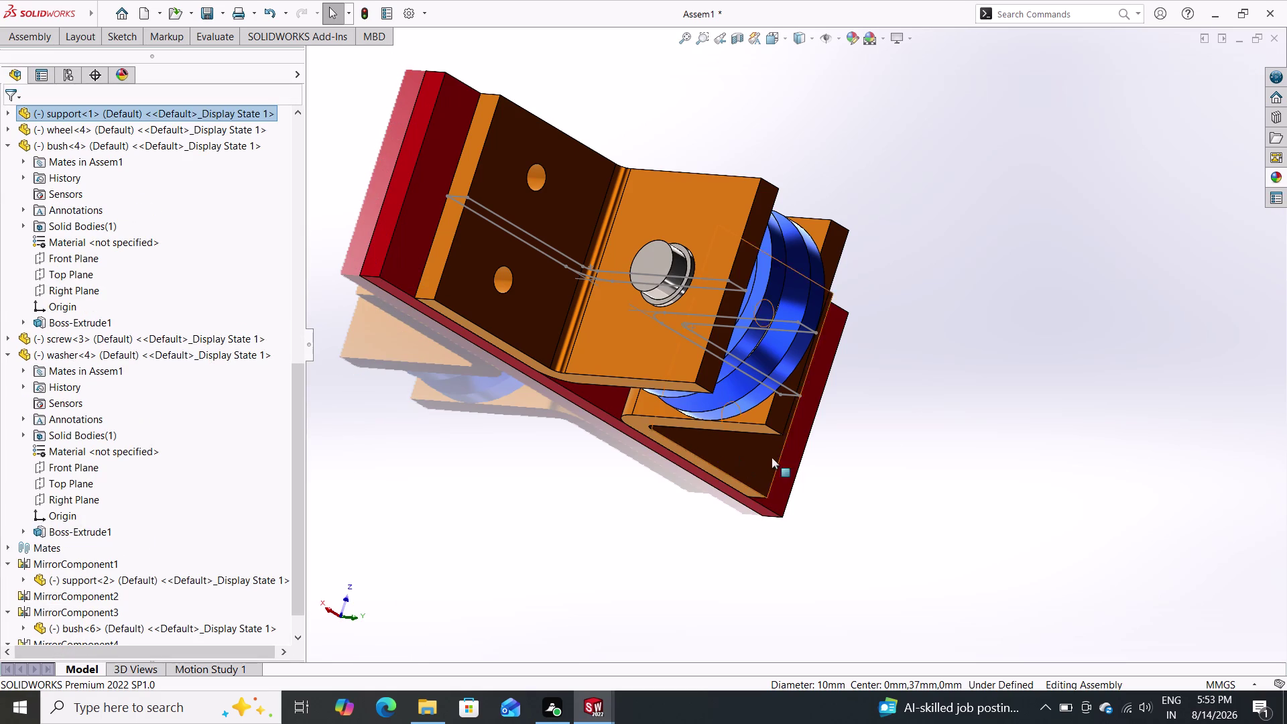
Orbit back to a front view to check the screw on the support.
middle_drag(928, 404, 897, 224)
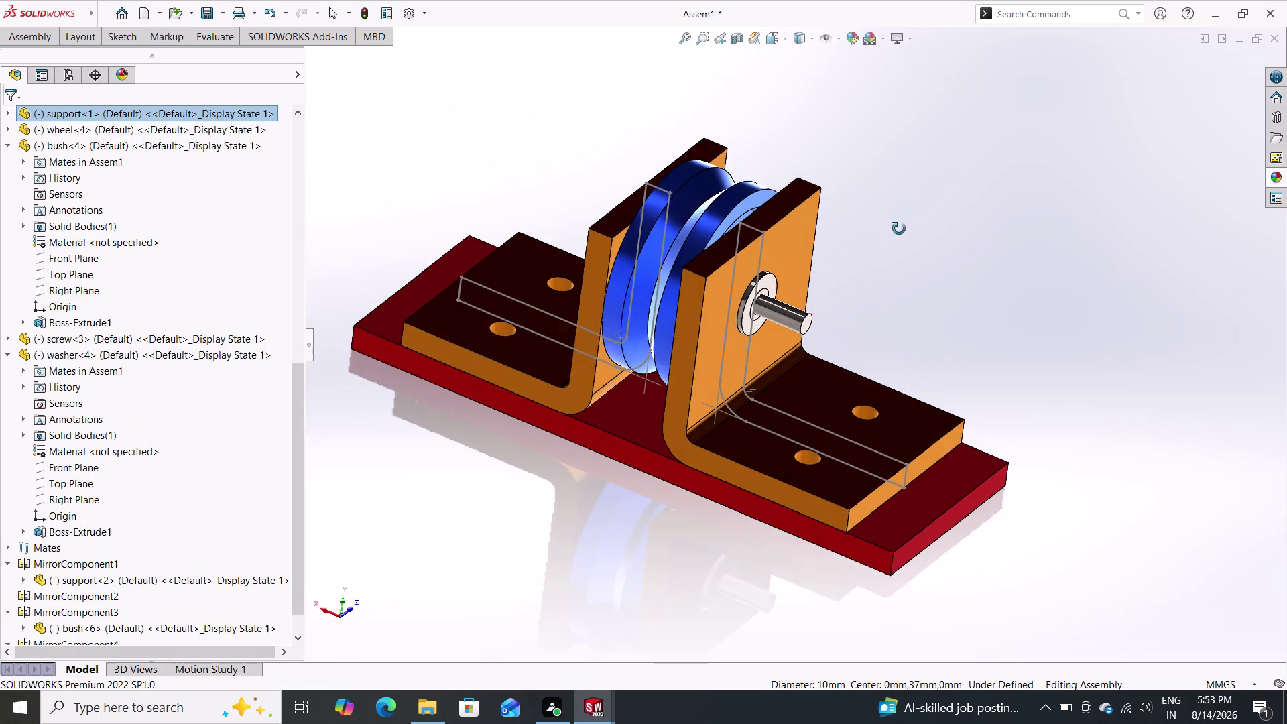
middle_drag(896, 224, 876, 192)
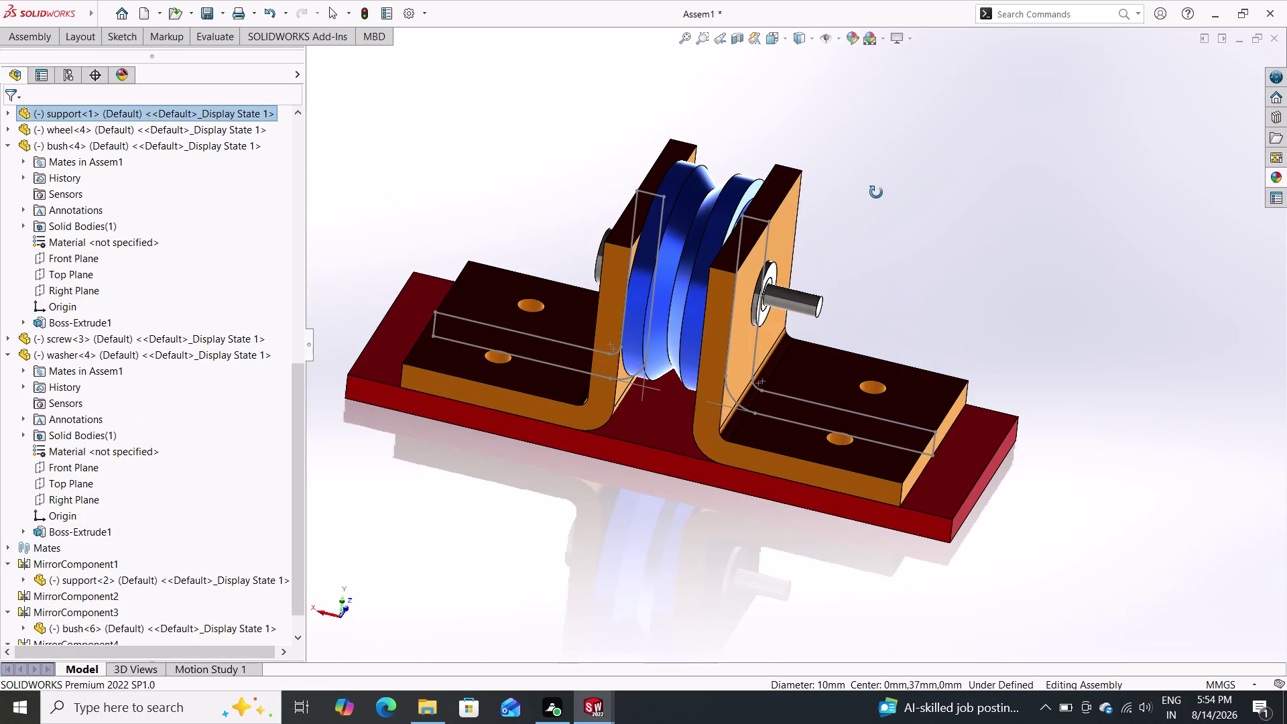
middle_drag(876, 192, 853, 164)
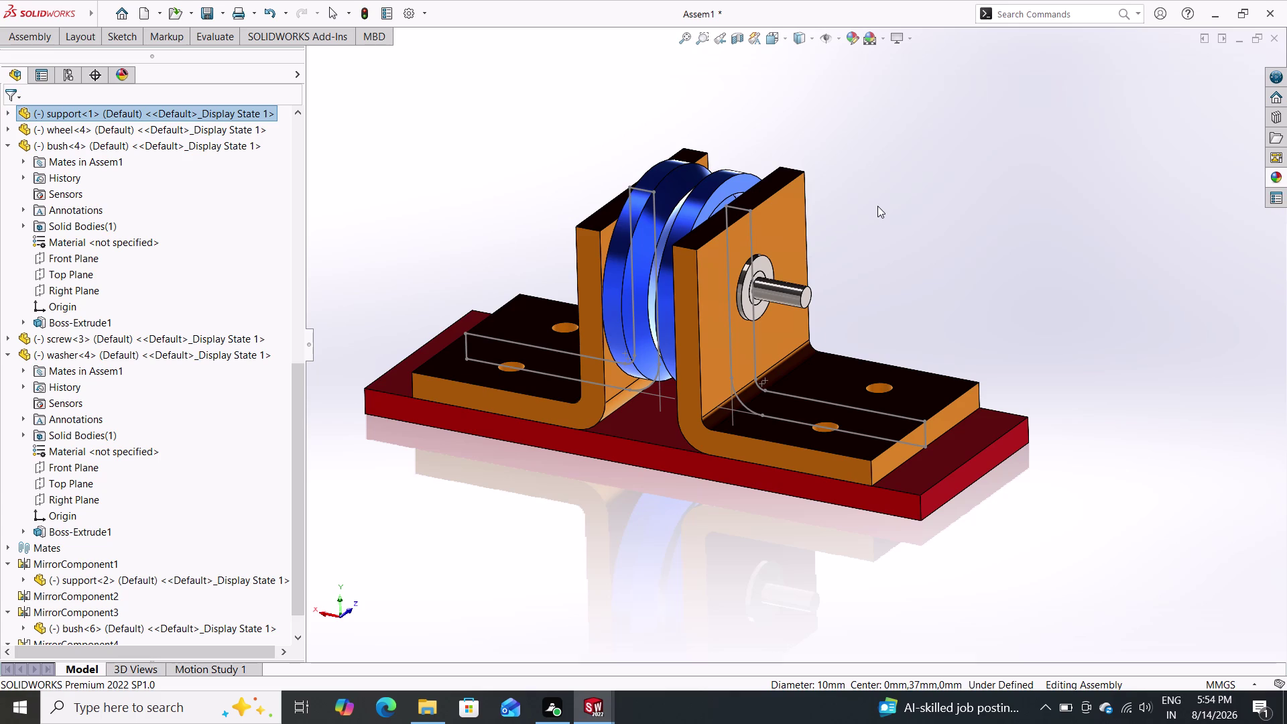
click(51, 33)
Start inserting the screw part, then cancel its placement.
double_click(109, 67)
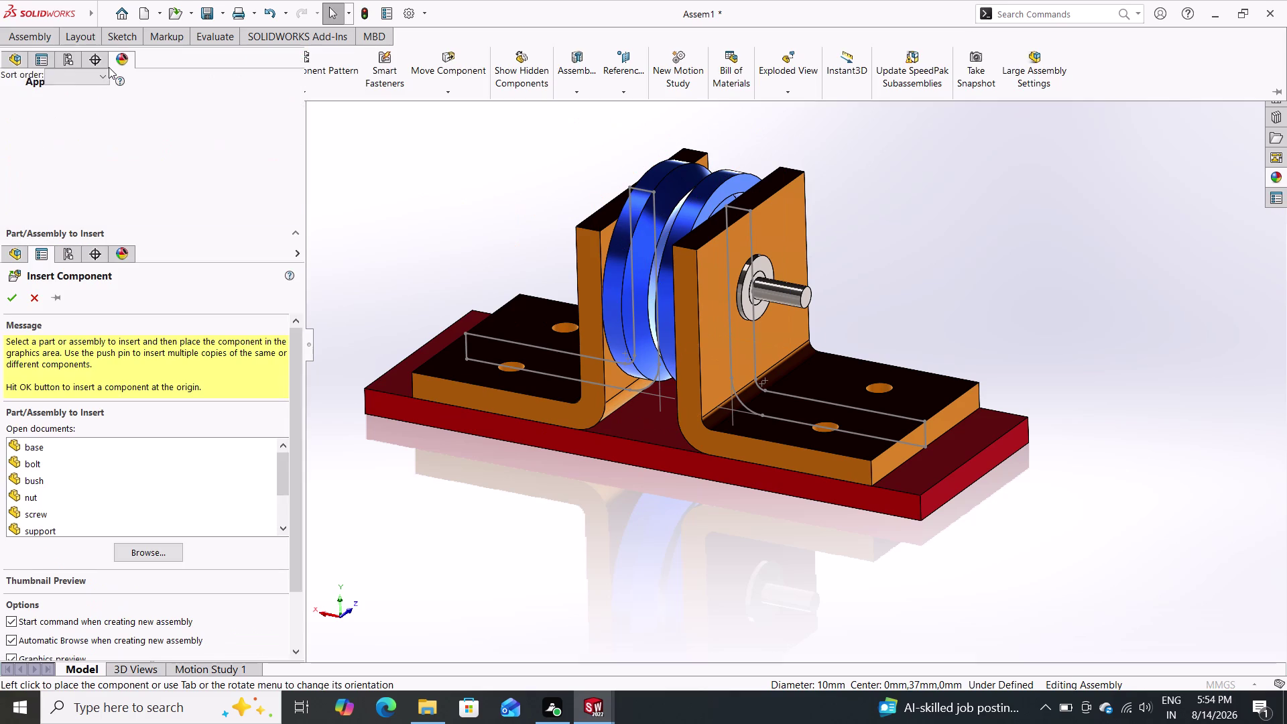
scroll(down, 3)
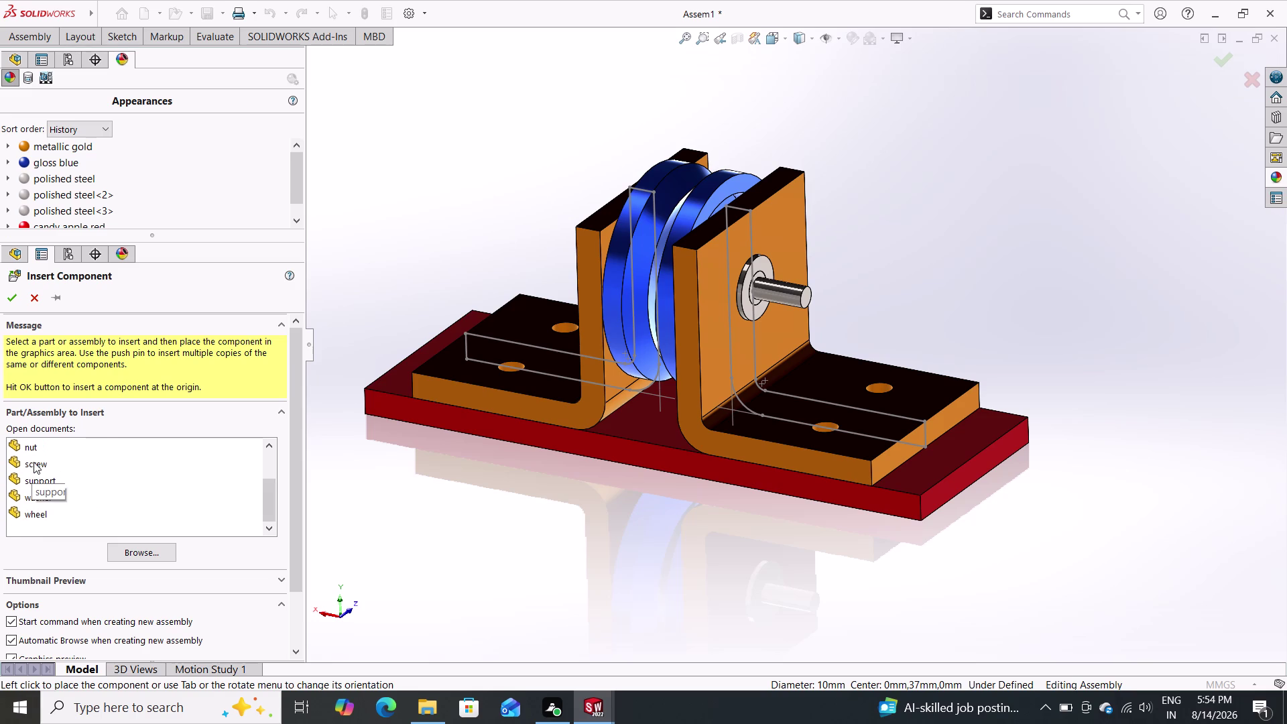
drag(34, 462, 473, 506)
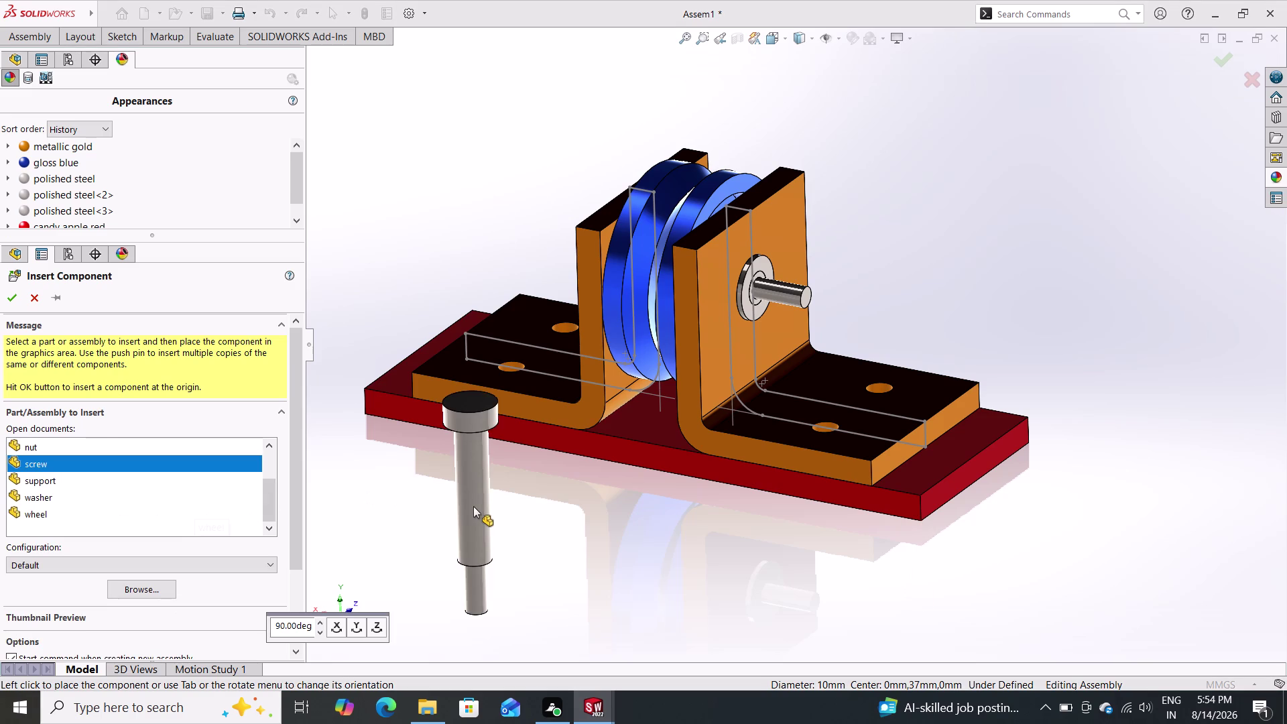
drag(473, 506, 321, 451)
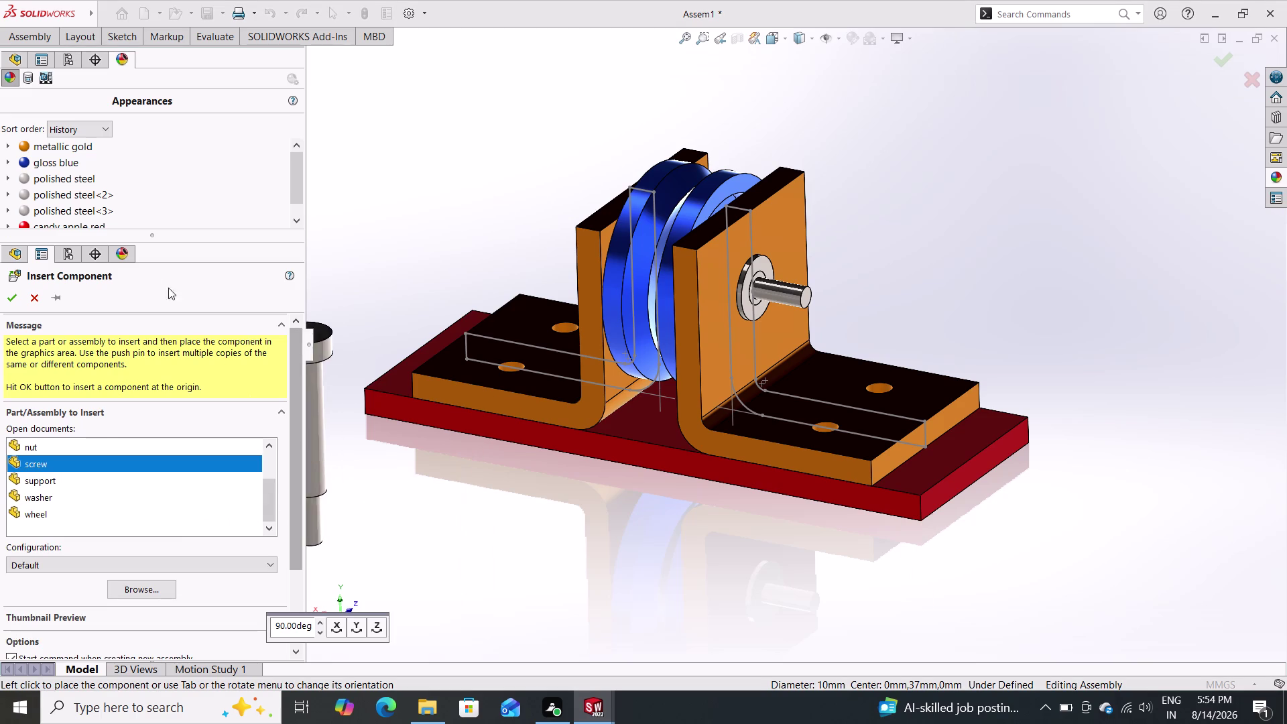
click(33, 286)
click(35, 294)
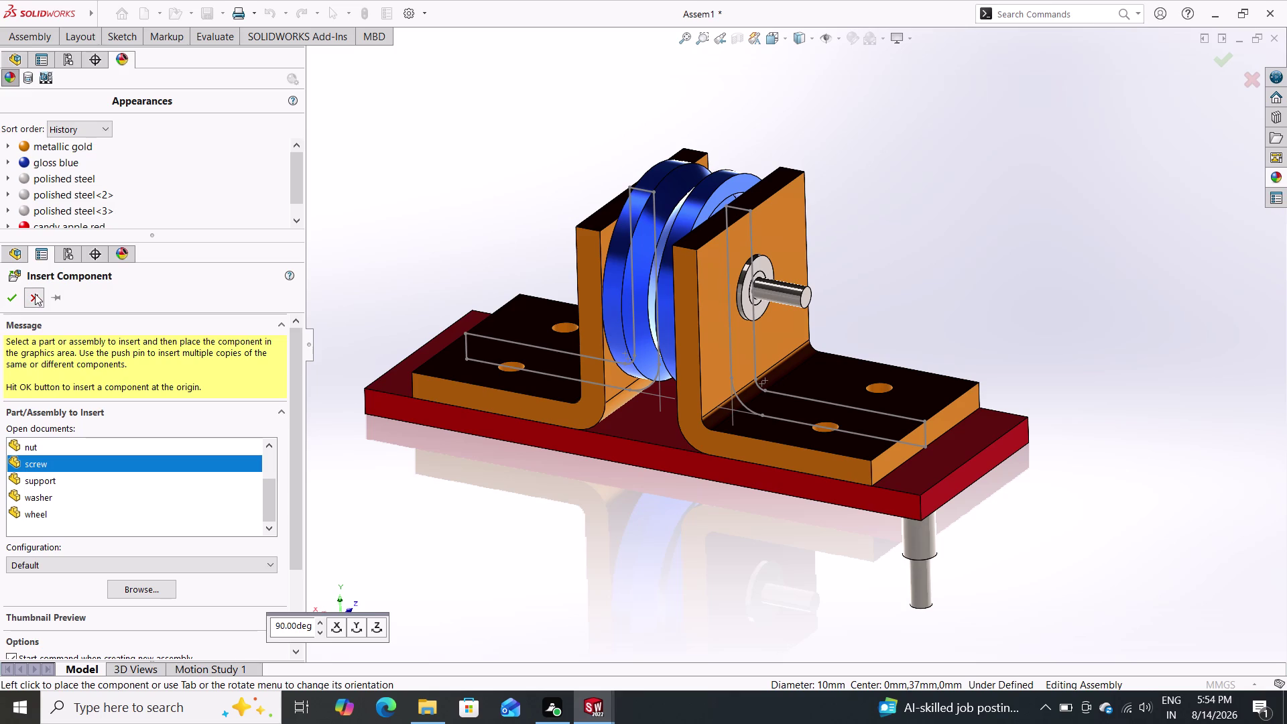
double_click(22, 36)
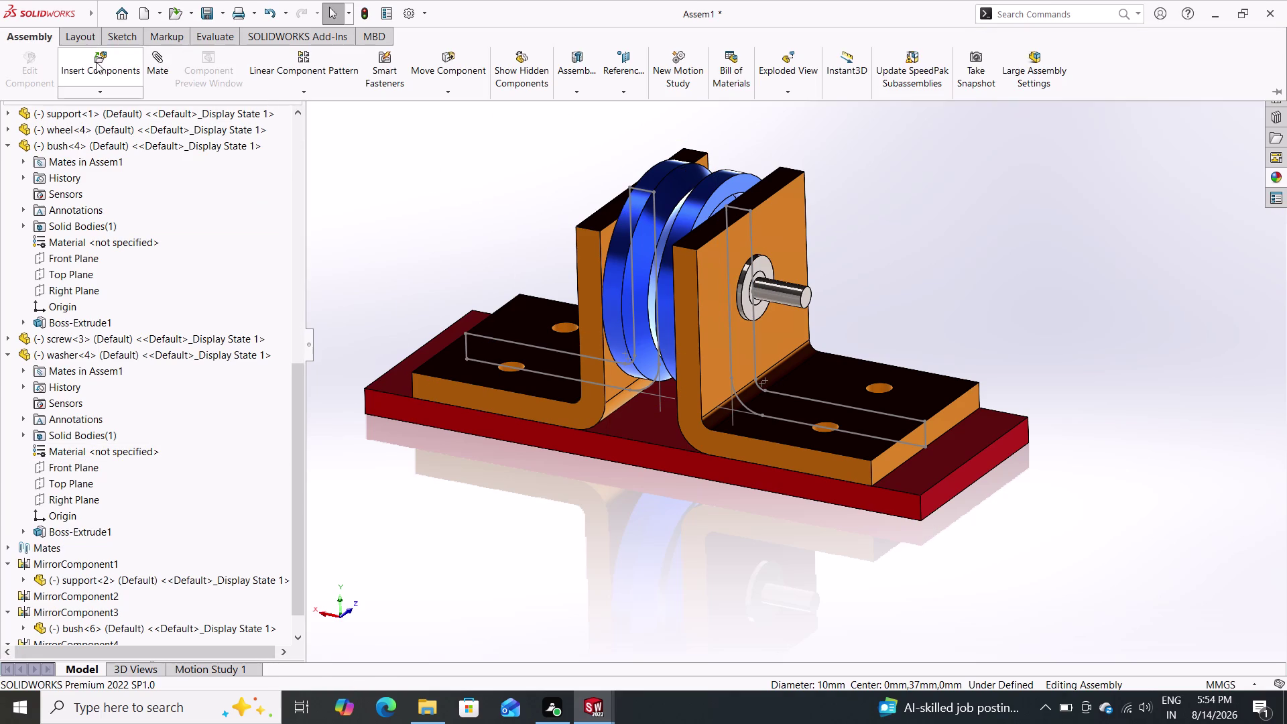
Start Insert Components again and cancel placing the bolt.
click(96, 61)
scroll(down, 3)
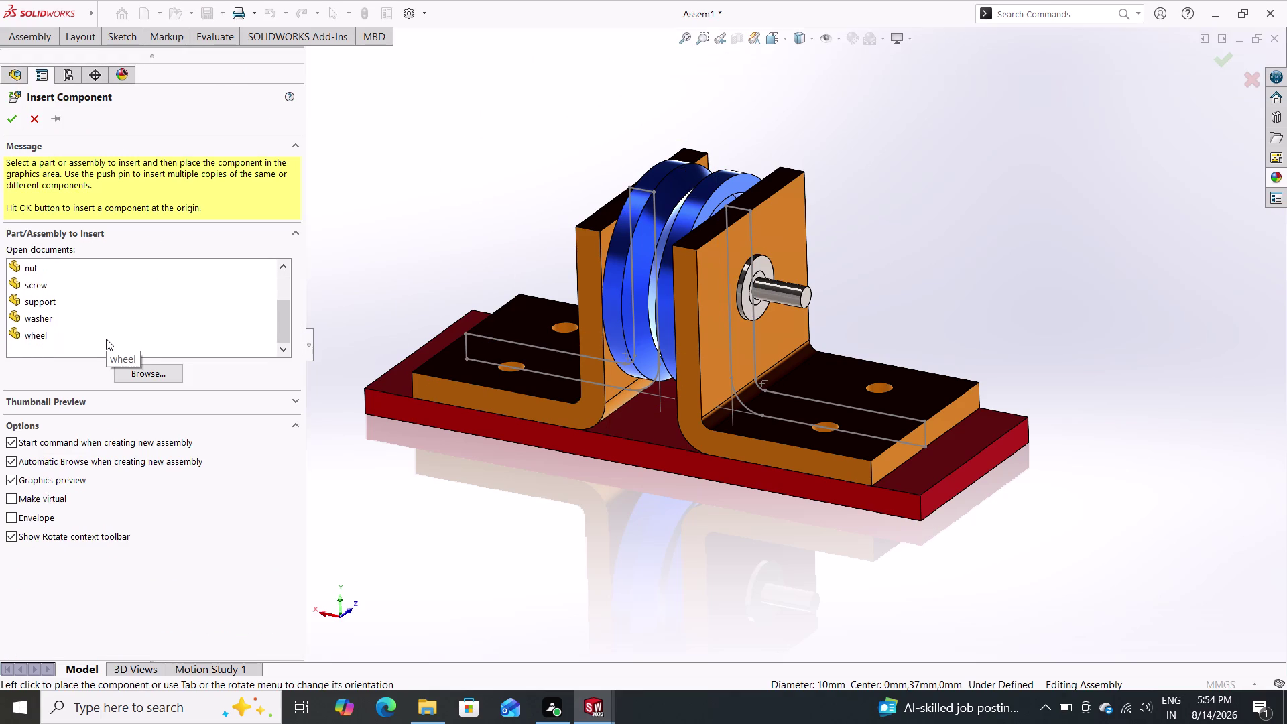
scroll(up, 3)
drag(28, 286, 125, 352)
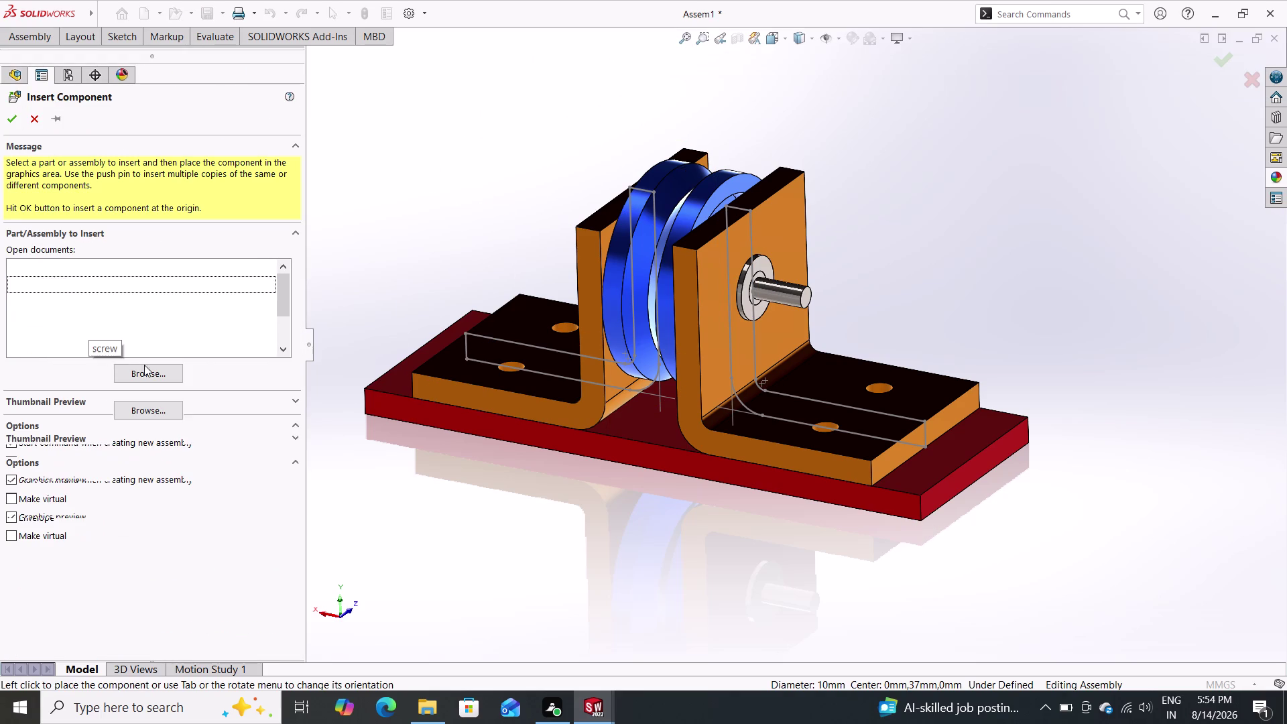
drag(125, 352, 394, 504)
scroll(down, 3)
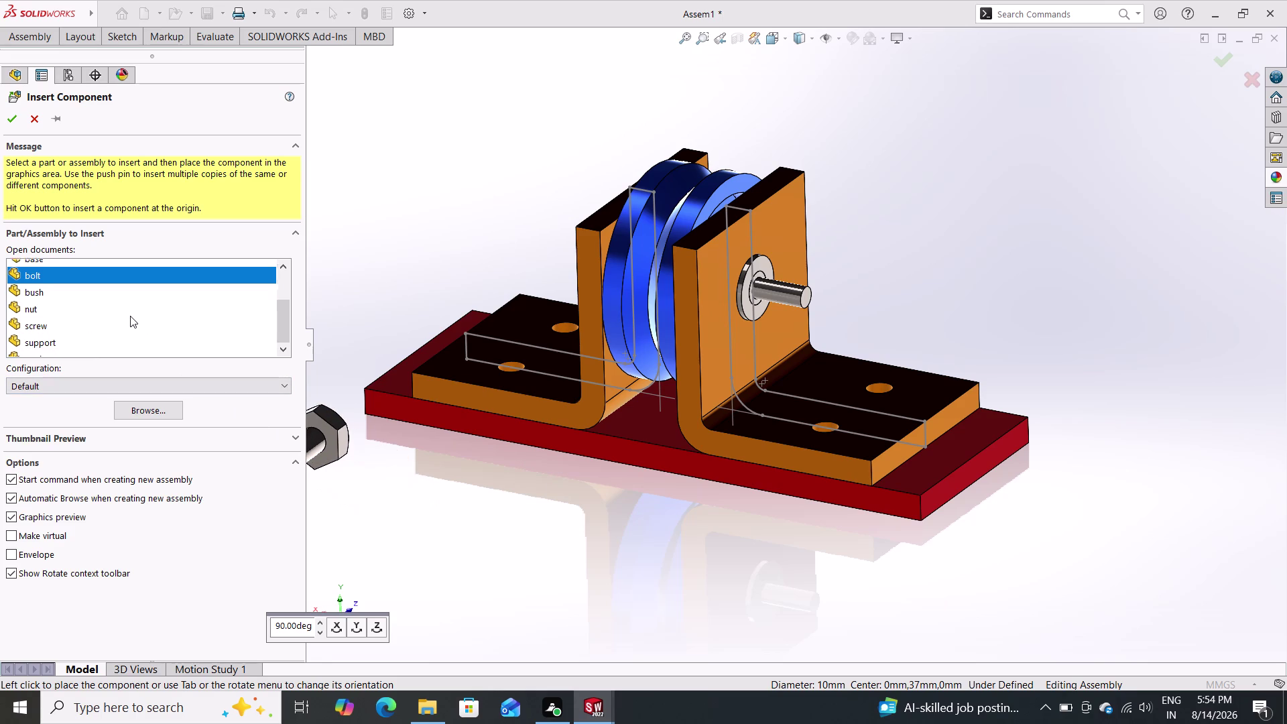
click(32, 115)
click(35, 43)
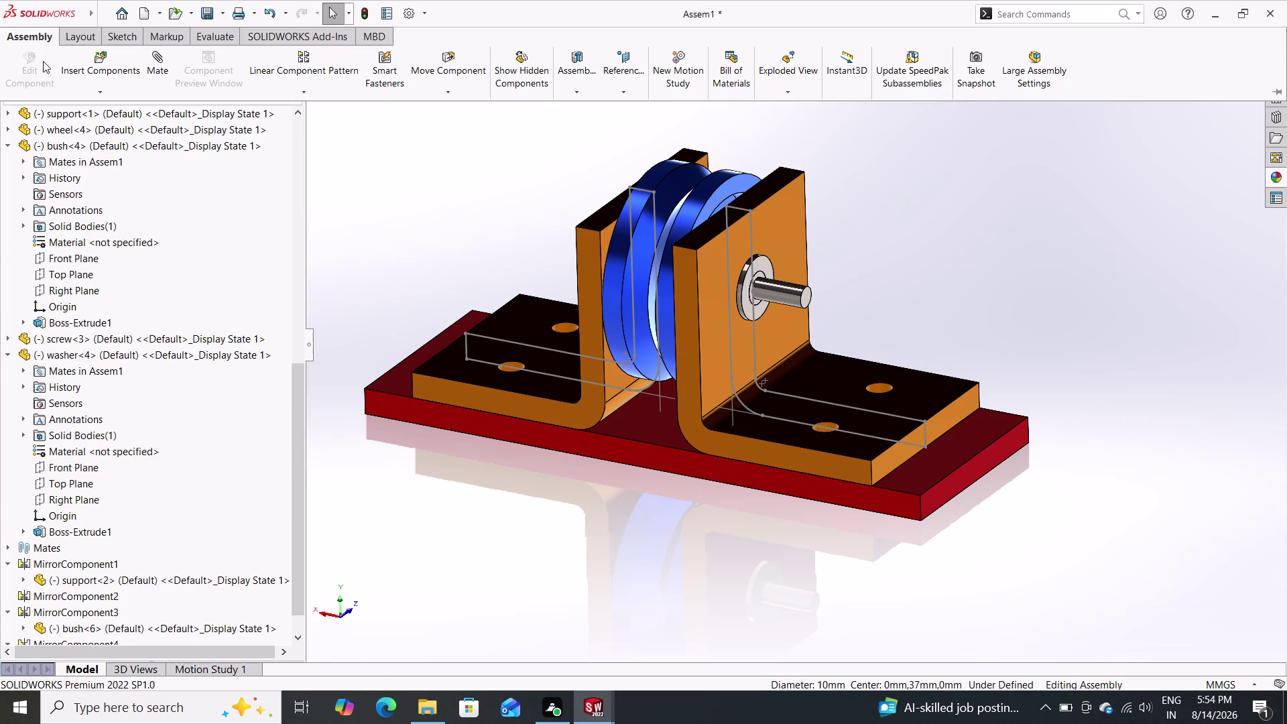
Pick the nut from the open parts and place it below the base.
click(85, 63)
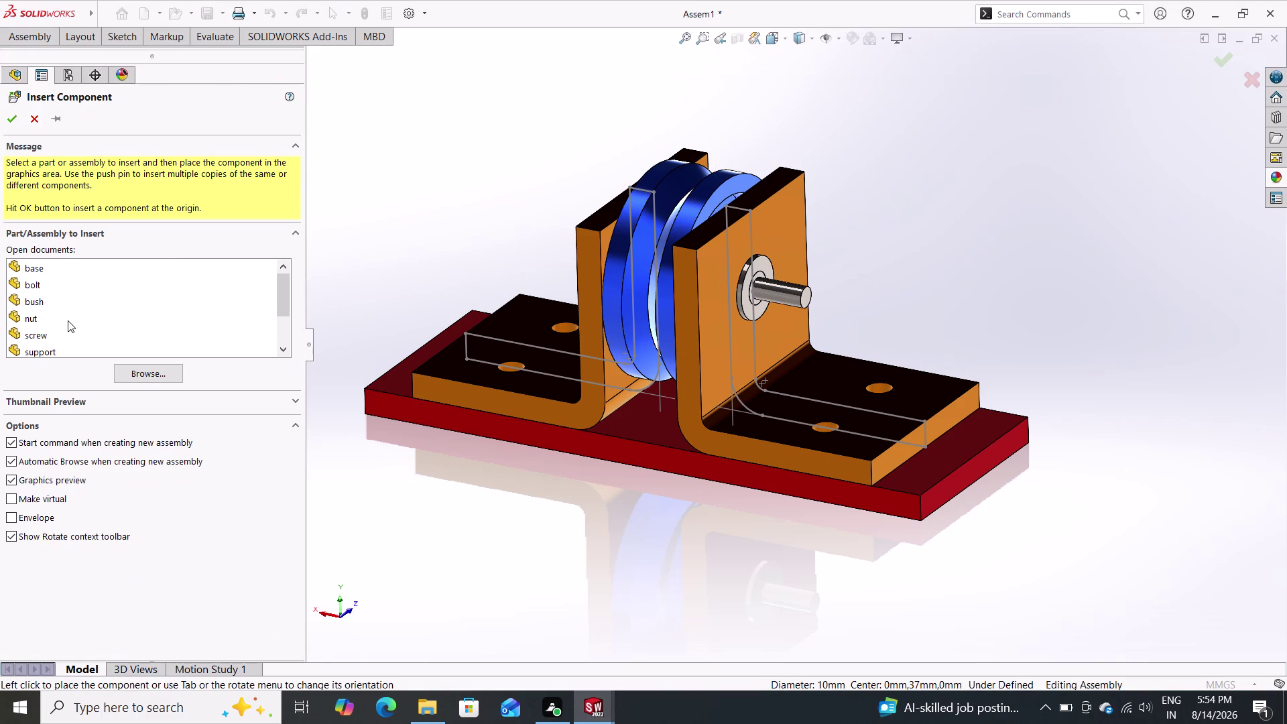
drag(68, 321, 530, 494)
click(530, 494)
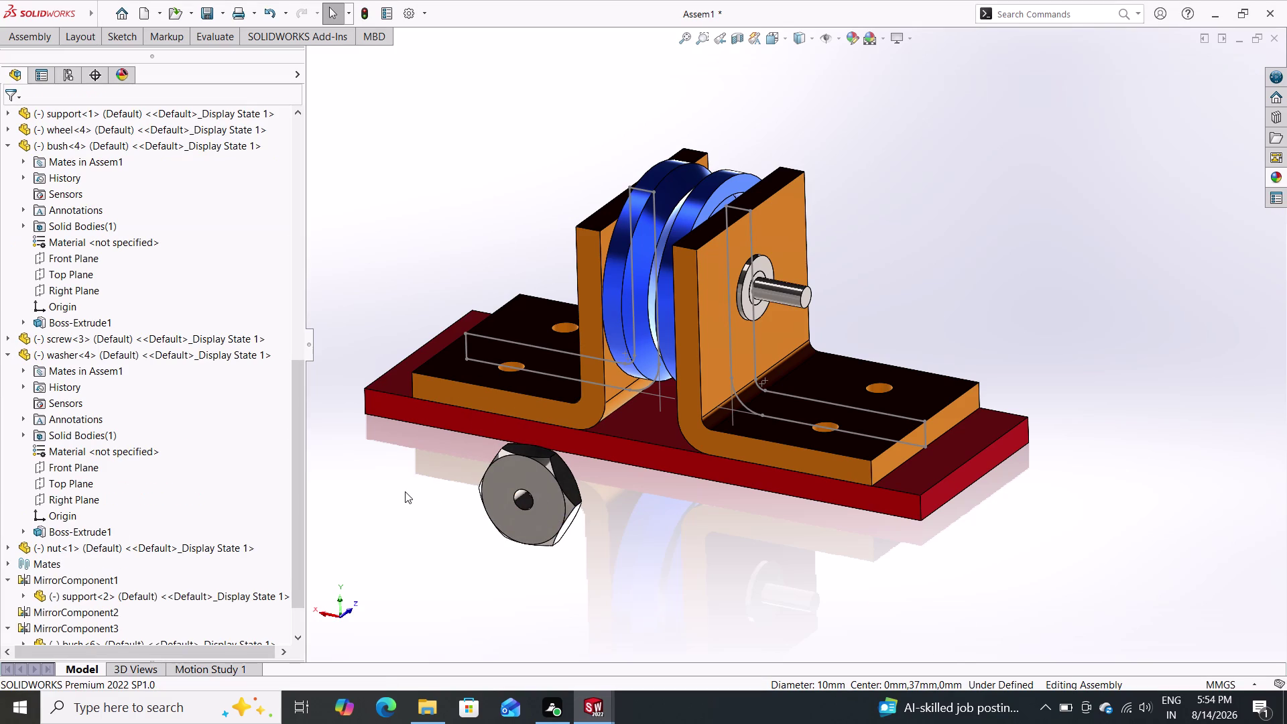
click(22, 32)
double_click(155, 69)
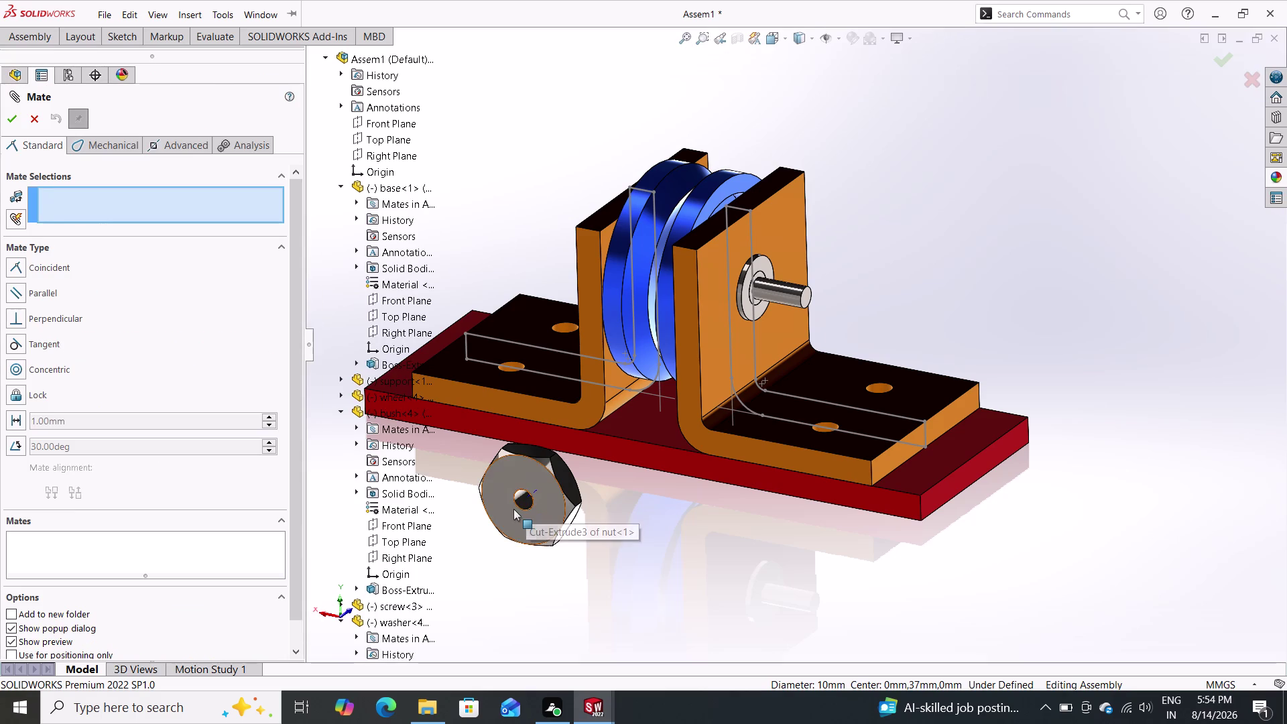
double_click(520, 506)
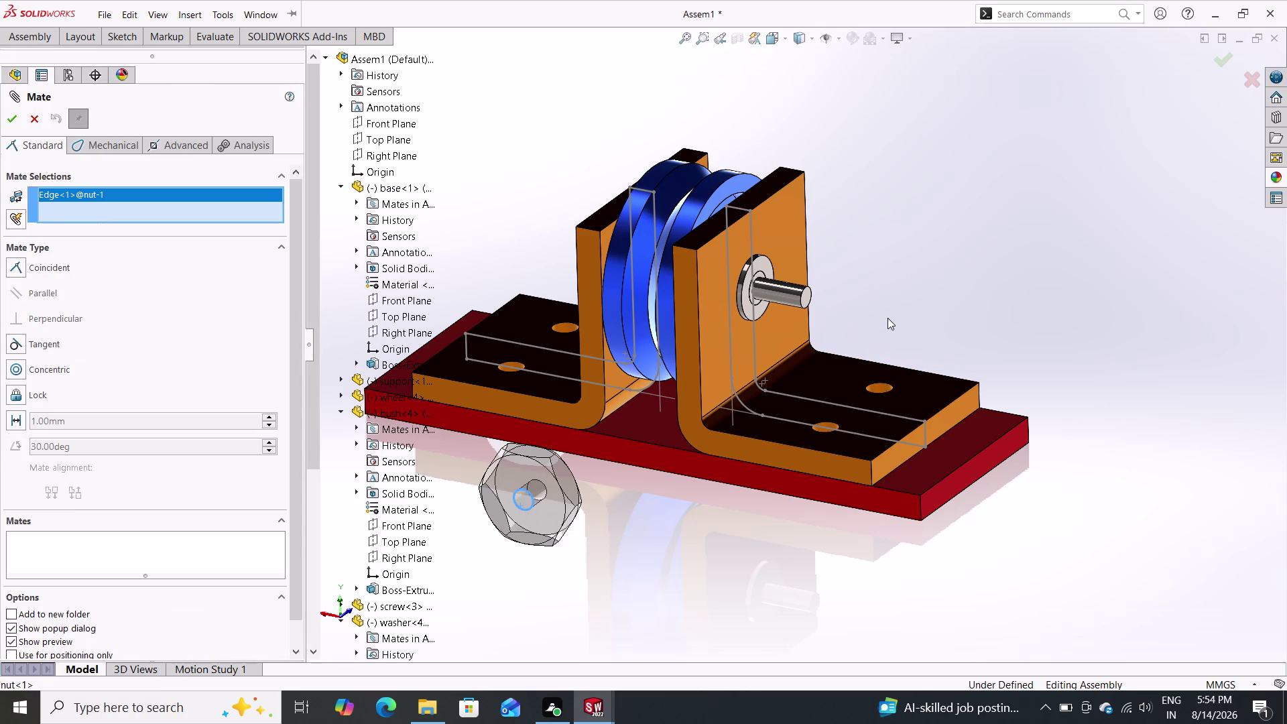
key(Escape)
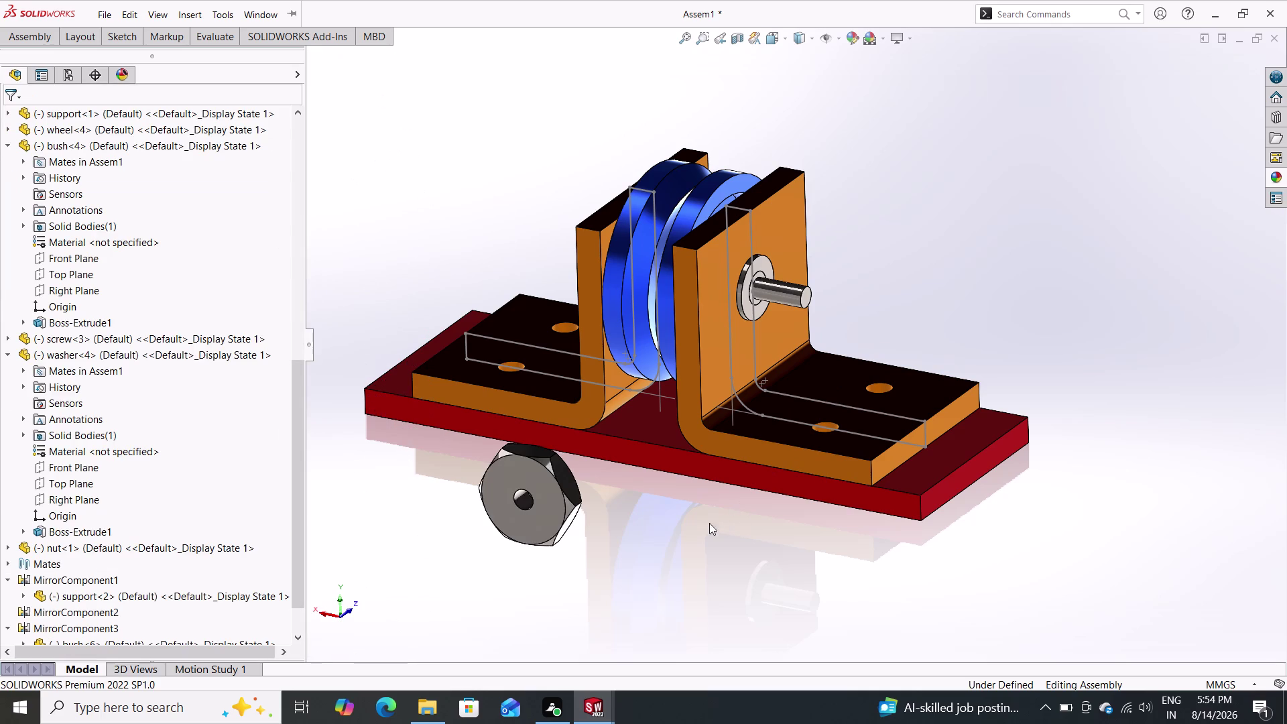
middle_drag(649, 527, 697, 417)
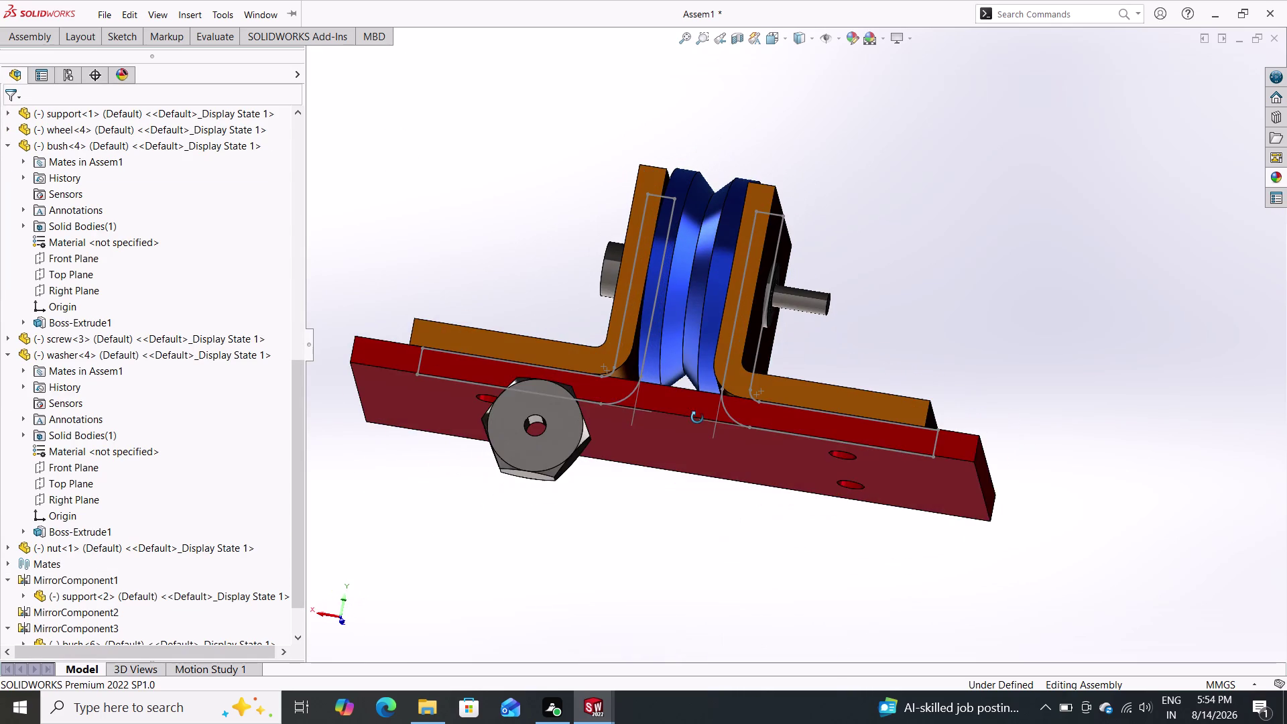
middle_drag(697, 418, 699, 418)
click(17, 33)
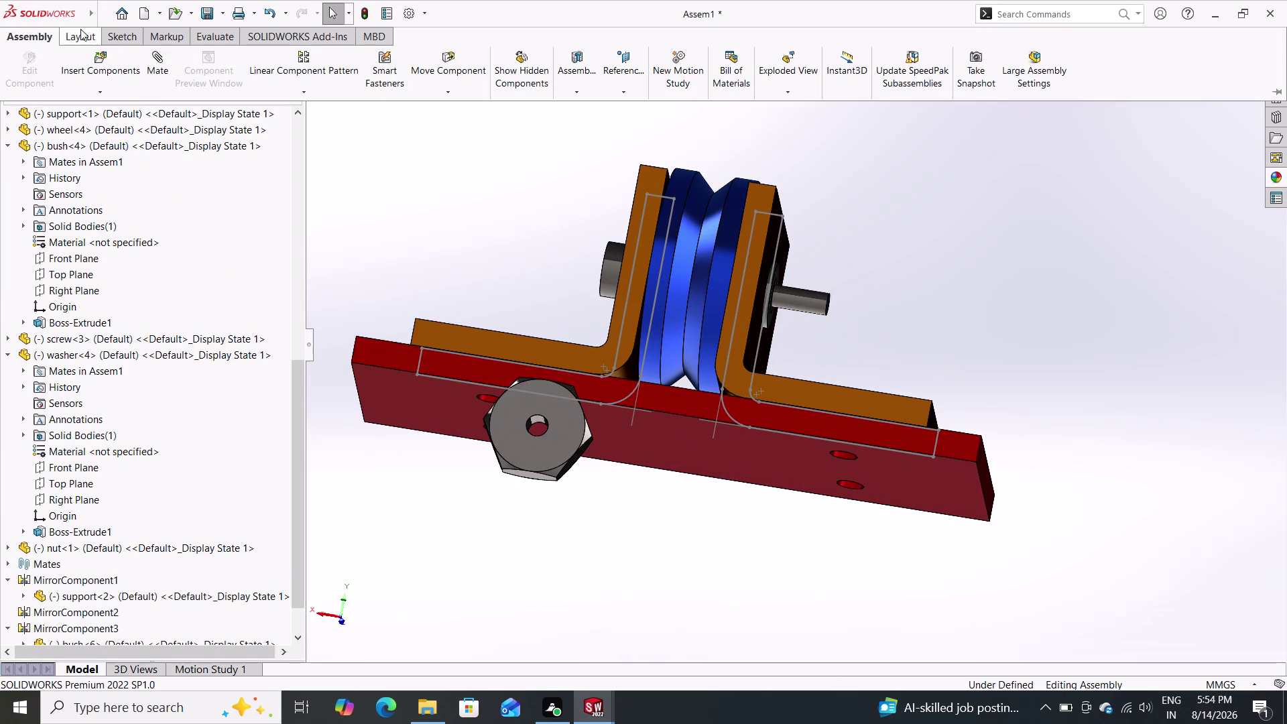
click(161, 73)
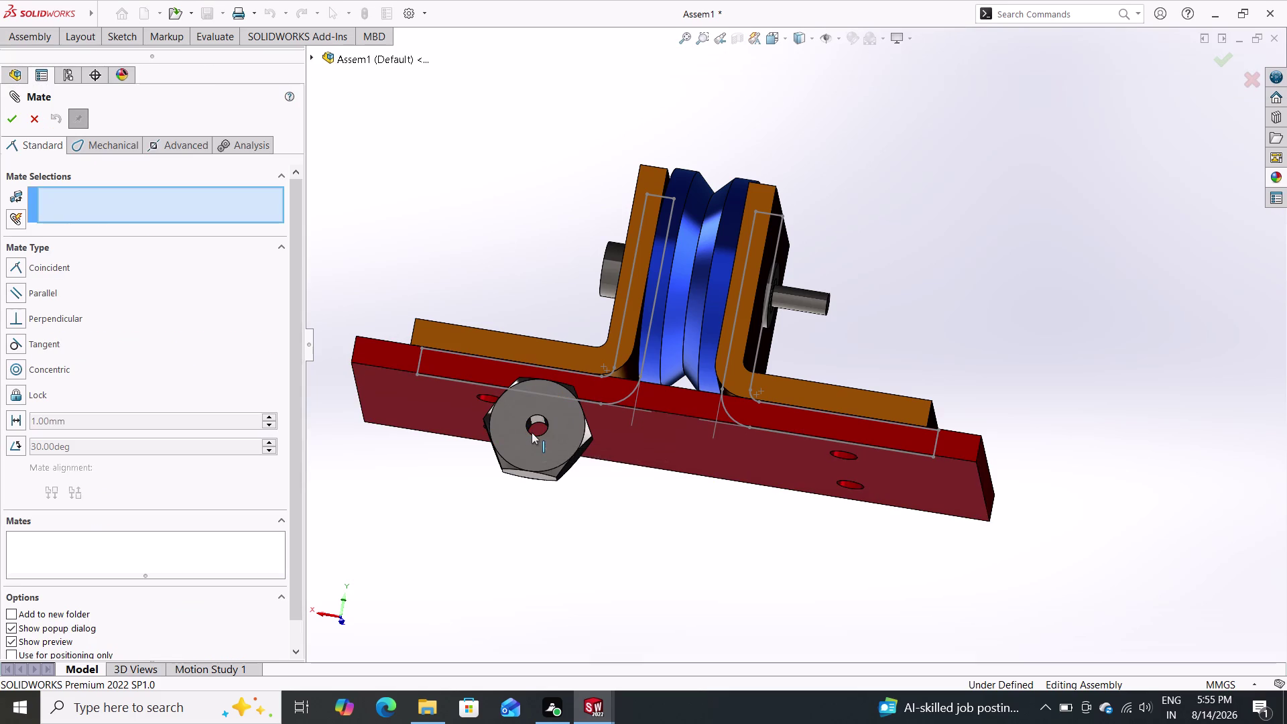
click(535, 415)
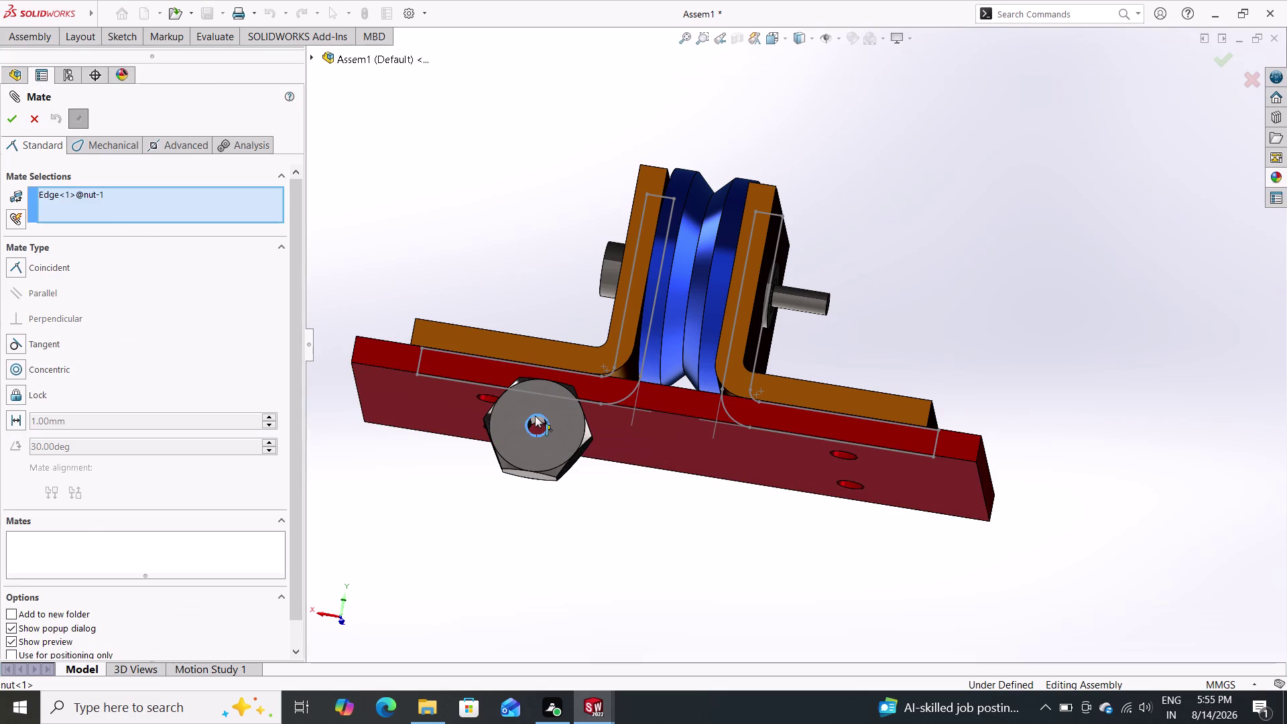
middle_drag(865, 278, 761, 396)
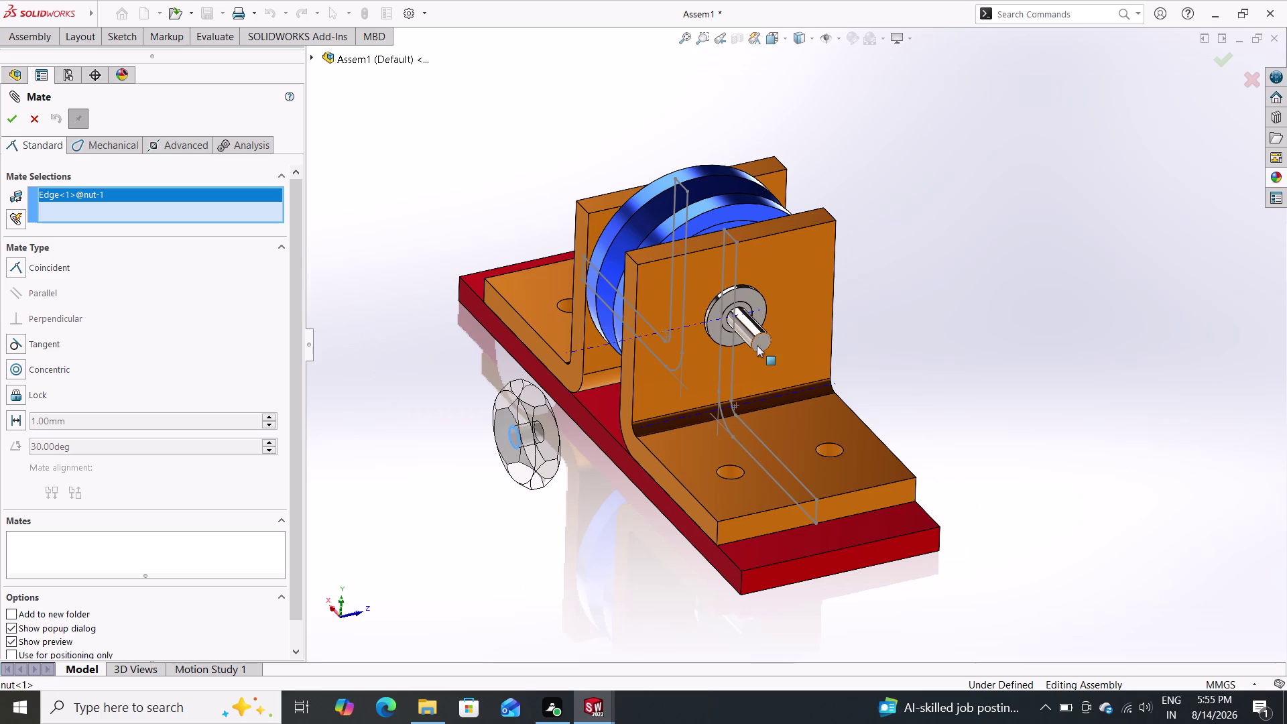
click(756, 346)
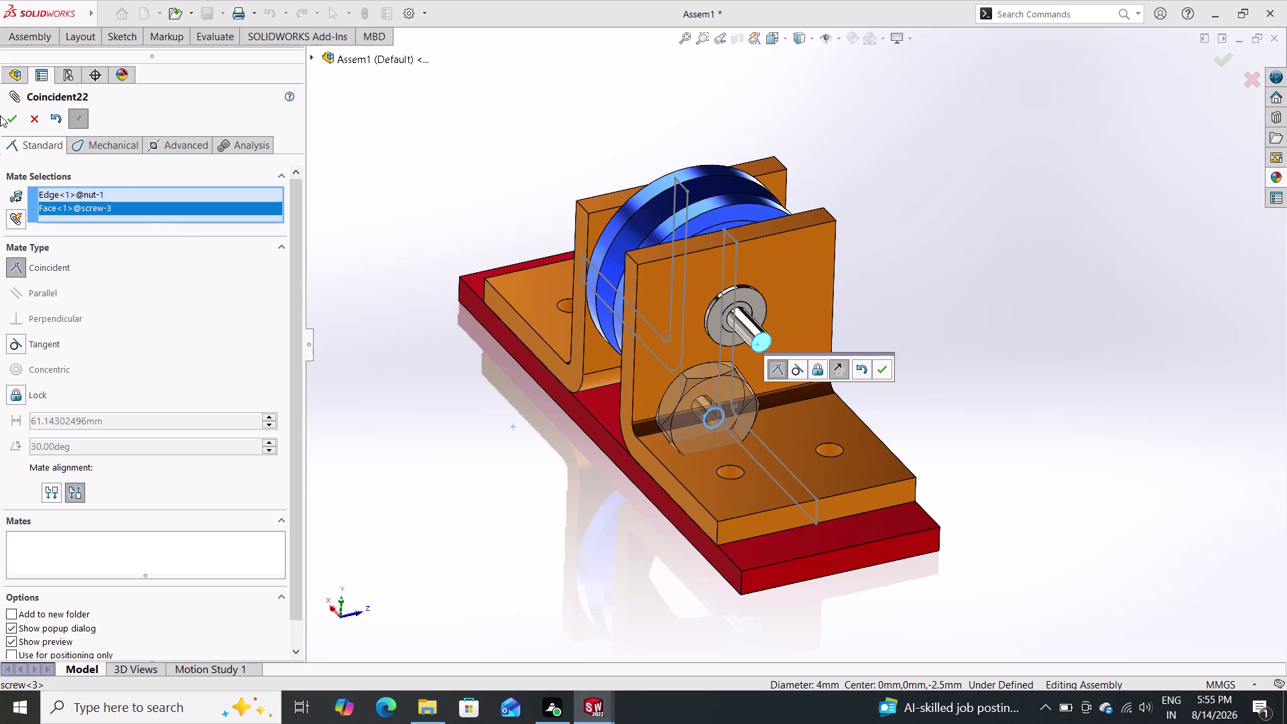
click(40, 120)
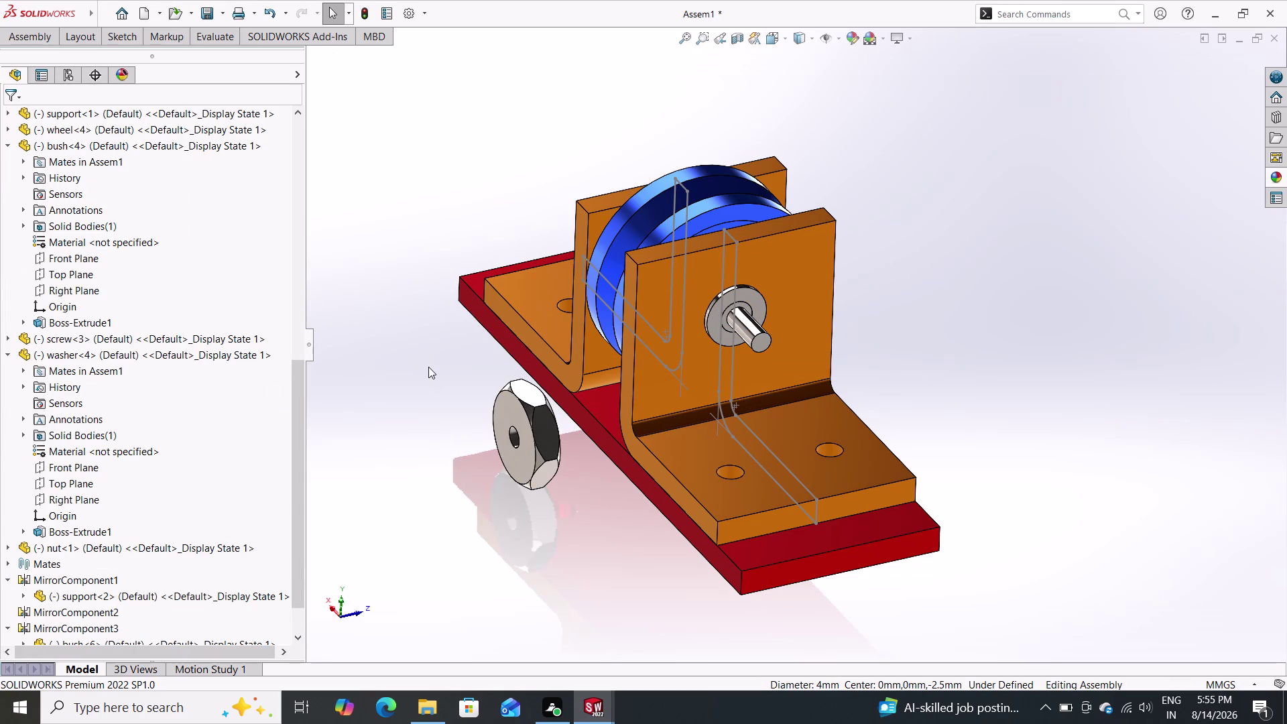
click(32, 33)
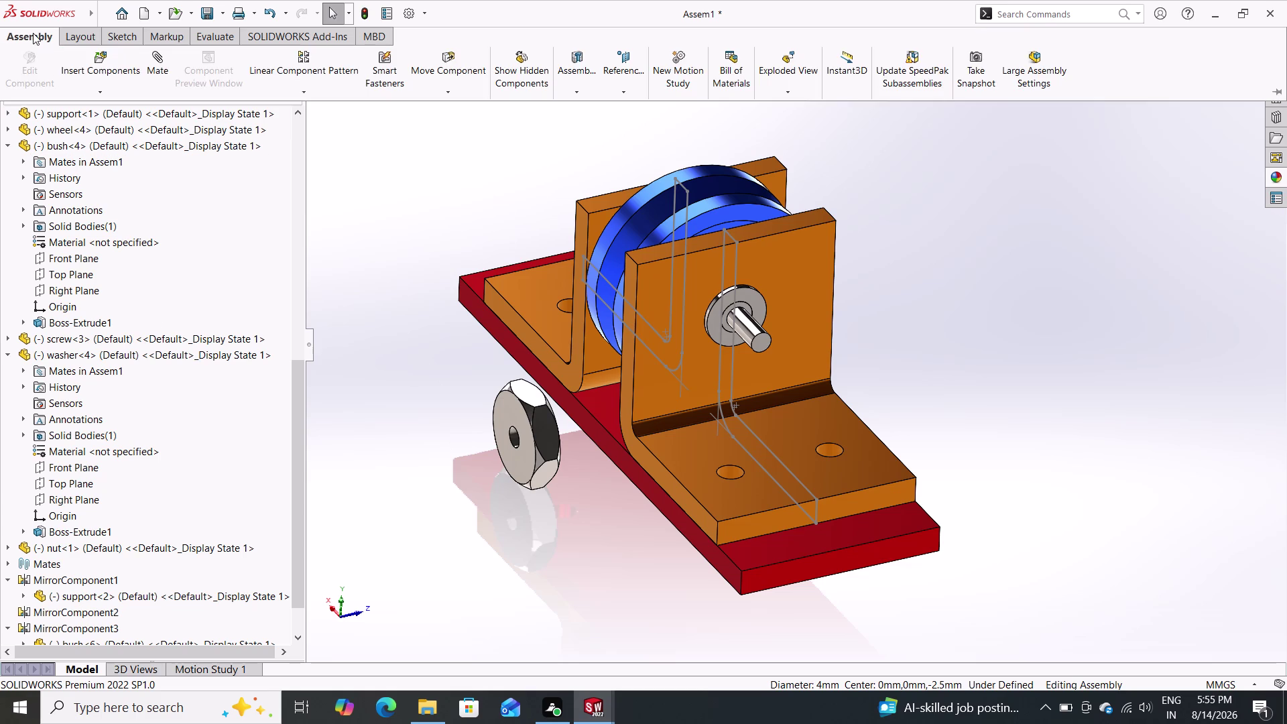
Start a mate on the nut's hole edge, then cancel it with Escape.
click(158, 62)
middle_drag(485, 522, 559, 535)
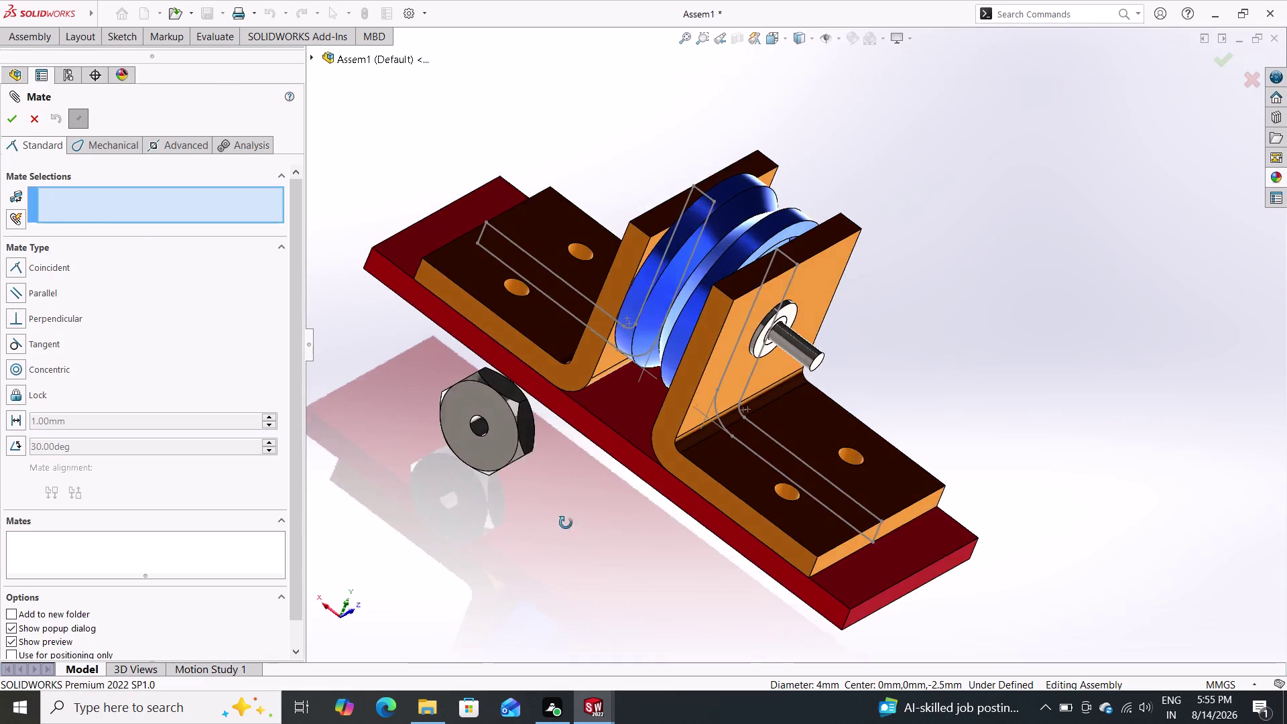
middle_drag(560, 535, 588, 475)
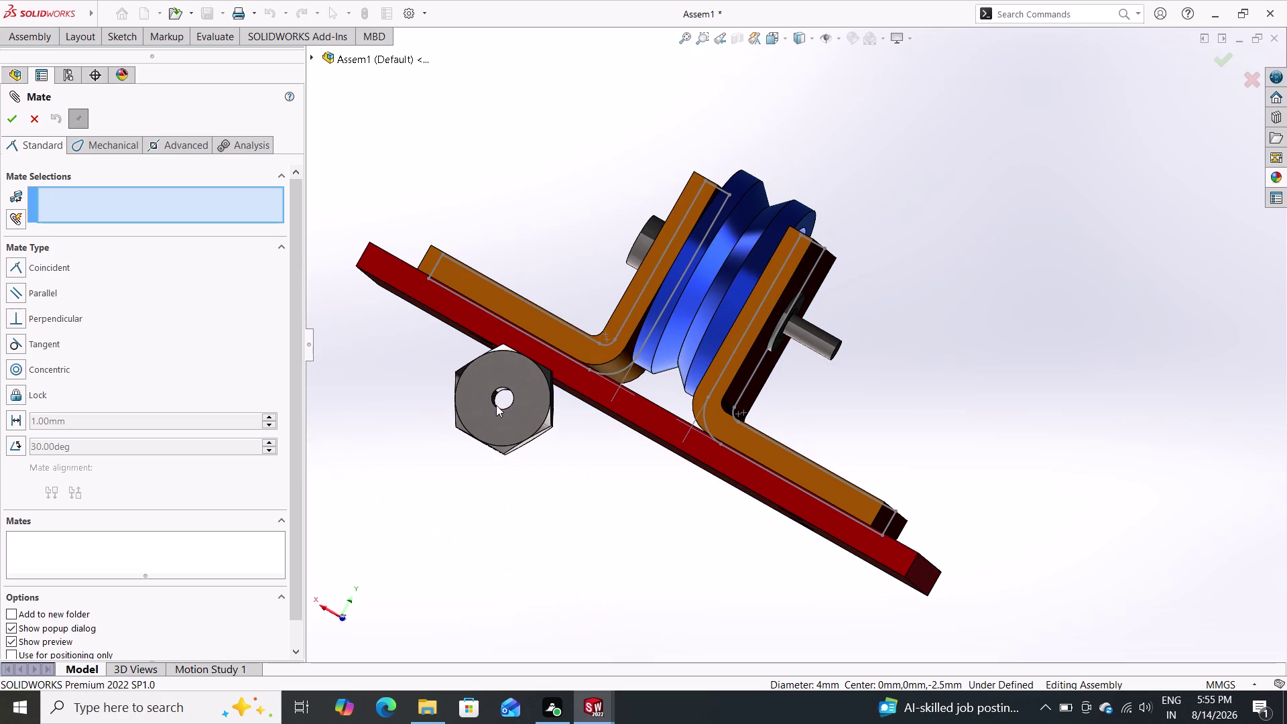
click(496, 405)
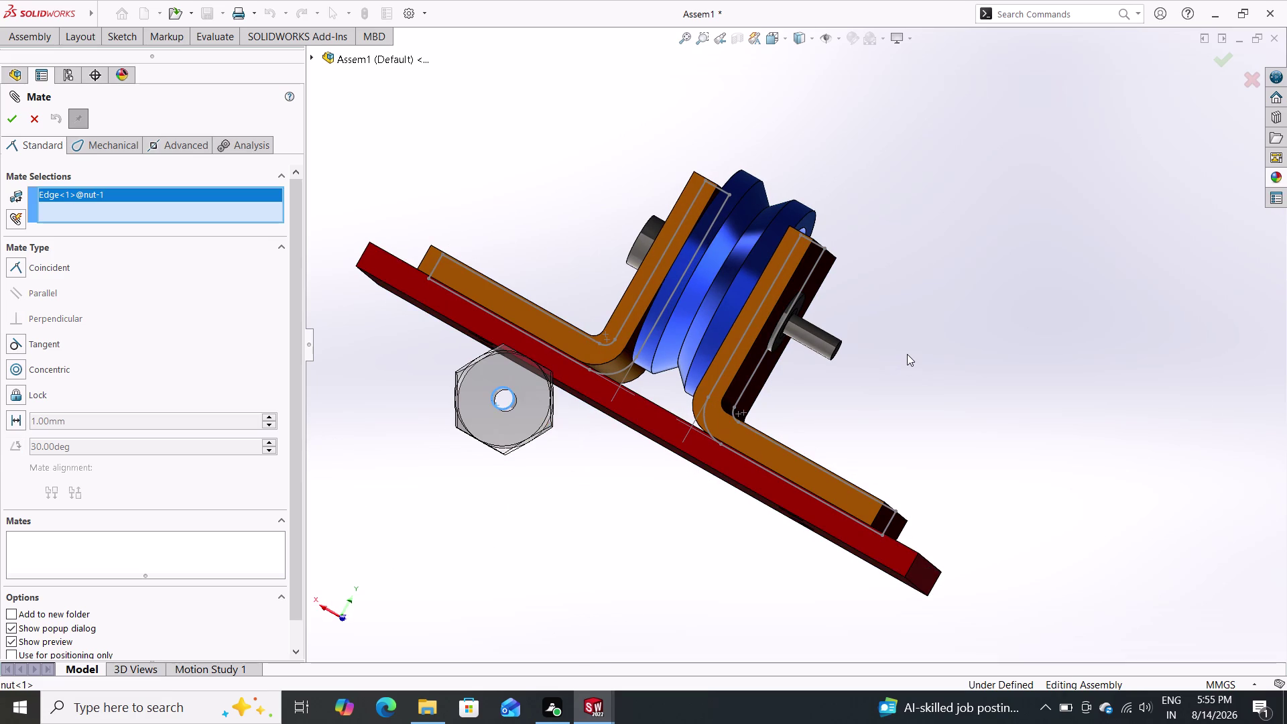
middle_drag(910, 355, 782, 440)
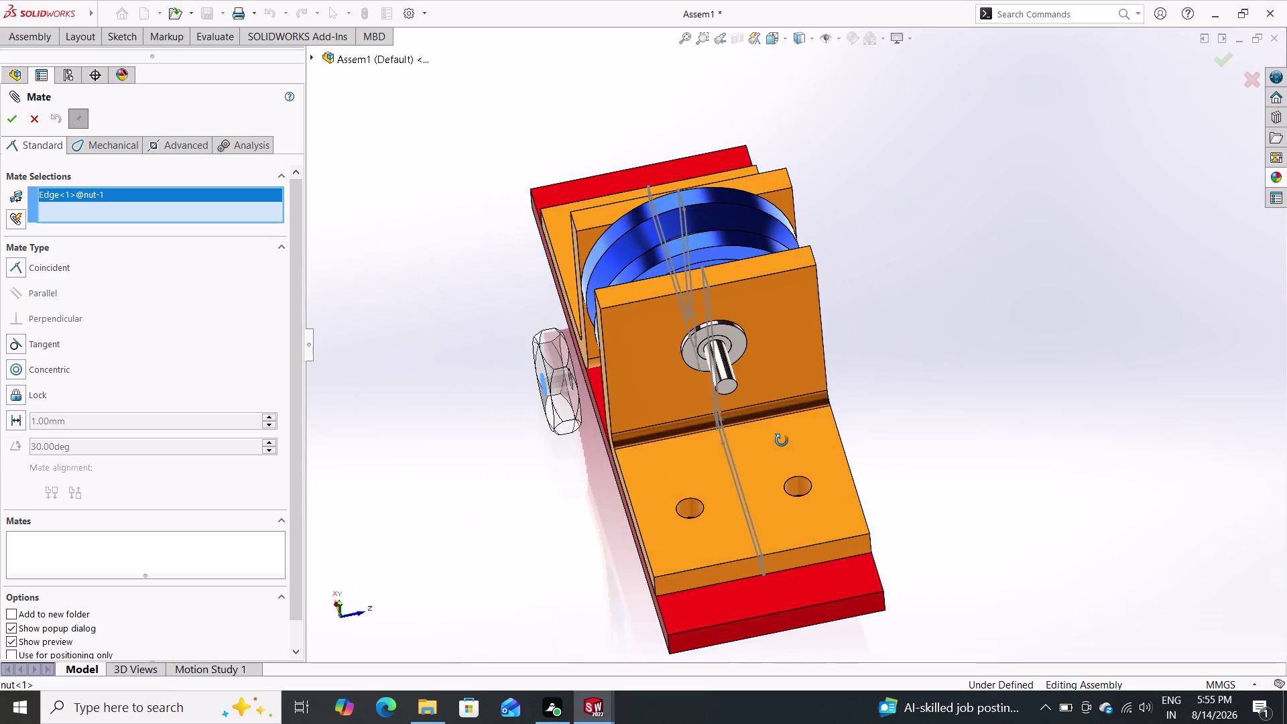
middle_drag(781, 440, 838, 373)
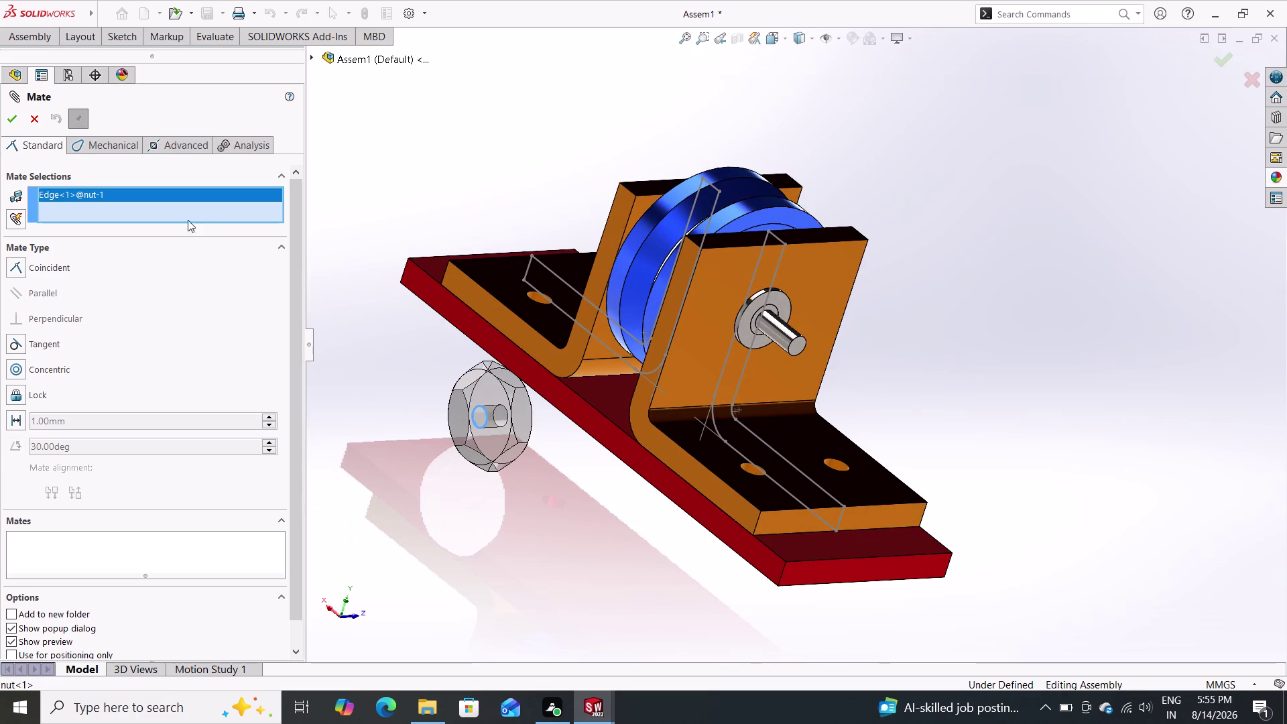
key(Escape)
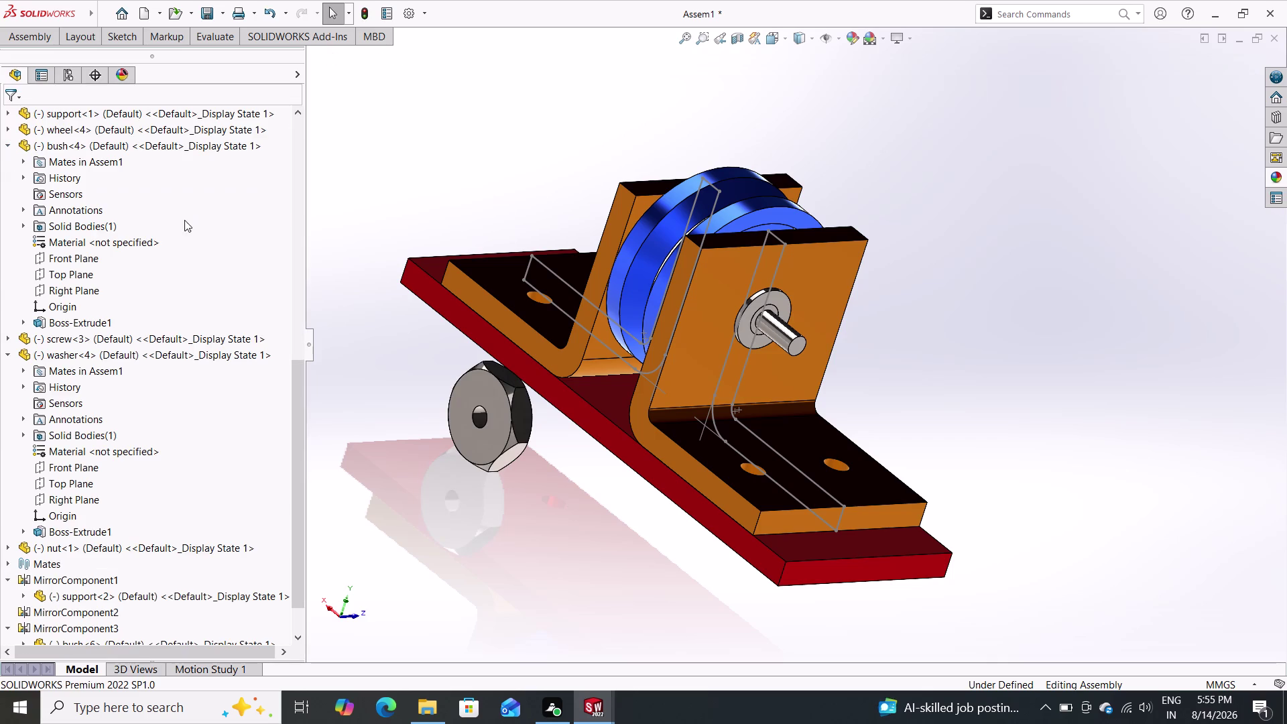
Restart Mate and pick the nut's hole edge as the first reference.
click(38, 33)
double_click(157, 67)
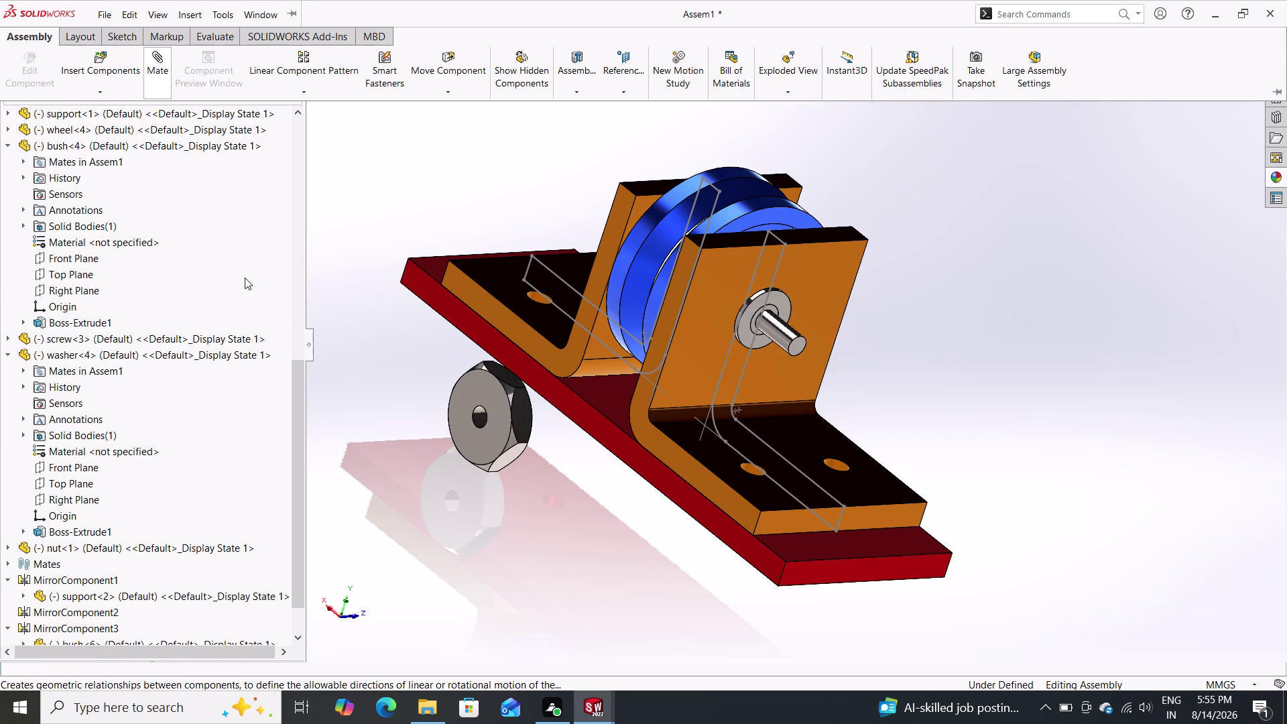
middle_drag(478, 545, 504, 578)
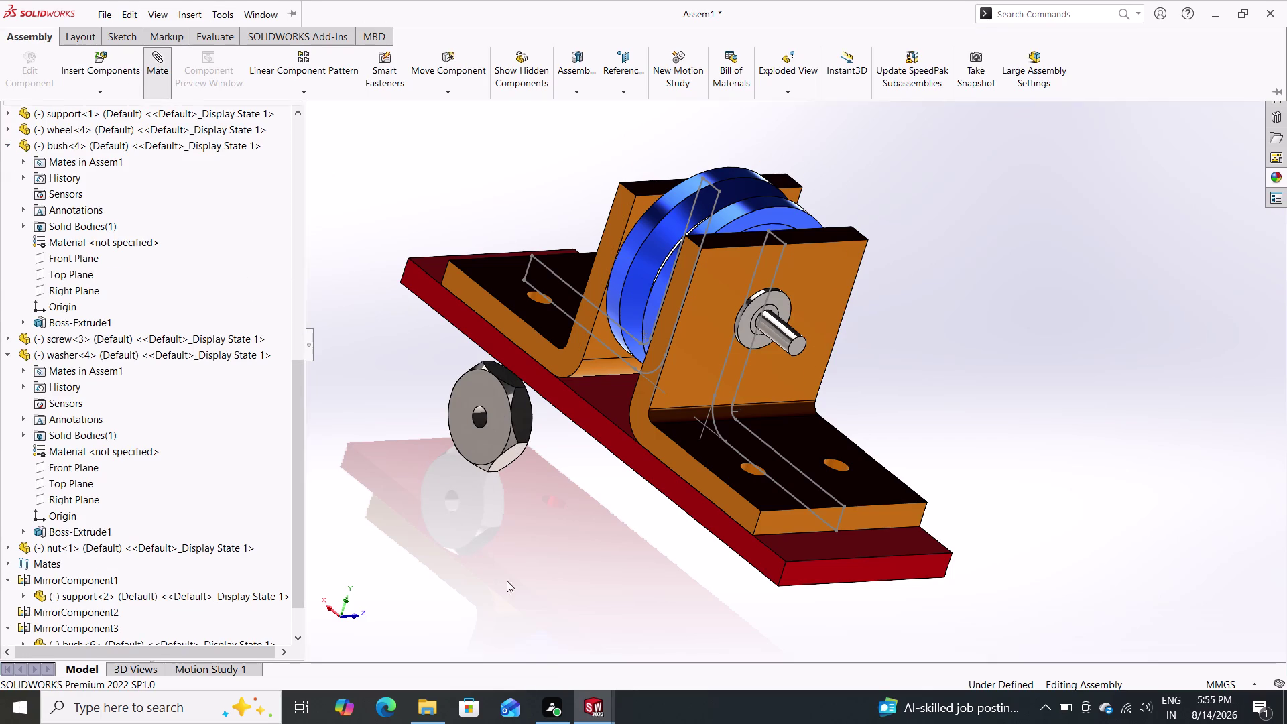
middle_drag(505, 578, 530, 578)
middle_drag(504, 549, 543, 542)
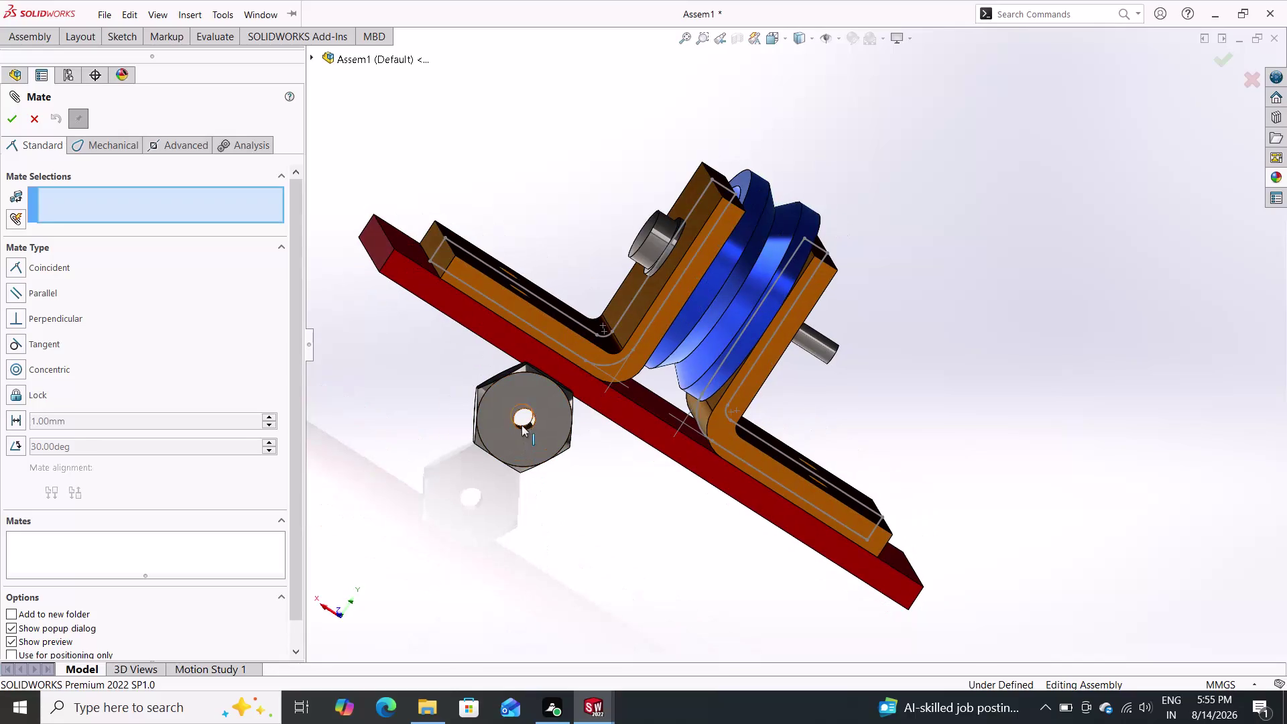
double_click(531, 425)
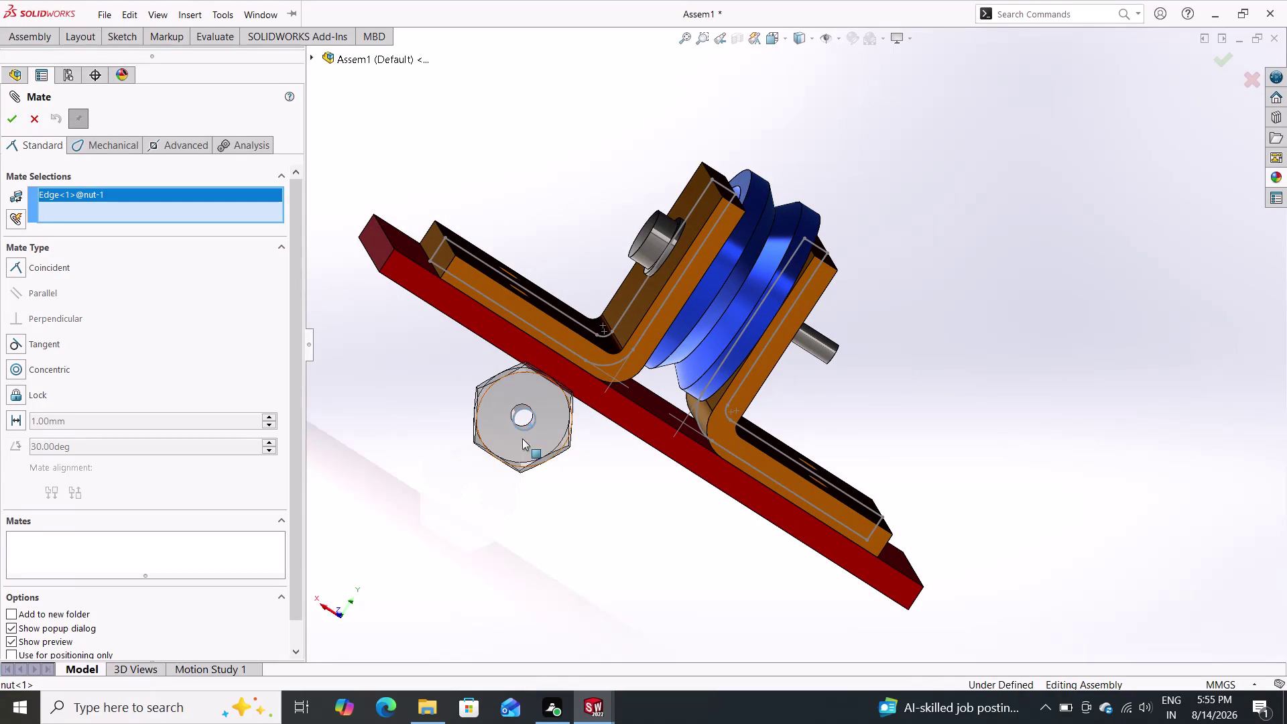
Make the nut concentric with the screw's end edge.
middle_drag(871, 373, 777, 431)
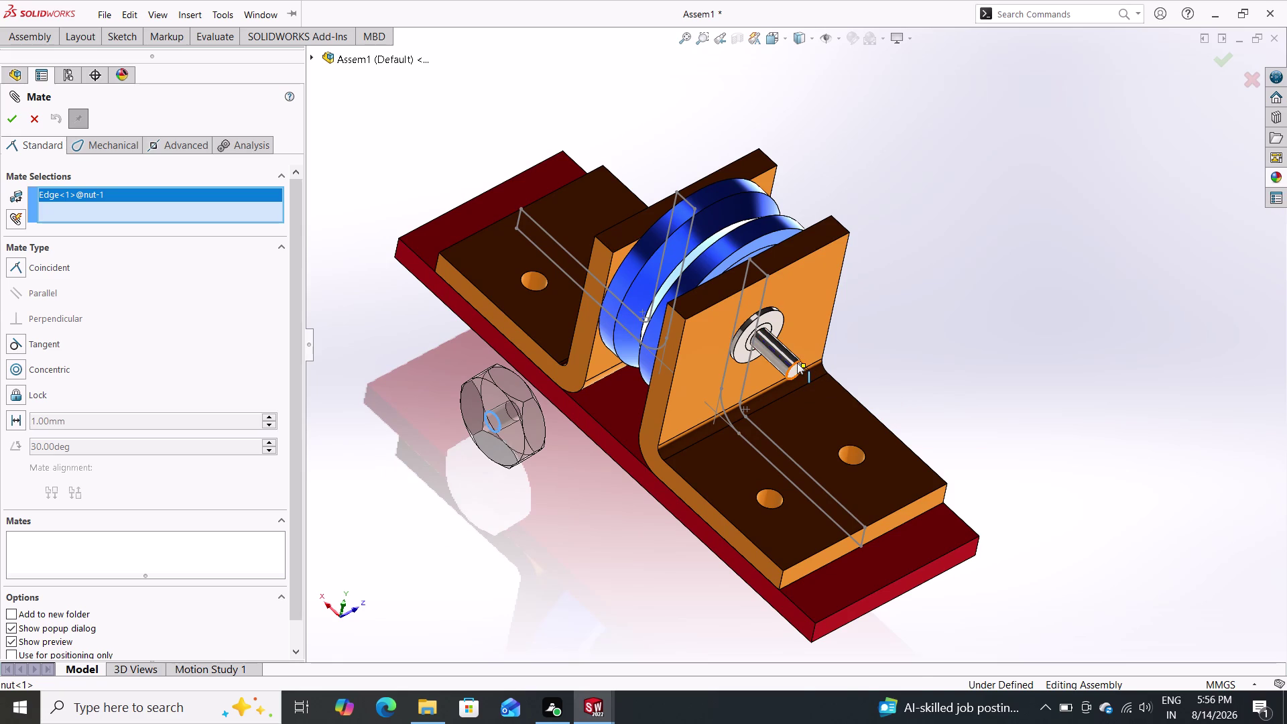
click(797, 362)
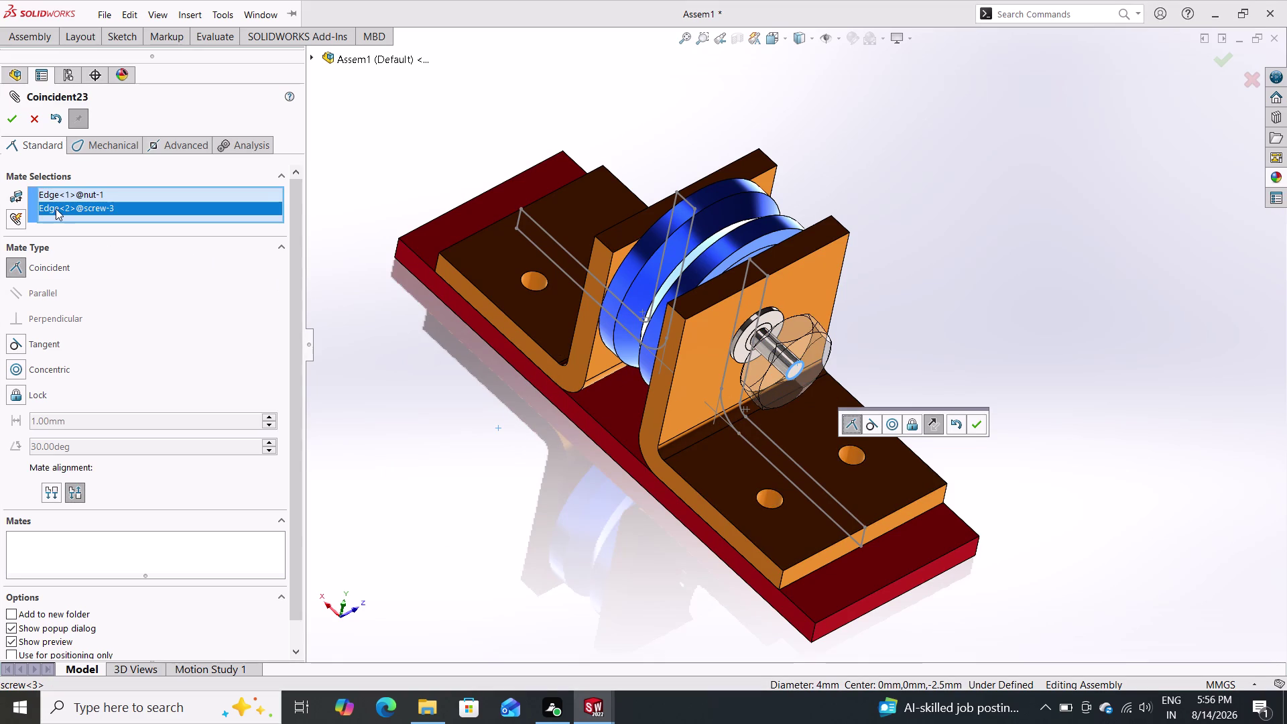
click(38, 372)
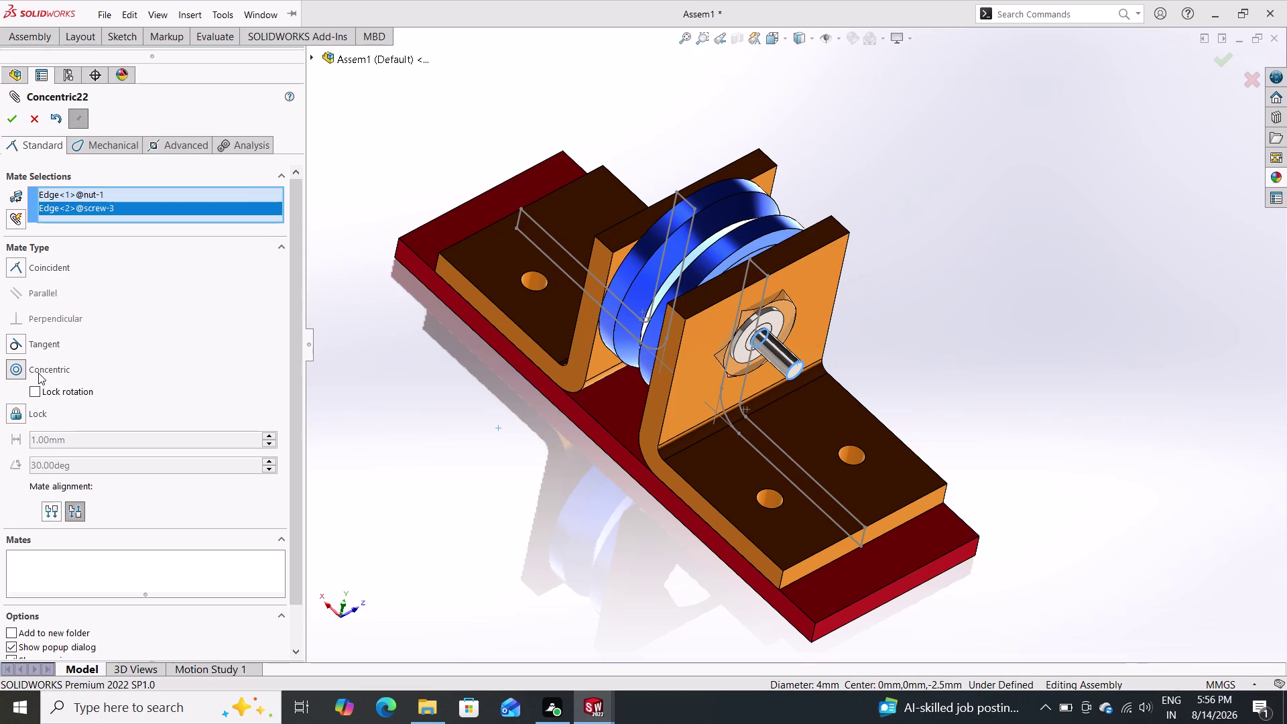
click(11, 119)
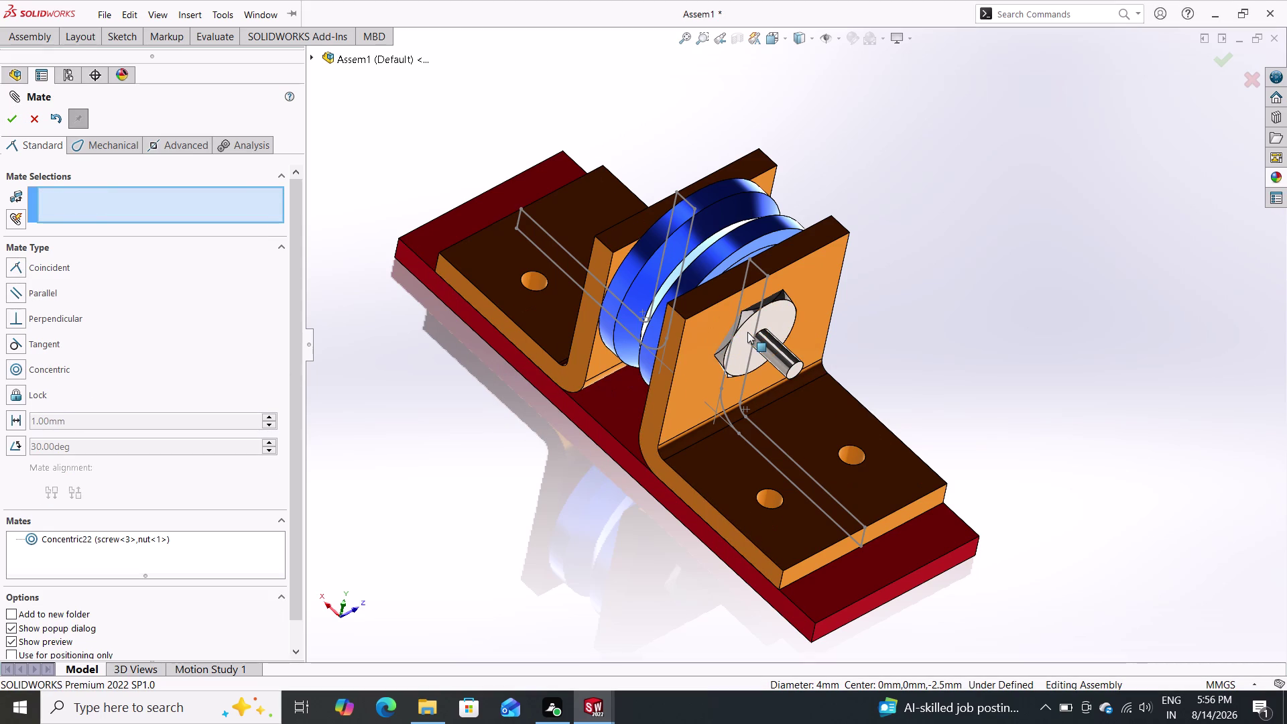
Slide the nut along the screw shaft toward the support.
drag(737, 342, 924, 491)
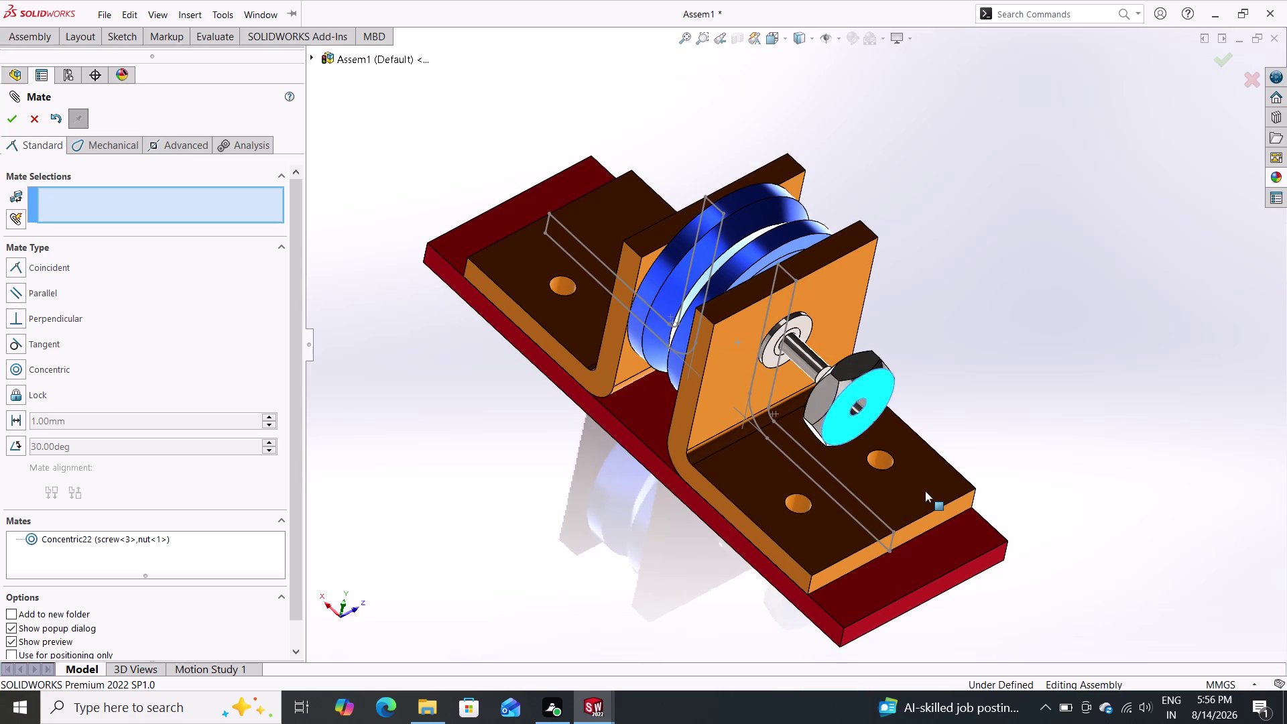
drag(925, 491, 927, 491)
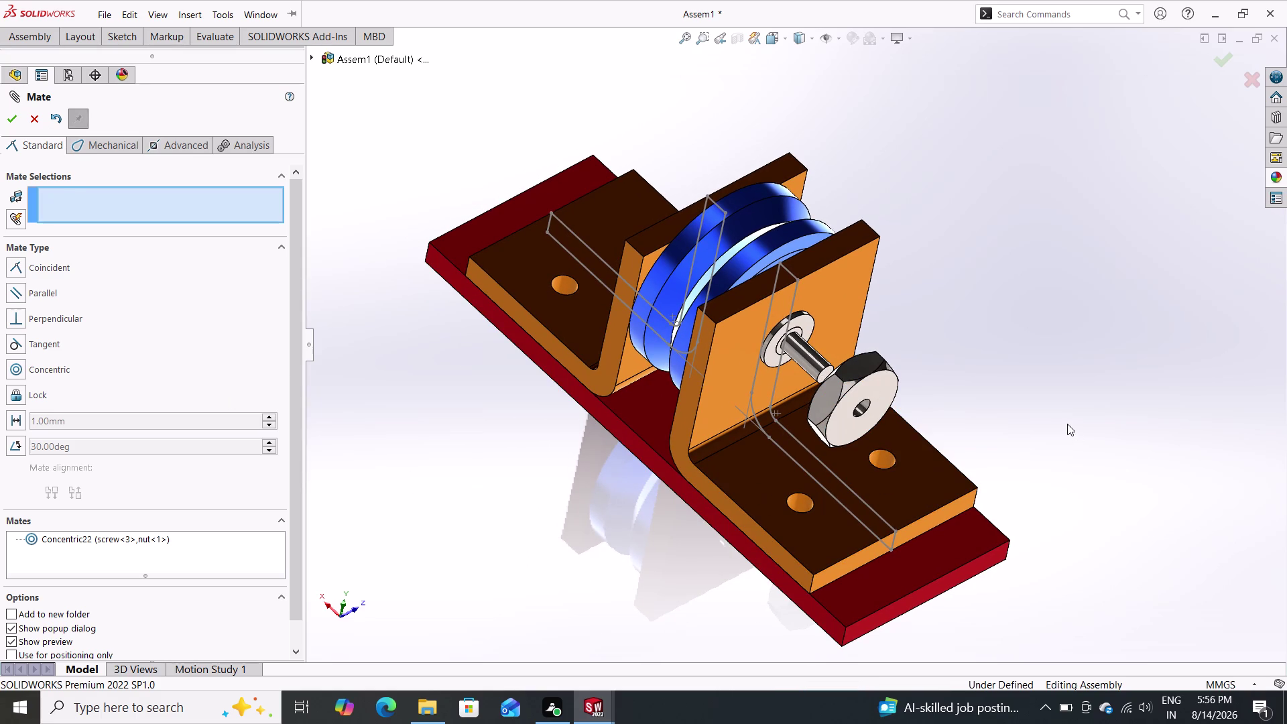
middle_drag(1080, 415, 1187, 401)
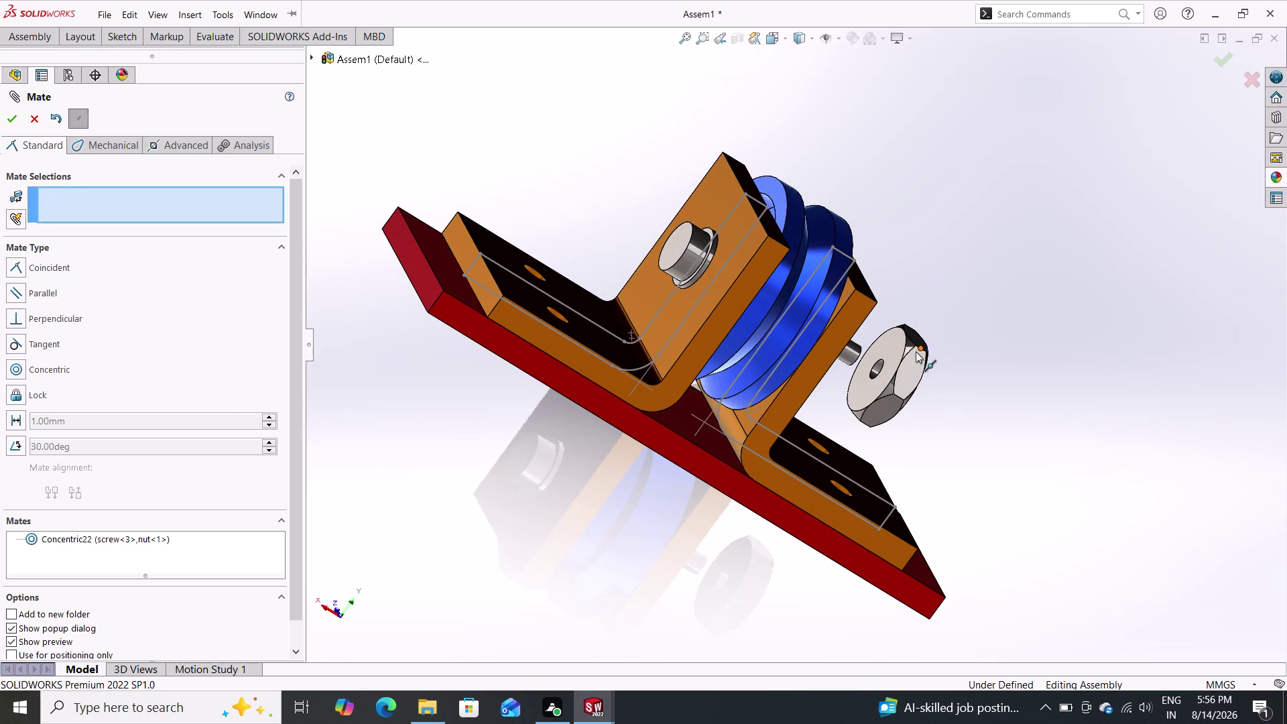
click(890, 347)
triple_click(894, 349)
Mate the nut's inner face coincident with the washer<4> face.
middle_drag(1009, 332, 1026, 437)
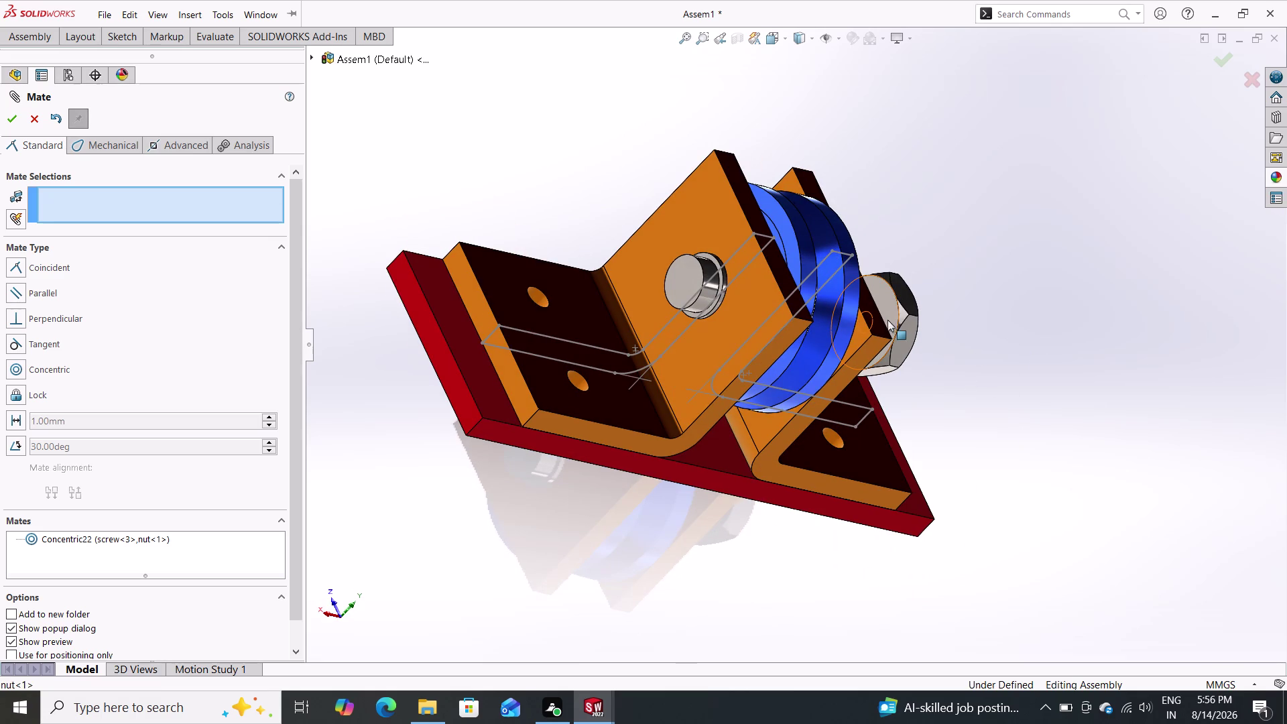
click(886, 305)
middle_drag(1038, 328, 907, 407)
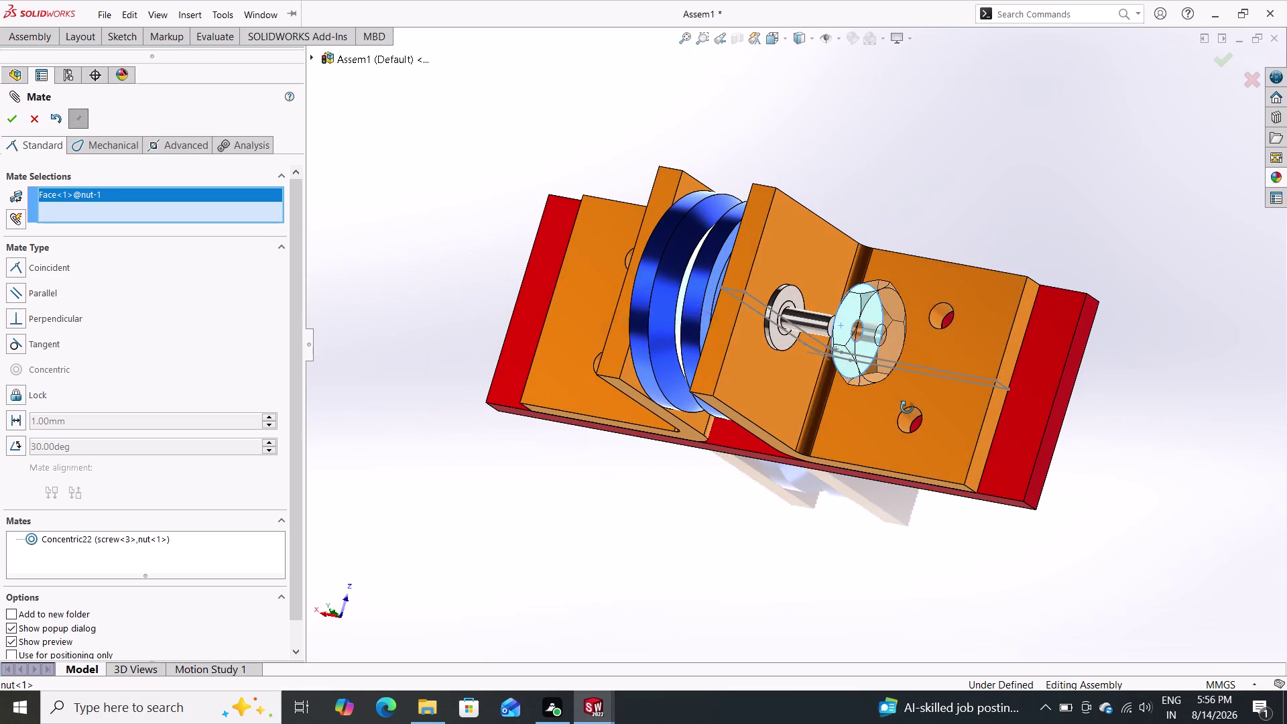
click(777, 335)
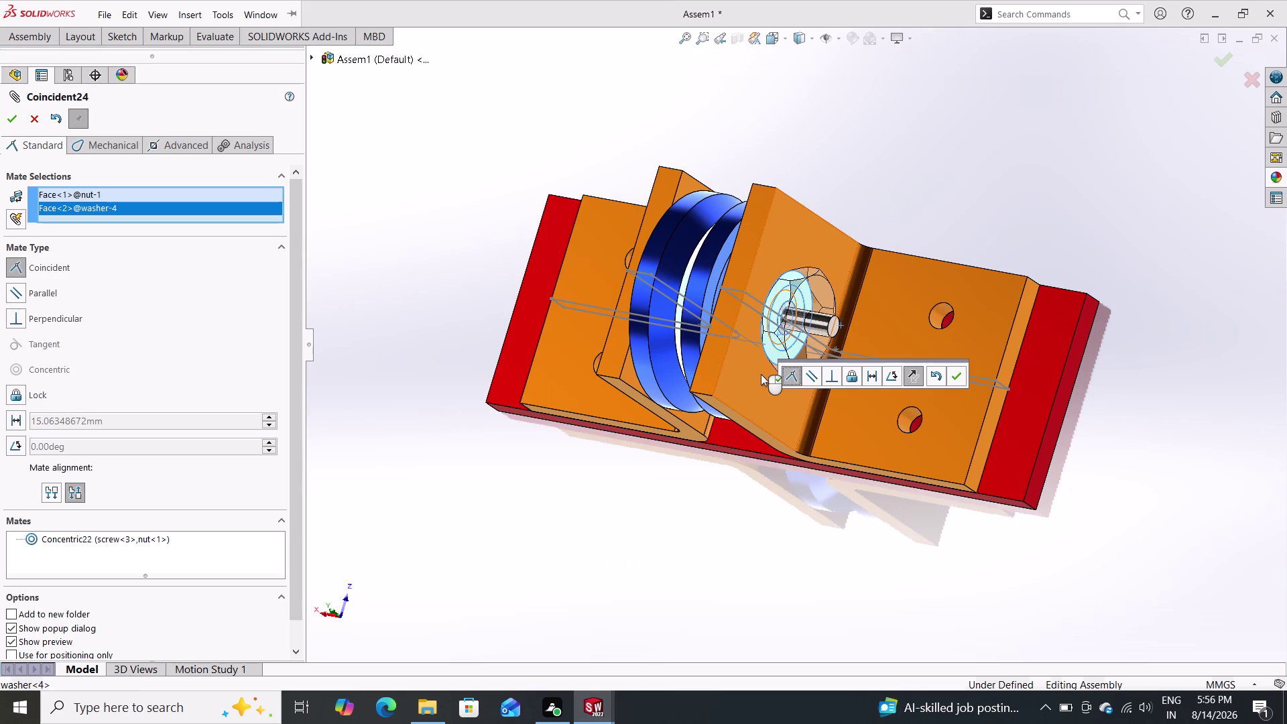
double_click(7, 117)
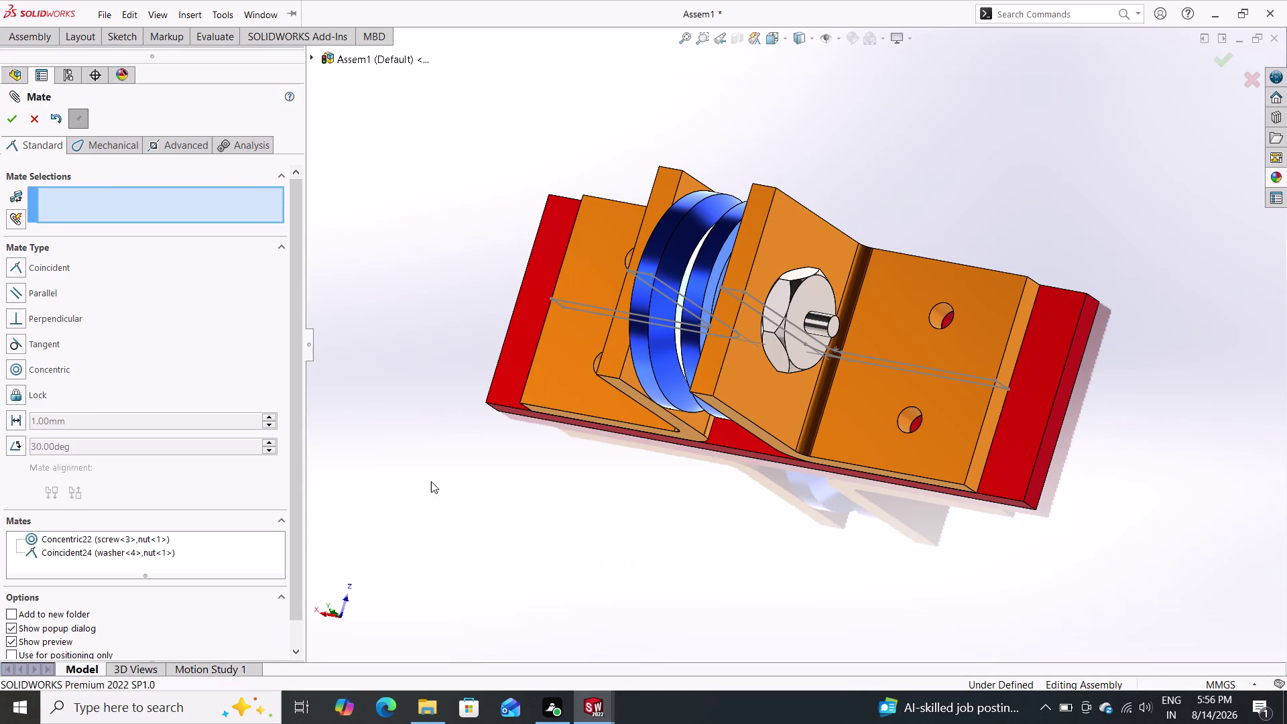
Orbit to the pulley's front, drag in the view, and close Mate.
middle_drag(709, 514, 759, 353)
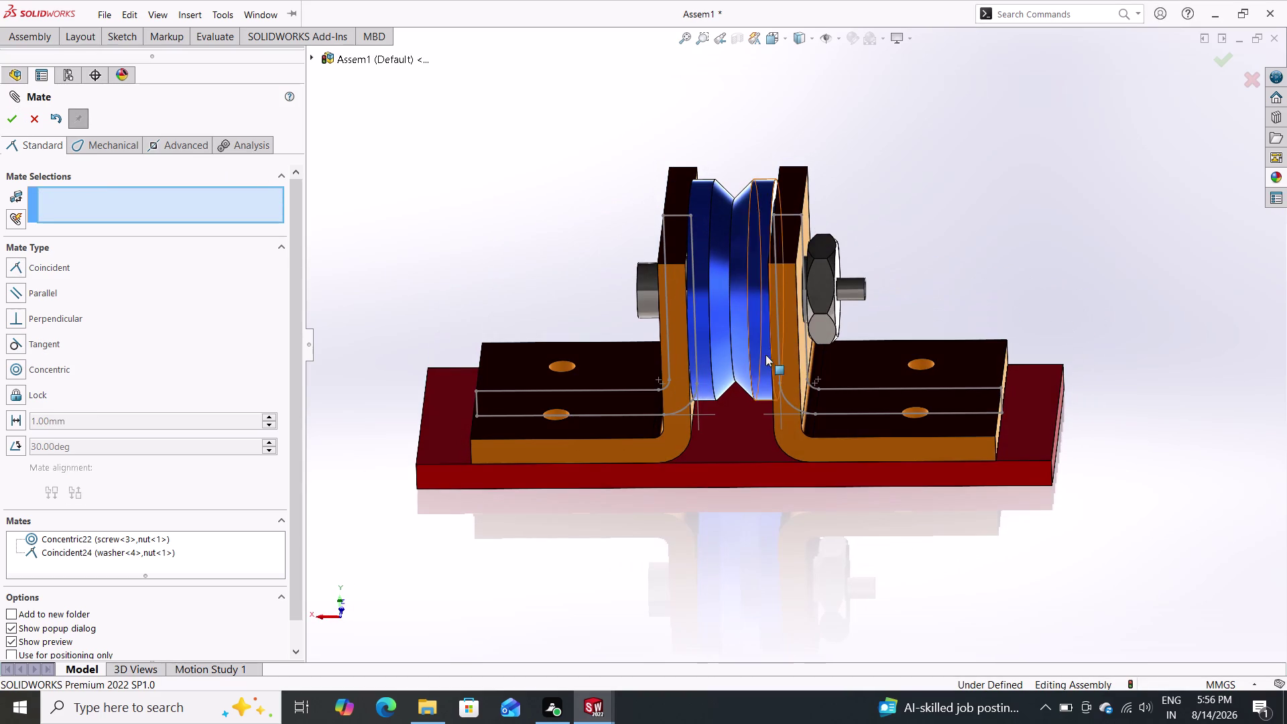
drag(826, 304, 875, 309)
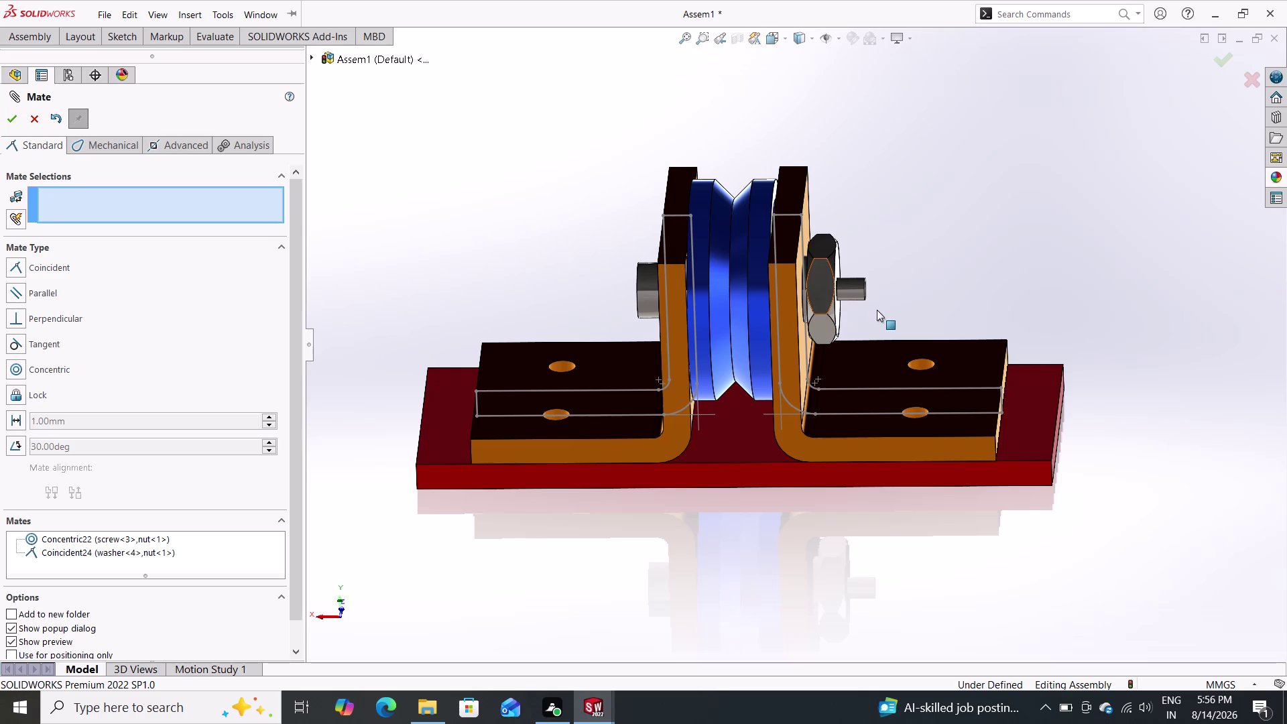
drag(875, 308, 877, 310)
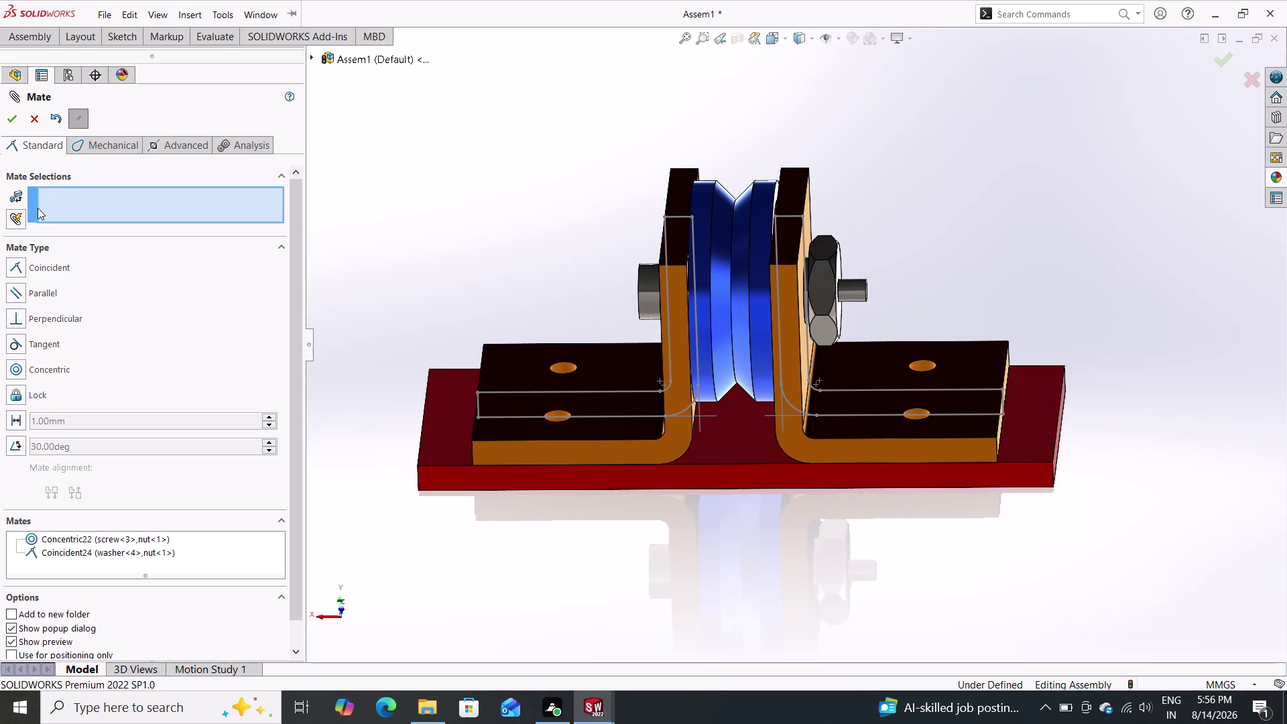
double_click(33, 120)
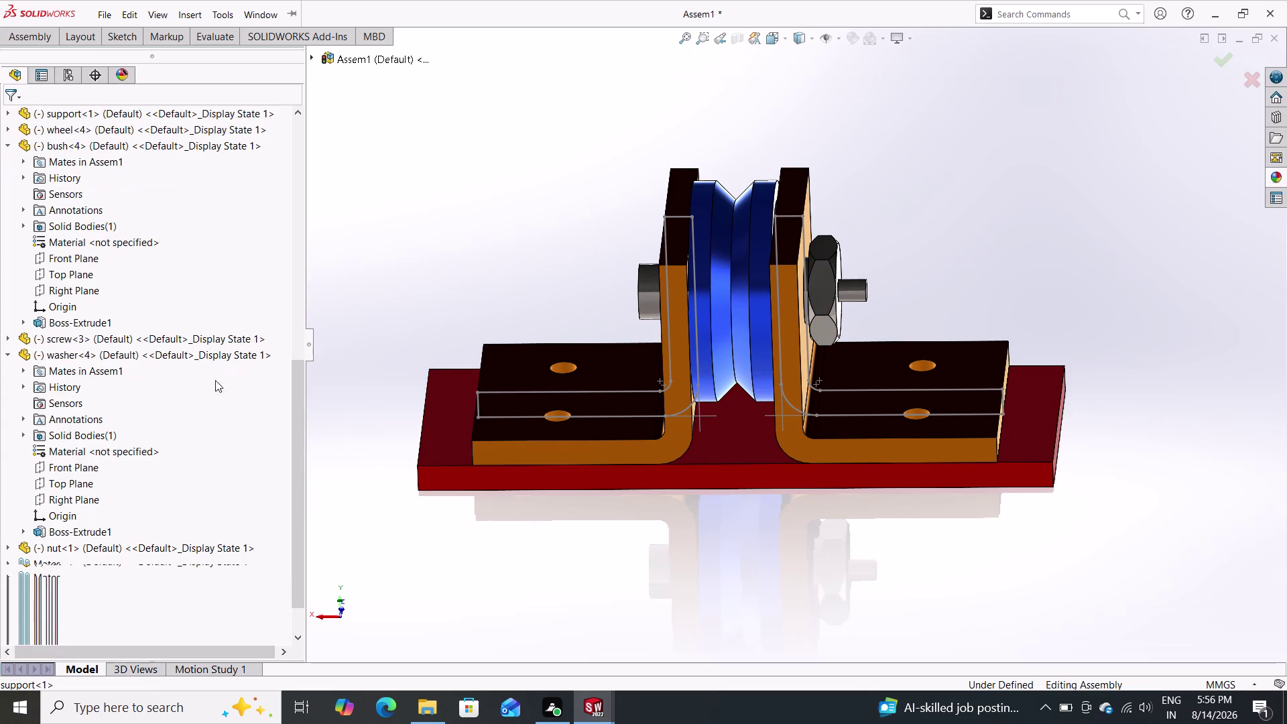
drag(818, 303, 862, 310)
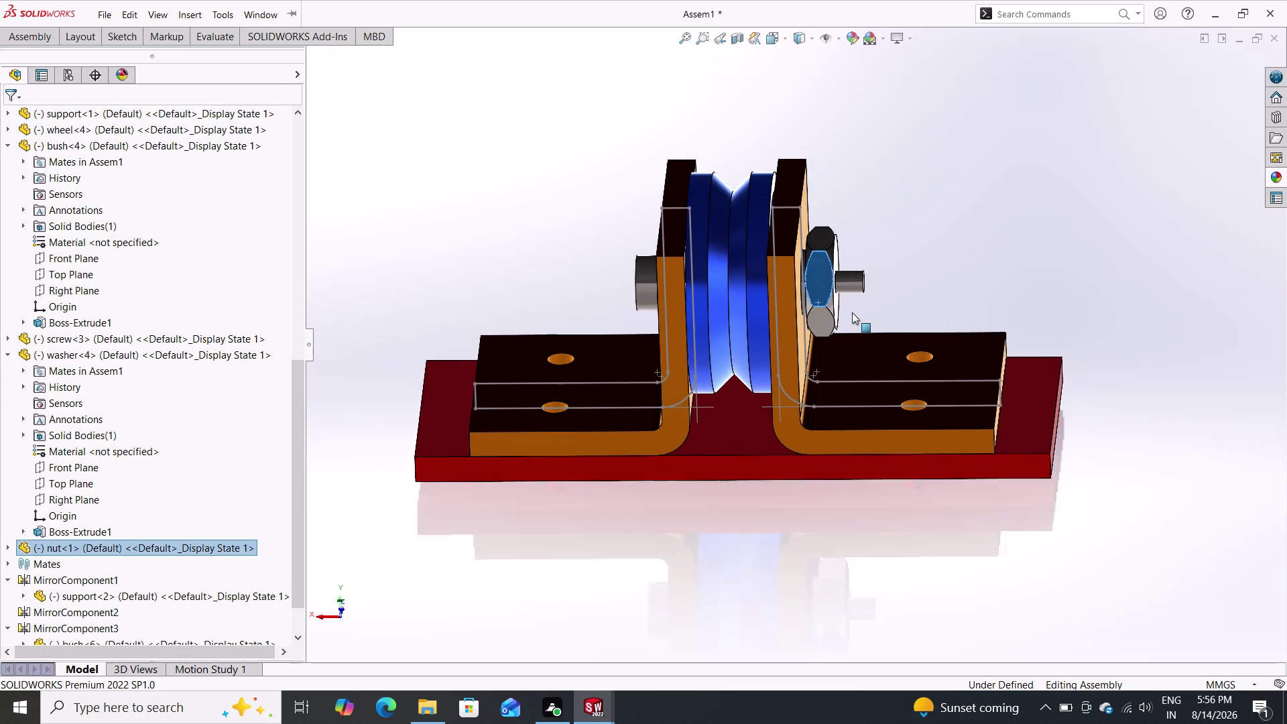
drag(863, 309, 848, 313)
scroll(down, 3)
scroll(up, 3)
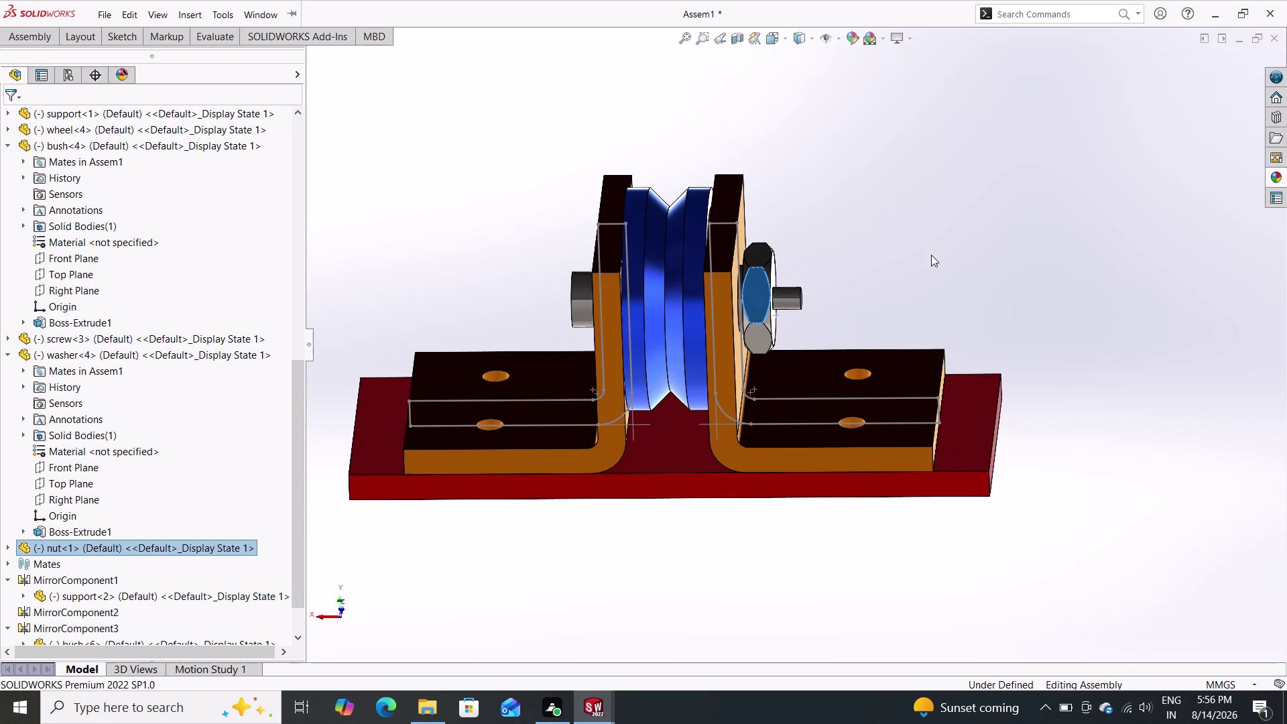
middle_drag(935, 255, 931, 402)
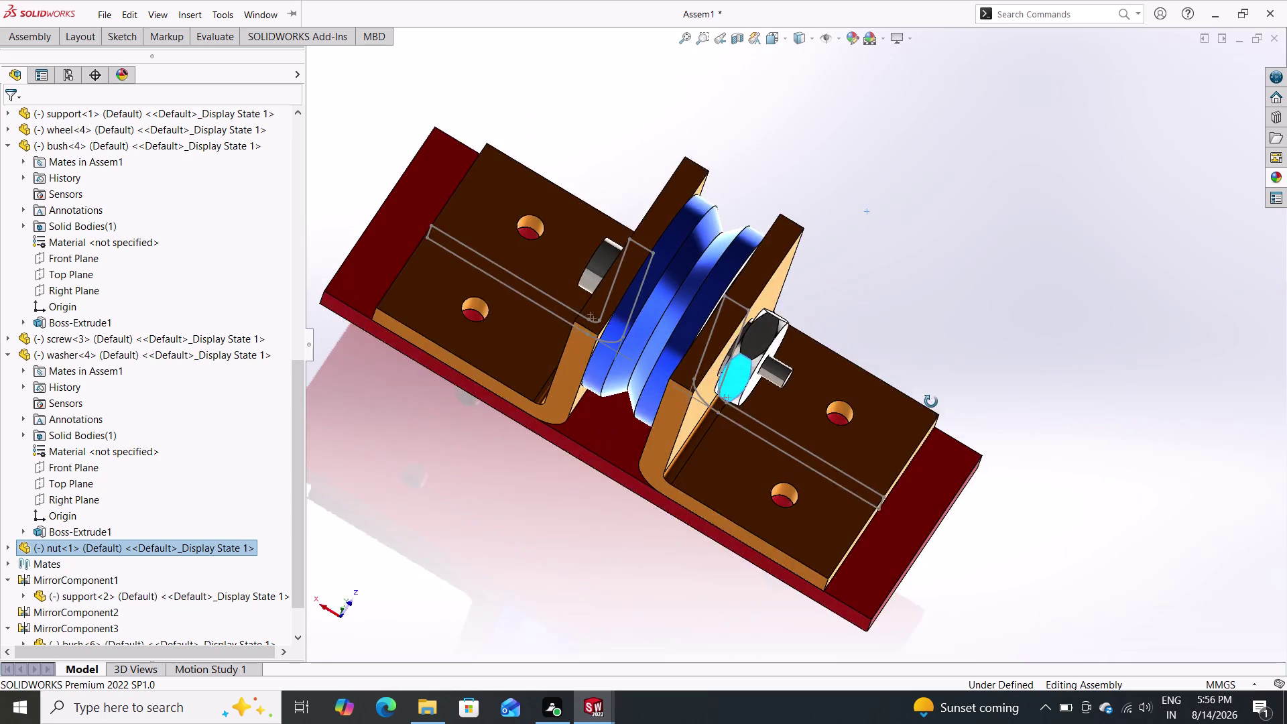
middle_drag(931, 401, 906, 246)
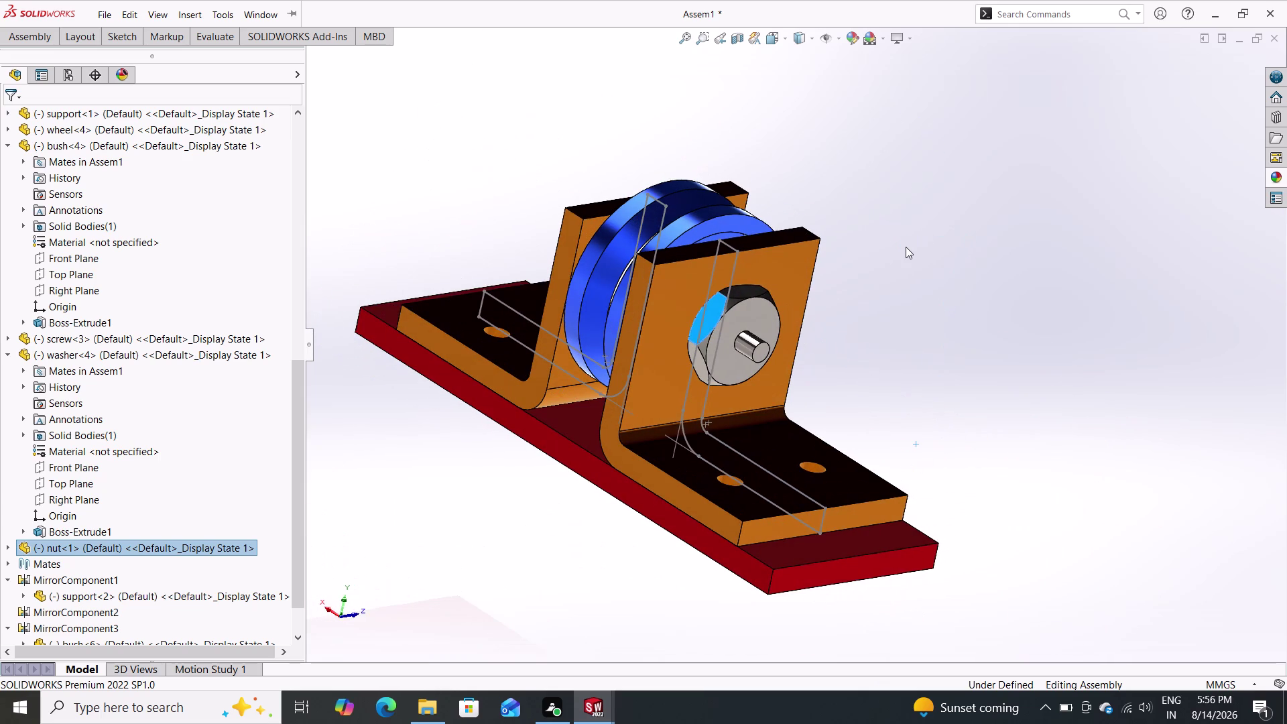
key(Escape)
key(Escape)
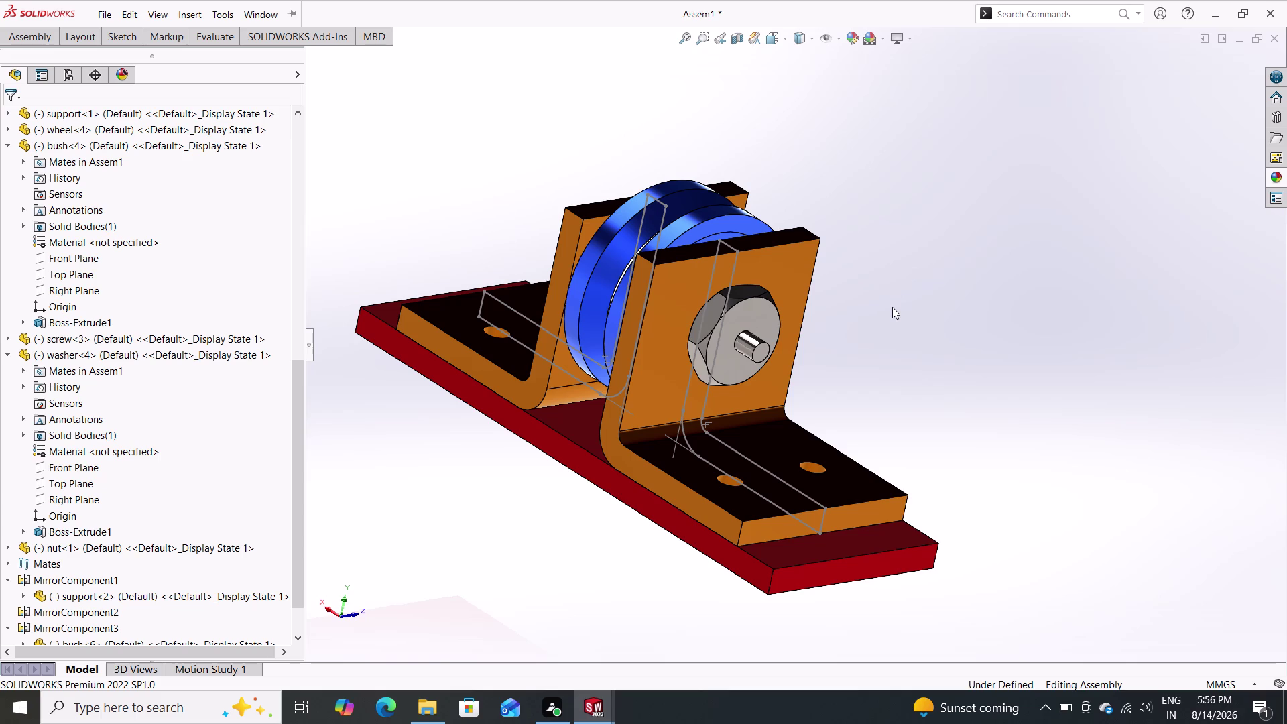
middle_drag(914, 408, 791, 490)
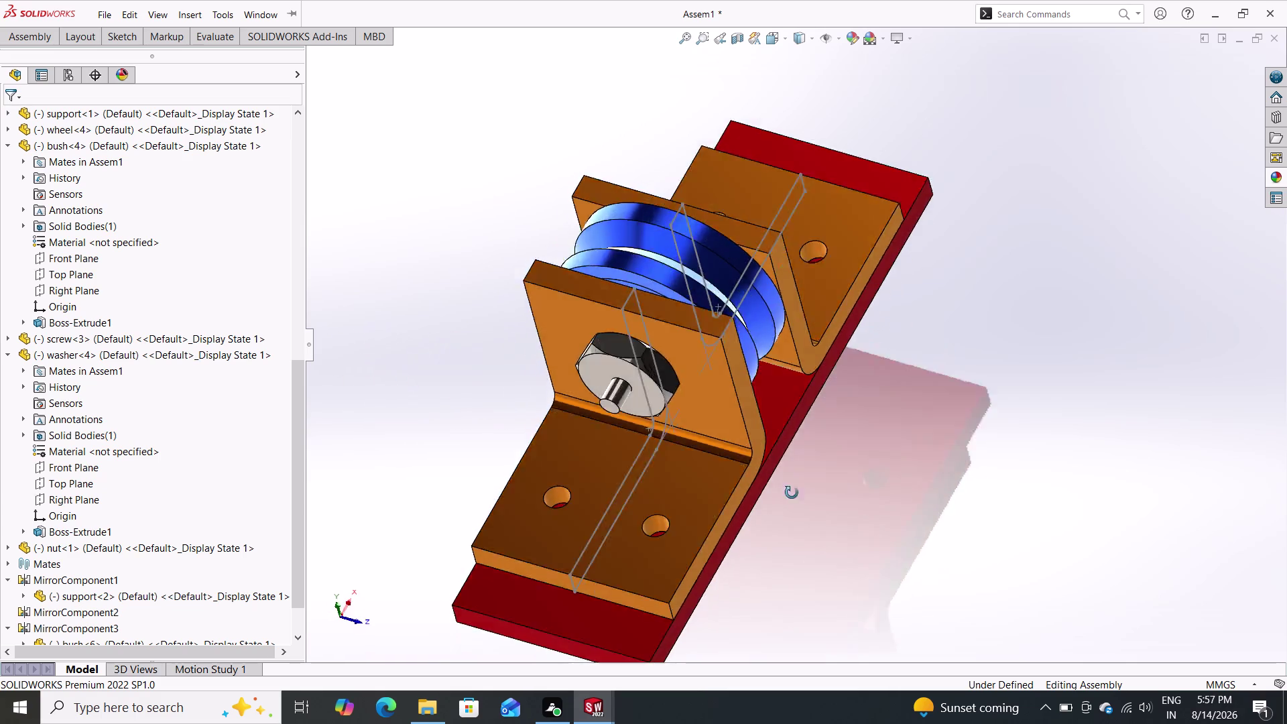
middle_drag(792, 489, 814, 317)
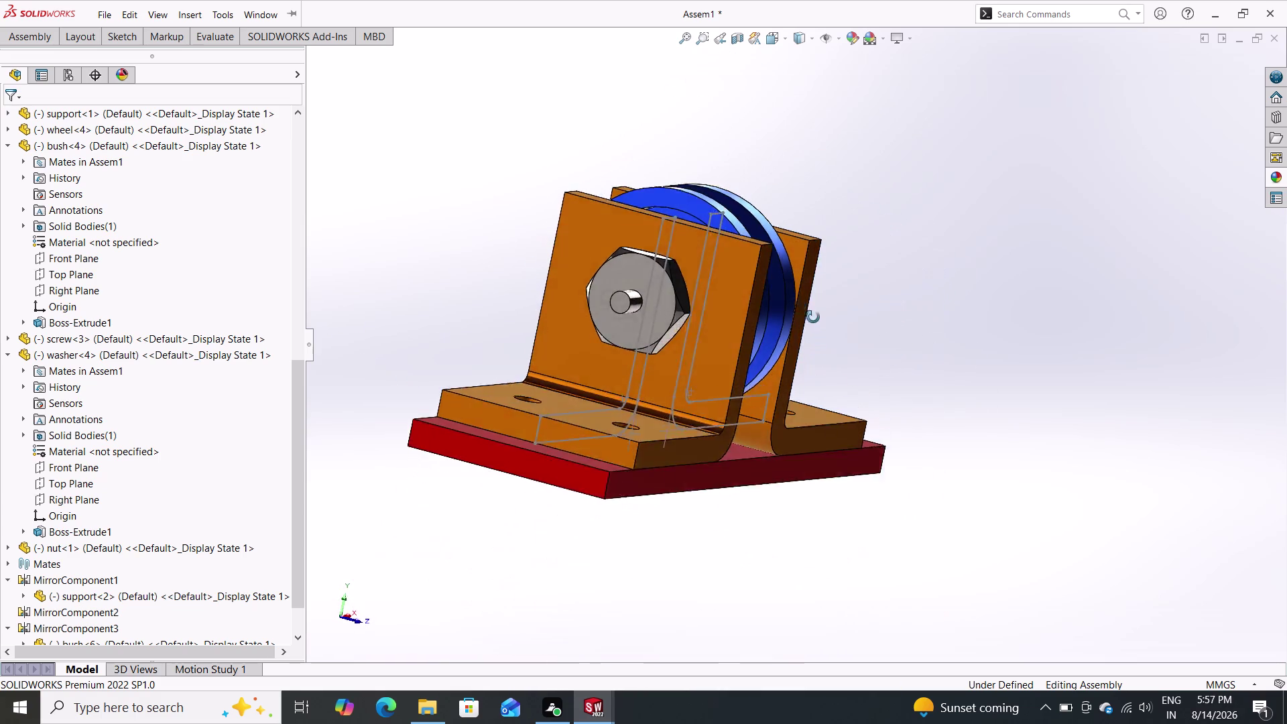
middle_drag(814, 317, 708, 423)
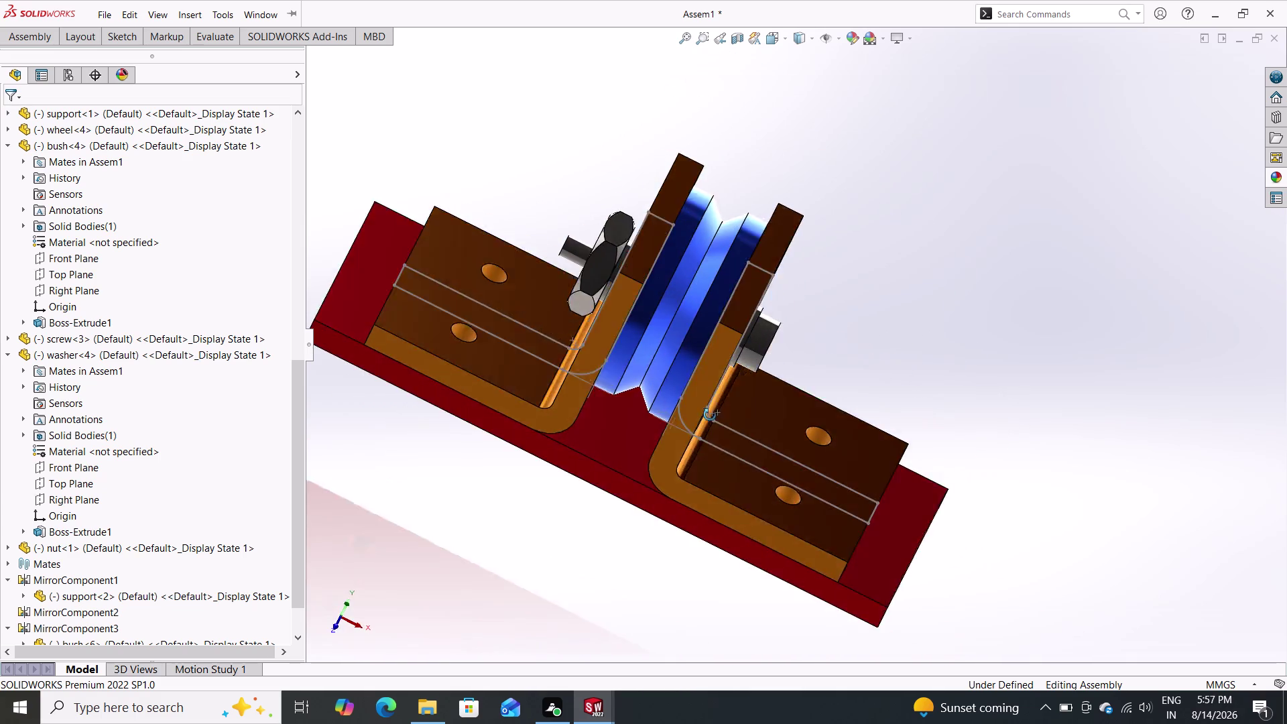
middle_drag(708, 423, 674, 235)
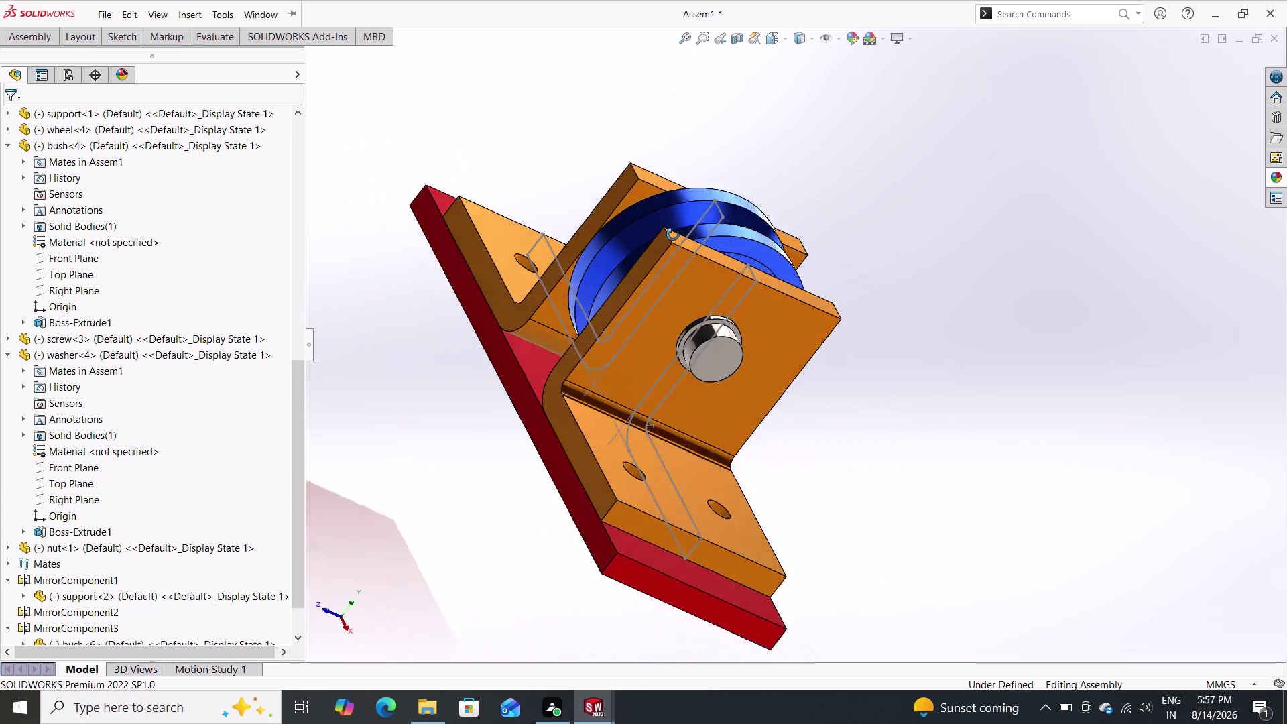
middle_drag(675, 236, 619, 187)
middle_drag(720, 579, 660, 502)
click(29, 39)
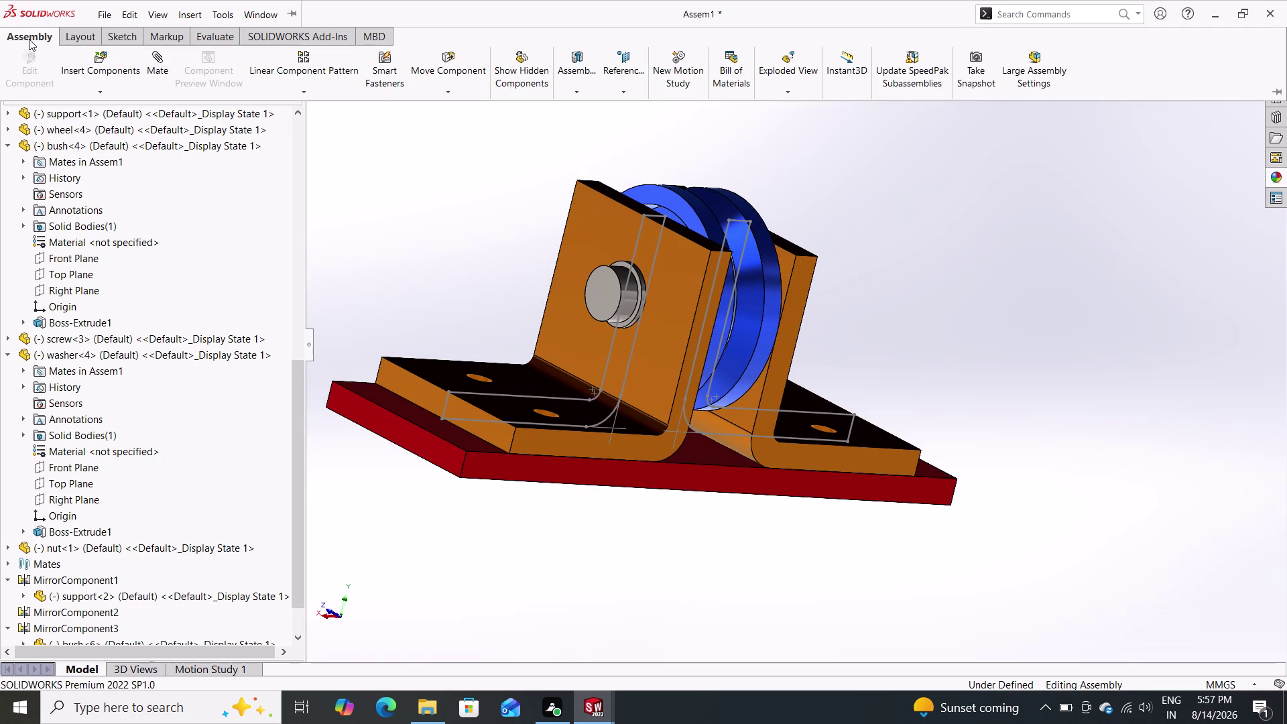
Insert a copy of the nut below the base.
click(117, 56)
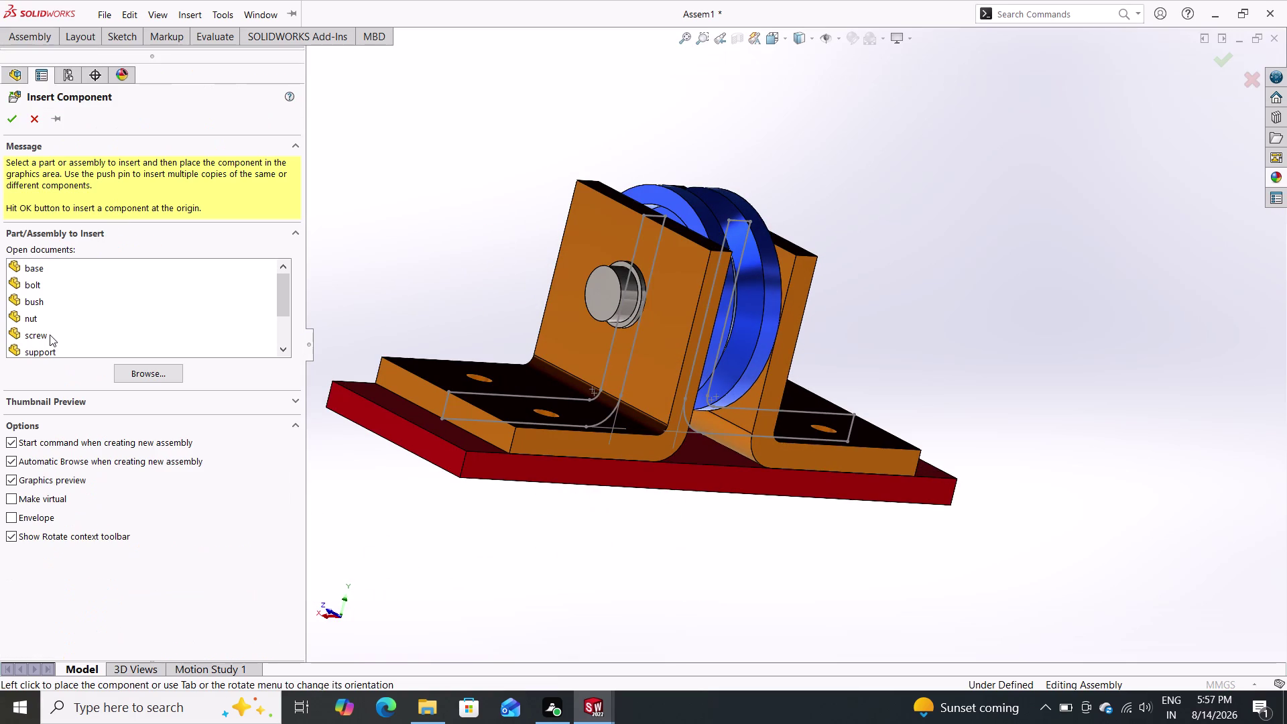
scroll(down, 3)
scroll(up, 3)
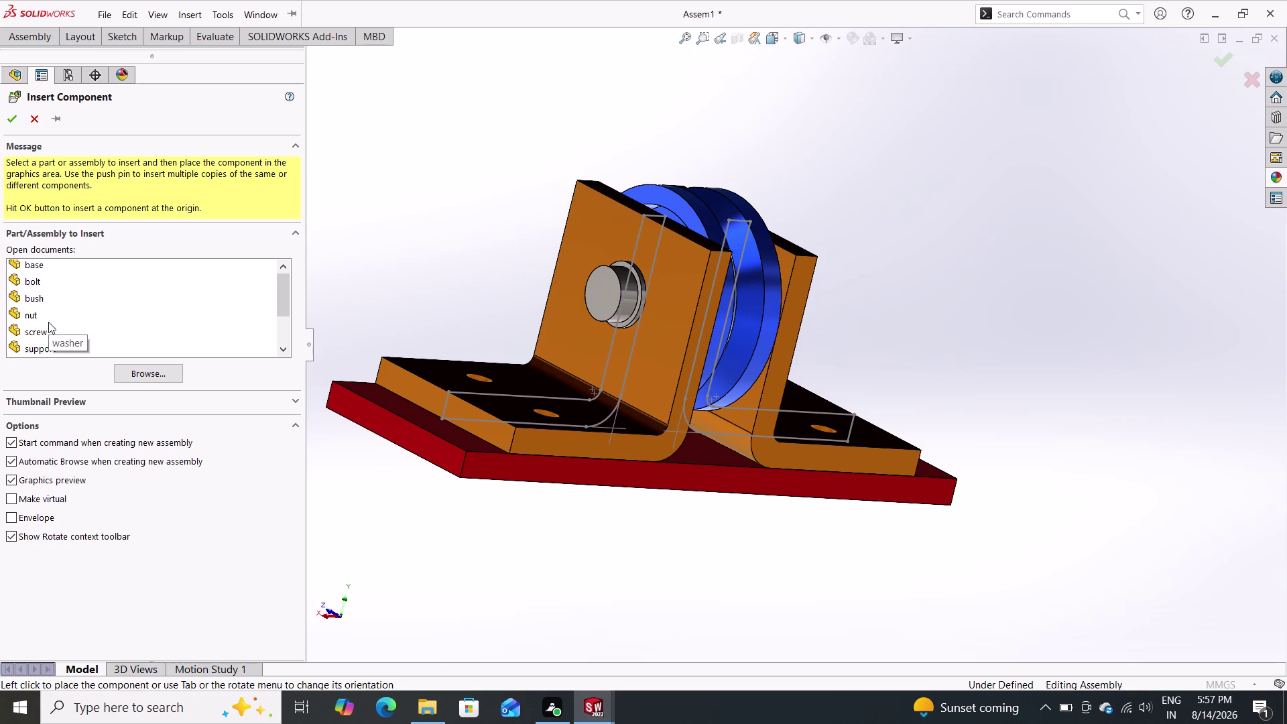
drag(37, 317, 220, 444)
drag(240, 450, 538, 531)
click(537, 532)
drag(537, 531, 330, 443)
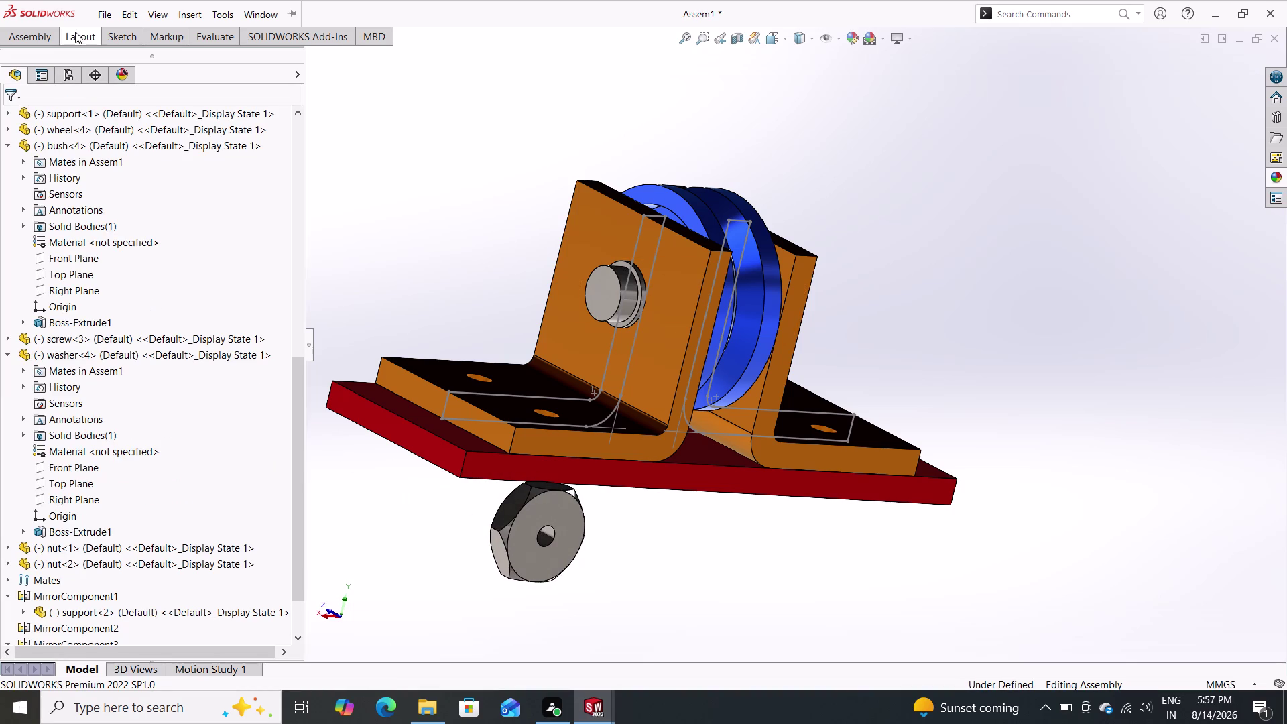
Insert another nut beside the first copy and end insertion.
click(40, 43)
click(113, 60)
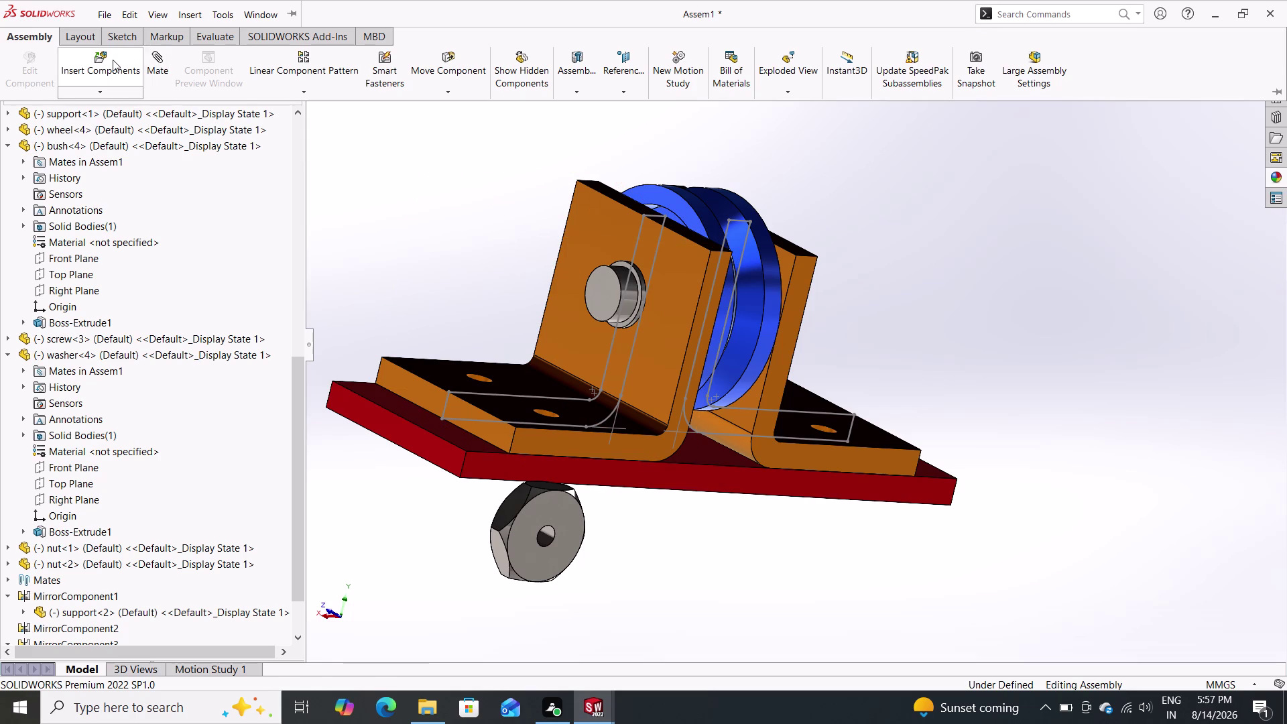
scroll(down, 3)
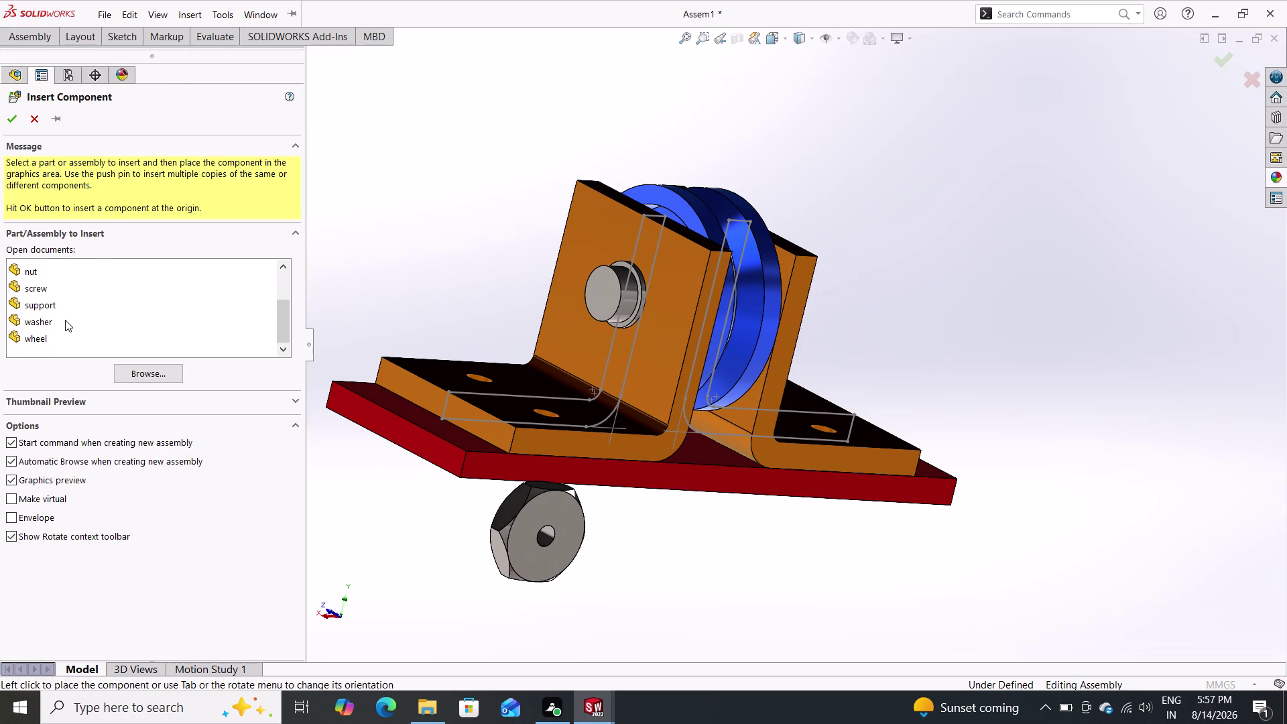
scroll(up, 3)
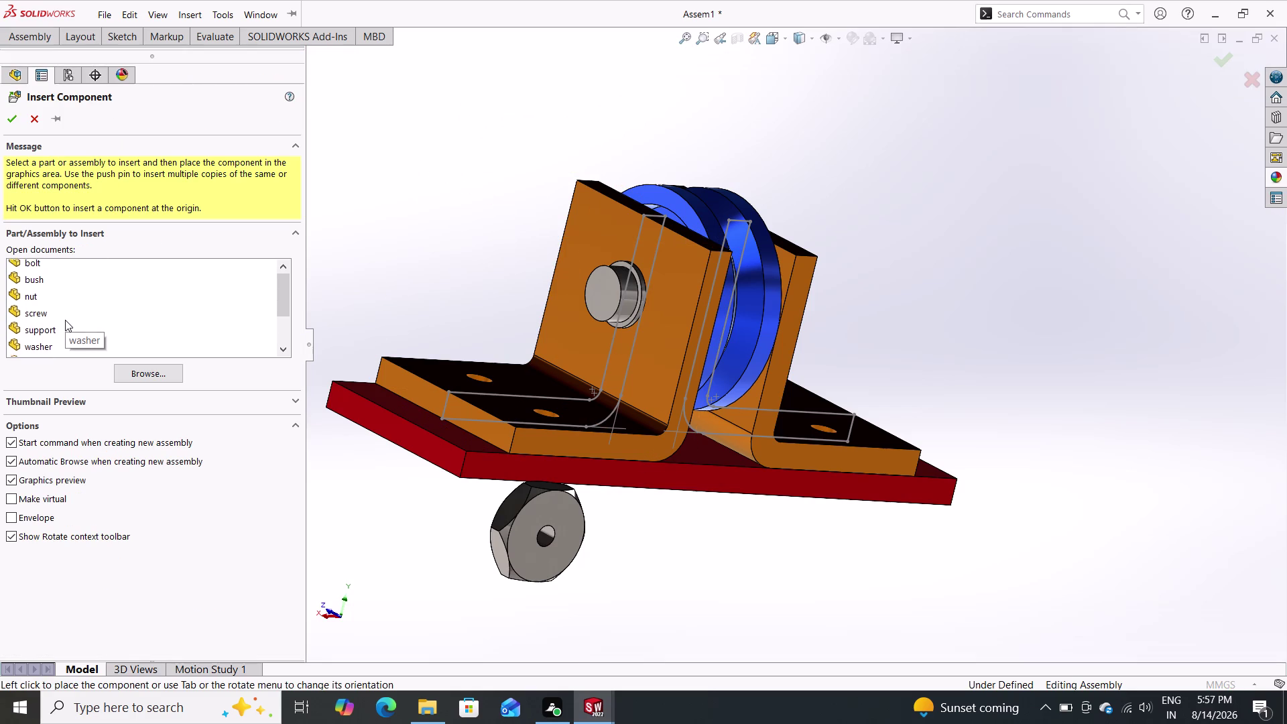
scroll(up, 3)
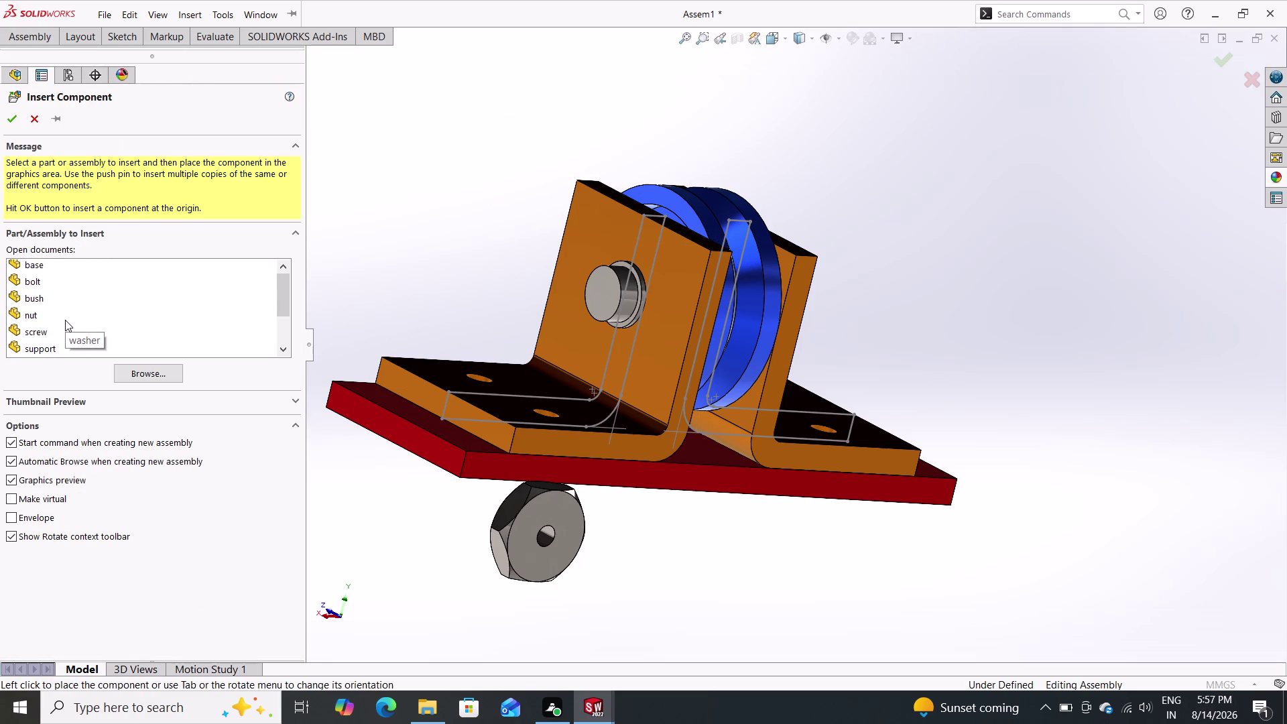
drag(32, 315, 492, 462)
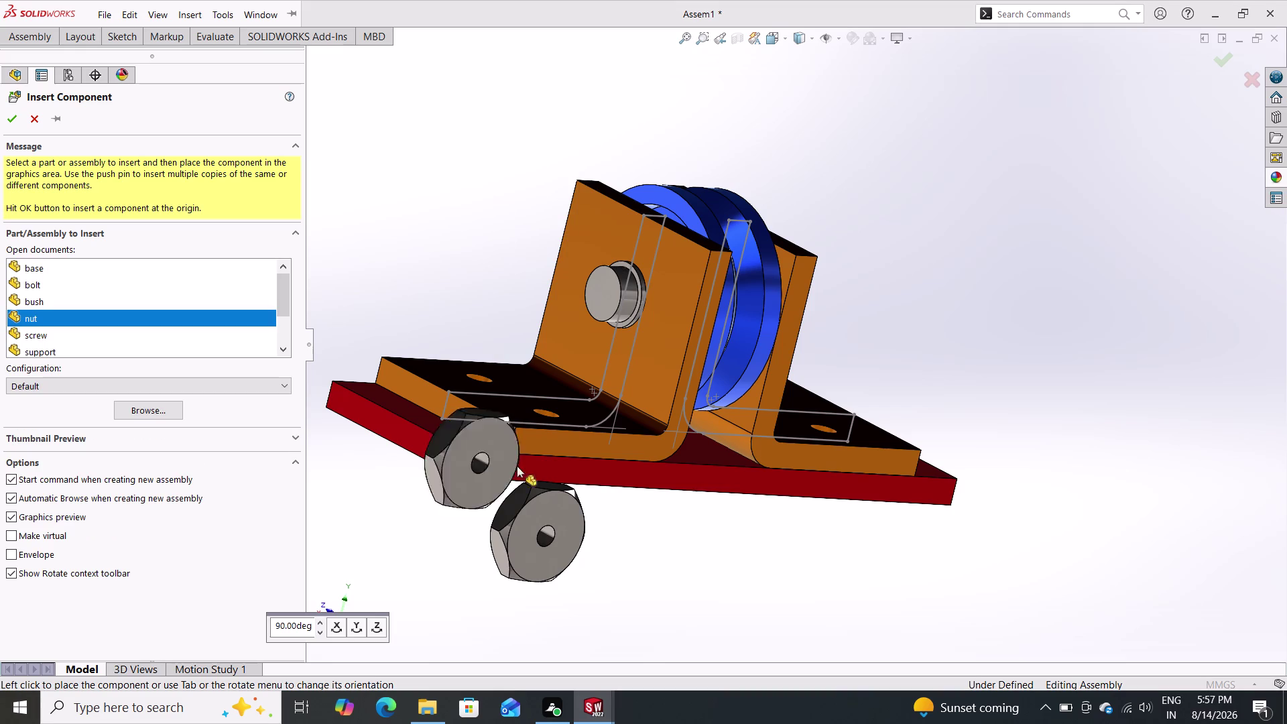
drag(493, 462, 668, 529)
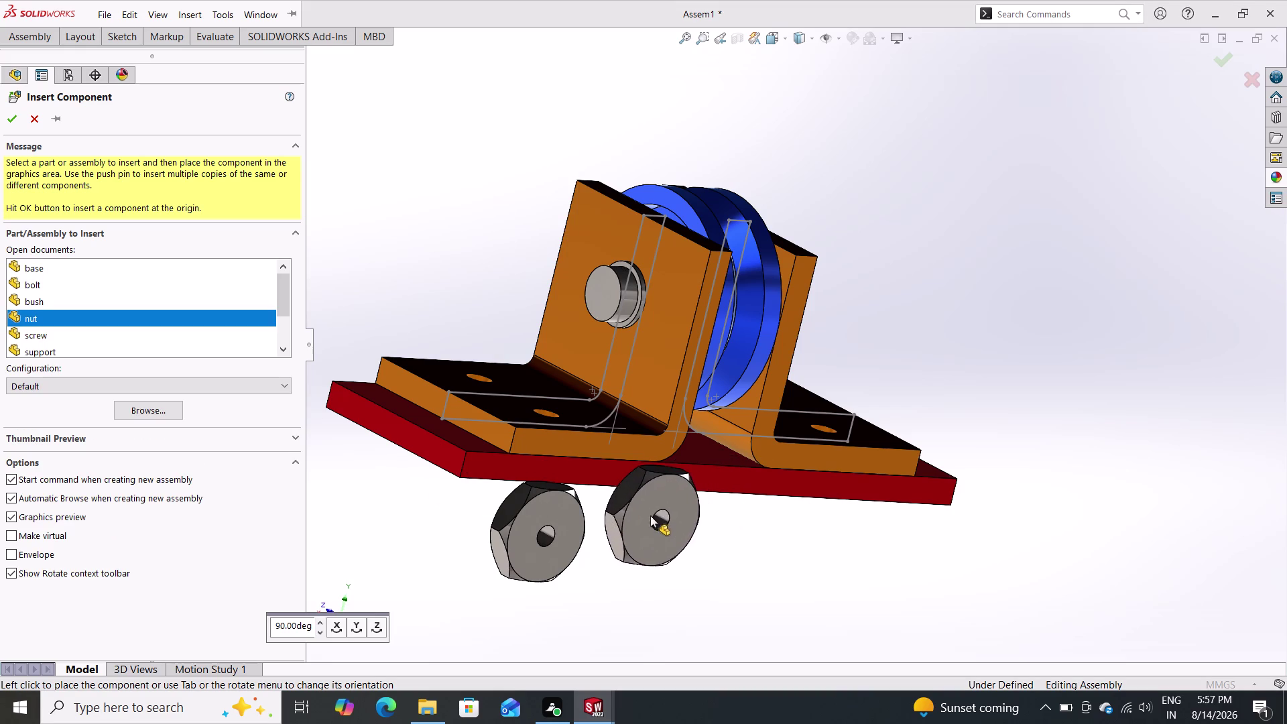
click(631, 525)
key(Escape)
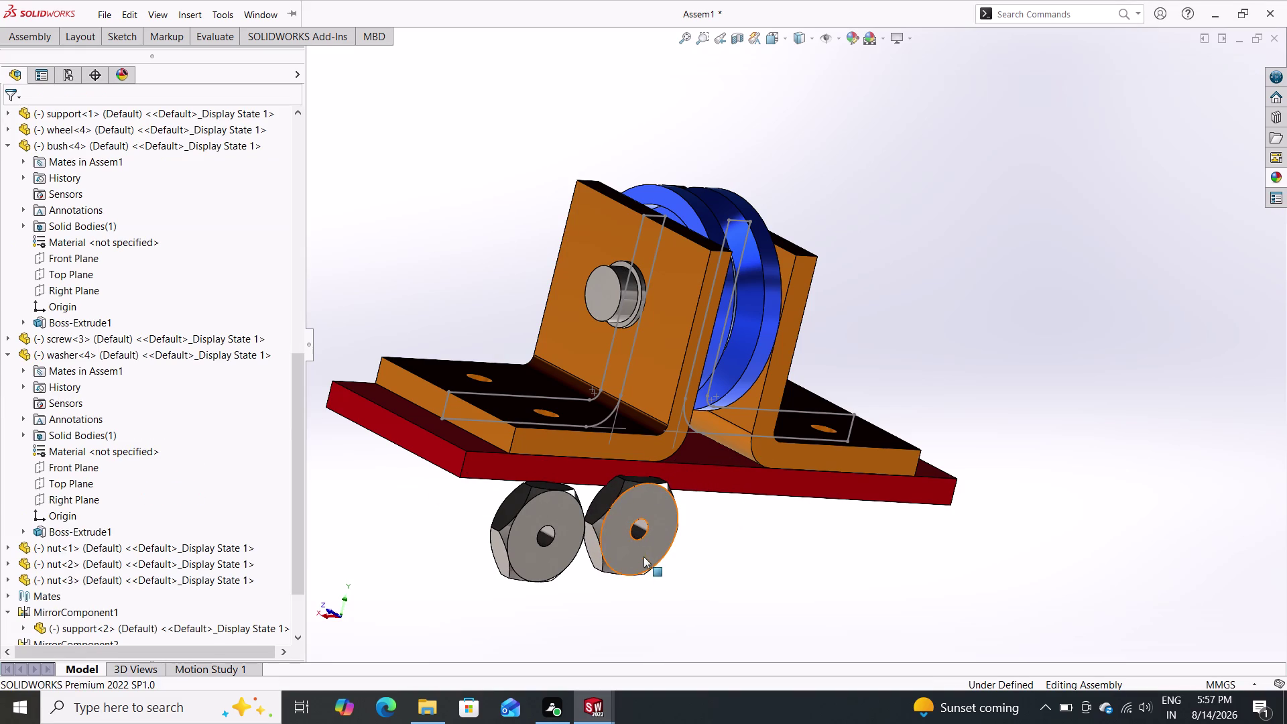
Select the first inserted nut and inspect its hole dimensions.
click(641, 551)
double_click(548, 542)
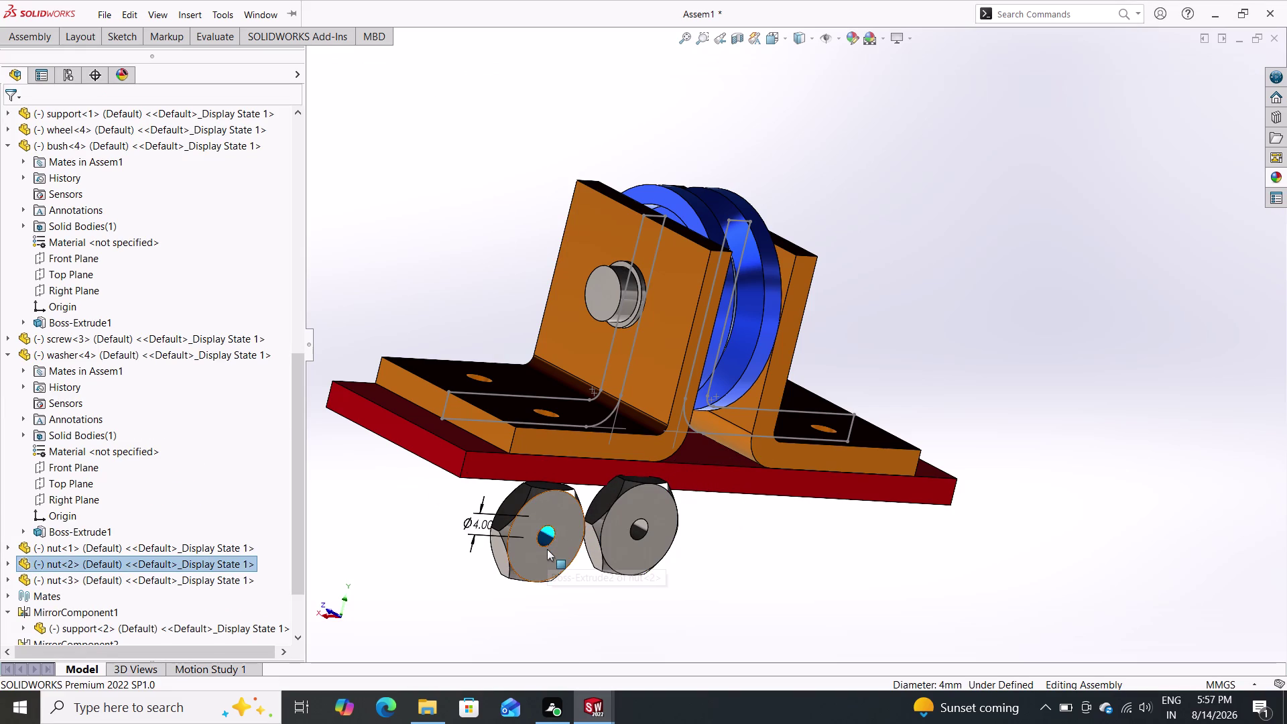
key(Escape)
key(Escape)
double_click(568, 545)
key(Escape)
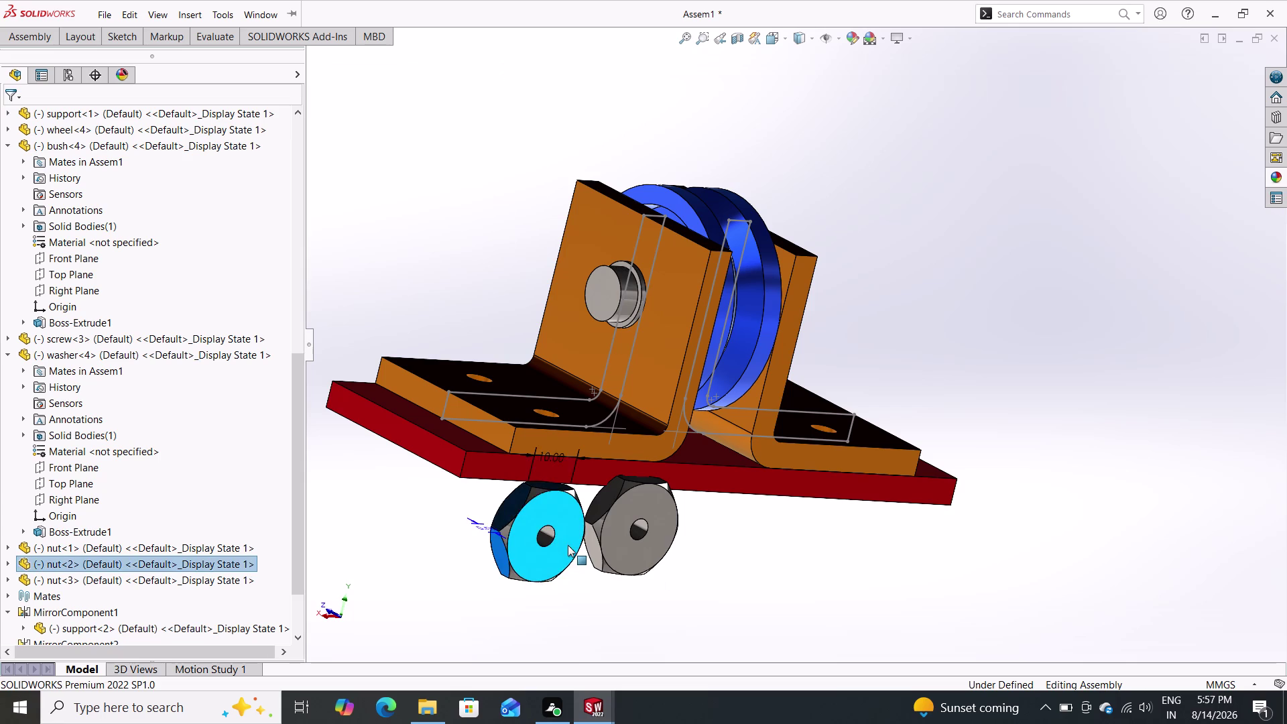
key(Escape)
key(Escape)
key(Escape)
Delete both extra nut copies from the assembly, confirming each removal.
click(635, 536)
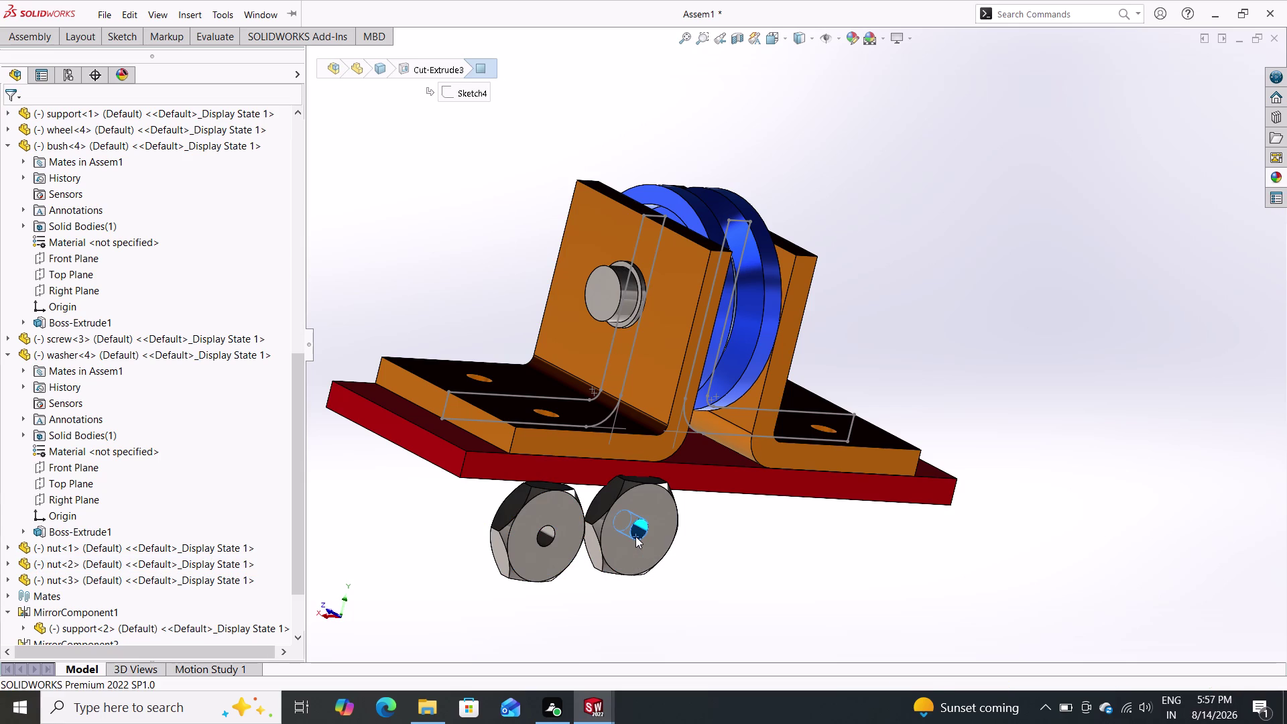
right_click(635, 536)
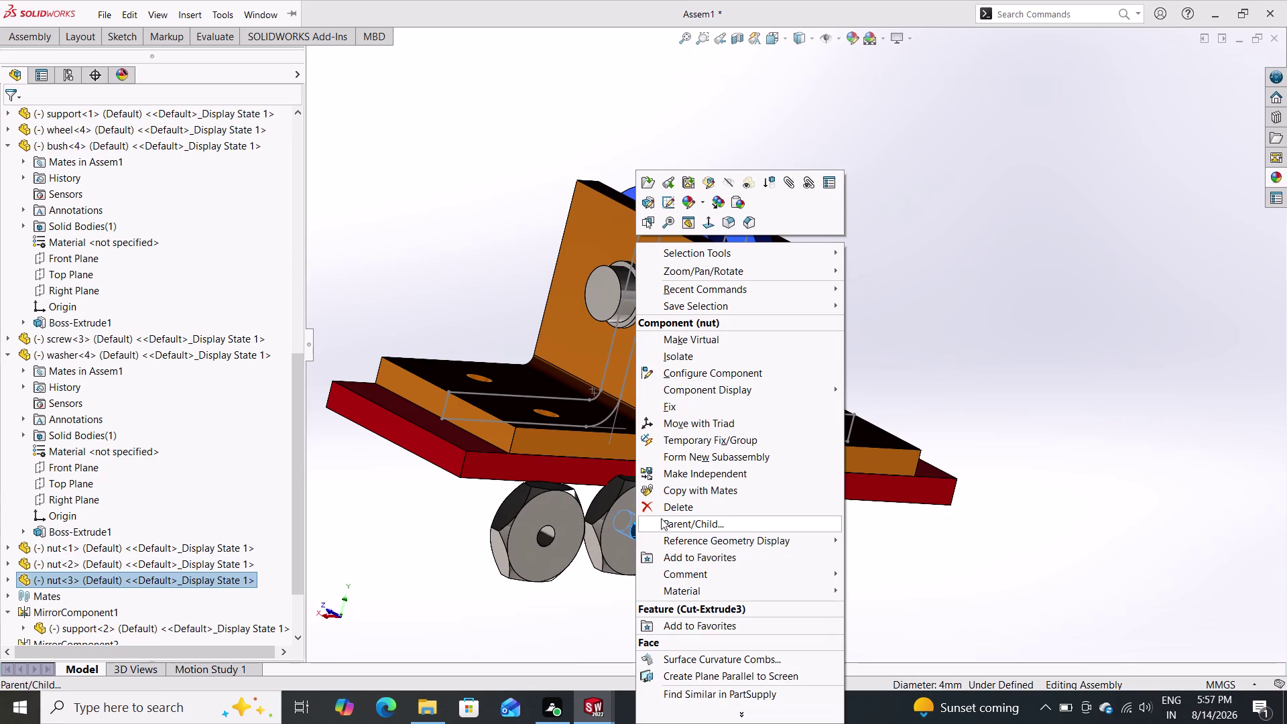
click(670, 507)
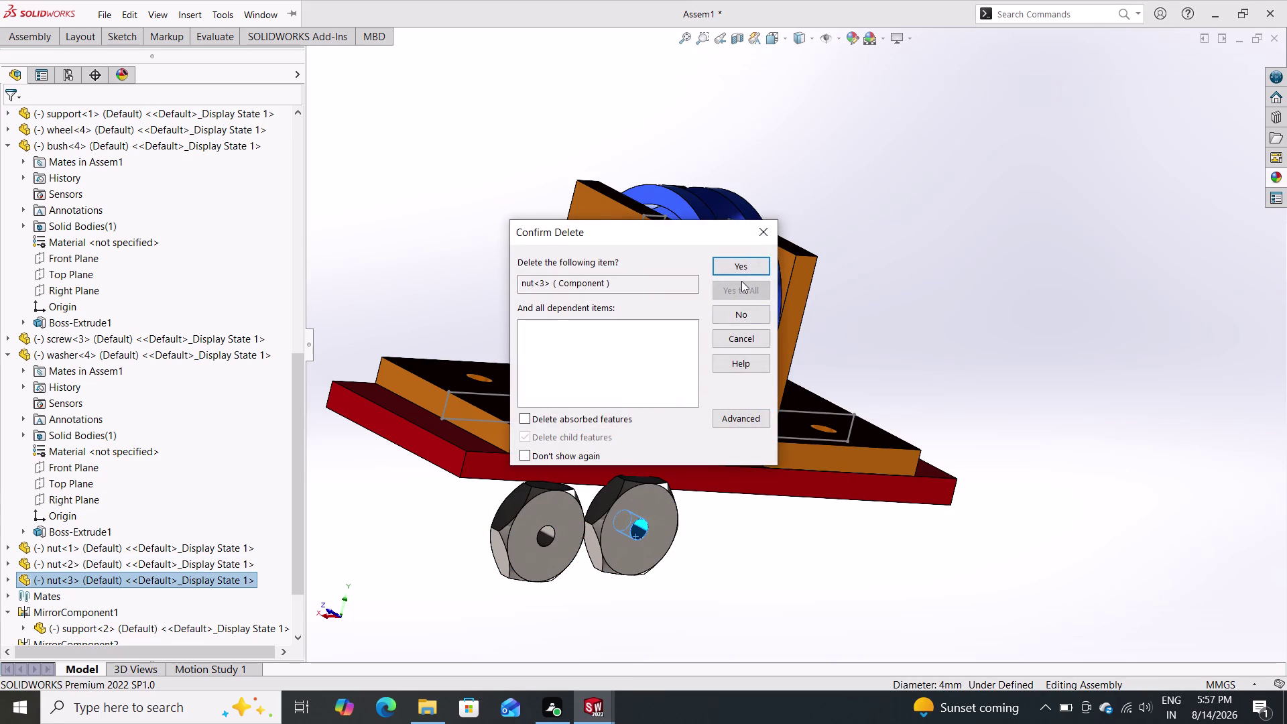
double_click(746, 270)
right_click(553, 545)
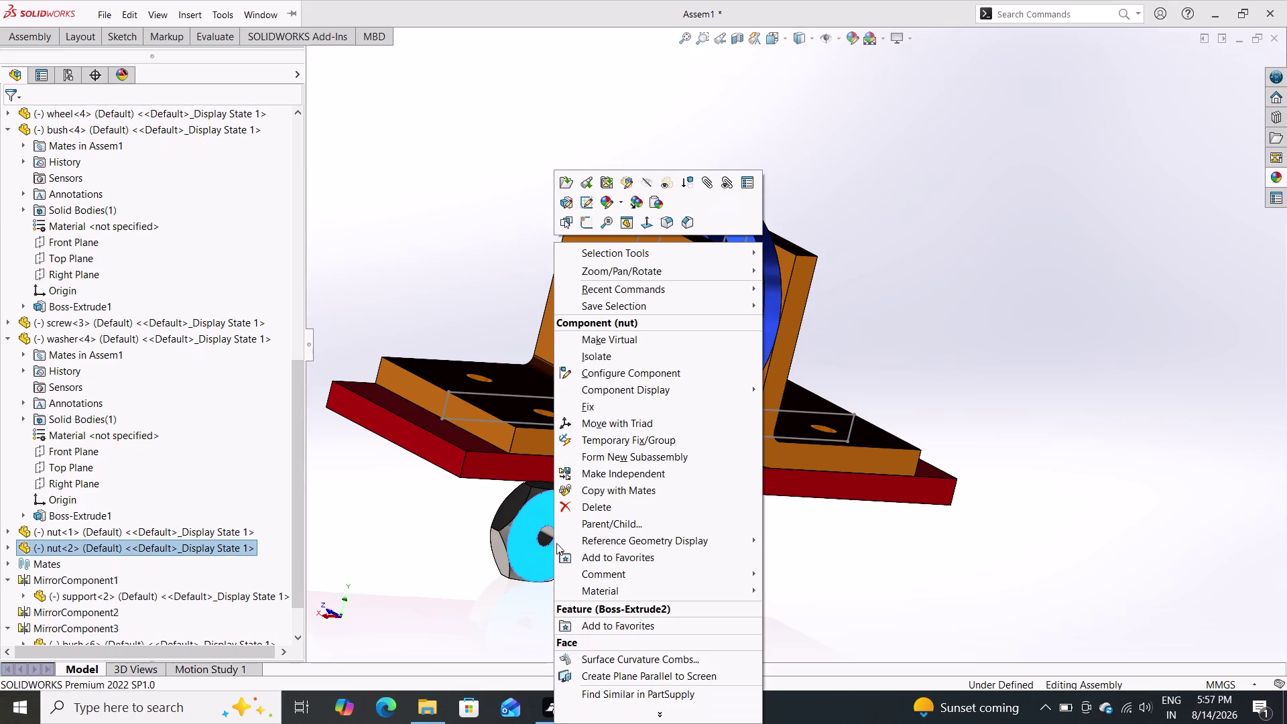
click(602, 512)
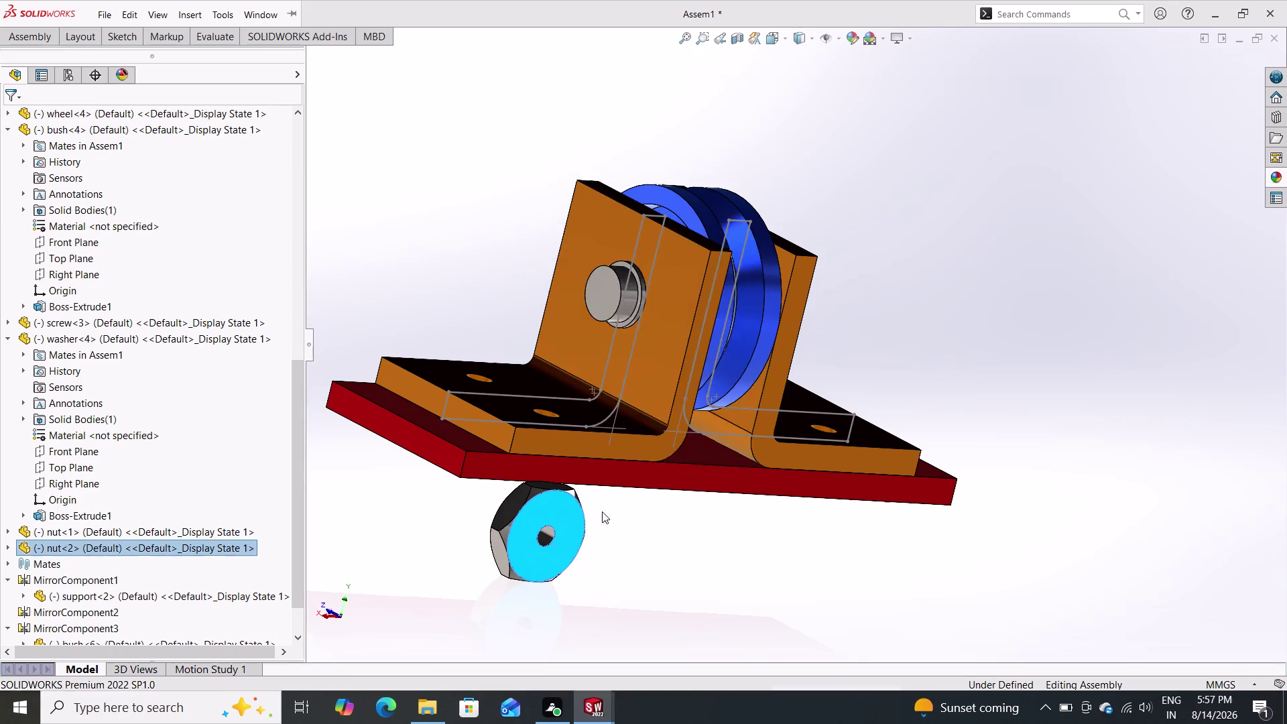
double_click(745, 265)
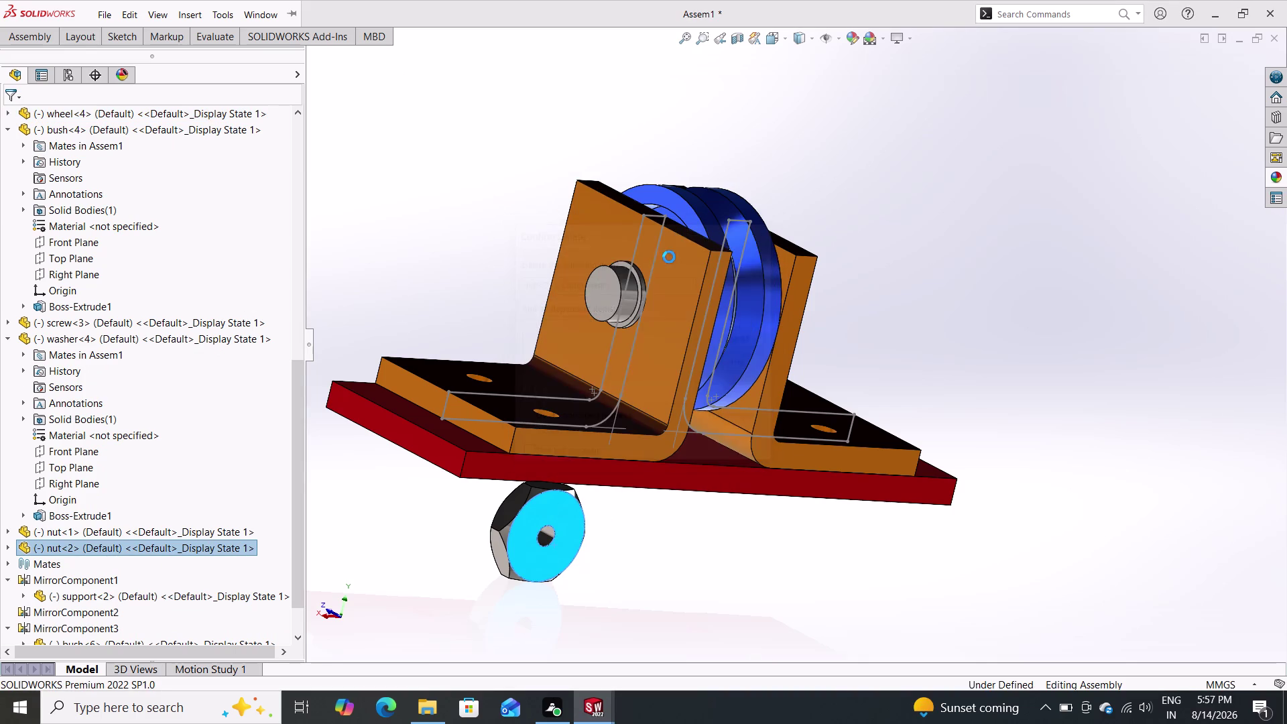
click(23, 22)
click(31, 30)
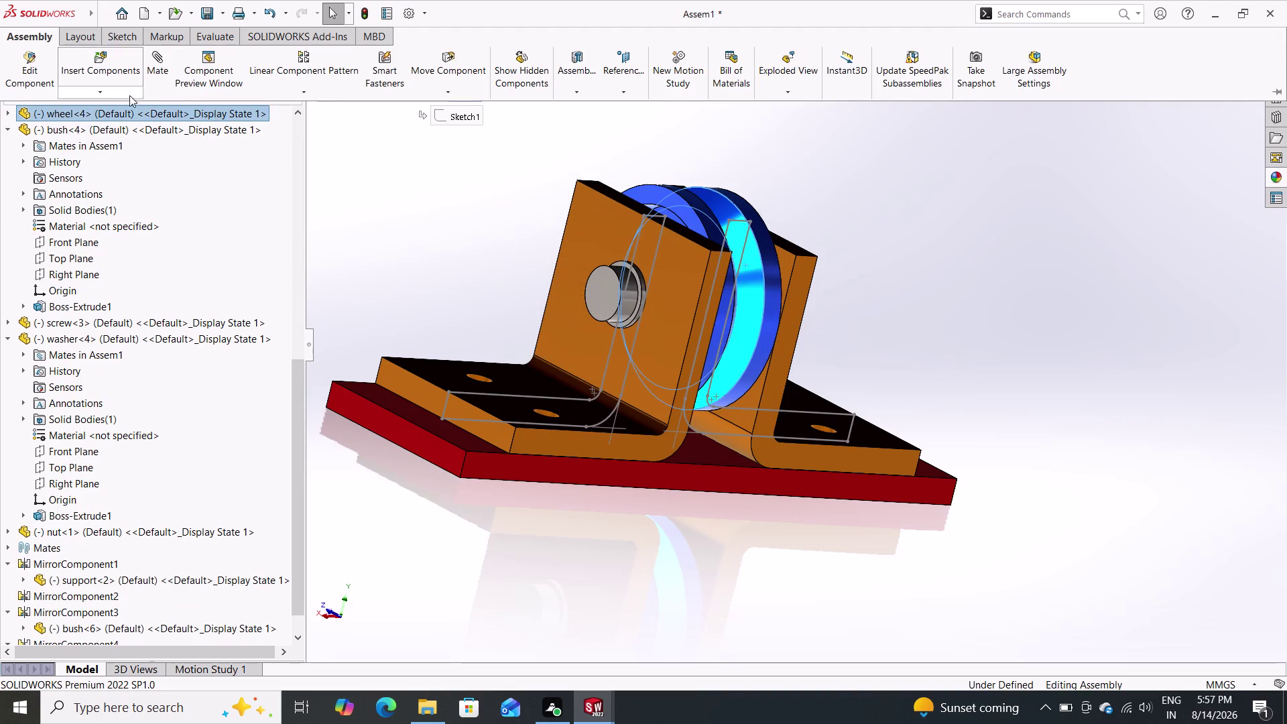
Insert the bolt part, rotate it twice by 90°, and place it beneath the base.
click(106, 64)
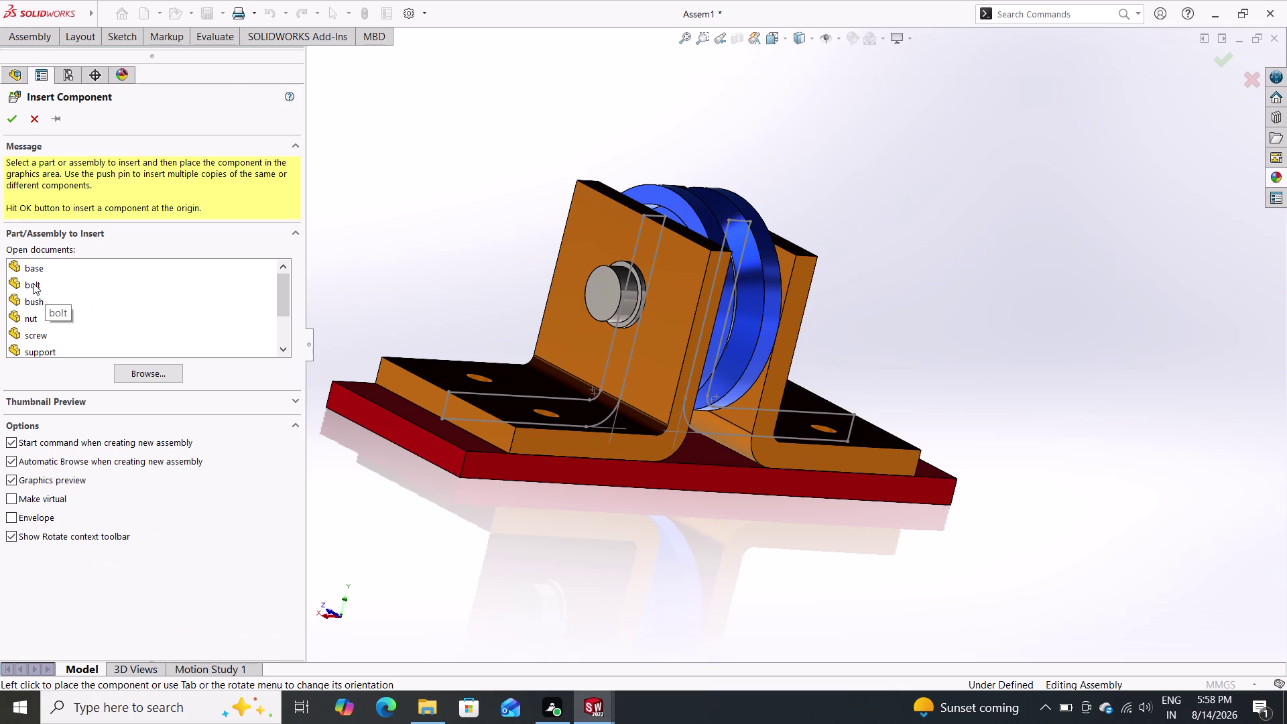
scroll(up, 3)
click(28, 283)
drag(29, 284, 51, 298)
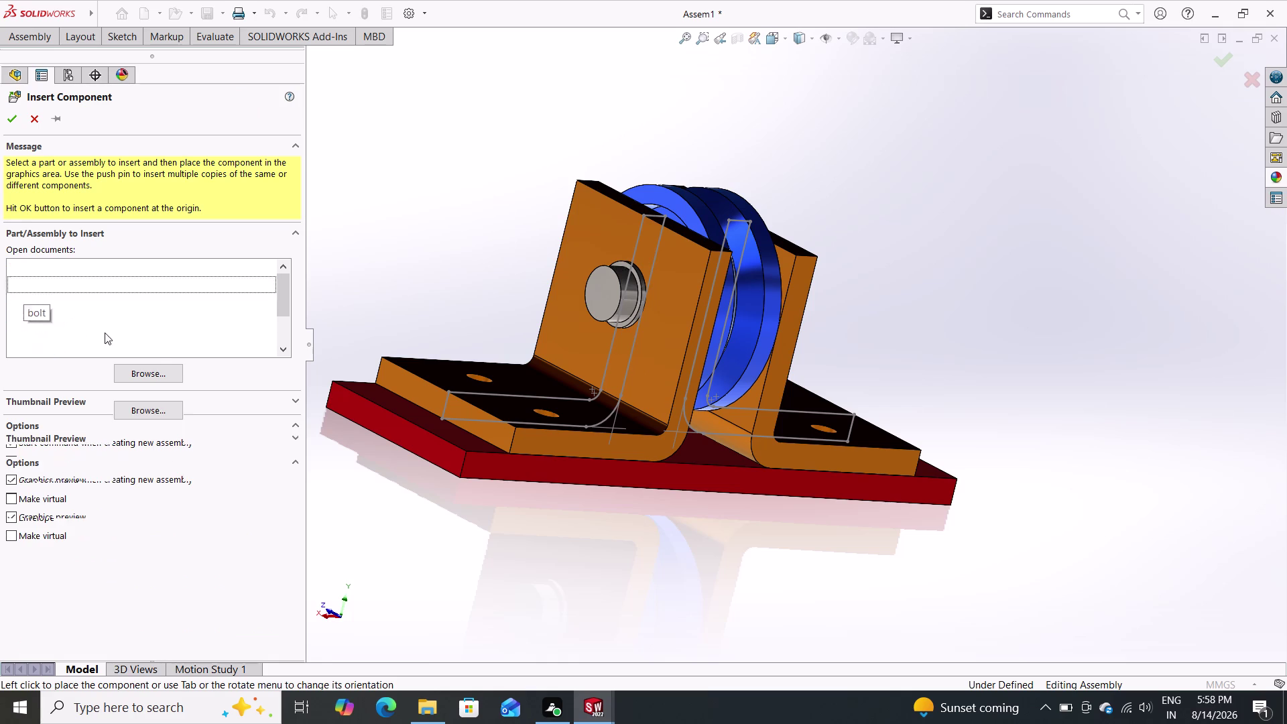
drag(50, 297, 451, 508)
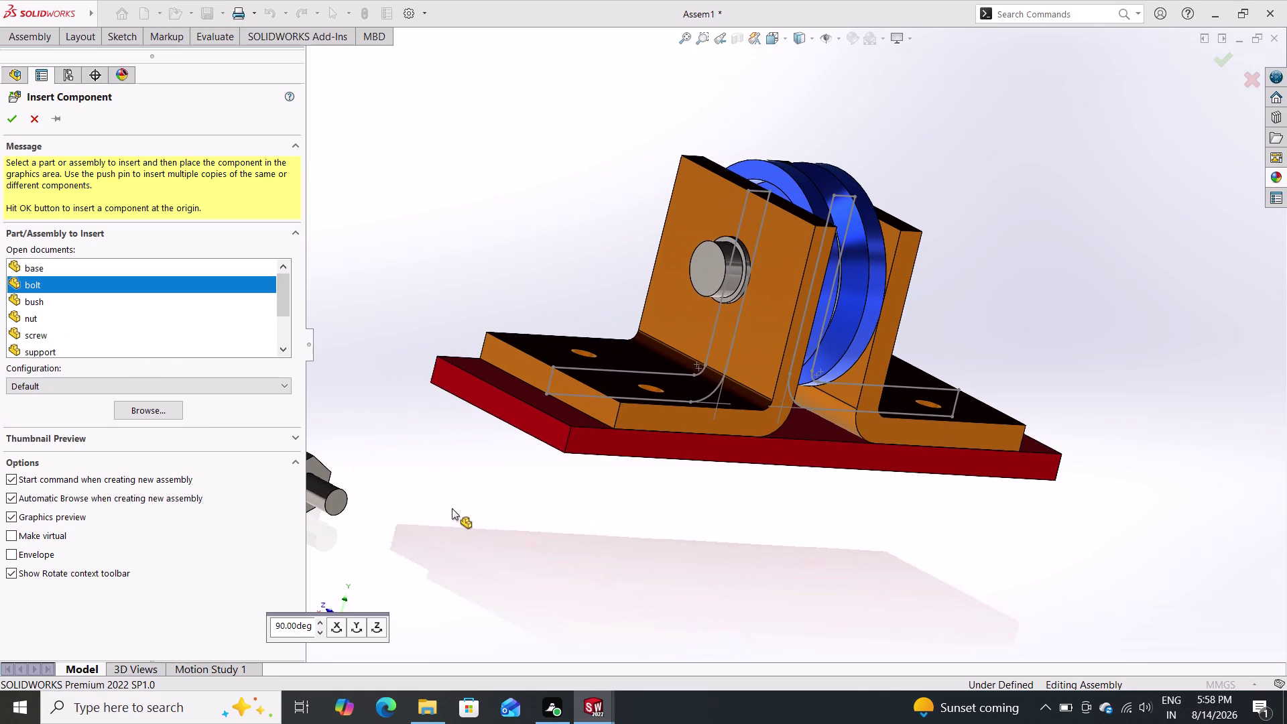
drag(452, 508, 381, 525)
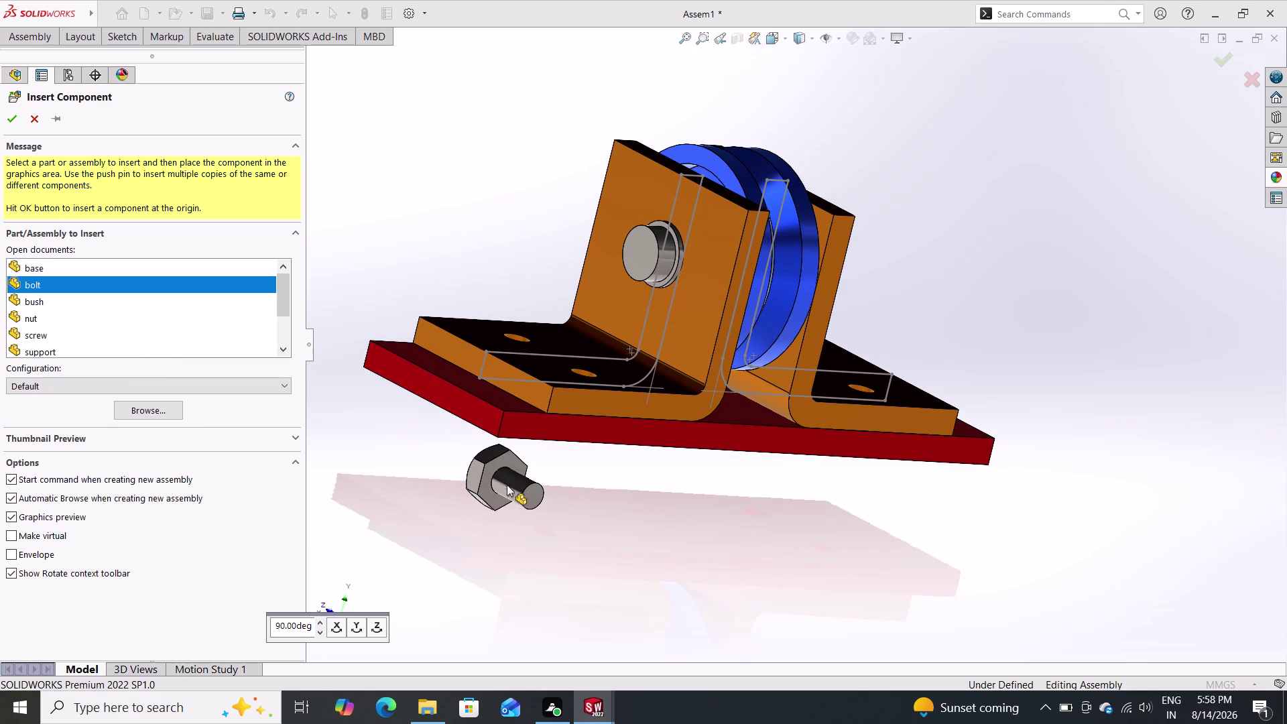
click(335, 630)
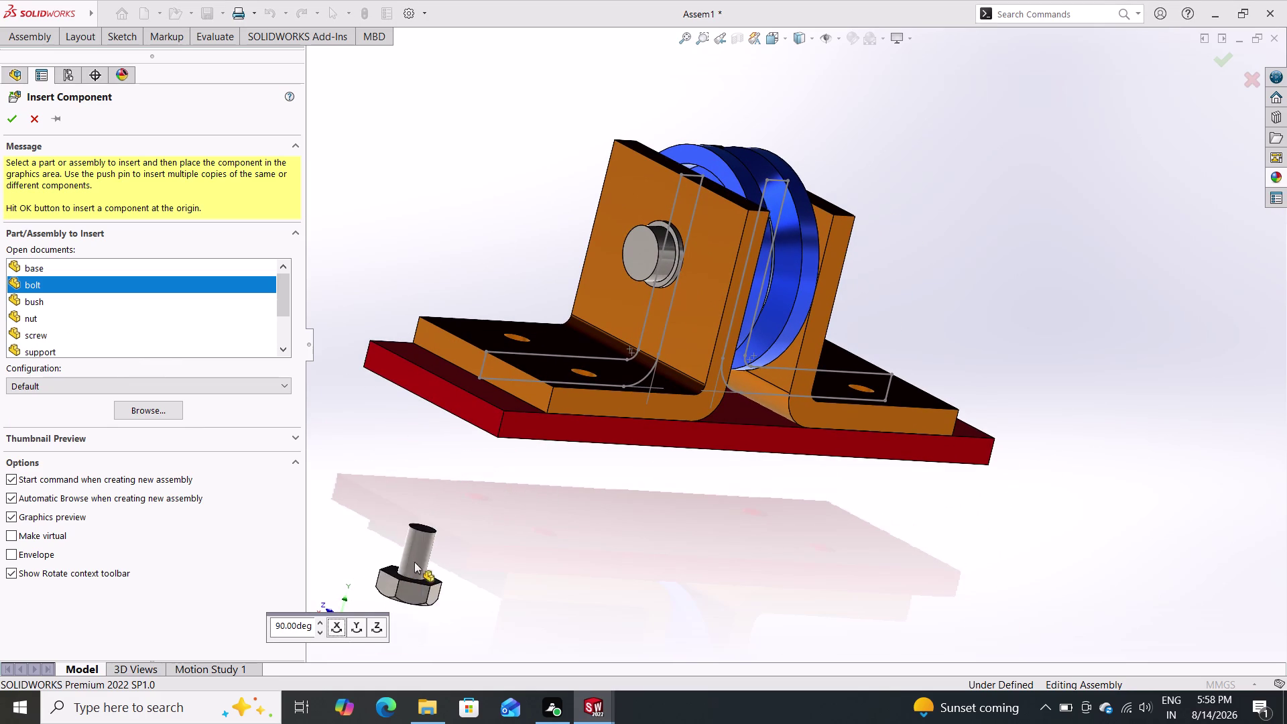
click(332, 625)
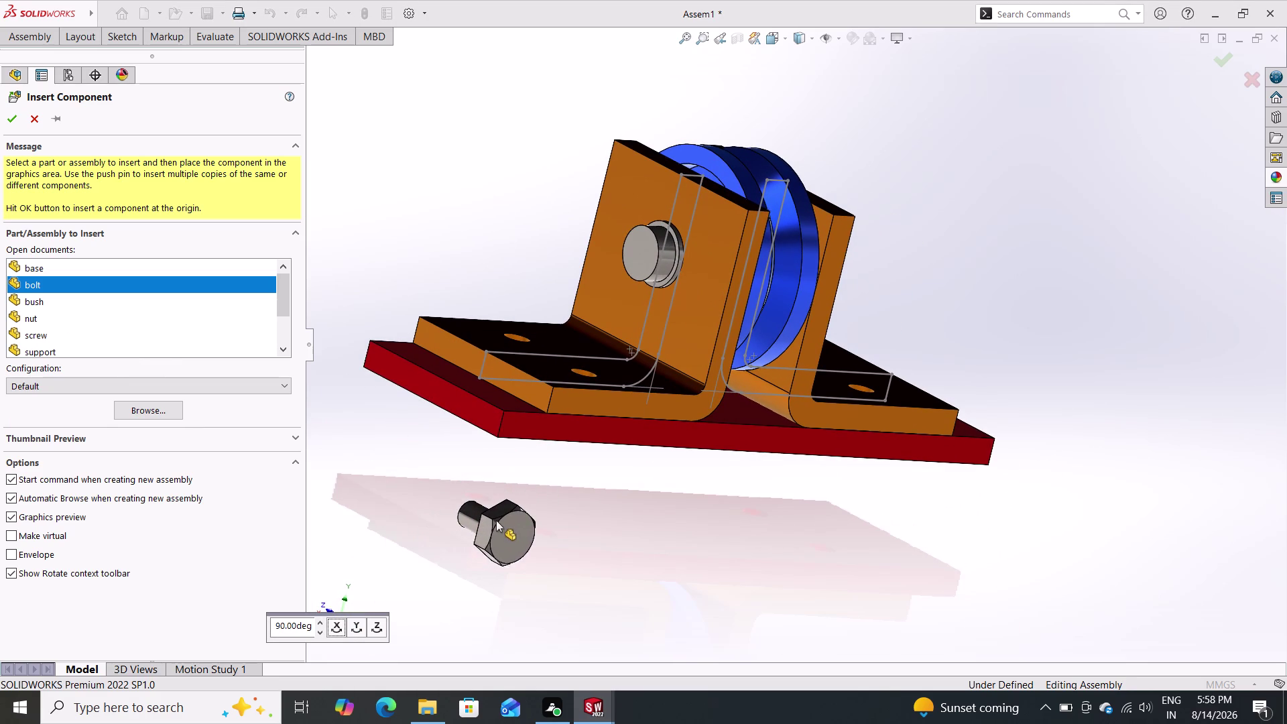
click(504, 509)
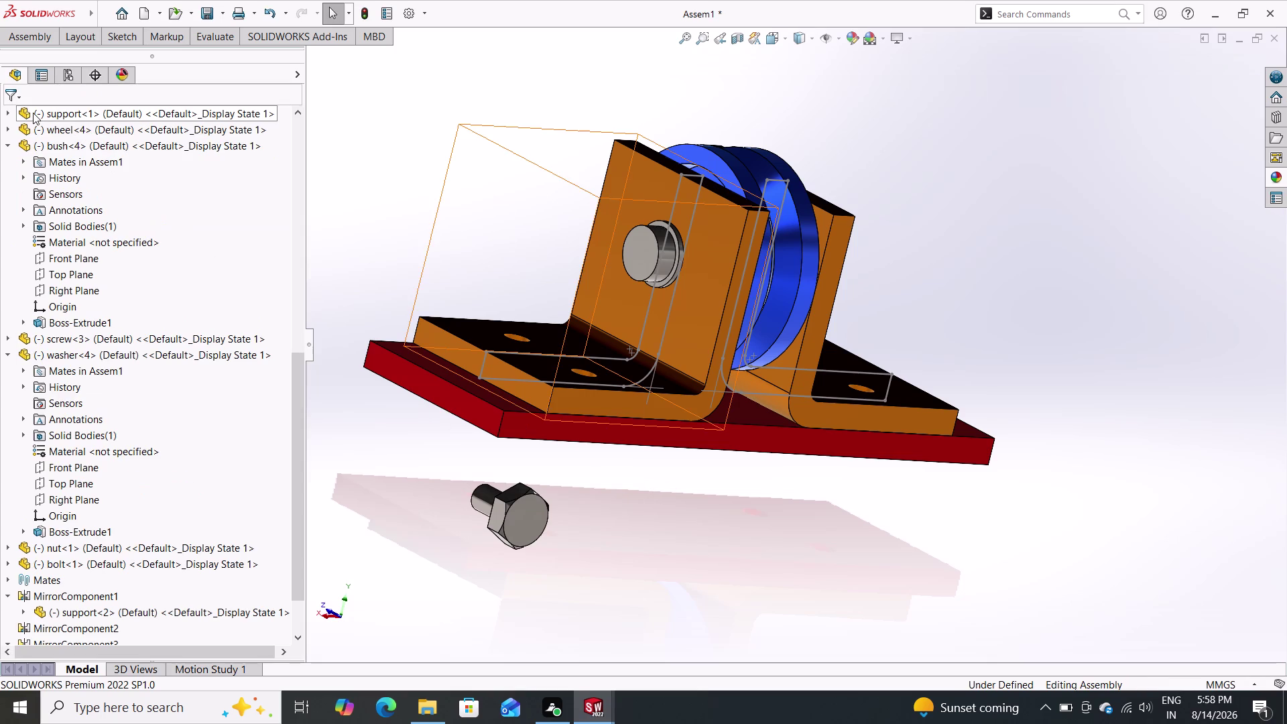
Orbit the model to show the support's underside mounting holes.
scroll(down, 3)
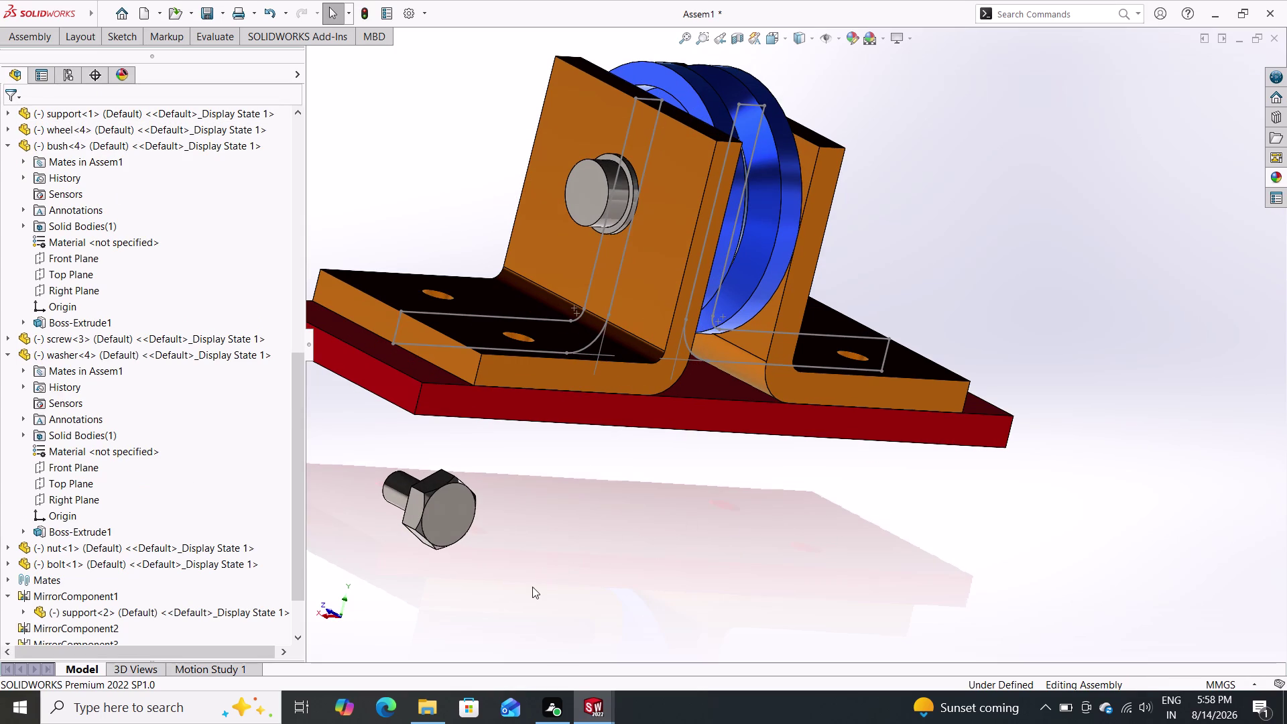
middle_drag(549, 602, 631, 663)
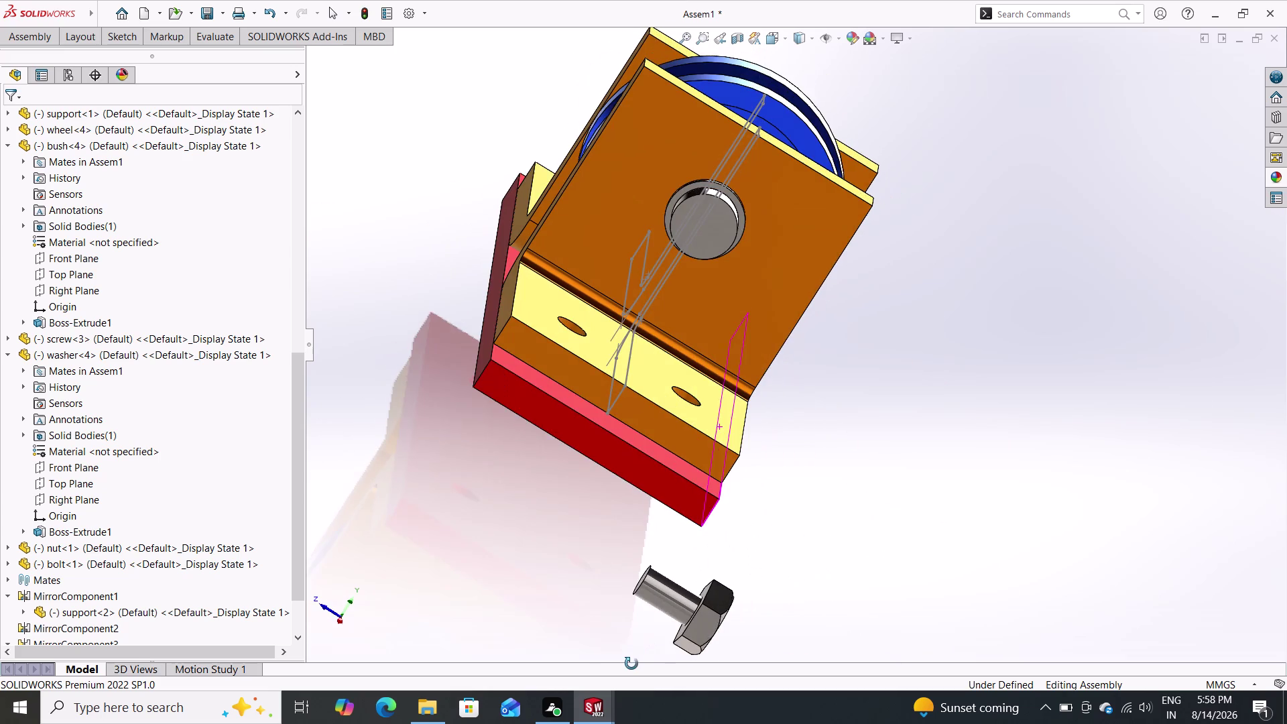
middle_drag(631, 662, 631, 664)
click(37, 42)
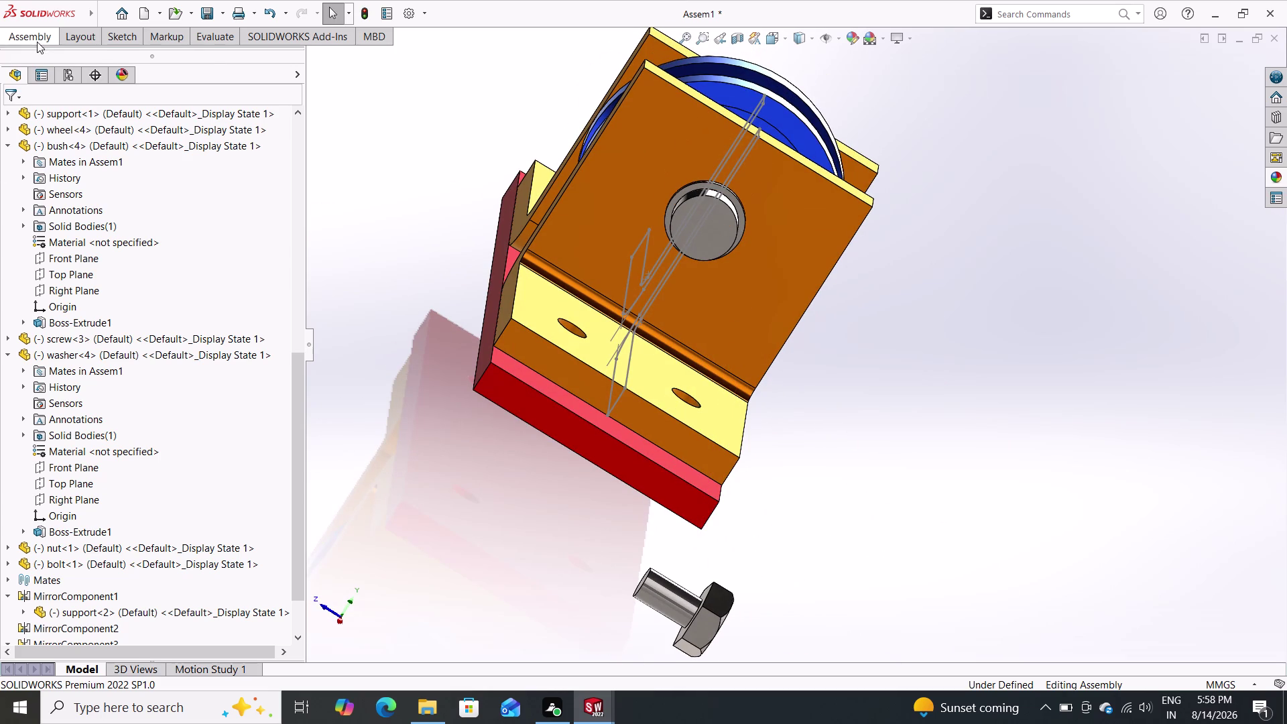
Add a Concentric mate between bolt shank and support mounting hole, flipping alignment.
click(160, 59)
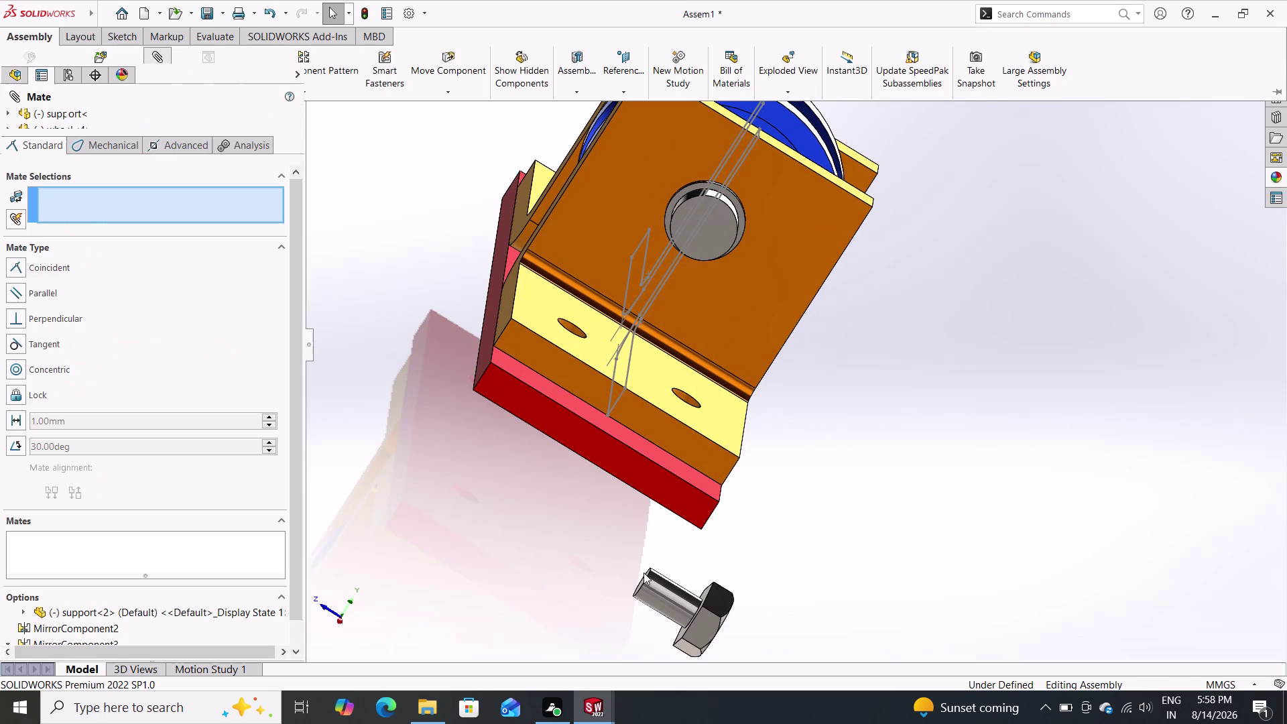
click(662, 603)
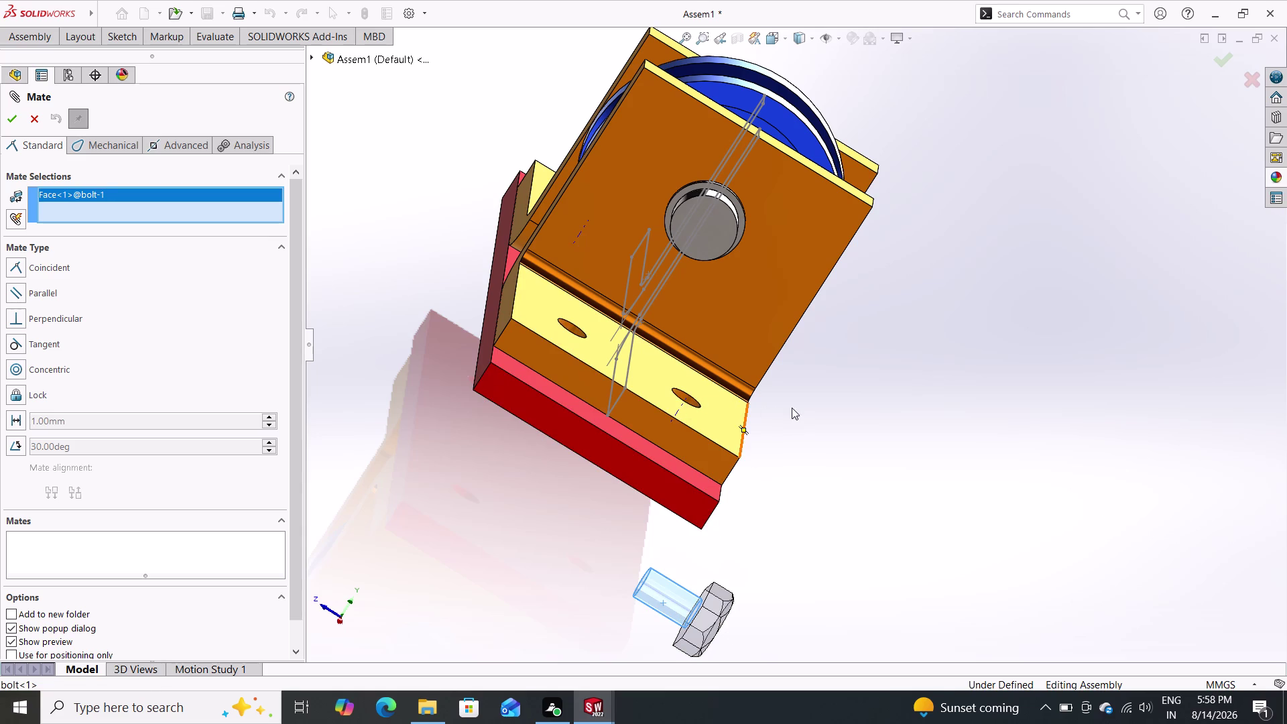
middle_drag(795, 408, 744, 482)
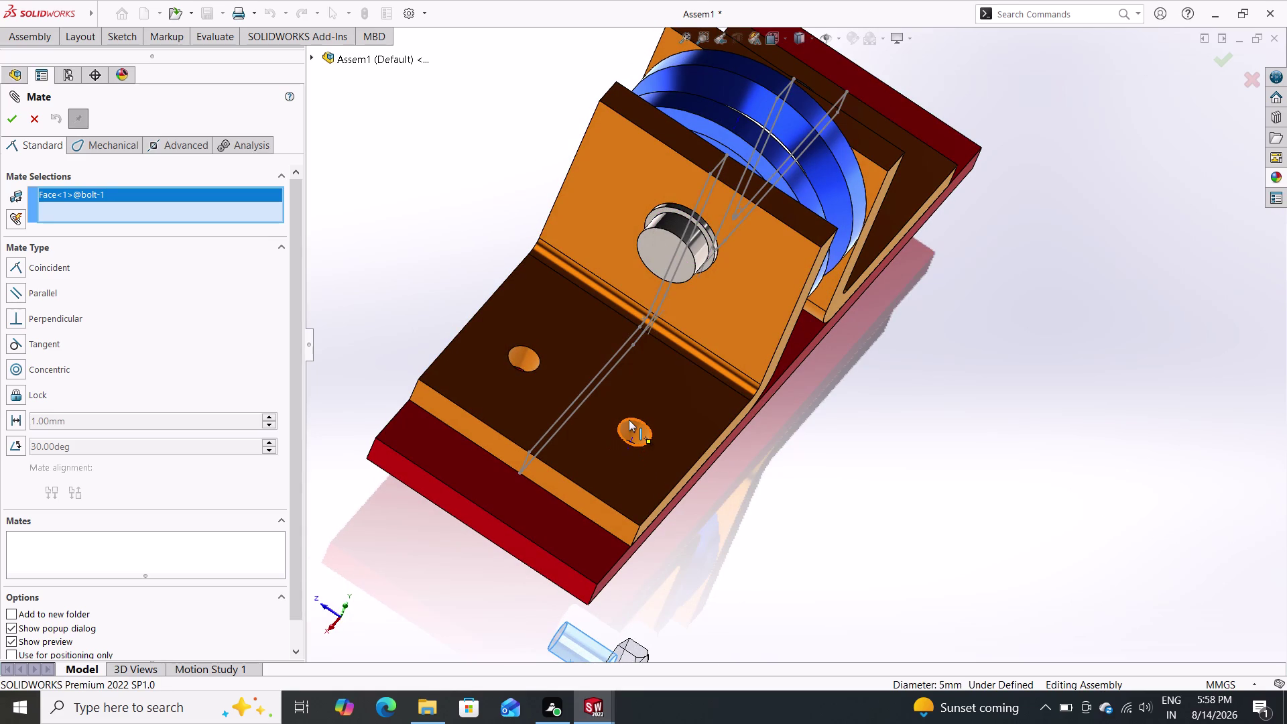
double_click(629, 434)
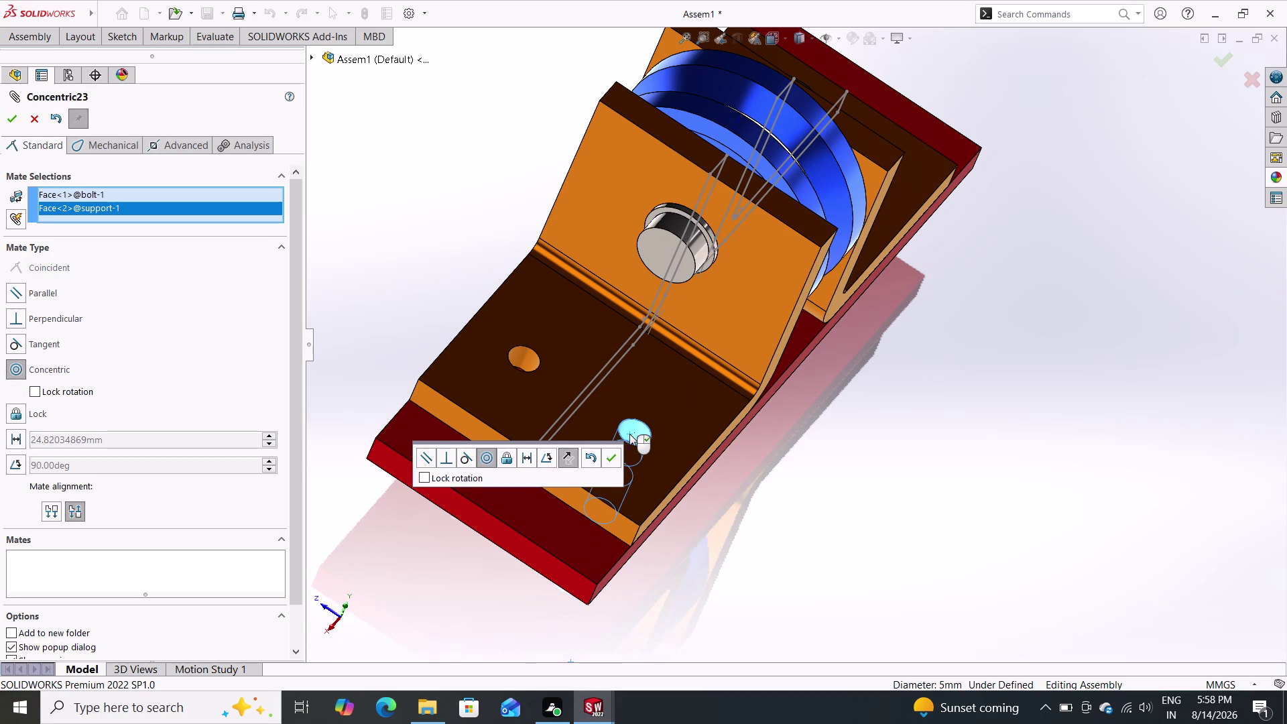
middle_drag(772, 546, 779, 403)
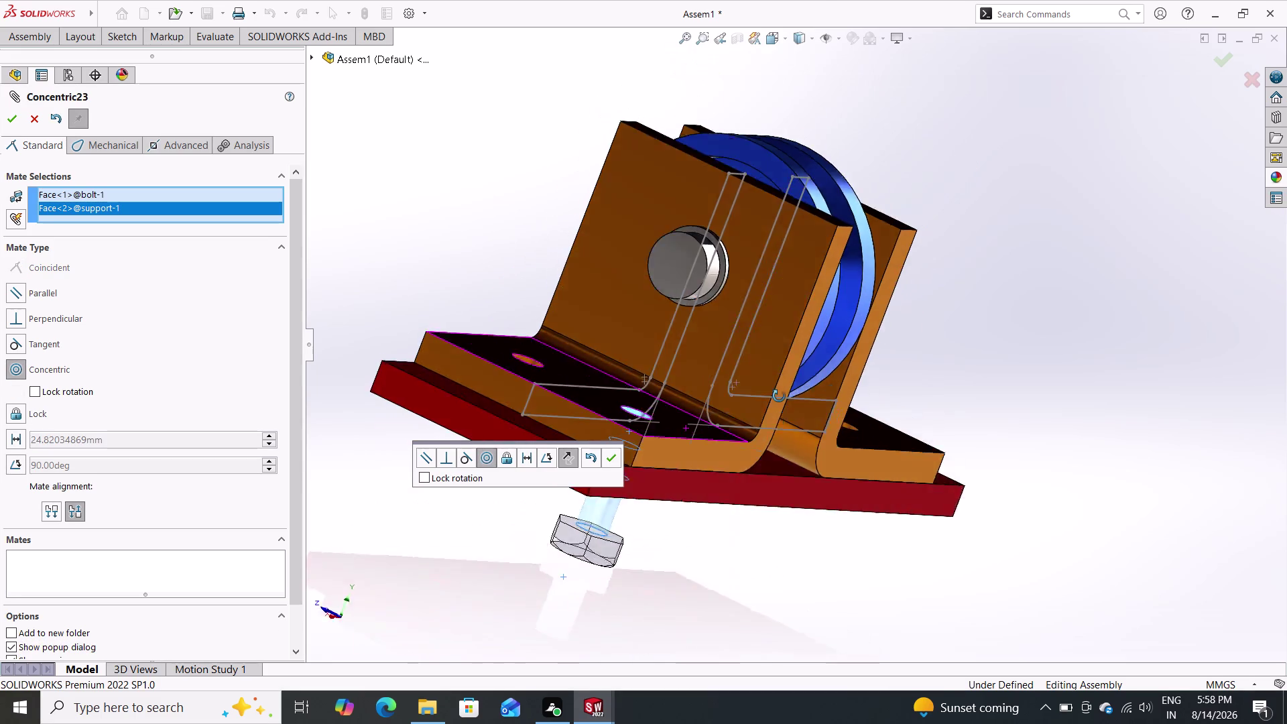
middle_drag(779, 403, 719, 354)
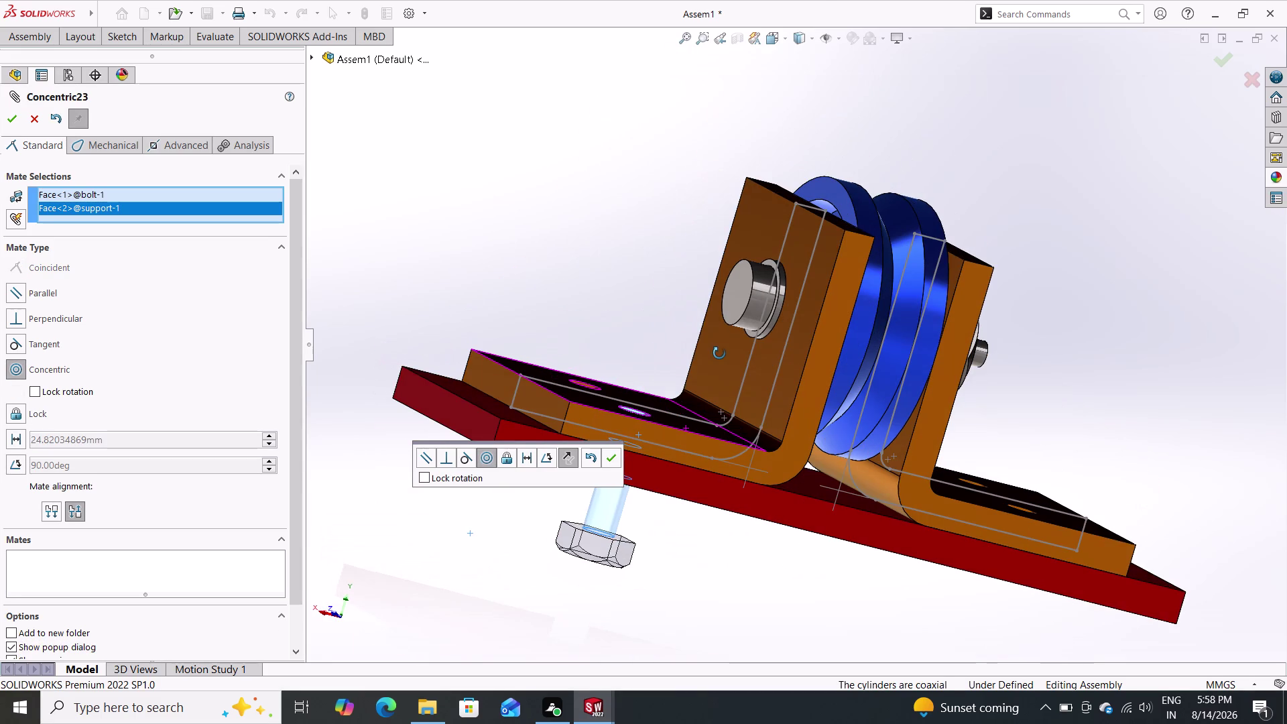
middle_drag(719, 353, 719, 352)
click(570, 463)
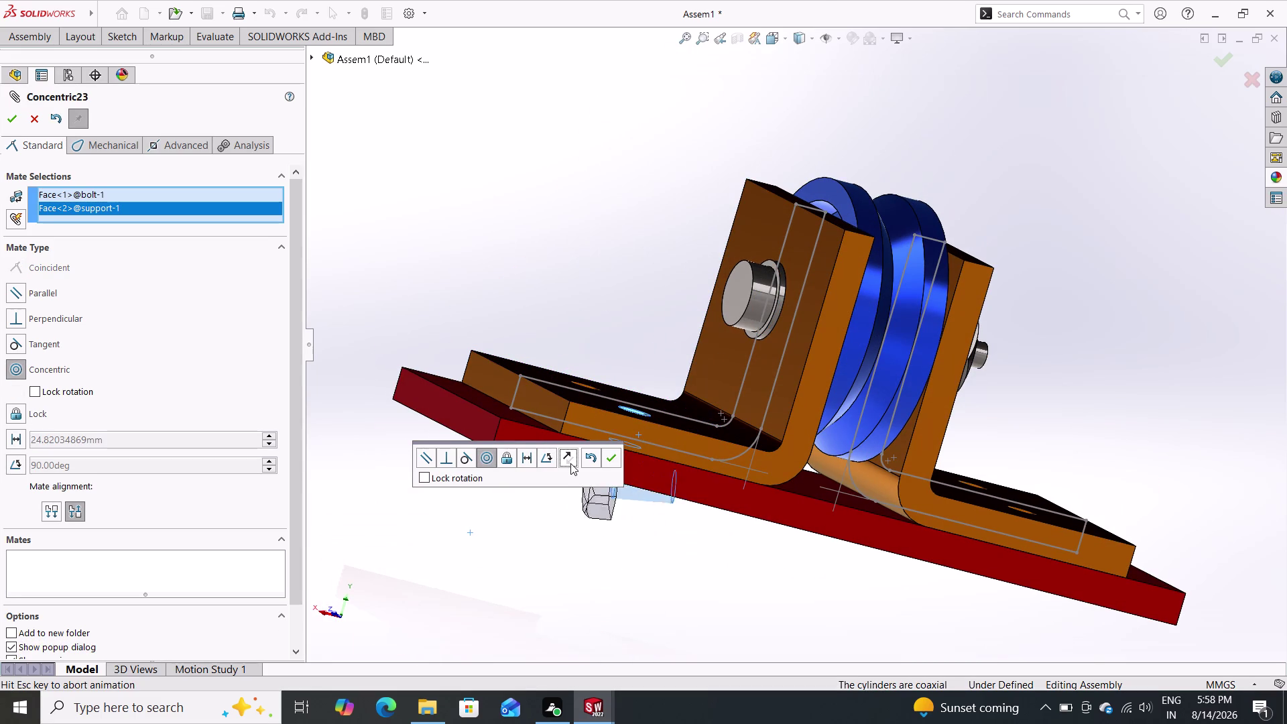
click(612, 458)
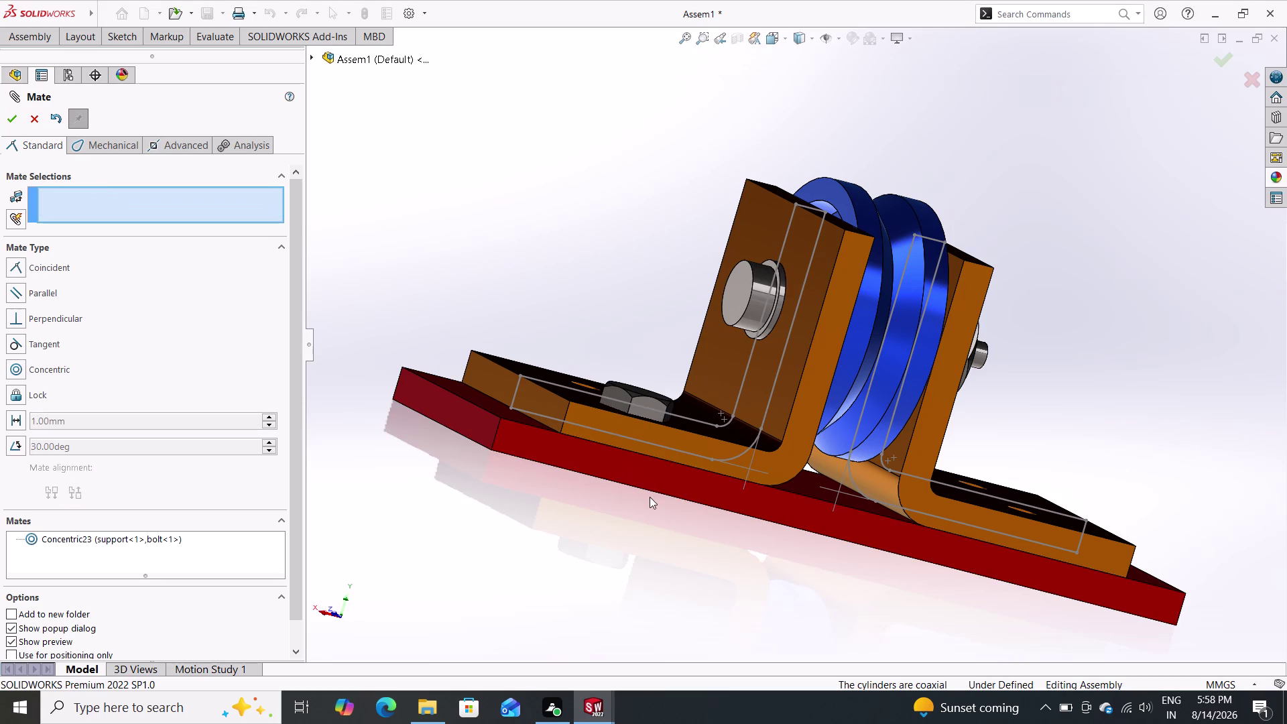
Add a Coincident mate between the bolt head face and the support flange face.
middle_drag(658, 512, 639, 657)
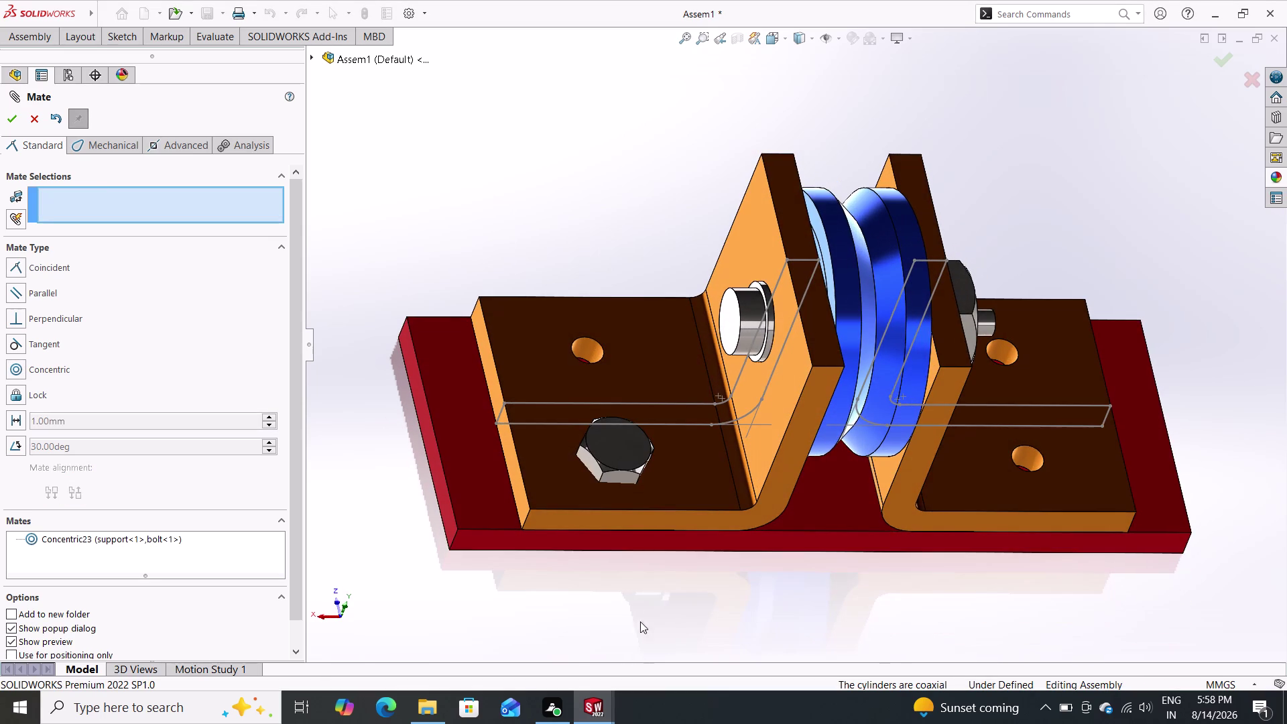
drag(616, 448, 646, 402)
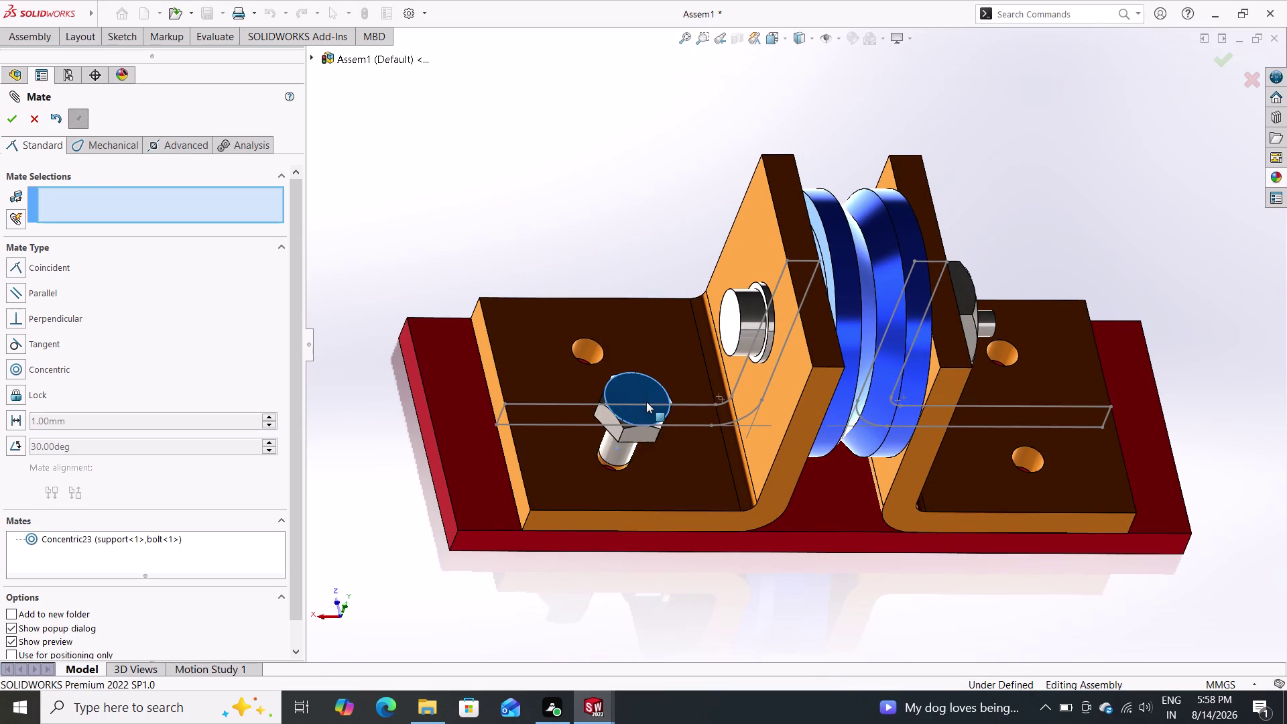
drag(646, 402, 660, 356)
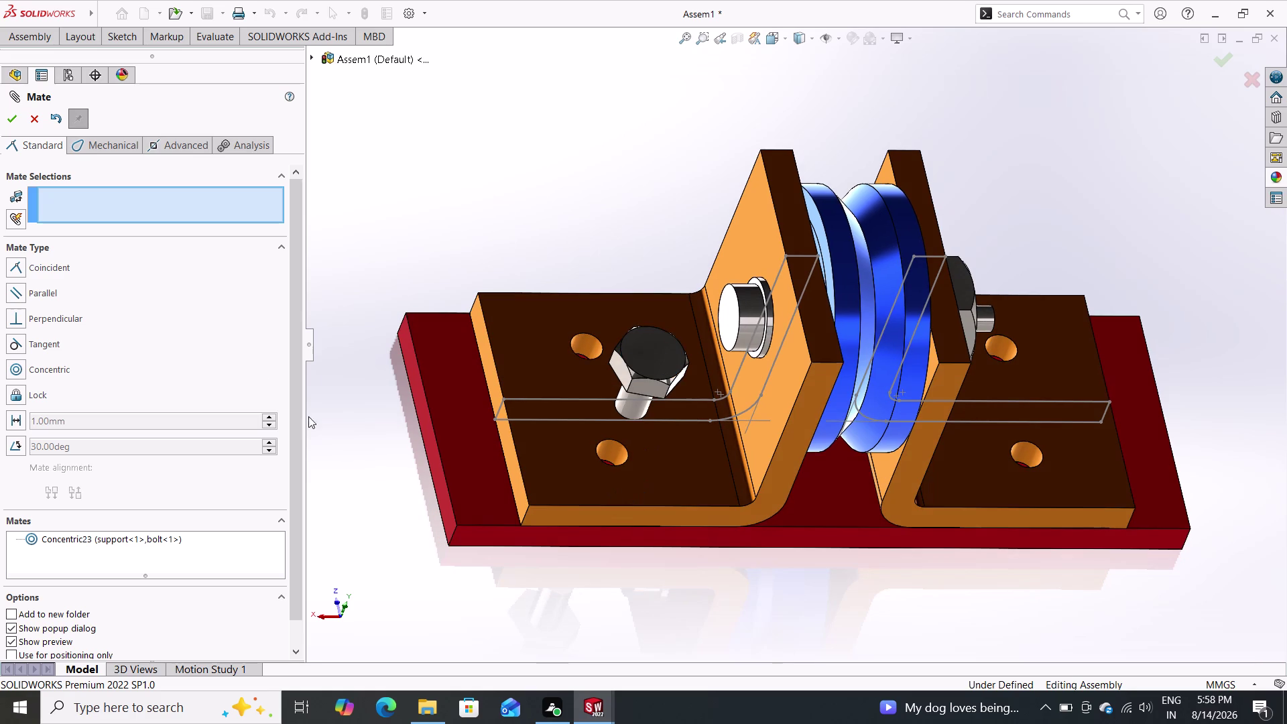
double_click(570, 462)
middle_drag(738, 553, 763, 431)
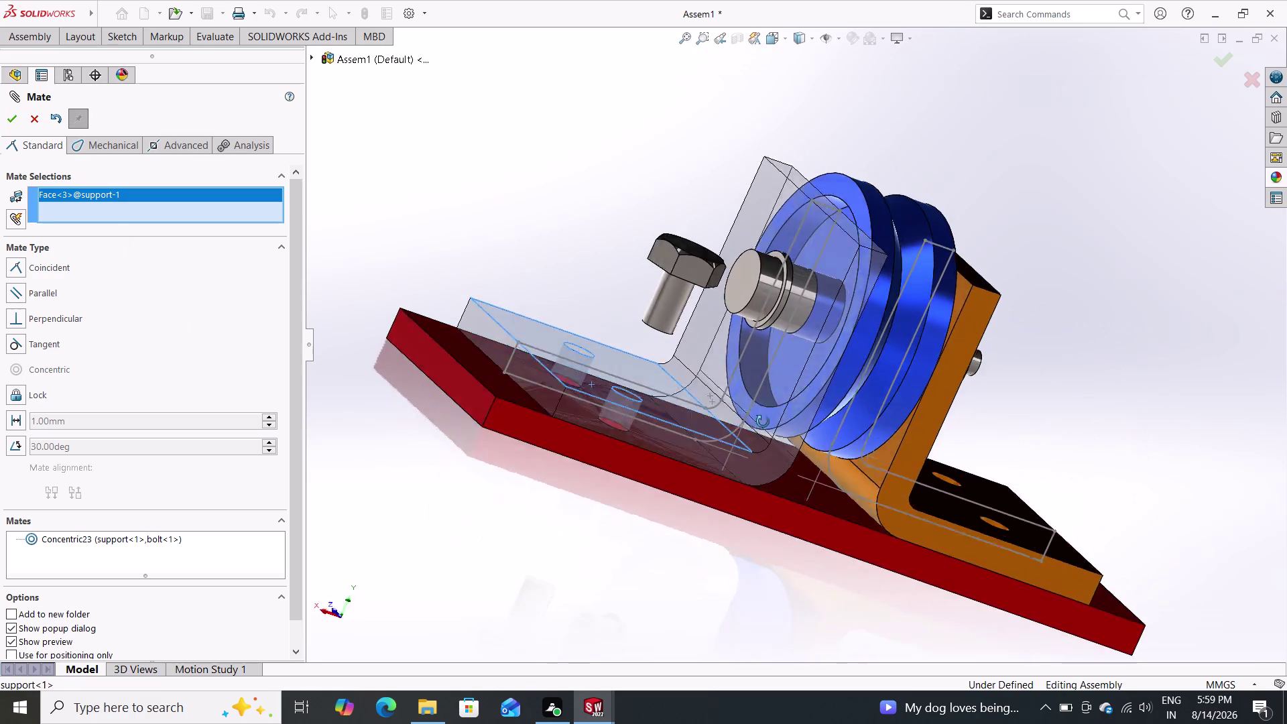
middle_drag(762, 431, 789, 297)
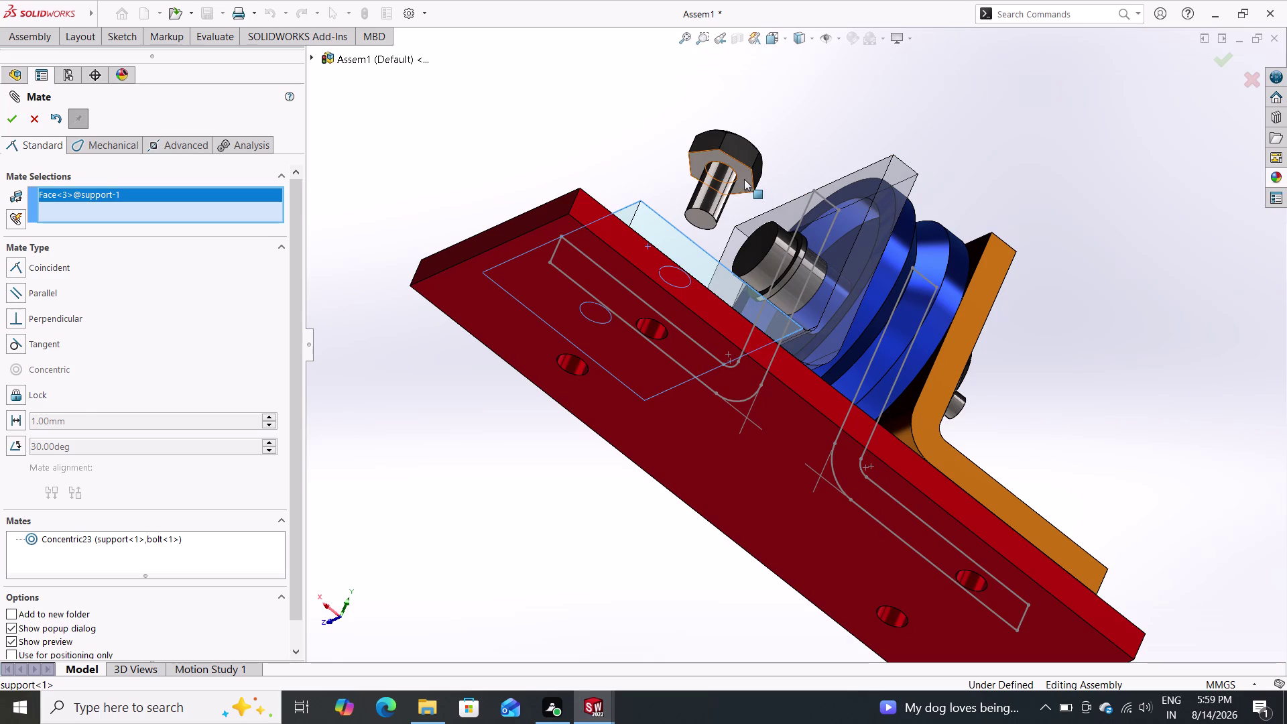
click(744, 179)
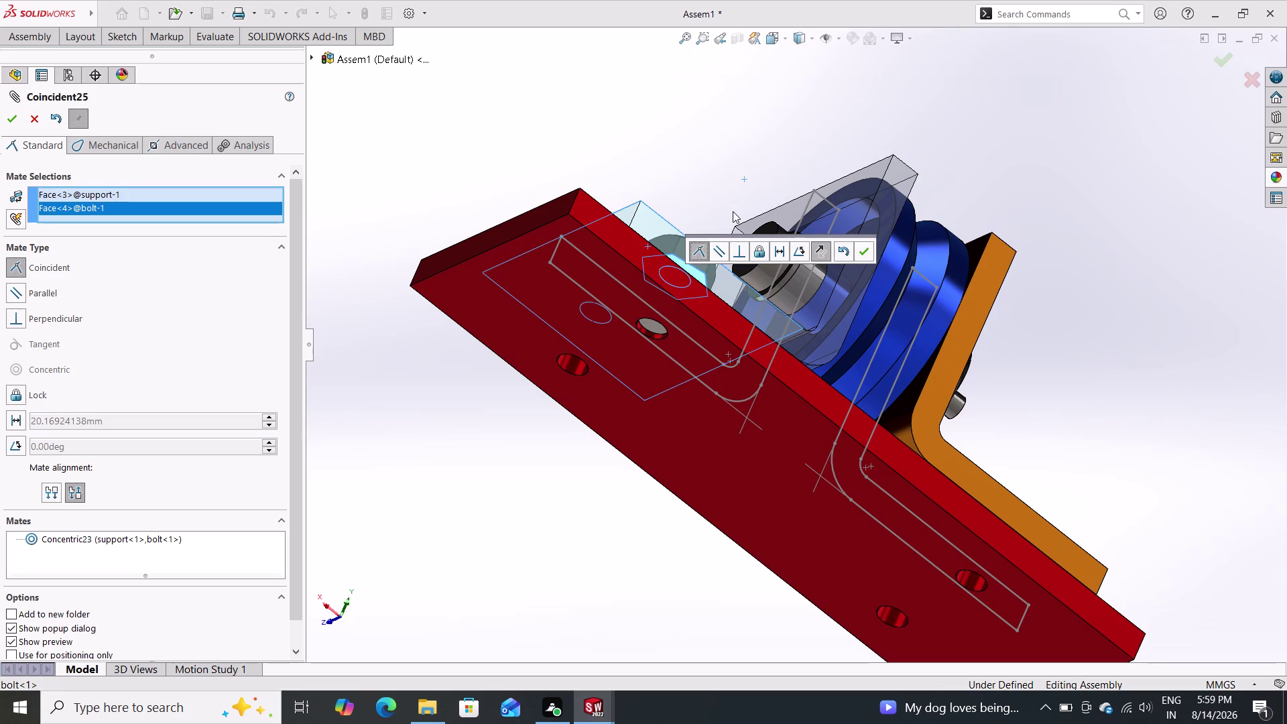
click(865, 247)
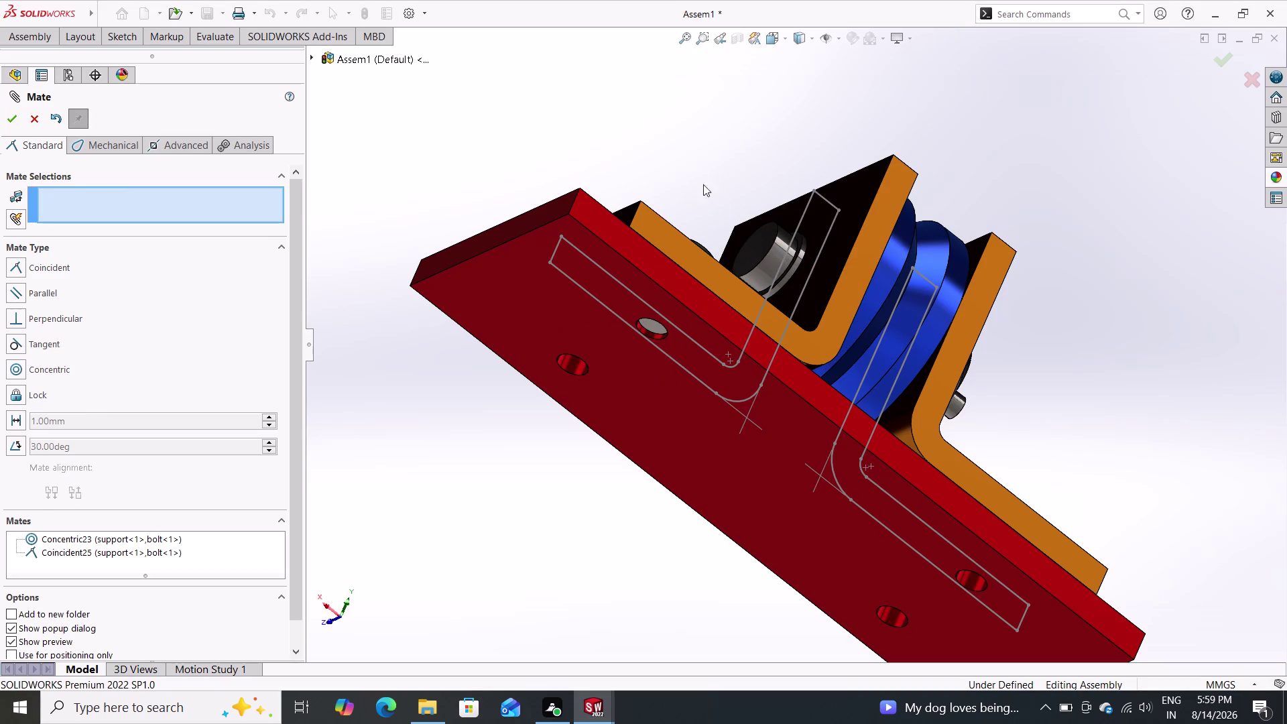
middle_drag(695, 193, 742, 340)
double_click(10, 120)
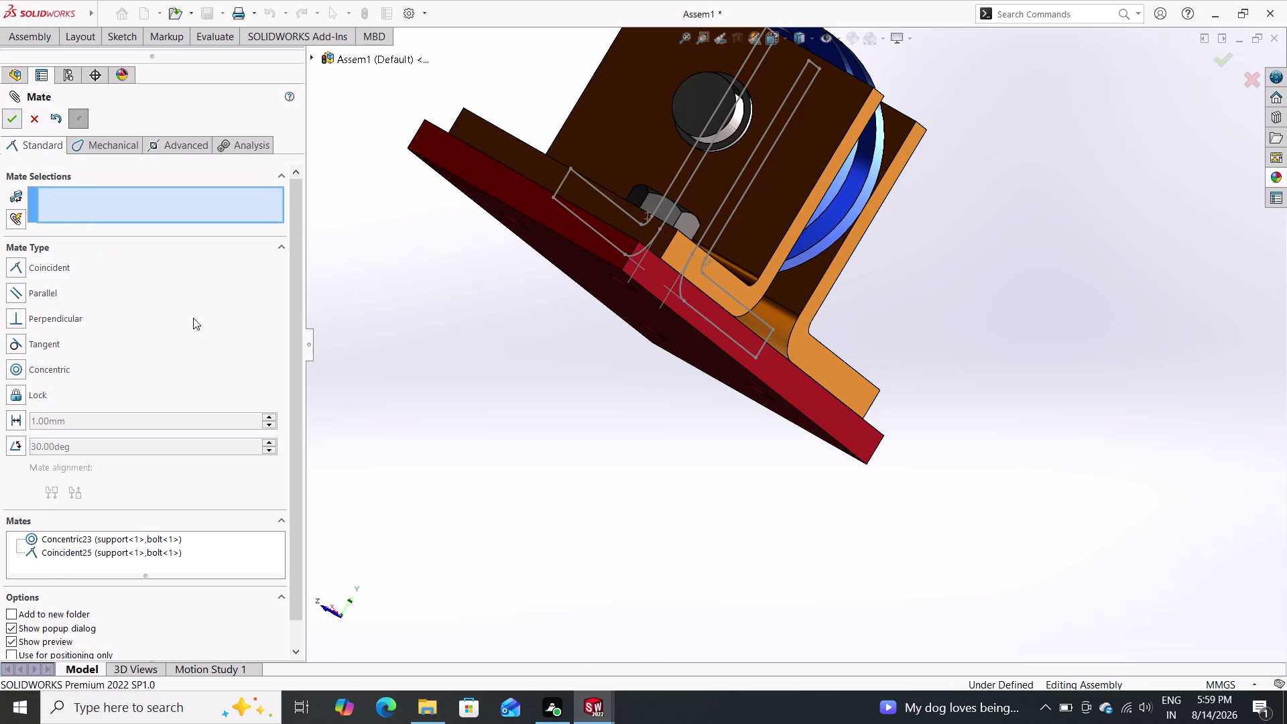
Orbit and zoom to inspect the bolted support from several angles.
scroll(down, 3)
scroll(up, 3)
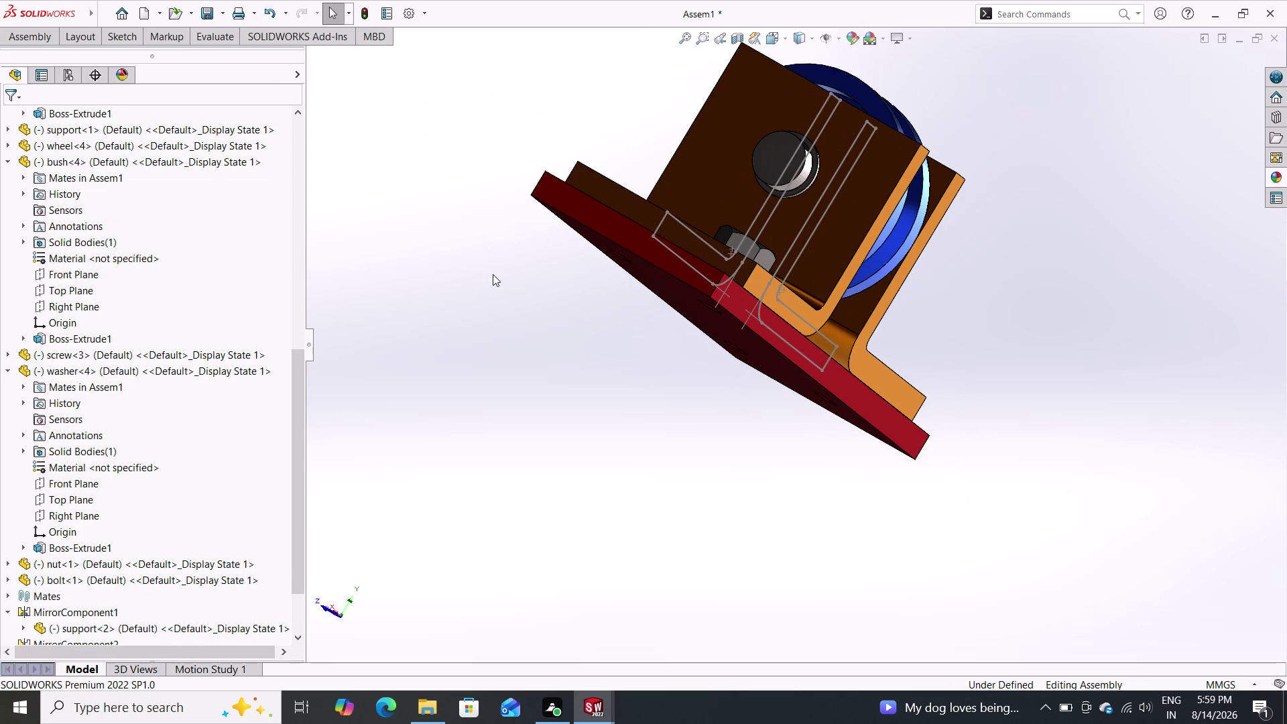
middle_drag(504, 253, 499, 313)
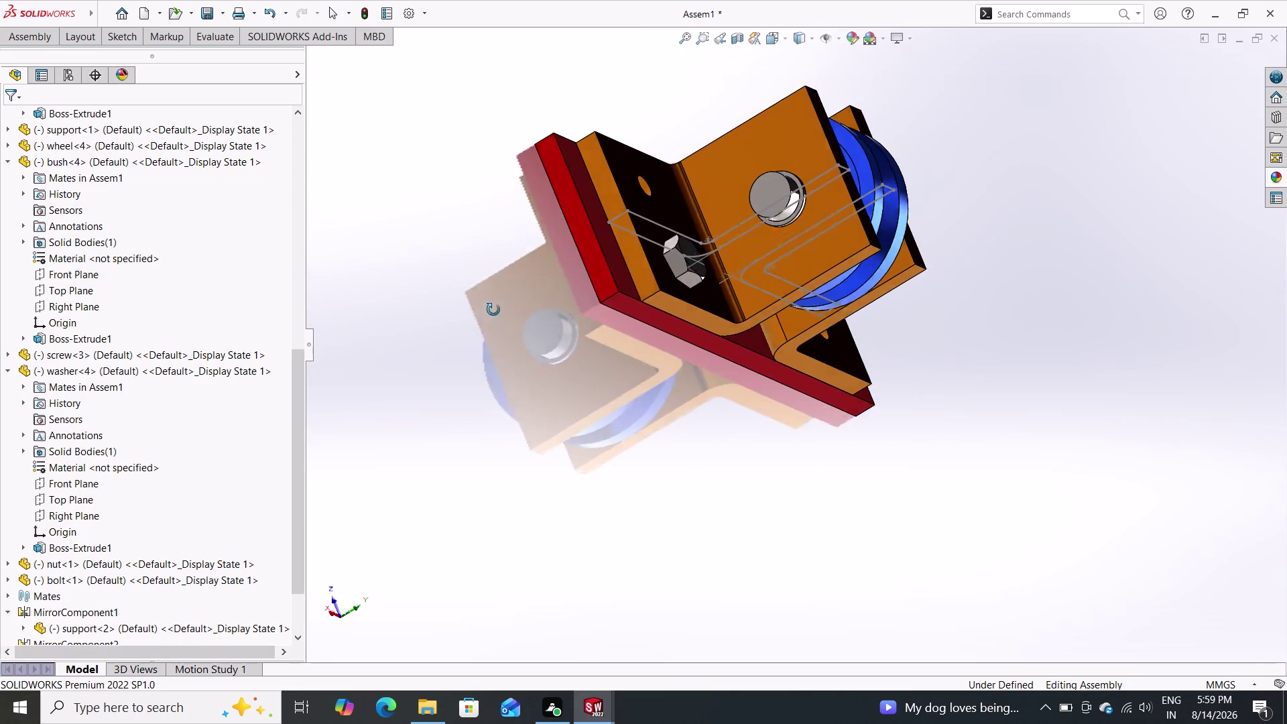
middle_drag(499, 313, 485, 305)
scroll(down, 3)
middle_drag(948, 326, 954, 270)
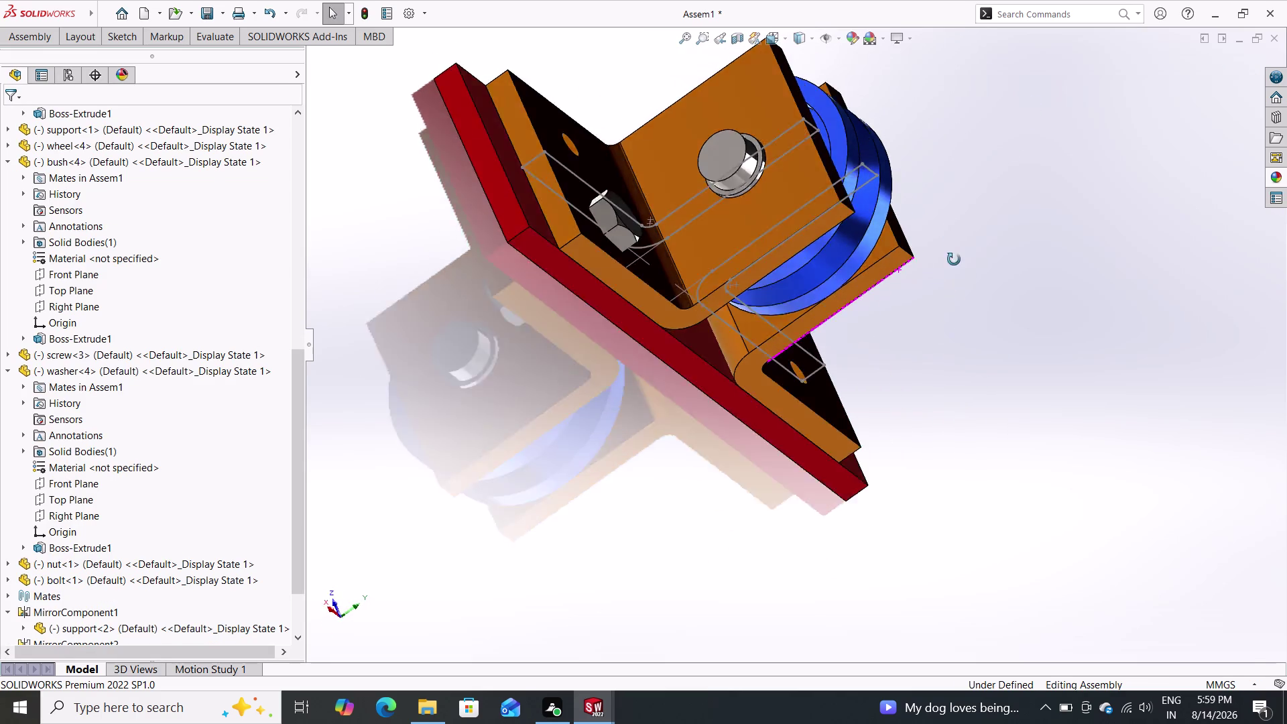
middle_drag(954, 269, 943, 200)
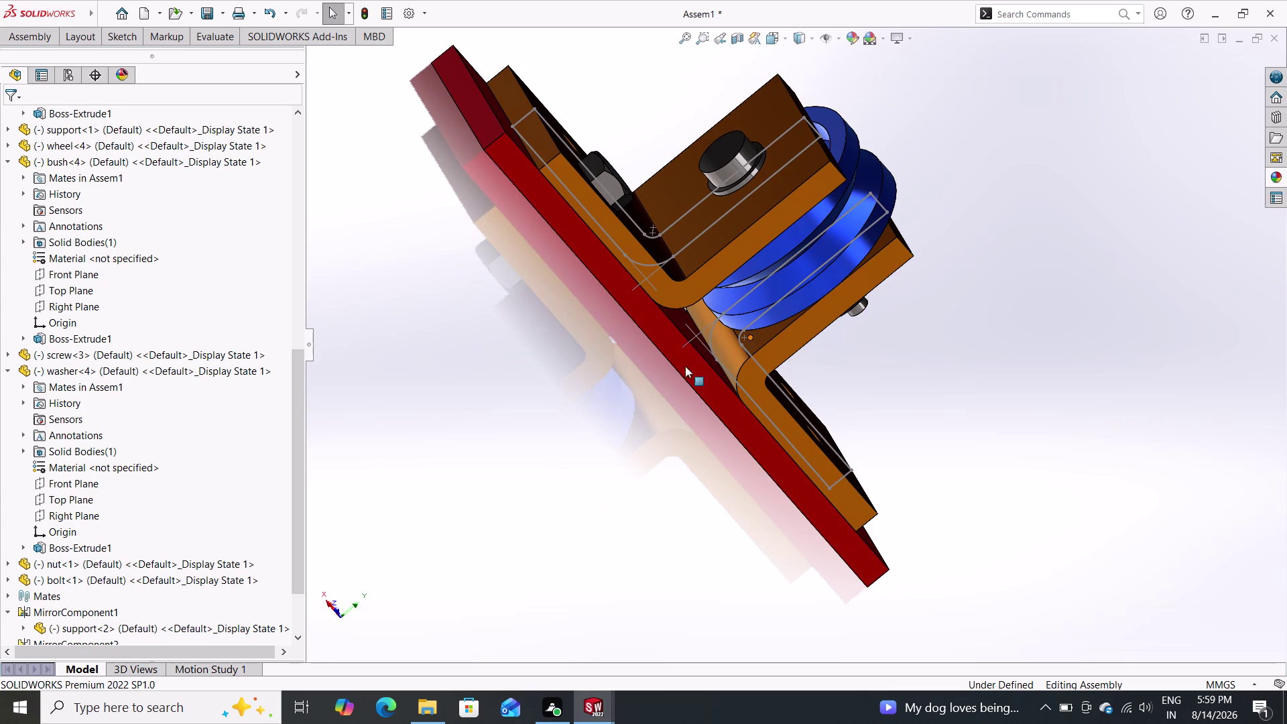
middle_drag(516, 446, 550, 485)
middle_drag(561, 475, 569, 466)
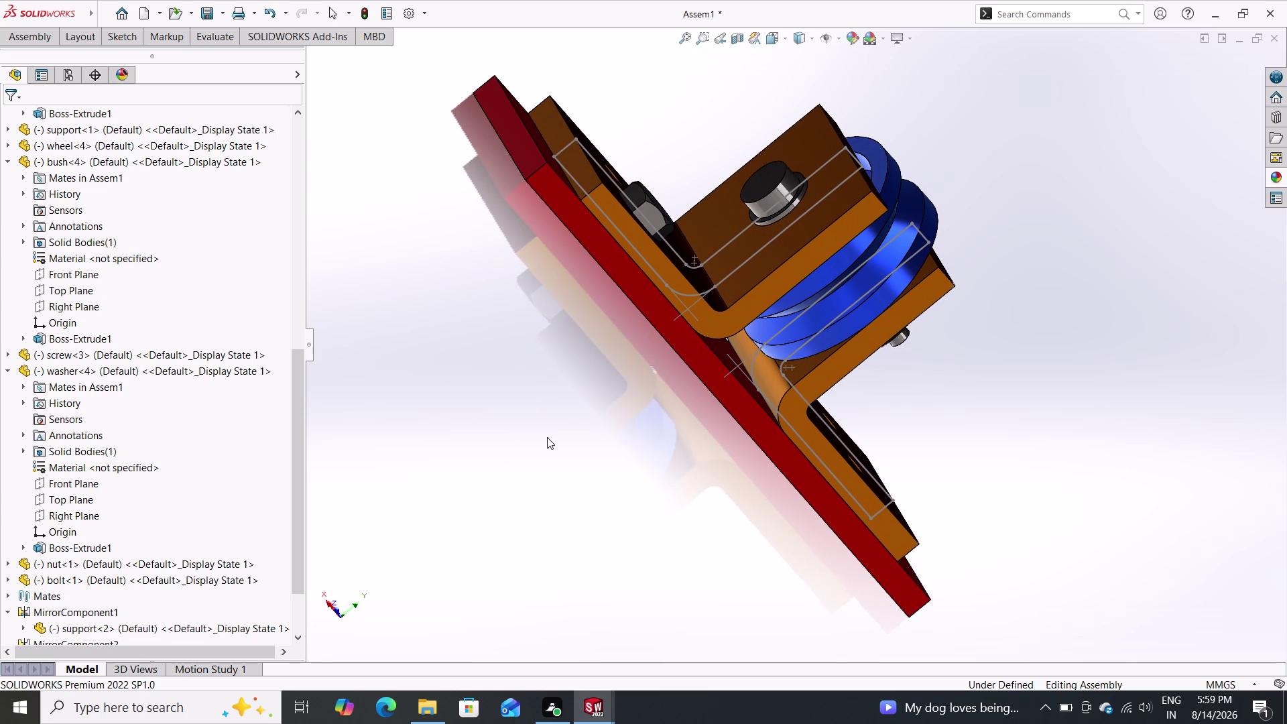
Rotate the assembly to an end-on view of the bolt in the support.
scroll(down, 3)
scroll(up, 3)
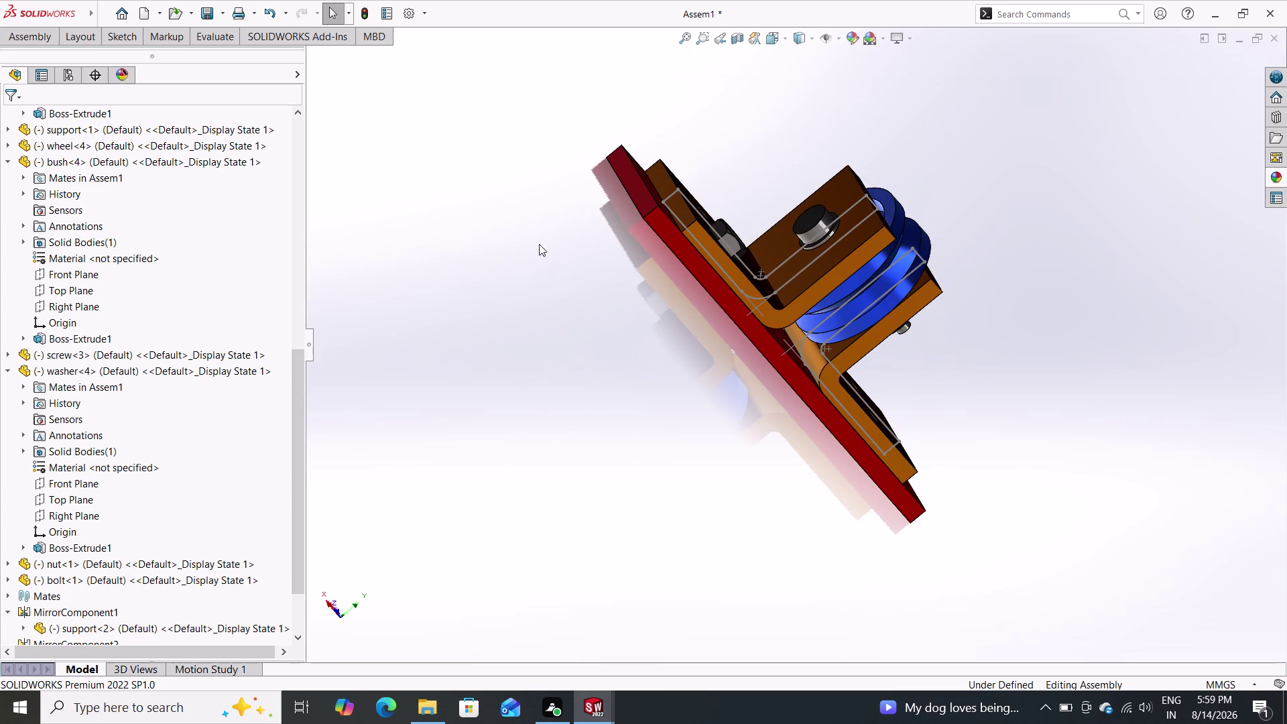
middle_drag(520, 228, 456, 282)
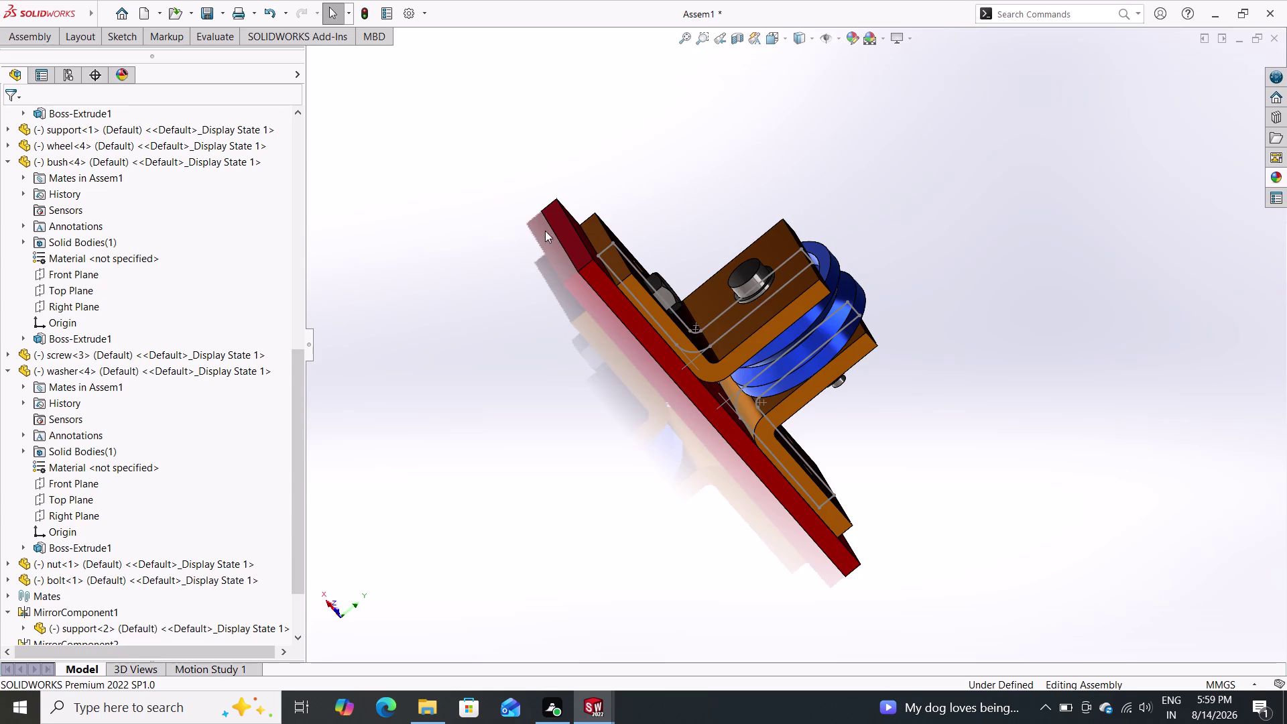
middle_drag(532, 218, 401, 122)
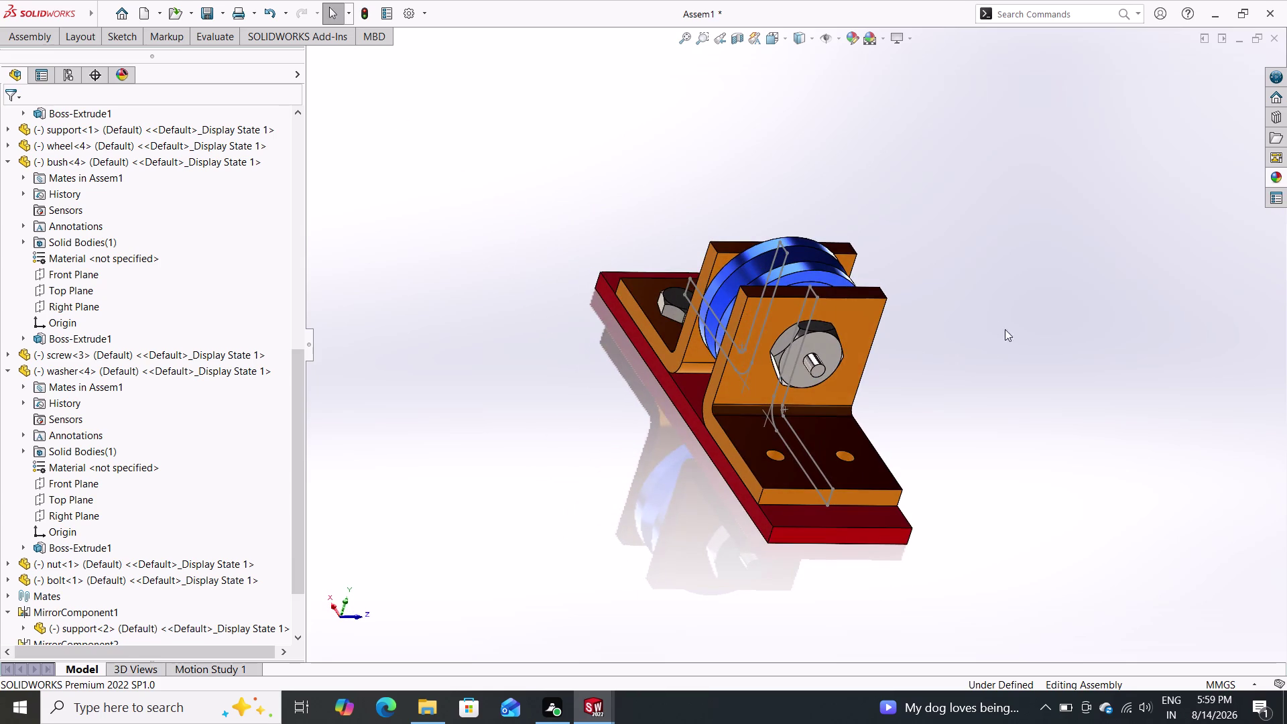
middle_drag(1004, 328, 656, 297)
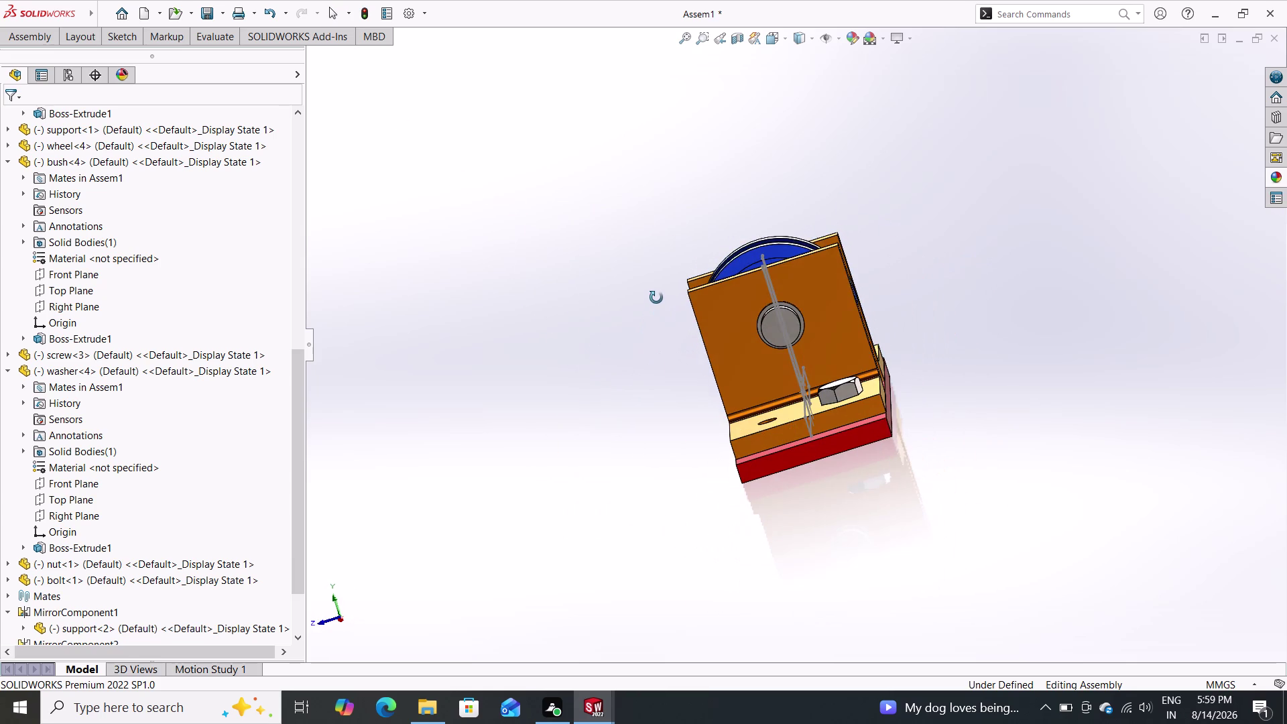
middle_drag(656, 298, 657, 297)
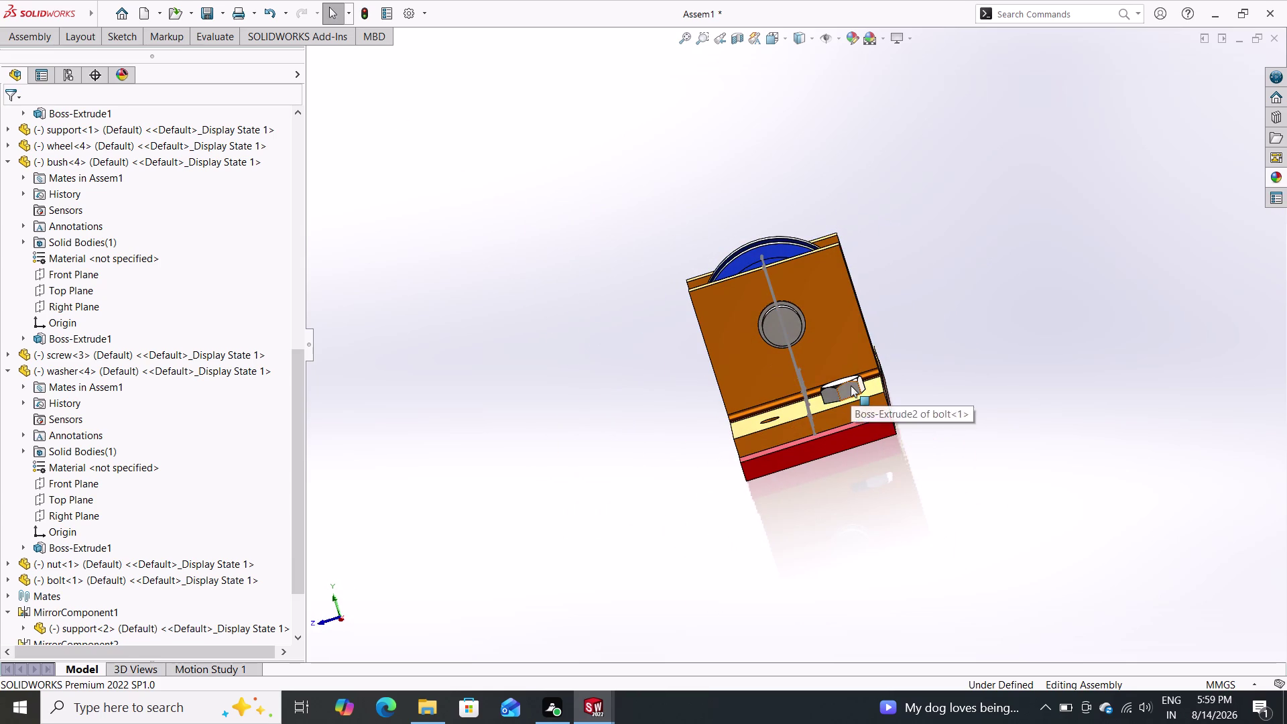
click(850, 385)
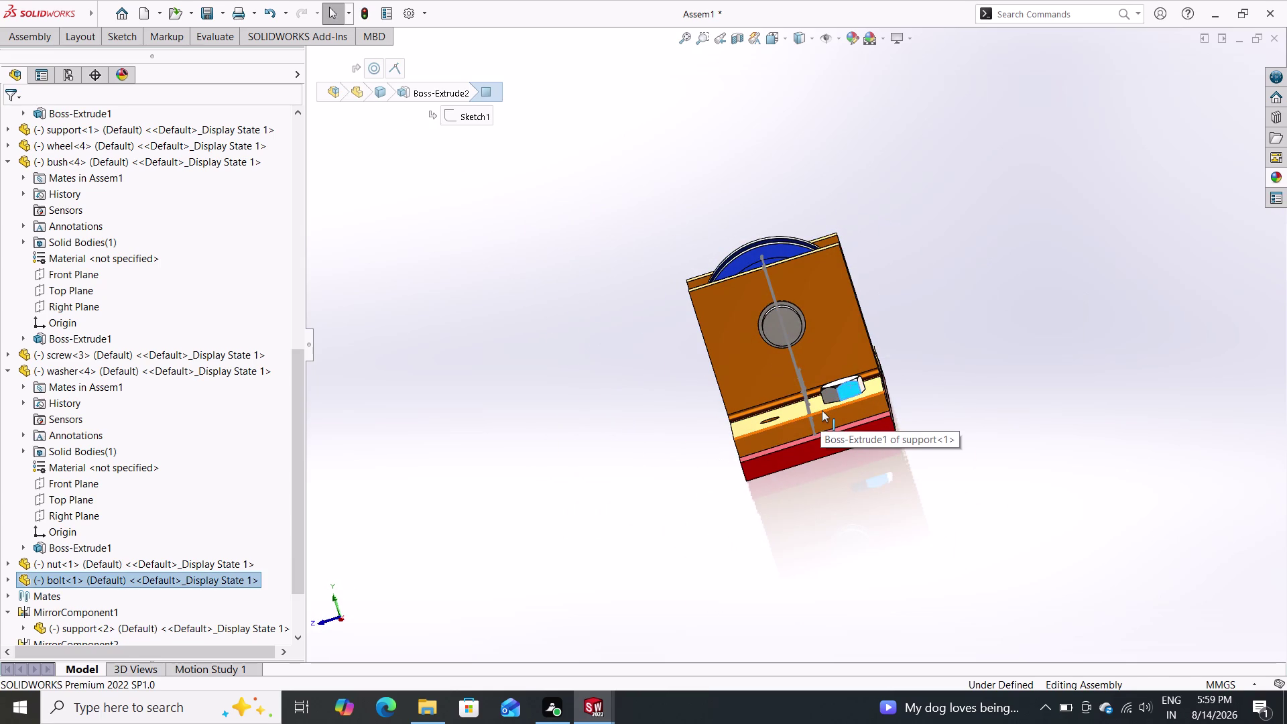
click(823, 410)
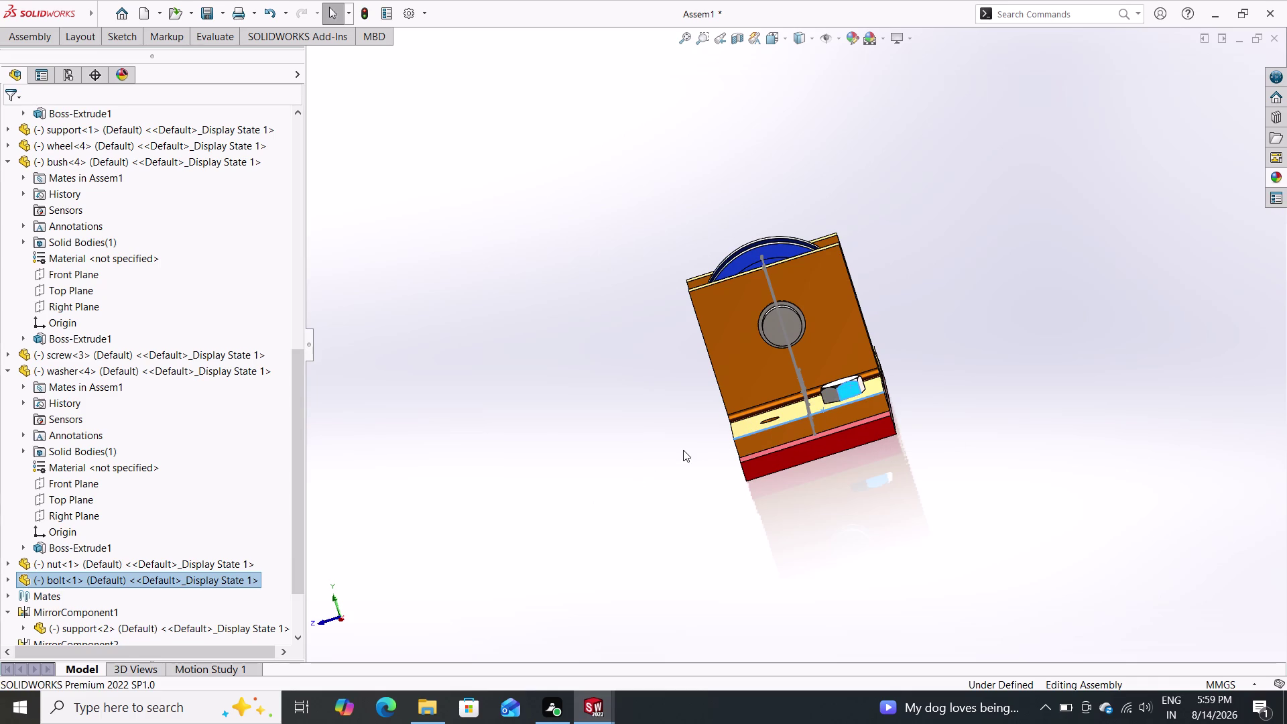
key(Escape)
key(Escape)
key(Escape)
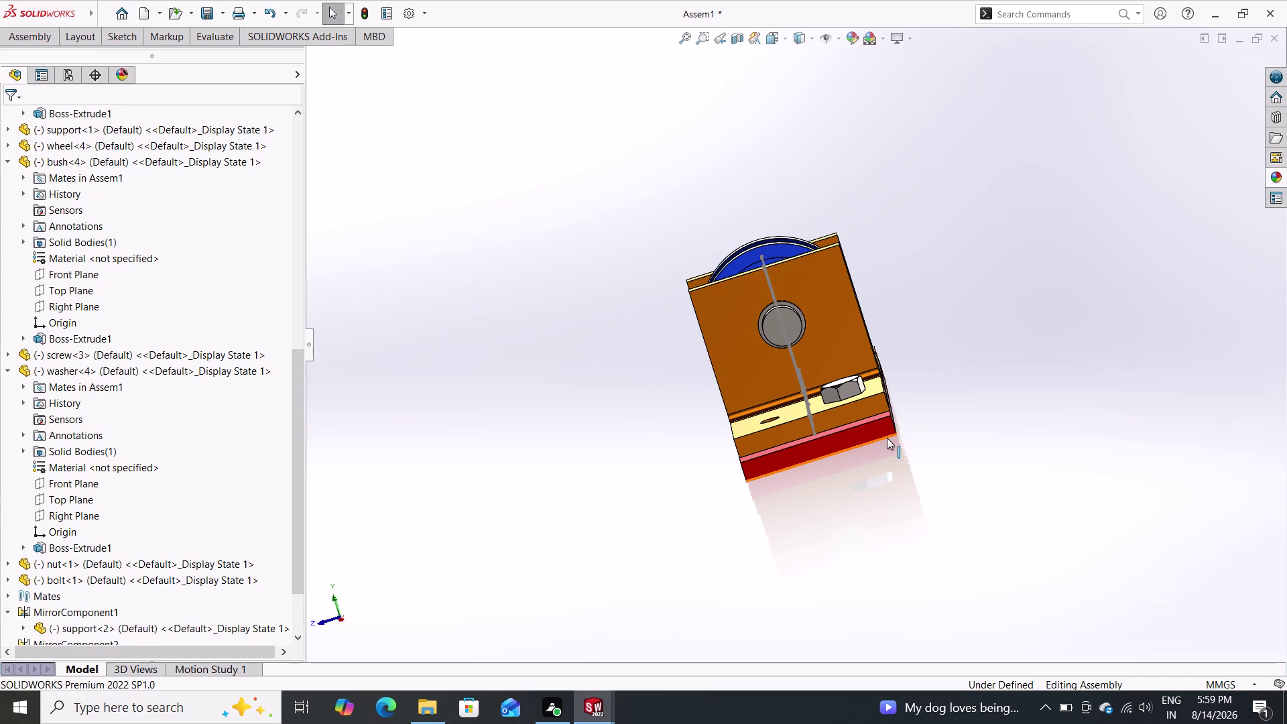
click(848, 389)
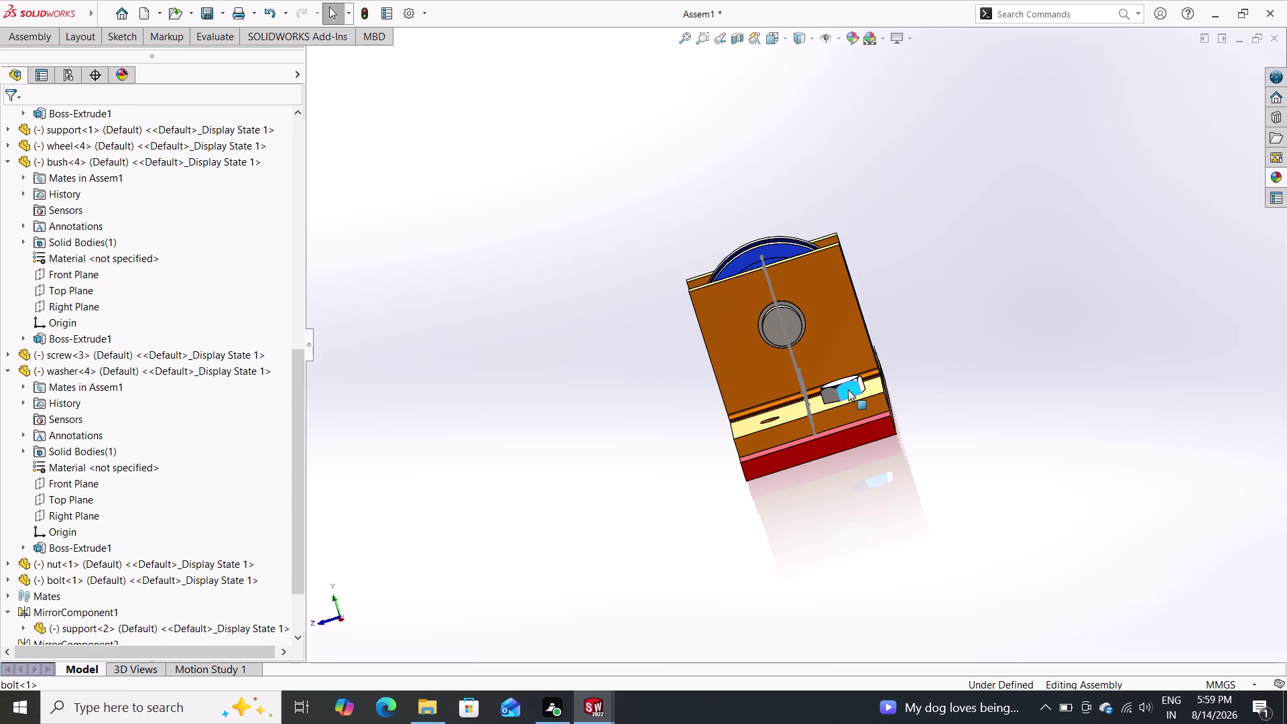
click(821, 412)
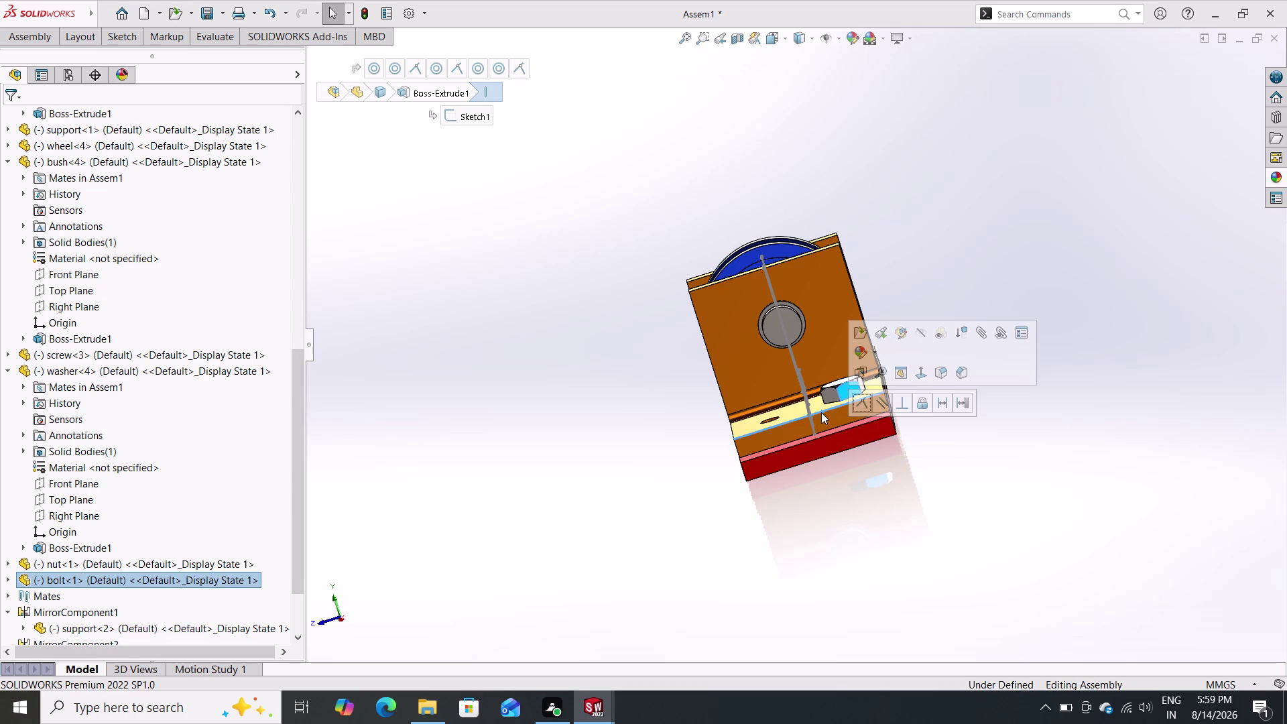
click(876, 402)
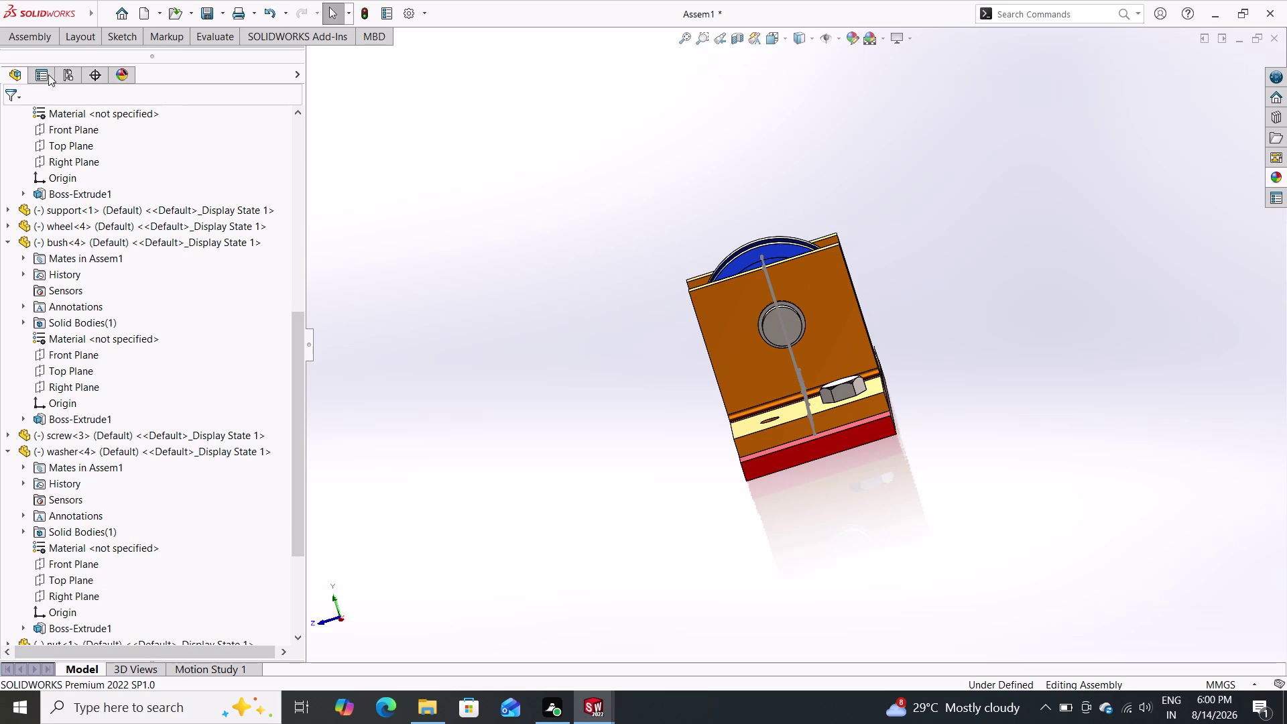
click(36, 36)
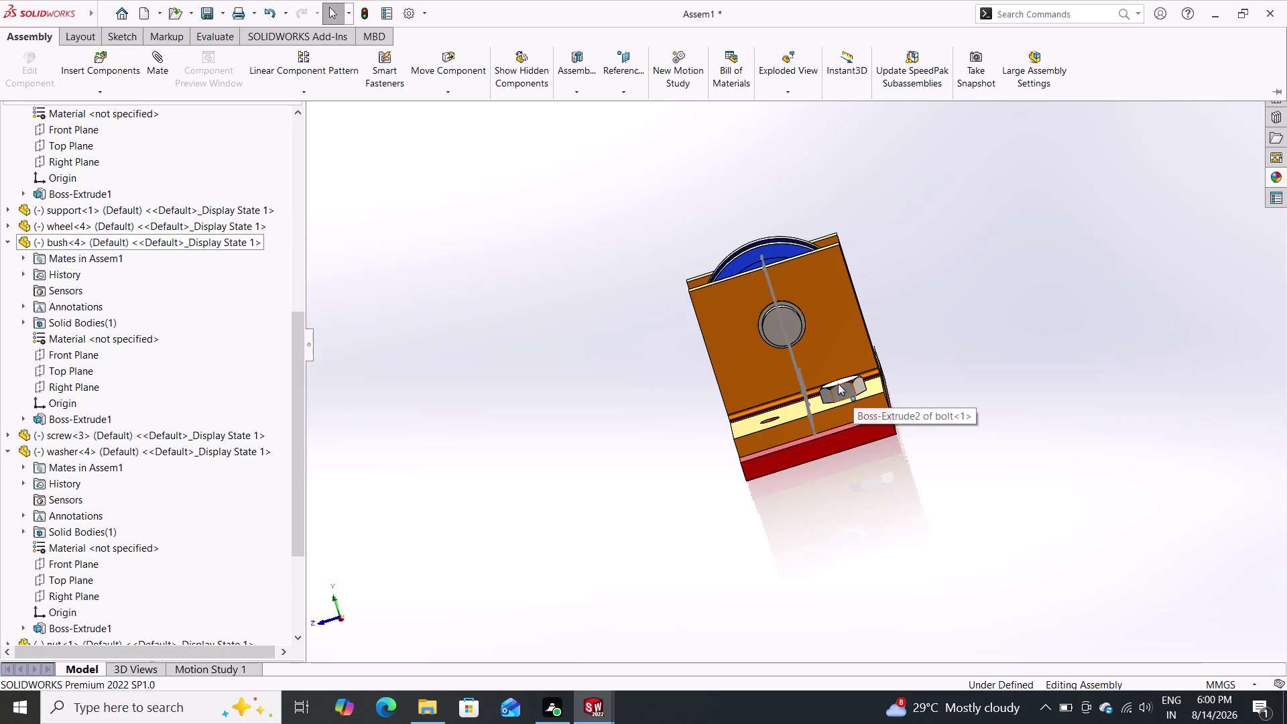
scroll(down, 3)
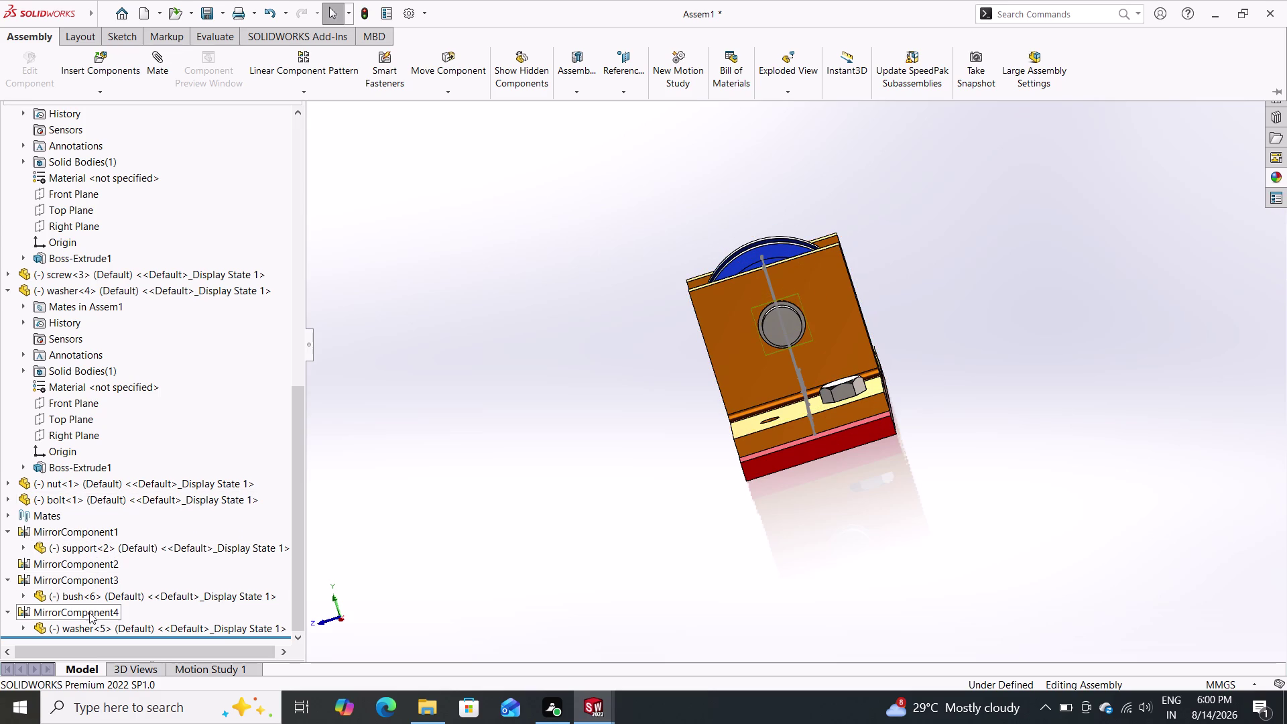
scroll(down, 3)
scroll(up, 3)
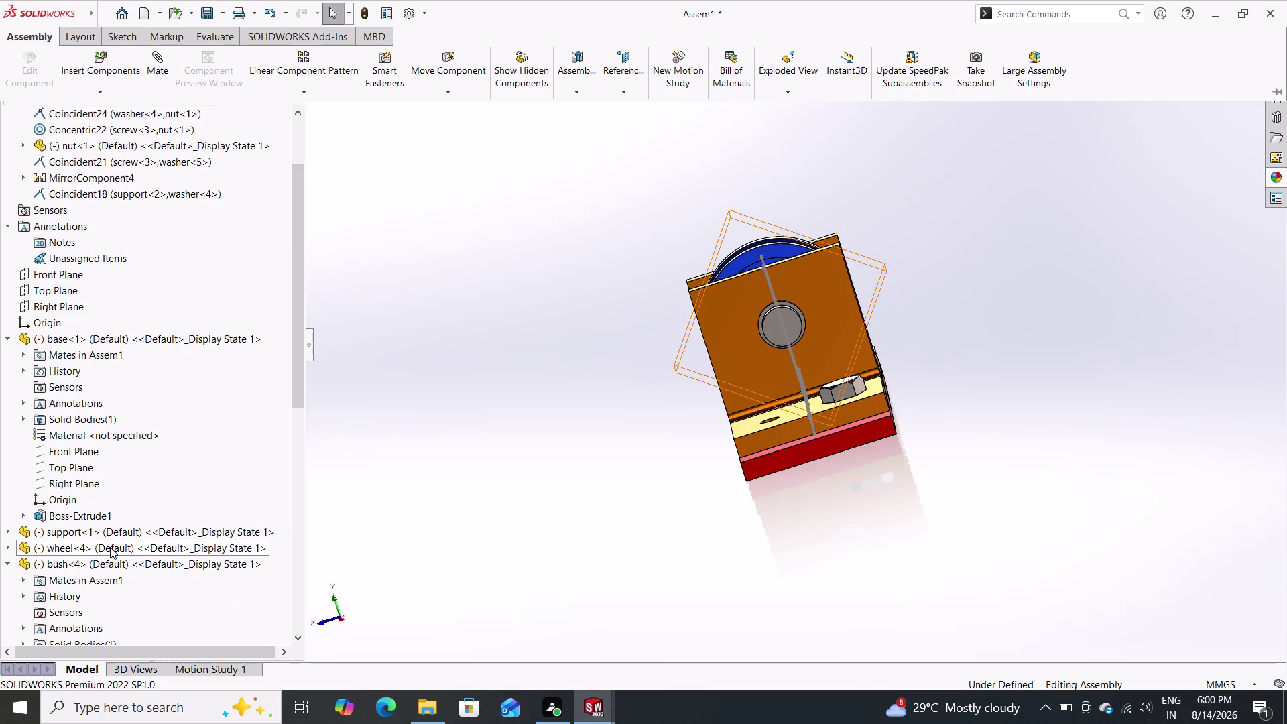
click(847, 382)
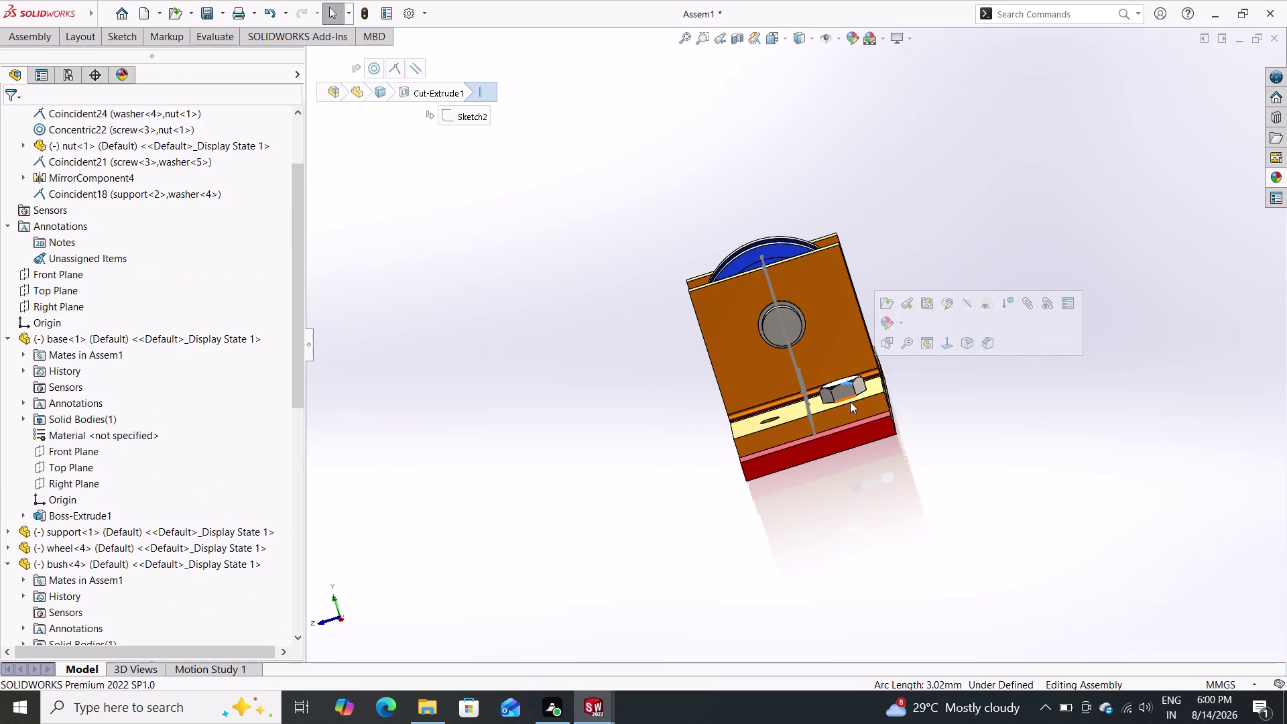
key(Escape)
key(Escape)
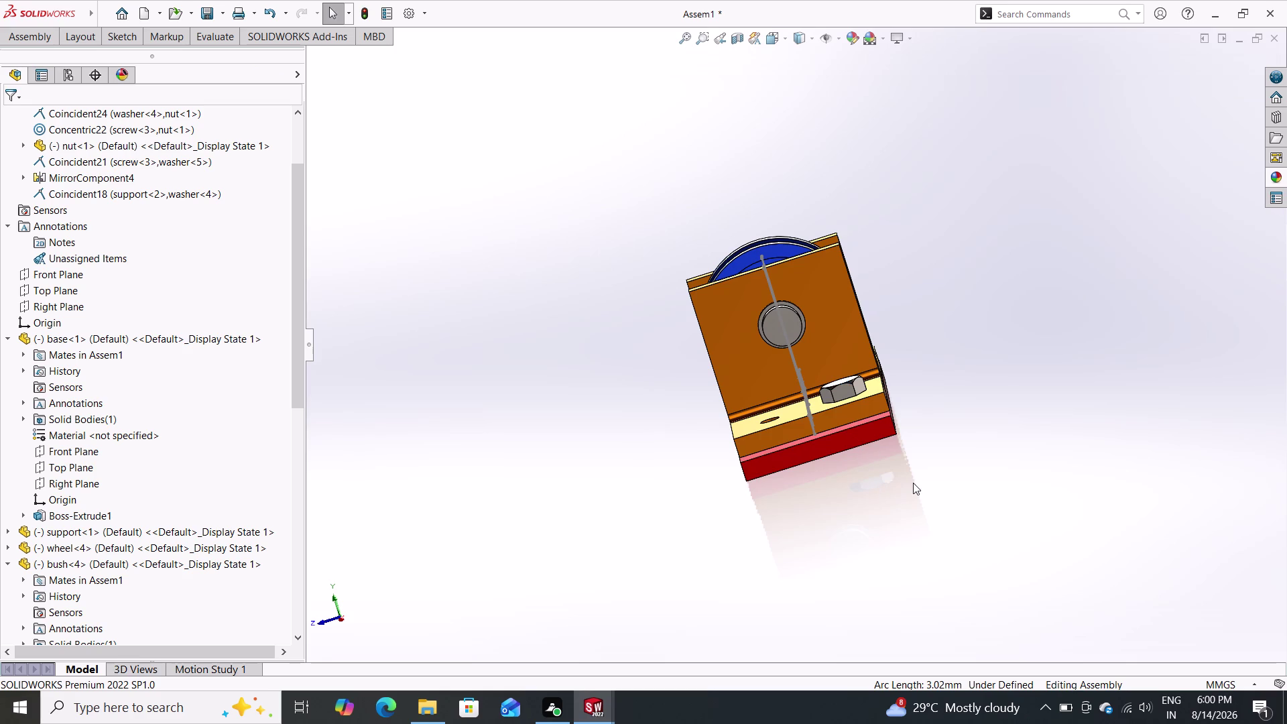
scroll(down, 3)
scroll(up, 3)
scroll(down, 3)
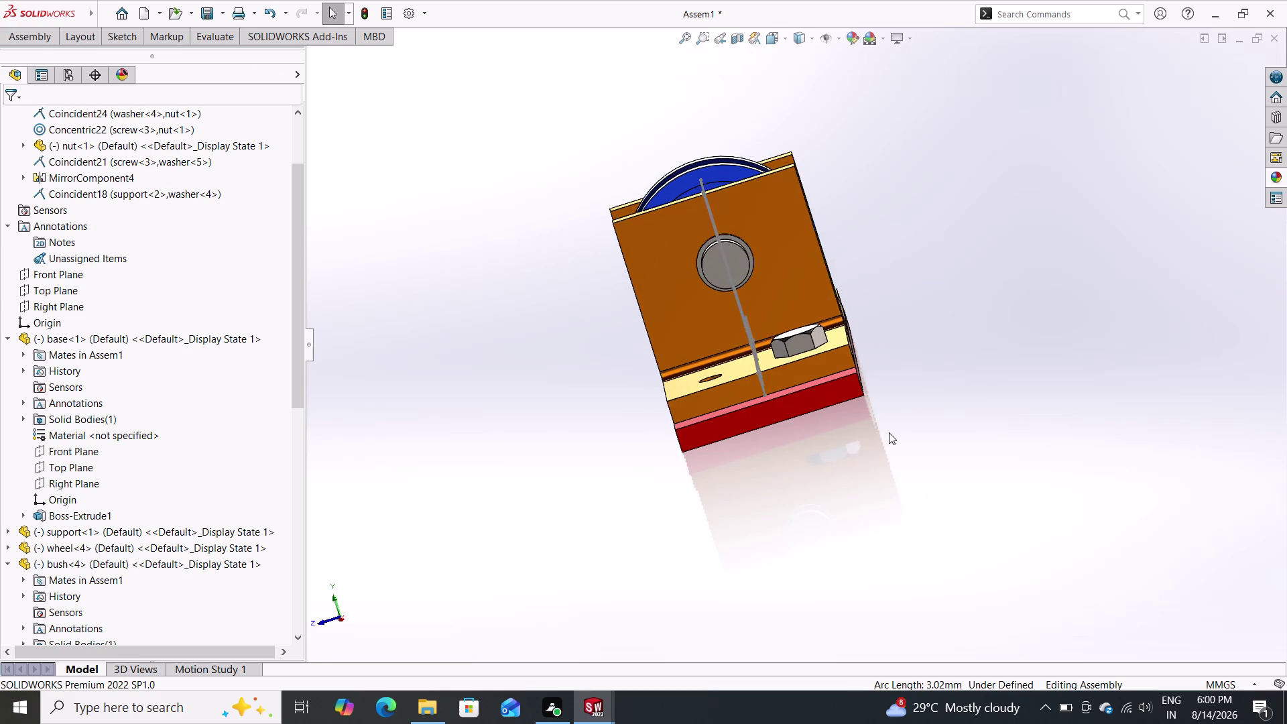
scroll(down, 3)
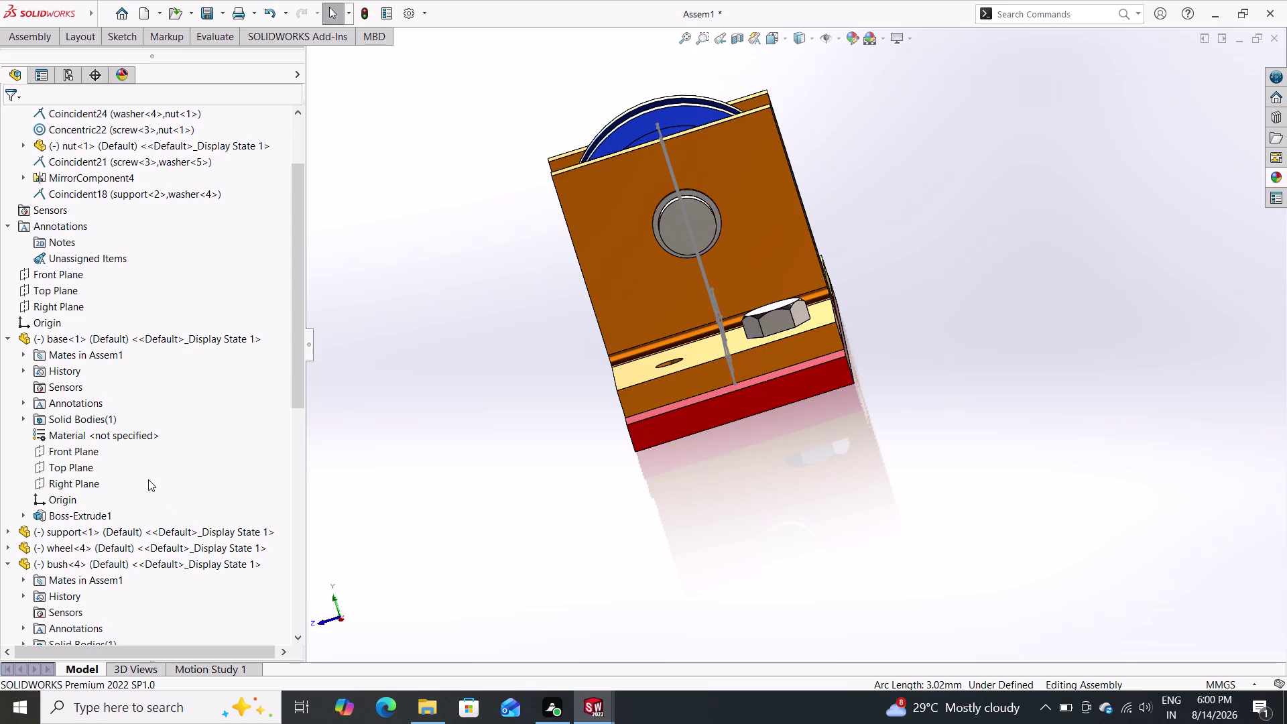
scroll(down, 3)
scroll(down, 3)
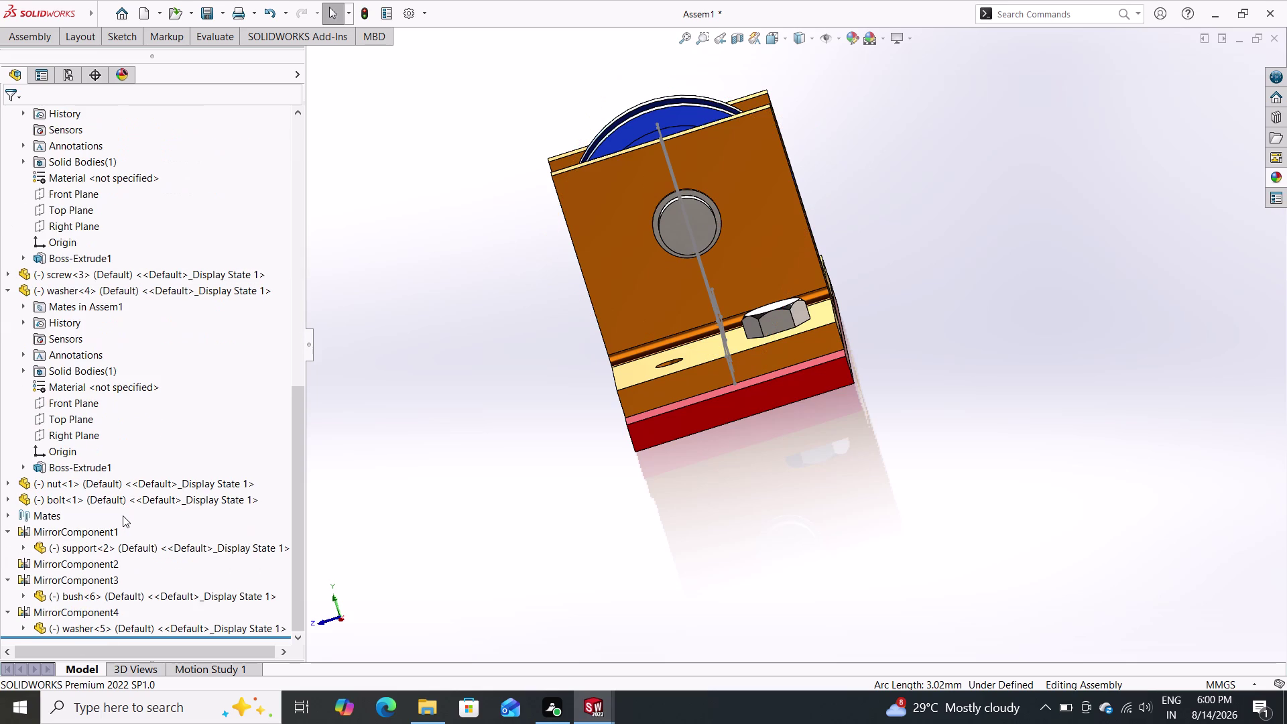